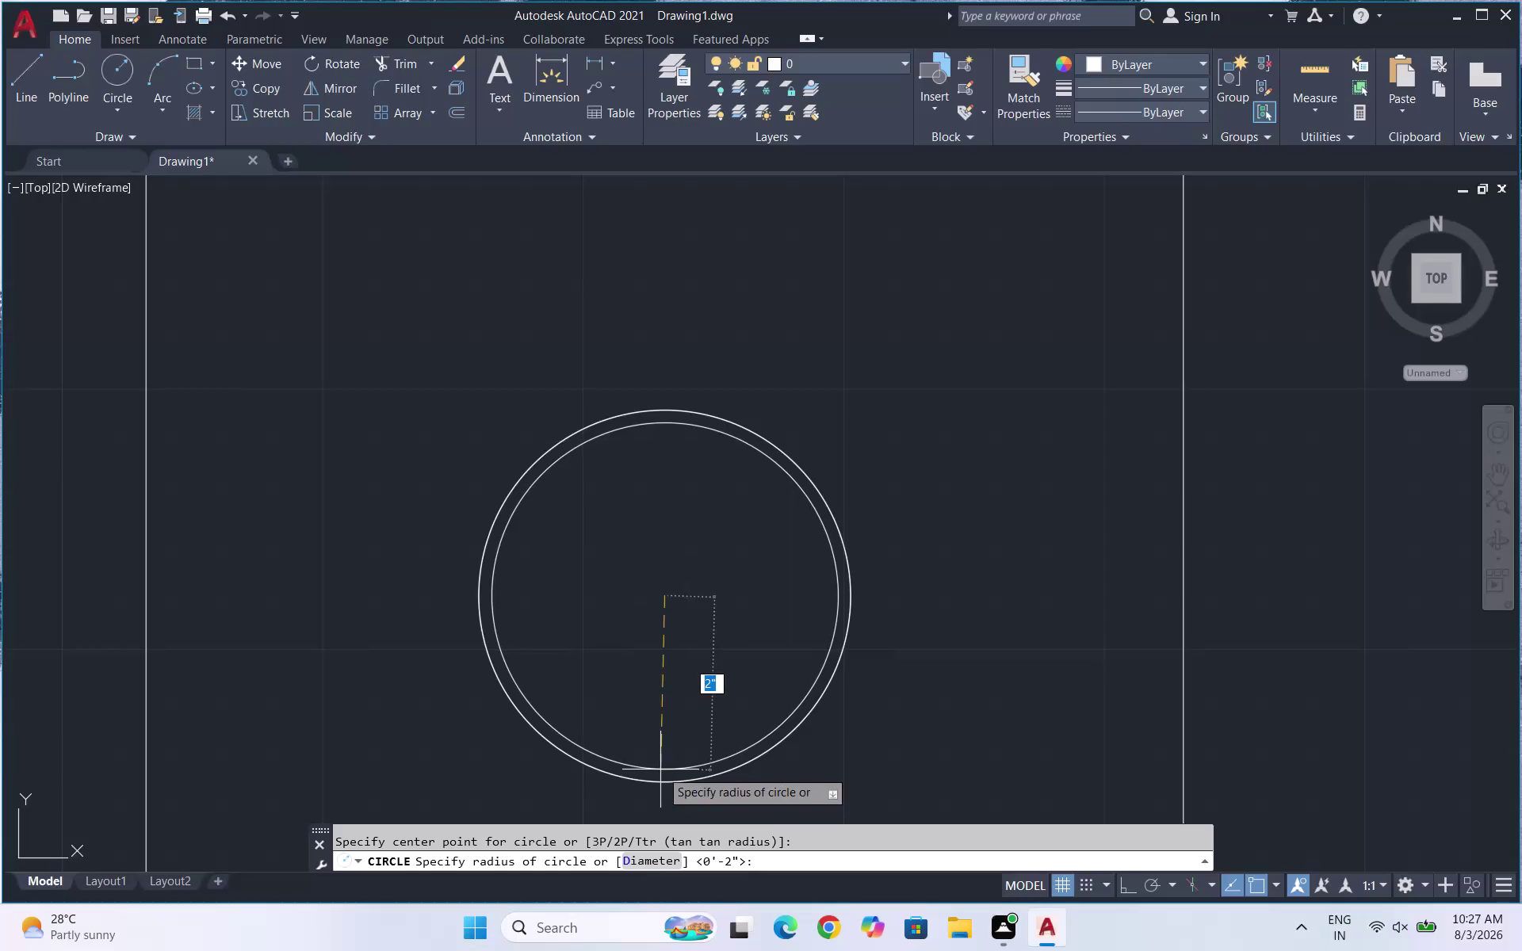
Finish the small fixture circle and select the square-and-circle fixture.
click(661, 769)
scroll(down, 3)
scroll(down, 3)
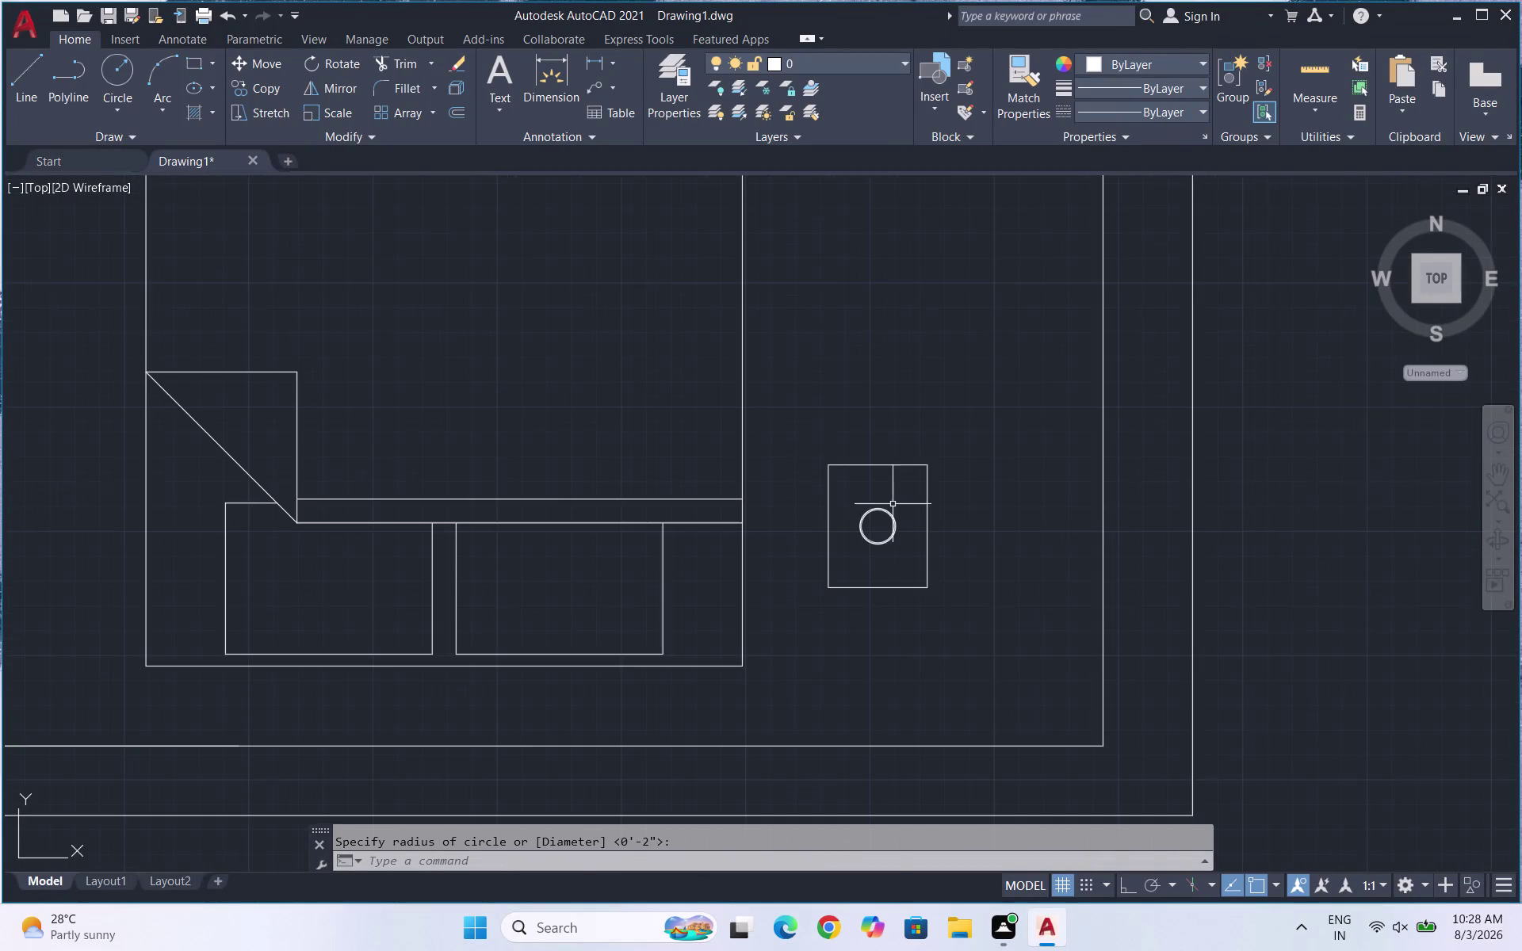
scroll(down, 3)
drag(969, 609, 909, 576)
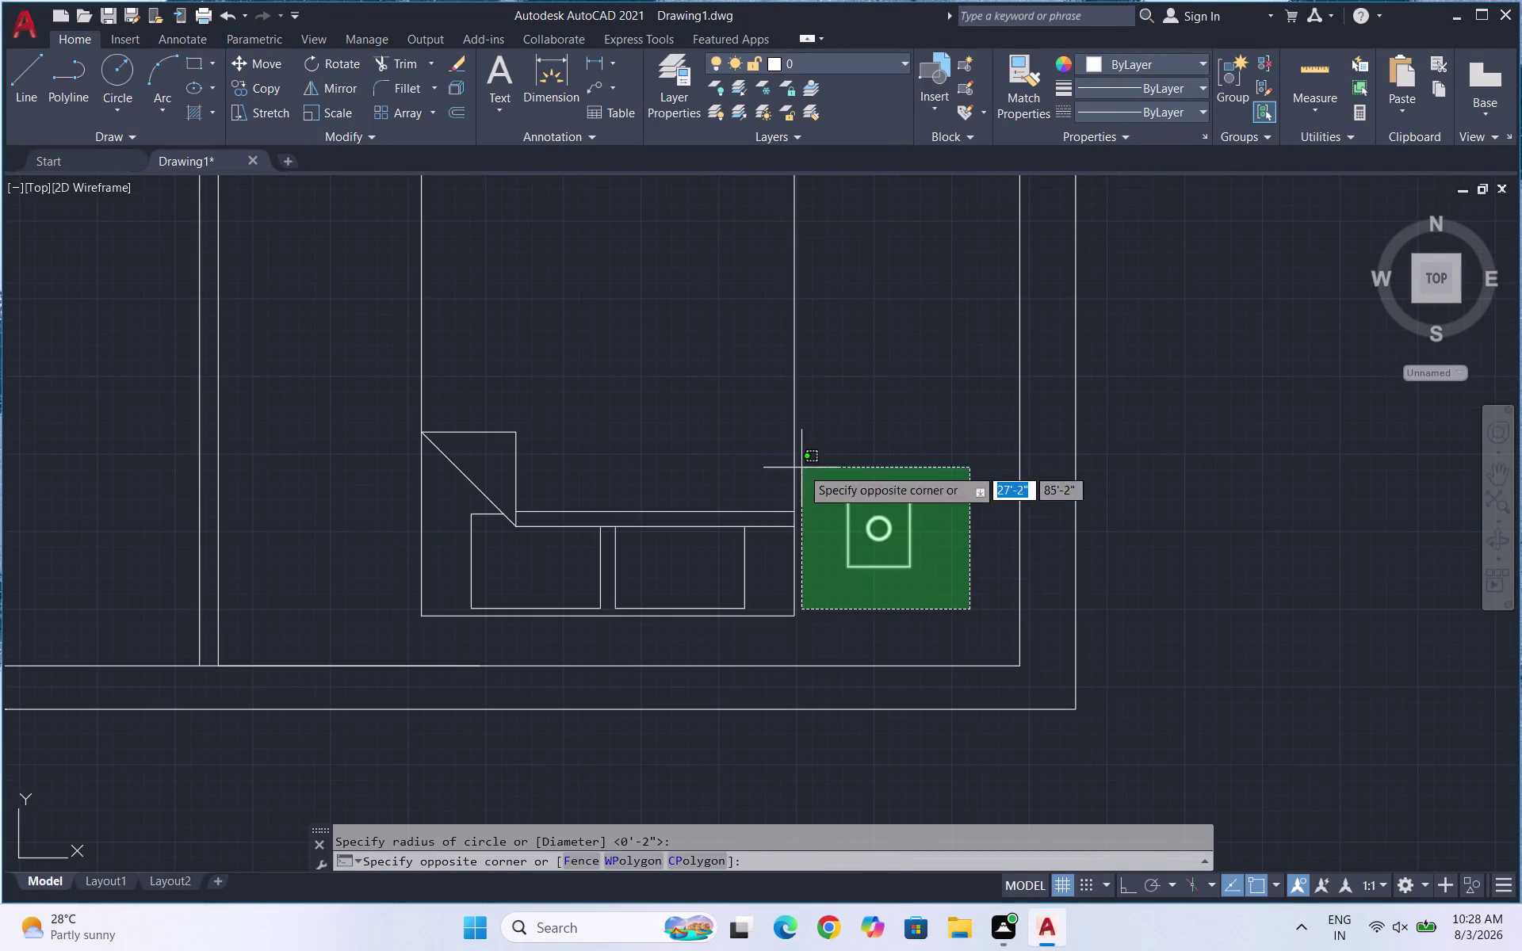
drag(801, 454, 820, 468)
Copy the fixture left of the bed and further right, then select the spare copy.
text(CO)
key(Return)
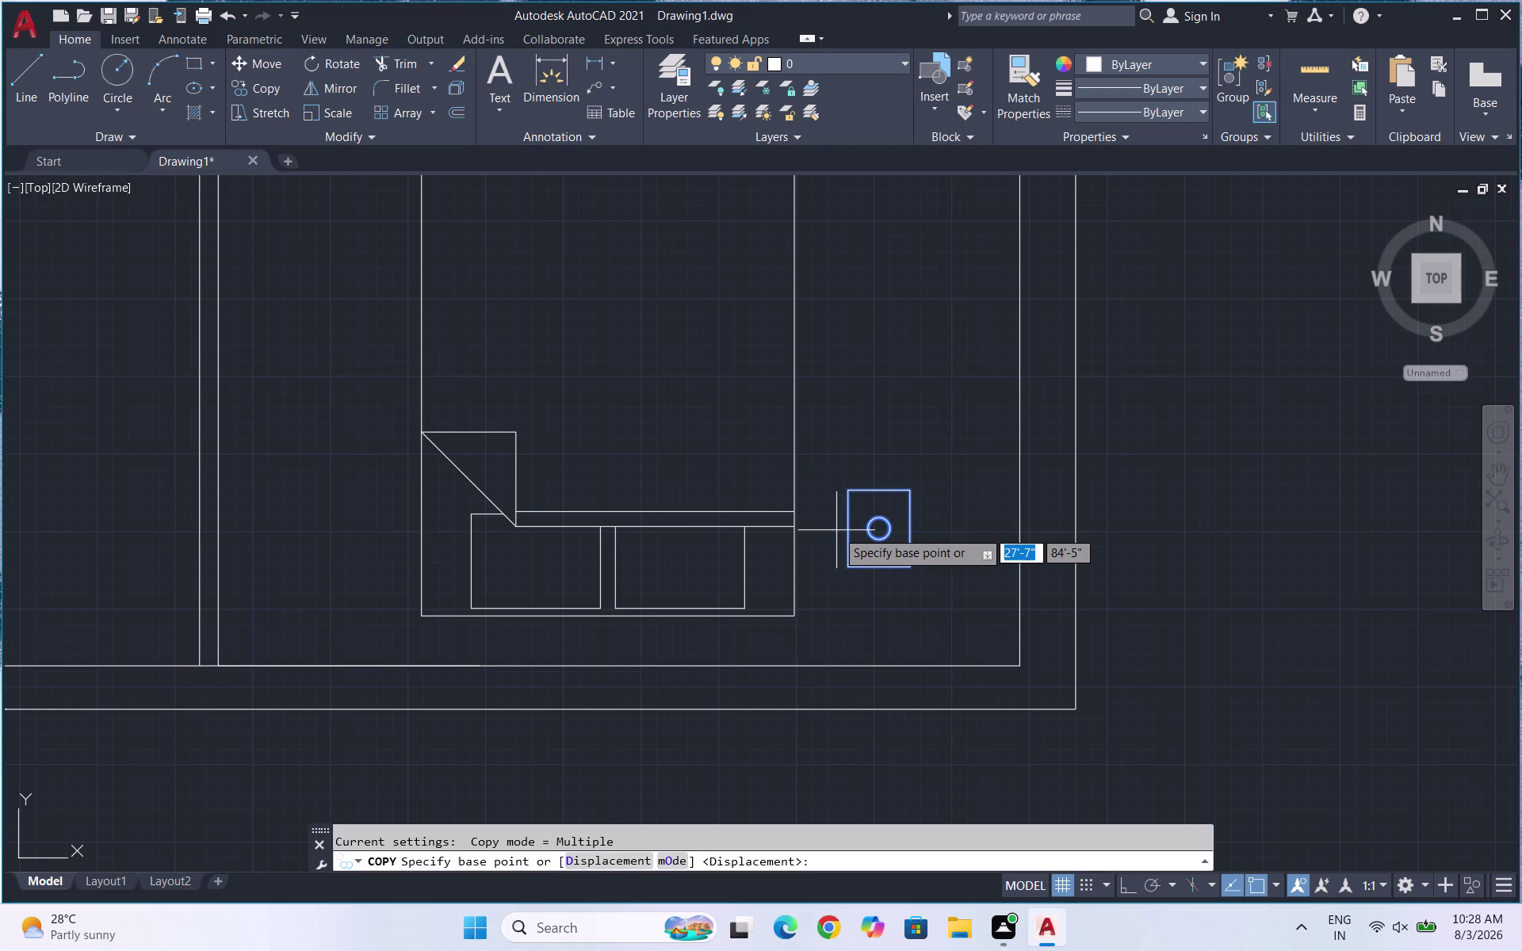
click(881, 524)
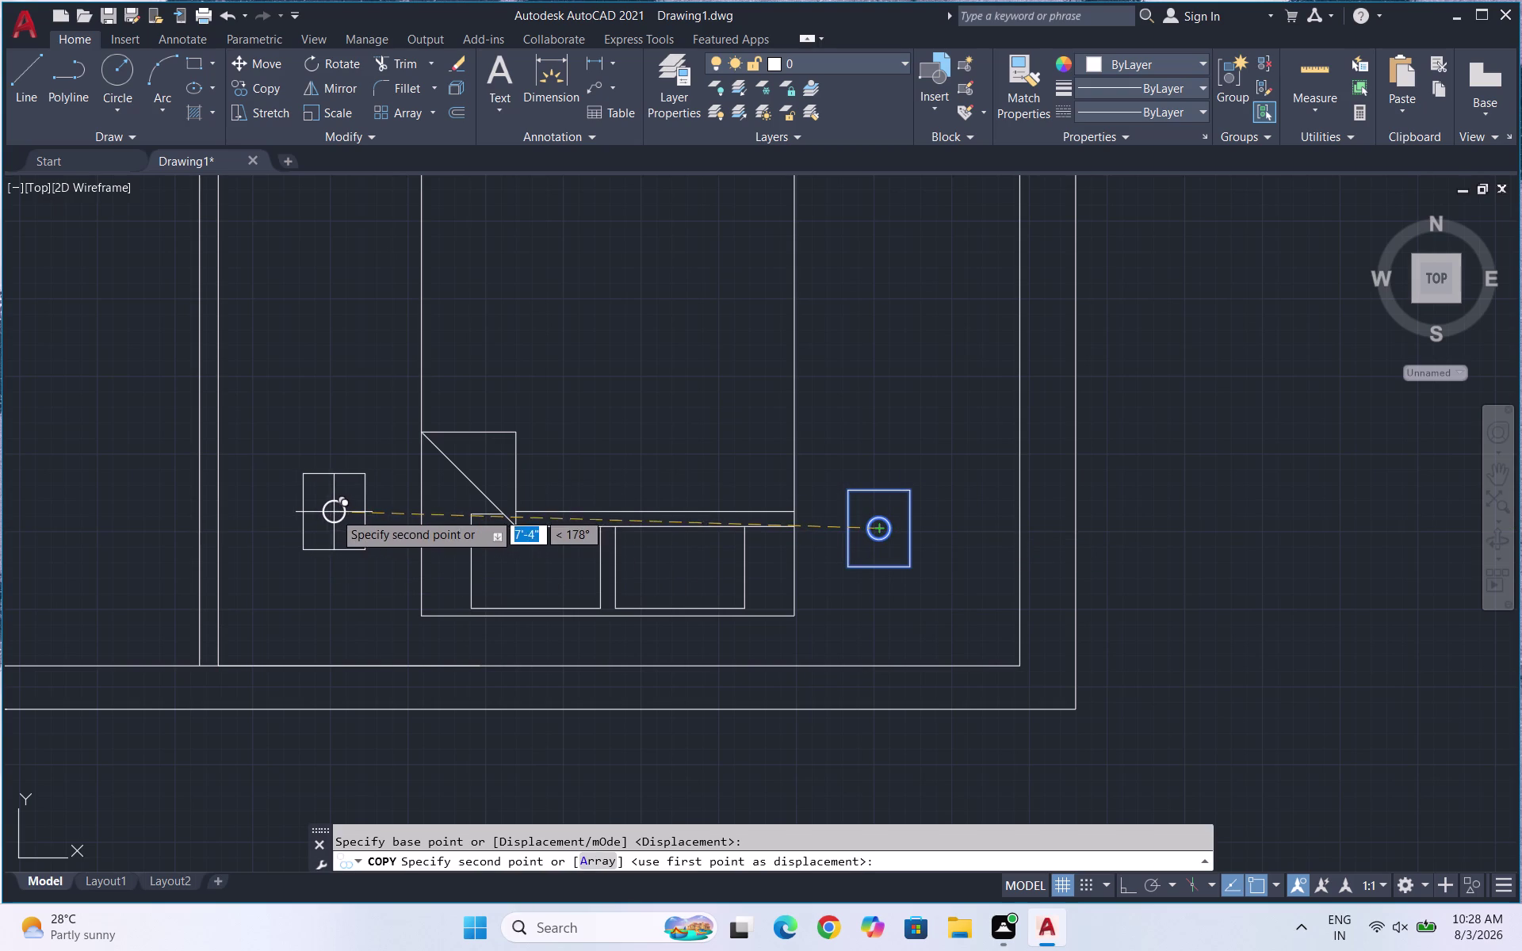
scroll(down, 3)
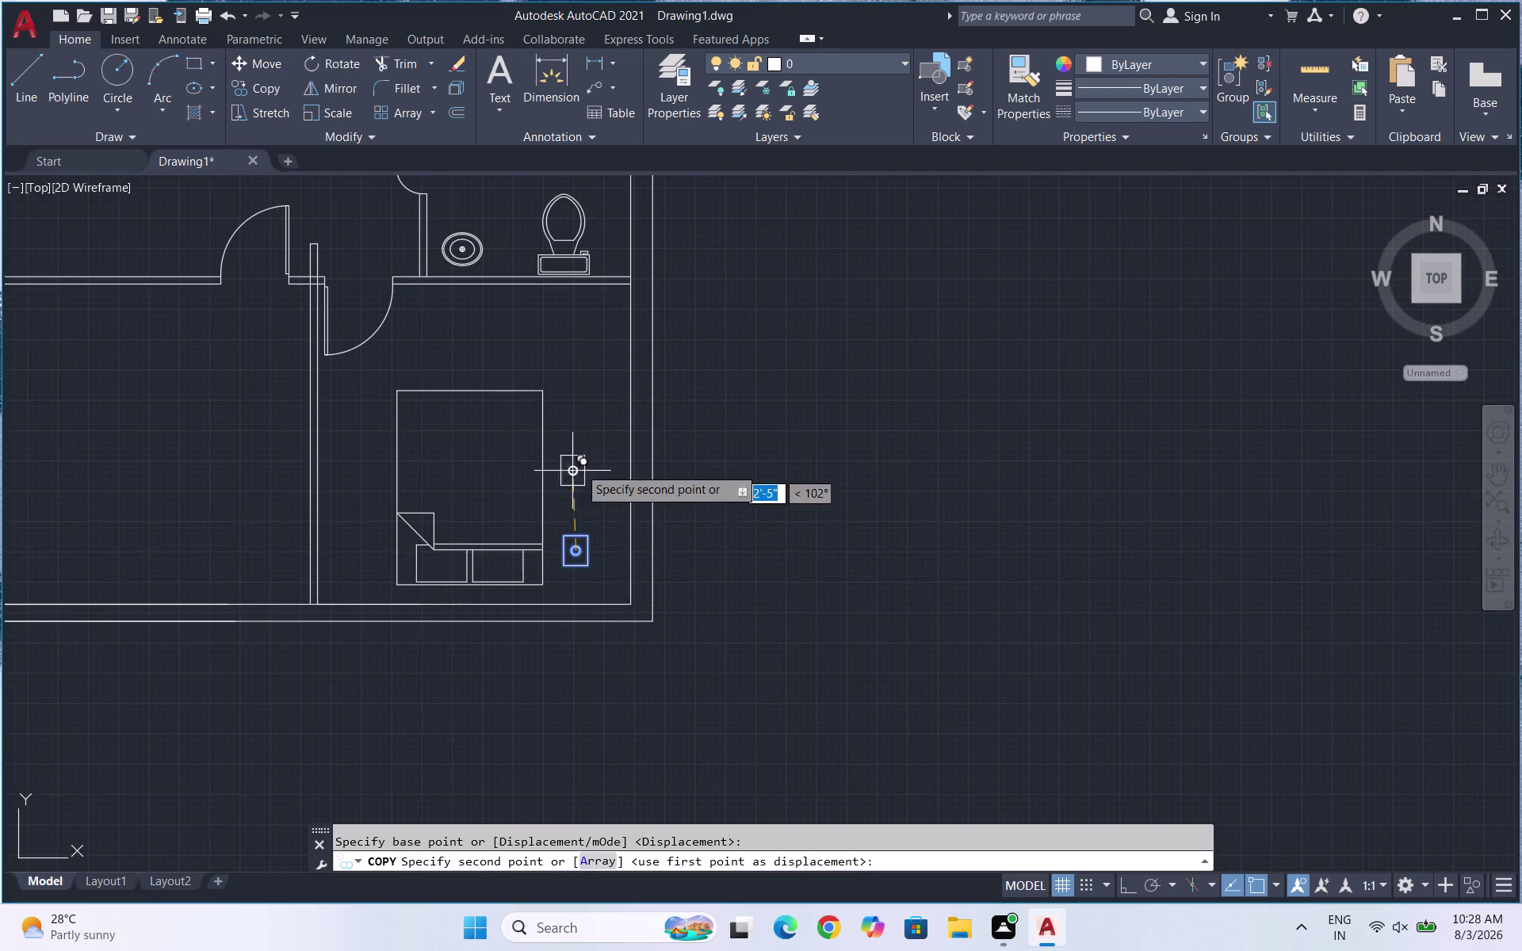
scroll(up, 3)
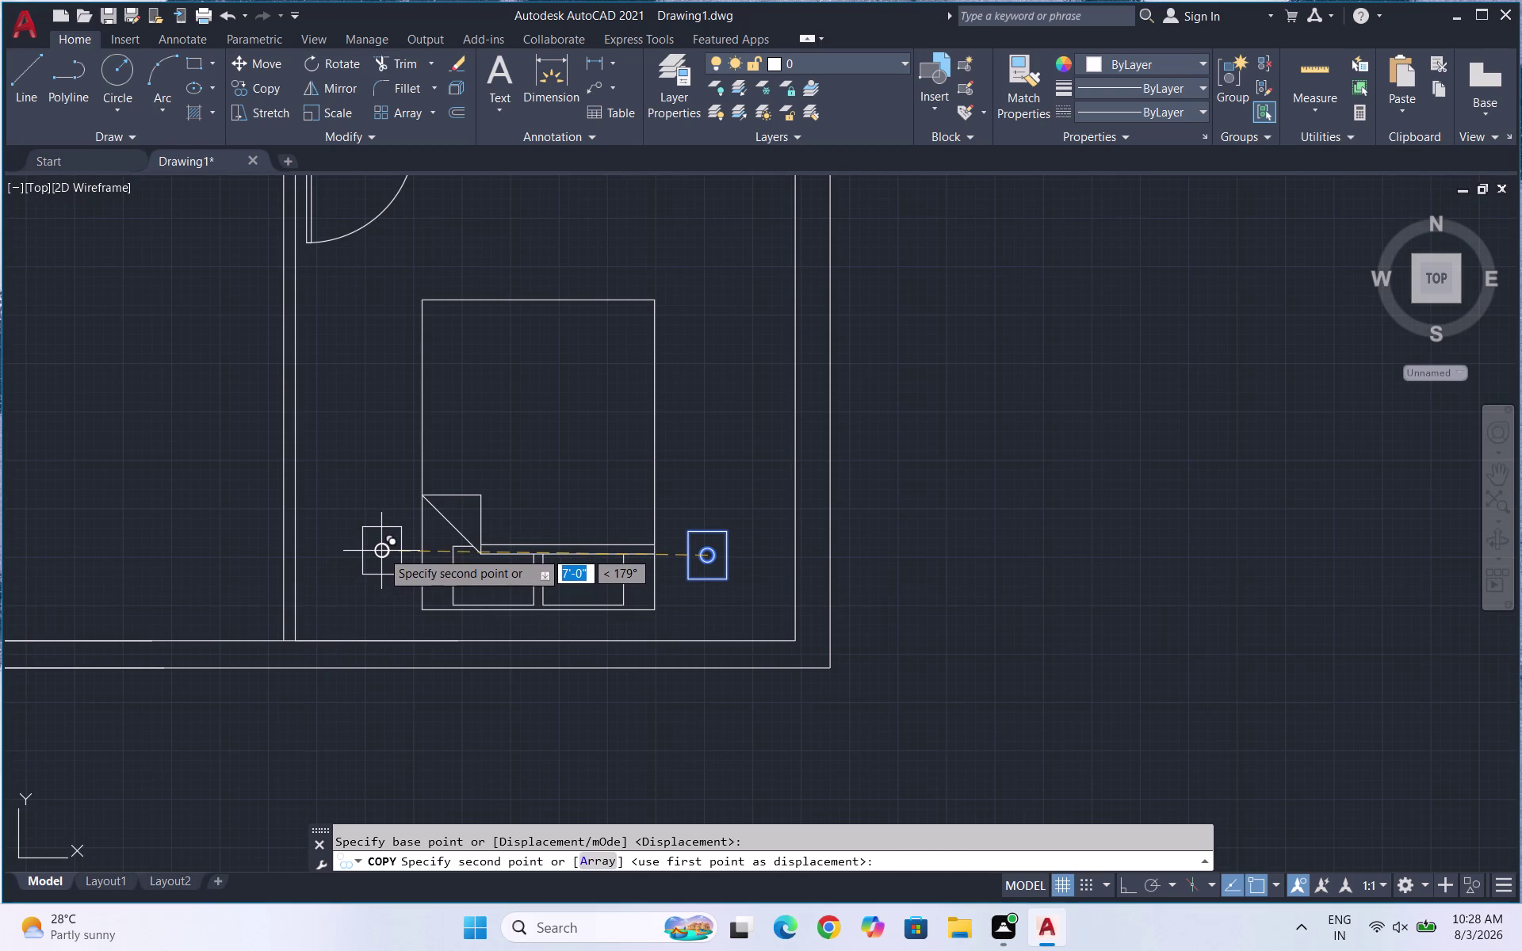
key(F8)
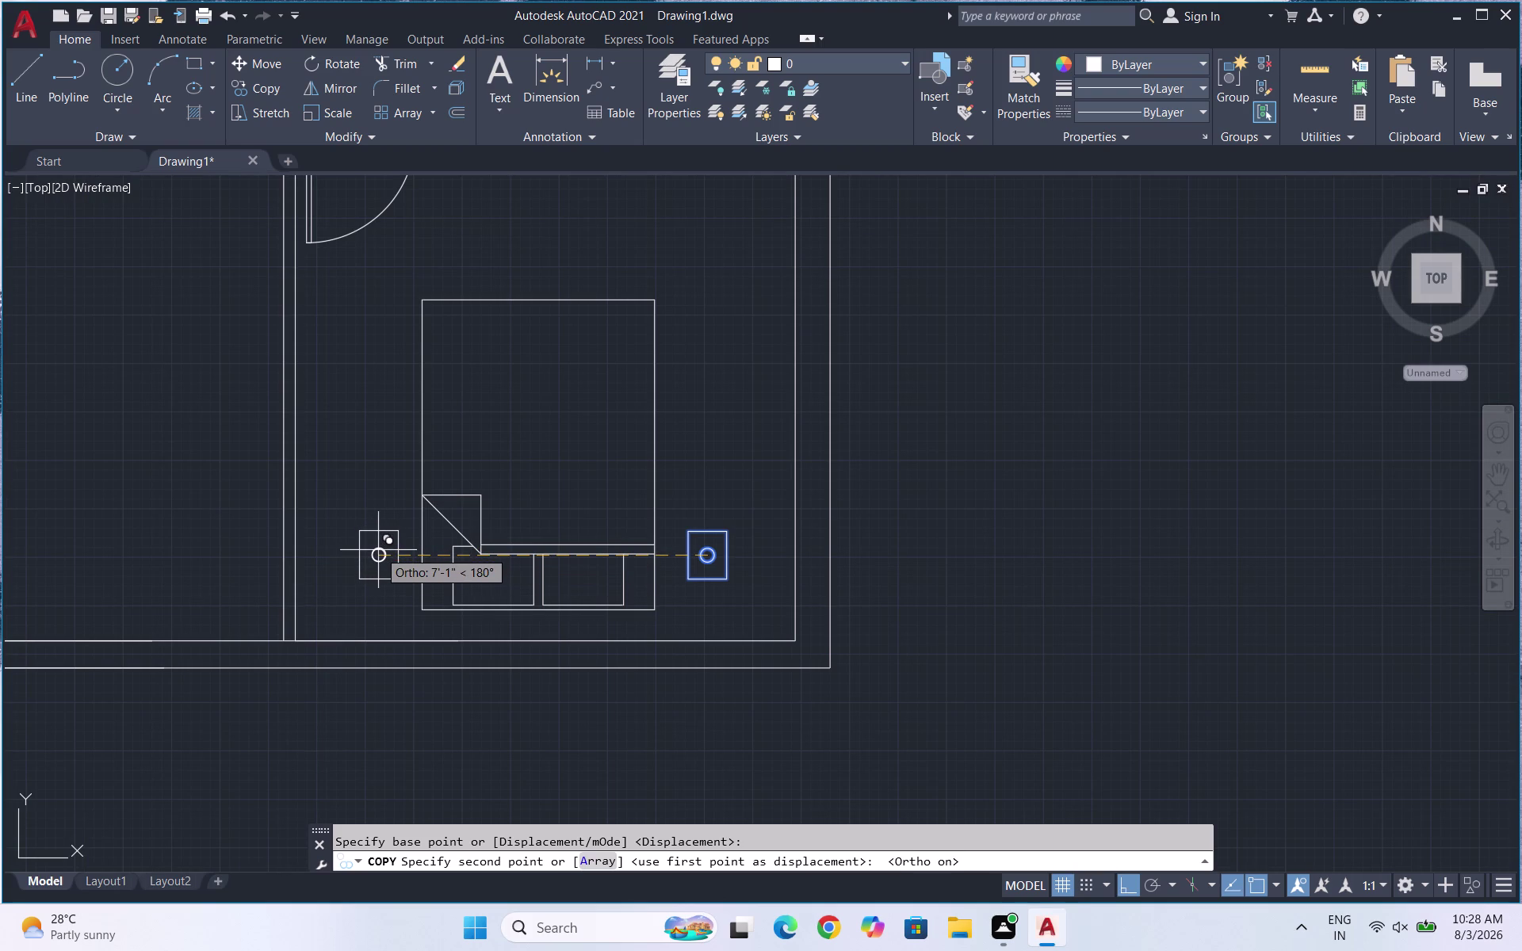
click(369, 550)
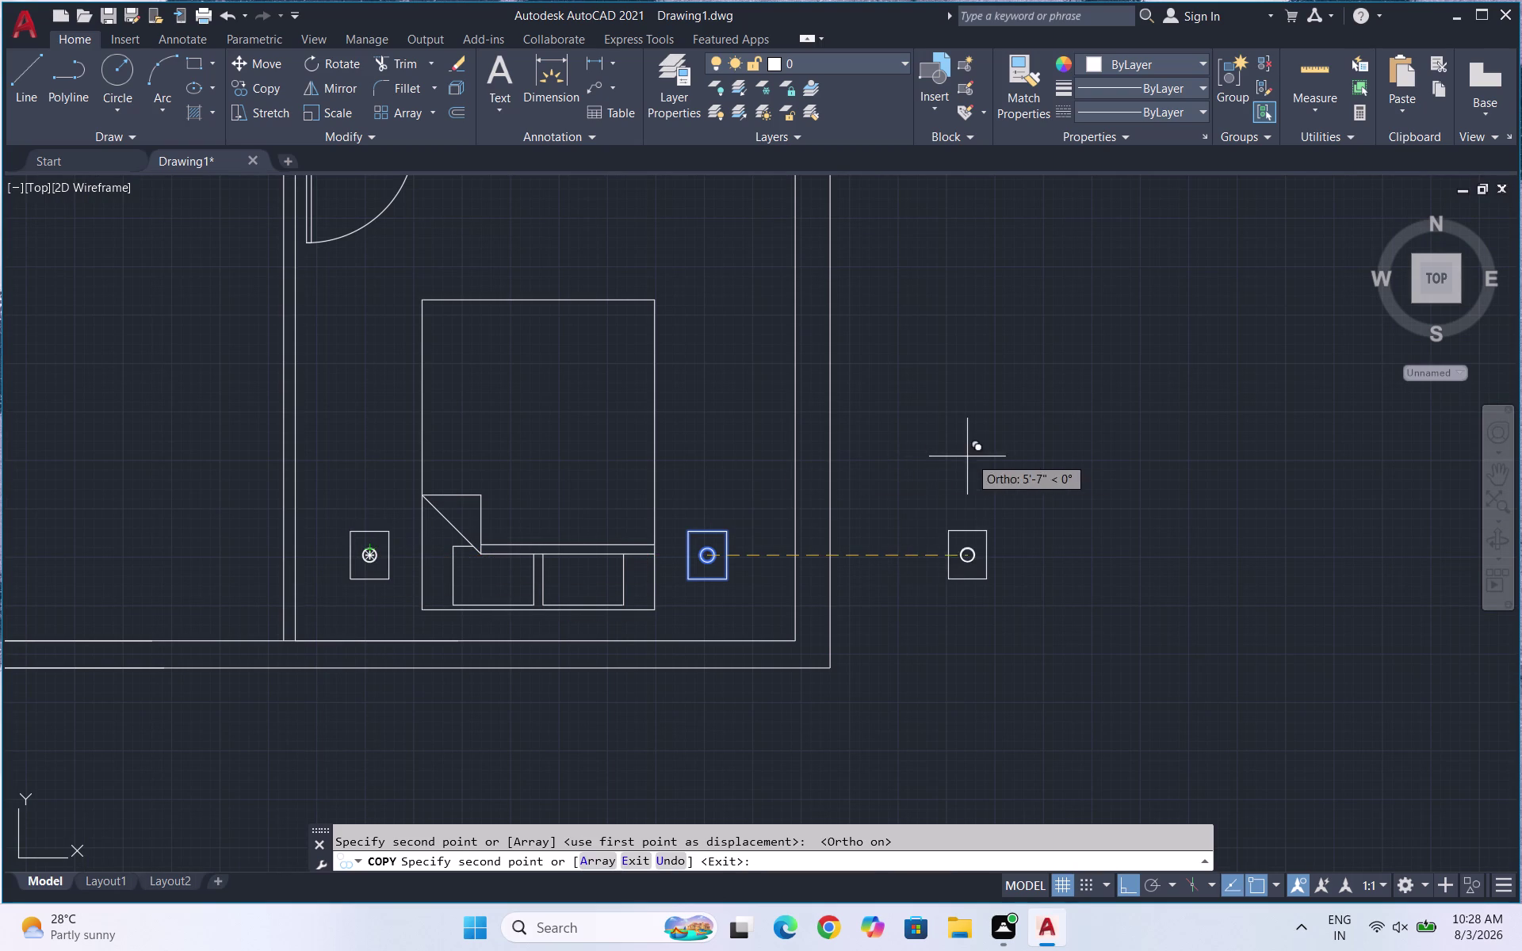
click(1010, 458)
key(Escape)
drag(1078, 594, 1070, 590)
click(997, 523)
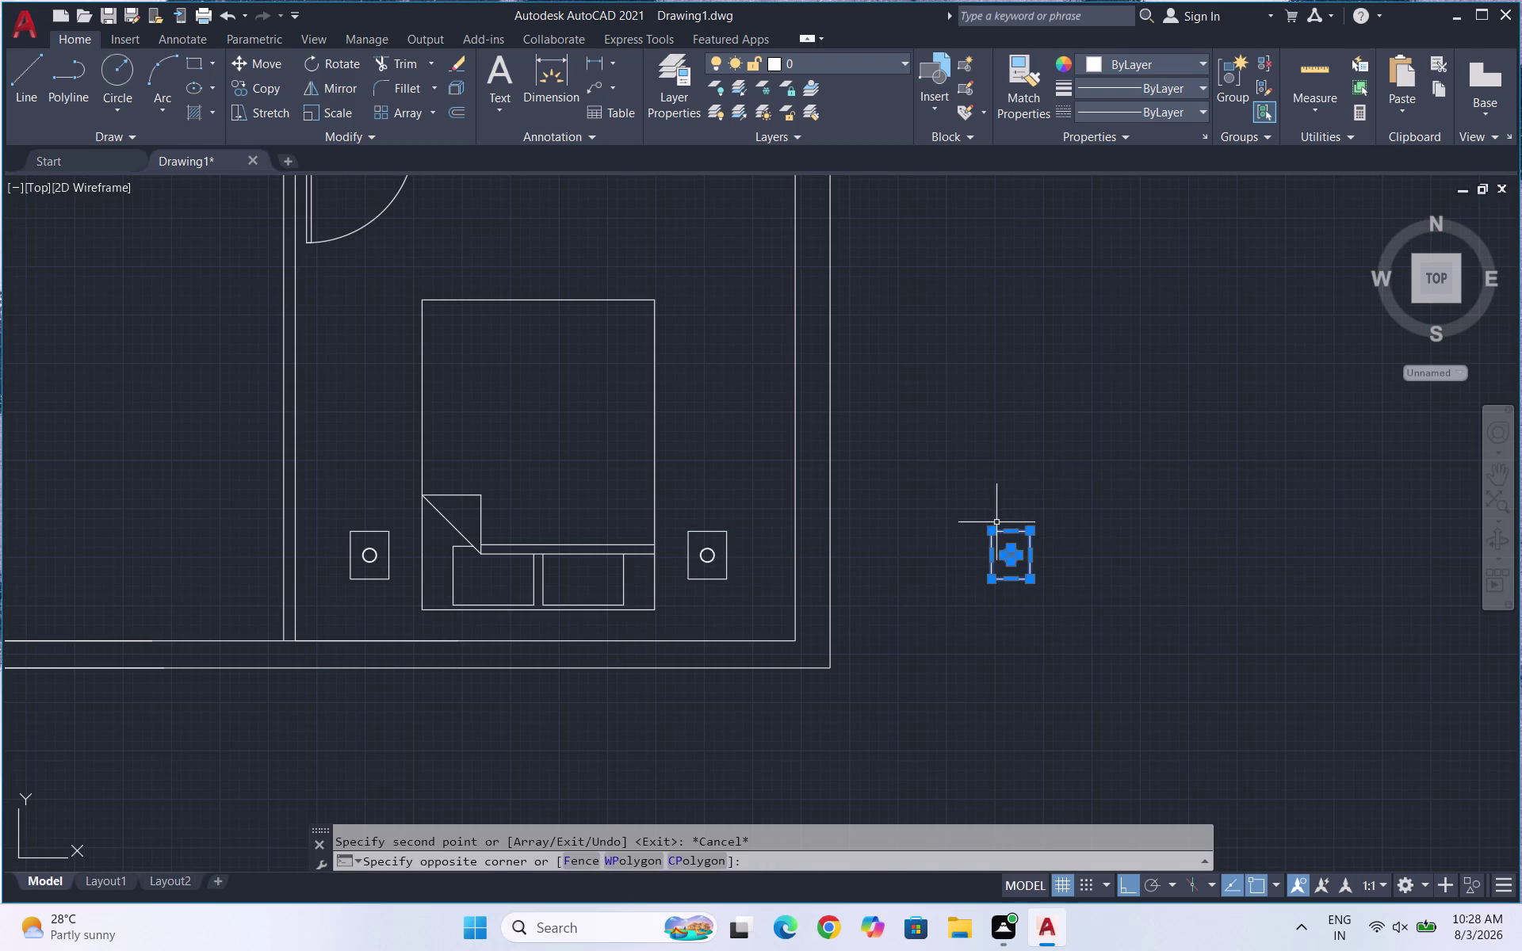
Rotate the spare fixture 270 degrees and reselect it.
text(RO)
key(Return)
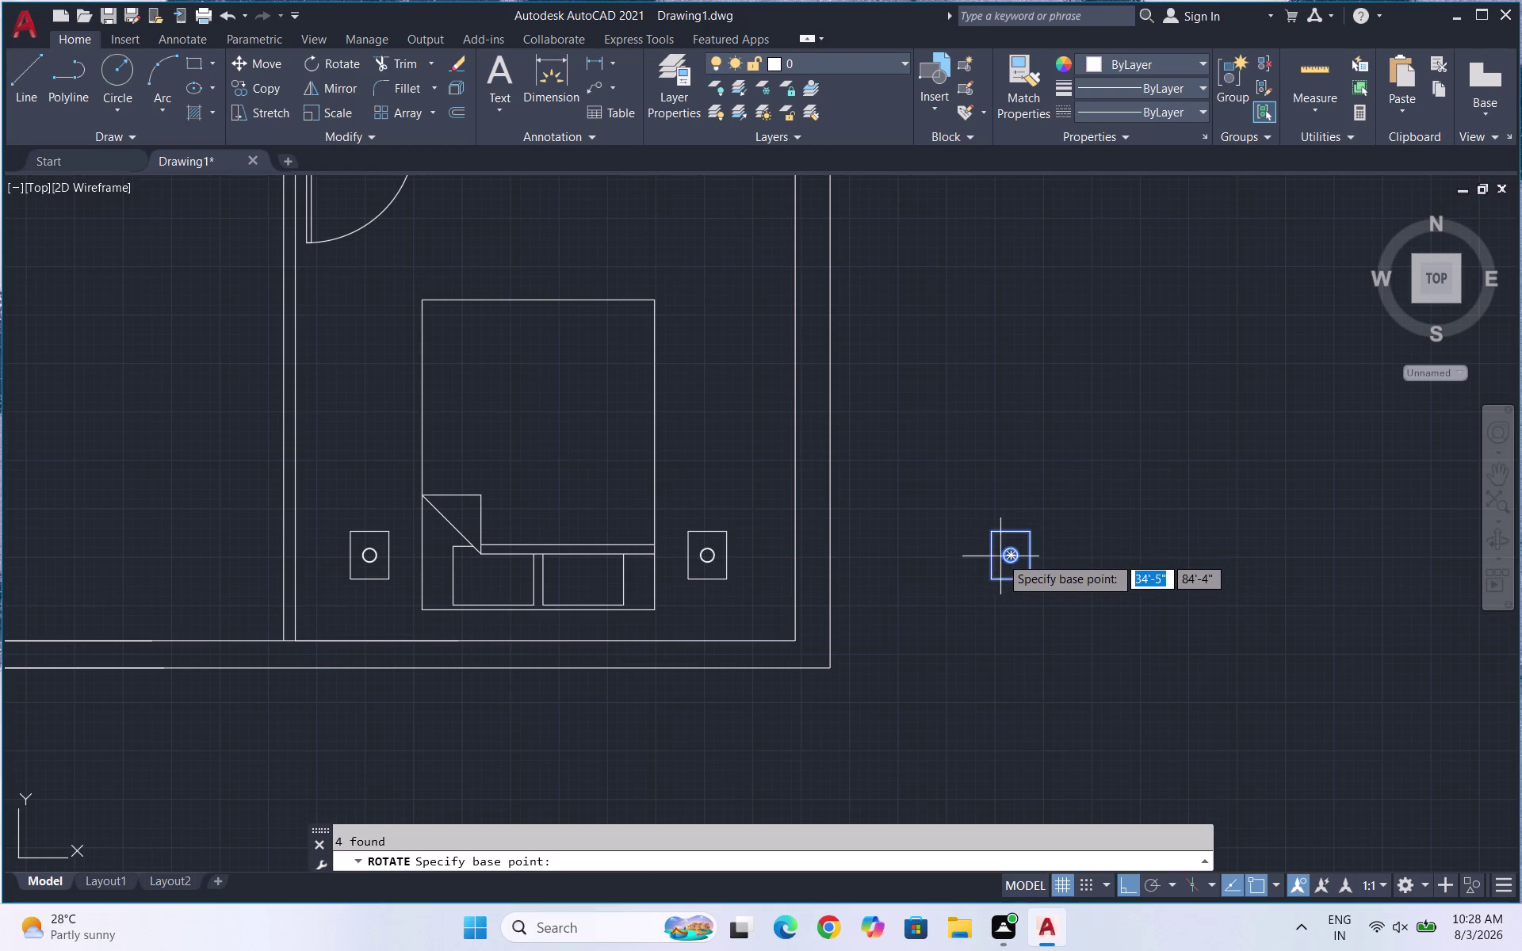
click(994, 538)
click(1007, 487)
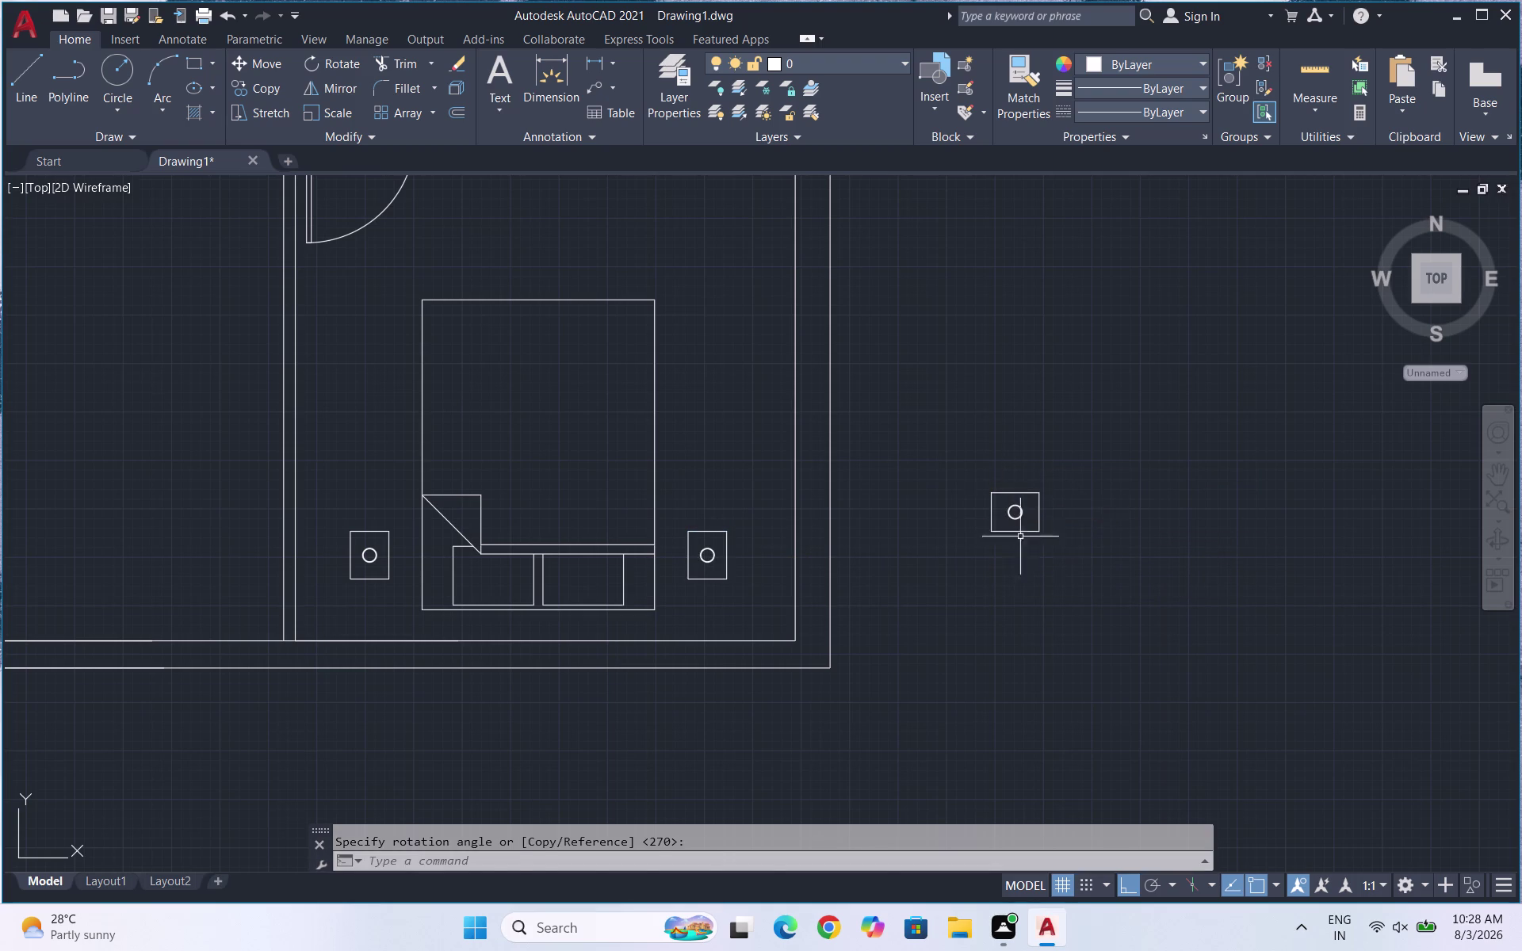
drag(1075, 585, 1040, 550)
click(986, 489)
Copy the rotated fixture to both sides of the upper bedroom's bed.
text(CO)
key(Return)
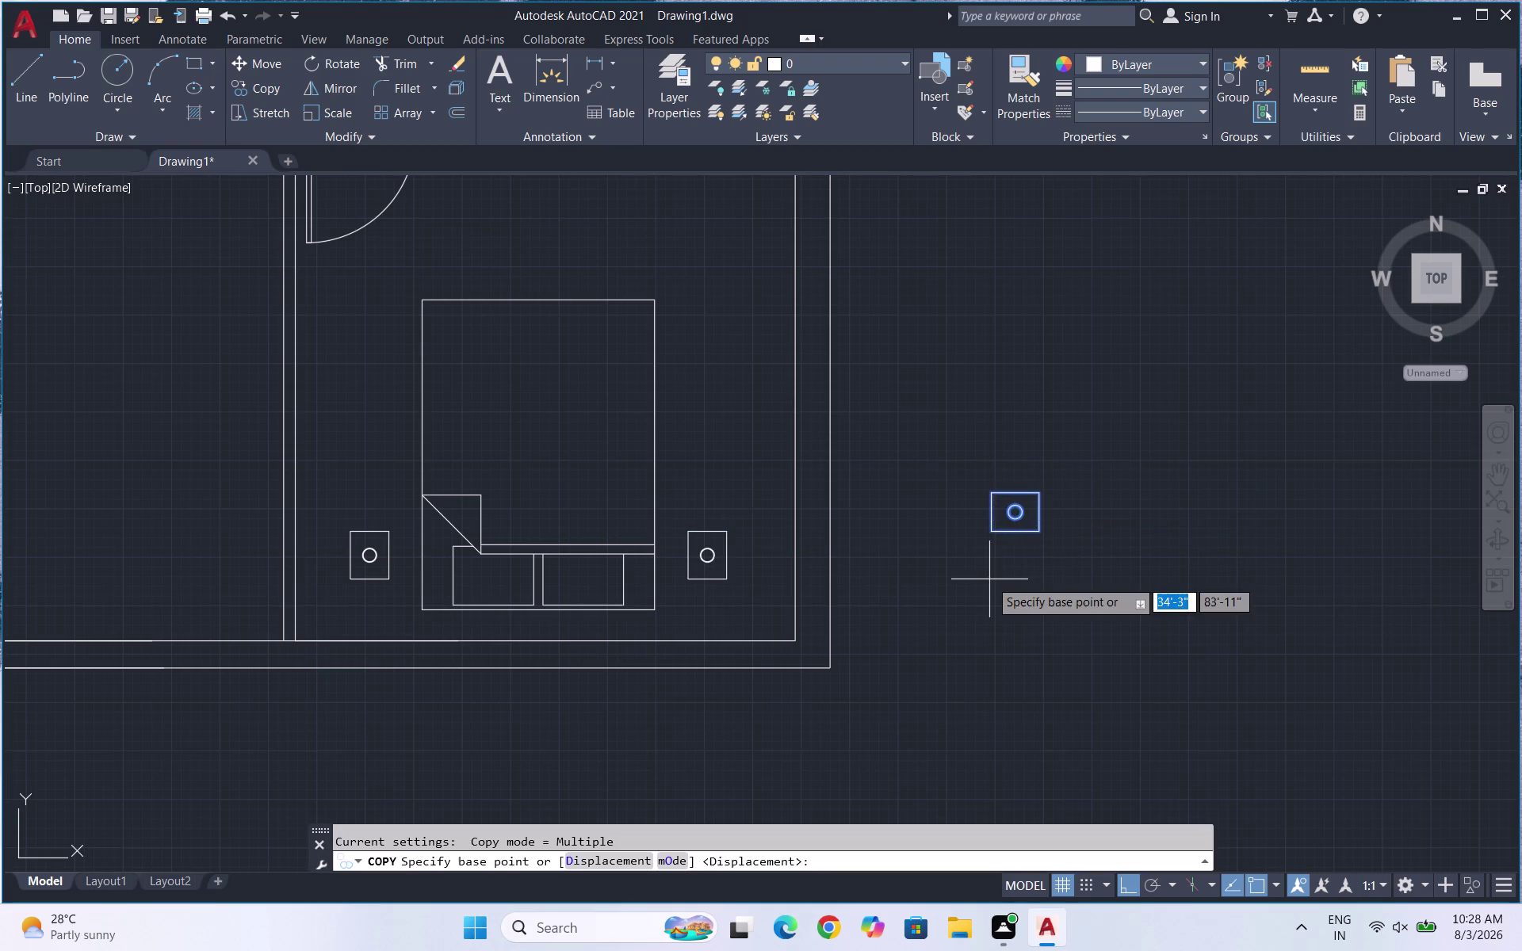
scroll(down, 3)
scroll(up, 3)
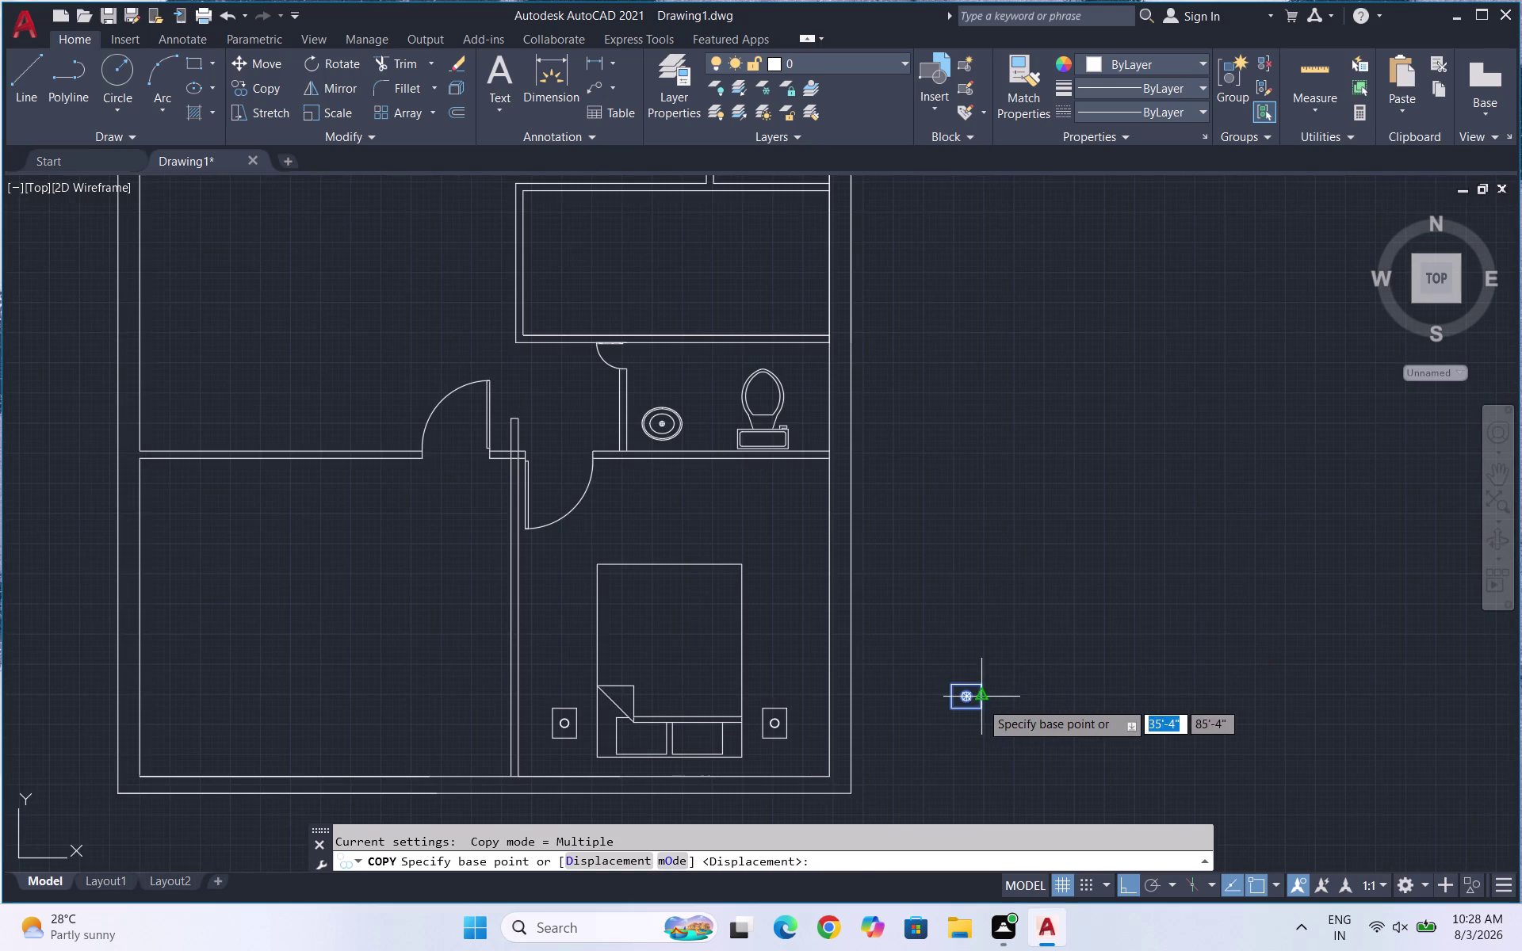
click(968, 701)
scroll(down, 3)
scroll(up, 3)
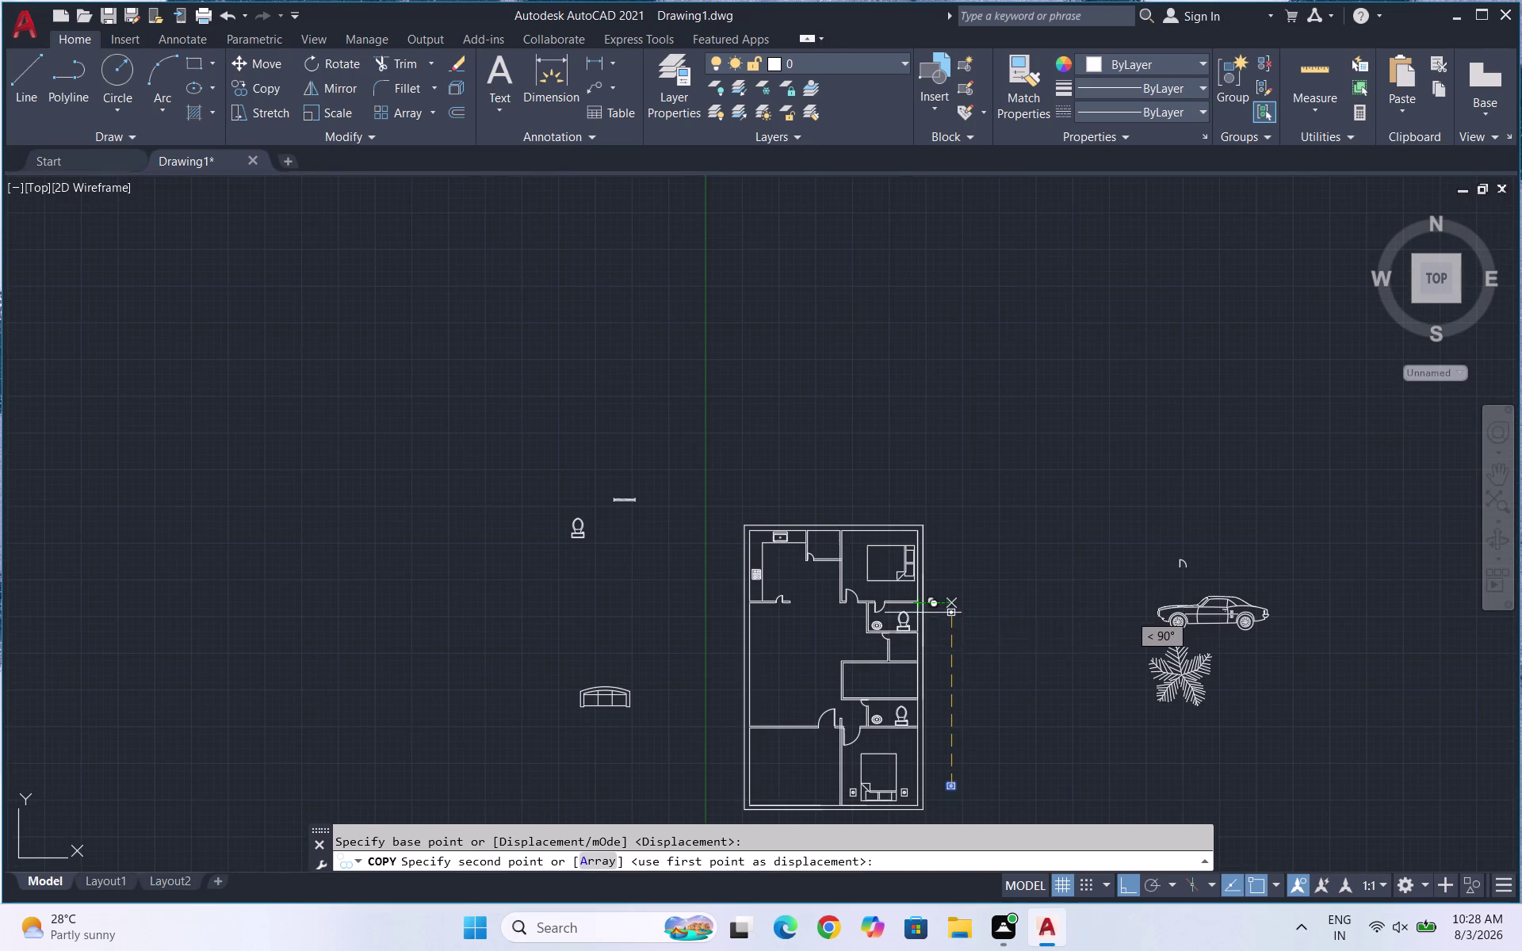
key(F8)
scroll(up, 3)
scroll(up, 3)
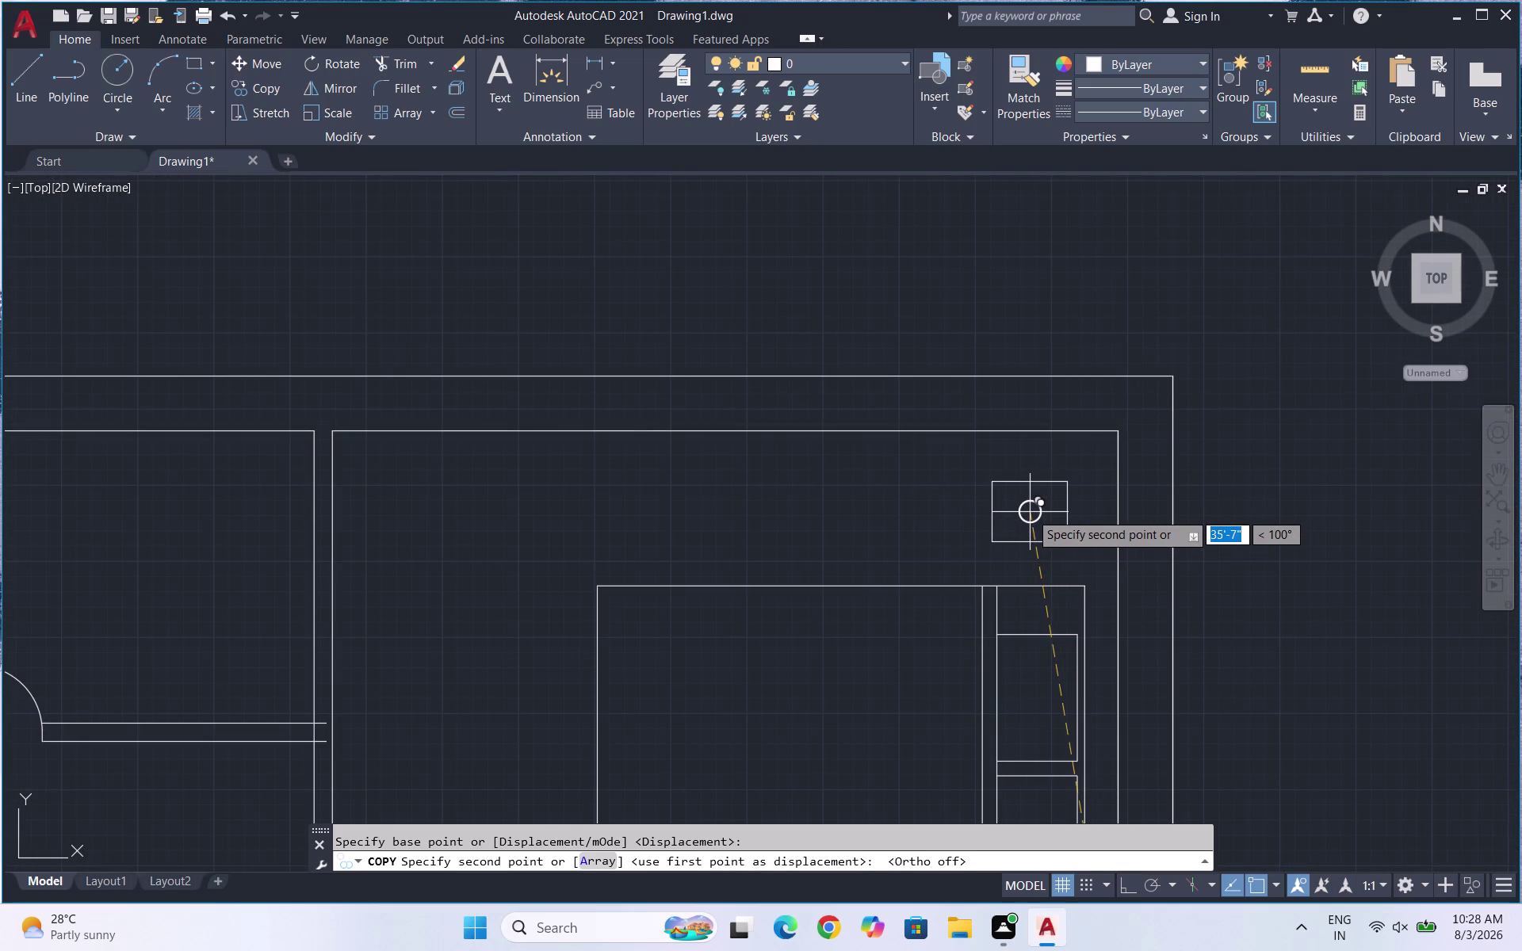
click(1020, 515)
scroll(down, 3)
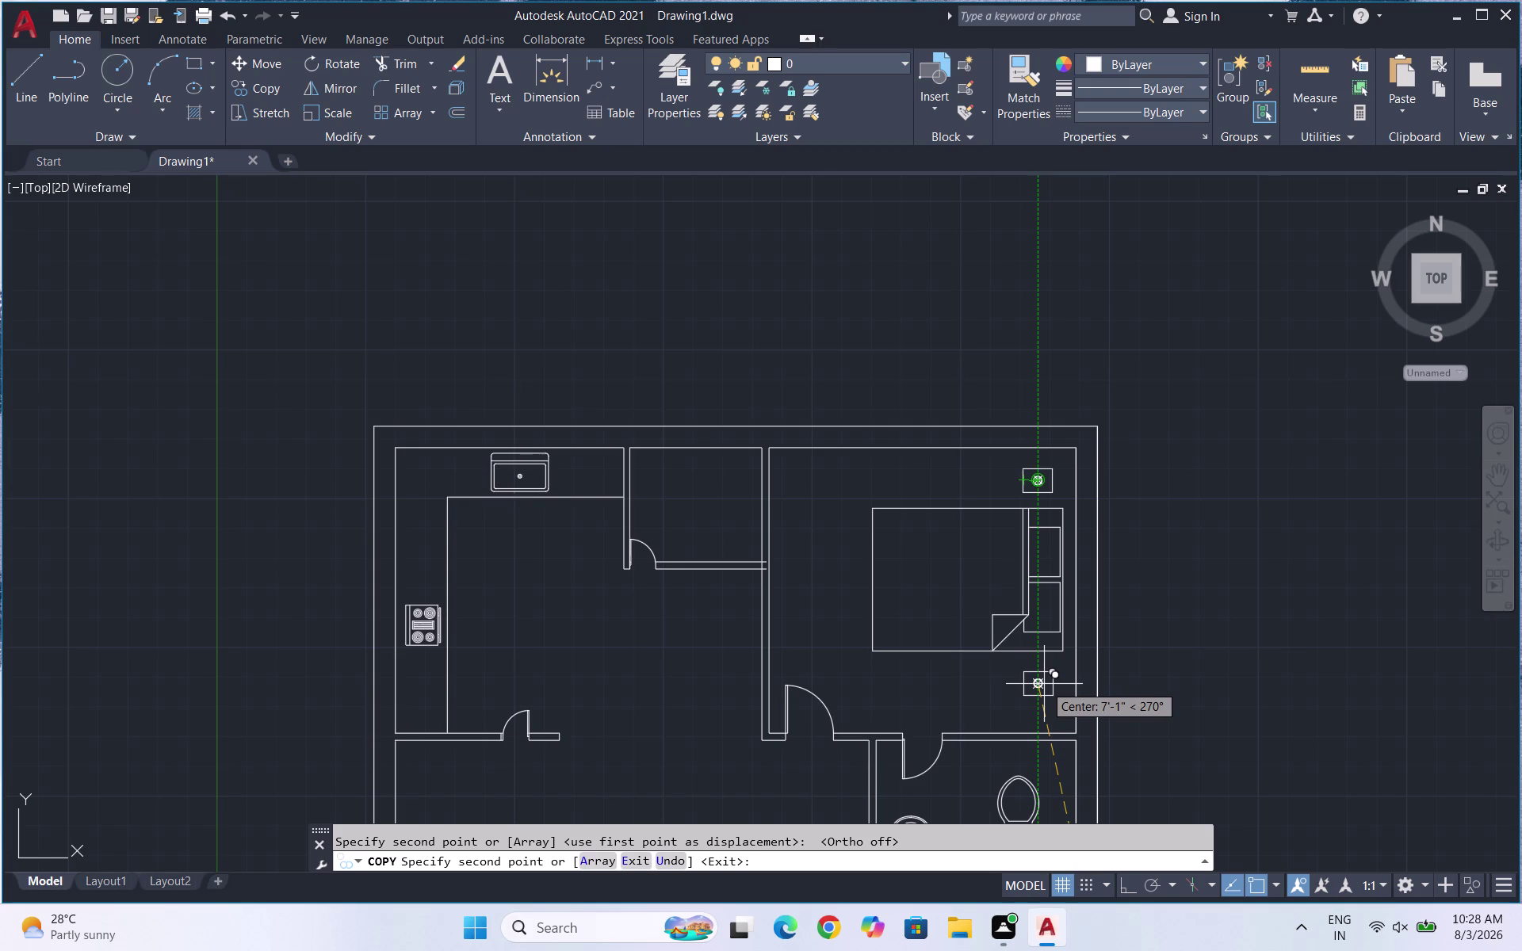
click(1044, 685)
scroll(down, 3)
key(Escape)
scroll(down, 3)
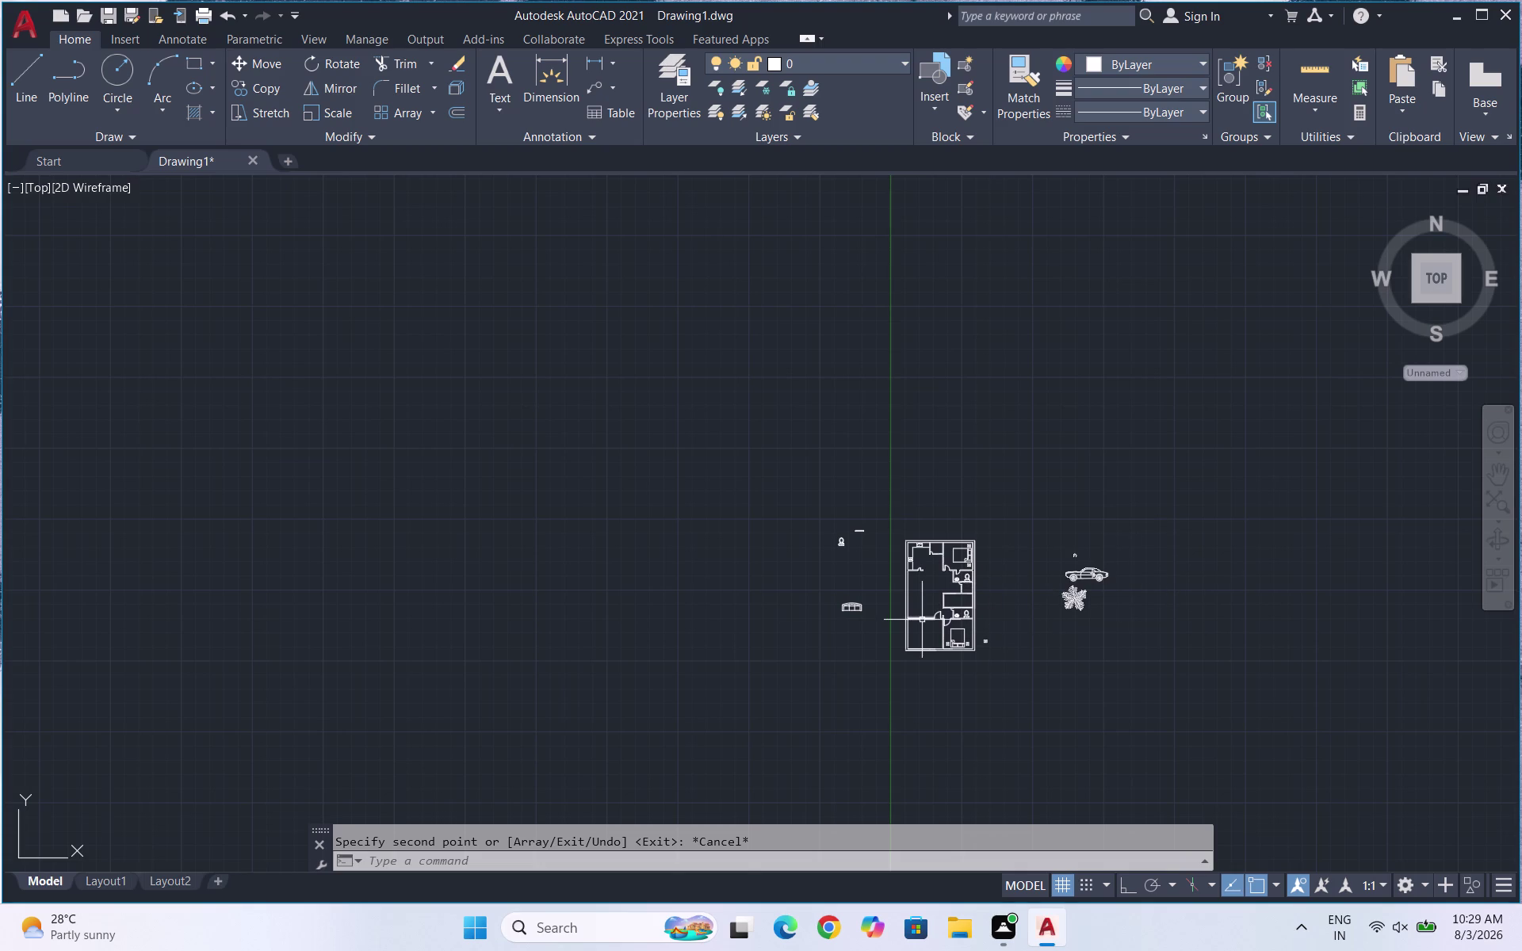
scroll(up, 3)
scroll(up, 3)
Rotate the sofa 90 degrees with Ortho on.
click(841, 628)
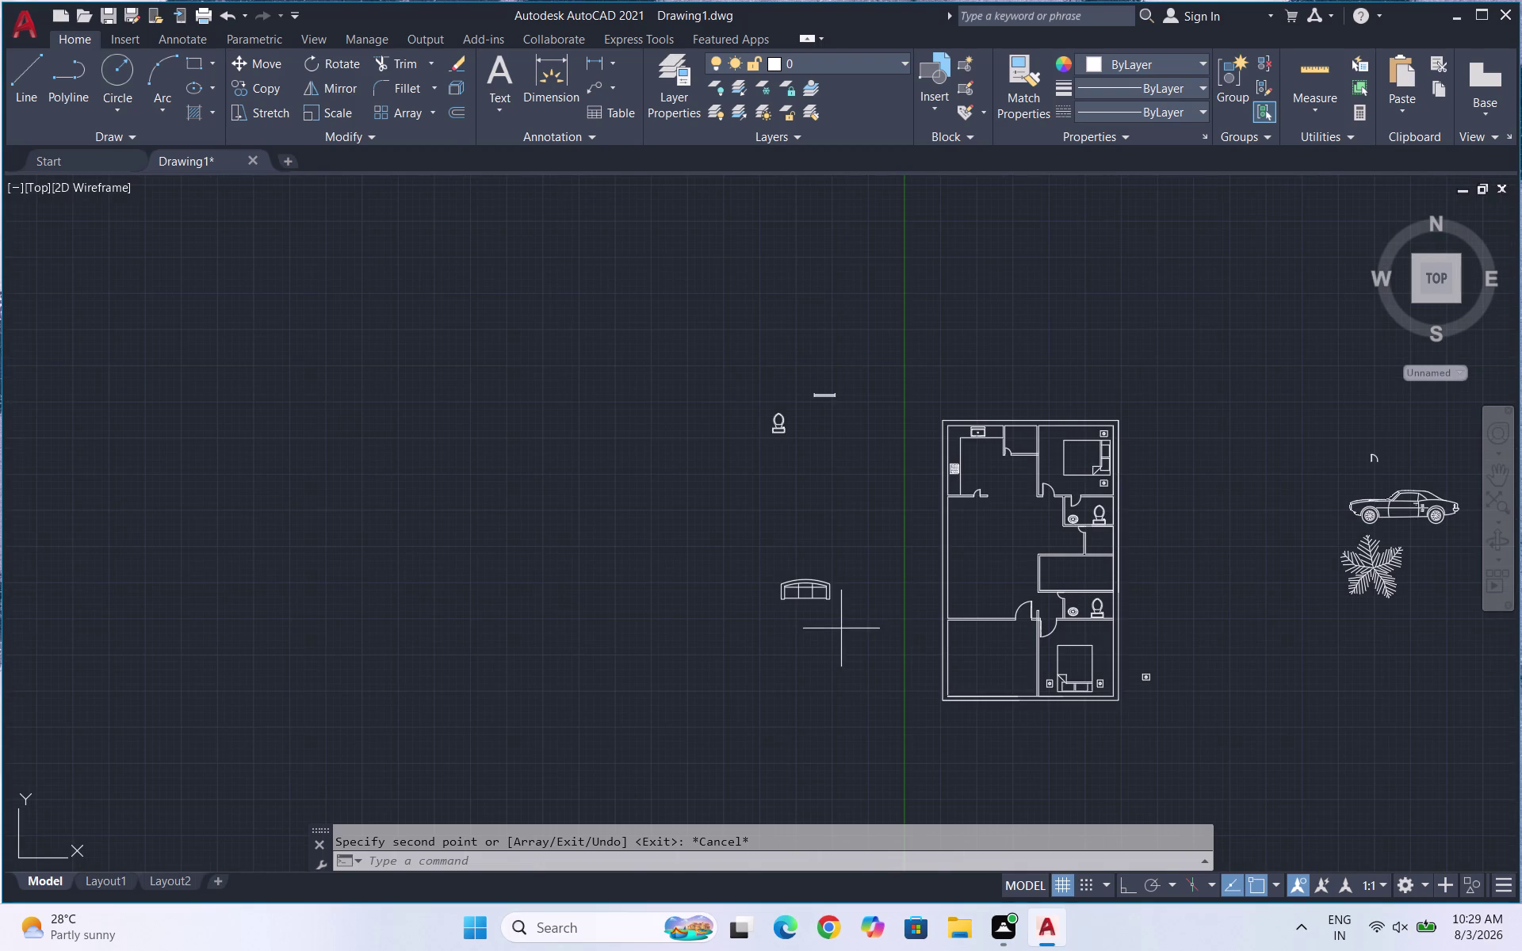
click(773, 556)
text(RO)
key(Return)
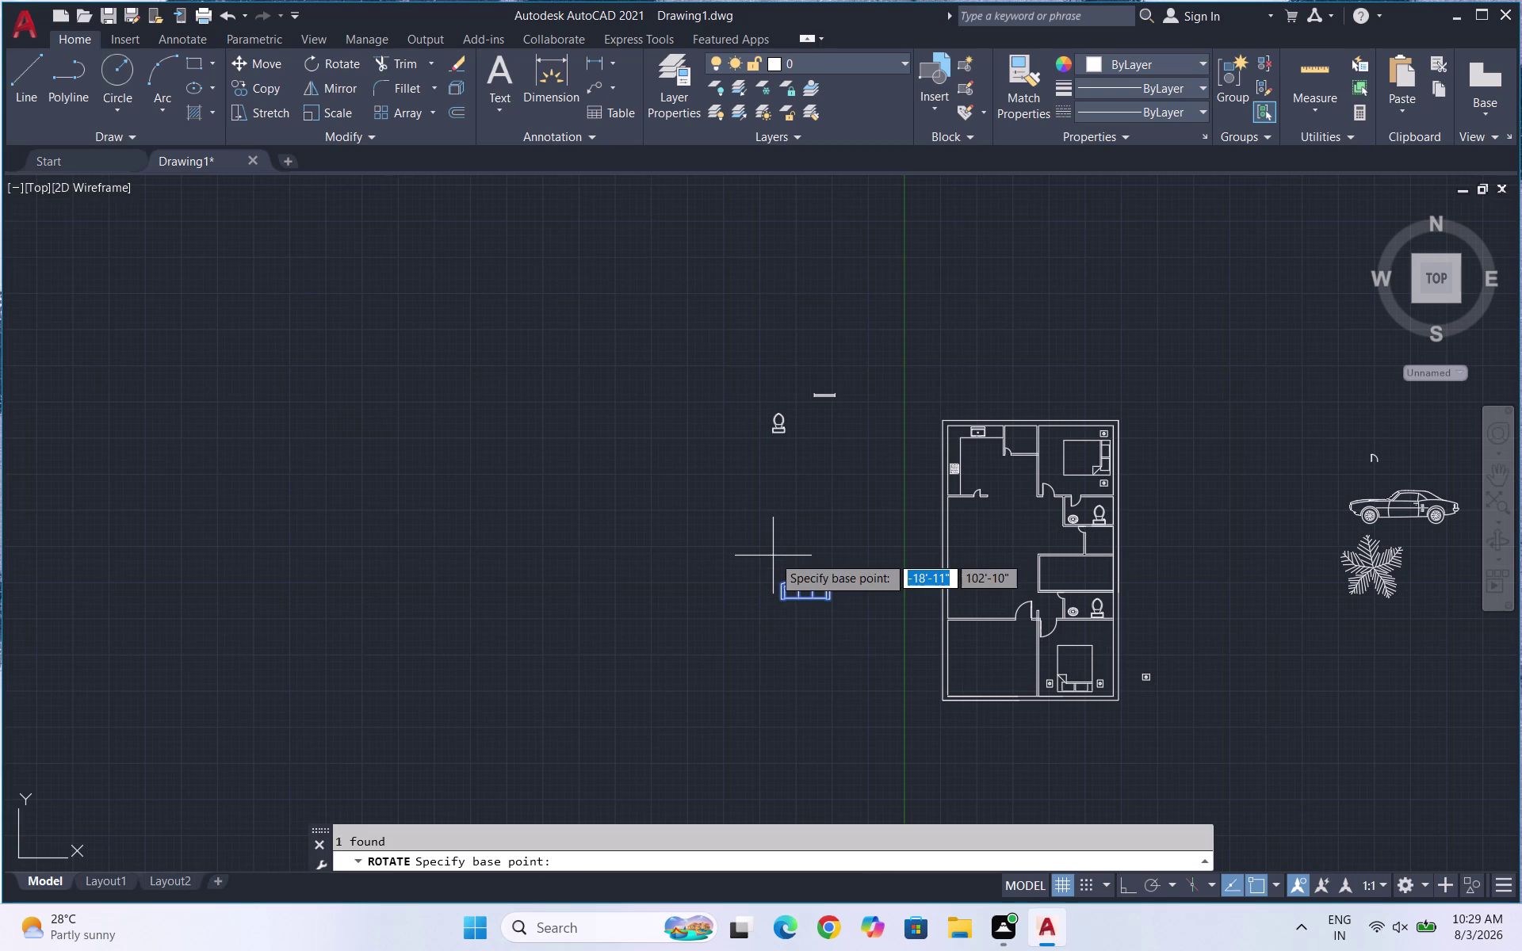
scroll(up, 3)
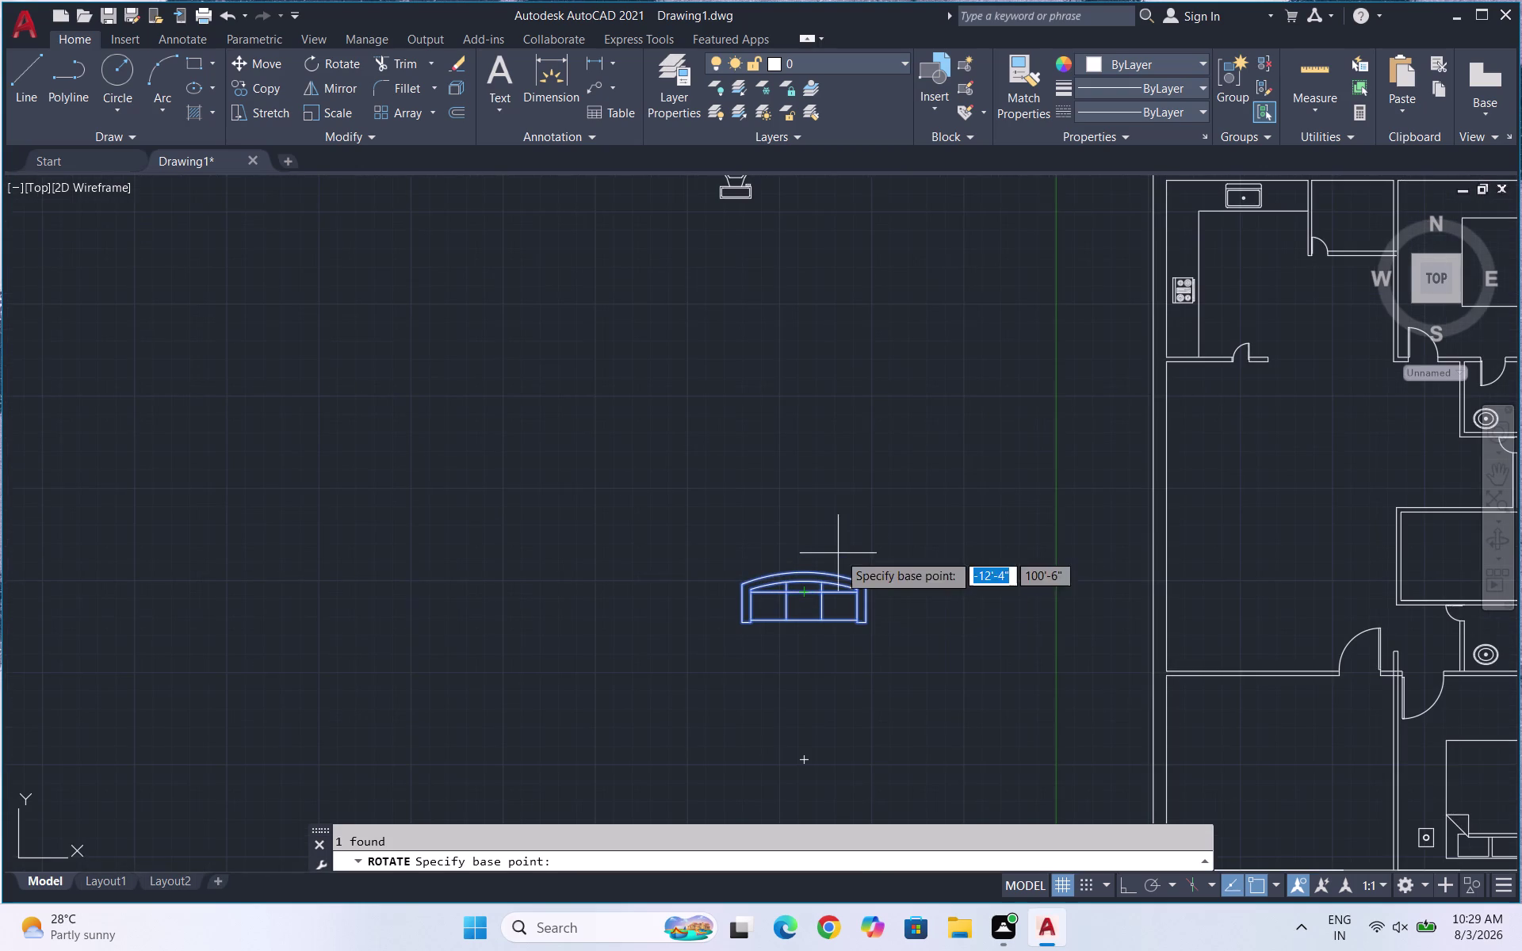
click(862, 594)
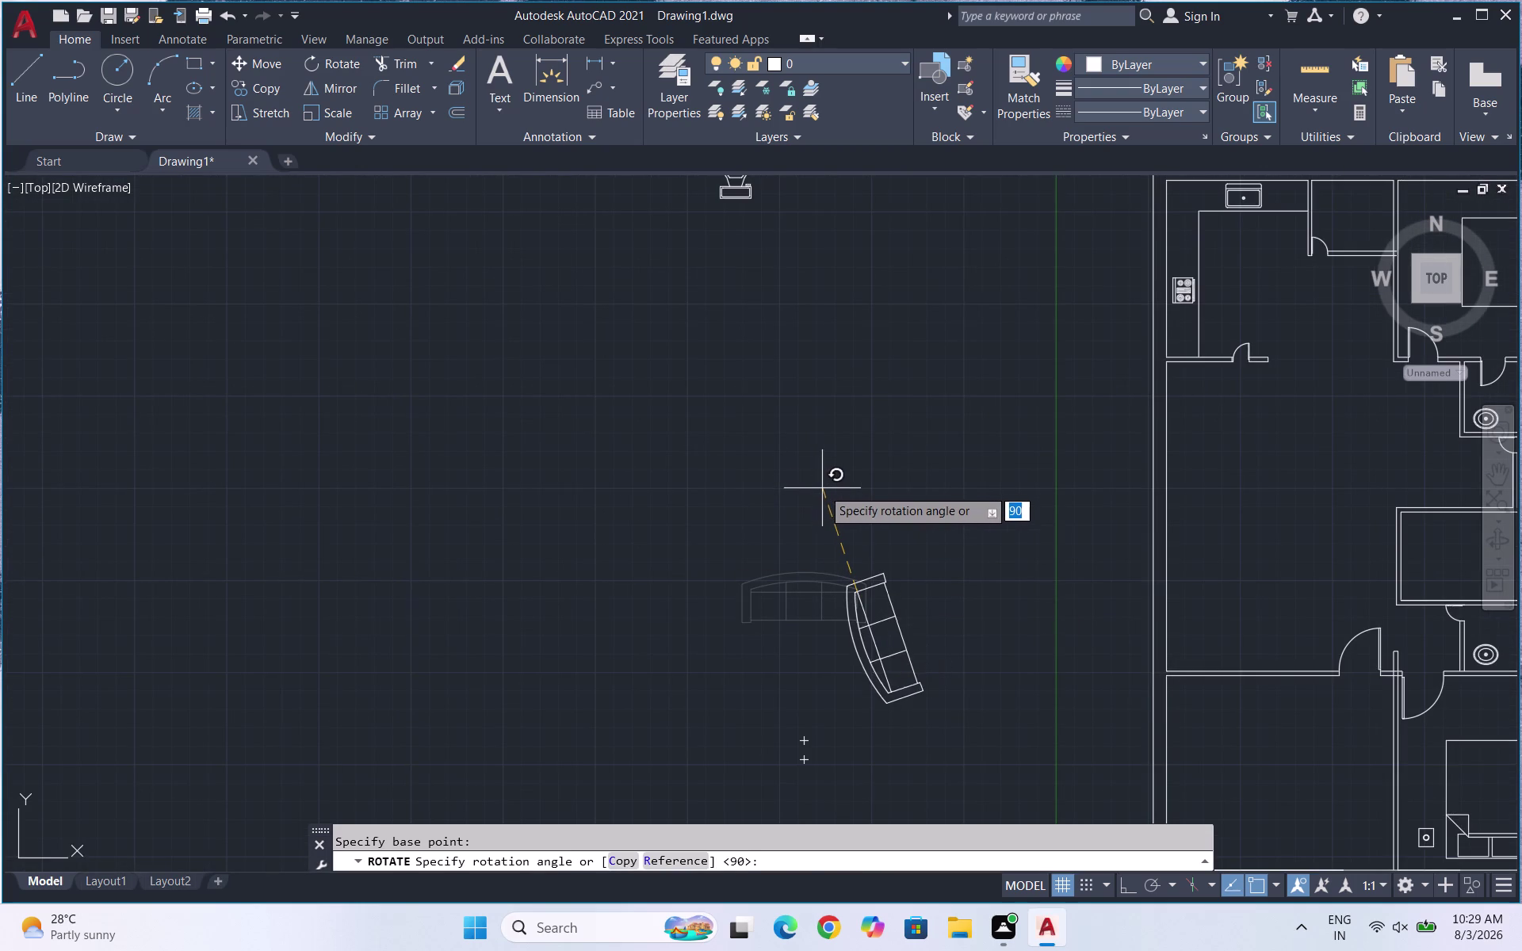
key(F8)
click(822, 491)
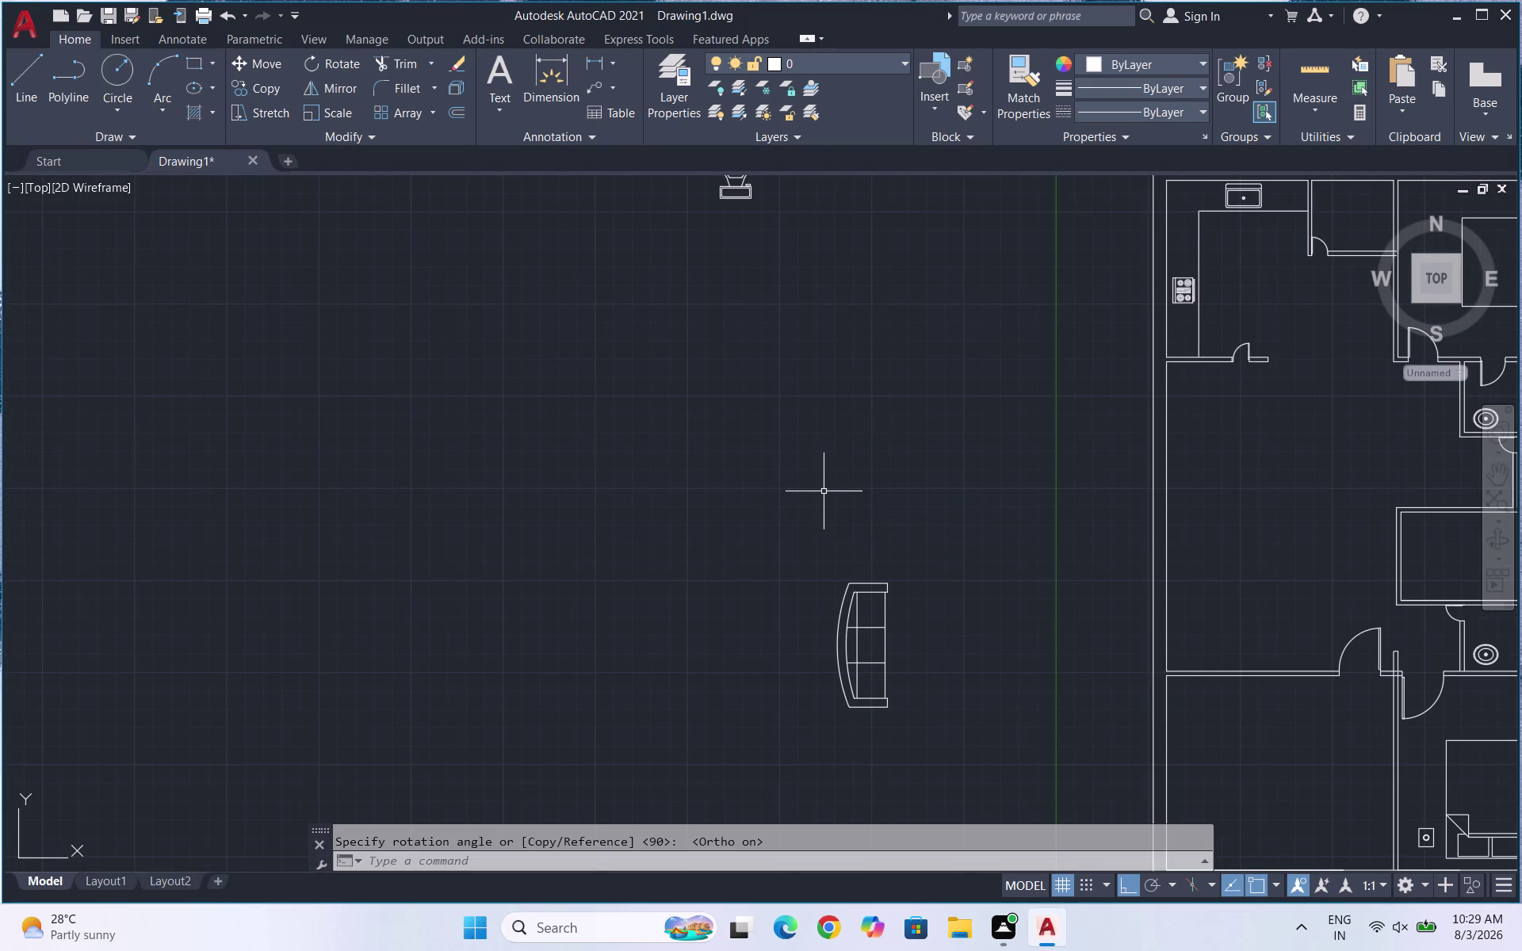
Move the rotated sofa against the living room's left wall.
drag(954, 712, 934, 690)
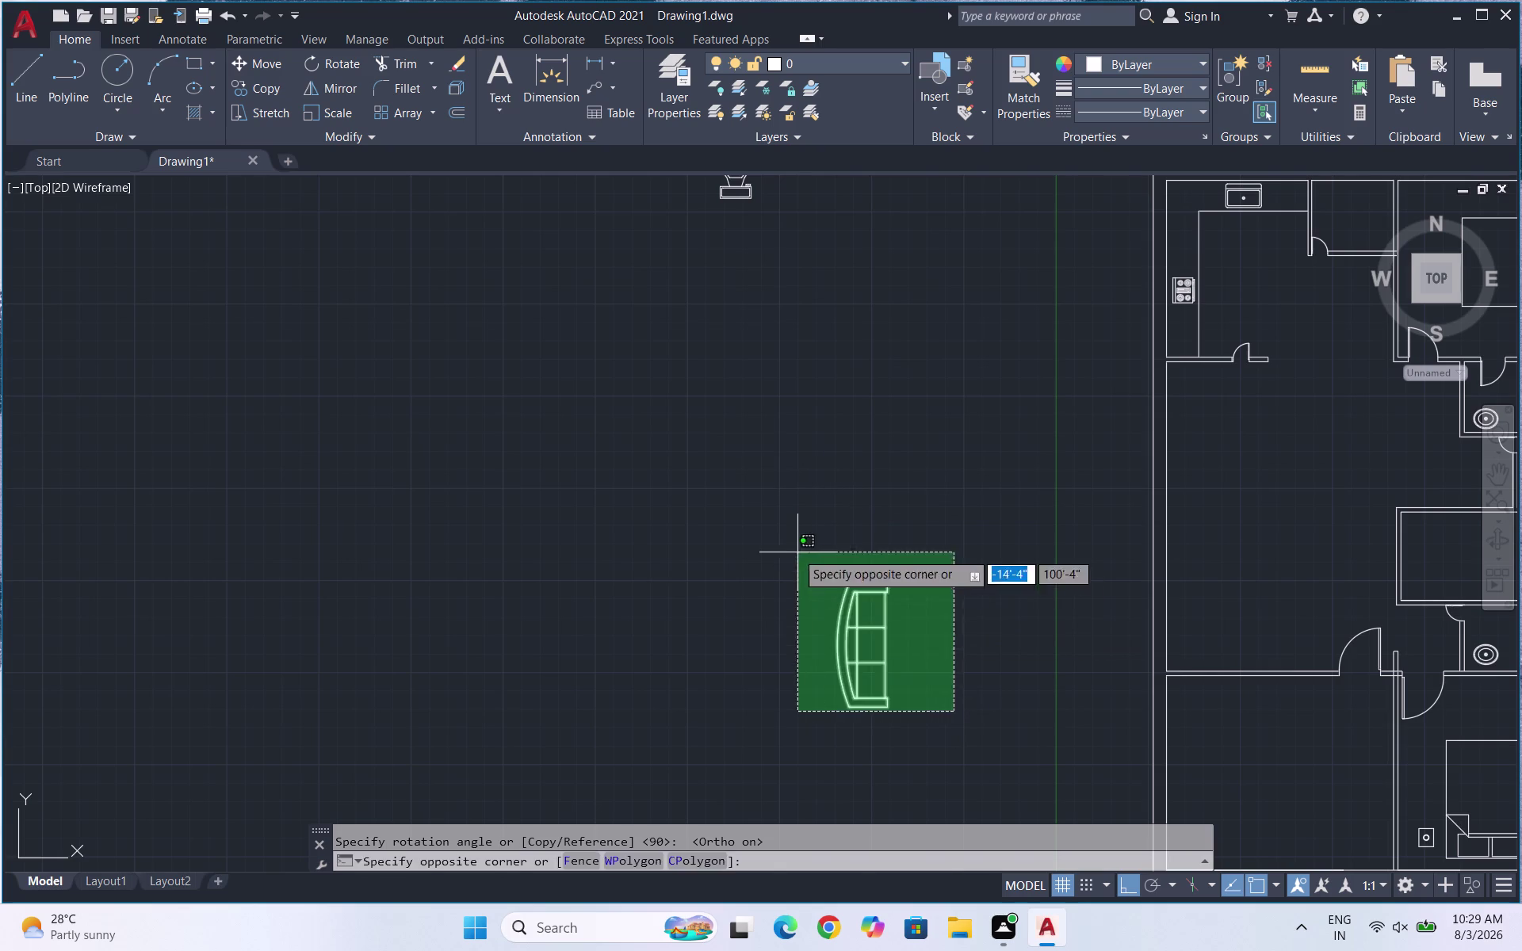
click(792, 550)
key(m)
key(Return)
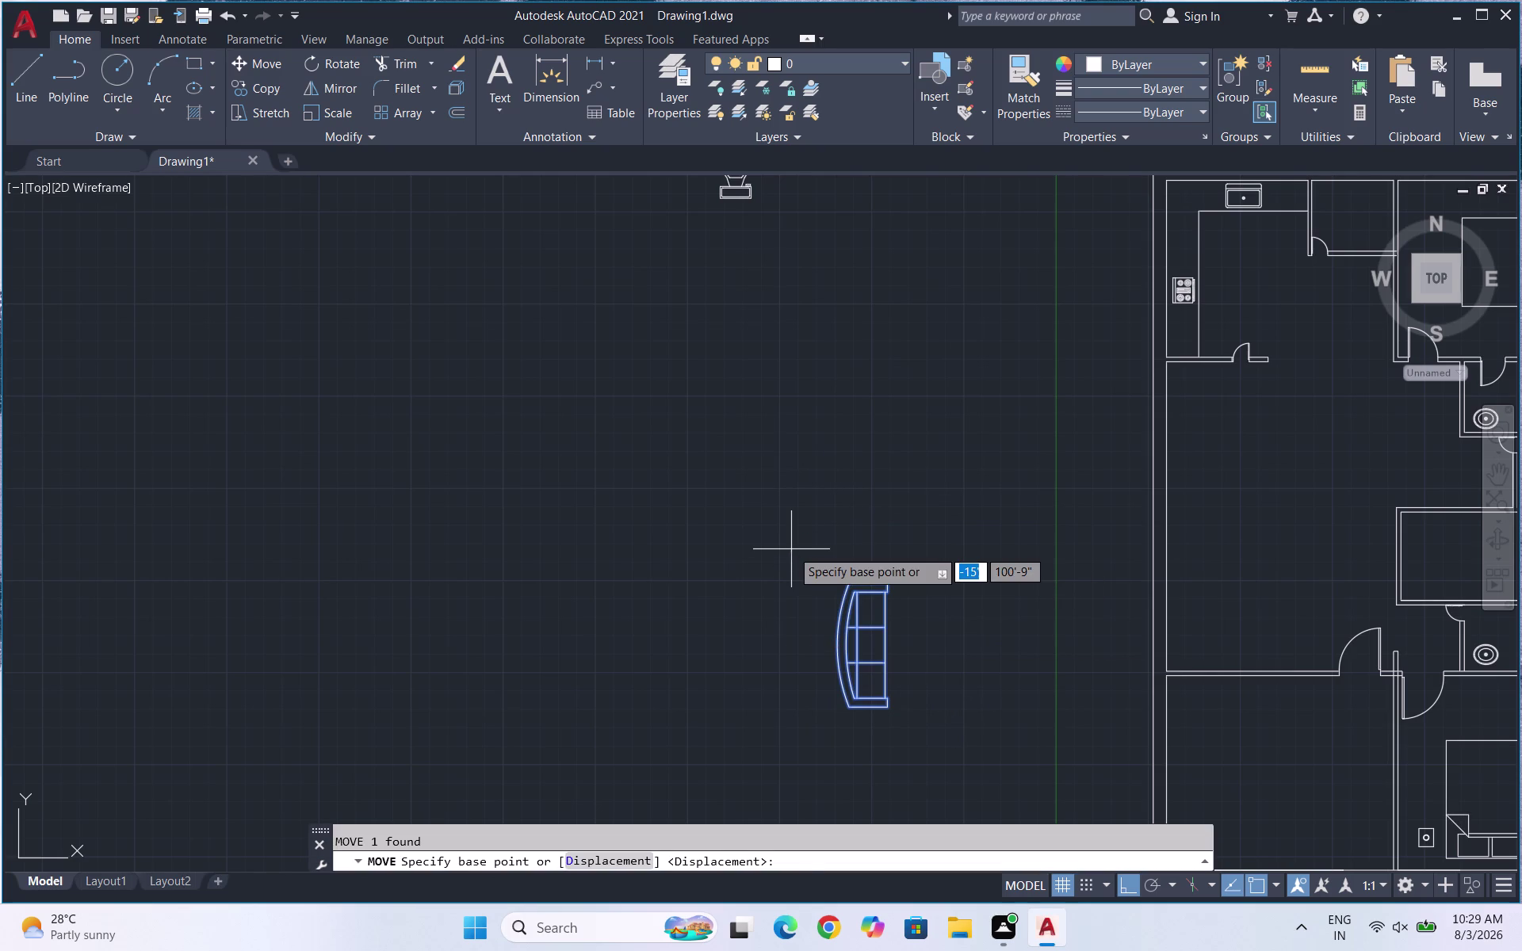
click(848, 652)
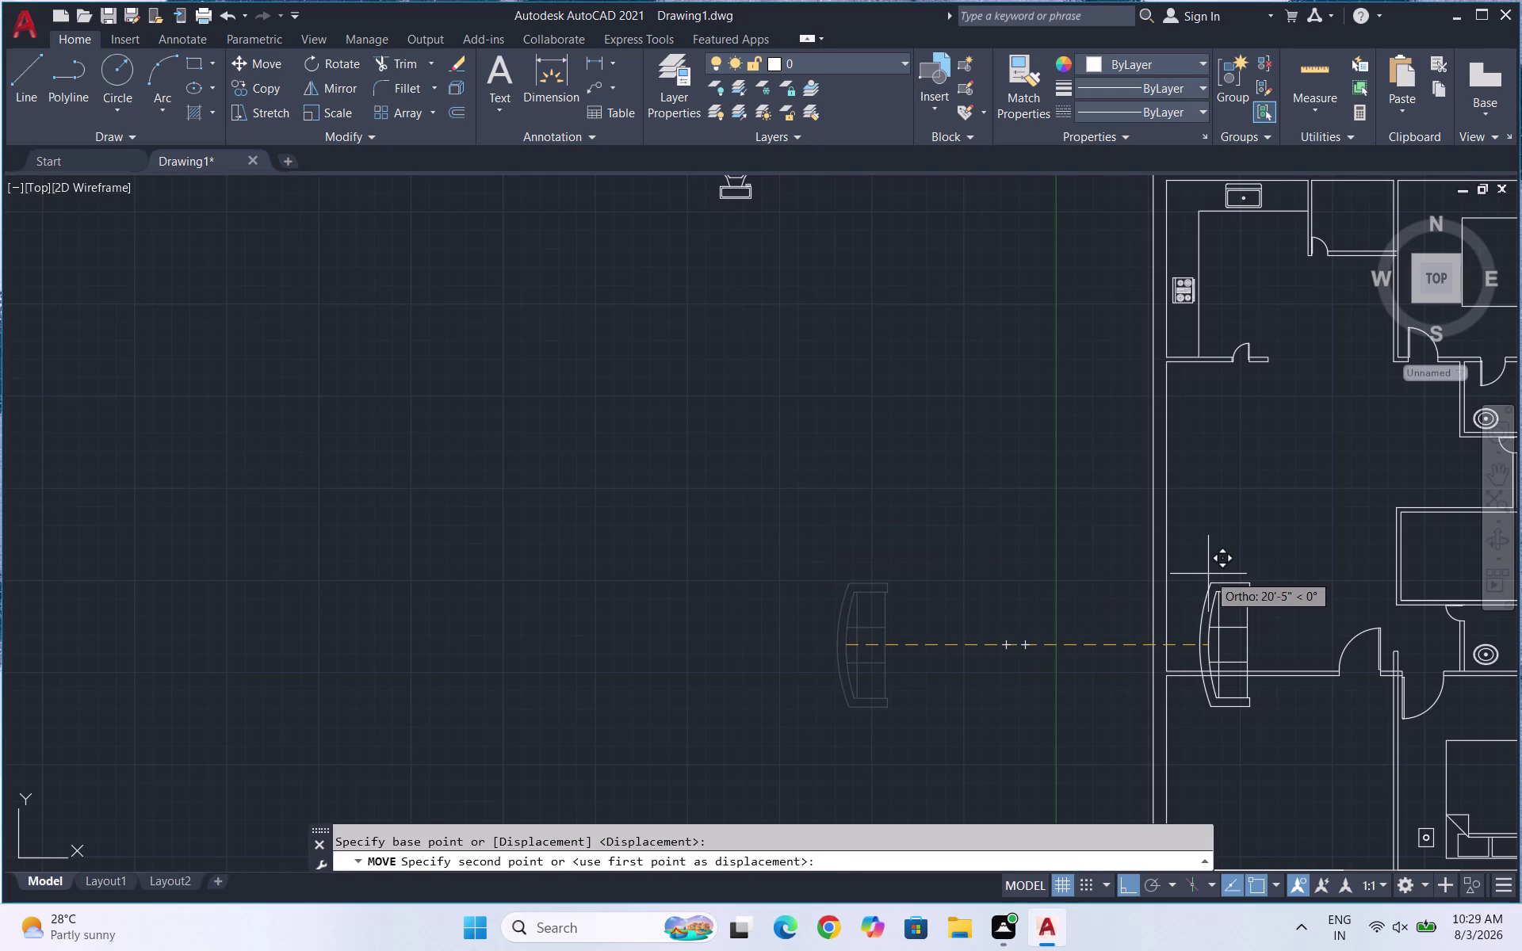
key(F8)
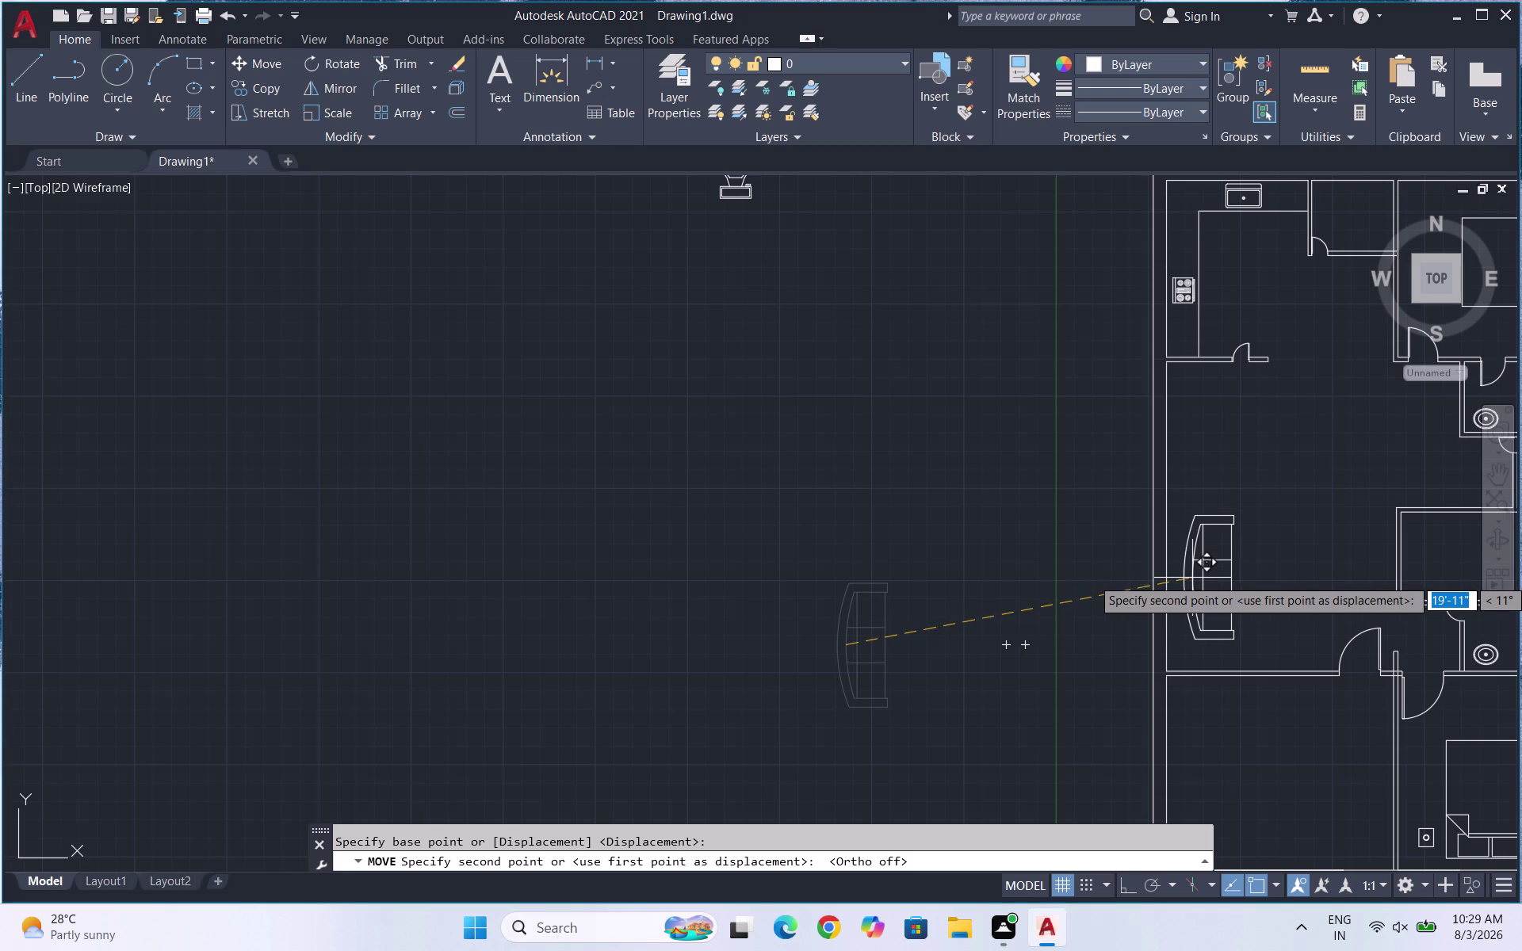
click(1192, 578)
scroll(down, 3)
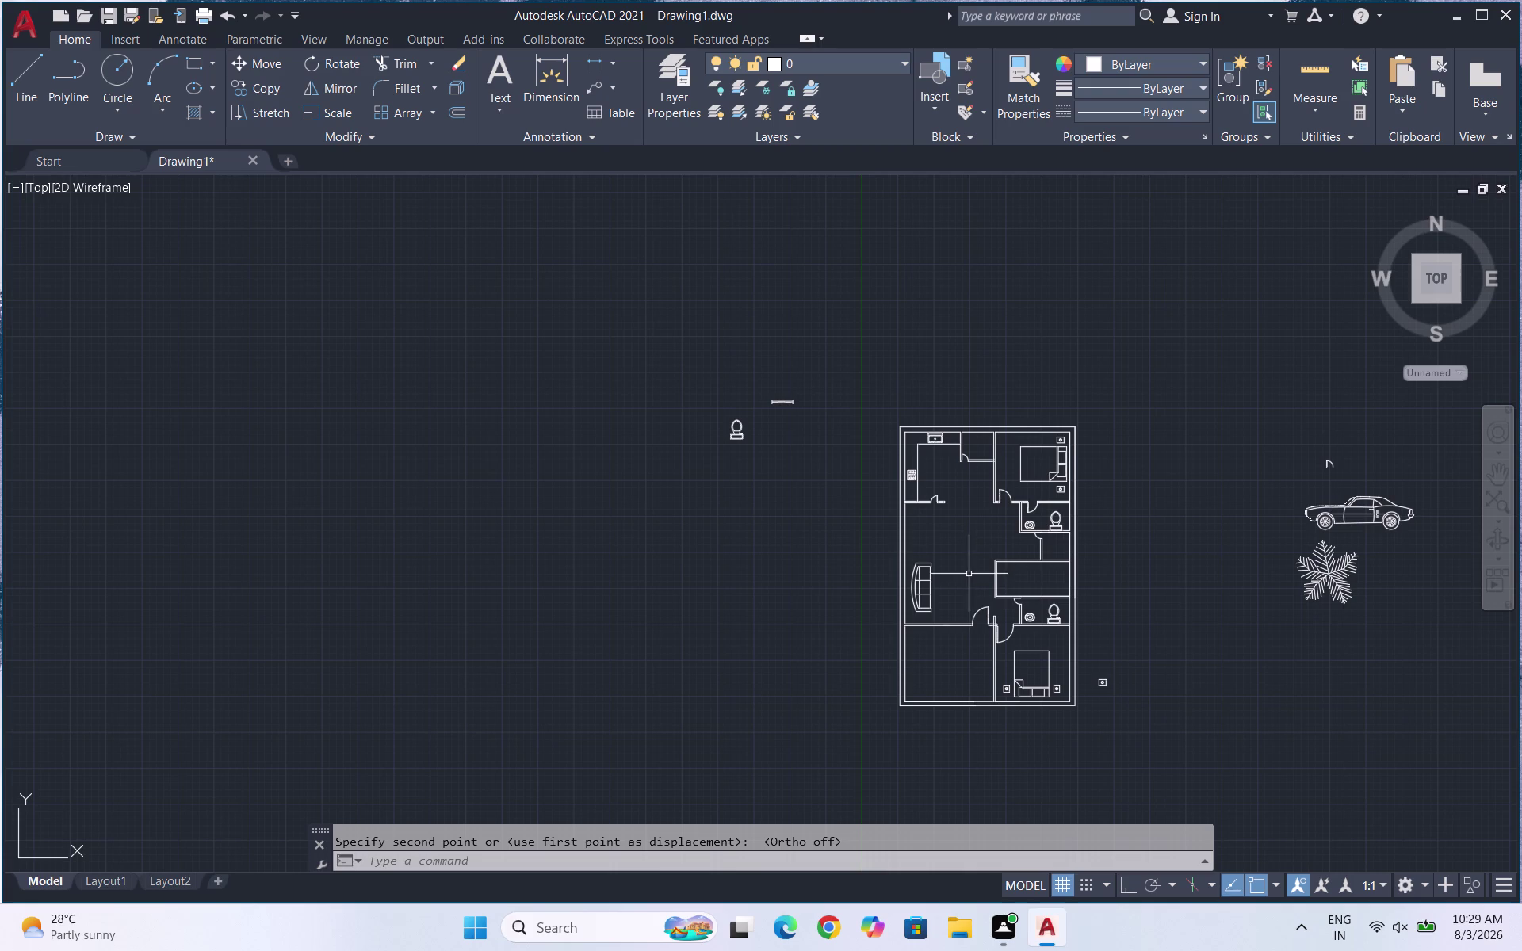
Draw a small rectangular coffee table in front of the sofa.
key(r)
text(EC)
key(Return)
scroll(up, 3)
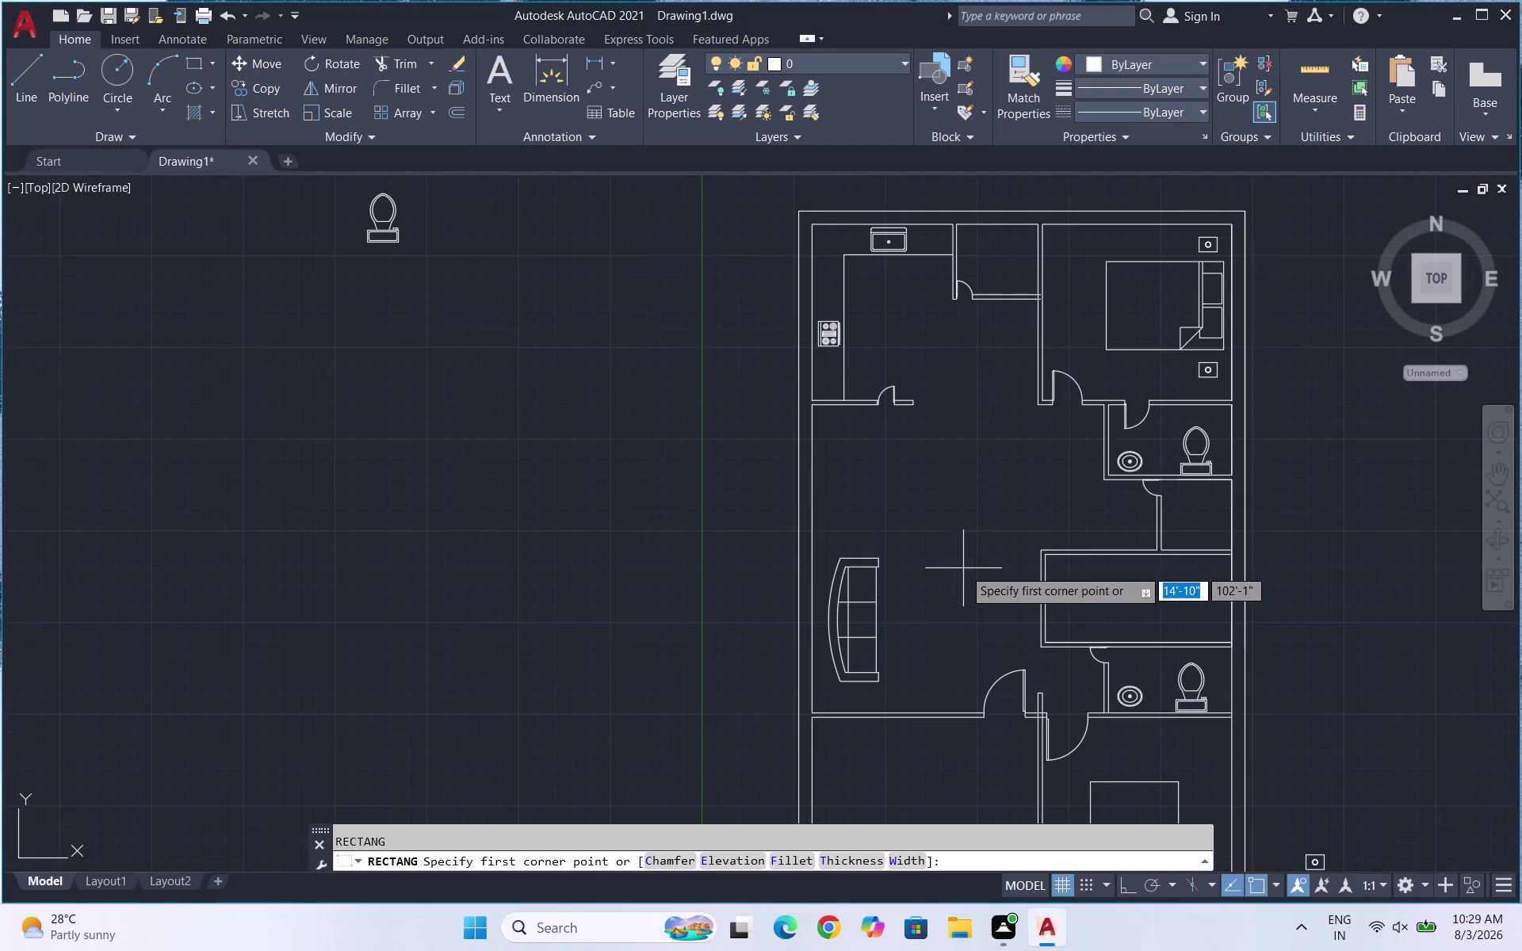
click(904, 589)
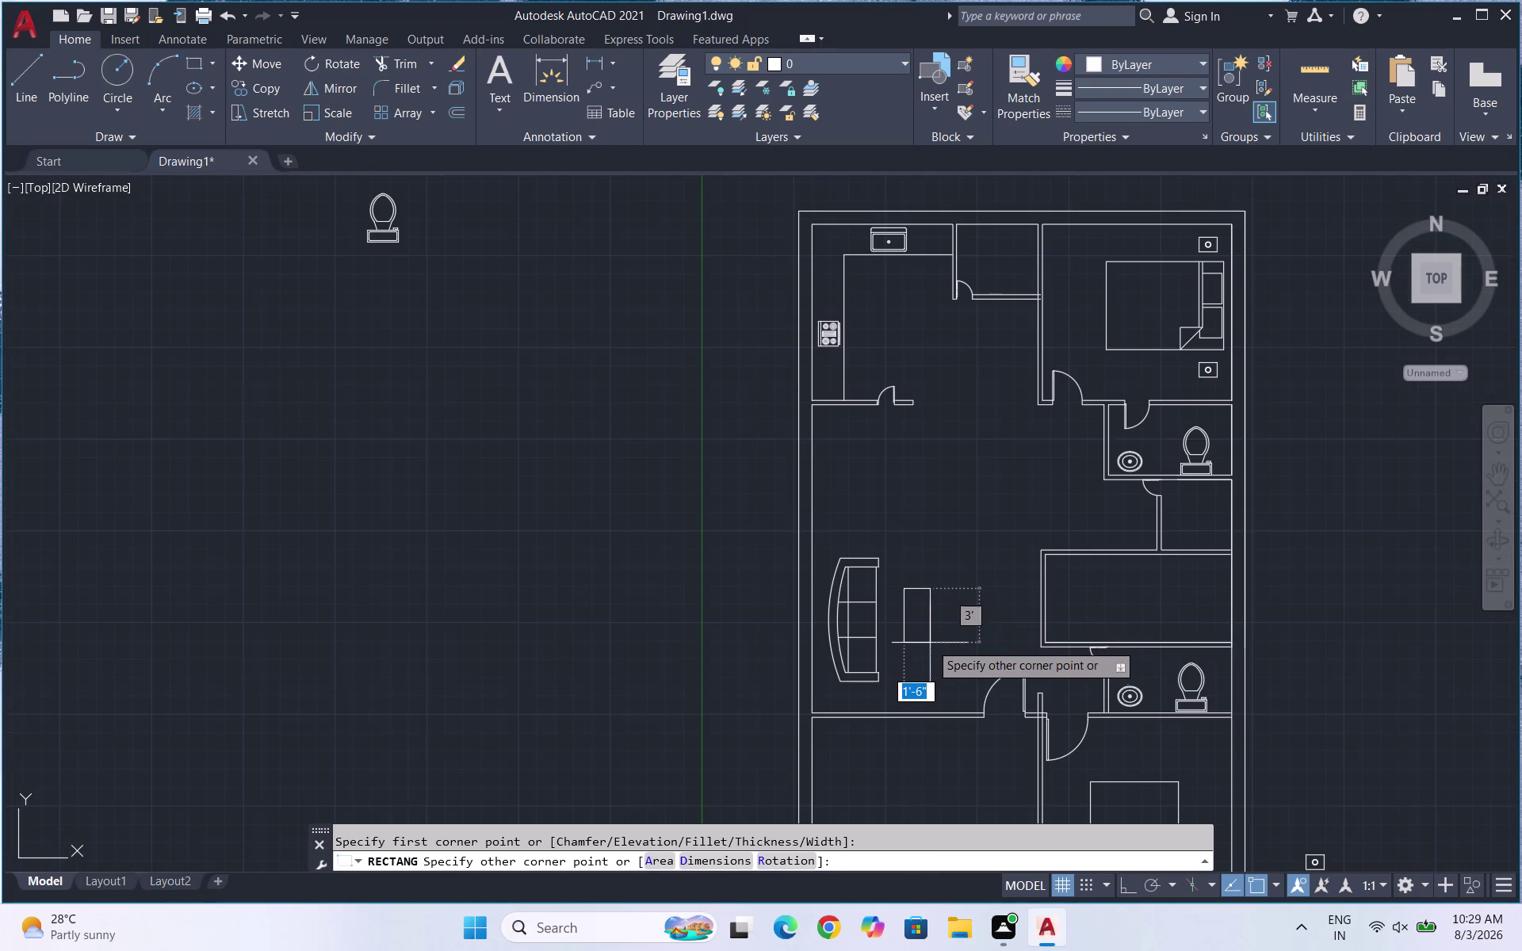
click(929, 649)
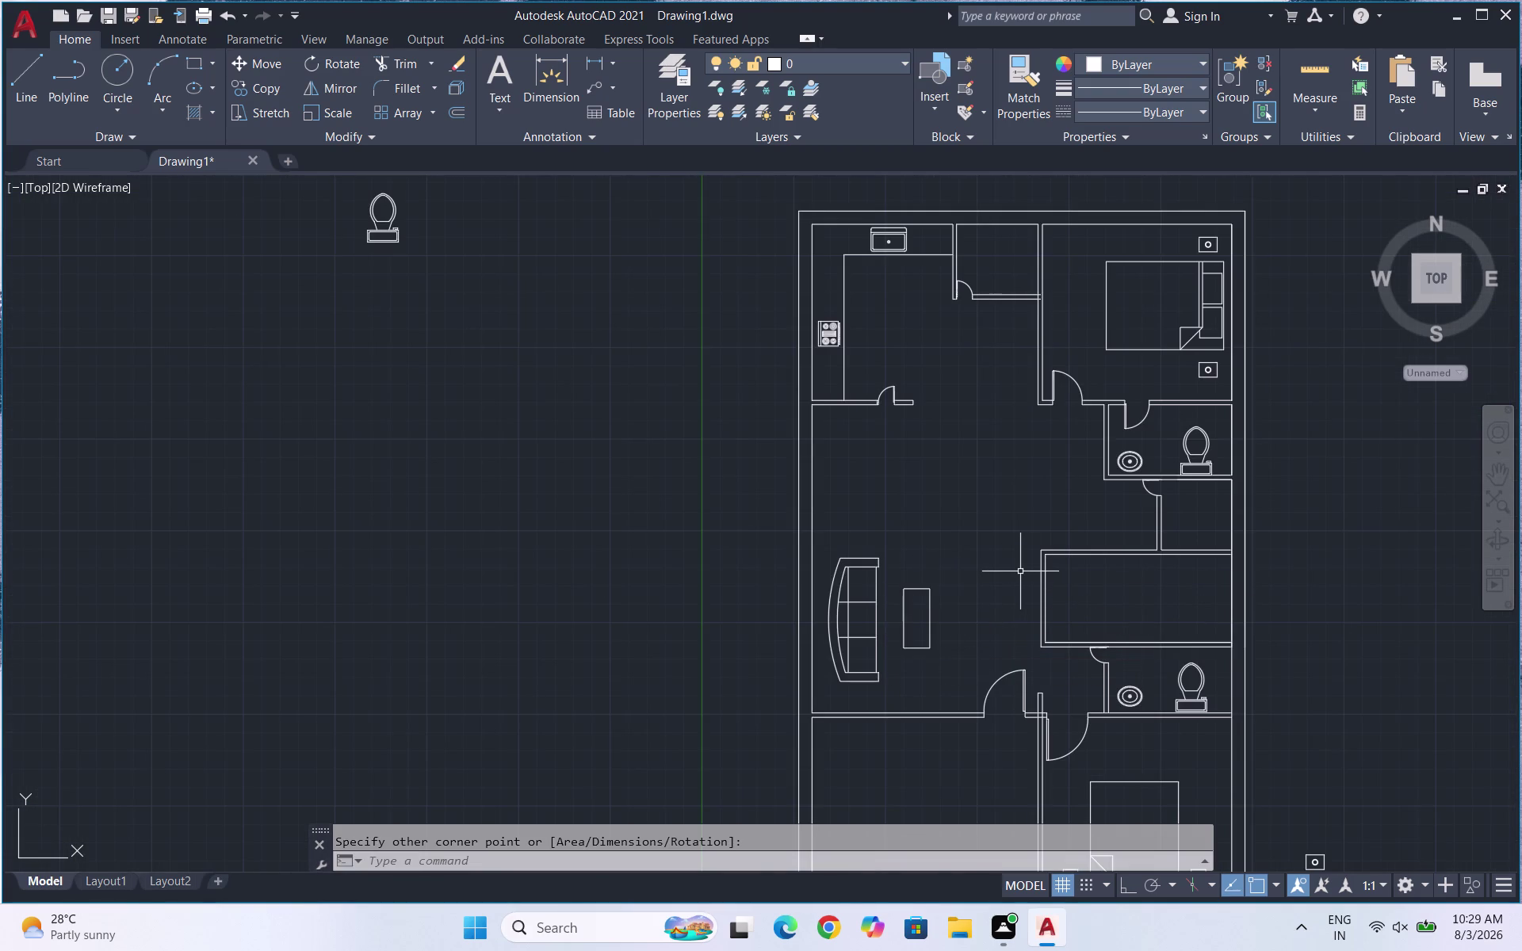
Open DesignCenter with the DC command.
text(D)
text(C)
key(Return)
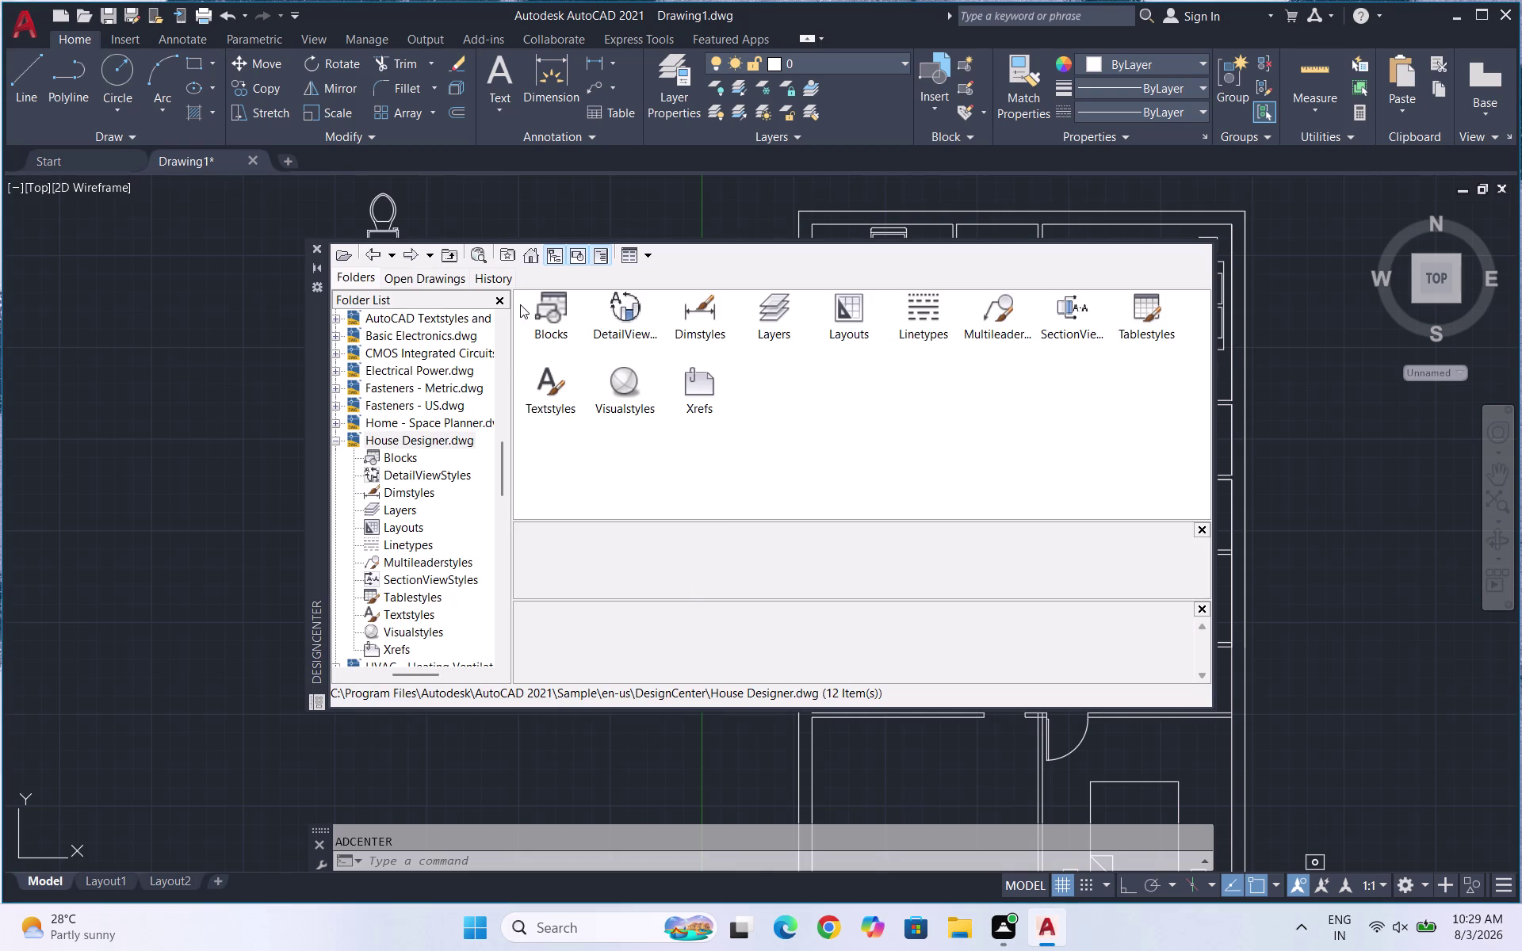
Browse DesignCenter to Sample > en-us > DesignCenter > Home - Space Planner.dwg.
click(527, 254)
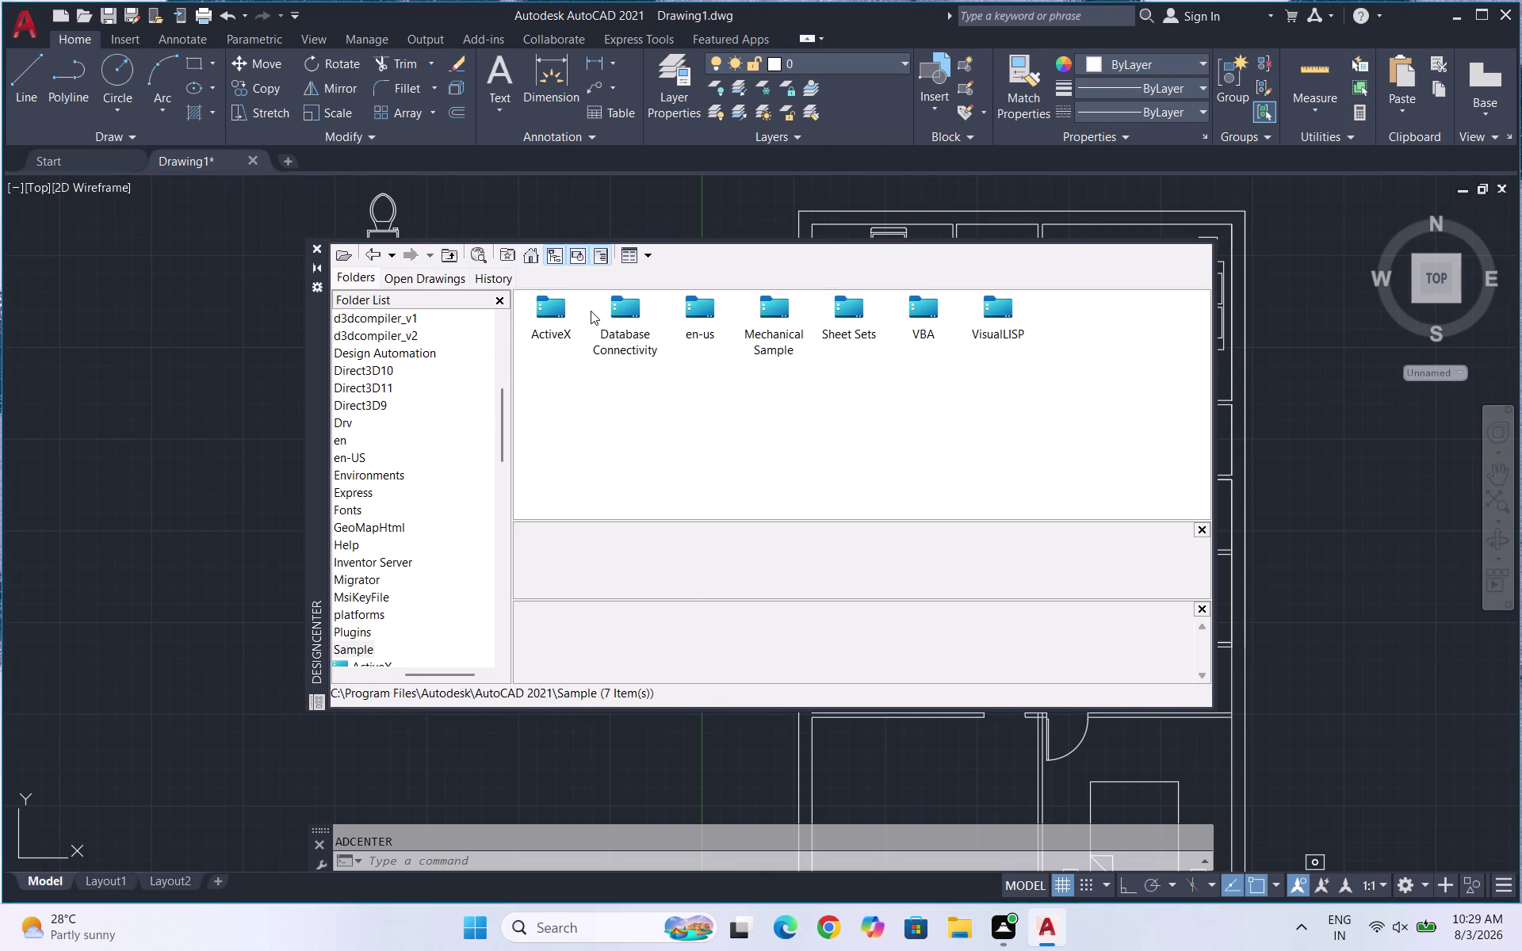
double_click(708, 311)
double_click(711, 307)
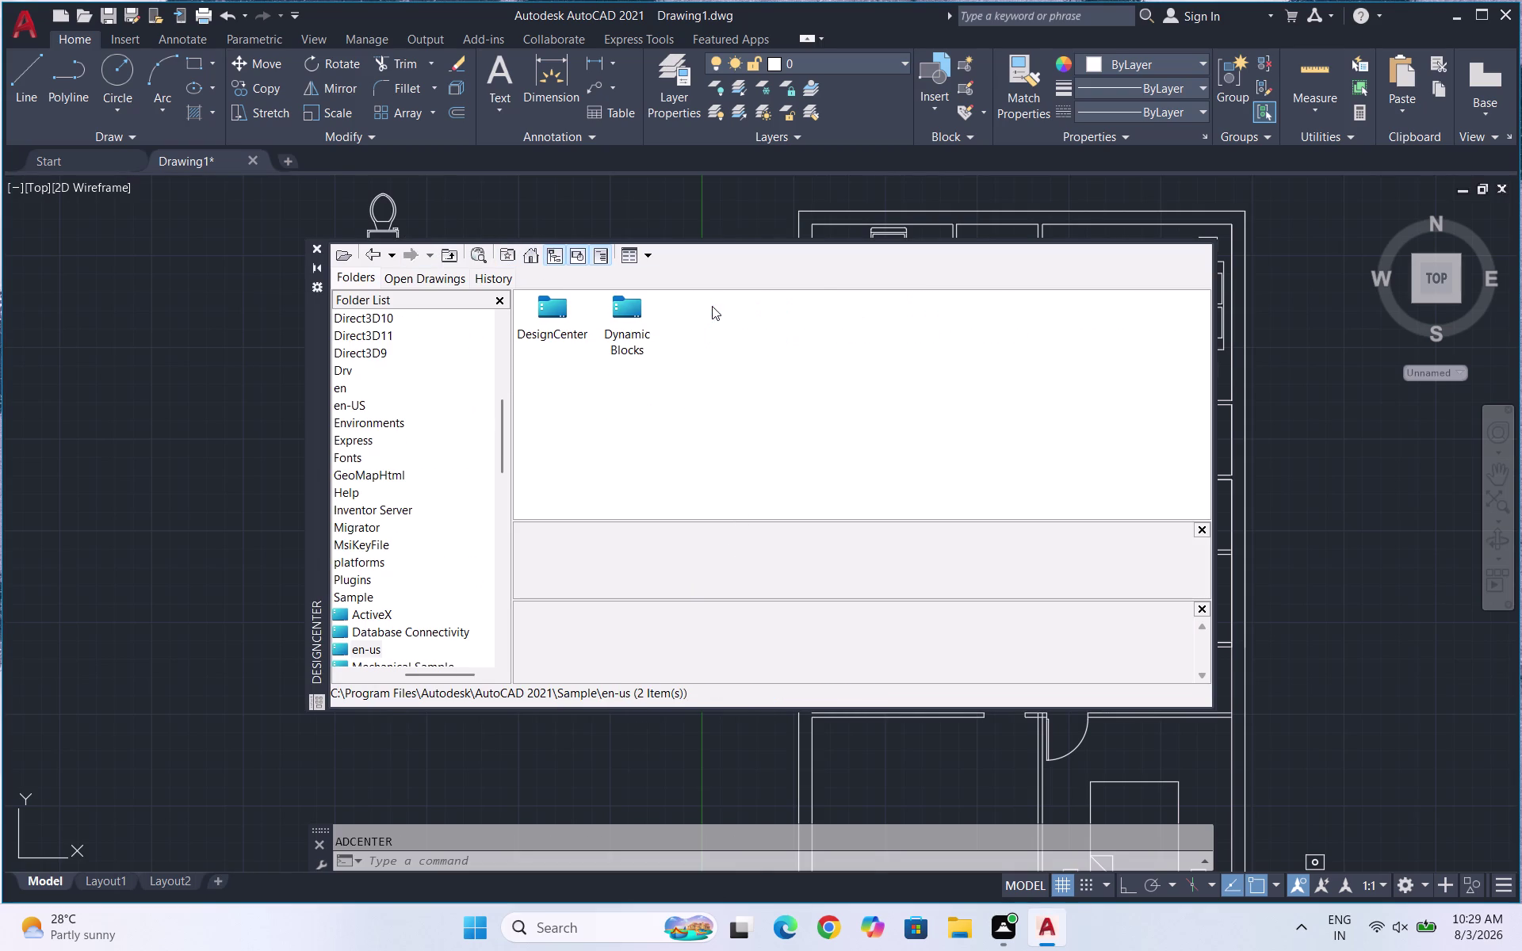
click(590, 309)
double_click(559, 311)
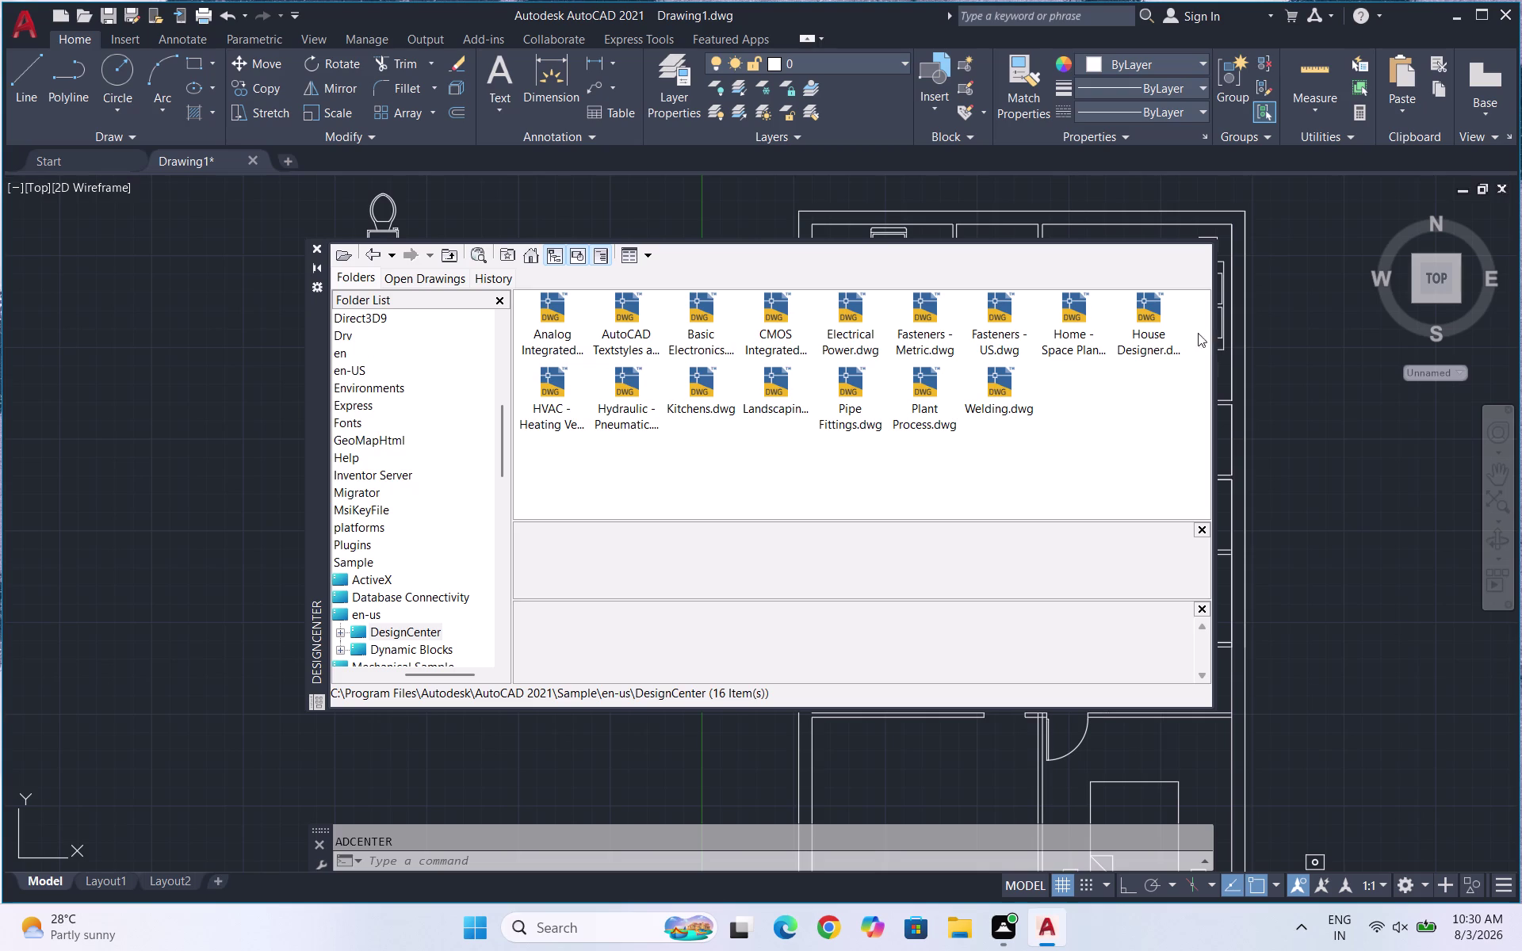
double_click(1077, 316)
click(526, 306)
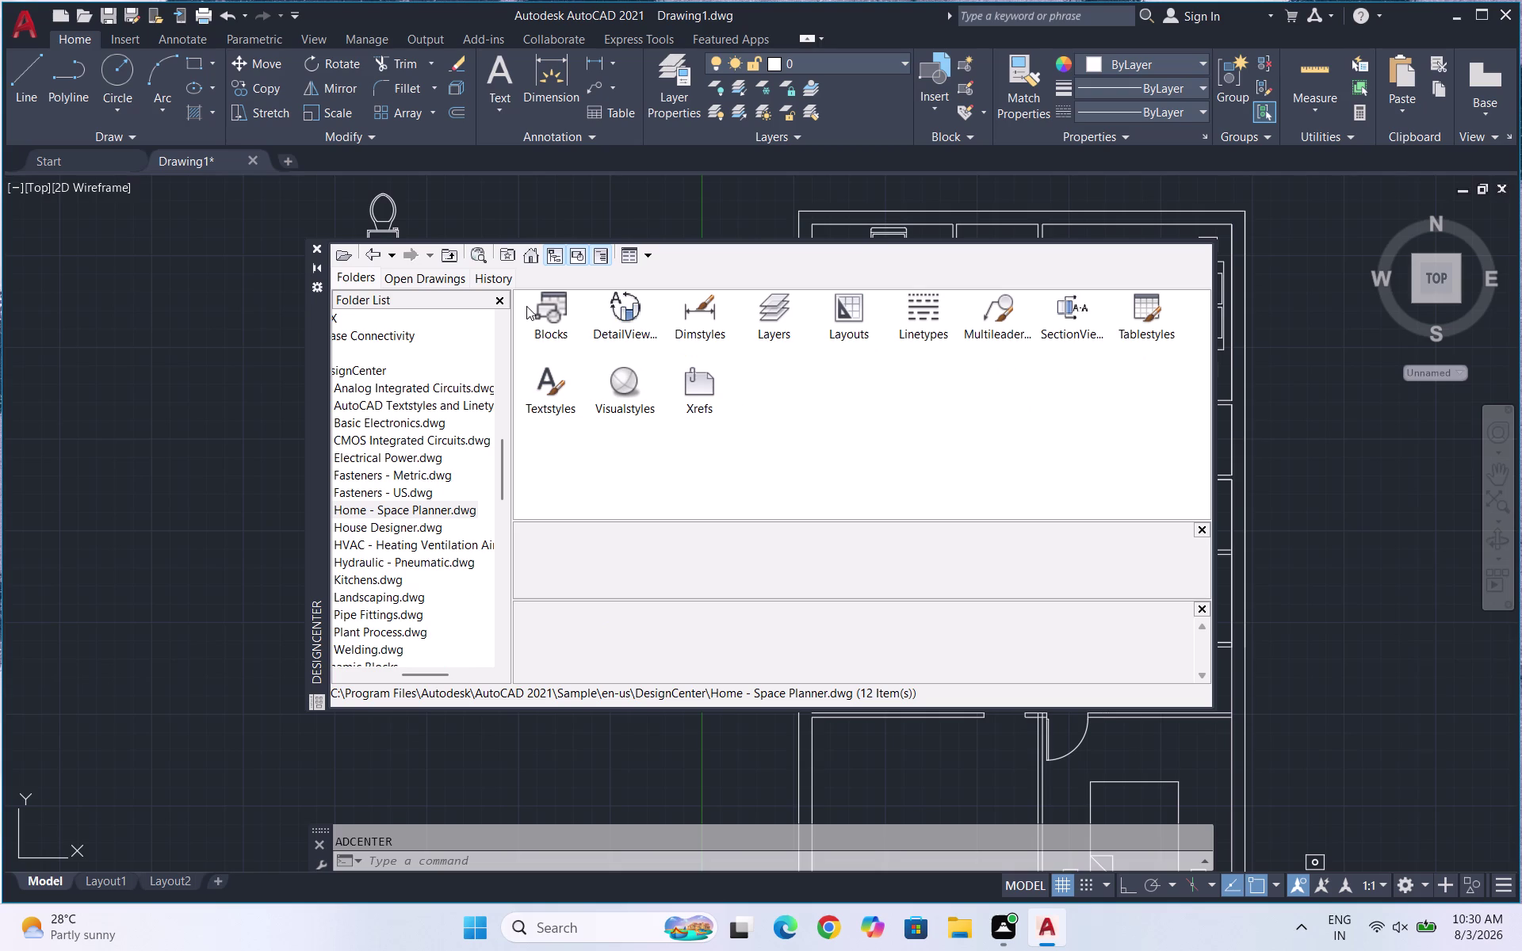
Insert the Dining Set - 36 x 72 in. block left of the plan, then close DesignCenter.
click(552, 304)
triple_click(558, 302)
click(1010, 313)
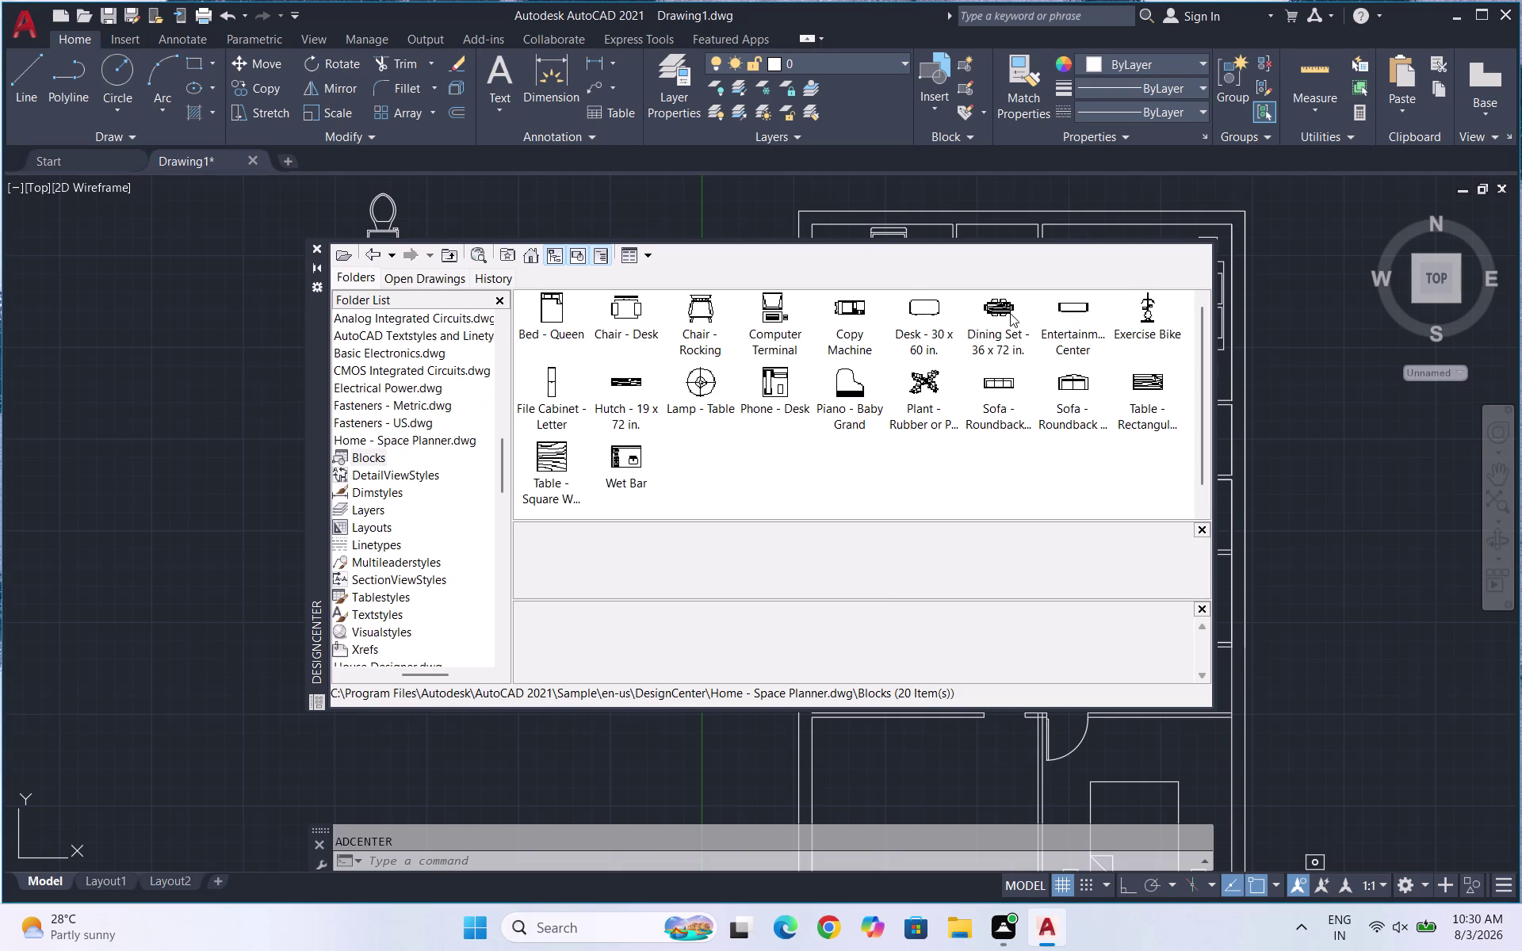
double_click(998, 322)
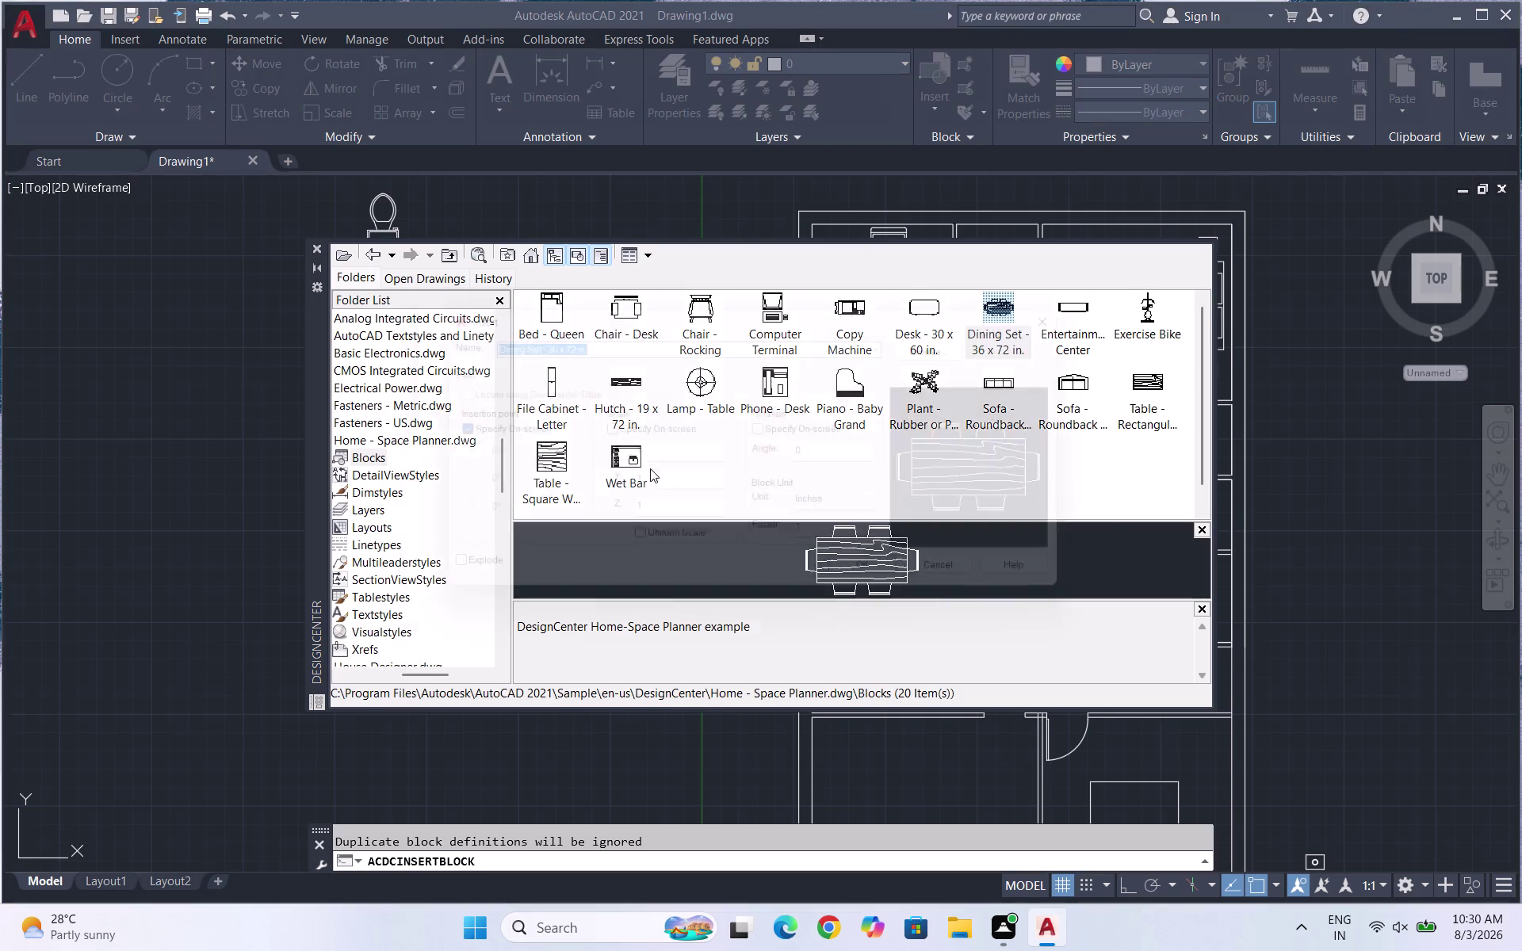
click(876, 581)
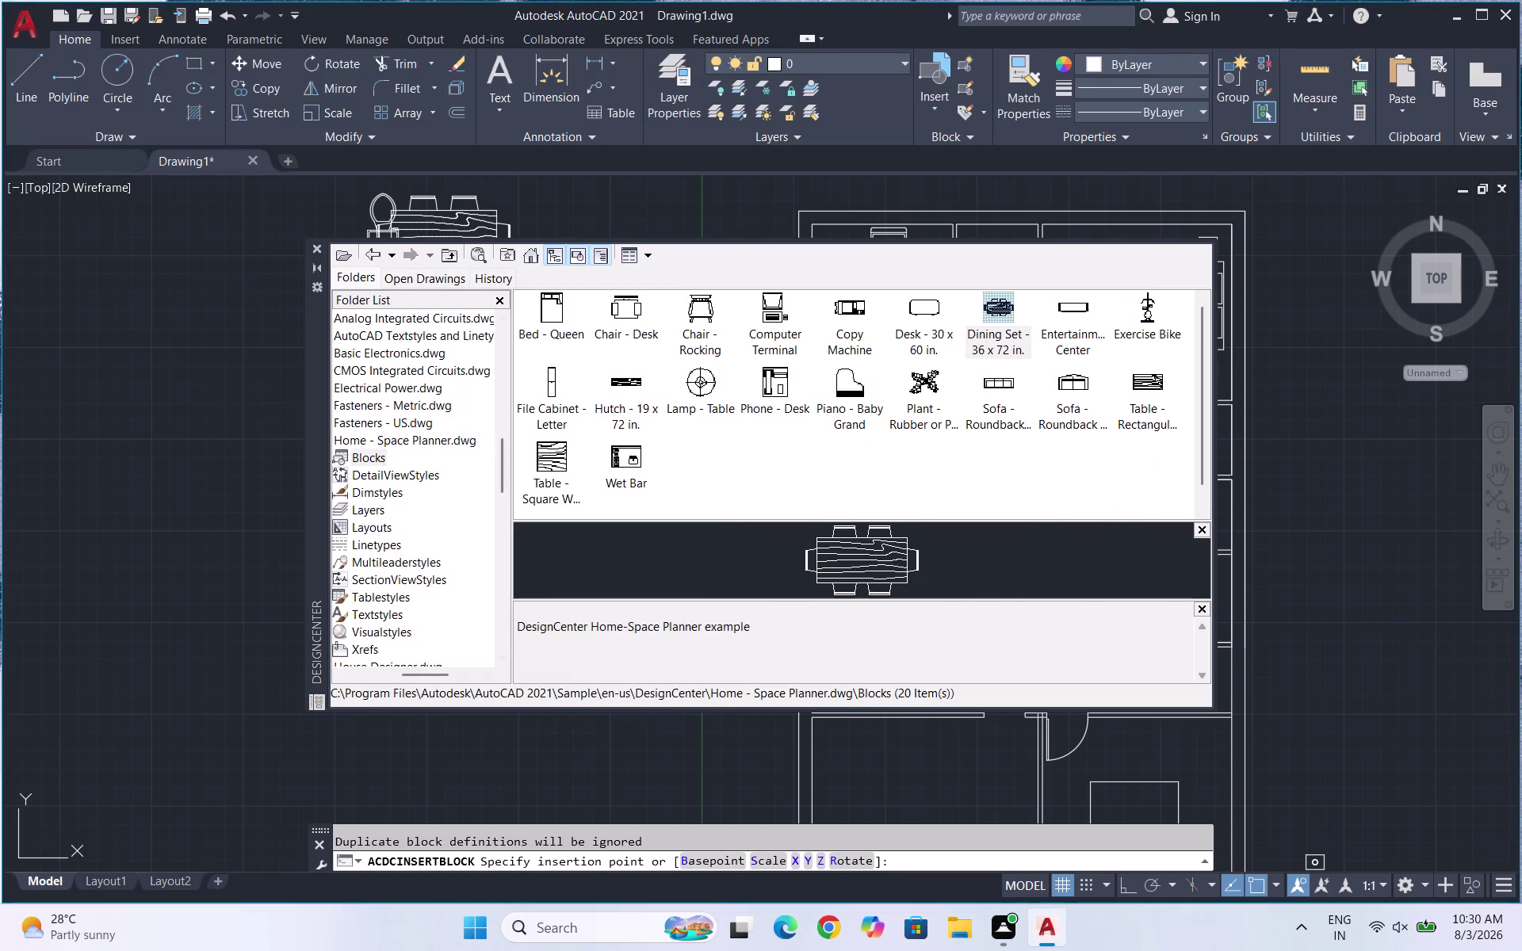
click(206, 515)
key(Escape)
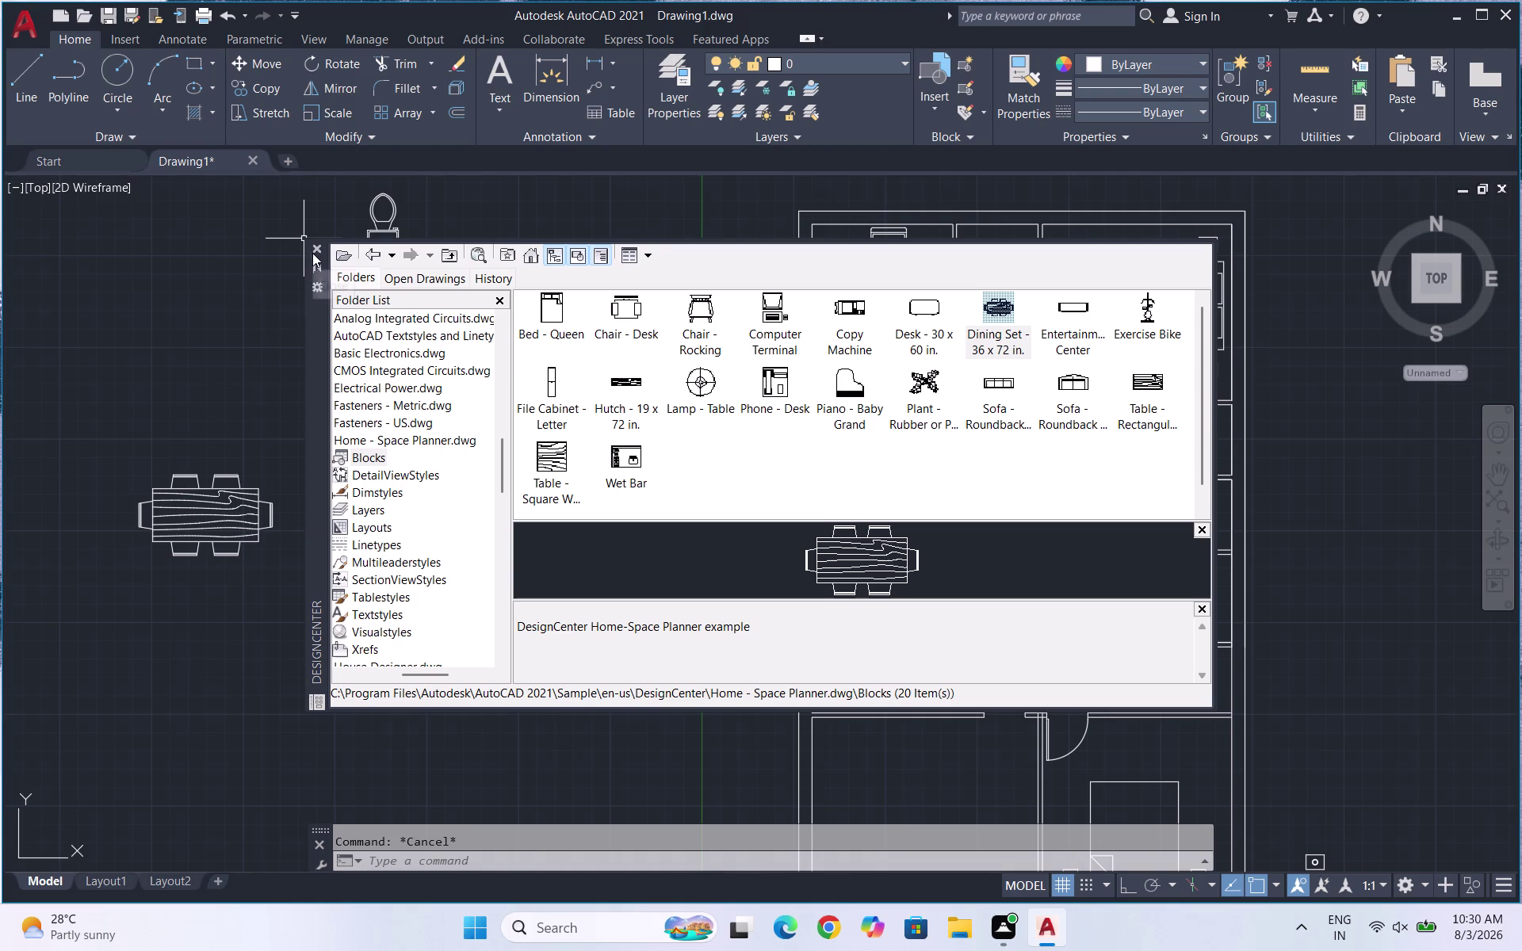
click(317, 243)
Select the dining set and start SCALE, then cancel it.
scroll(down, 3)
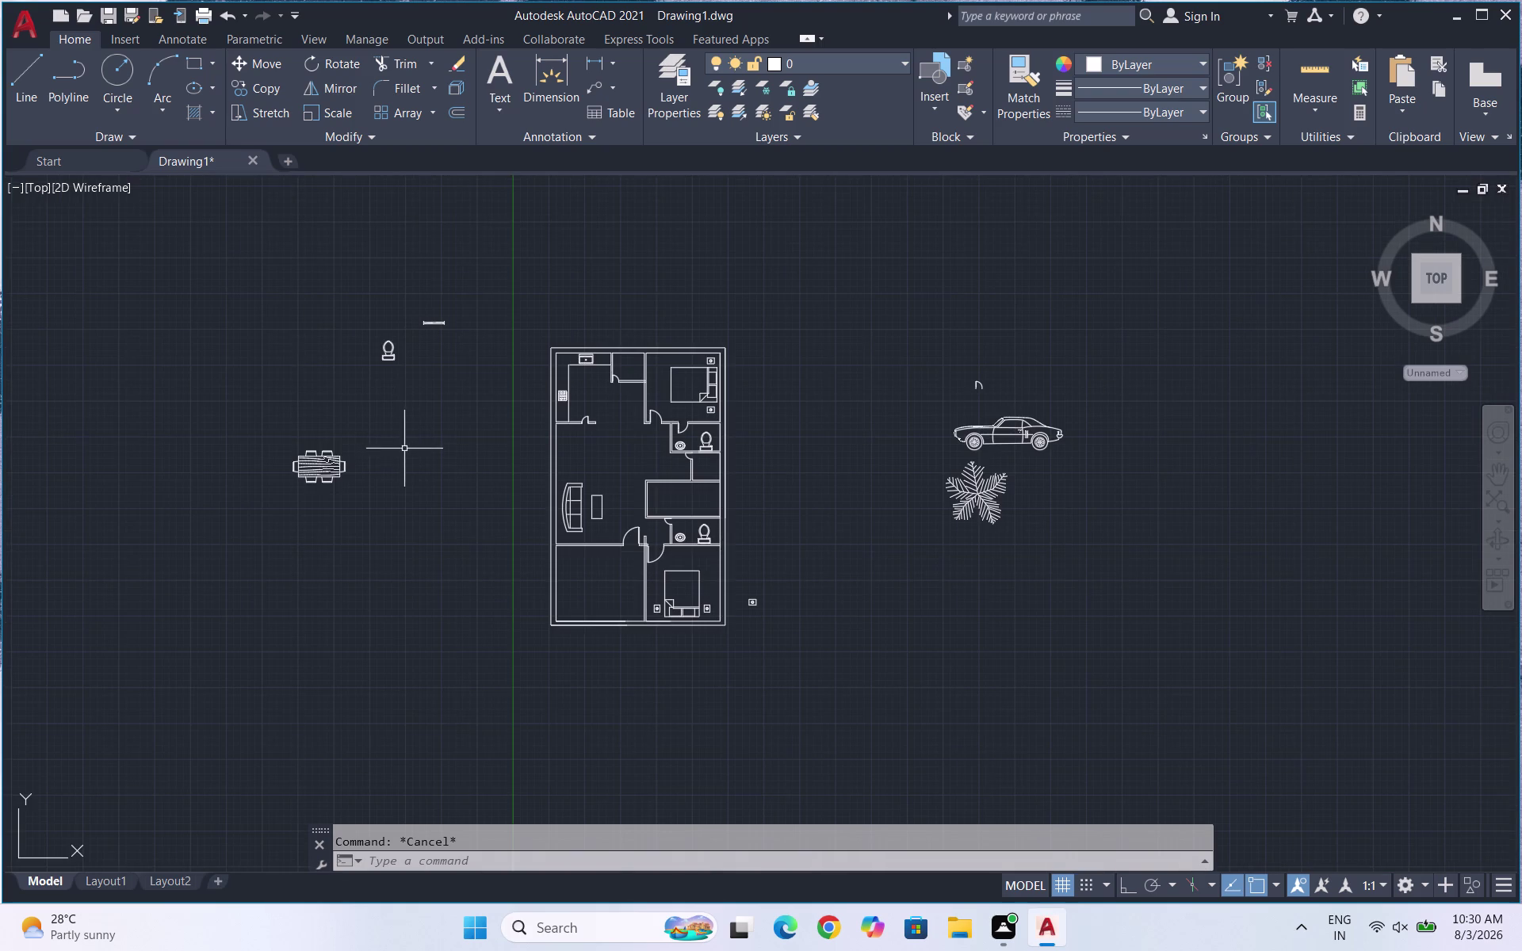
scroll(up, 3)
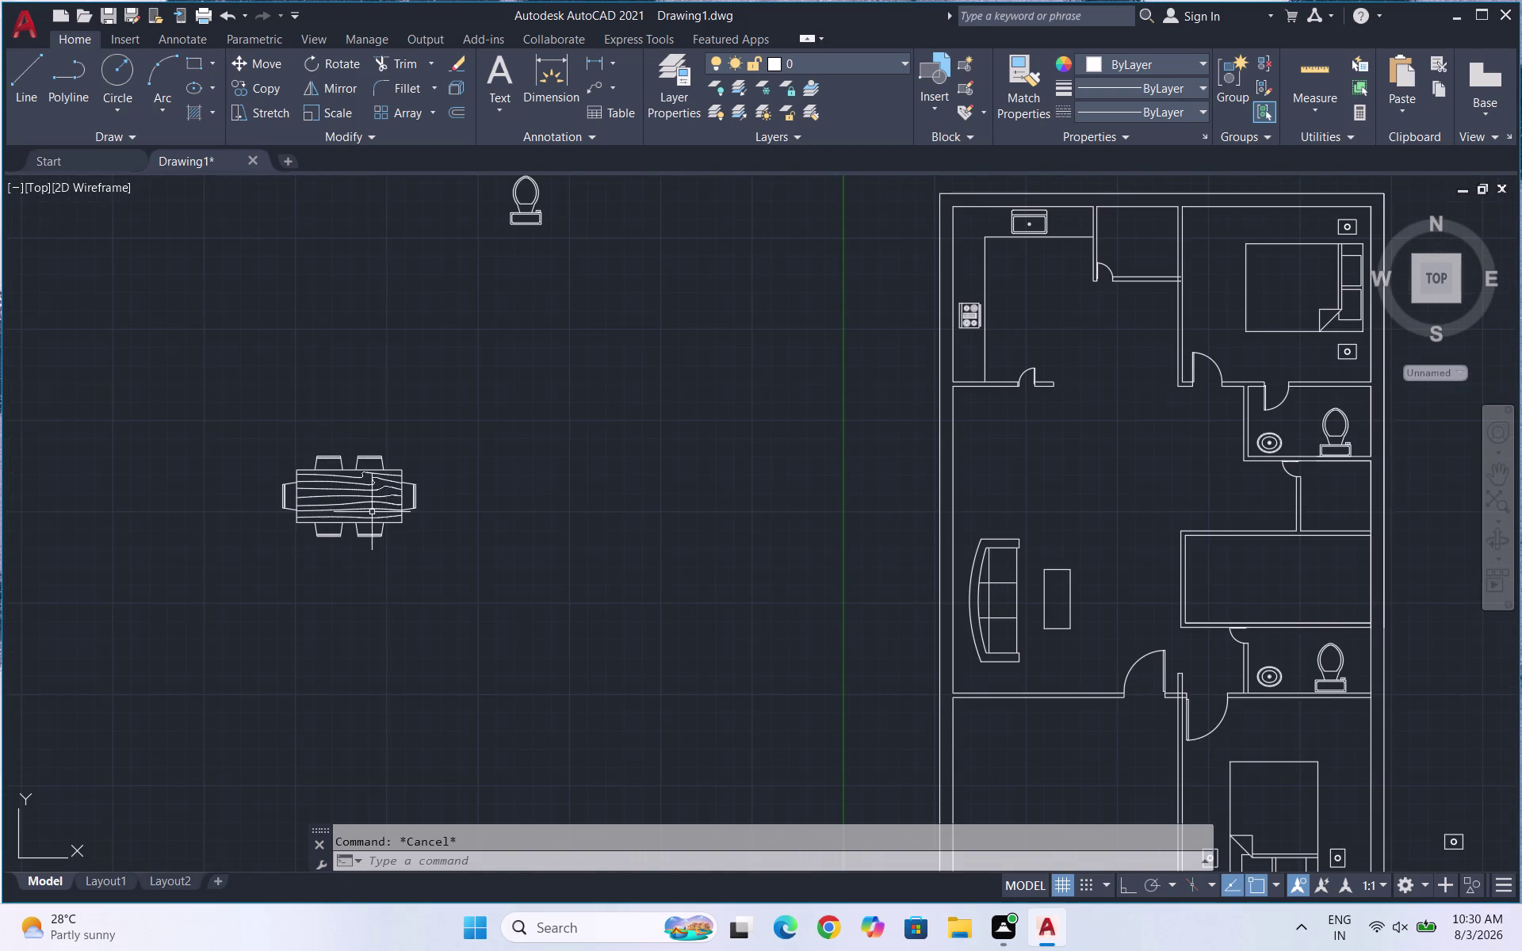
drag(393, 562, 239, 477)
click(224, 453)
text(SC)
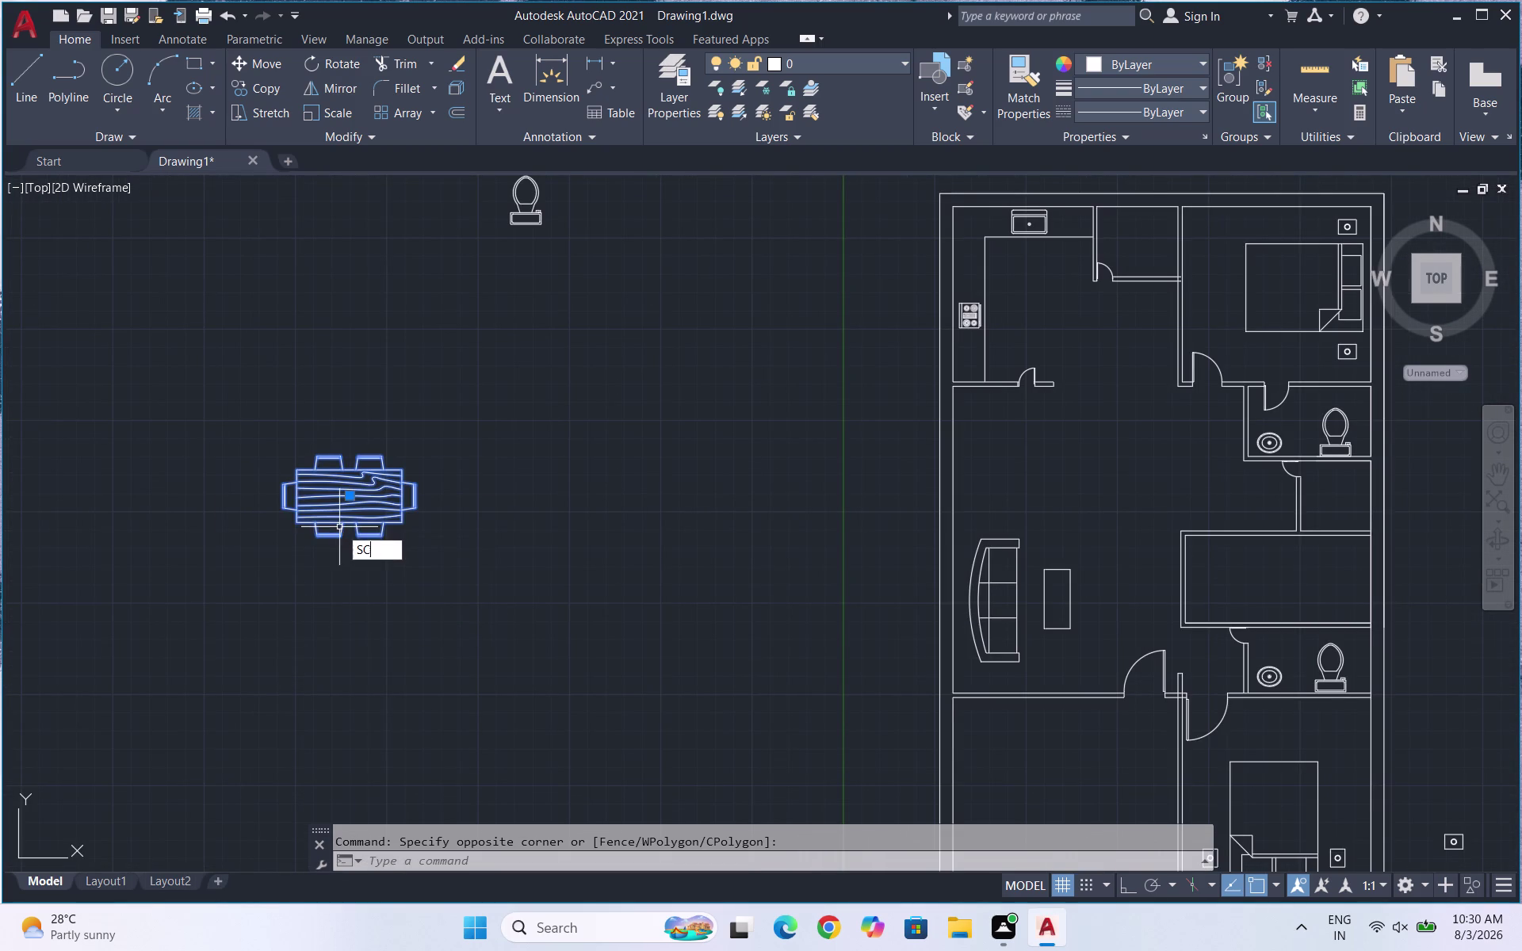
key(Return)
key(Escape)
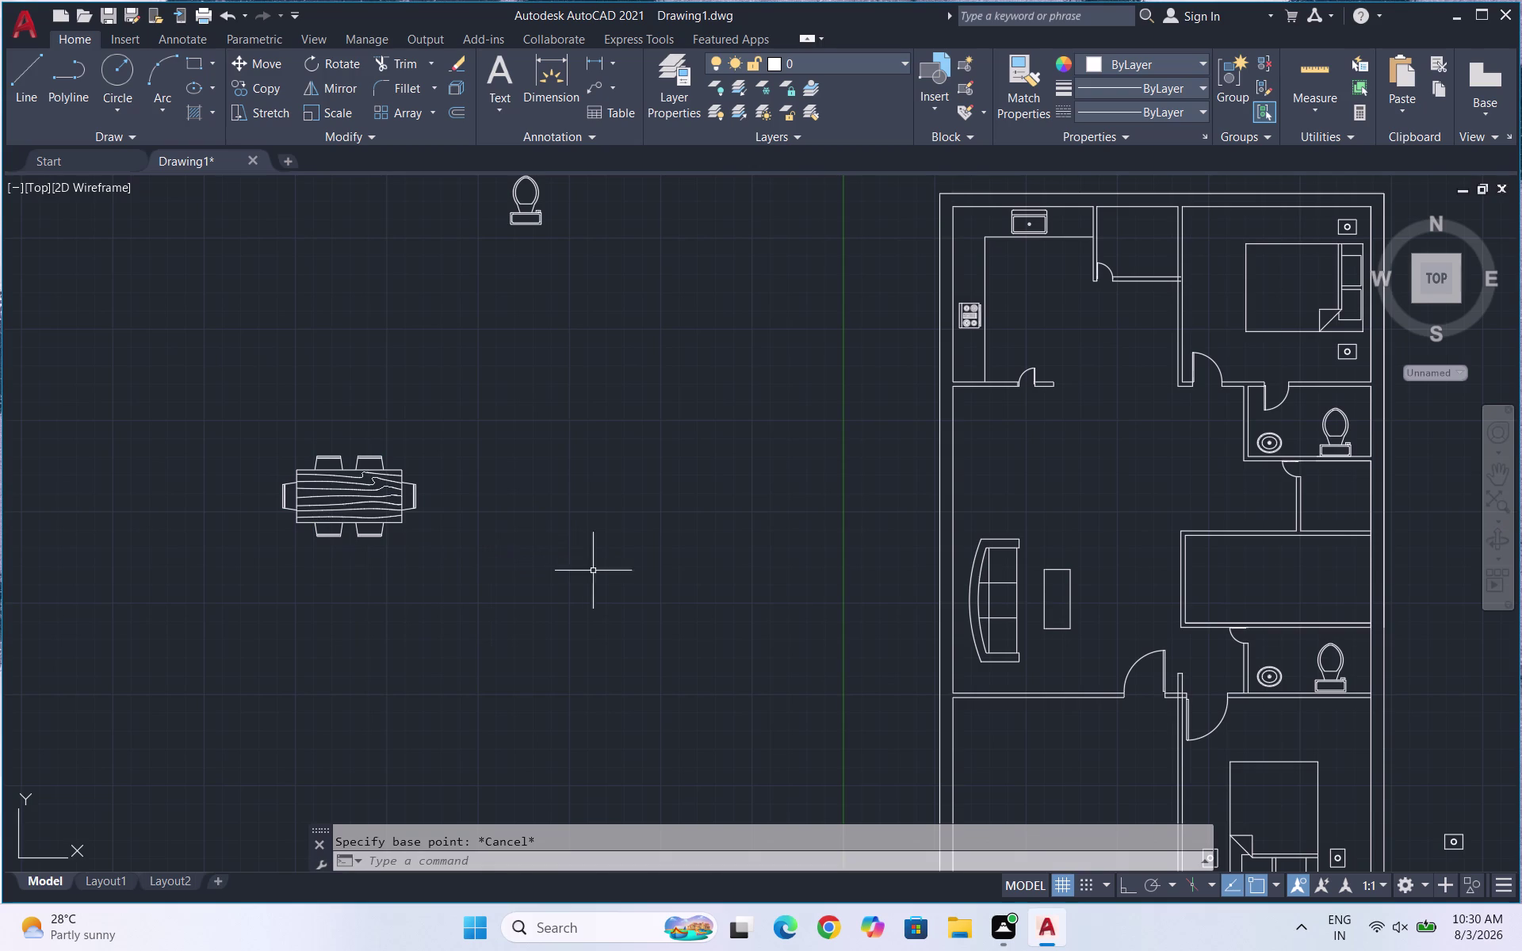
Move the dining set into the living room area of the plan.
drag(454, 558, 436, 549)
click(297, 423)
key(m)
key(Return)
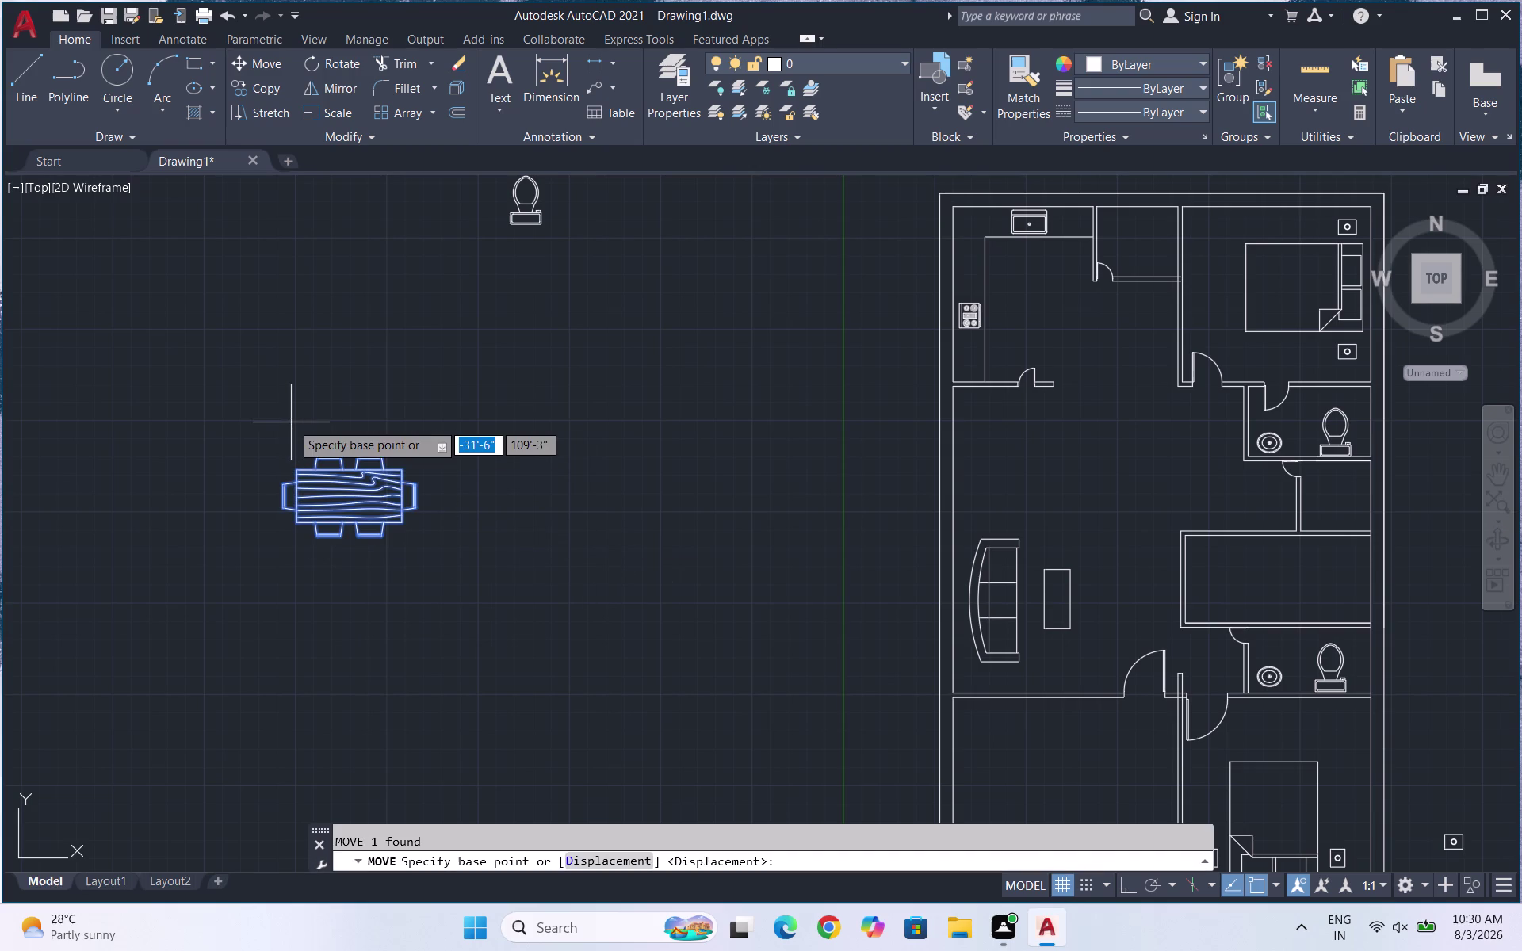
click(339, 488)
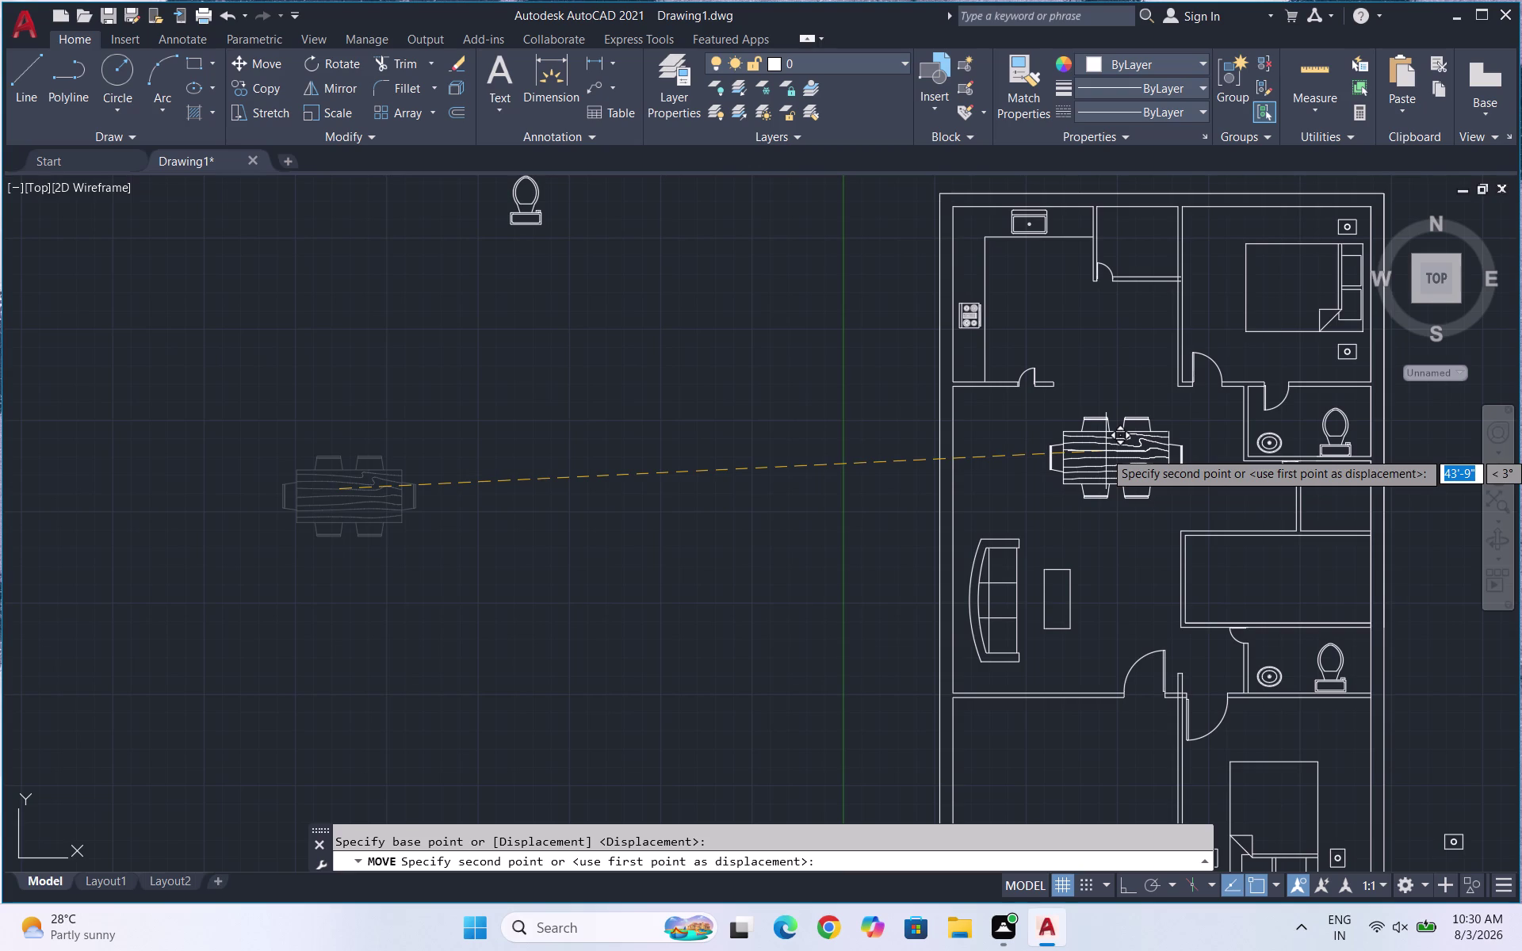
click(1105, 450)
scroll(down, 3)
key(Escape)
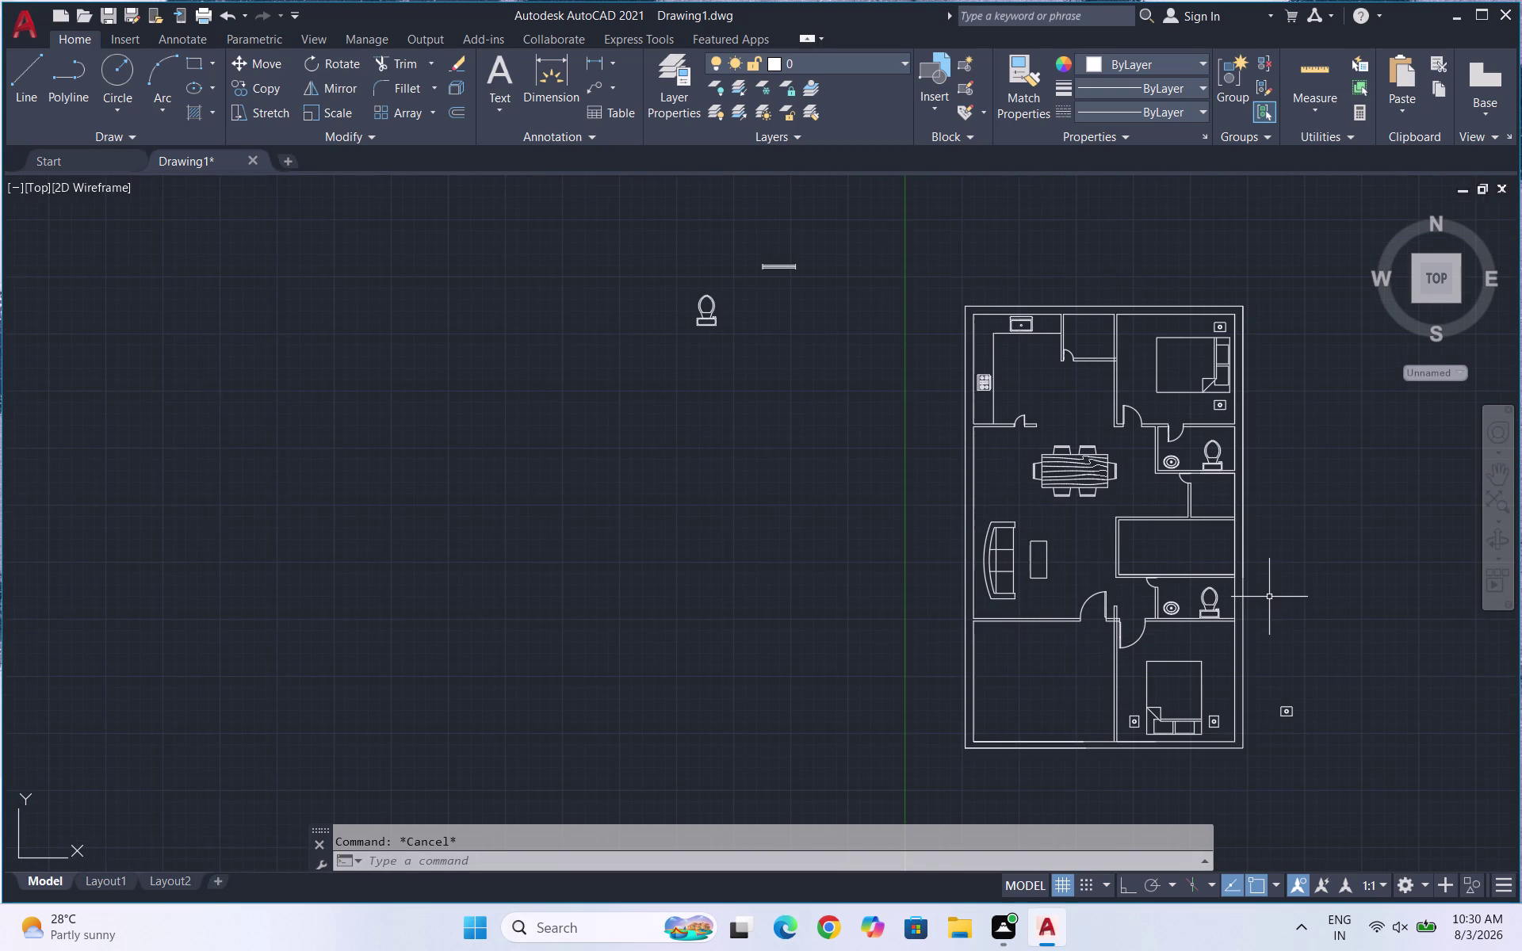
scroll(up, 3)
Draw a vertical partition line across the rectangle between the bathrooms.
key(Escape)
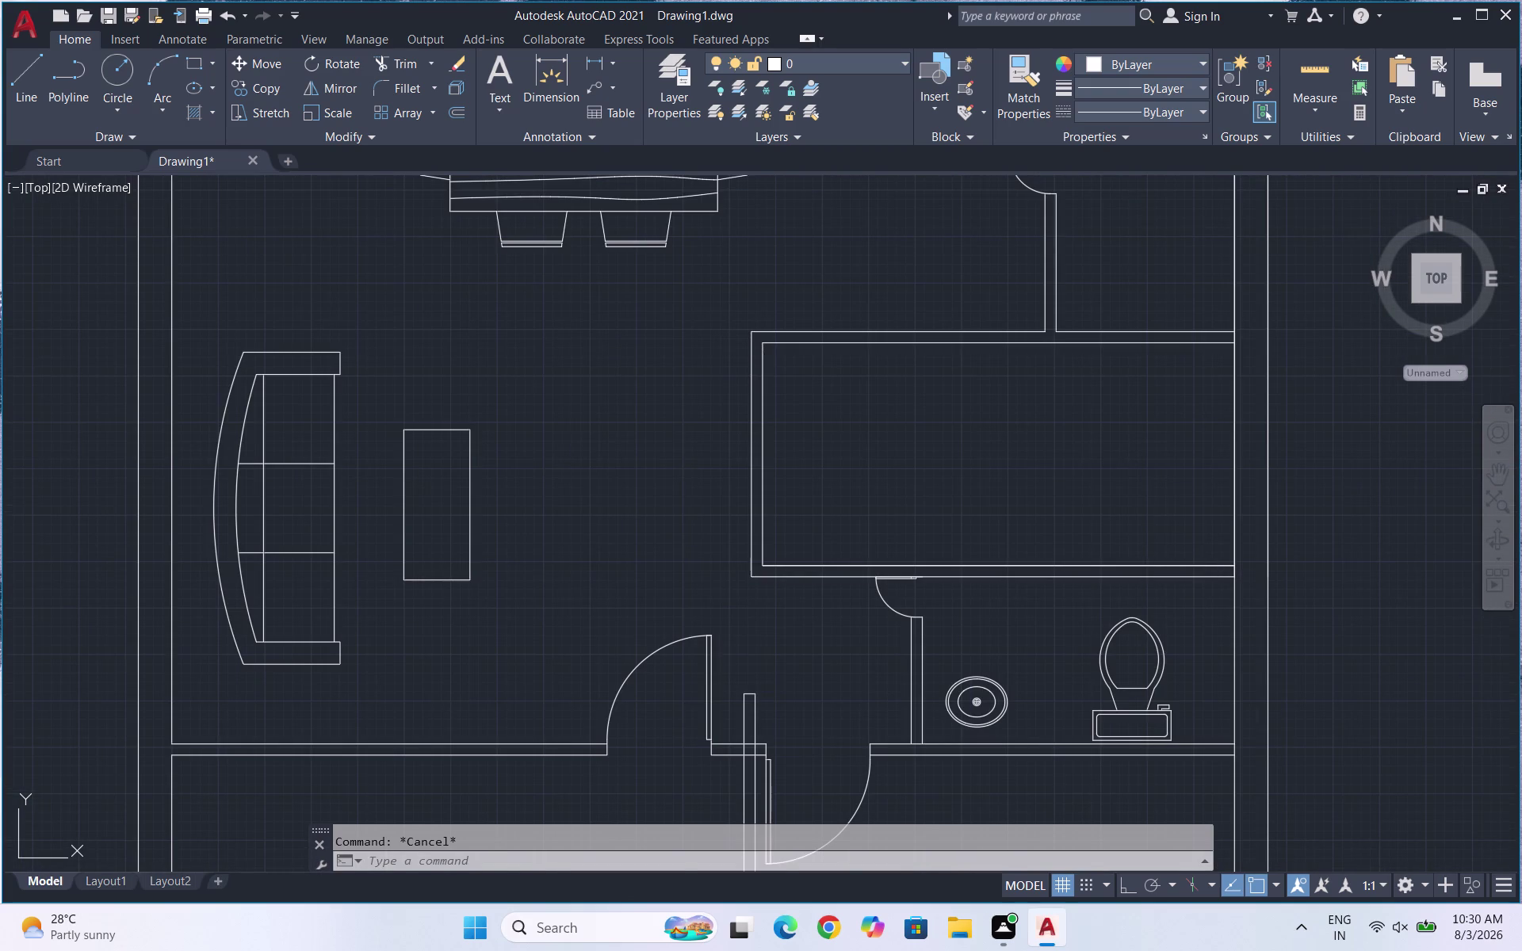
key(l)
key(Return)
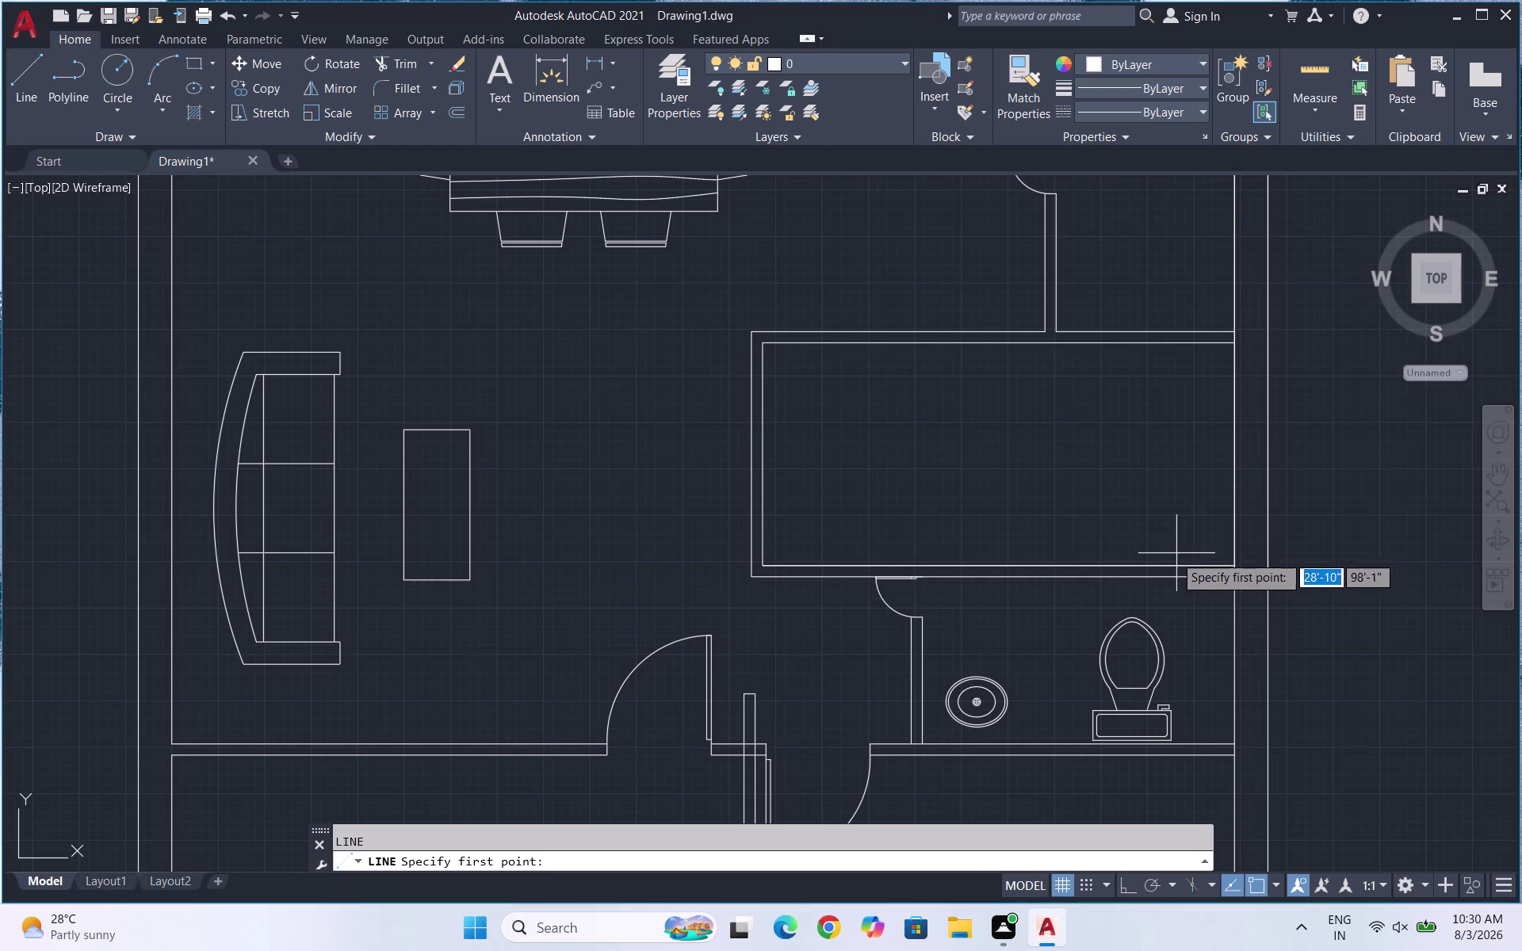
scroll(up, 3)
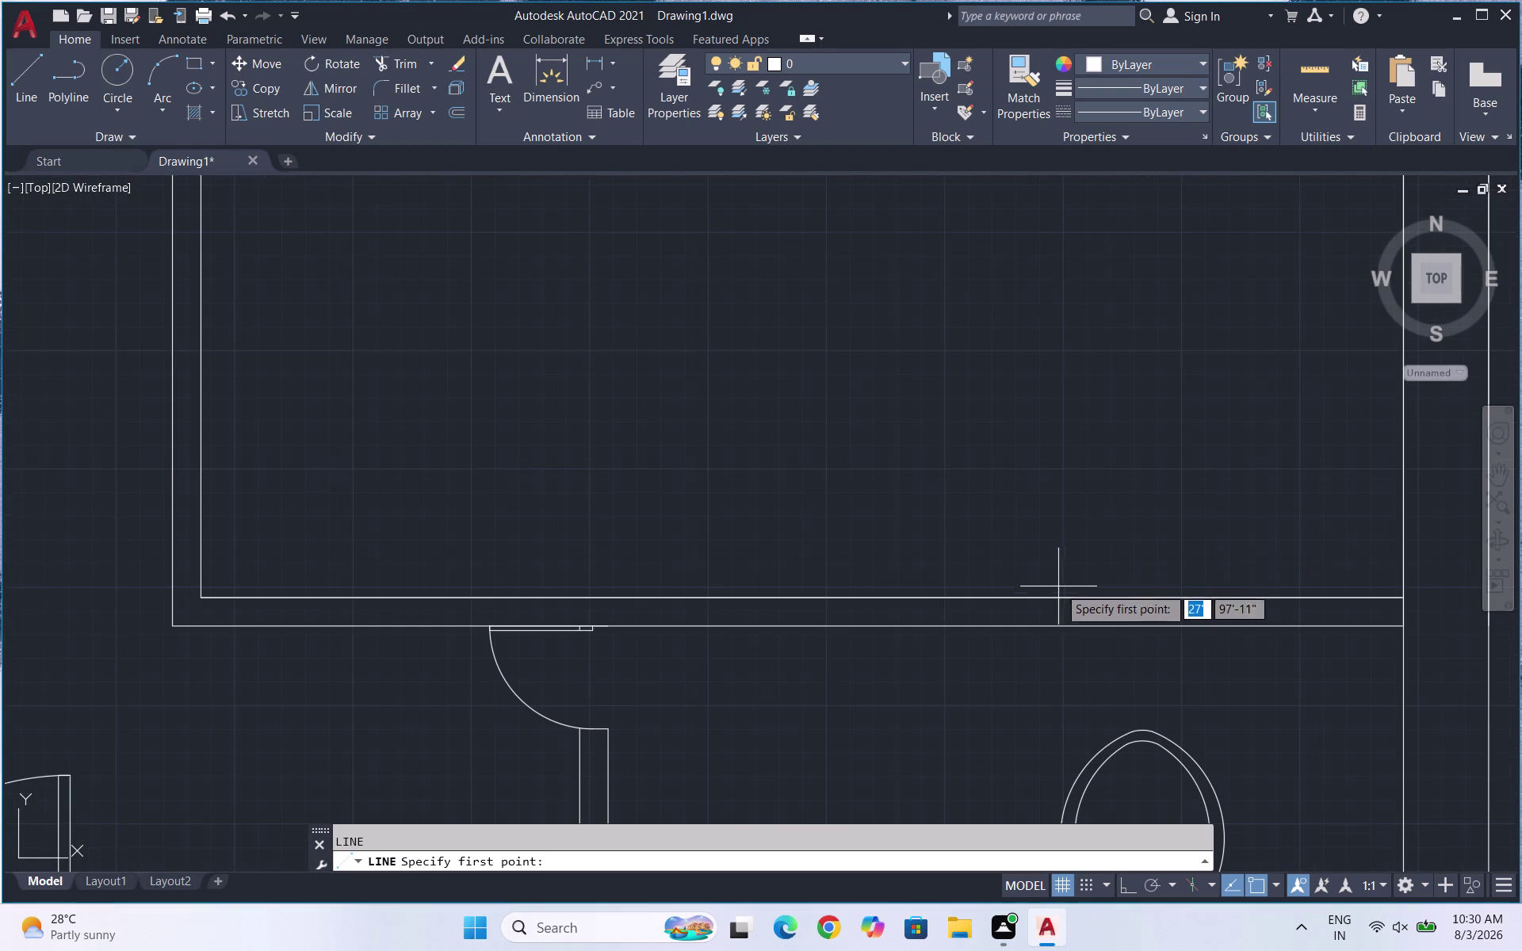
click(1029, 595)
scroll(down, 3)
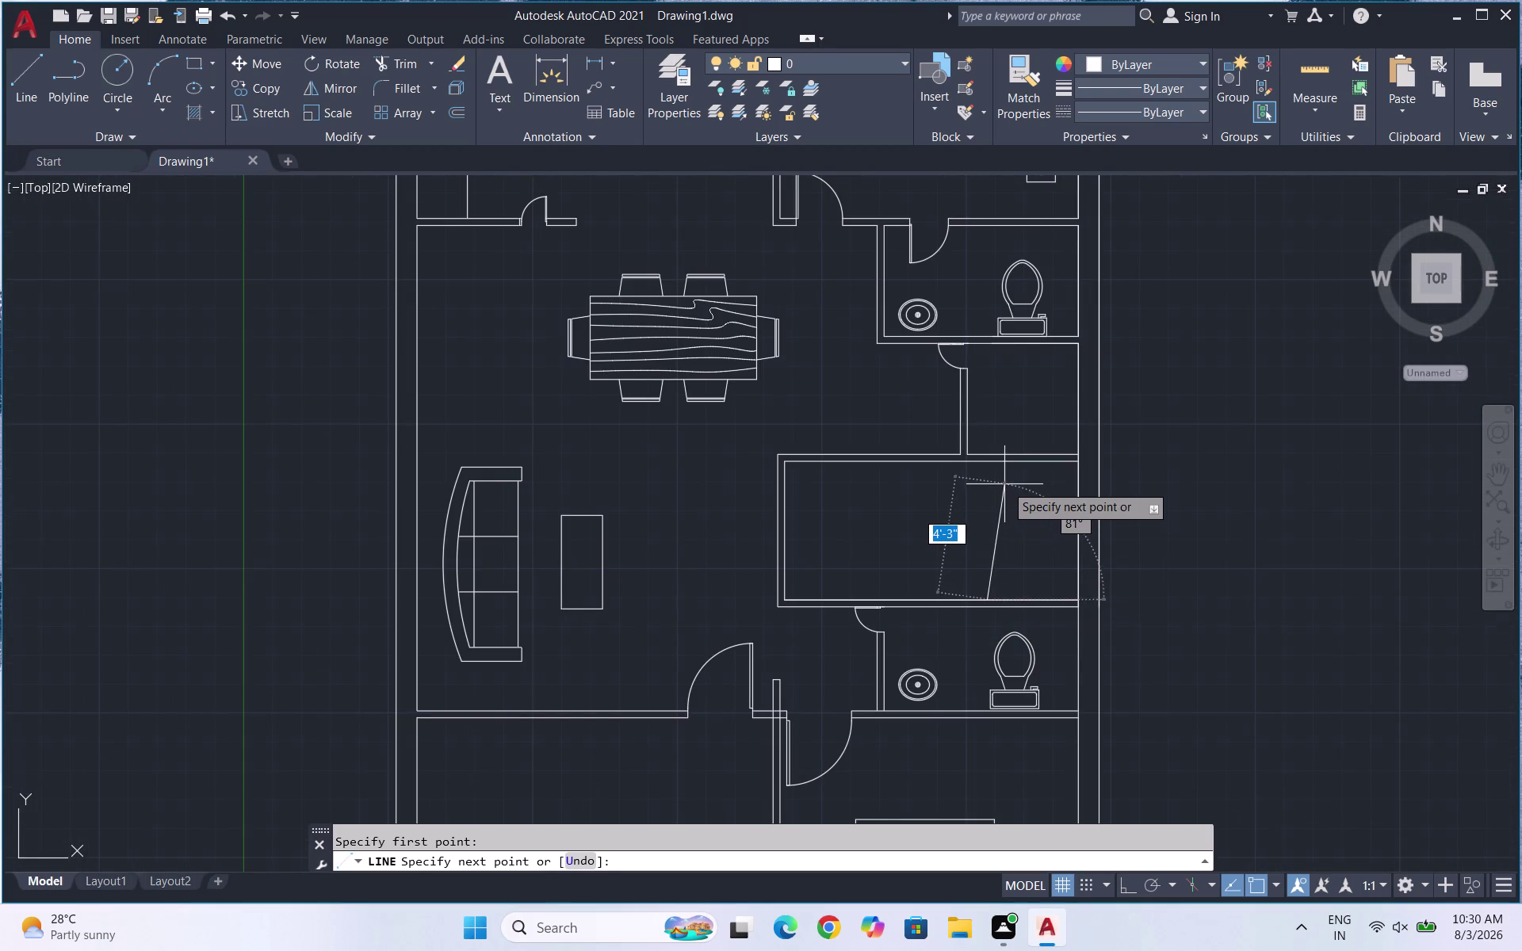
key(F8)
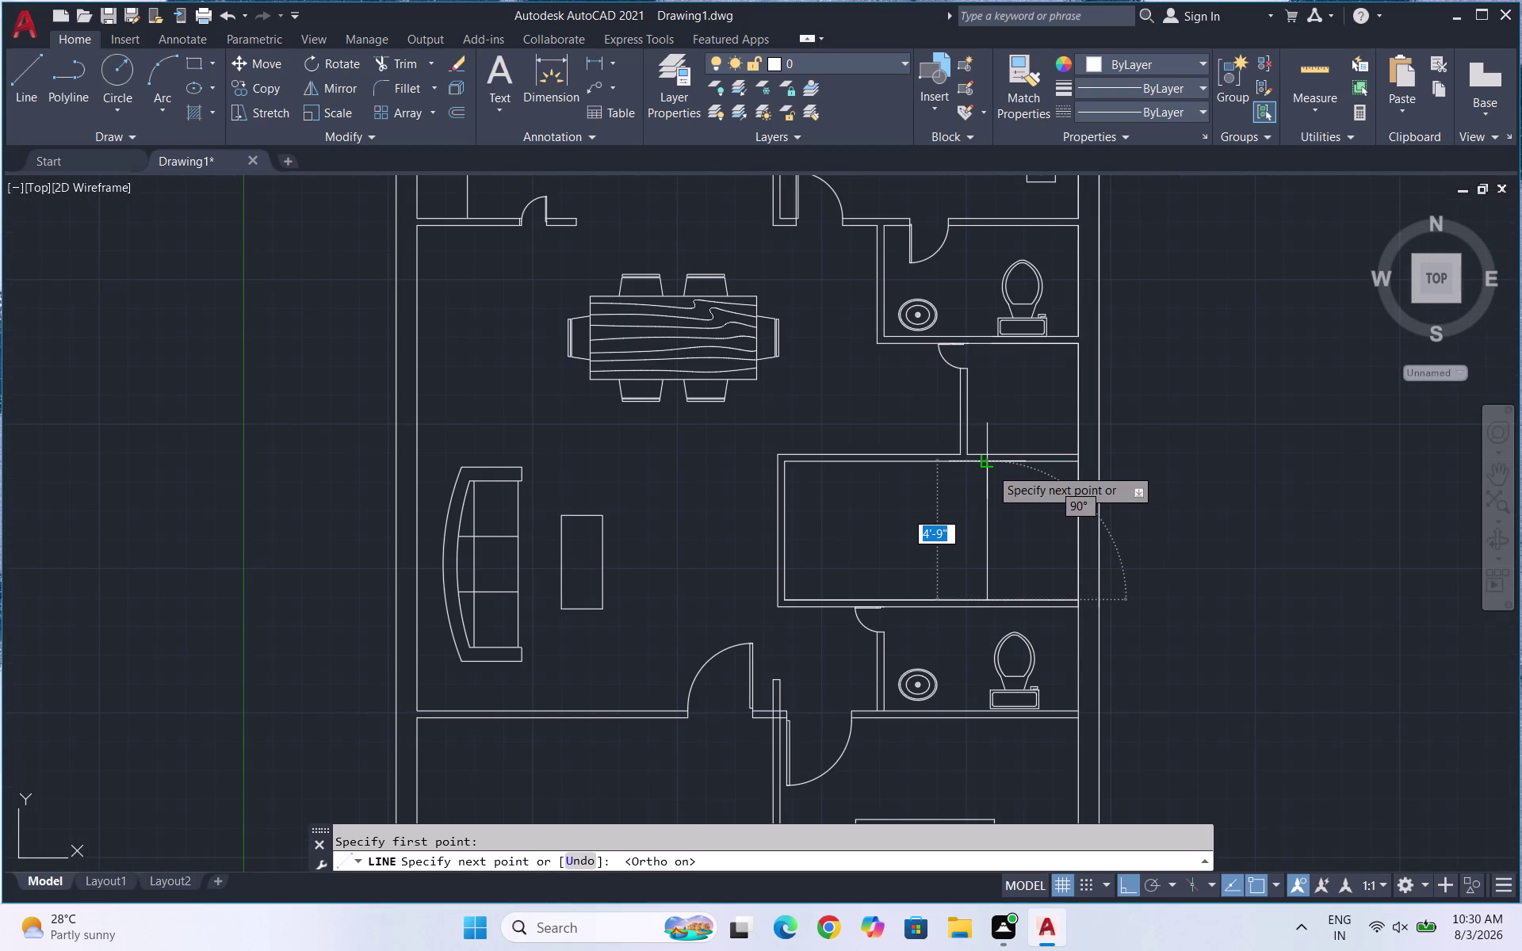
click(989, 466)
key(Escape)
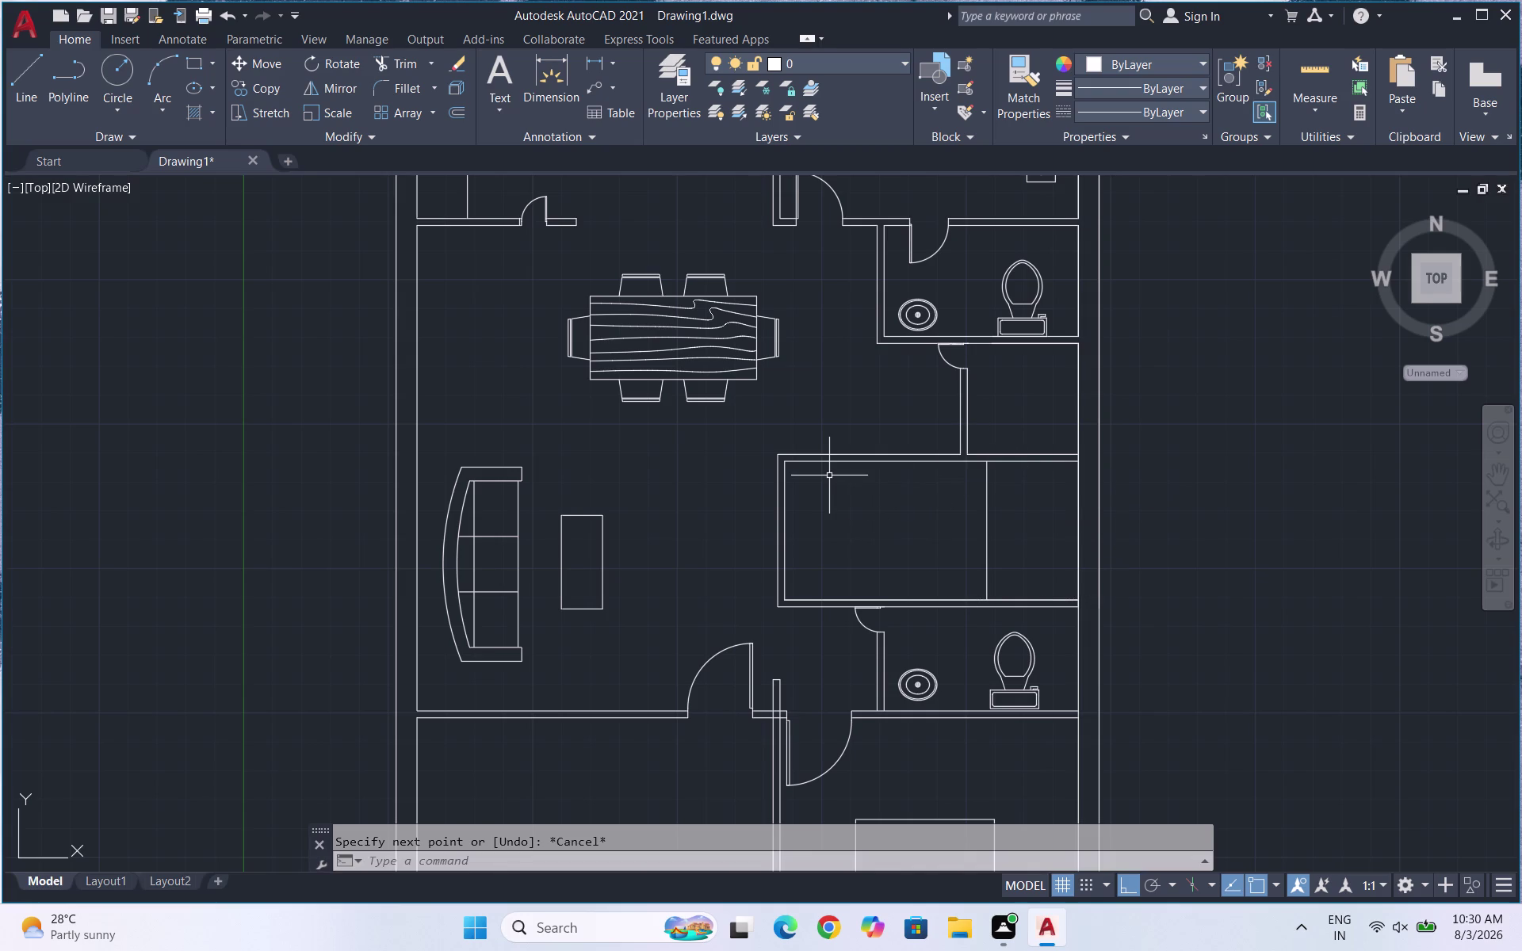
Try extending the bottom wall lines with EXTEND, then cancel.
text(EX)
key(Return)
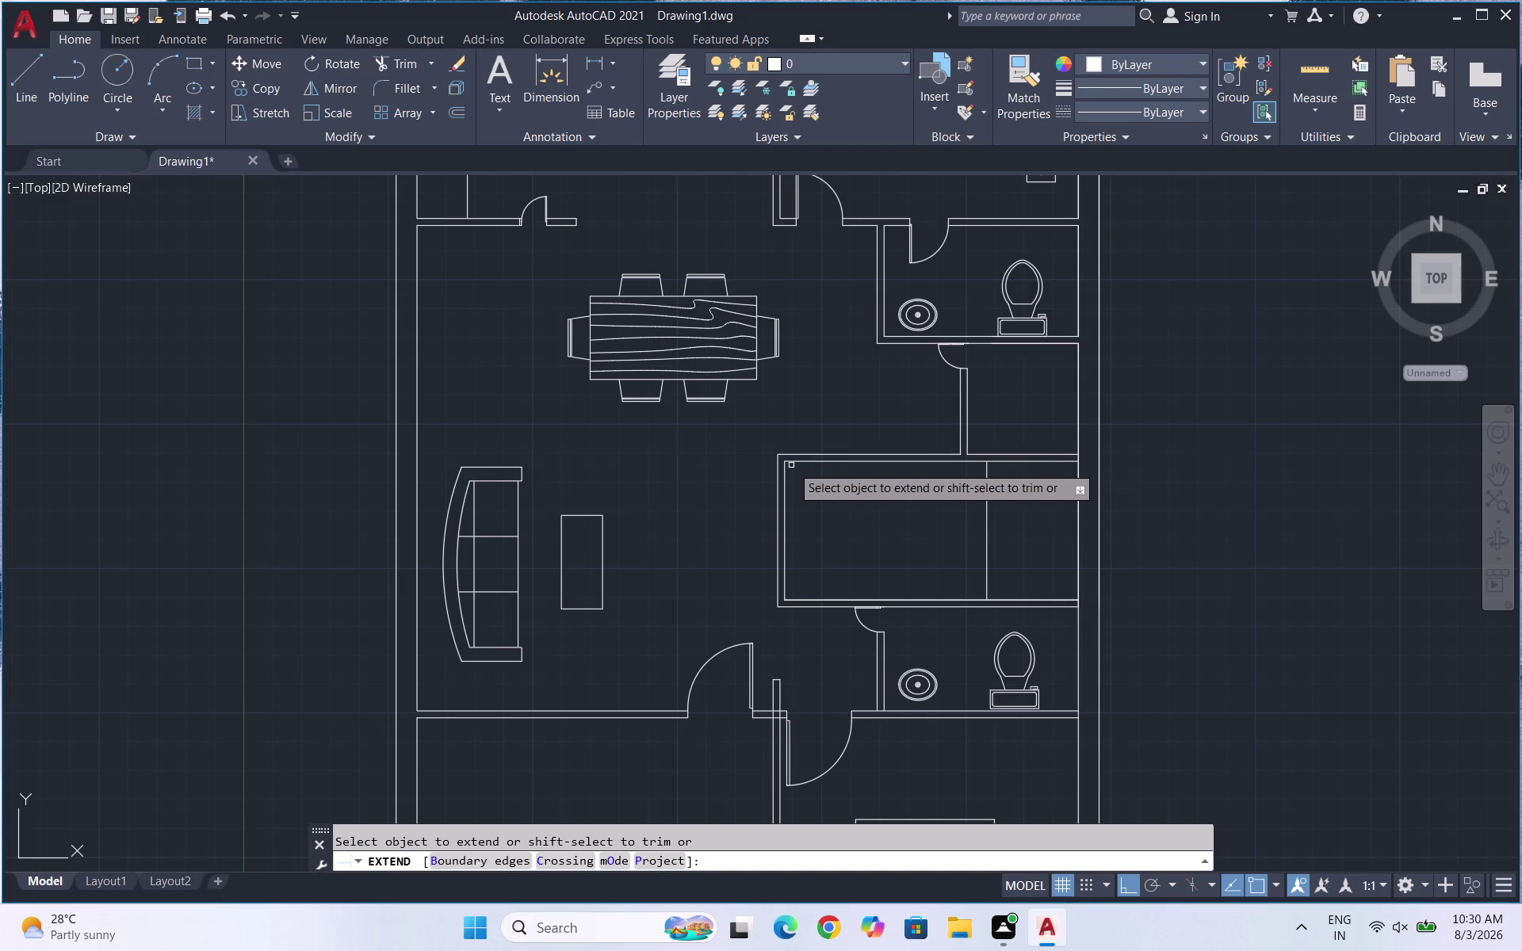
click(796, 463)
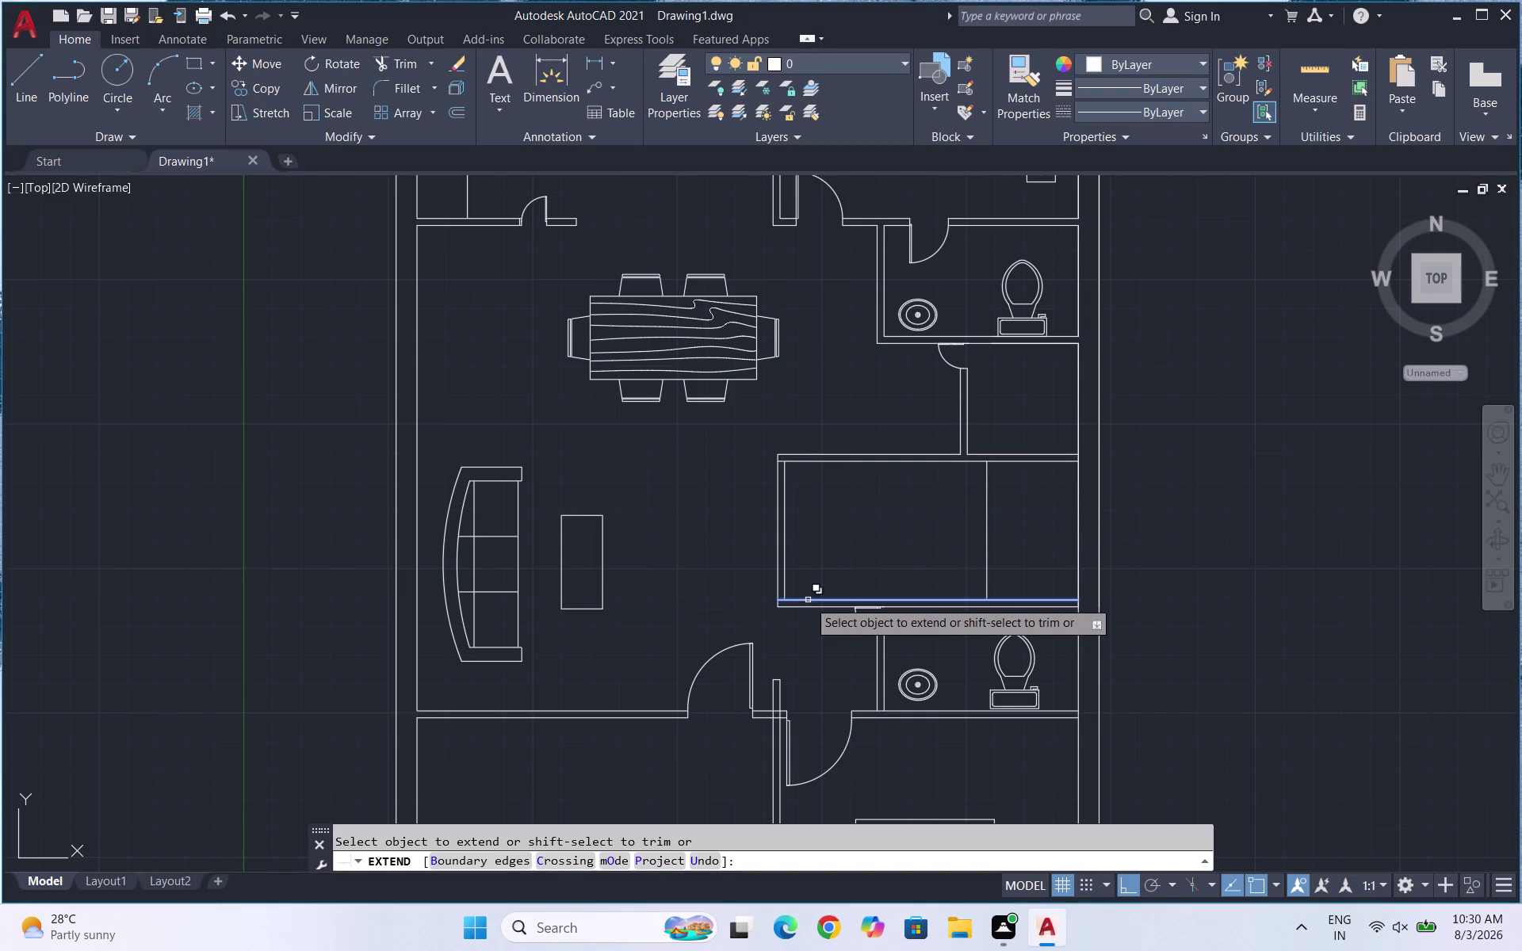
click(808, 600)
key(Escape)
click(824, 601)
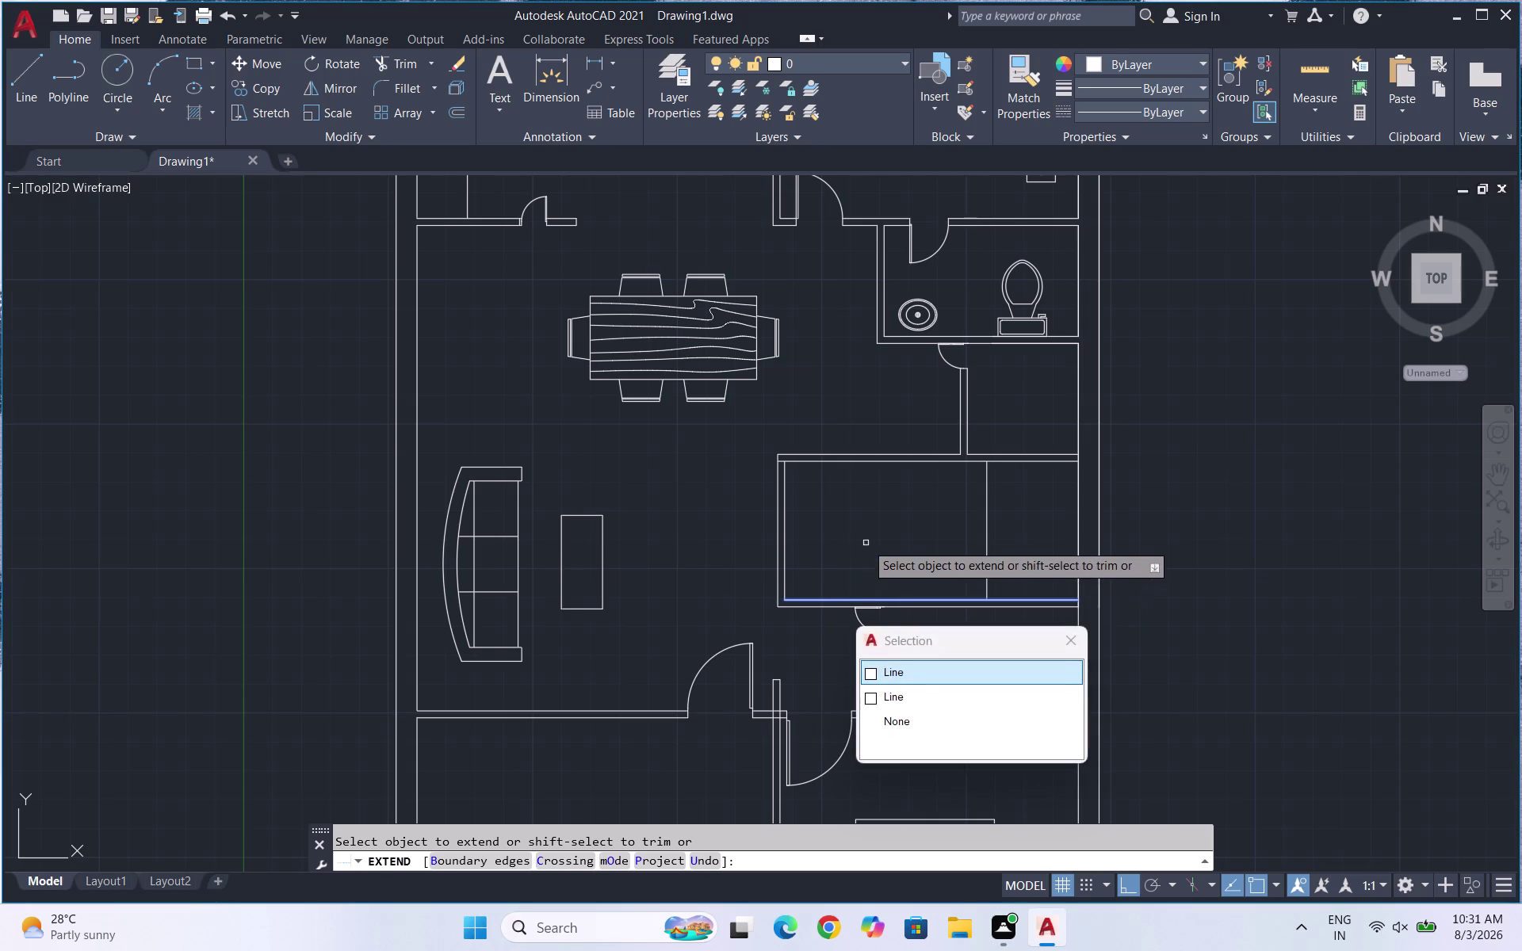
click(875, 670)
click(864, 672)
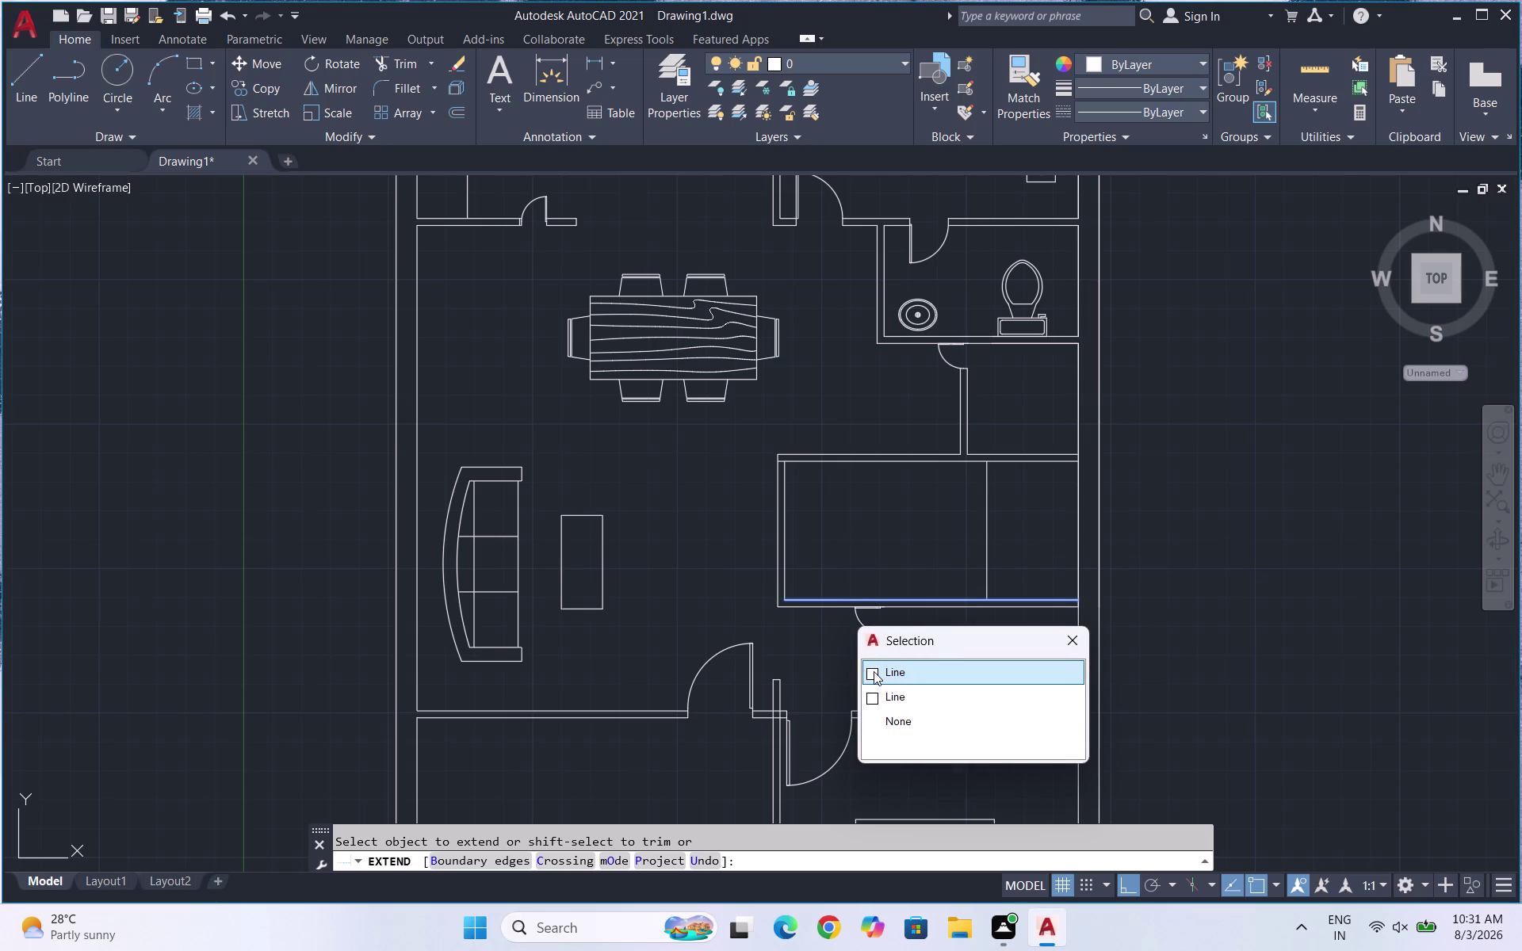
click(873, 672)
key(Escape)
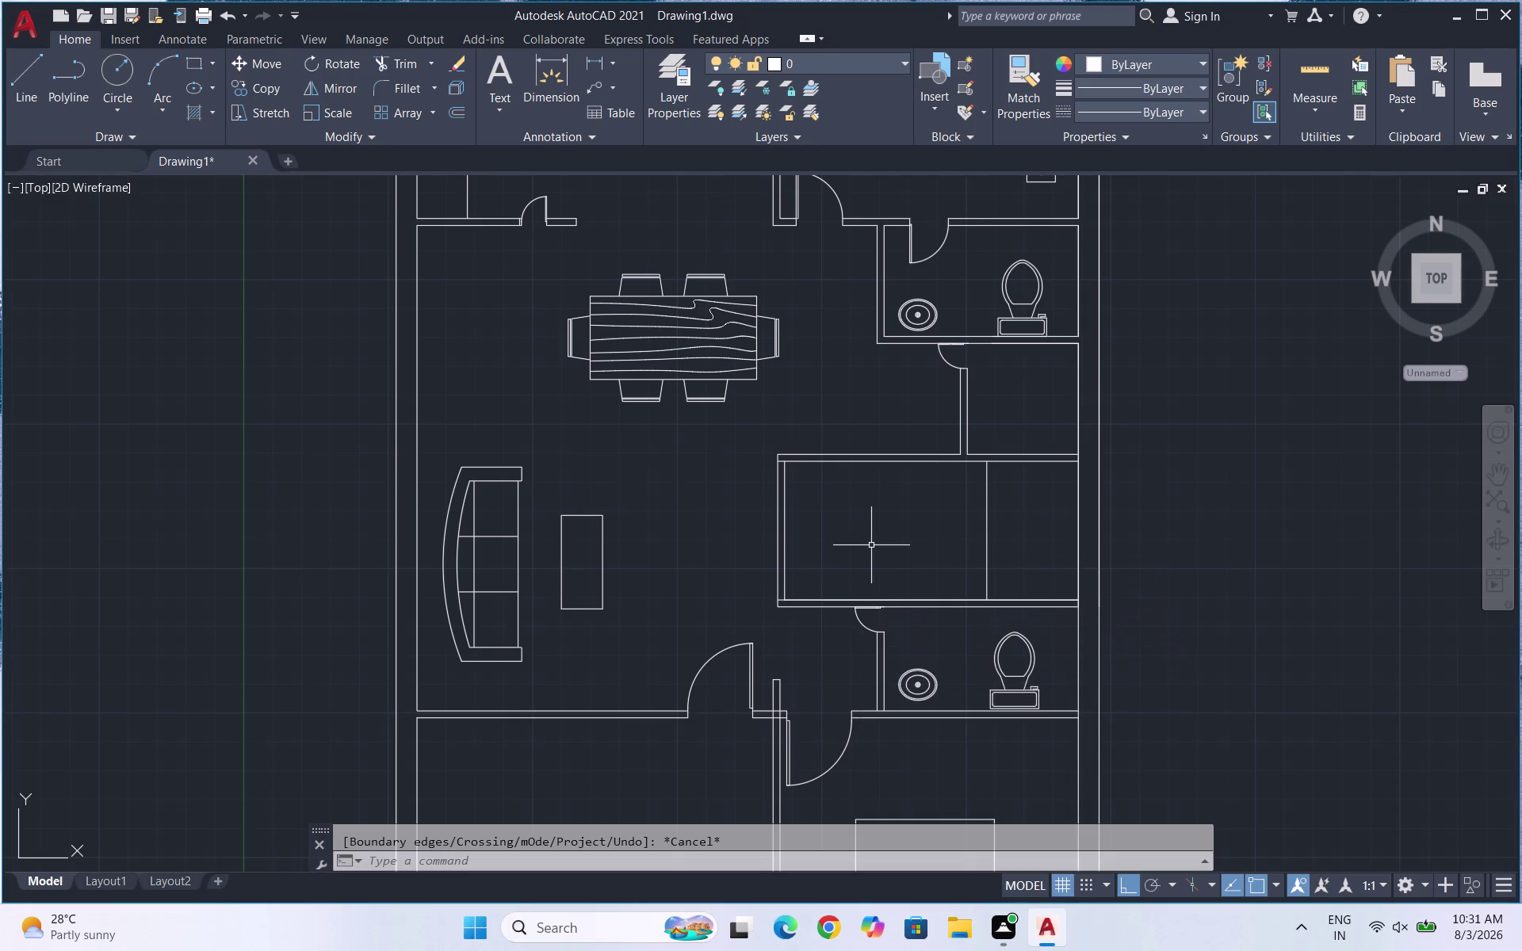
text(CO)
key(Return)
Copy the vertical line as an 8-copy array, then undo the misplaced treads.
drag(1005, 541, 989, 539)
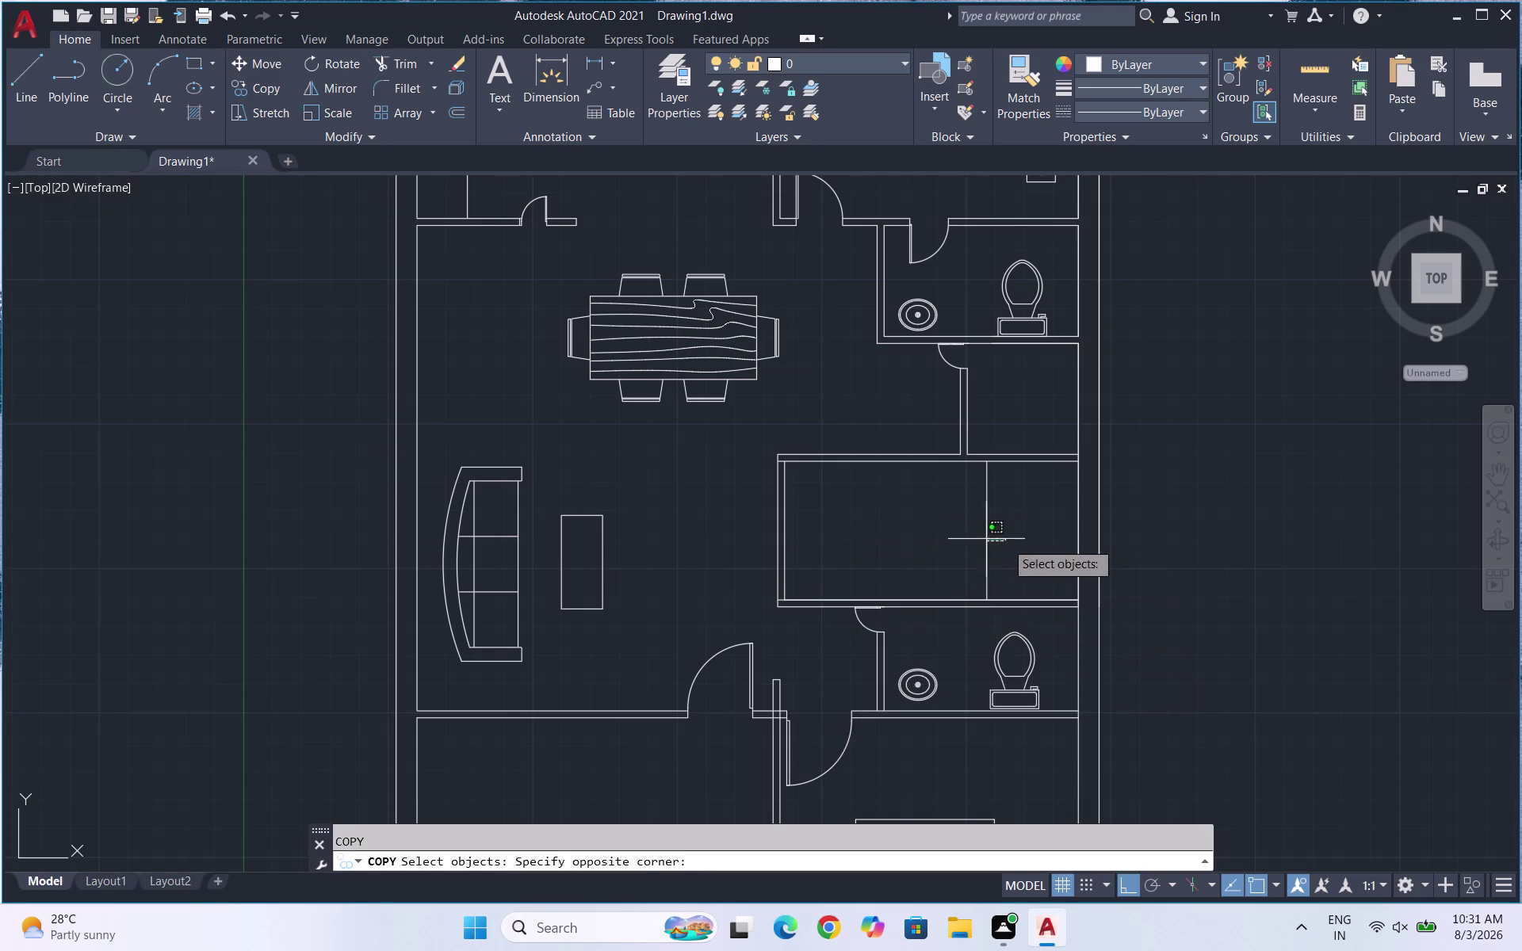
drag(990, 539, 952, 540)
double_click(938, 540)
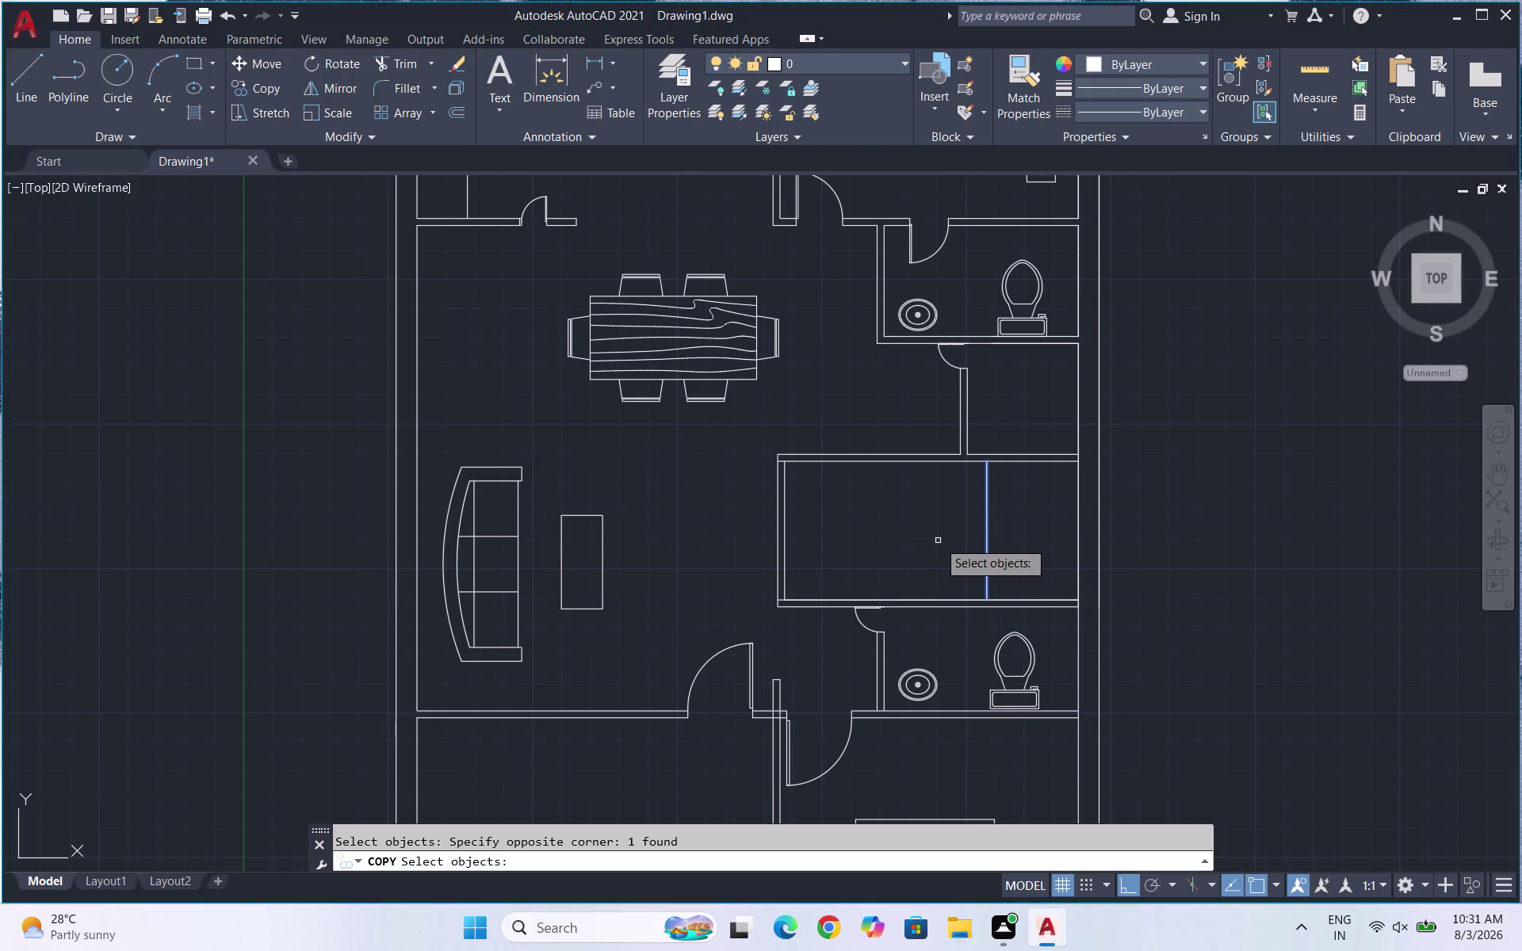
key(Return)
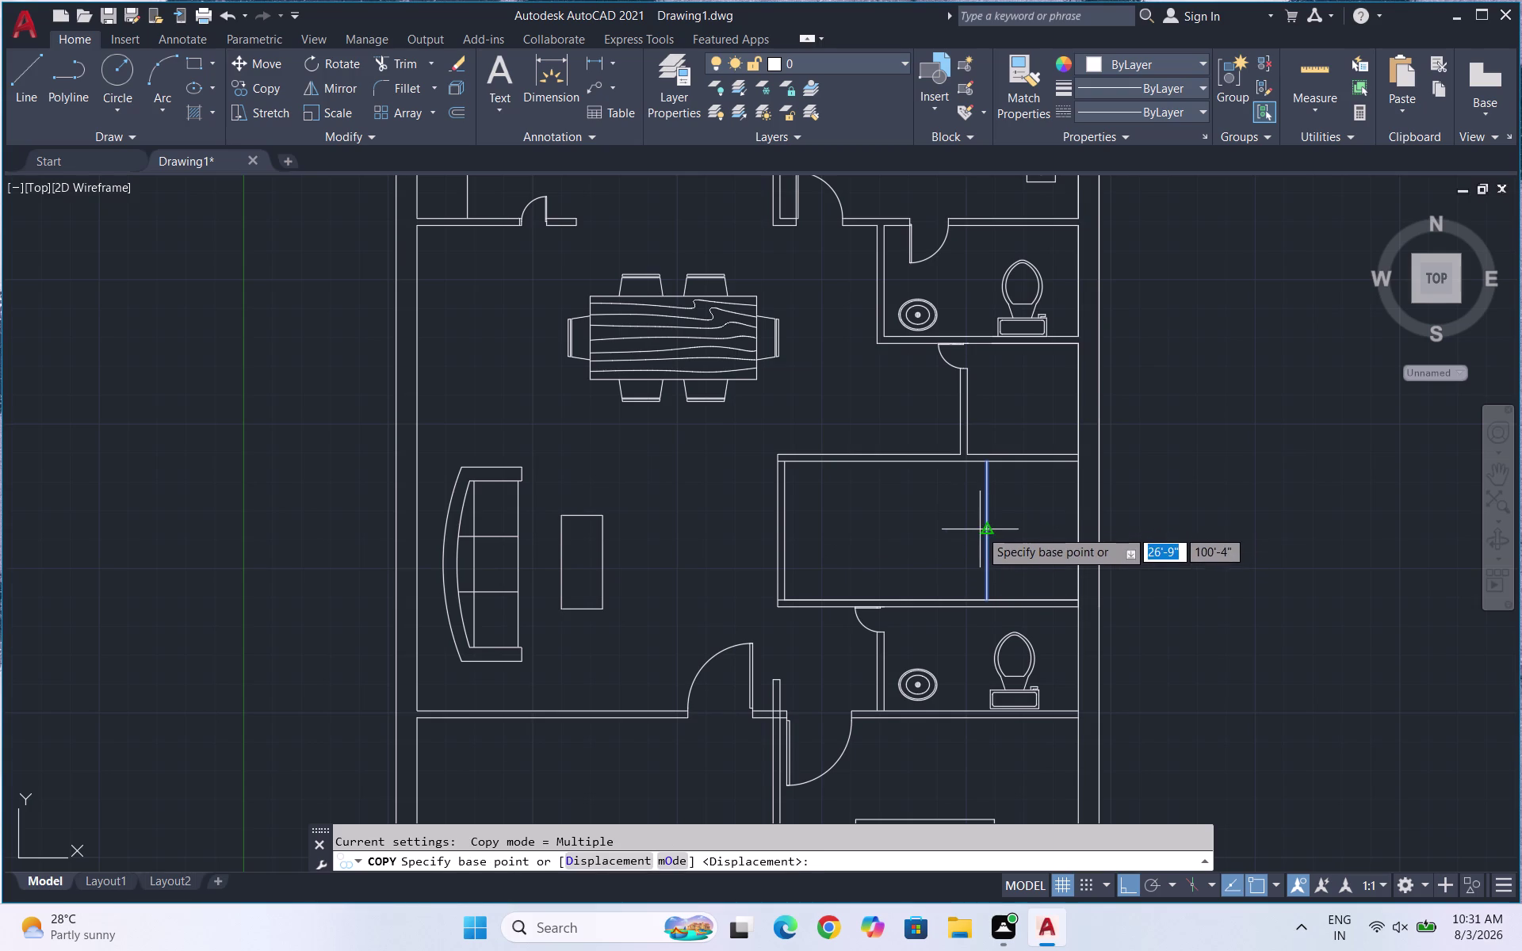
click(983, 532)
key(a)
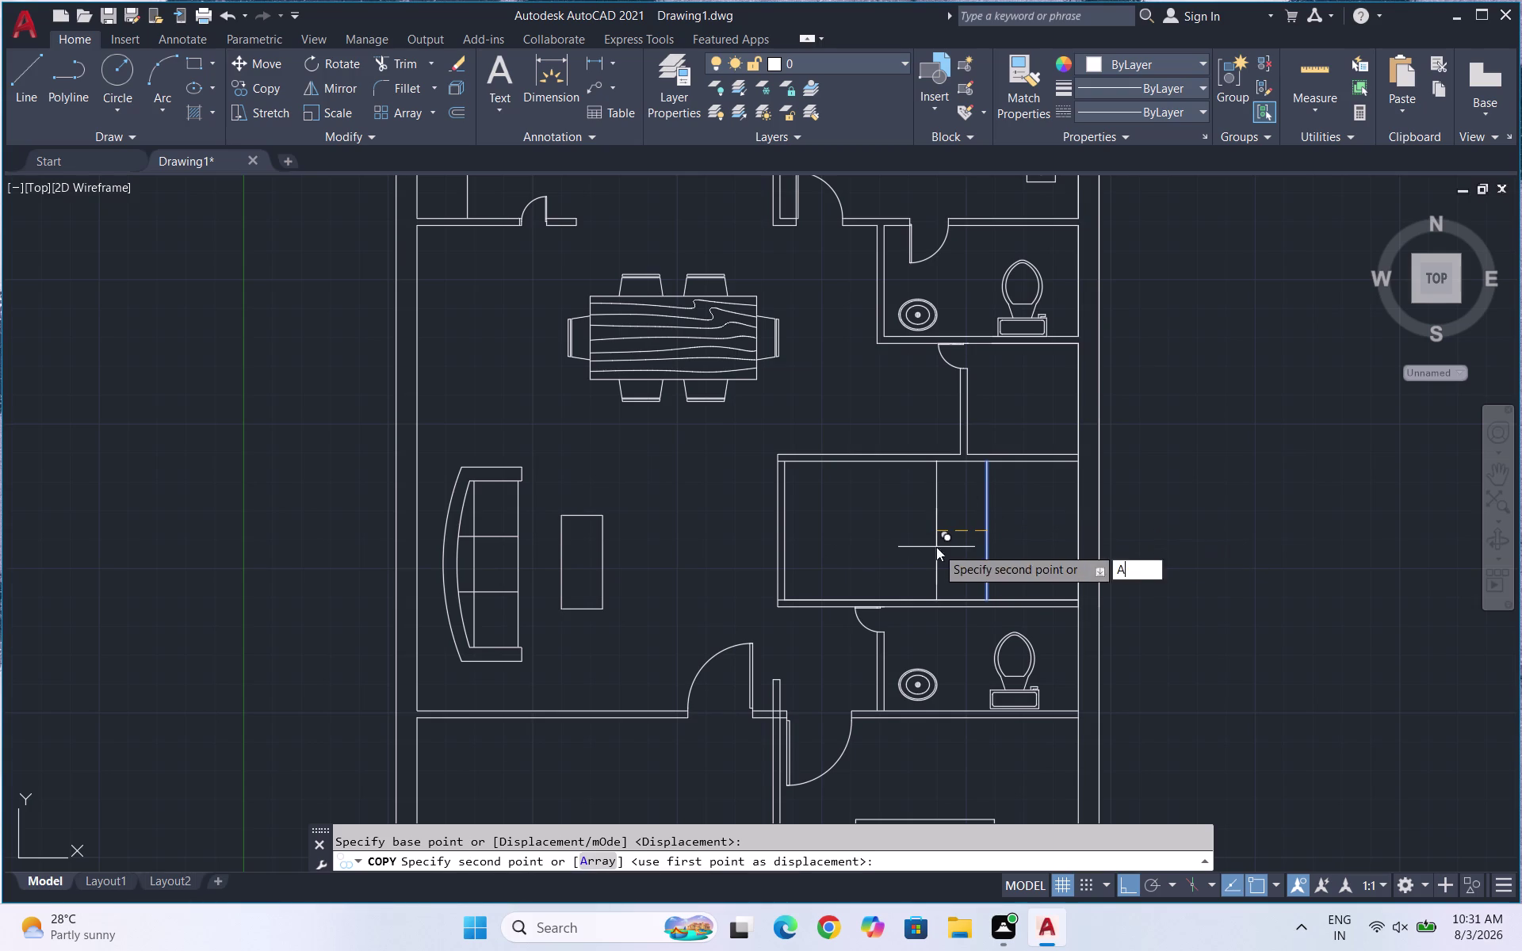
key(Return)
key(7)
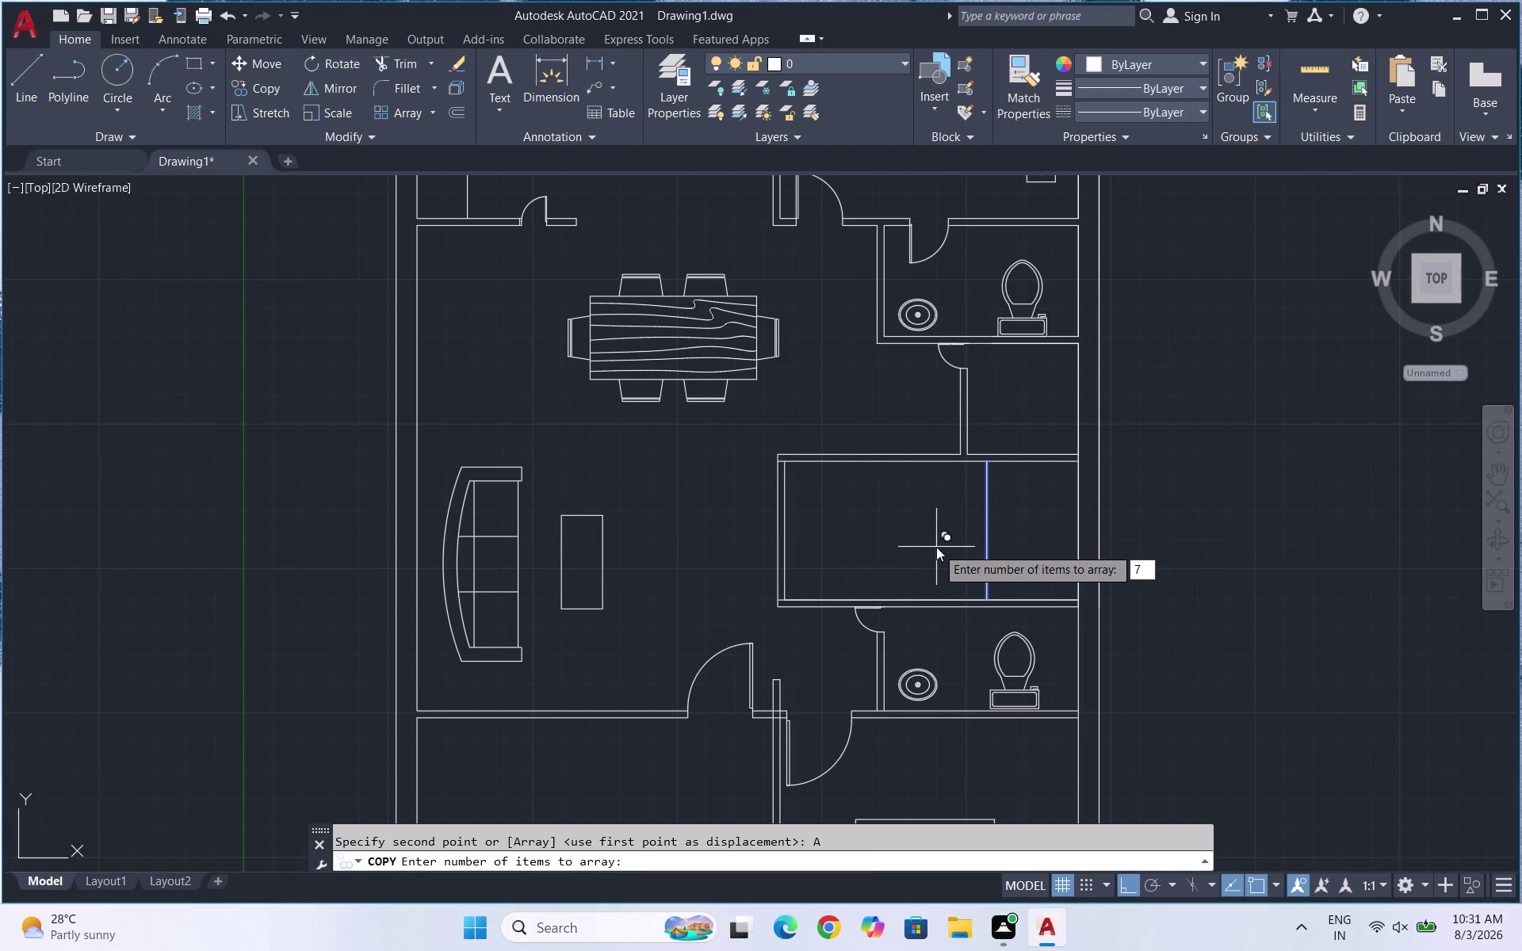
key(BackSpace)
key(8)
key(Return)
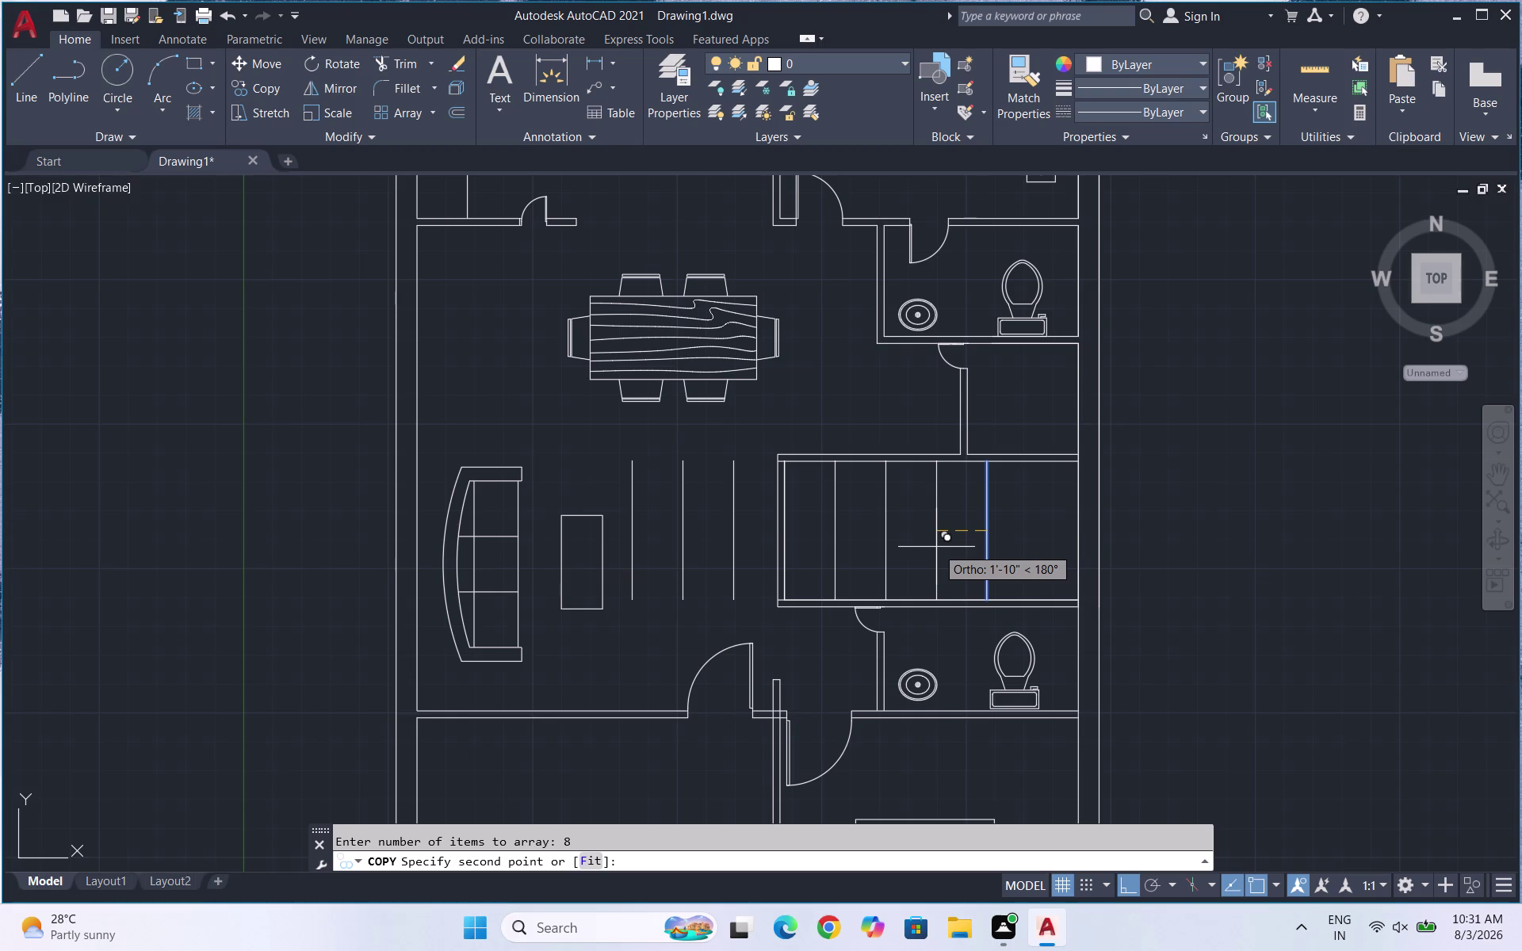
click(586, 862)
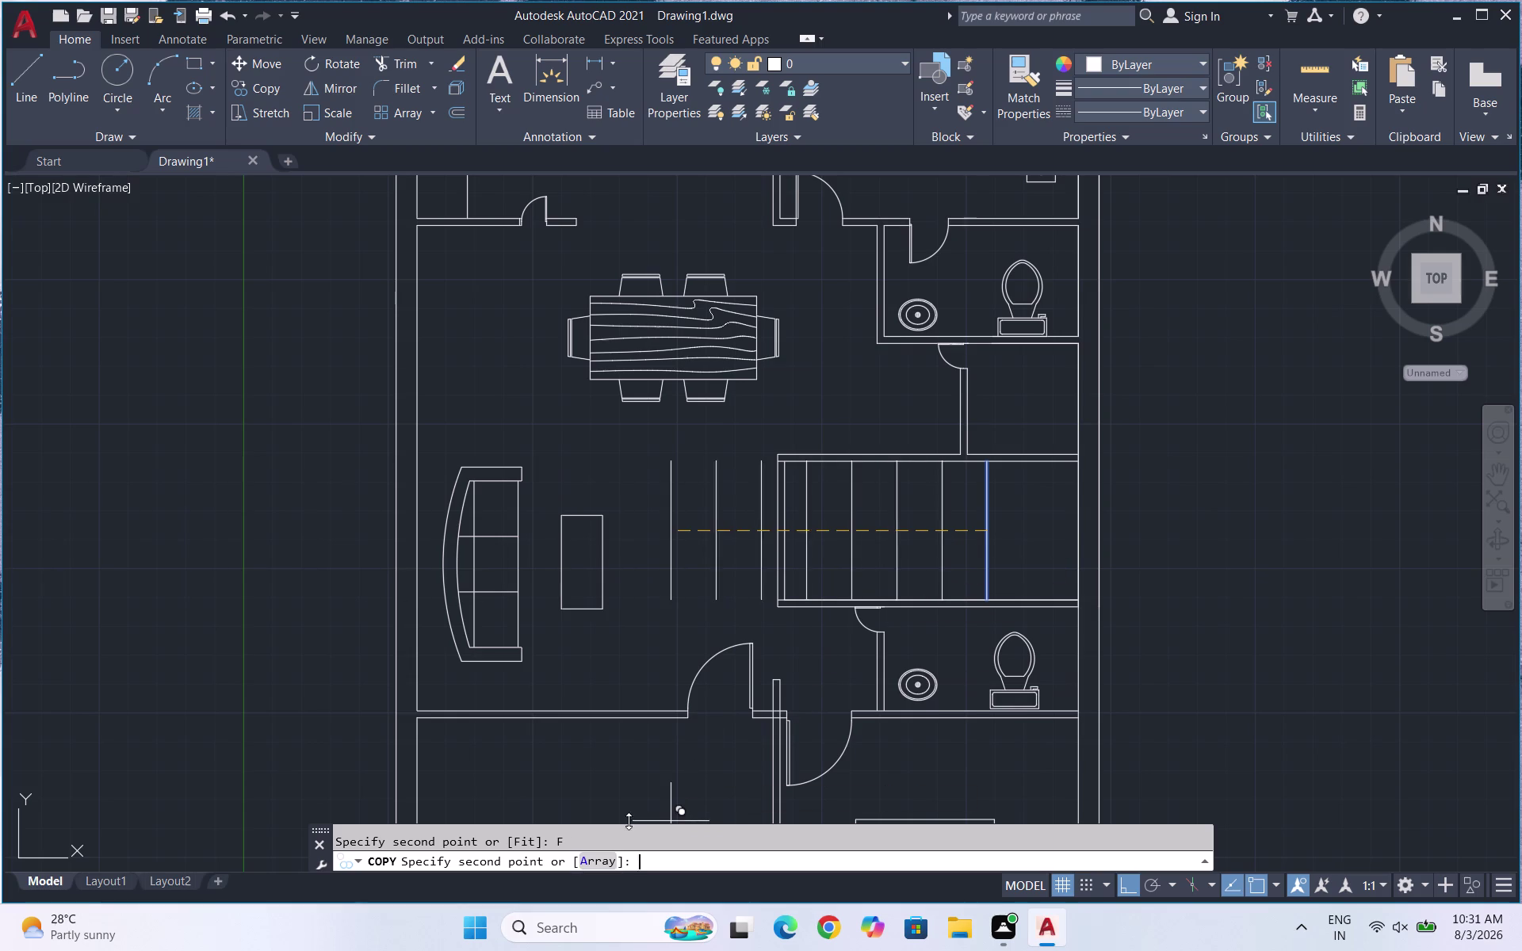
click(780, 605)
key(ctrl+z)
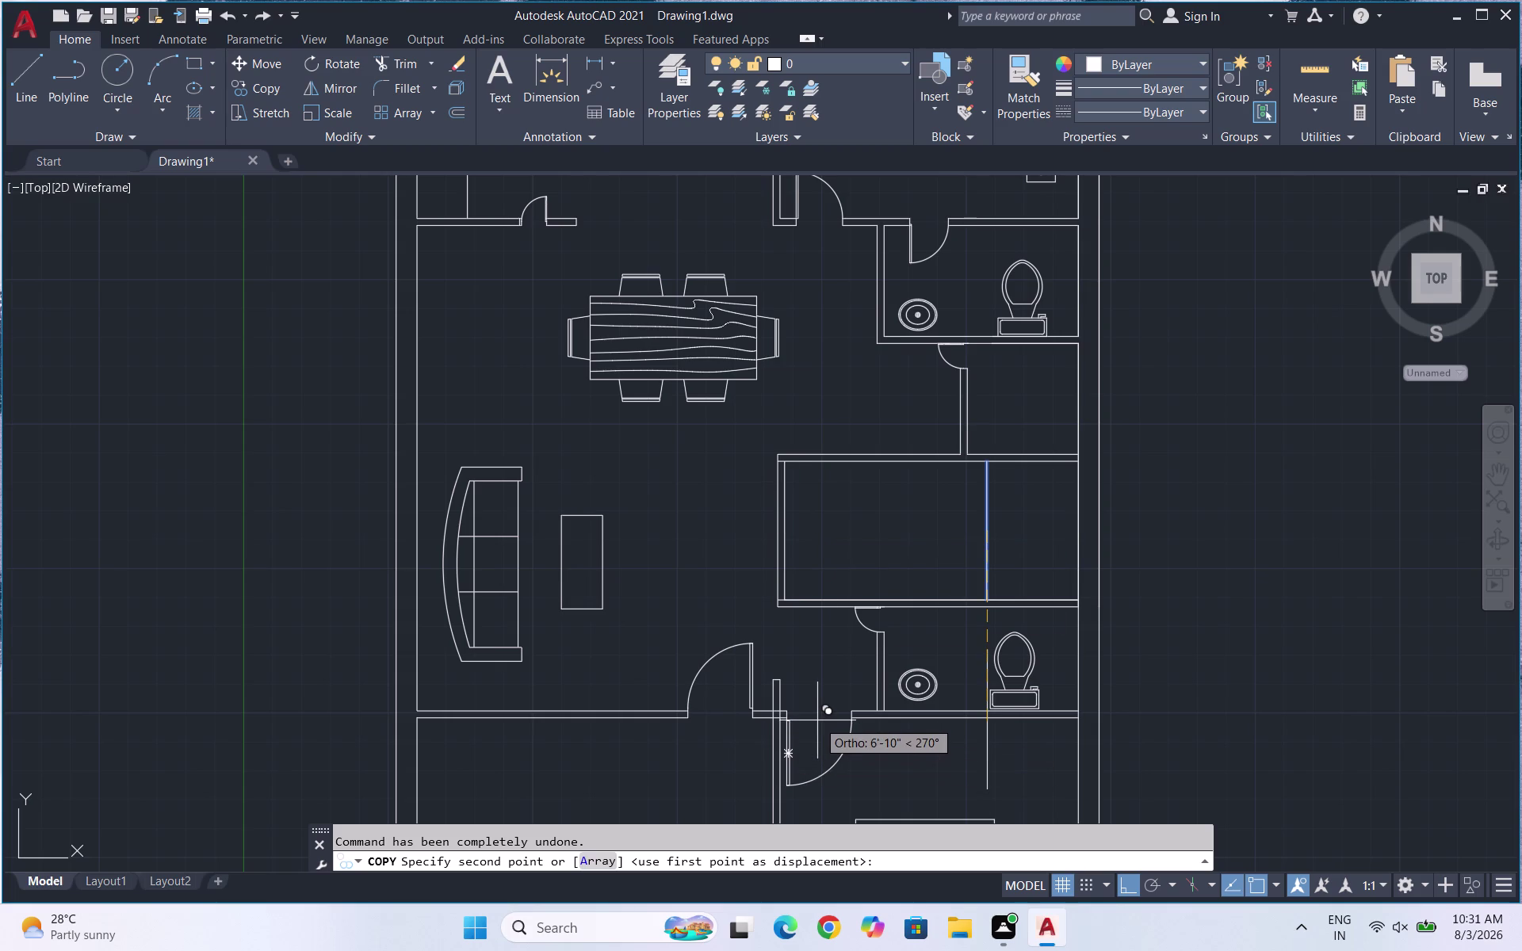
Array eight tread lines fitted between the staircase's two ends.
key(a)
key(Return)
key(8)
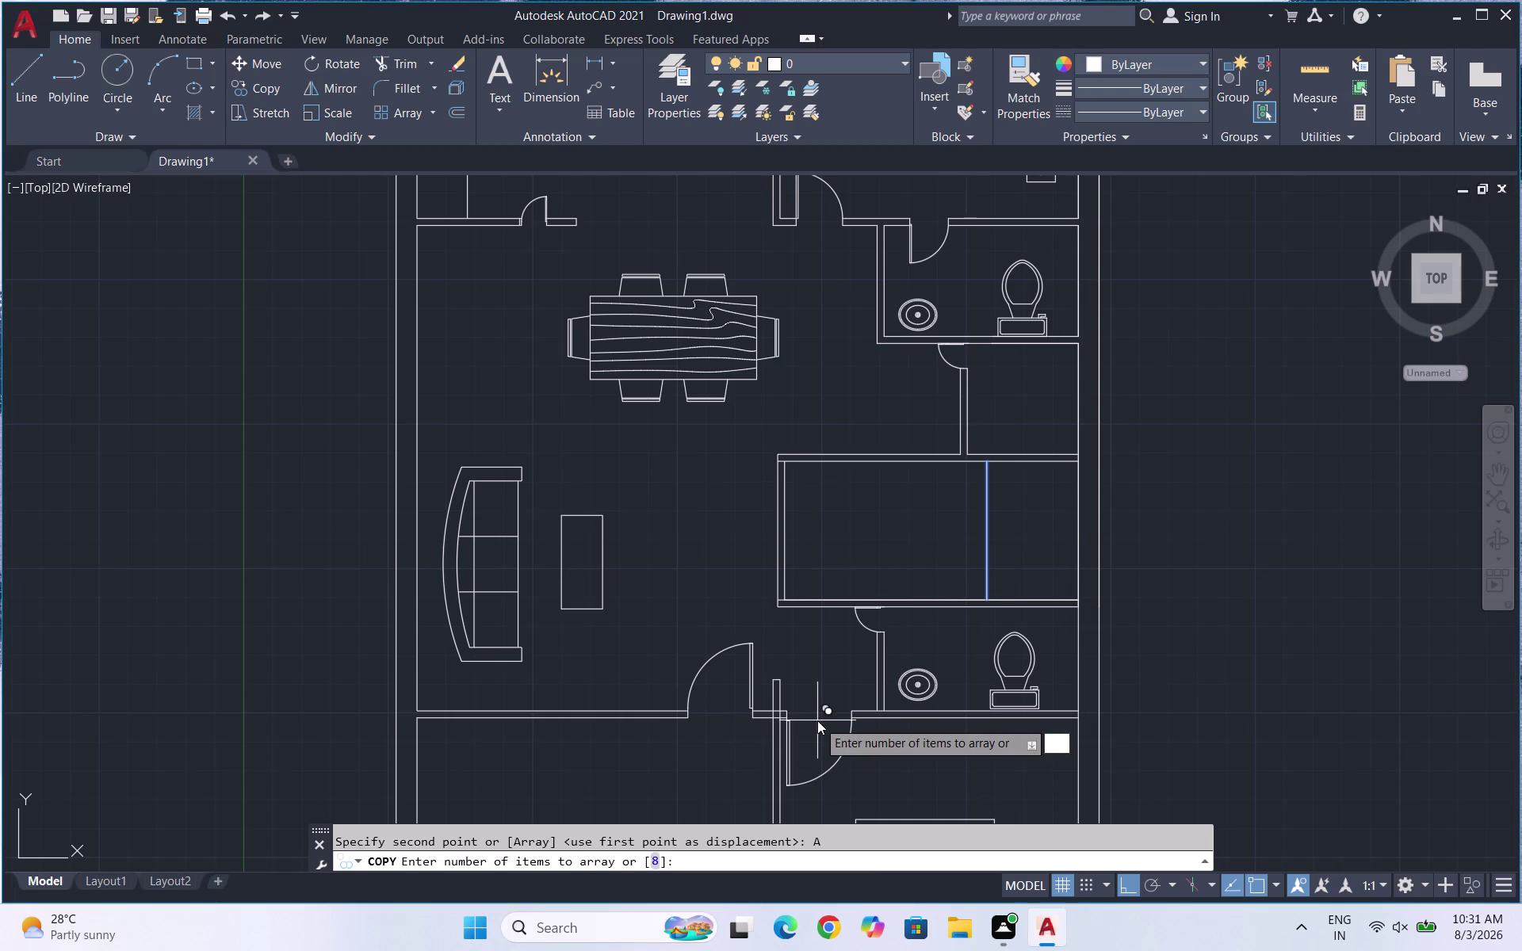
key(Return)
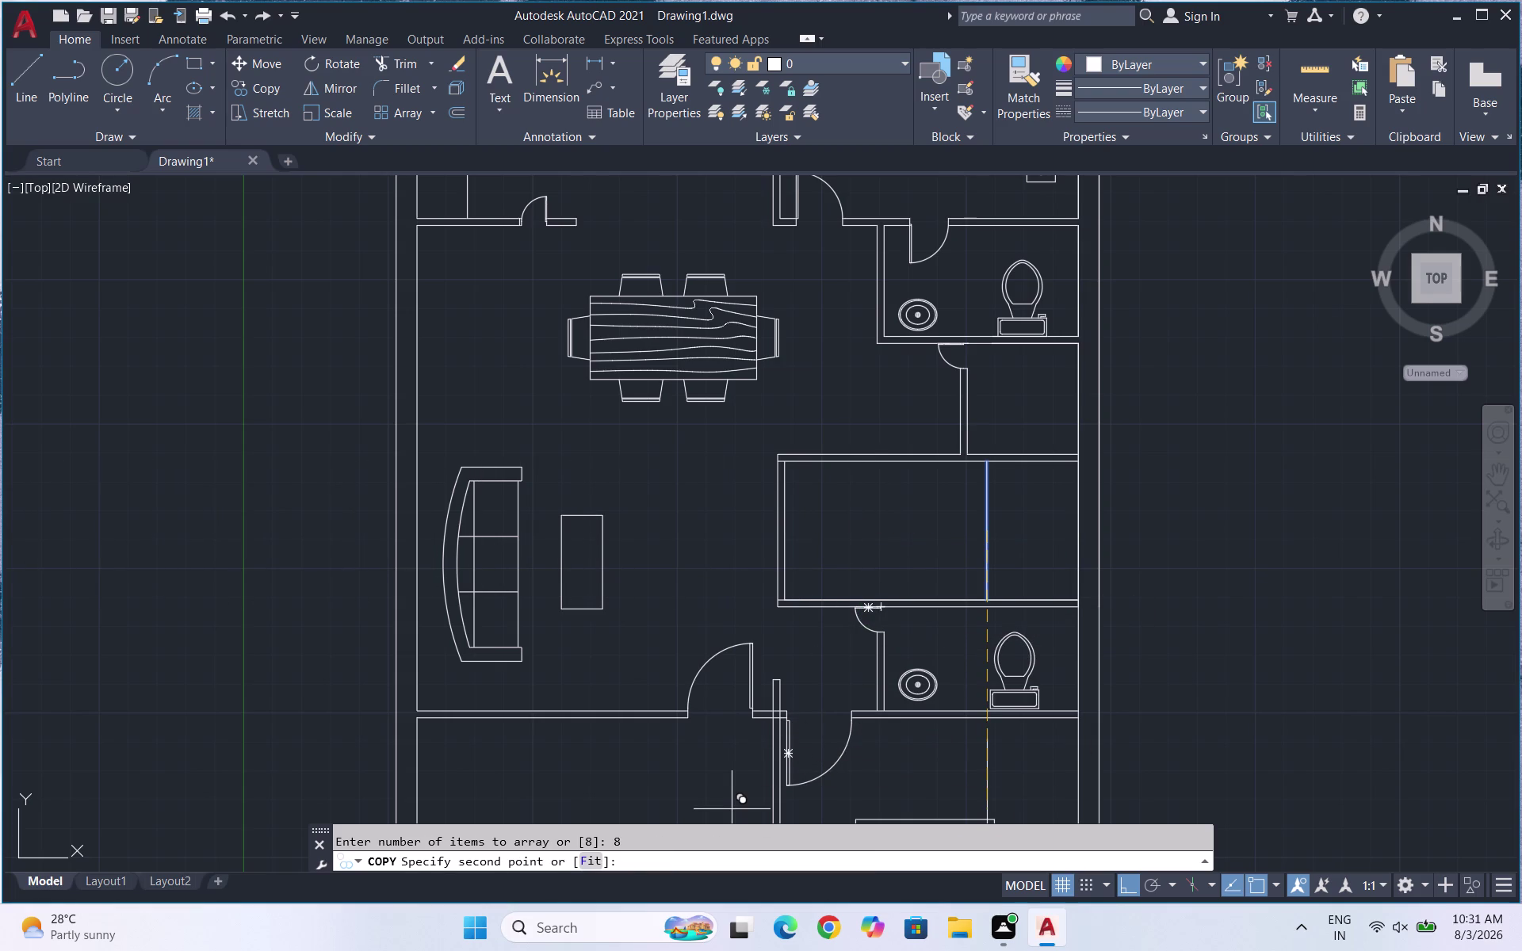
click(593, 858)
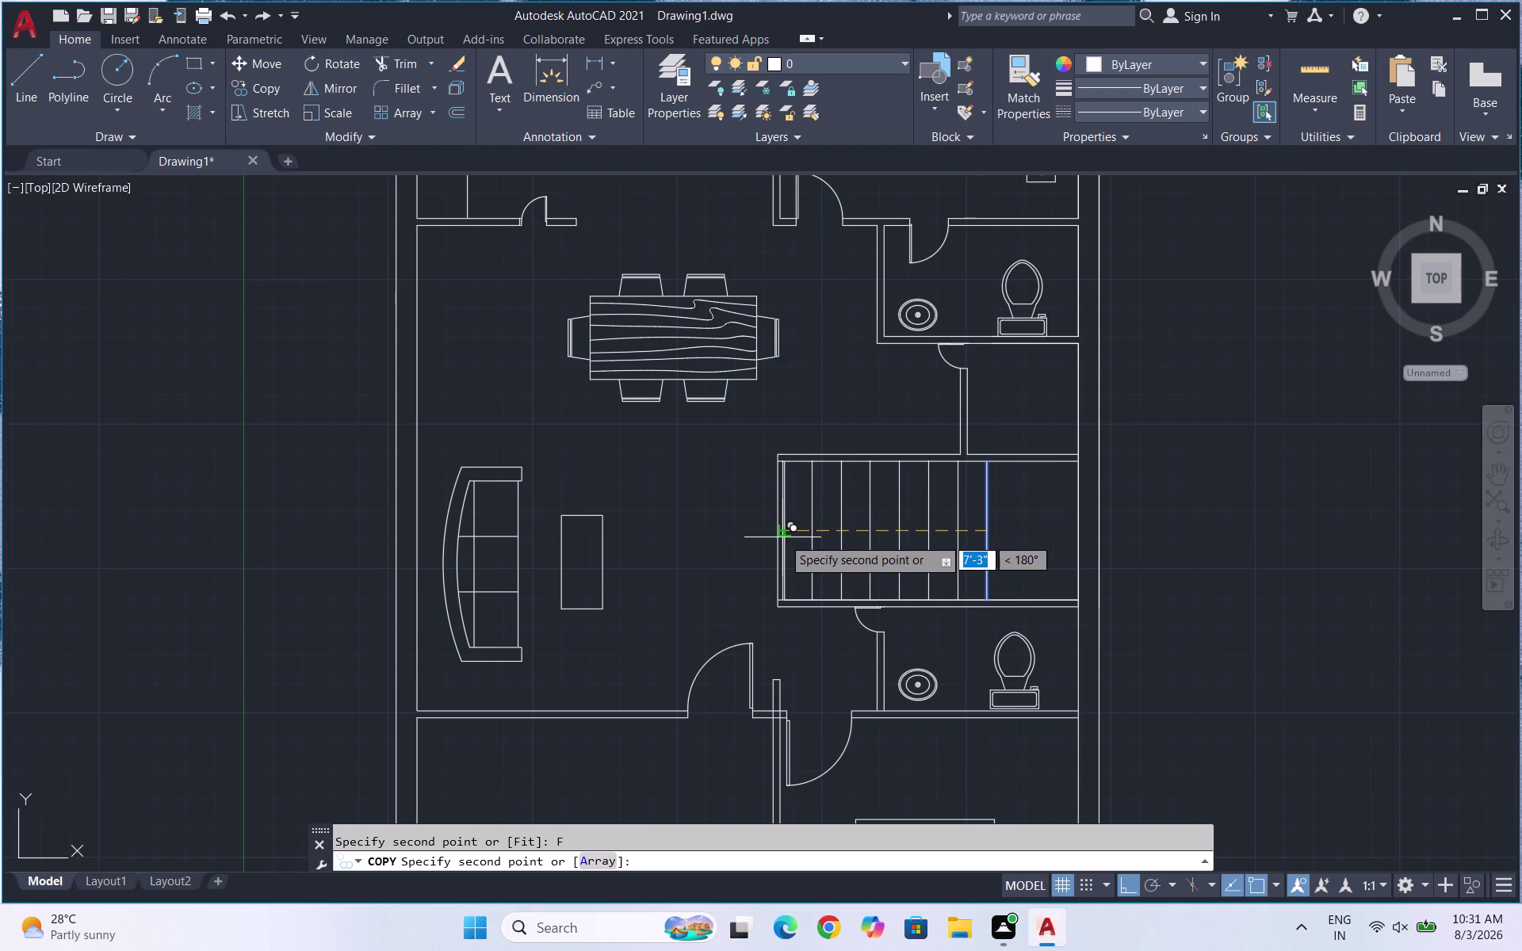
click(777, 540)
key(Escape)
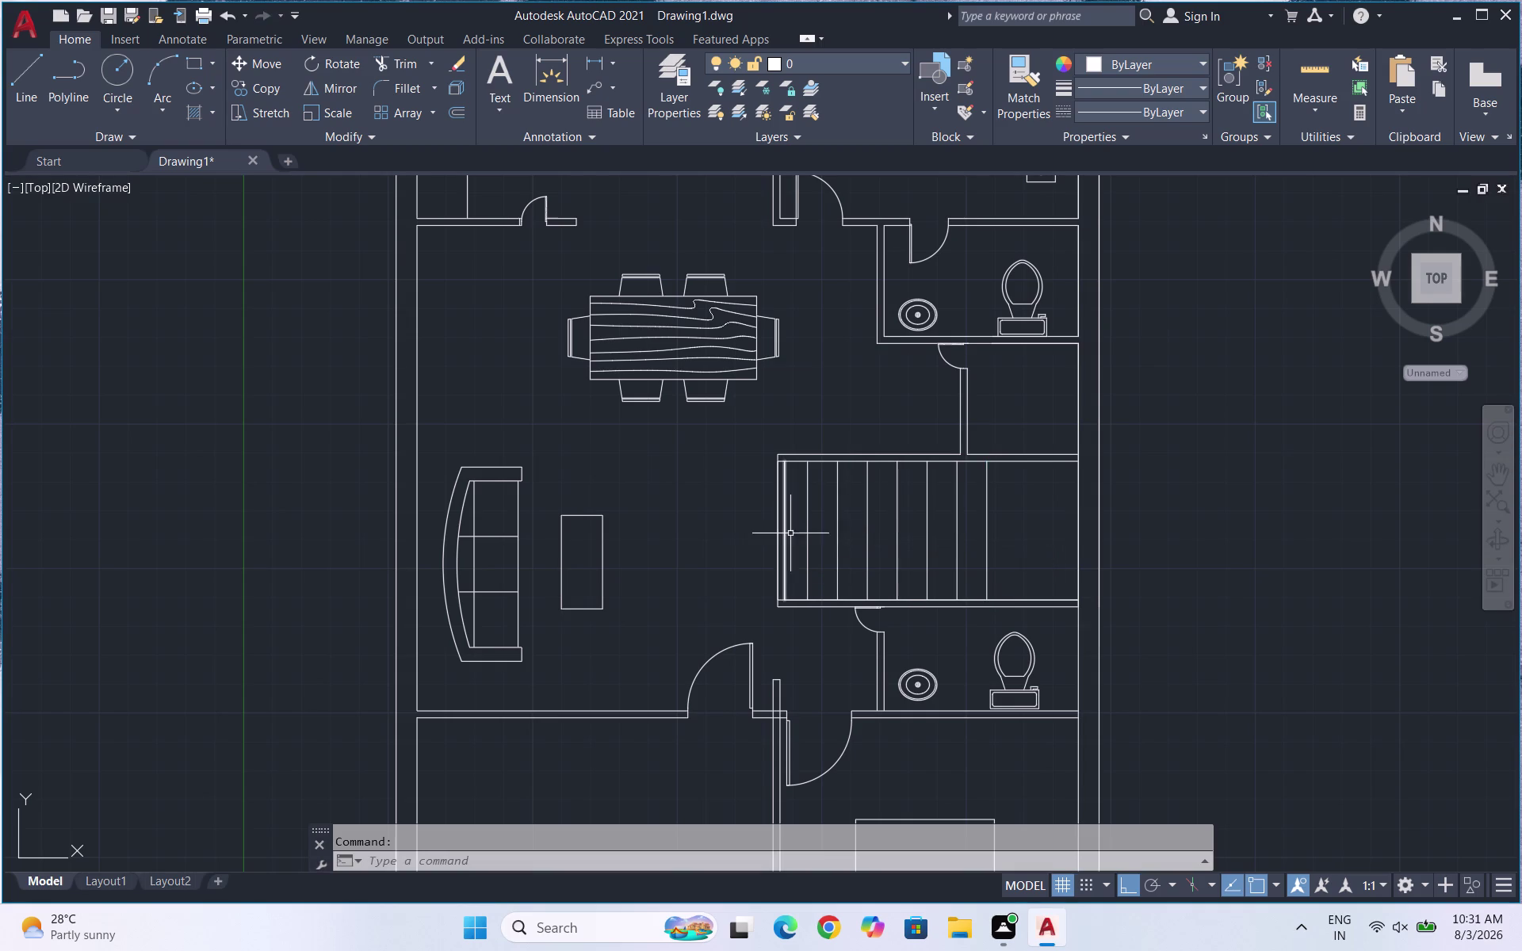
Erase the staircase's left edge line.
click(794, 531)
click(784, 538)
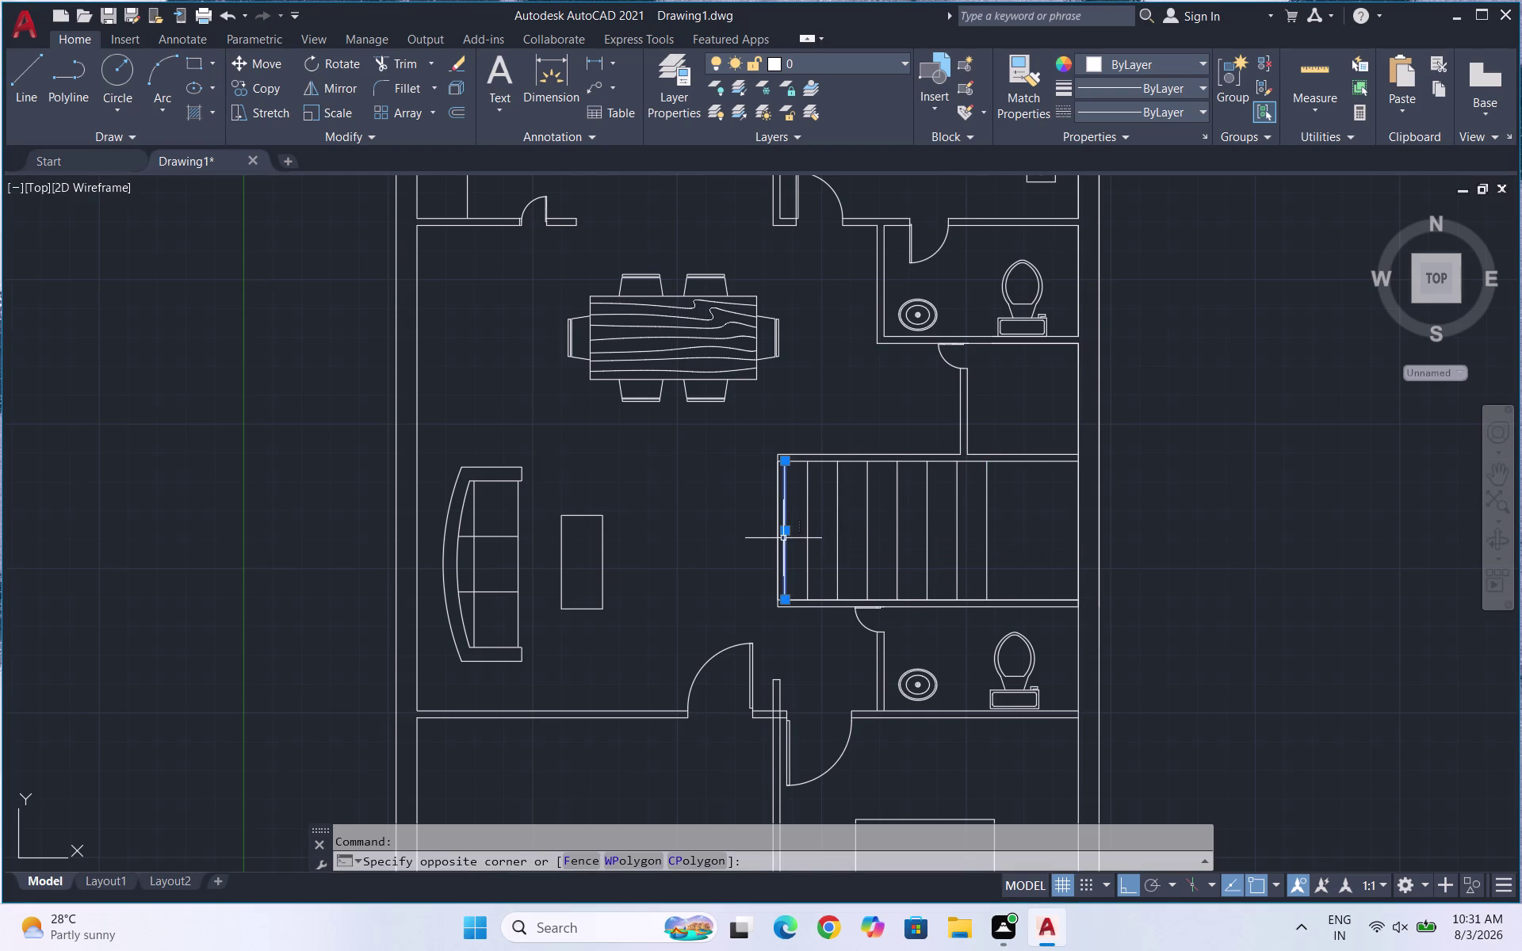
key(Delete)
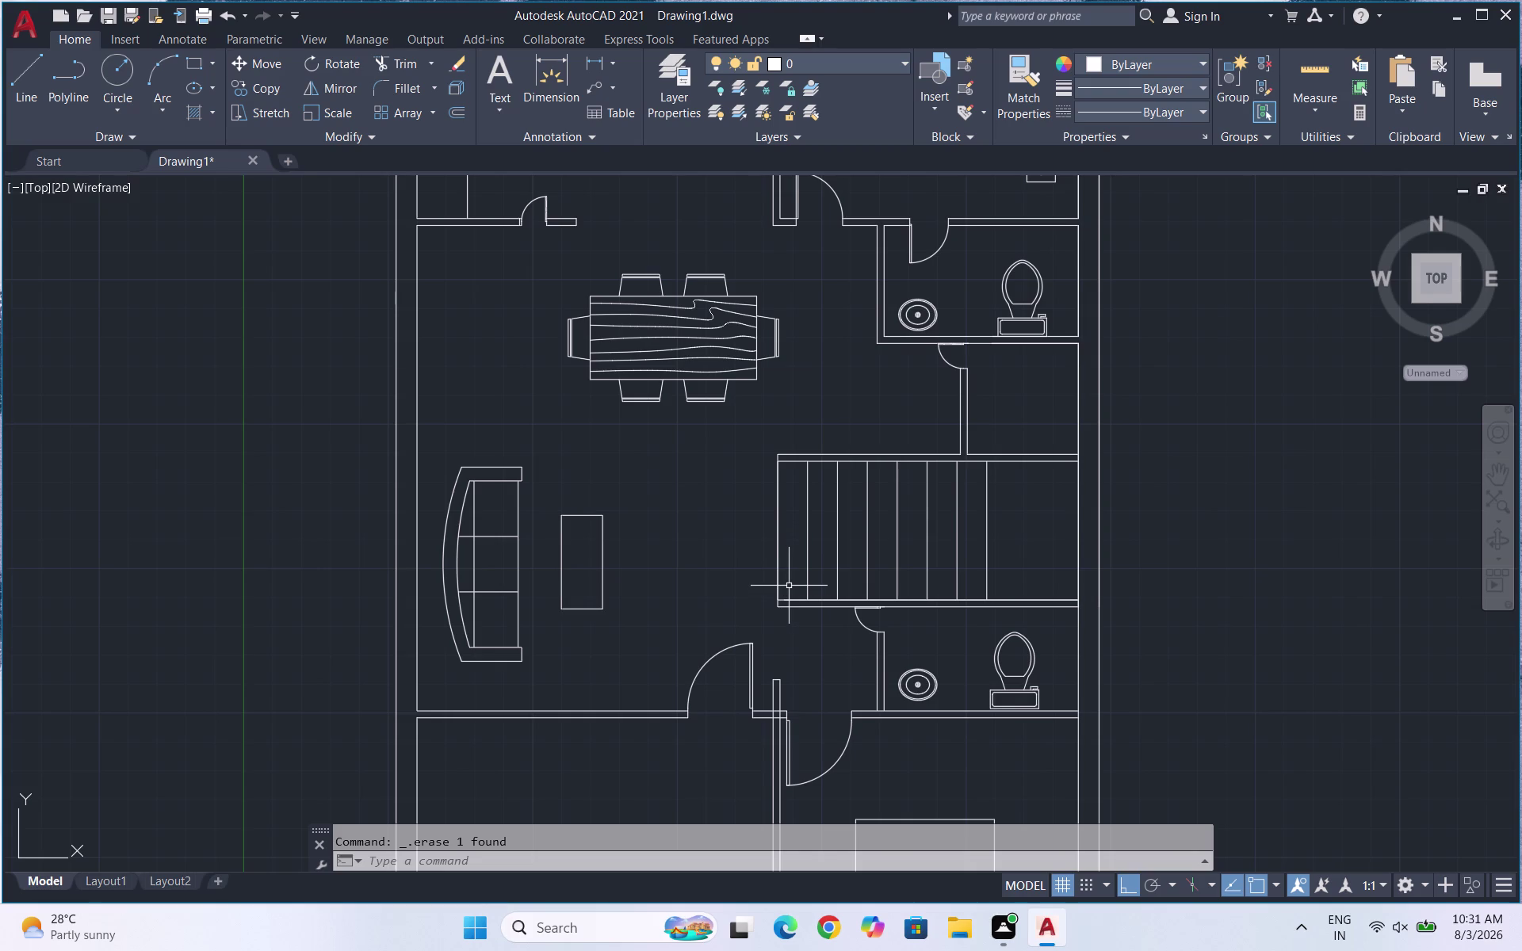
Draw the direction line through the staircase middle, from the right edge past the left edge.
key(l)
key(Return)
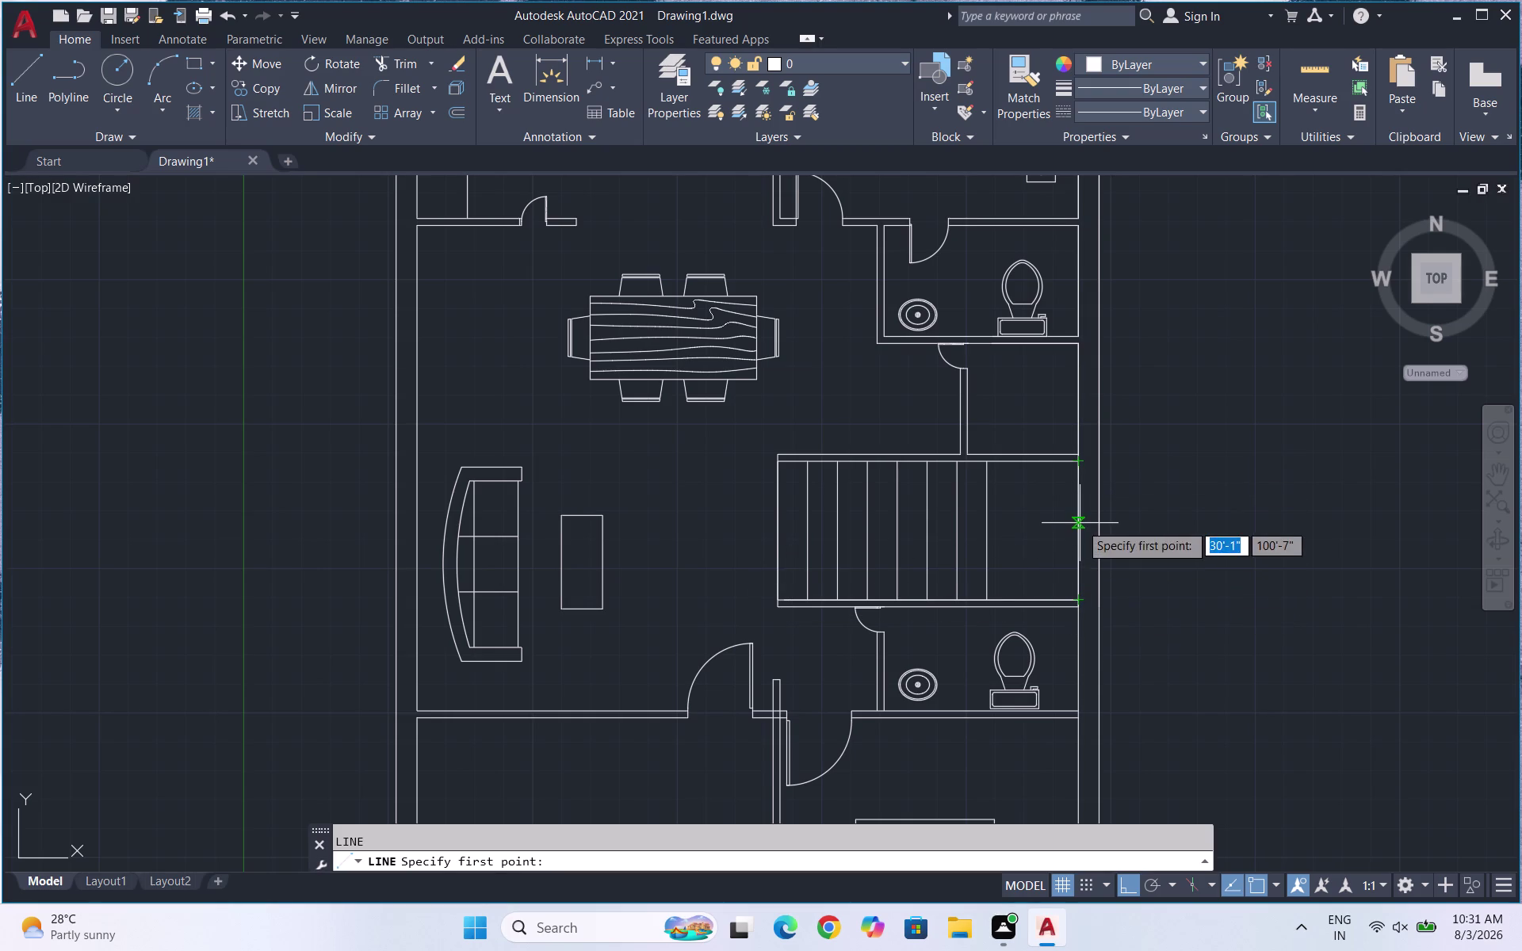
click(1079, 533)
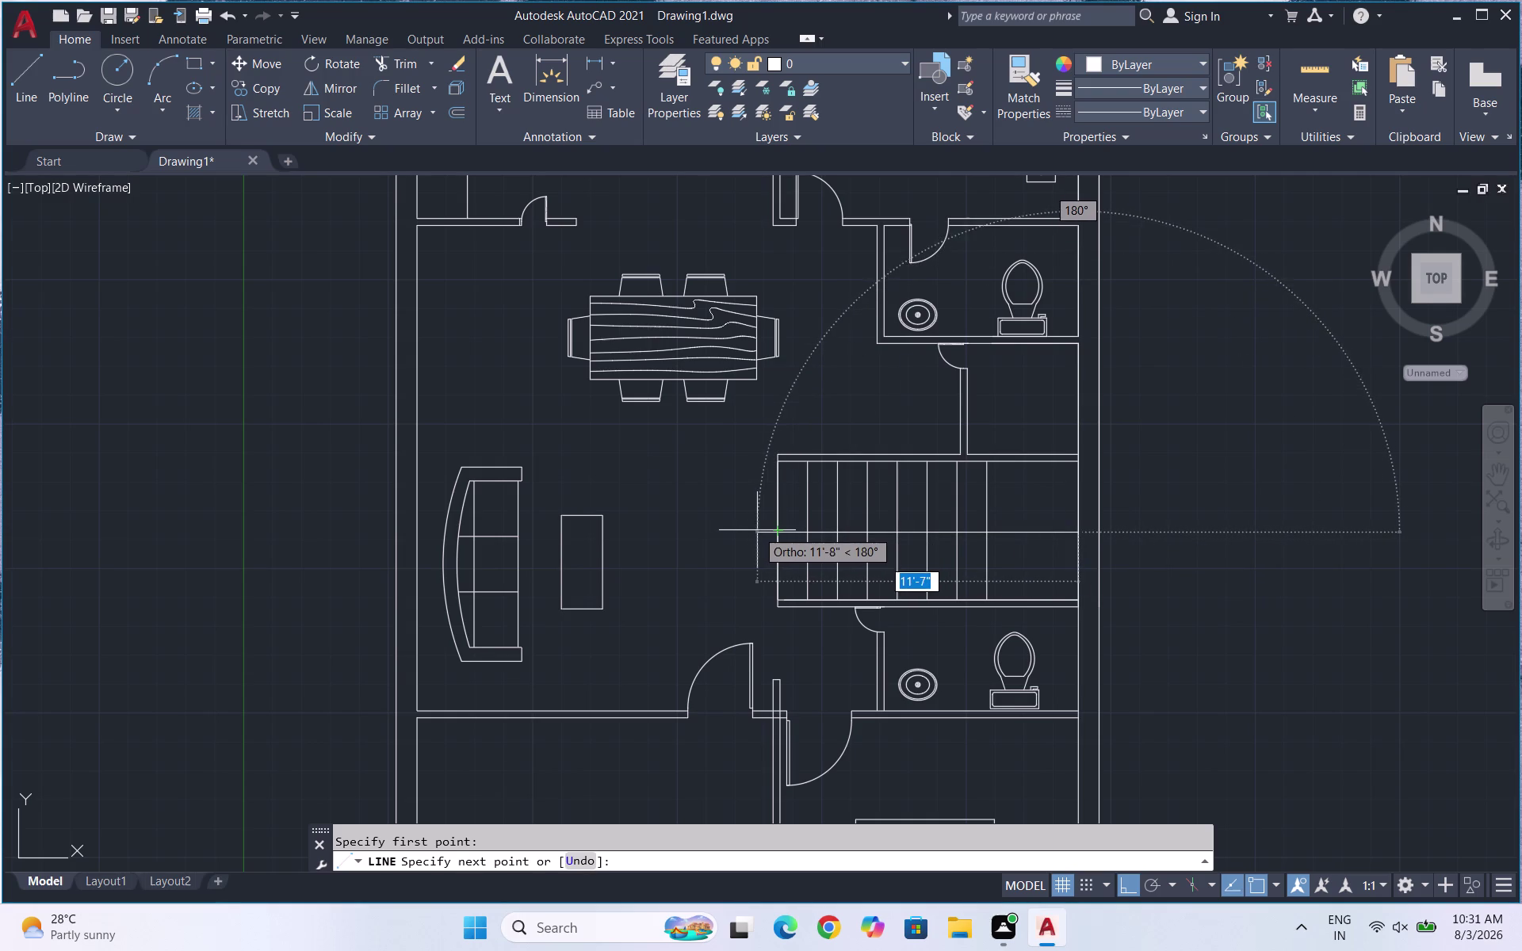
click(765, 532)
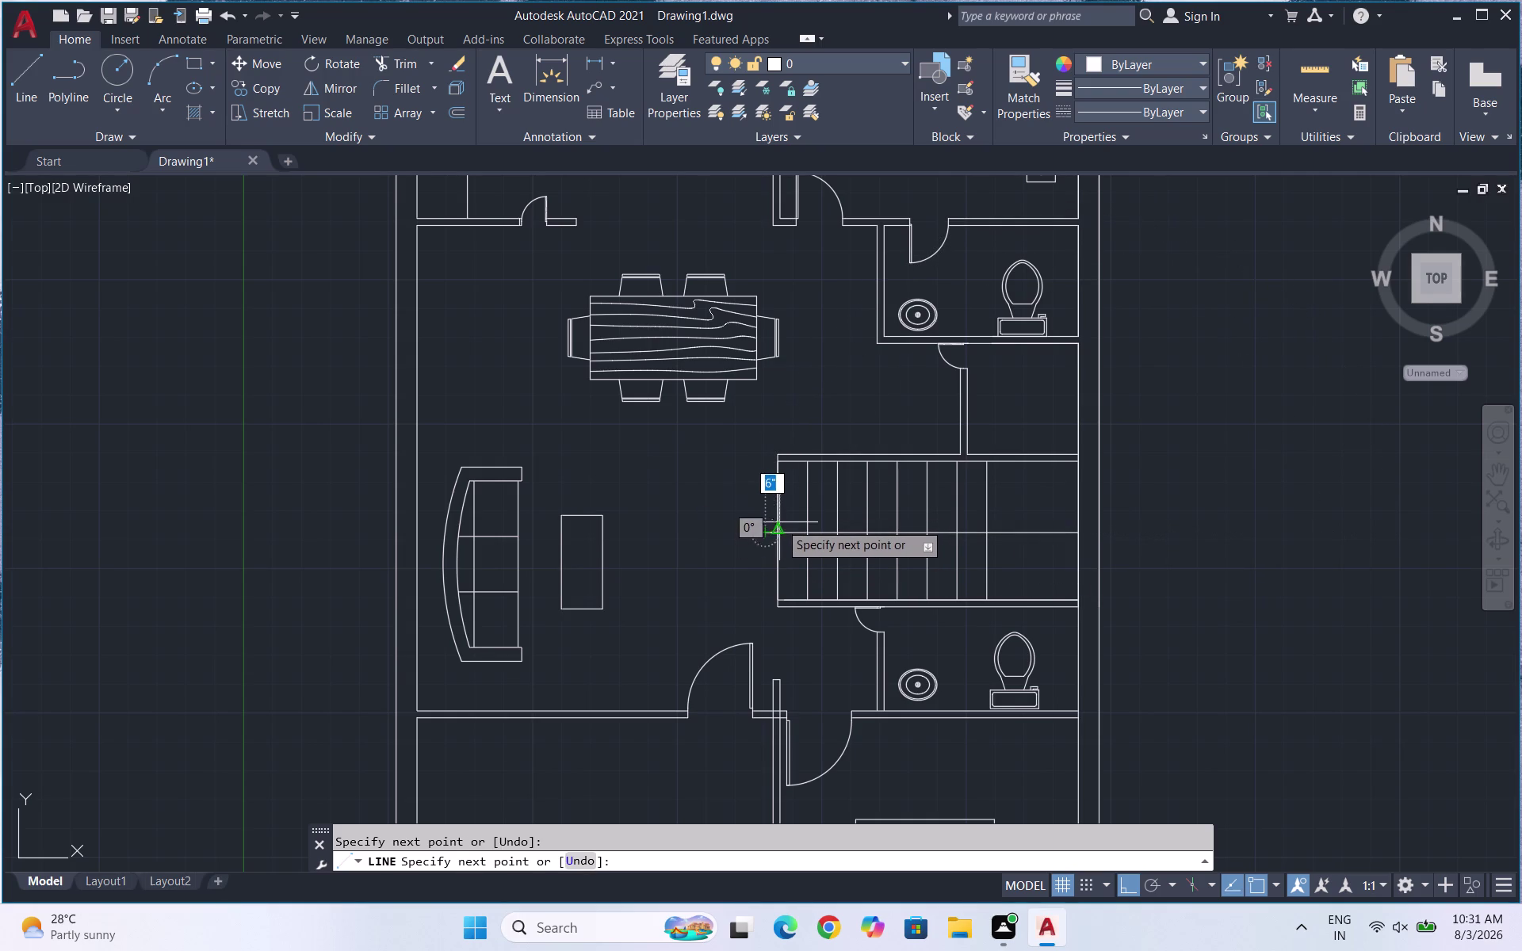
scroll(up, 3)
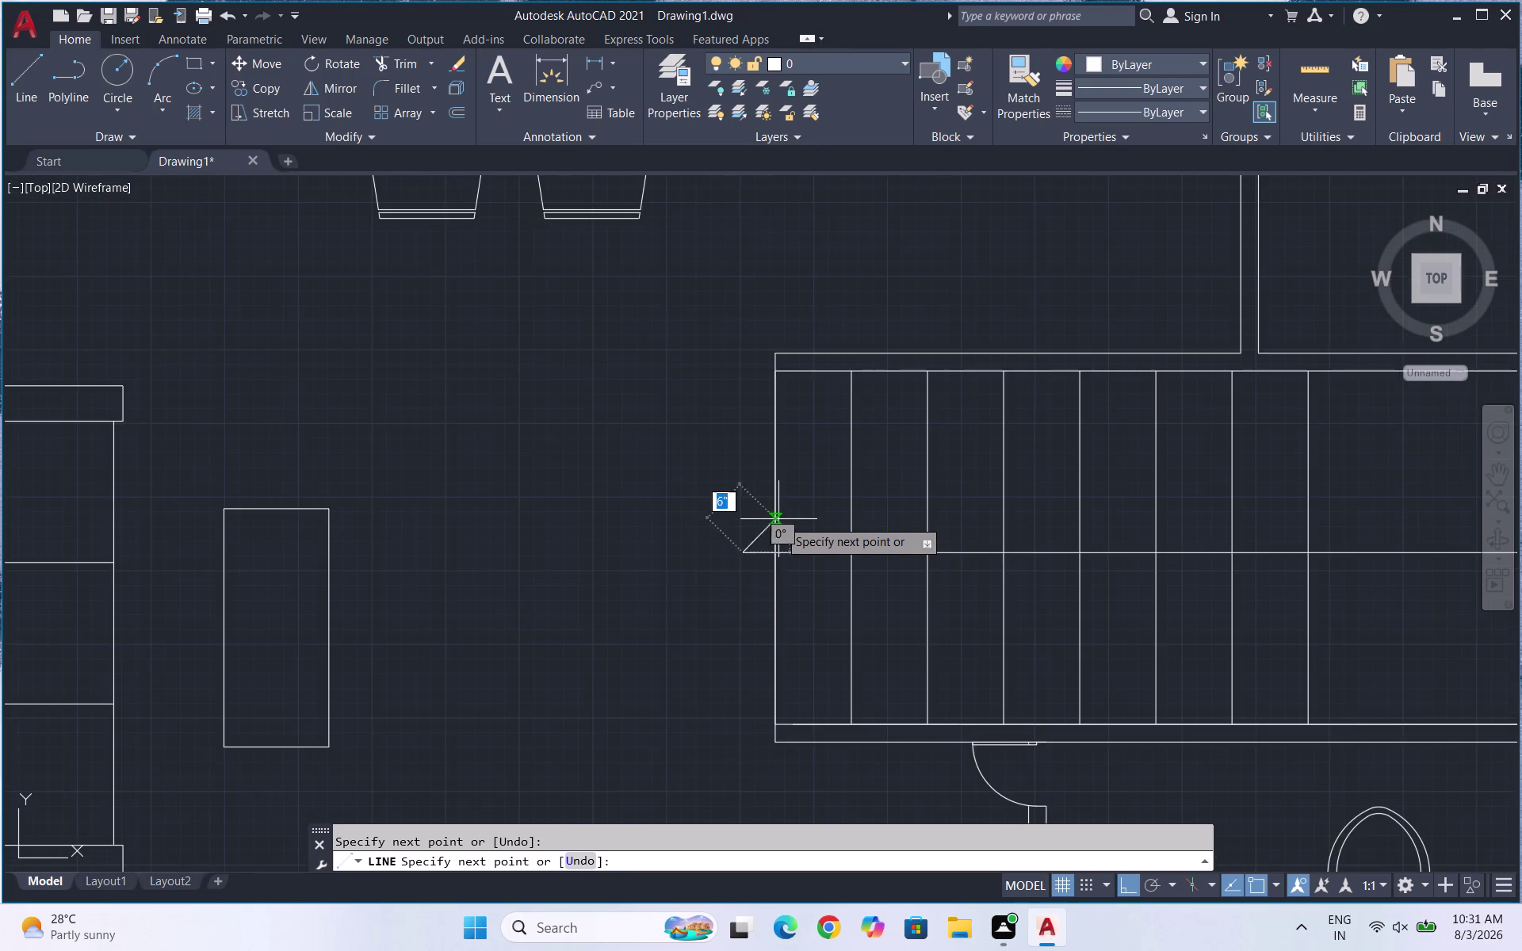
scroll(up, 3)
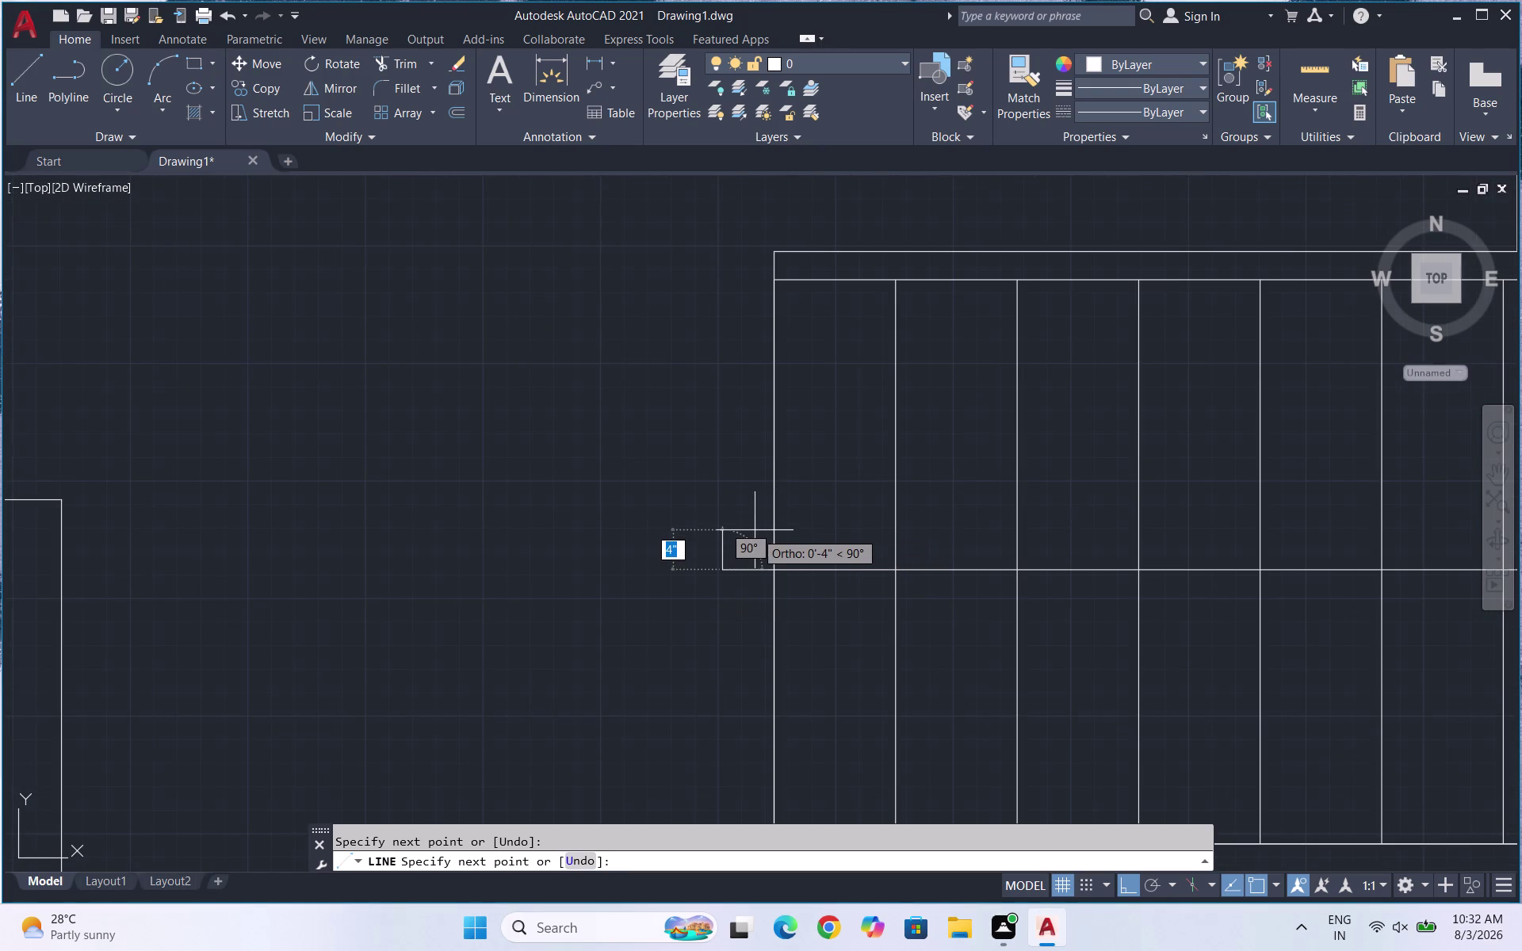
scroll(up, 3)
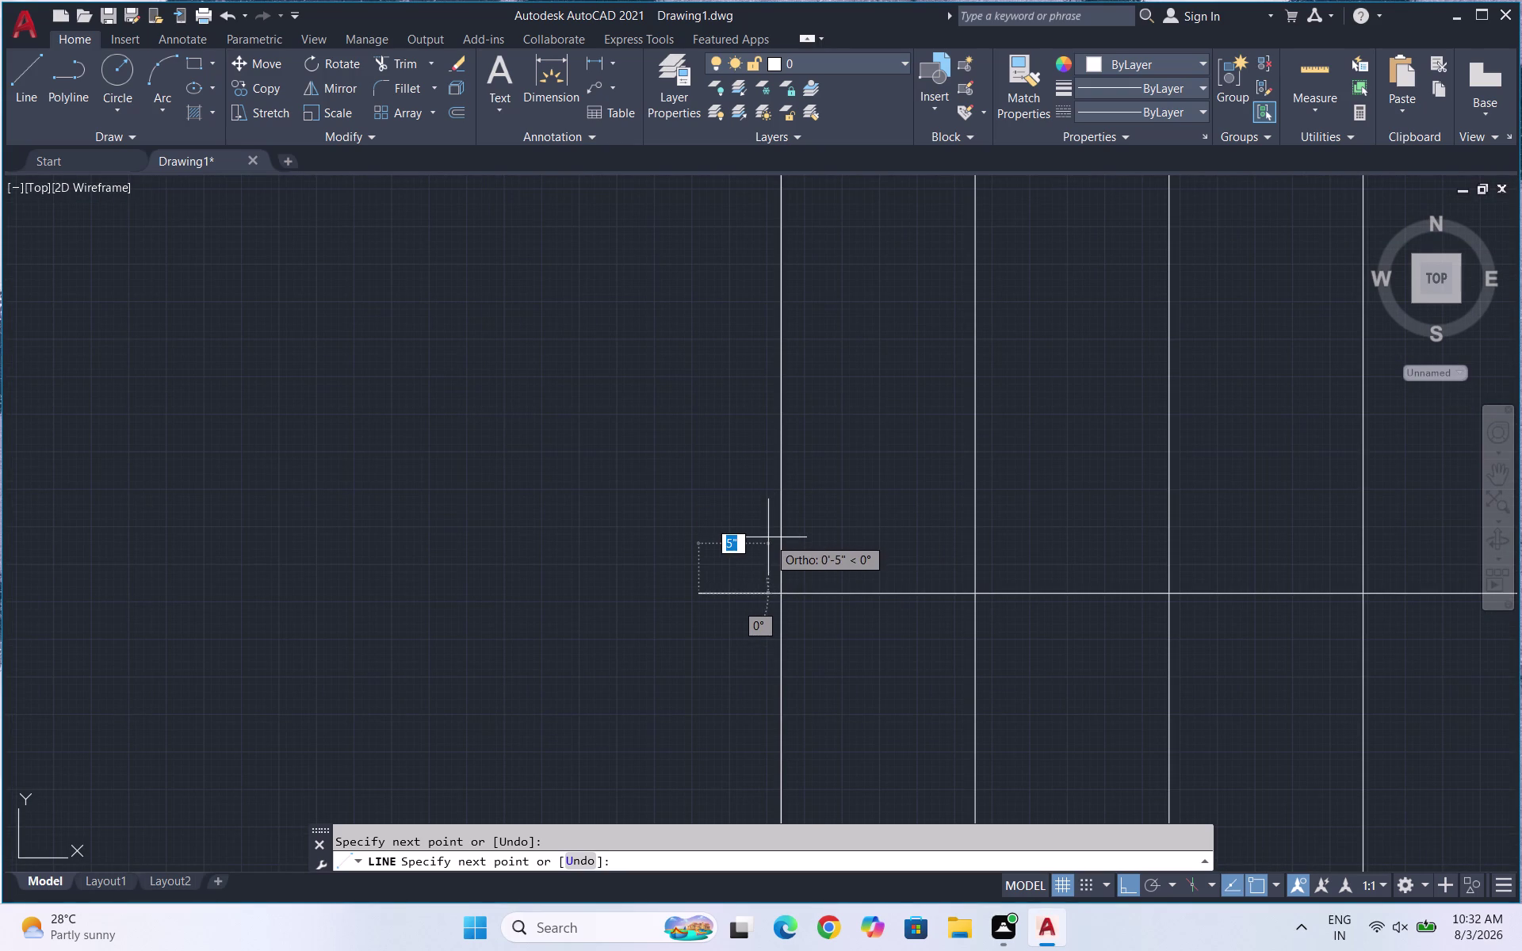
Draw a diagonal arrow stroke at the left end and mirror it, keeping the original.
click(778, 534)
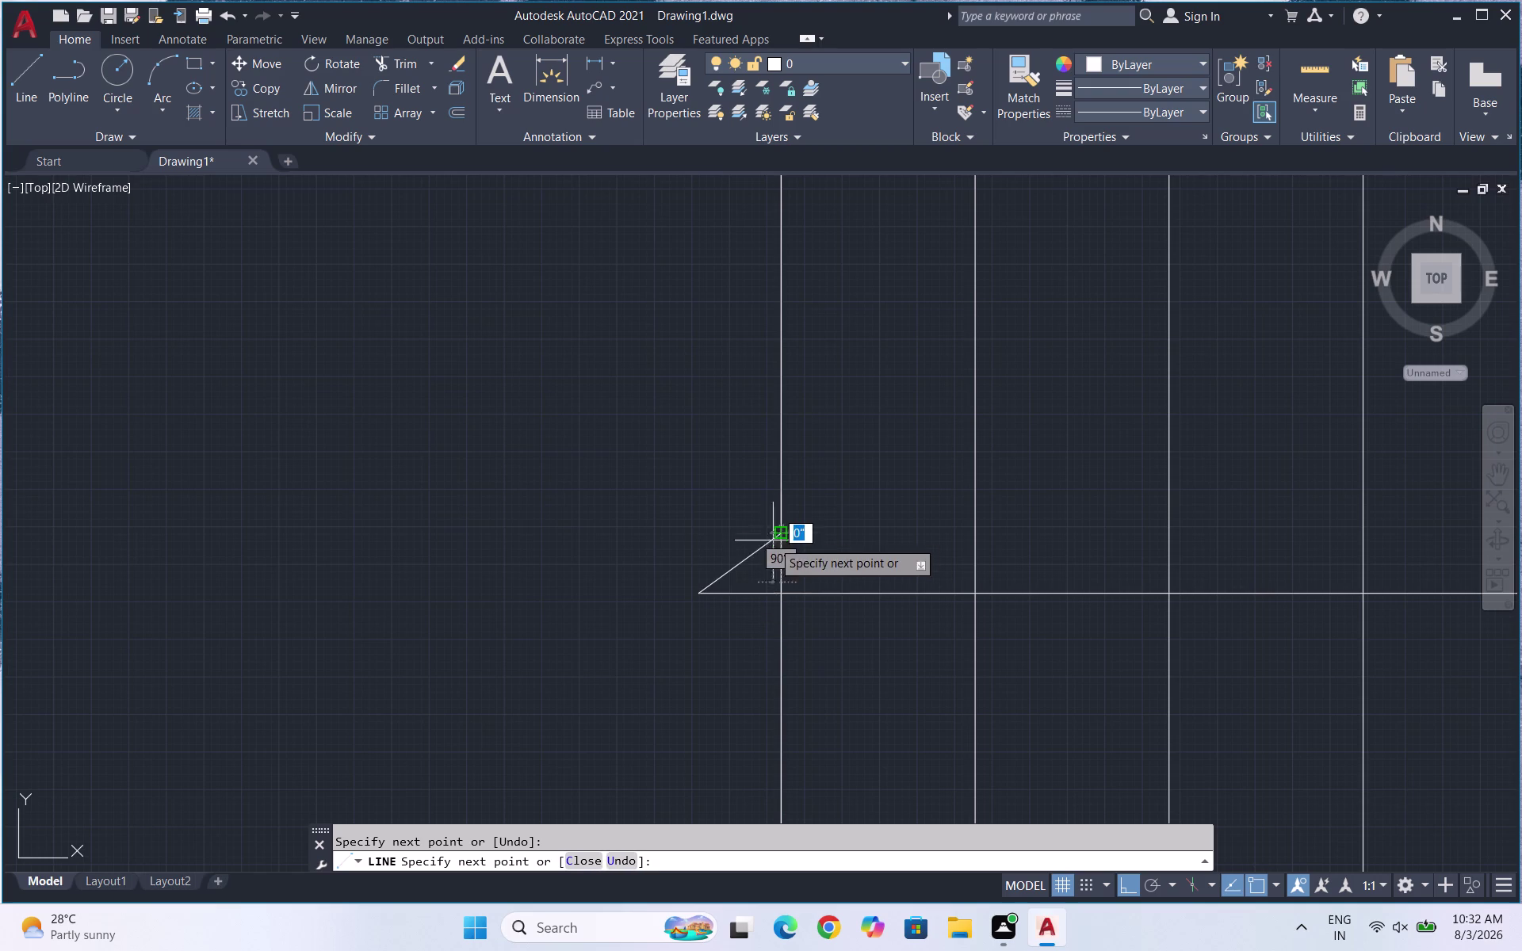
click(727, 595)
key(Escape)
drag(750, 585, 742, 553)
click(732, 542)
text(MI)
key(Return)
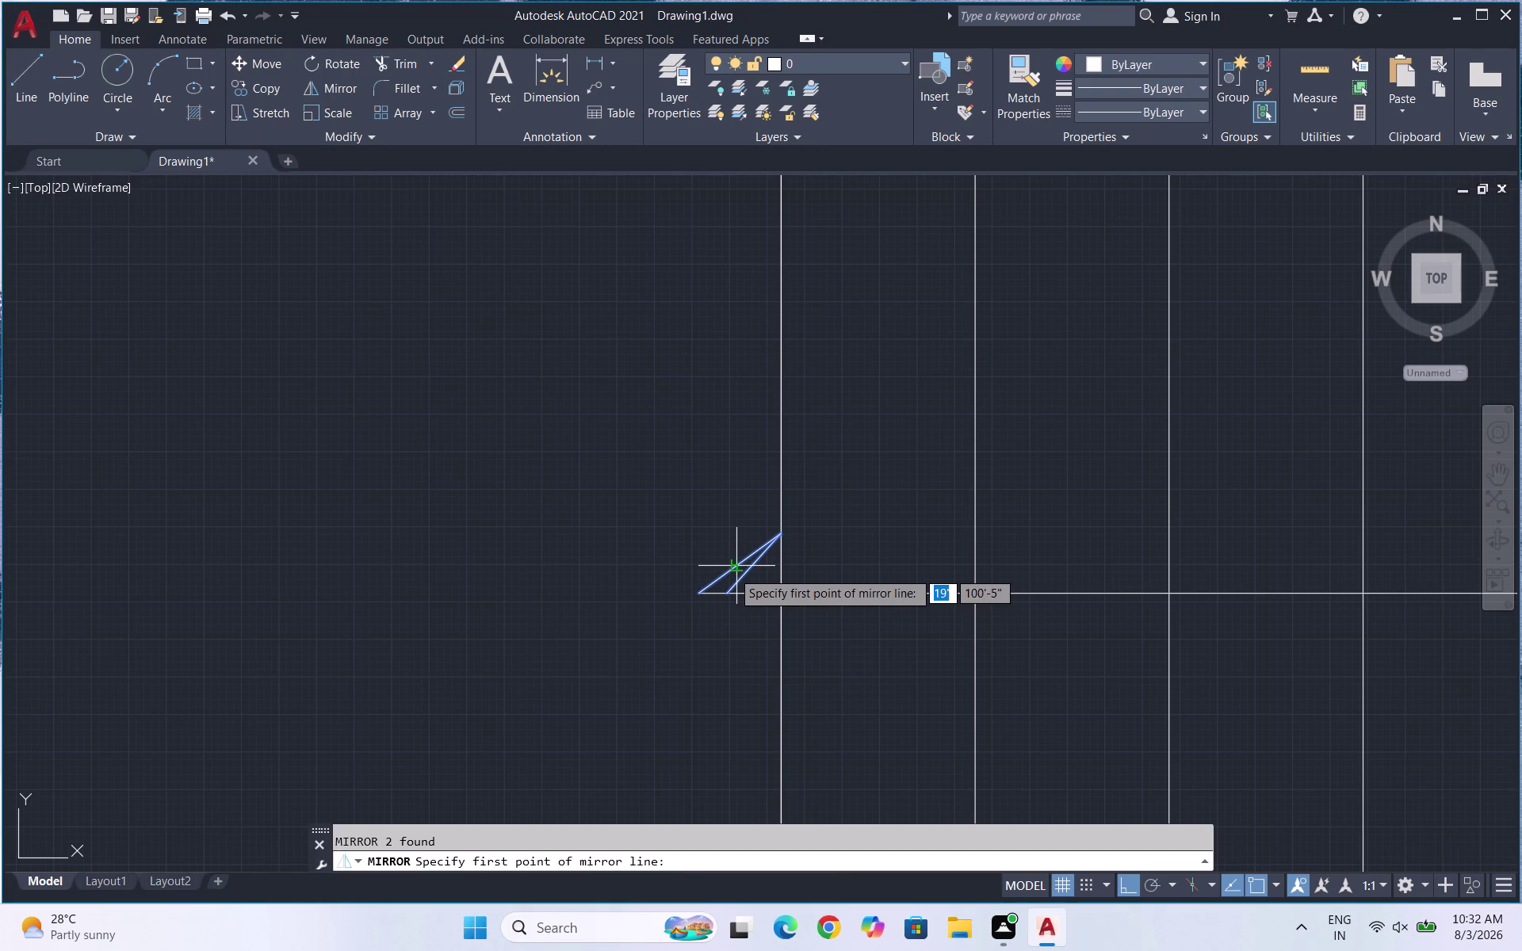
click(703, 593)
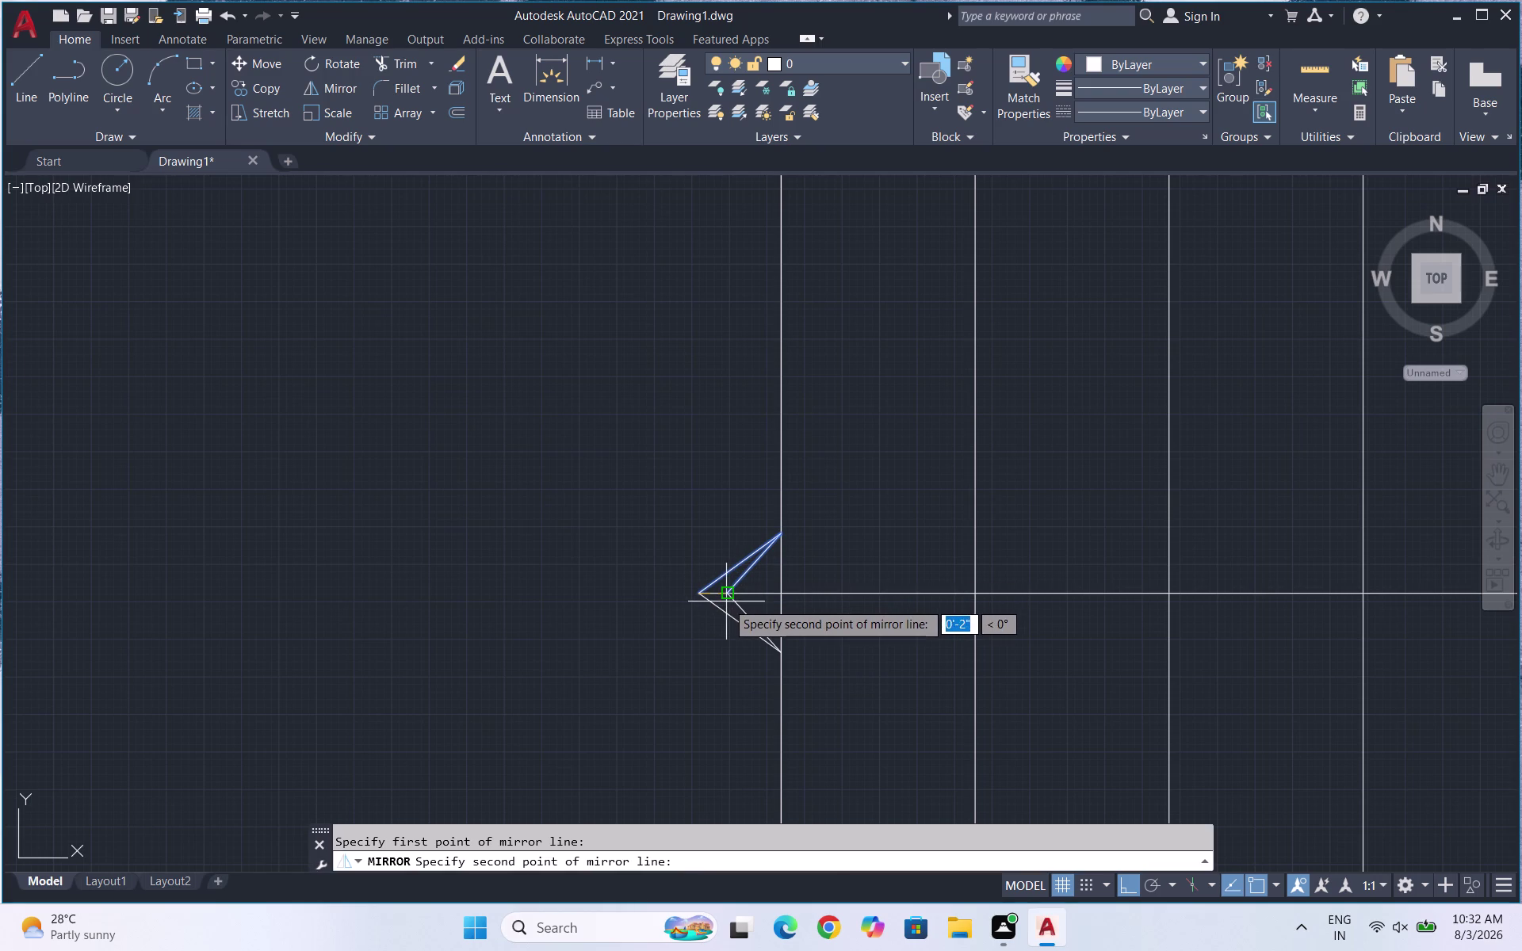
click(727, 601)
scroll(down, 3)
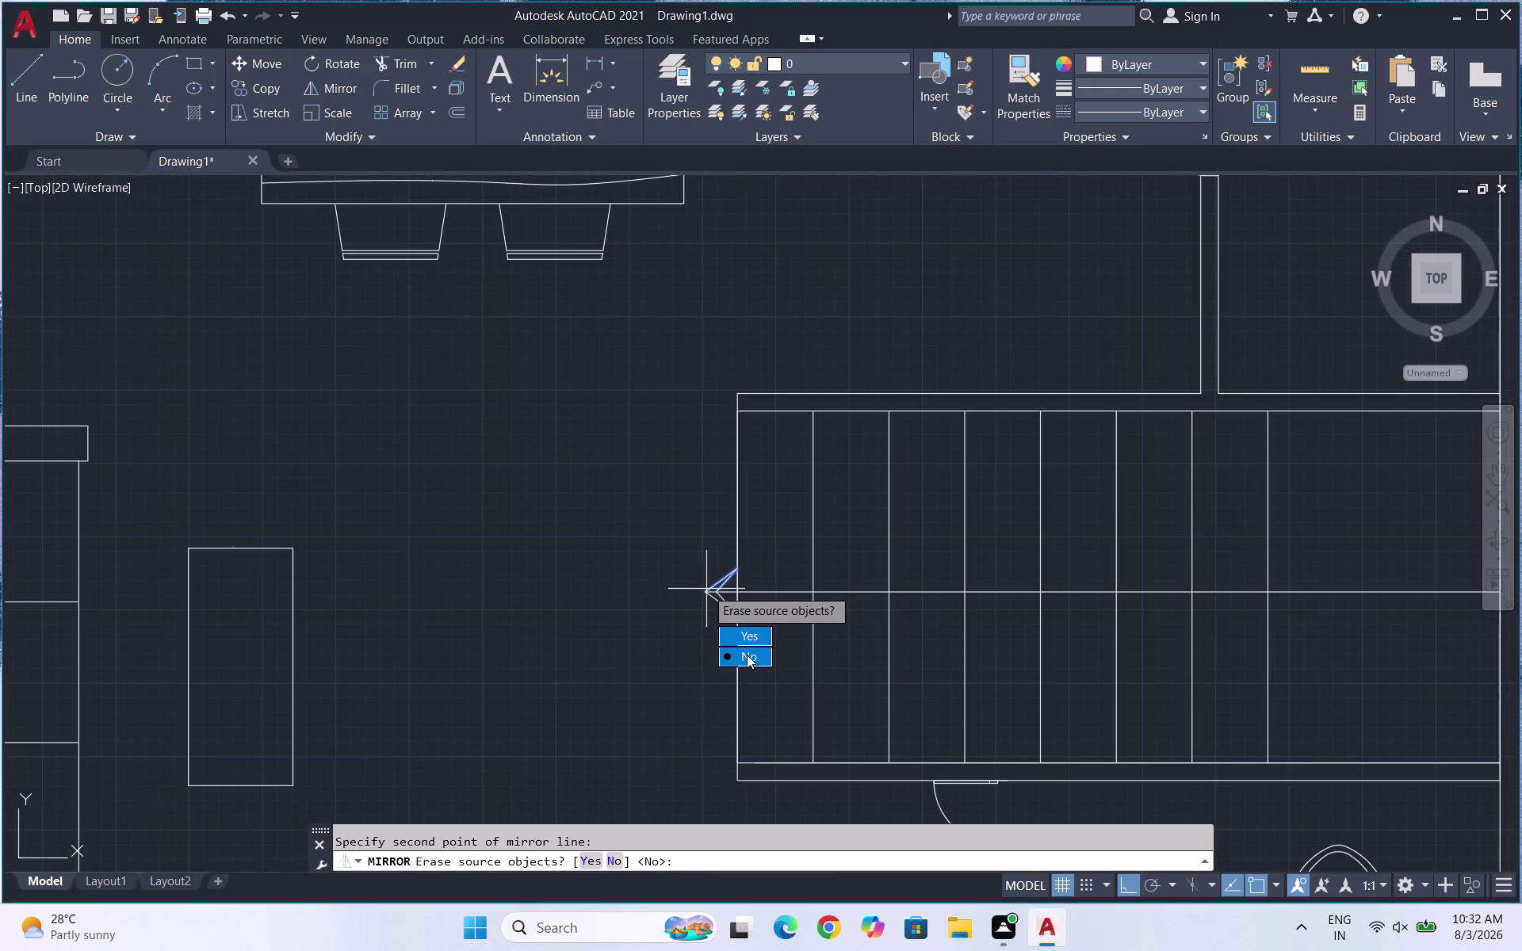
drag(746, 655, 728, 602)
scroll(down, 3)
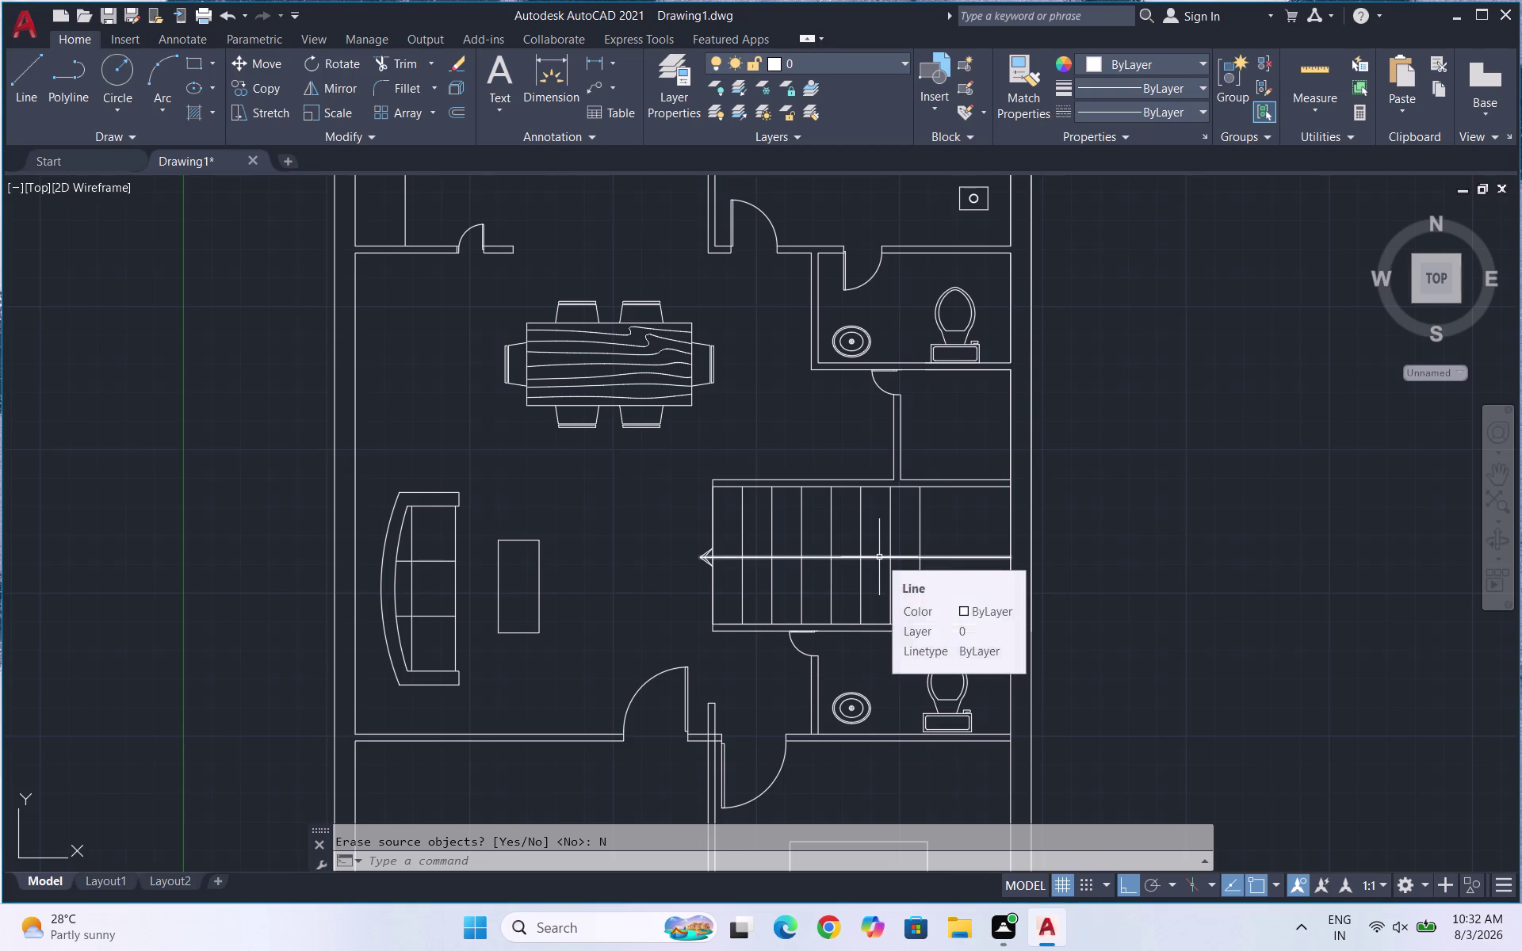
Trim the excess end off the stair direction line.
text(T)
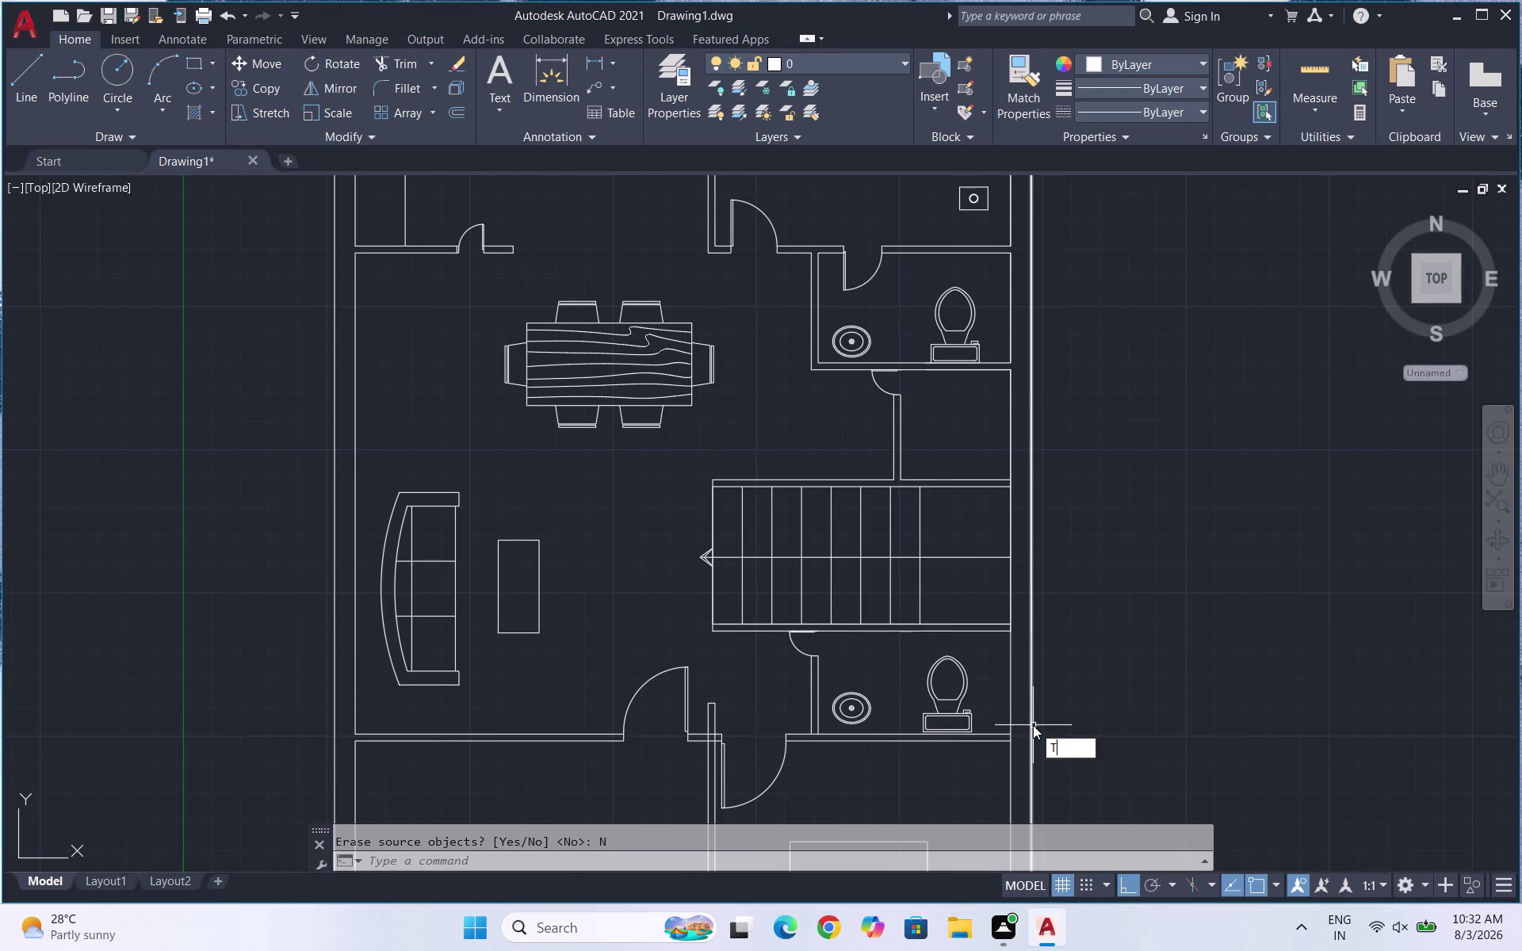
text(R)
key(Return)
key(Return)
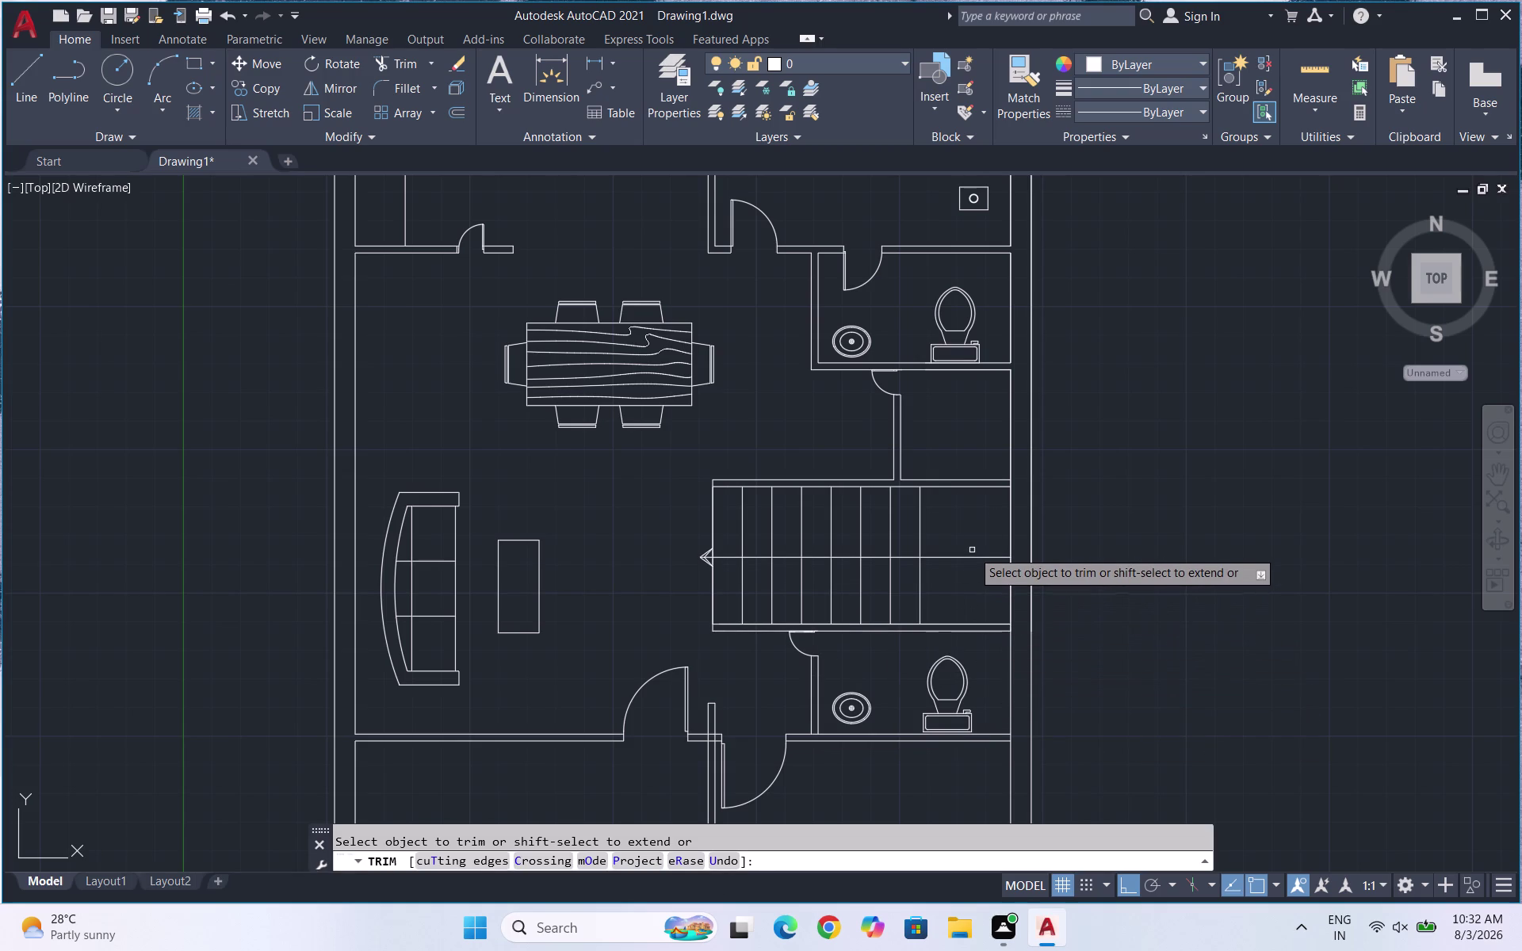
drag(973, 557, 978, 575)
key(Escape)
Draw a diagonal break line from the stair's top edge to its bottom edge.
key(l)
key(Return)
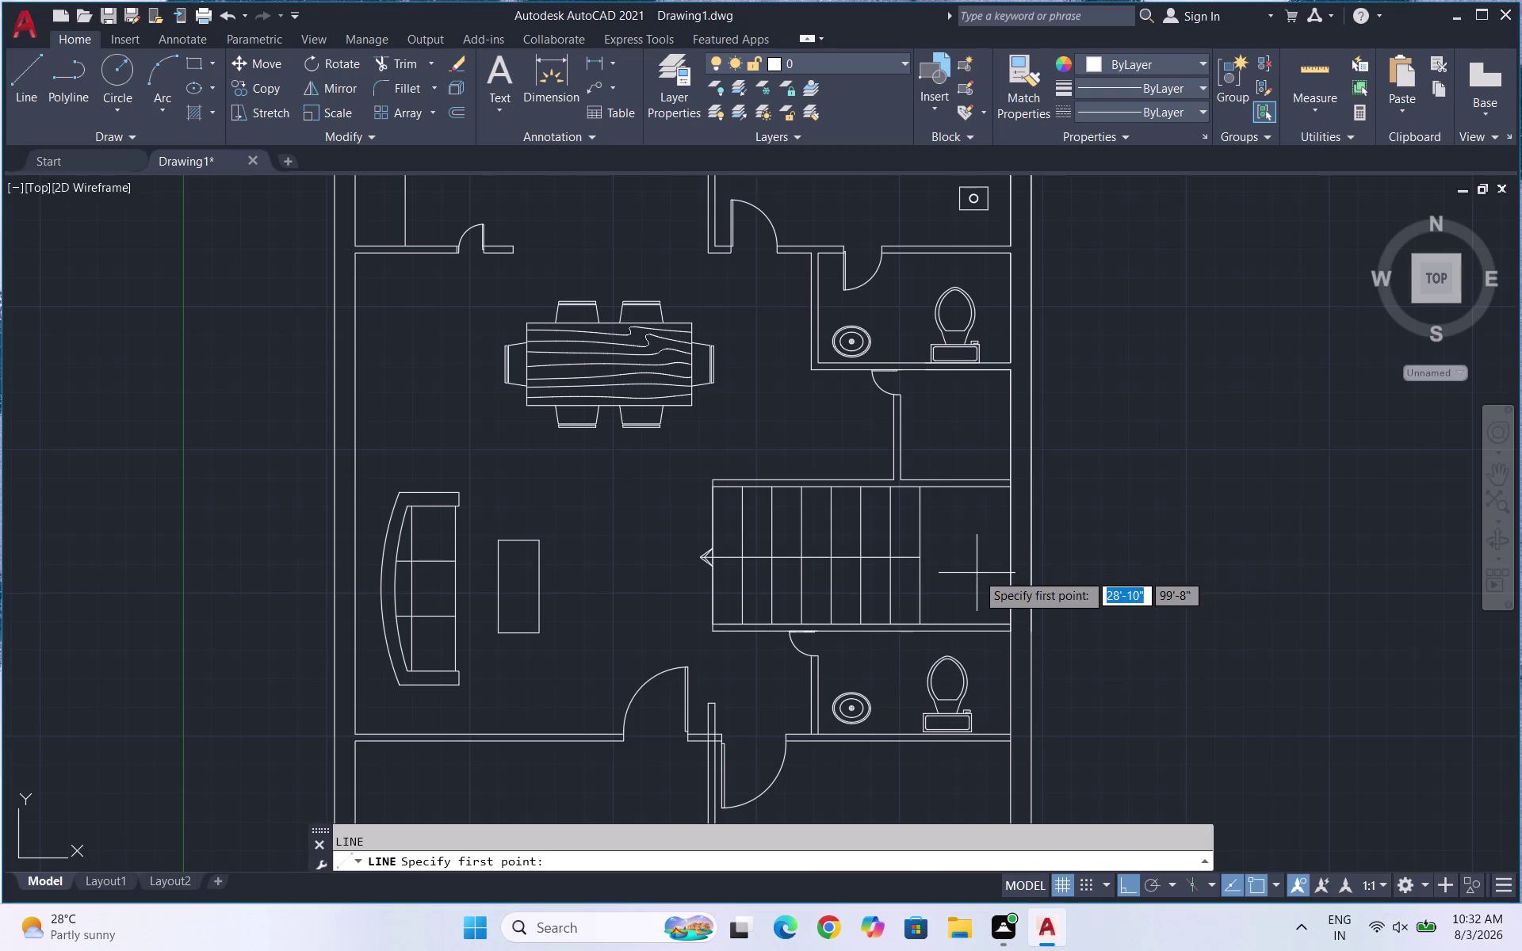
click(918, 491)
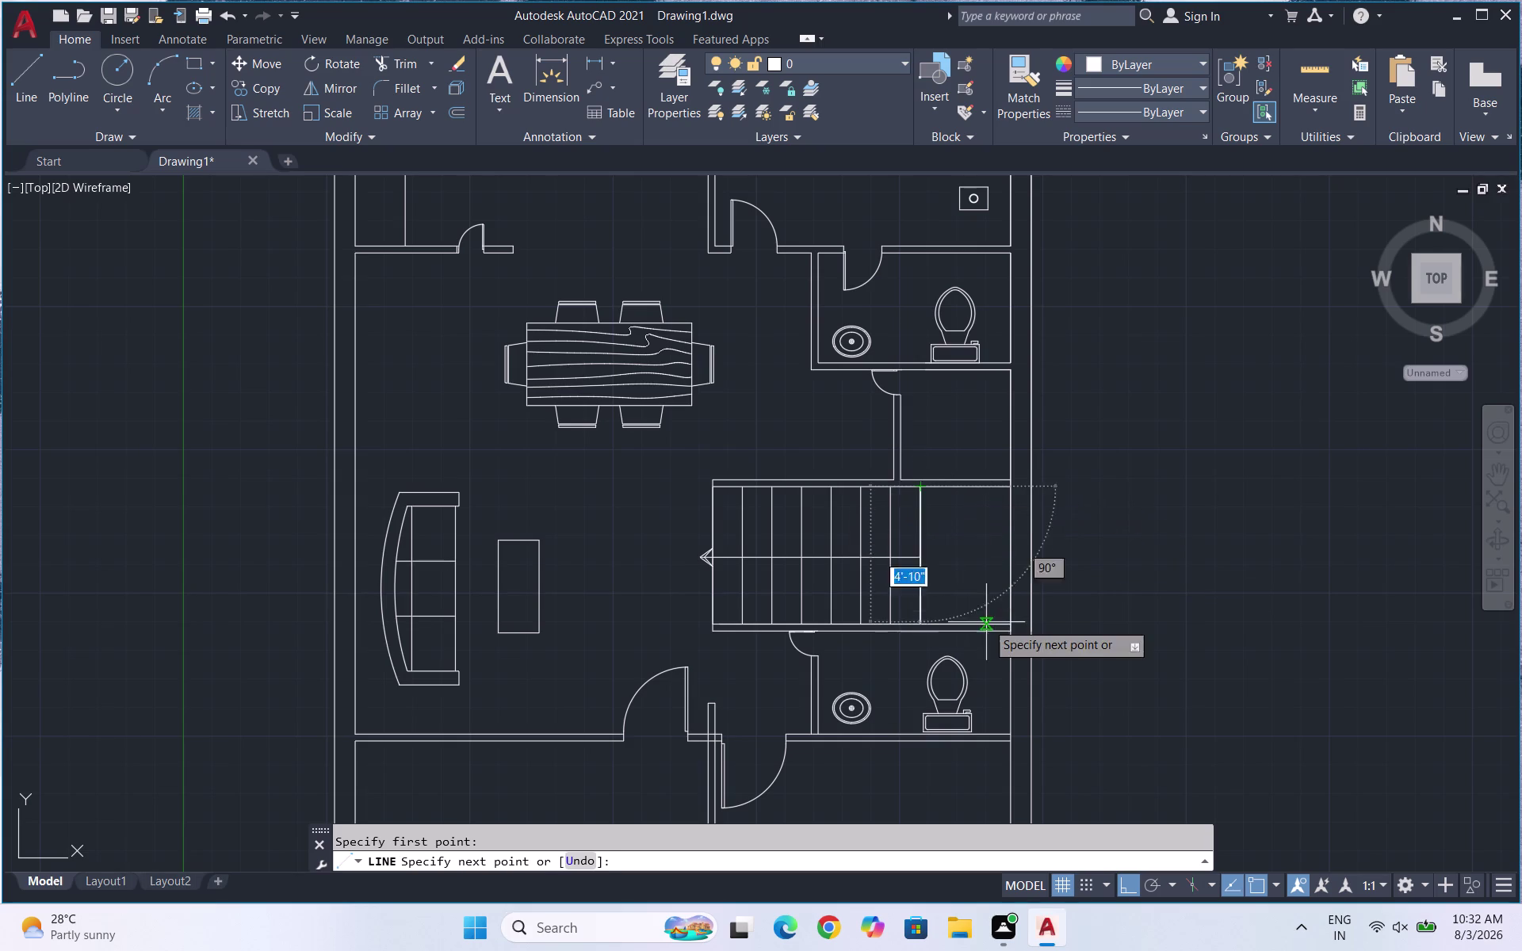
click(1013, 619)
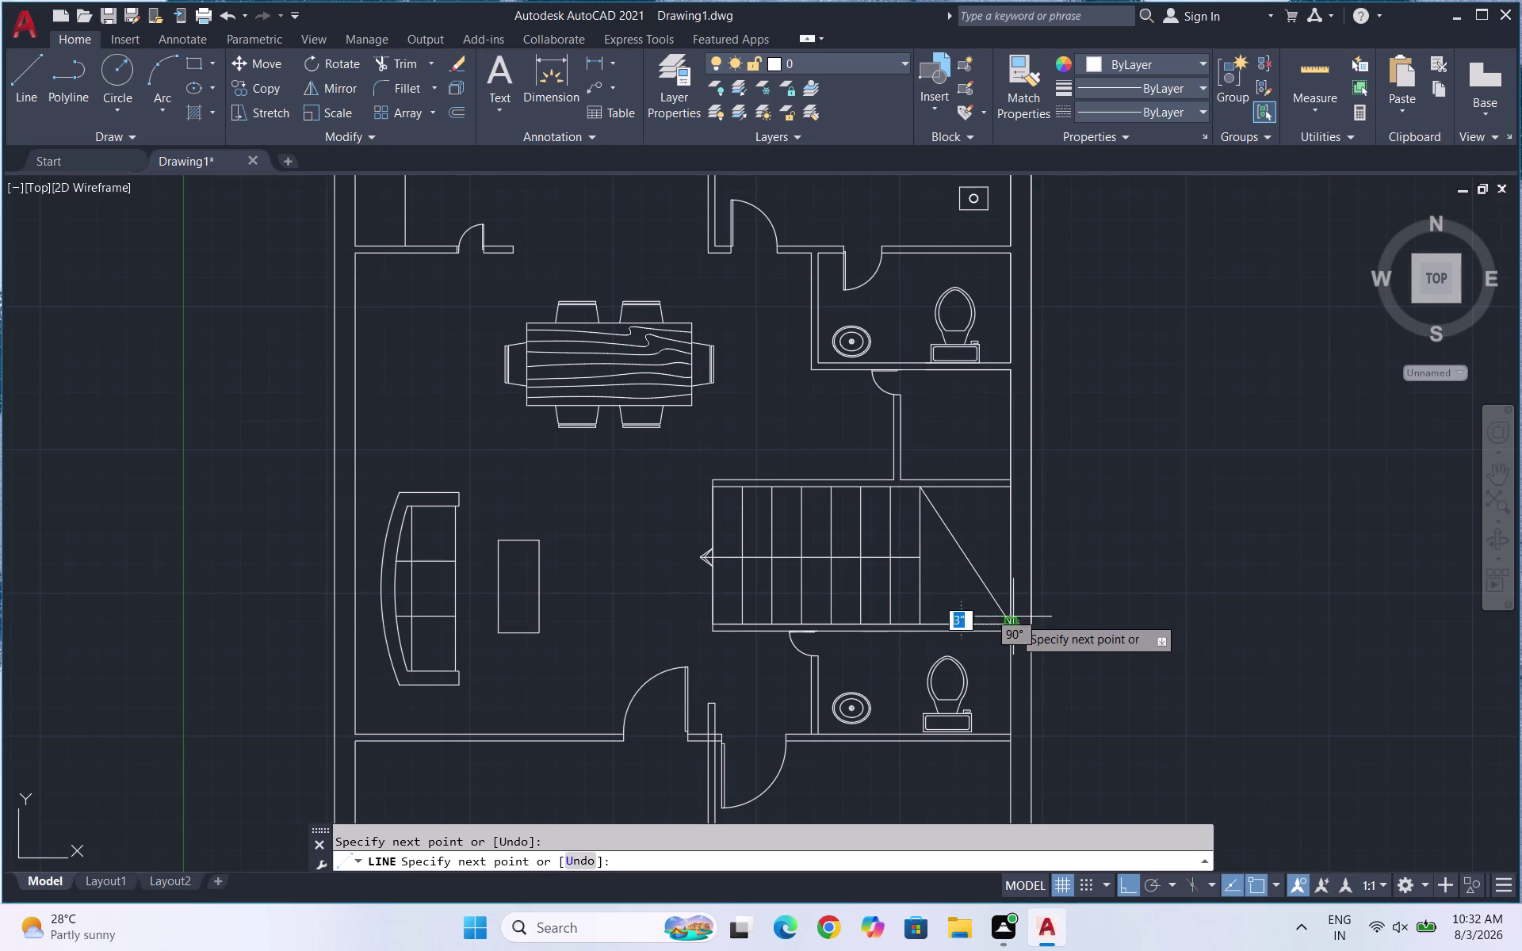
key(Escape)
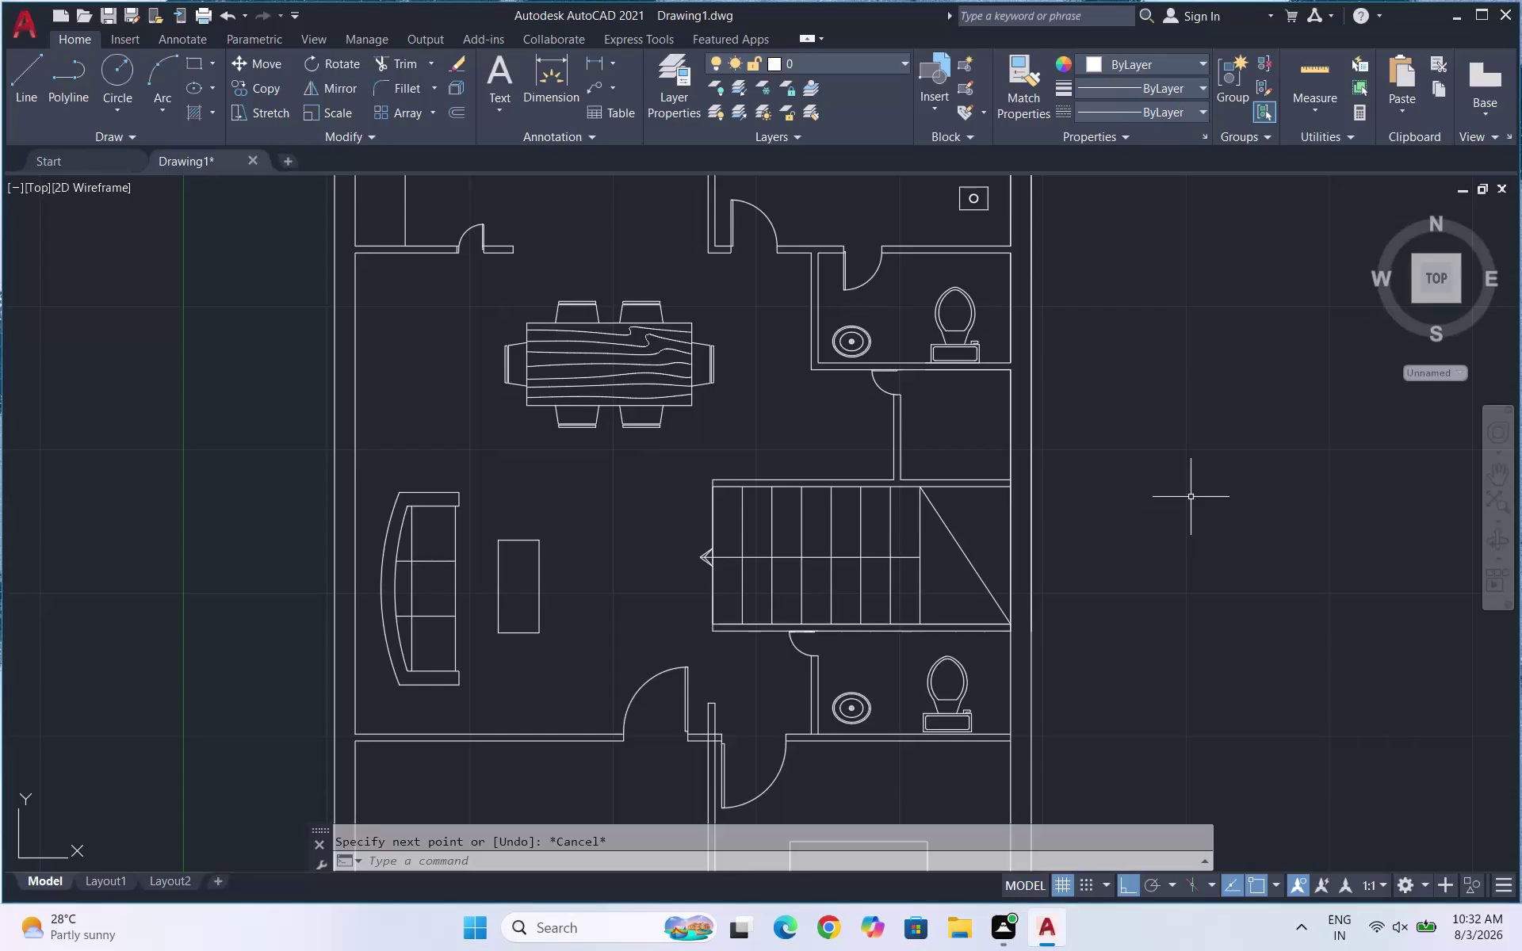
scroll(down, 3)
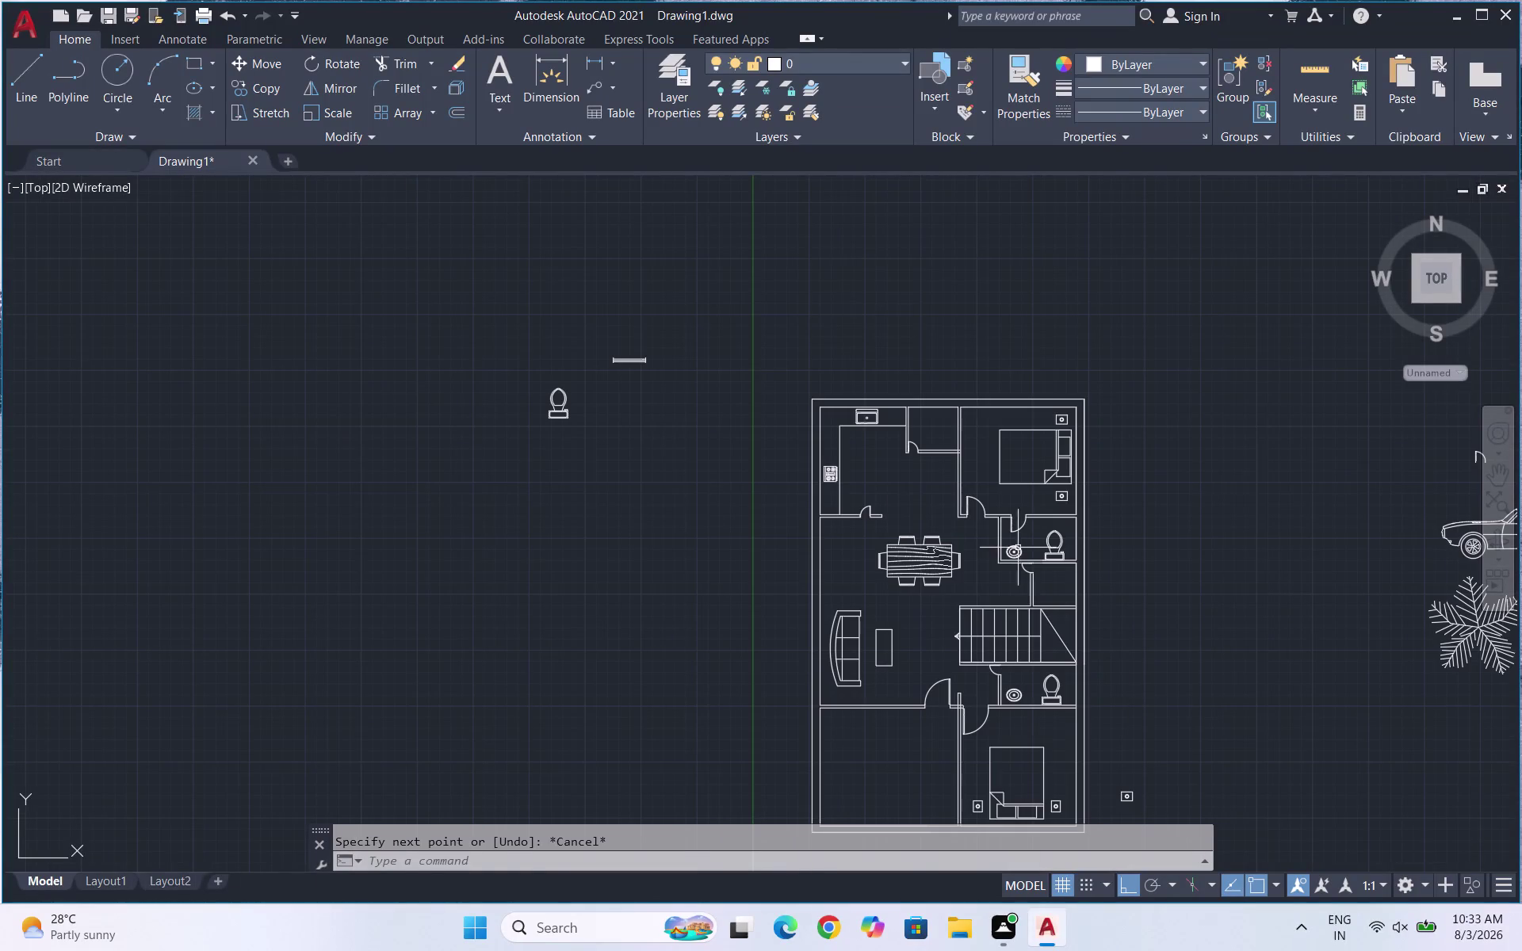
Copy the three-line window symbol from above the plan onto the kitchen top wall over the sink.
scroll(up, 3)
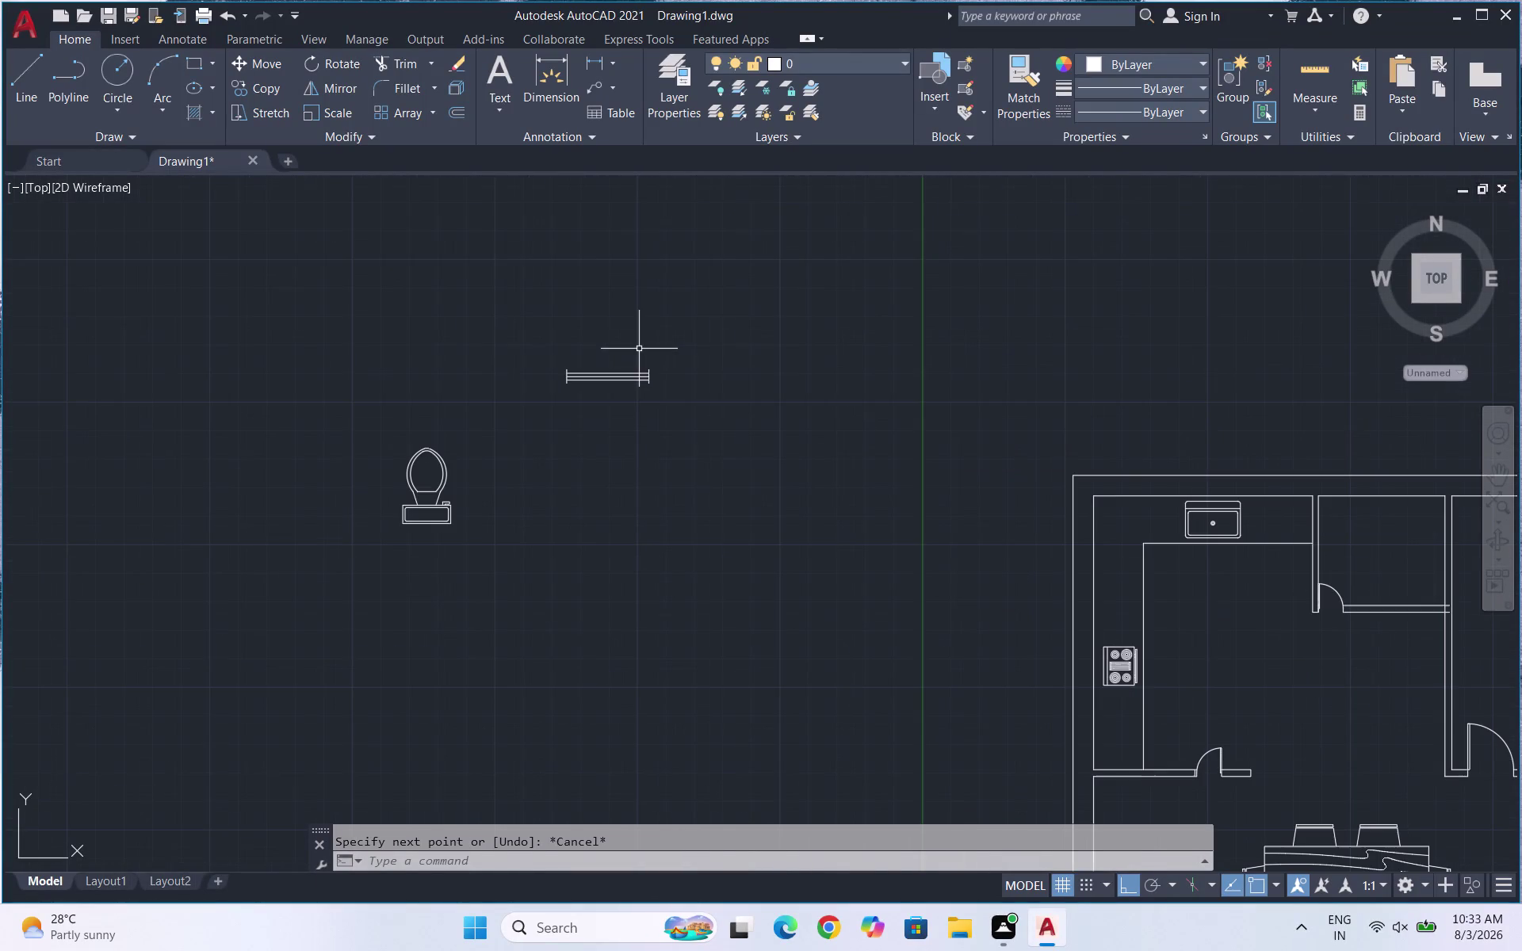
drag(660, 411, 591, 376)
click(573, 349)
text(CO)
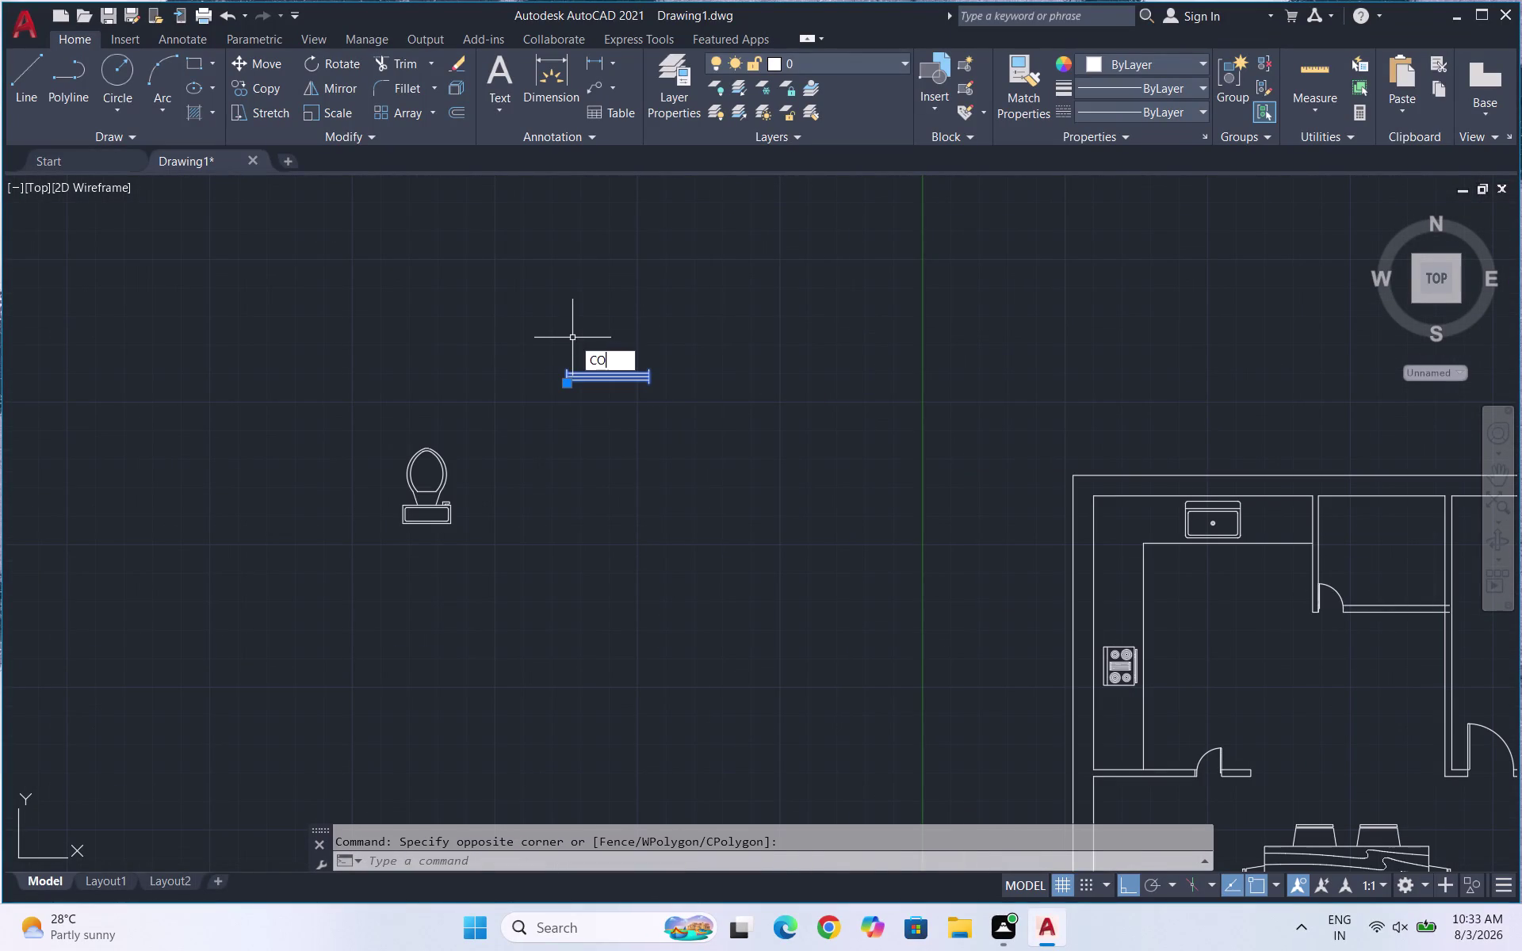
key(Return)
scroll(up, 3)
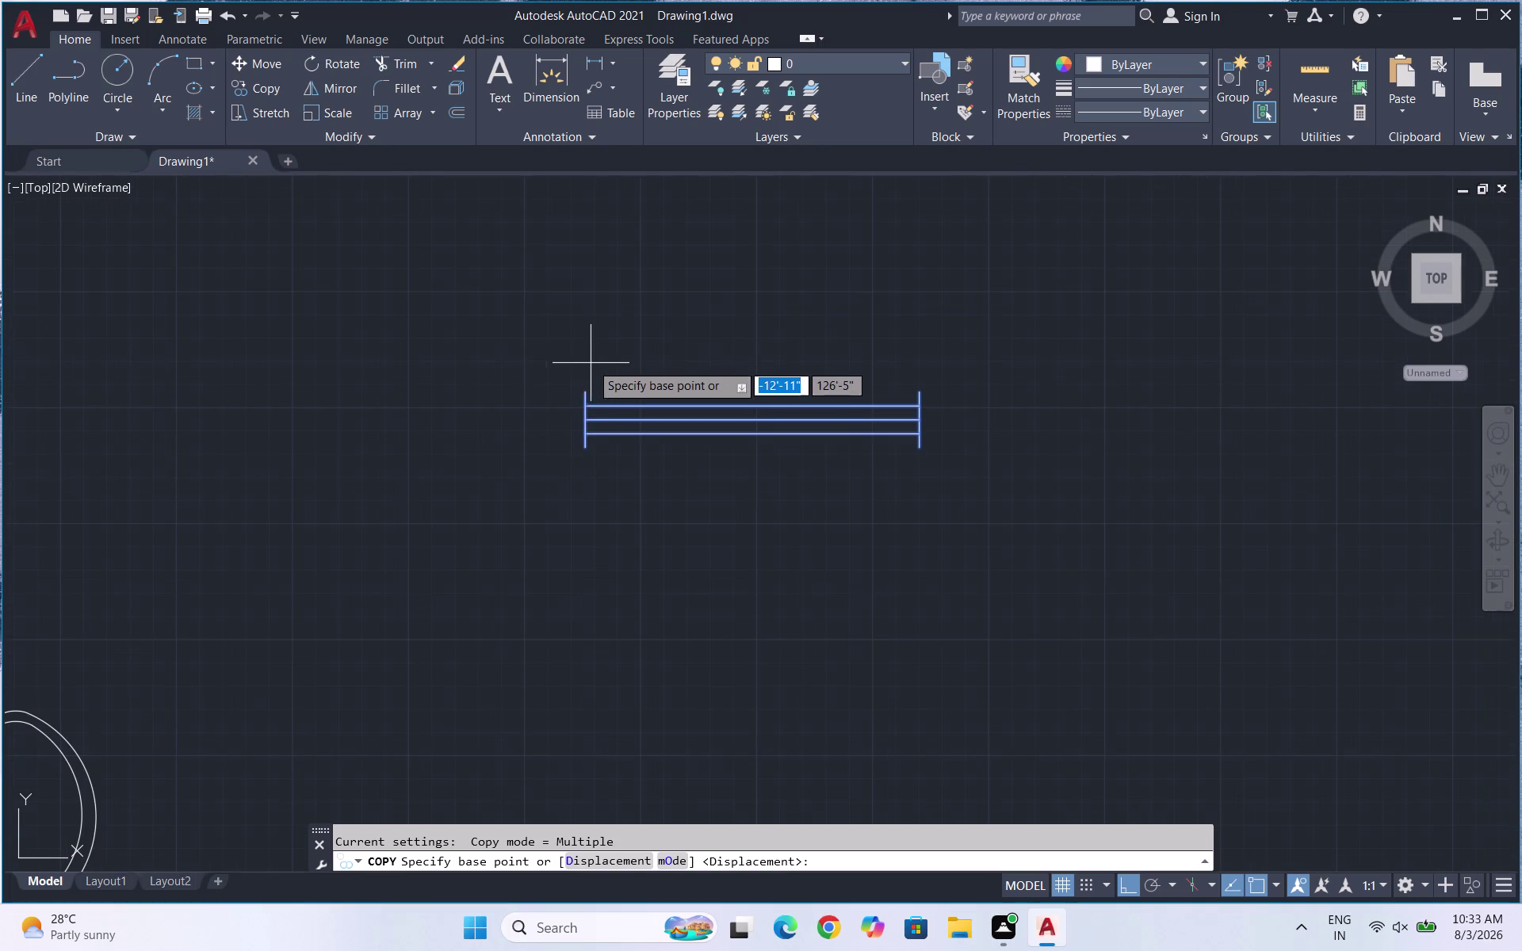
click(589, 388)
scroll(down, 3)
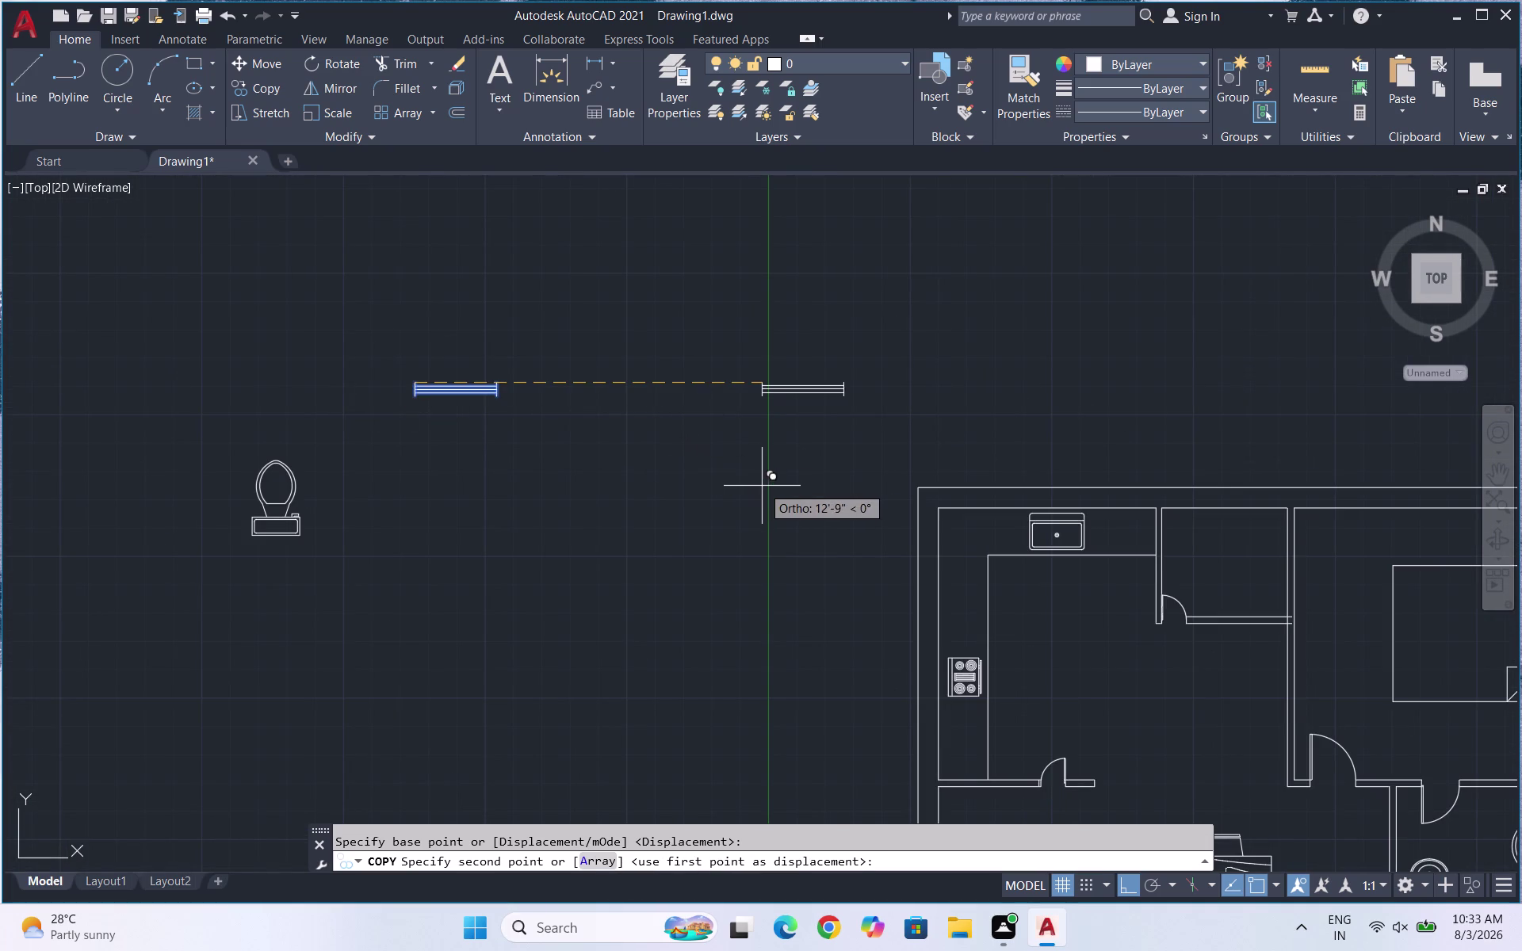
key(F8)
scroll(up, 3)
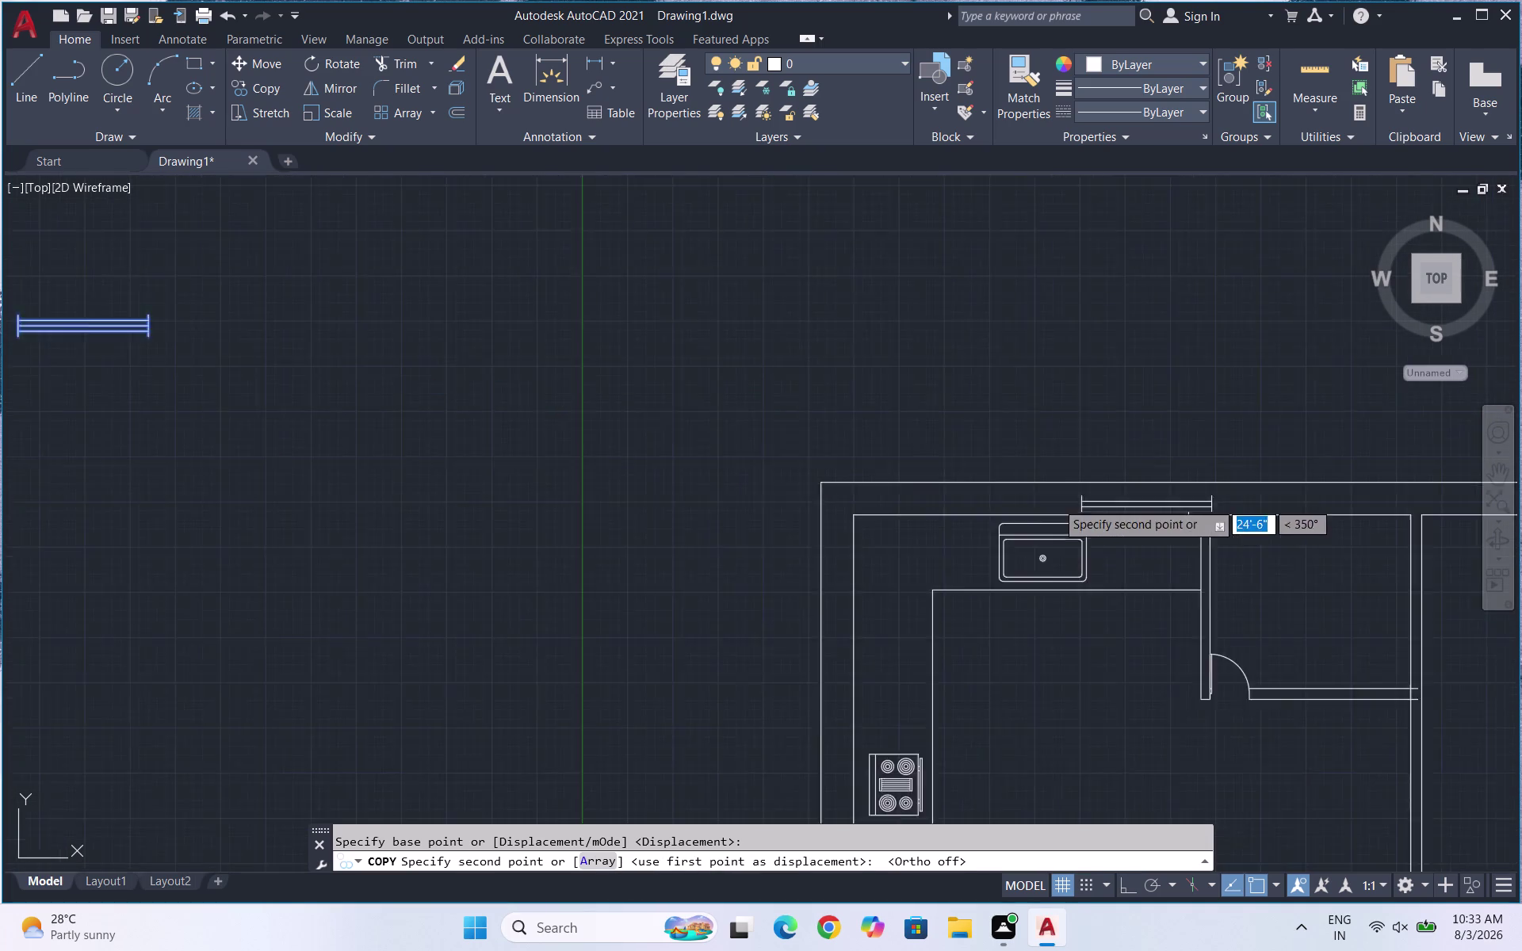
scroll(up, 3)
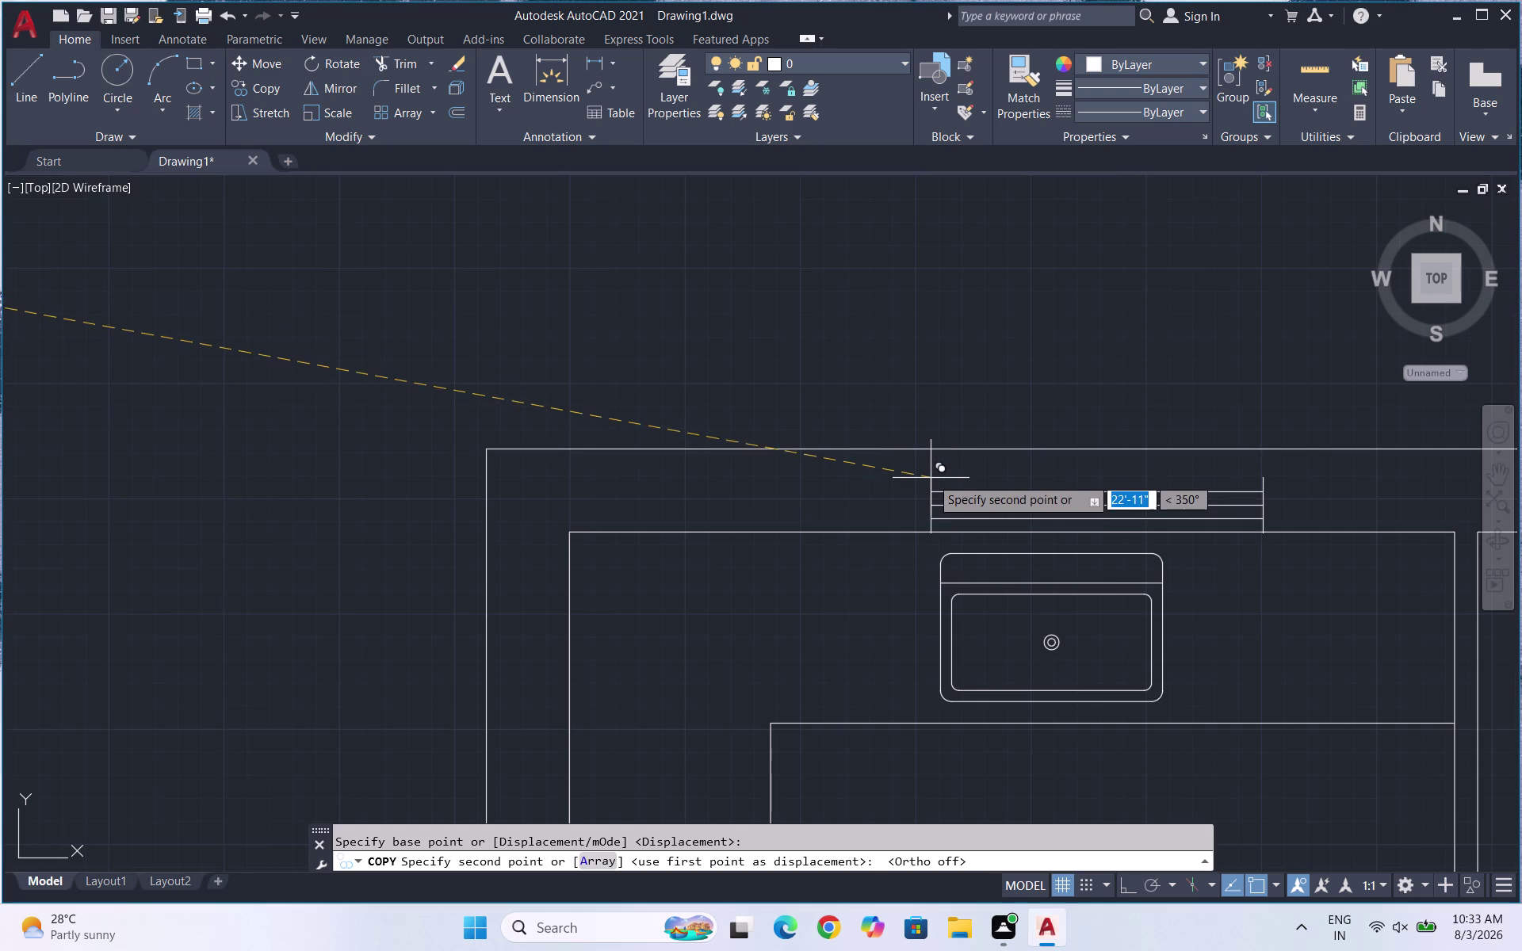
click(931, 467)
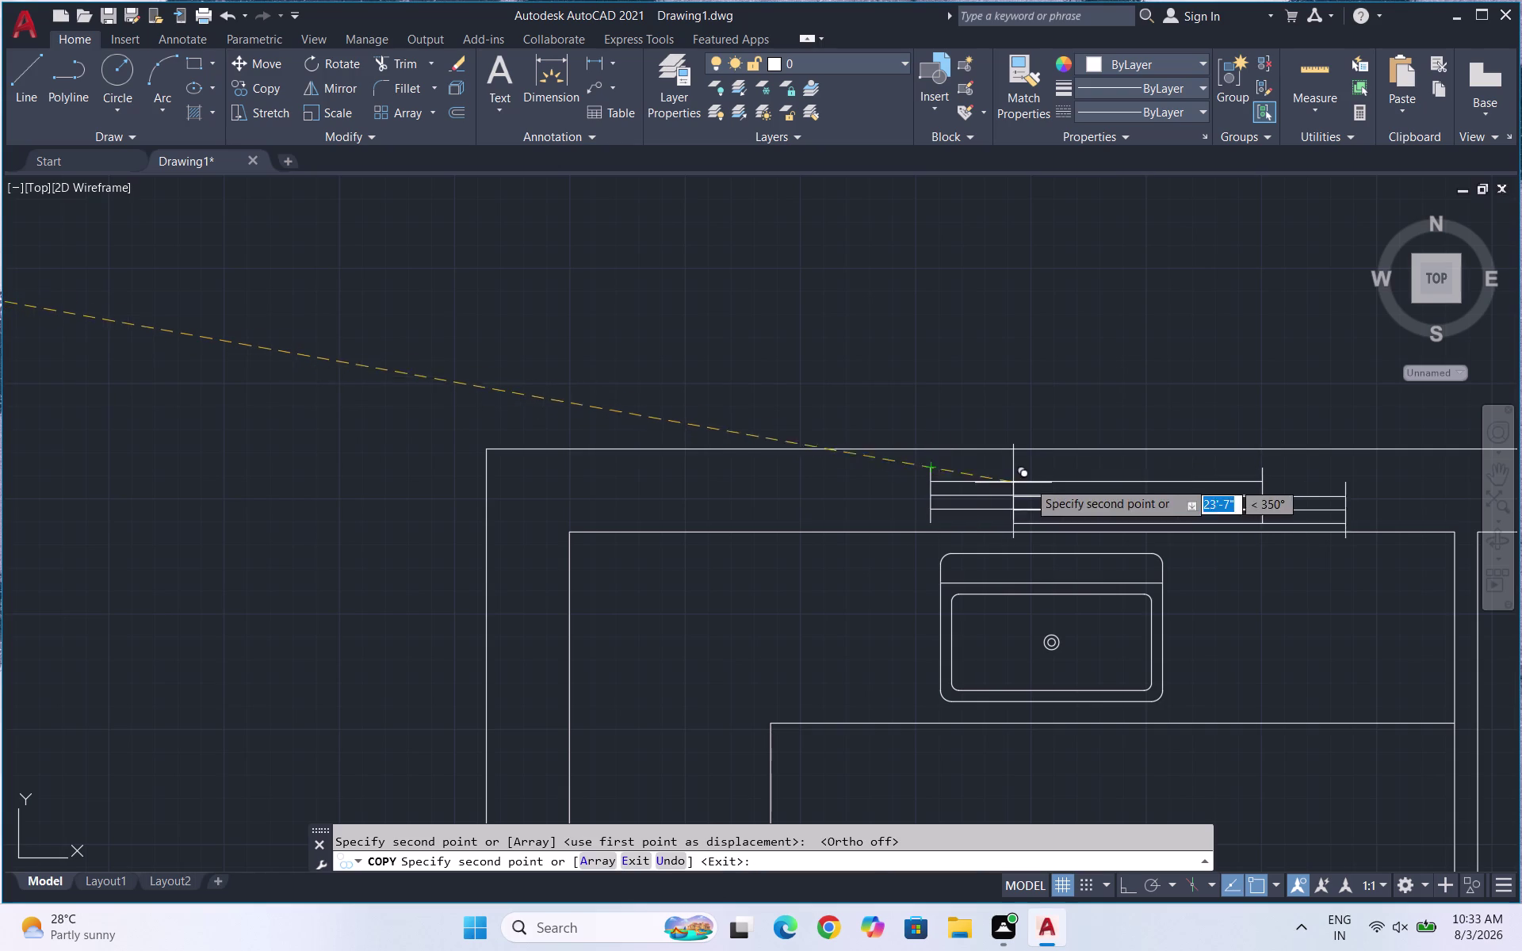
scroll(up, 3)
key(Escape)
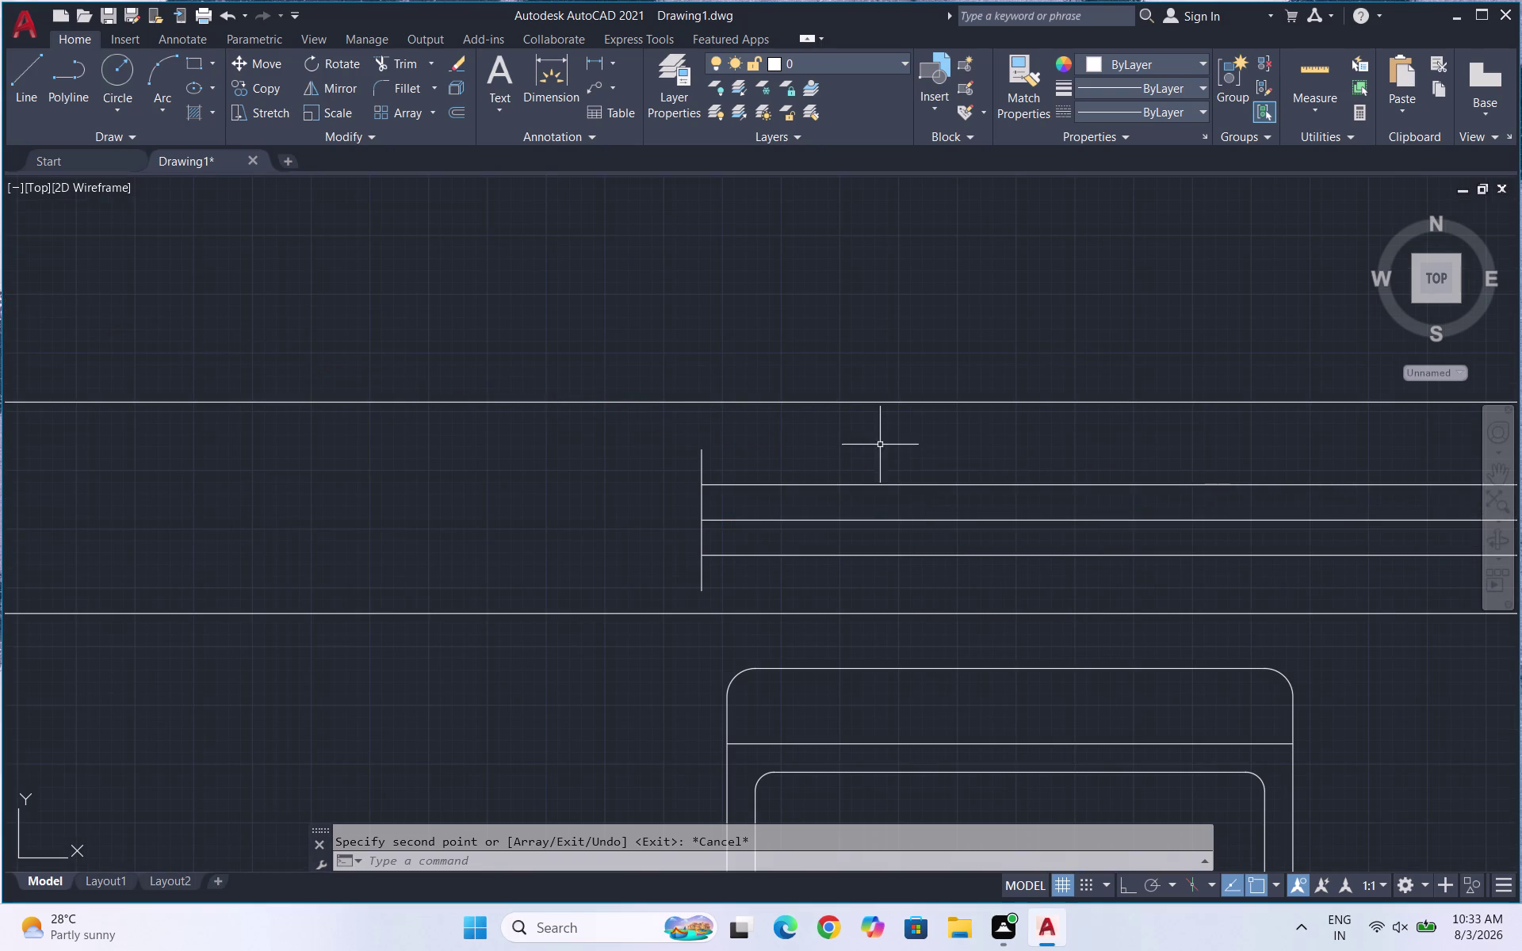
Cancel EXTEND and draw short lines capping the window's left end between wall faces.
text(EX)
key(Return)
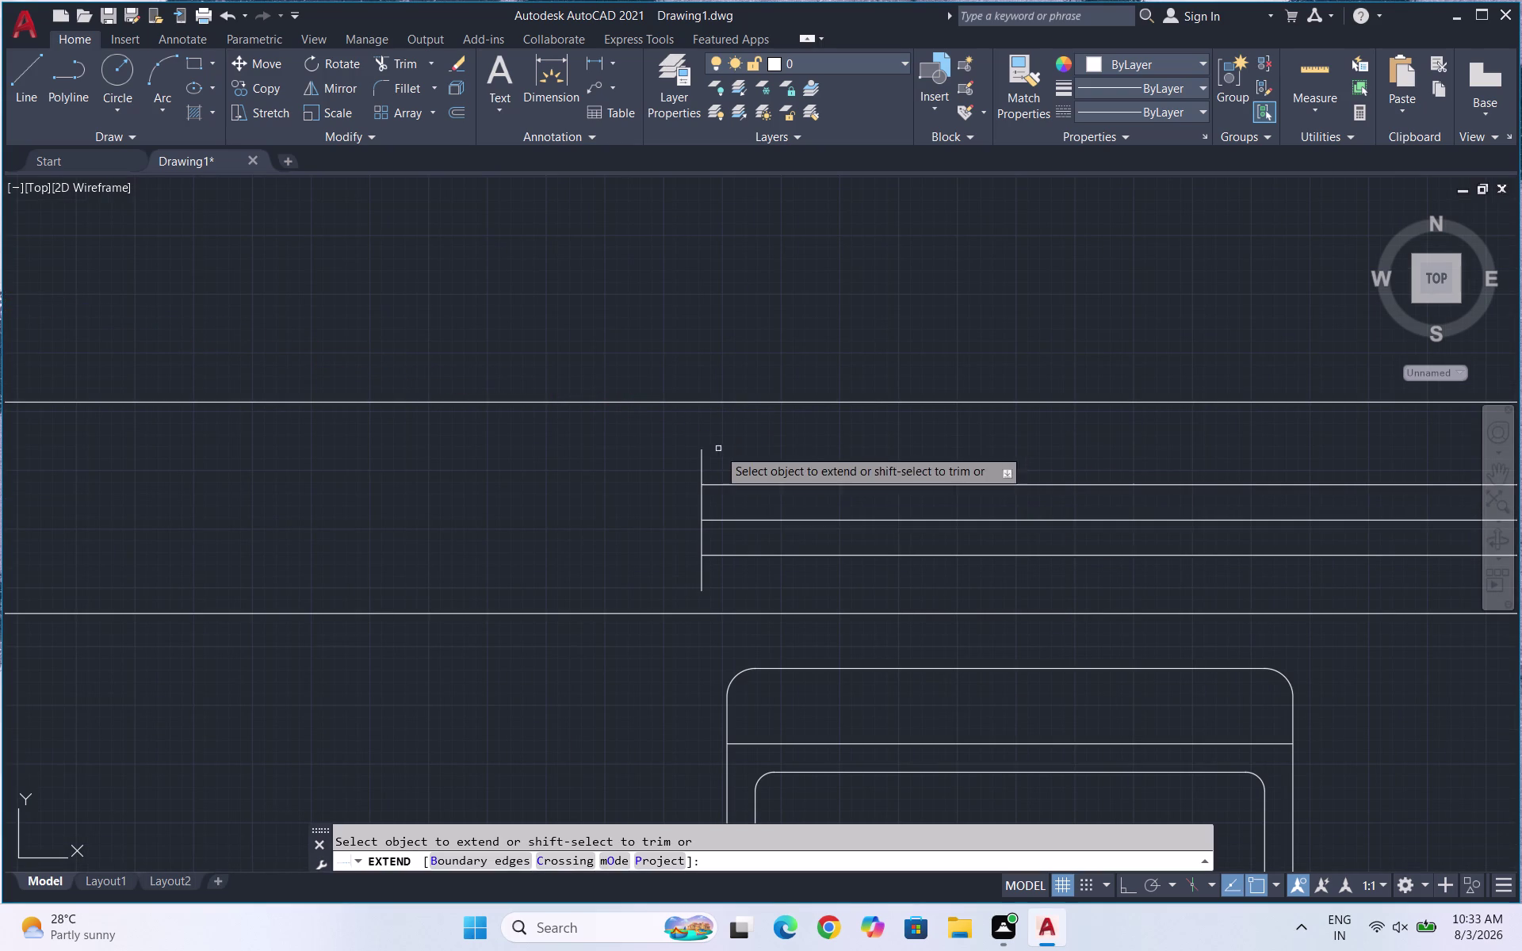
key(Escape)
key(l)
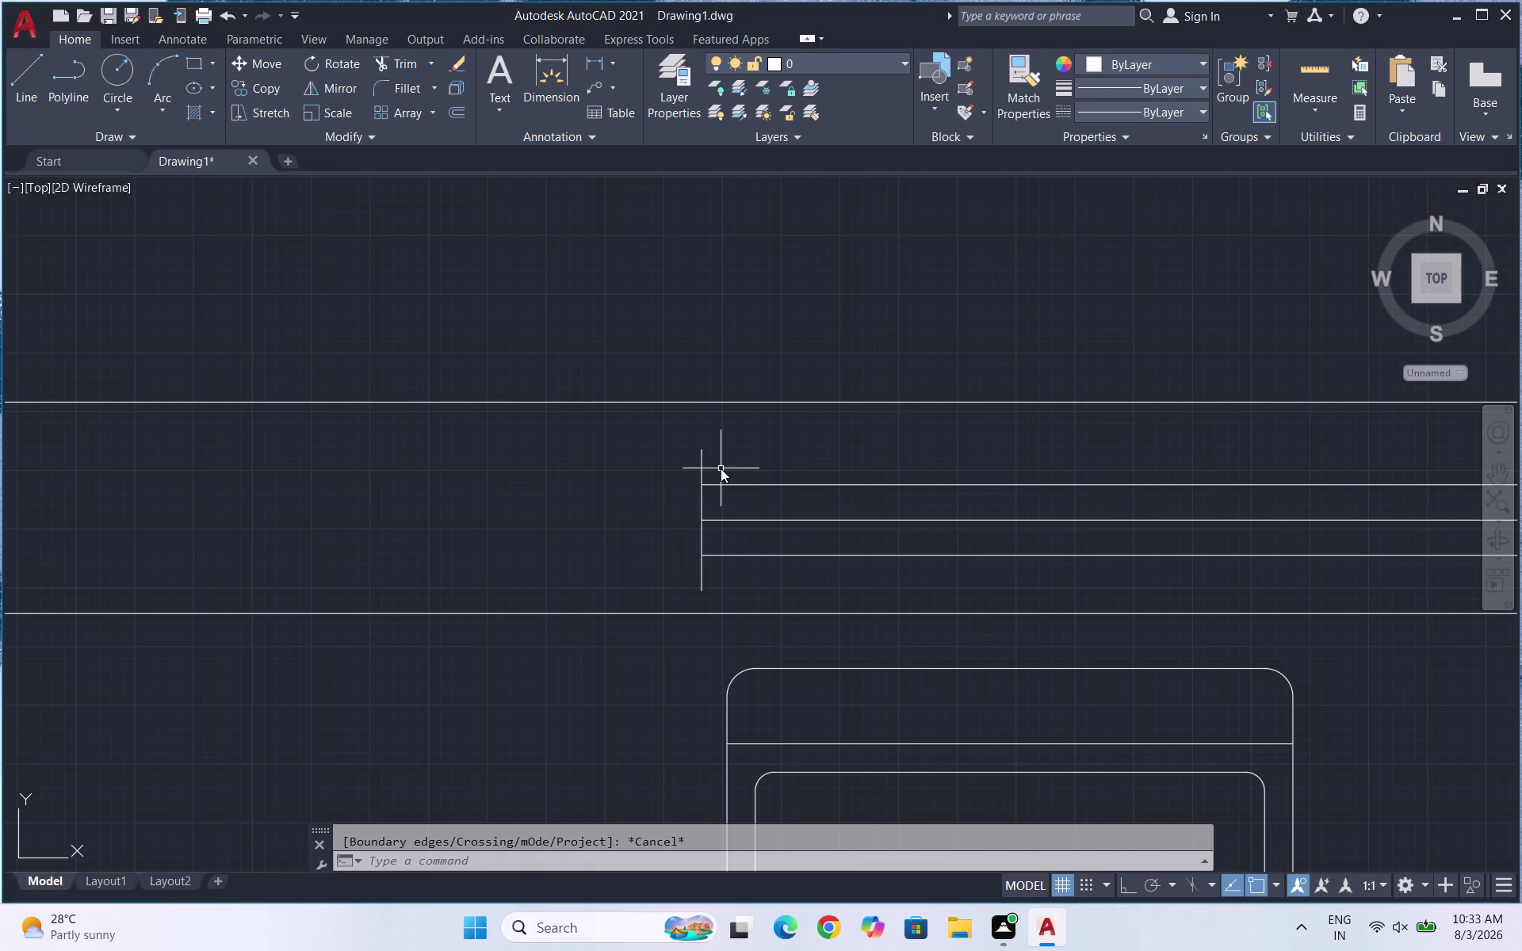
key(Return)
click(708, 450)
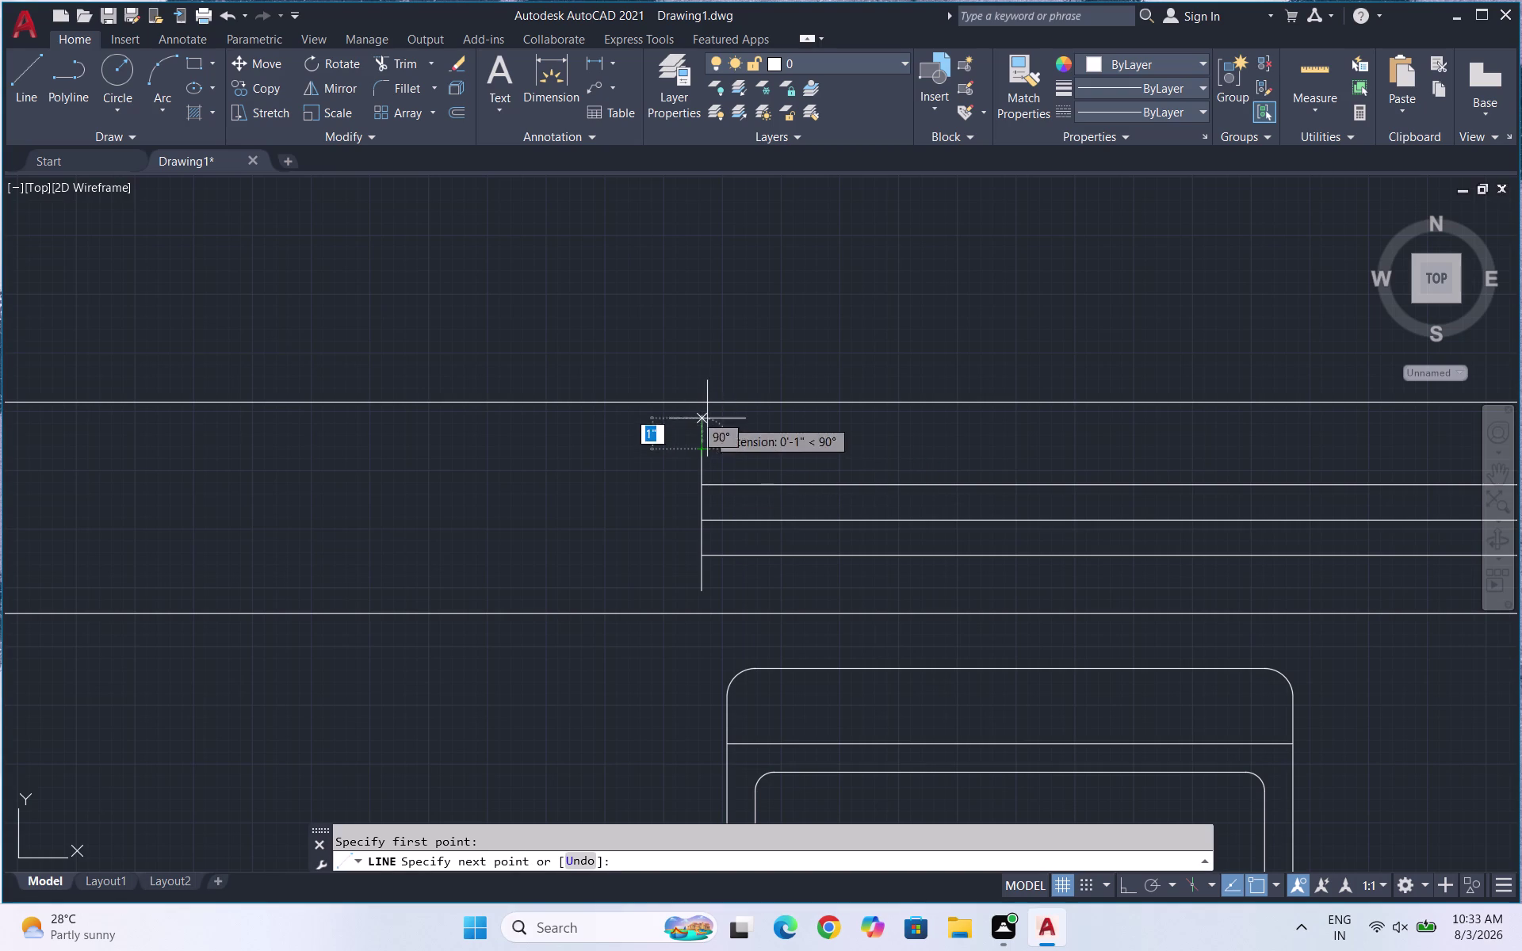
click(706, 405)
key(space)
key(space)
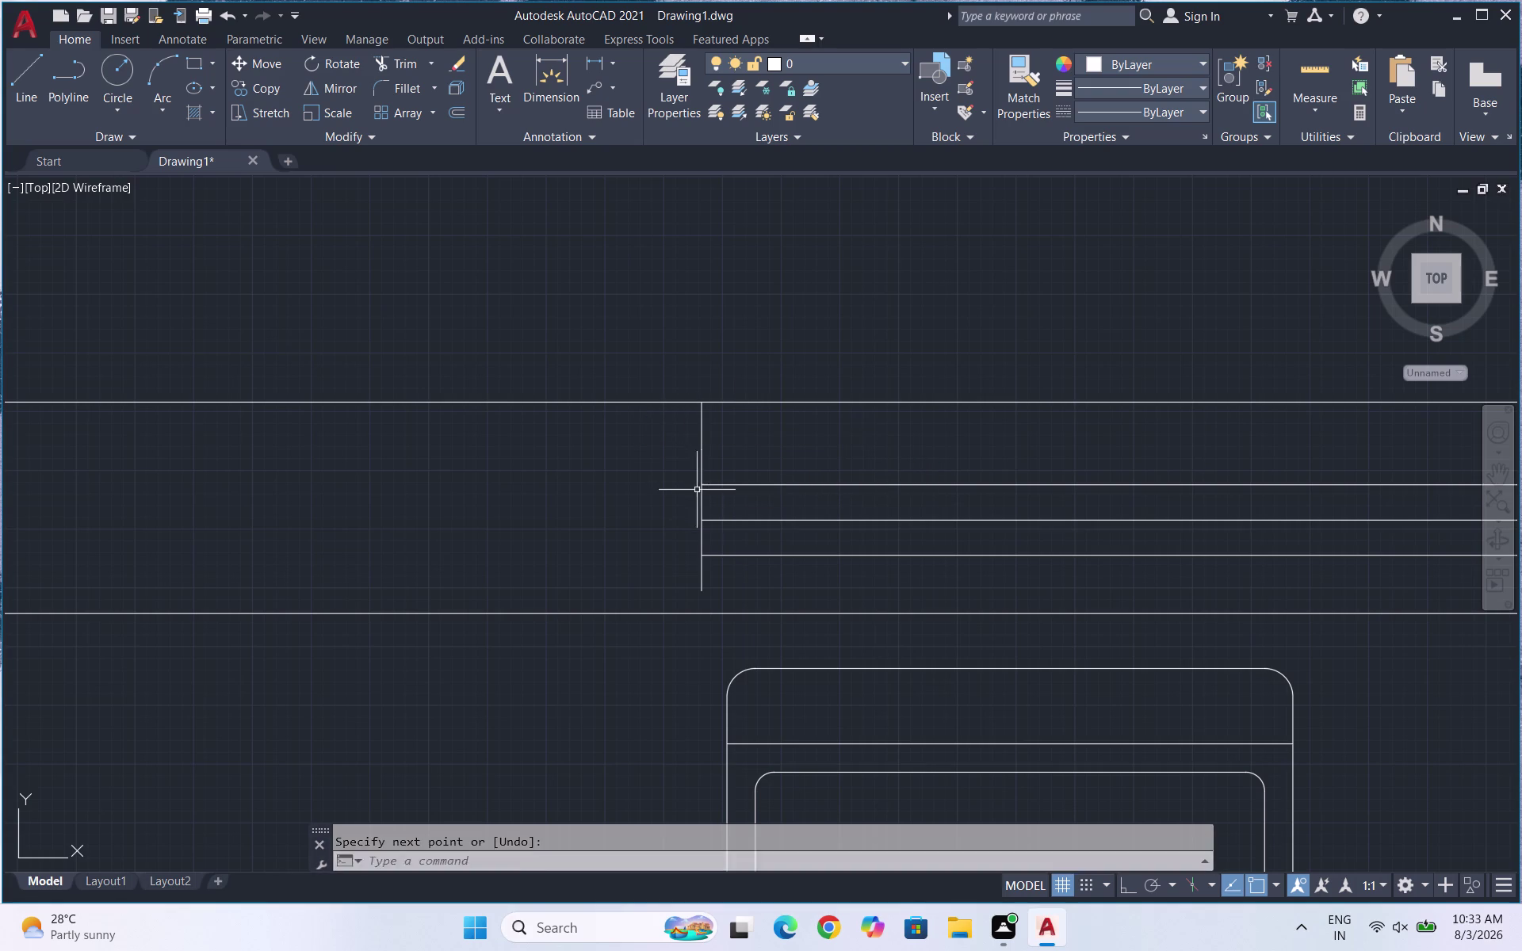
click(706, 585)
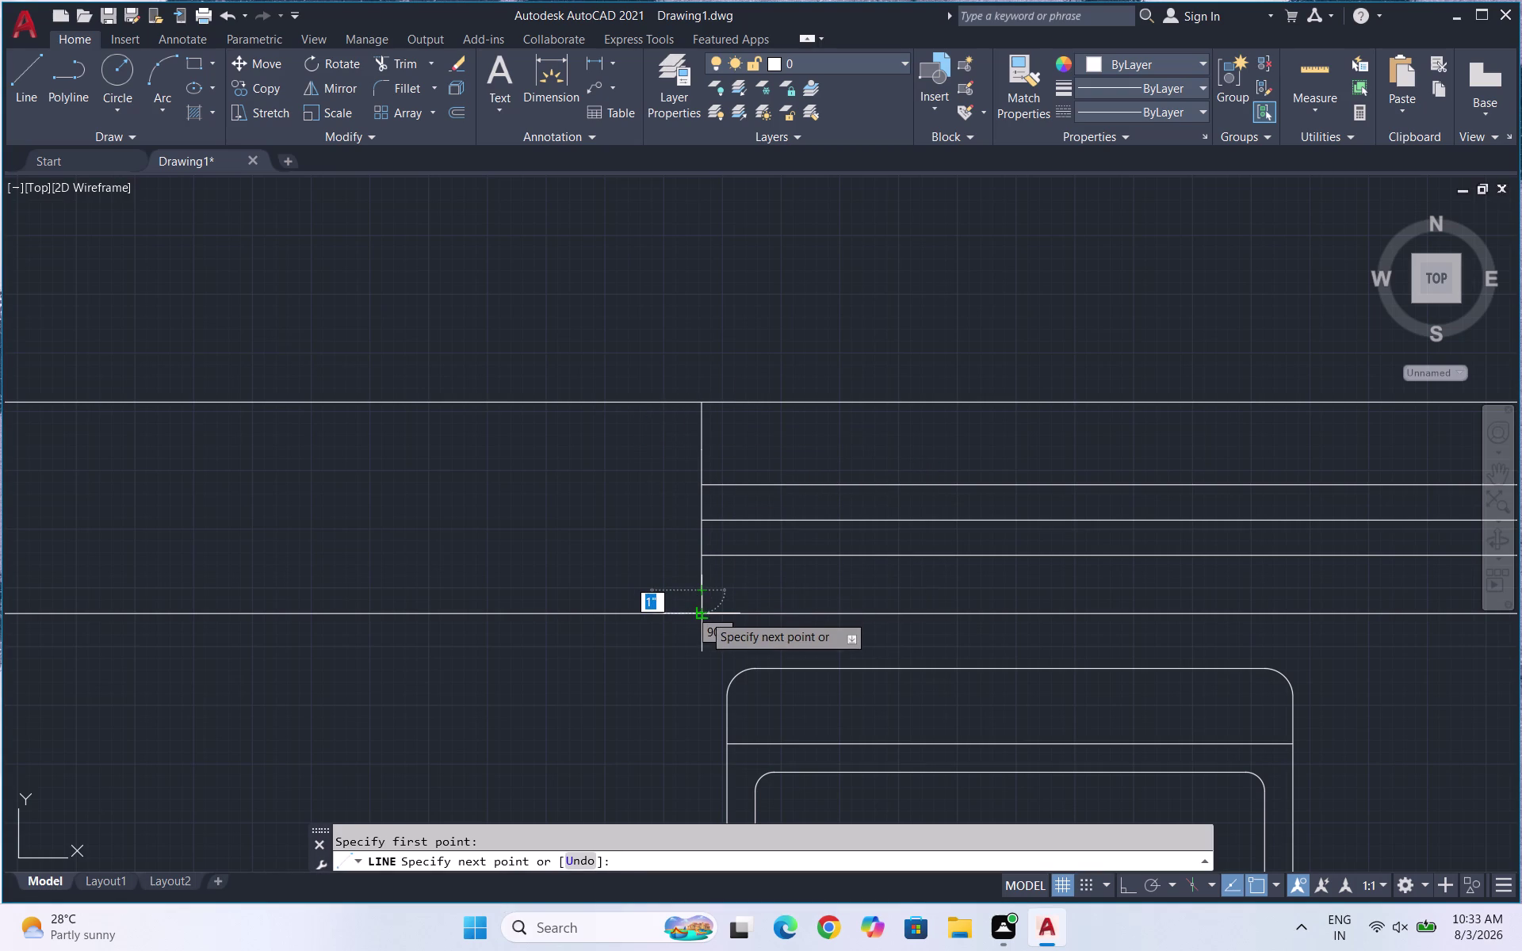
click(703, 615)
key(space)
With Ortho on, draw short vertical lines capping the window's right end.
scroll(down, 3)
key(space)
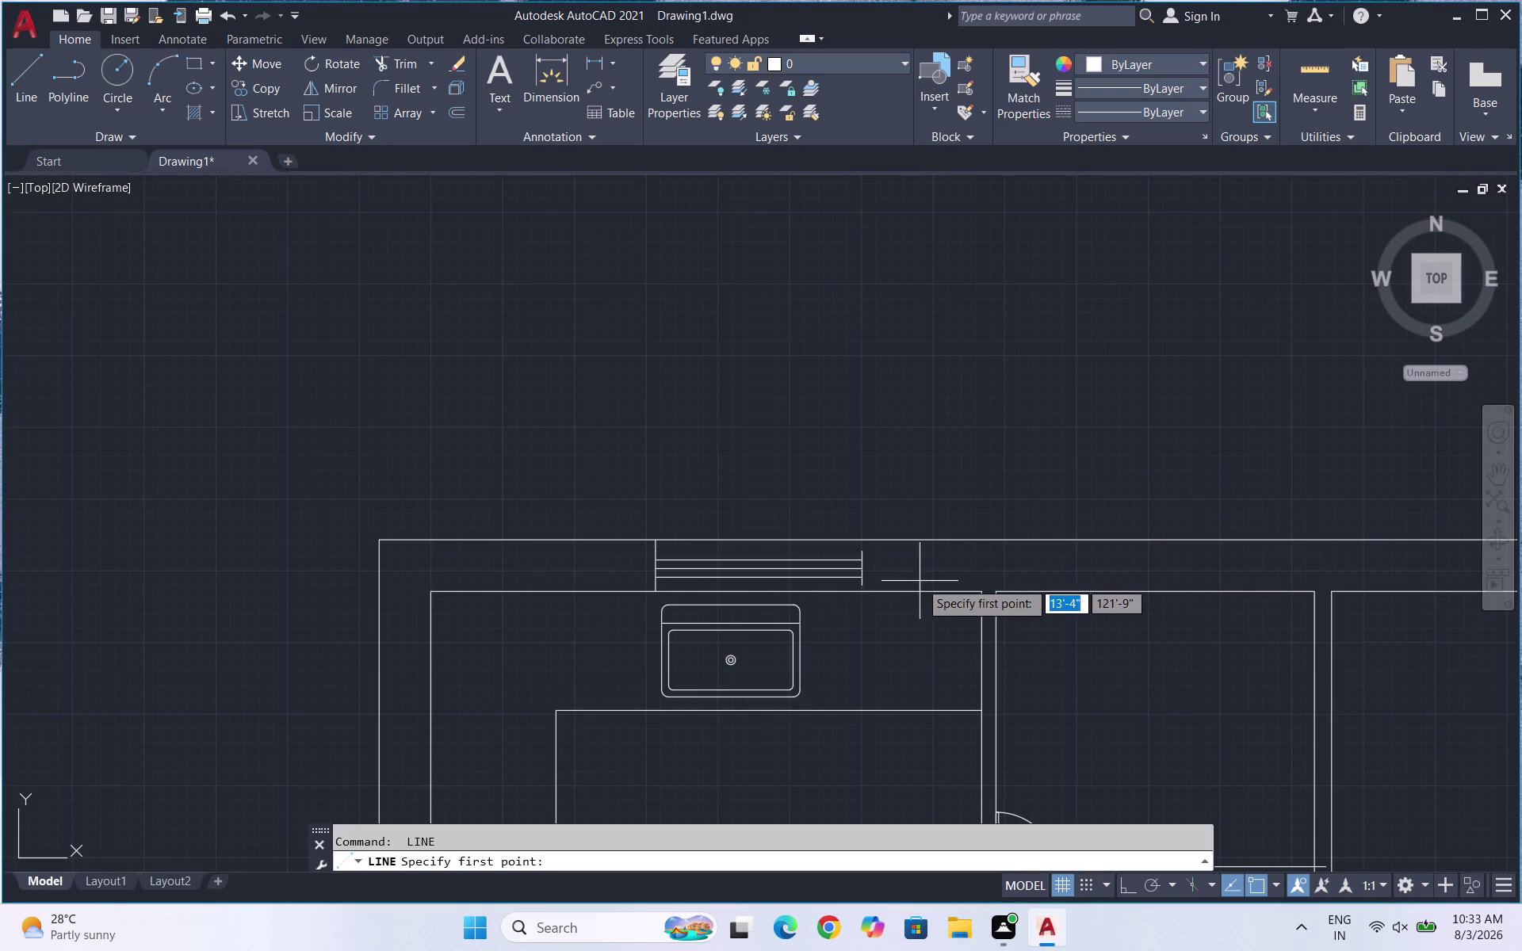
scroll(up, 3)
scroll(up, 3)
scroll(up, 3)
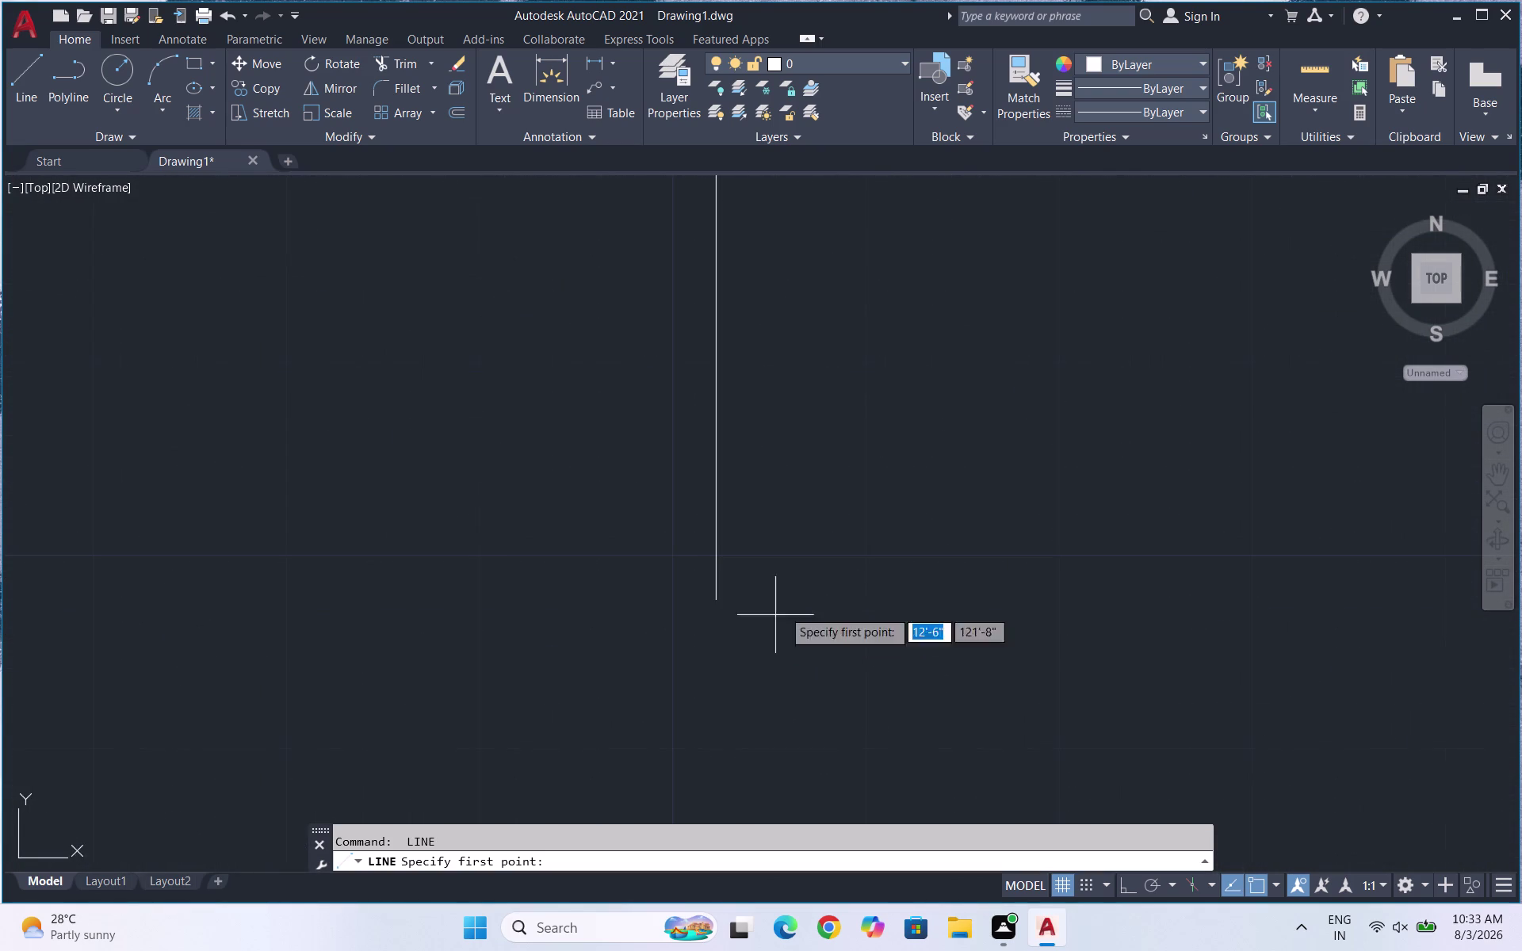
scroll(down, 3)
scroll(up, 3)
click(772, 522)
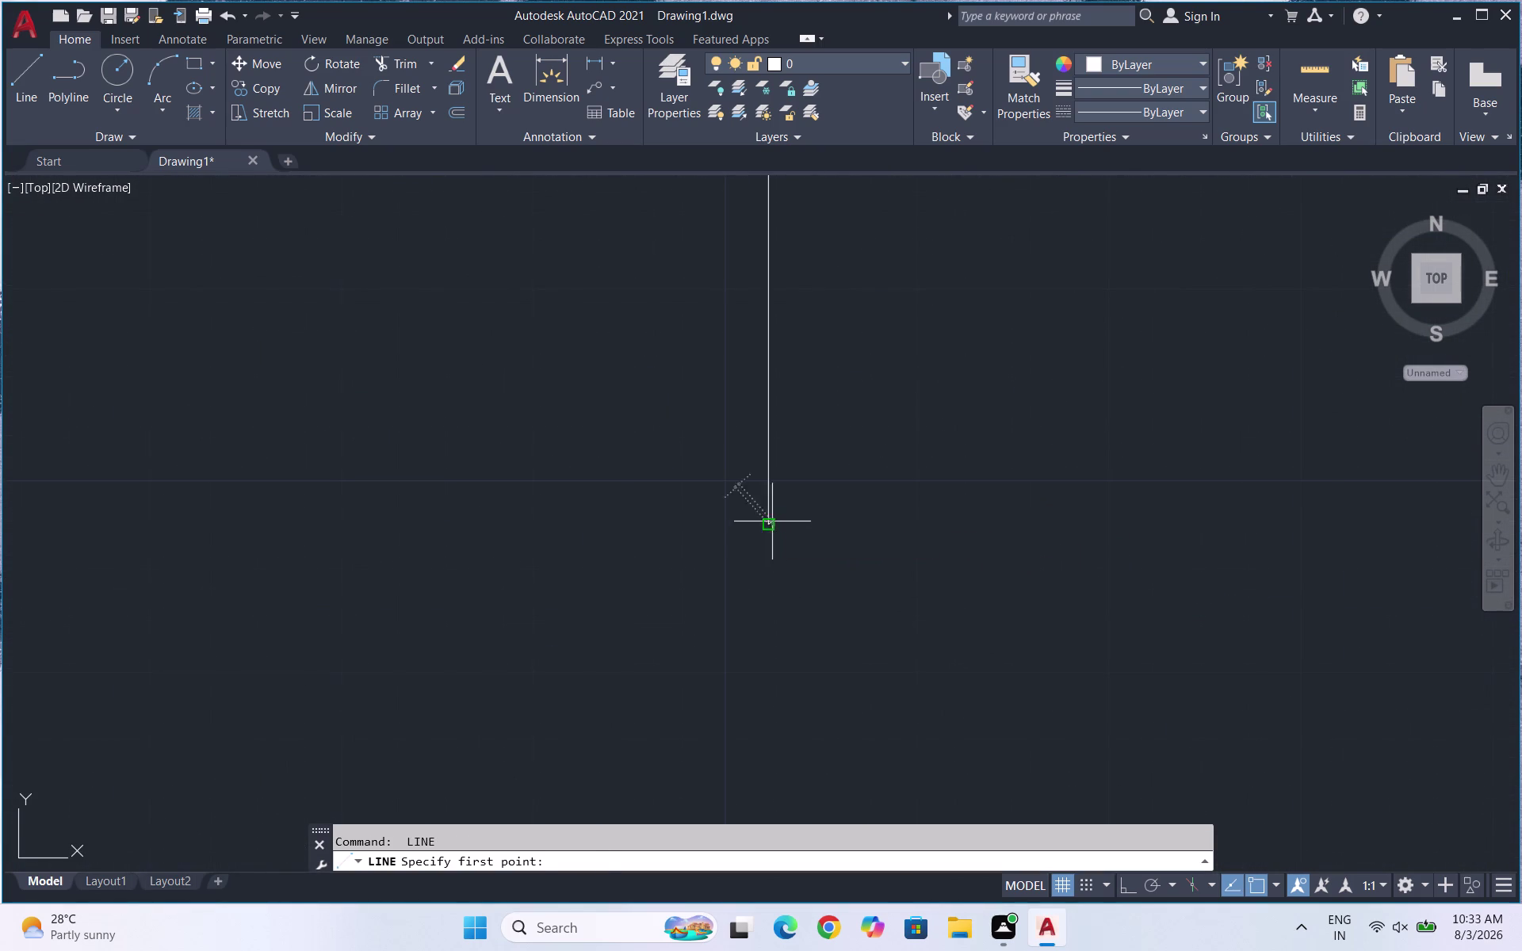
scroll(down, 3)
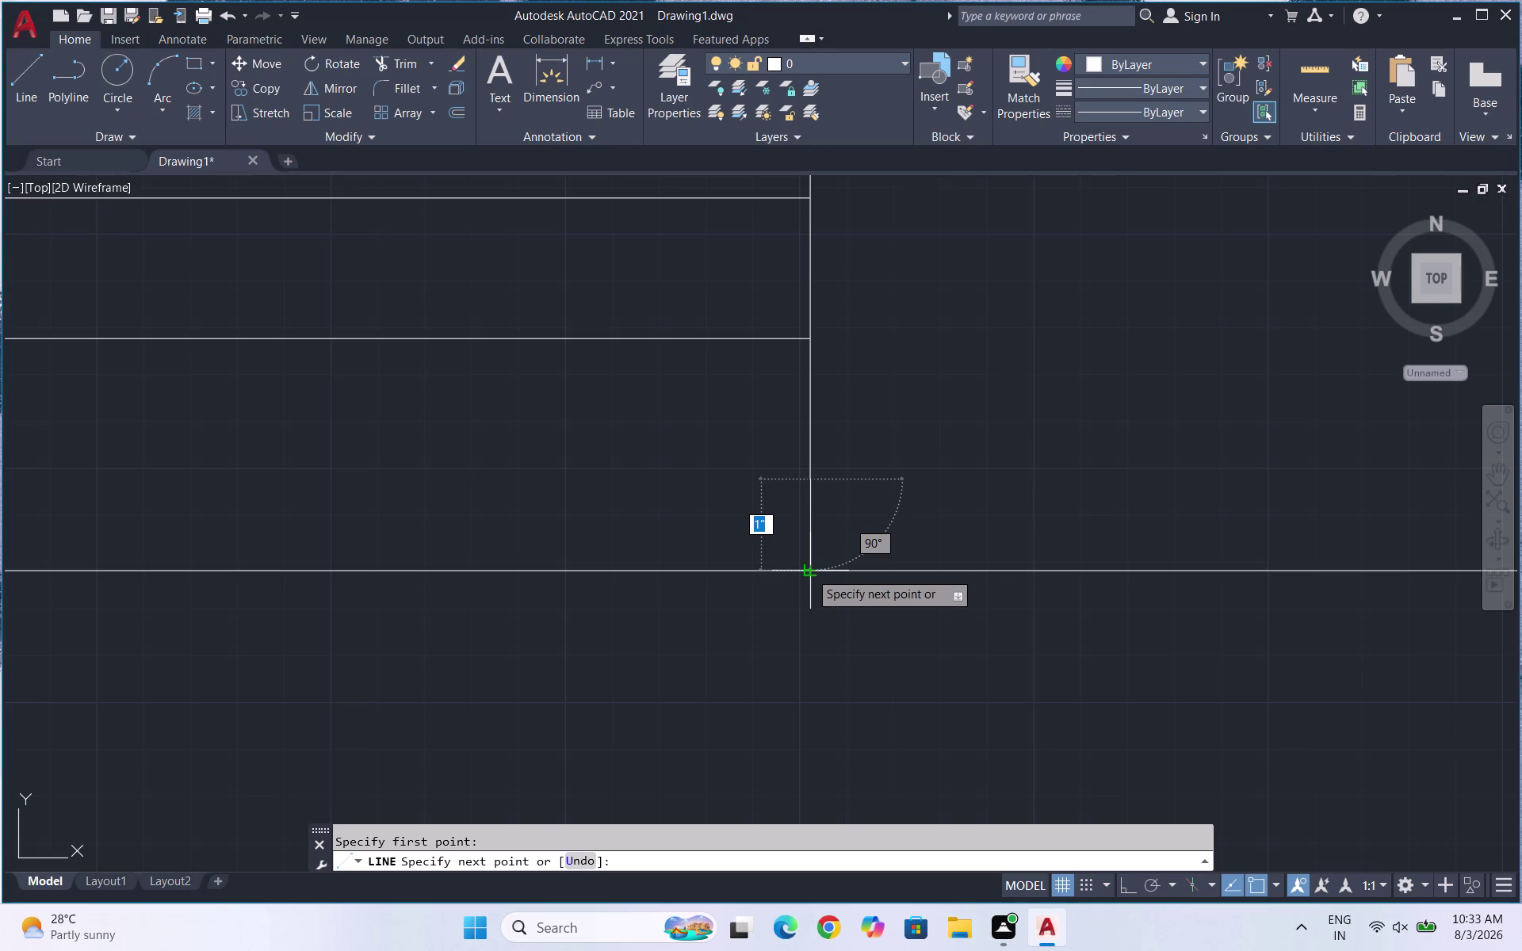
key(F8)
click(810, 571)
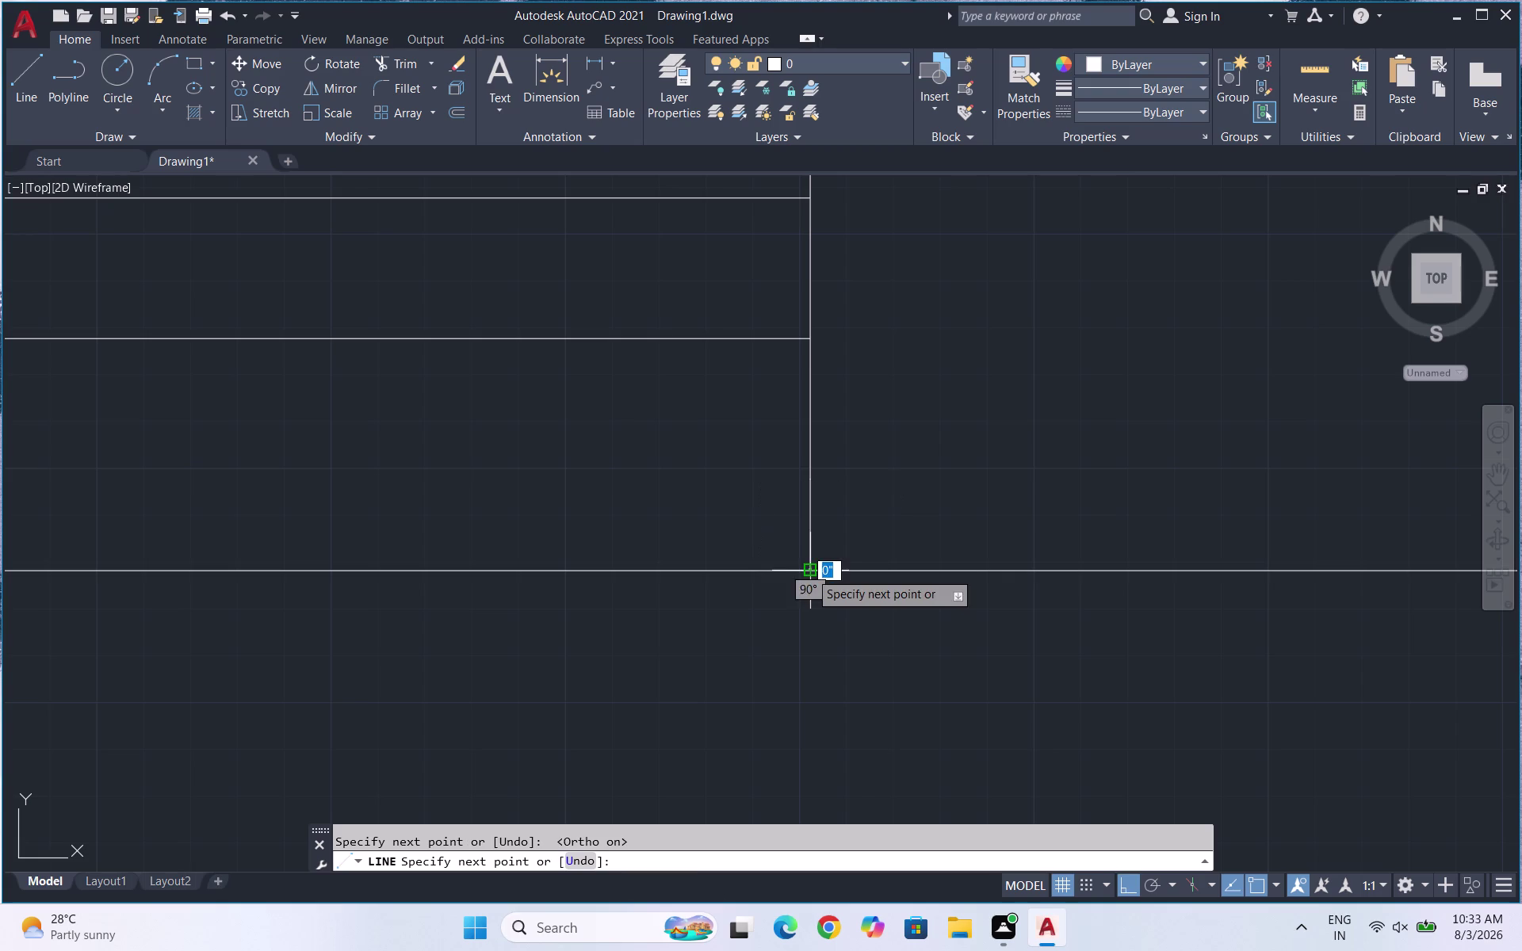
key(space)
scroll(down, 3)
scroll(down, 3)
key(space)
scroll(up, 3)
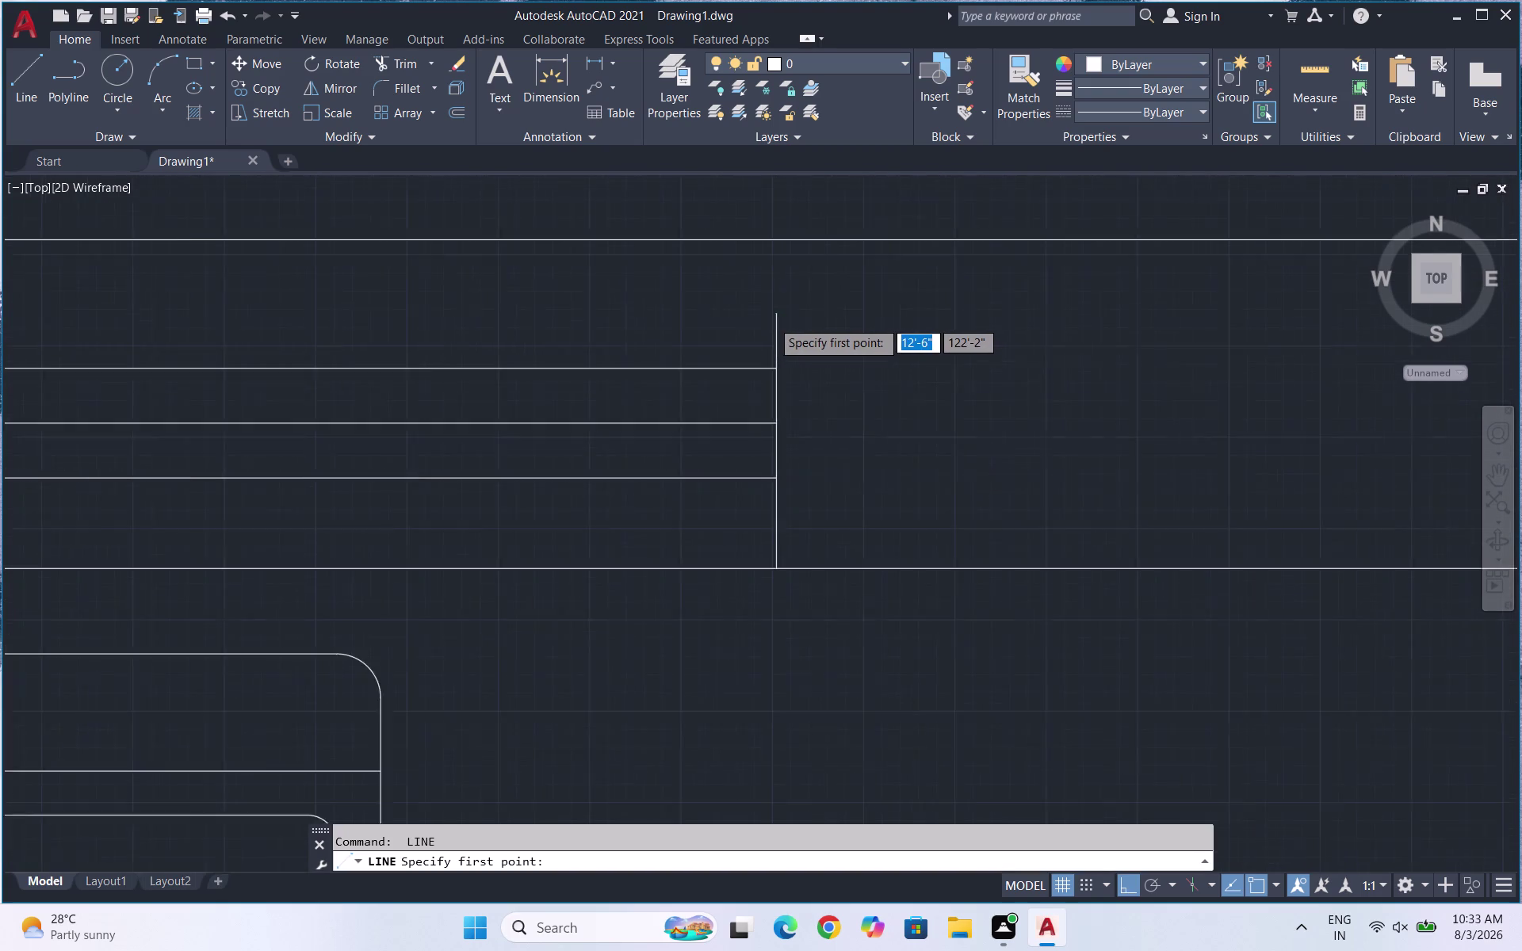
click(780, 313)
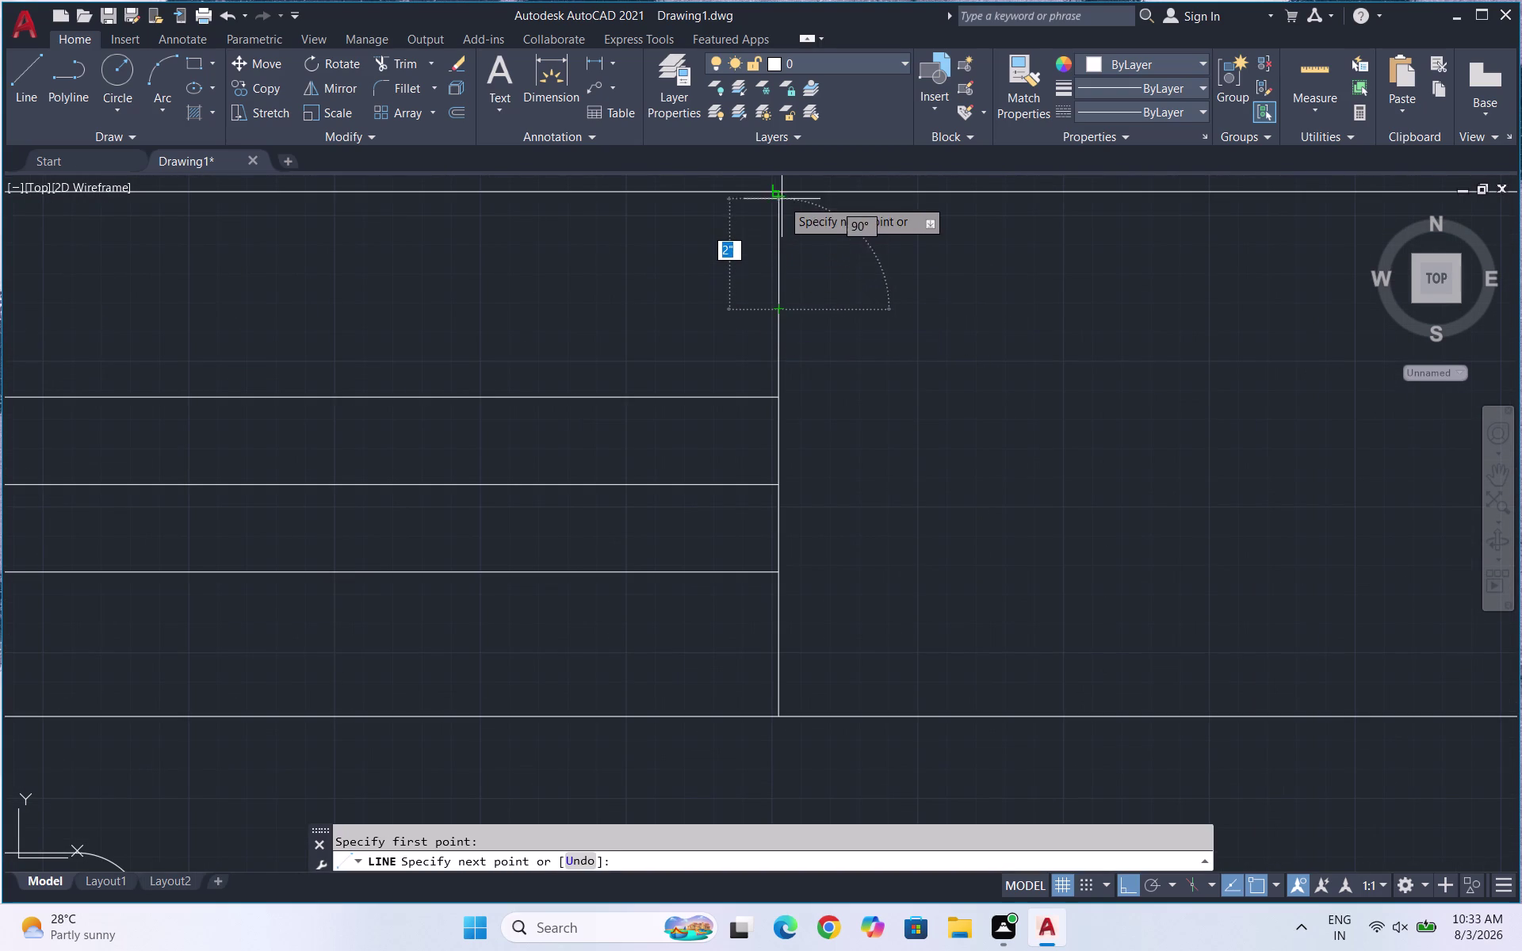
click(786, 192)
key(space)
scroll(down, 3)
scroll(down, 3)
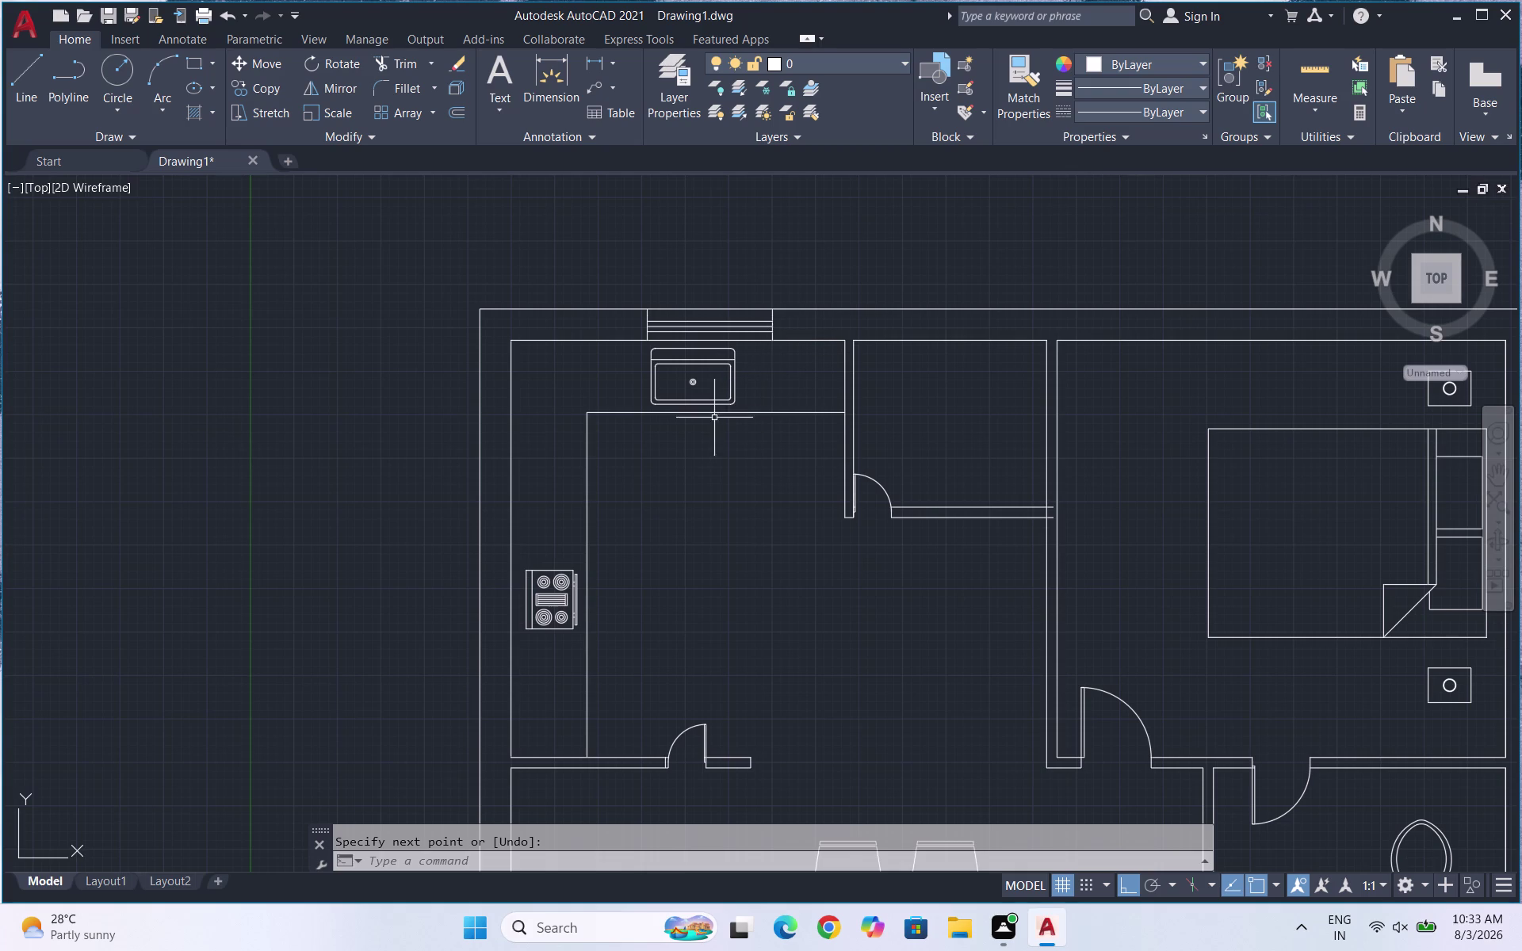
Copy the capped kitchen window lines to a spot just above the top wall.
scroll(up, 3)
scroll(up, 3)
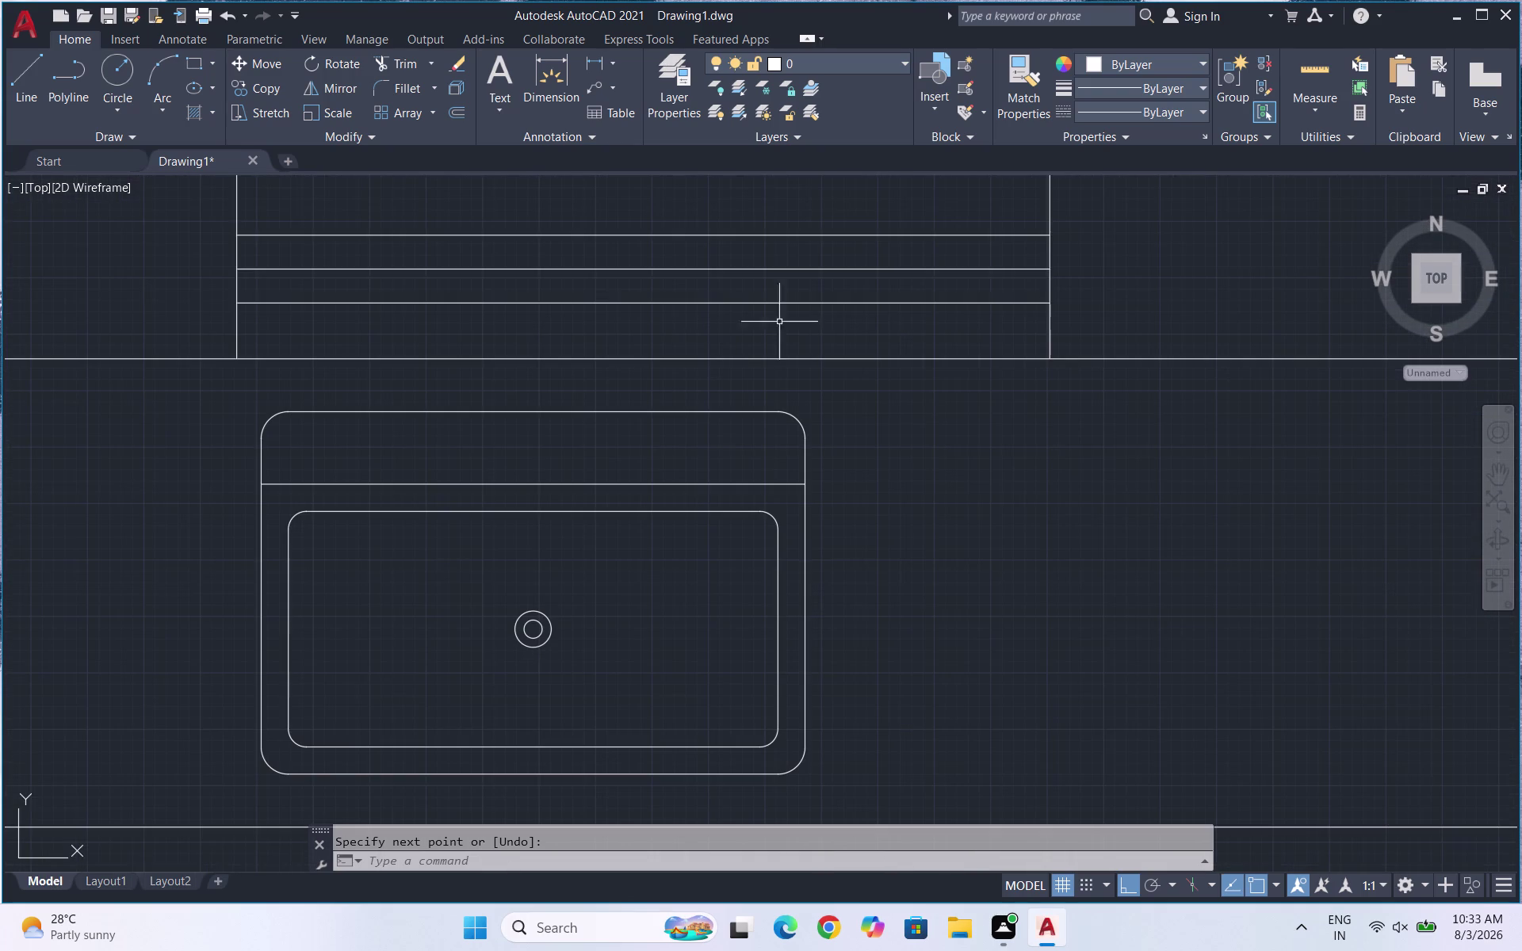
click(1081, 318)
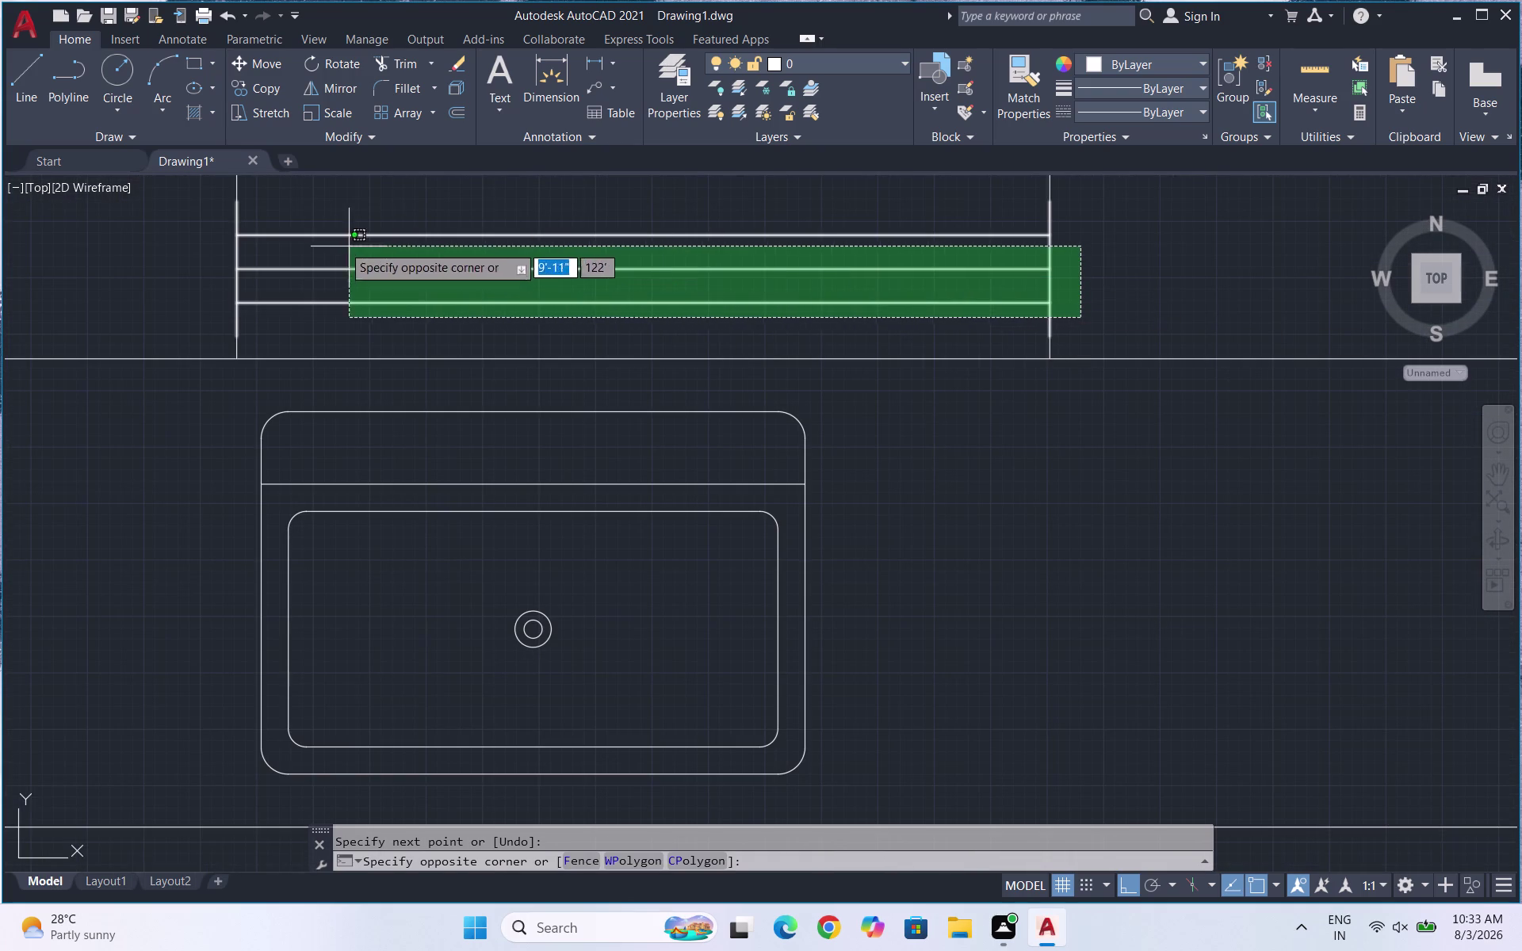
click(209, 194)
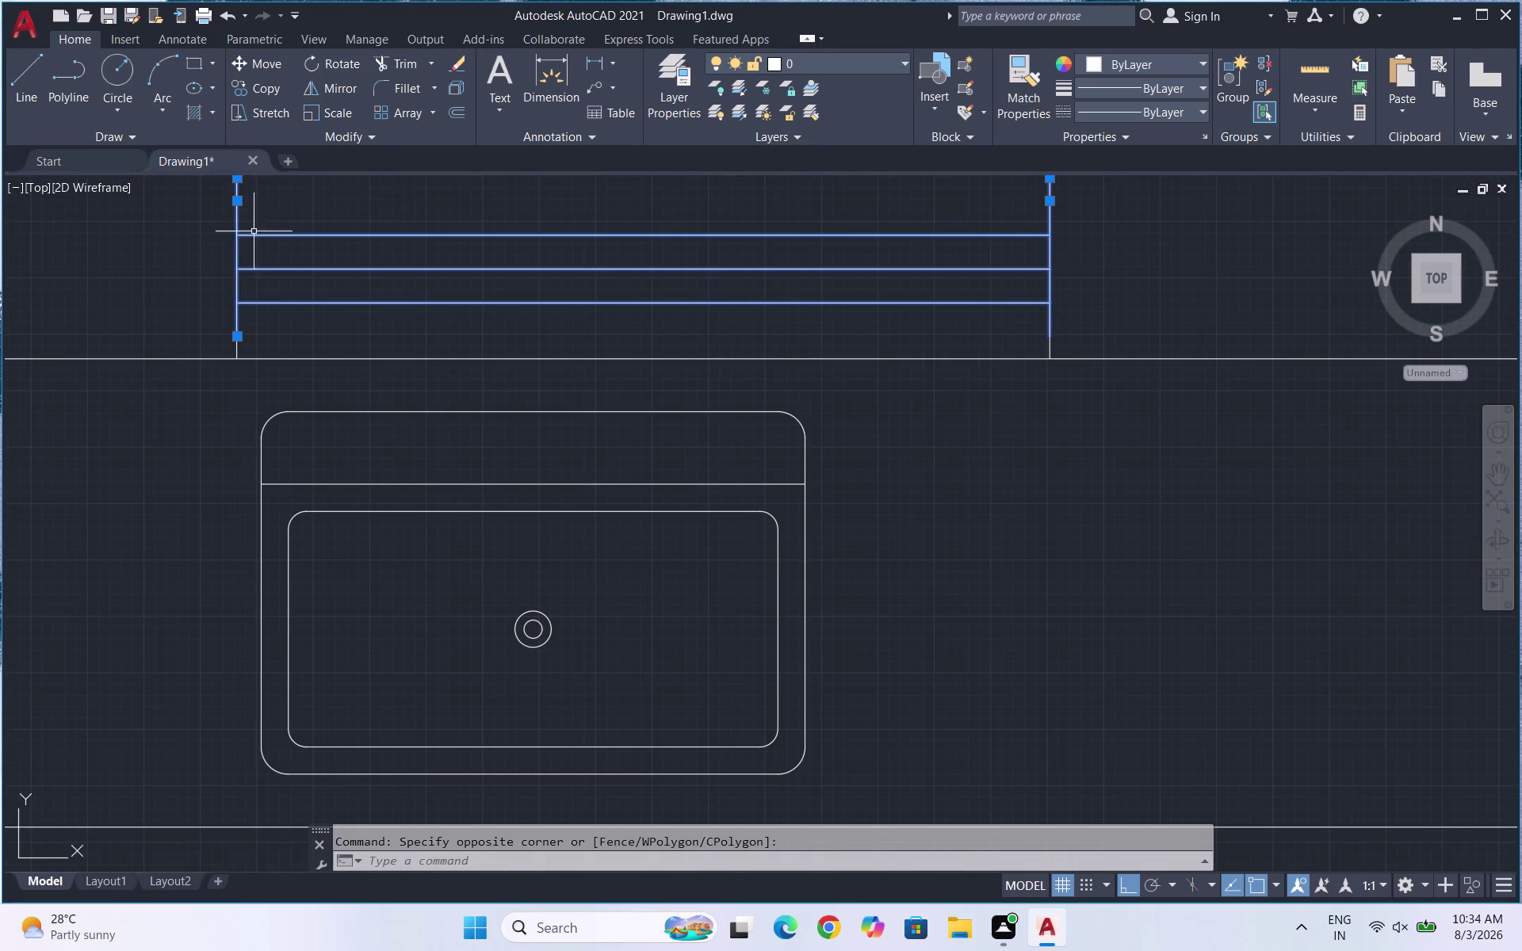
click(238, 347)
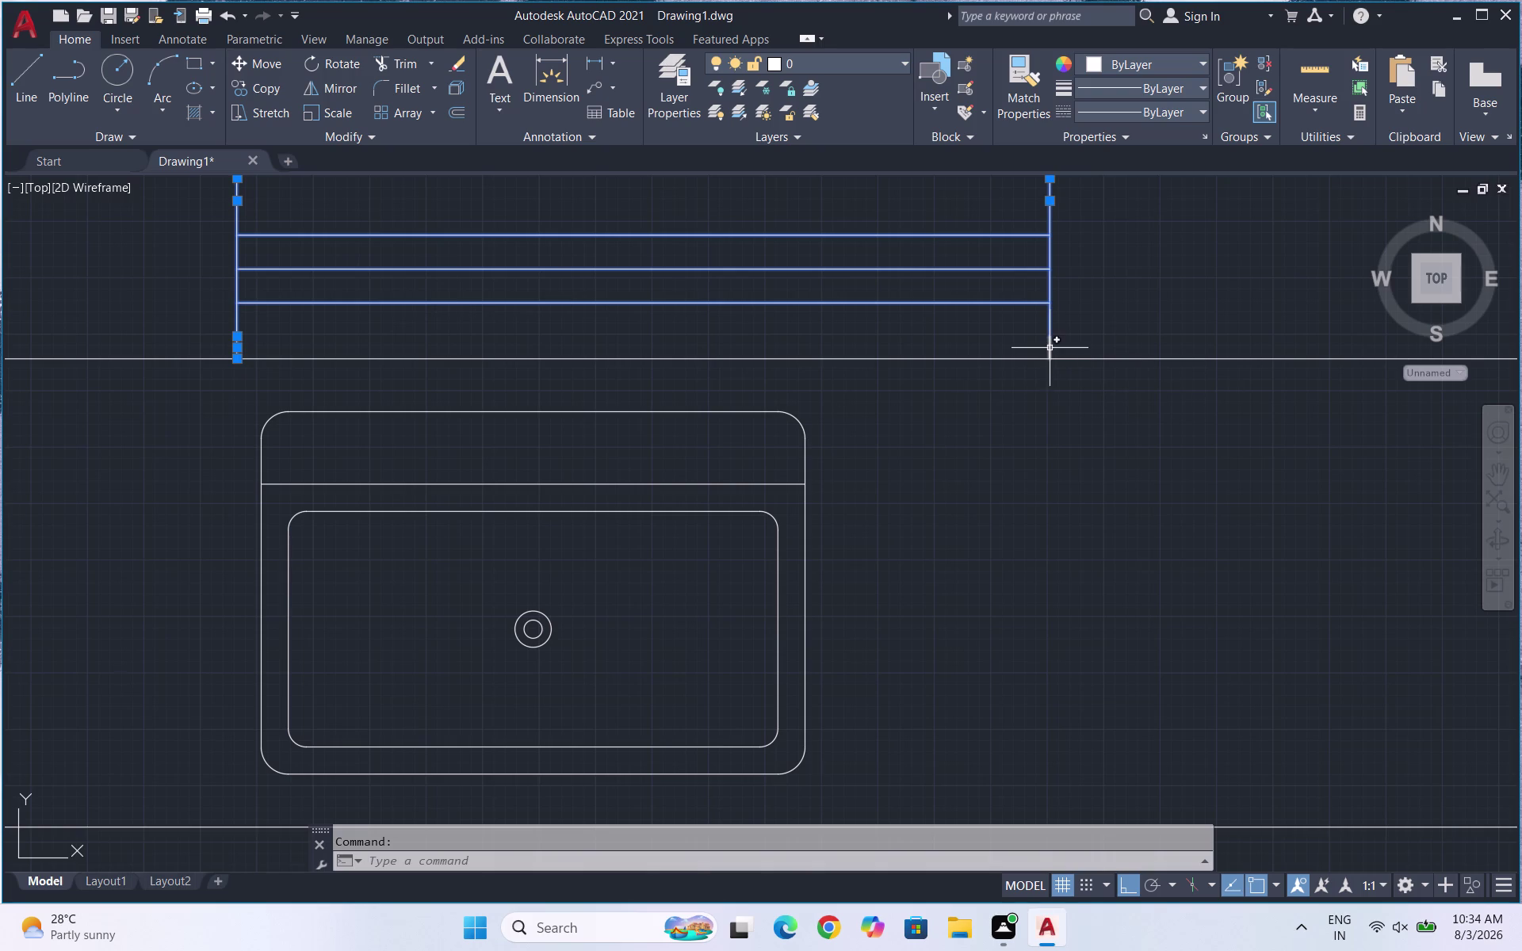
click(1049, 348)
key(c)
key(o)
key(Return)
scroll(down, 3)
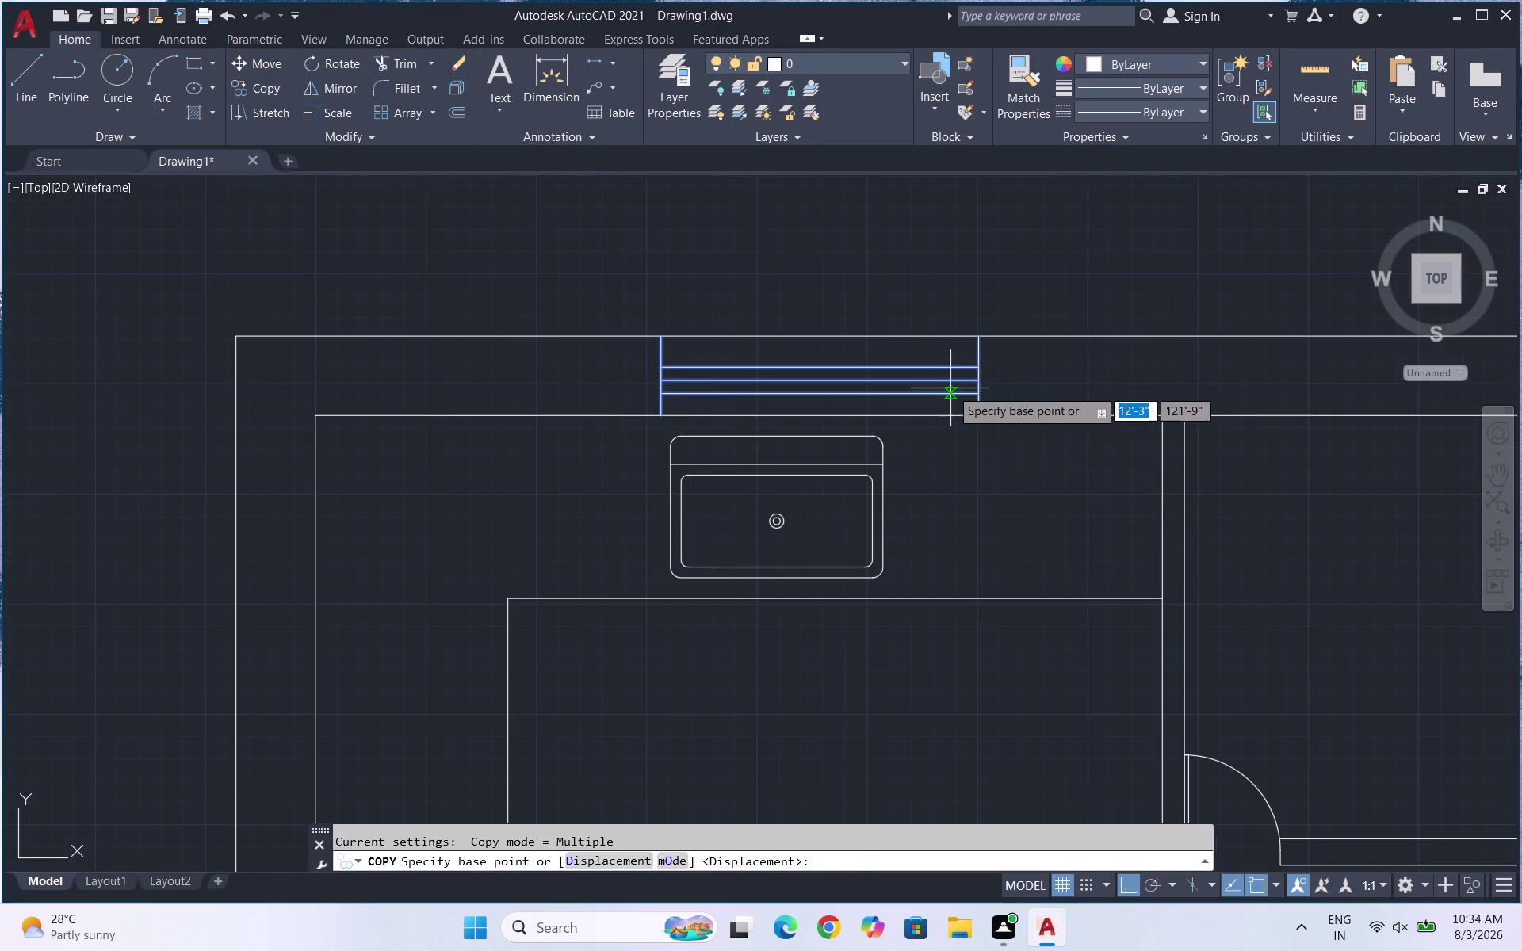
click(950, 388)
click(948, 270)
key(Escape)
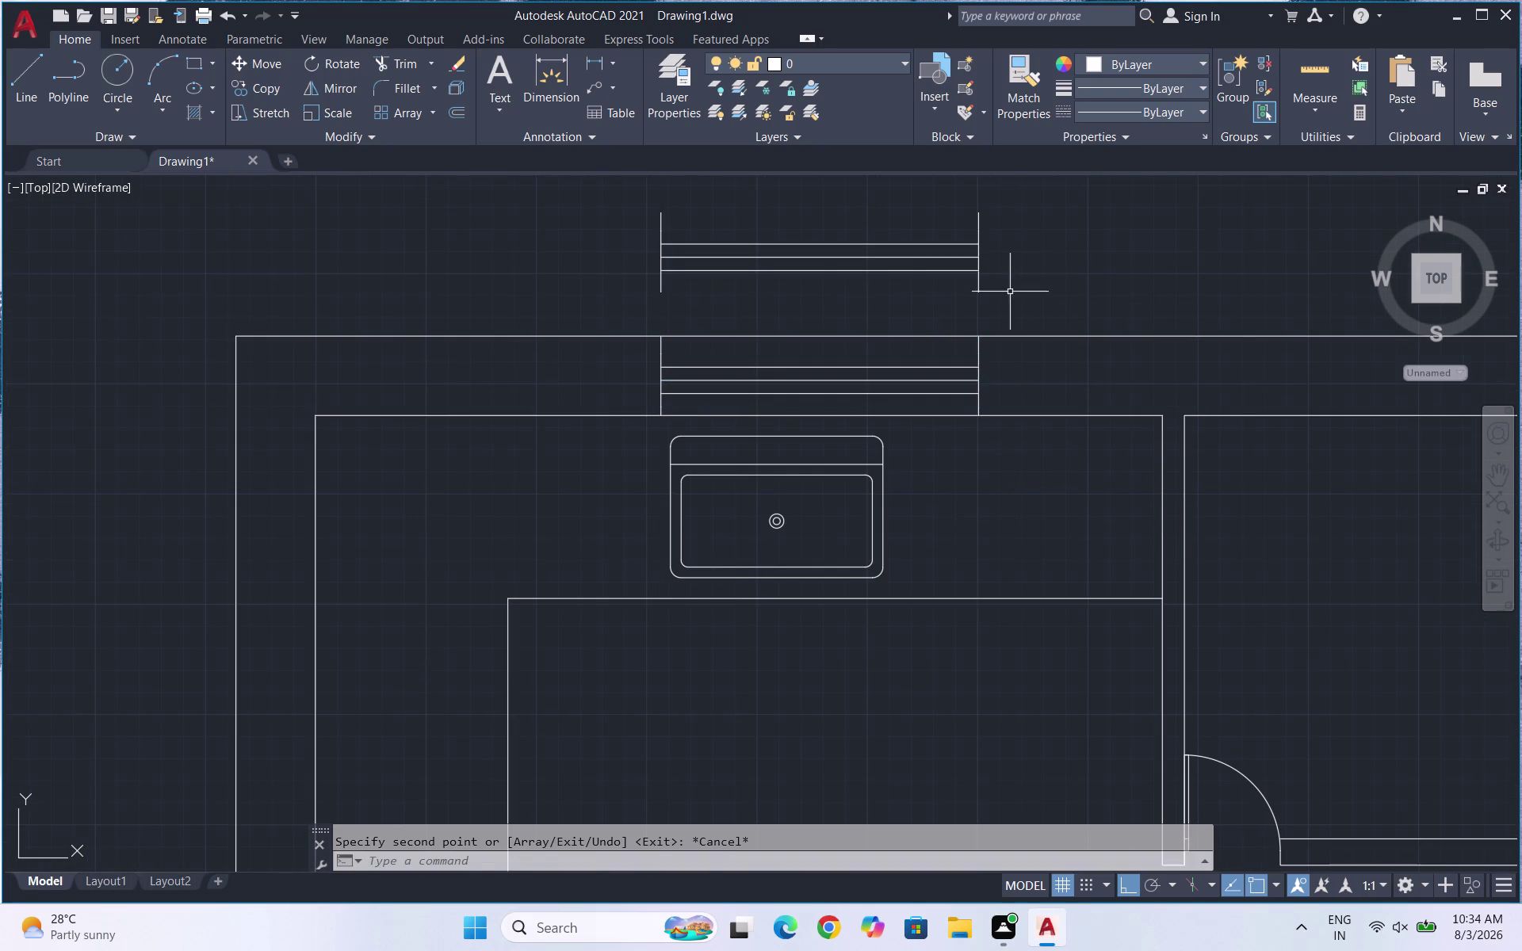
Copy the spare window again with Ortho off and place it along the wall.
drag(1010, 292, 937, 289)
click(641, 187)
text(CO)
key(Return)
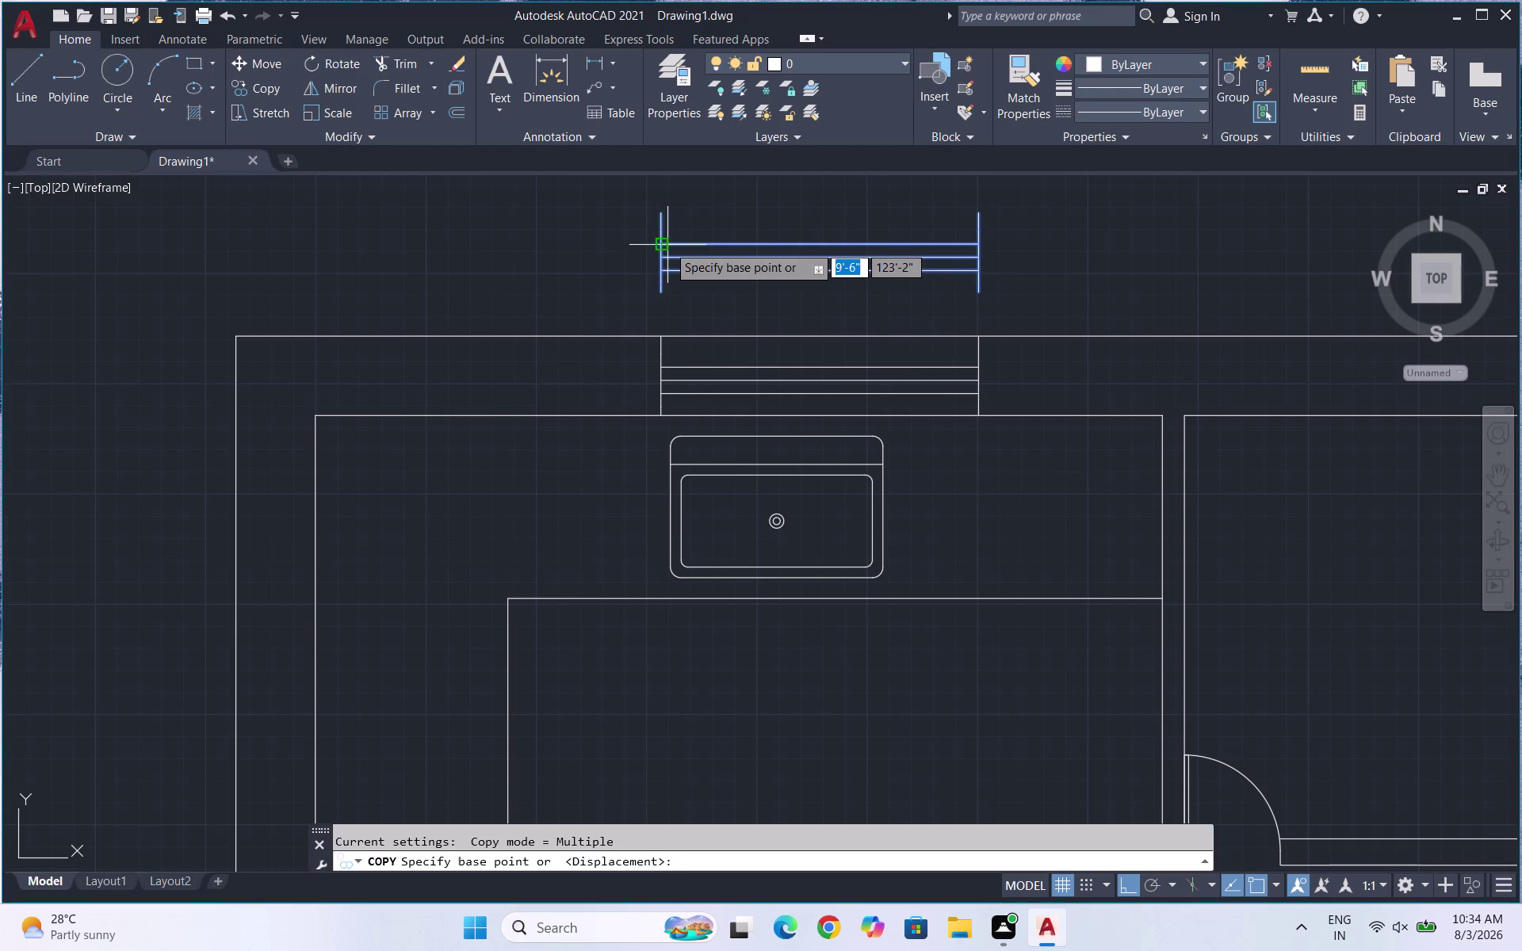
click(660, 211)
scroll(down, 3)
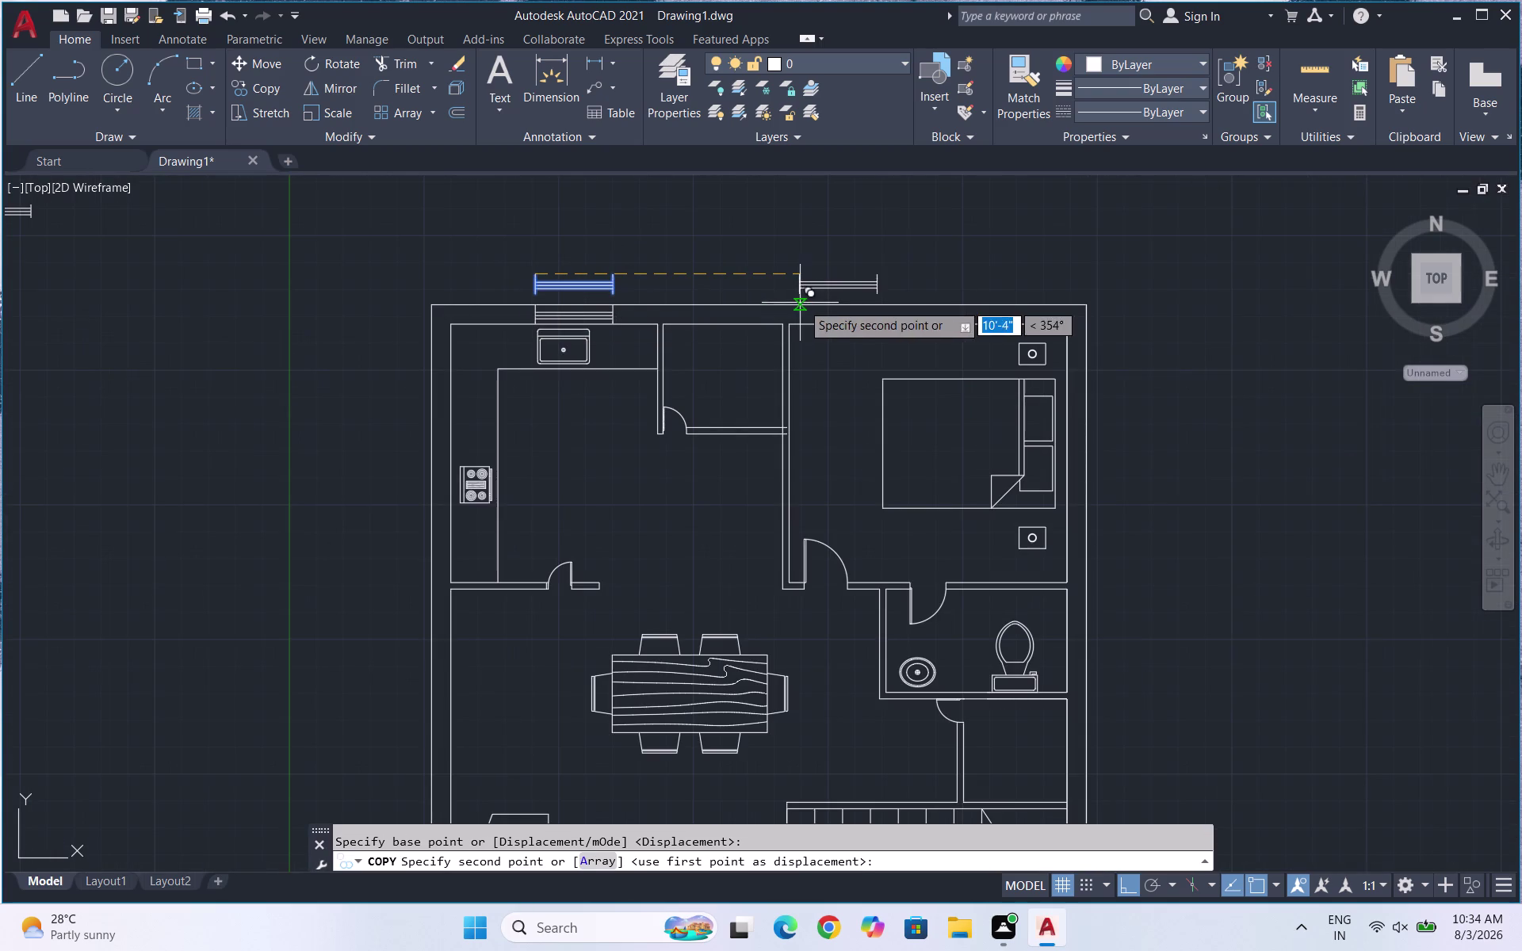
key(F8)
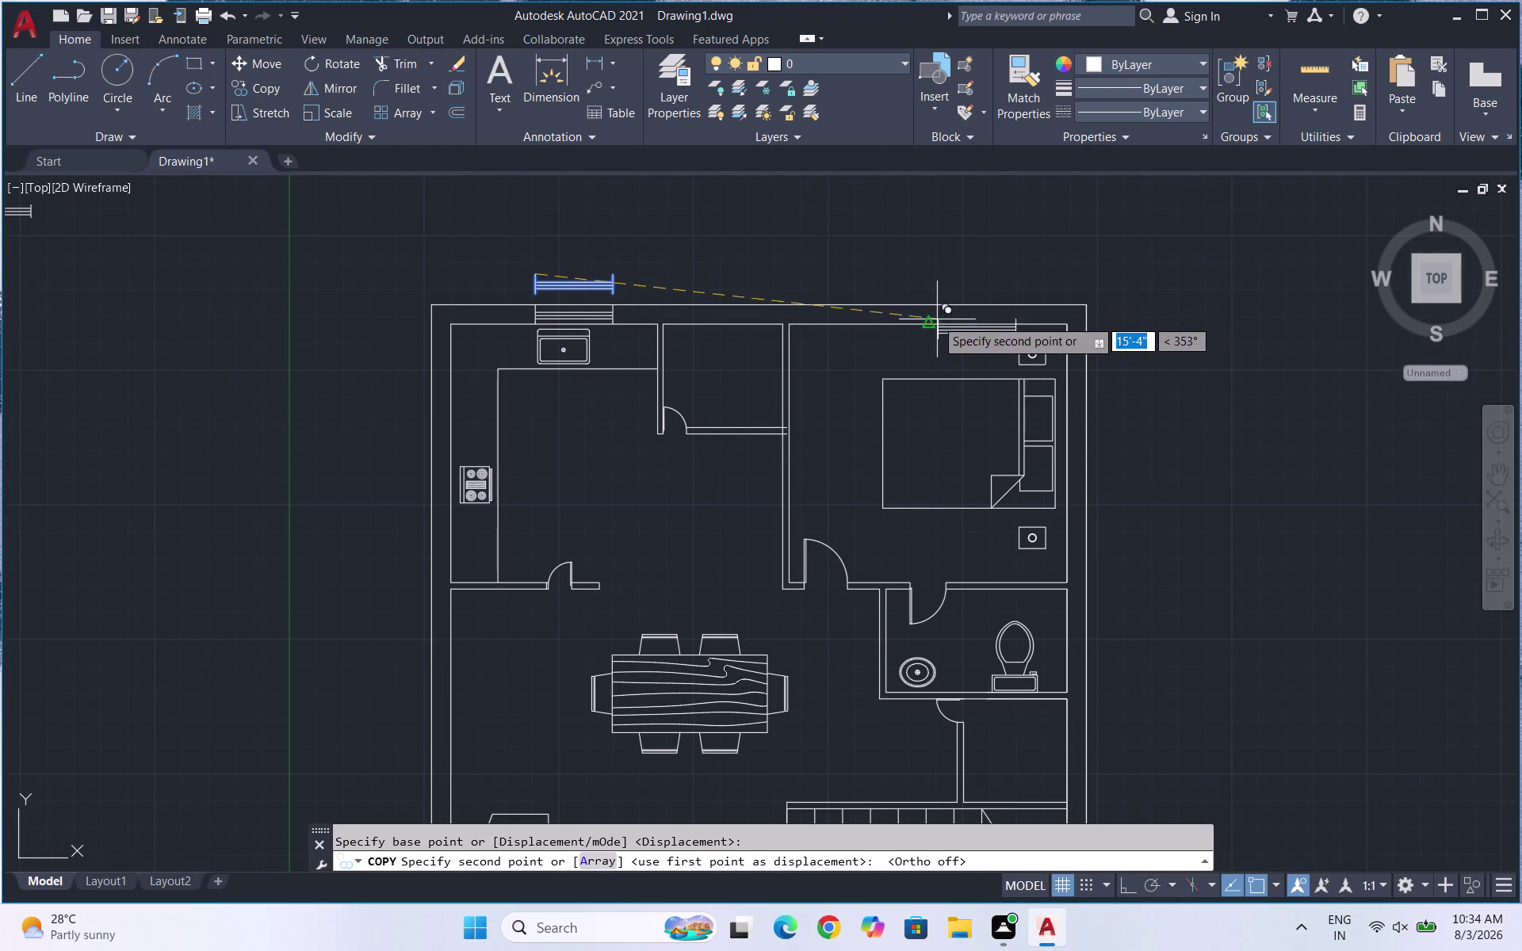
scroll(up, 3)
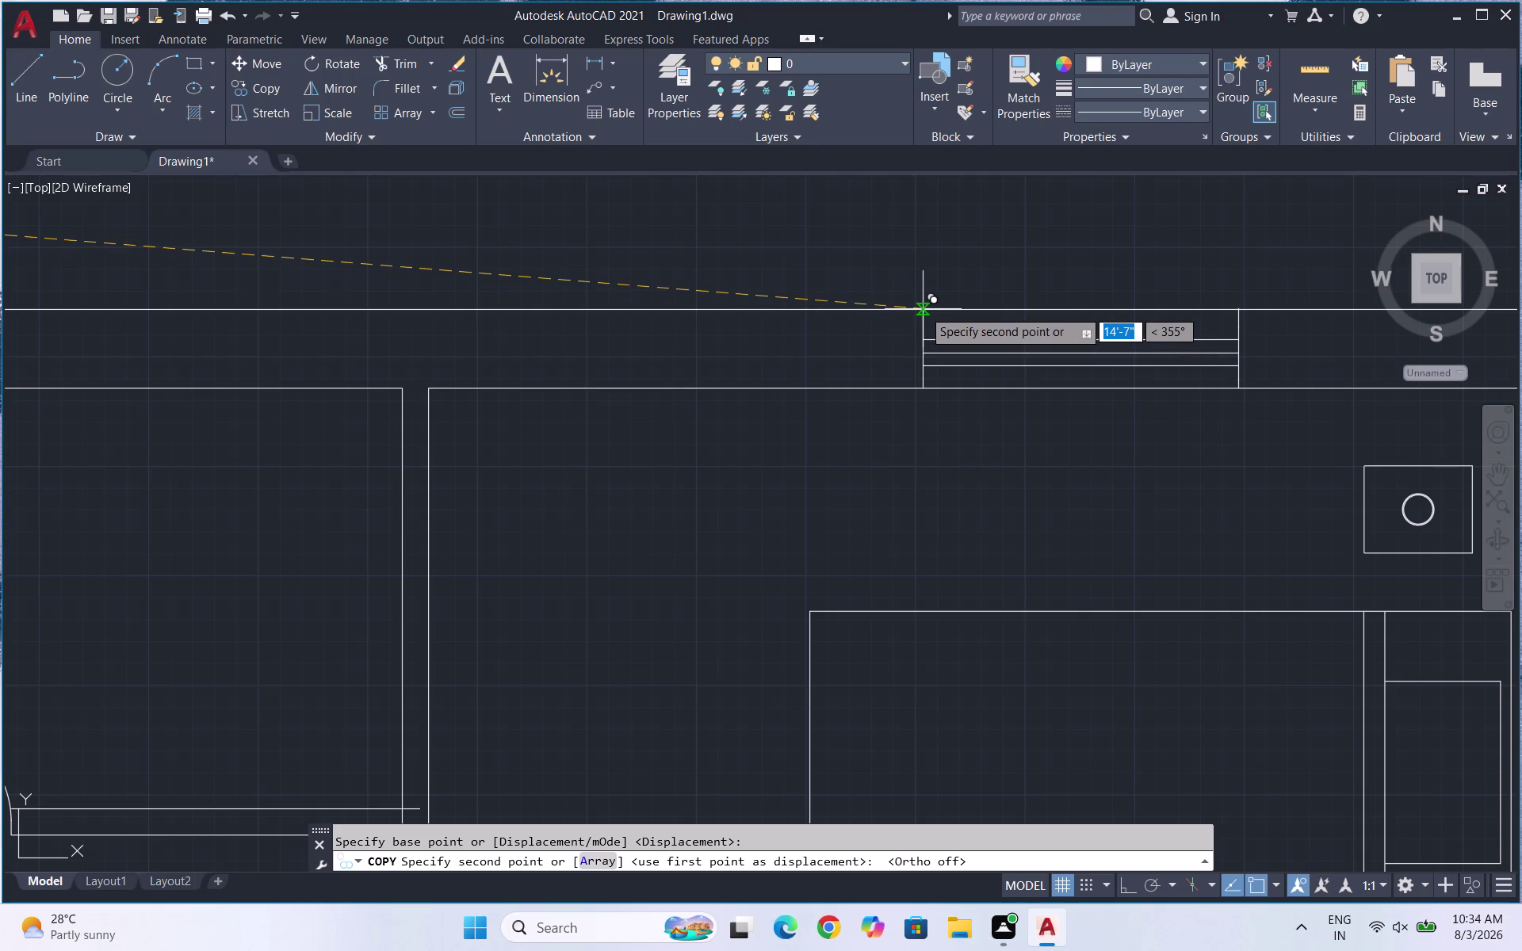
click(925, 312)
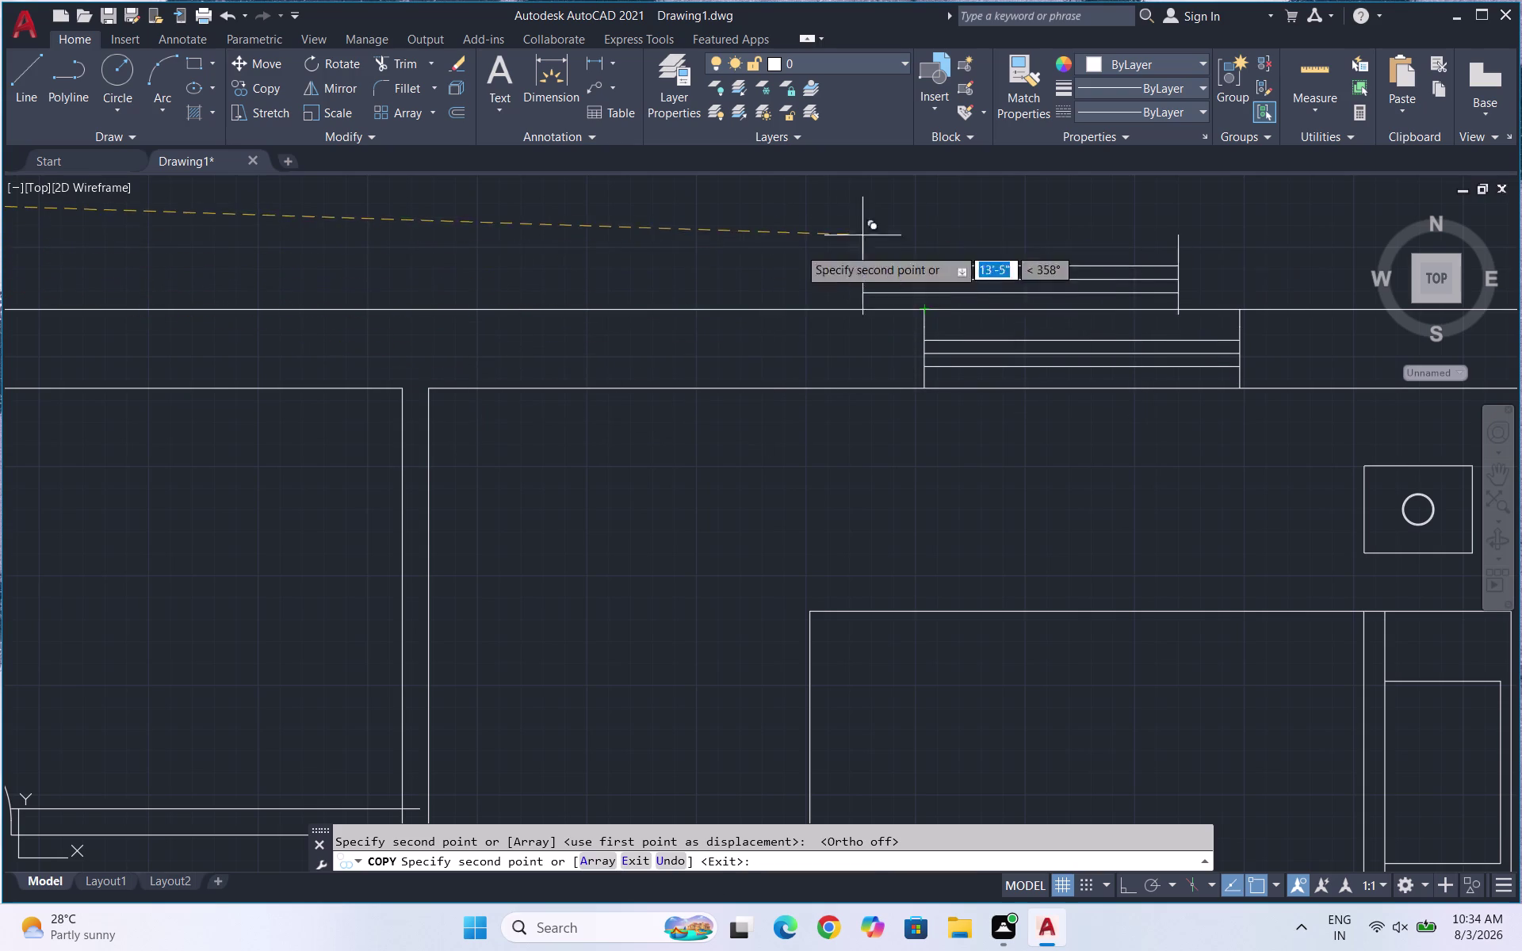
scroll(down, 3)
key(Escape)
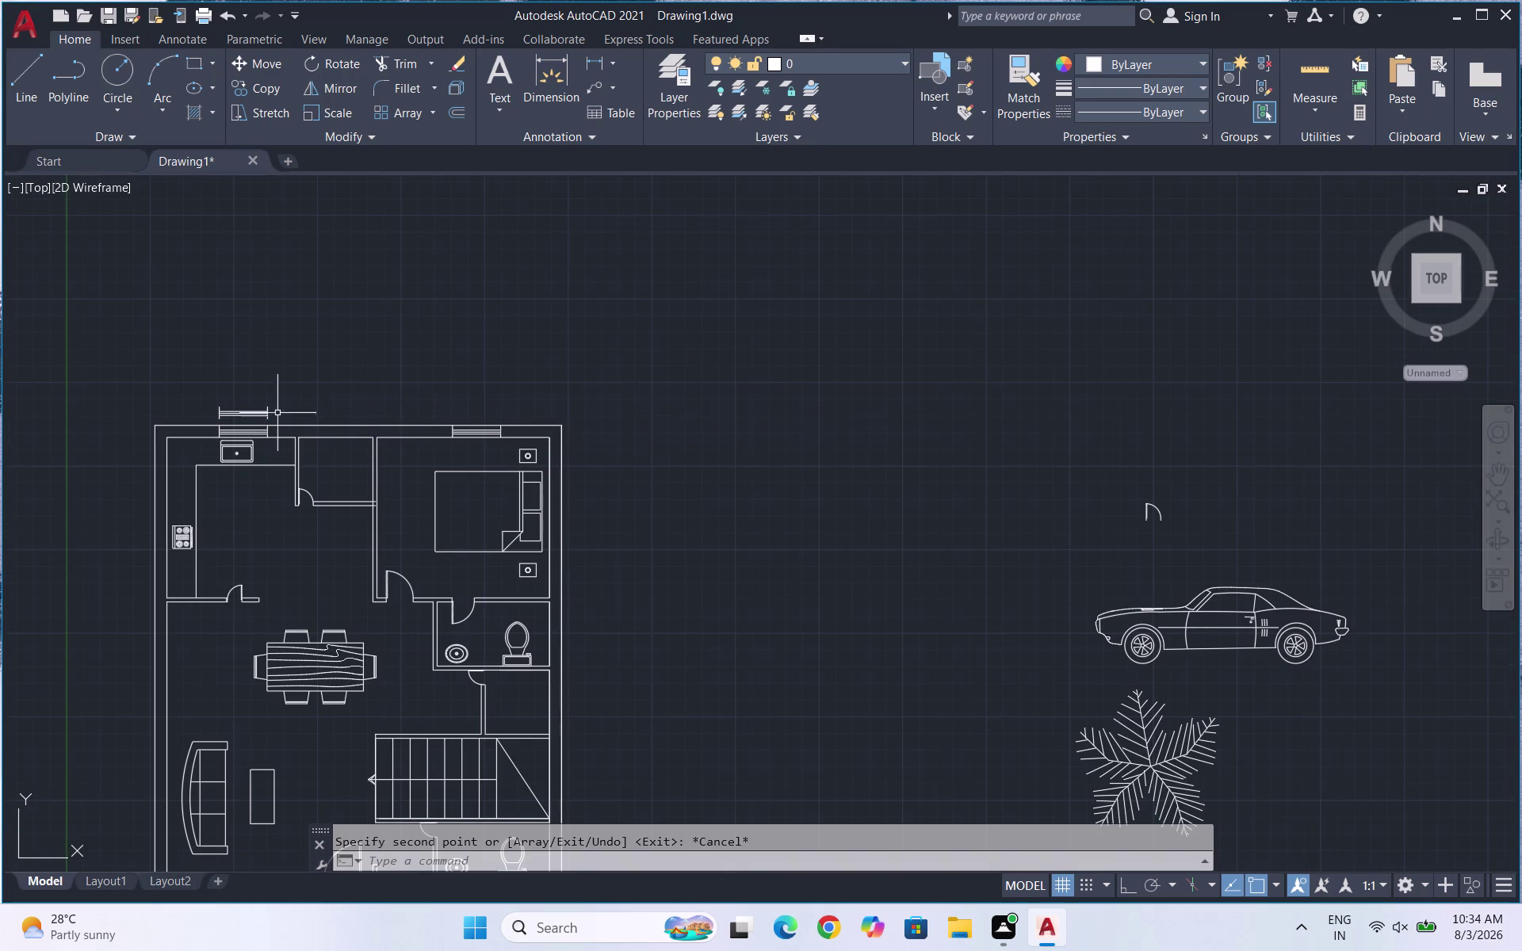
Copy the spare window lines to a point along the wall, then undo that copy.
scroll(up, 3)
drag(605, 383, 512, 357)
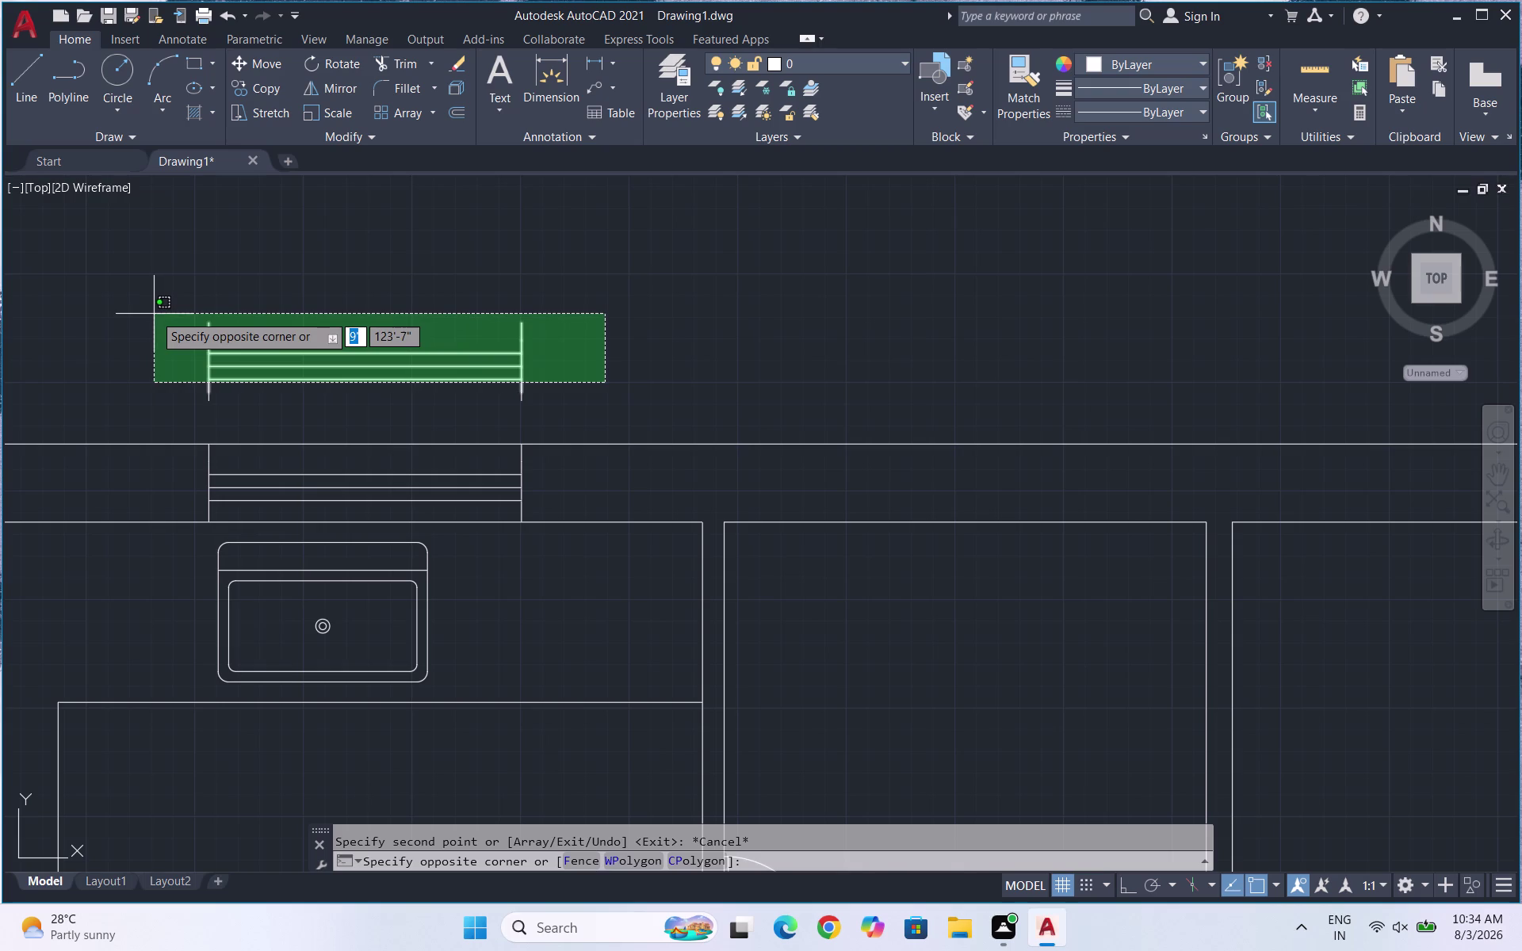
click(154, 314)
text(CO)
key(Return)
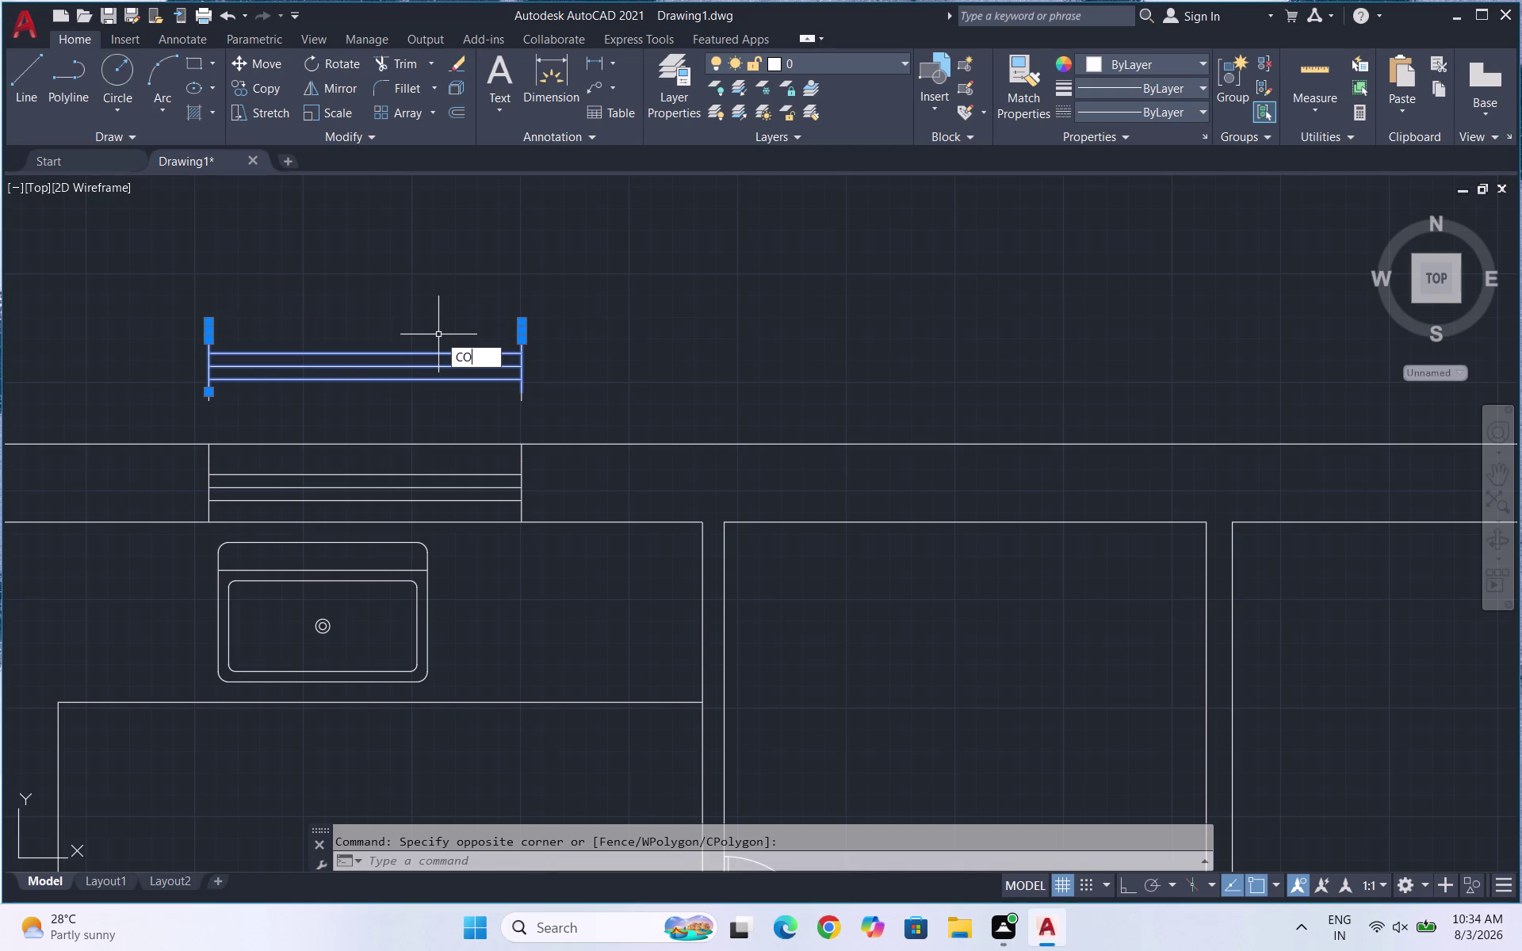
click(199, 323)
scroll(down, 3)
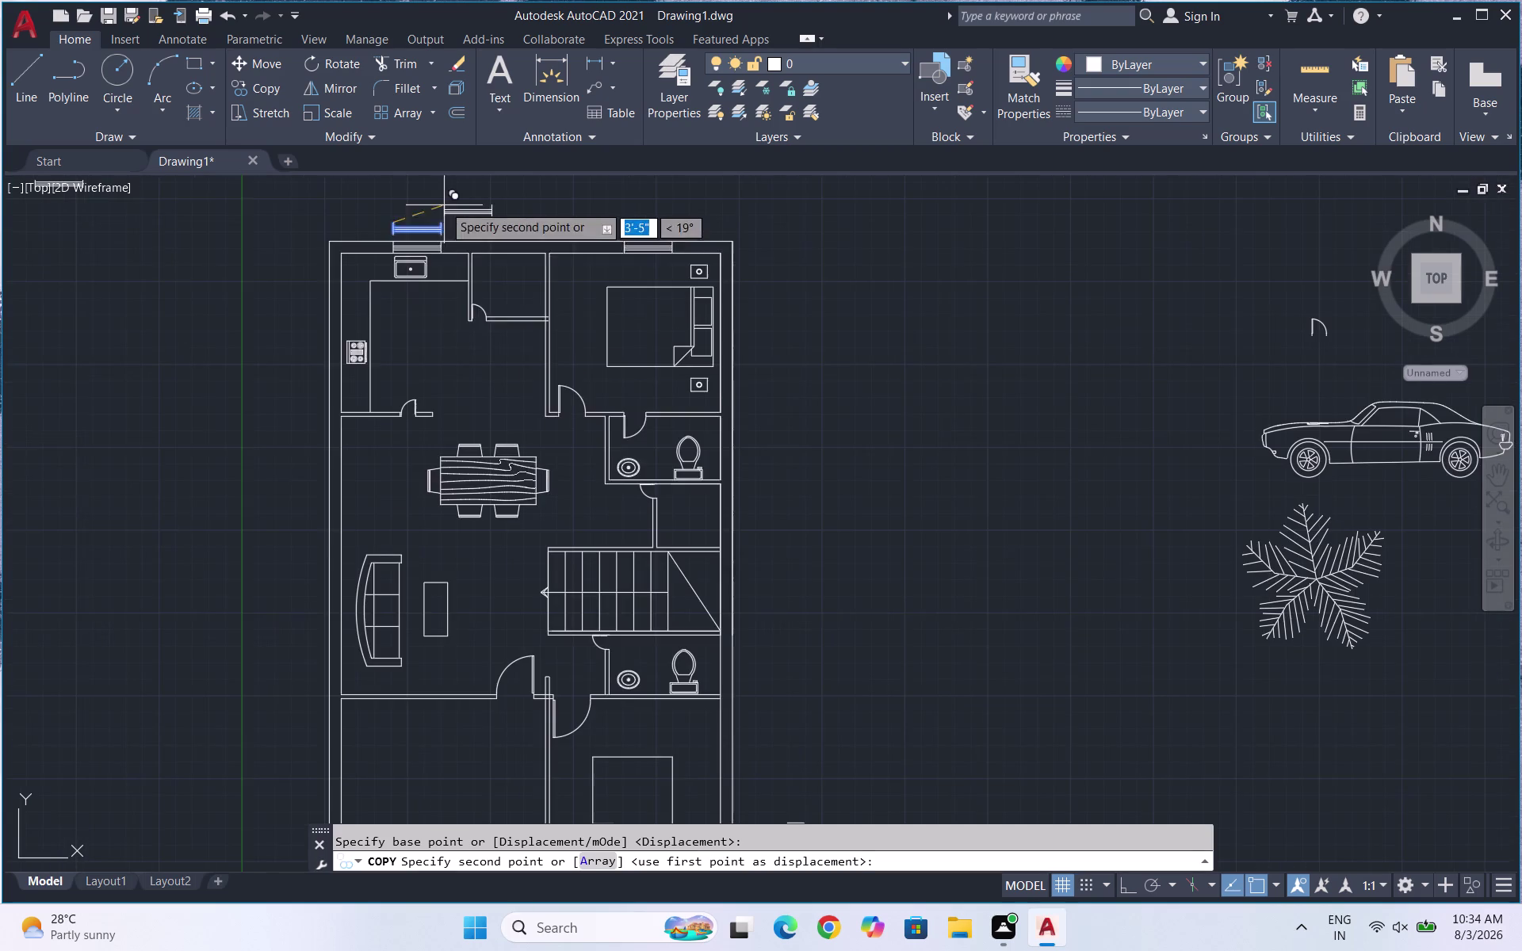
scroll(down, 3)
scroll(up, 3)
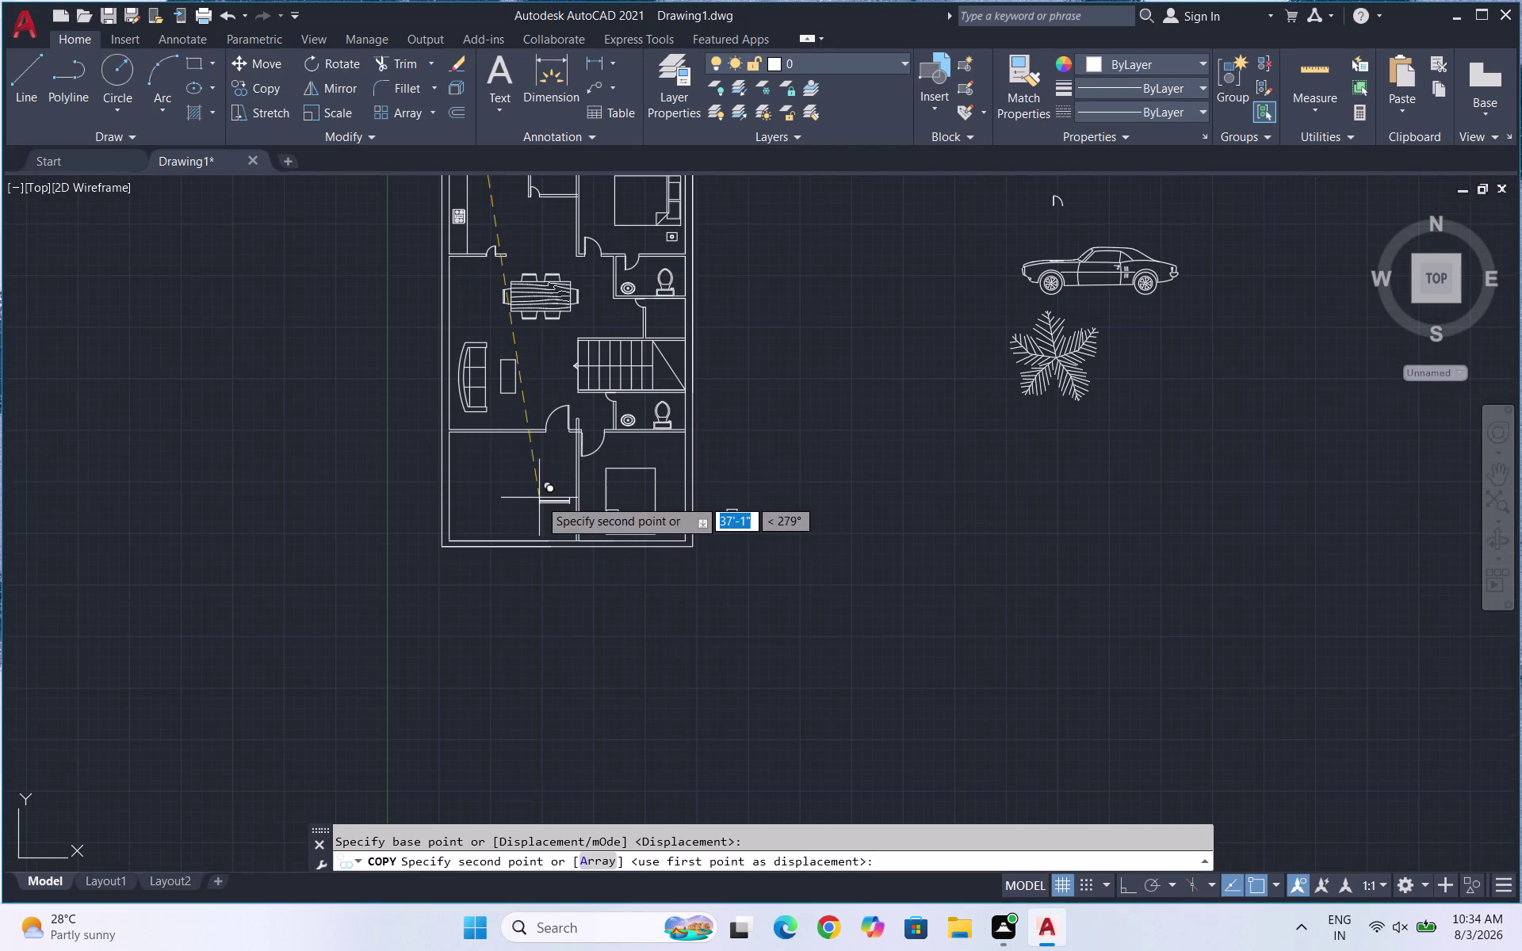
scroll(up, 3)
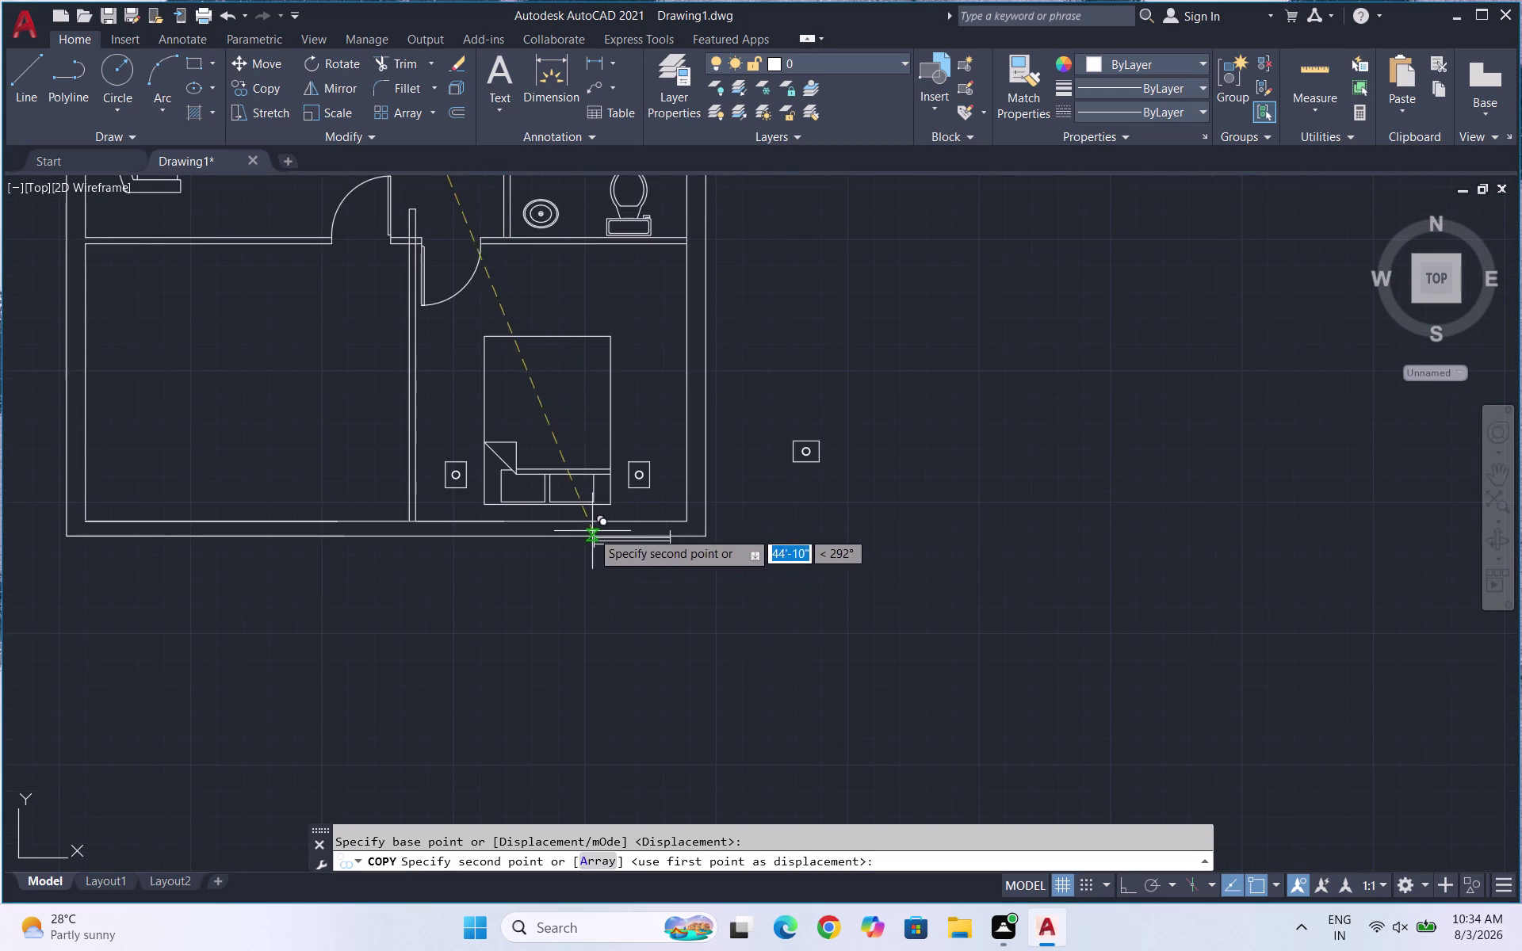
scroll(up, 3)
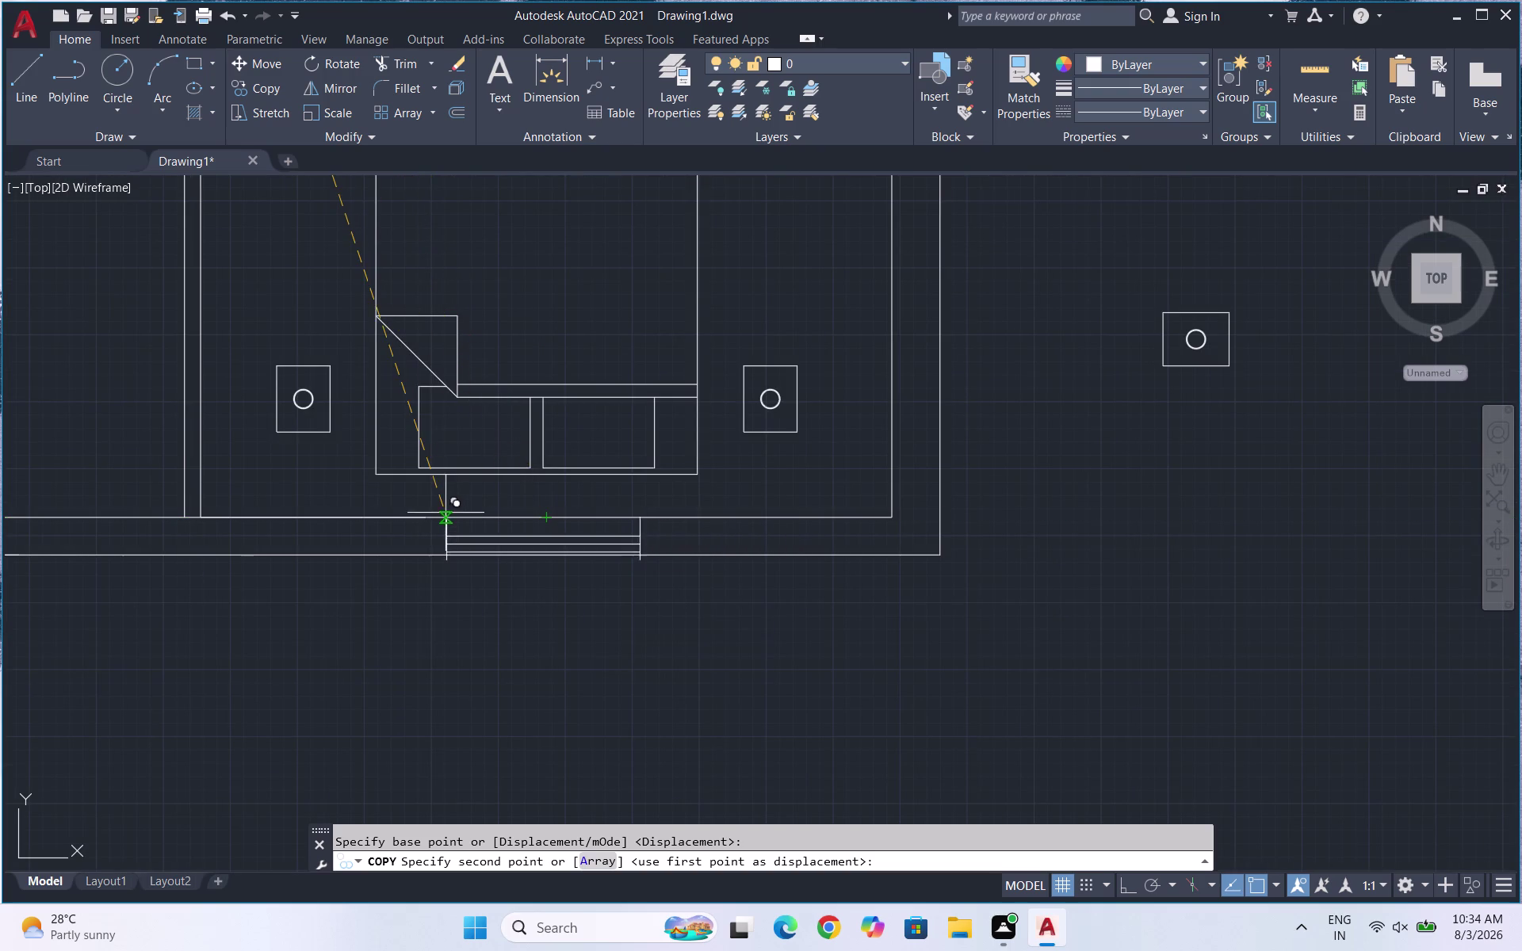
scroll(up, 3)
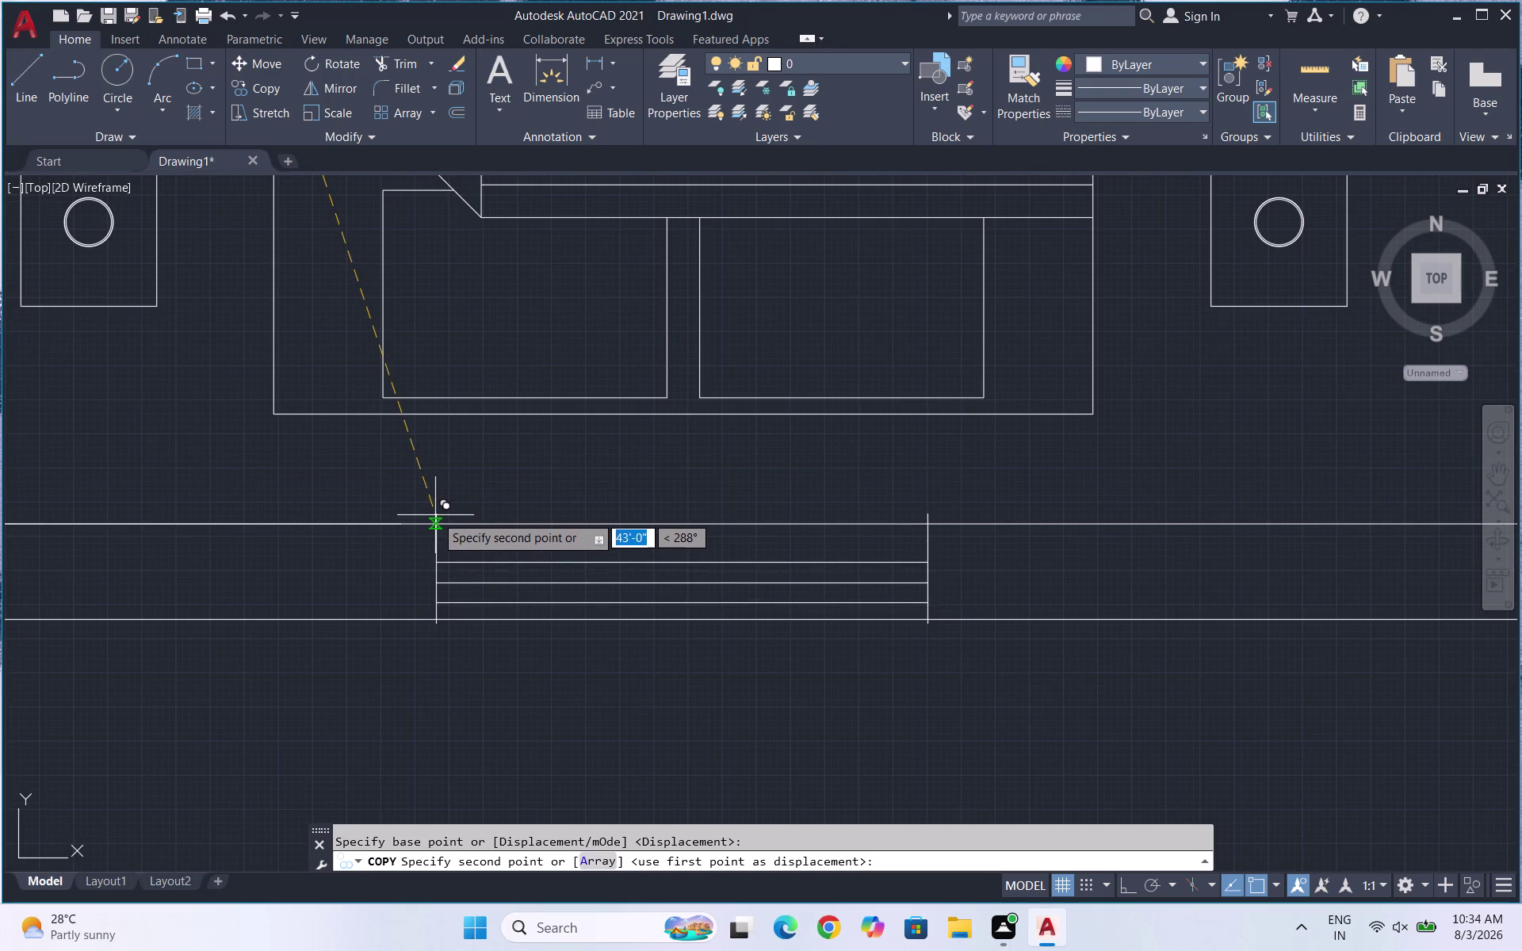
scroll(up, 3)
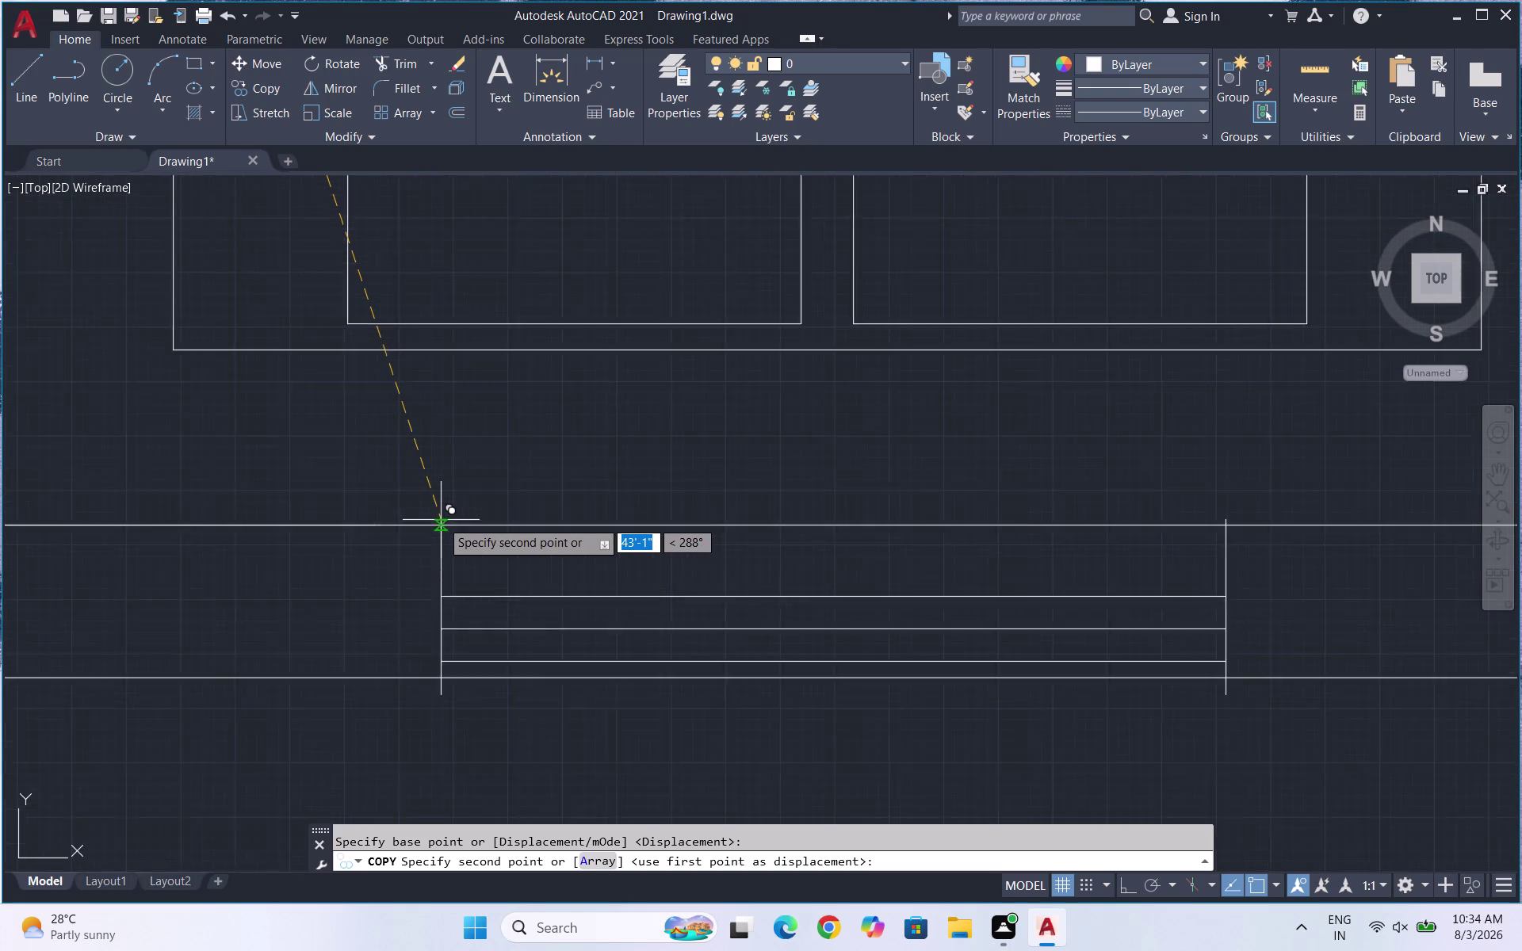
scroll(up, 3)
click(445, 531)
scroll(down, 3)
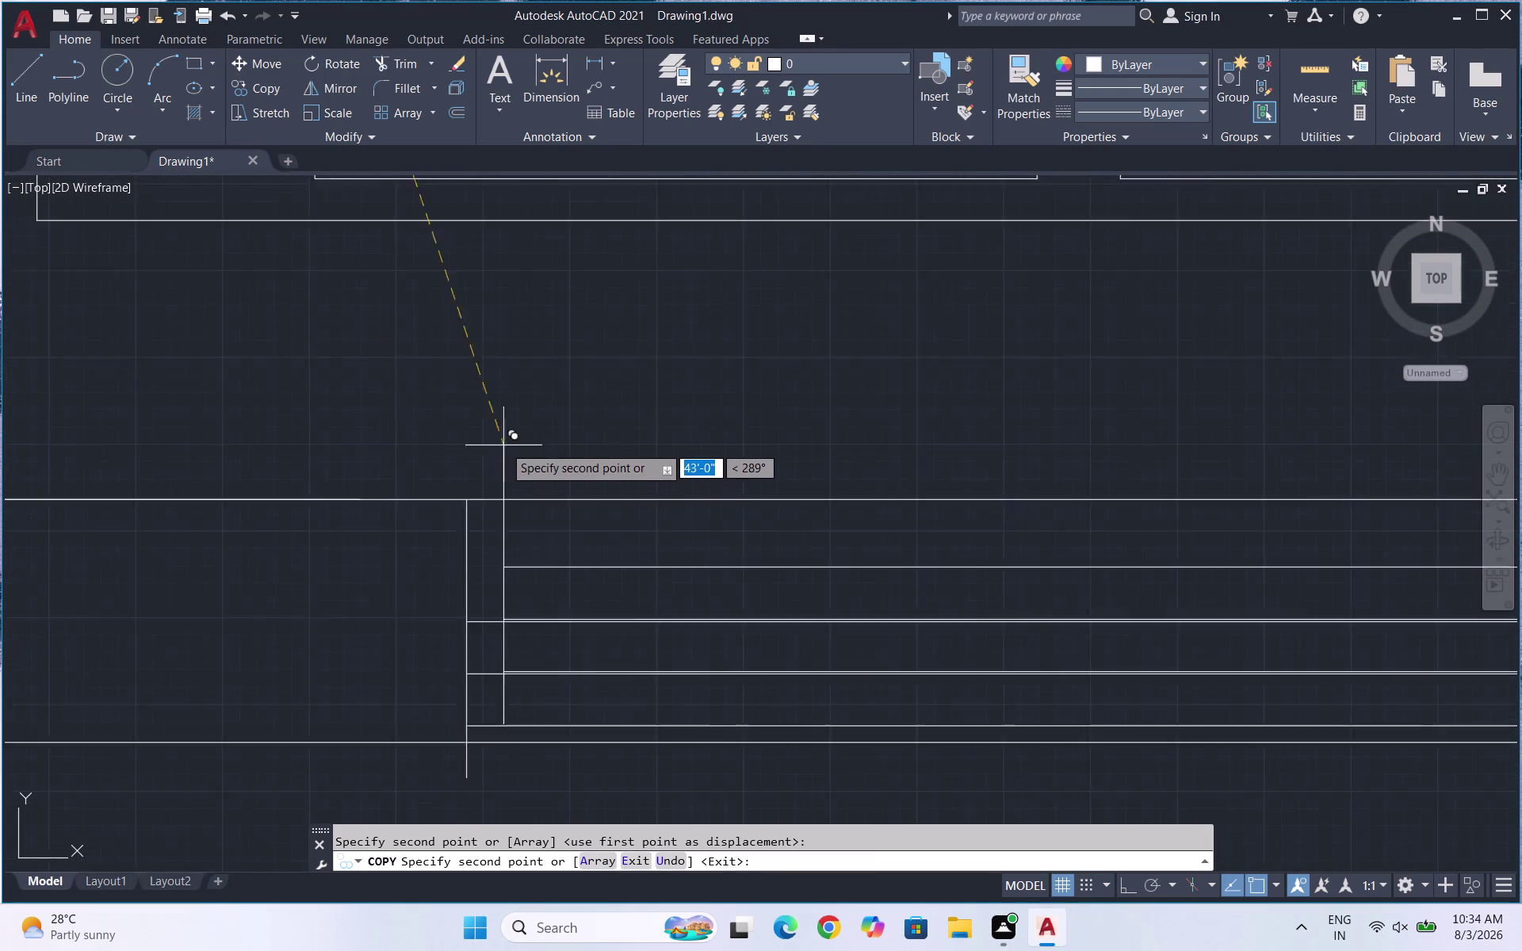
scroll(down, 3)
key(Escape)
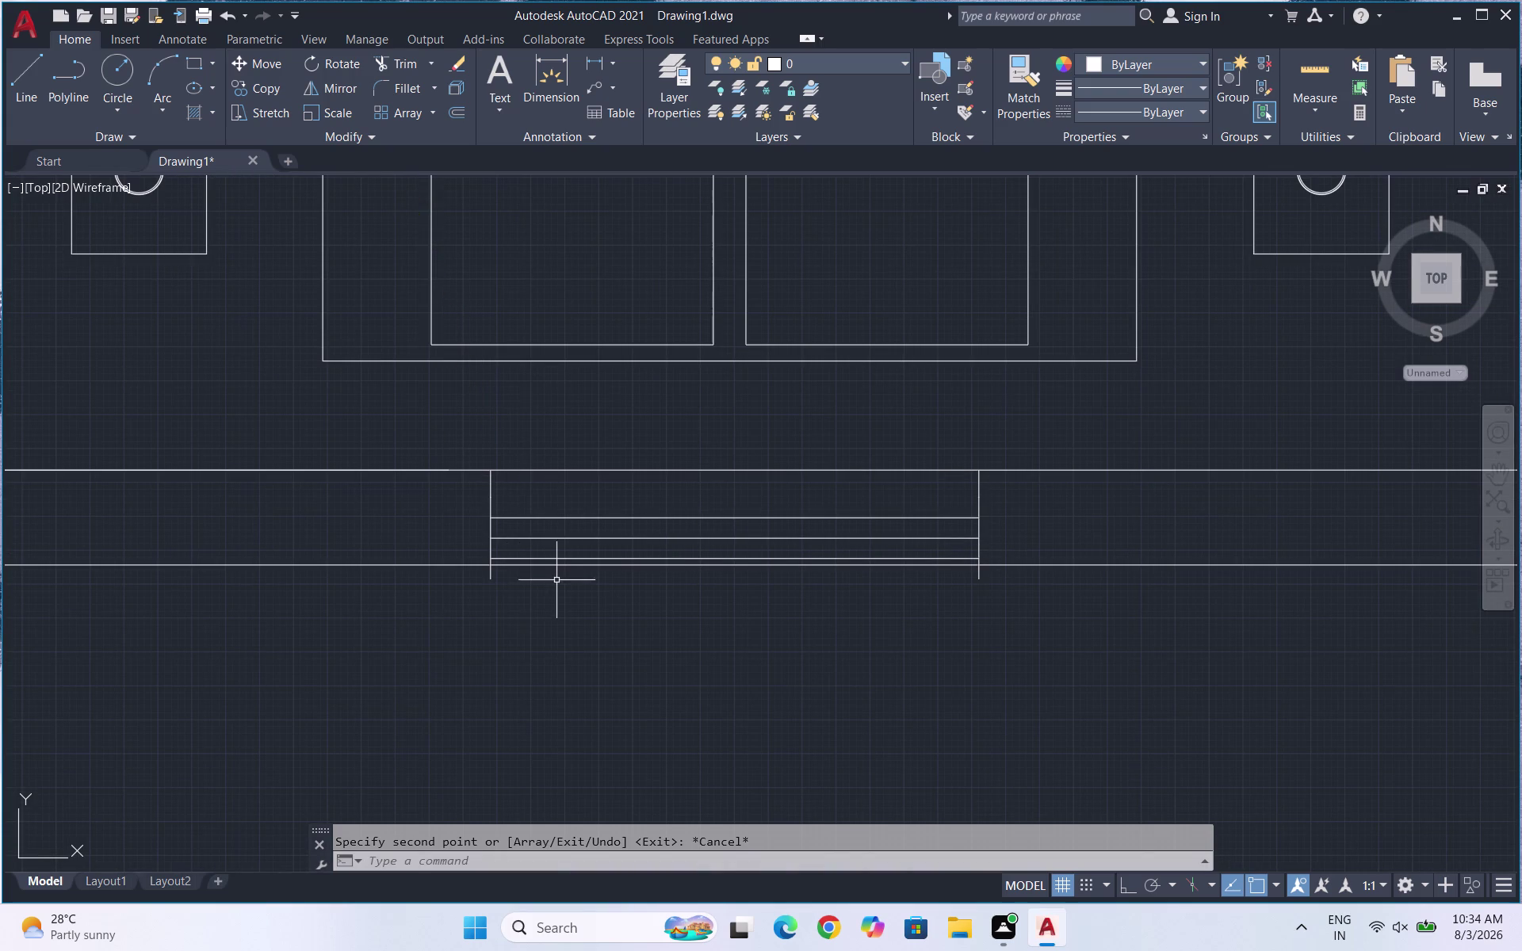
key(ctrl+z)
Copy the window lines above the wall again, undoing the misplaced copy.
drag(527, 417, 505, 385)
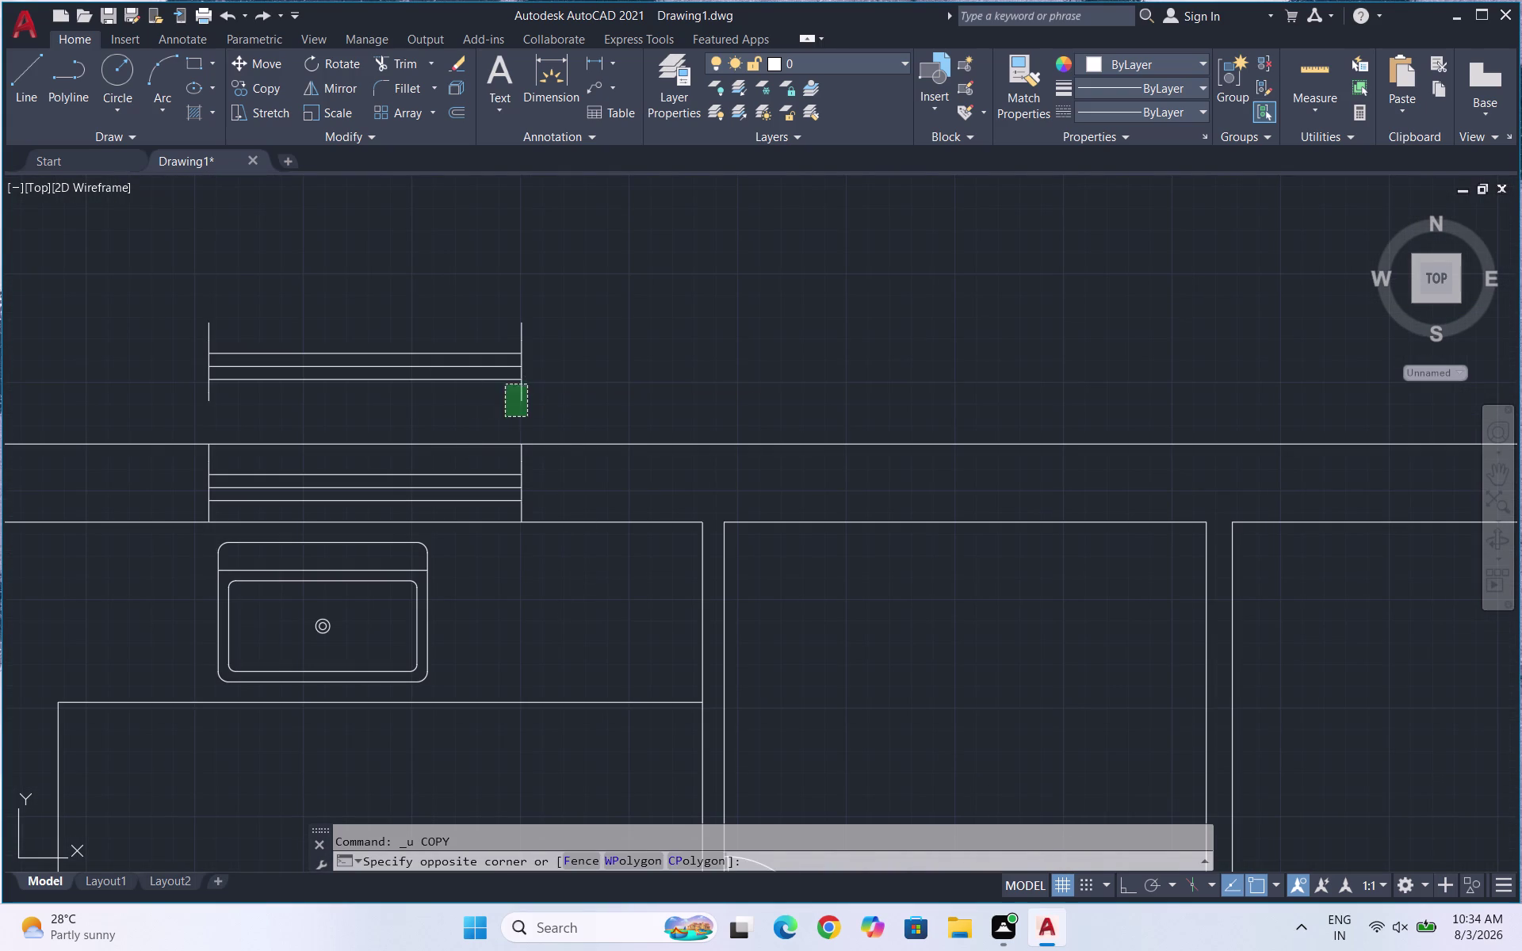
click(180, 299)
key(c)
key(o)
key(Return)
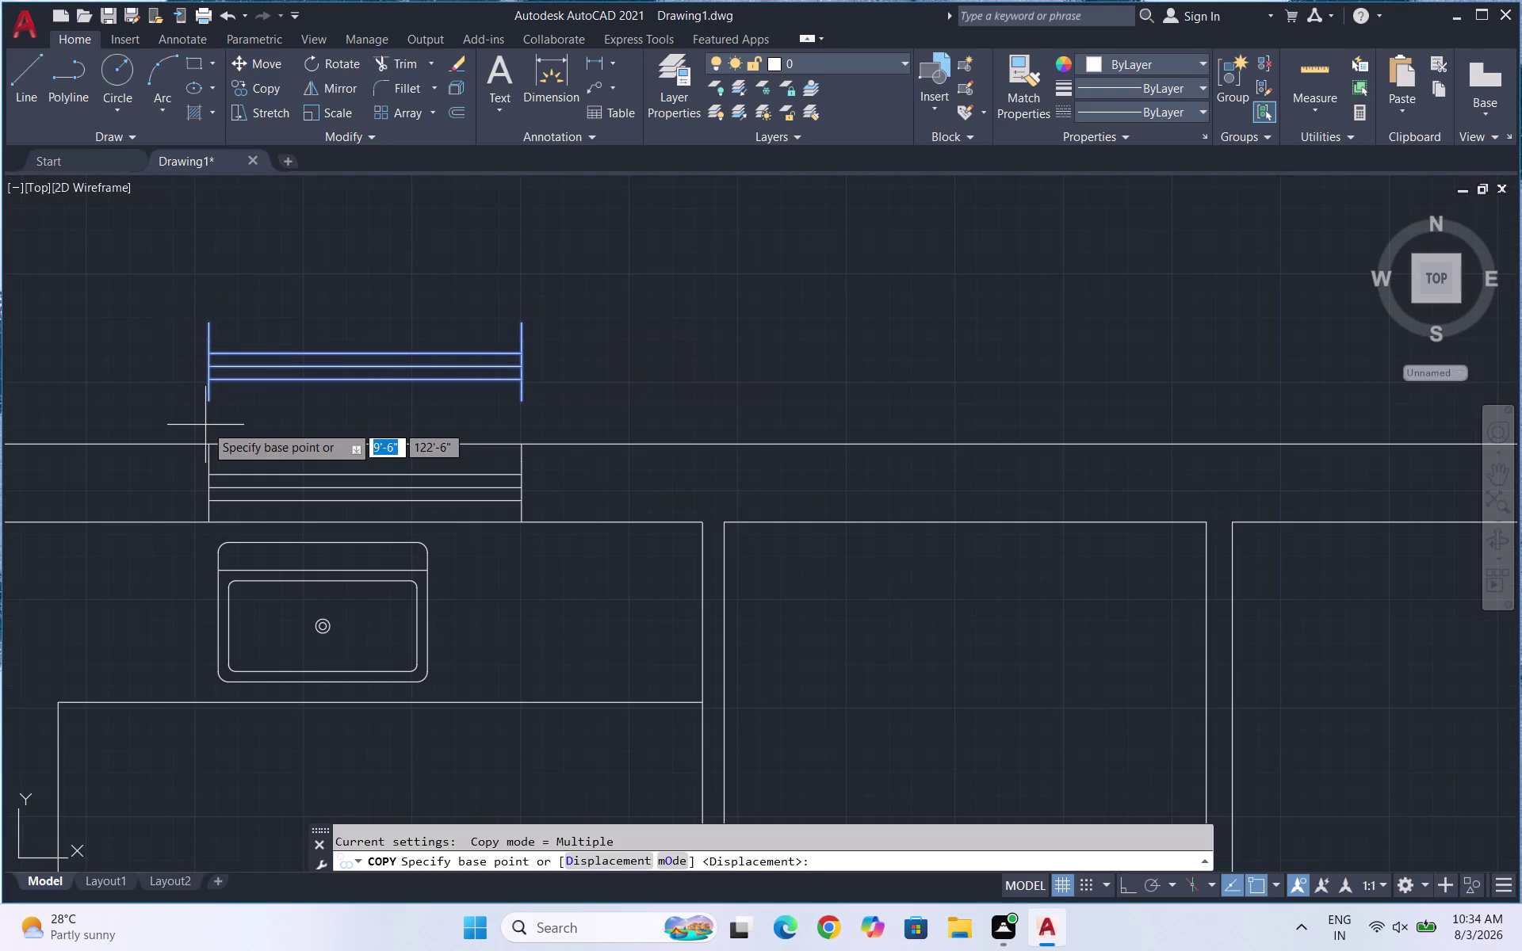
click(205, 324)
scroll(down, 3)
scroll(down, 3)
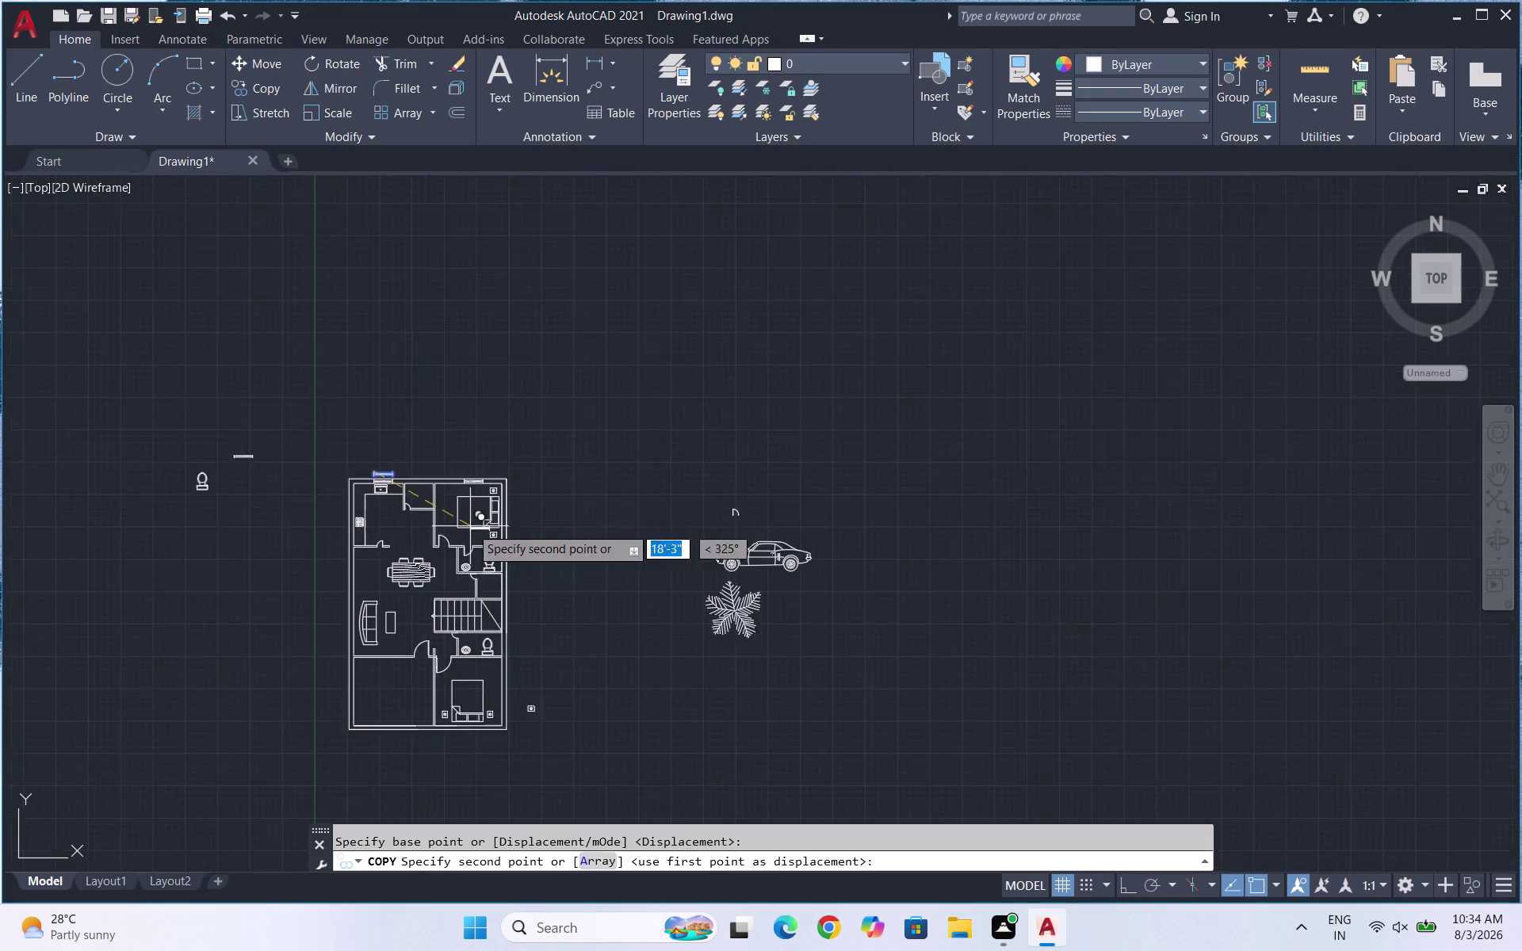
scroll(down, 3)
scroll(up, 3)
scroll(up, 3)
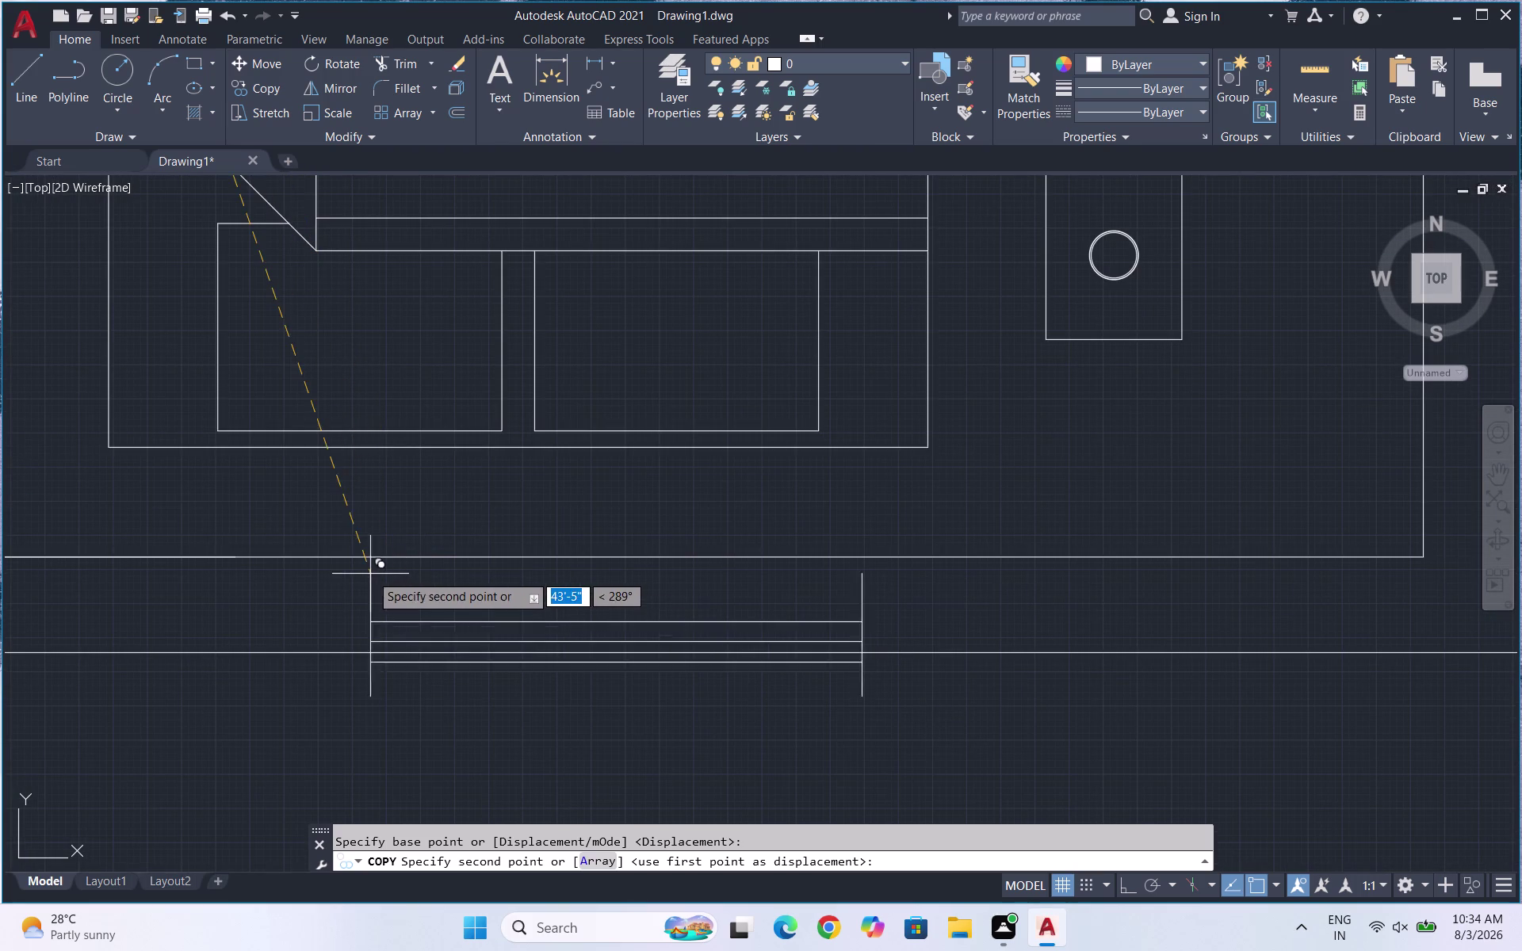
click(359, 557)
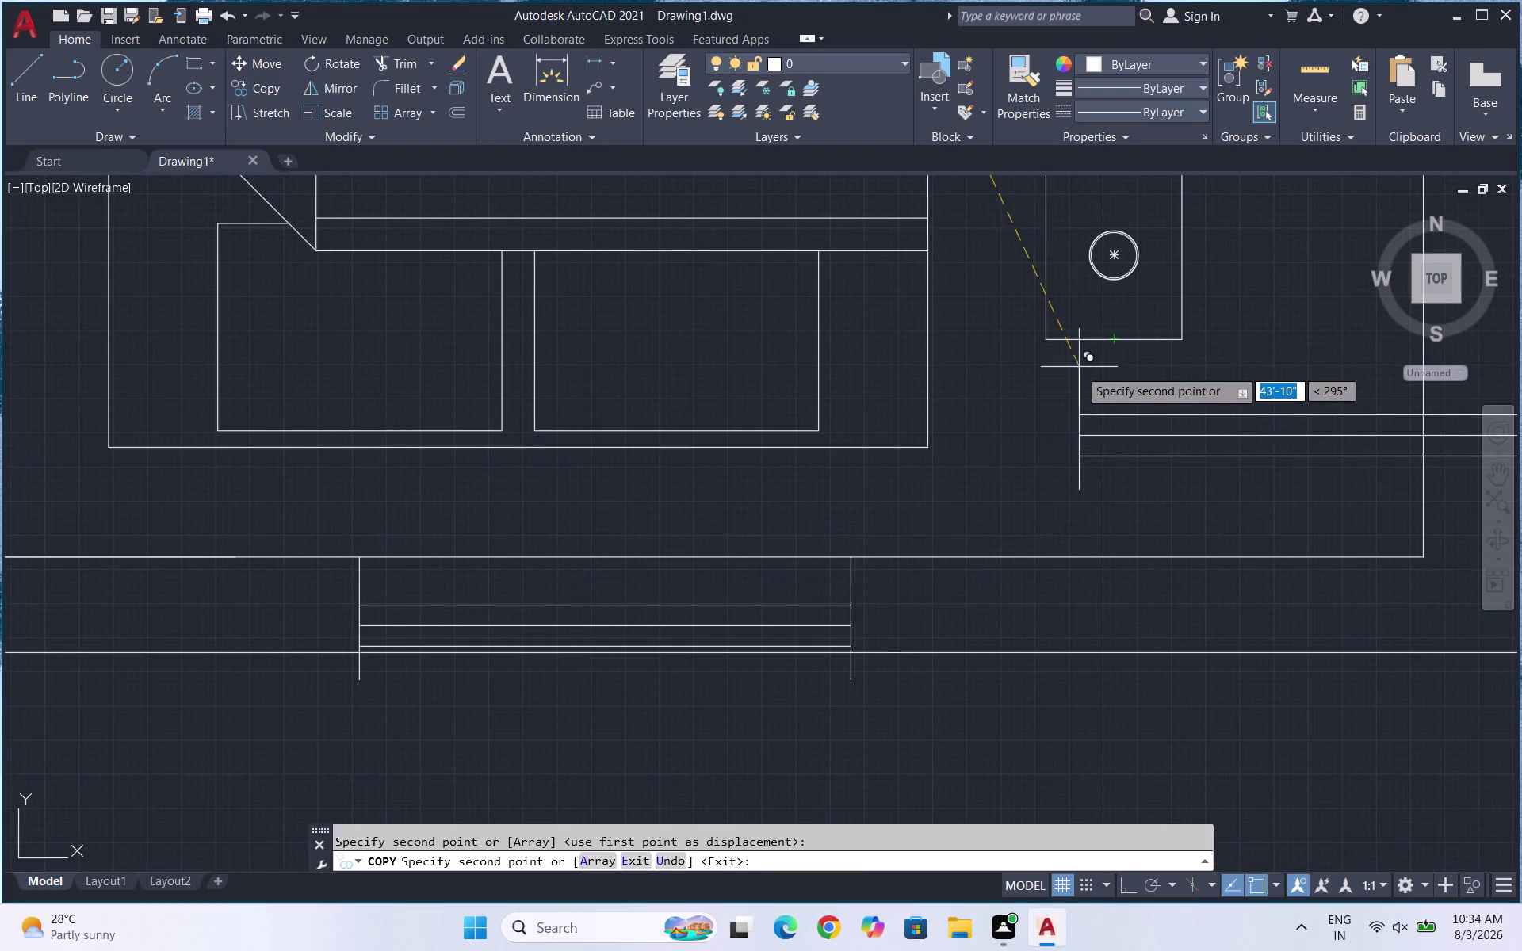
key(ctrl+z)
scroll(down, 3)
scroll(down, 3)
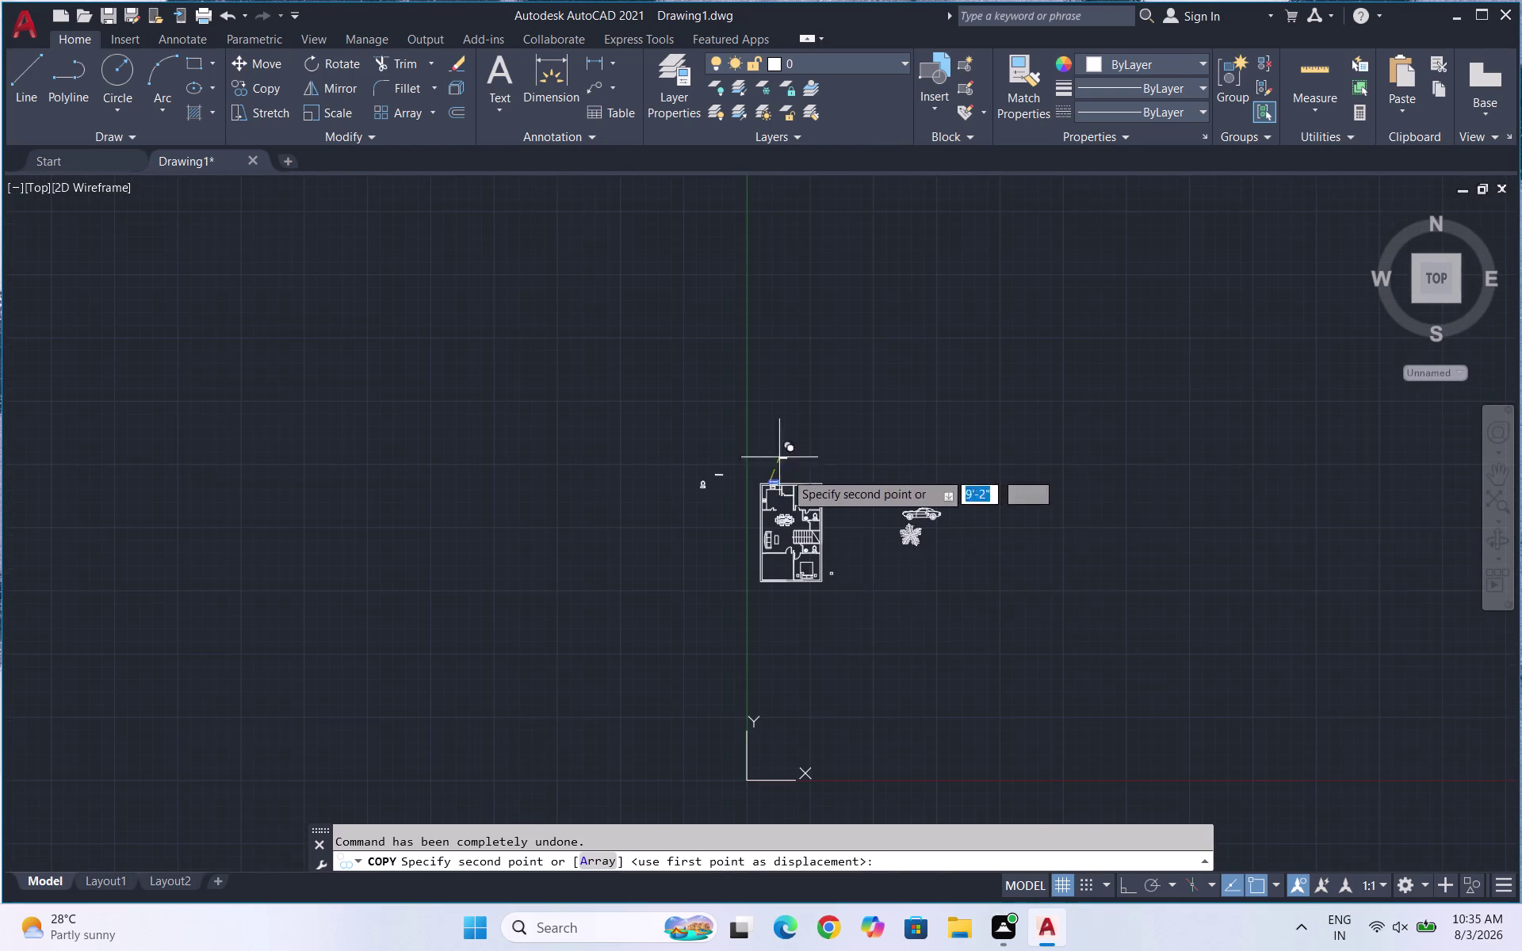
scroll(up, 3)
scroll(up, 3)
scroll(up, 3)
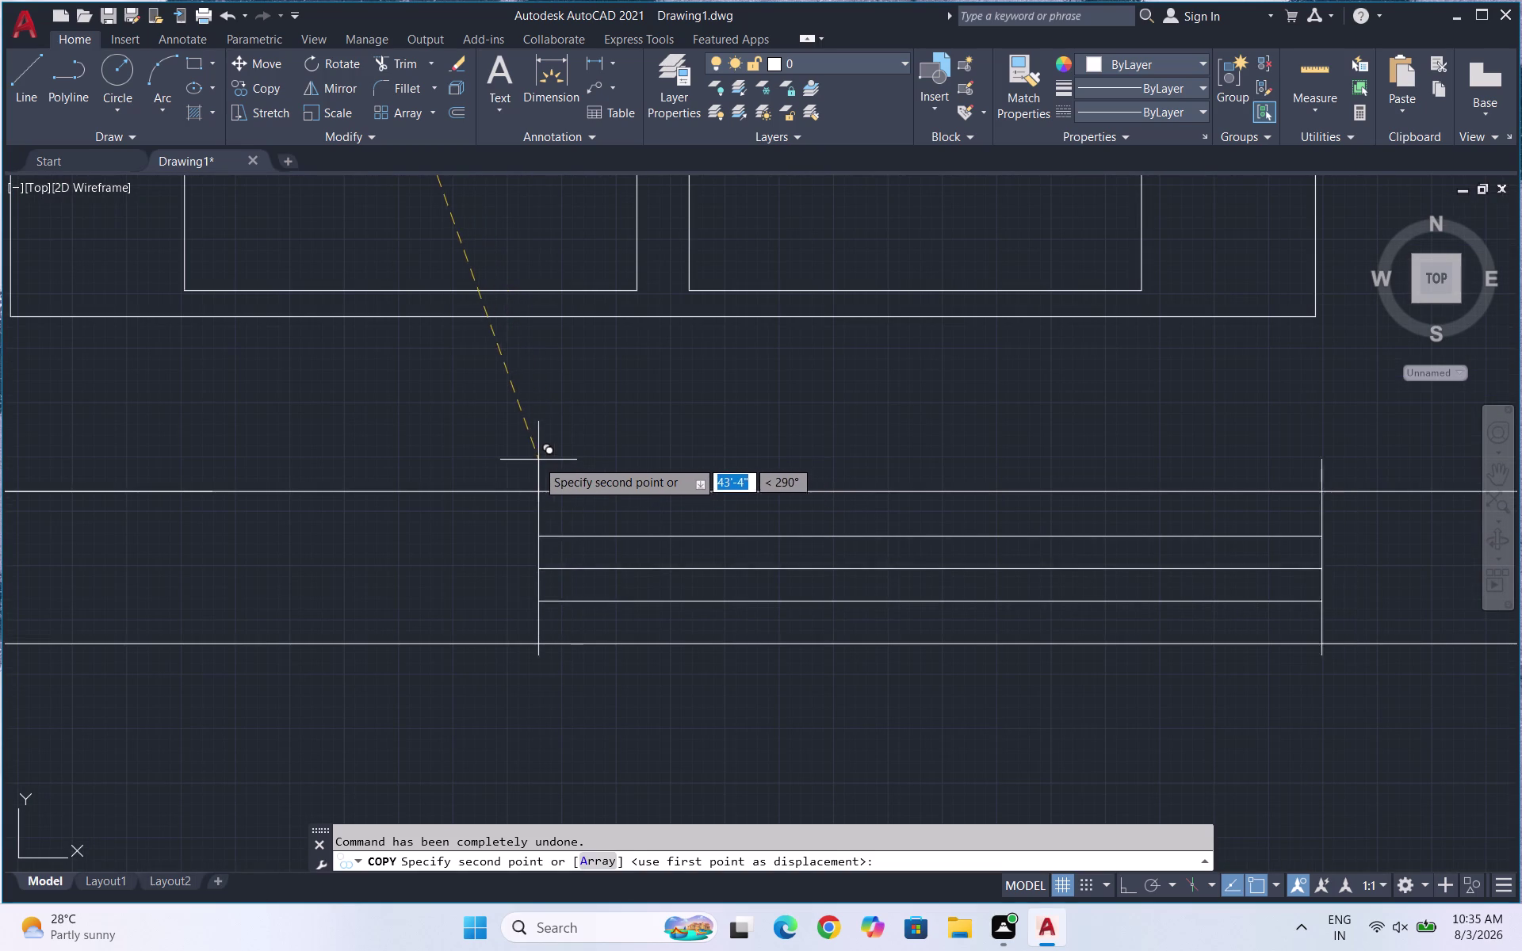
click(490, 464)
key(Escape)
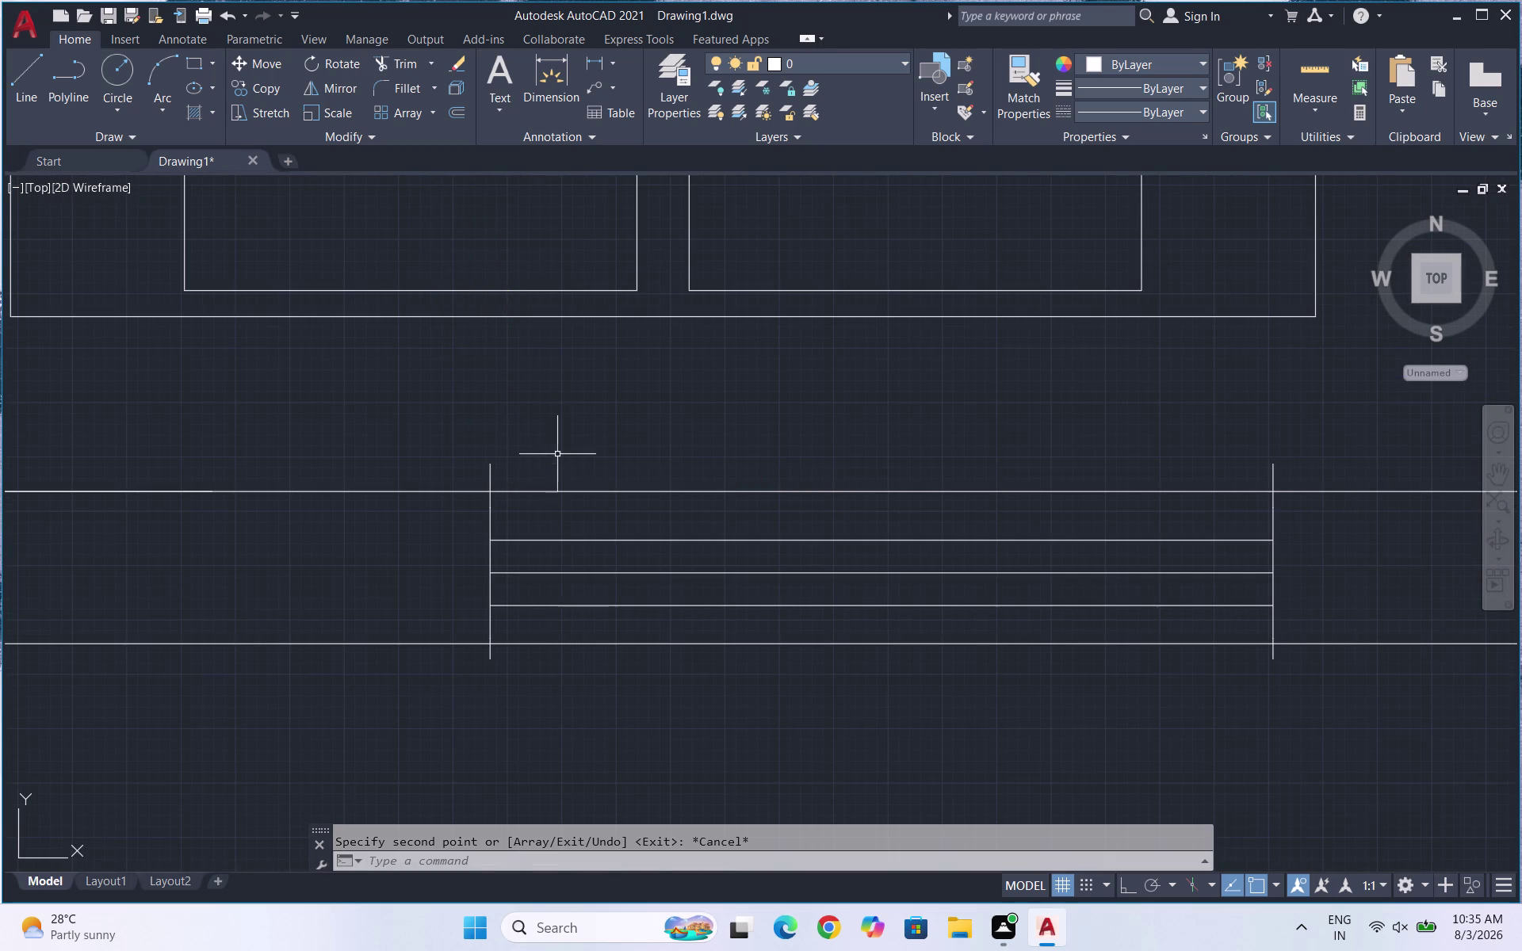
Start a TR trim on the window lines and cancel it.
text(TR)
key(Return)
key(Return)
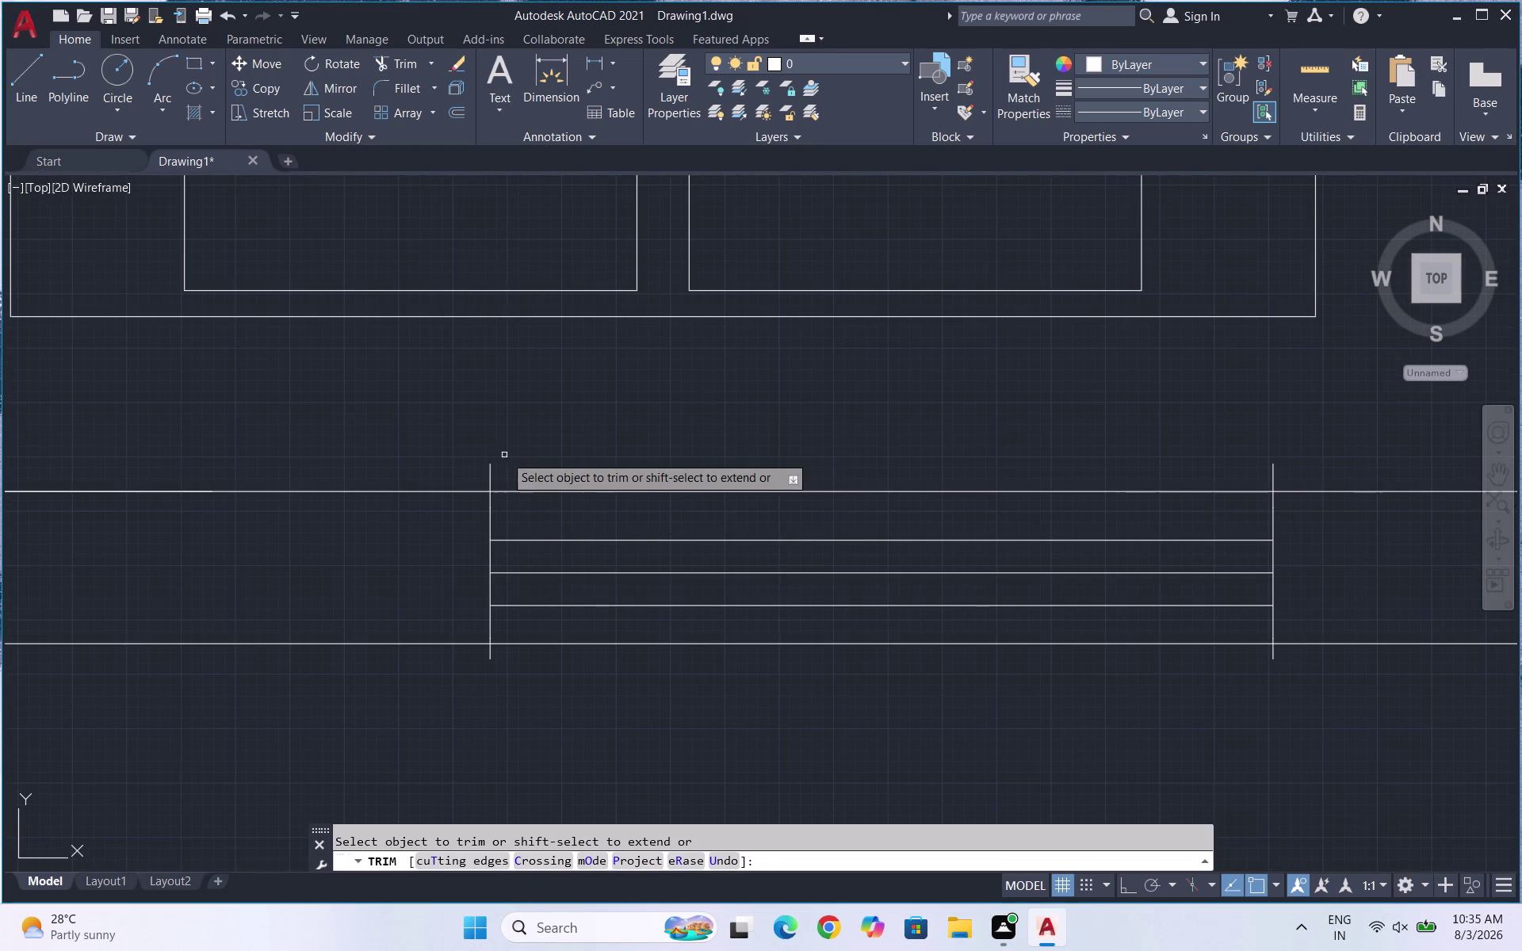
click(486, 465)
drag(509, 462, 530, 457)
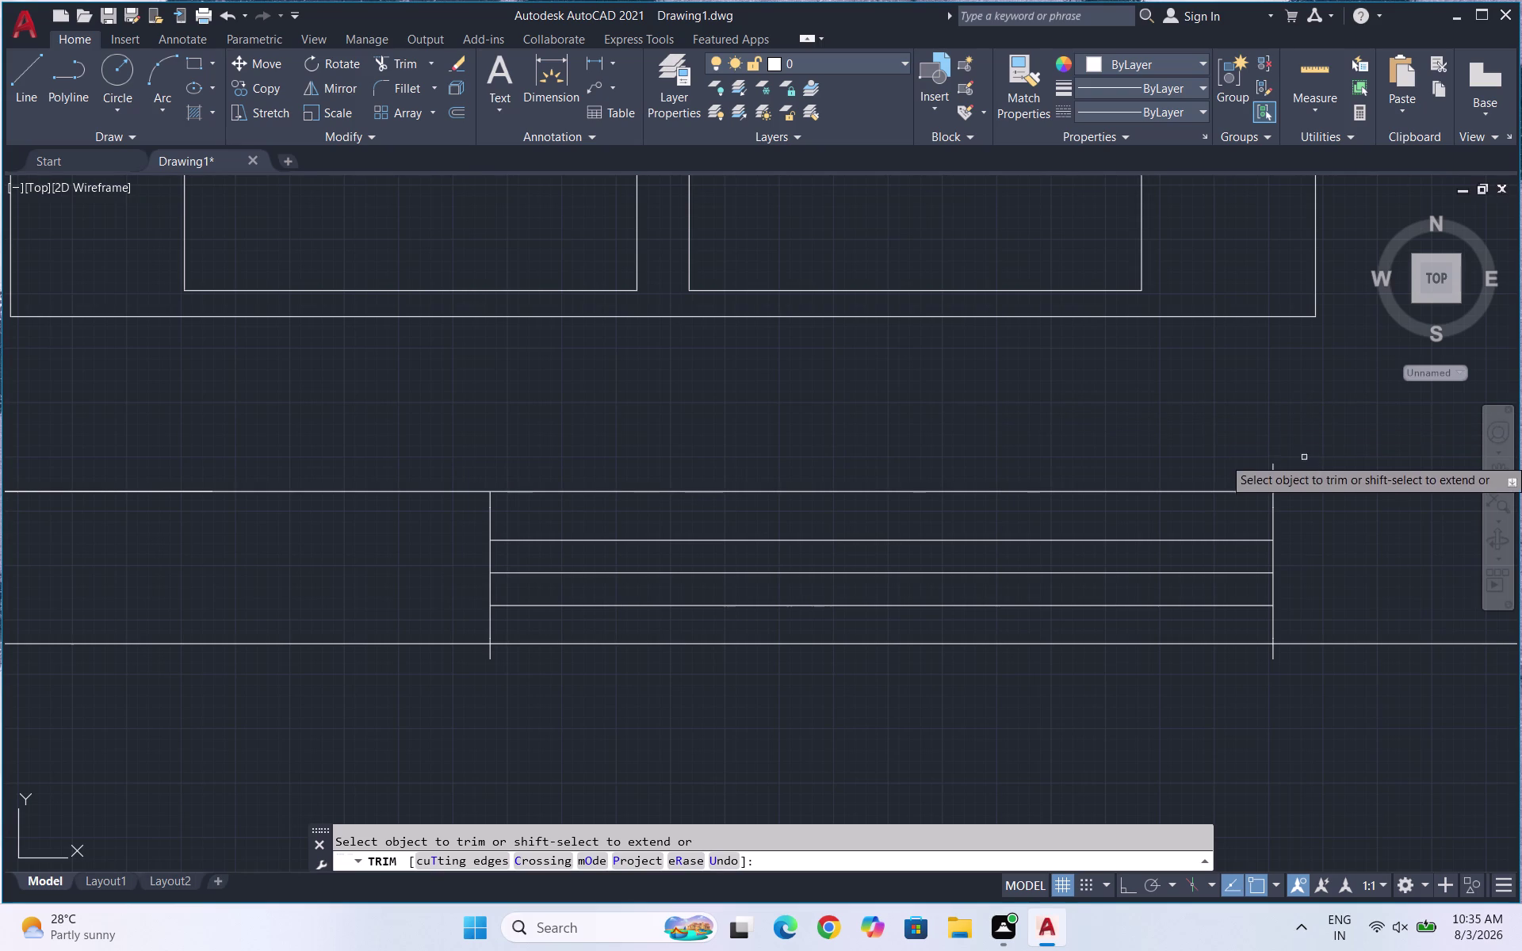
drag(1293, 468, 1158, 484)
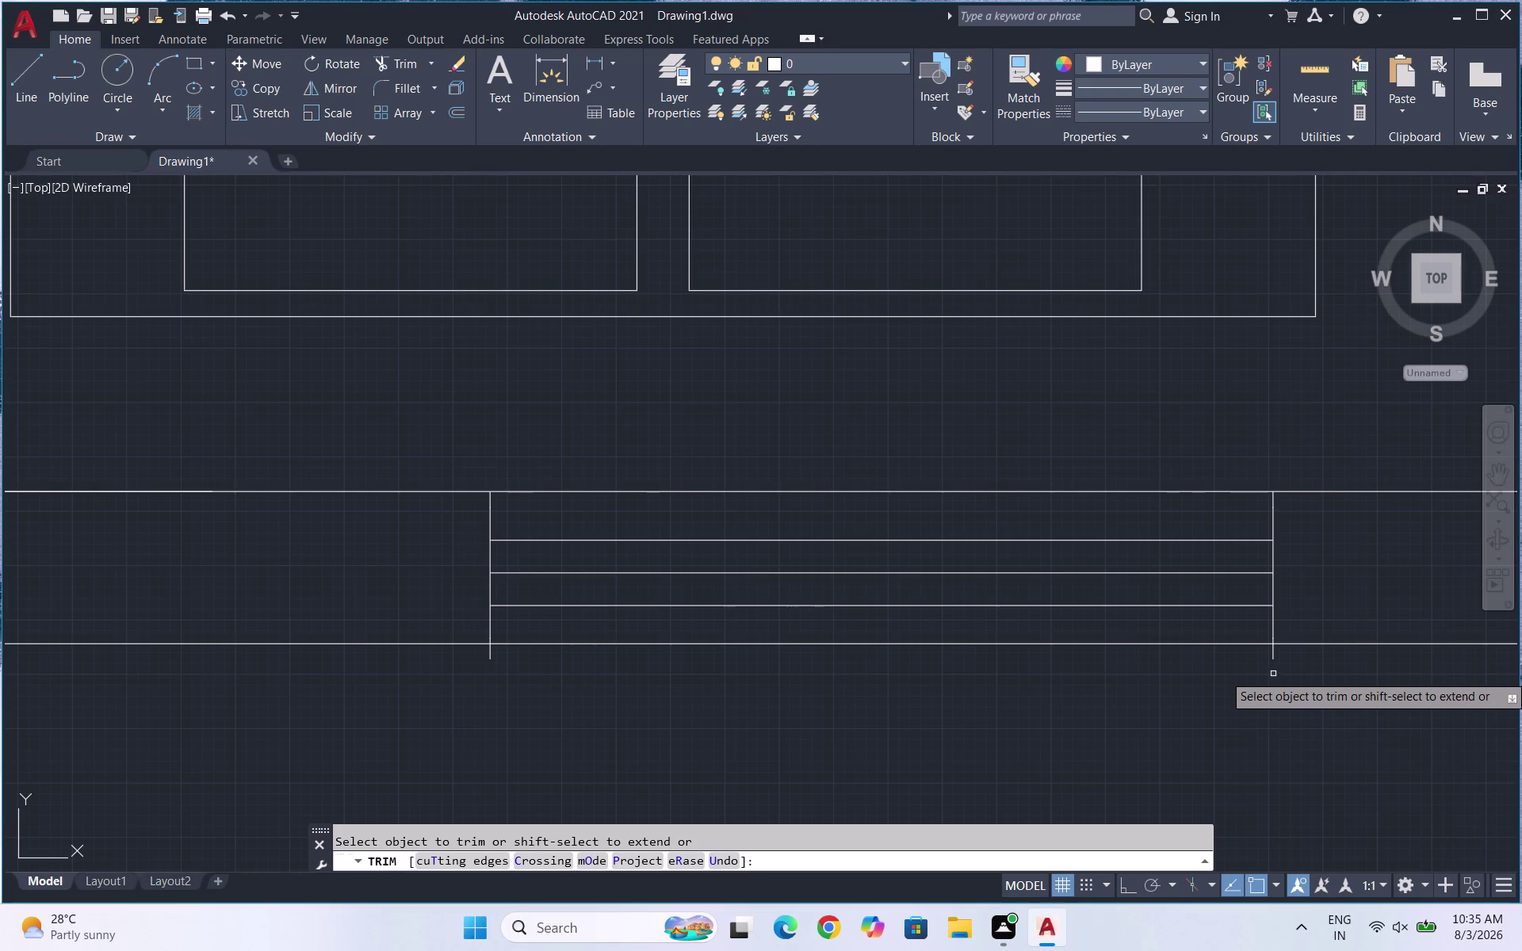
click(1276, 656)
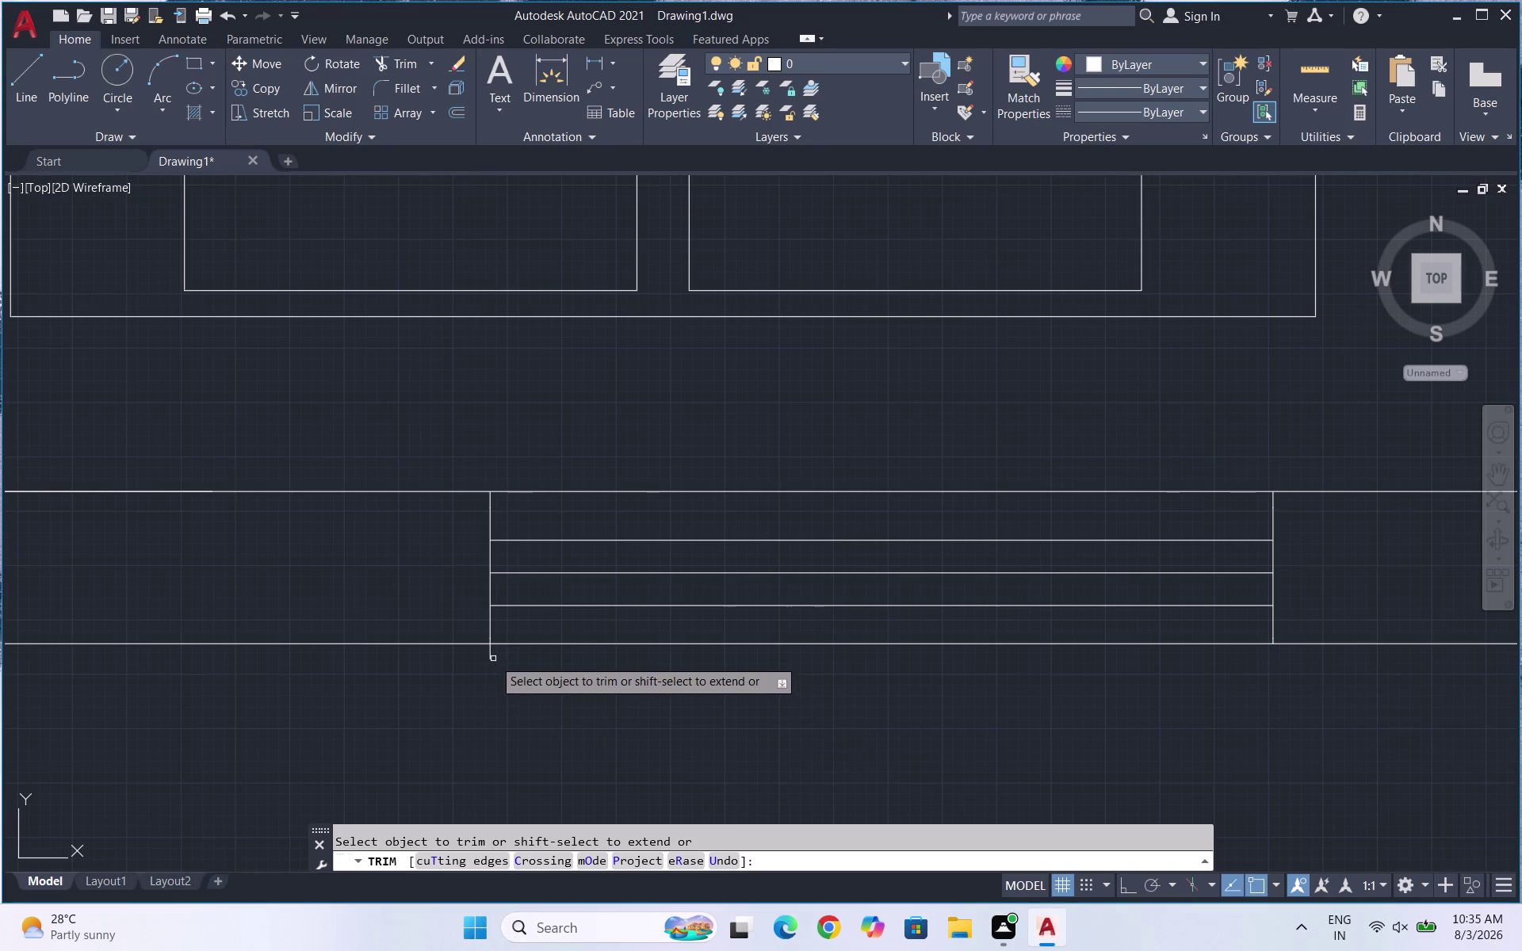
click(491, 657)
key(Escape)
scroll(down, 3)
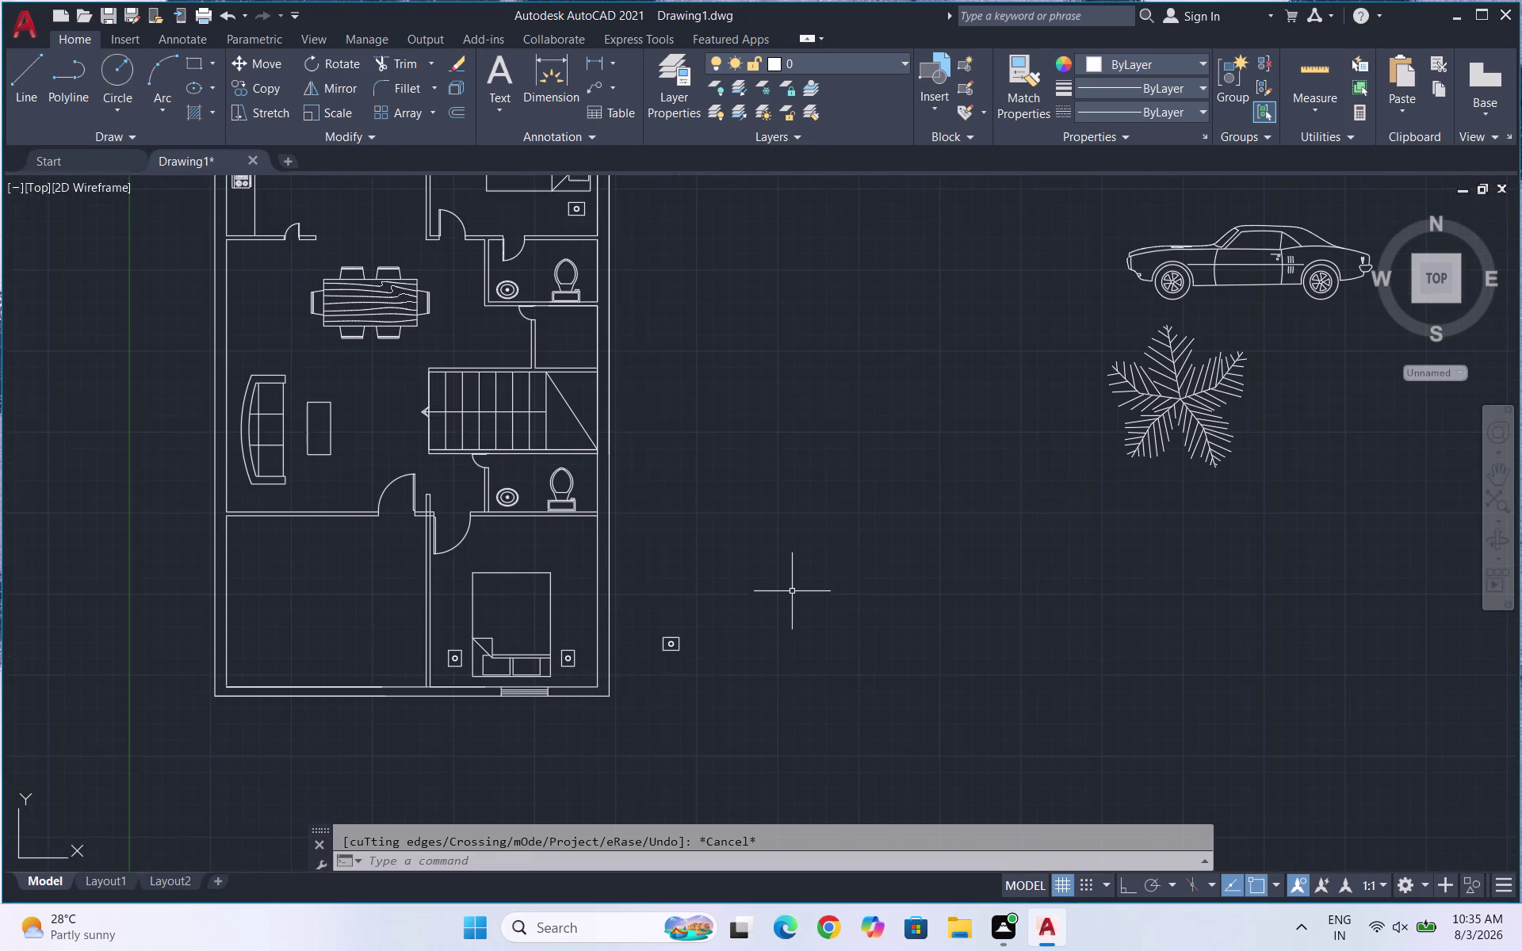
Rotate the window symbol upright about its corner, with Ortho on.
scroll(down, 3)
scroll(up, 3)
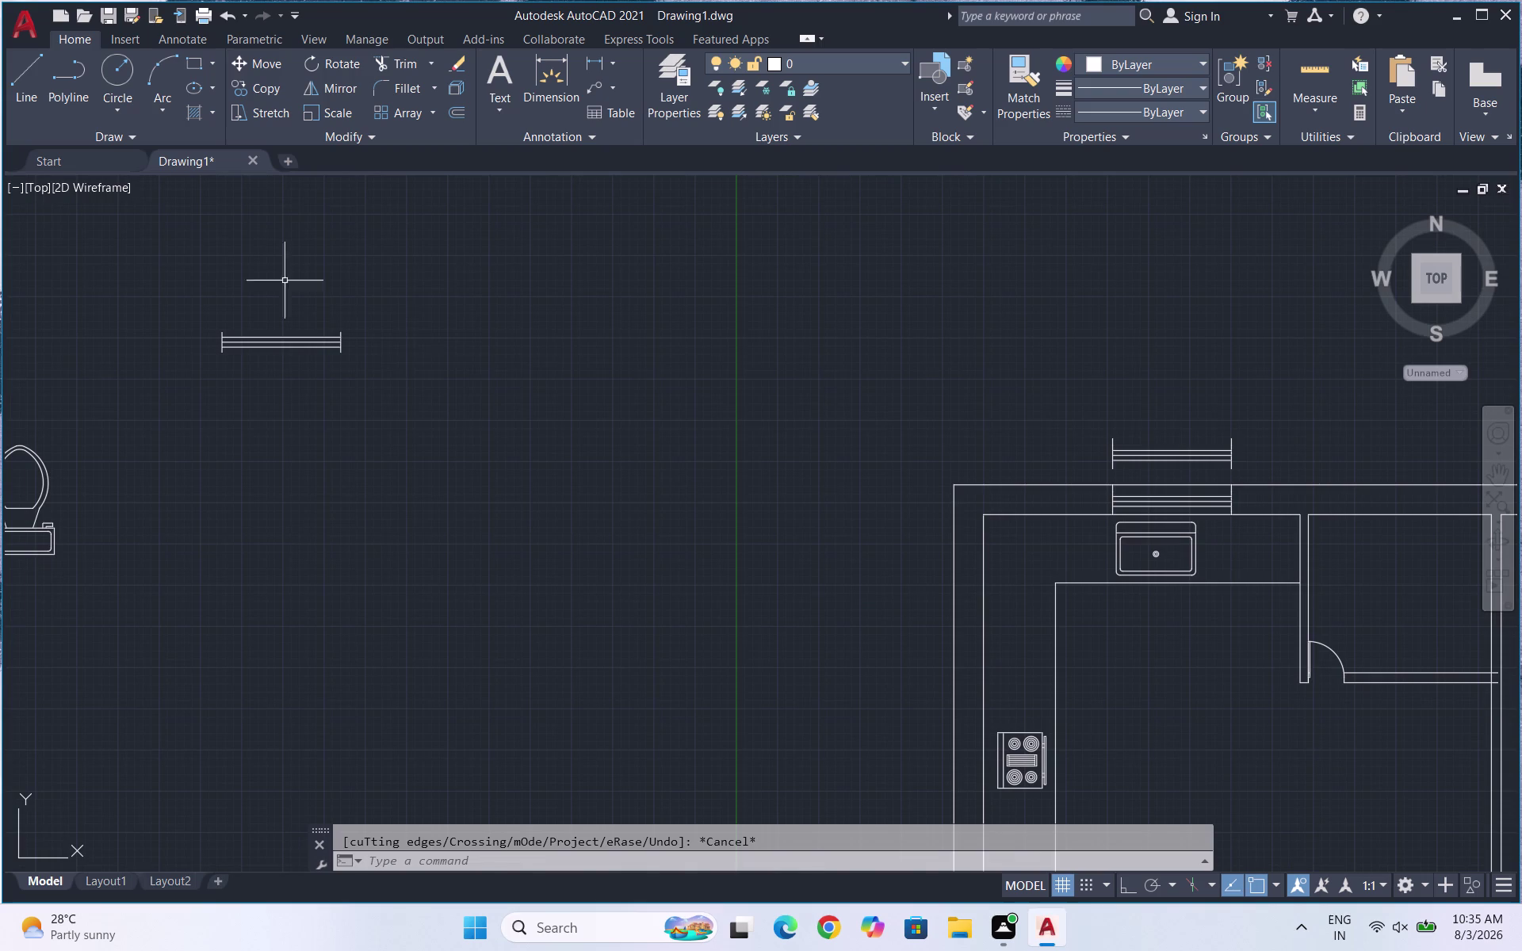
scroll(down, 3)
scroll(up, 3)
drag(1028, 415, 1017, 406)
click(785, 358)
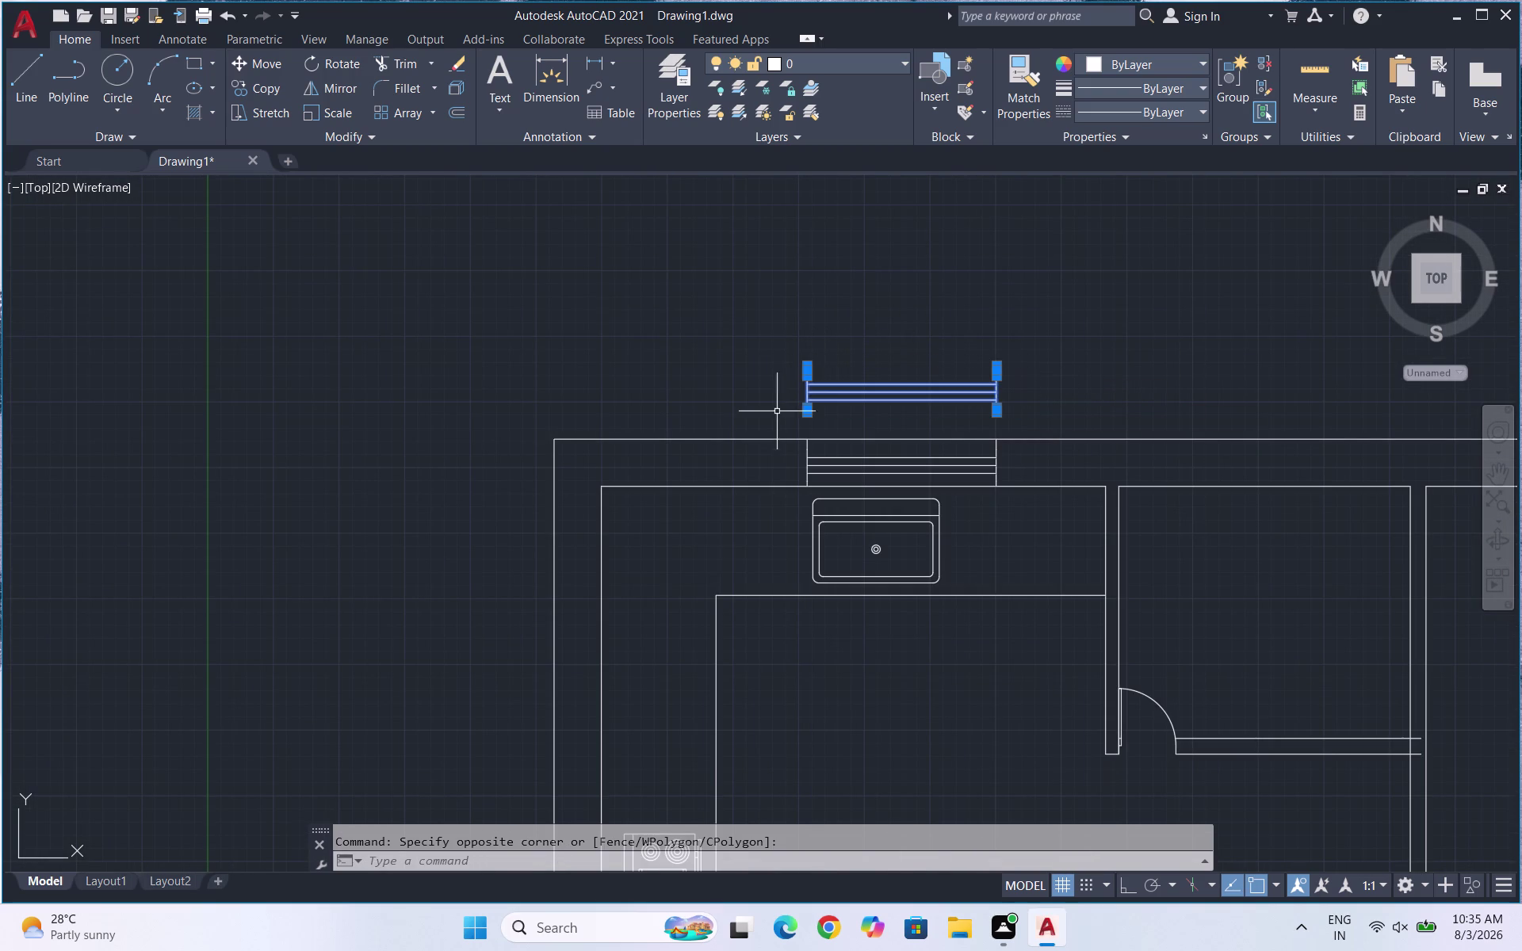
text(RO)
key(Return)
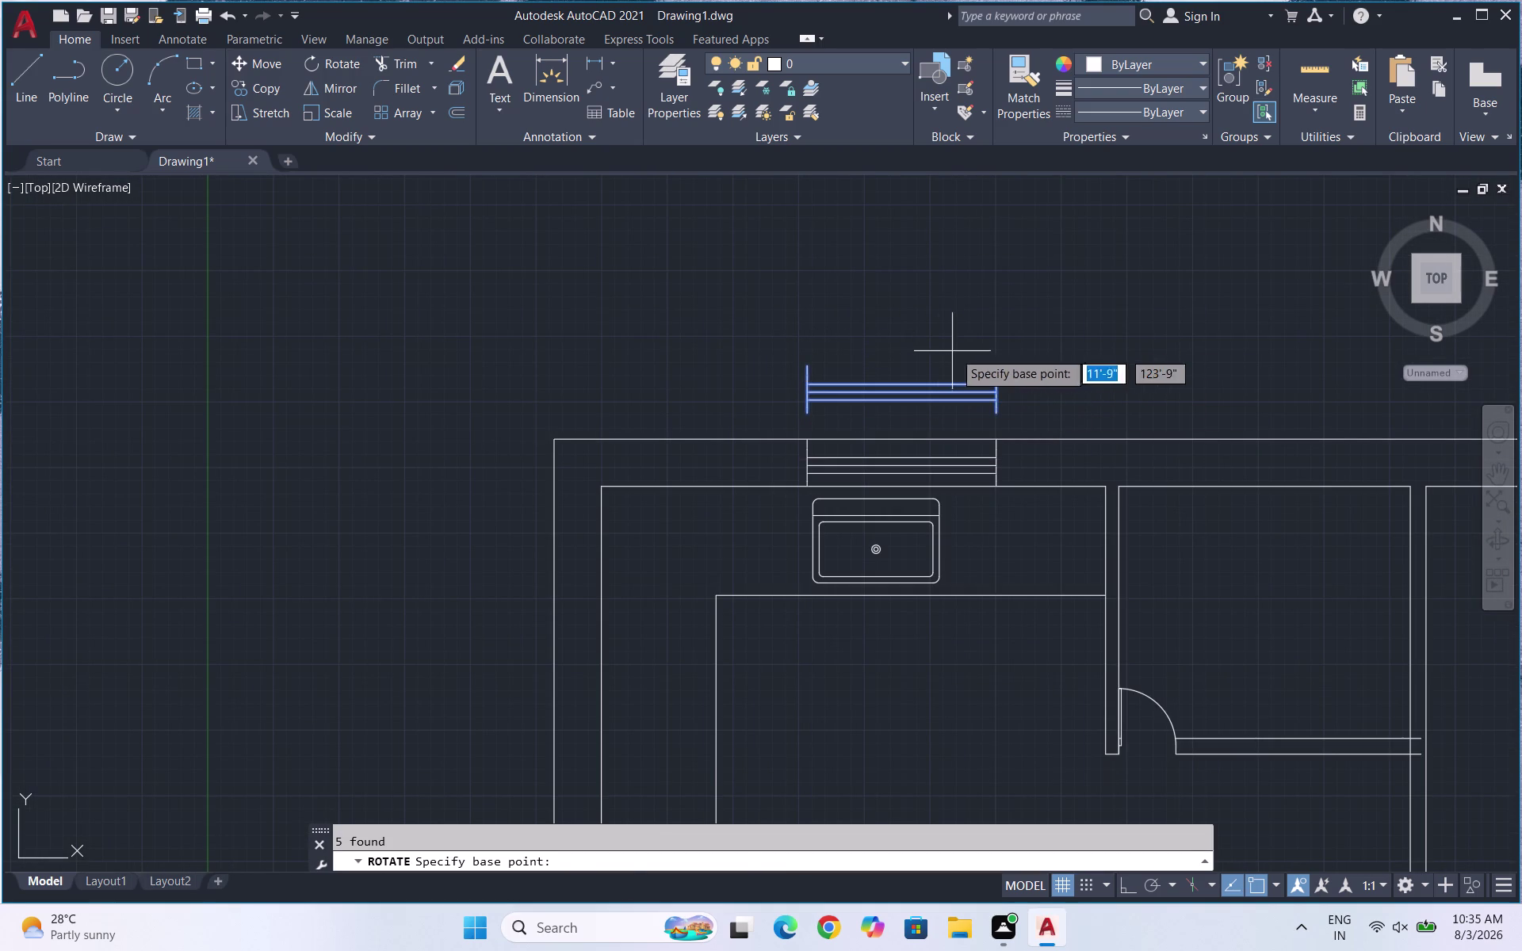
click(995, 365)
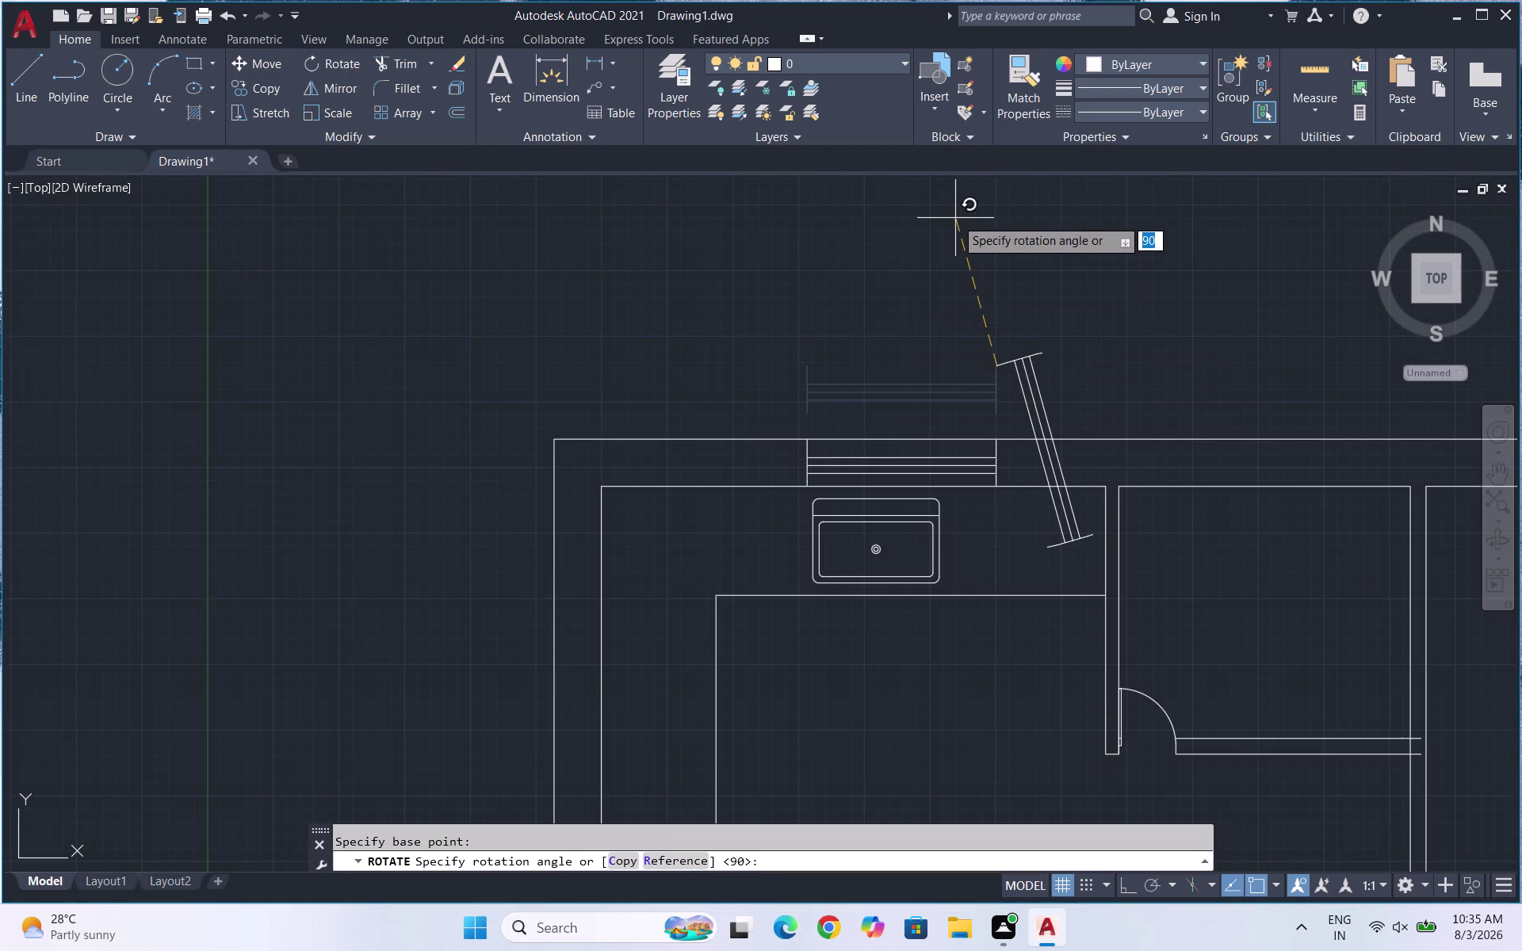
key(F8)
click(956, 233)
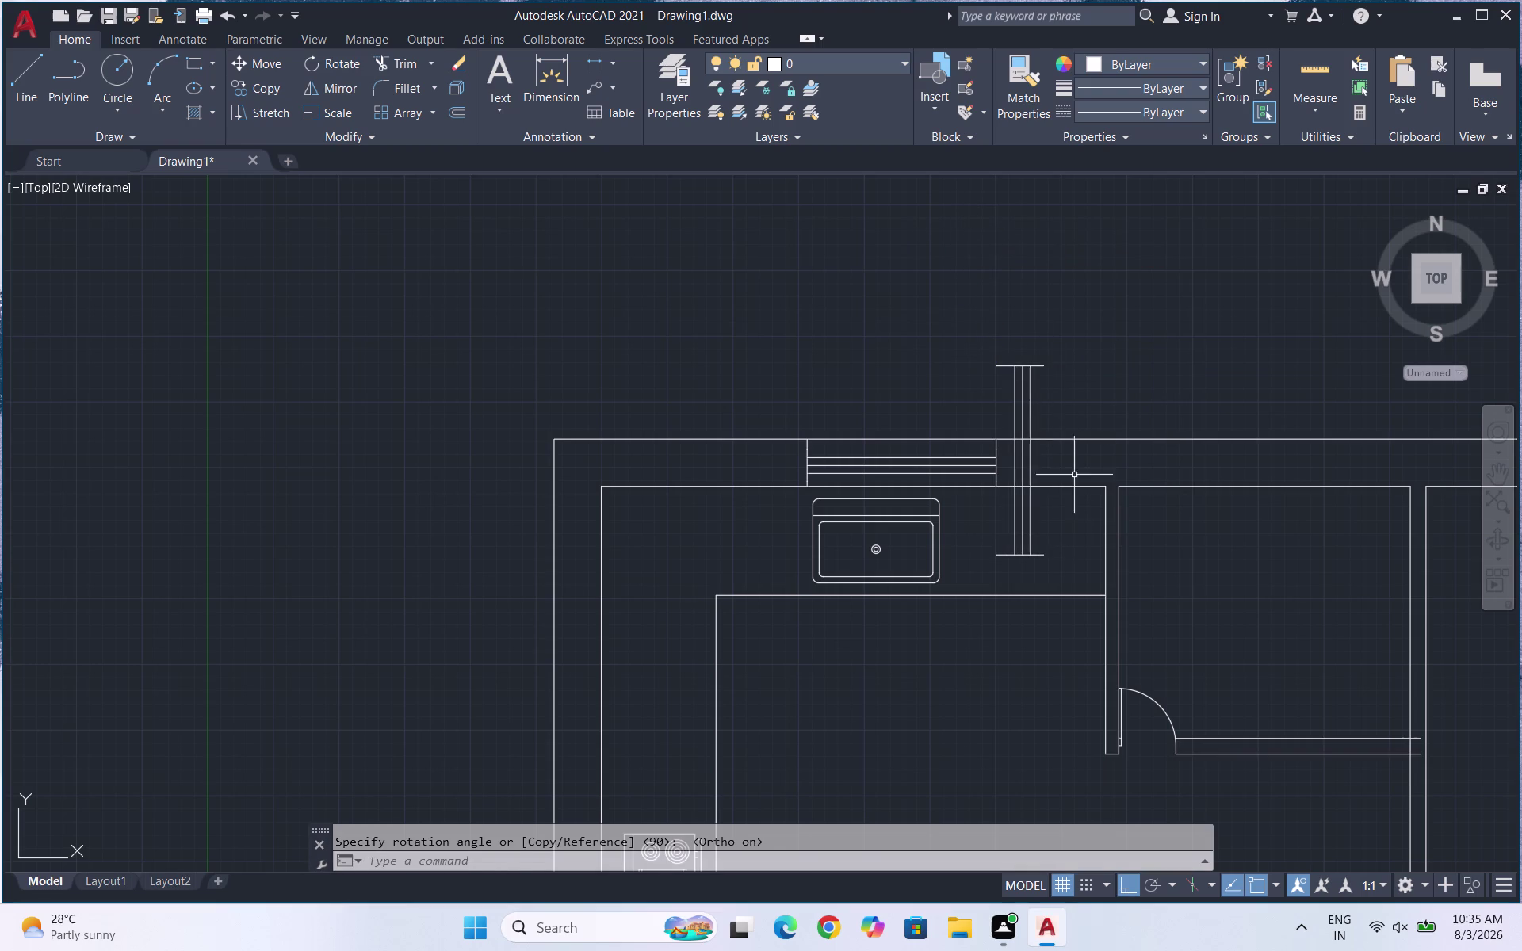
Select the rotated window lines and start a move, then cancel it.
drag(1051, 571, 1039, 559)
click(988, 541)
key(m)
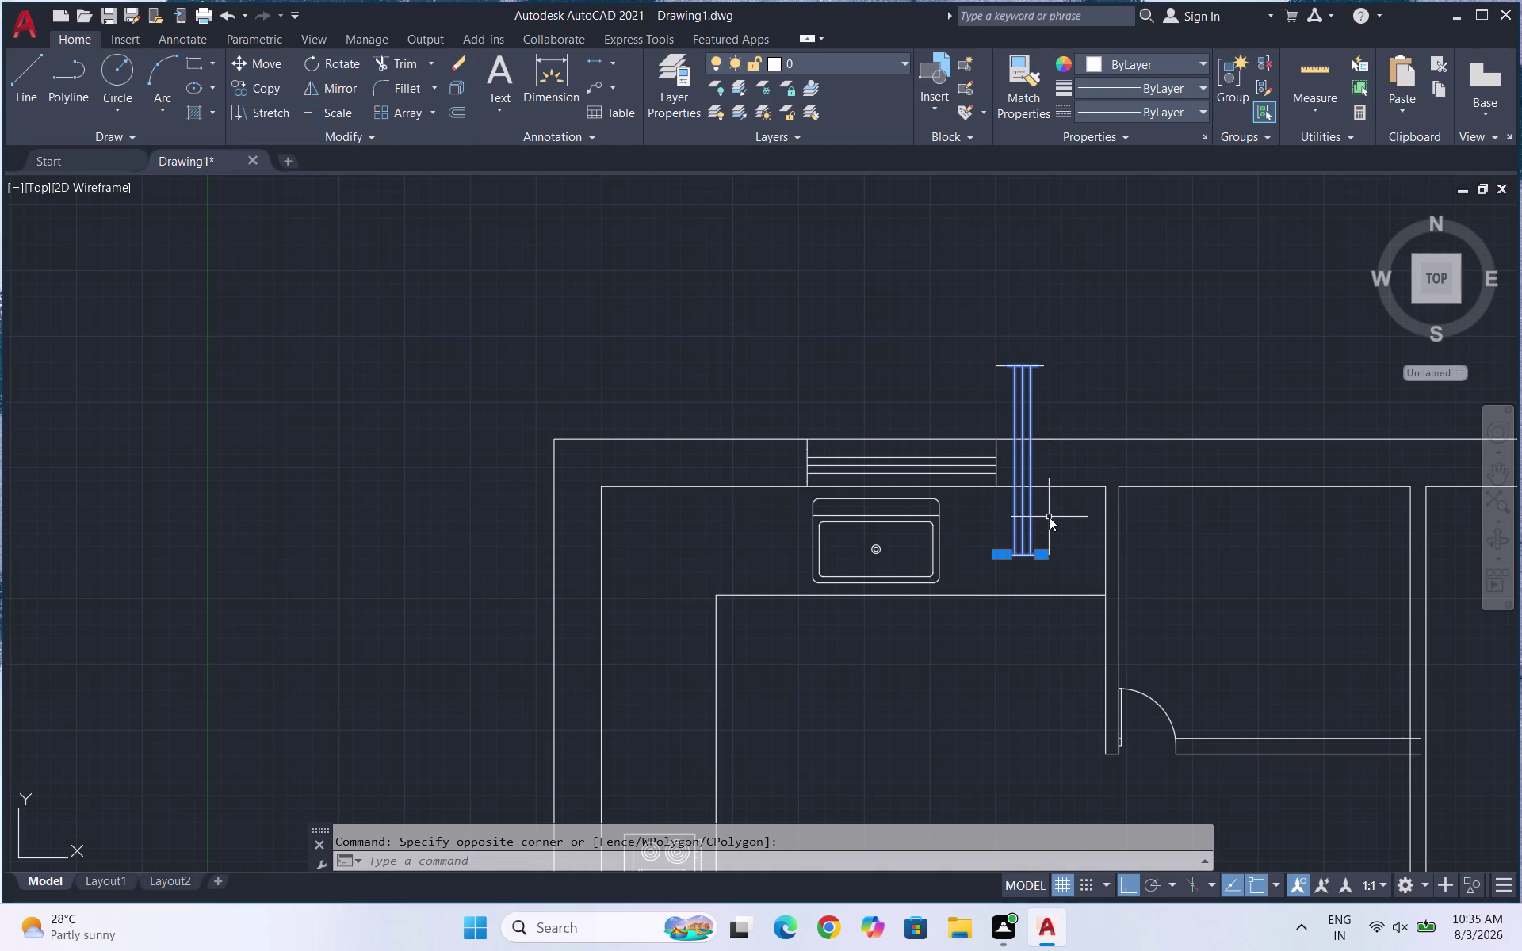
key(Return)
click(1008, 385)
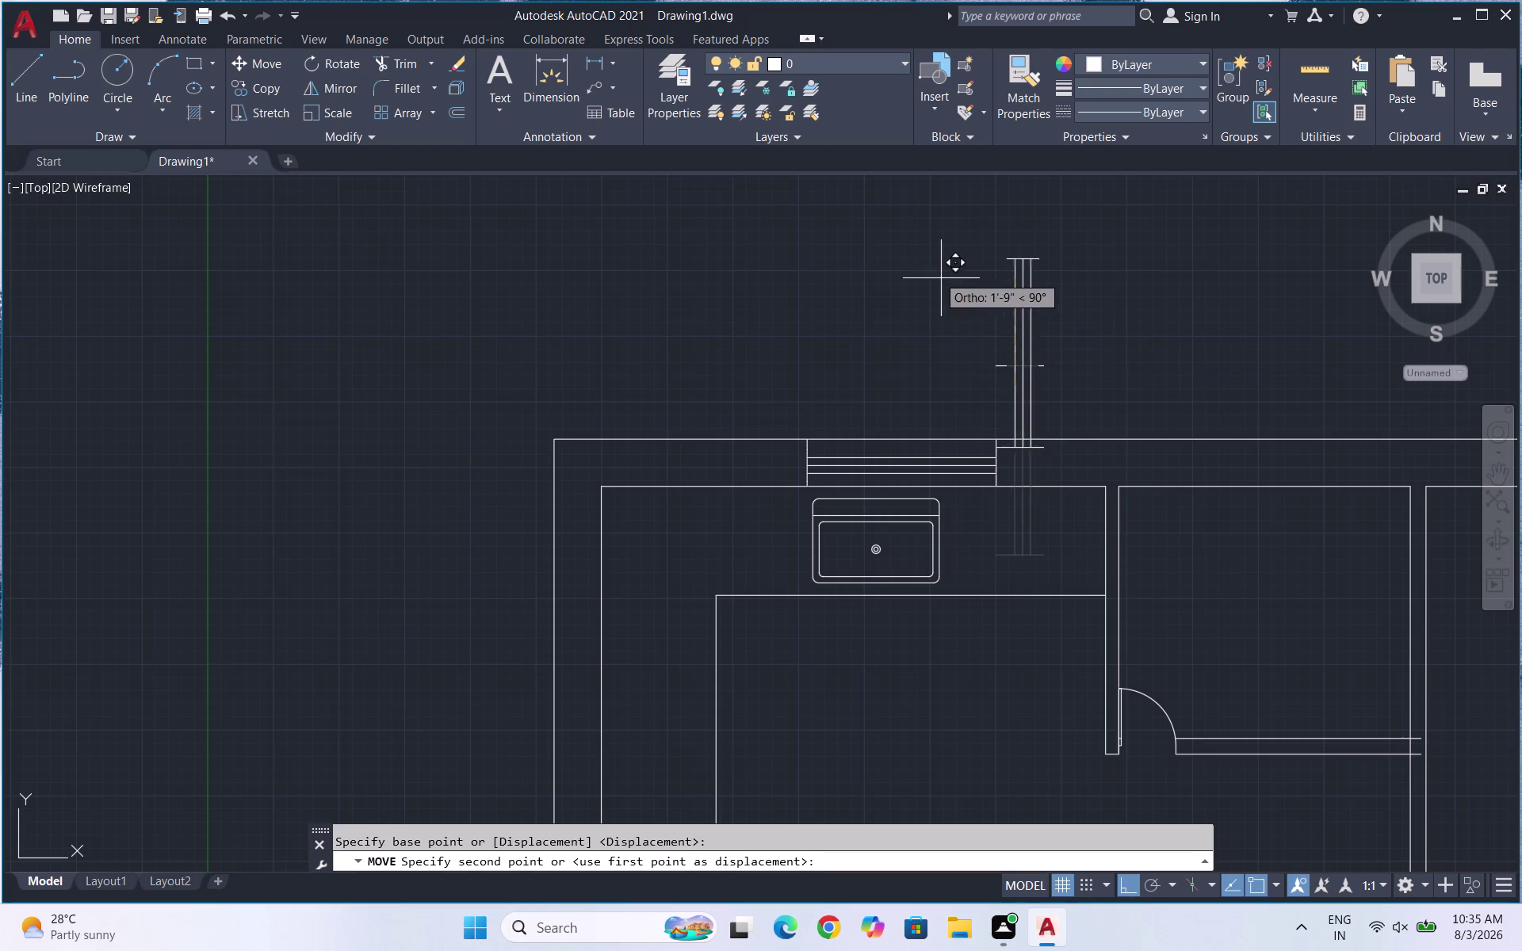
key(Escape)
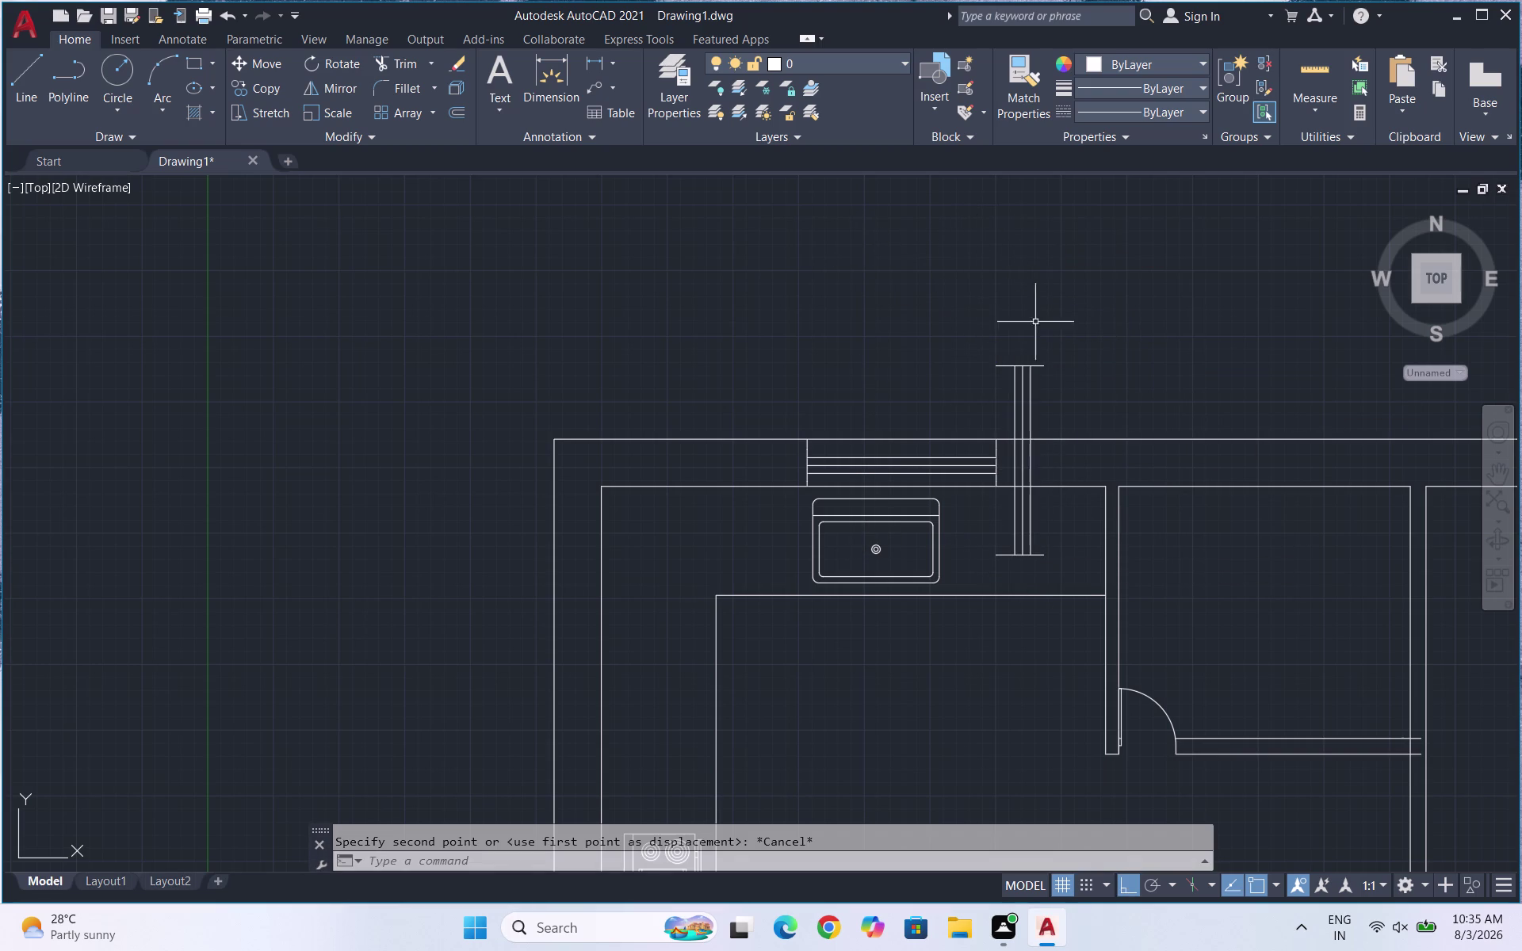
drag(1047, 559, 1033, 554)
click(984, 525)
Select the top crossing line and bottom end line to join with the upright window.
scroll(up, 3)
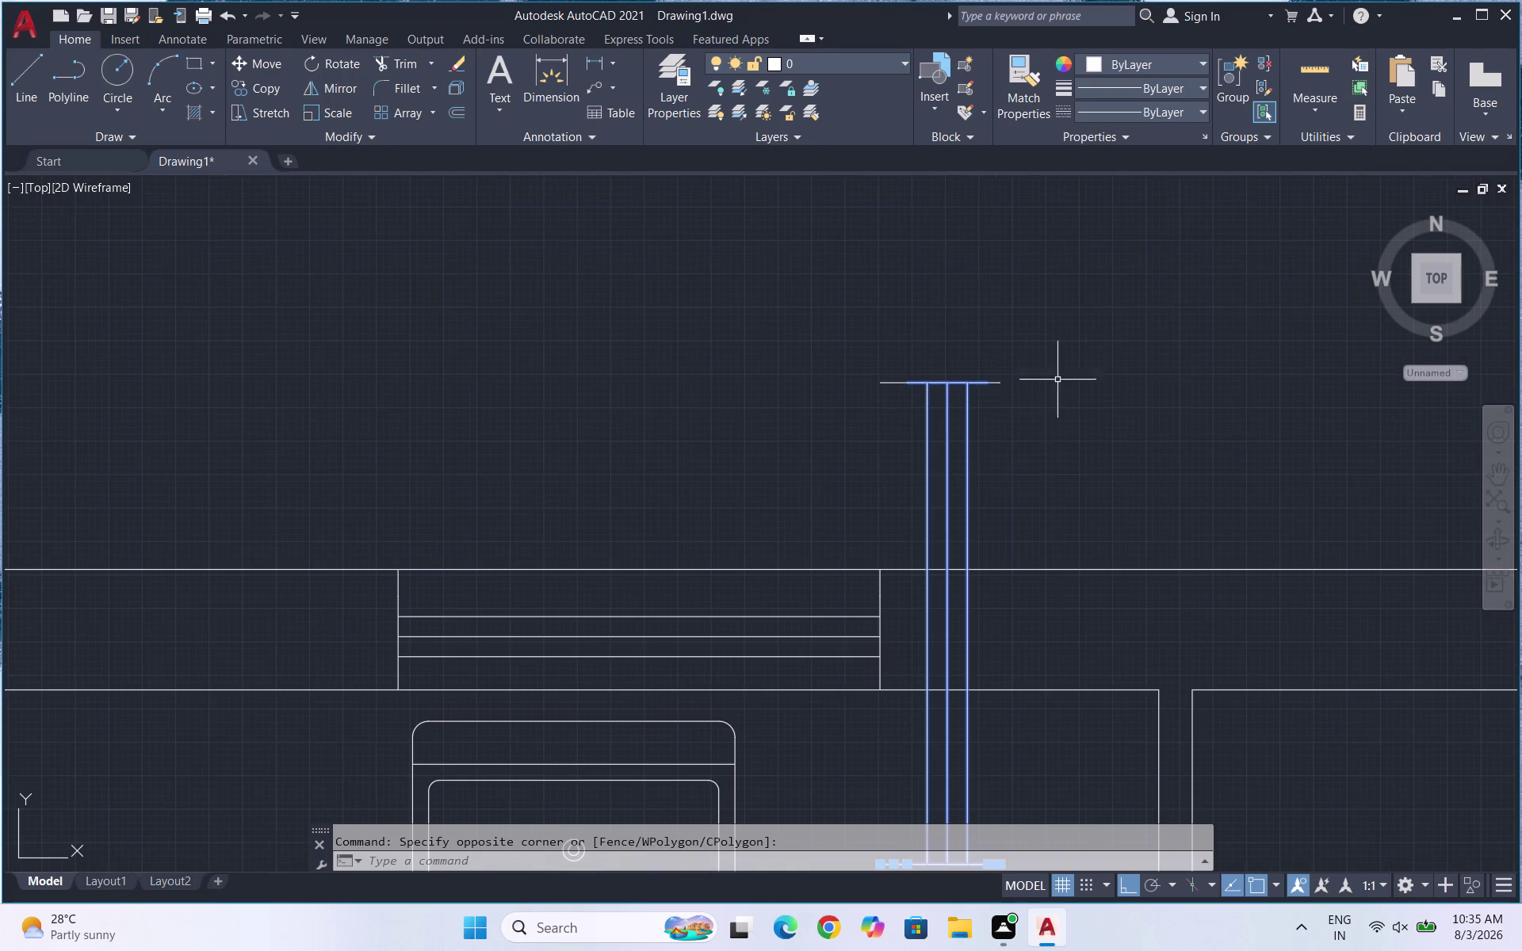
drag(1041, 418, 976, 411)
click(859, 360)
text(J)
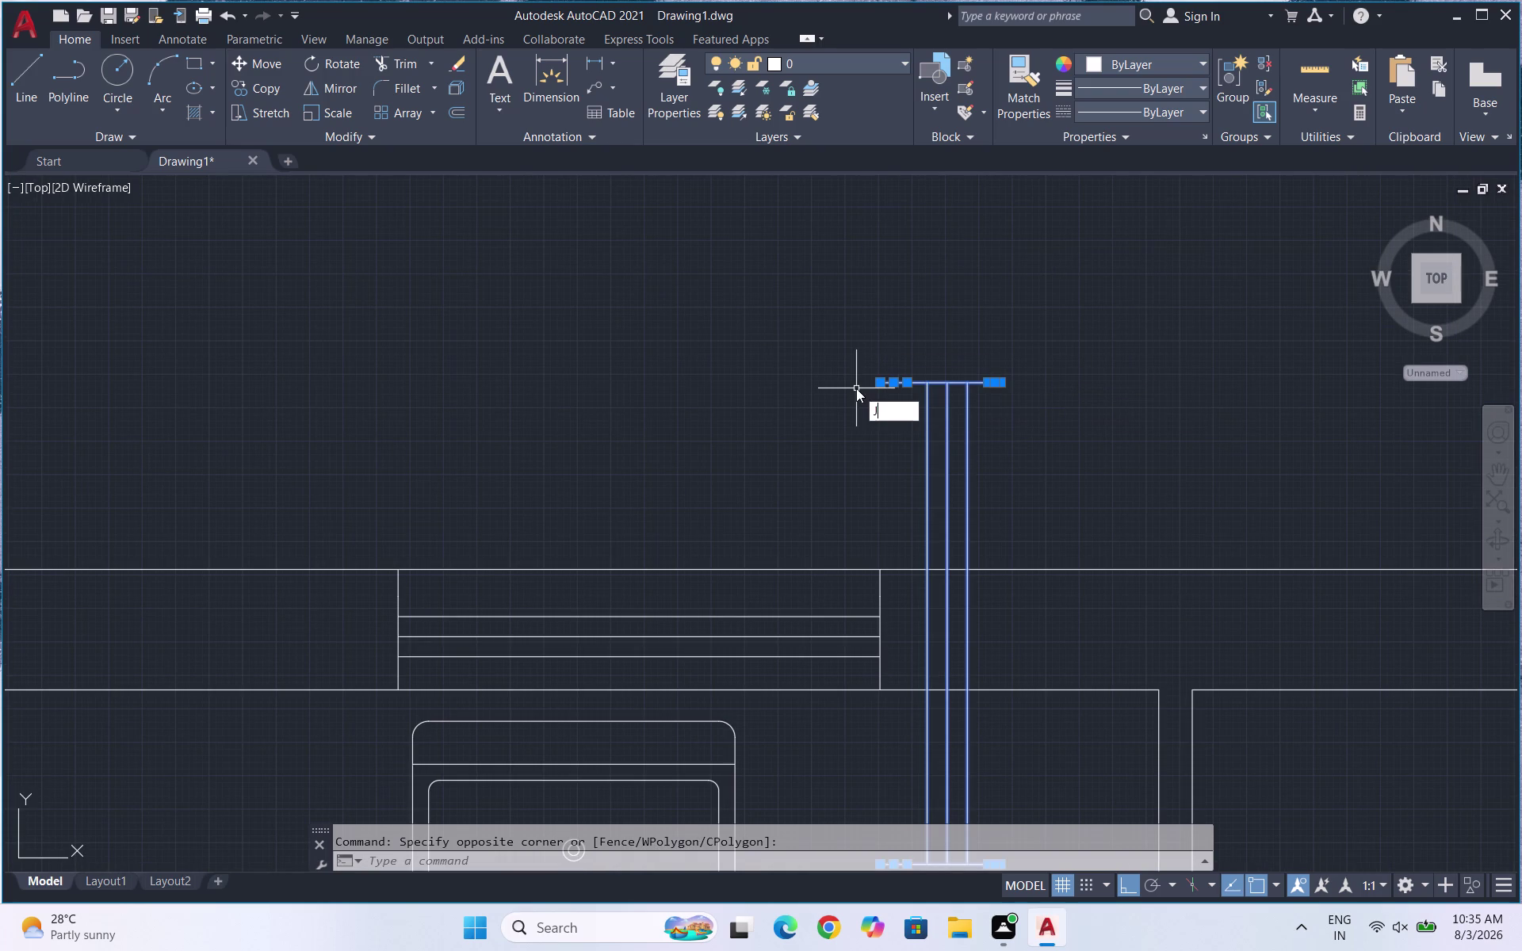
text(OIN)
key(Return)
drag(1050, 470, 1008, 449)
click(876, 342)
scroll(down, 3)
scroll(up, 3)
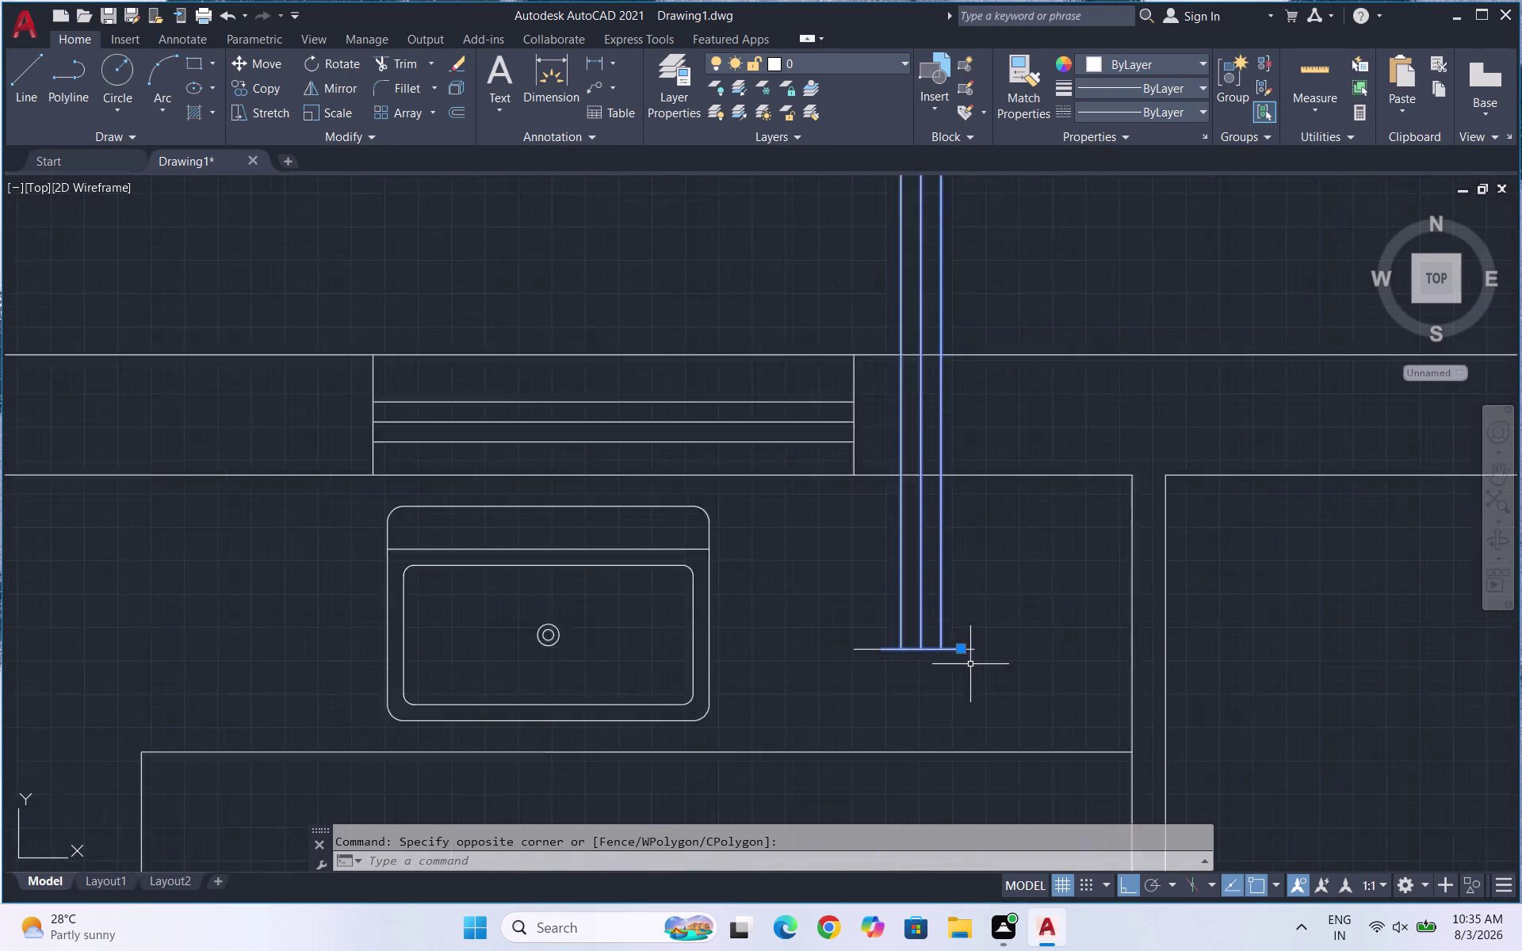
scroll(up, 3)
drag(987, 675, 967, 646)
click(723, 615)
Start moving the capped window lines, cancel, and select the vertical window symbol.
key(m)
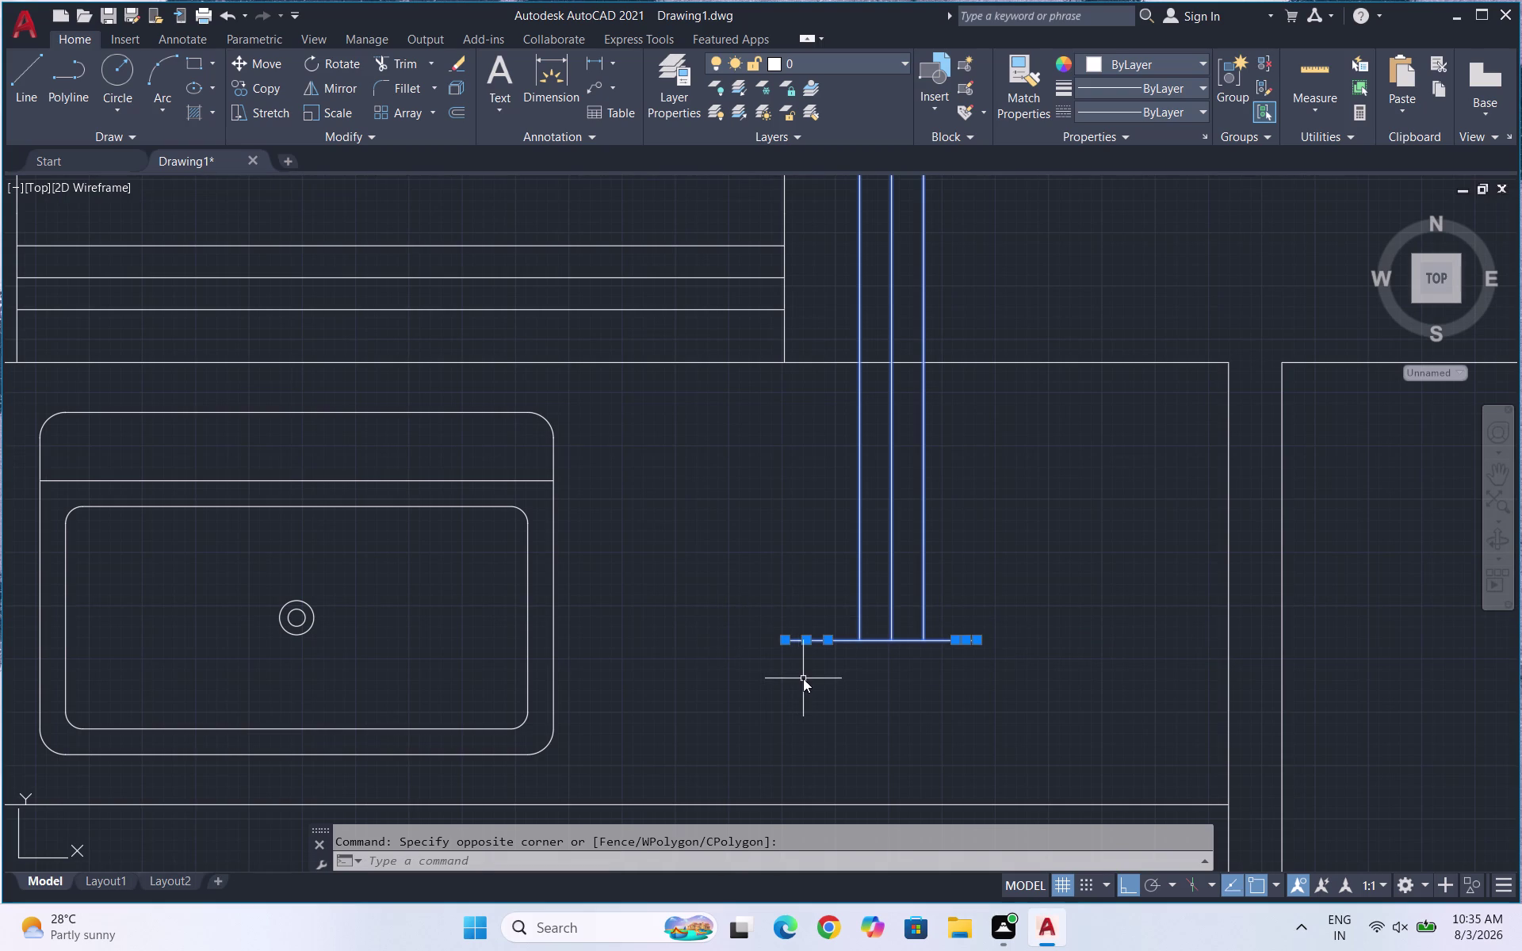
key(Return)
click(803, 648)
scroll(down, 3)
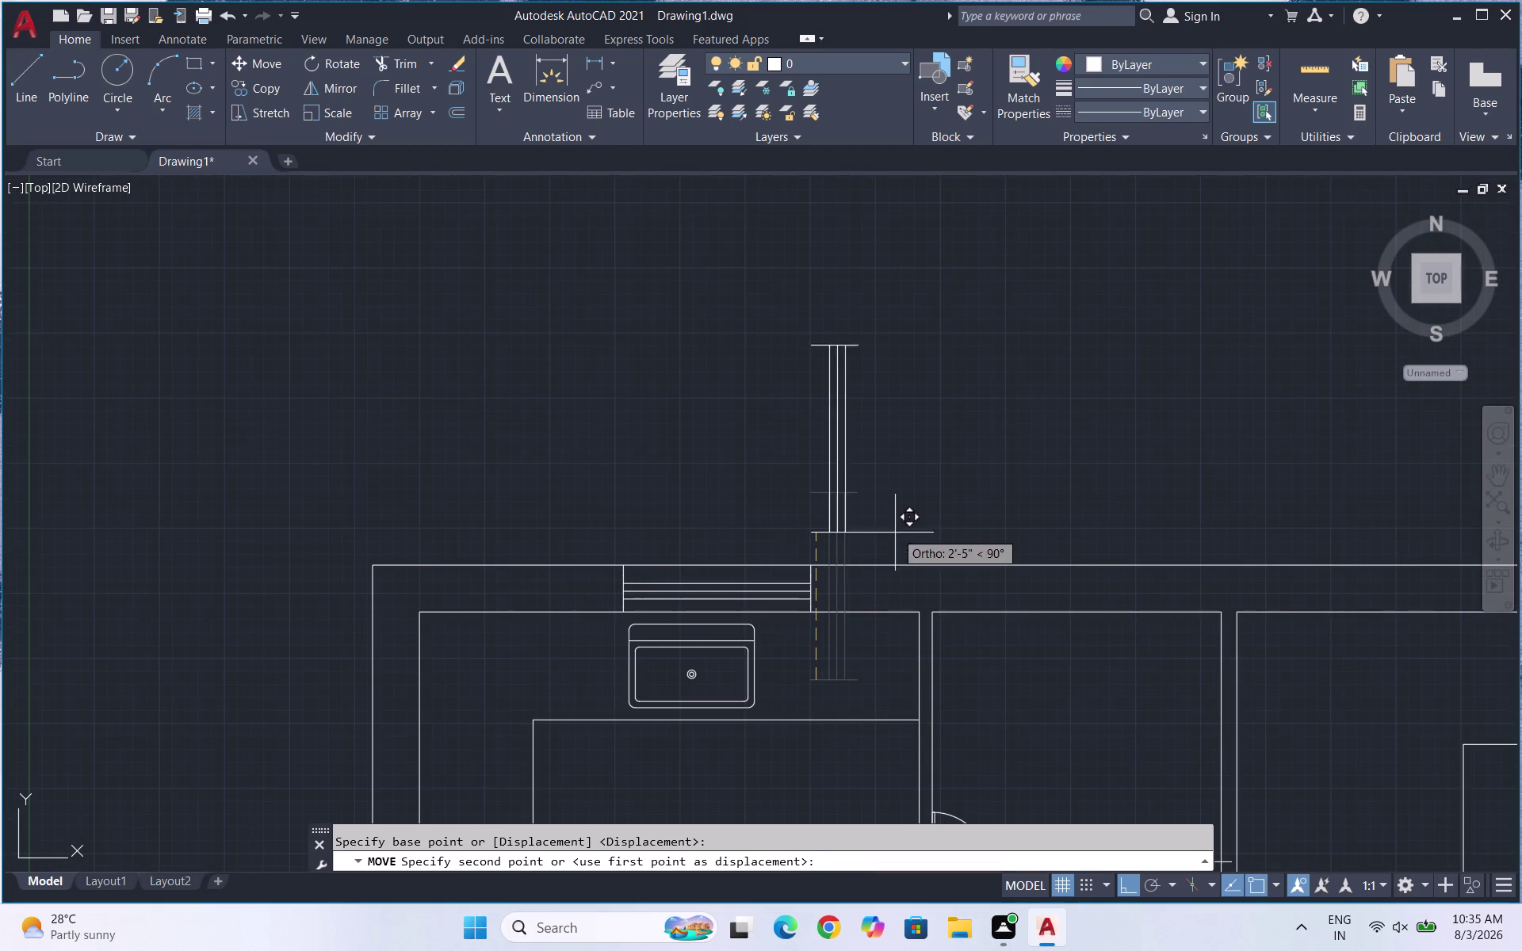
click(903, 459)
click(918, 486)
key(Escape)
drag(913, 486, 891, 469)
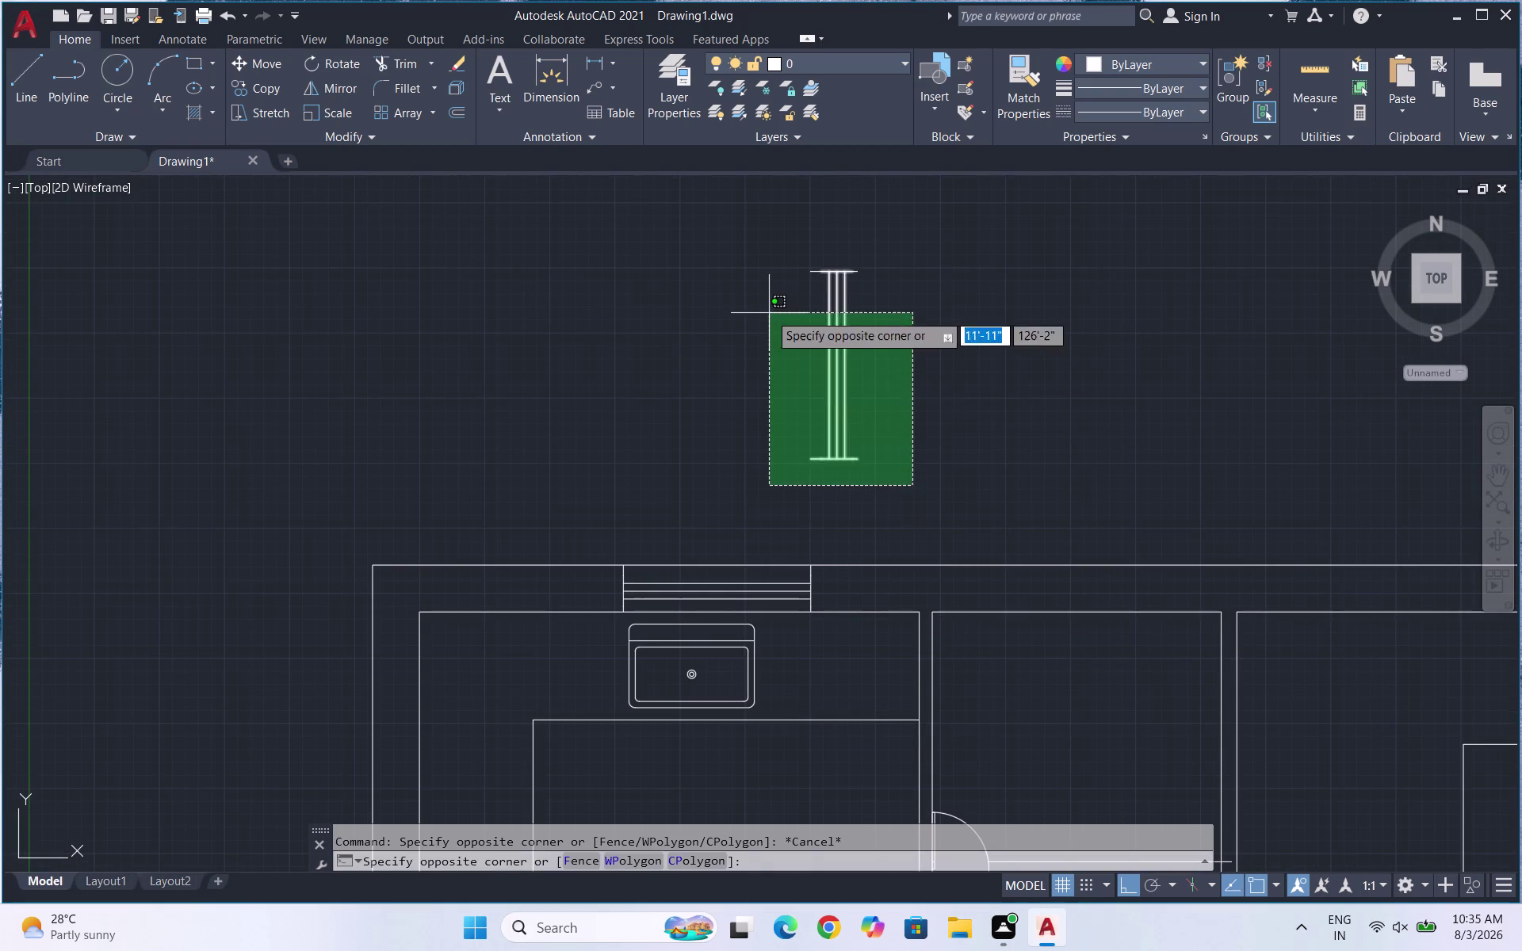
click(755, 242)
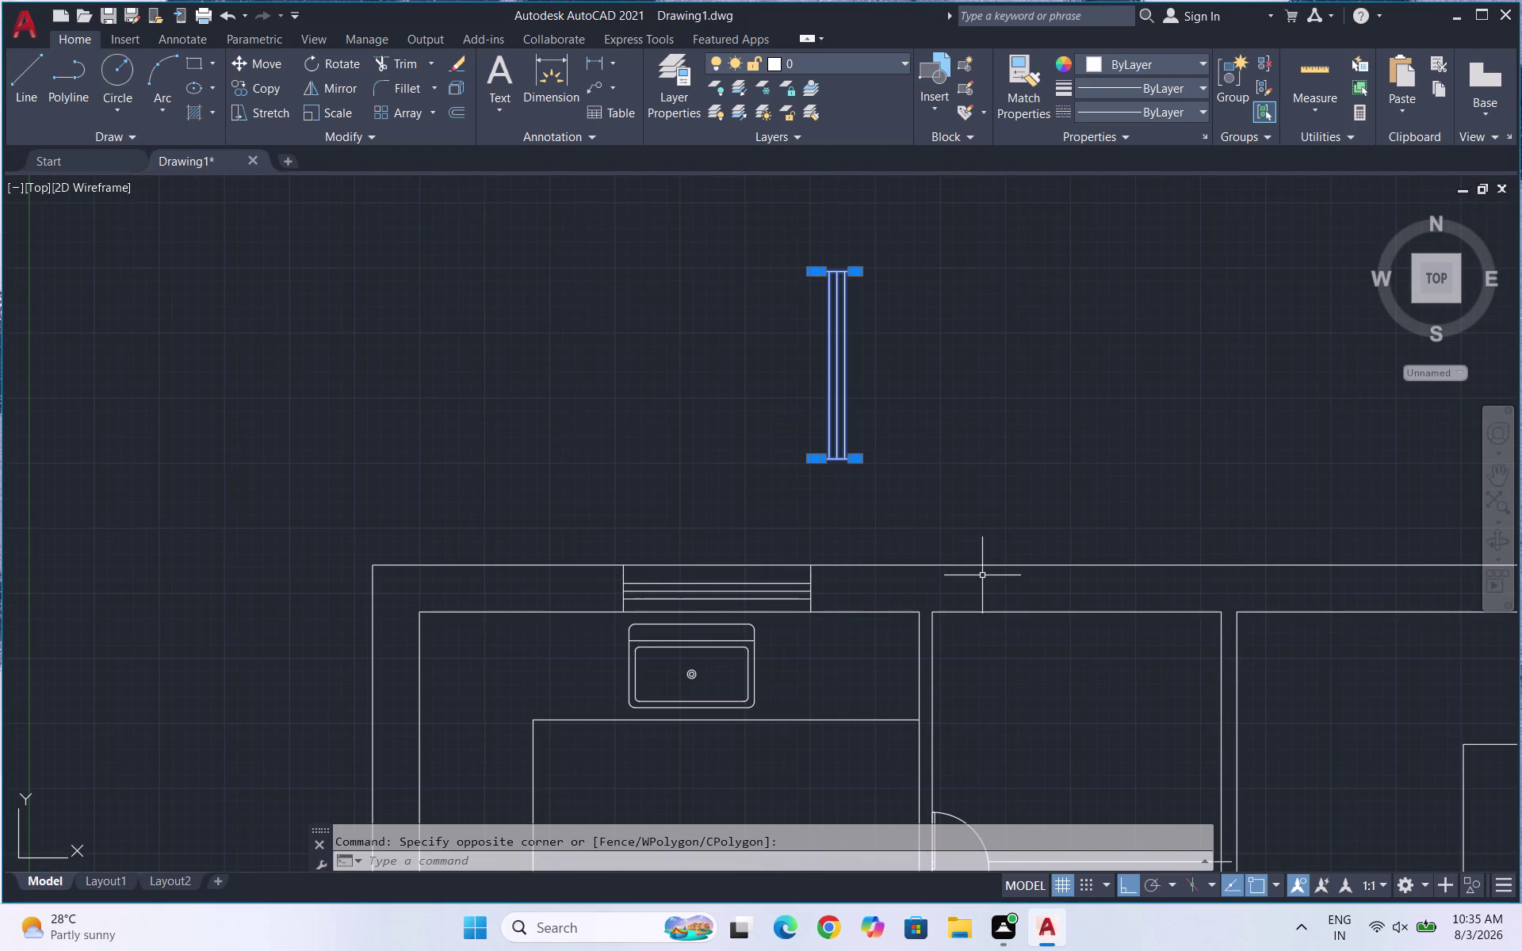
Select the vertical window and start copying from its end, with Ortho off.
text(COO)
key(Return)
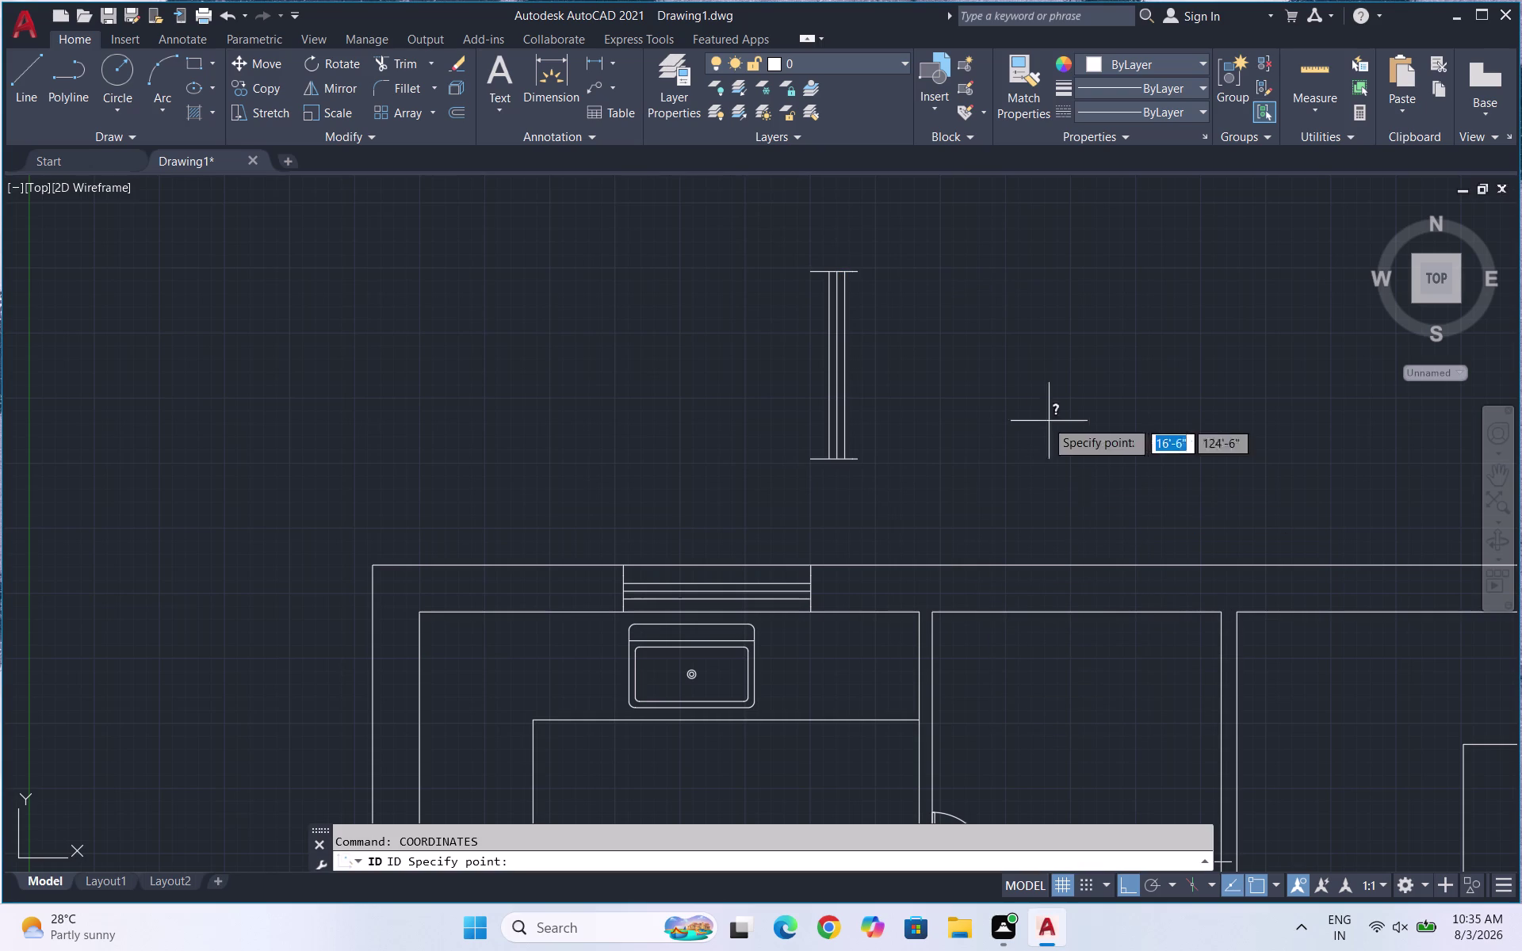
key(Escape)
drag(897, 510, 857, 435)
click(781, 203)
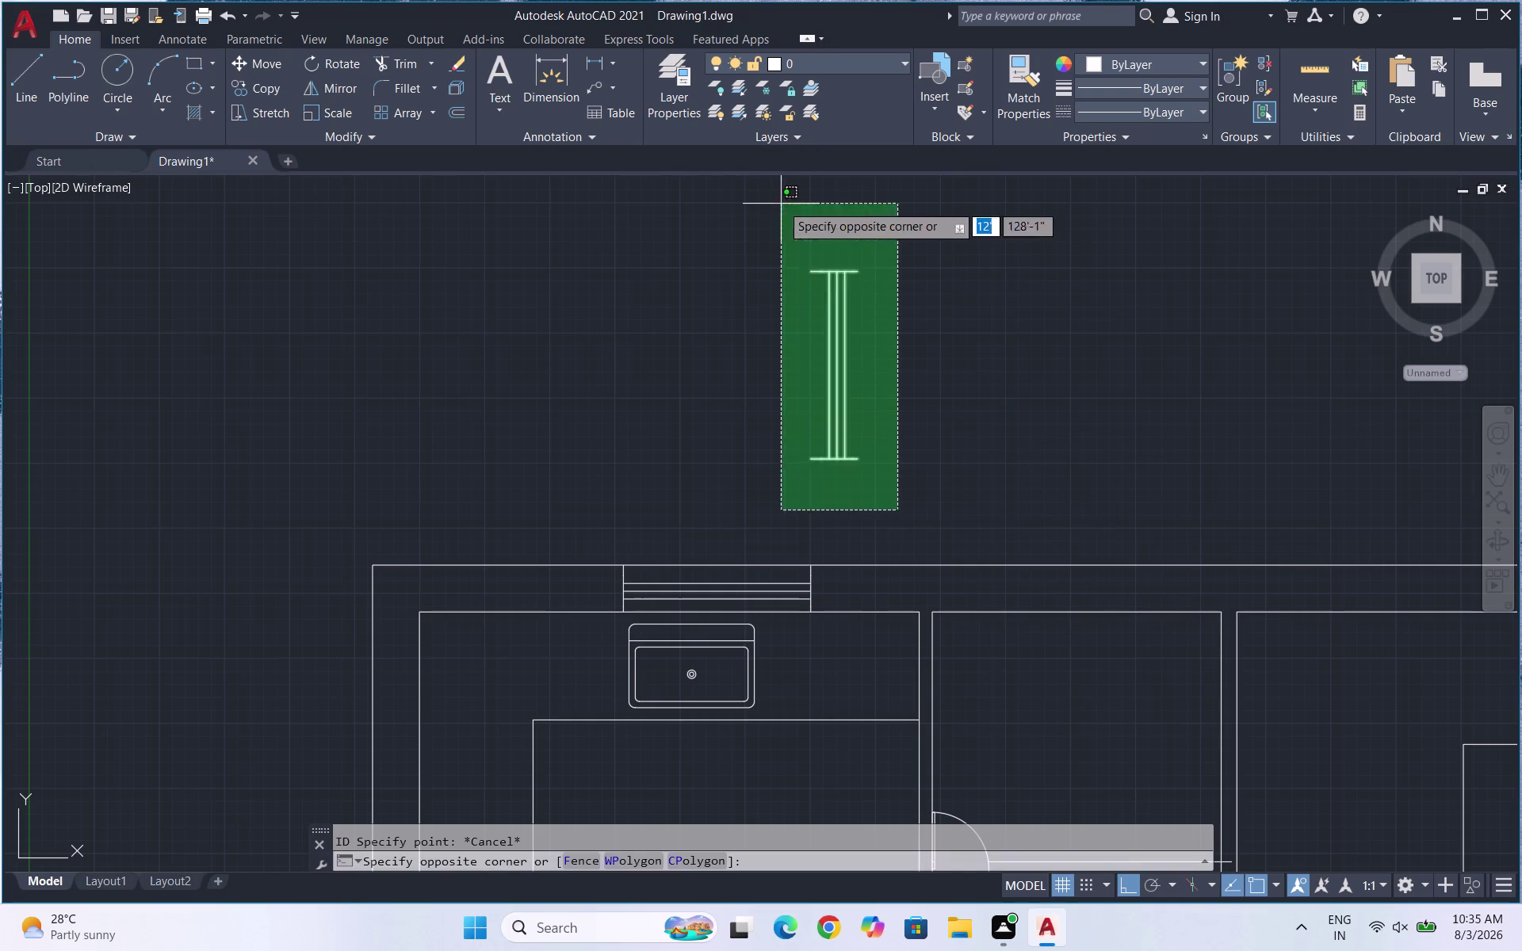
text(CO)
key(Return)
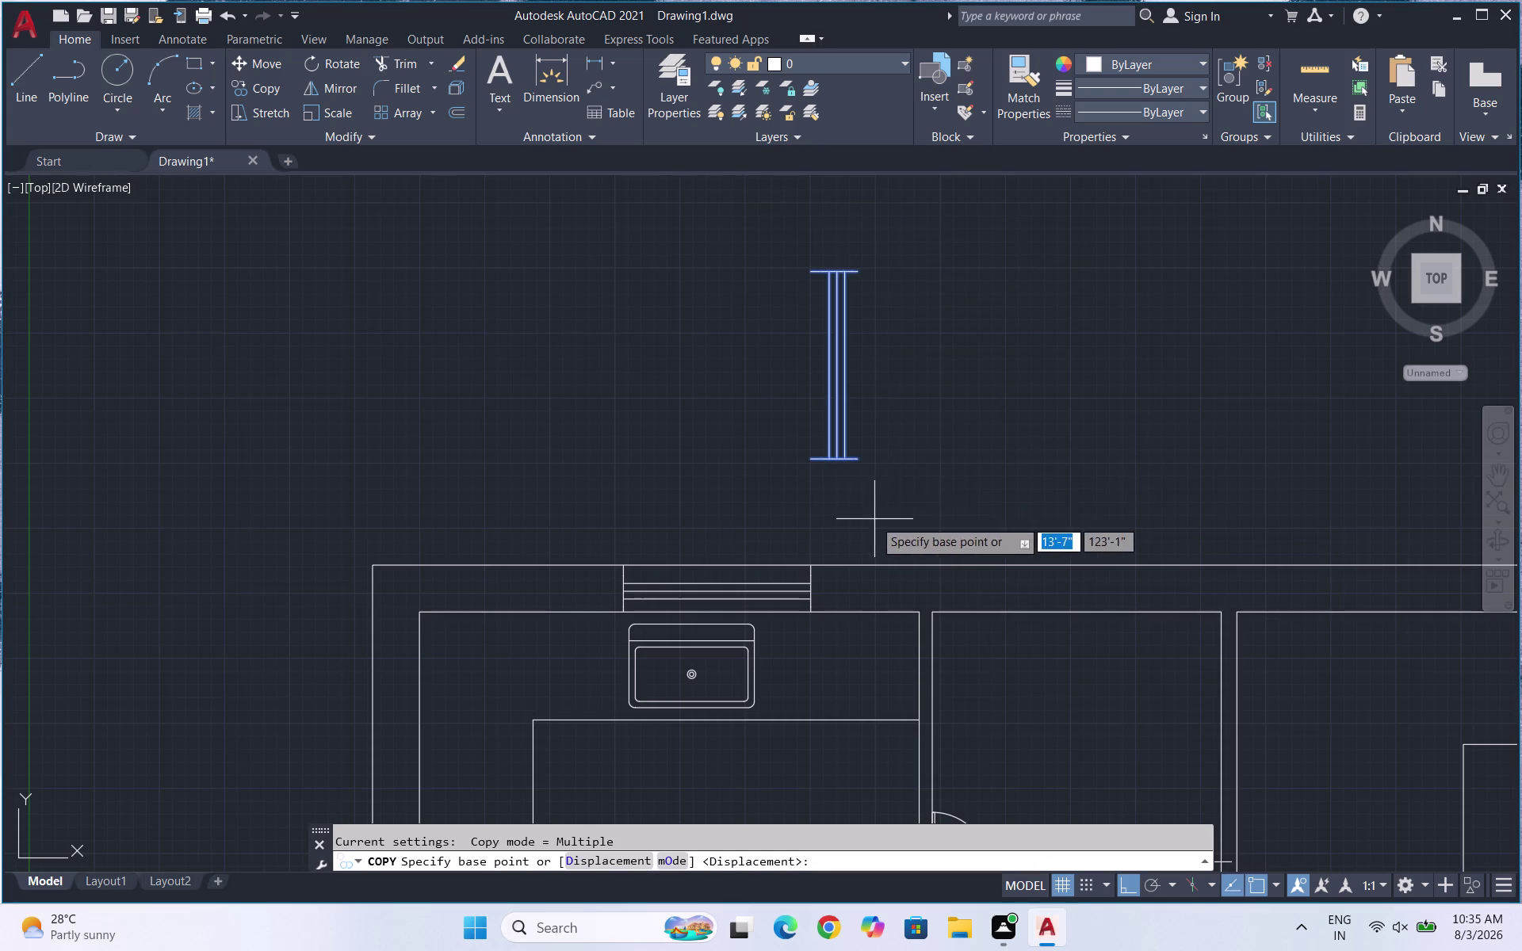
click(811, 457)
scroll(down, 3)
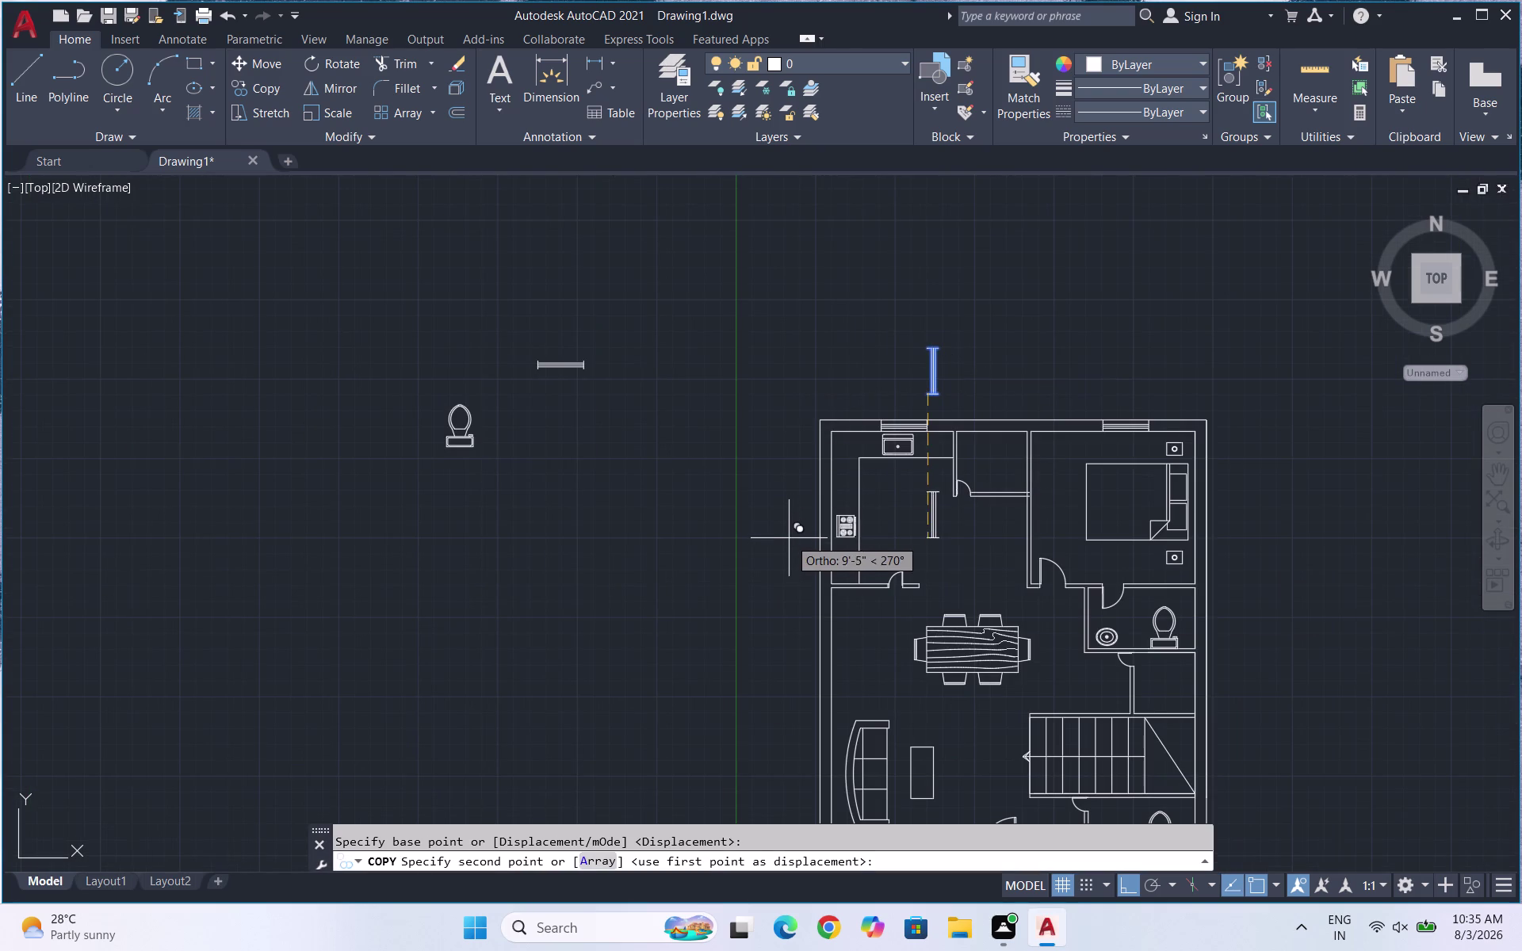
key(F8)
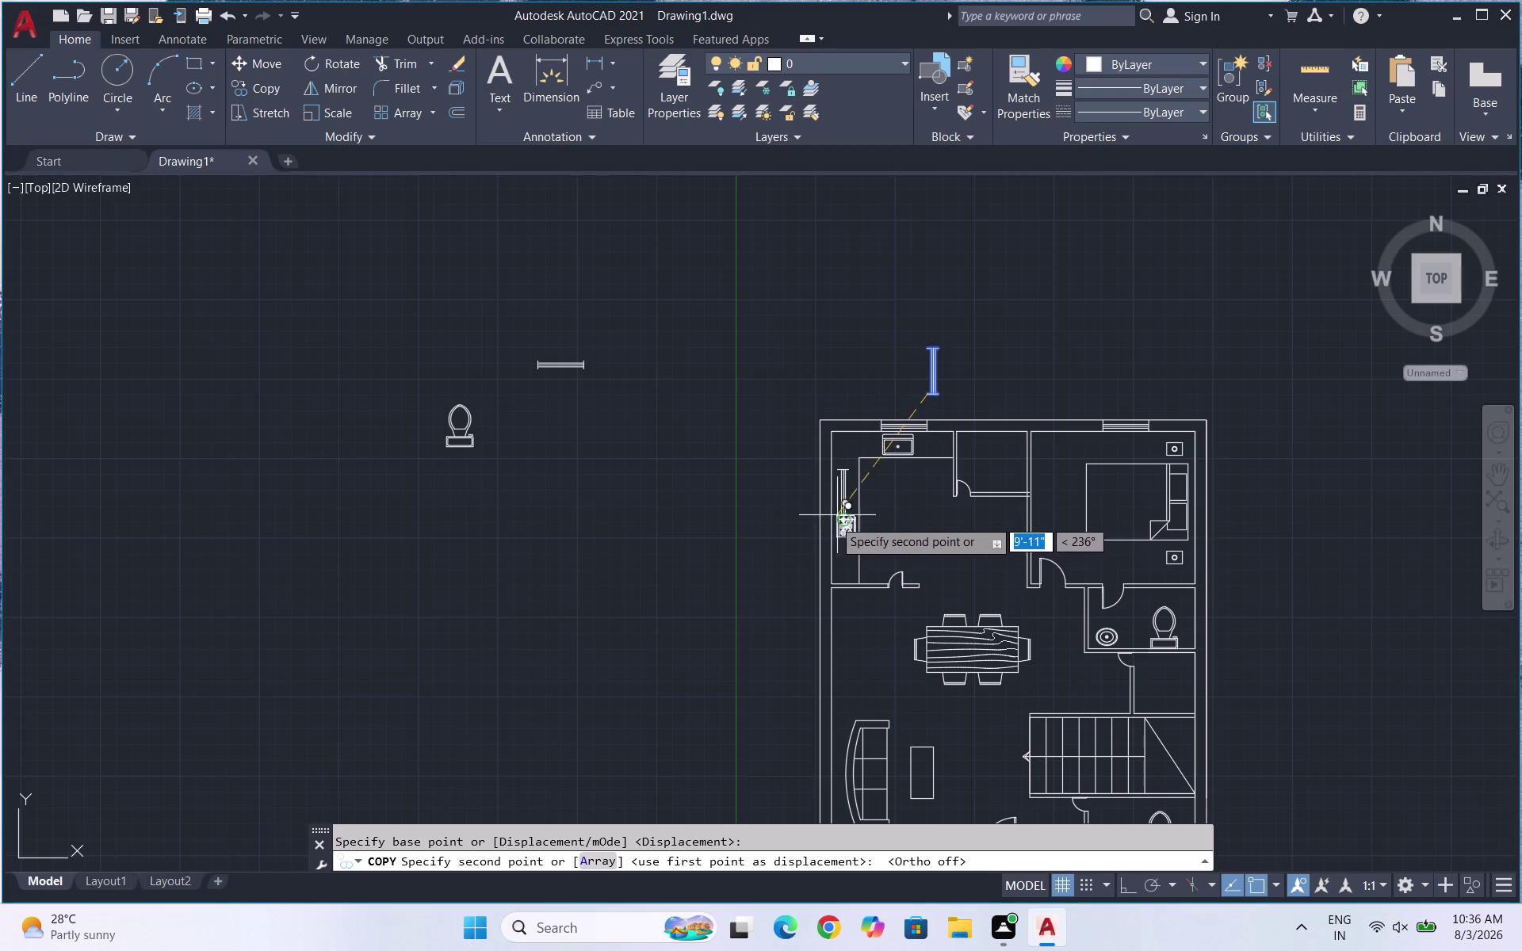
Place window copies on the living room and lower left room walls.
scroll(down, 3)
scroll(up, 3)
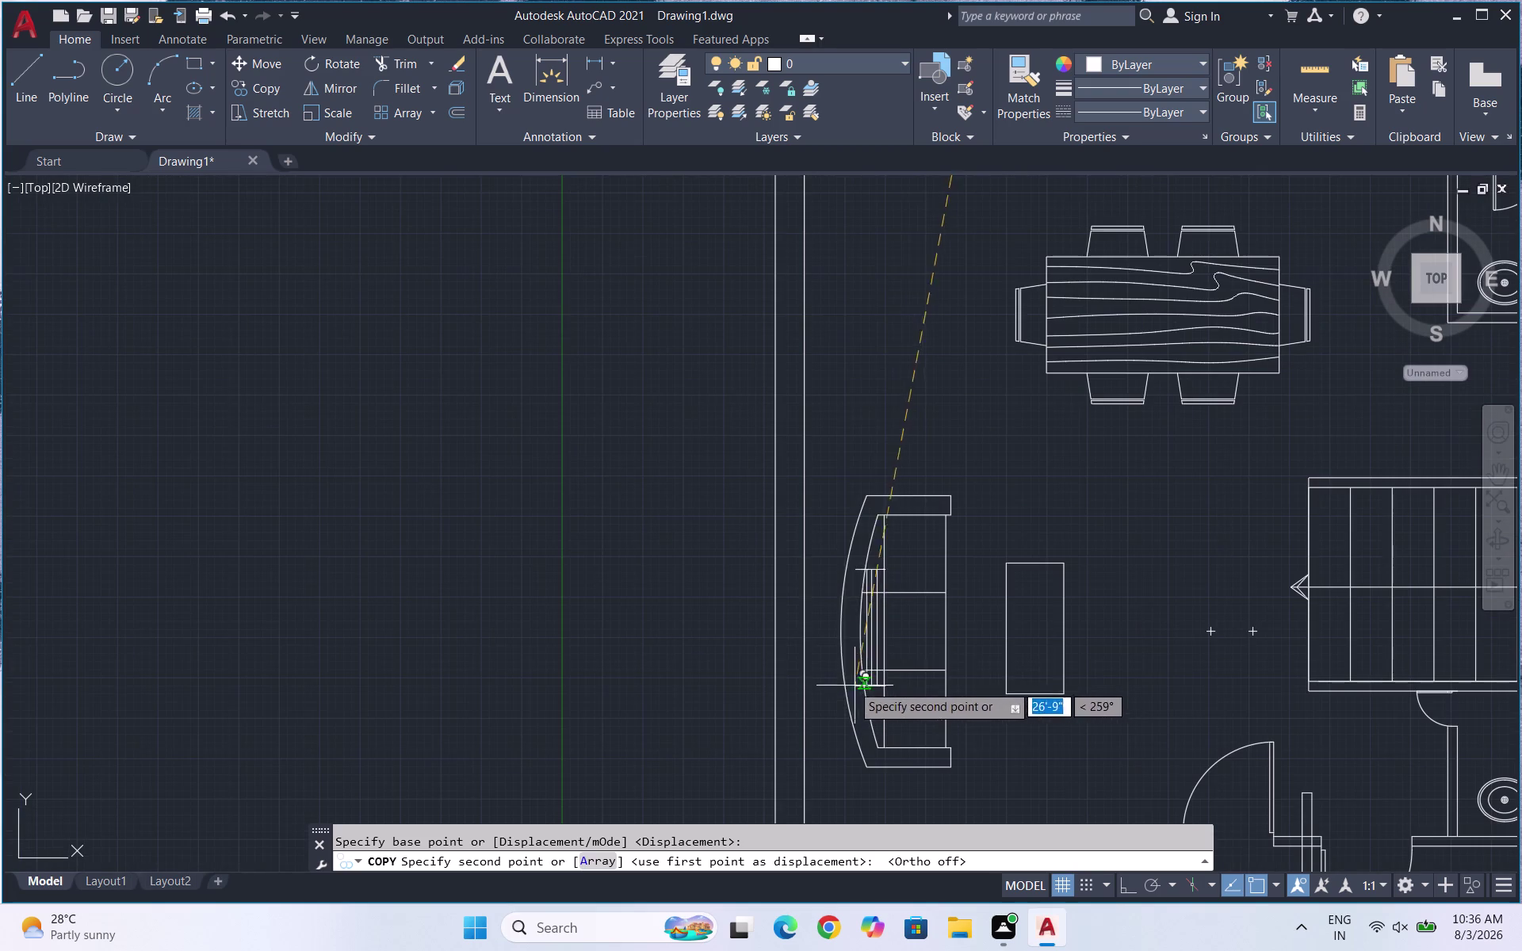
scroll(down, 3)
scroll(up, 3)
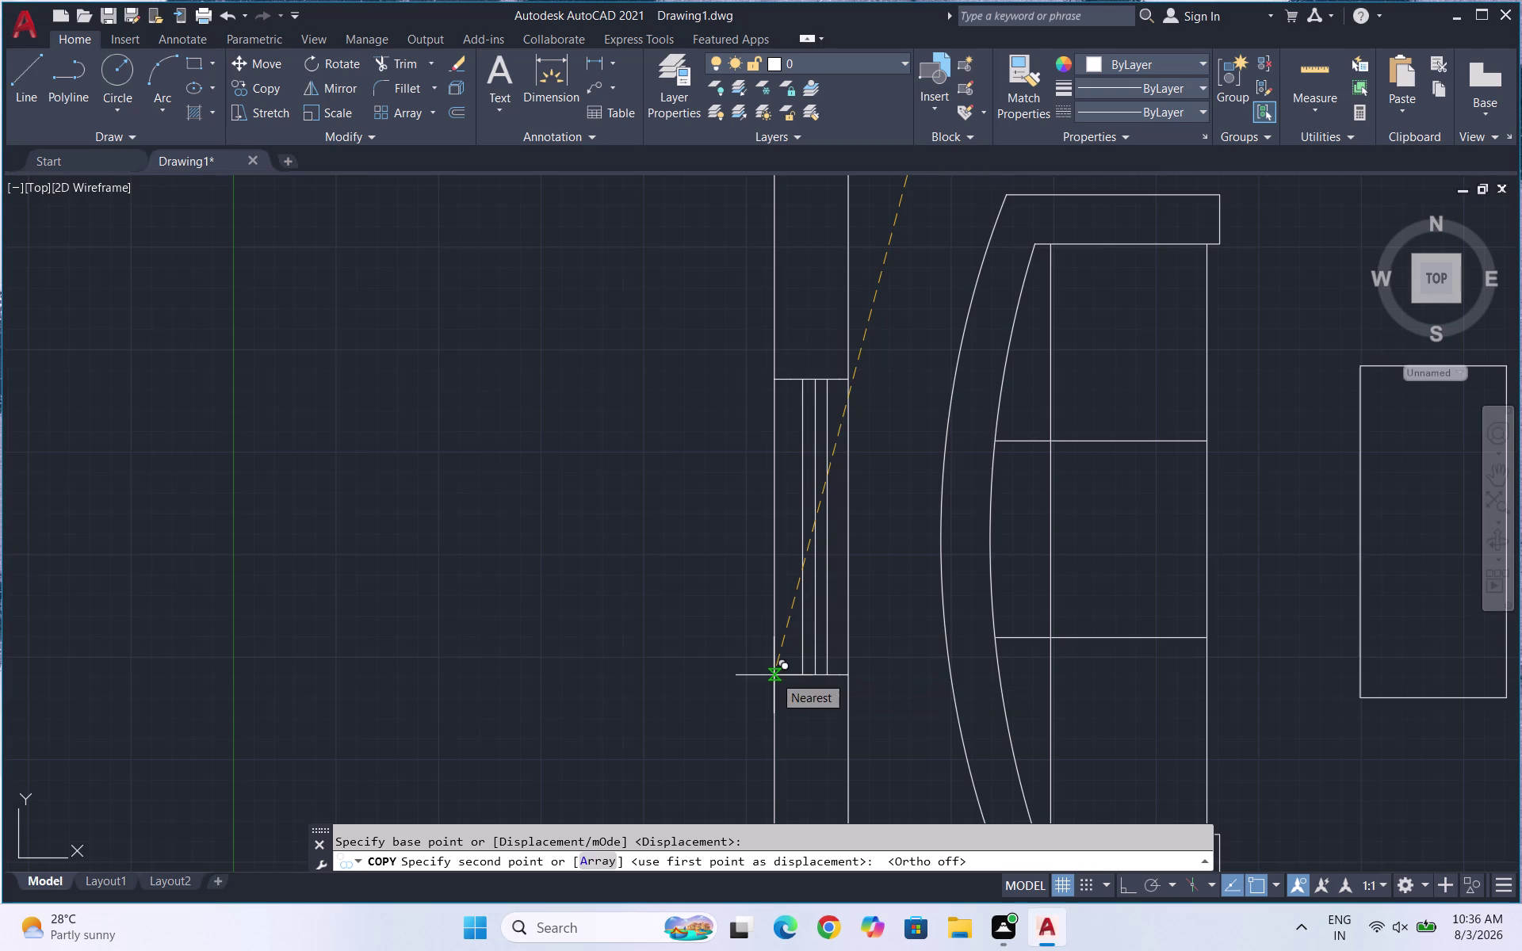
click(774, 675)
scroll(down, 3)
scroll(down, 3)
scroll(down, 3)
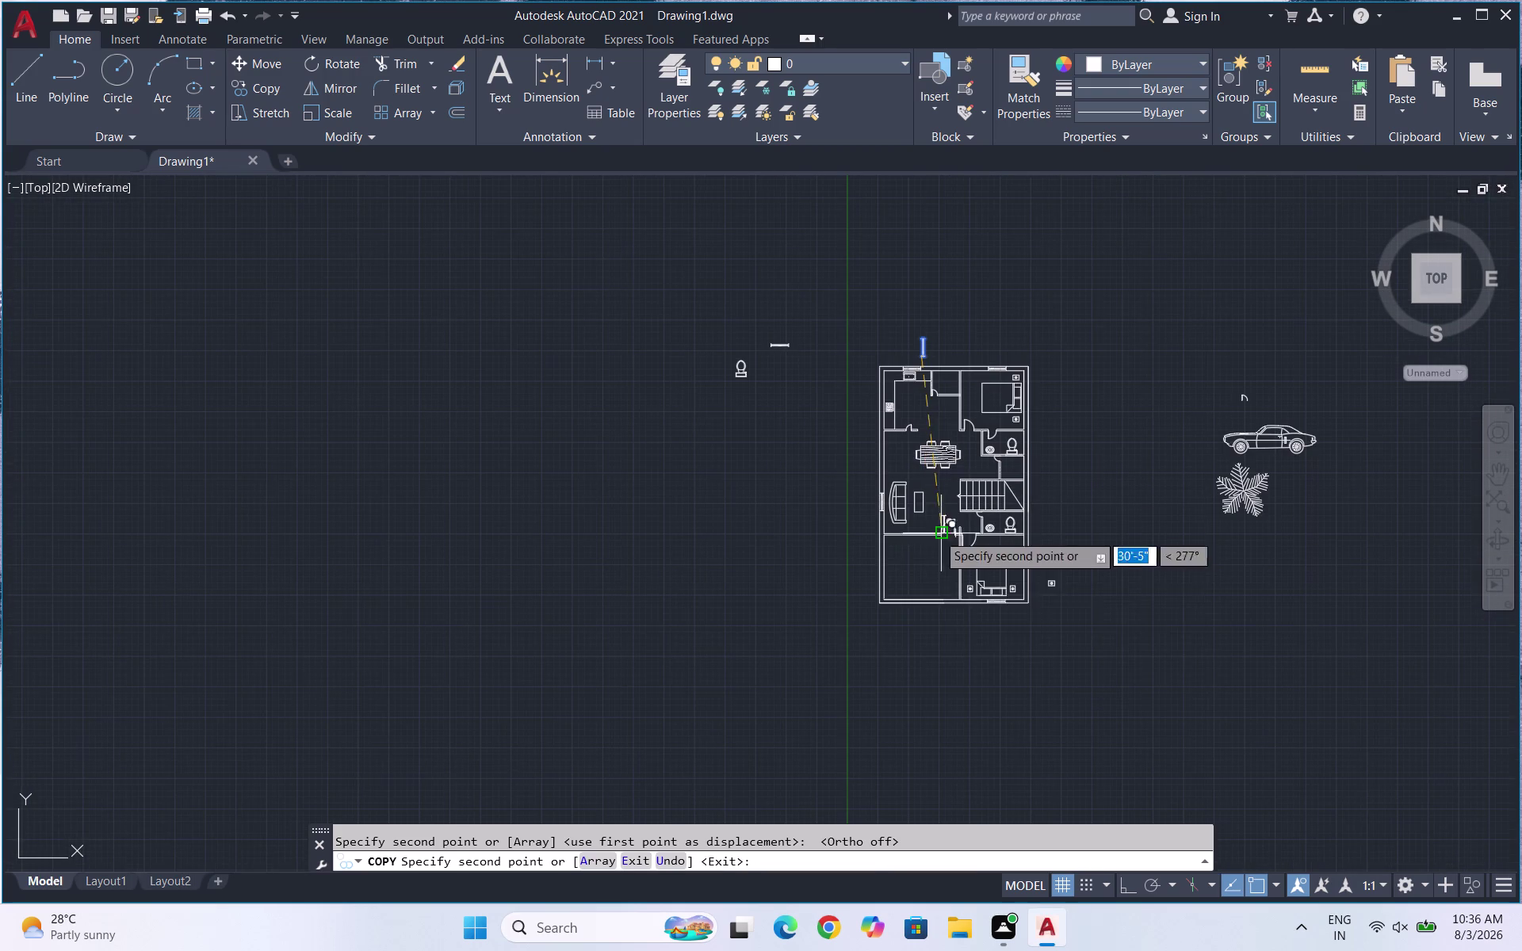
scroll(up, 3)
scroll(up, 3)
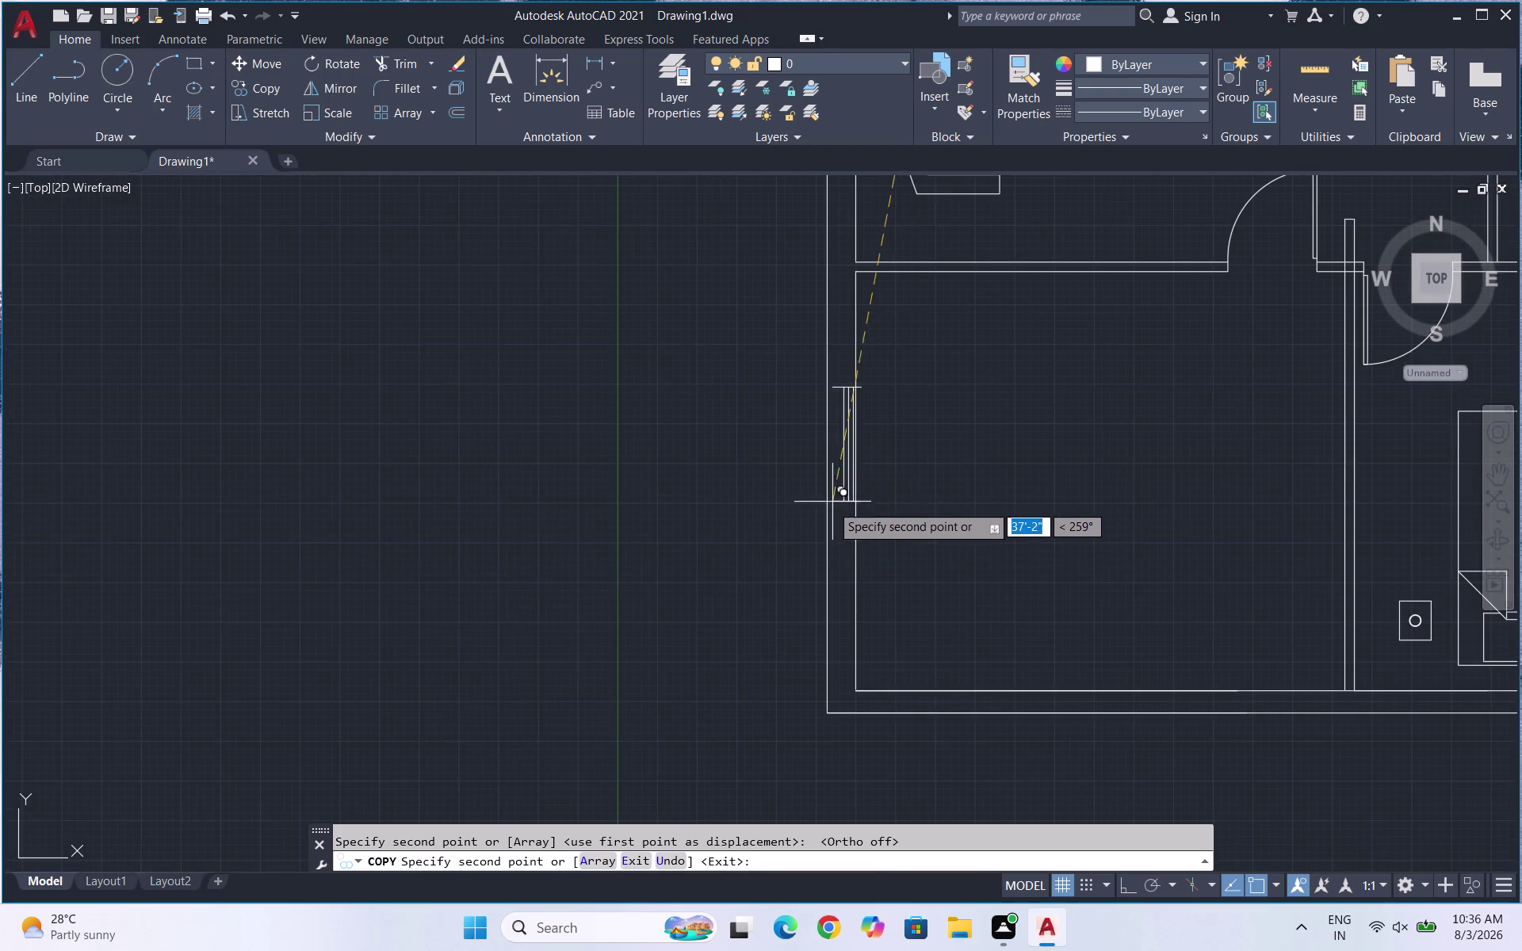
scroll(up, 3)
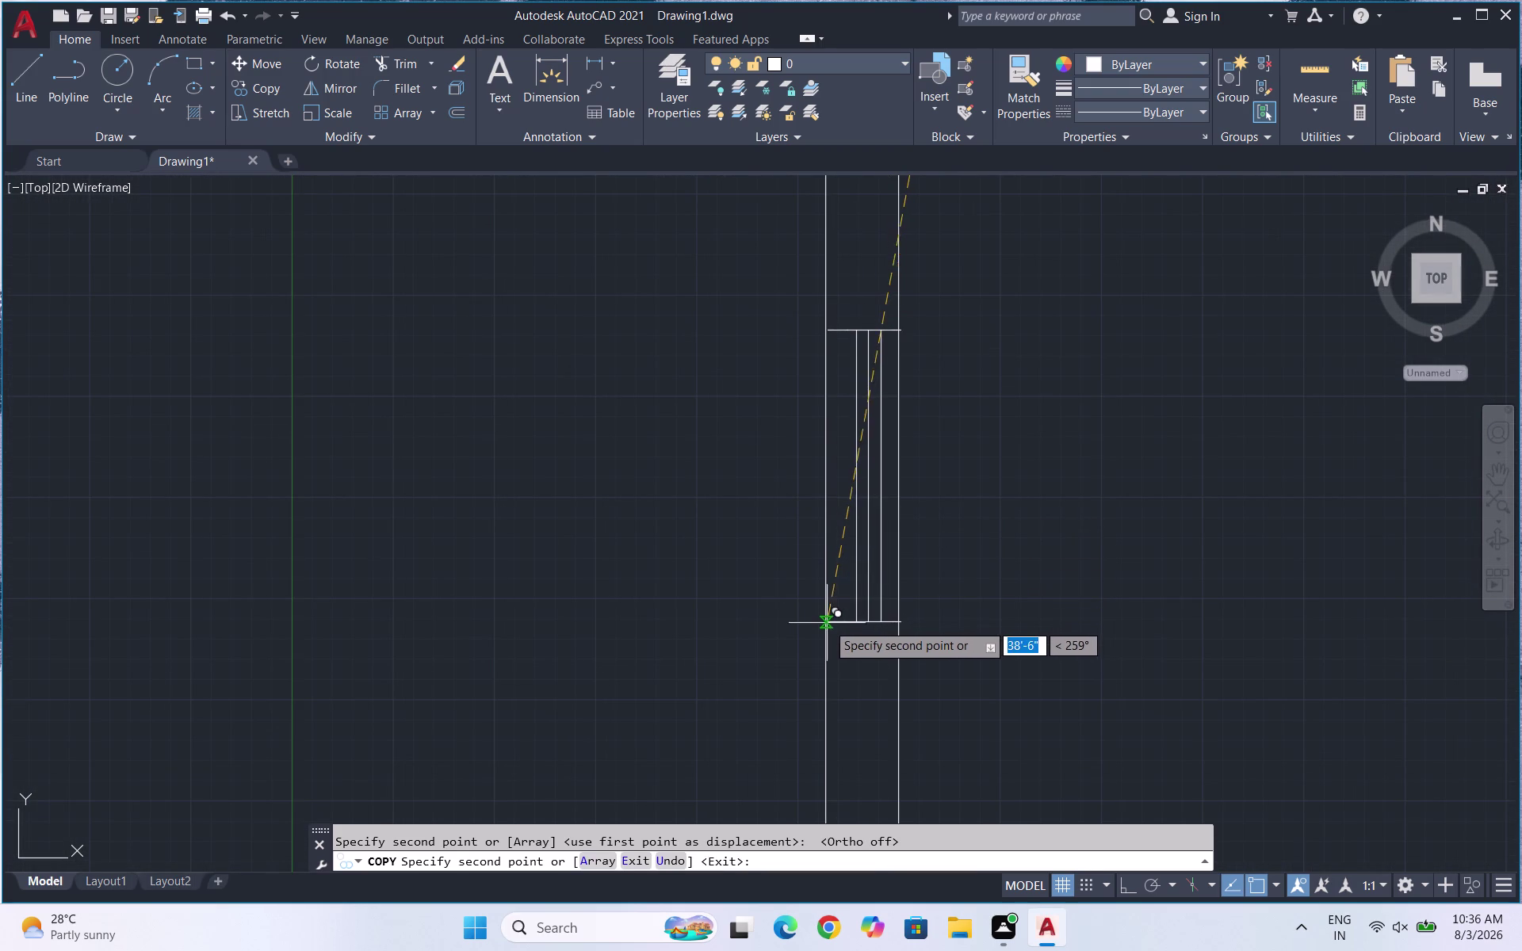
drag(826, 634, 836, 625)
Place copies on the lower and upper bedroom walls, plus a spare beside the plan.
scroll(down, 3)
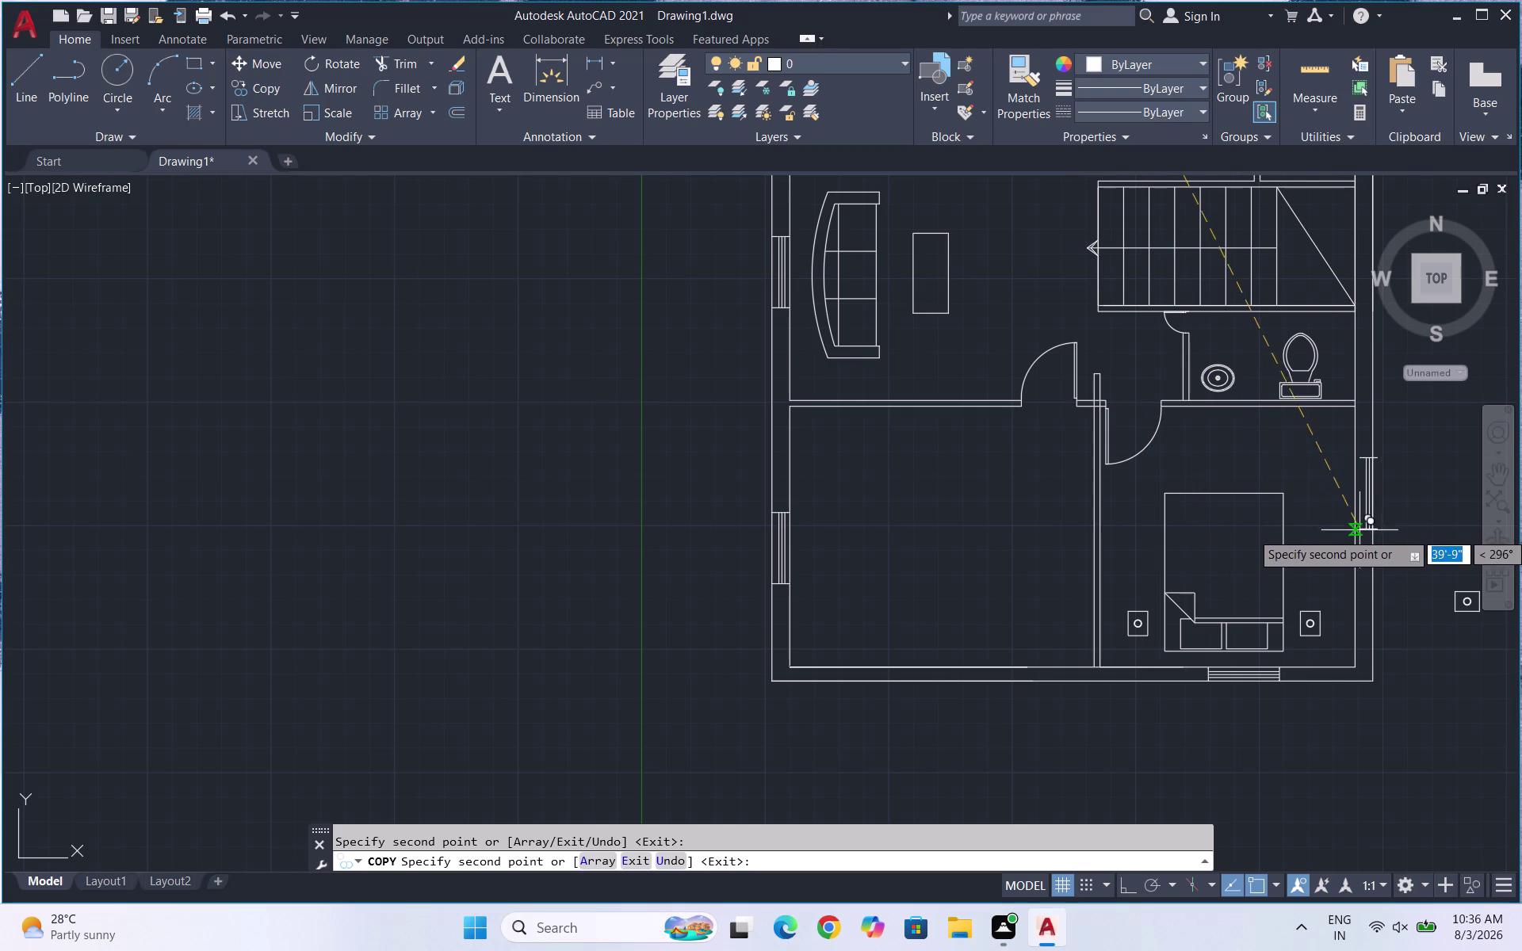
scroll(up, 3)
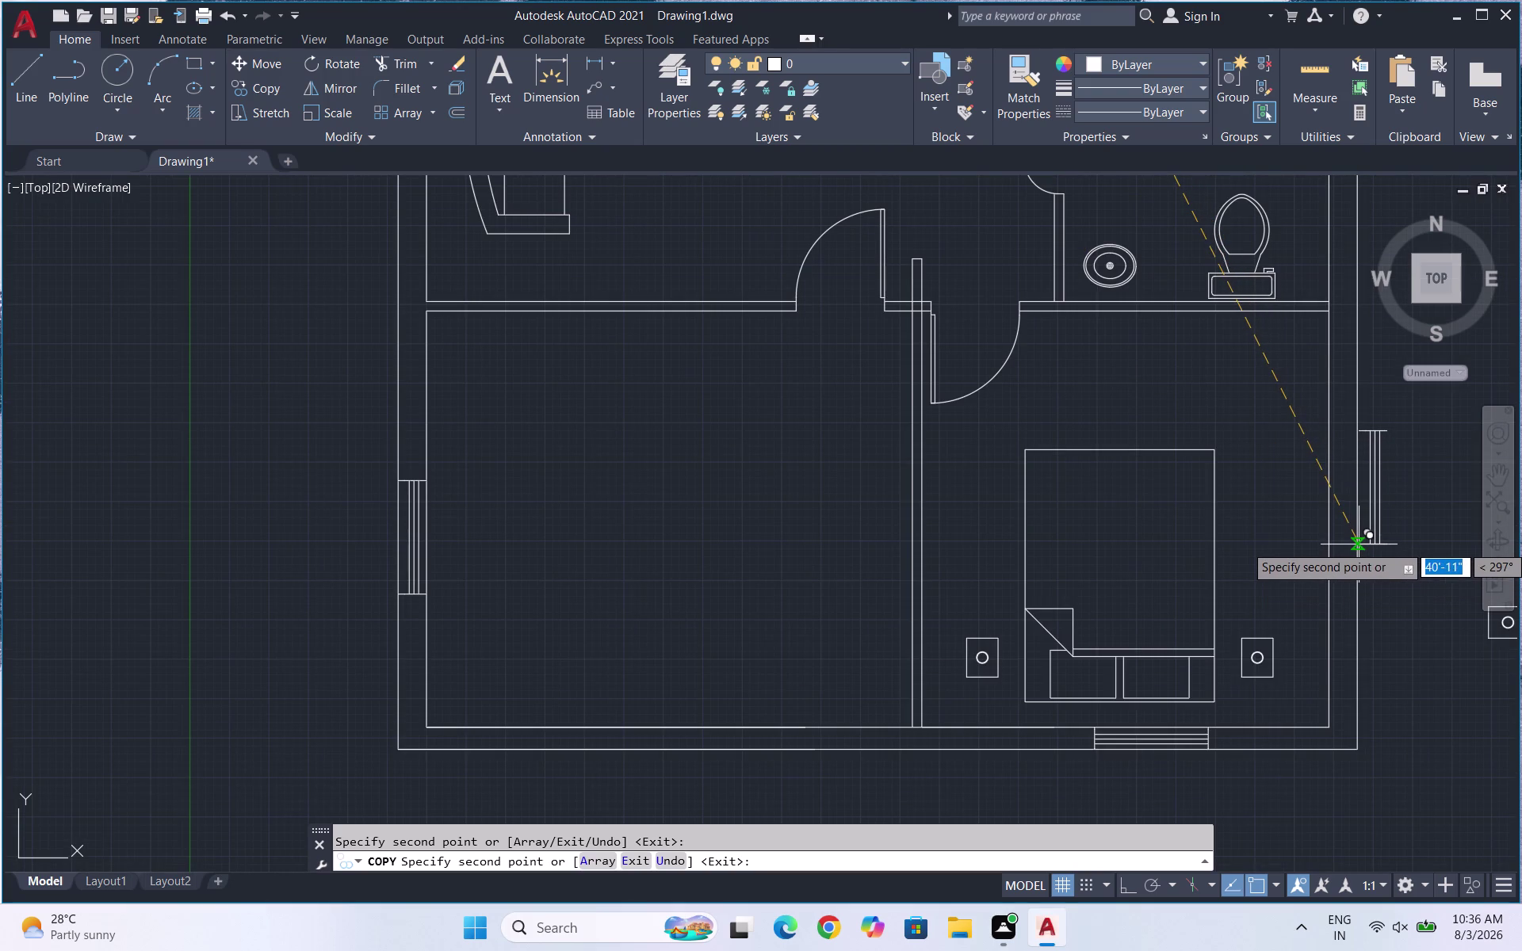
scroll(up, 3)
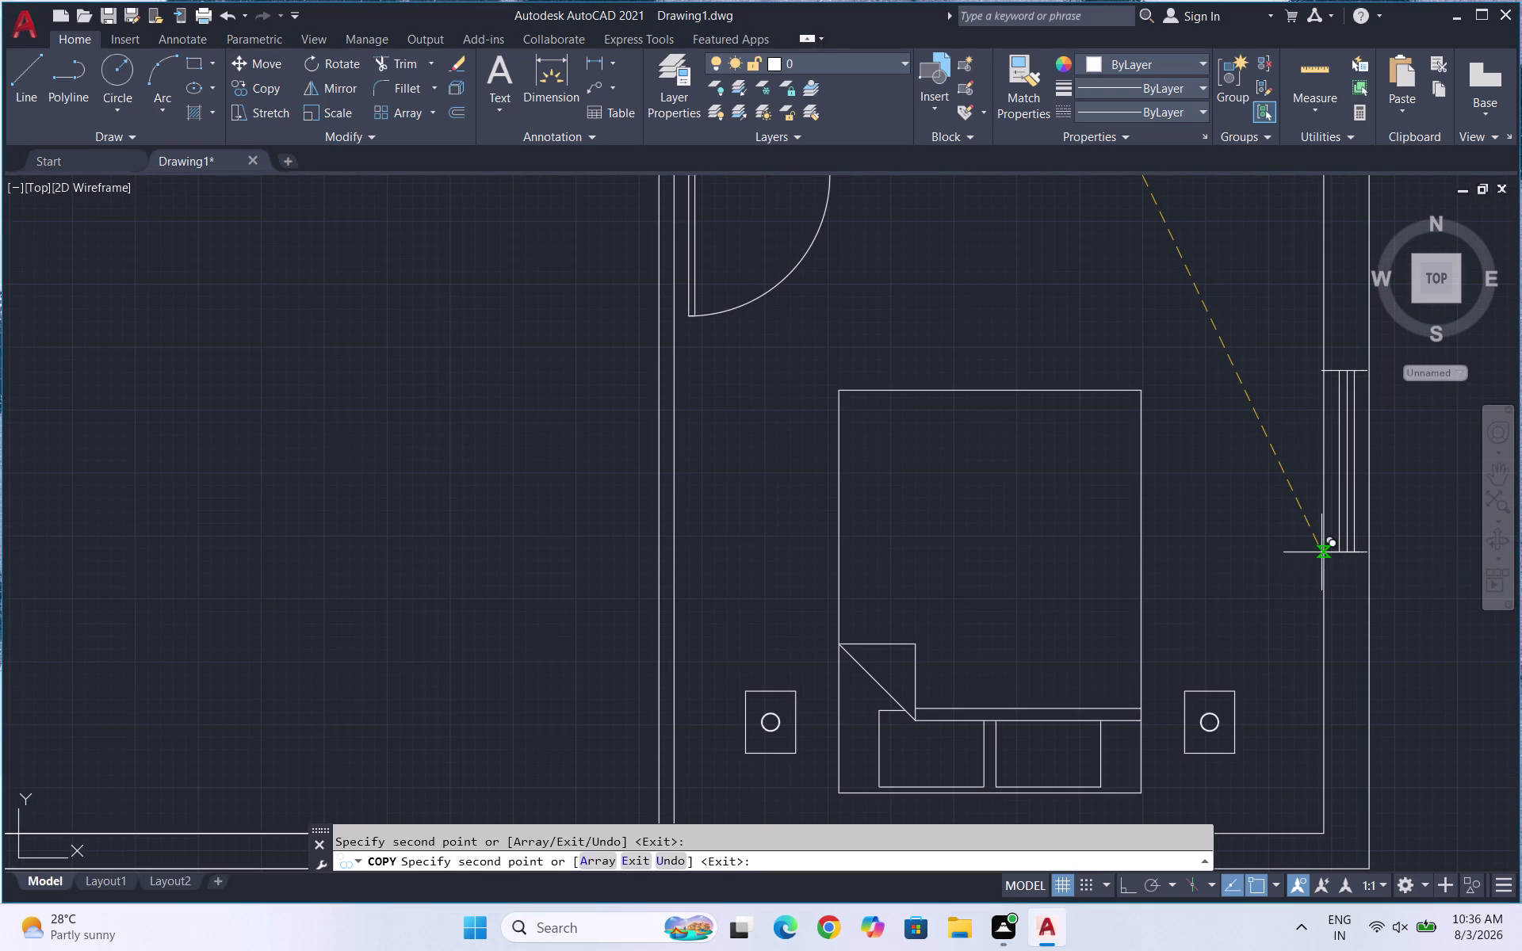
click(1322, 553)
scroll(down, 3)
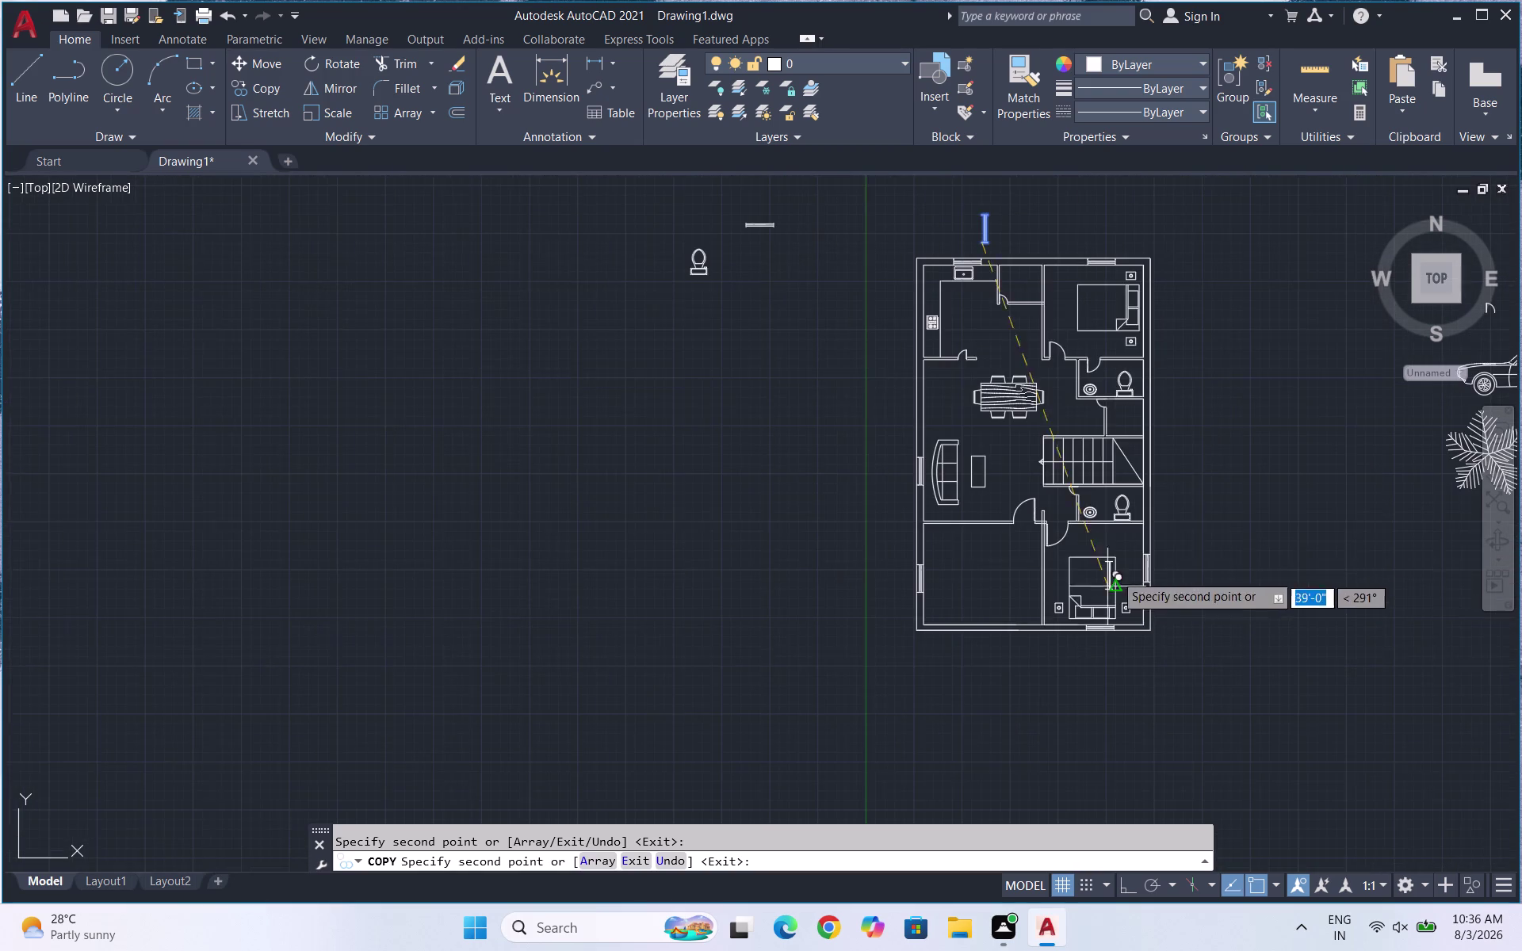
scroll(up, 3)
scroll(up, 3)
scroll(down, 3)
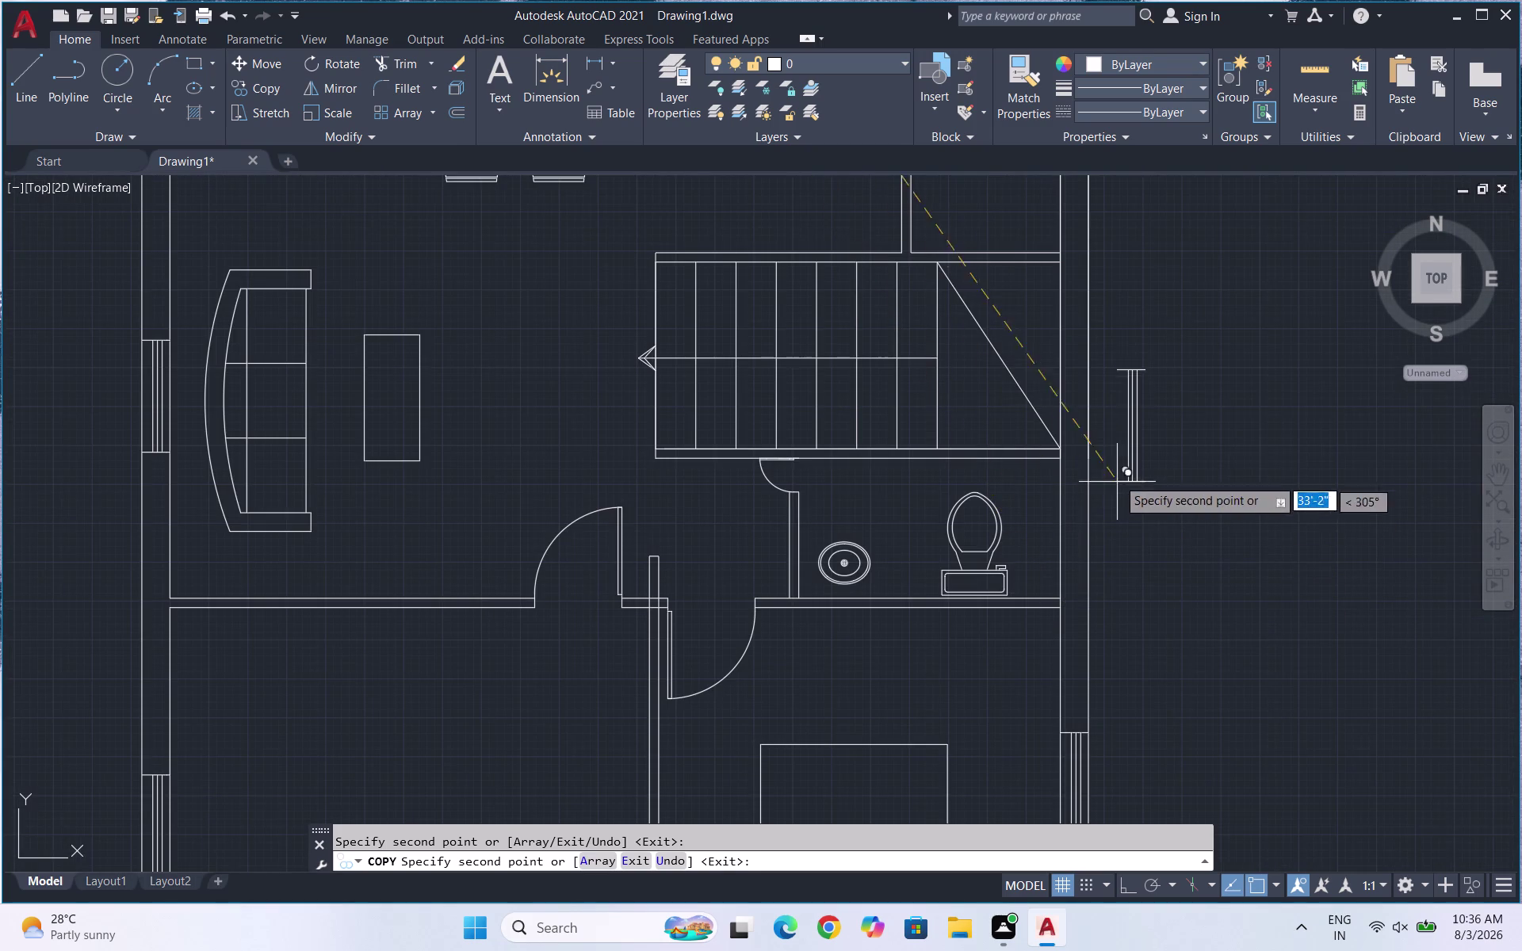
scroll(down, 3)
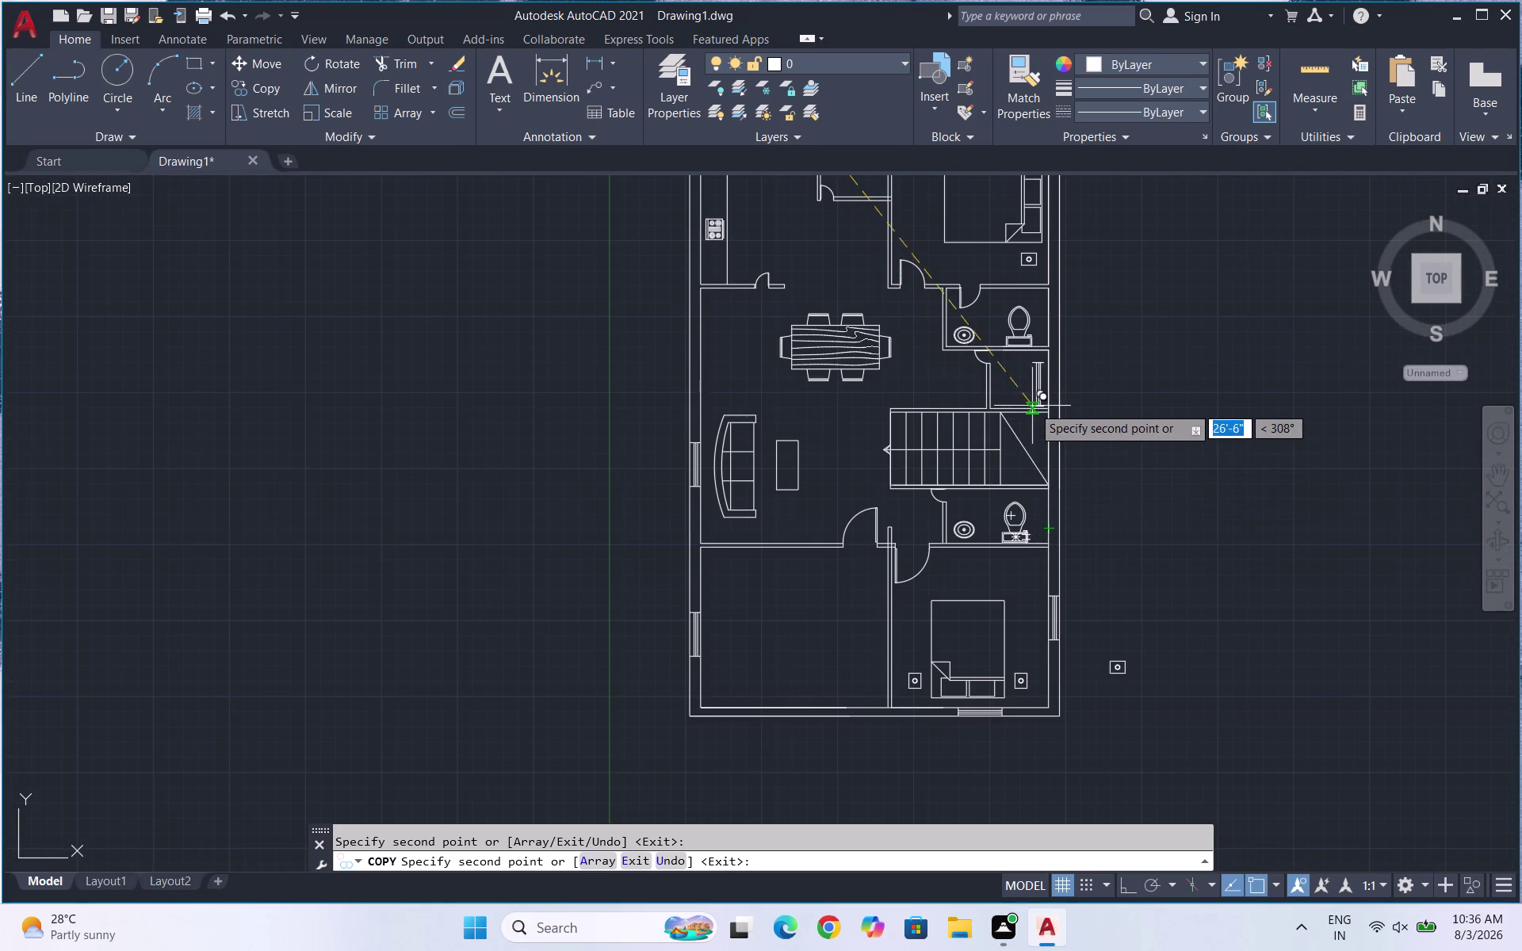
scroll(down, 3)
scroll(up, 3)
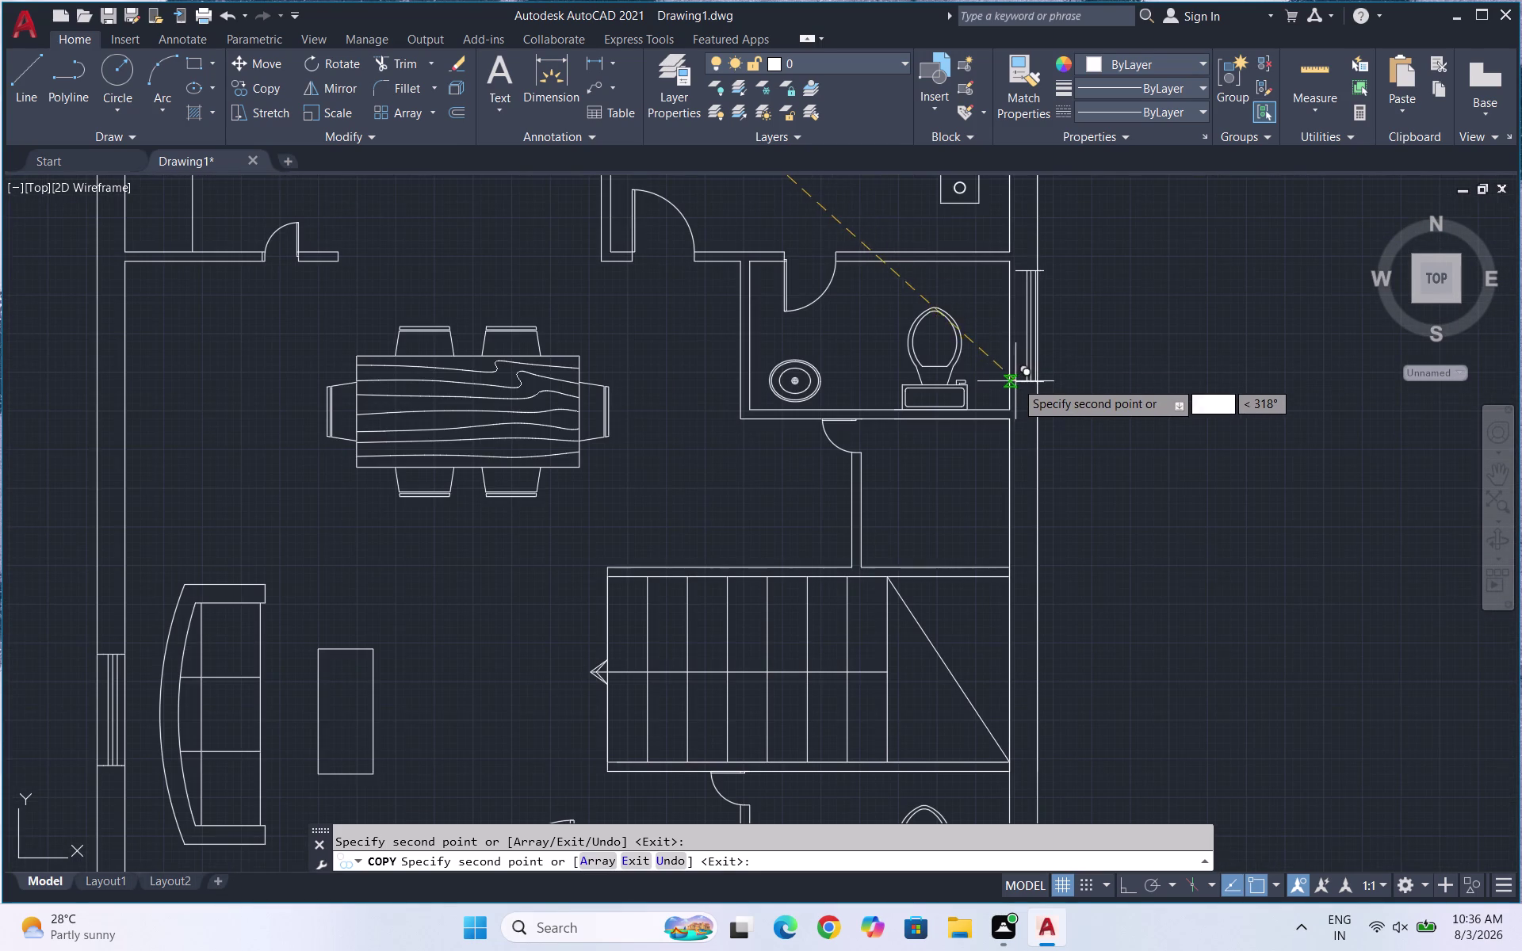
scroll(up, 3)
scroll(down, 3)
scroll(down, 3)
scroll(up, 3)
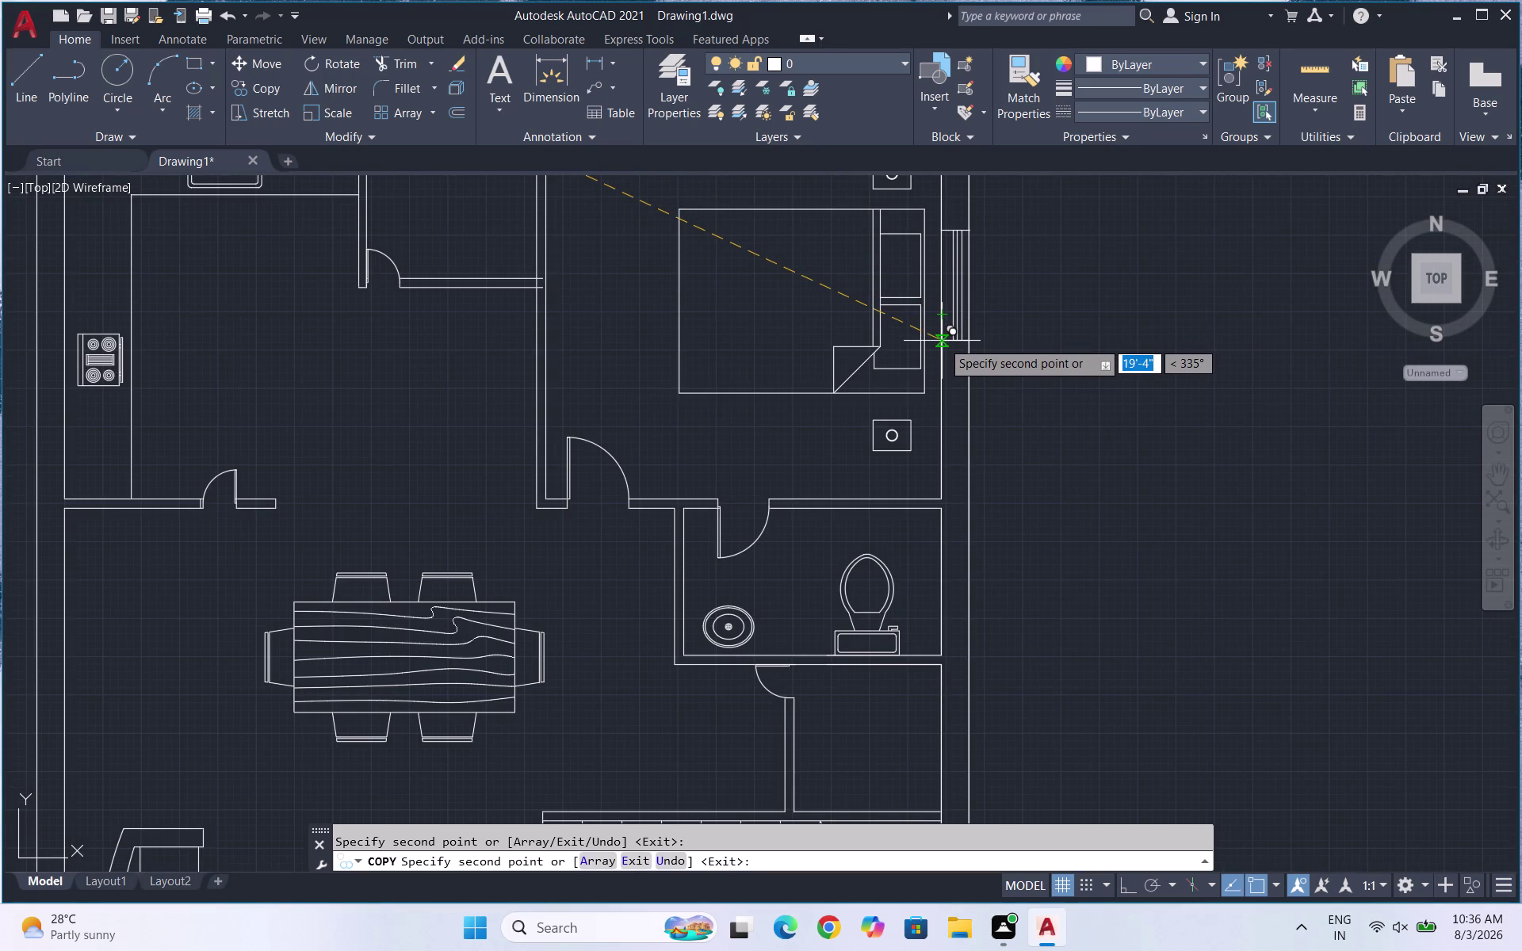
click(941, 341)
scroll(down, 3)
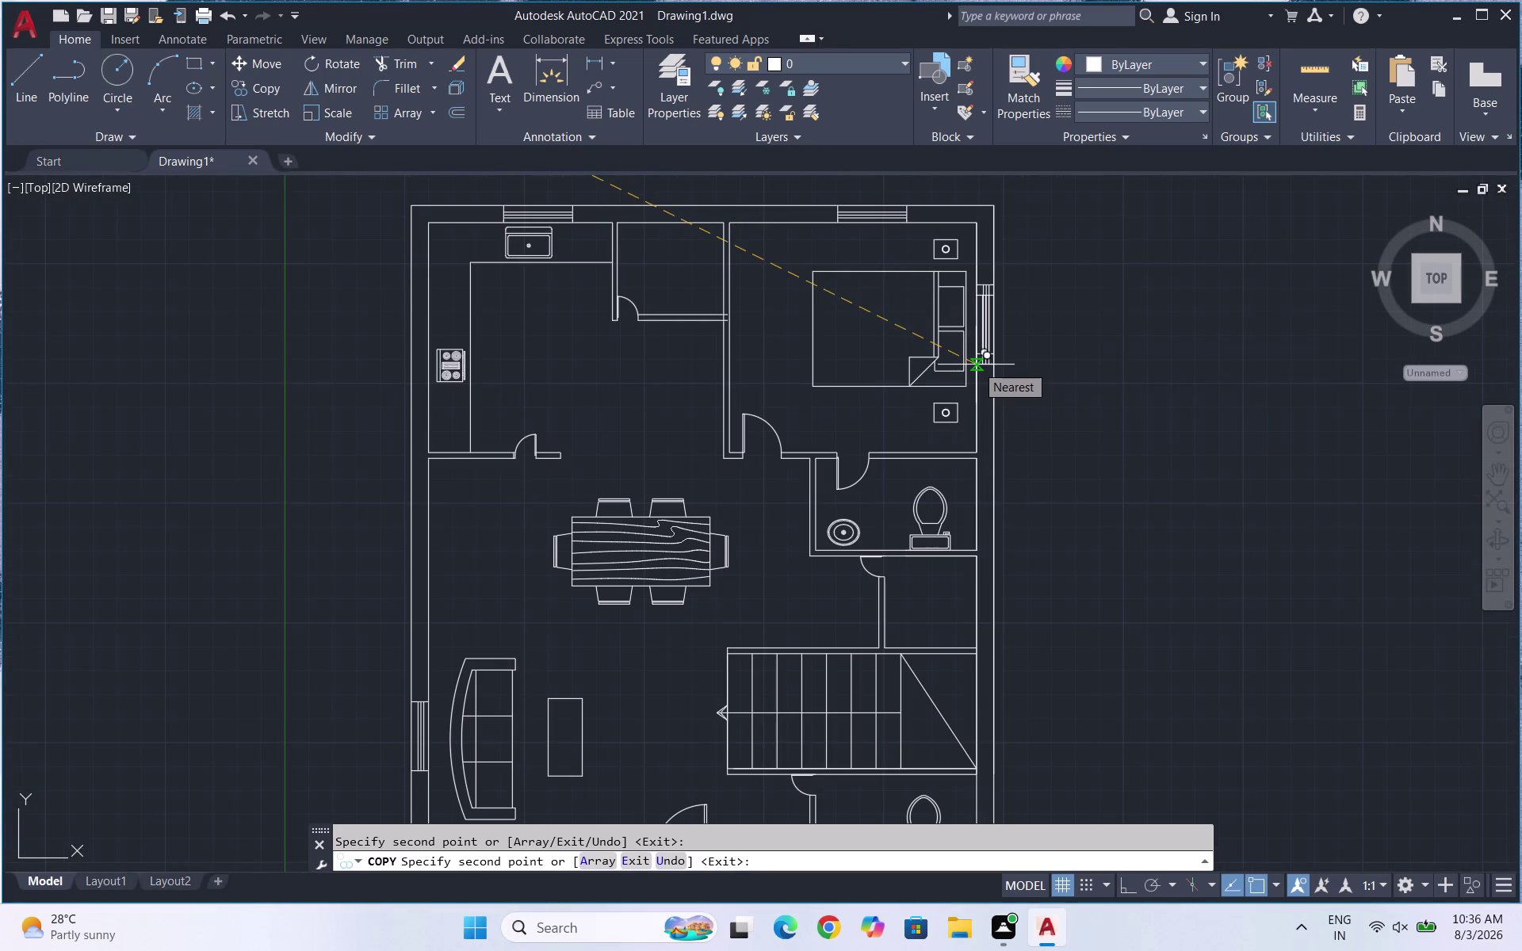
scroll(down, 3)
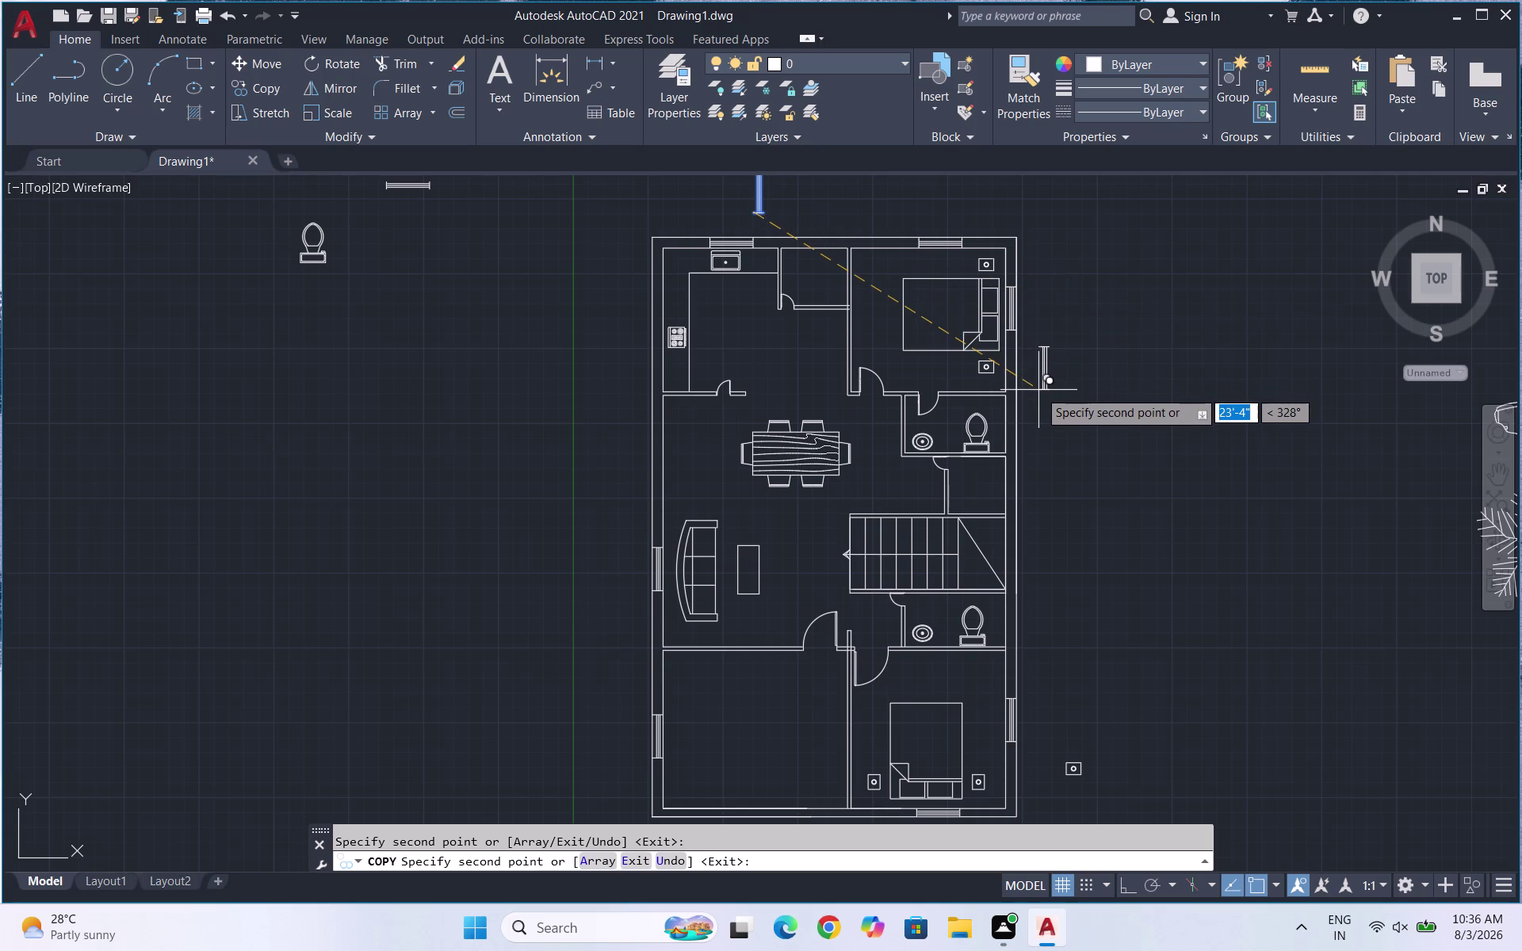
click(1119, 510)
key(Escape)
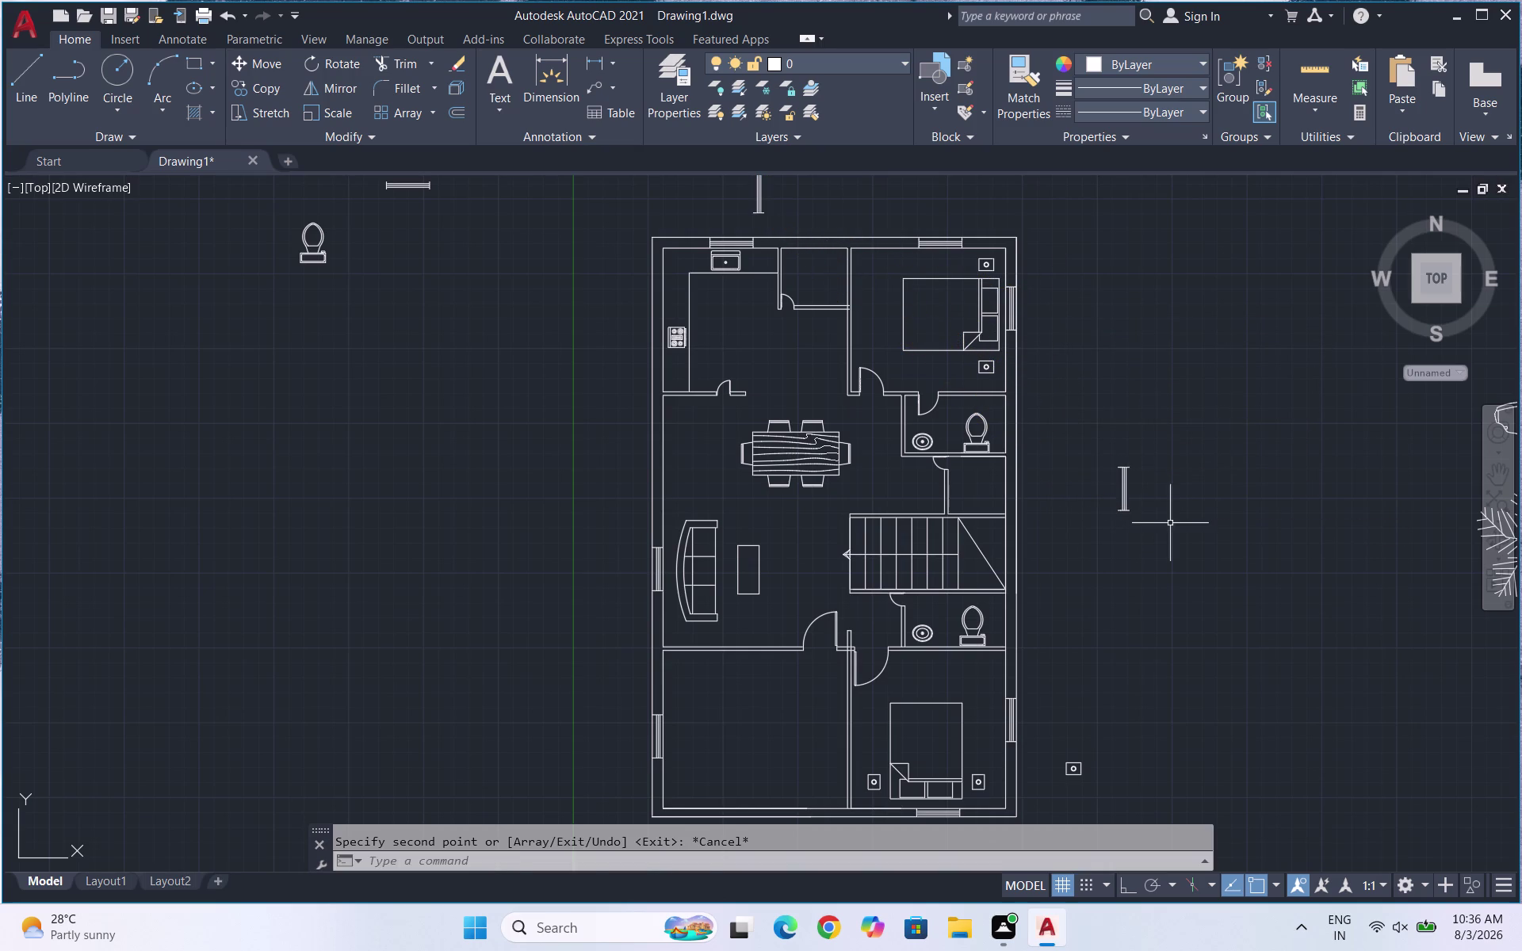
Scale down the spare window beside the plan to a smaller size.
drag(1170, 524, 1115, 488)
click(1090, 431)
text(SC)
key(Return)
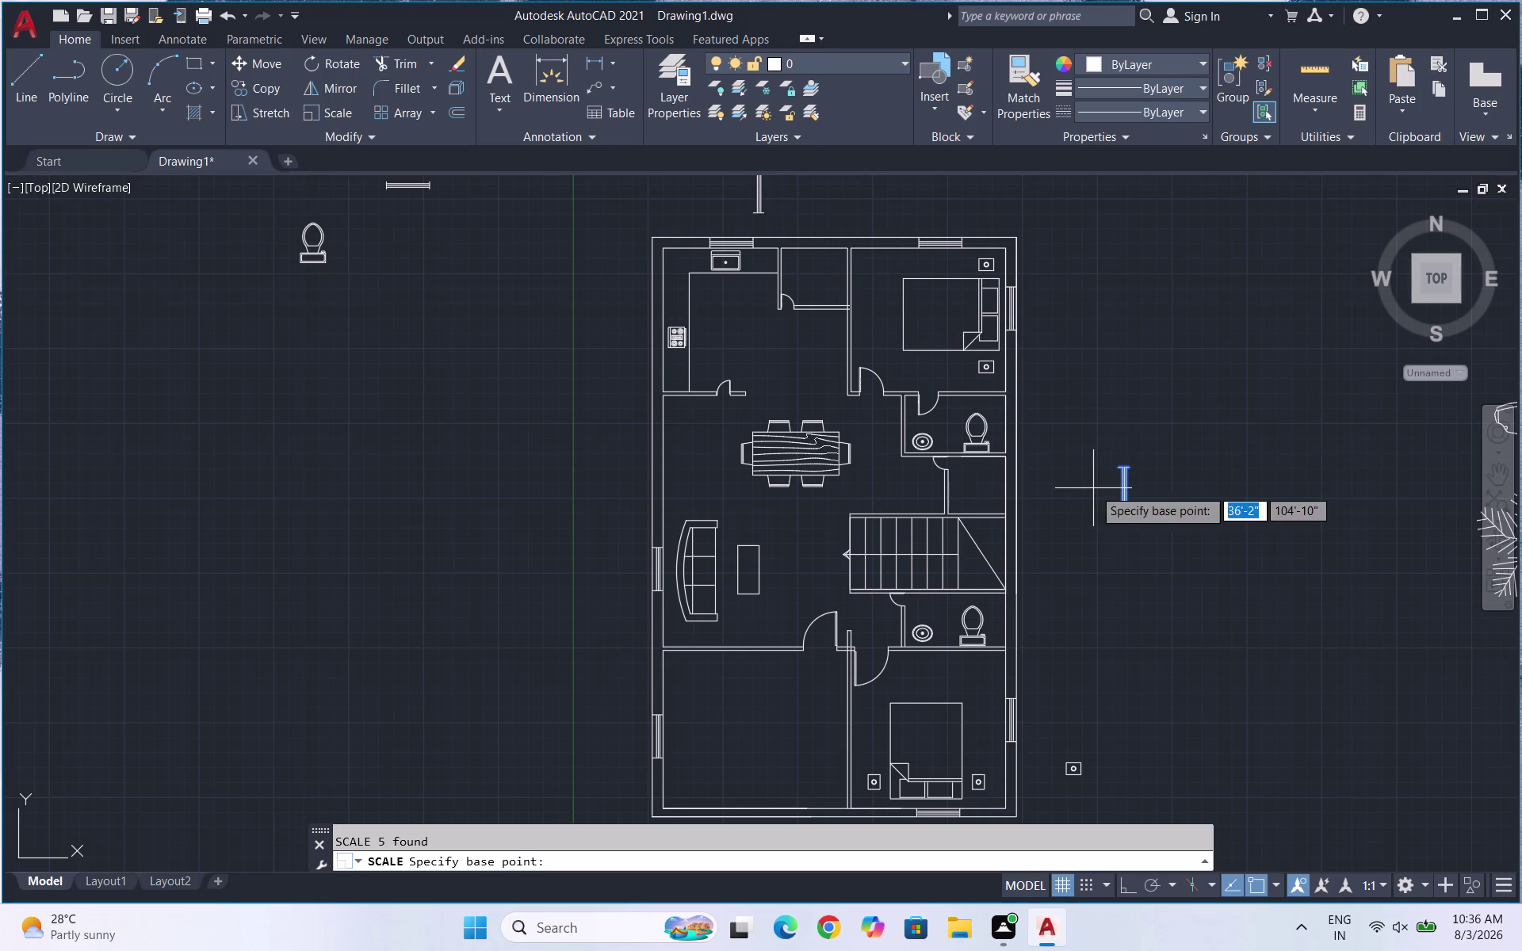
scroll(up, 3)
click(1134, 532)
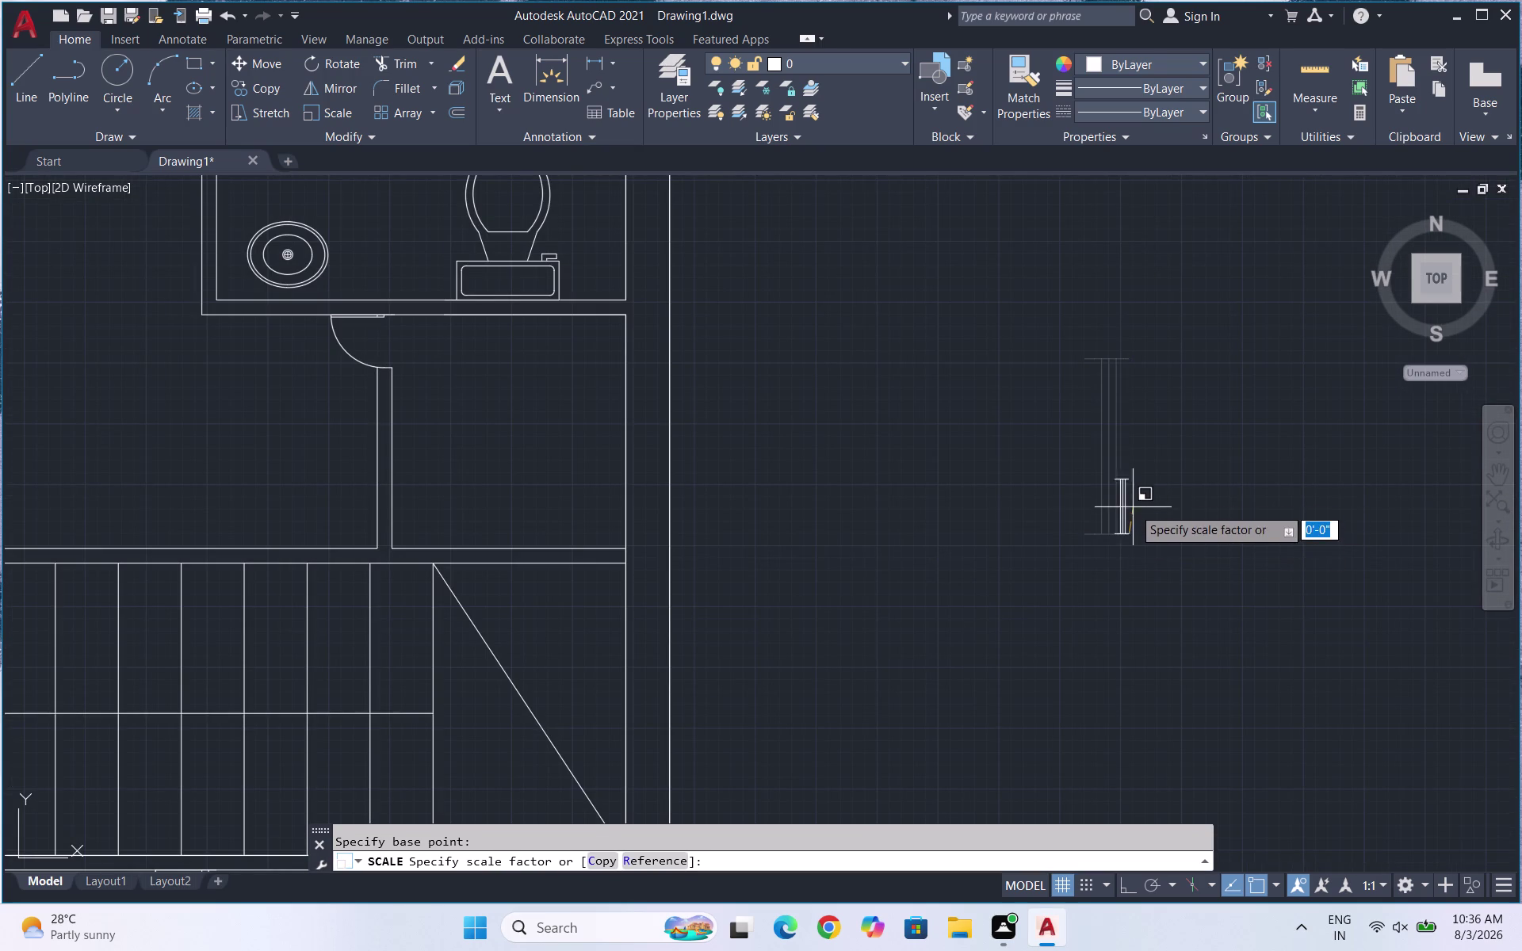
click(1130, 501)
Reselect the shrunken window and start a move, then cancel it.
drag(1159, 551, 1128, 501)
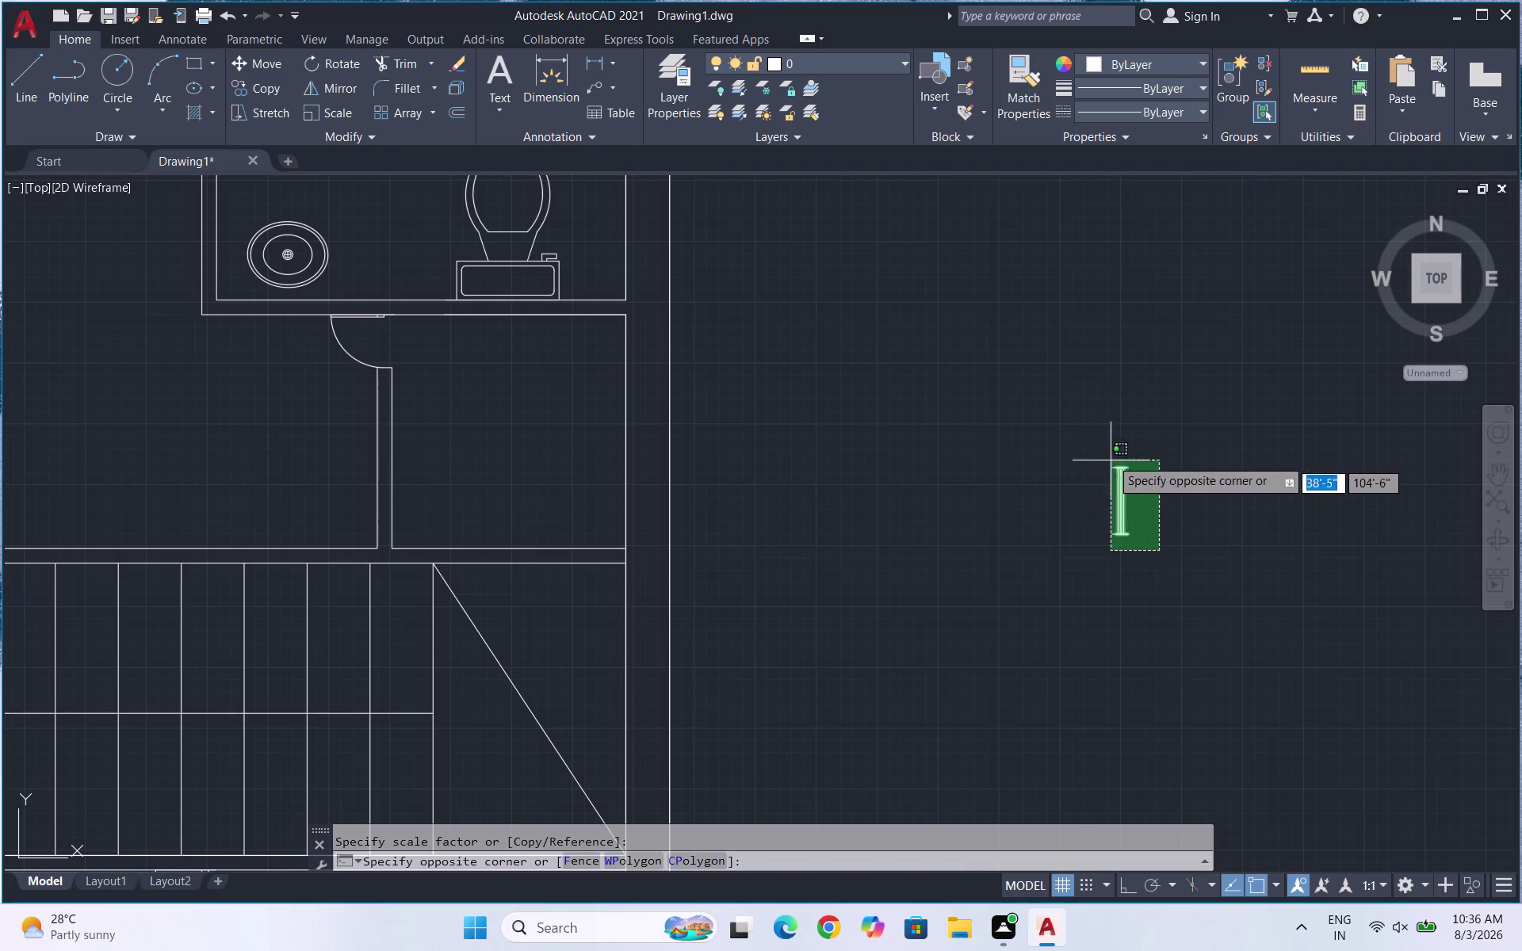
click(1094, 431)
key(m)
key(Return)
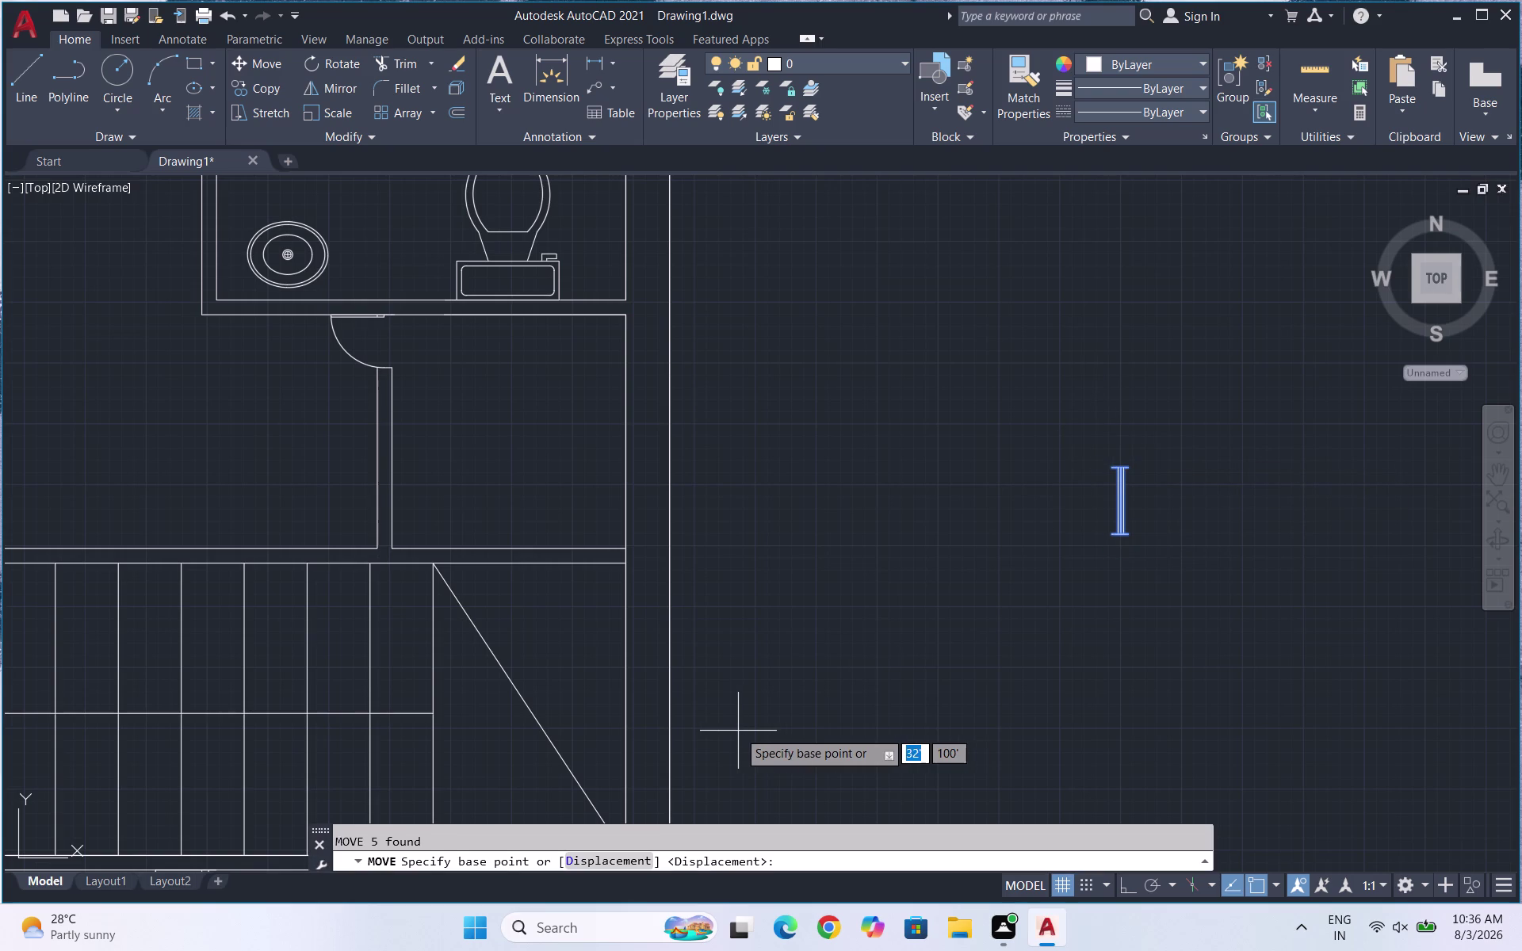
key(Escape)
Copy the small window onto the upper bathroom's outer wall beside the toilet.
drag(1198, 585, 1143, 534)
click(1055, 434)
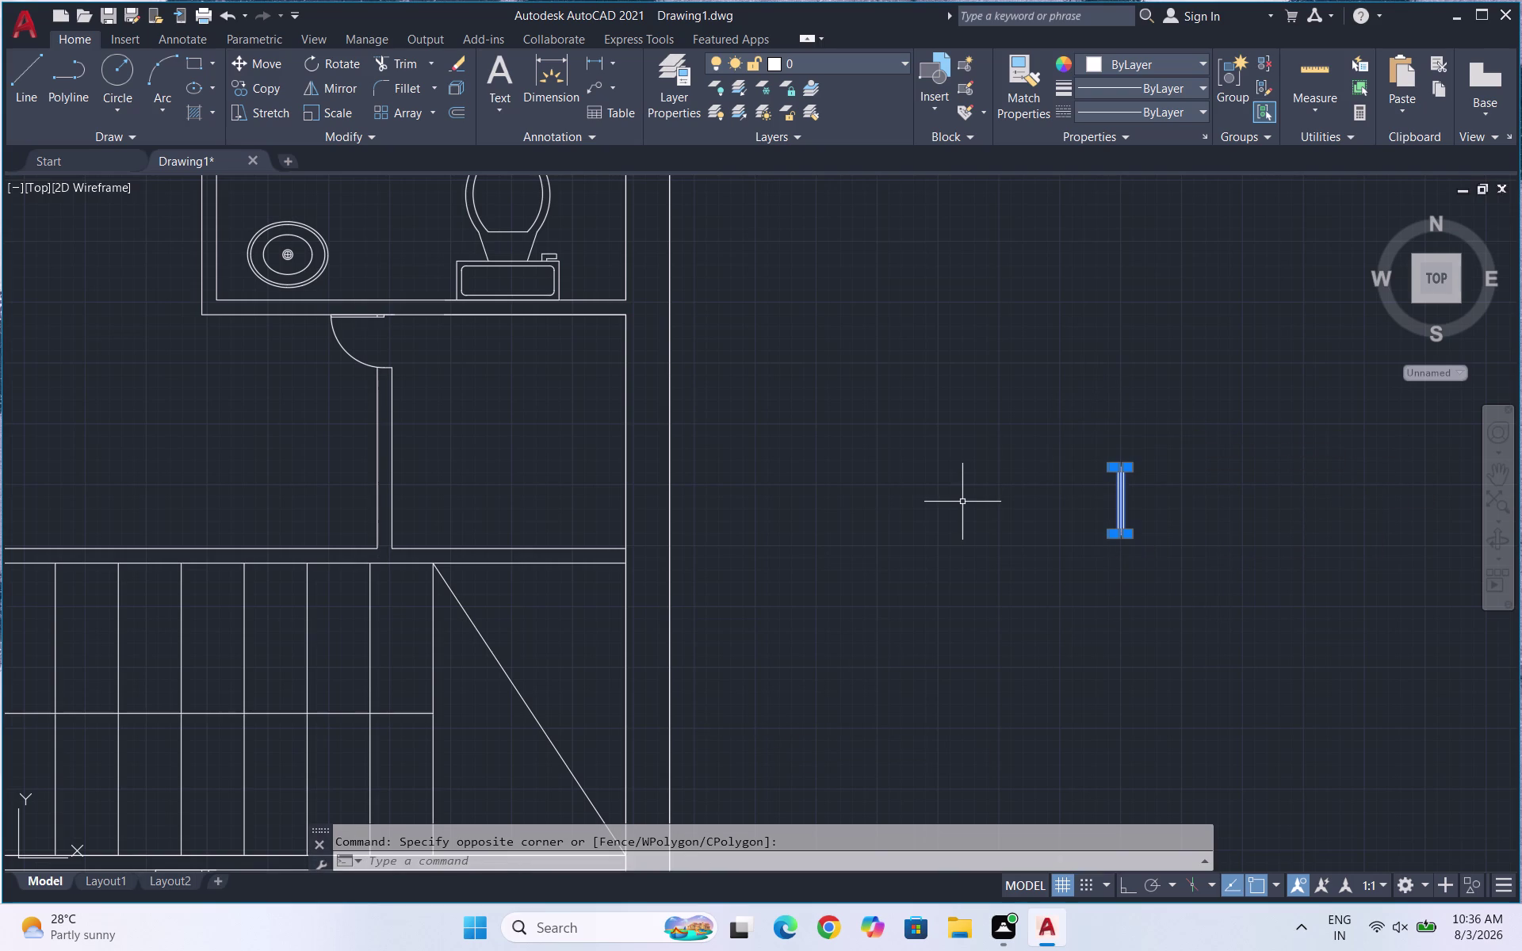
text(CO)
key(Return)
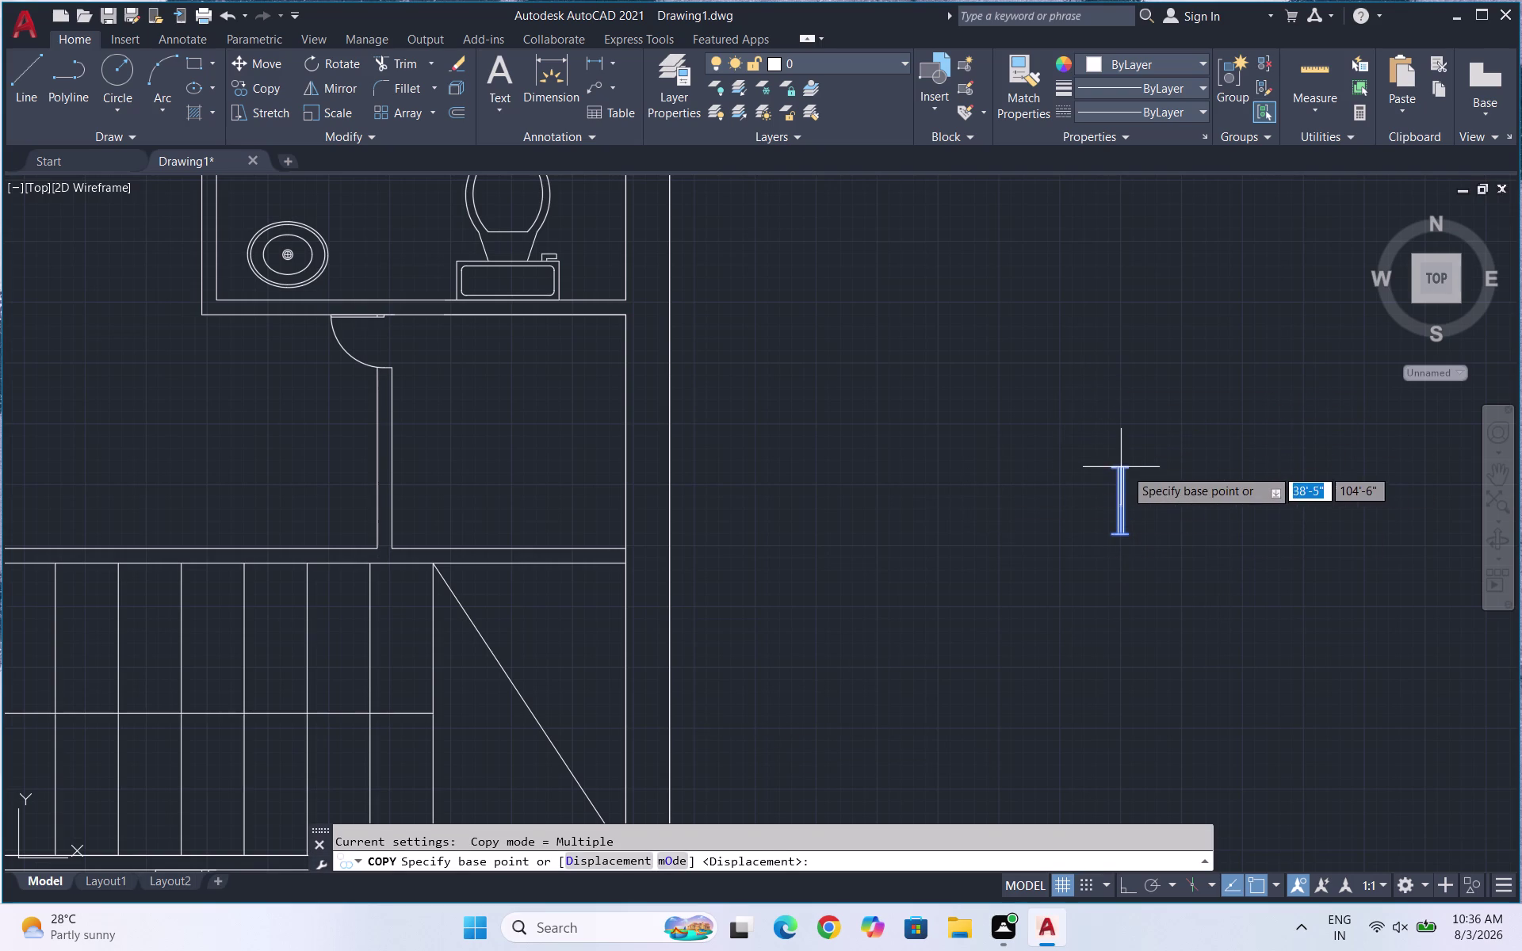
click(1110, 467)
scroll(down, 3)
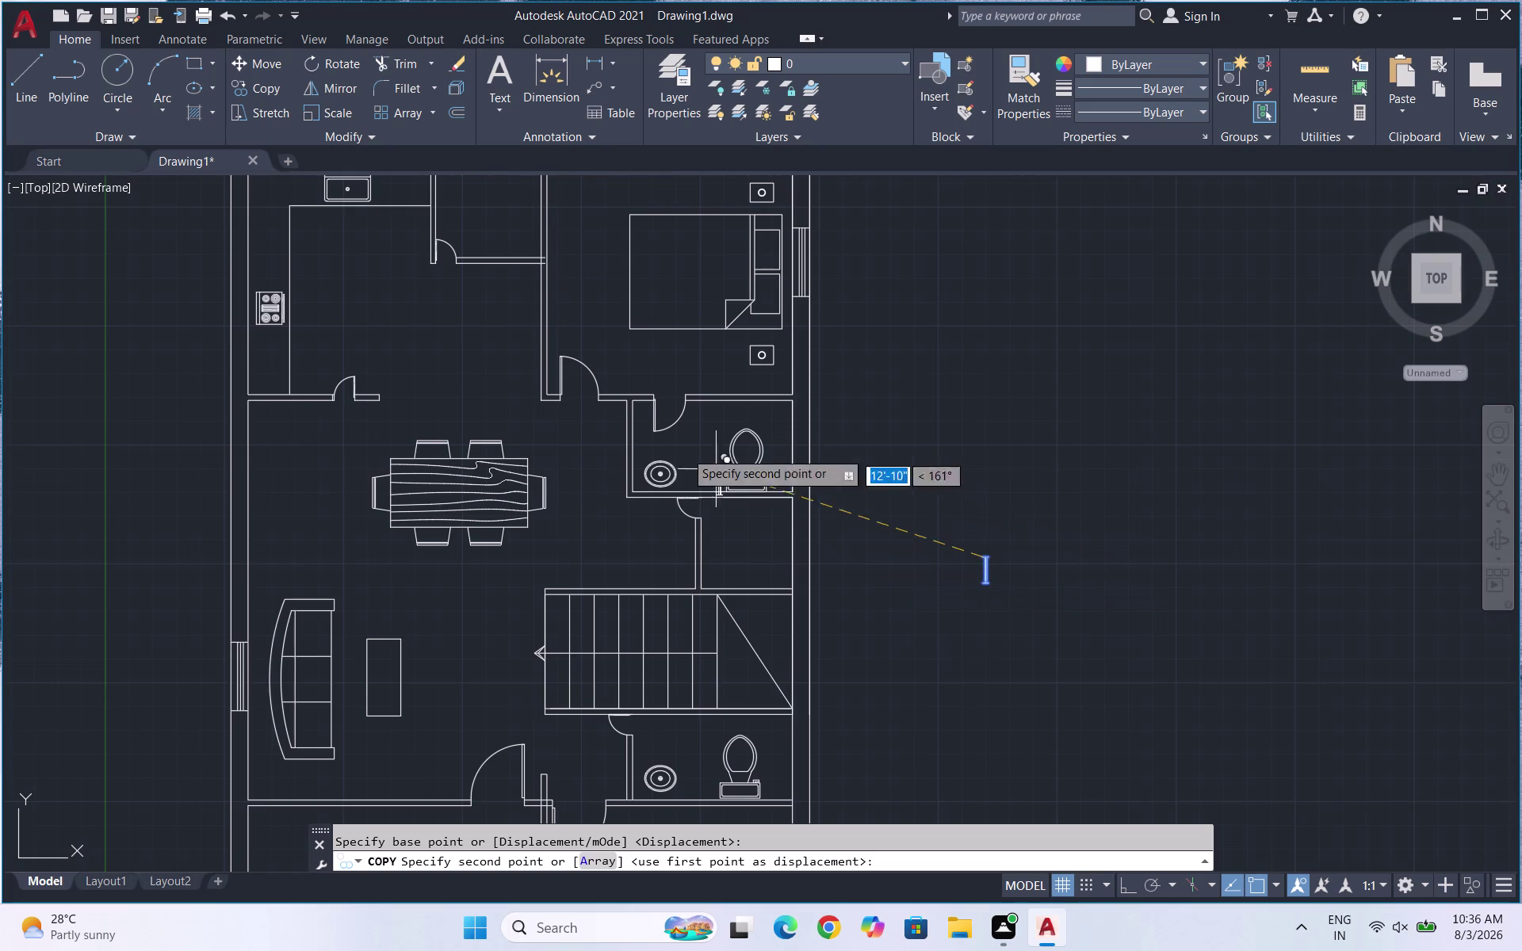
scroll(up, 3)
scroll(up, 3)
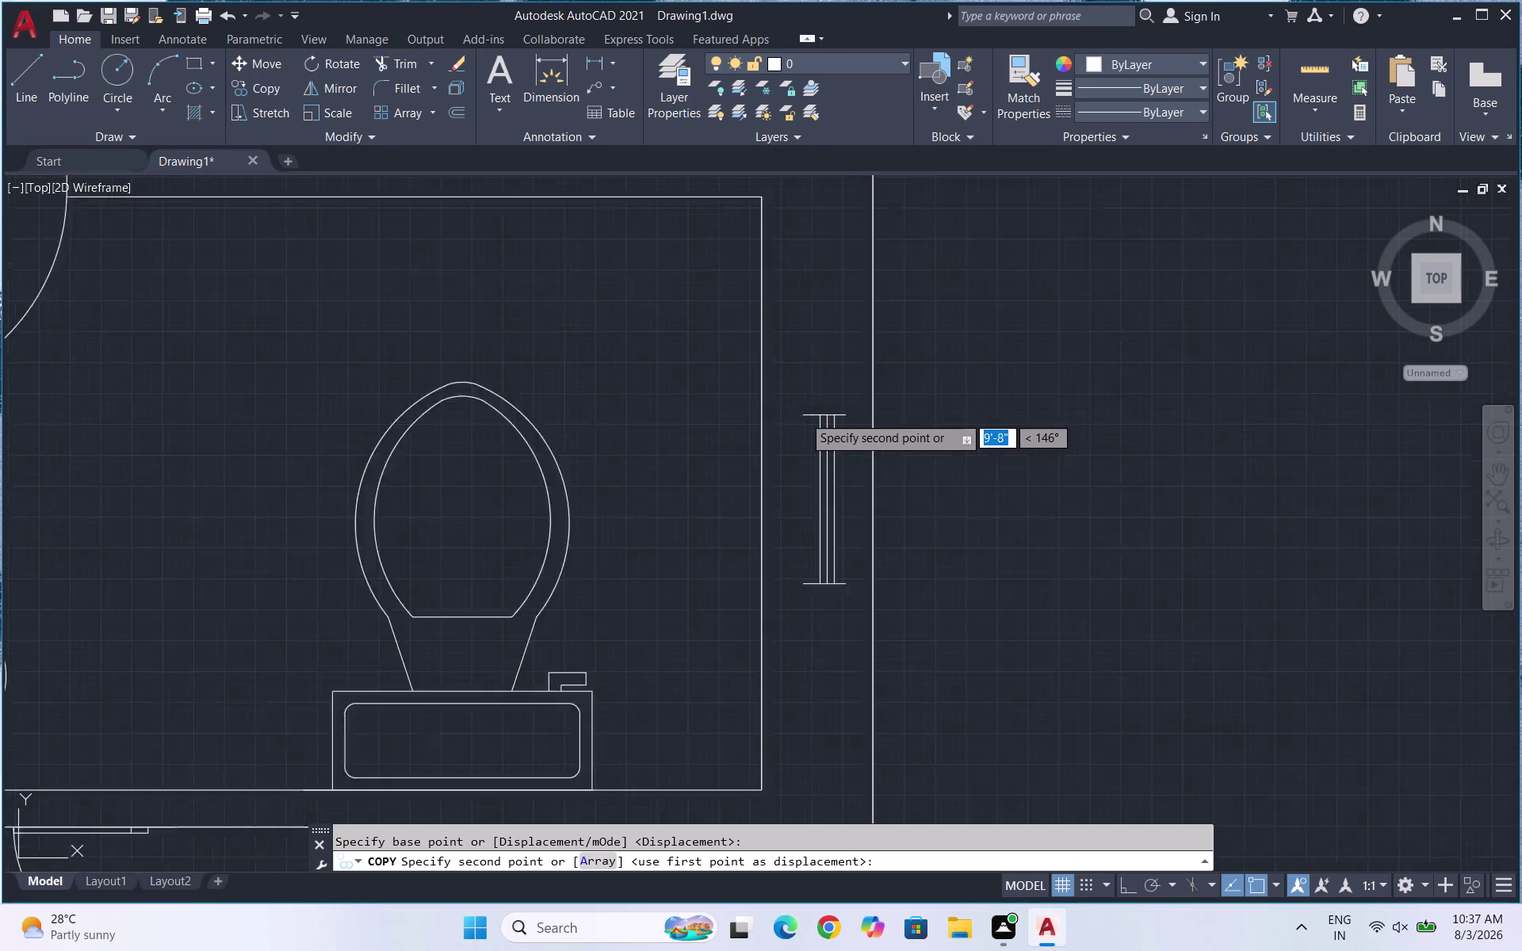
click(799, 413)
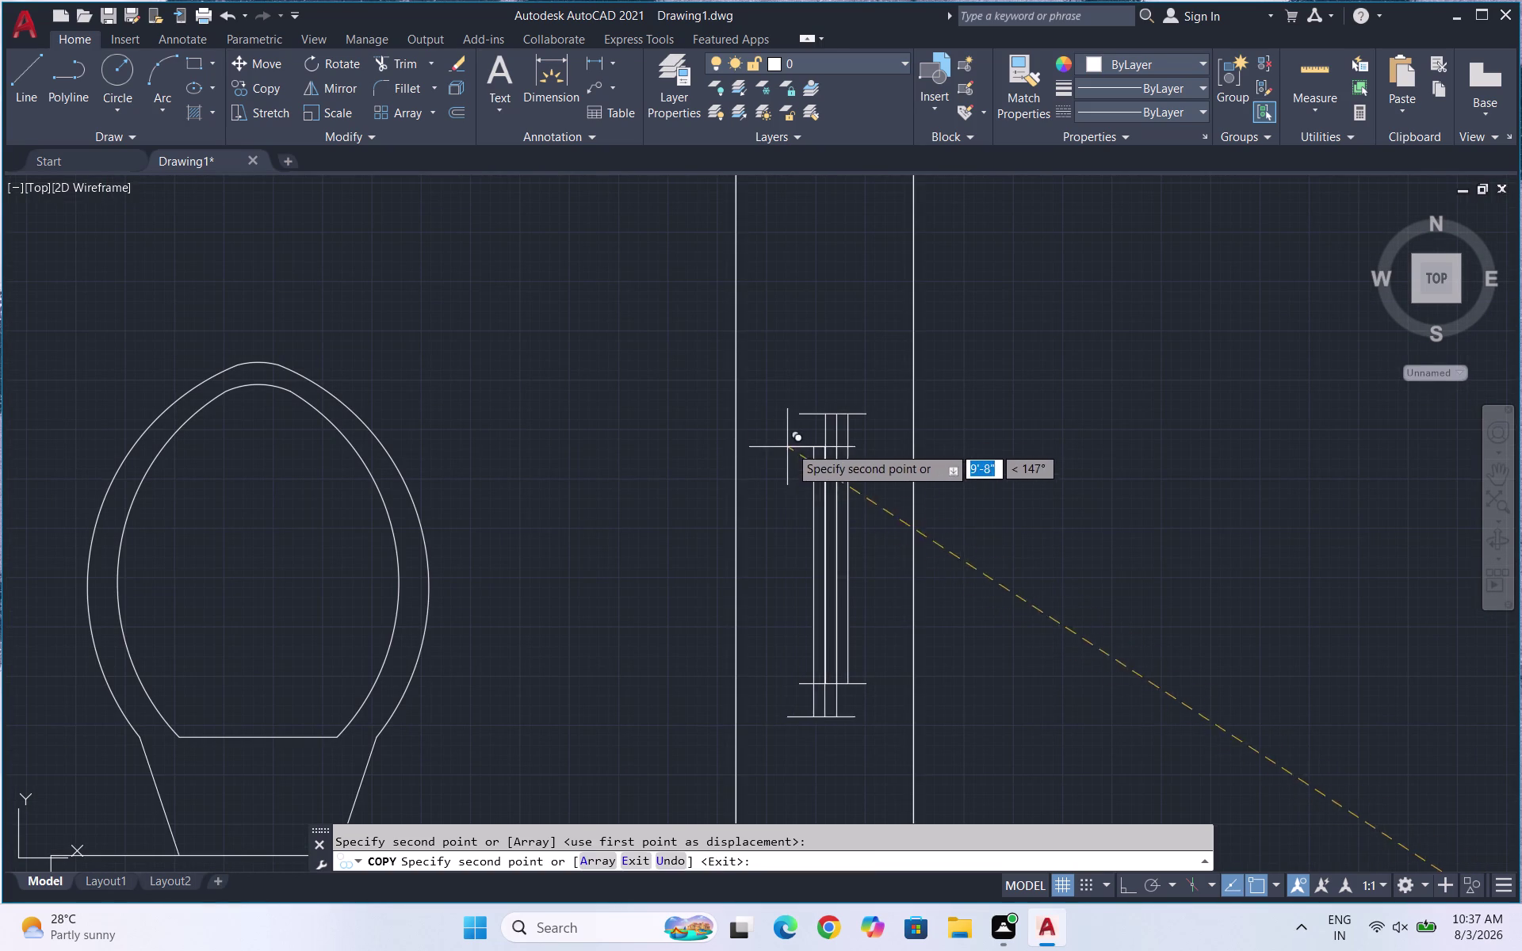
key(Escape)
key(l)
key(Return)
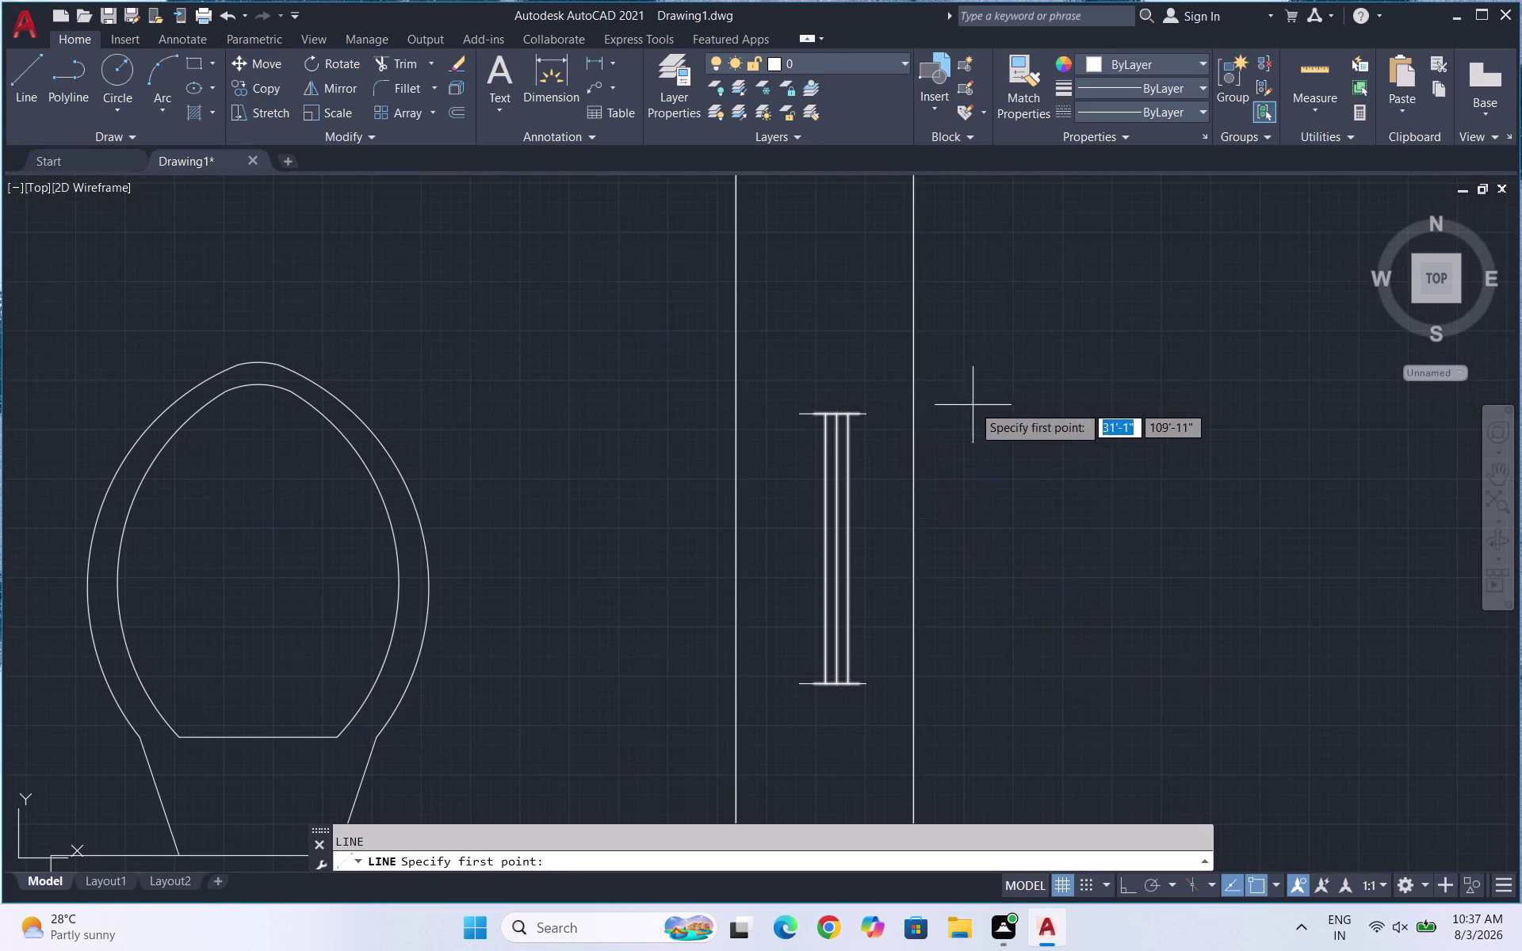
Draw a line across the wall thickness at the window's top edge.
scroll(up, 3)
click(829, 418)
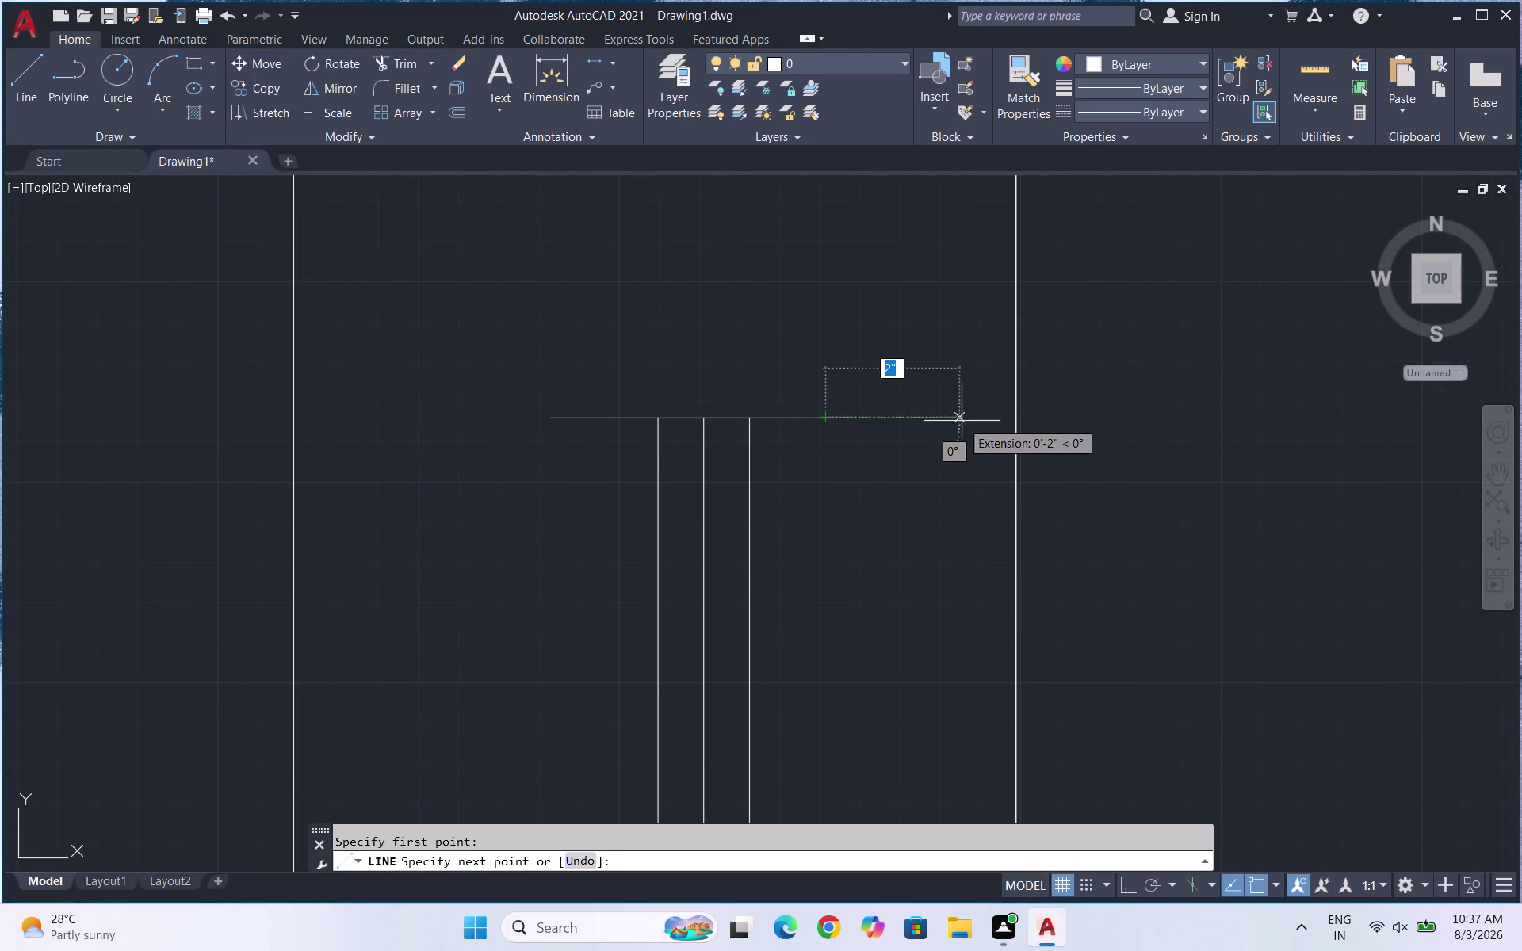
click(1020, 419)
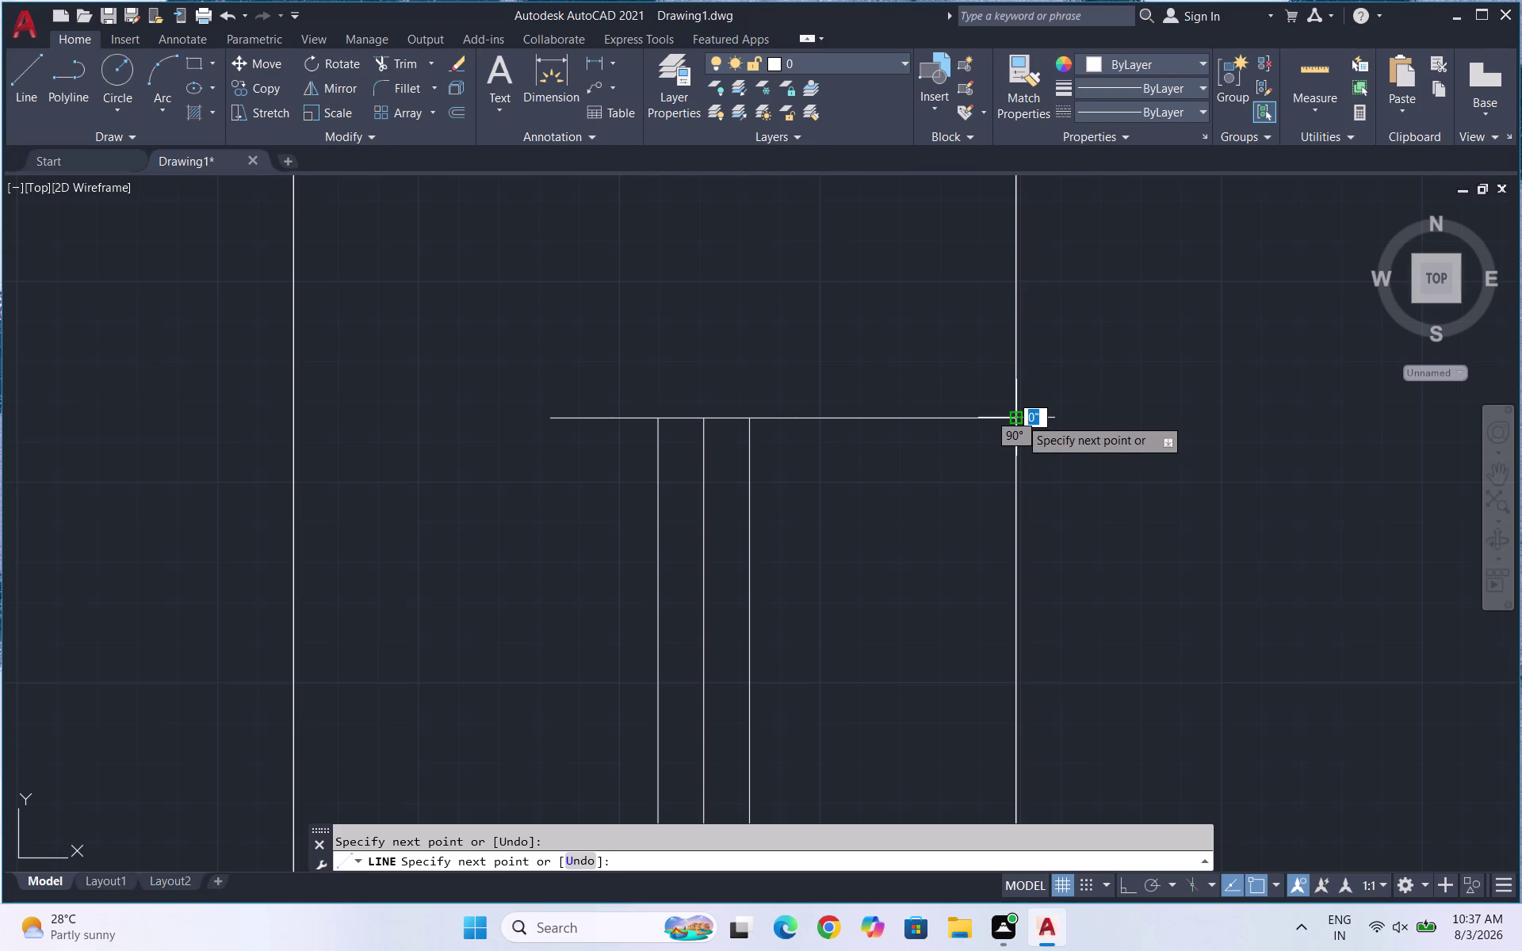
key(space)
key(space)
click(554, 422)
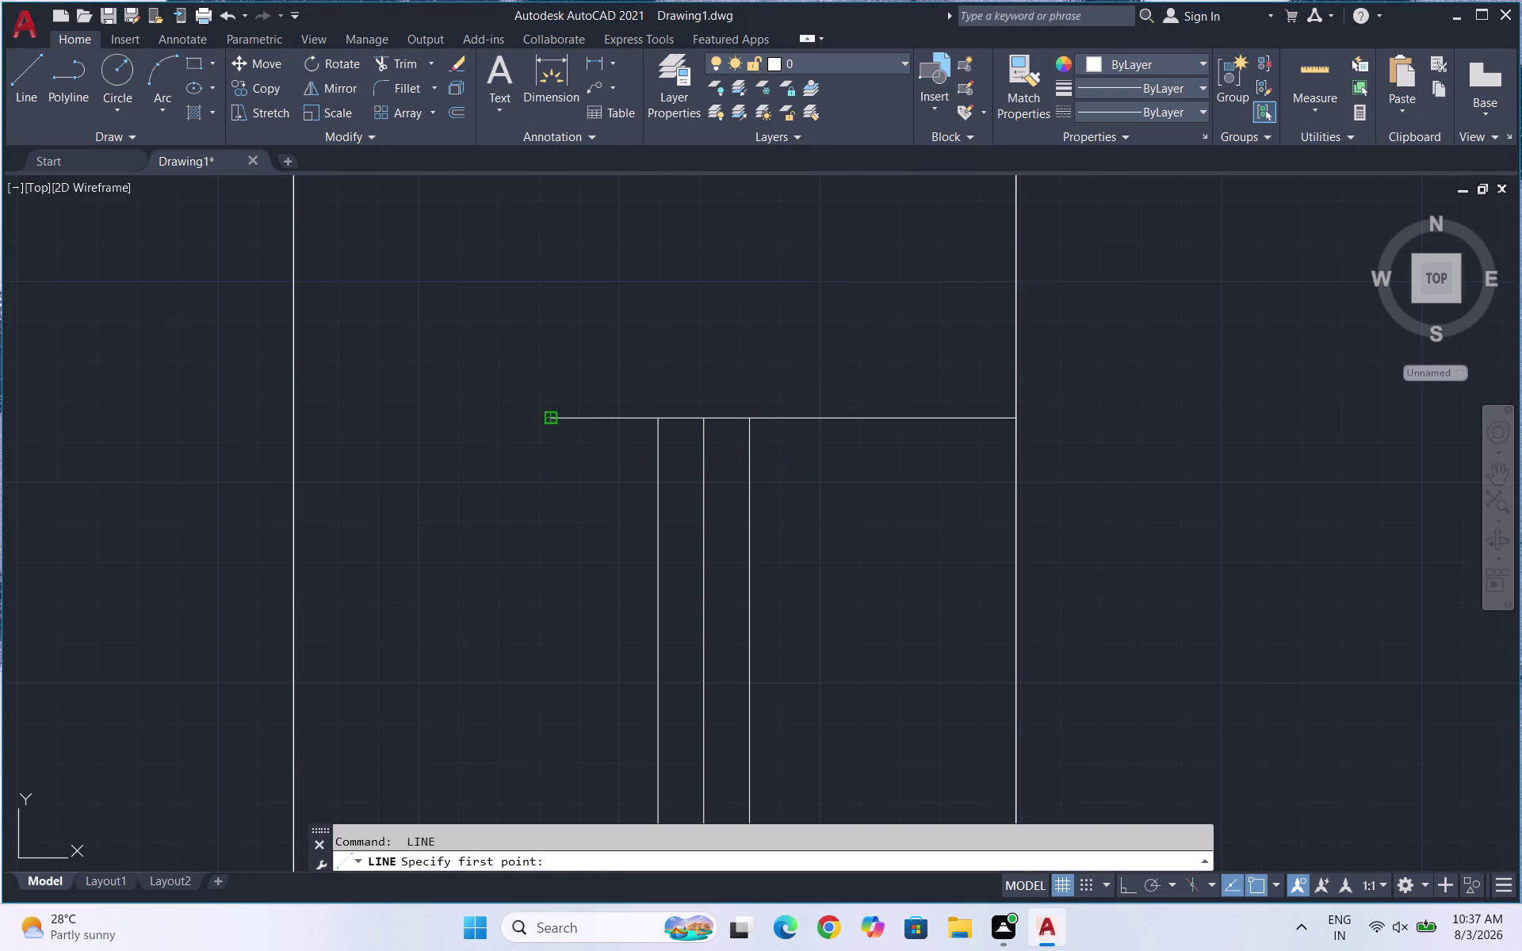
key(space)
key(space)
key(space)
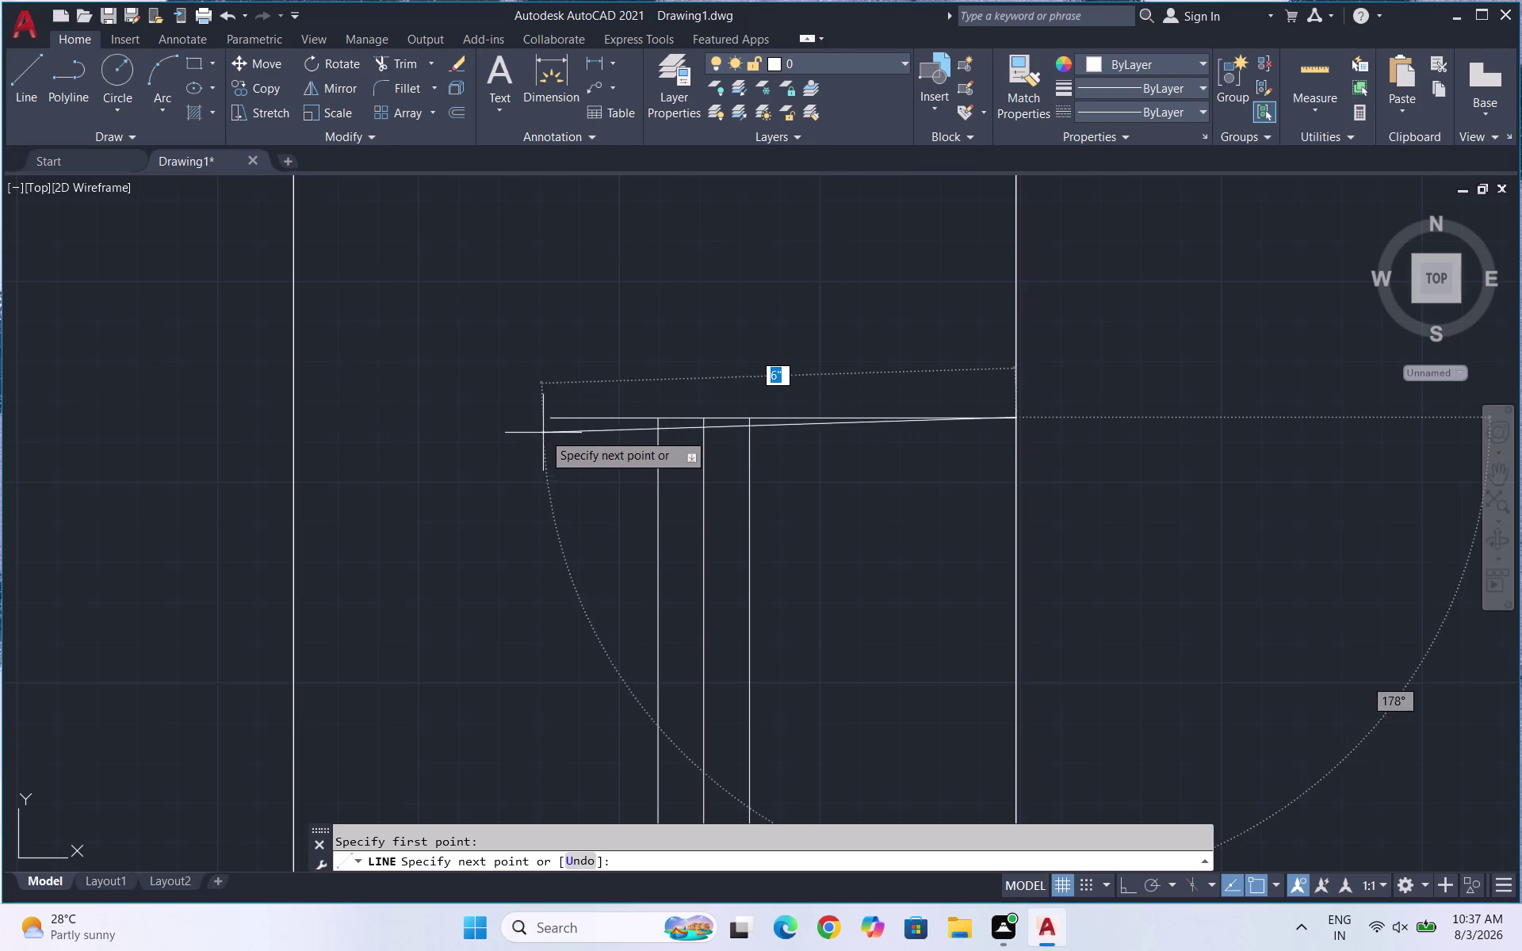
key(space)
key(space)
click(555, 418)
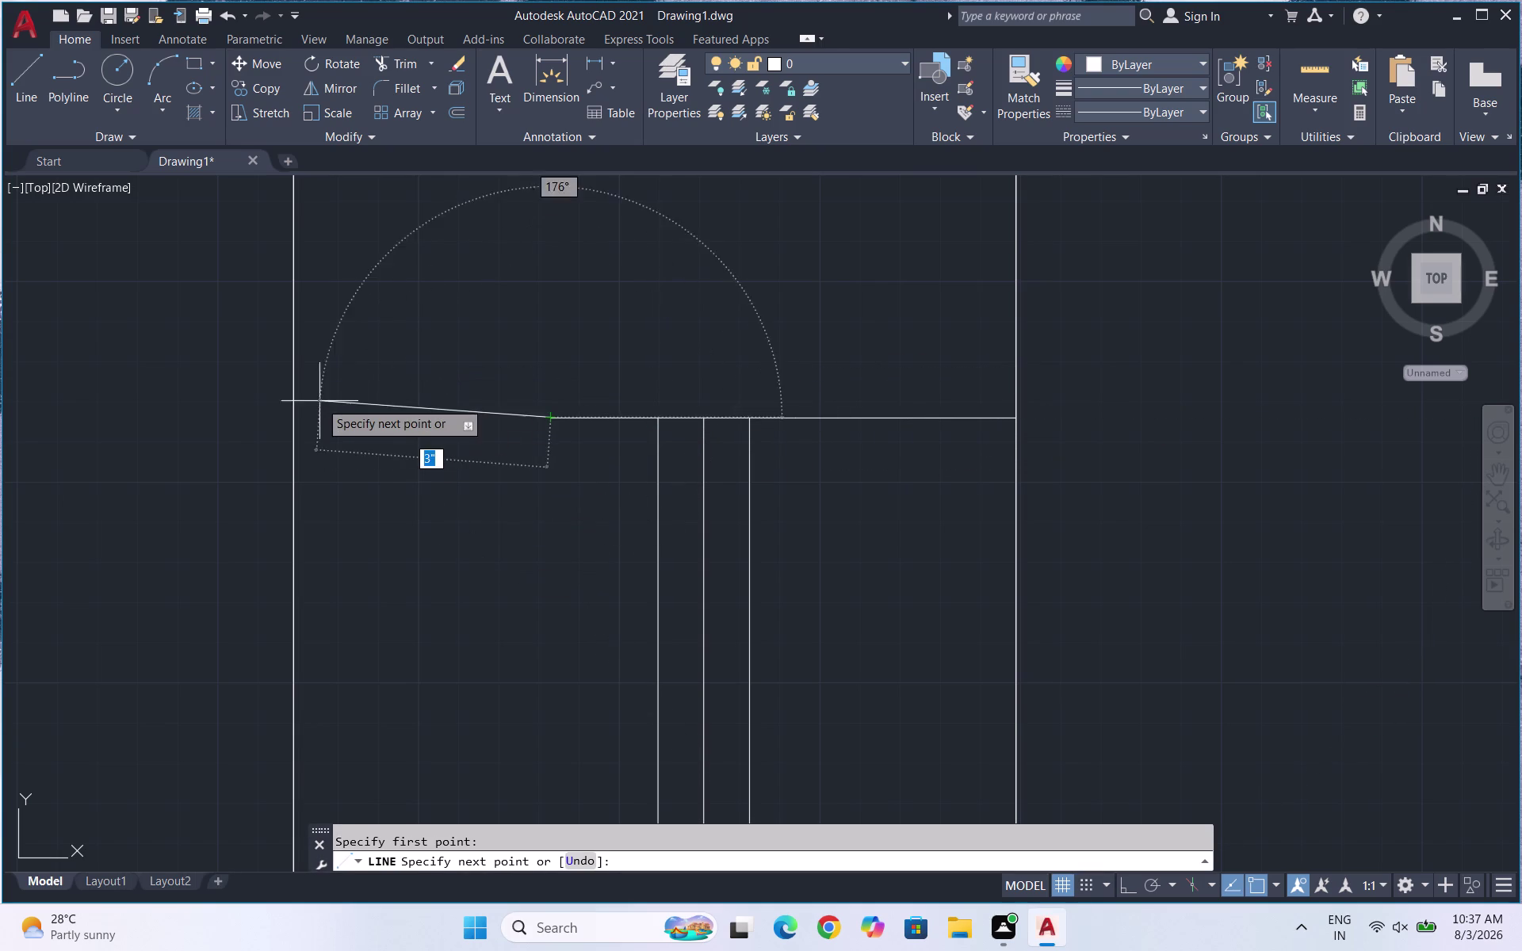
click(291, 418)
key(space)
Select and inspect the short top lines, then clear the selection.
scroll(down, 3)
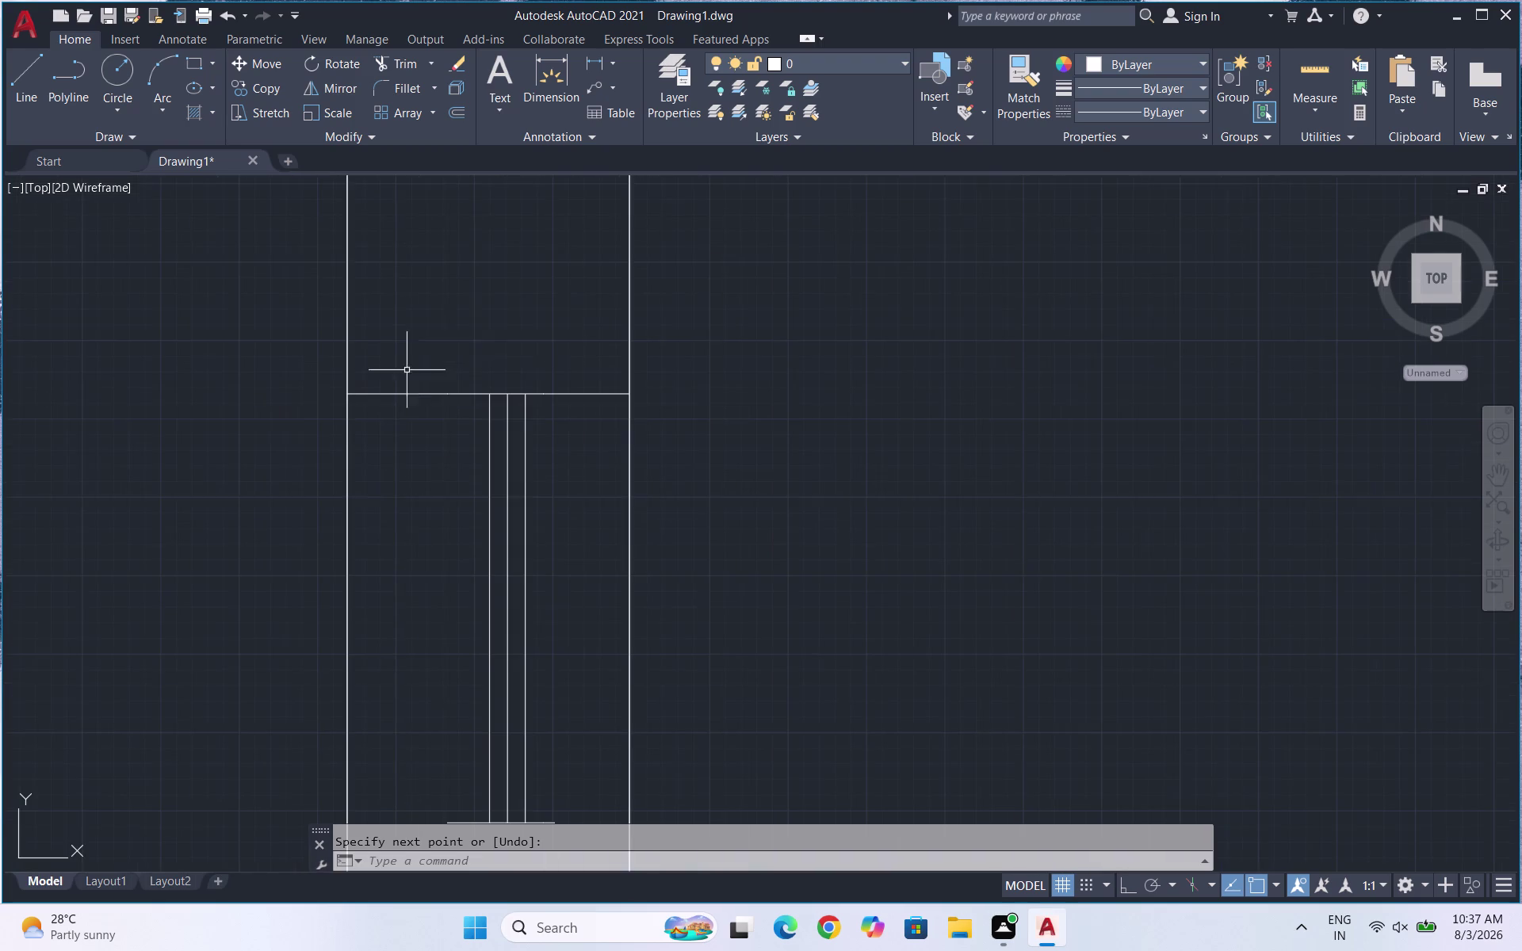
scroll(down, 3)
drag(478, 406, 481, 379)
click(465, 340)
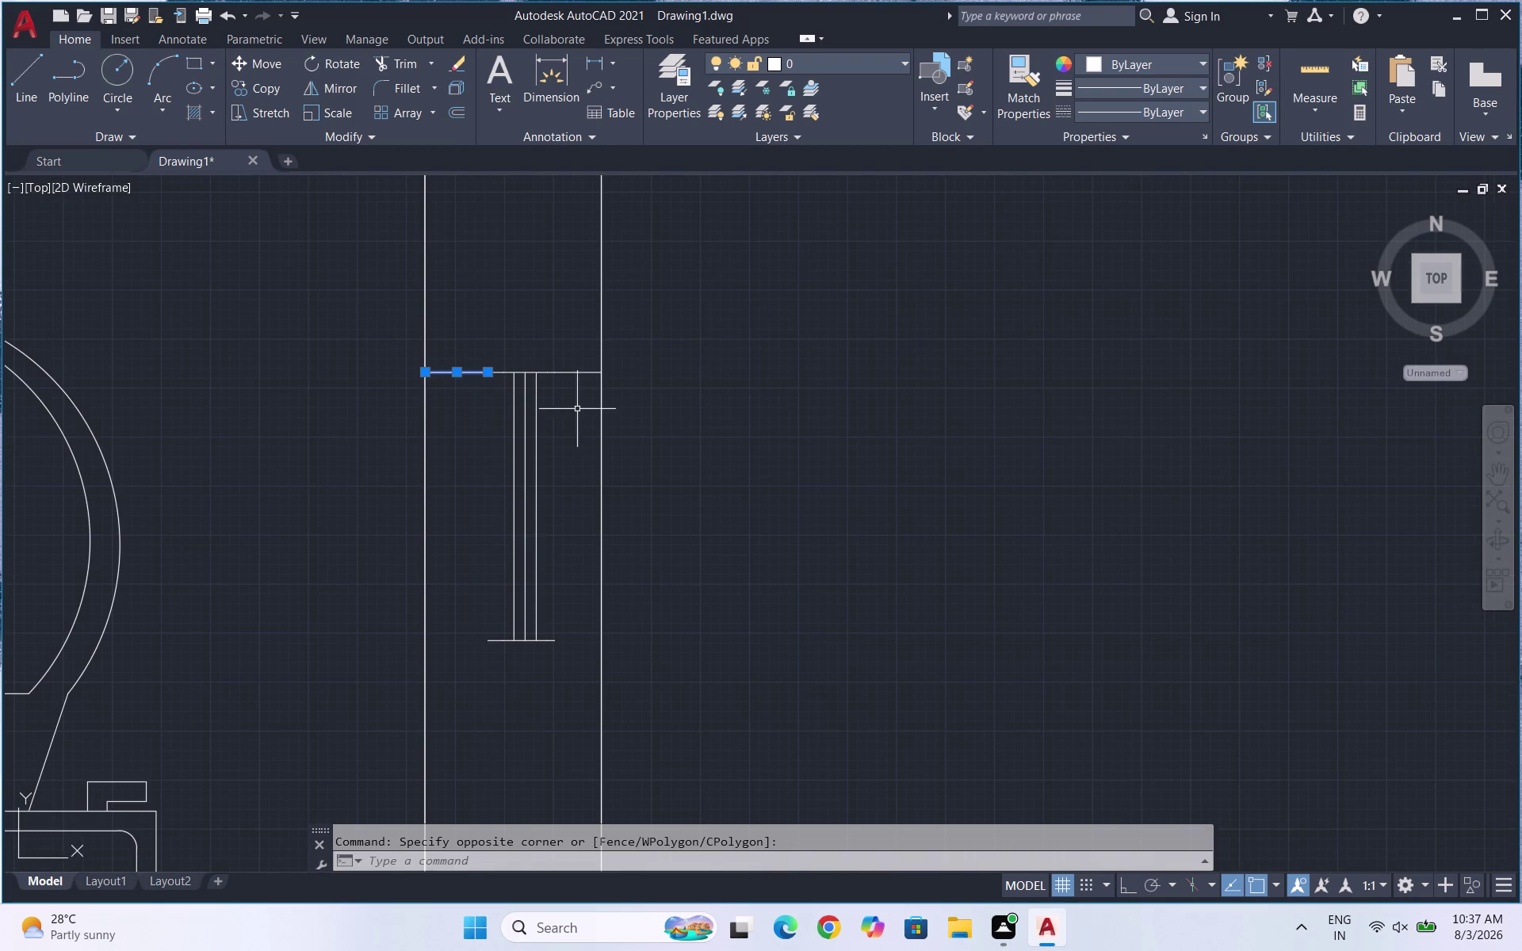
drag(591, 409, 595, 395)
click(535, 348)
key(Escape)
scroll(up, 3)
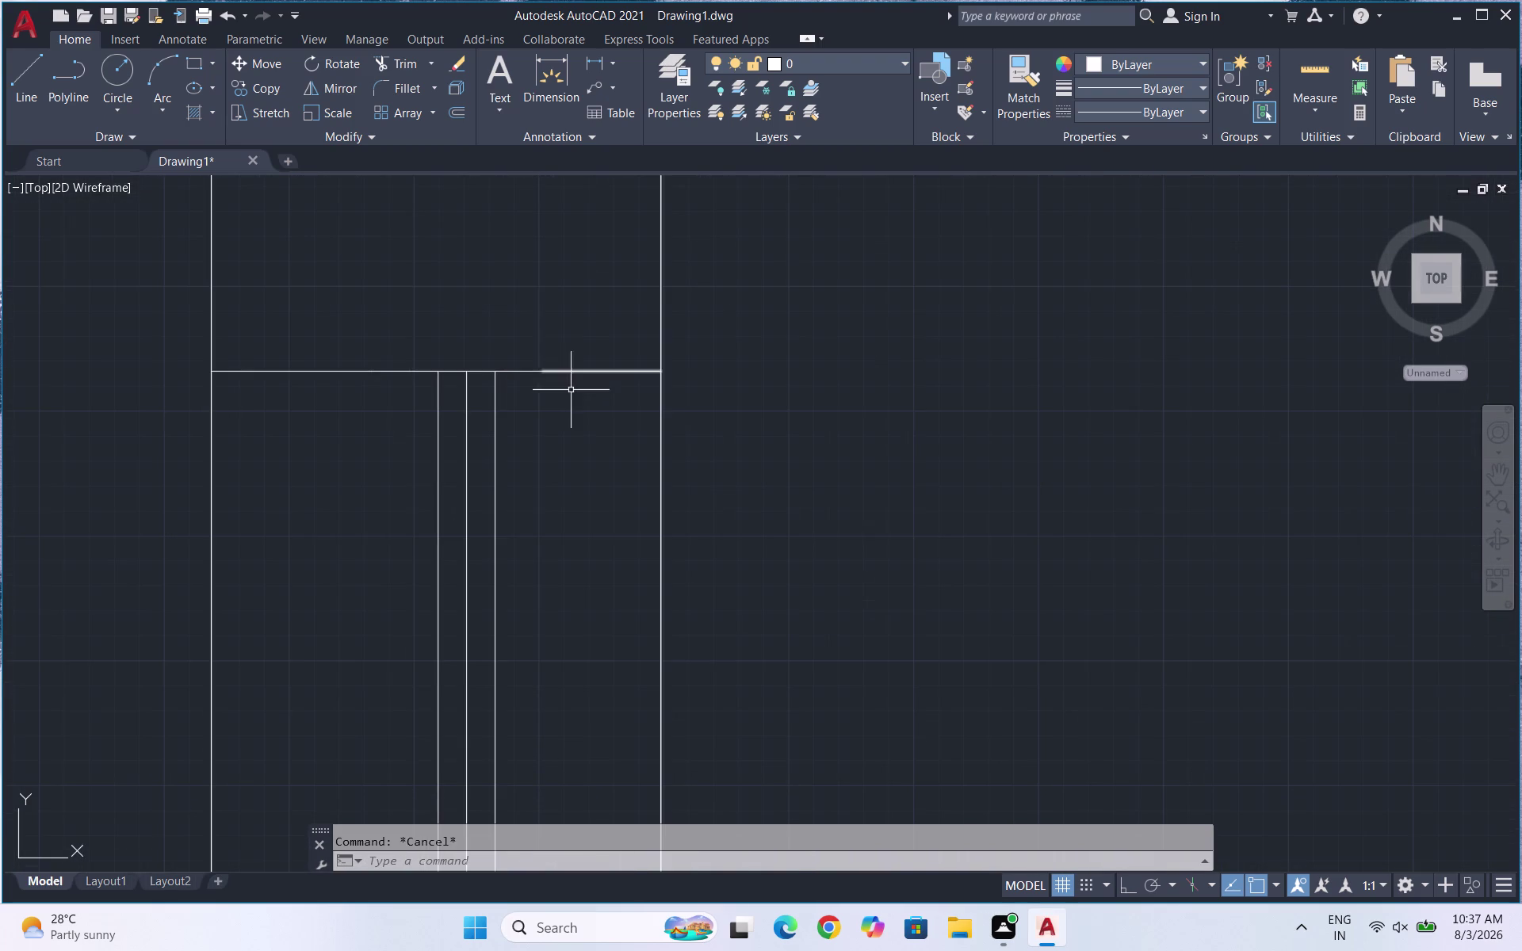
drag(576, 395, 566, 351)
click(531, 311)
drag(486, 381, 485, 363)
click(476, 341)
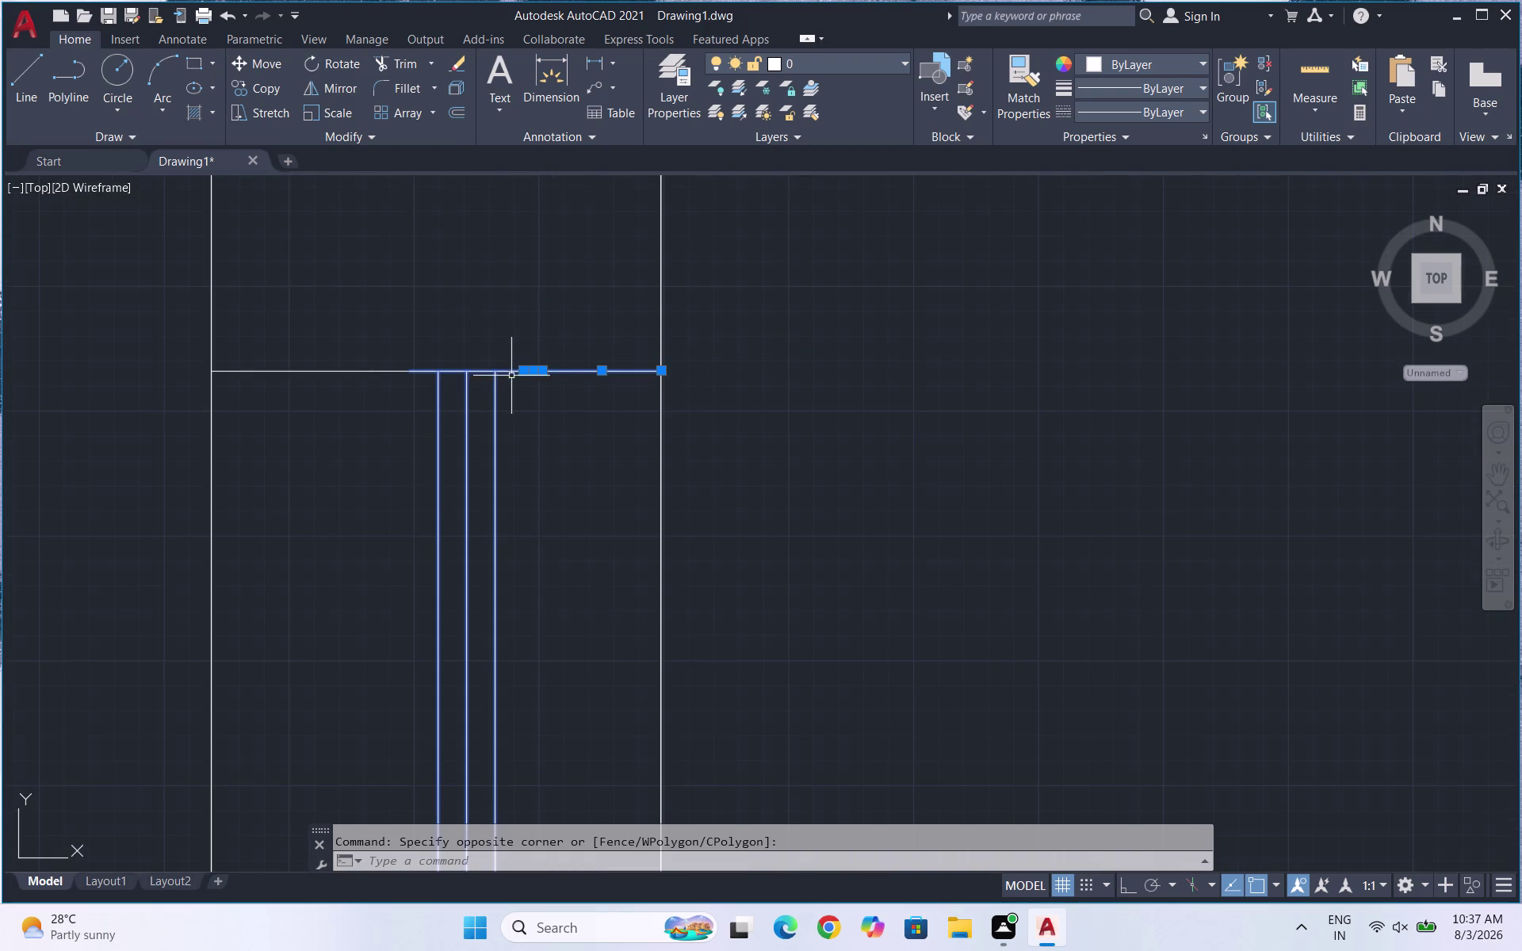
key(Escape)
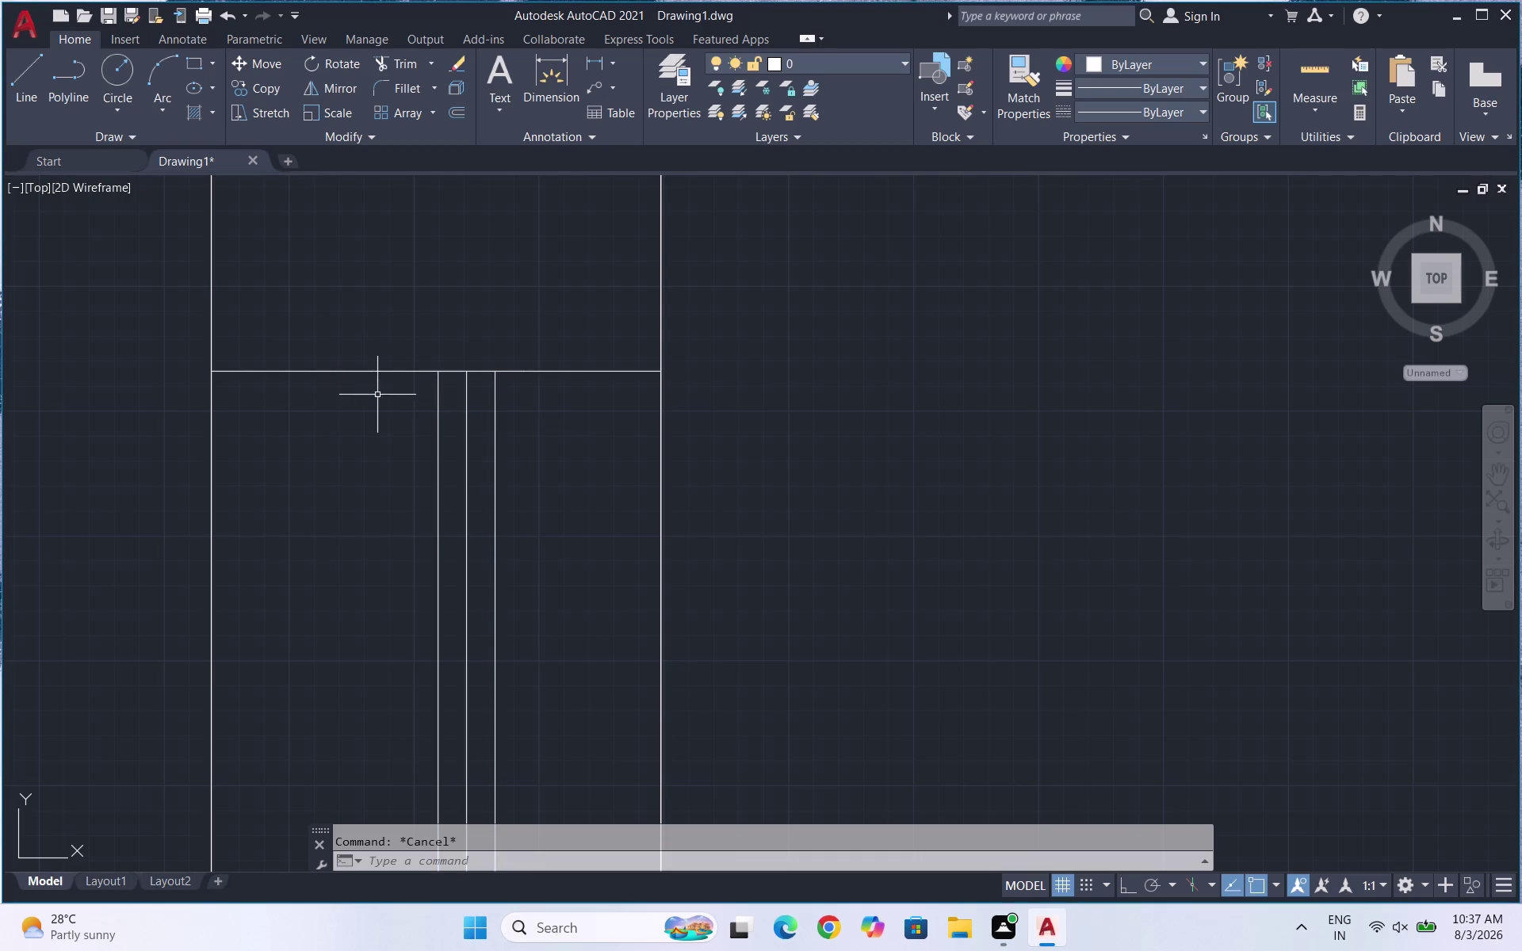
scroll(down, 3)
Draw the bottom capping line across the wall and select the window symbol's lines.
key(space)
key(space)
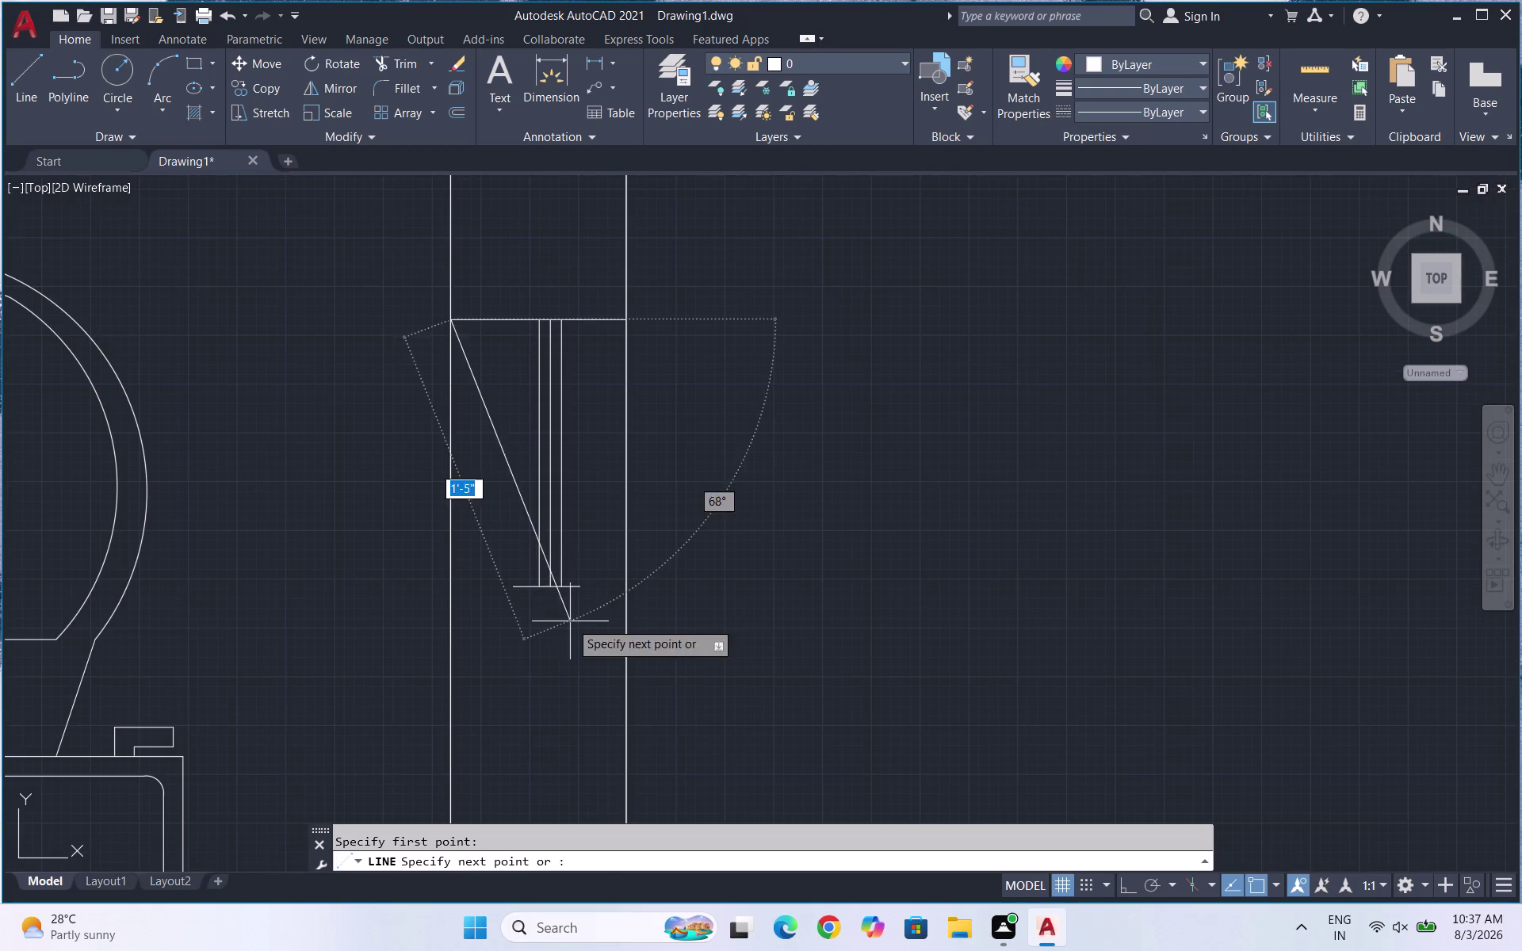
key(space)
key(space)
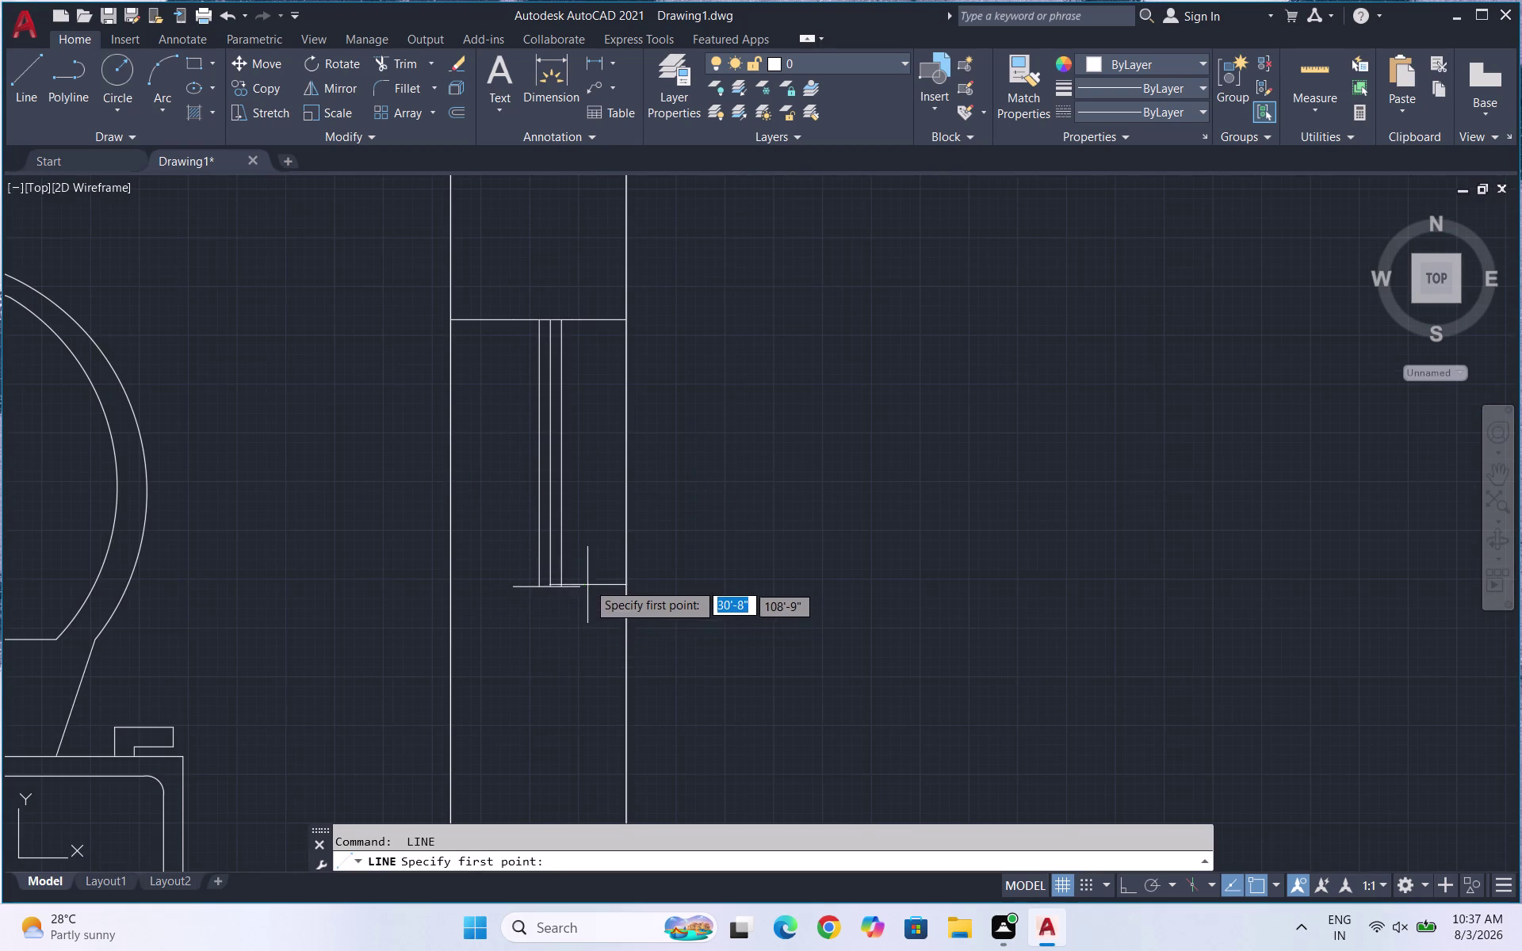
scroll(up, 3)
click(571, 598)
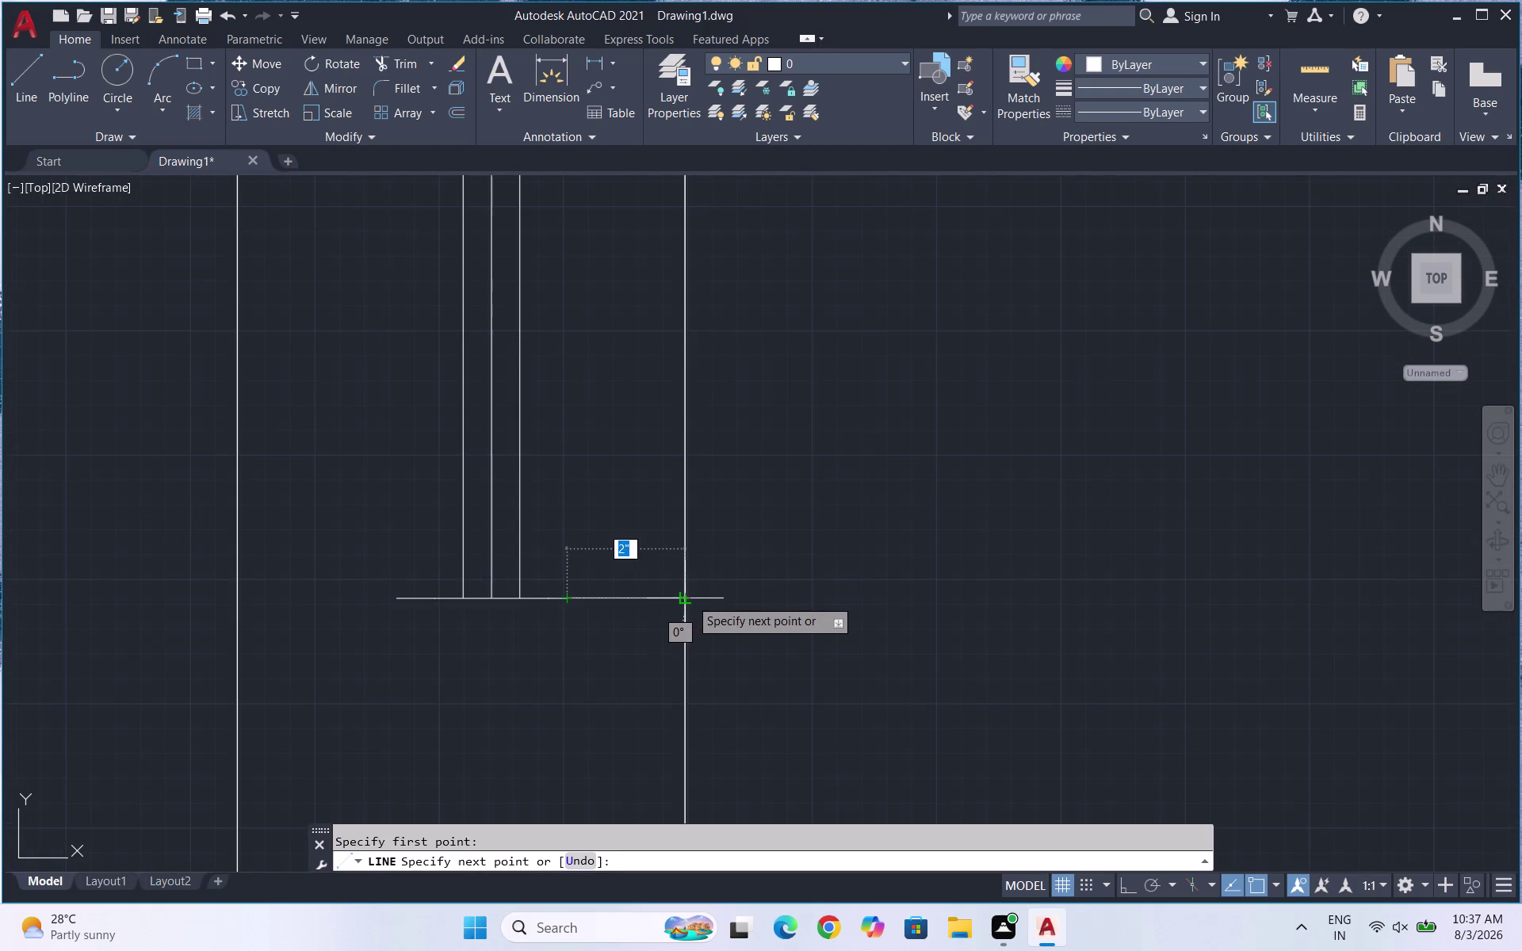
click(690, 598)
key(space)
key(space)
click(402, 602)
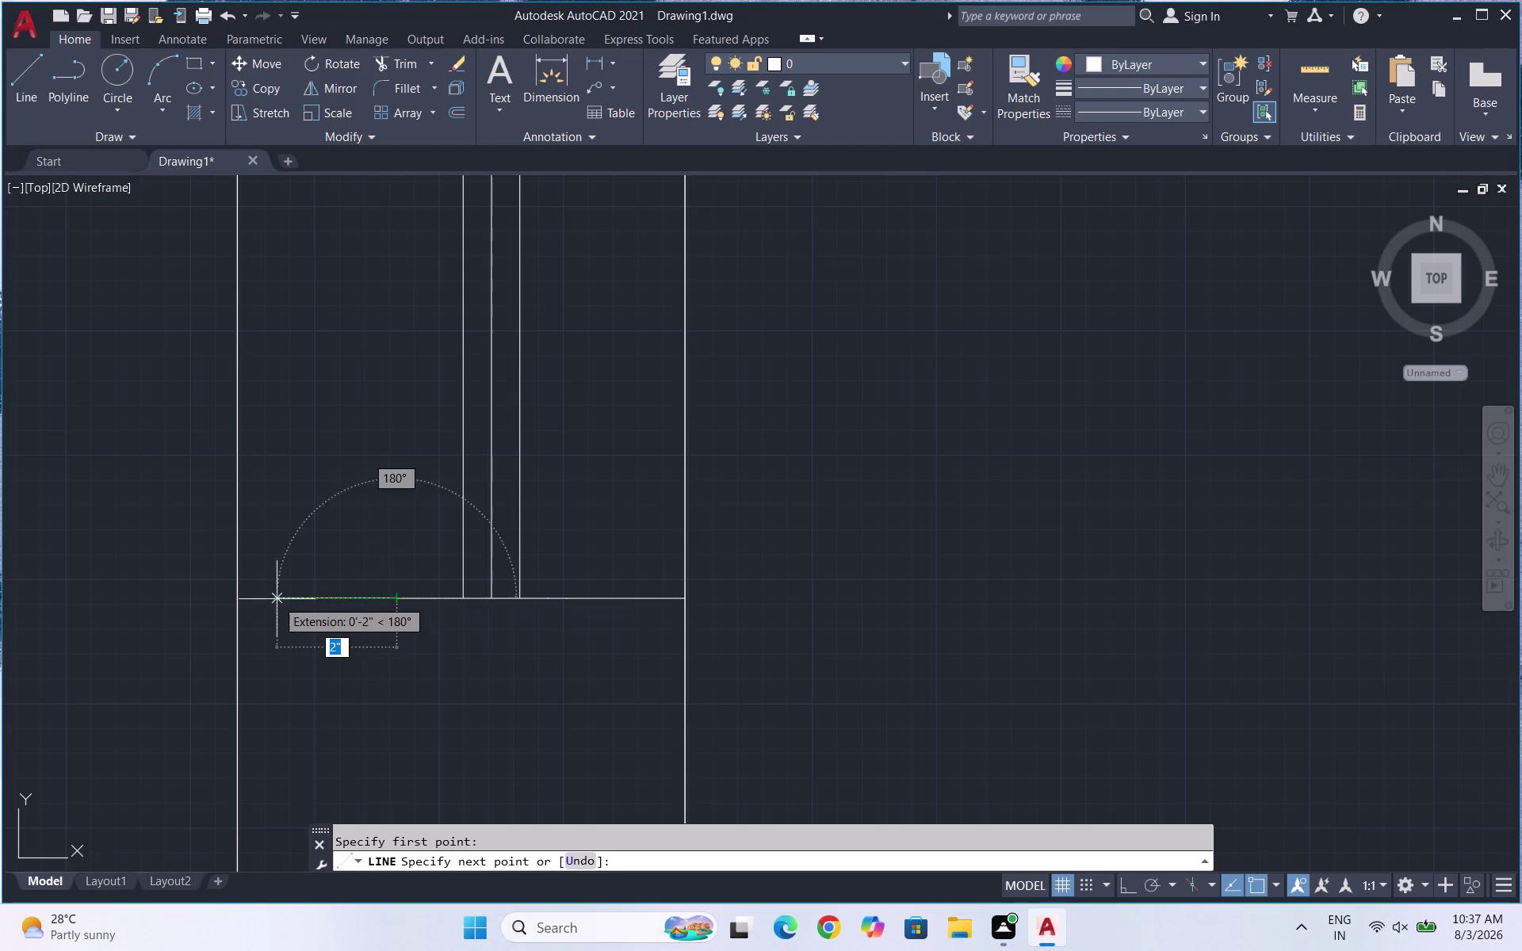
click(240, 604)
key(space)
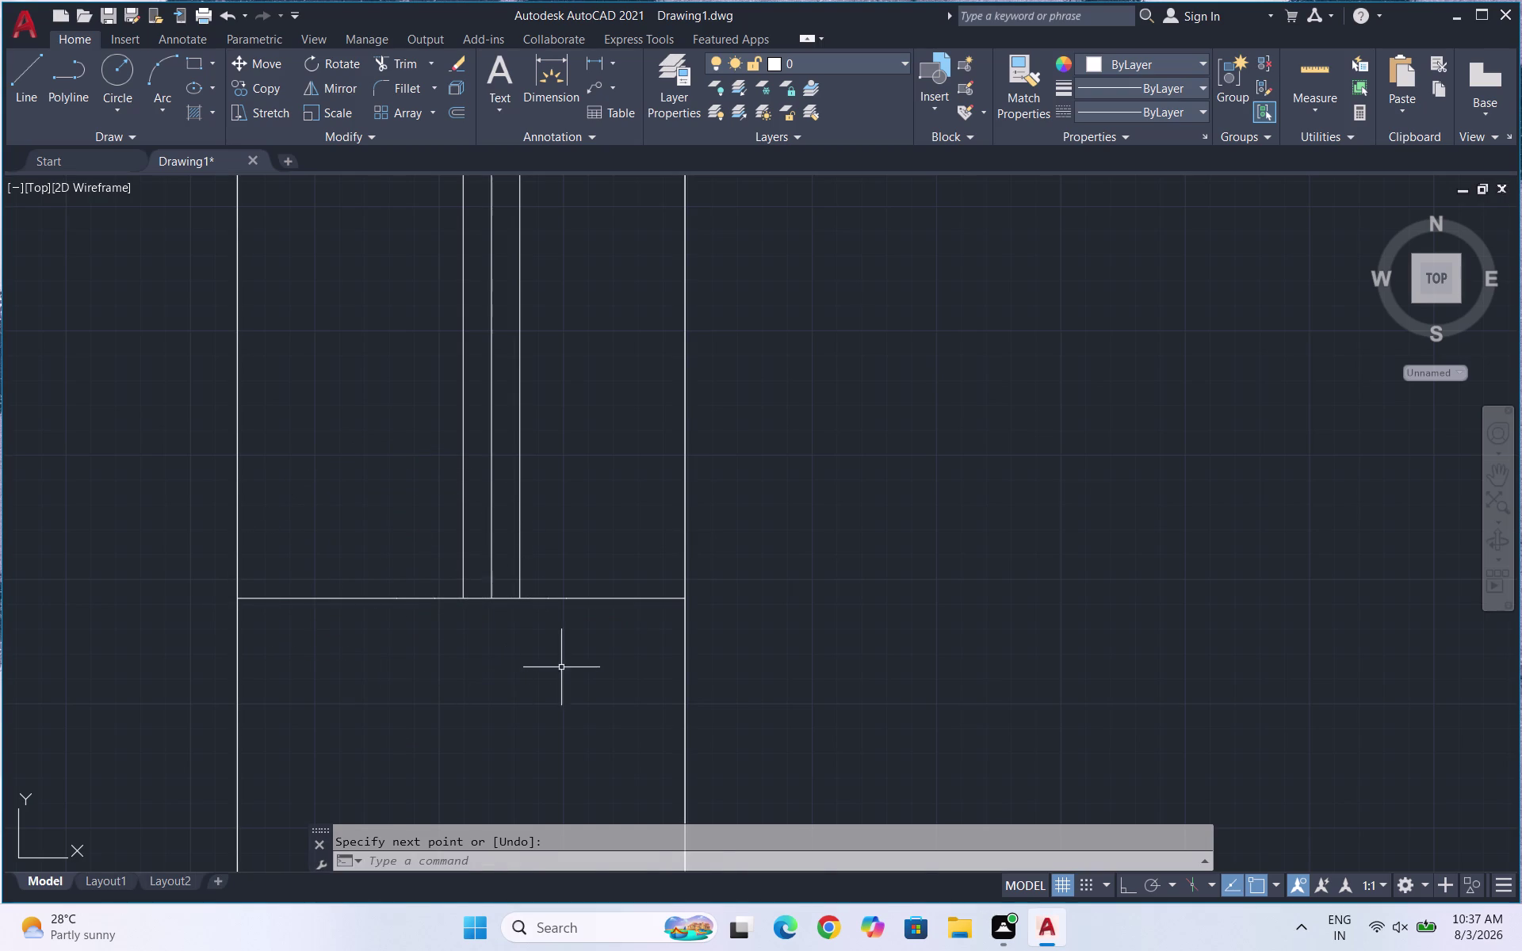
drag(569, 665, 579, 660)
scroll(down, 3)
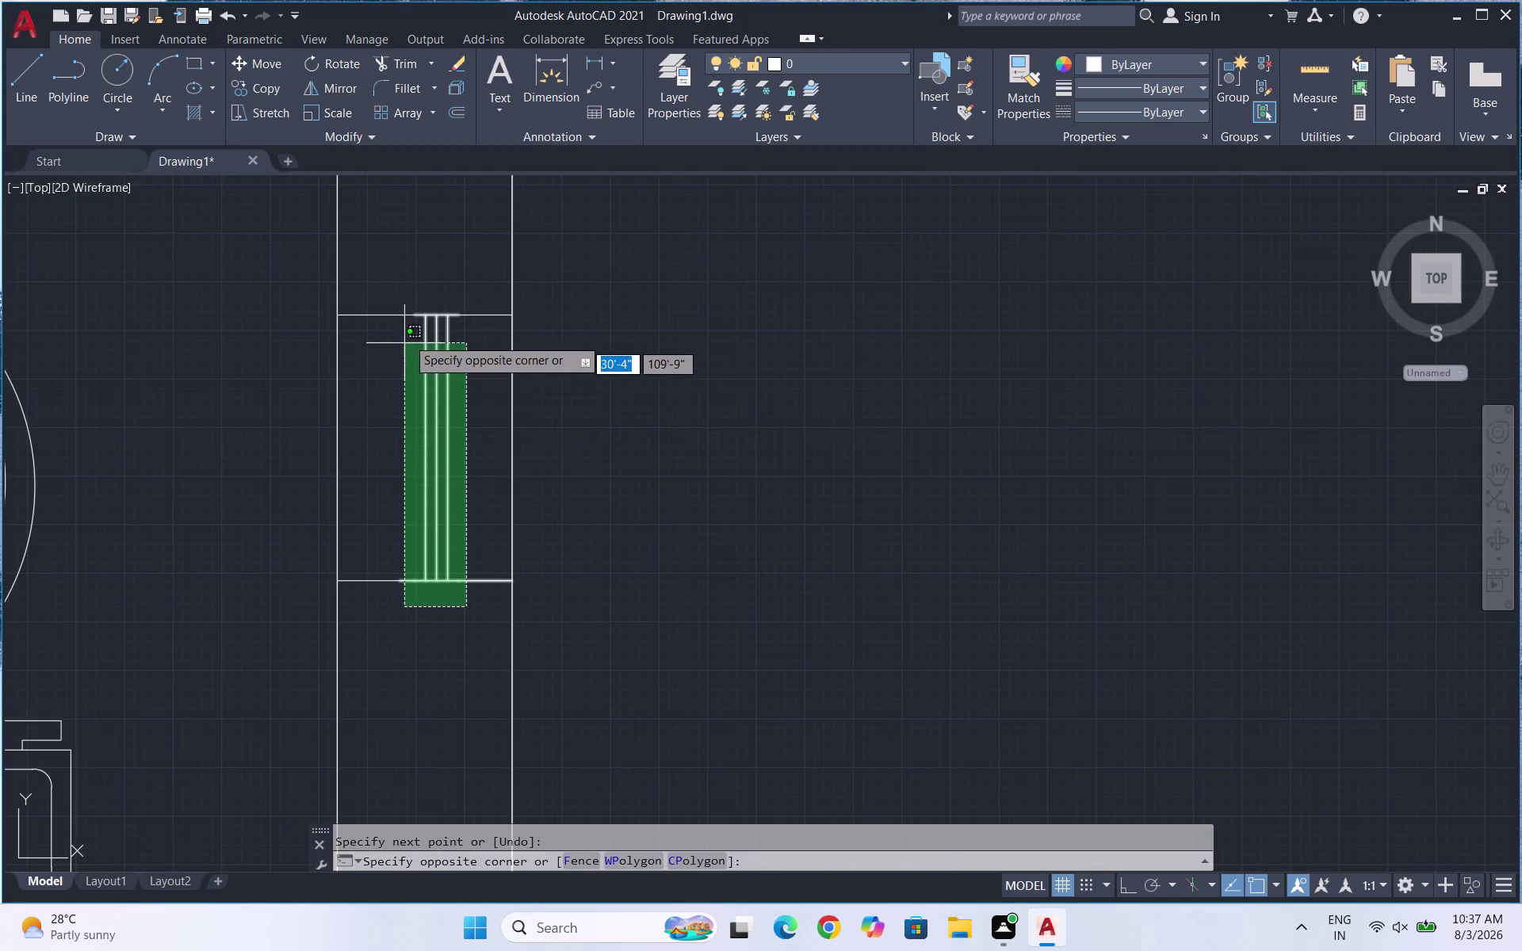
click(361, 293)
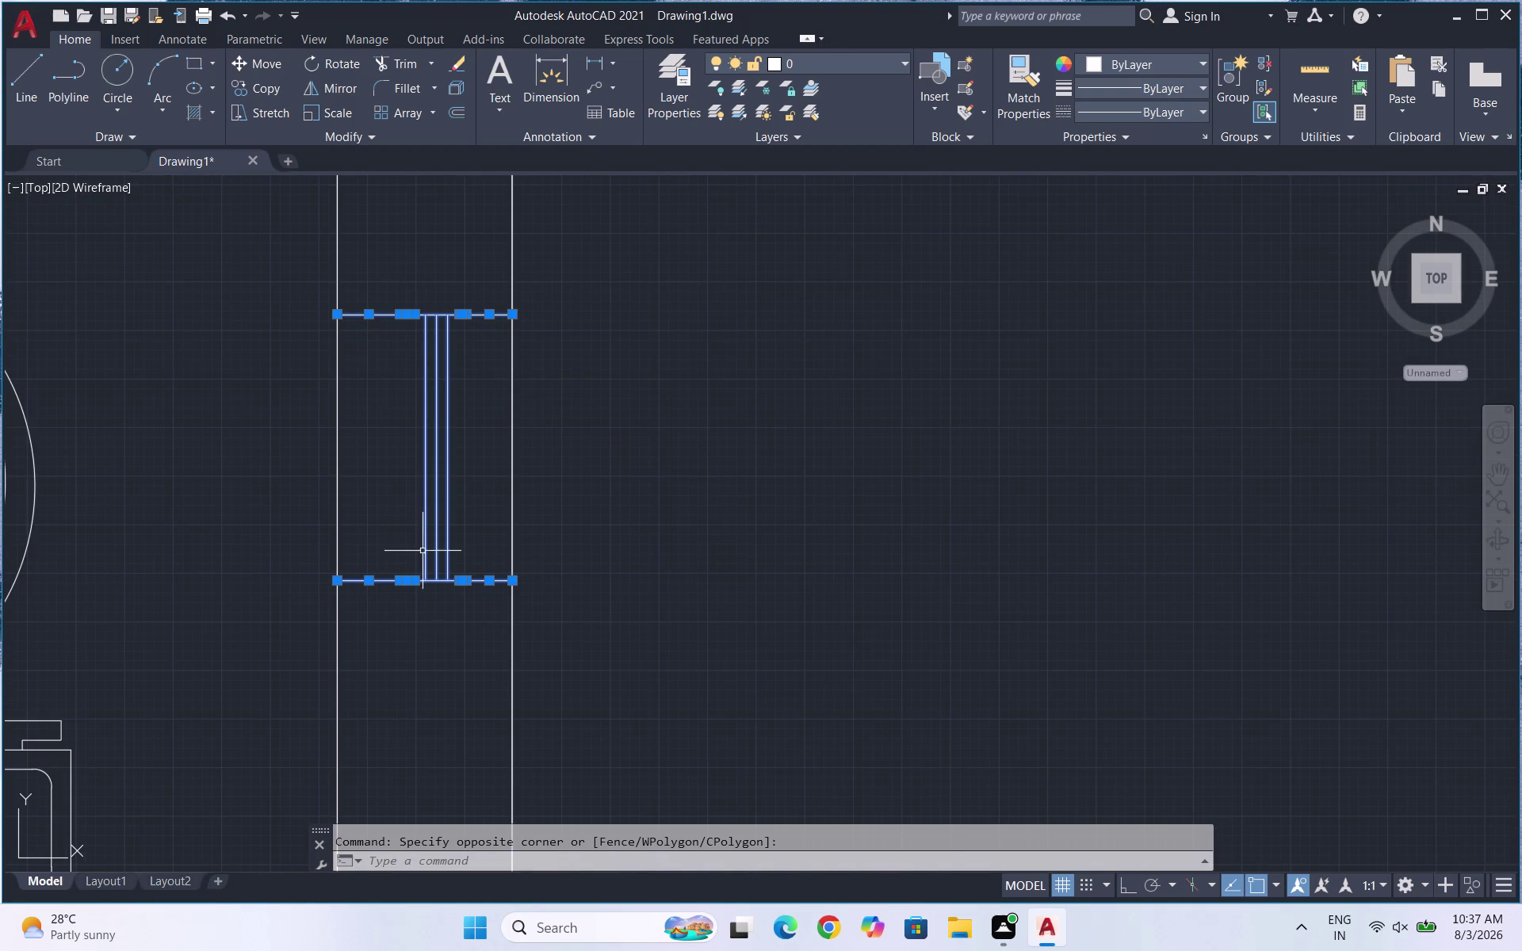
Copy the window onto an outer wall, then undo the misplaced copy.
text(CO)
key(Return)
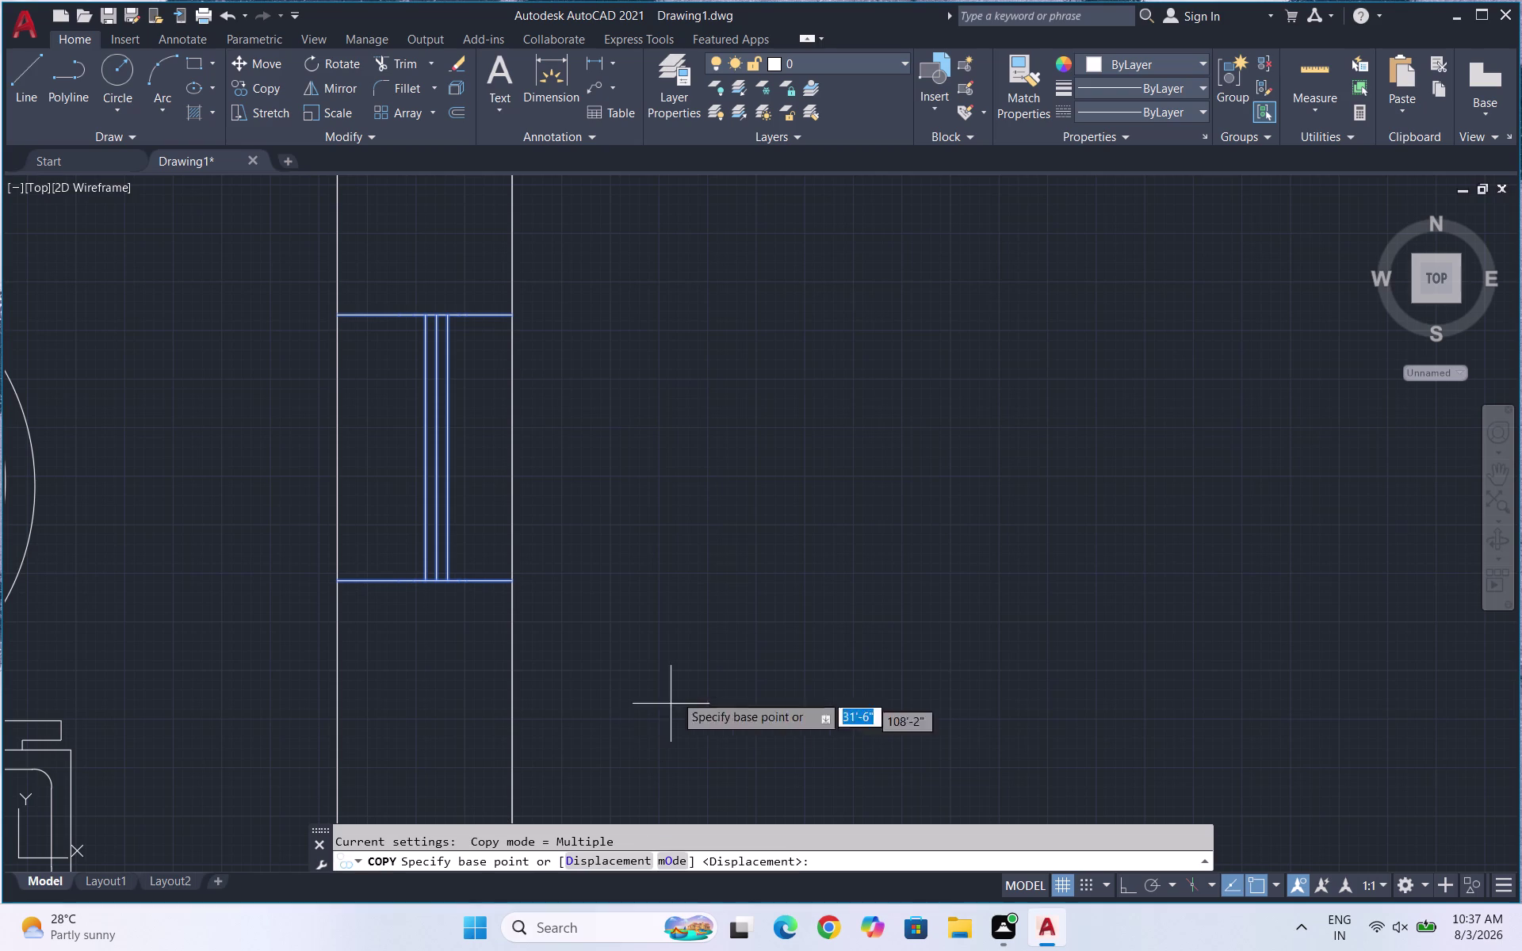
click(502, 320)
scroll(down, 3)
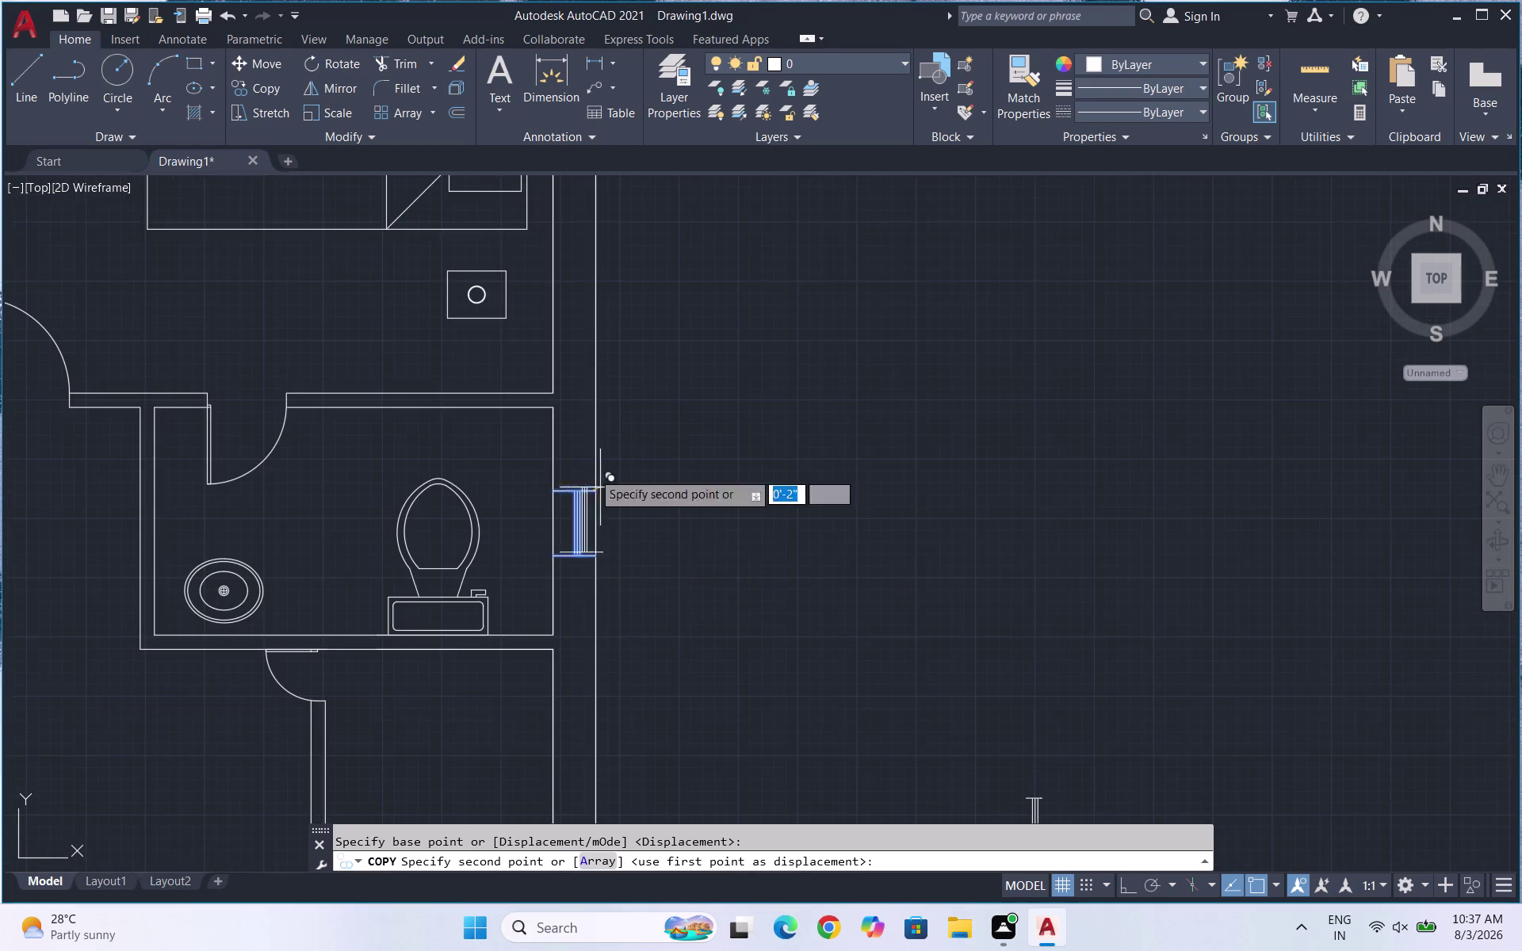
scroll(down, 3)
scroll(down, 3)
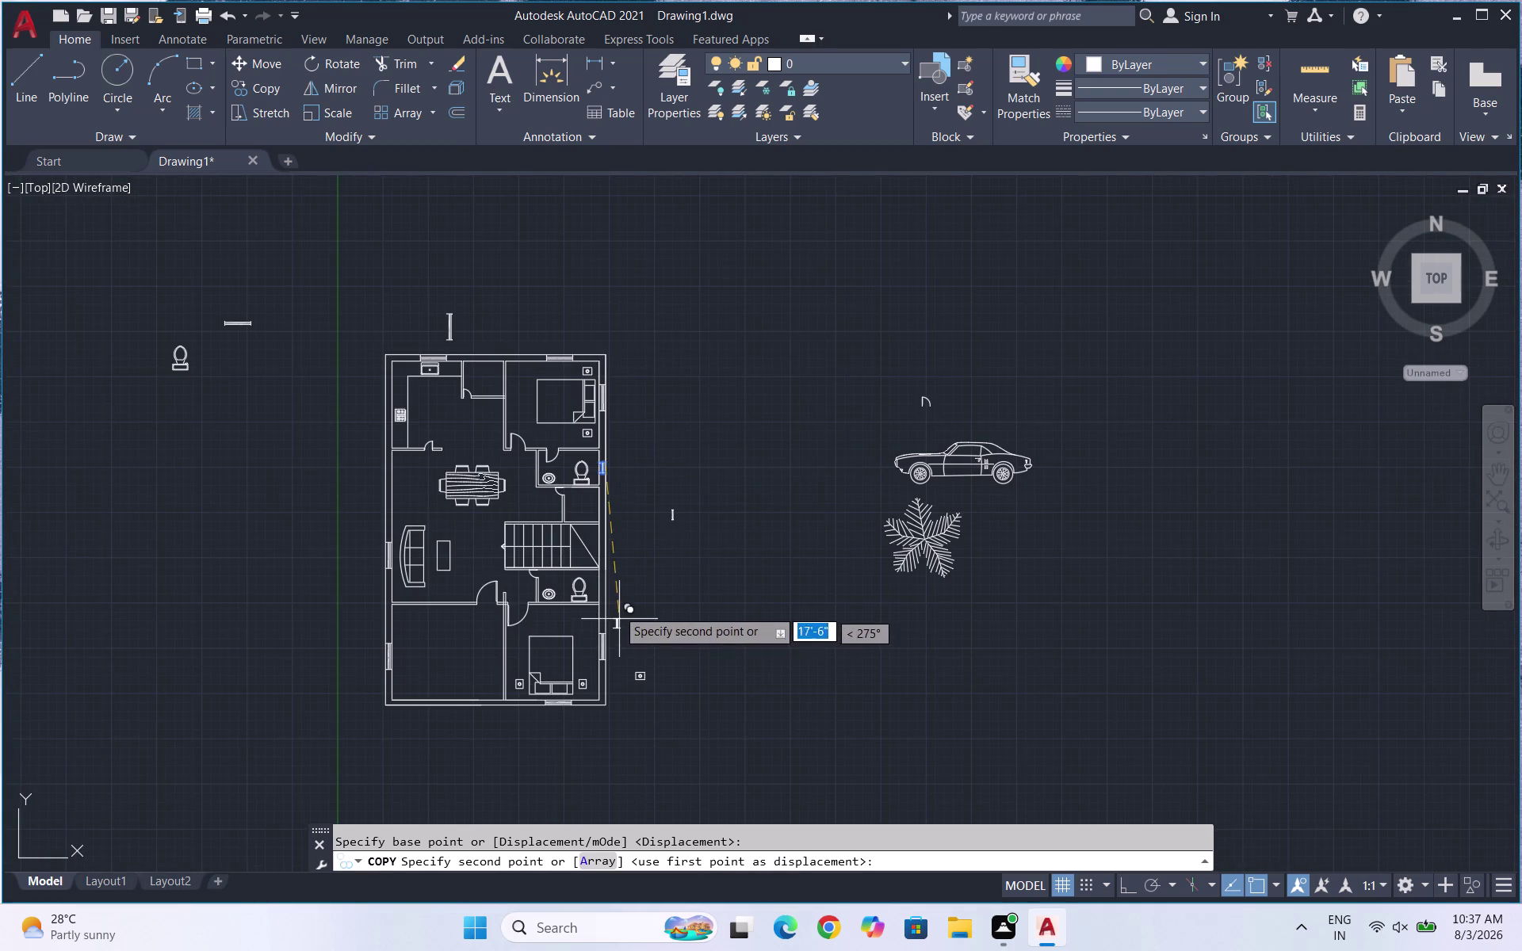
scroll(up, 3)
scroll(up, 3)
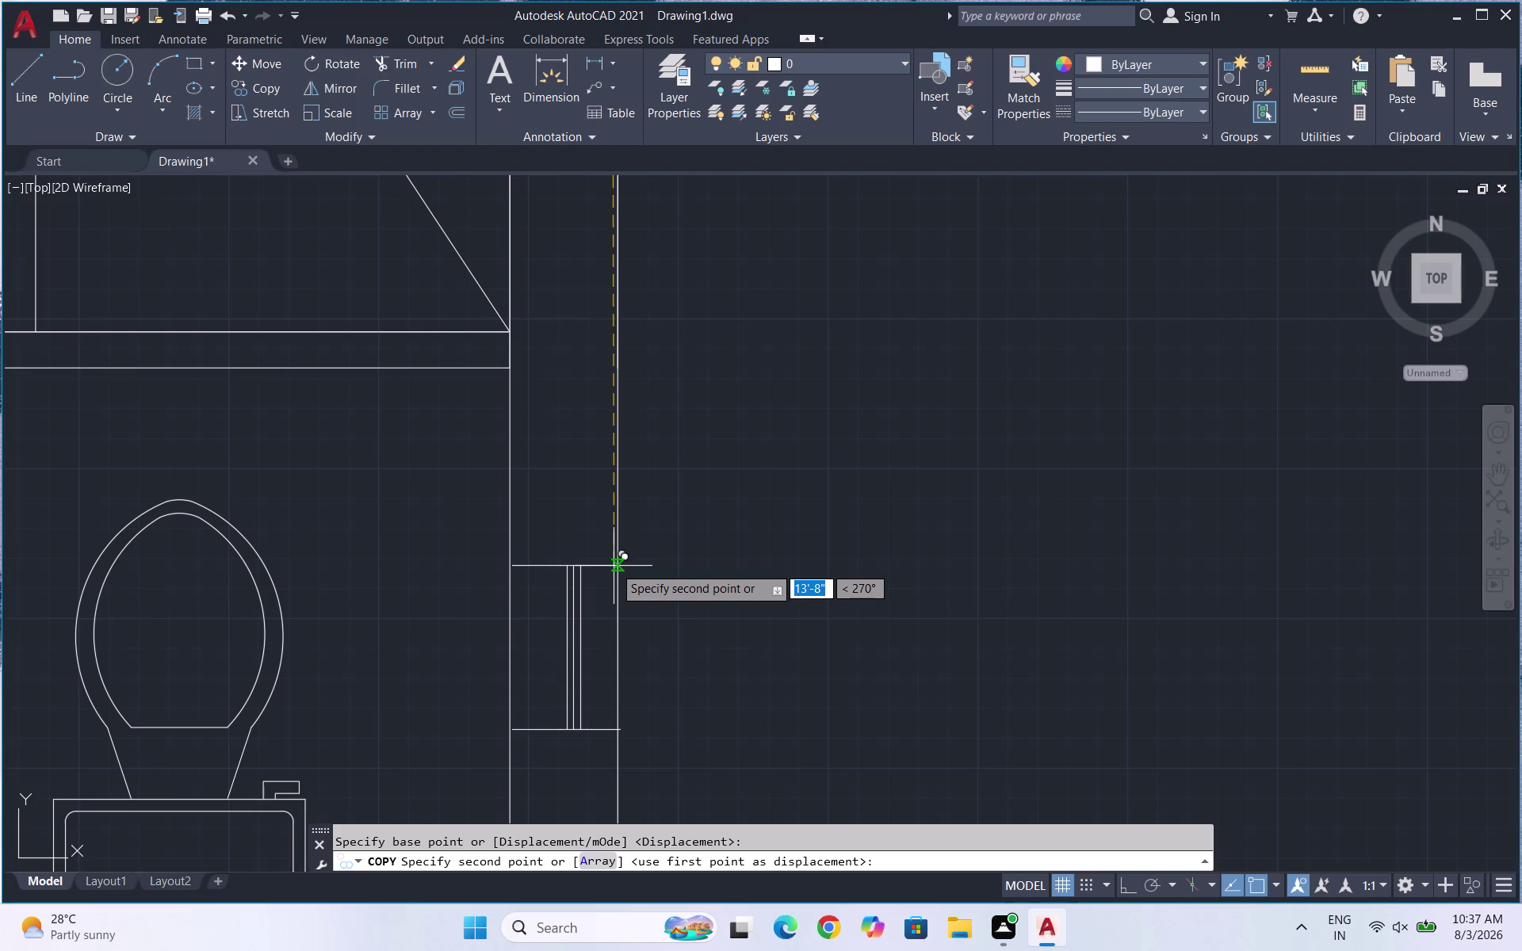
click(612, 566)
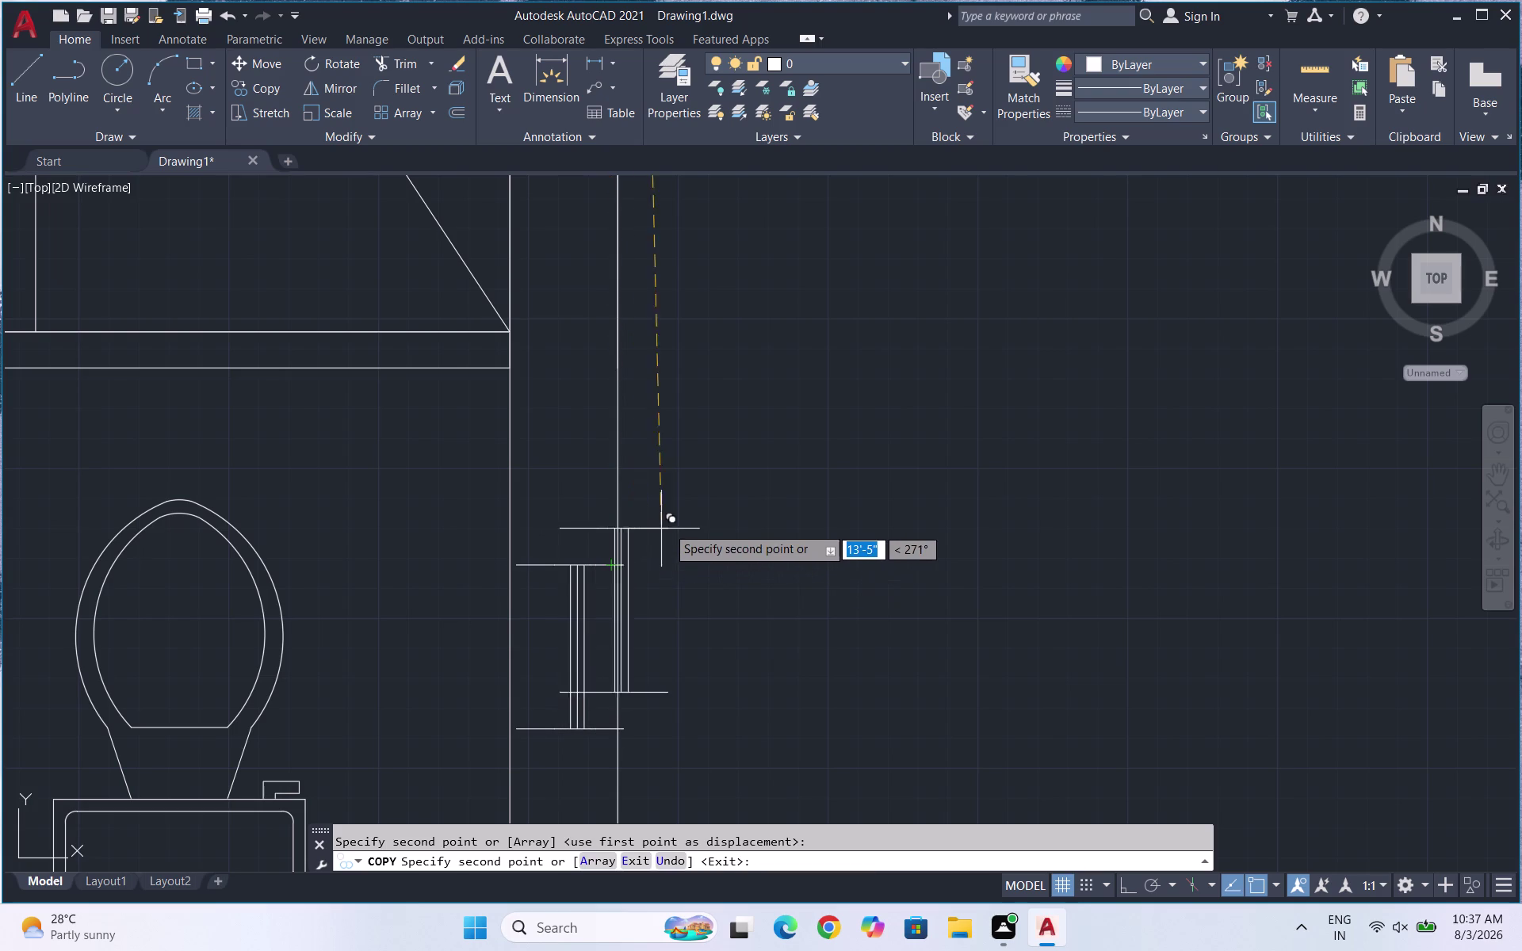
key(ctrl+z)
Place the window copy on the second bathroom's outer wall.
scroll(down, 3)
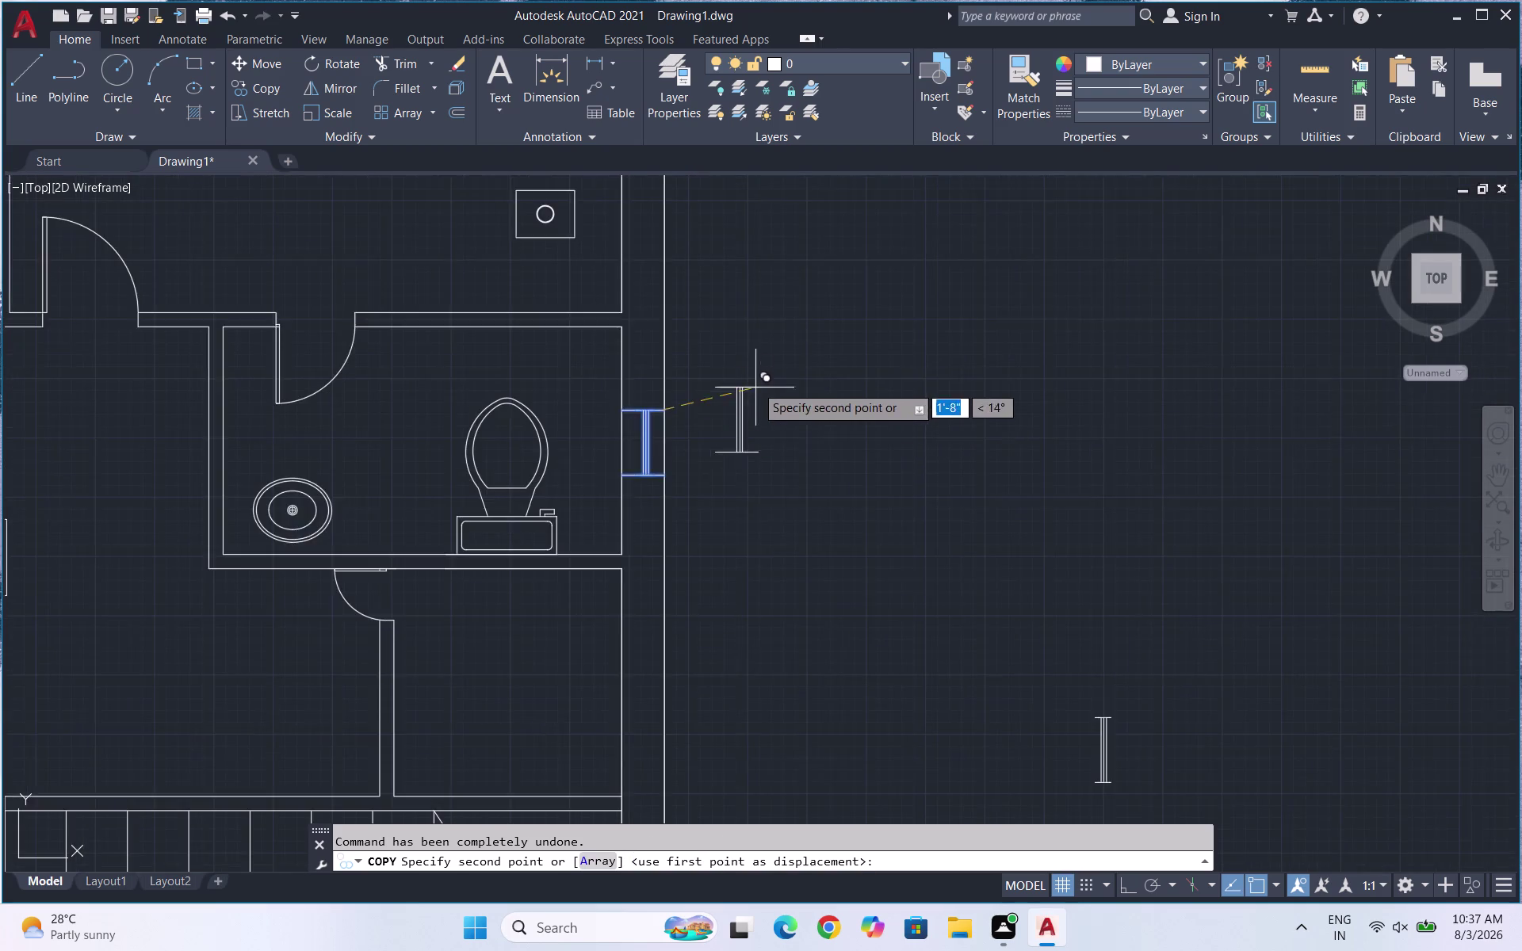
scroll(down, 3)
scroll(up, 3)
scroll(down, 3)
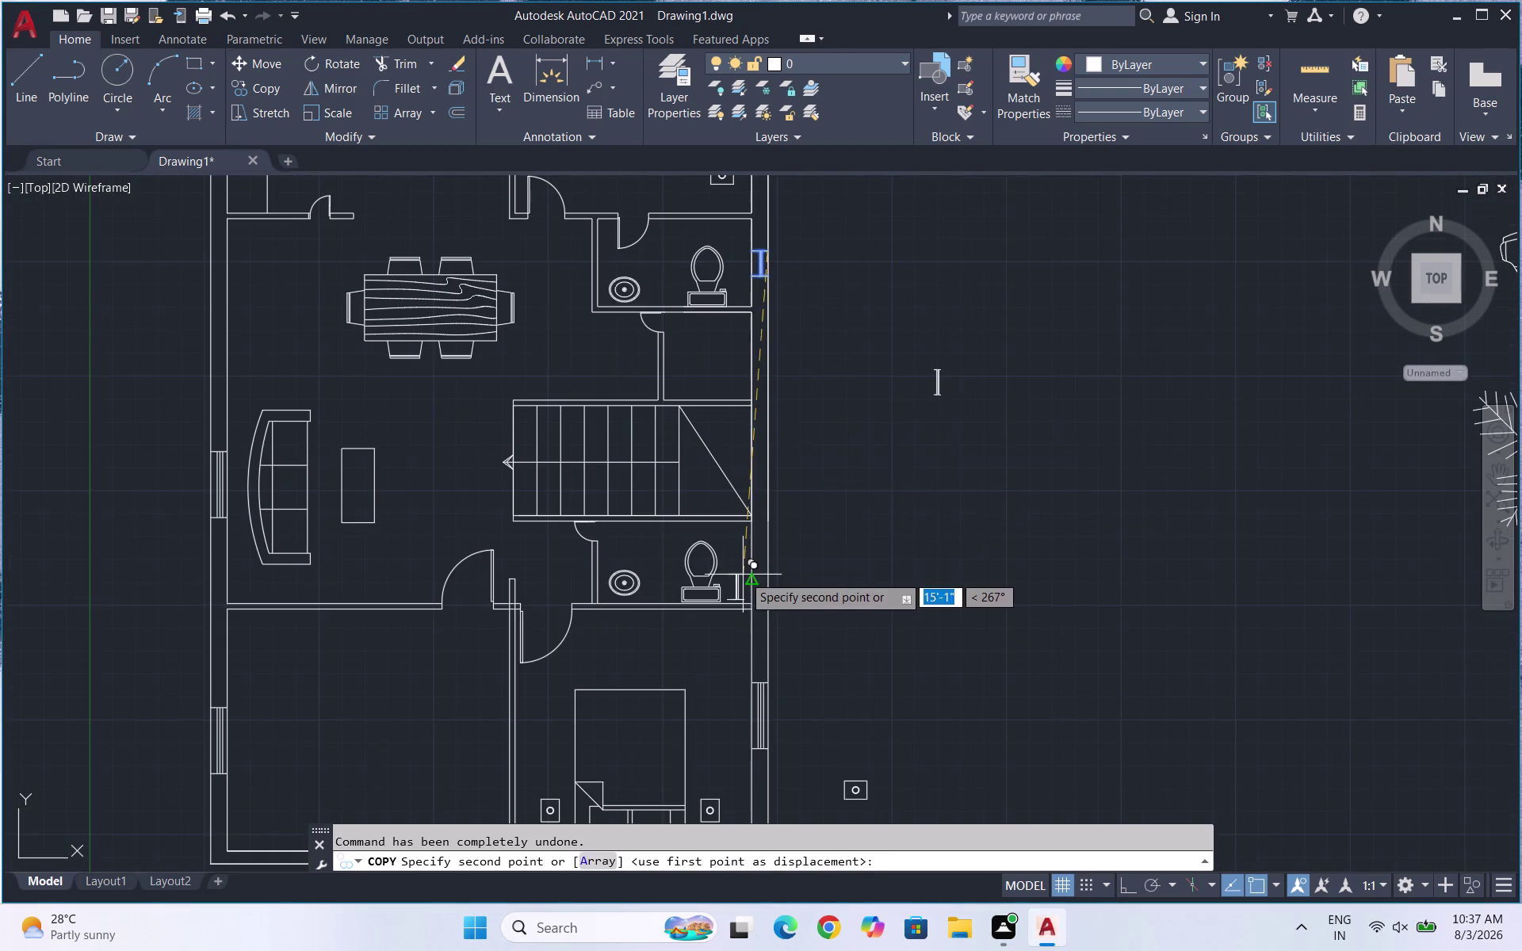
scroll(up, 3)
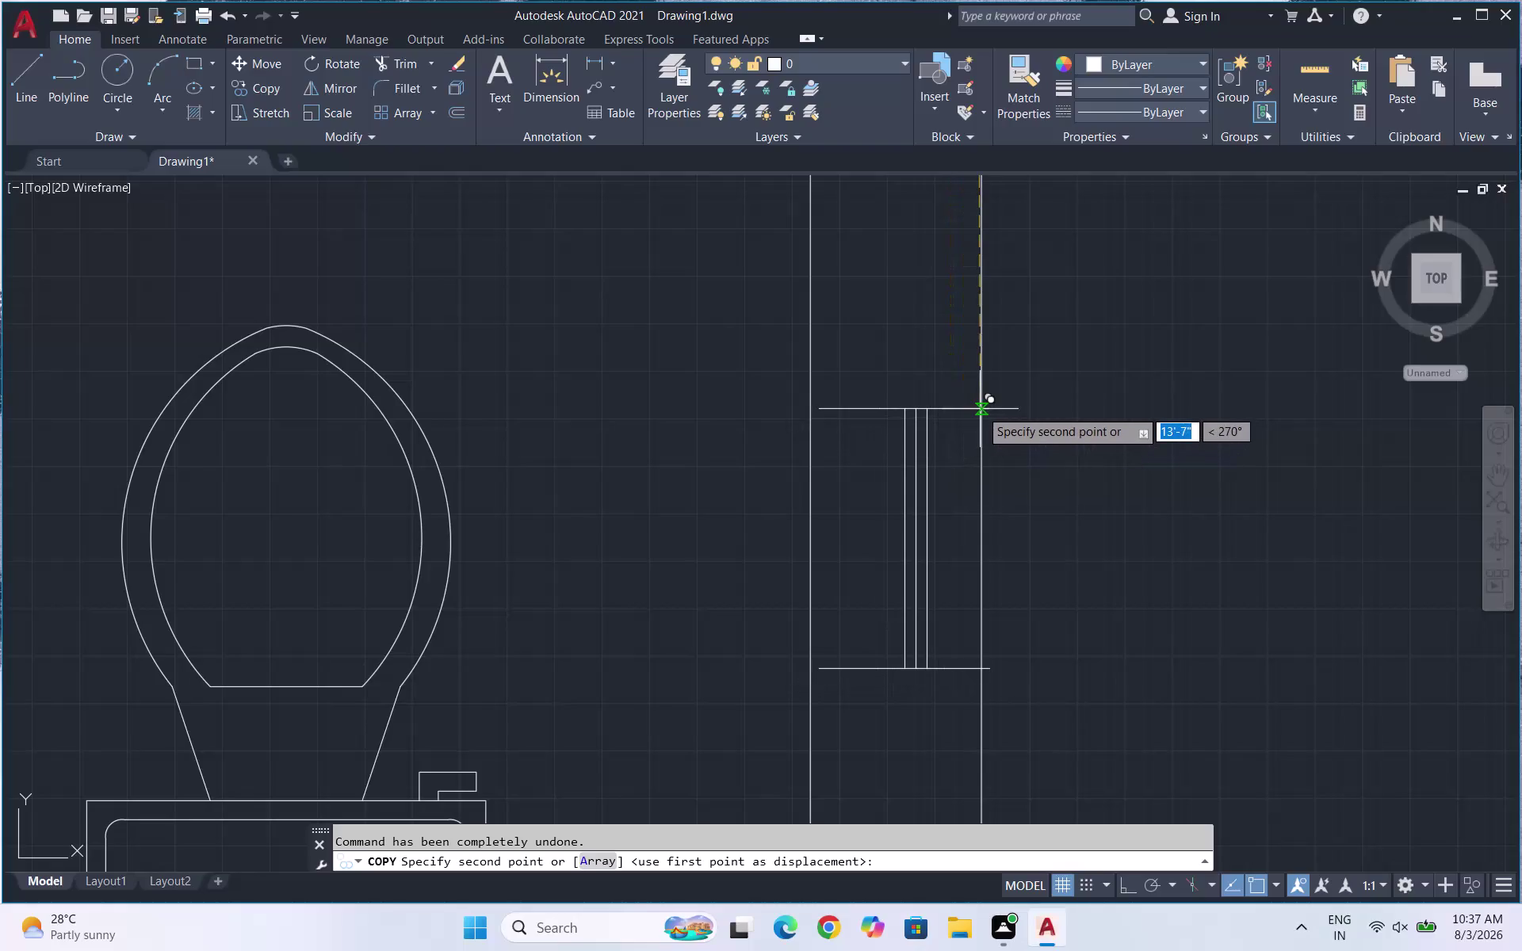
click(980, 410)
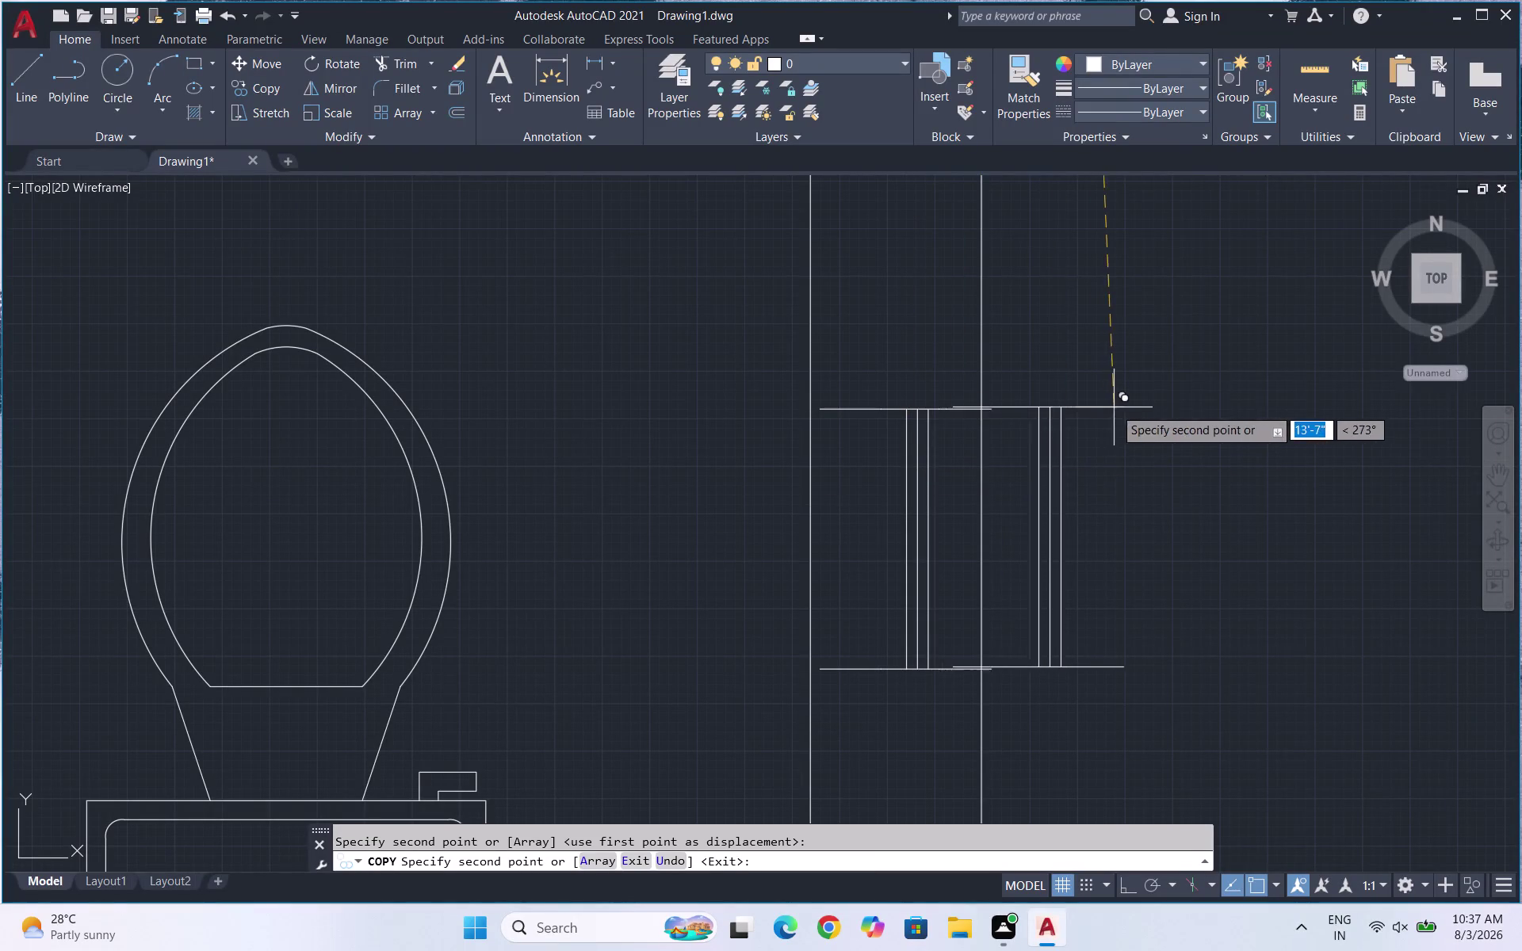
key(Escape)
Move the new window copy from its top corner into alignment with the wall.
drag(963, 705, 956, 687)
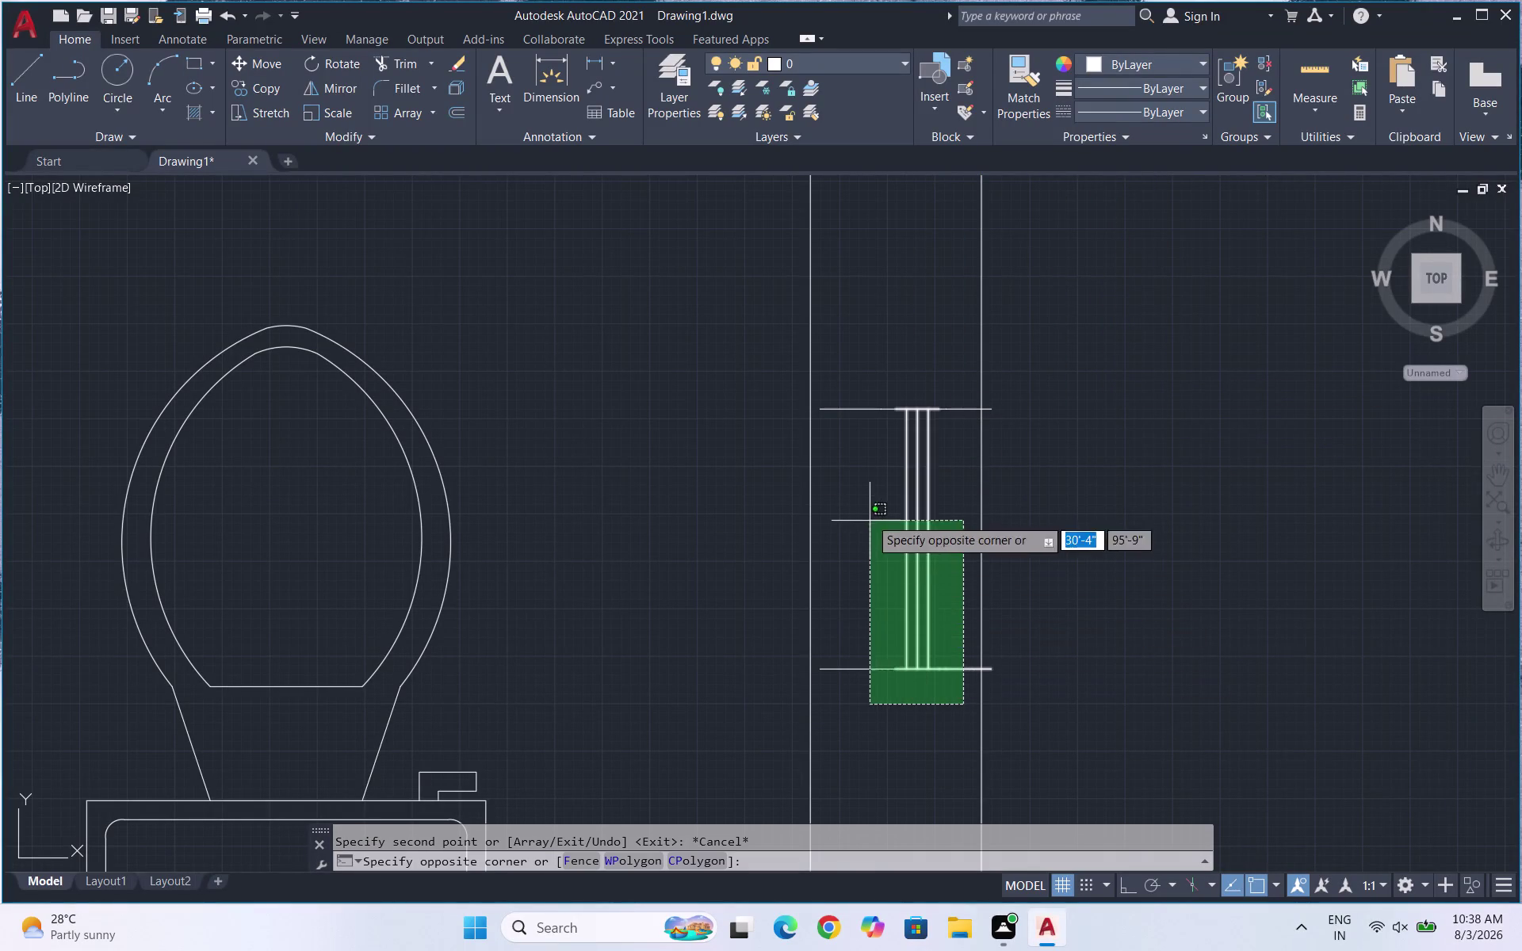
click(843, 394)
key(m)
key(Return)
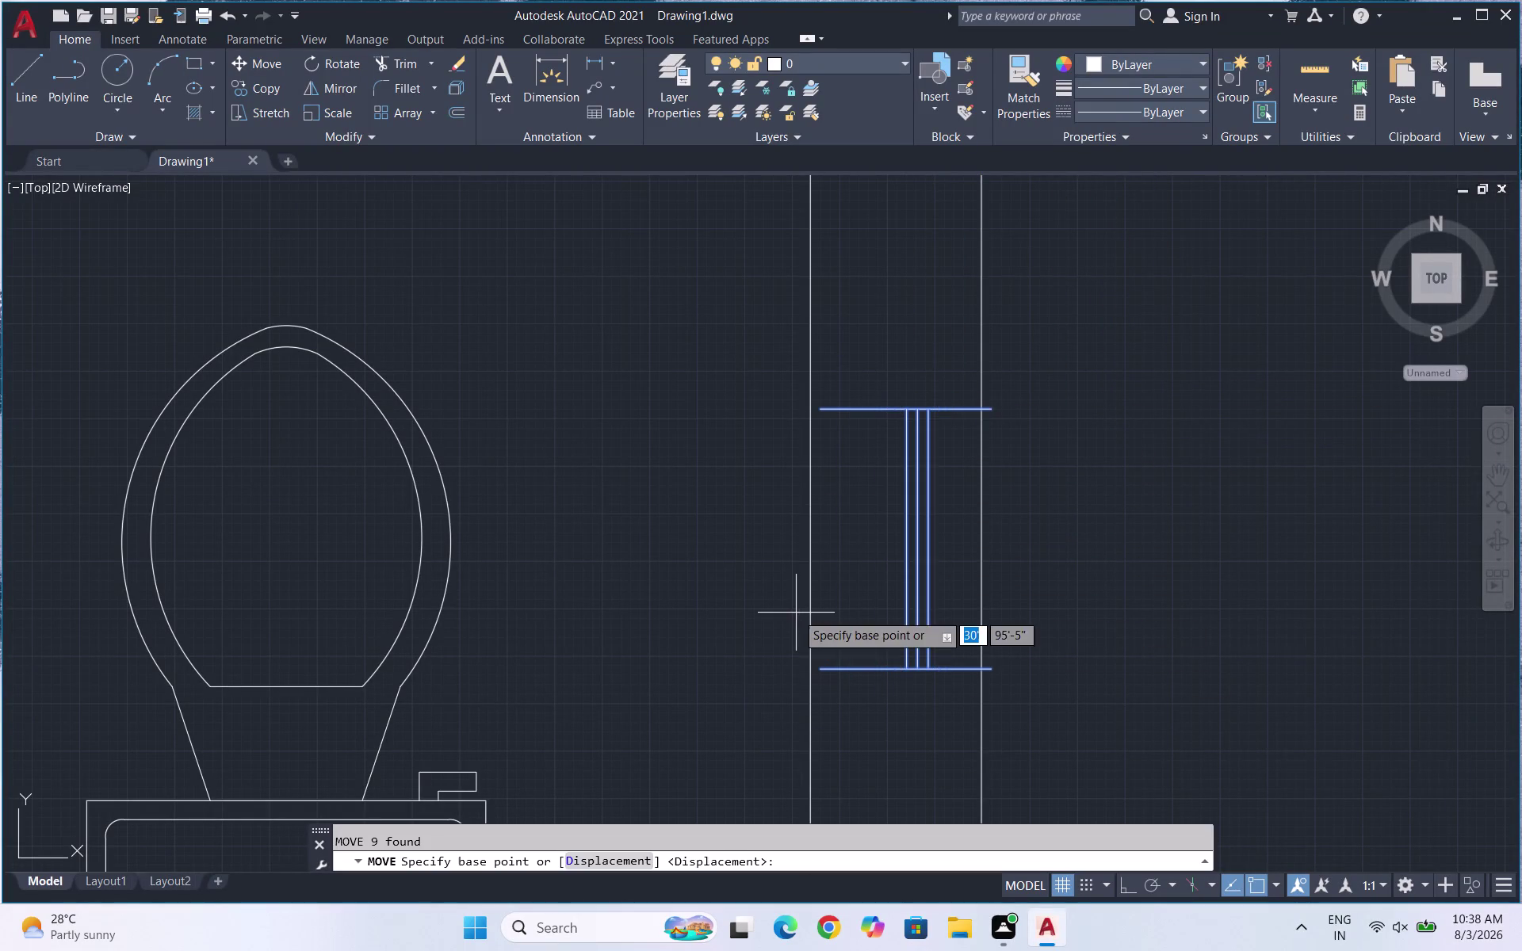
scroll(up, 3)
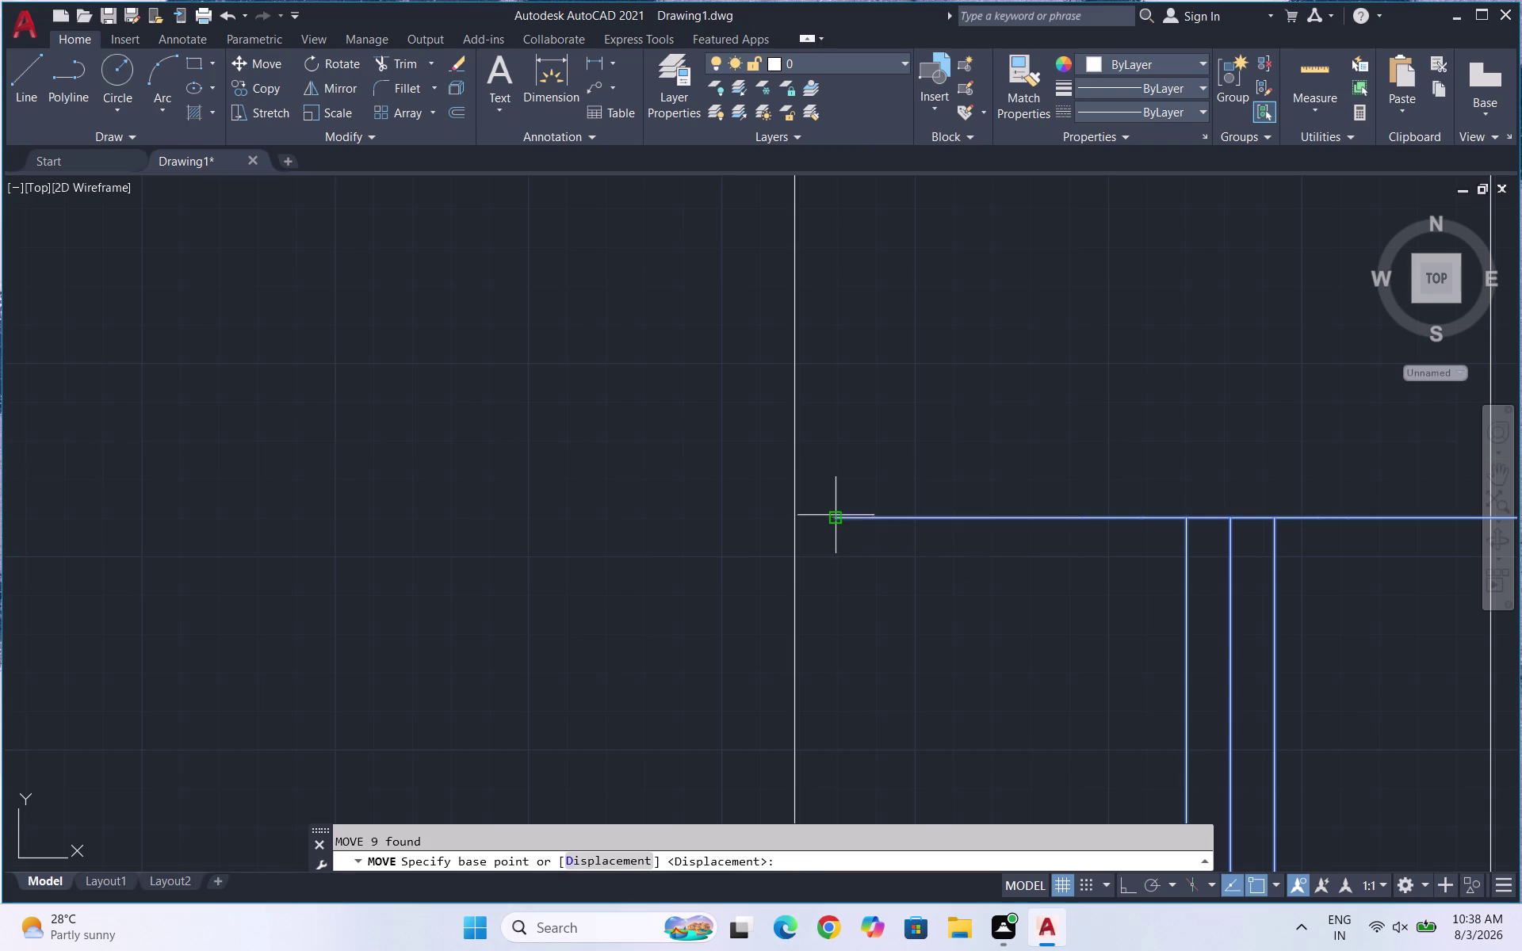
click(838, 515)
click(793, 520)
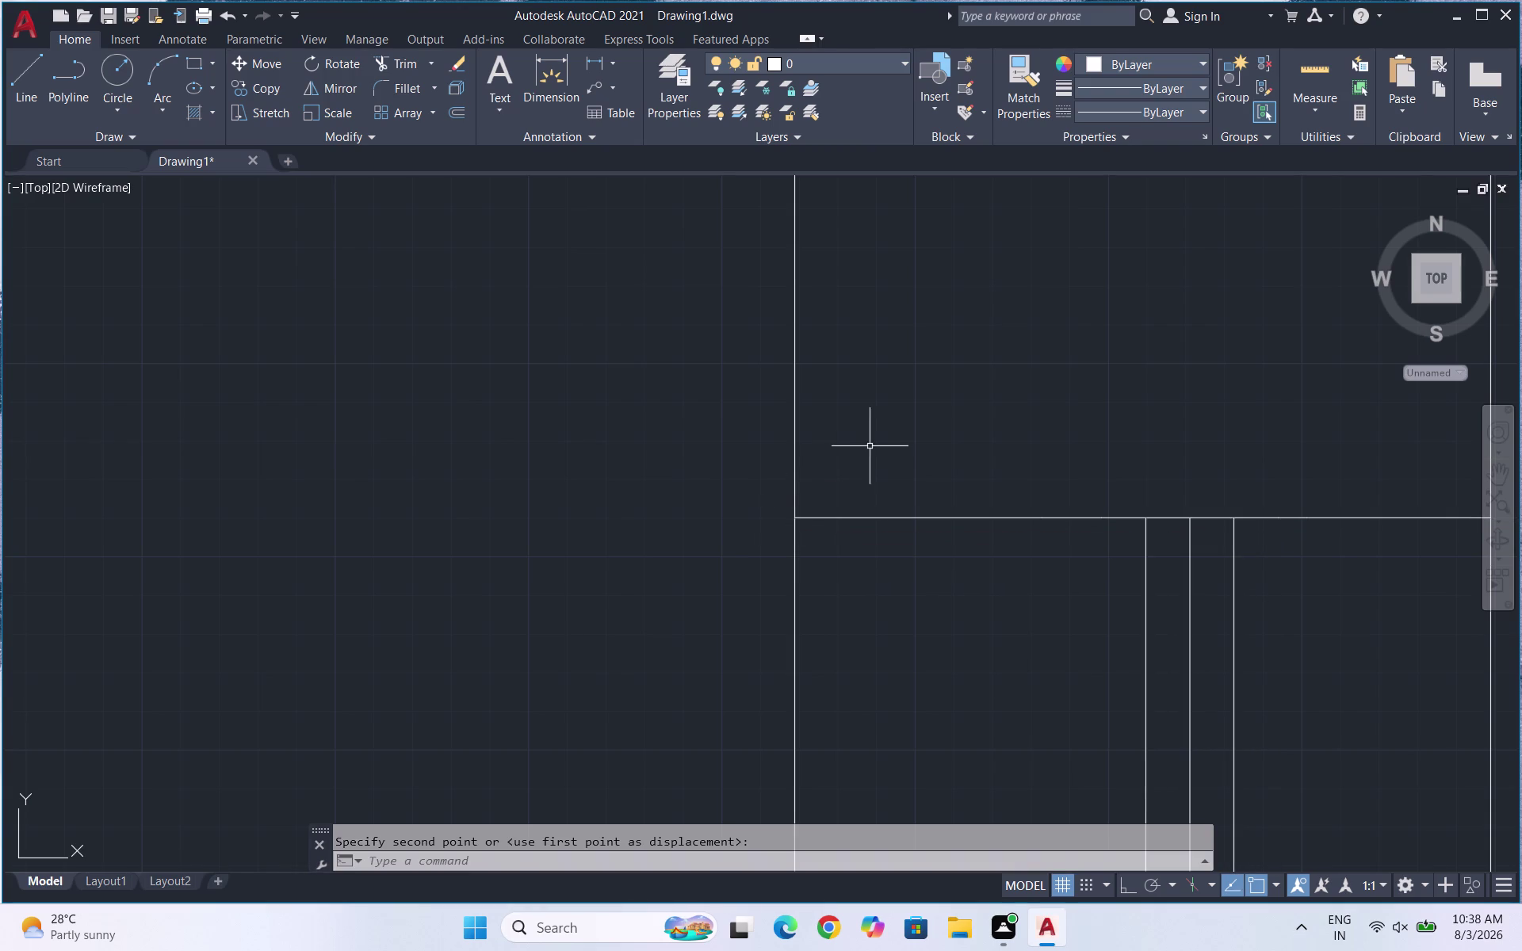
scroll(down, 3)
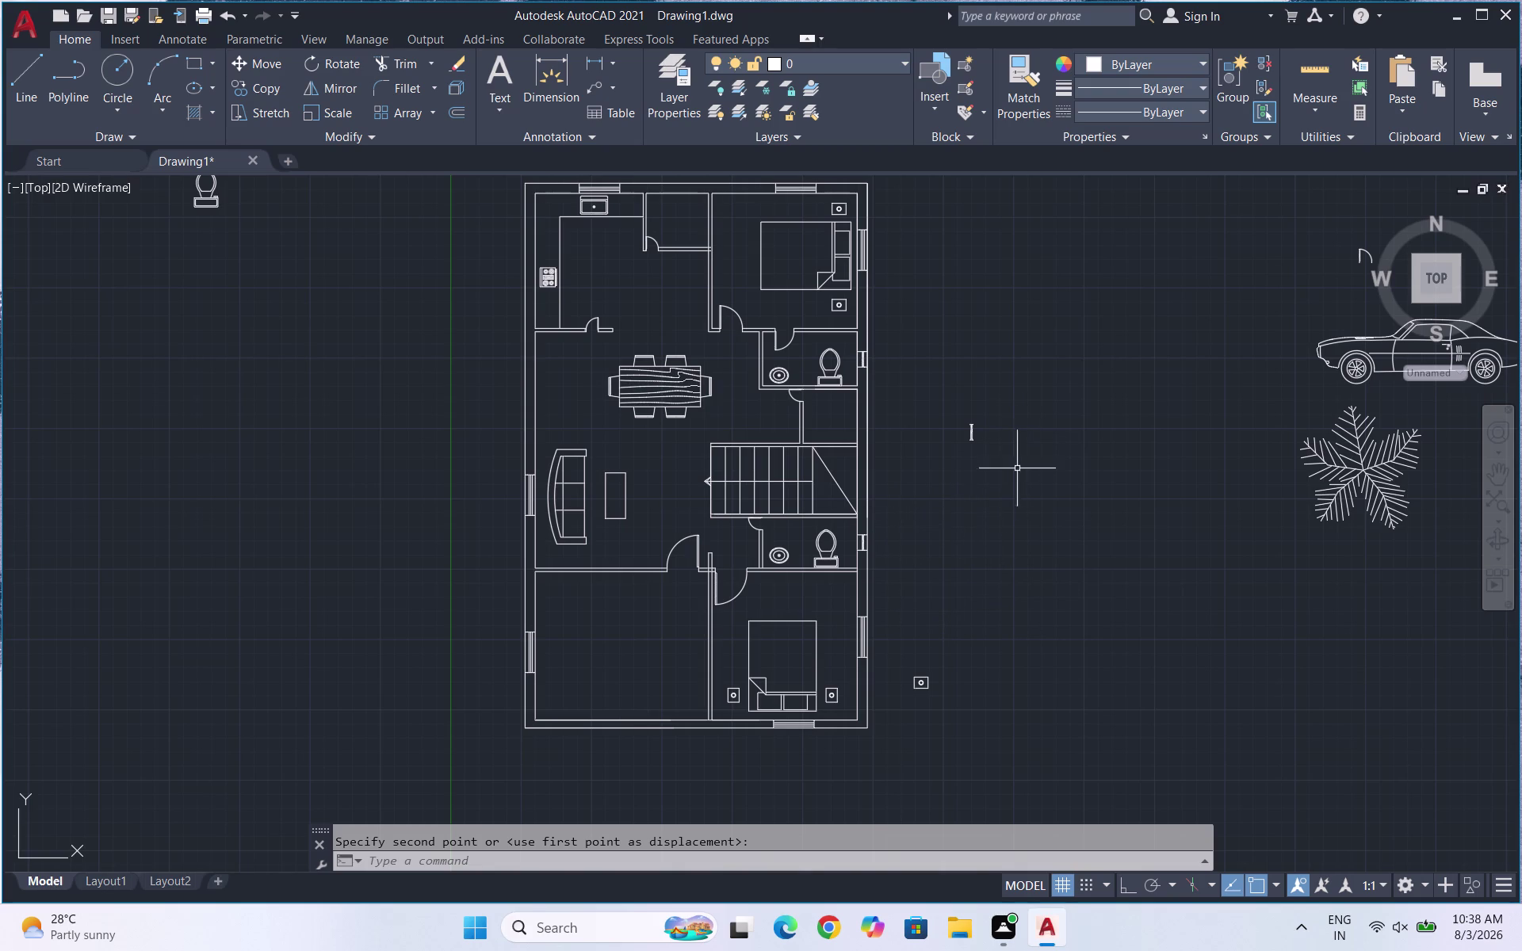
scroll(up, 3)
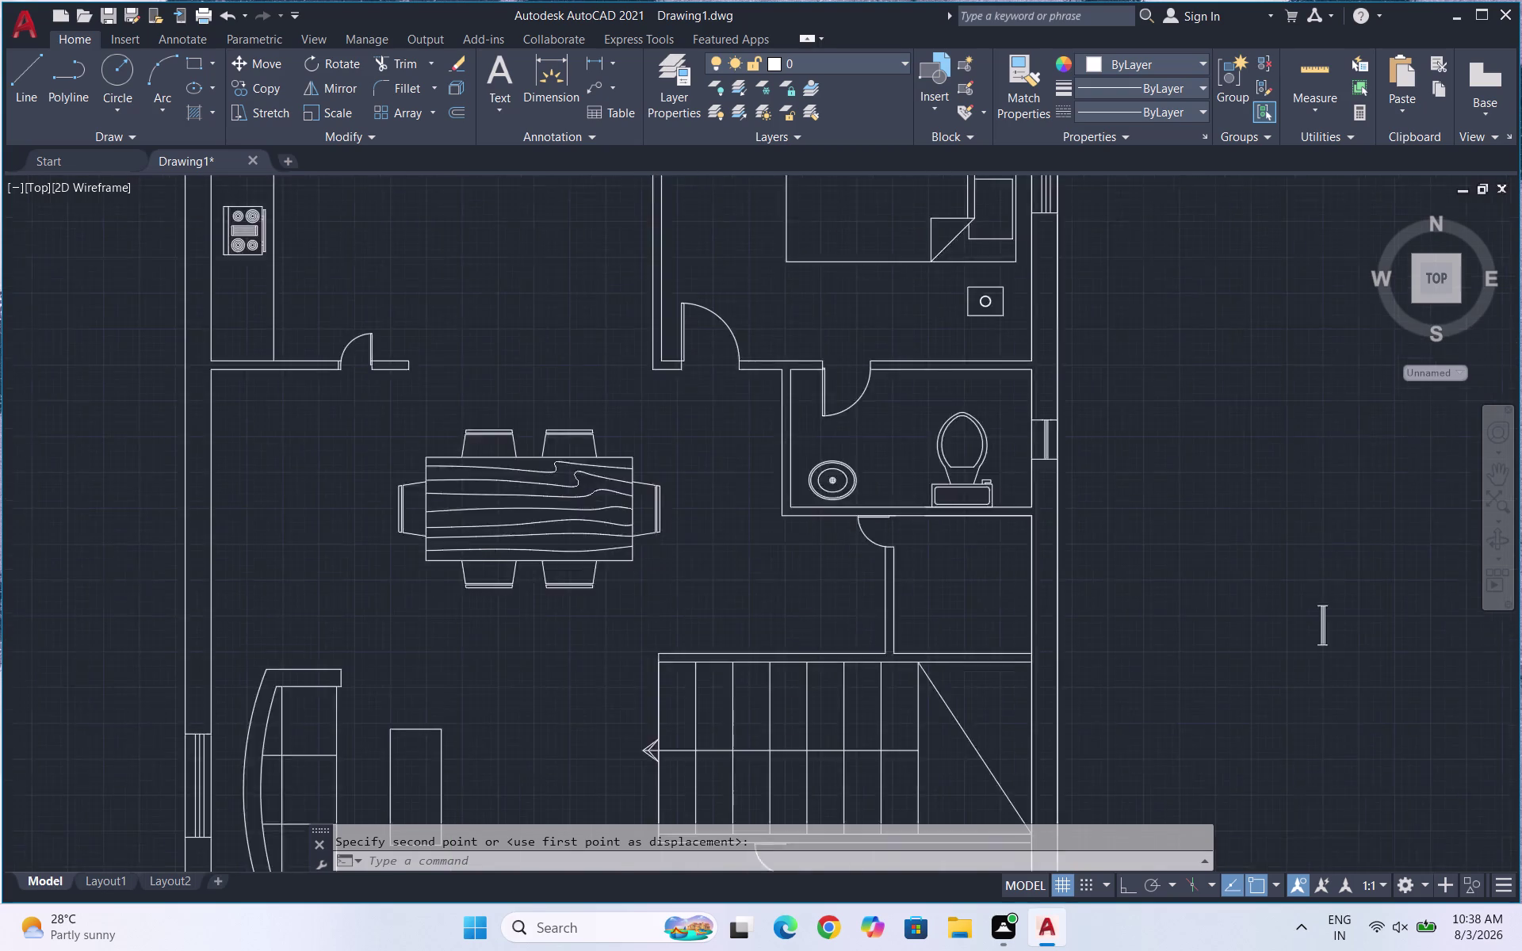
Copy the door swing from inside the plan to a spot below it.
drag(725, 391, 721, 379)
click(653, 306)
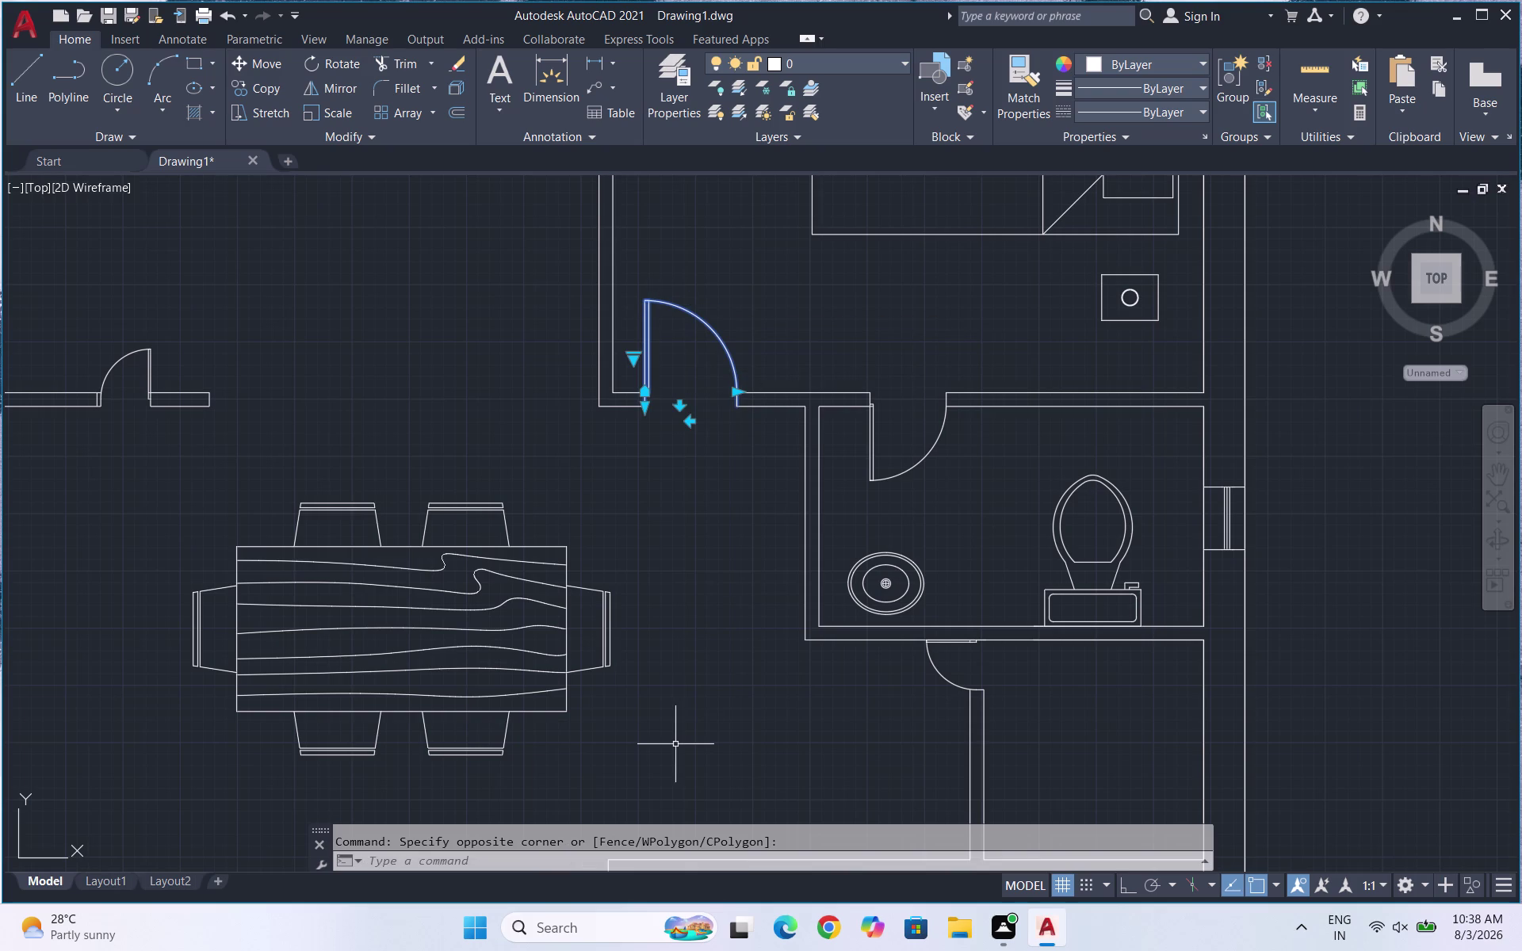
text(CO)
key(Return)
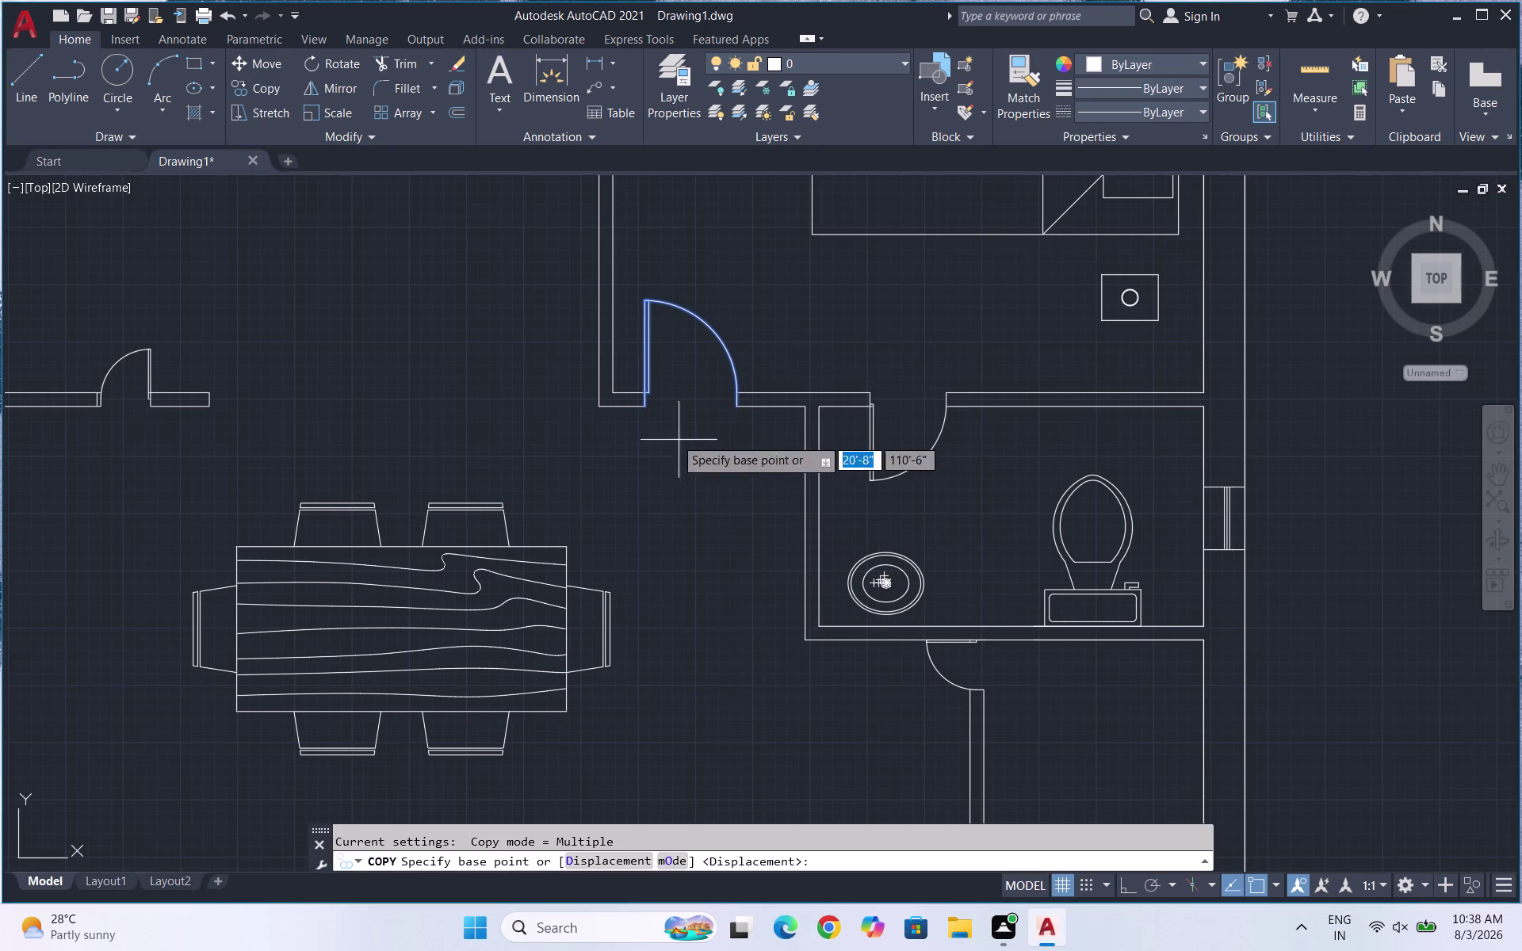
click(645, 406)
scroll(down, 3)
scroll(up, 3)
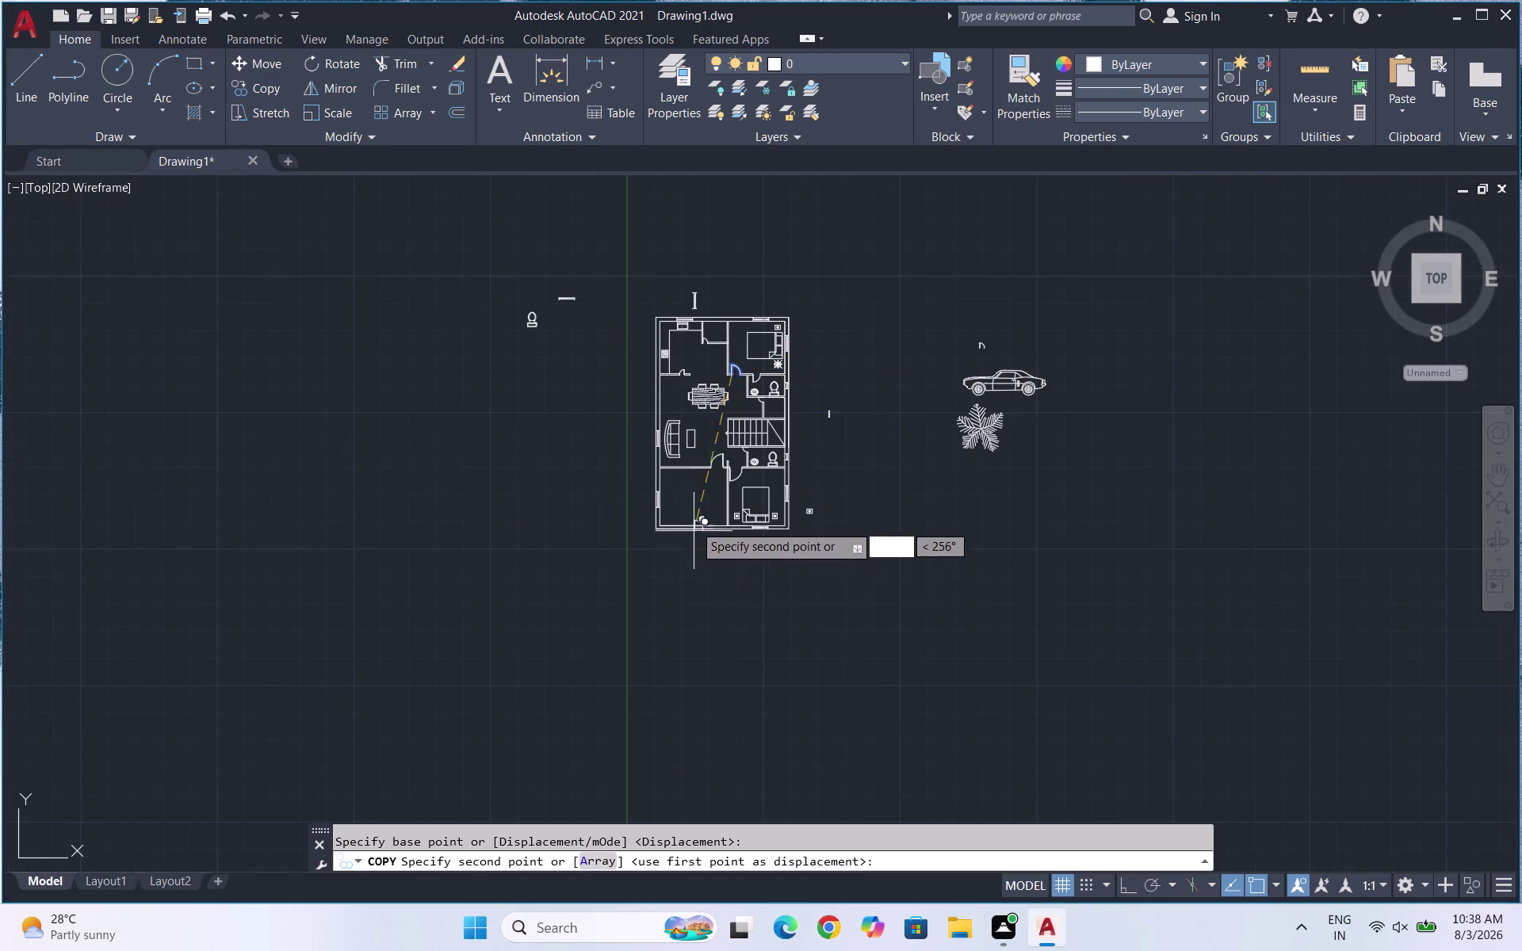
scroll(up, 3)
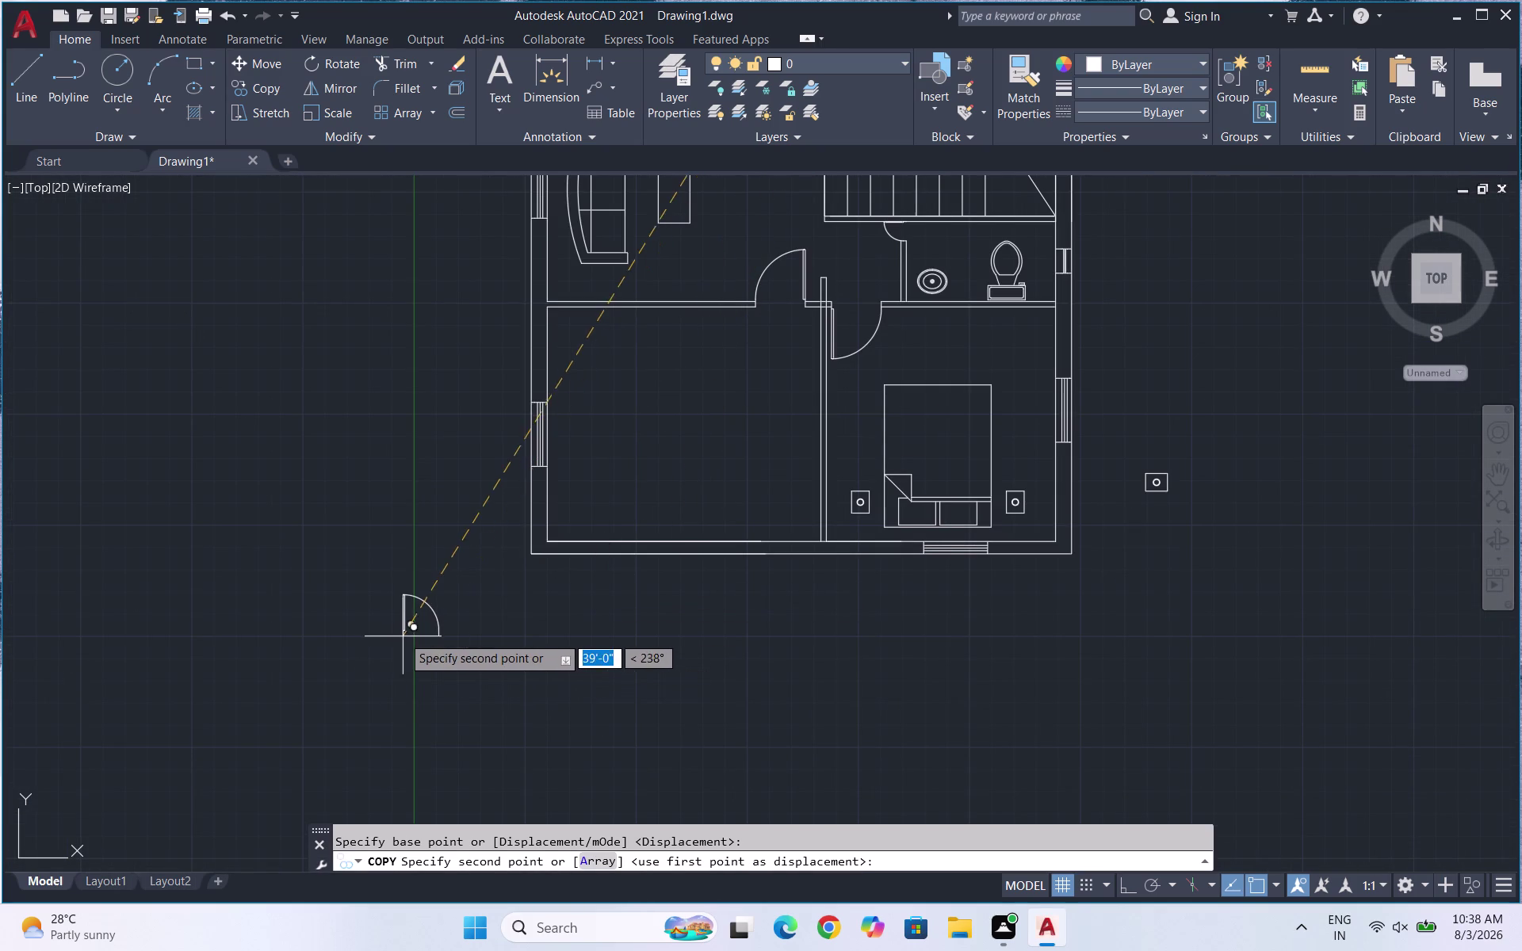
click(396, 674)
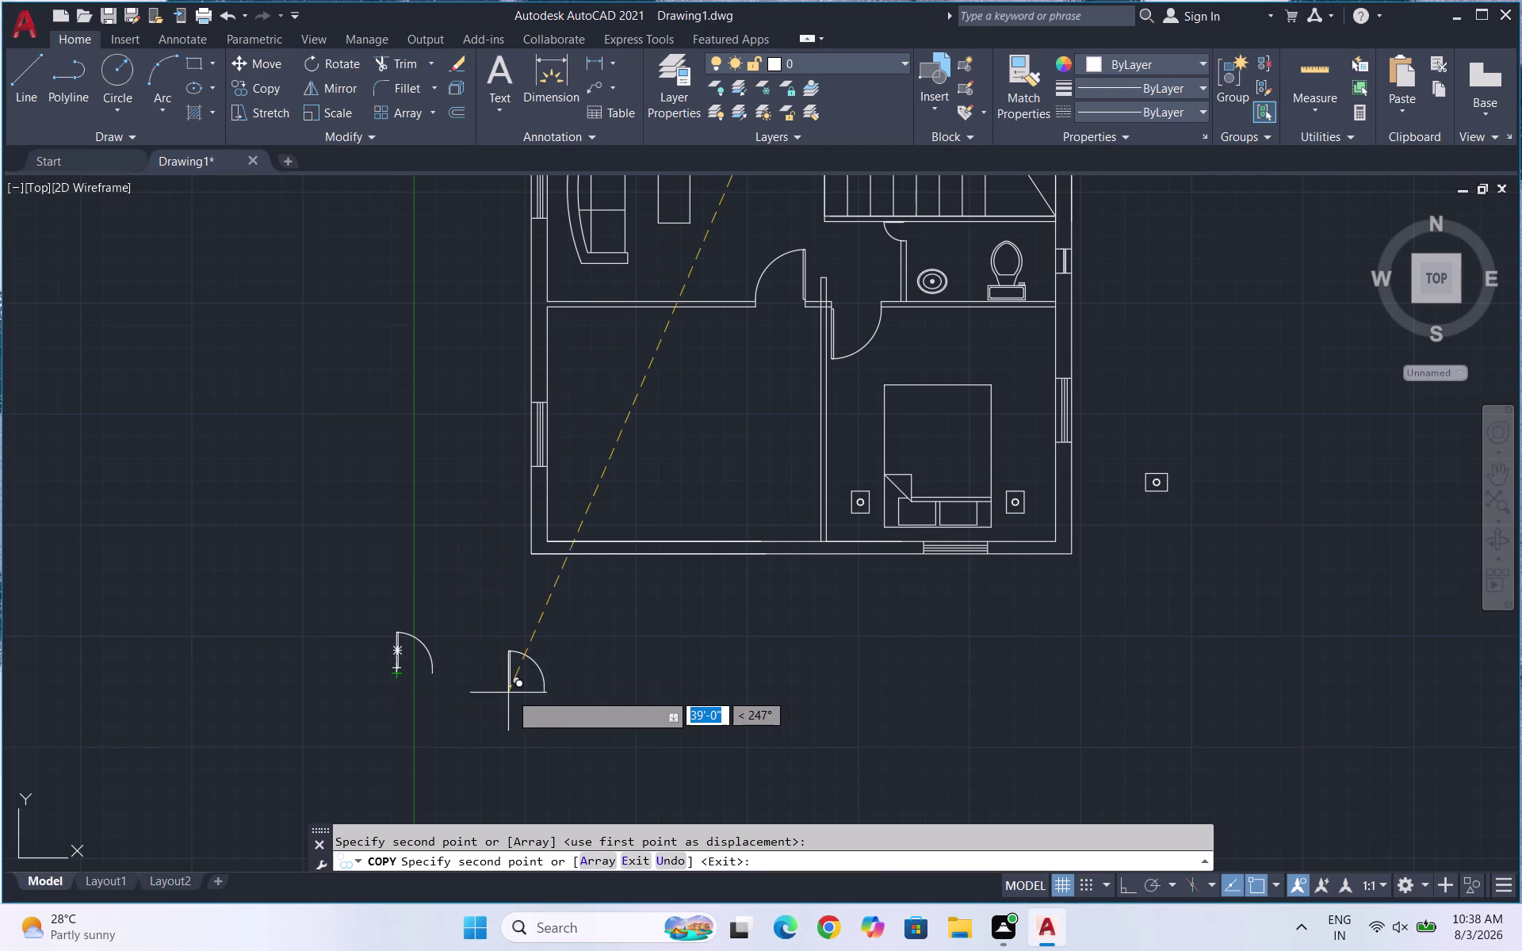
key(Escape)
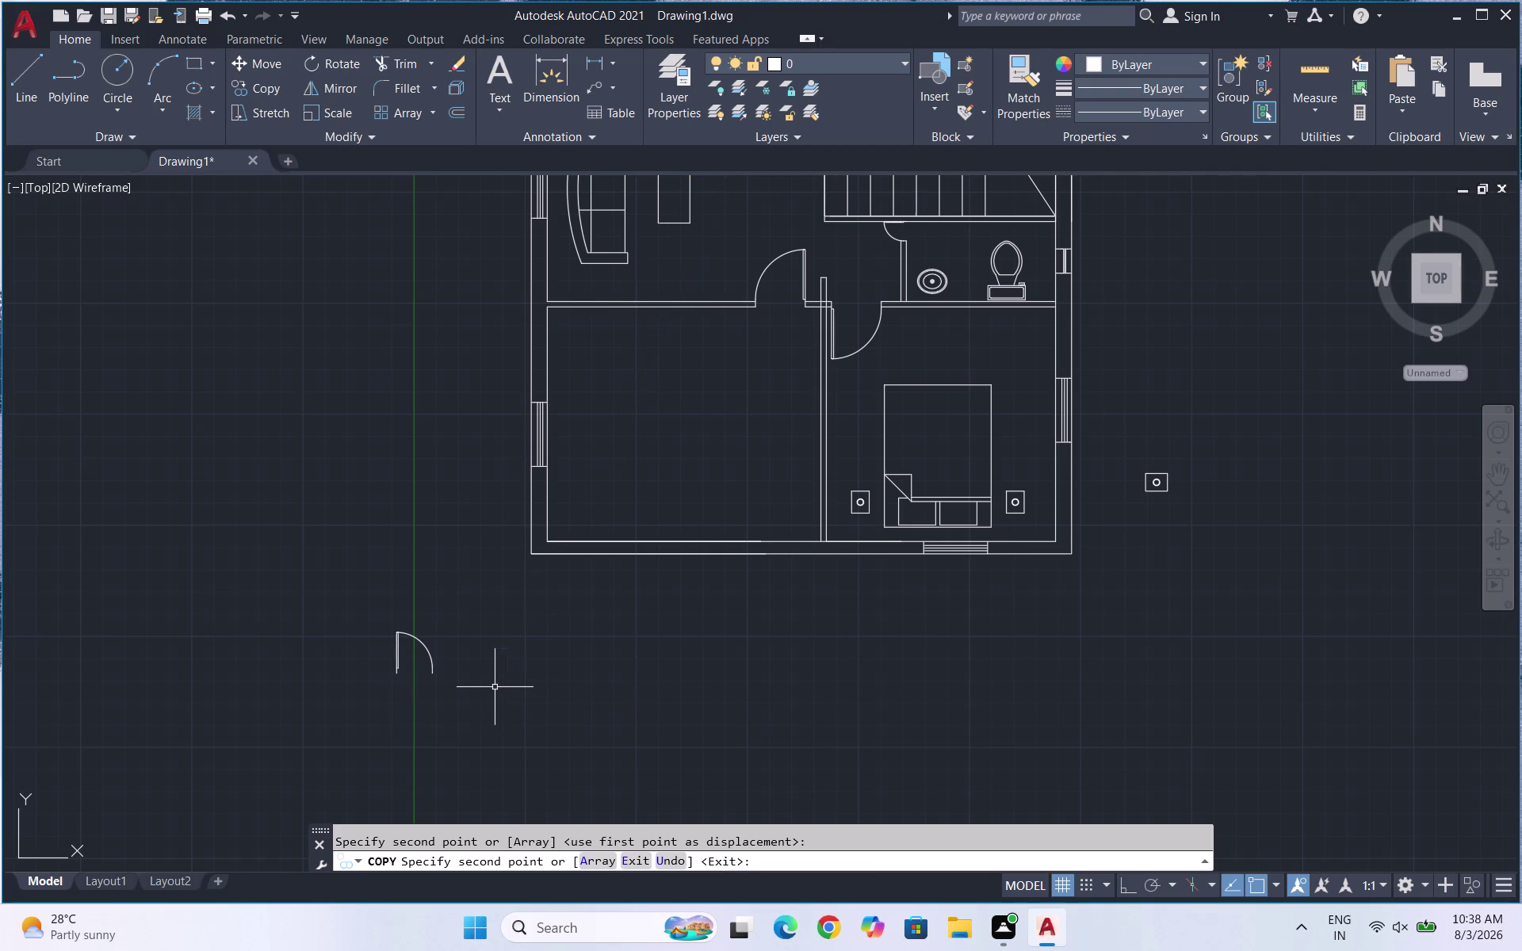
Select the copied door and start another copy, then cancel it.
drag(455, 687, 437, 668)
click(379, 624)
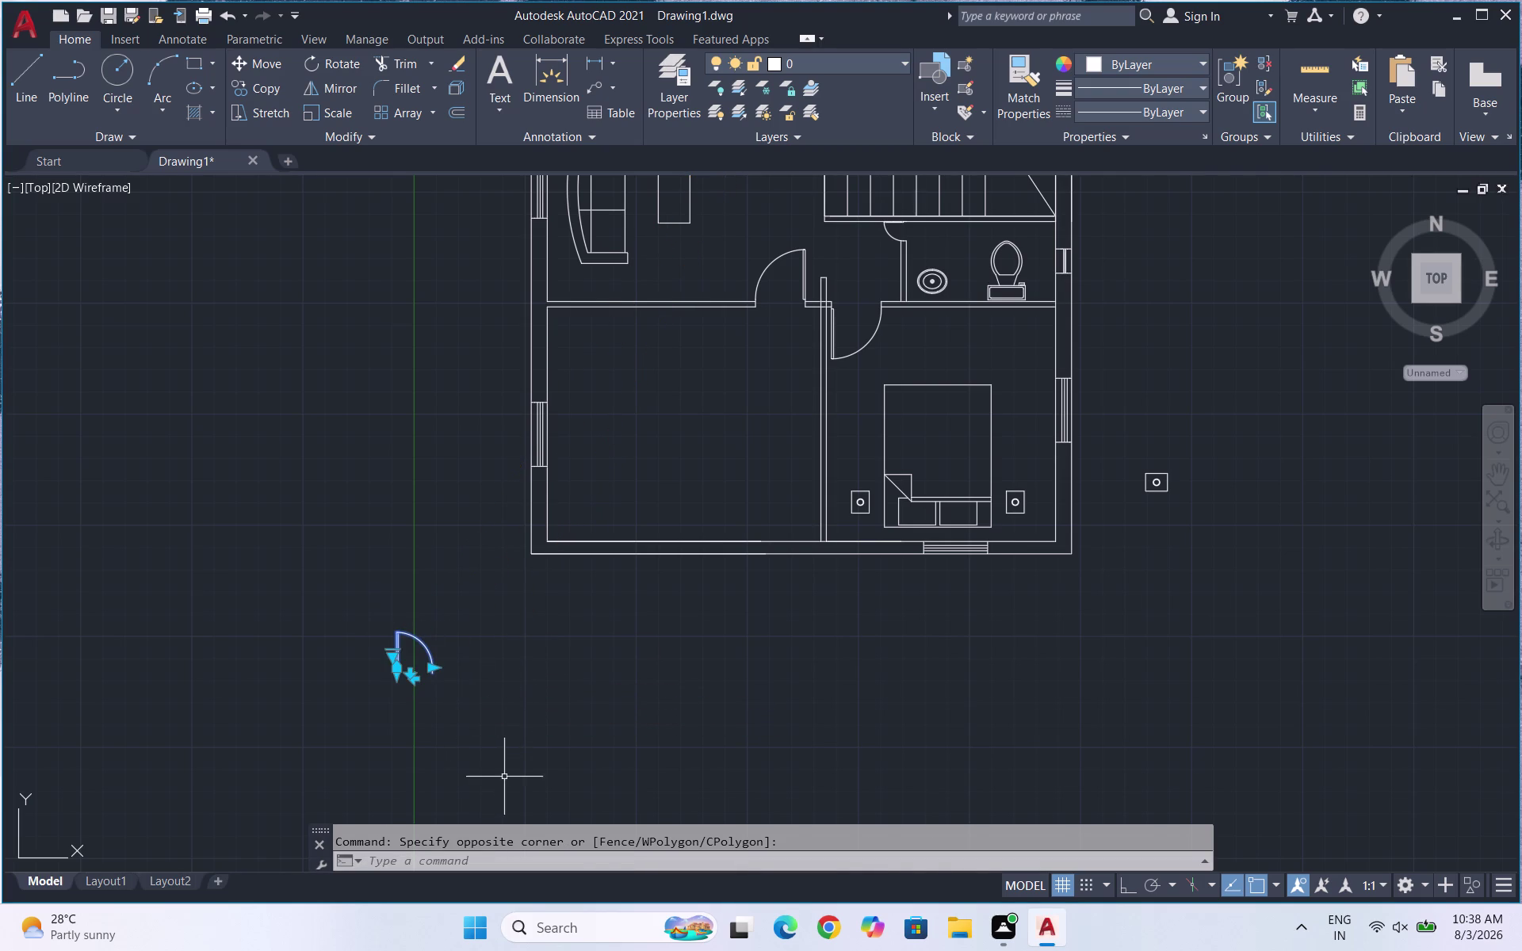
text(CO)
key(Return)
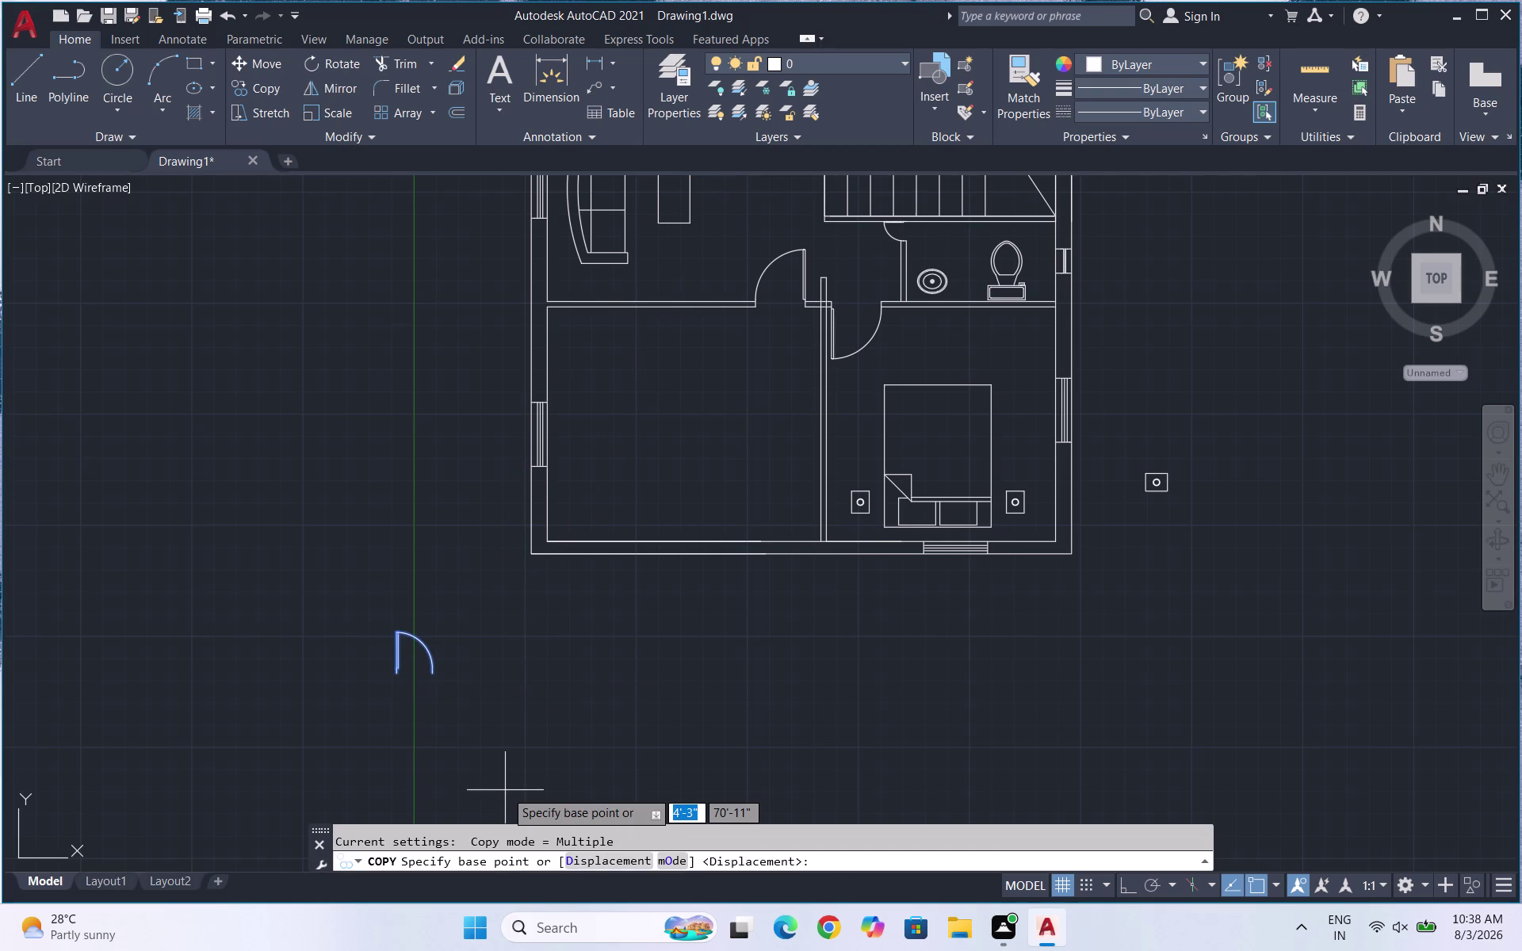
click(437, 666)
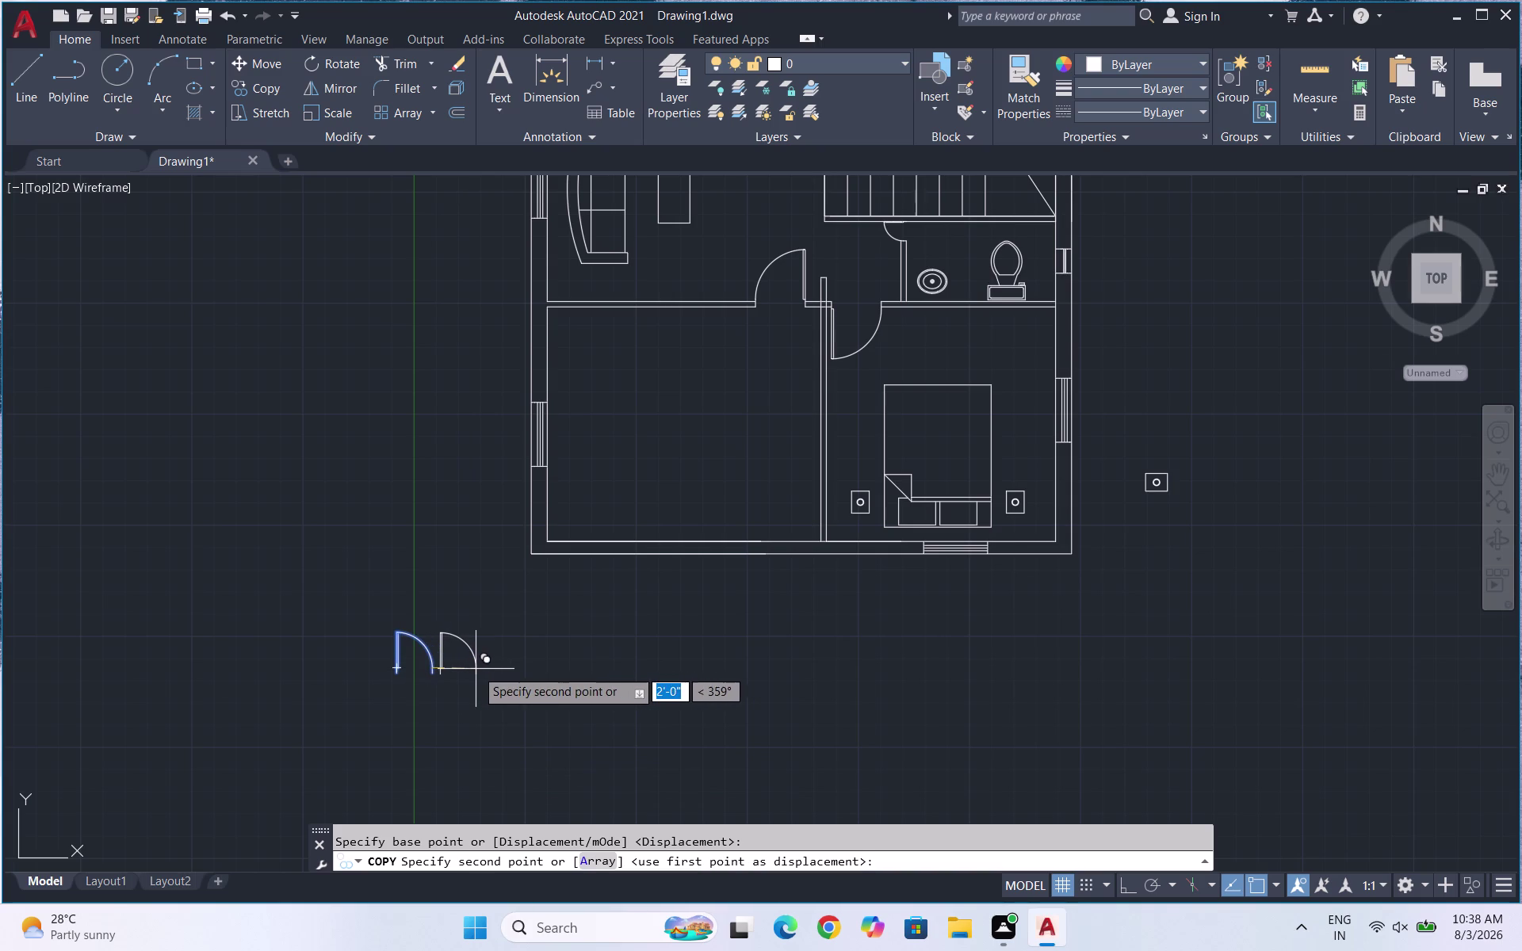
key(Escape)
With Ortho on, copy the door twice in a horizontal row.
drag(454, 694, 435, 652)
click(375, 603)
text(CO)
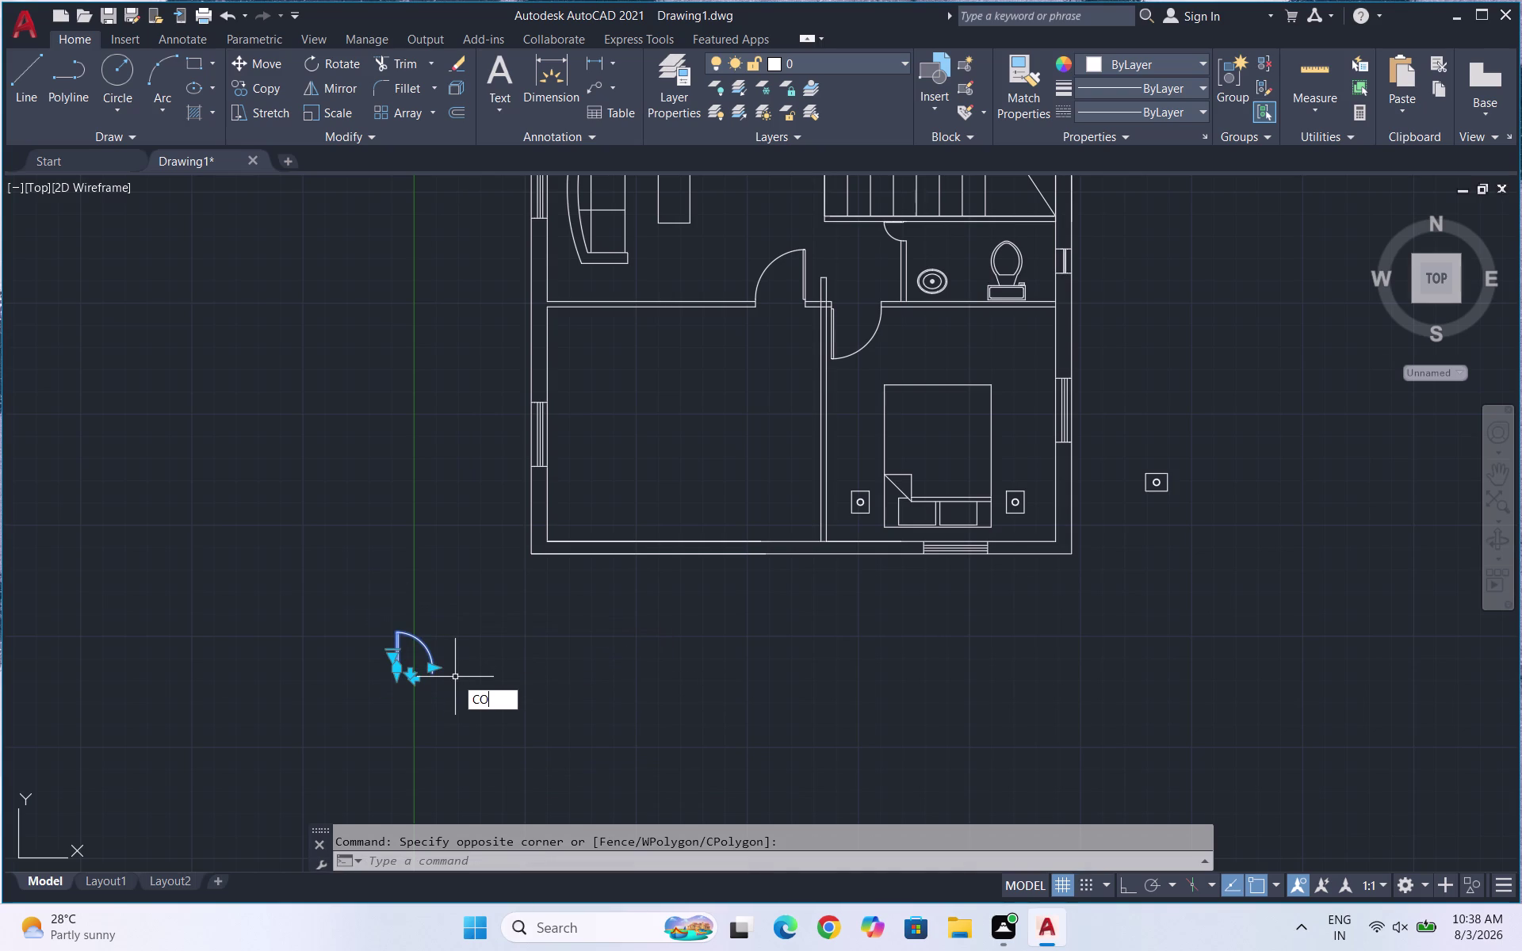
key(Return)
click(397, 670)
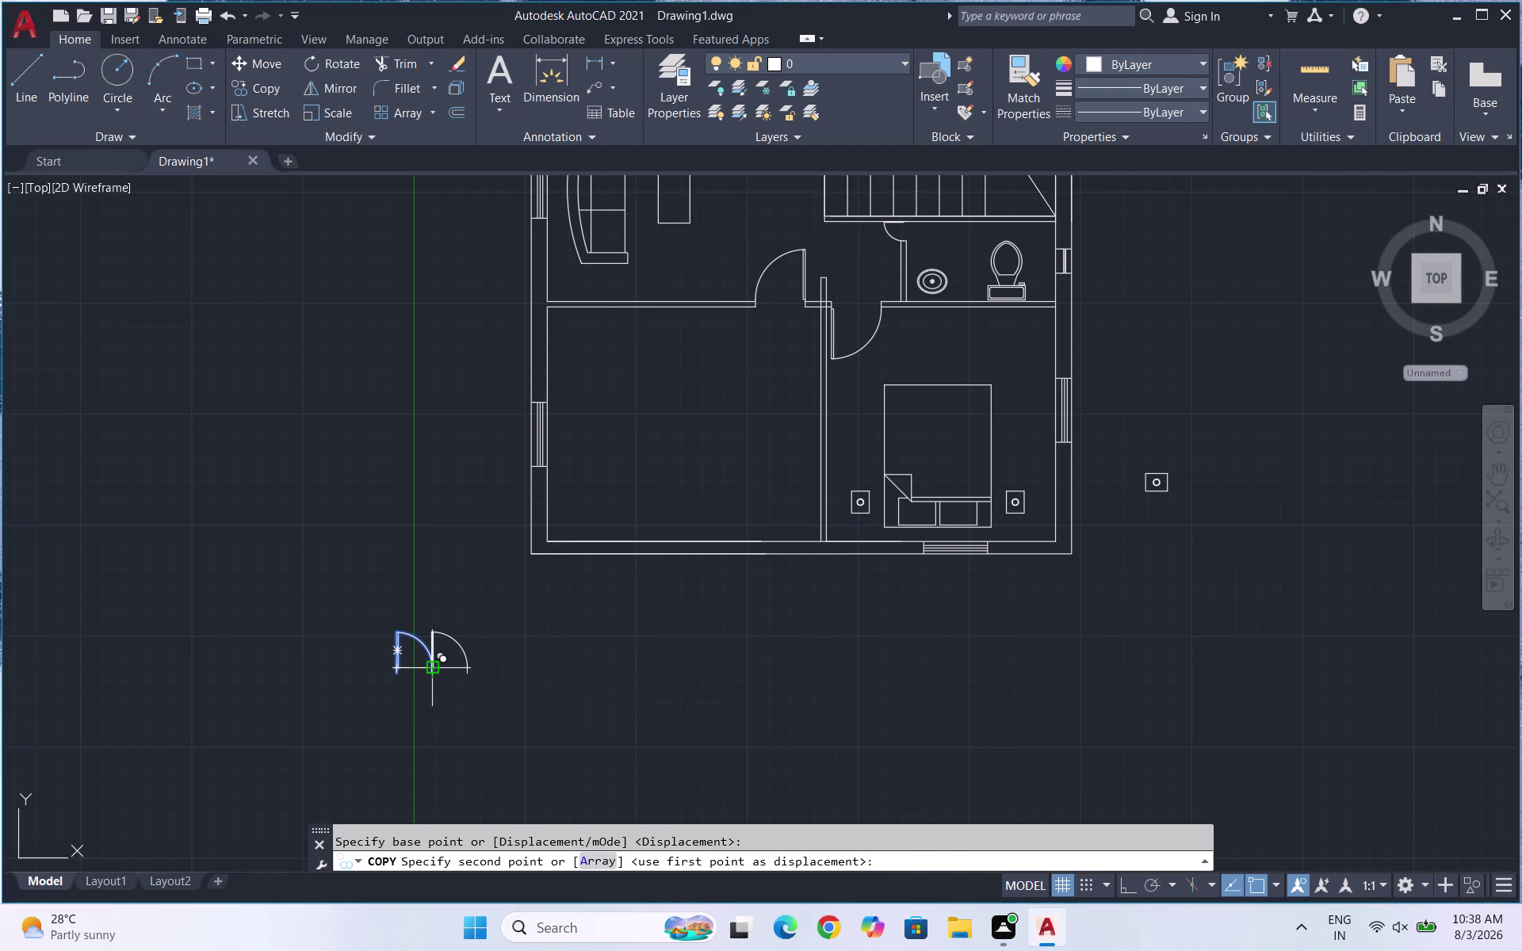
key(F8)
click(434, 663)
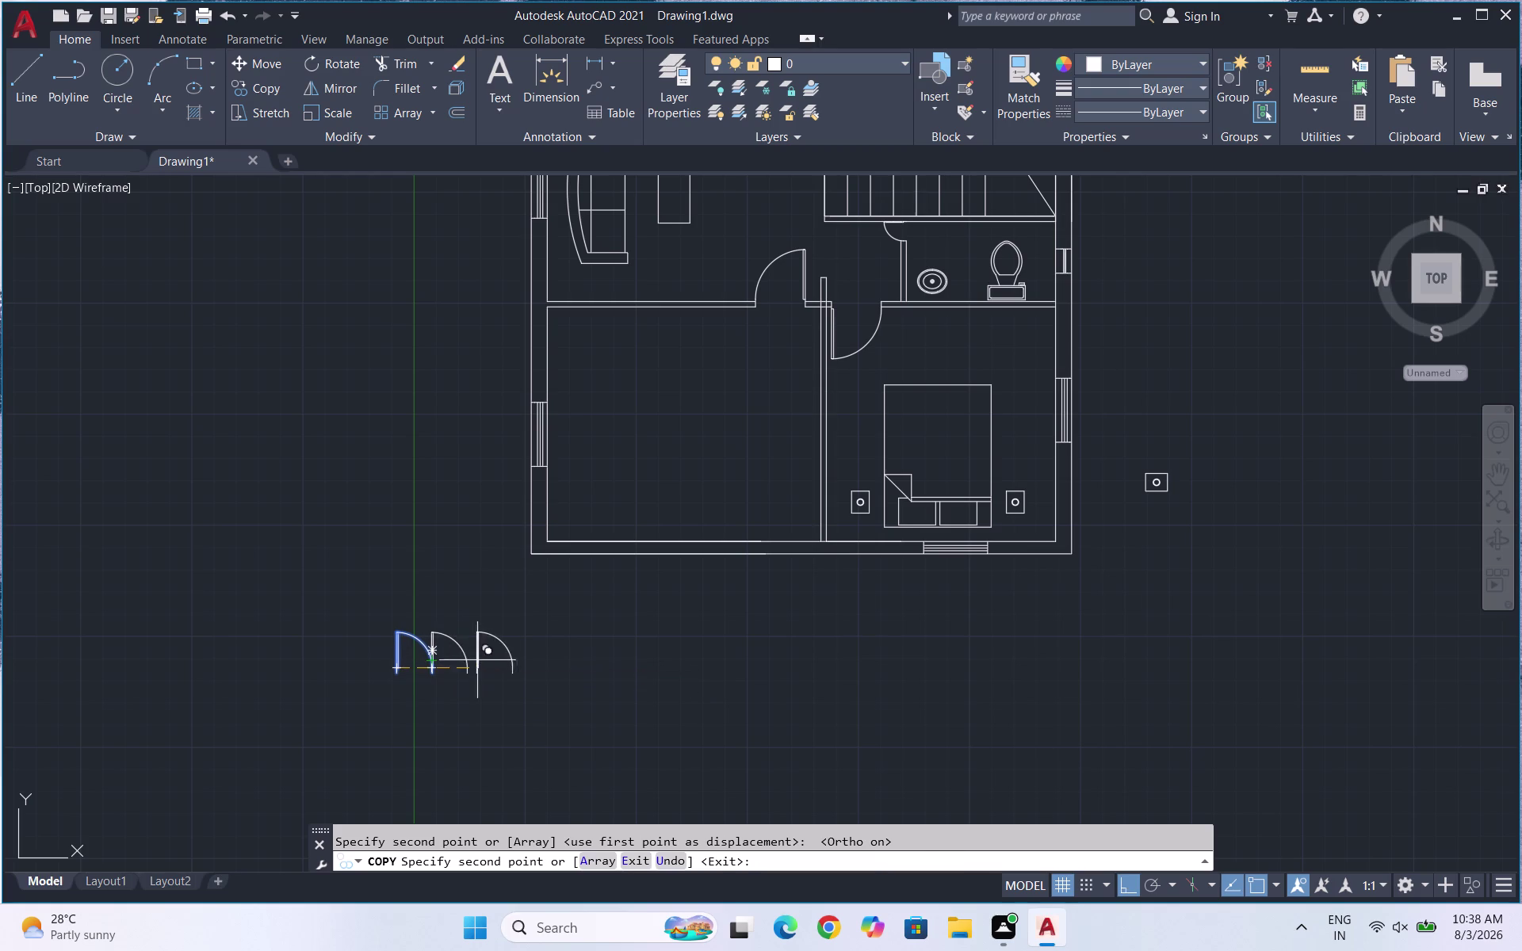
click(469, 663)
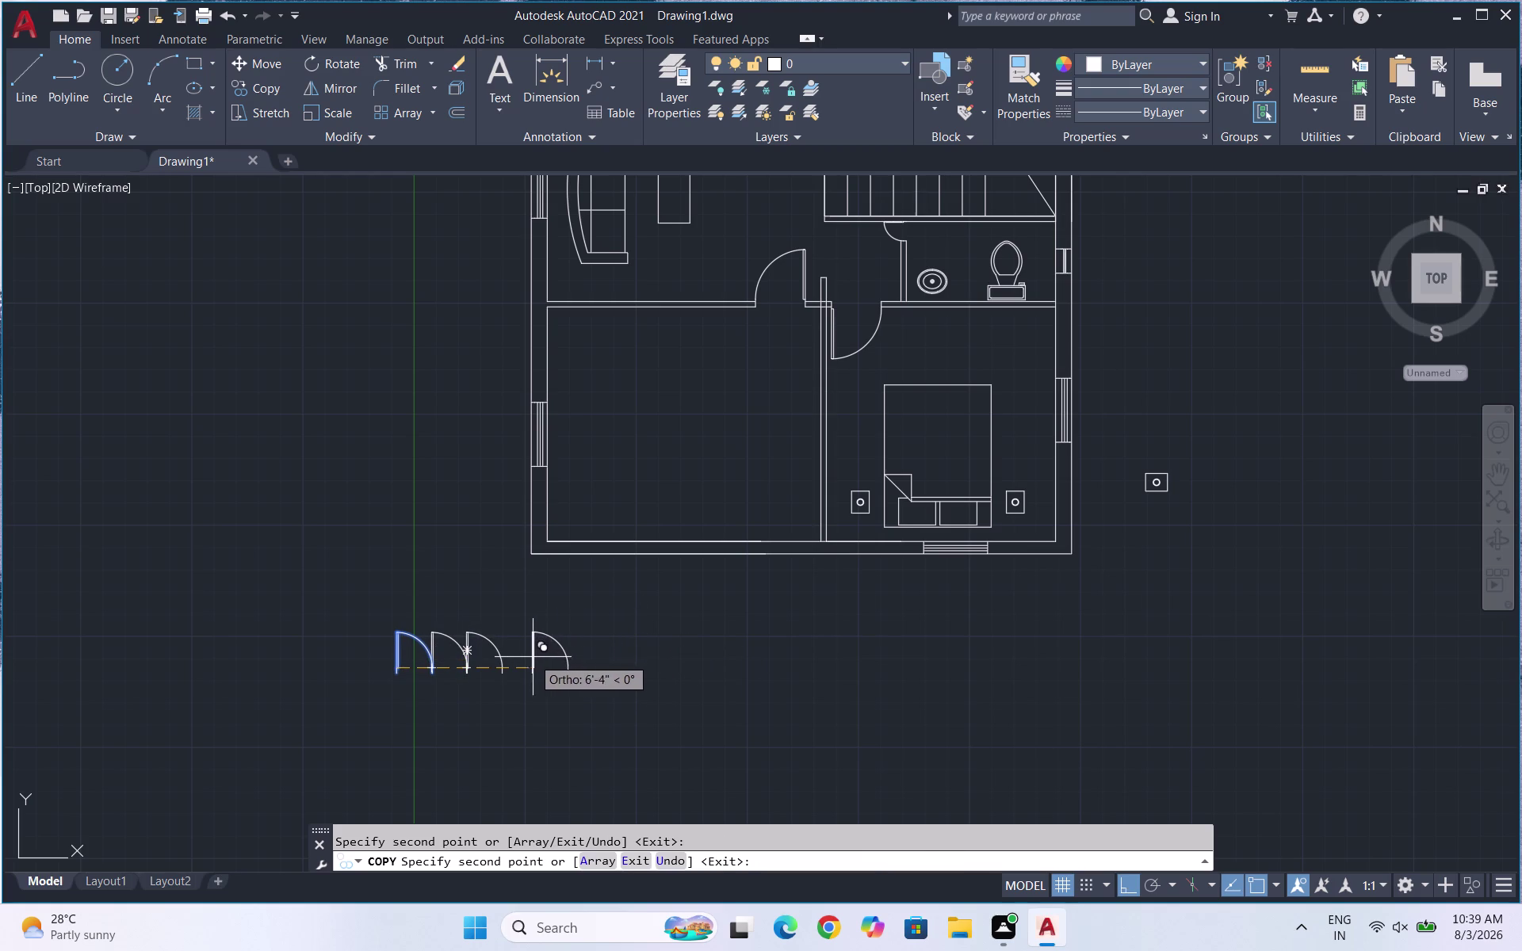
key(Escape)
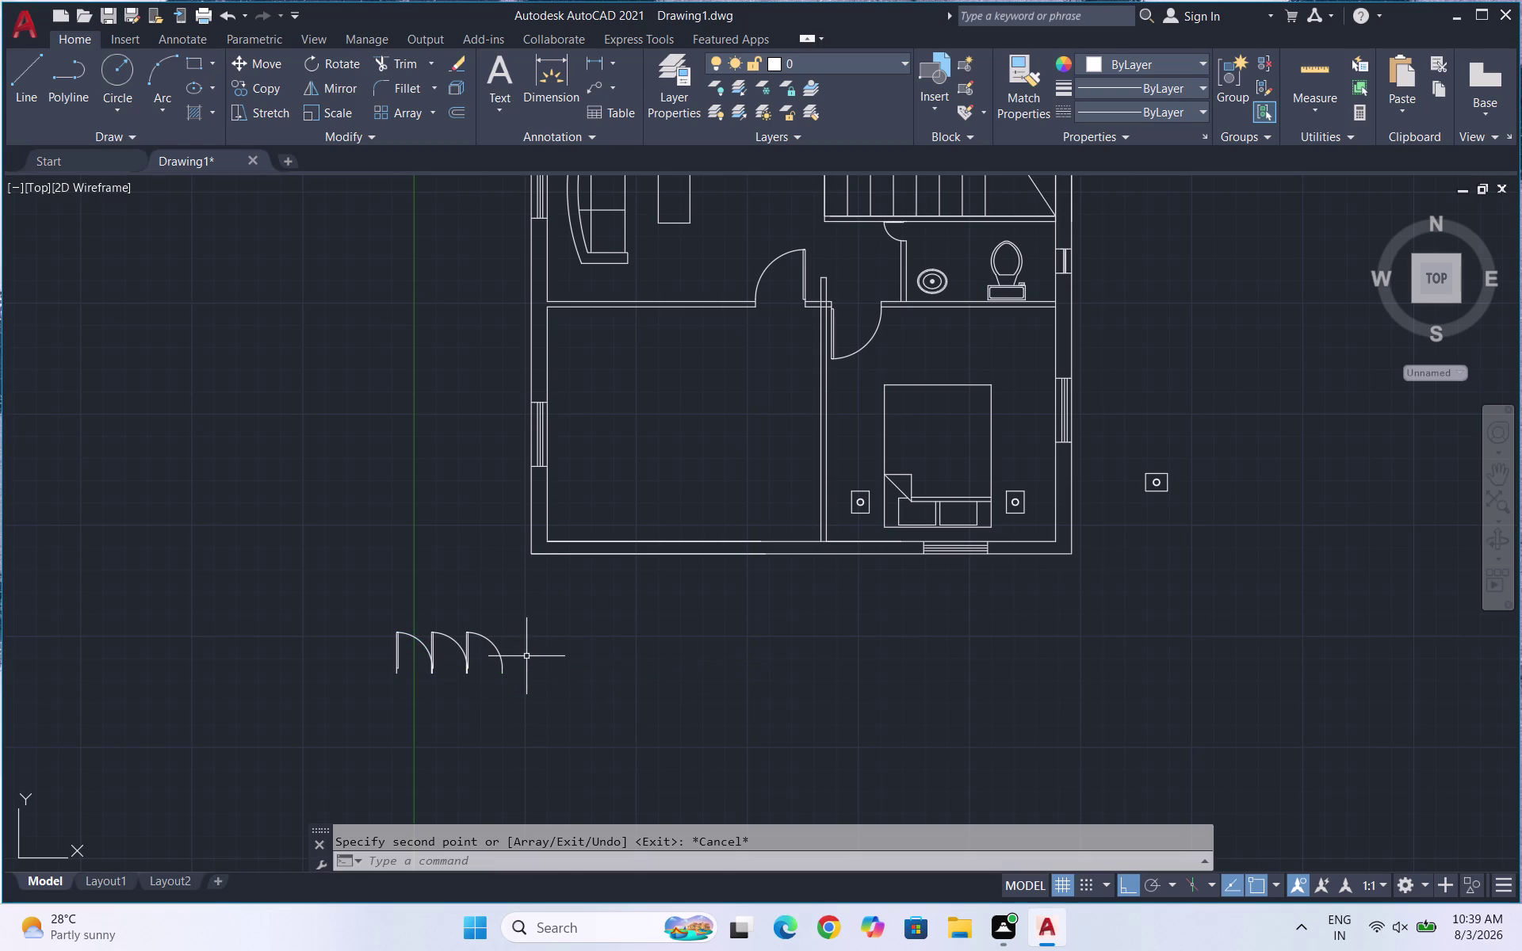
Mirror the rightmost door copy, erasing the source to flip its swing.
drag(510, 669, 504, 662)
click(470, 623)
text(MI)
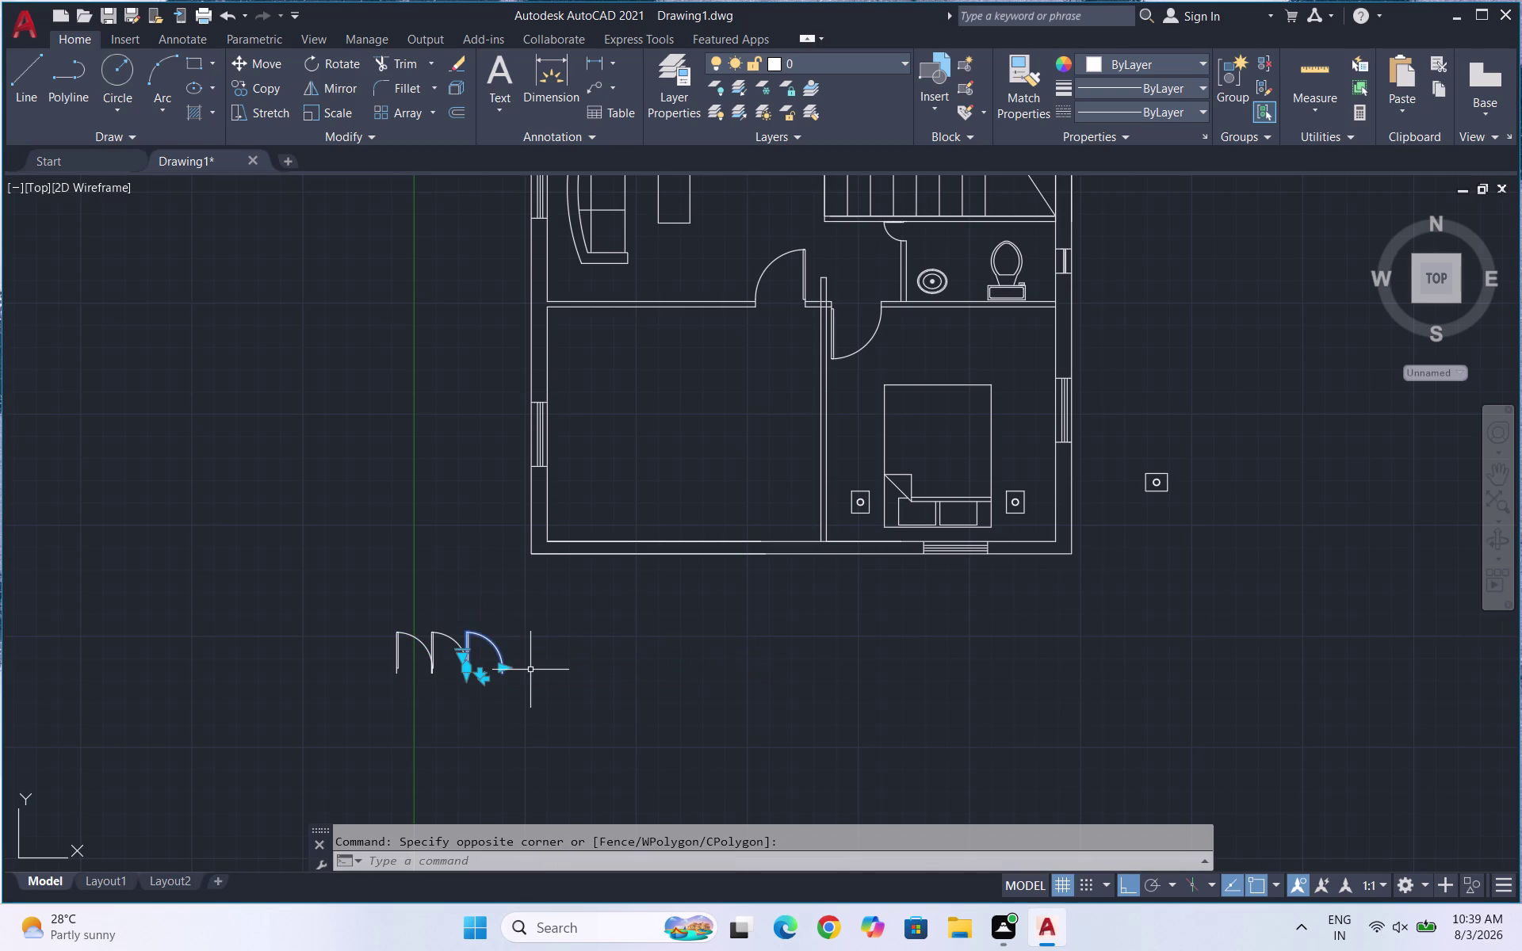
key(Return)
click(507, 669)
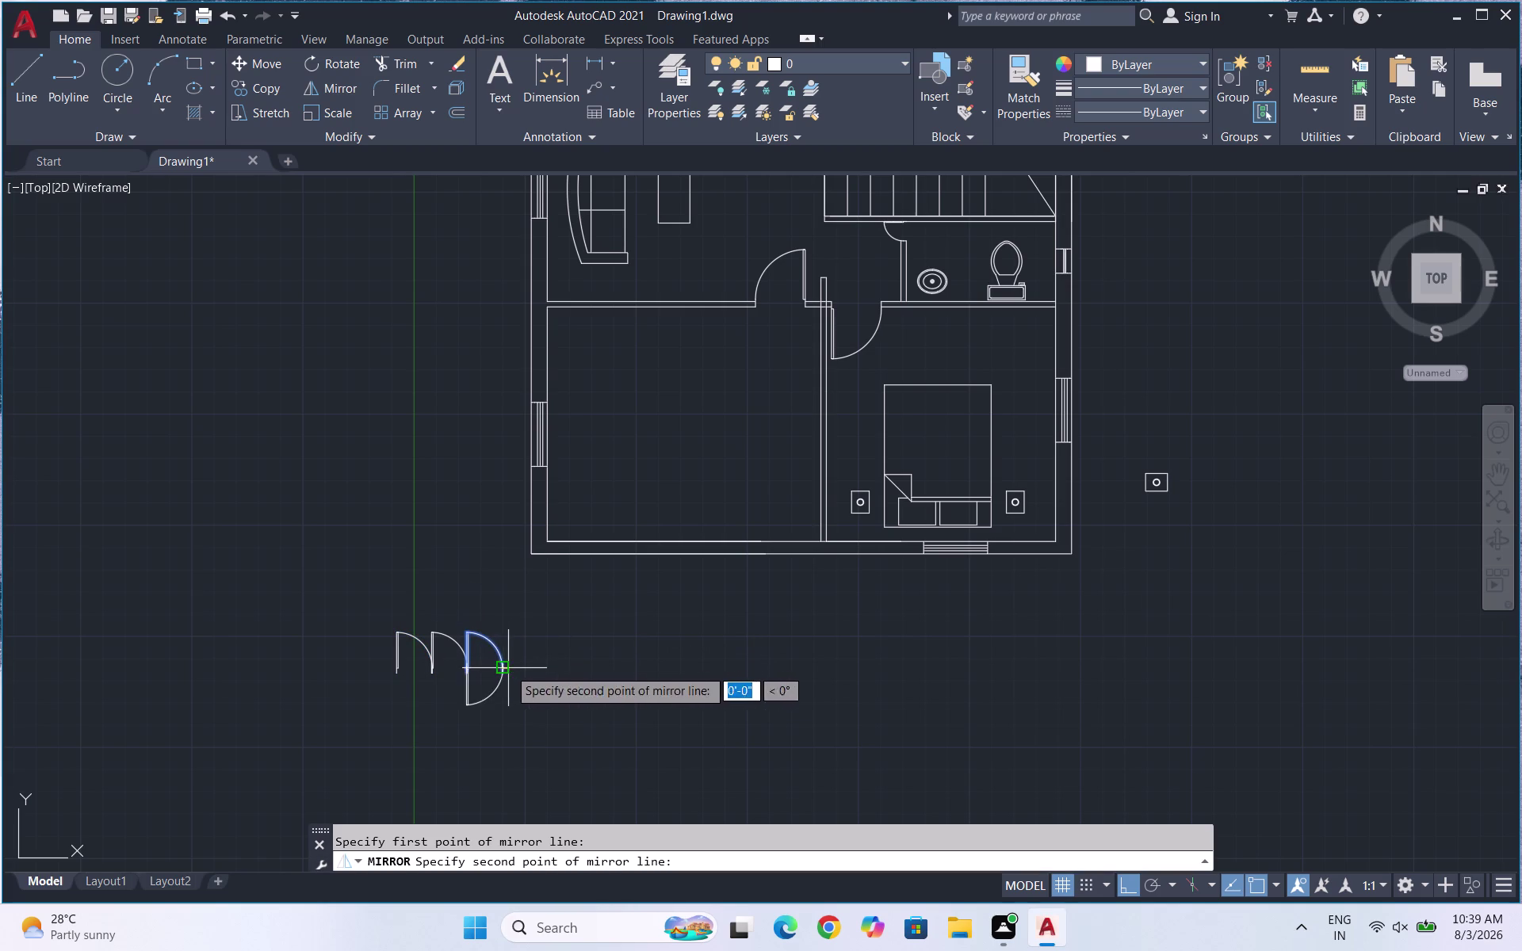
click(468, 597)
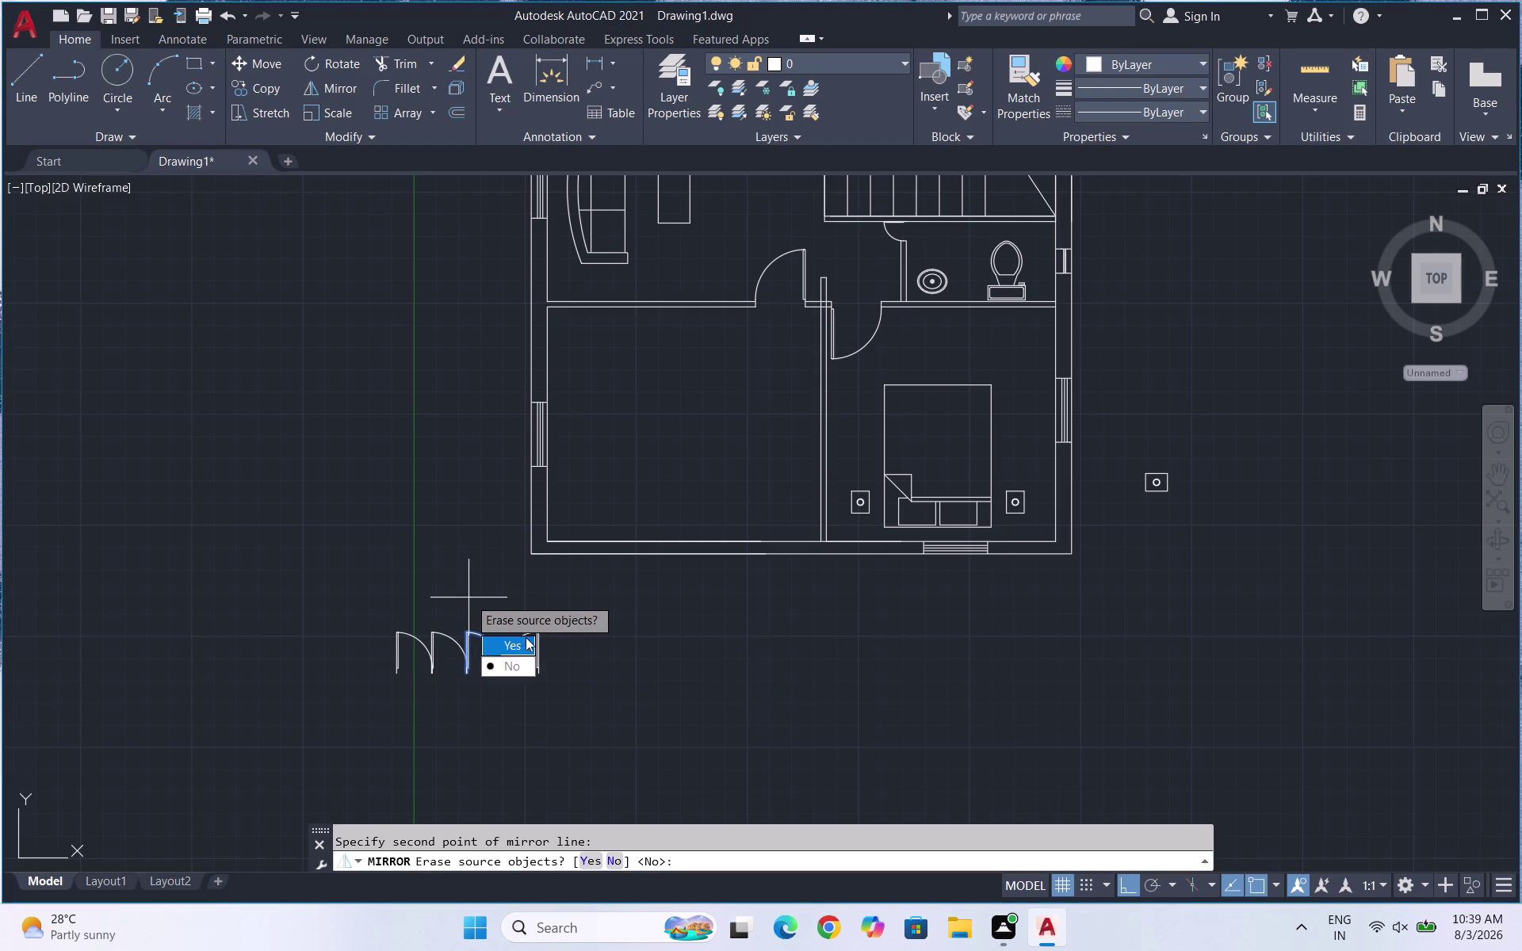
drag(512, 660, 469, 598)
Copy the mirrored door twice further right along the row.
click(566, 657)
drag(516, 629, 523, 627)
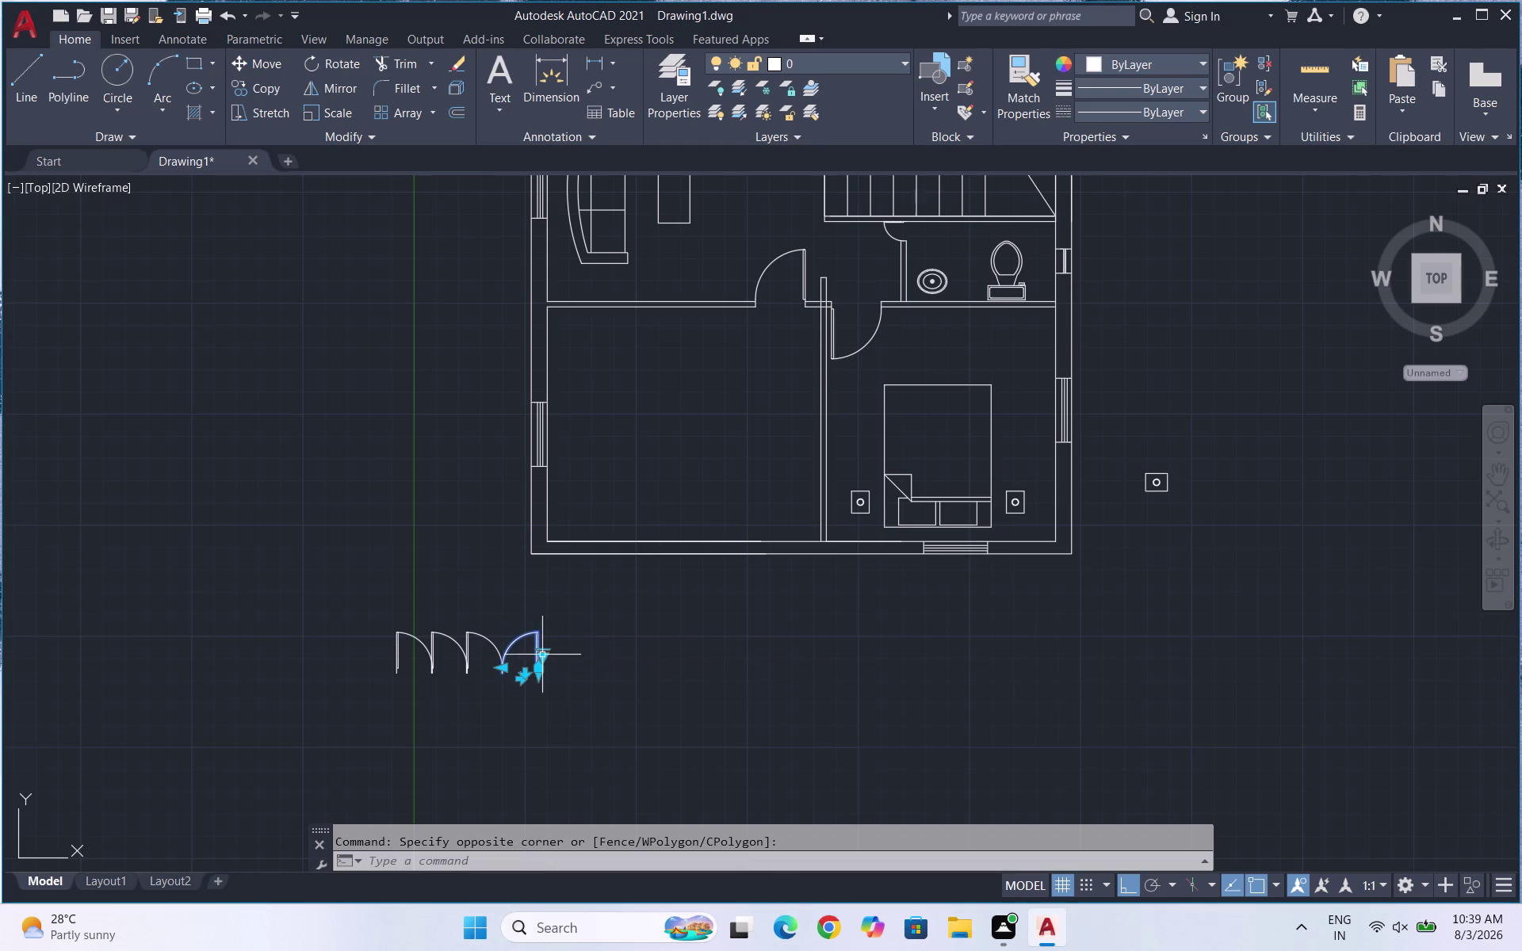
text(CO)
key(Return)
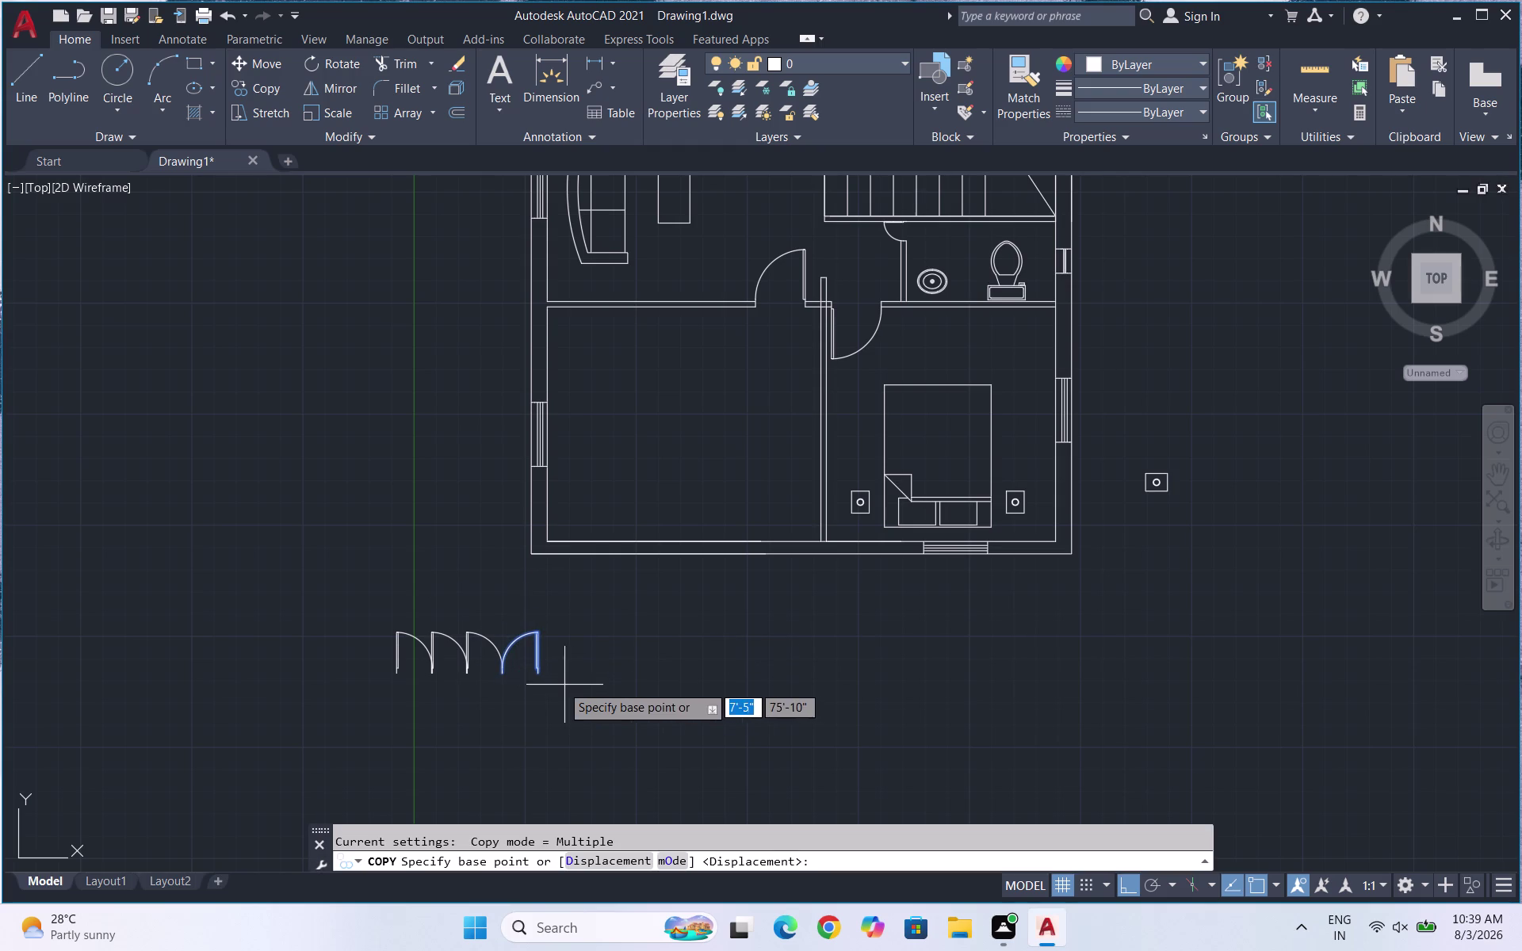
scroll(up, 3)
click(477, 677)
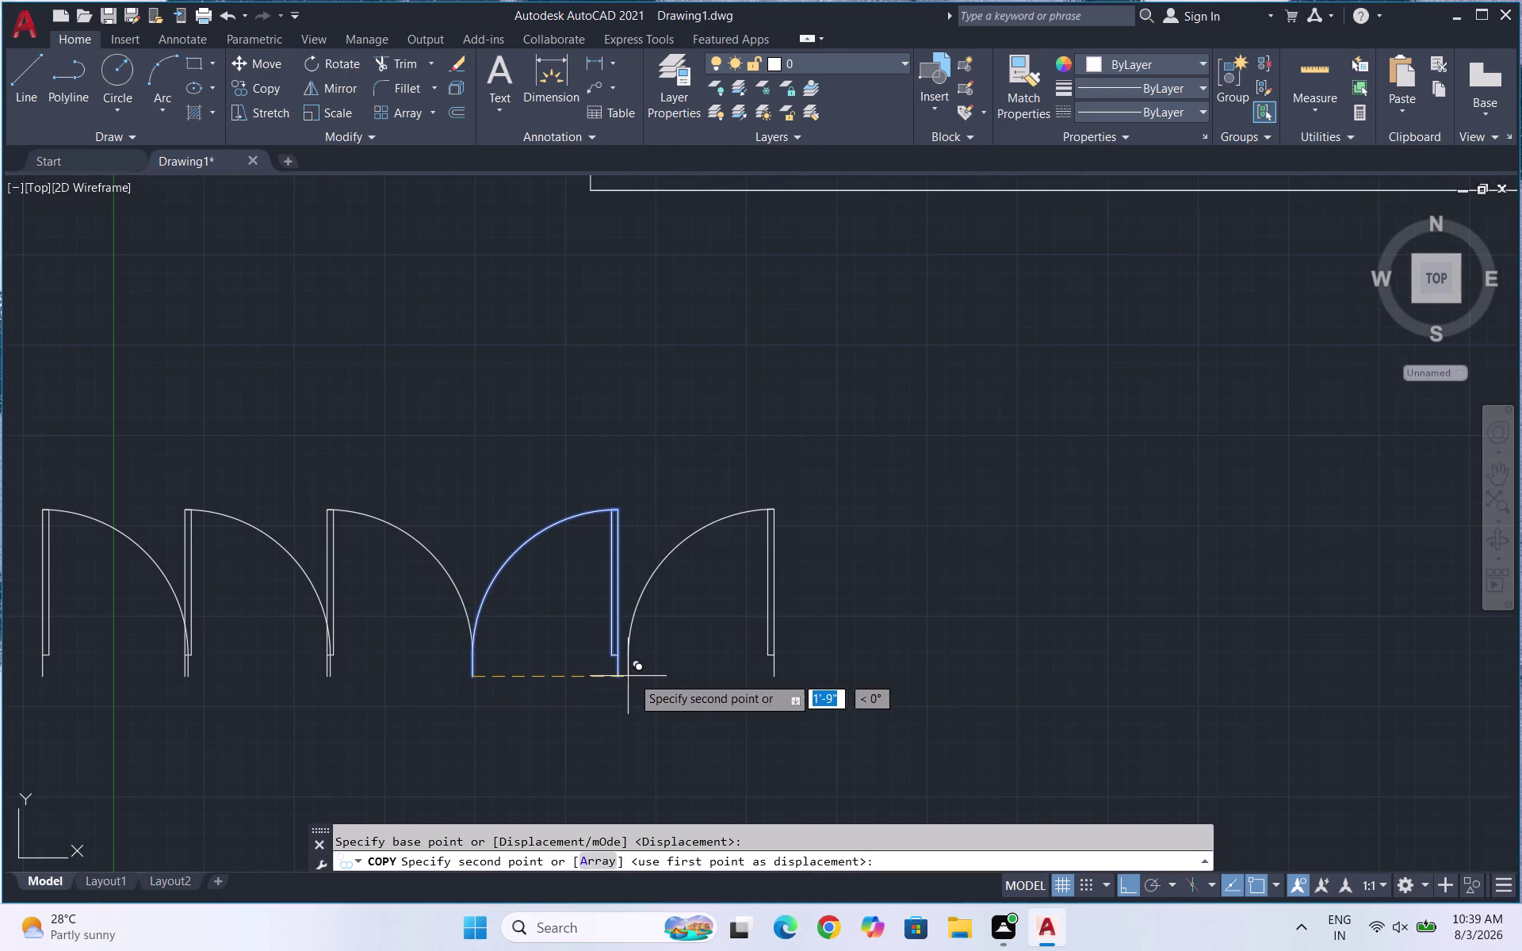
click(617, 675)
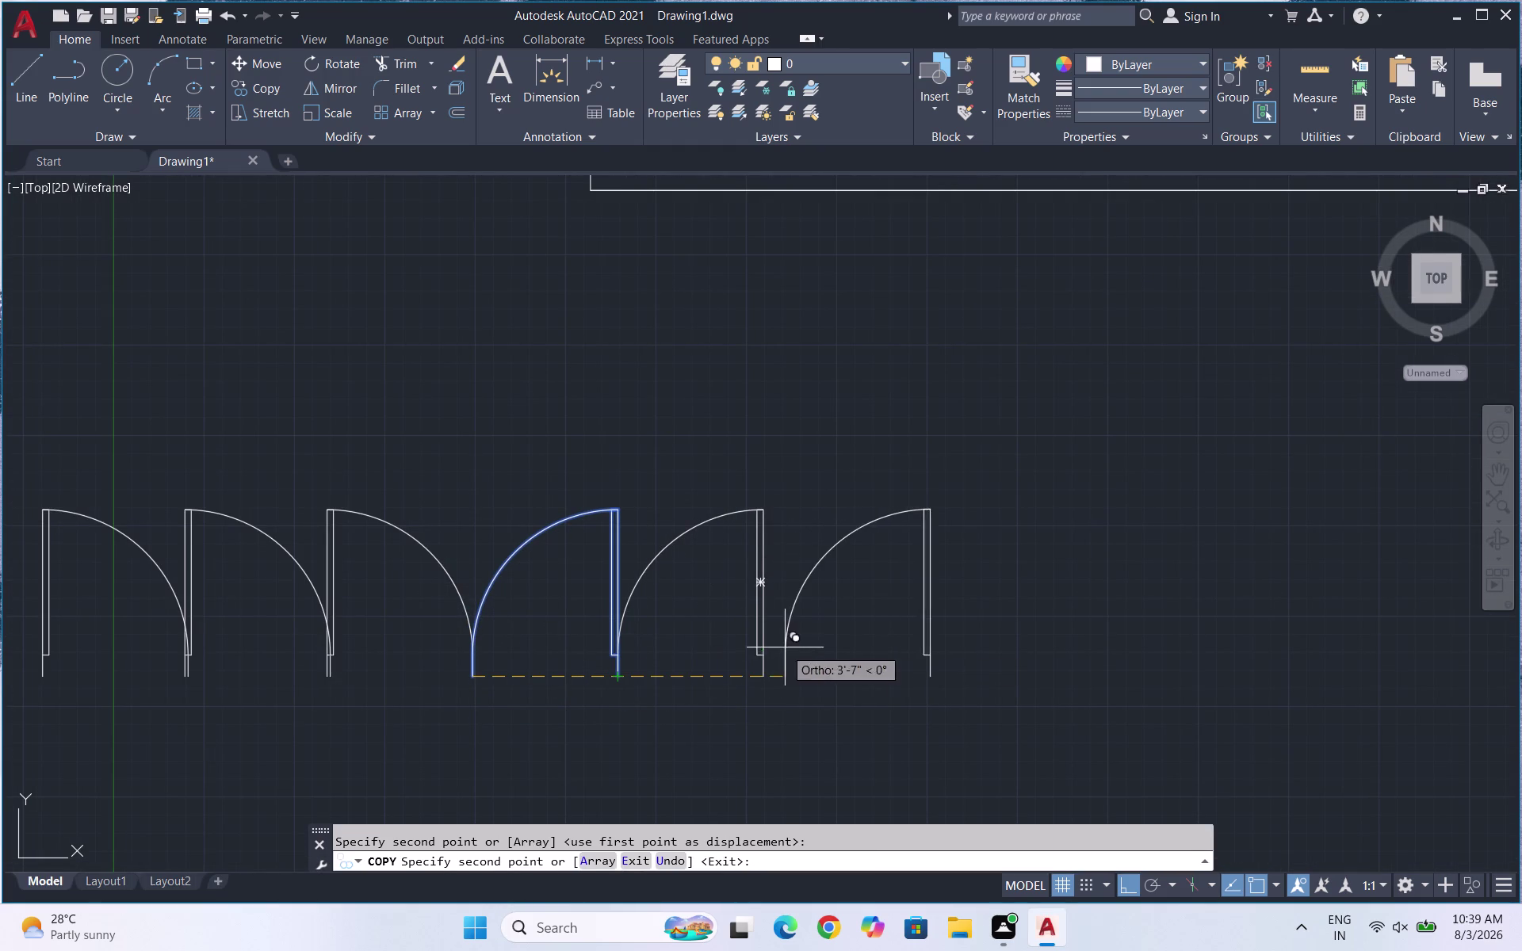
click(763, 674)
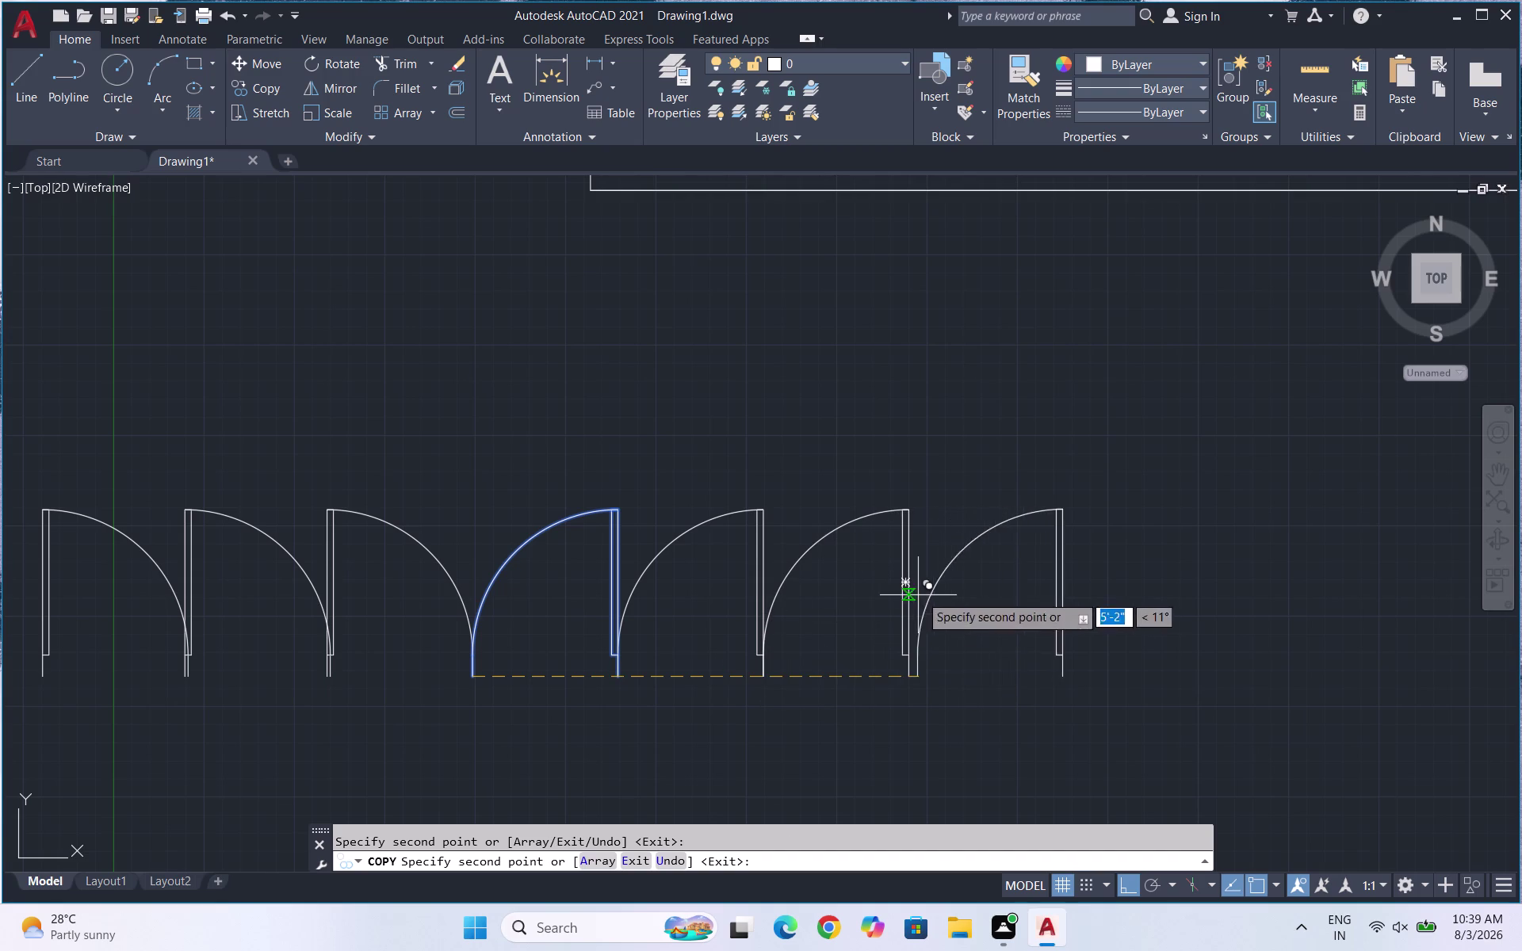
key(Escape)
scroll(down, 3)
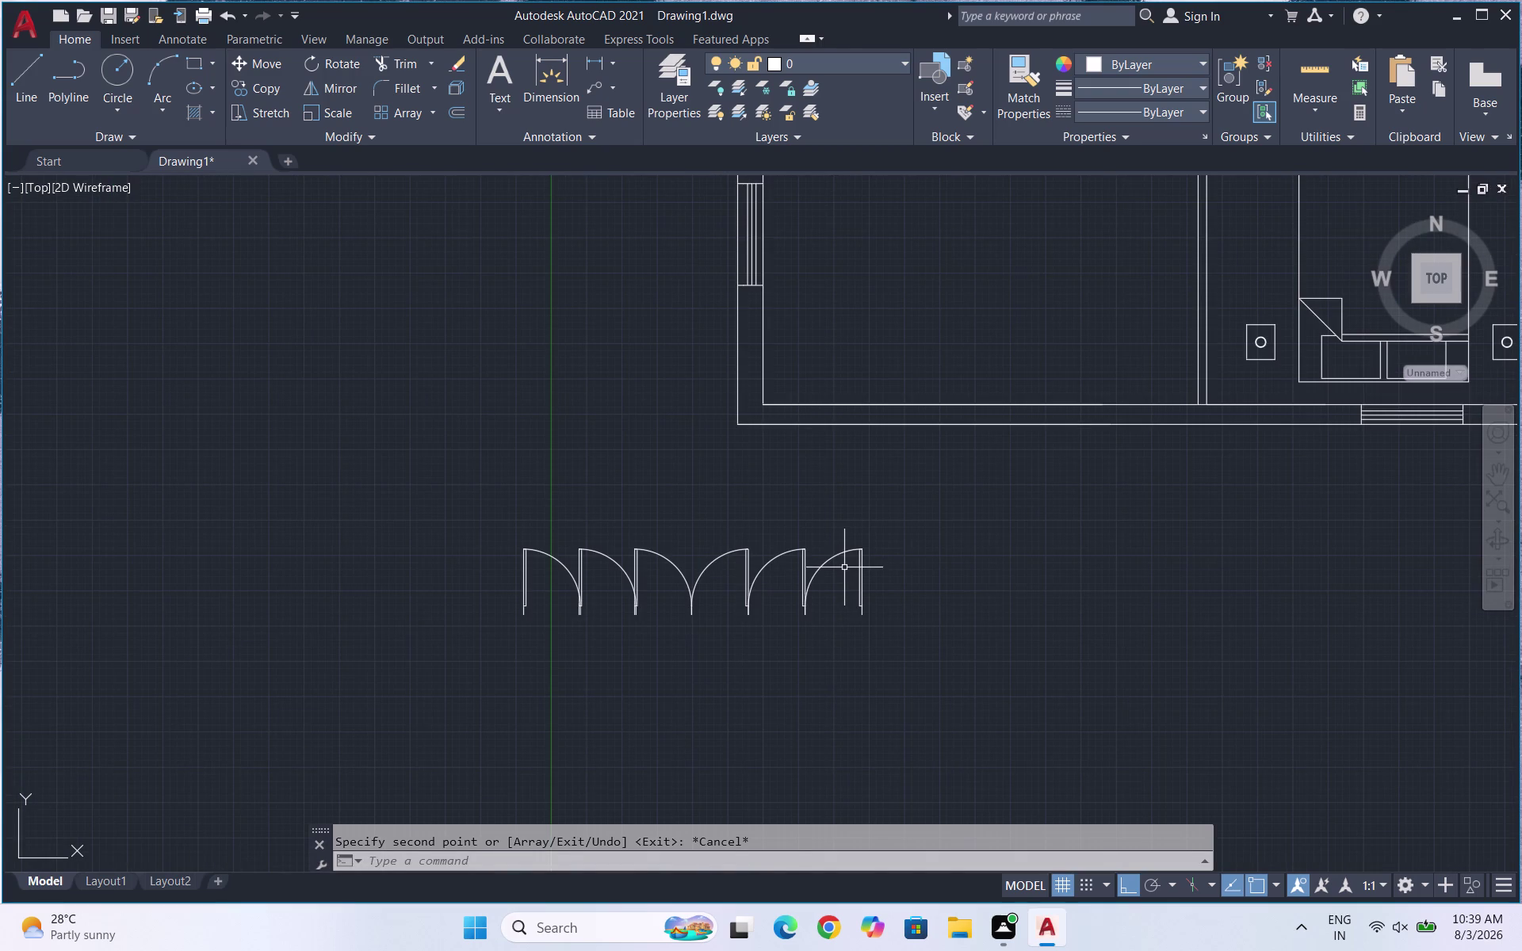
Draw a line joining the top corners of the first three doors in the row.
key(l)
key(Return)
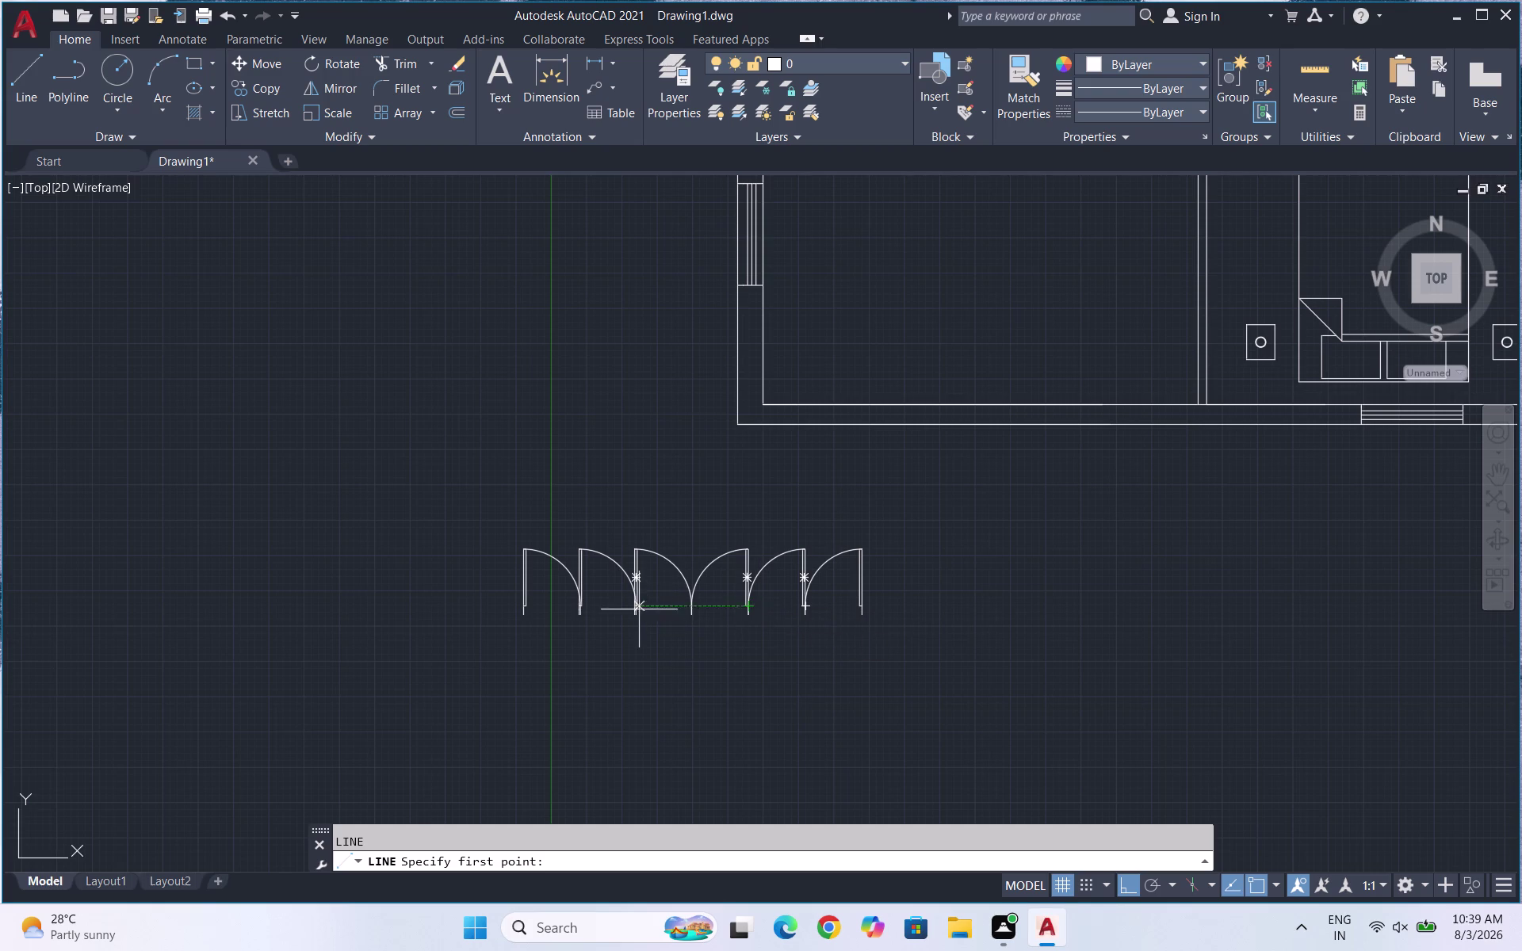
scroll(up, 3)
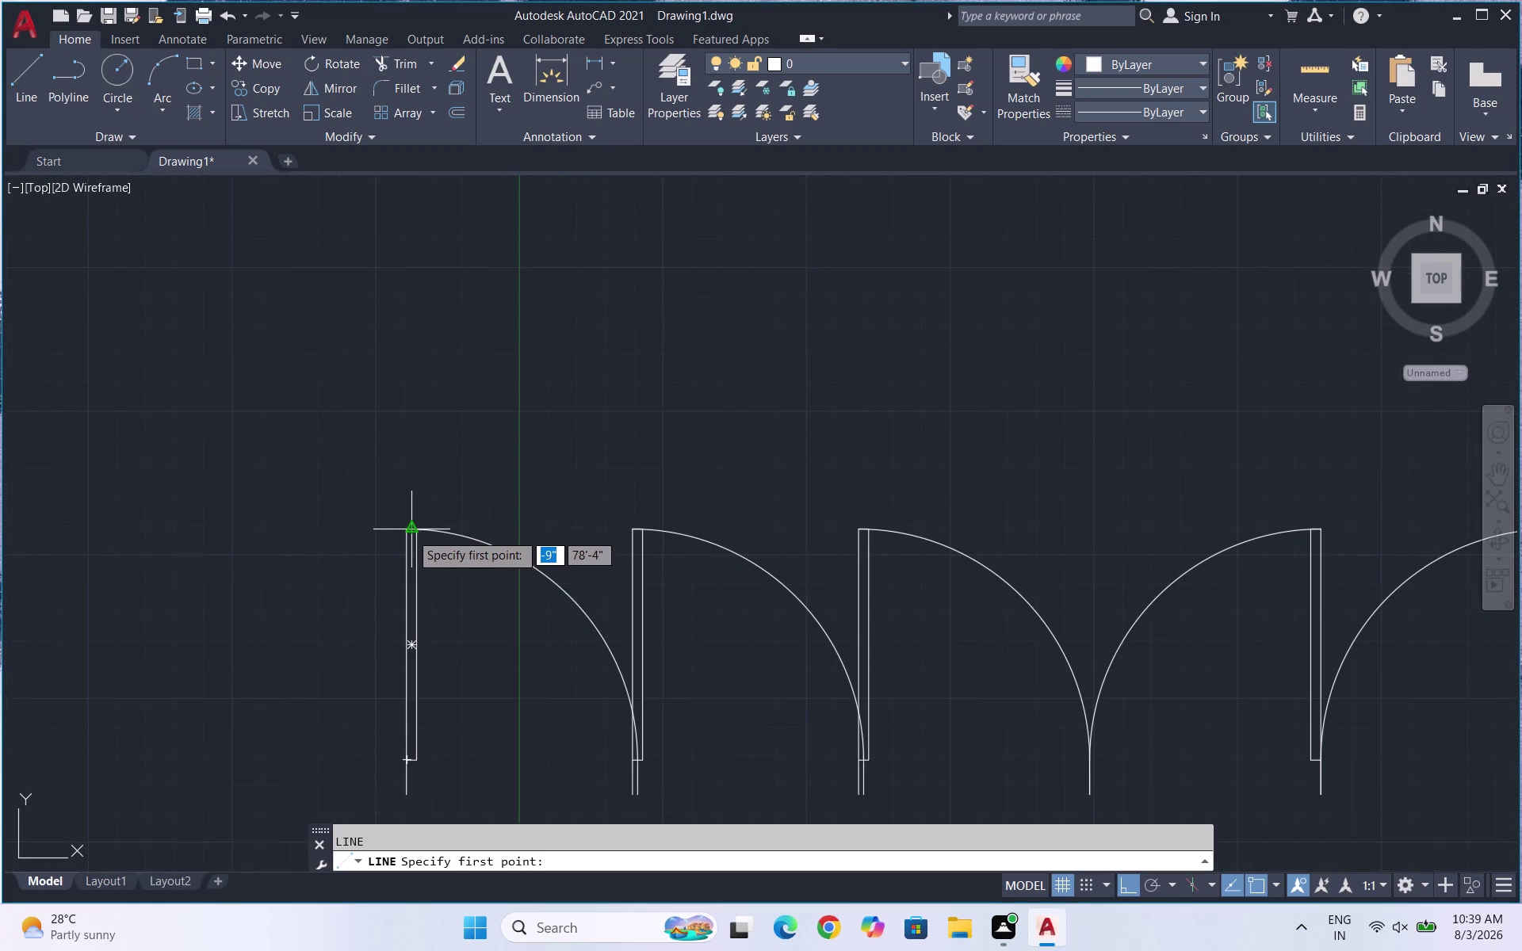
click(402, 533)
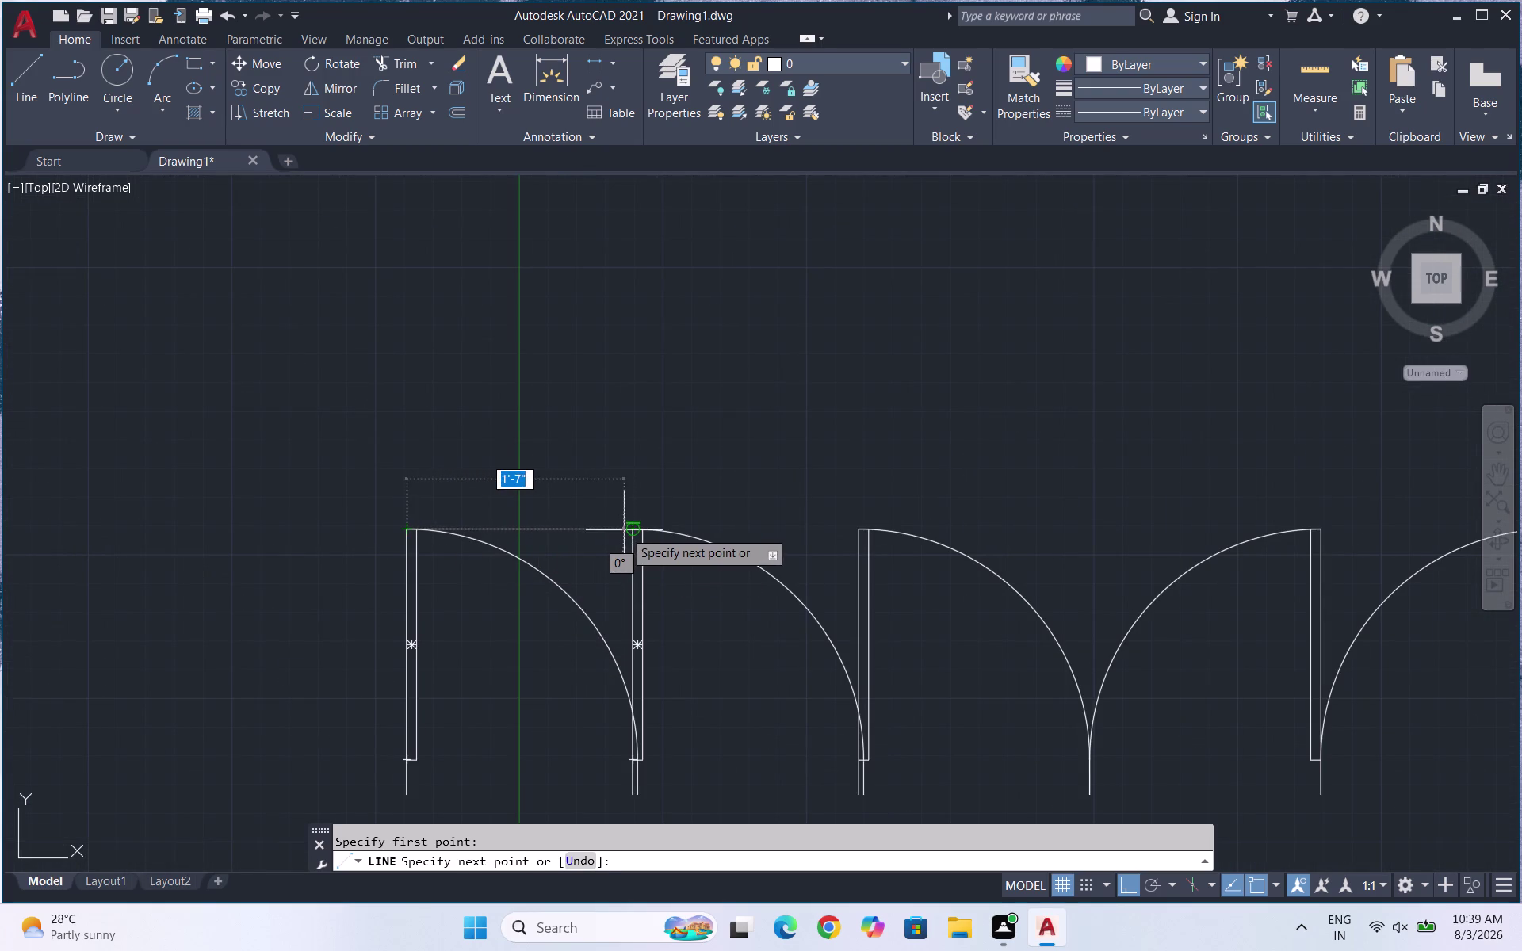
click(632, 528)
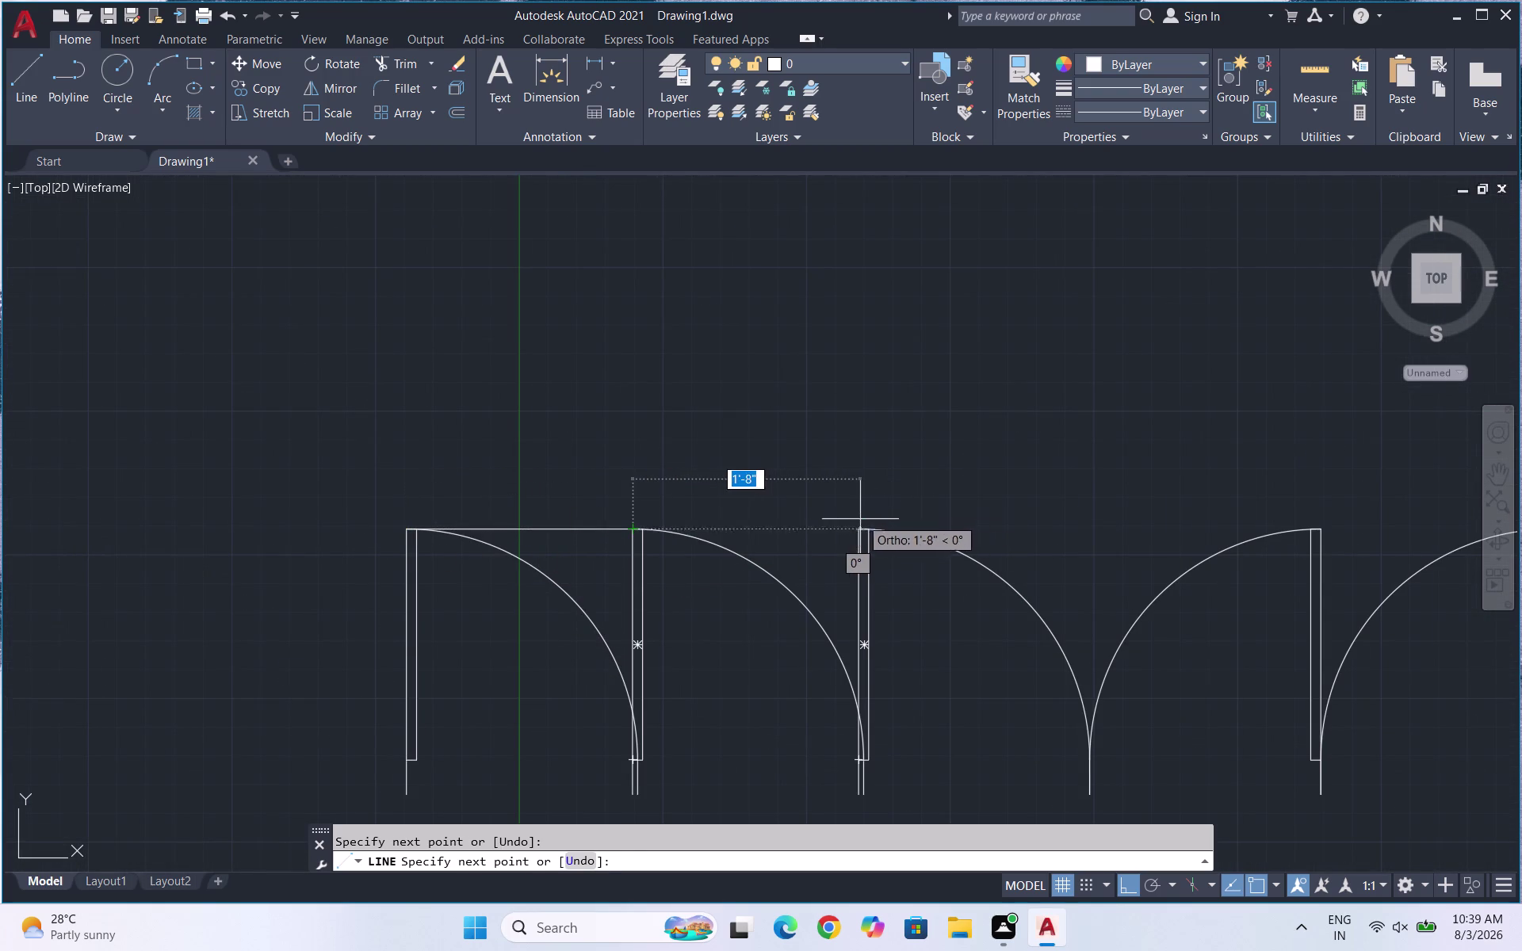
click(859, 528)
scroll(down, 3)
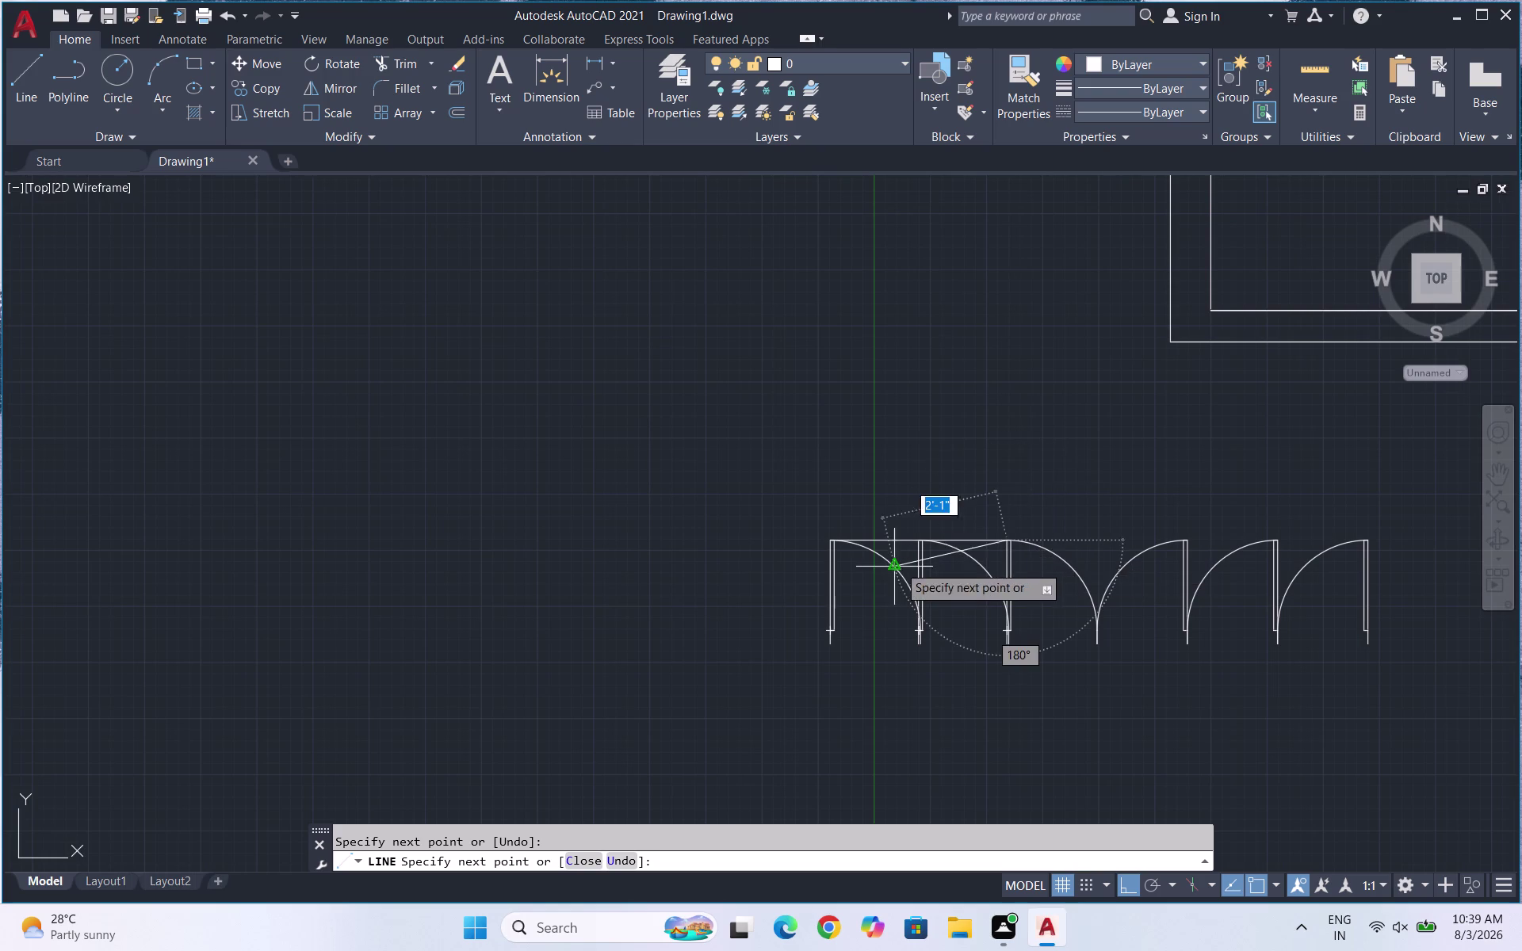
key(space)
Draw a second line joining the tops of the mirrored doors to the last door.
key(space)
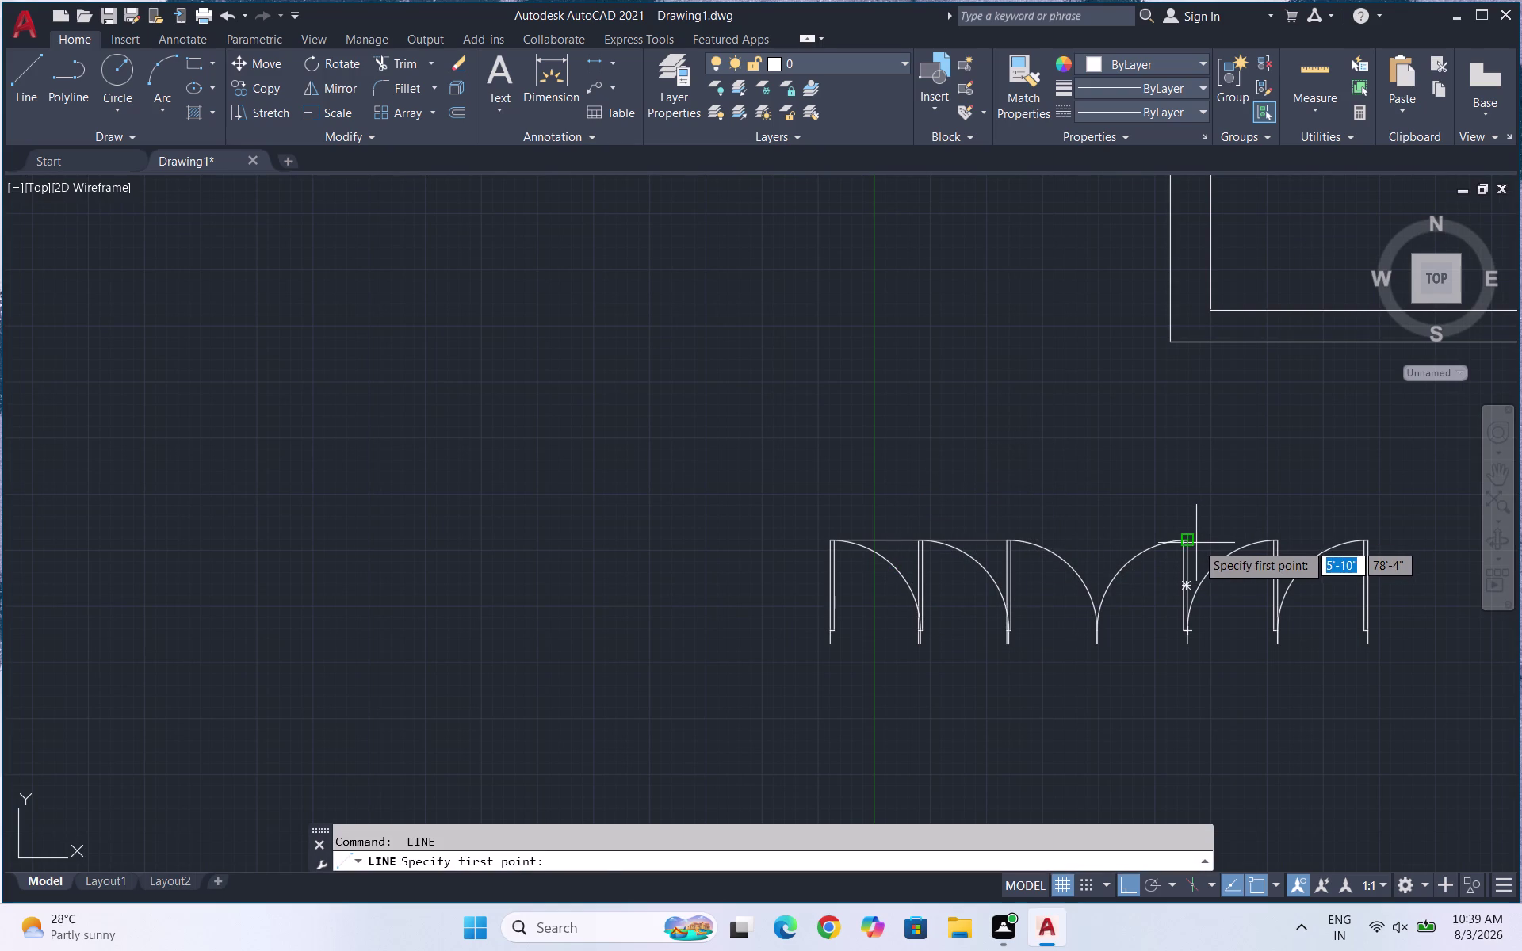
click(1191, 543)
click(1282, 544)
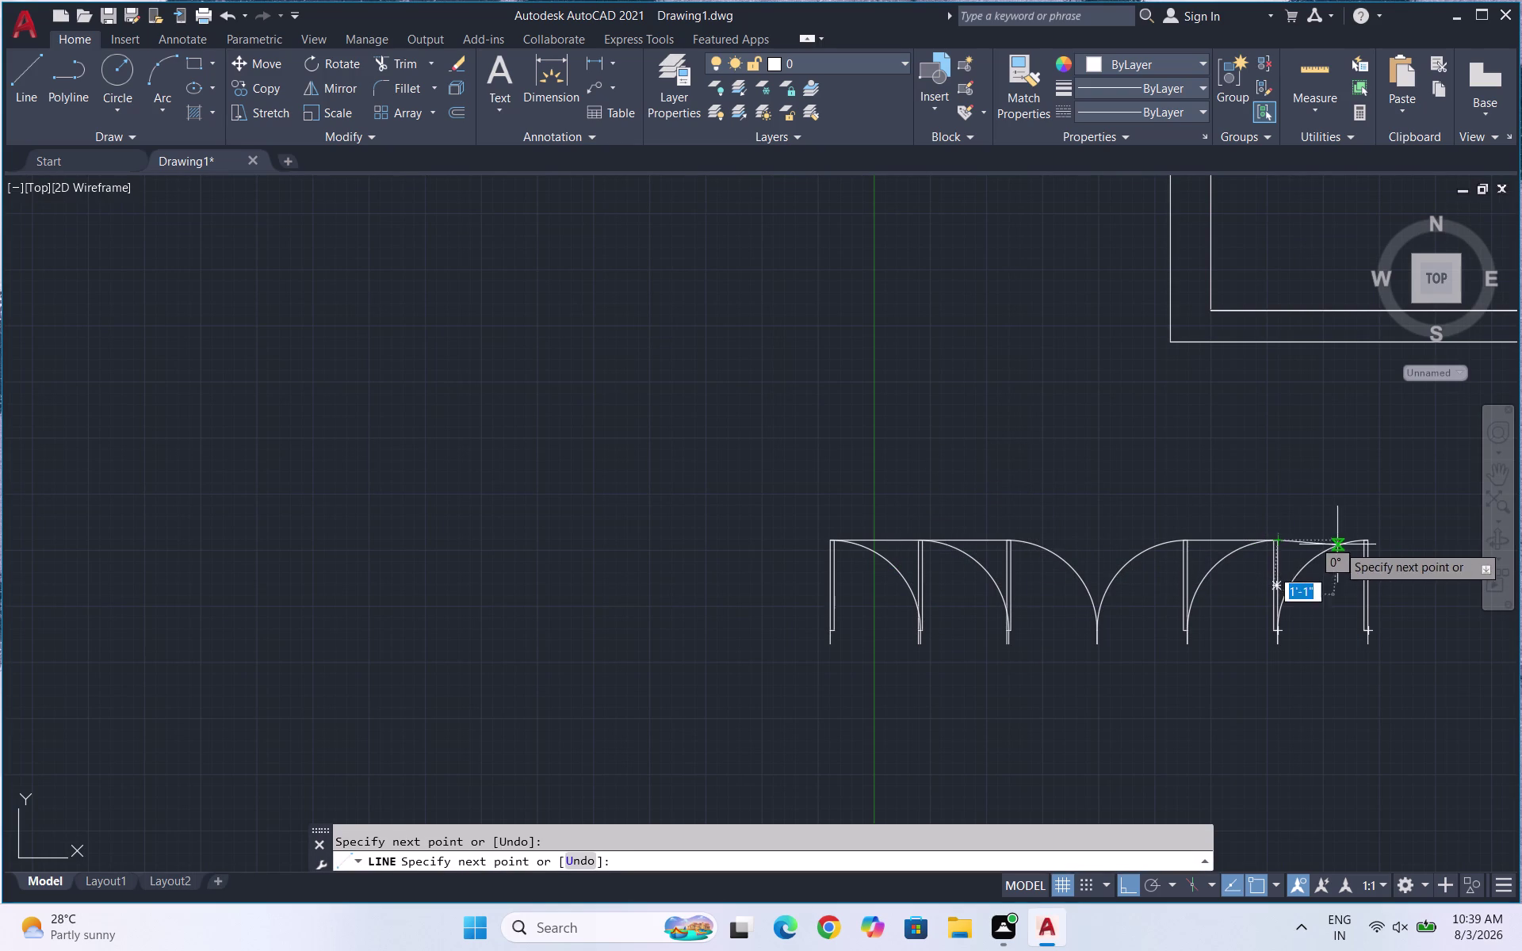
click(1373, 544)
key(Escape)
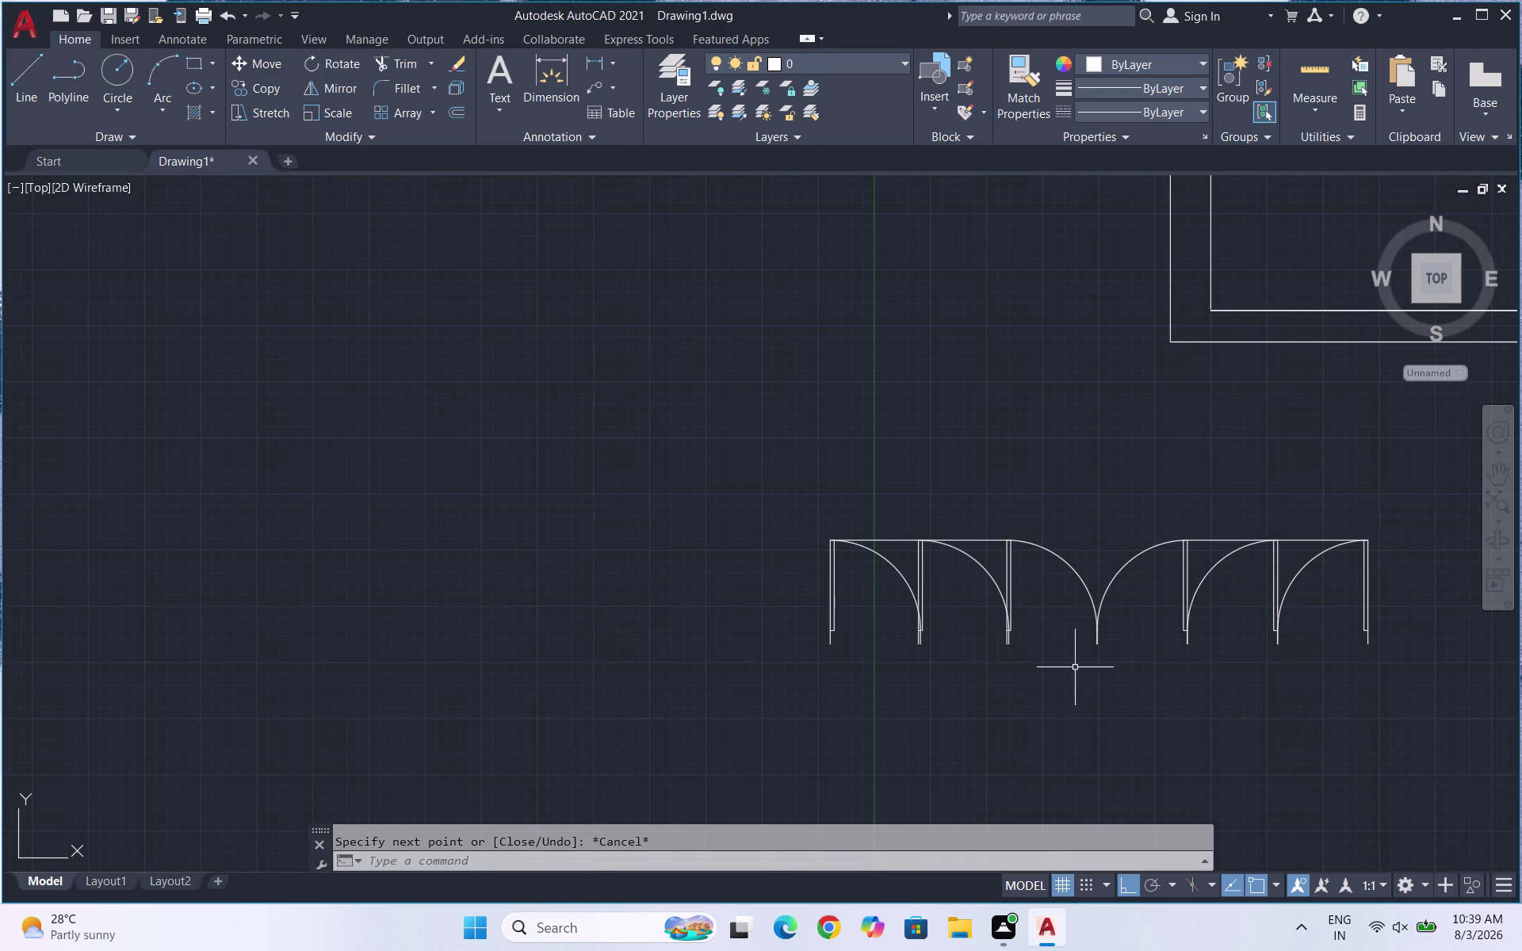
scroll(down, 3)
scroll(up, 3)
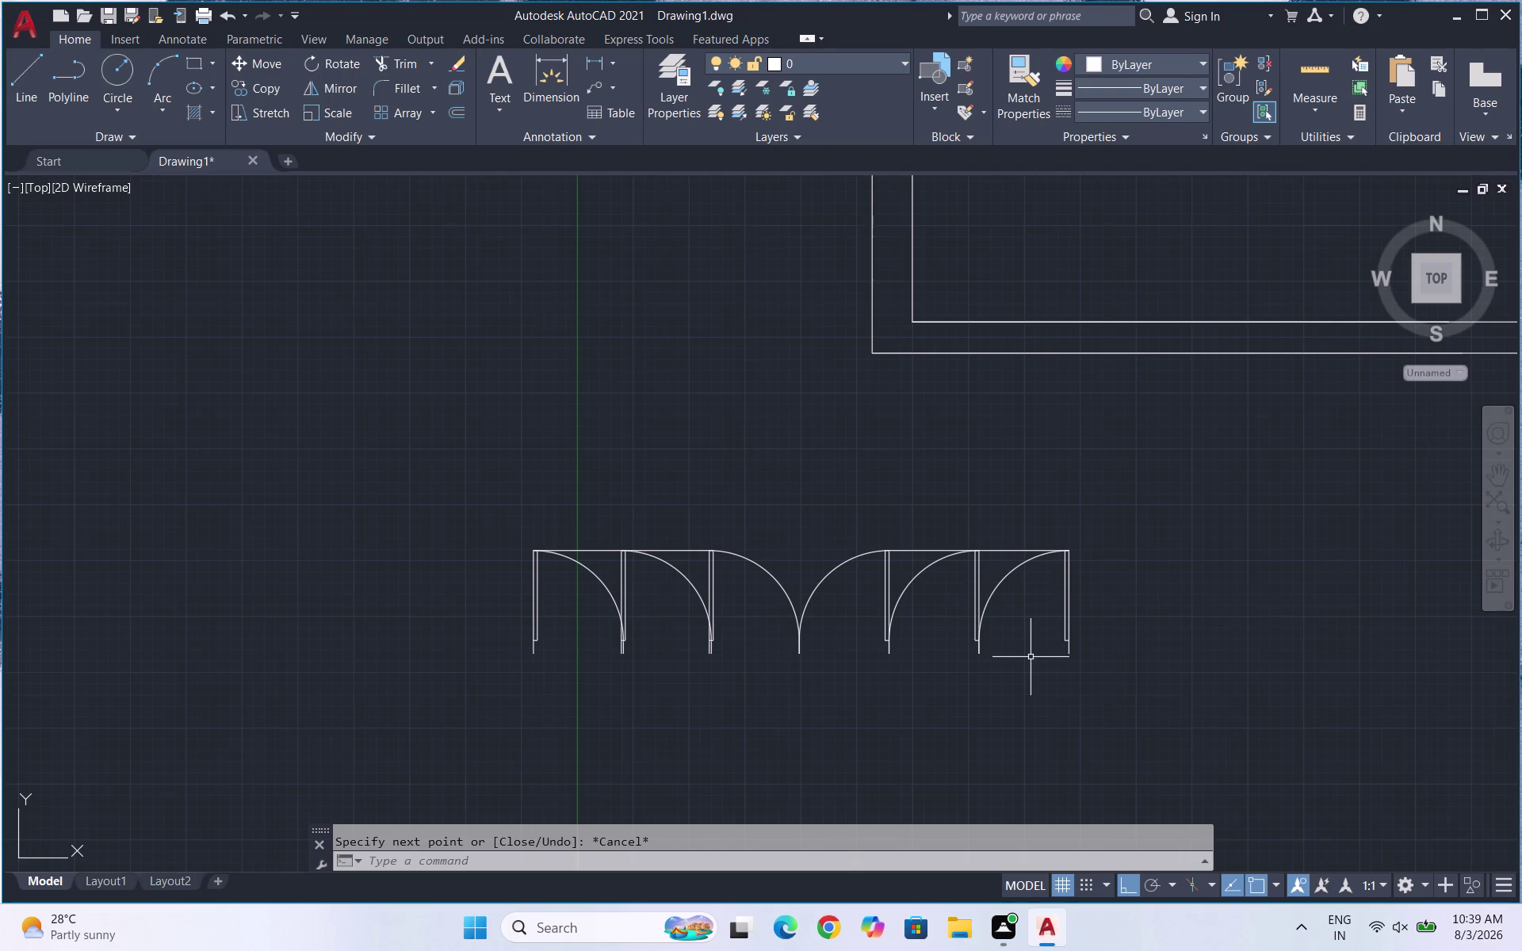
scroll(up, 3)
Copy the row of door swings to a spot on its right.
drag(1155, 658, 1109, 659)
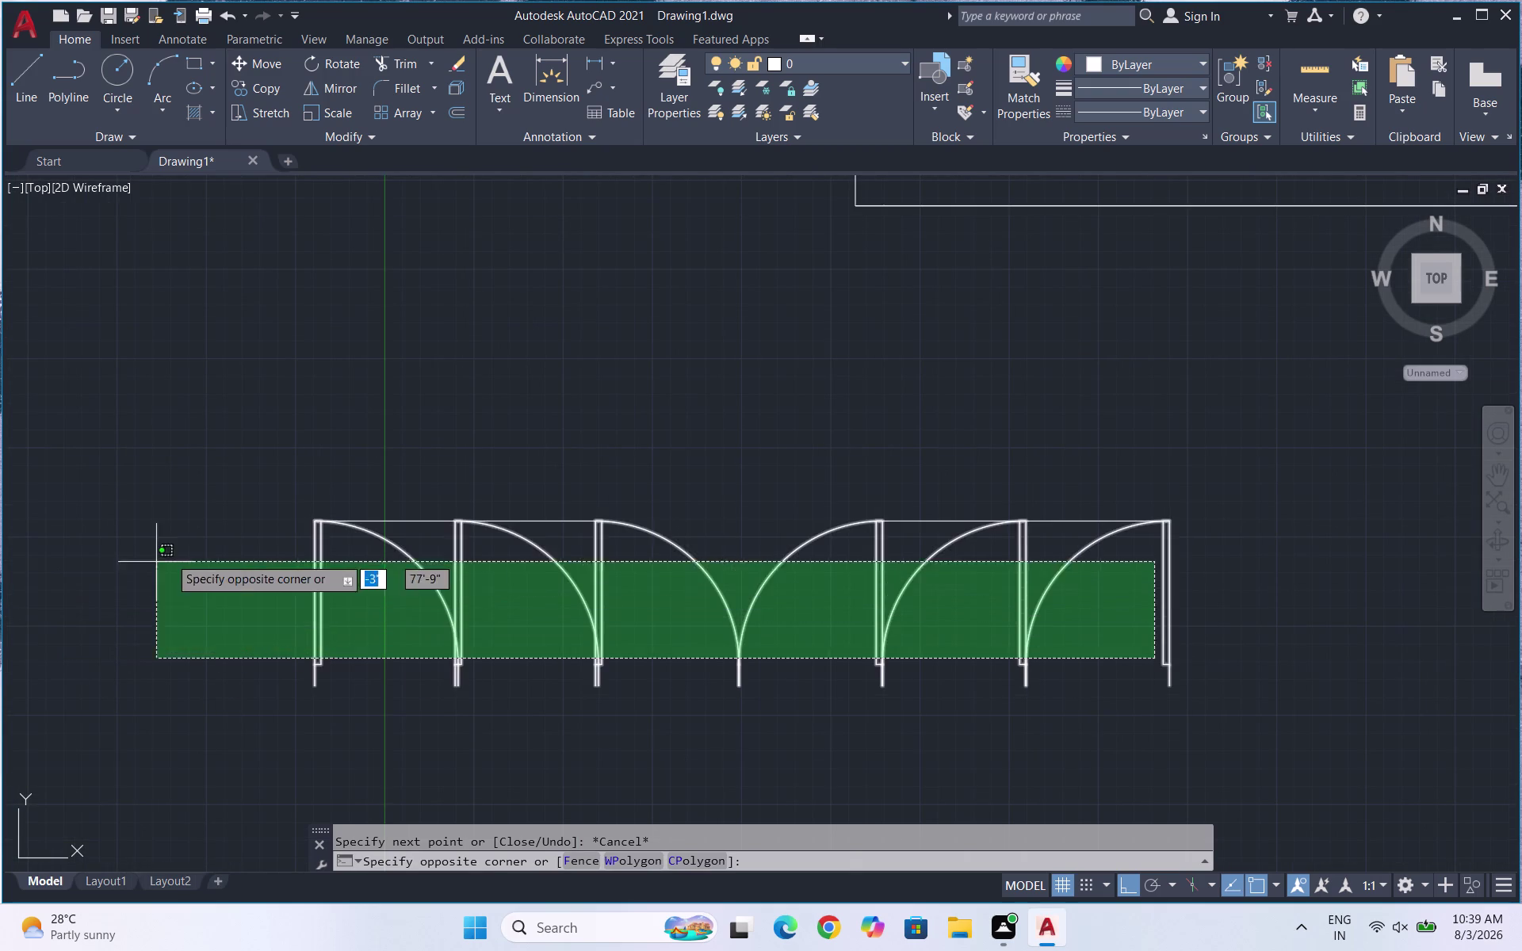
click(165, 502)
text(CO)
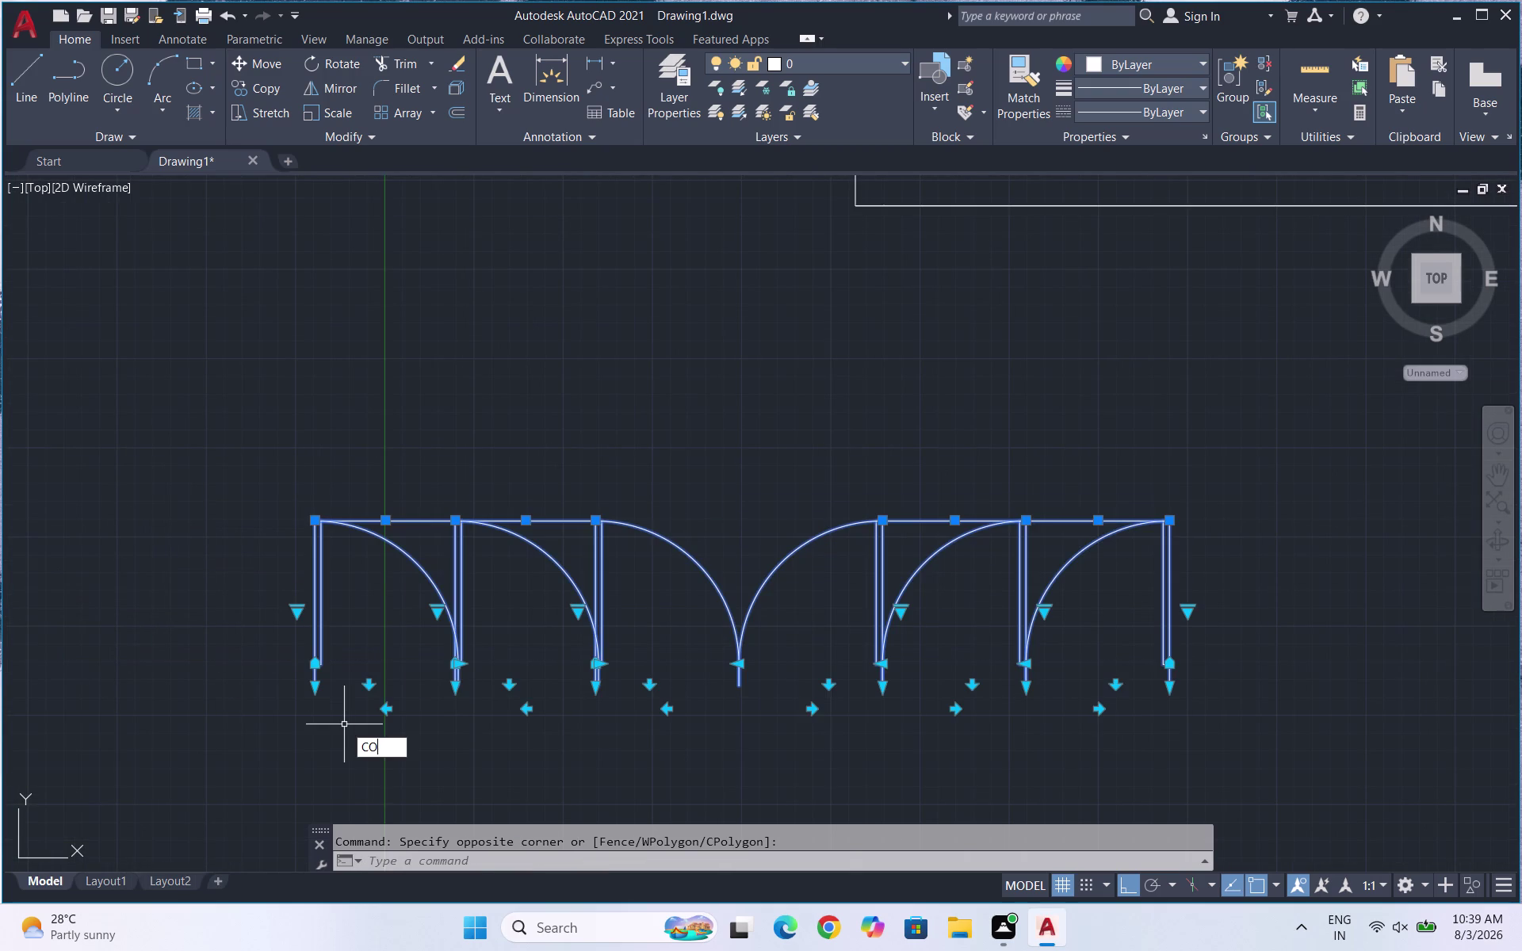
key(Return)
click(737, 686)
scroll(down, 3)
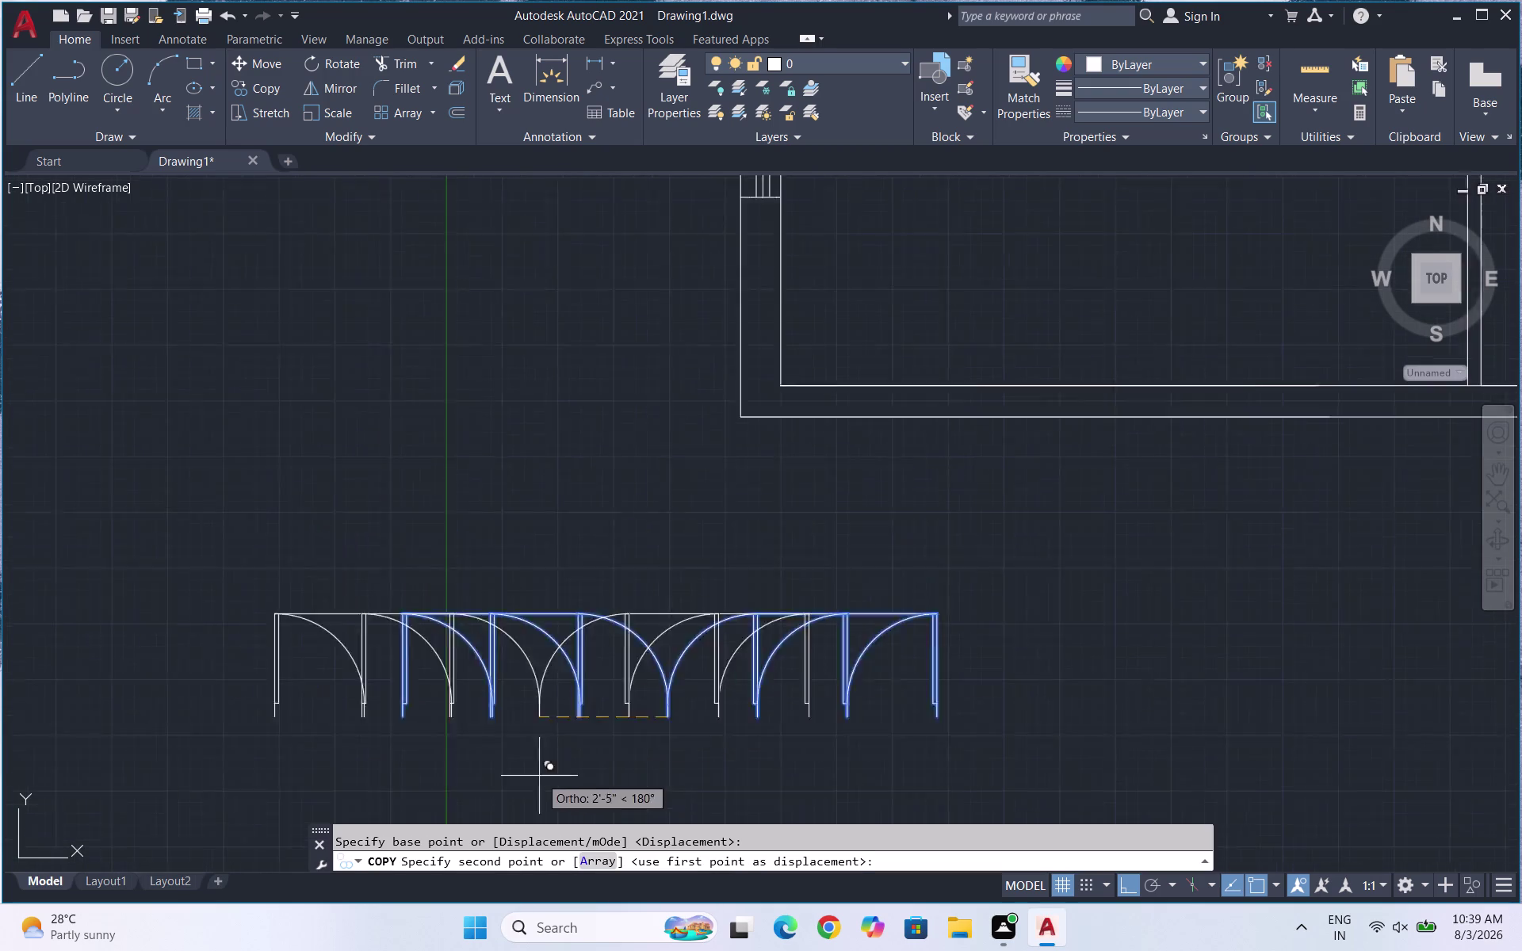
scroll(down, 3)
key(F8)
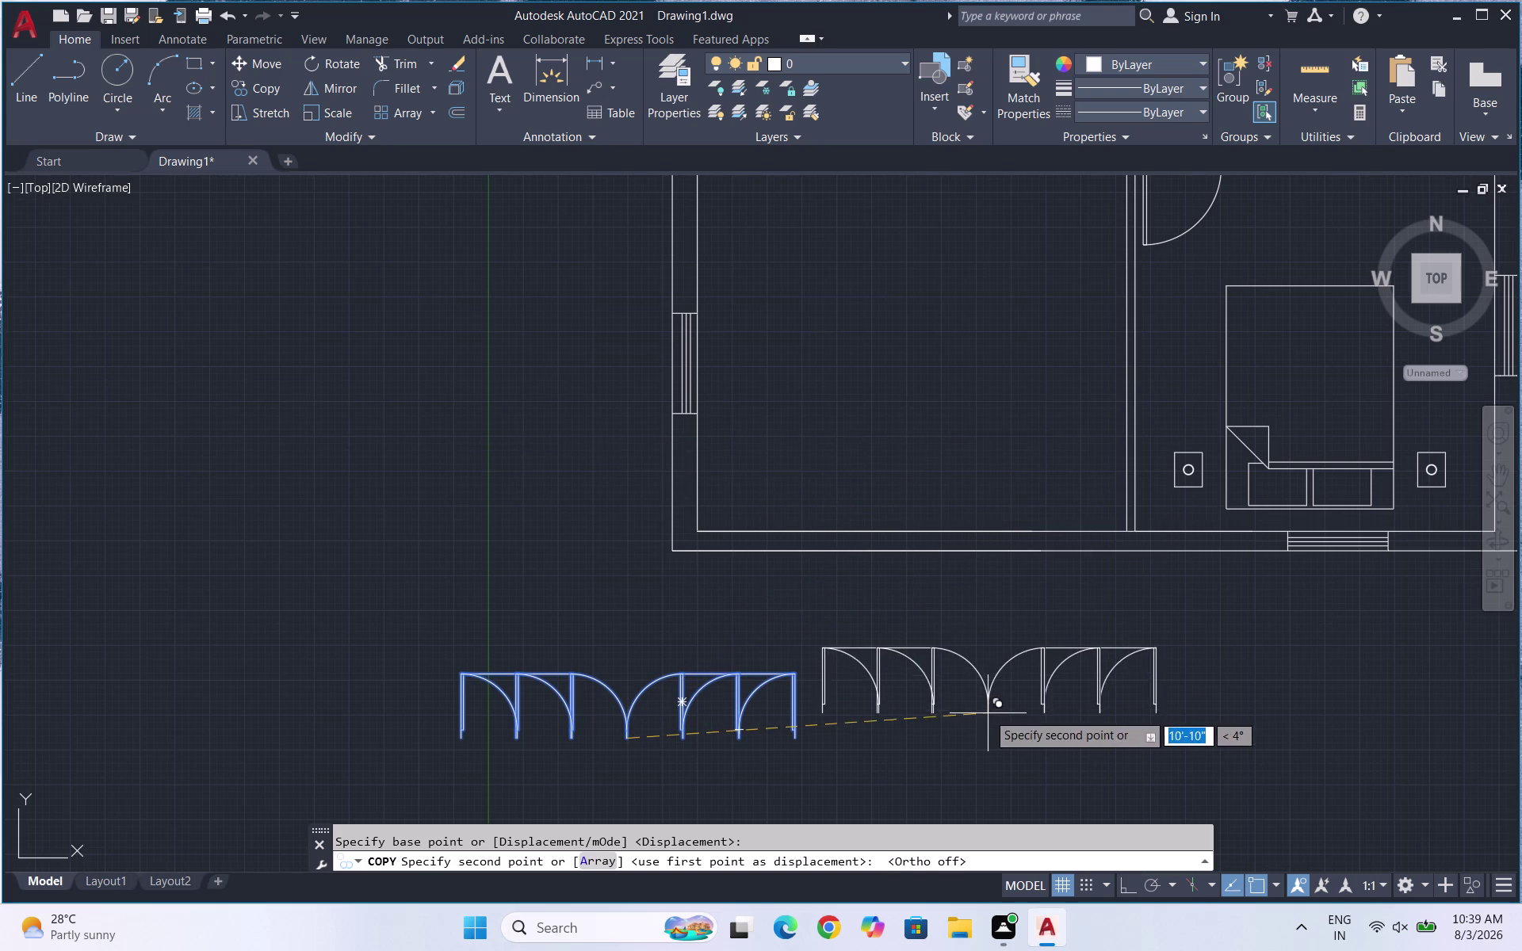
click(1036, 678)
key(Escape)
Scale the duplicated door row down to a smaller size.
drag(1207, 706, 1145, 688)
click(856, 617)
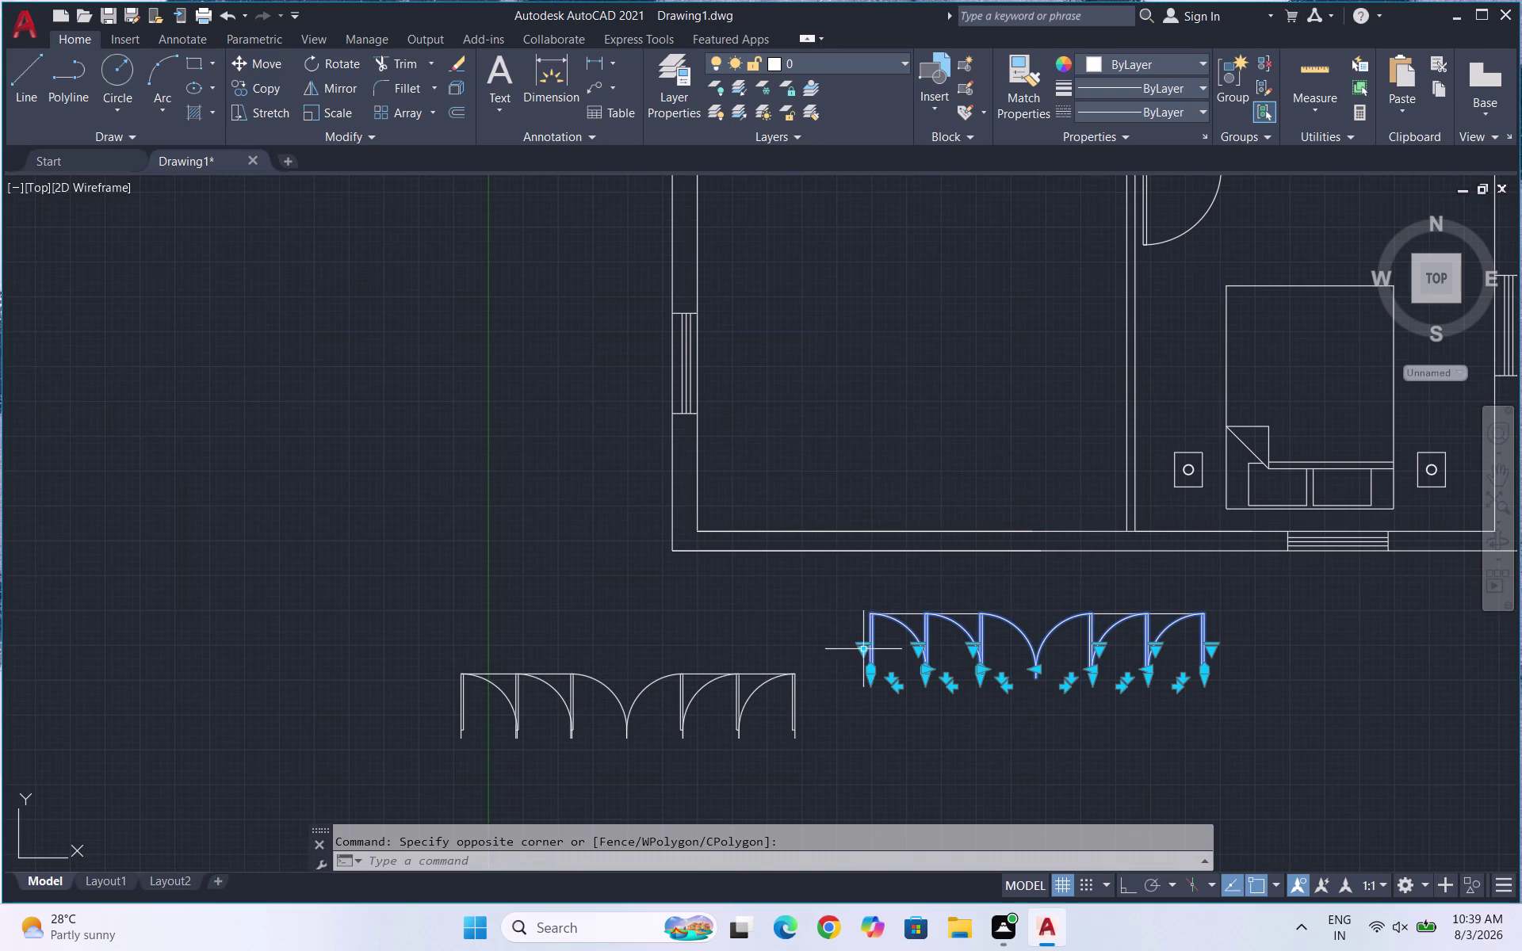
text(SC)
key(Return)
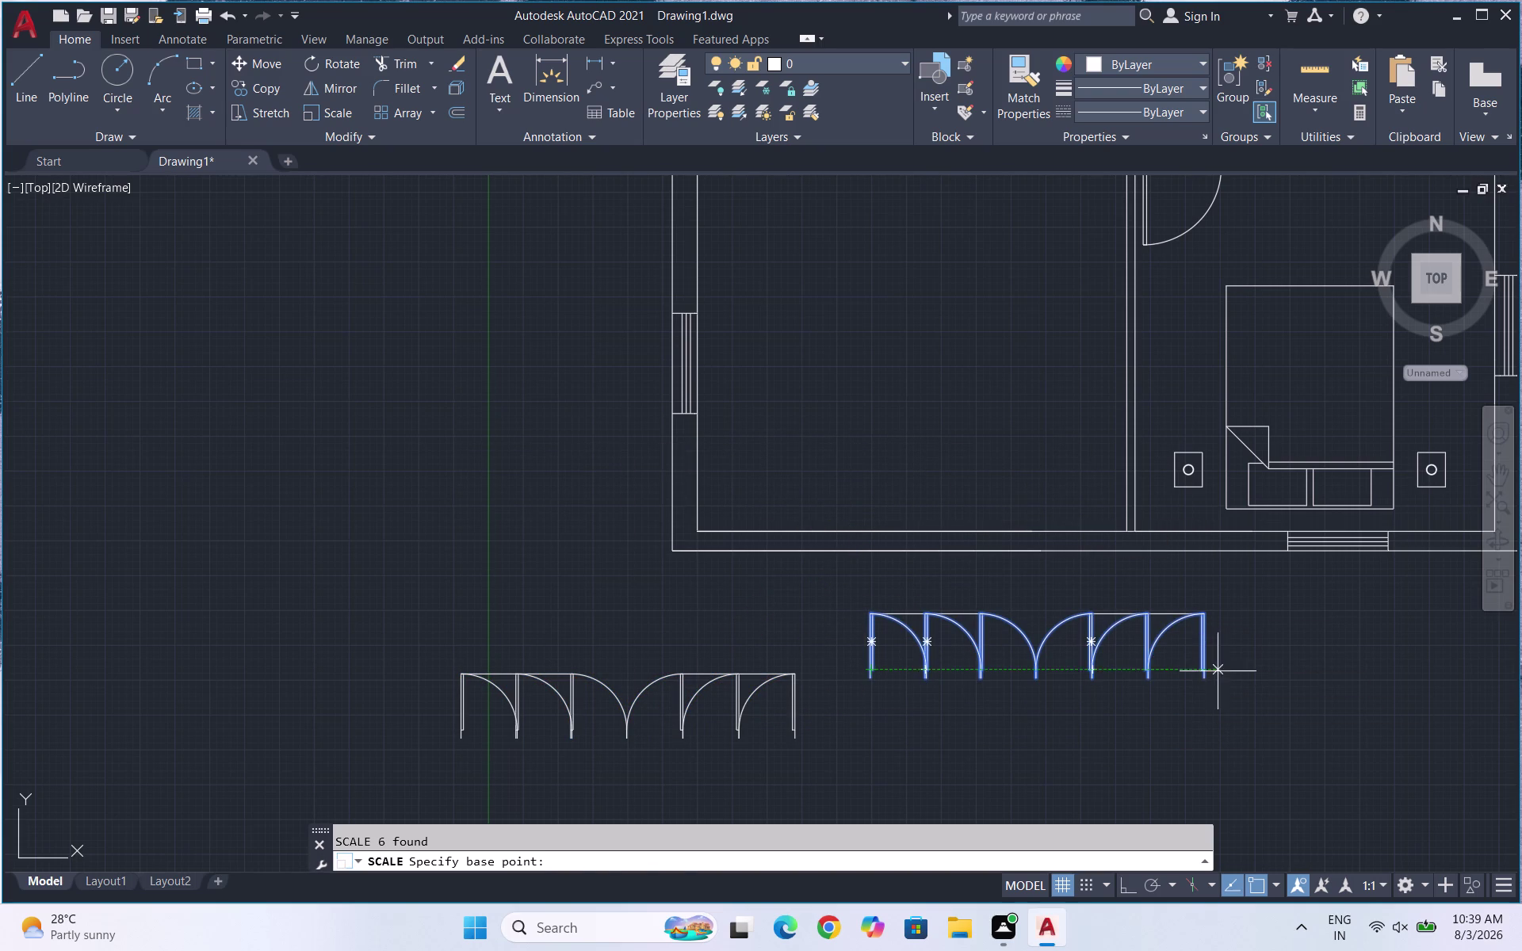
drag(1204, 673, 1195, 670)
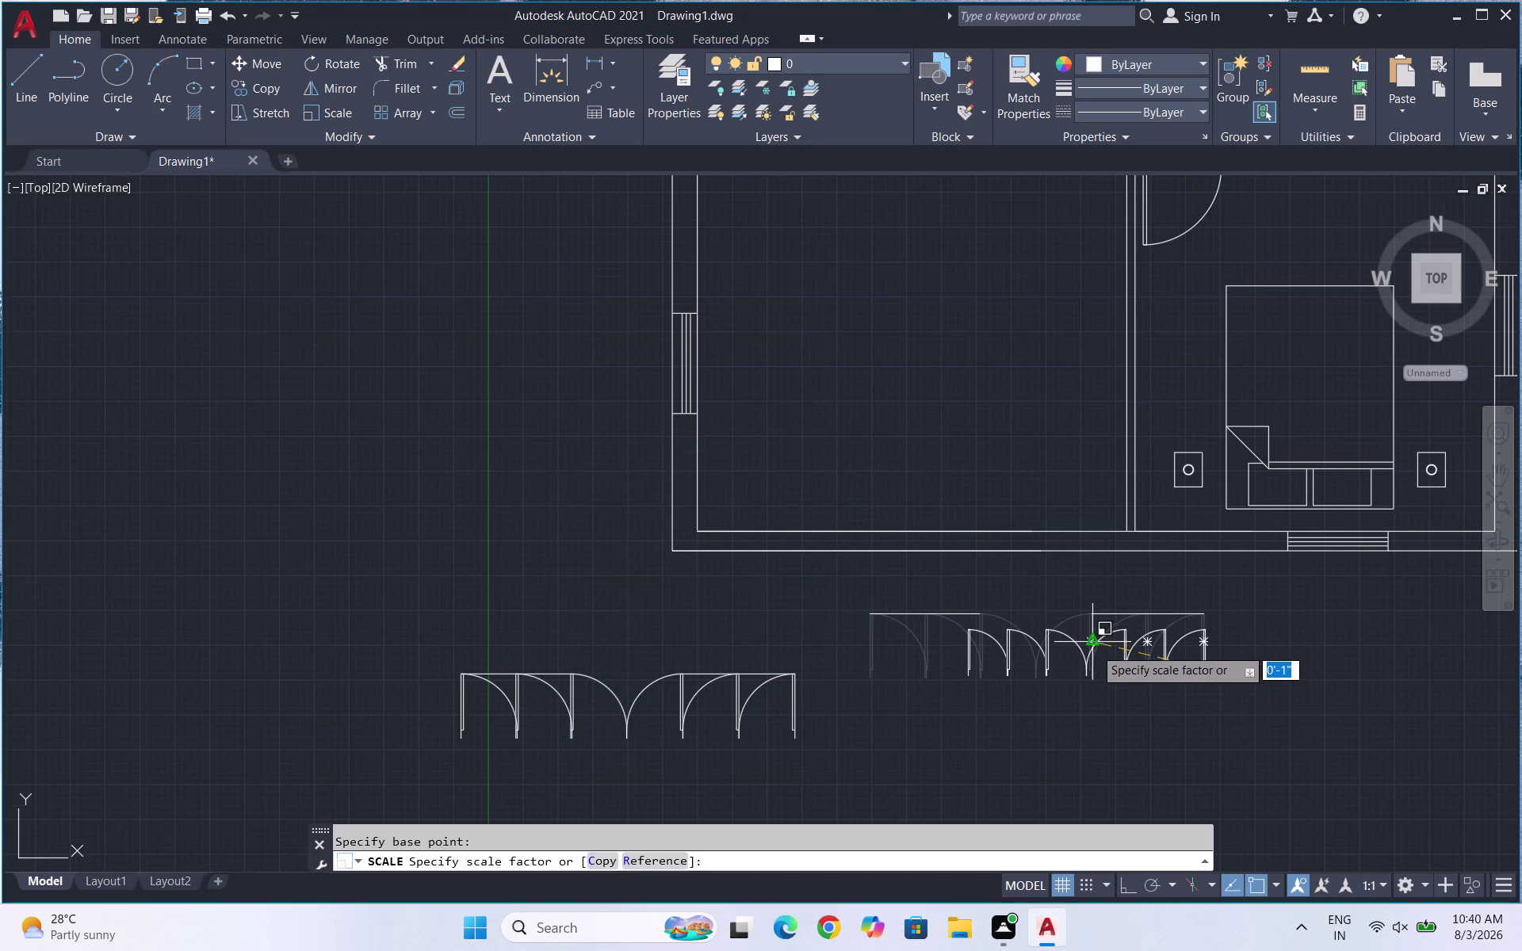
key(Escape)
drag(1219, 712, 1198, 691)
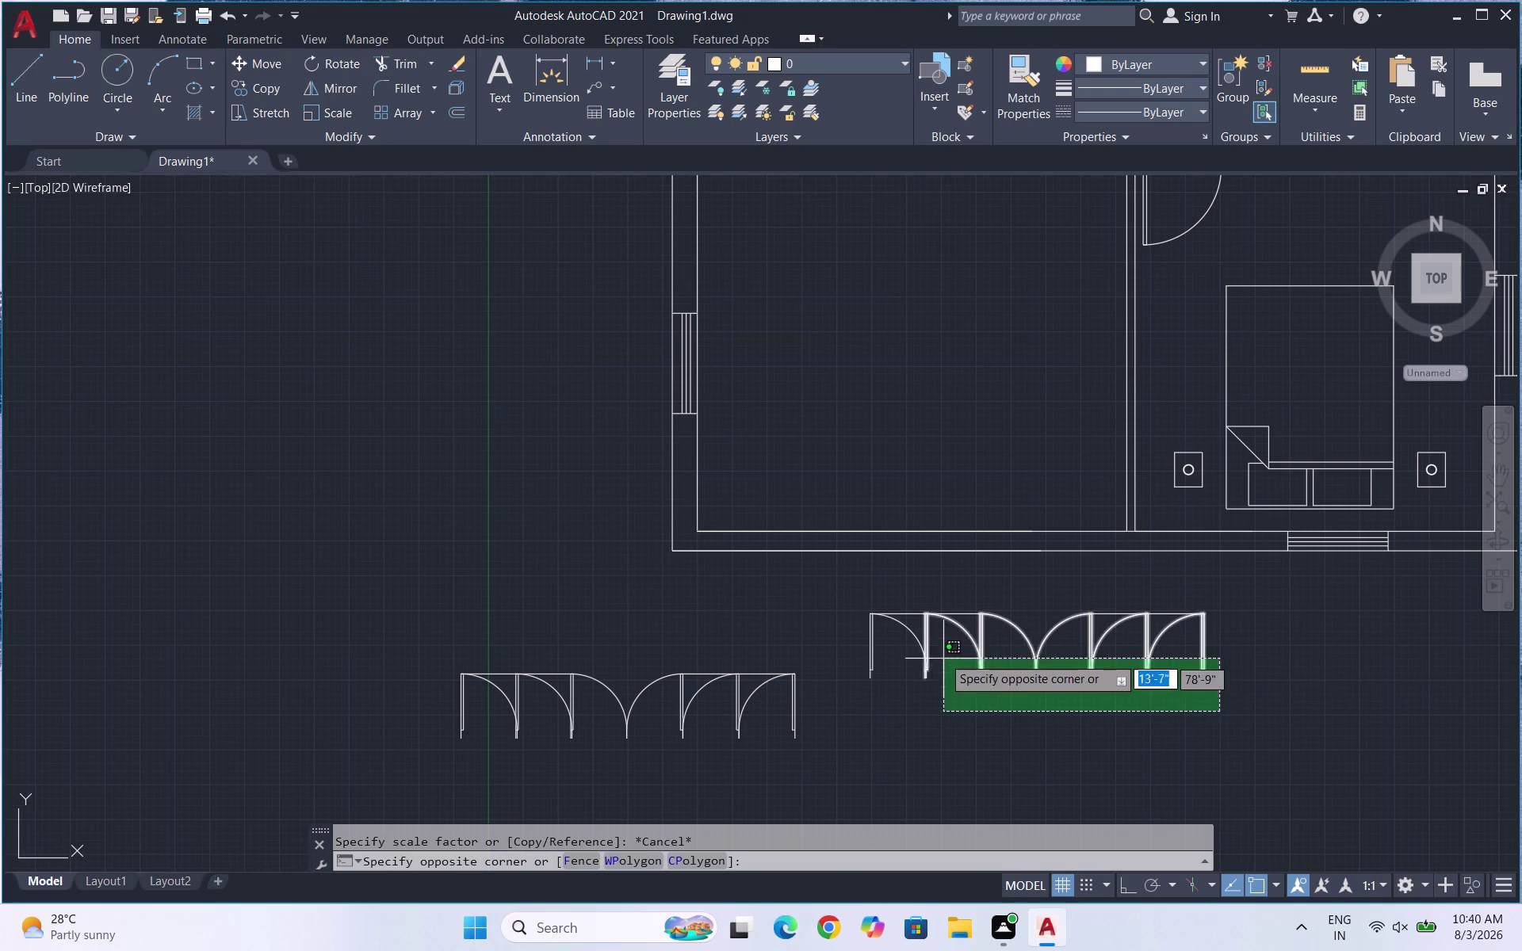
click(860, 597)
text(SC)
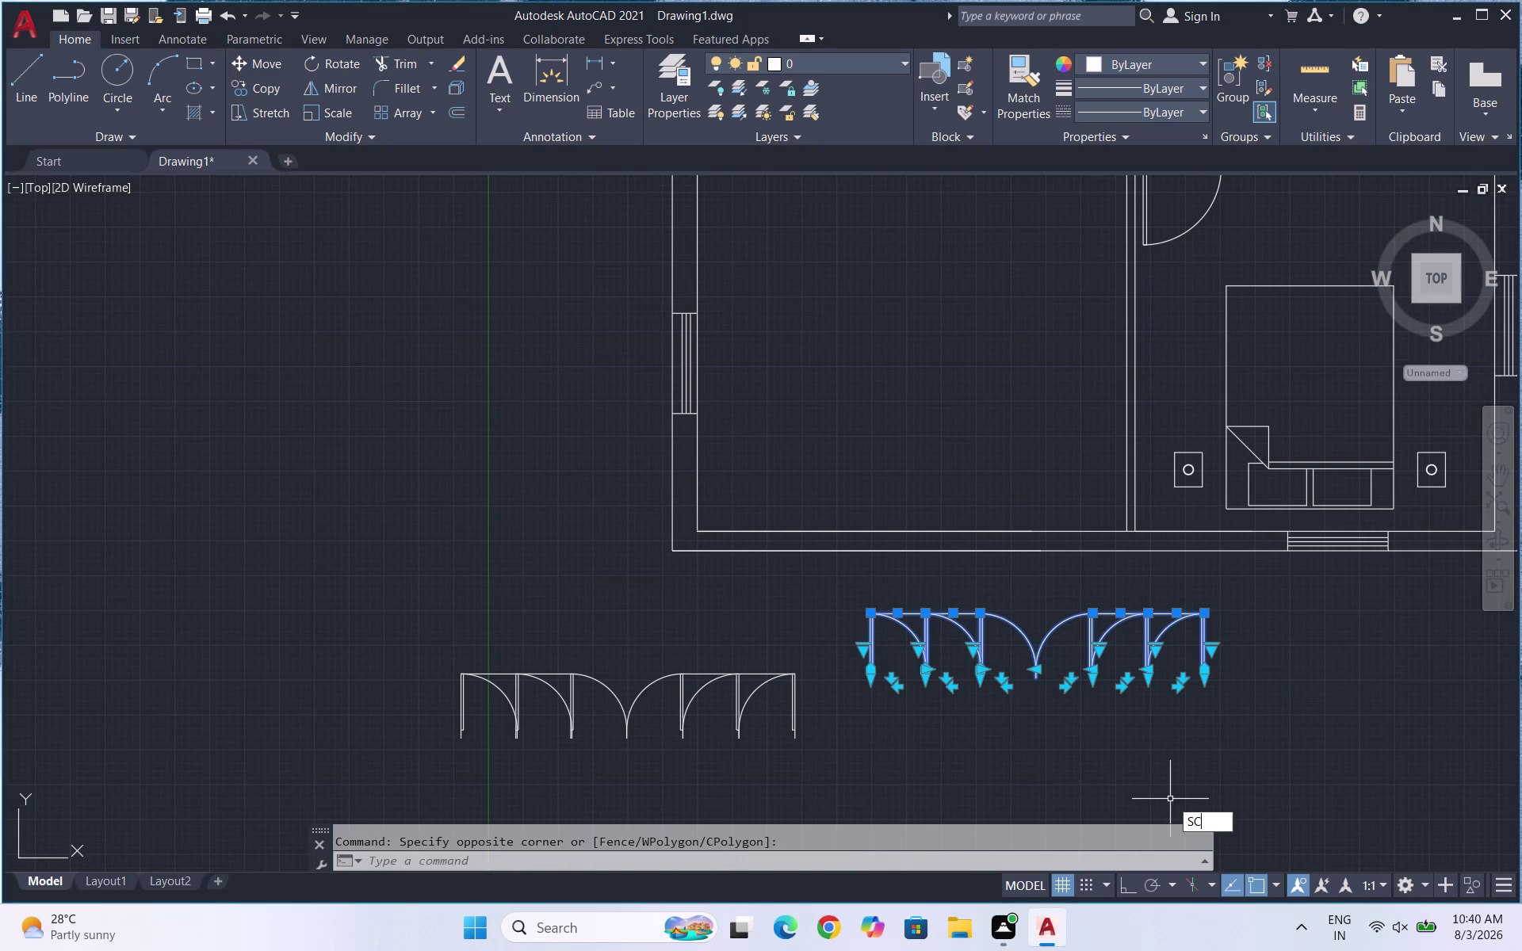
key(Return)
click(1214, 670)
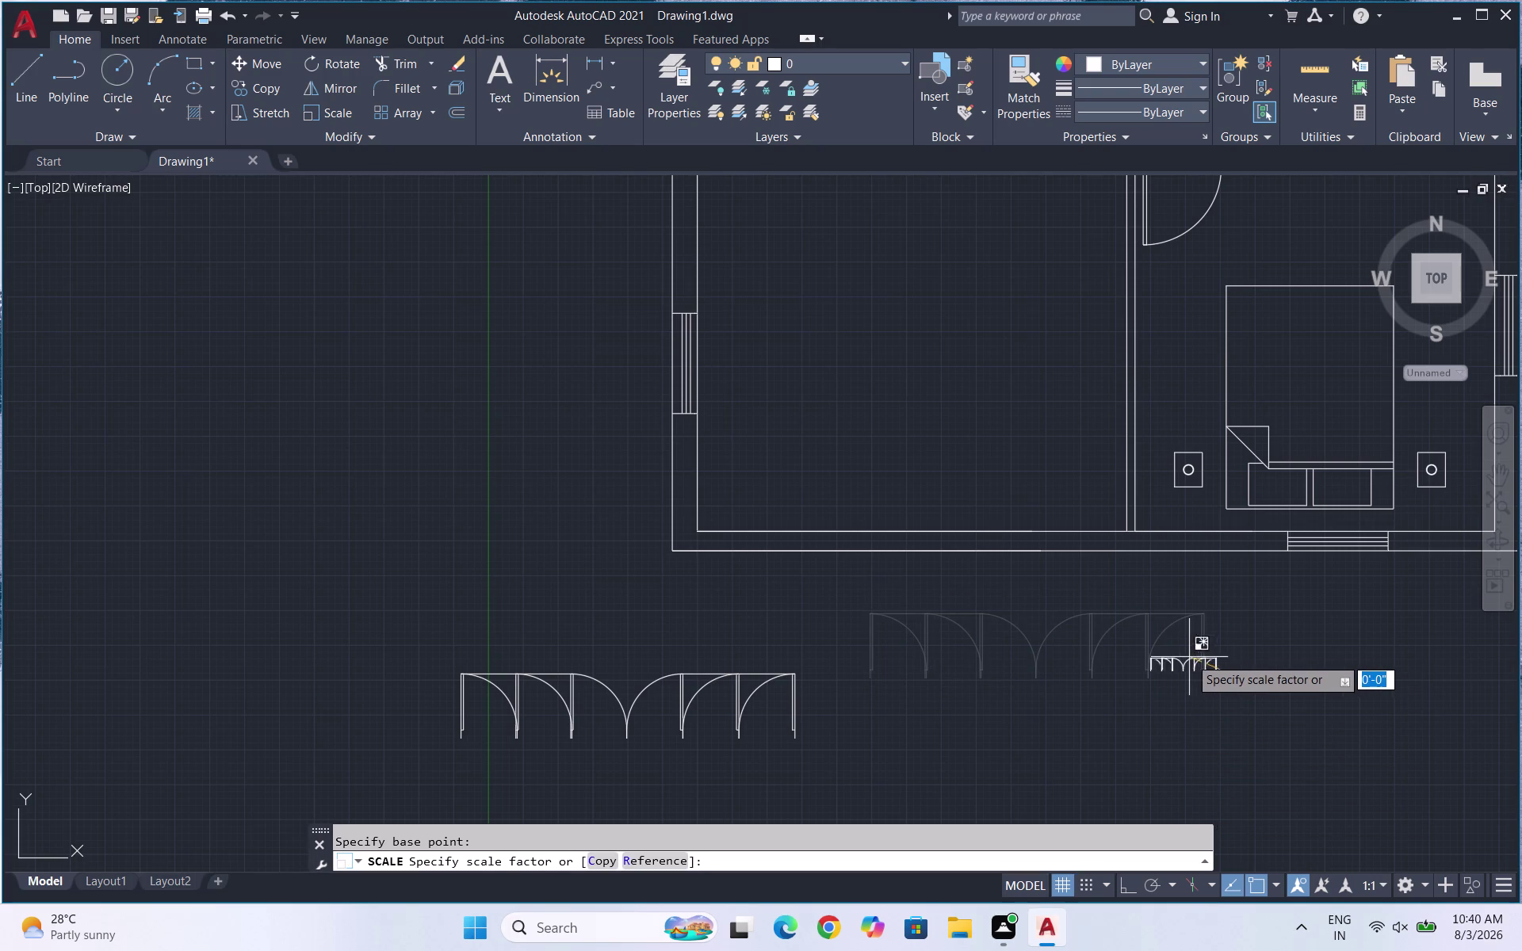
click(1141, 653)
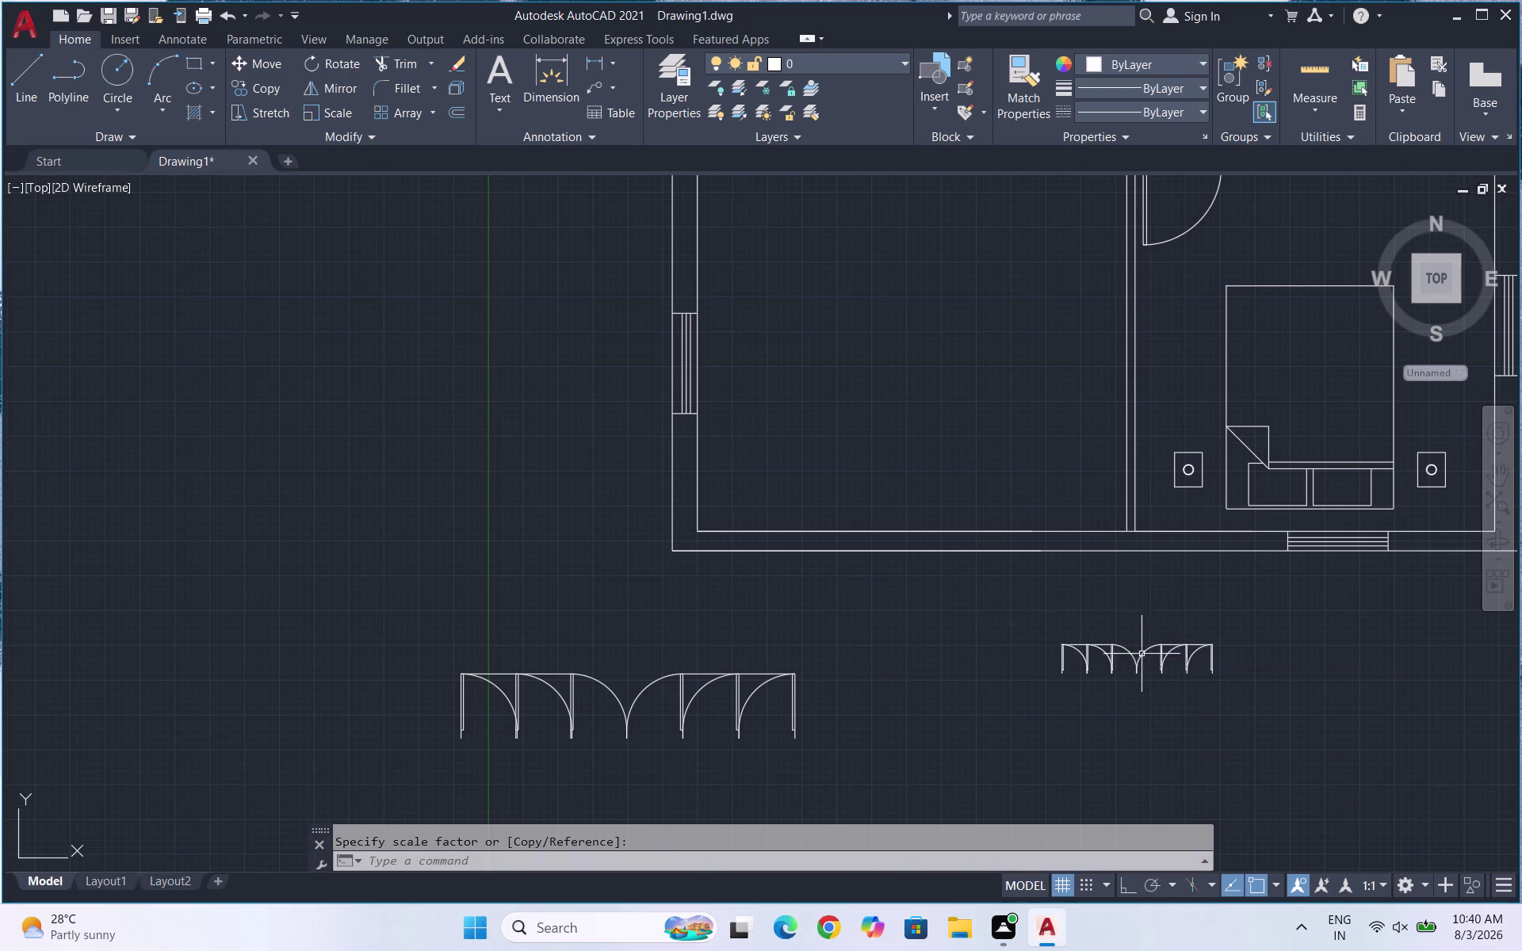
Try copying the small door row onto the room's bottom wall, then undo it.
drag(1211, 678, 1105, 663)
click(1044, 640)
text(CO)
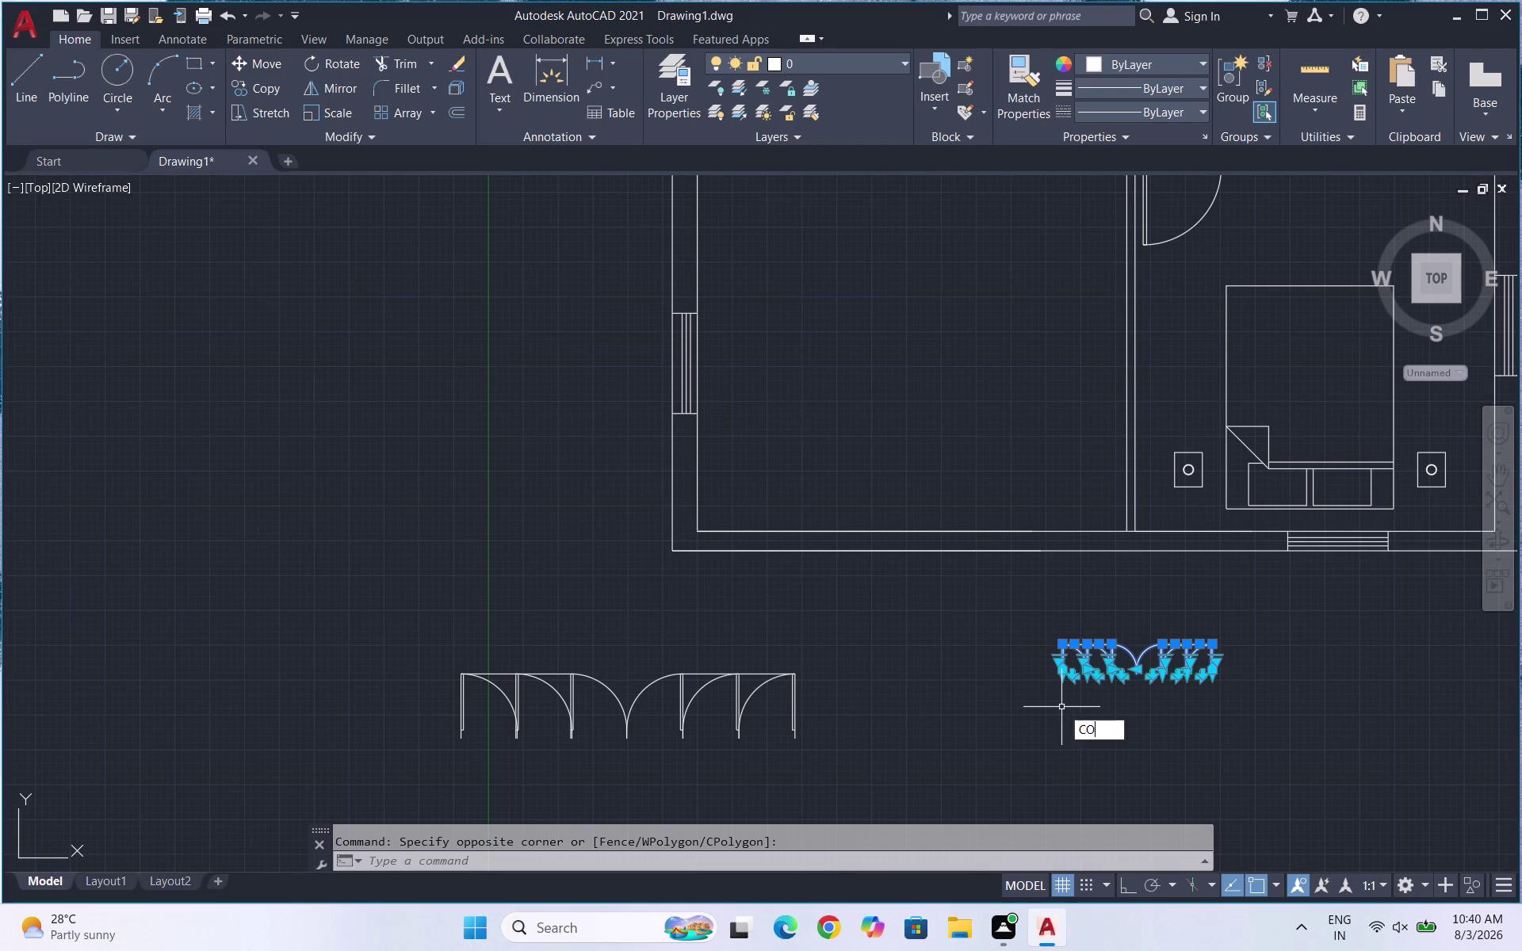
key(Return)
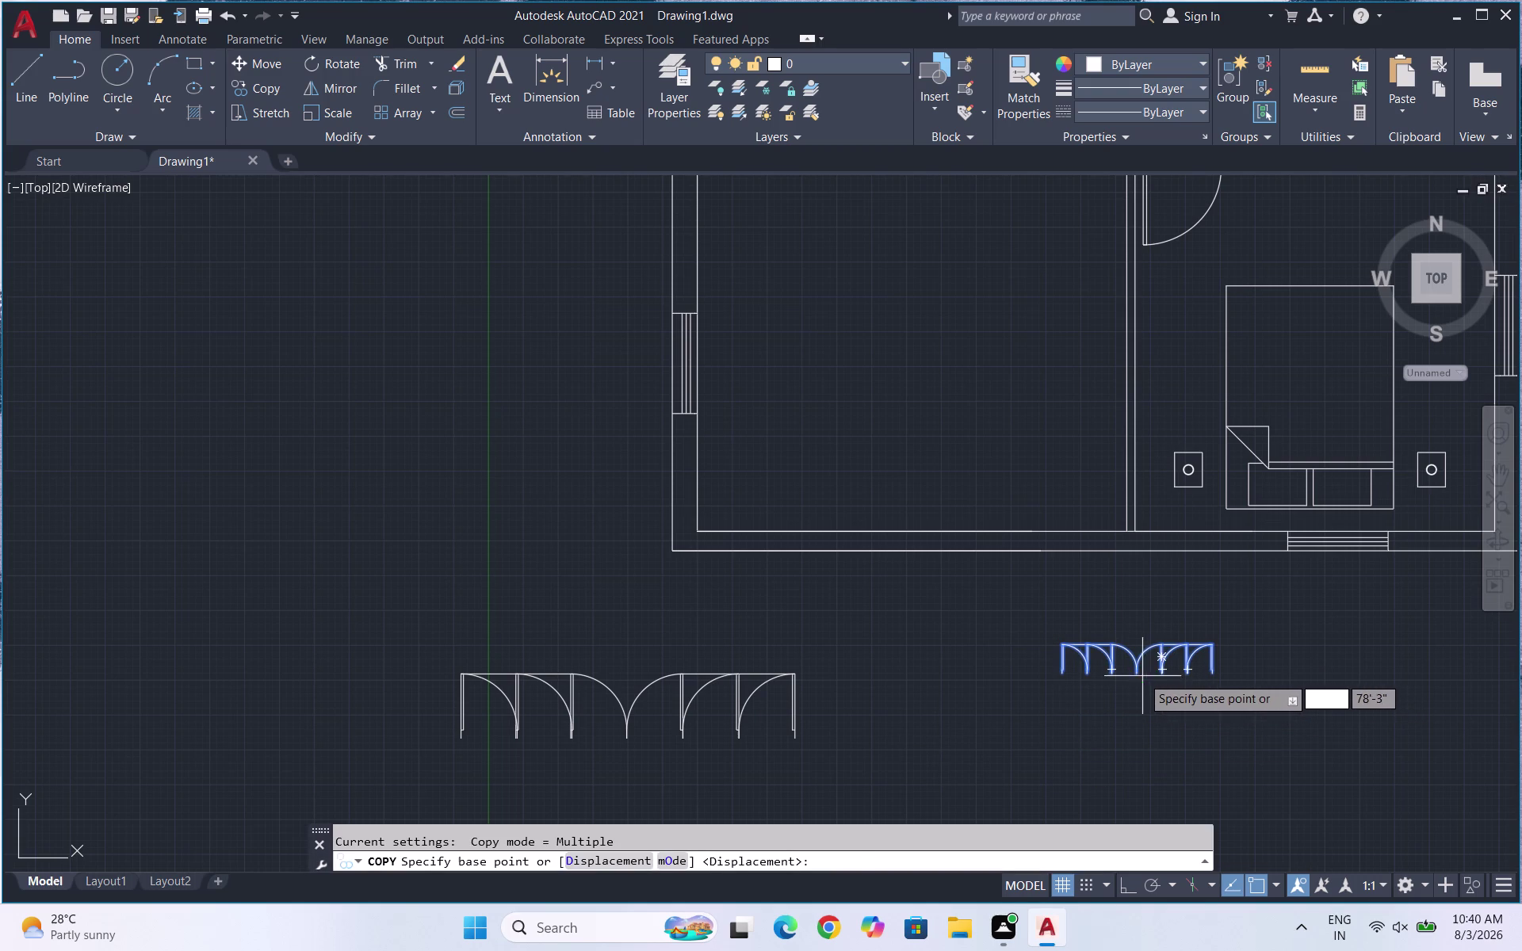
click(1141, 676)
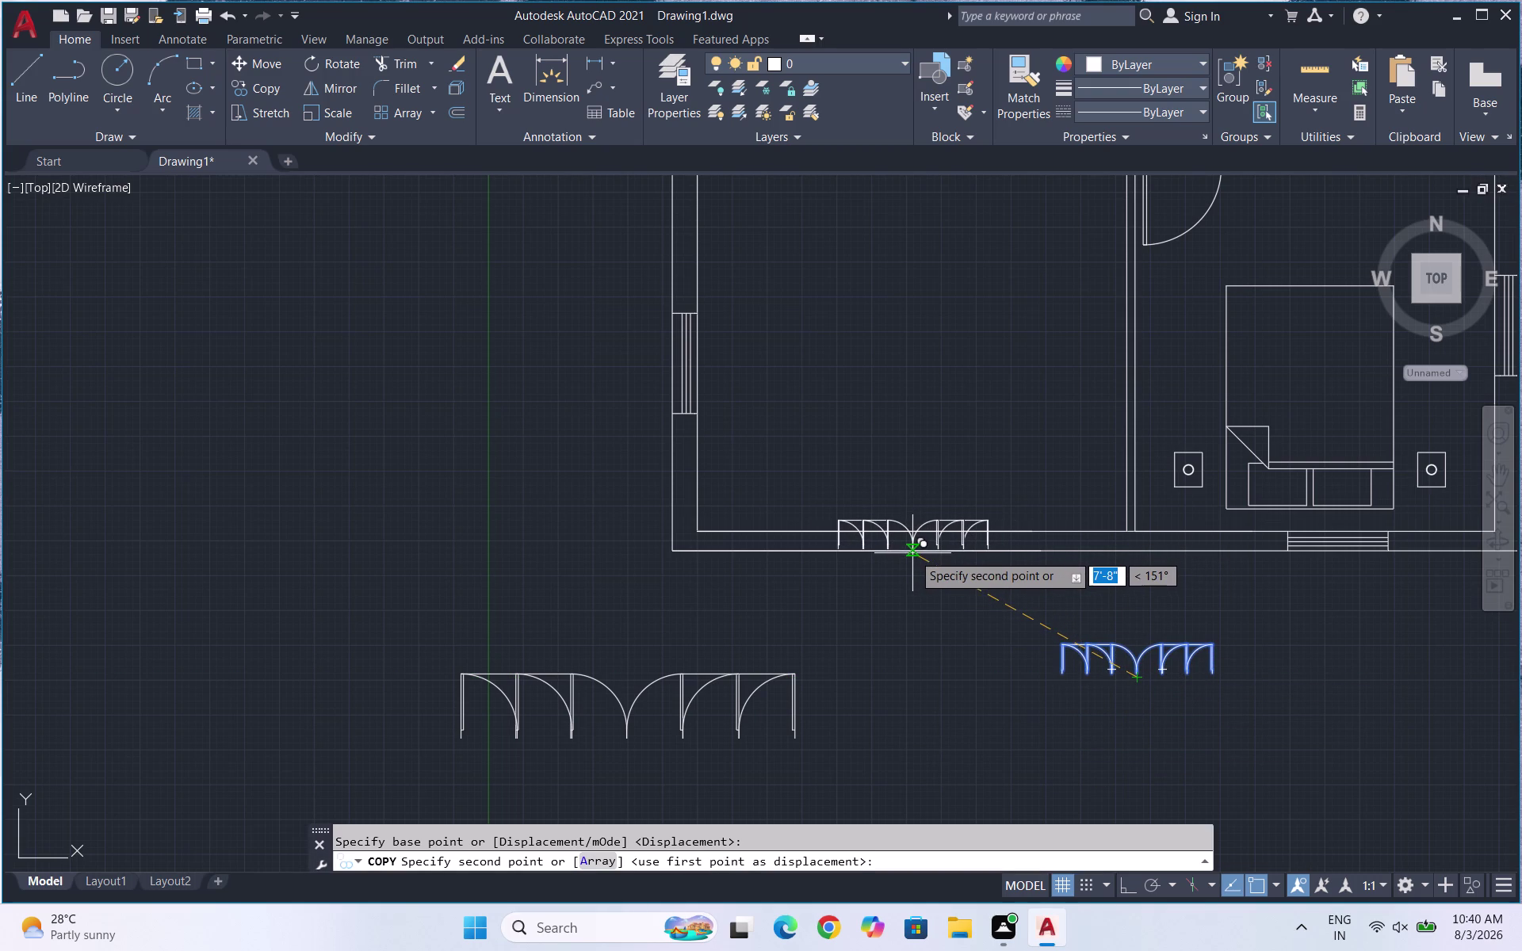
scroll(up, 3)
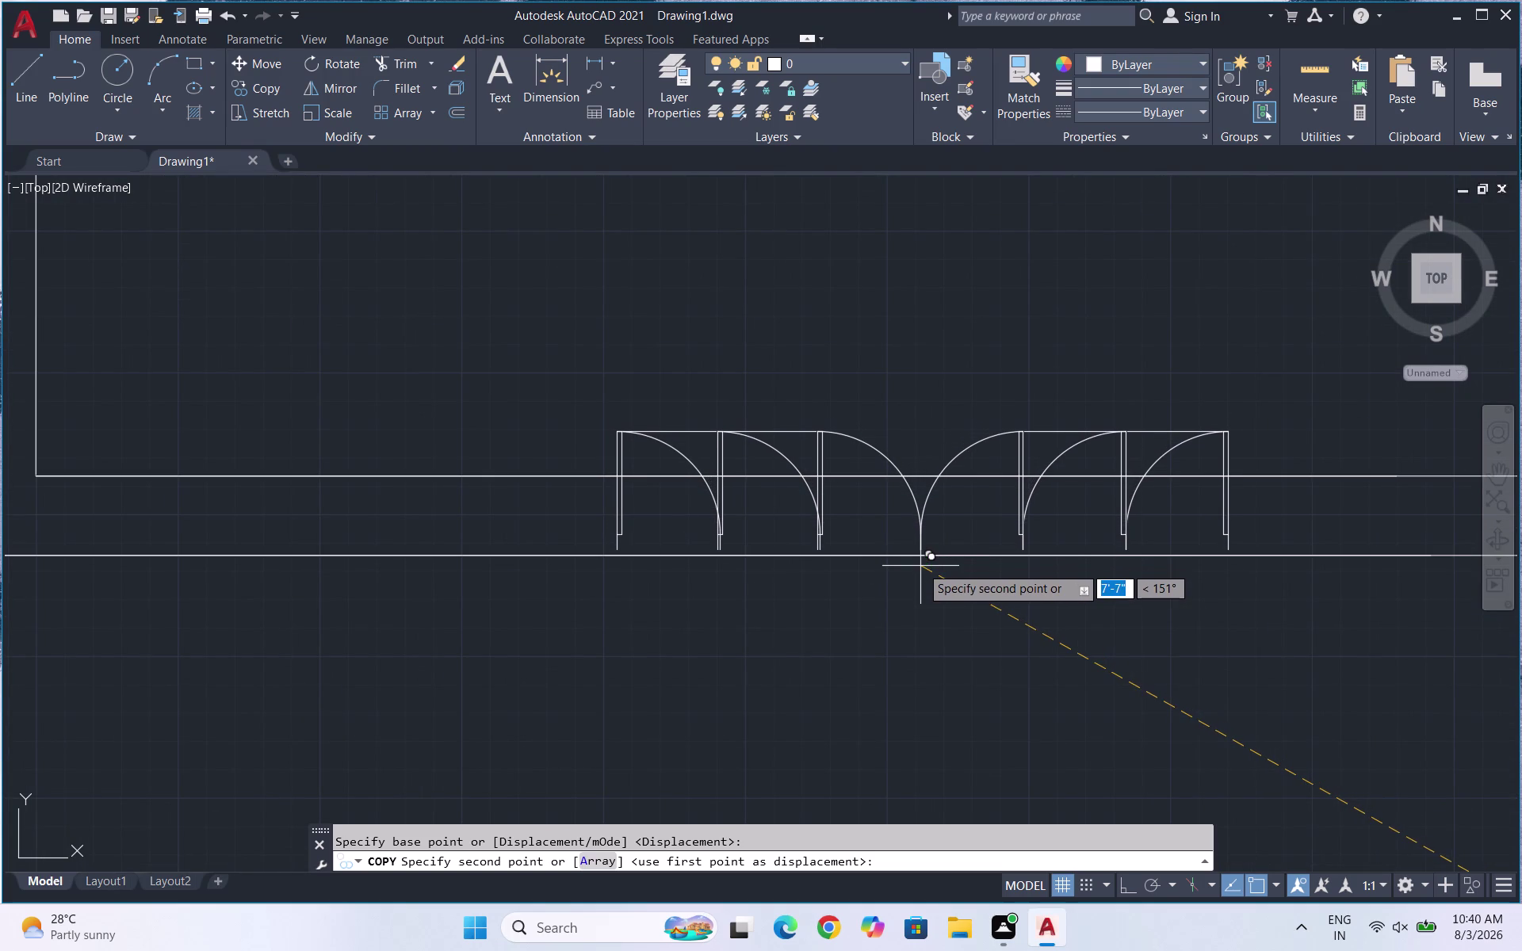
click(919, 566)
key(Escape)
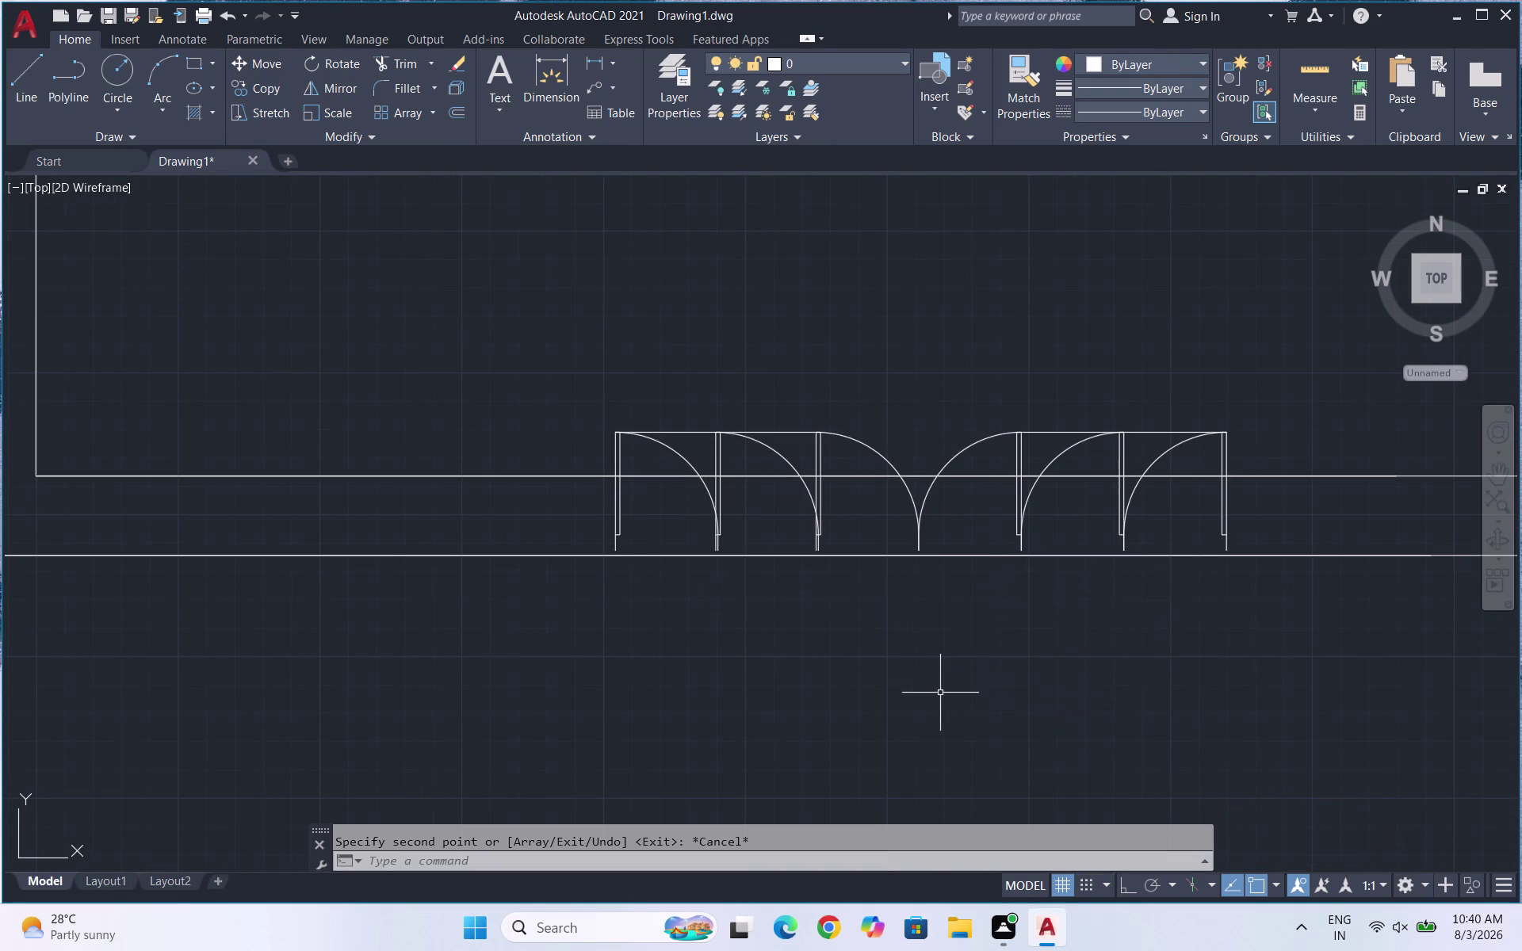
key(ctrl+z)
drag(1205, 688, 1174, 673)
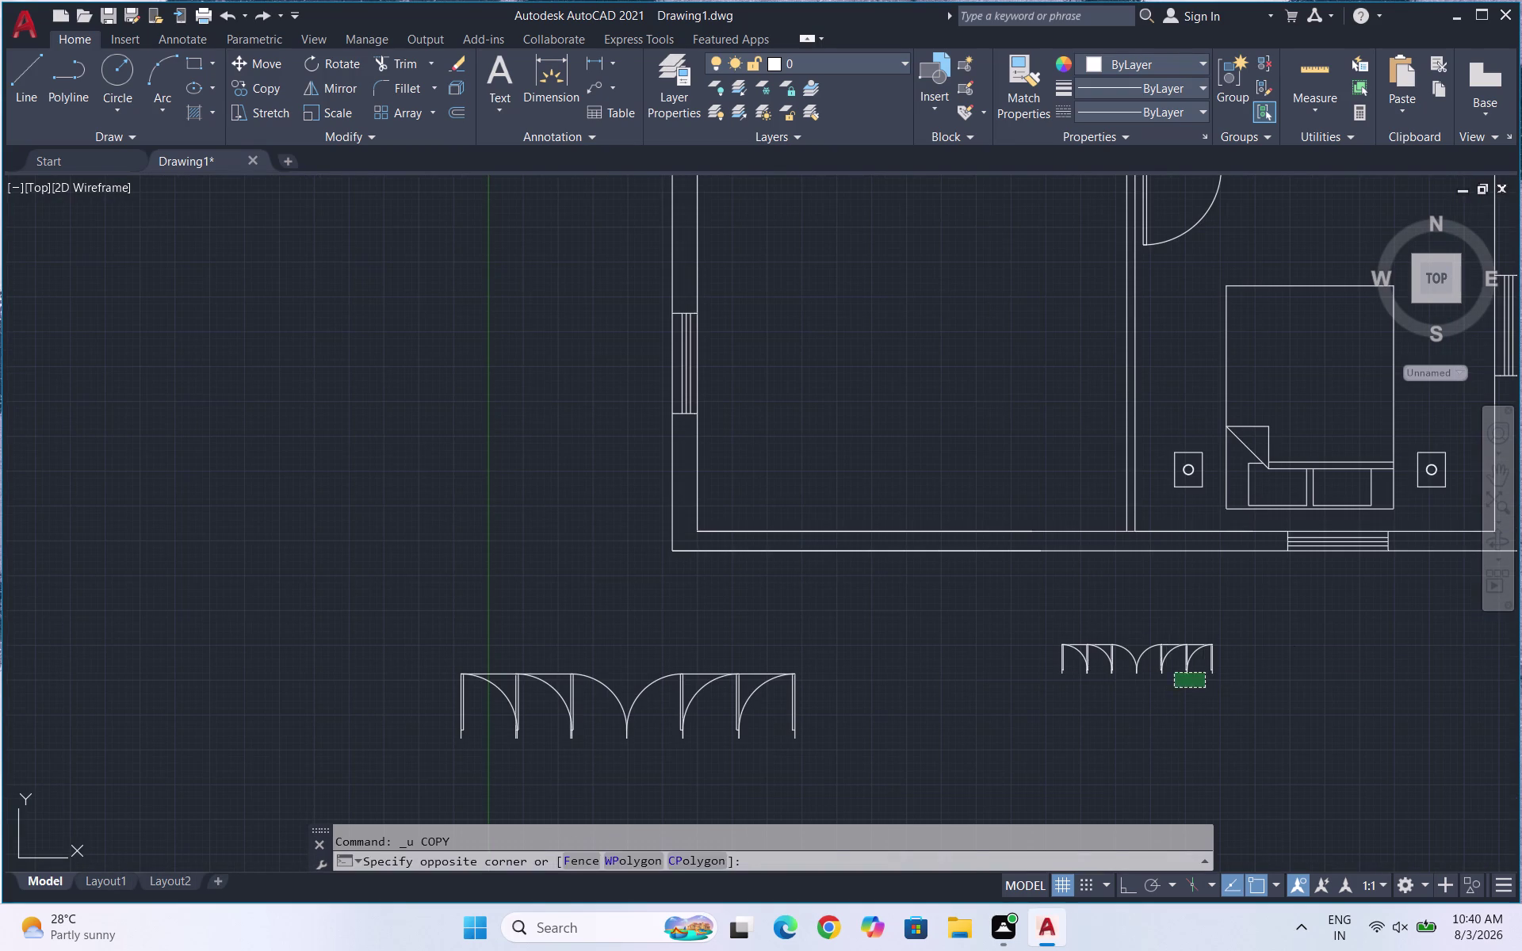
Copy the small door-swing row into the bottom wall below the lower-left room.
click(1033, 623)
text(CLO)
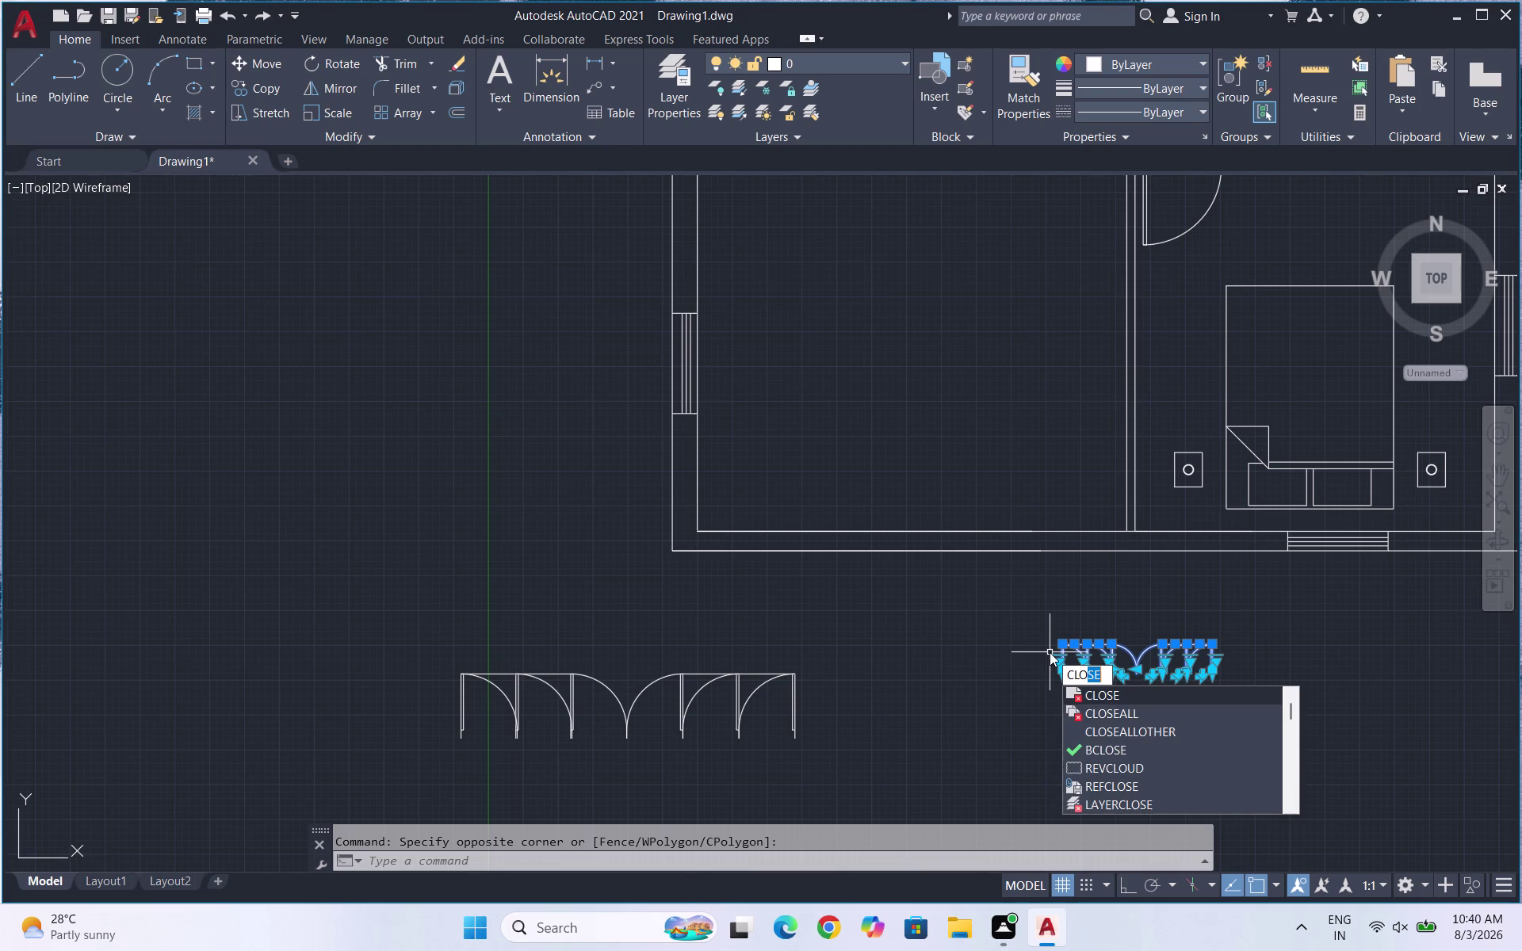
key(BackSpace)
key(Delete)
key(BackSpace)
key(BackSpace)
key(o)
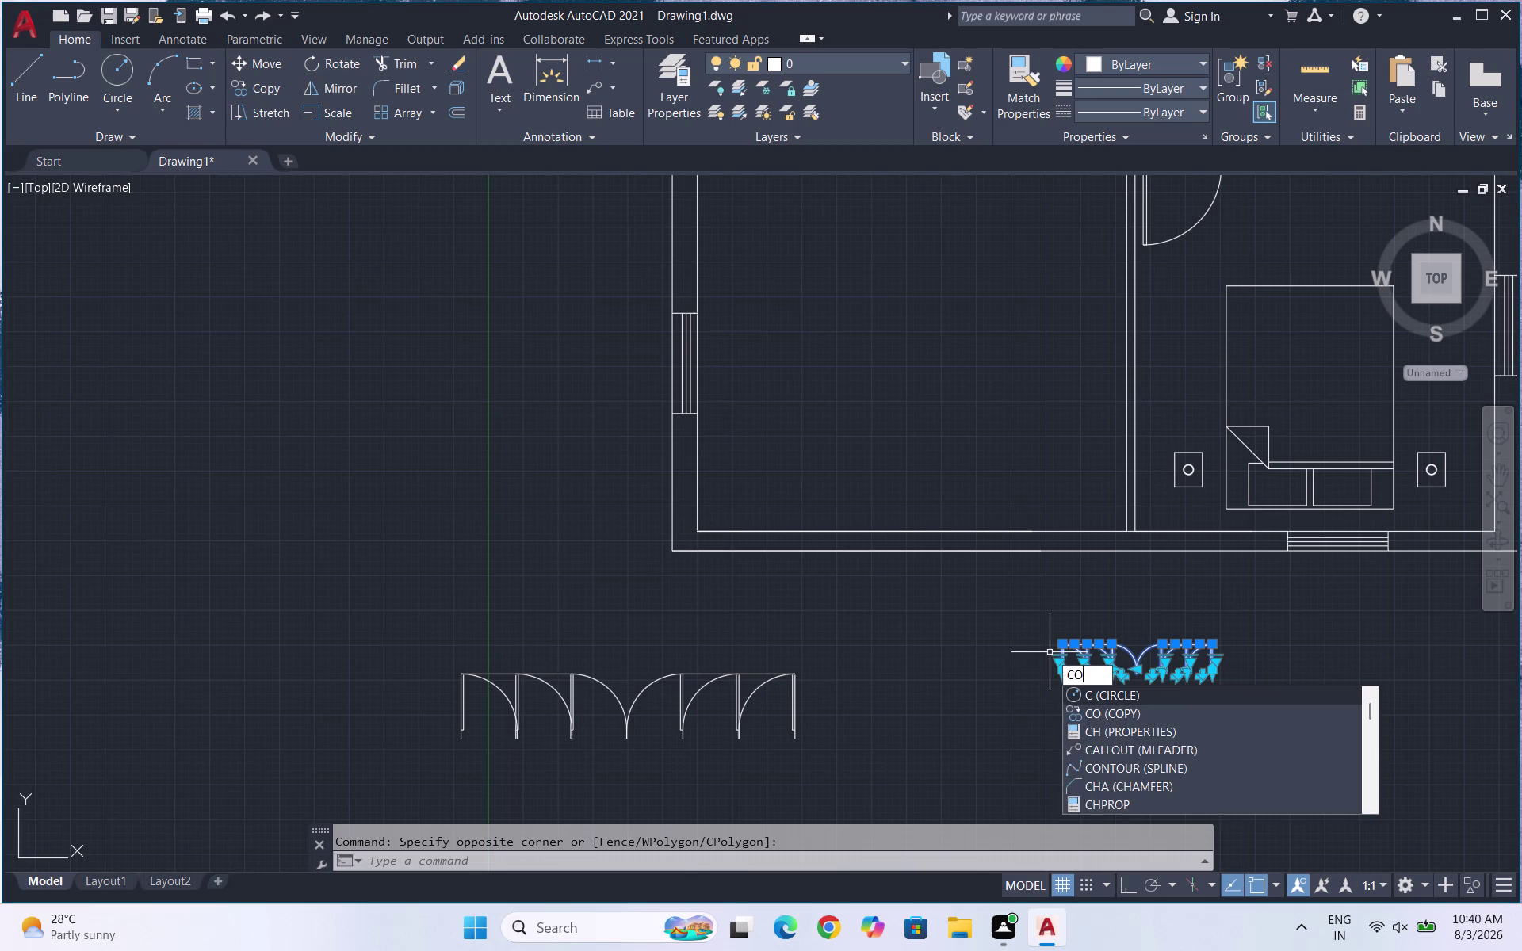
key(Return)
click(1140, 676)
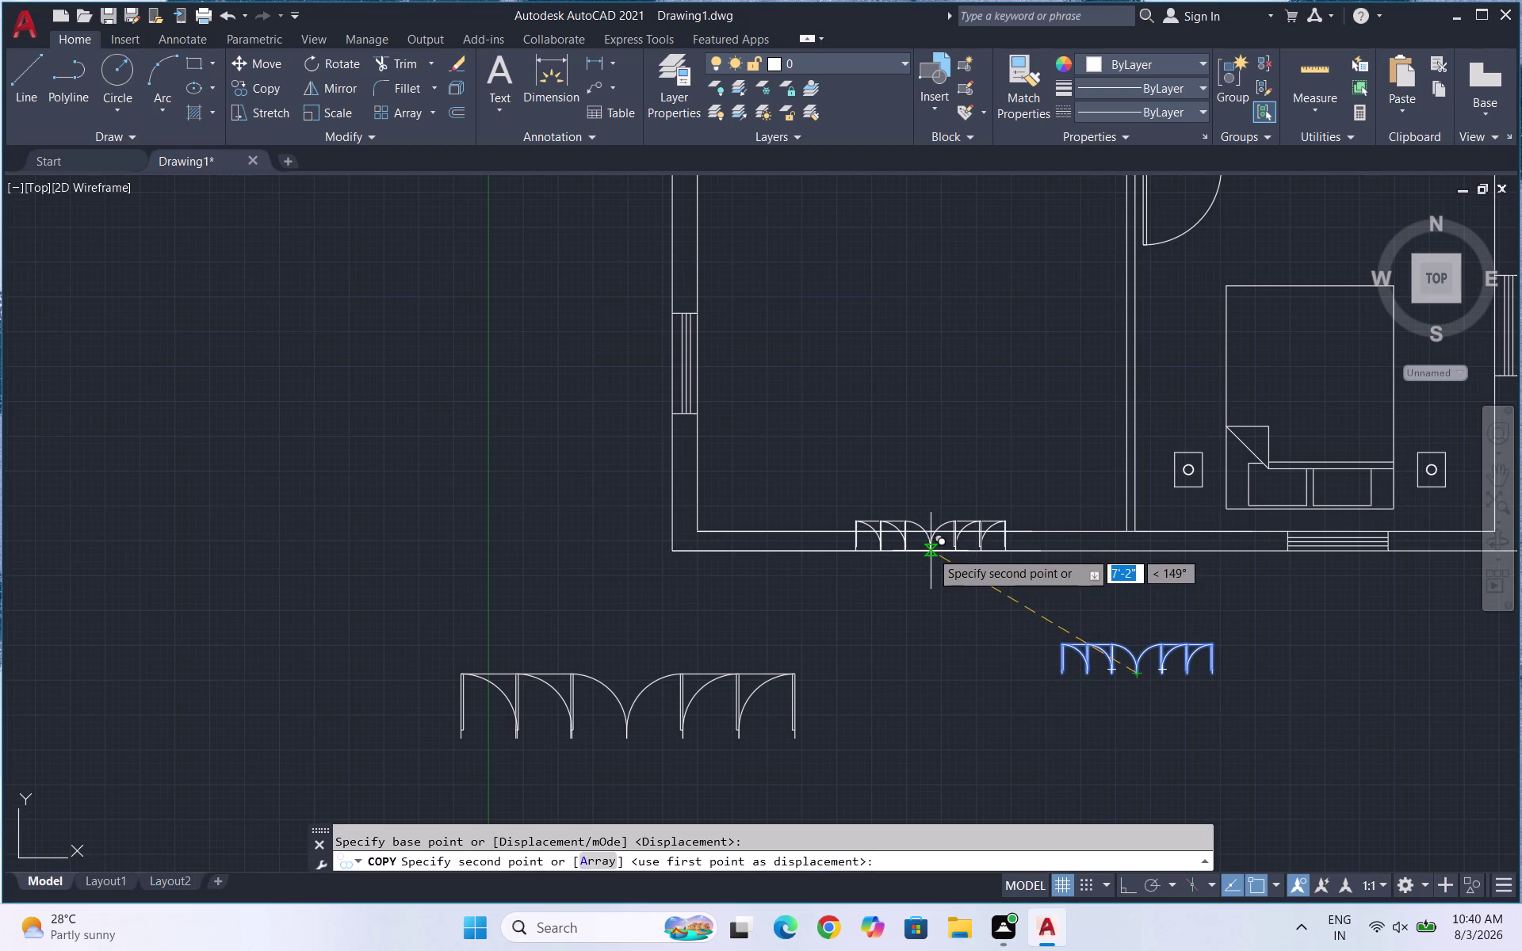
click(930, 551)
key(Escape)
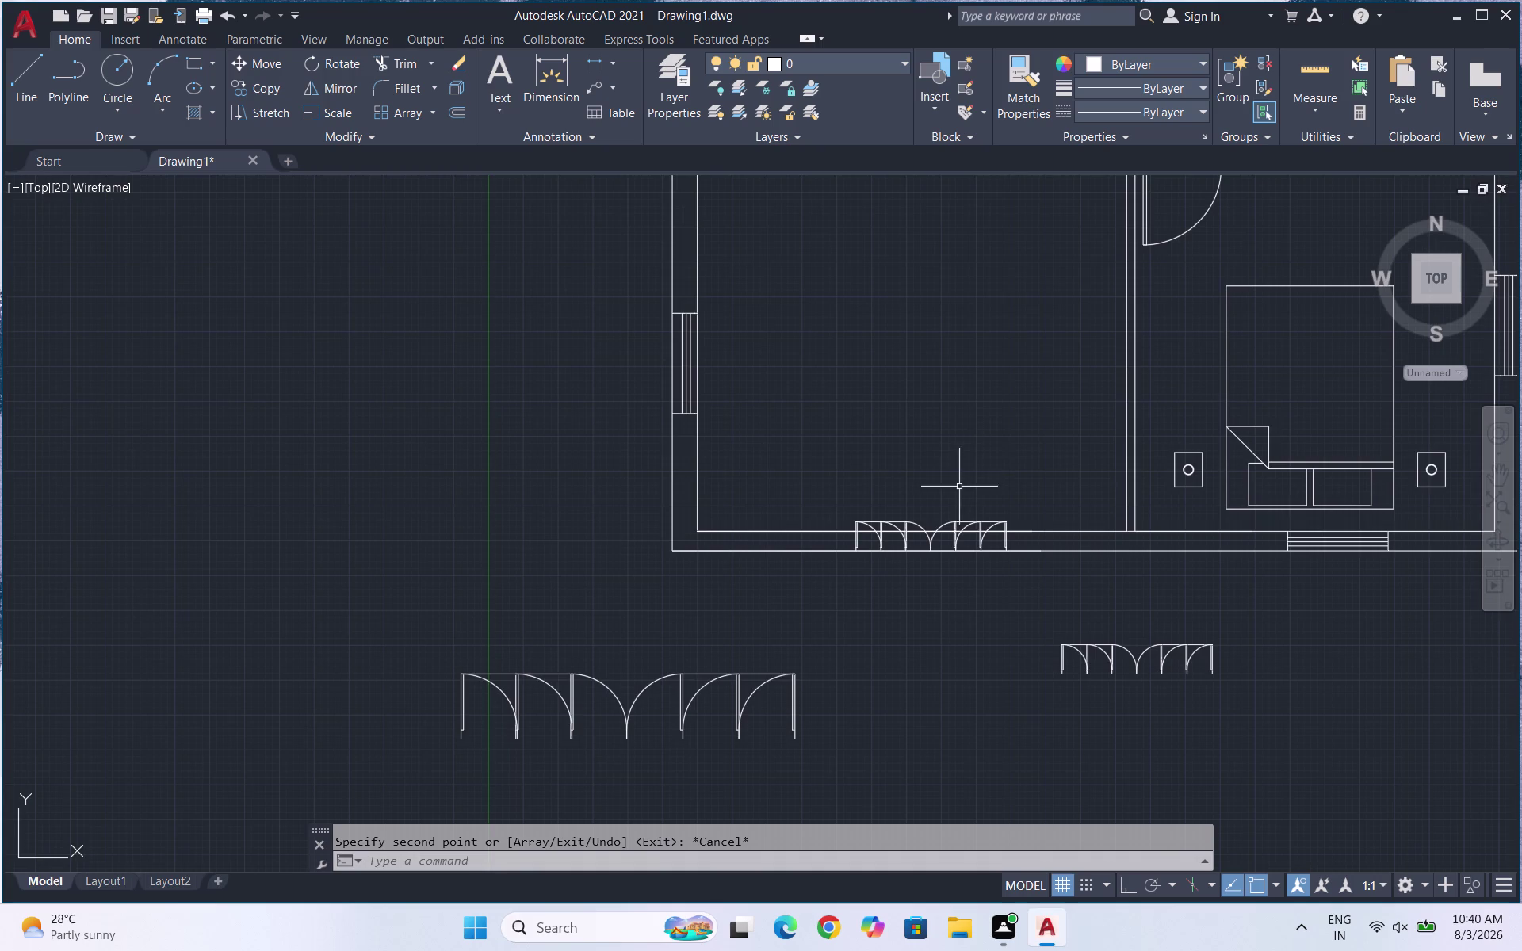
scroll(up, 3)
scroll(down, 3)
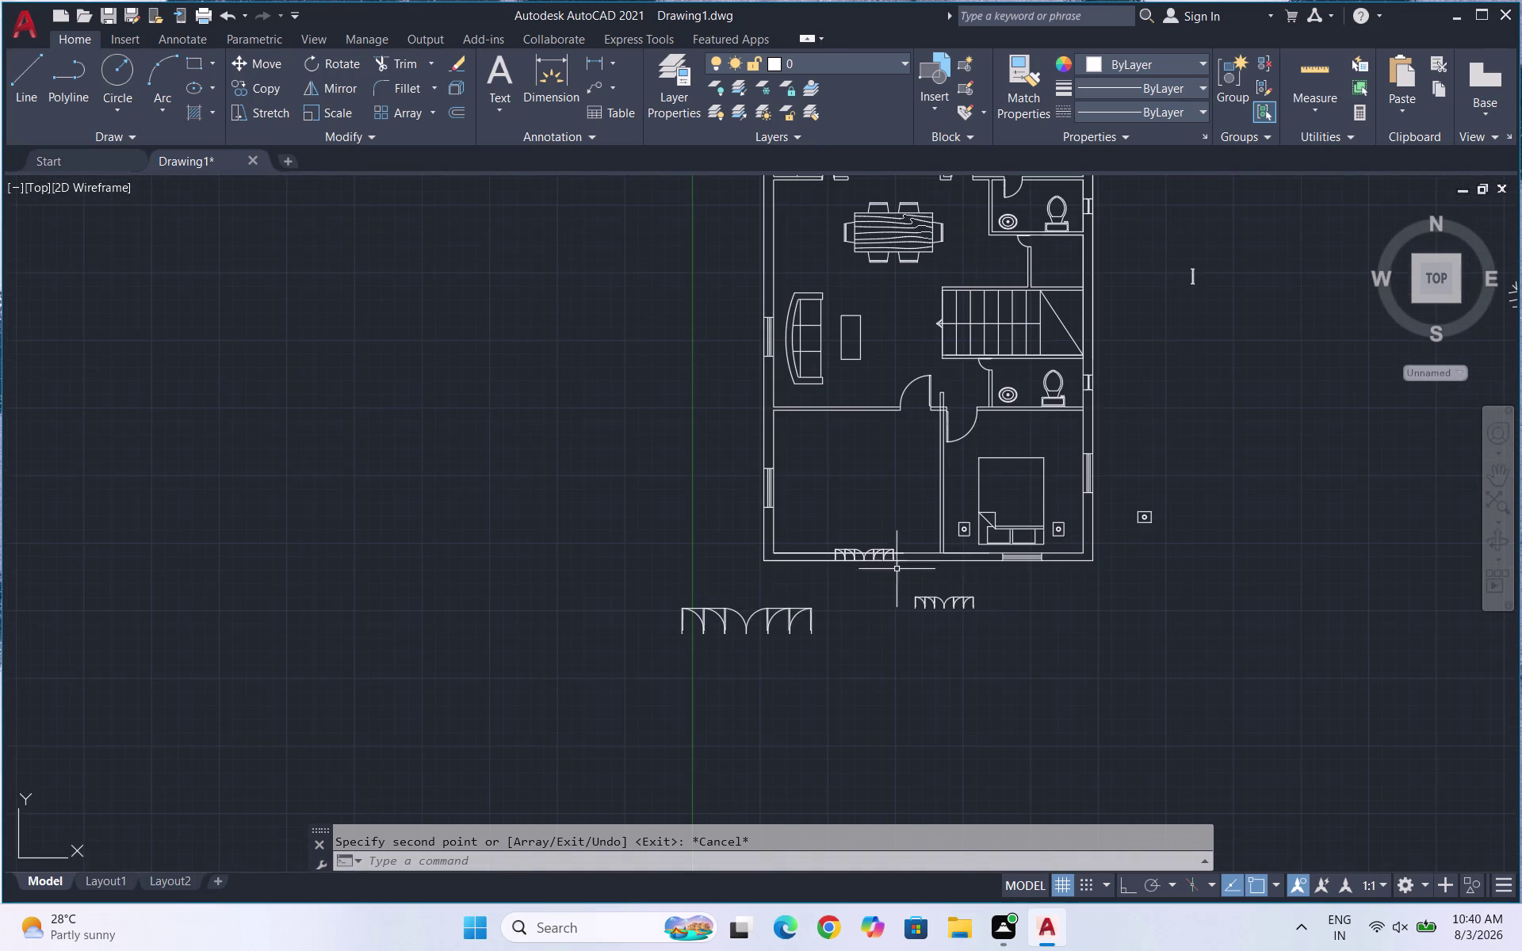
scroll(up, 3)
scroll(up, 3)
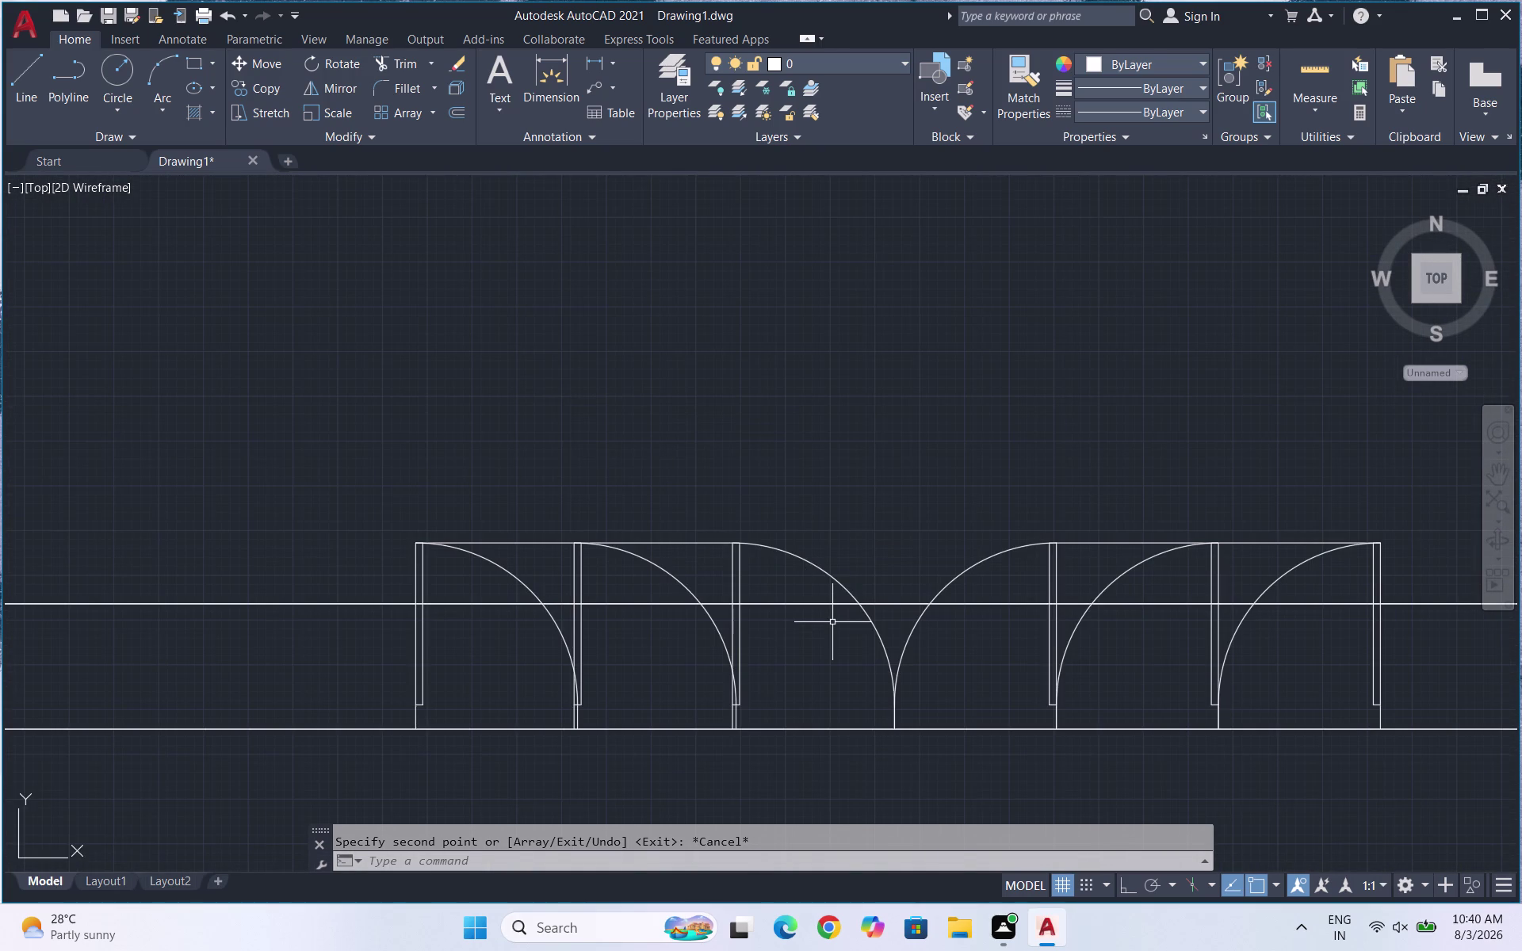
Start TRIM and cut the wall lines across the left door openings.
text(TR)
key(Return)
key(Return)
drag(651, 596, 652, 629)
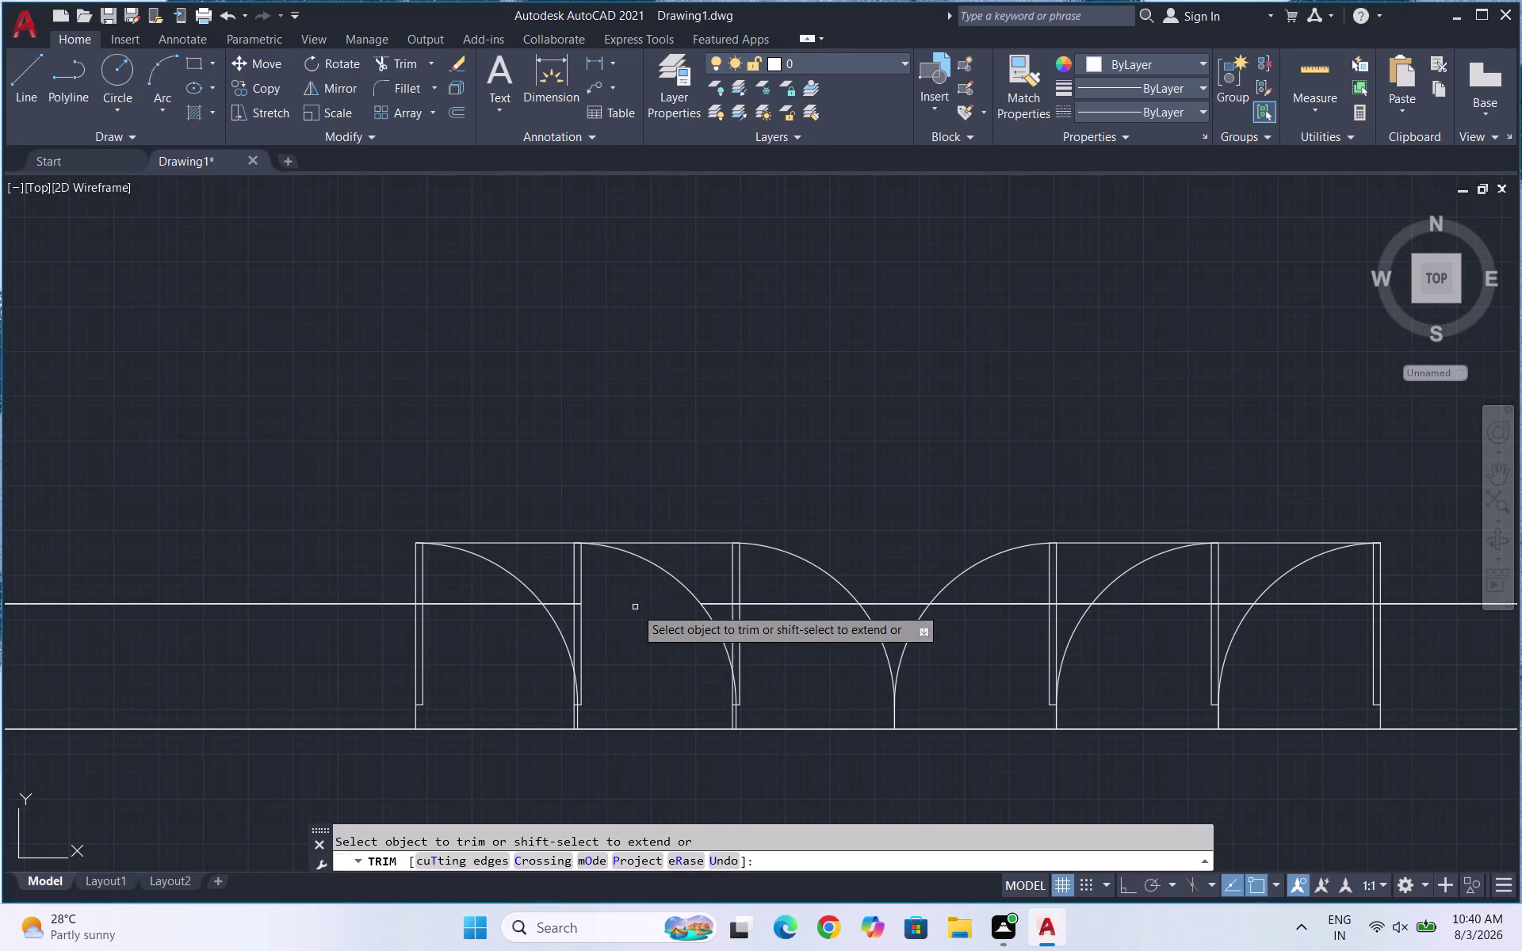
drag(488, 594, 495, 613)
drag(563, 597, 568, 609)
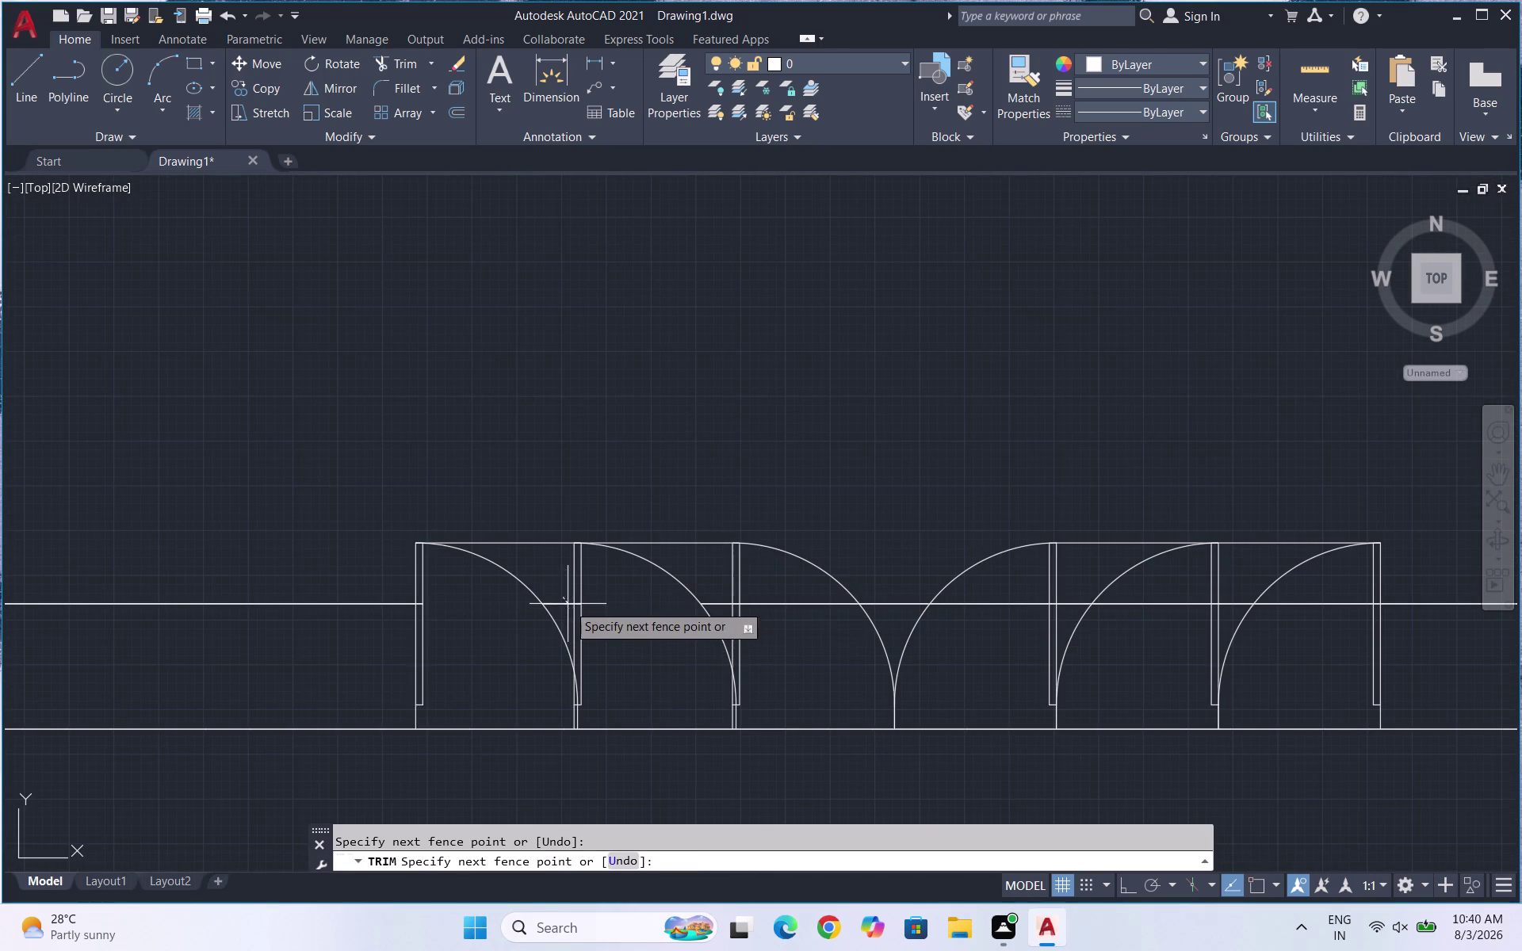
click(558, 602)
click(561, 602)
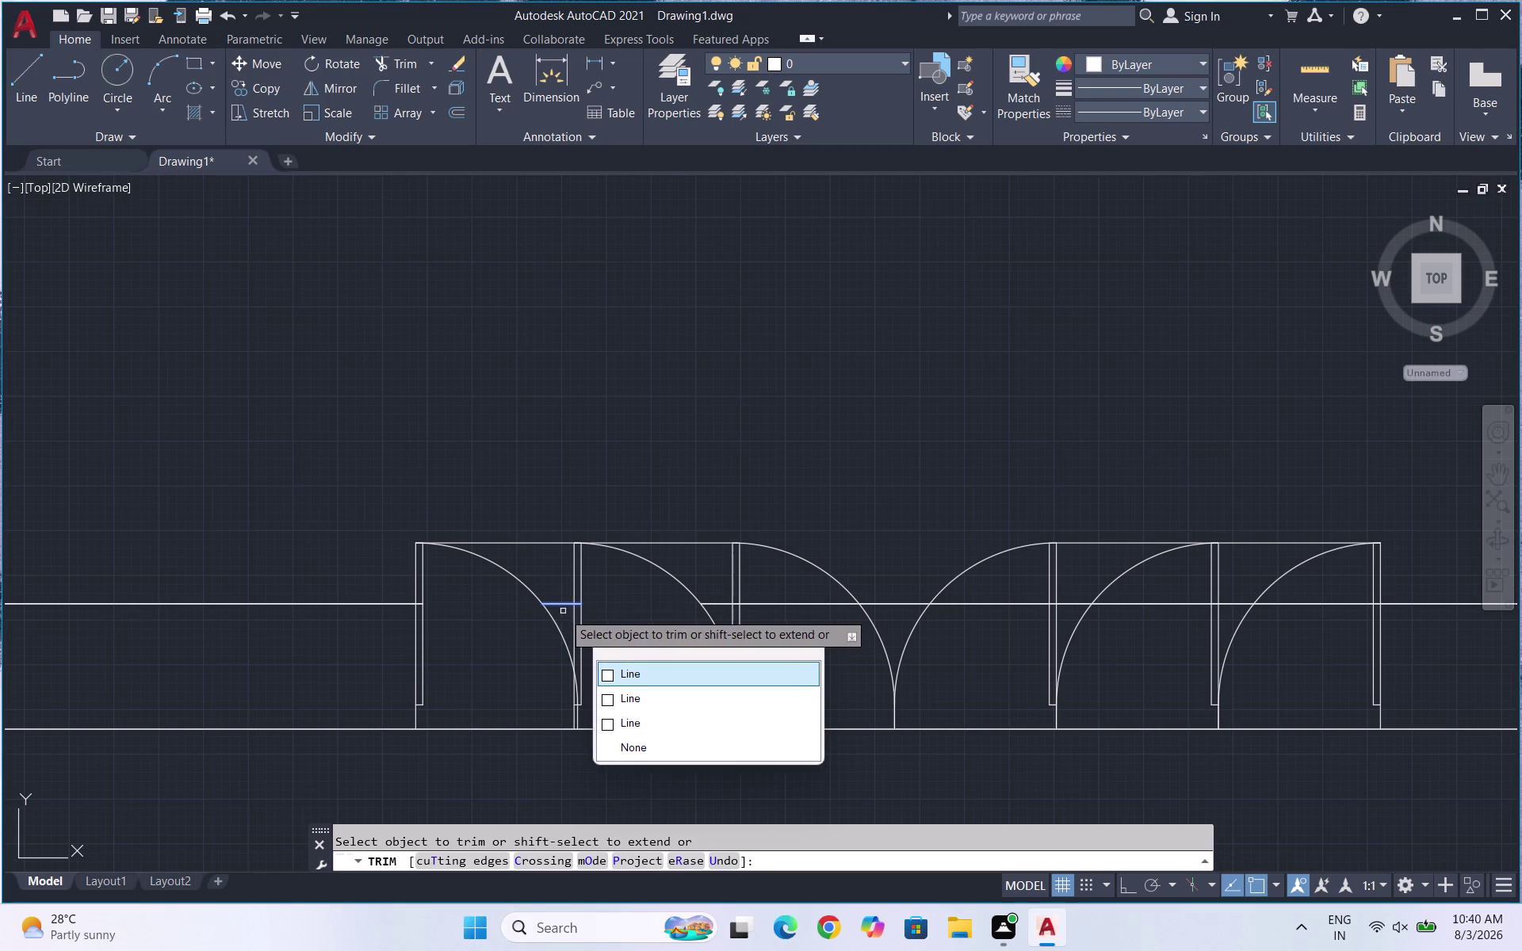
click(606, 674)
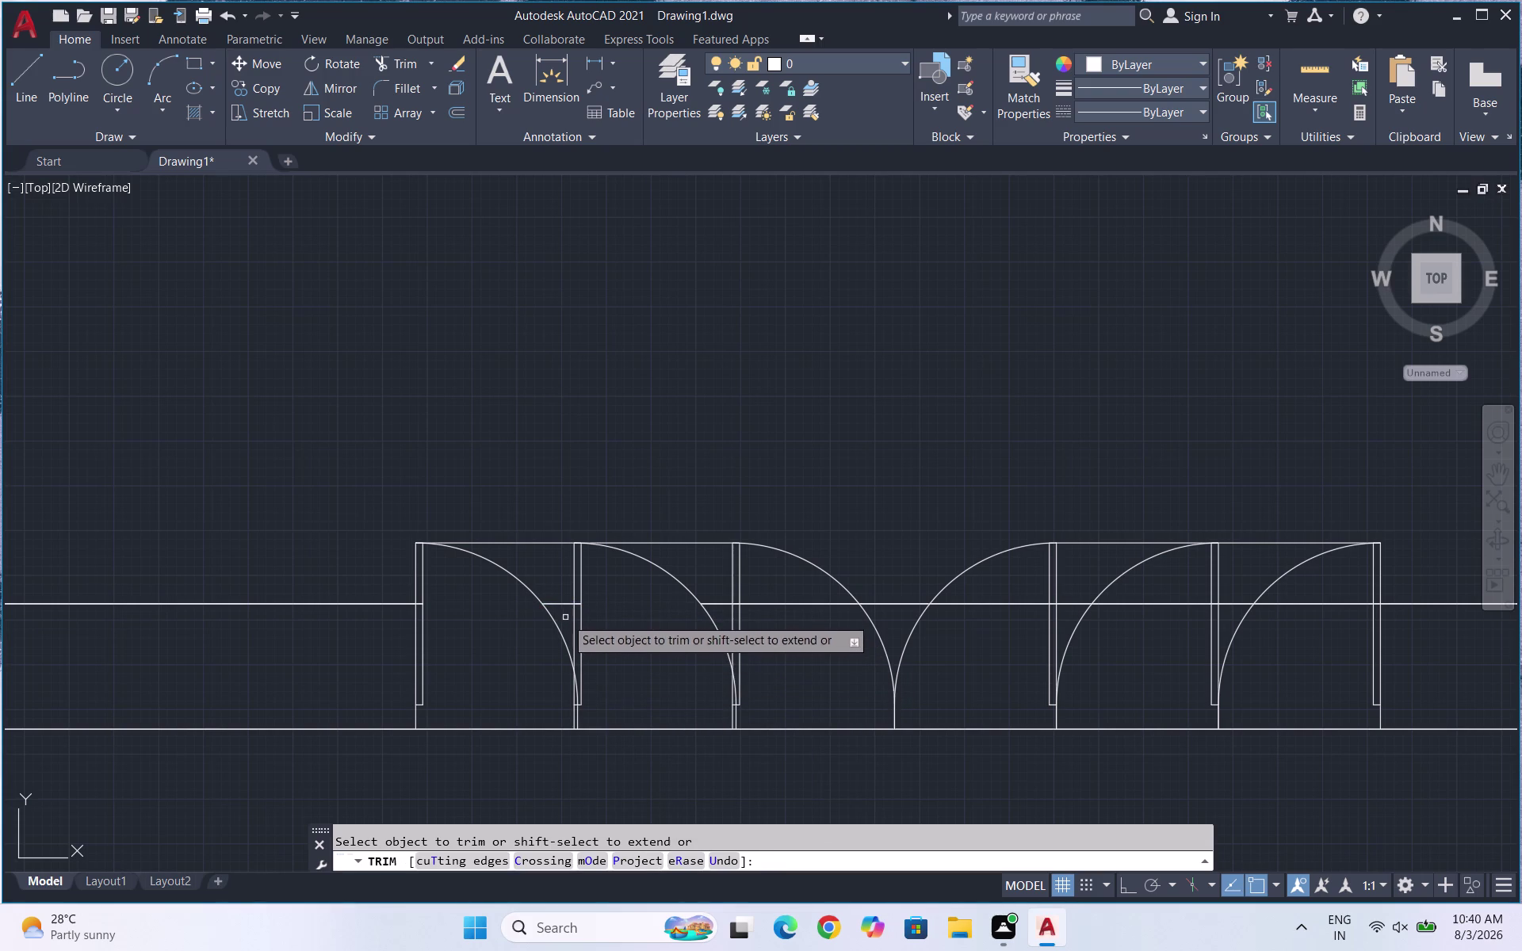
click(561, 607)
Trim the wall segments inside the middle doorways.
scroll(up, 3)
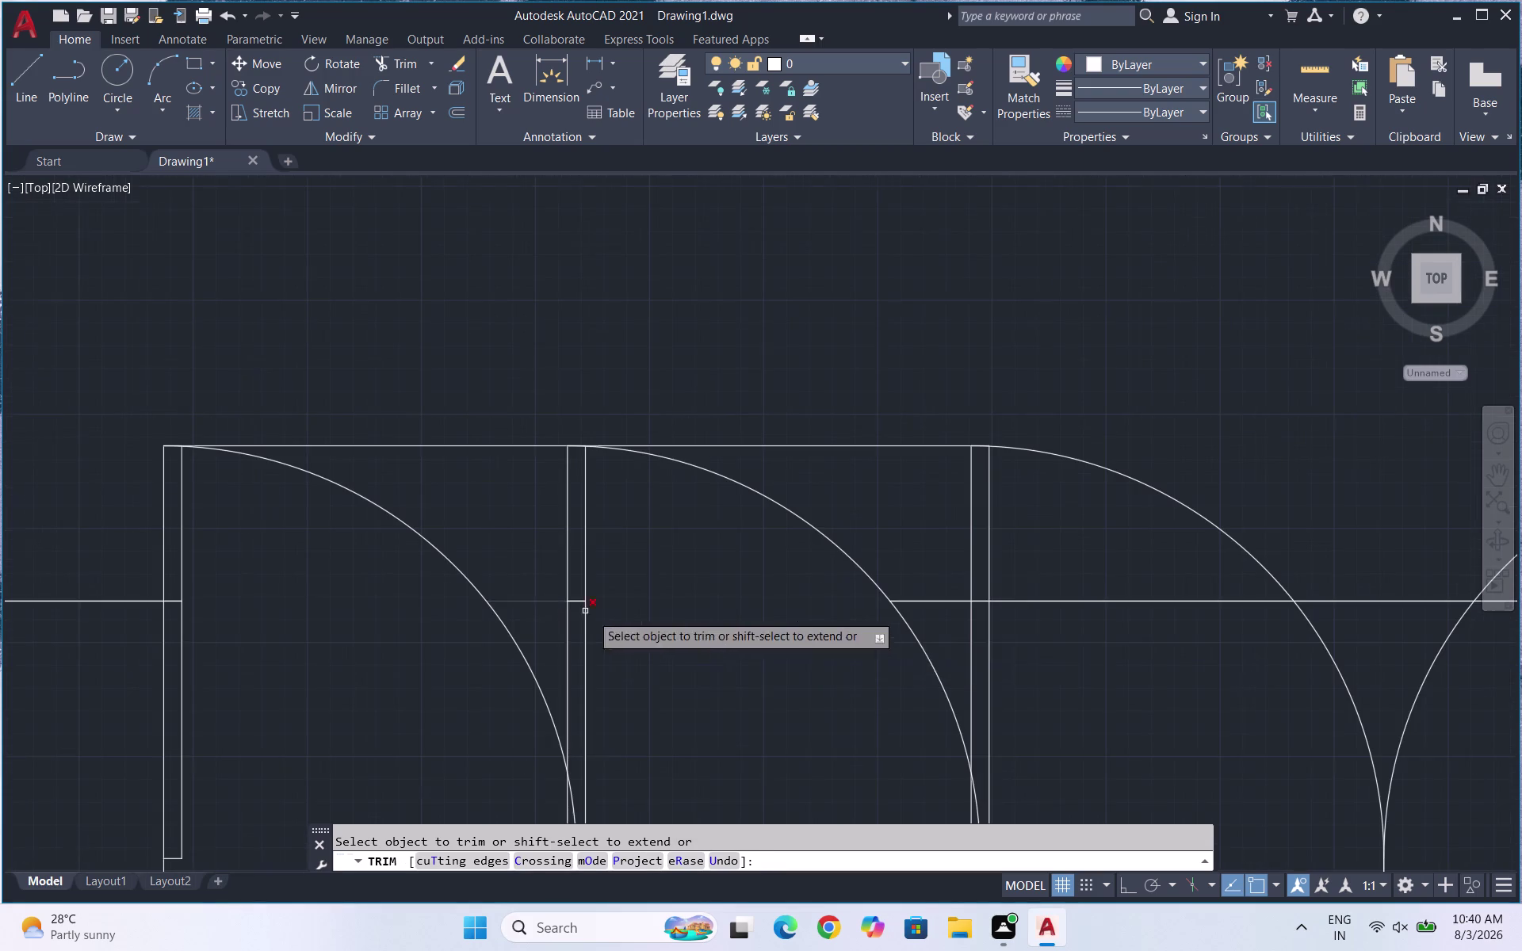
drag(954, 576, 956, 604)
drag(1072, 578, 1077, 610)
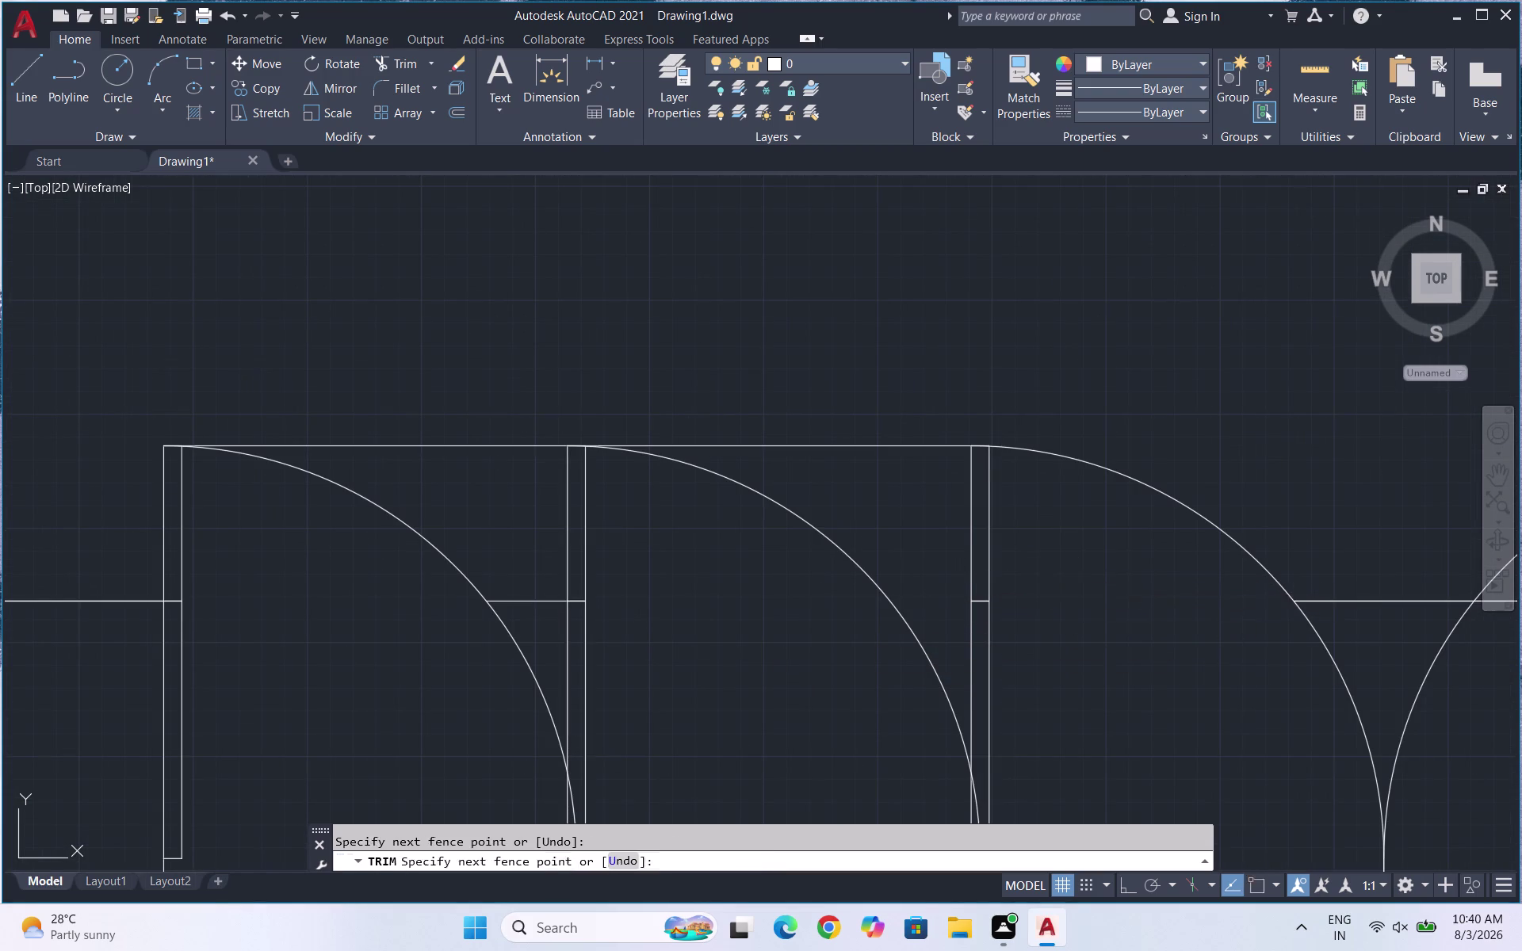
scroll(down, 3)
scroll(down, 3)
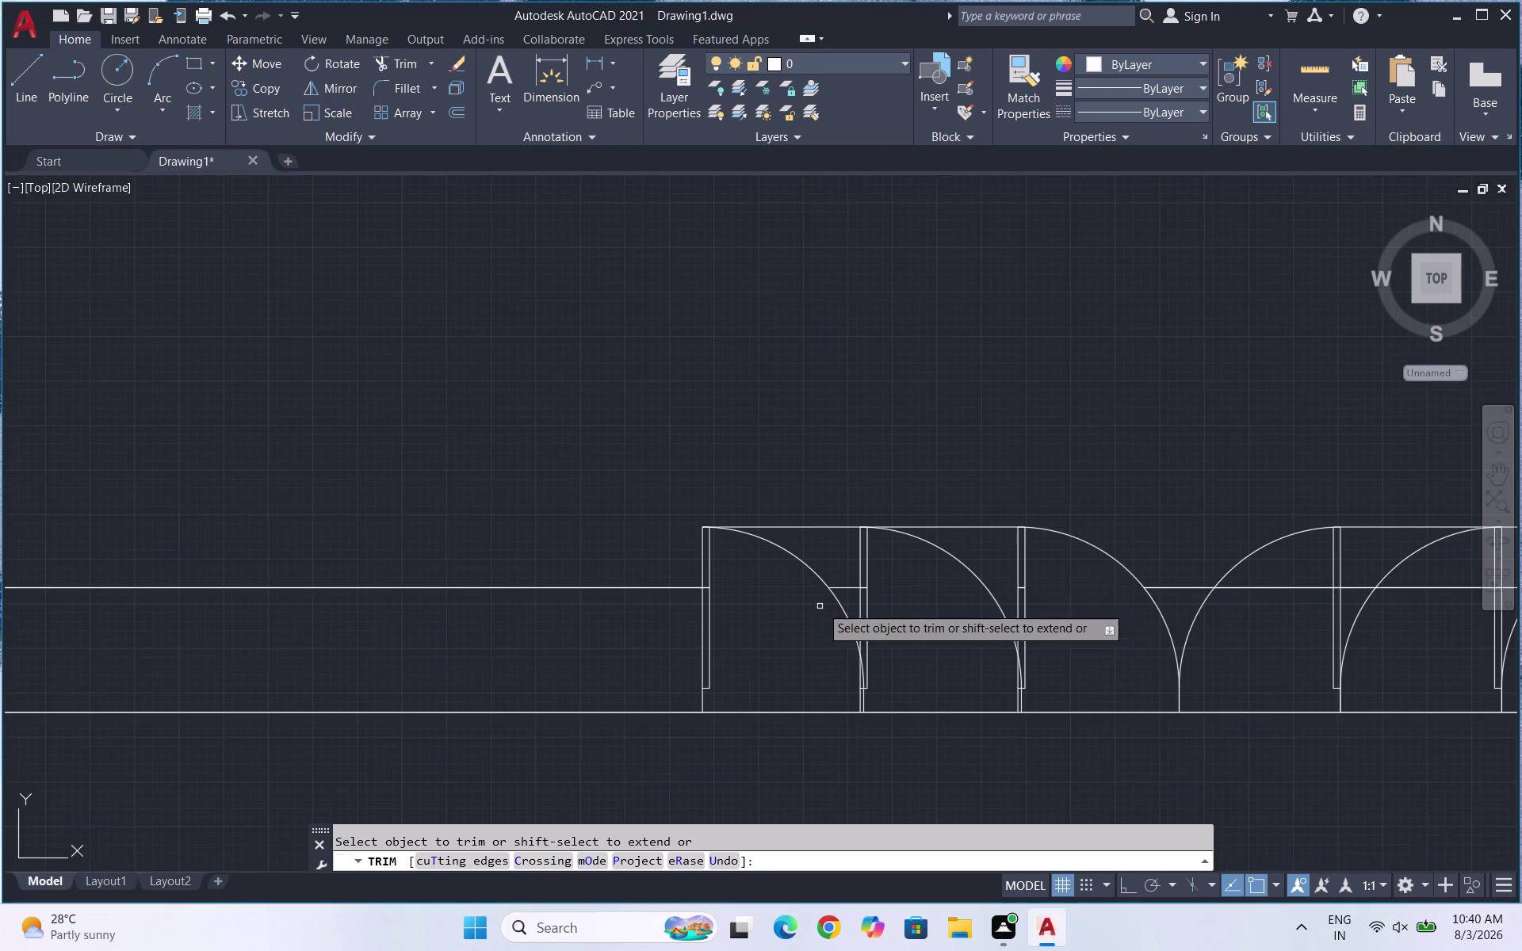
scroll(up, 3)
drag(850, 549, 862, 584)
drag(883, 574, 886, 581)
click(927, 646)
scroll(down, 3)
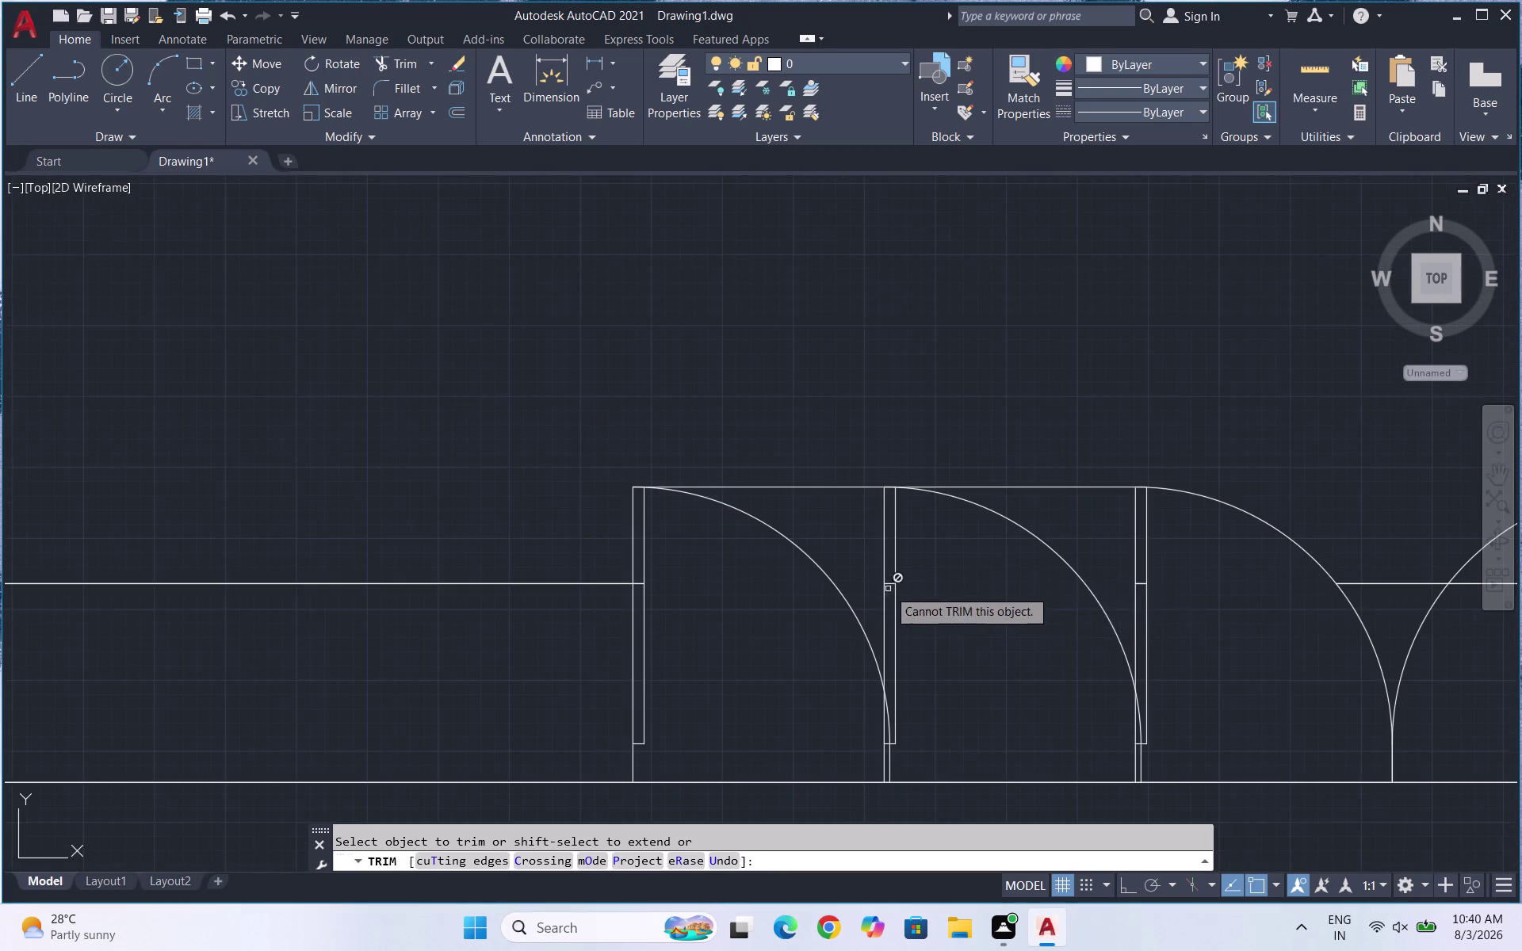
scroll(up, 3)
click(875, 584)
scroll(down, 3)
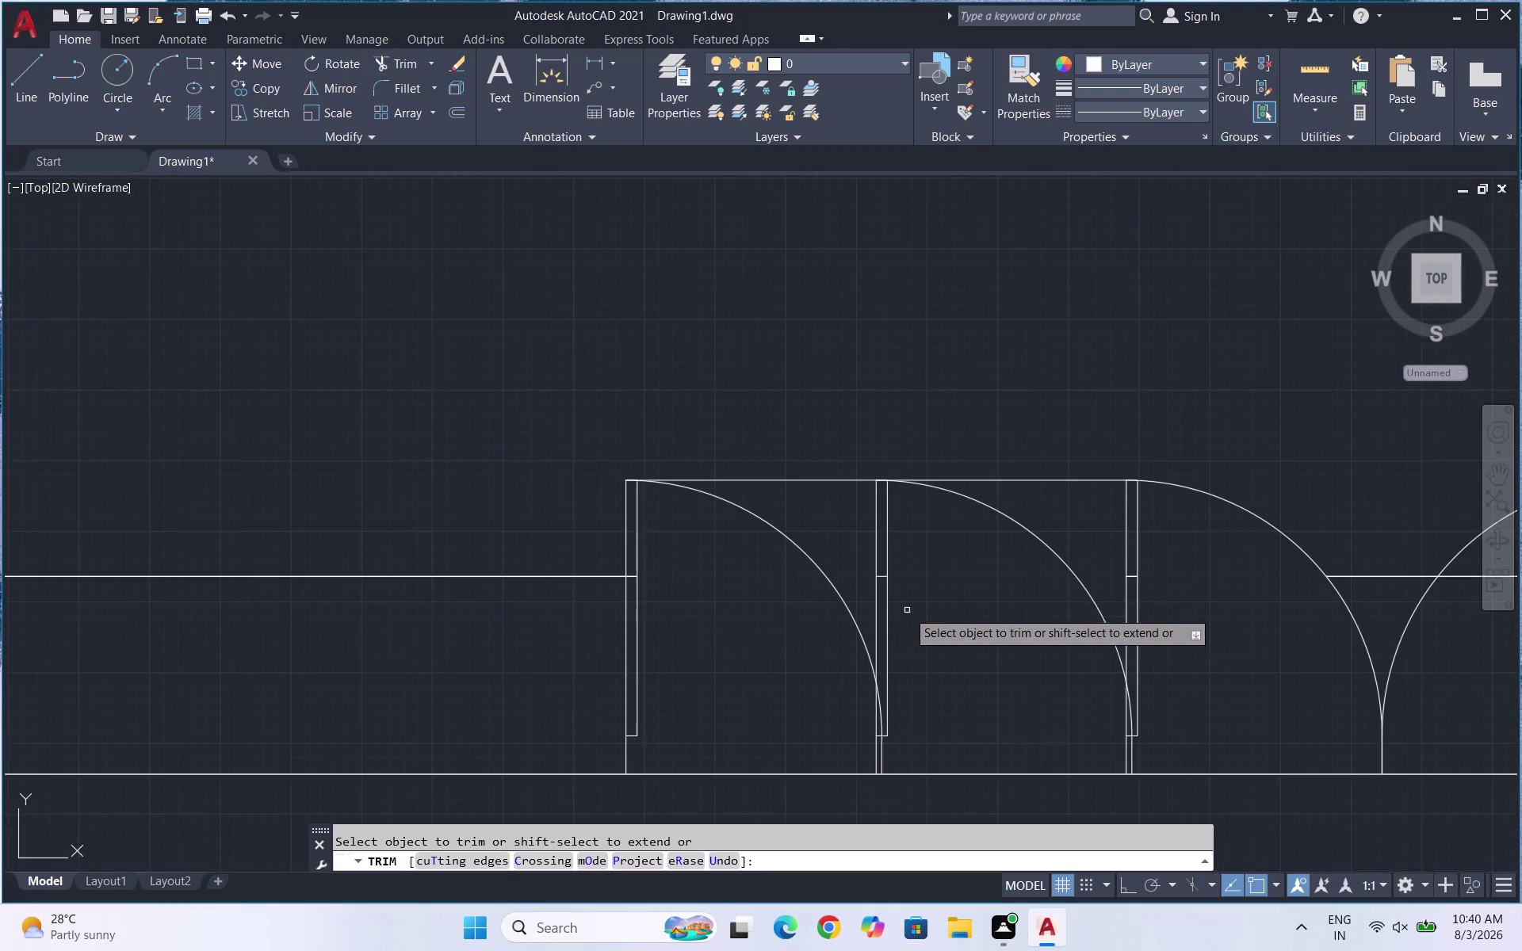
scroll(up, 3)
drag(861, 621, 862, 713)
scroll(down, 3)
scroll(up, 3)
scroll(up, 3)
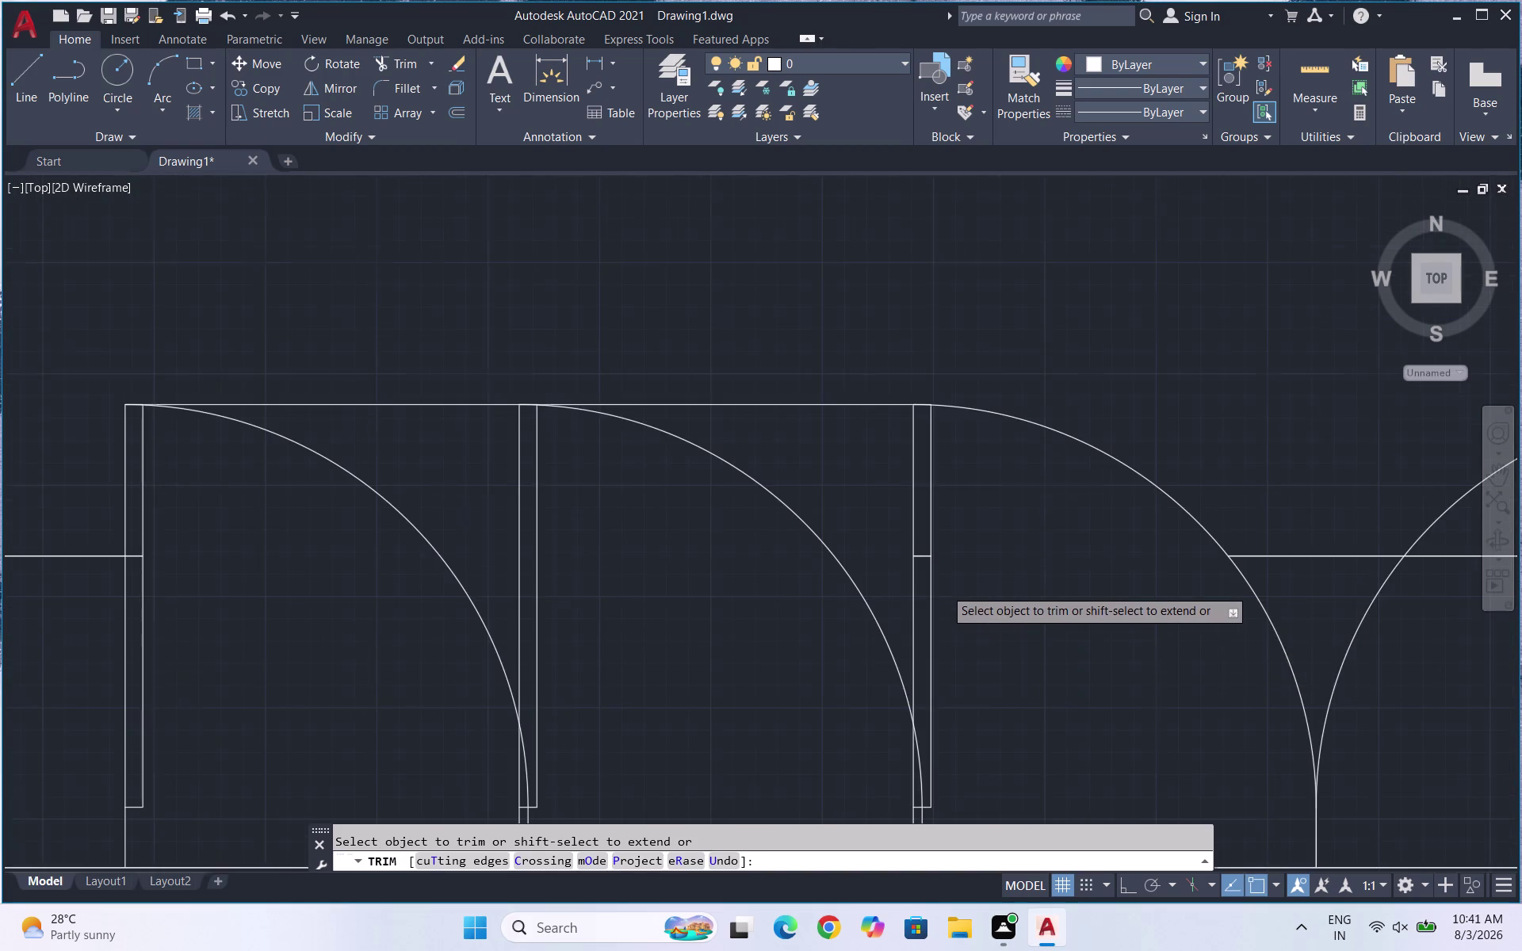
scroll(up, 3)
Trim the stray wall line inside the right-hand door openings.
drag(854, 459, 865, 516)
scroll(down, 3)
scroll(down, 3)
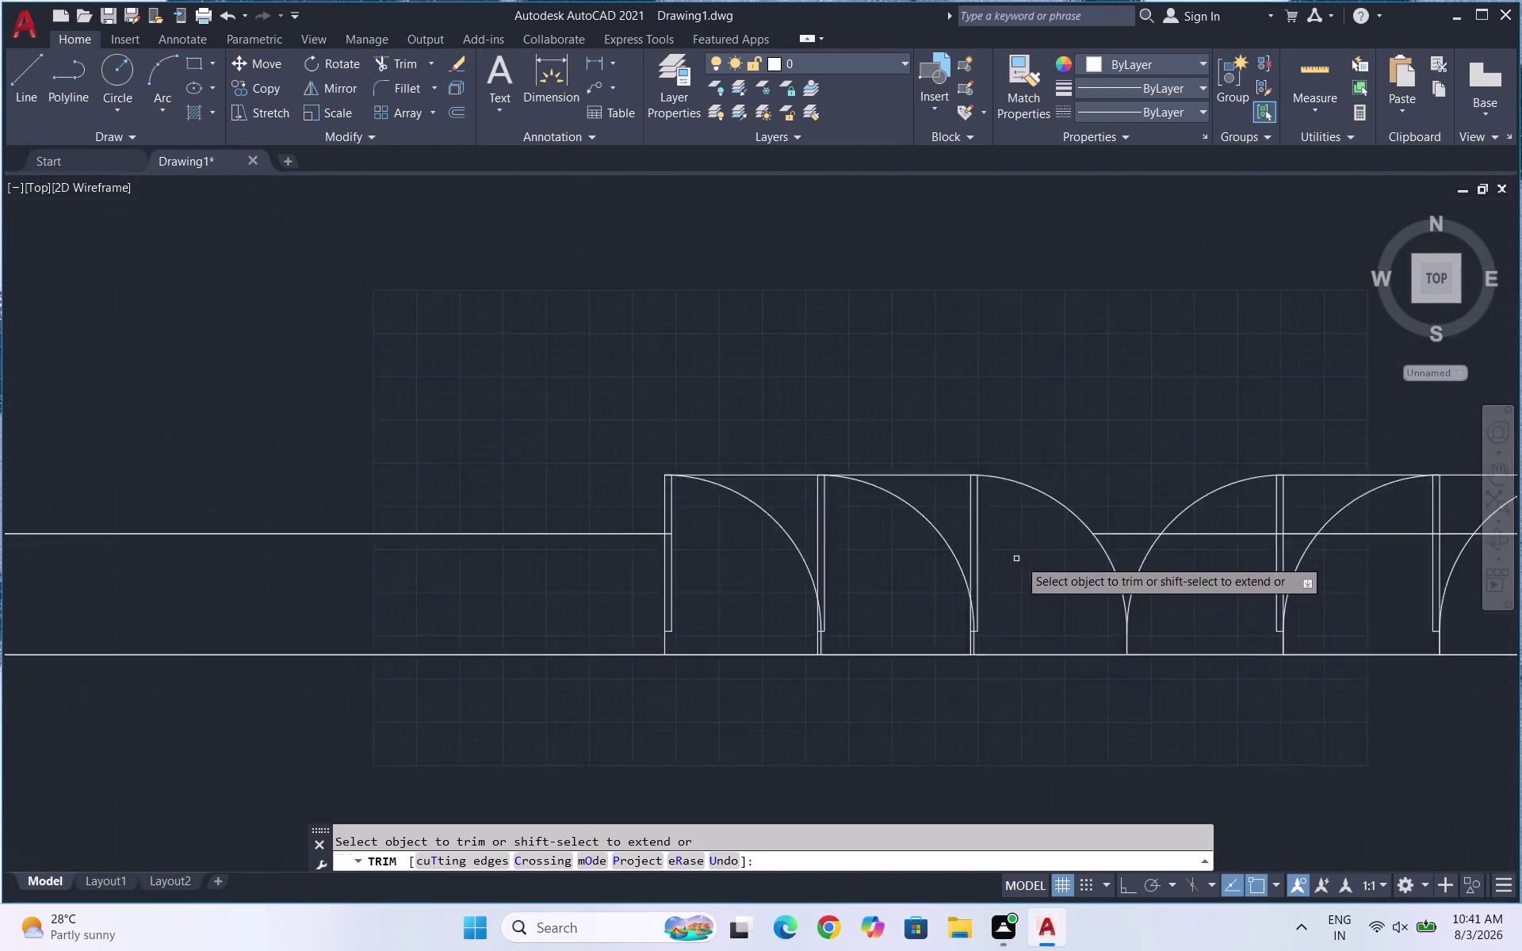
scroll(down, 3)
scroll(up, 3)
drag(1085, 540, 1094, 606)
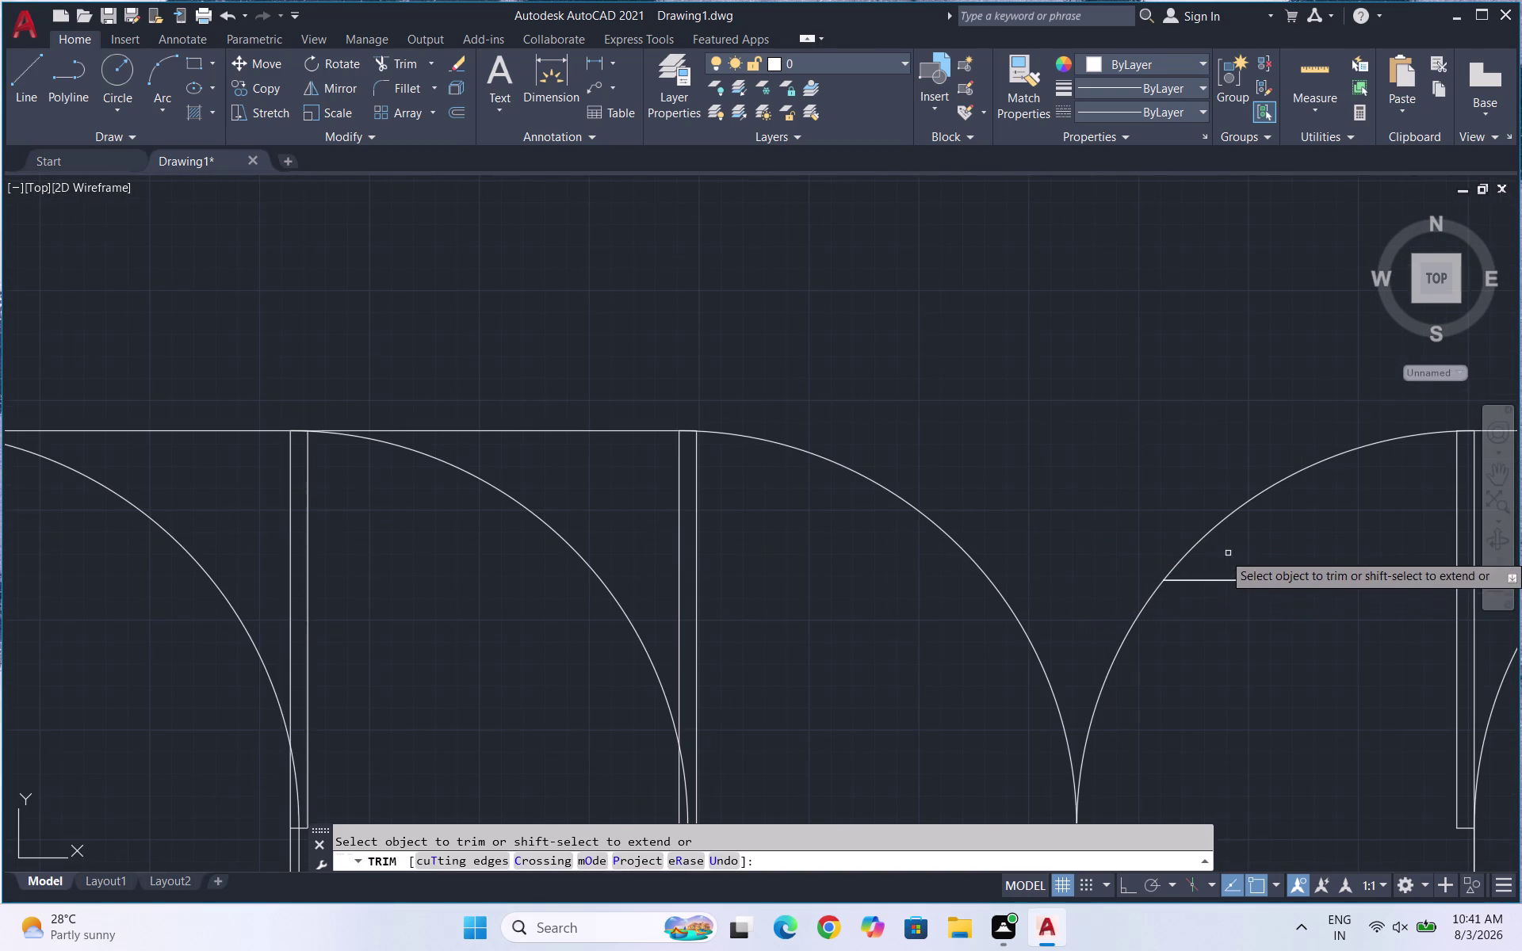
drag(1238, 570, 1238, 605)
scroll(down, 3)
scroll(down, 3)
click(1188, 637)
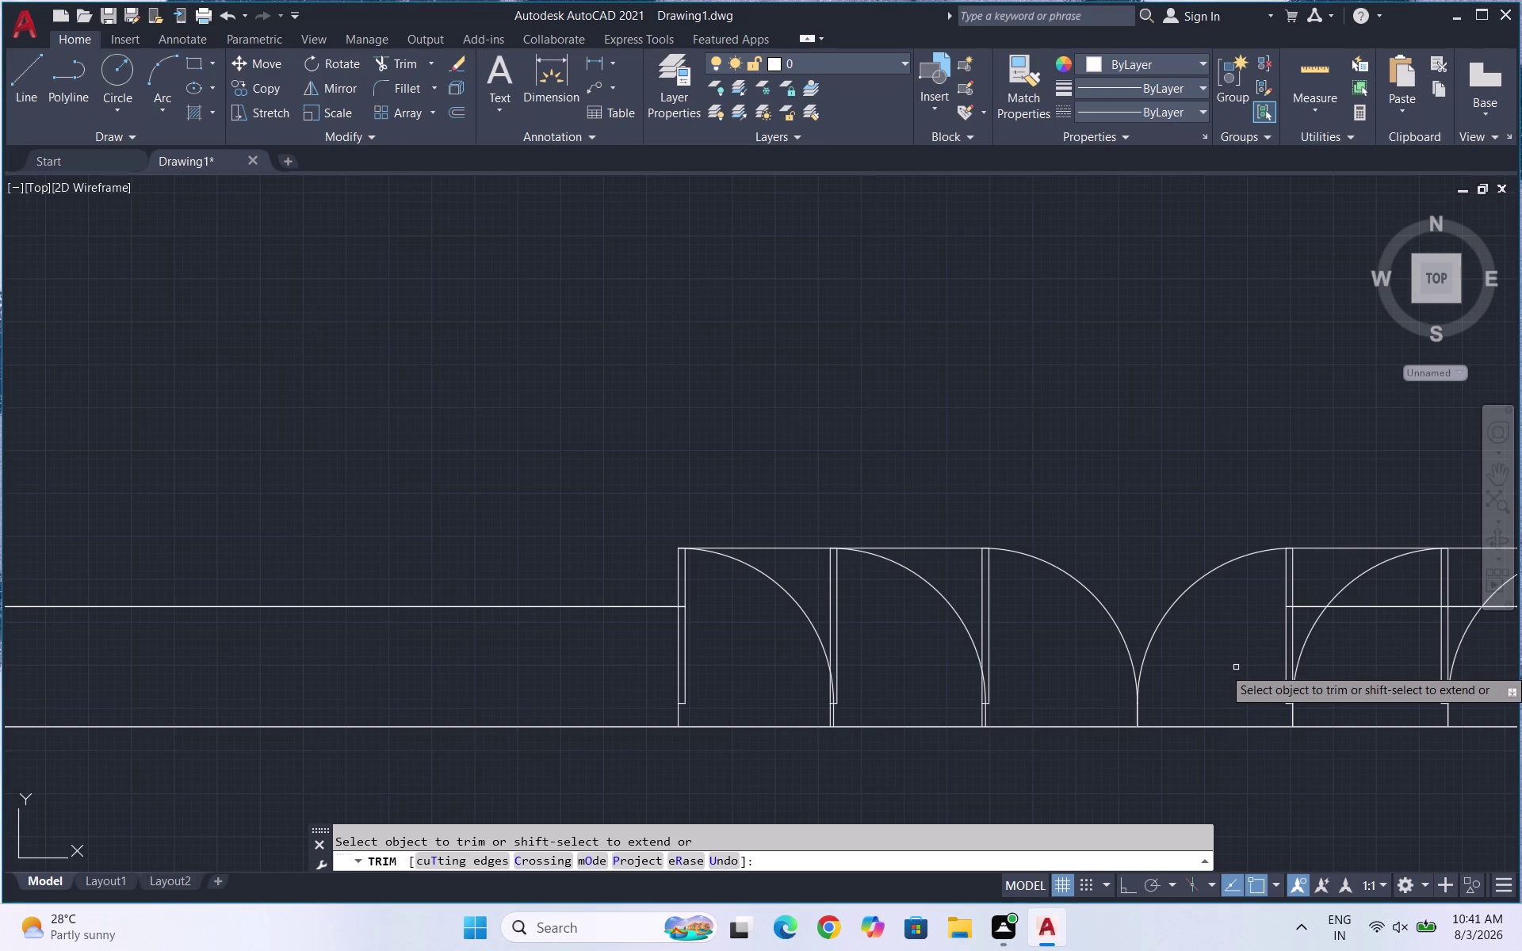
Cut away the short wall stub across the middle opening.
scroll(down, 3)
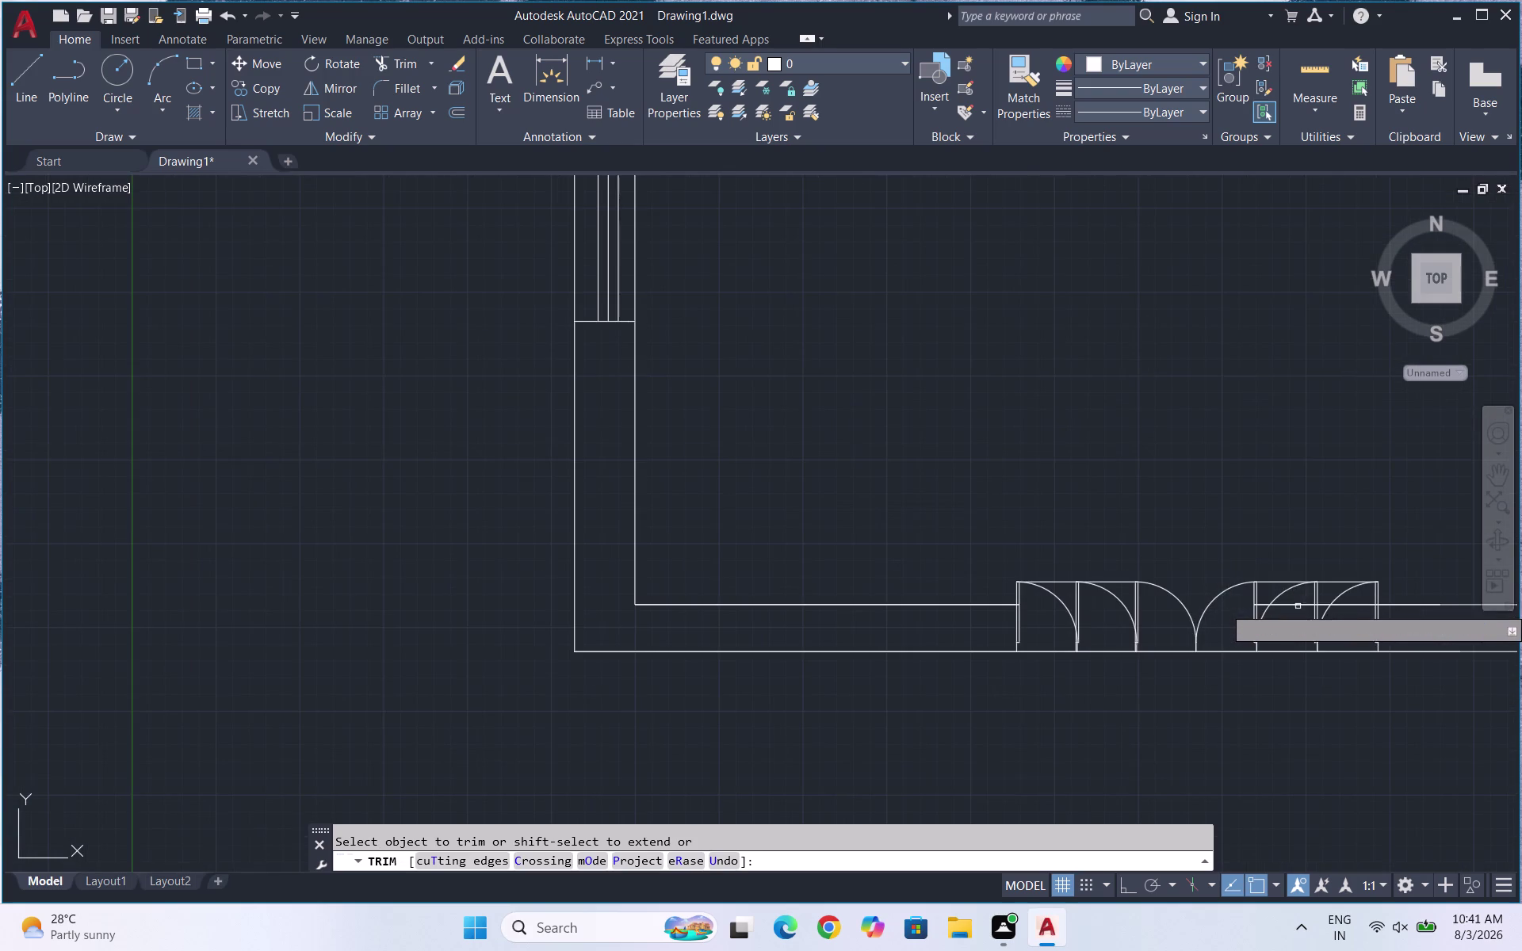
scroll(up, 3)
drag(1180, 541, 1199, 616)
drag(927, 560, 925, 597)
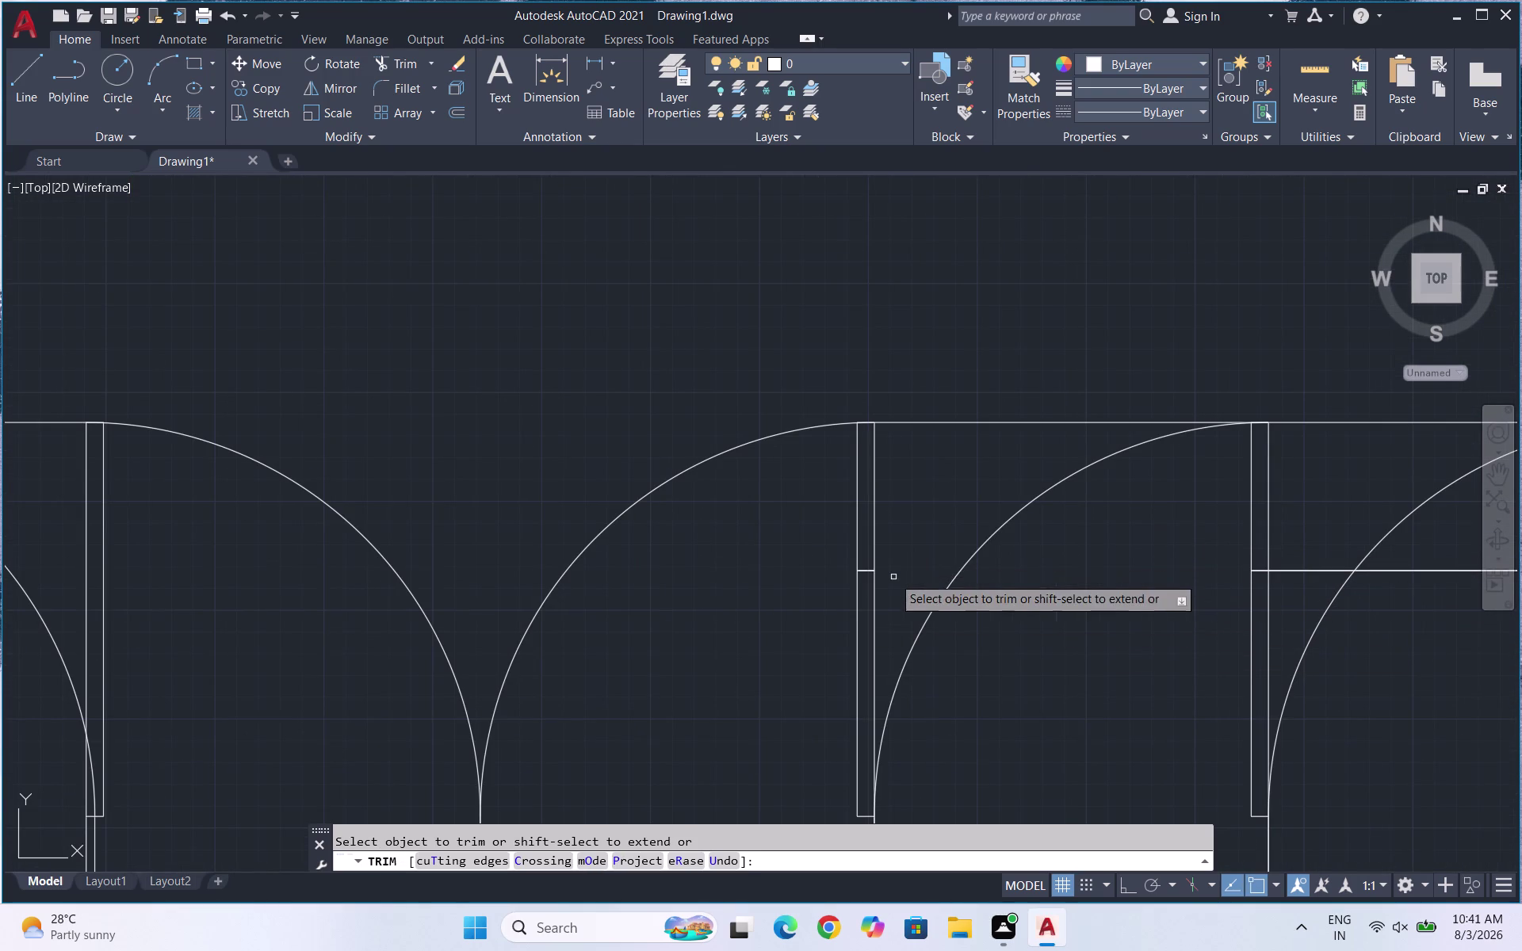
click(866, 571)
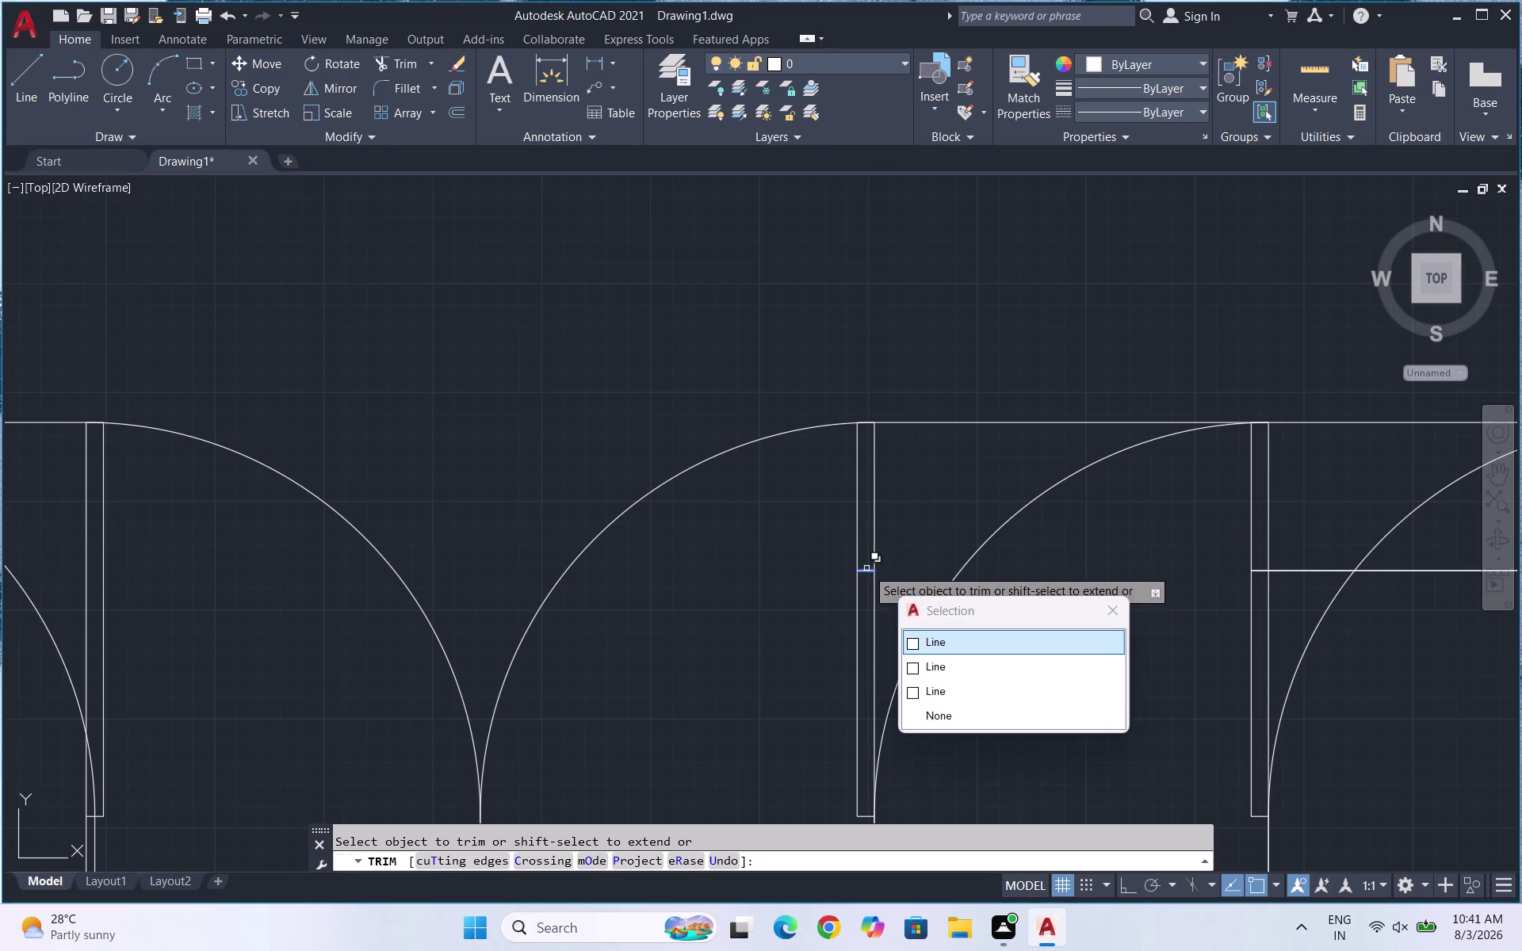
click(909, 644)
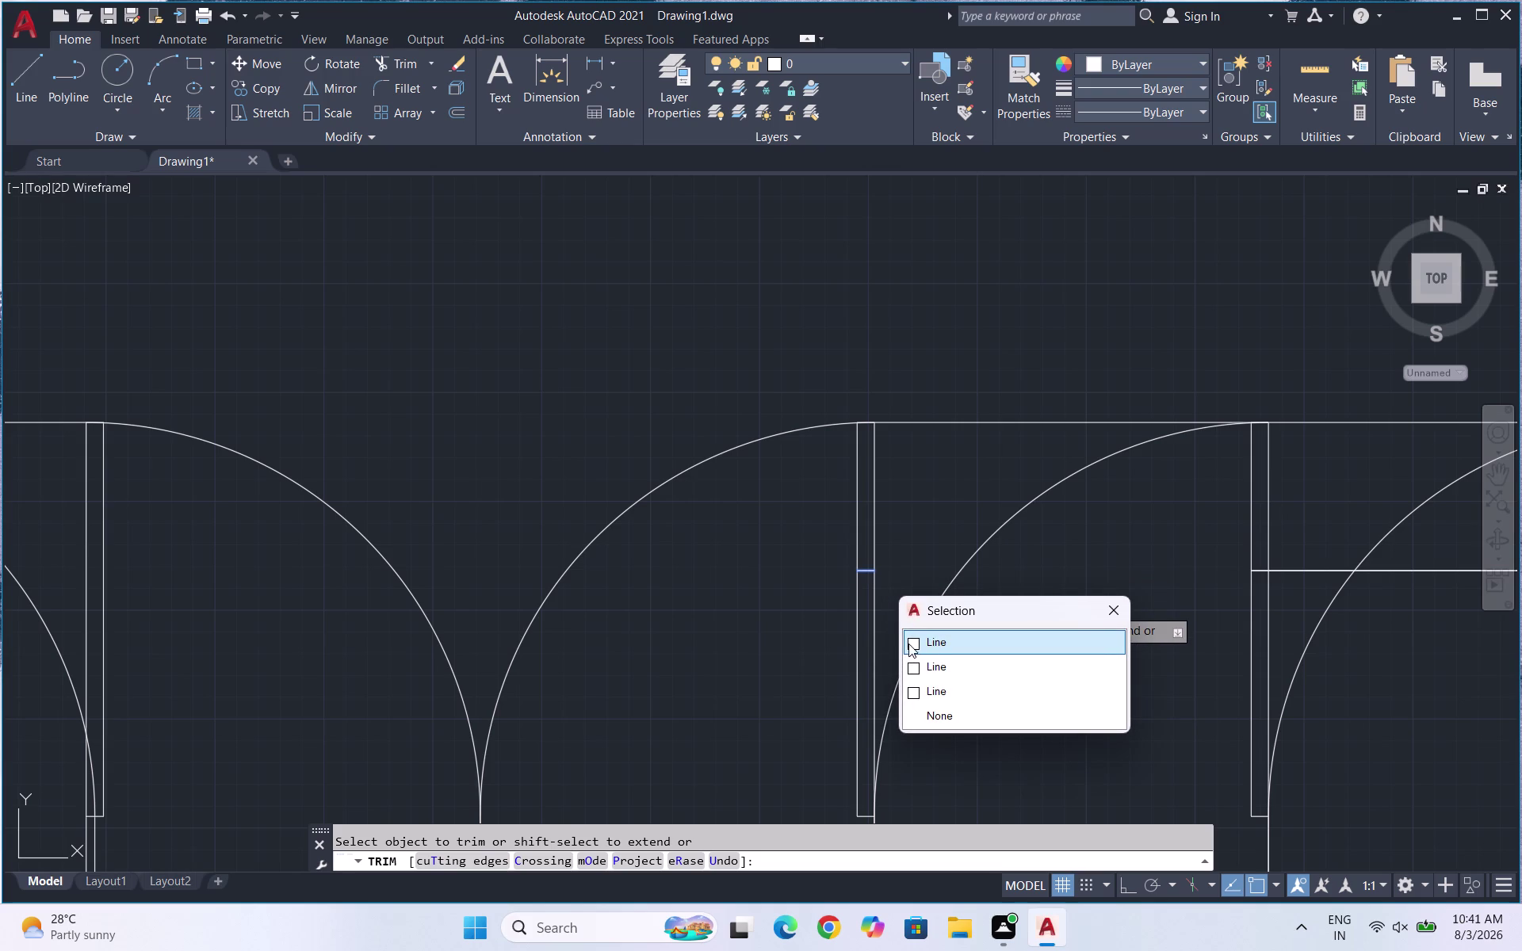
click(911, 647)
drag(943, 577, 949, 577)
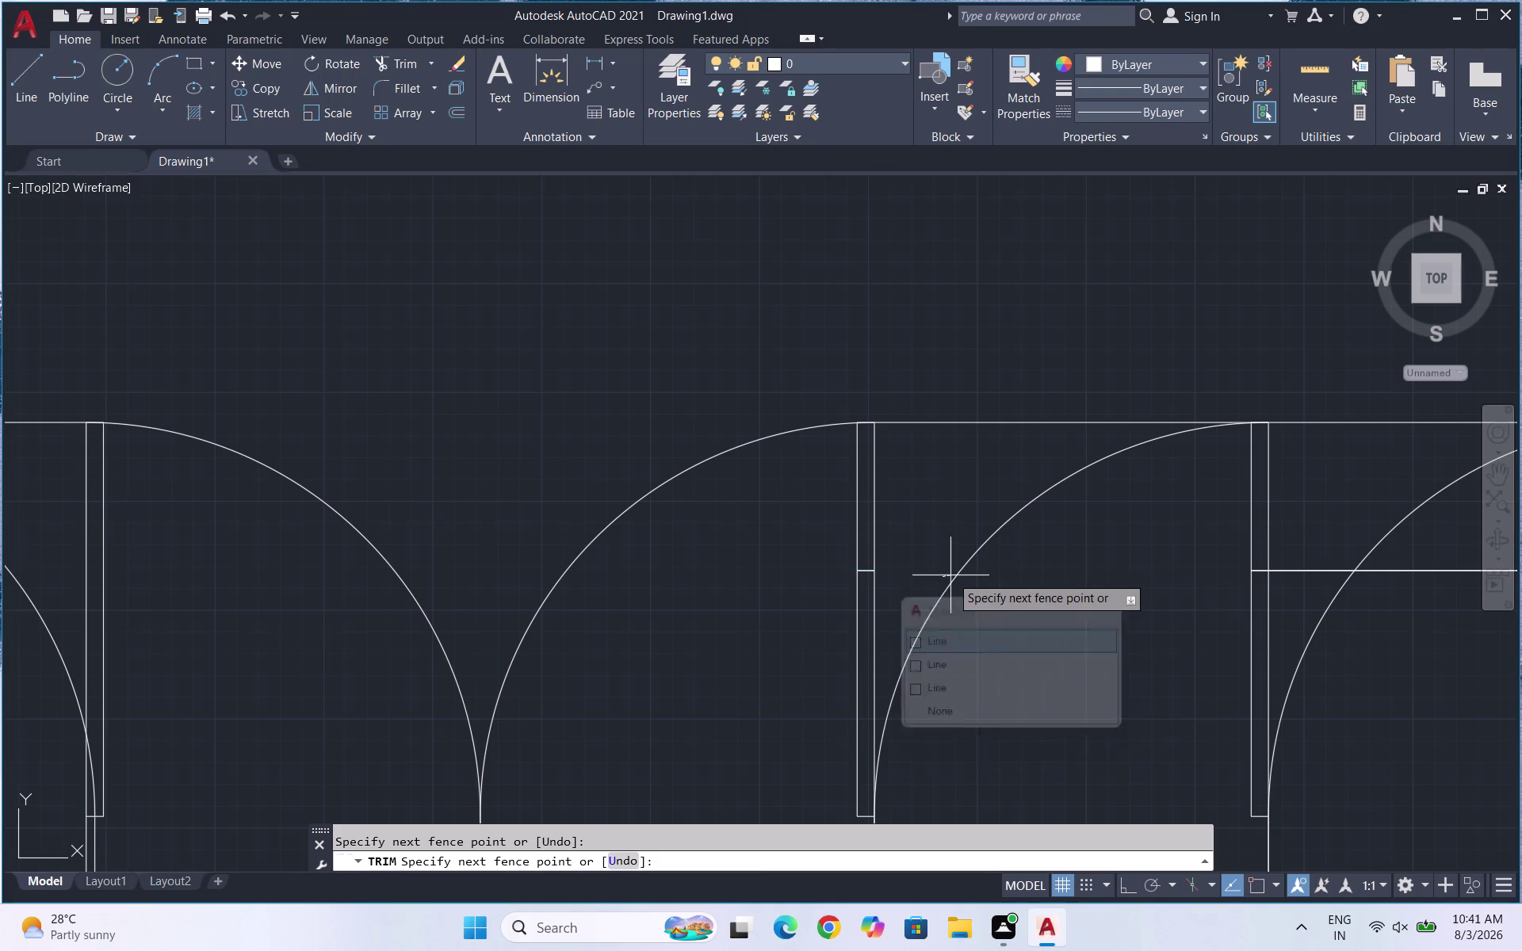
Trim away the lines crossing the door arcs to clear the openings.
scroll(up, 3)
drag(904, 557, 914, 567)
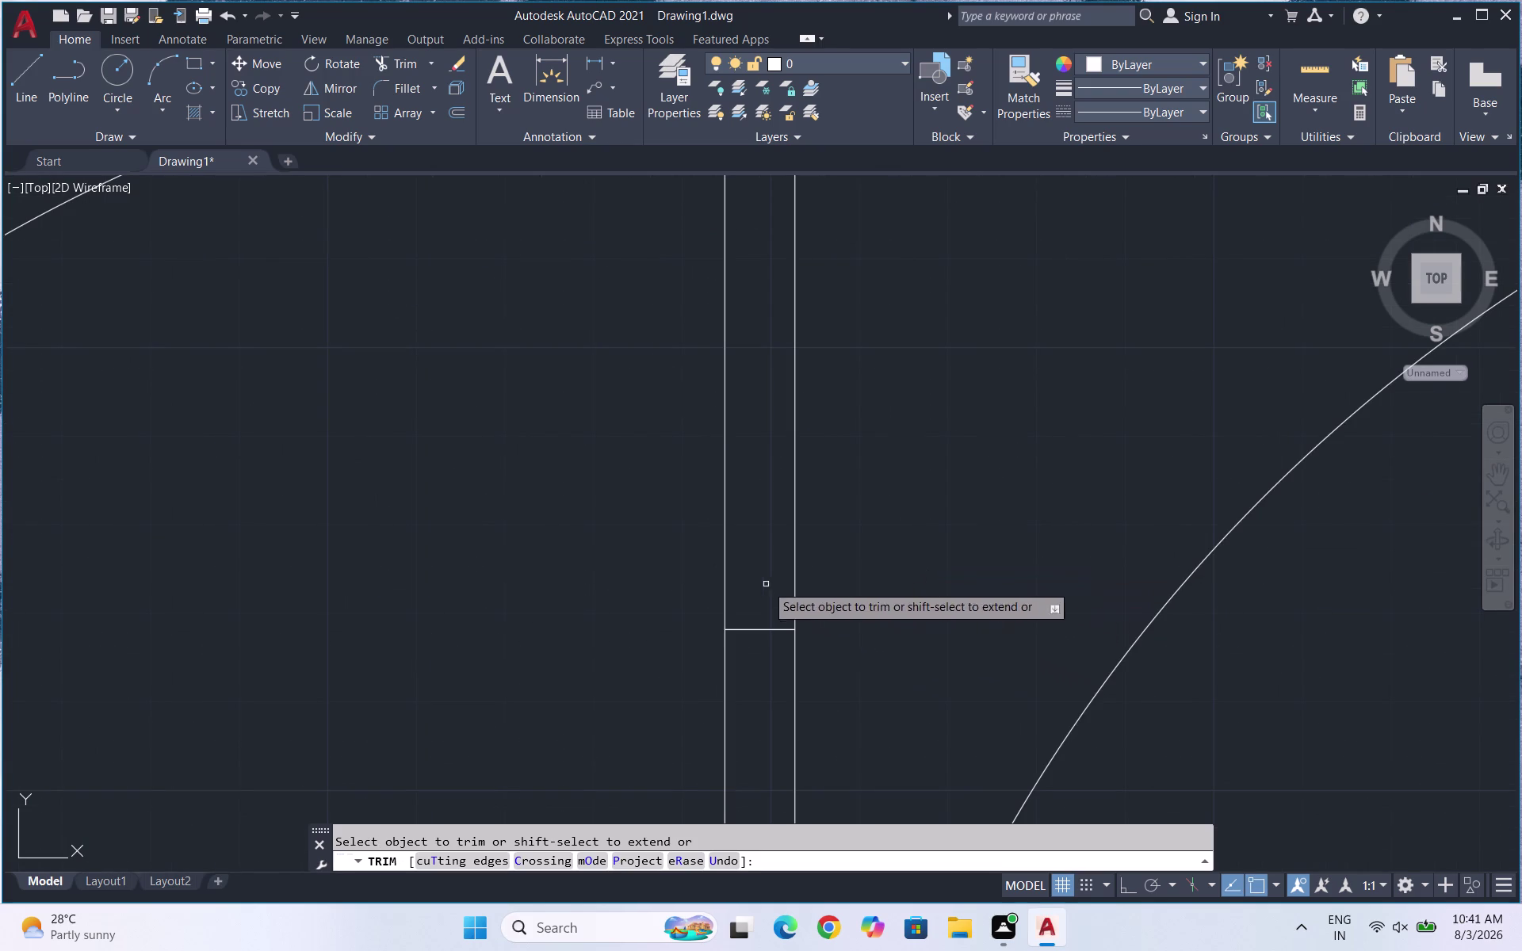
drag(768, 594, 770, 639)
scroll(down, 3)
scroll(down, 3)
scroll(up, 3)
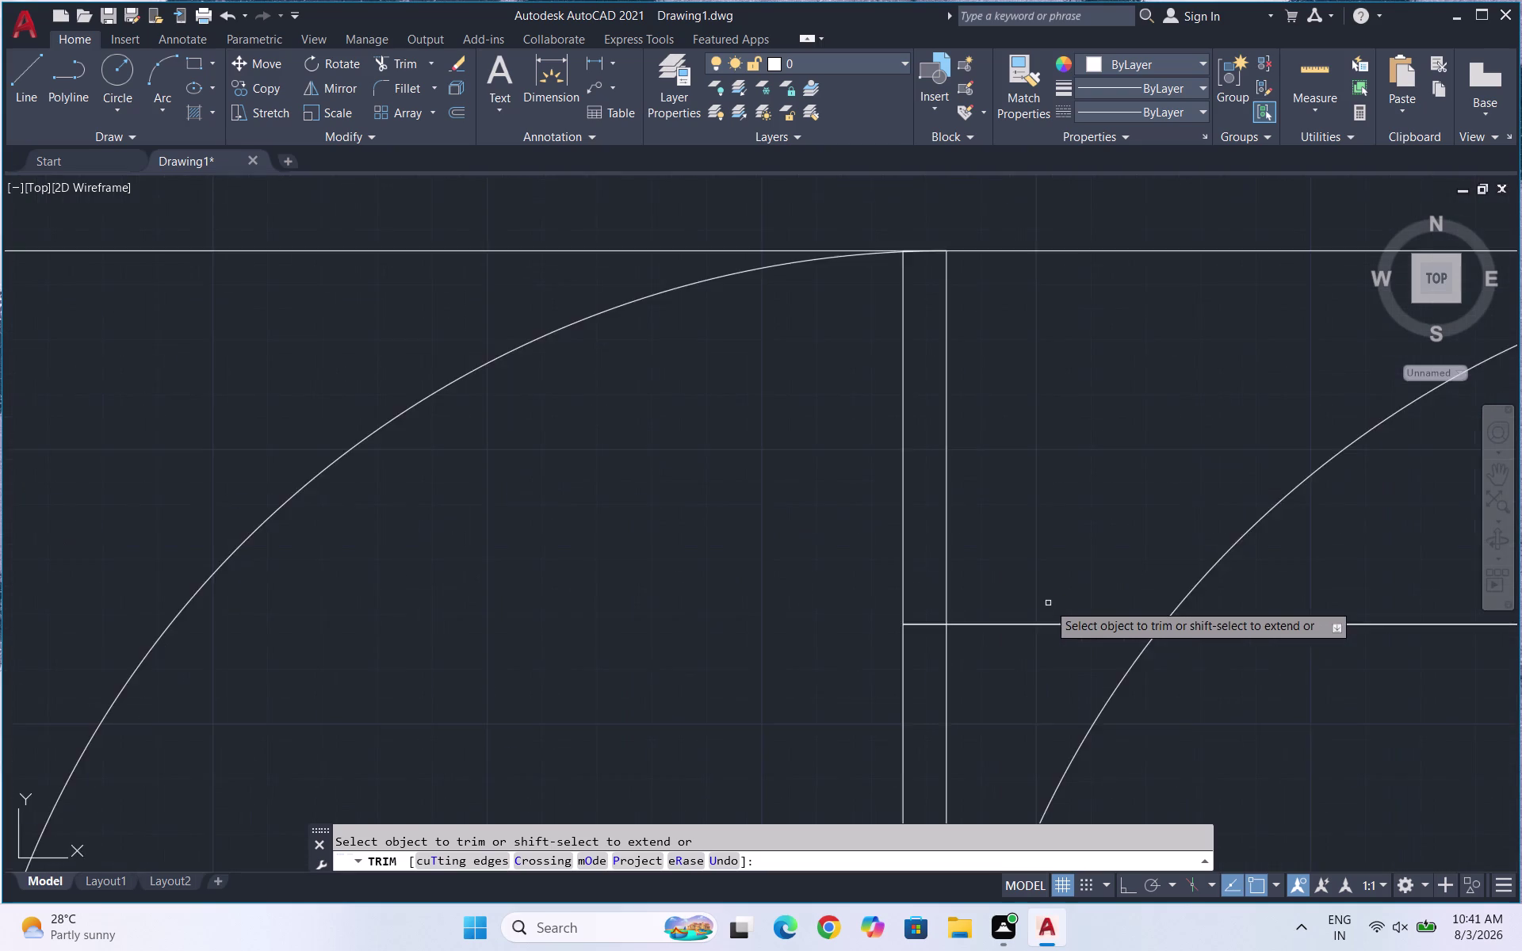
scroll(up, 3)
drag(576, 656, 582, 718)
drag(967, 564, 944, 687)
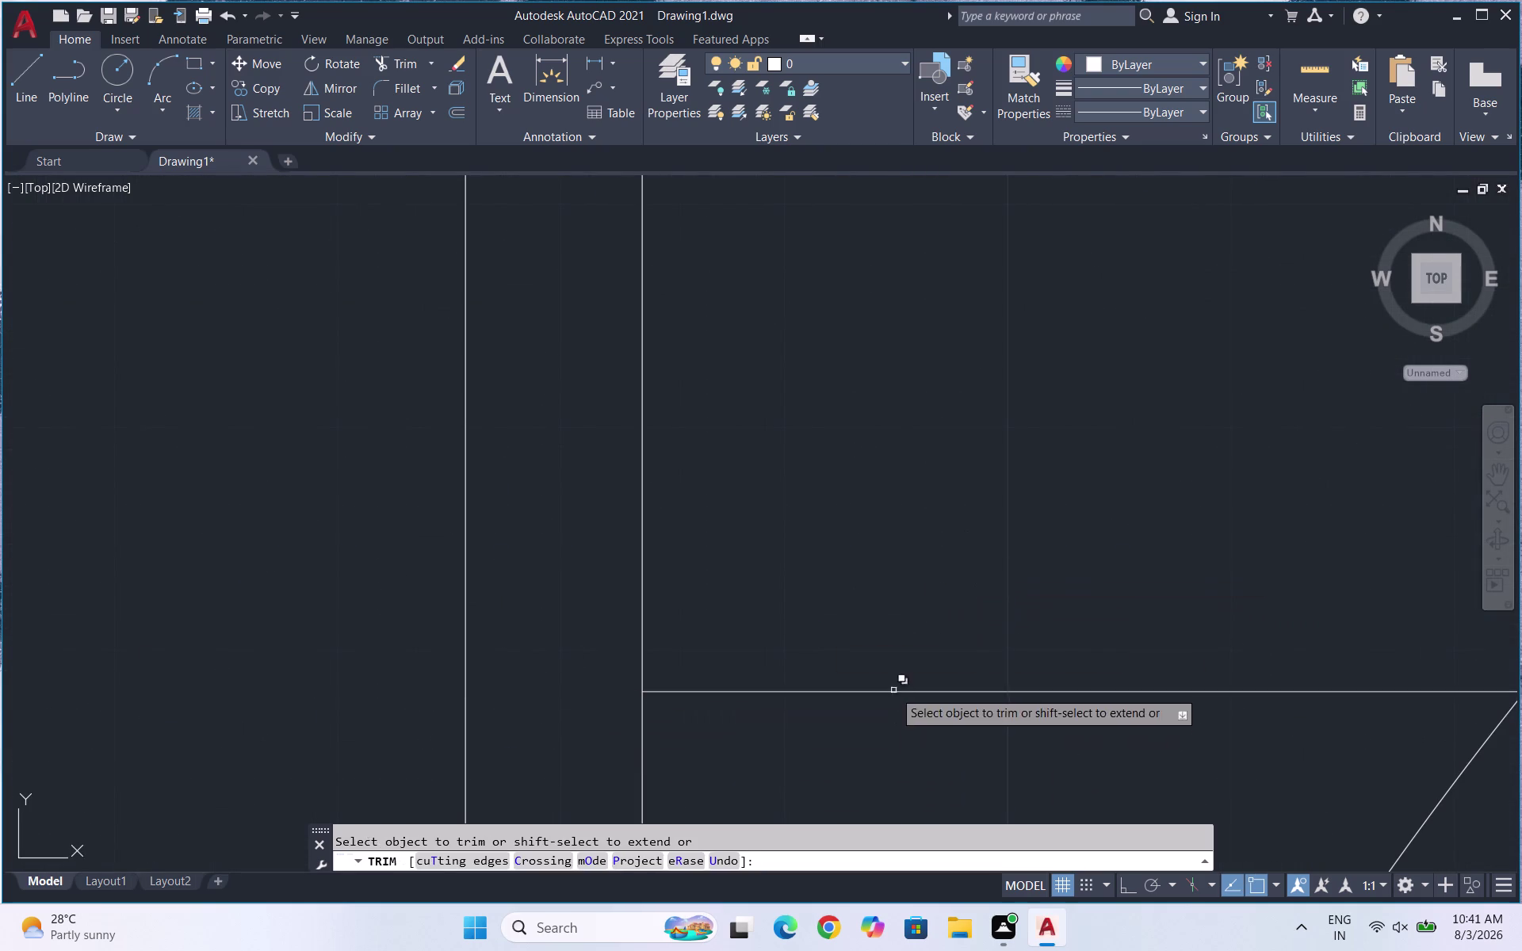
drag(904, 720, 923, 755)
drag(931, 636, 932, 629)
drag(942, 674, 958, 770)
scroll(down, 3)
drag(966, 714, 945, 628)
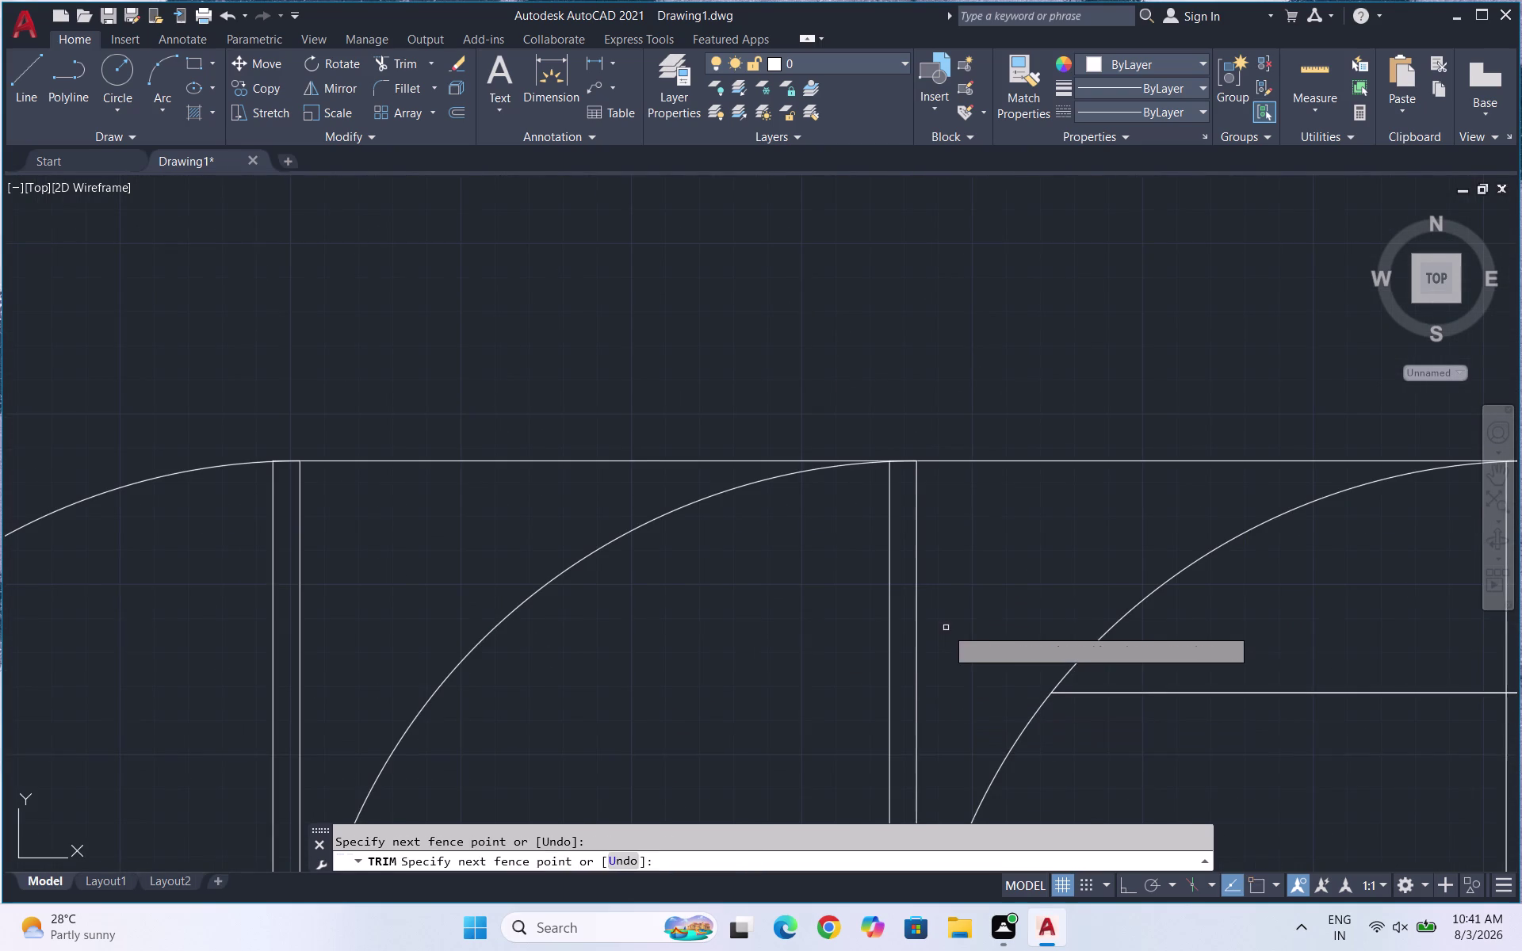
scroll(down, 3)
drag(1148, 705, 1128, 664)
drag(1109, 628, 1107, 691)
scroll(down, 3)
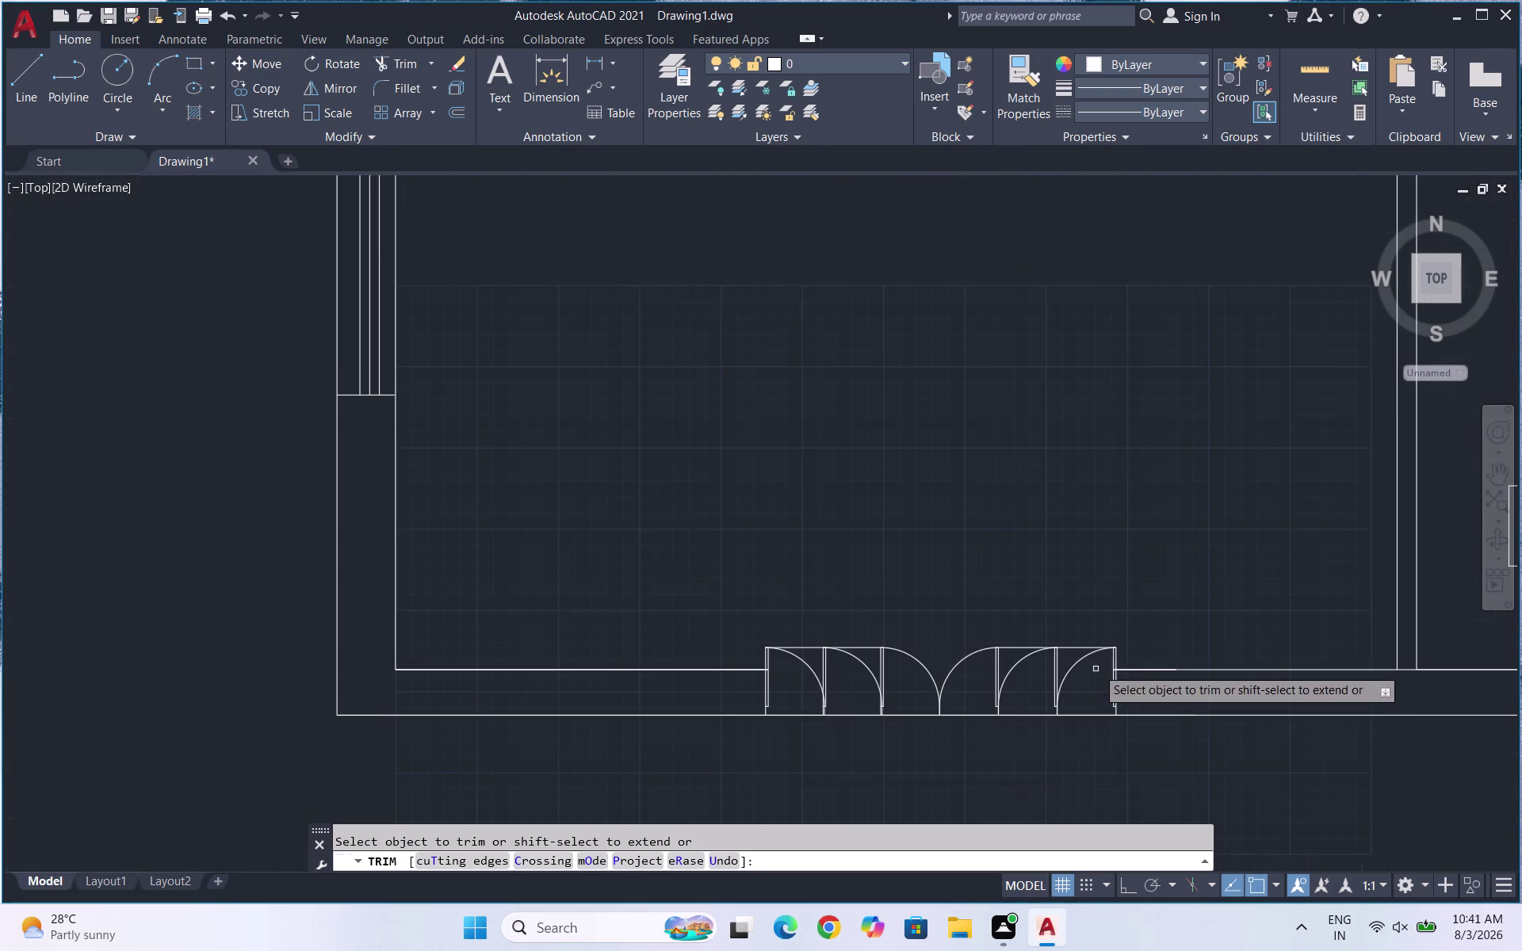
scroll(down, 3)
scroll(down, 3)
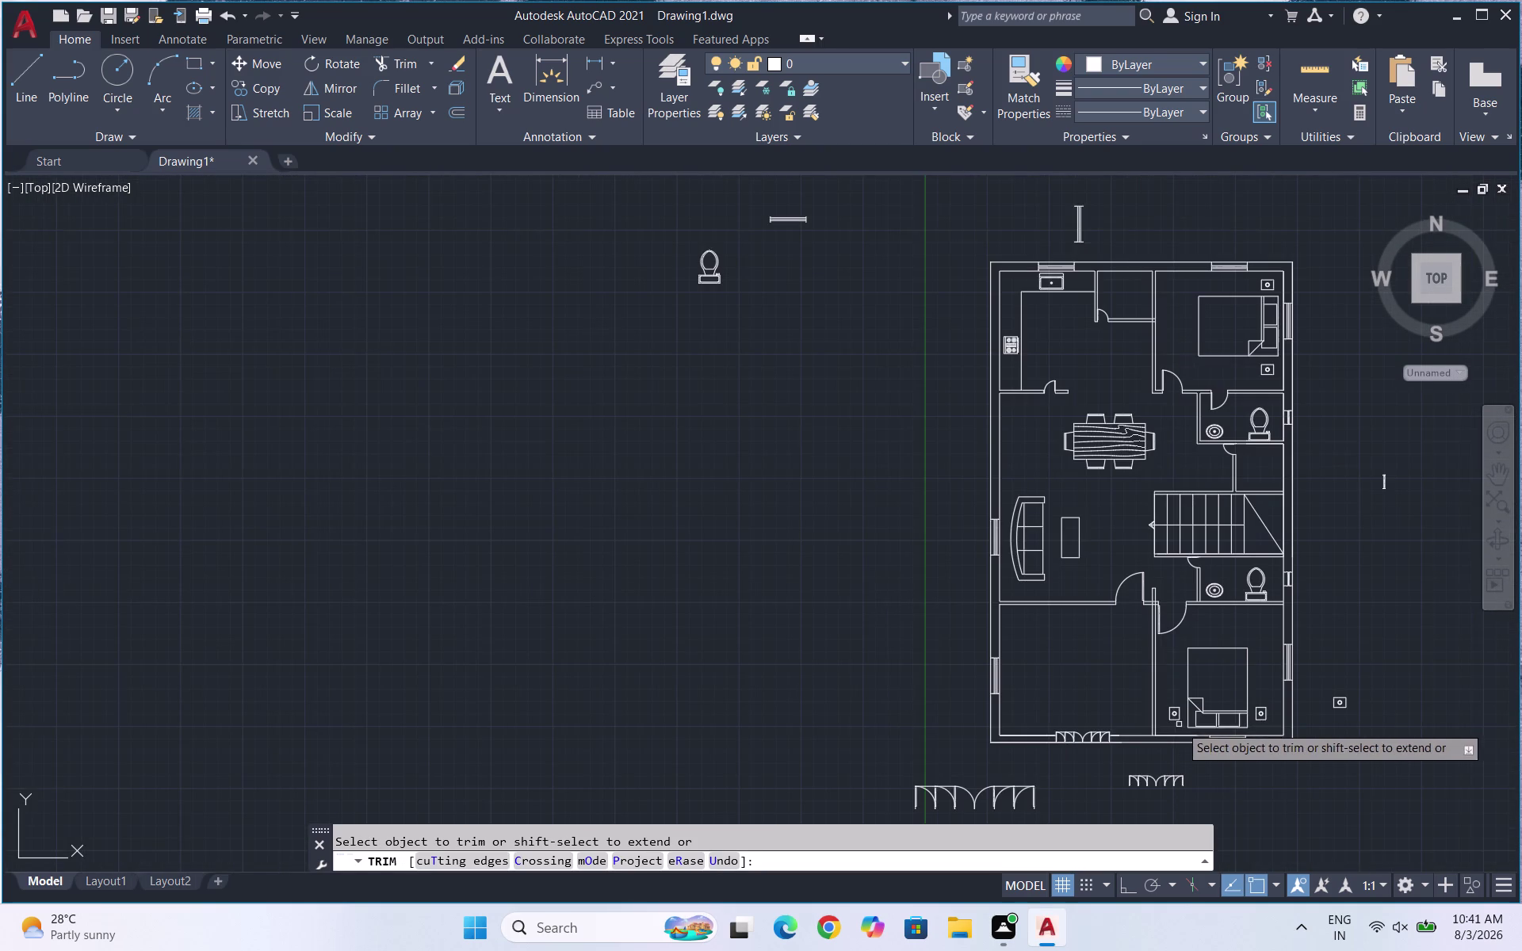
scroll(up, 3)
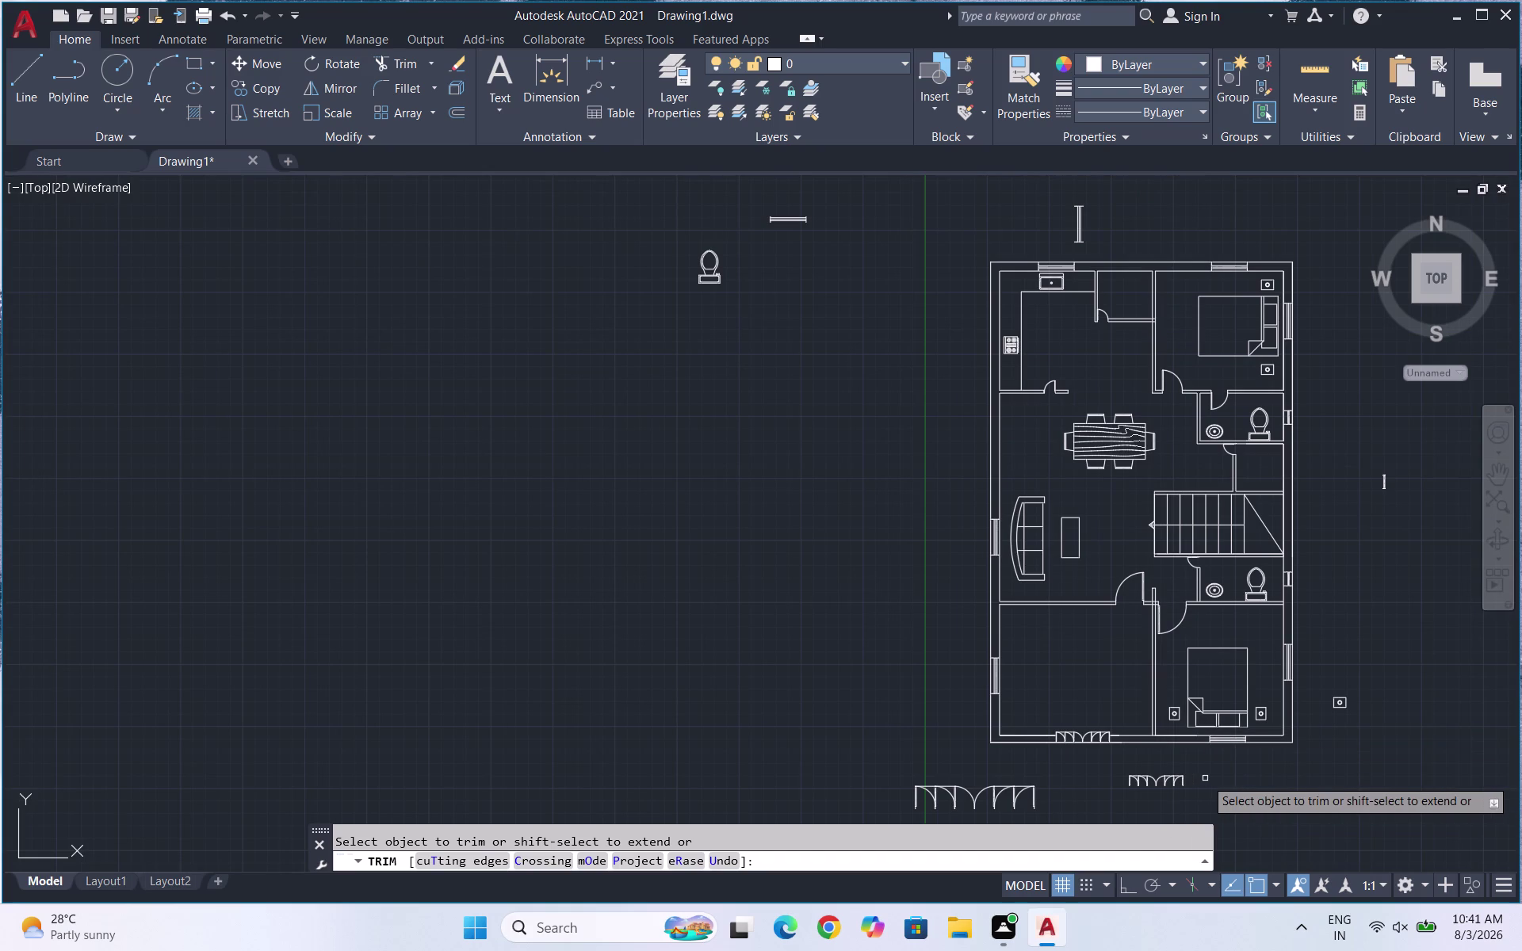
scroll(up, 3)
scroll(down, 3)
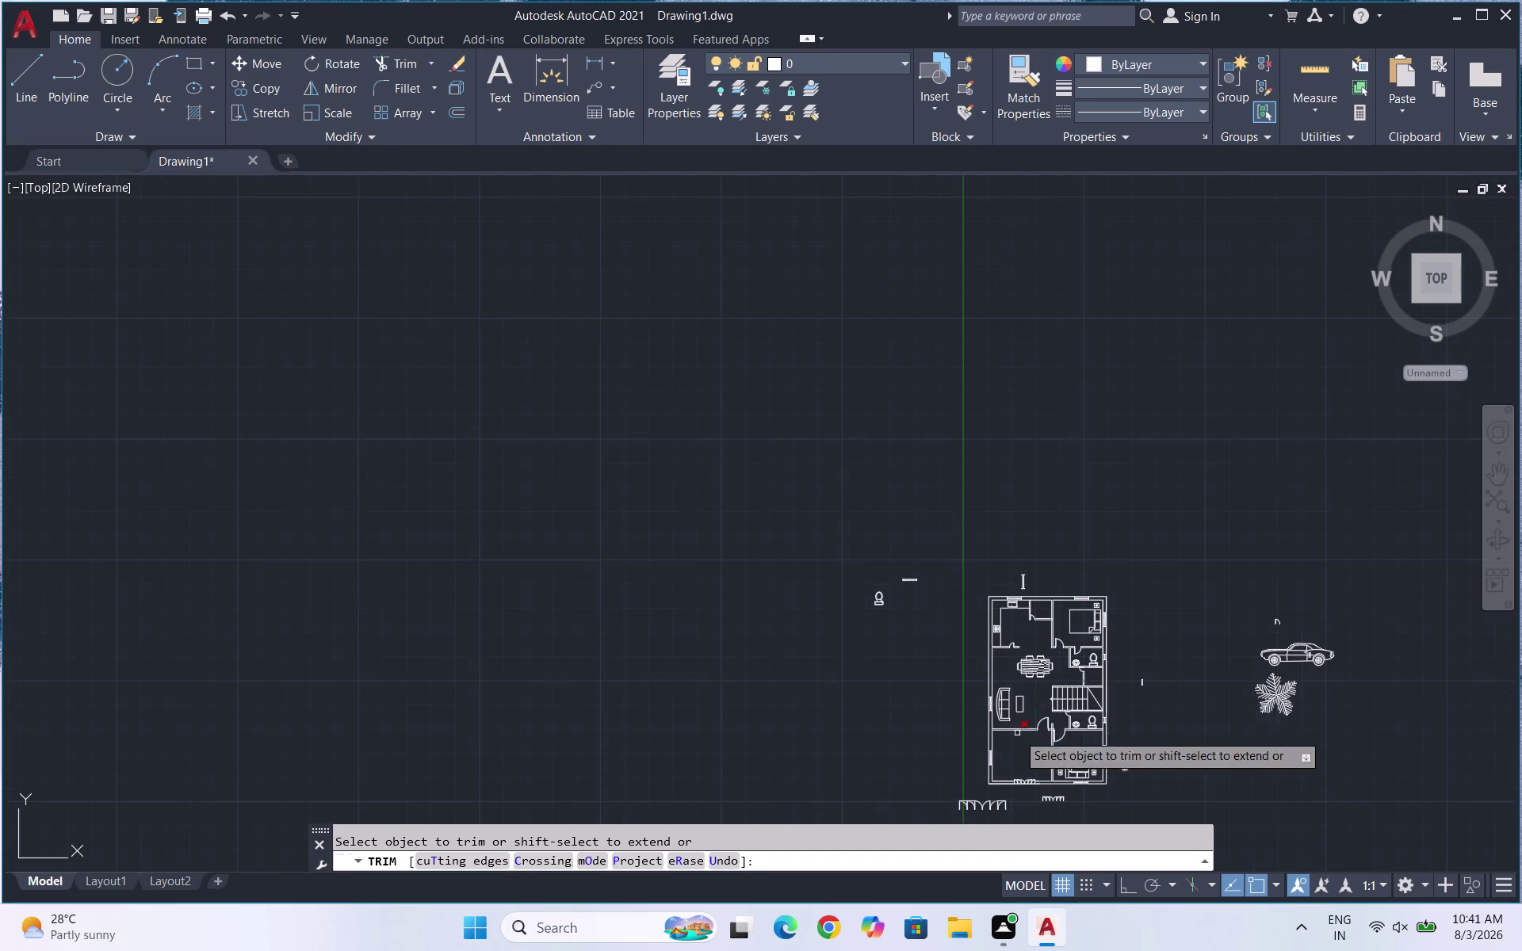
scroll(up, 3)
scroll(up, 3)
scroll(down, 3)
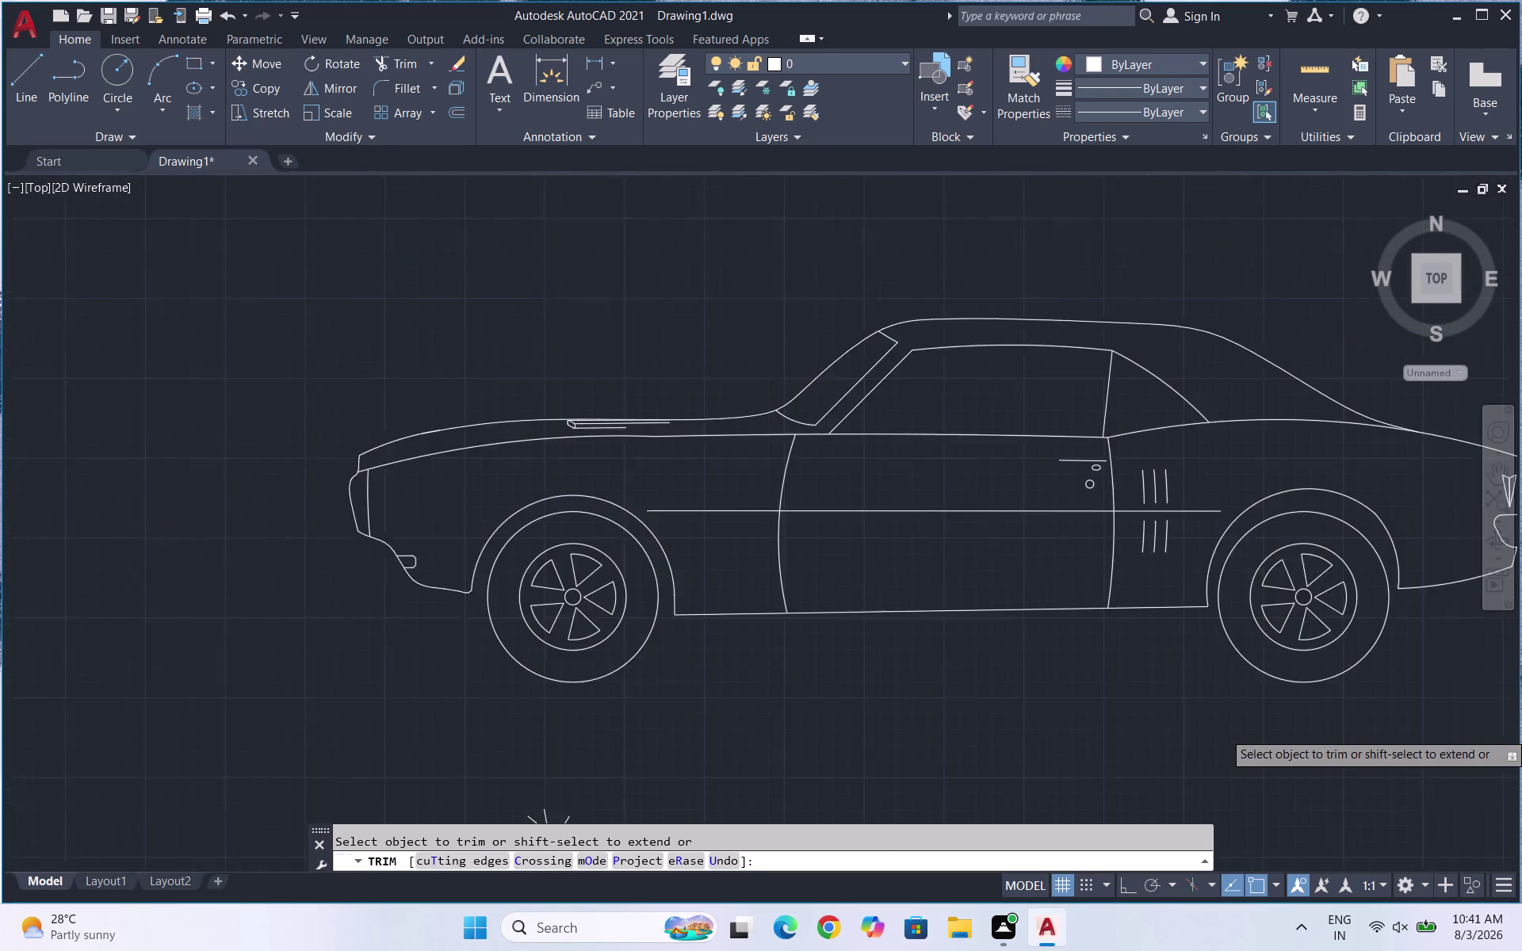
key(Escape)
drag(1247, 729, 1174, 666)
Select the car block and try its Sedan (Top), Sedan (Front) and Sports Car (Top) views.
click(976, 554)
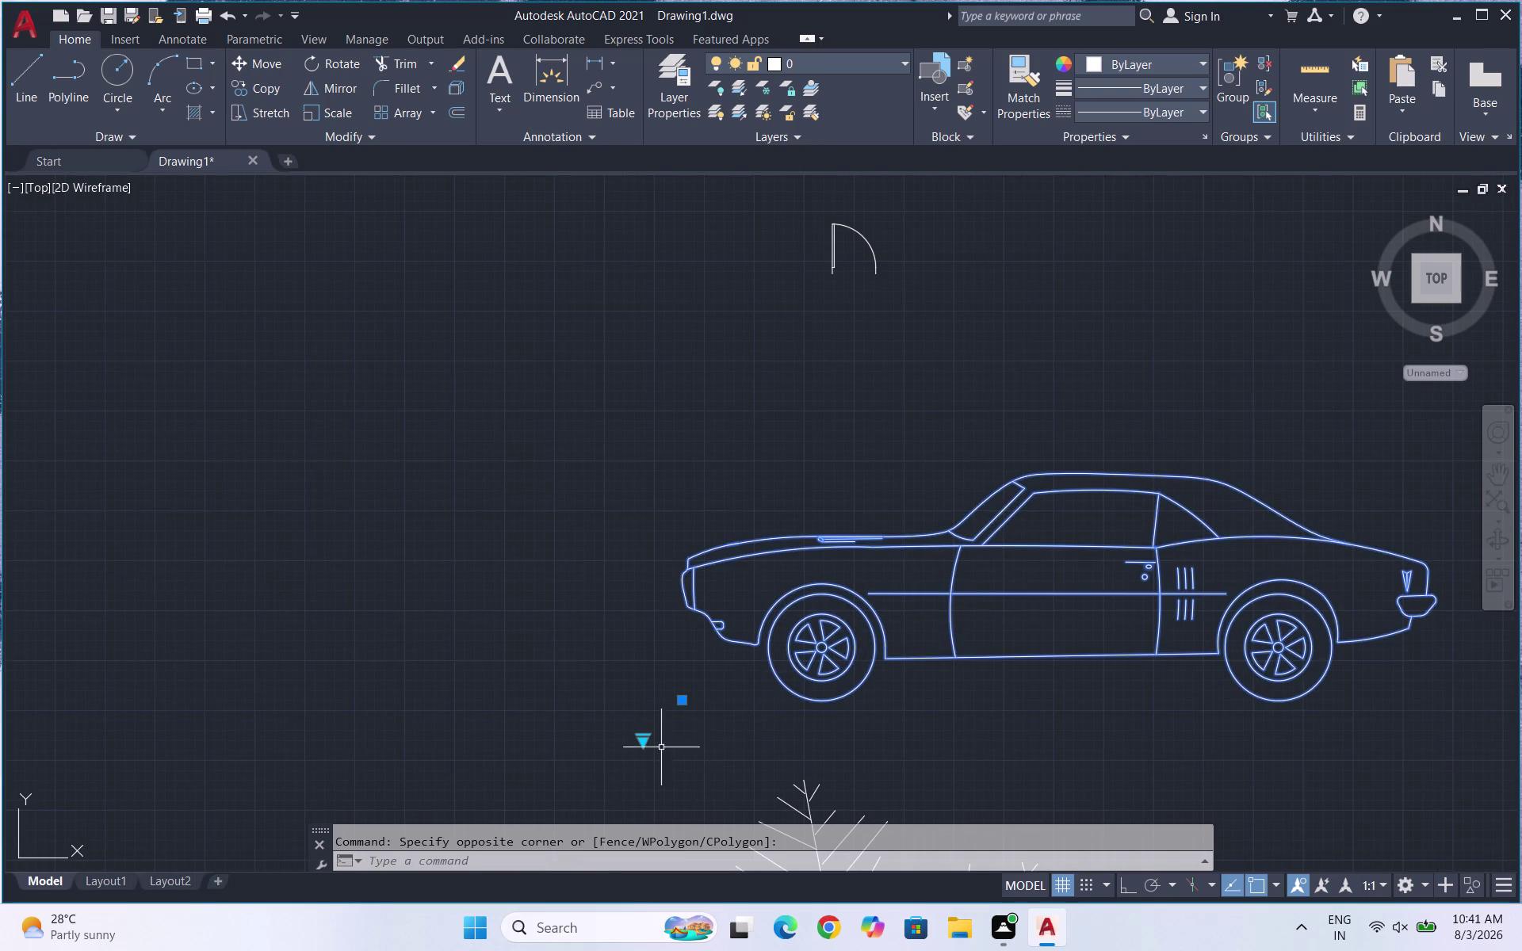
click(647, 737)
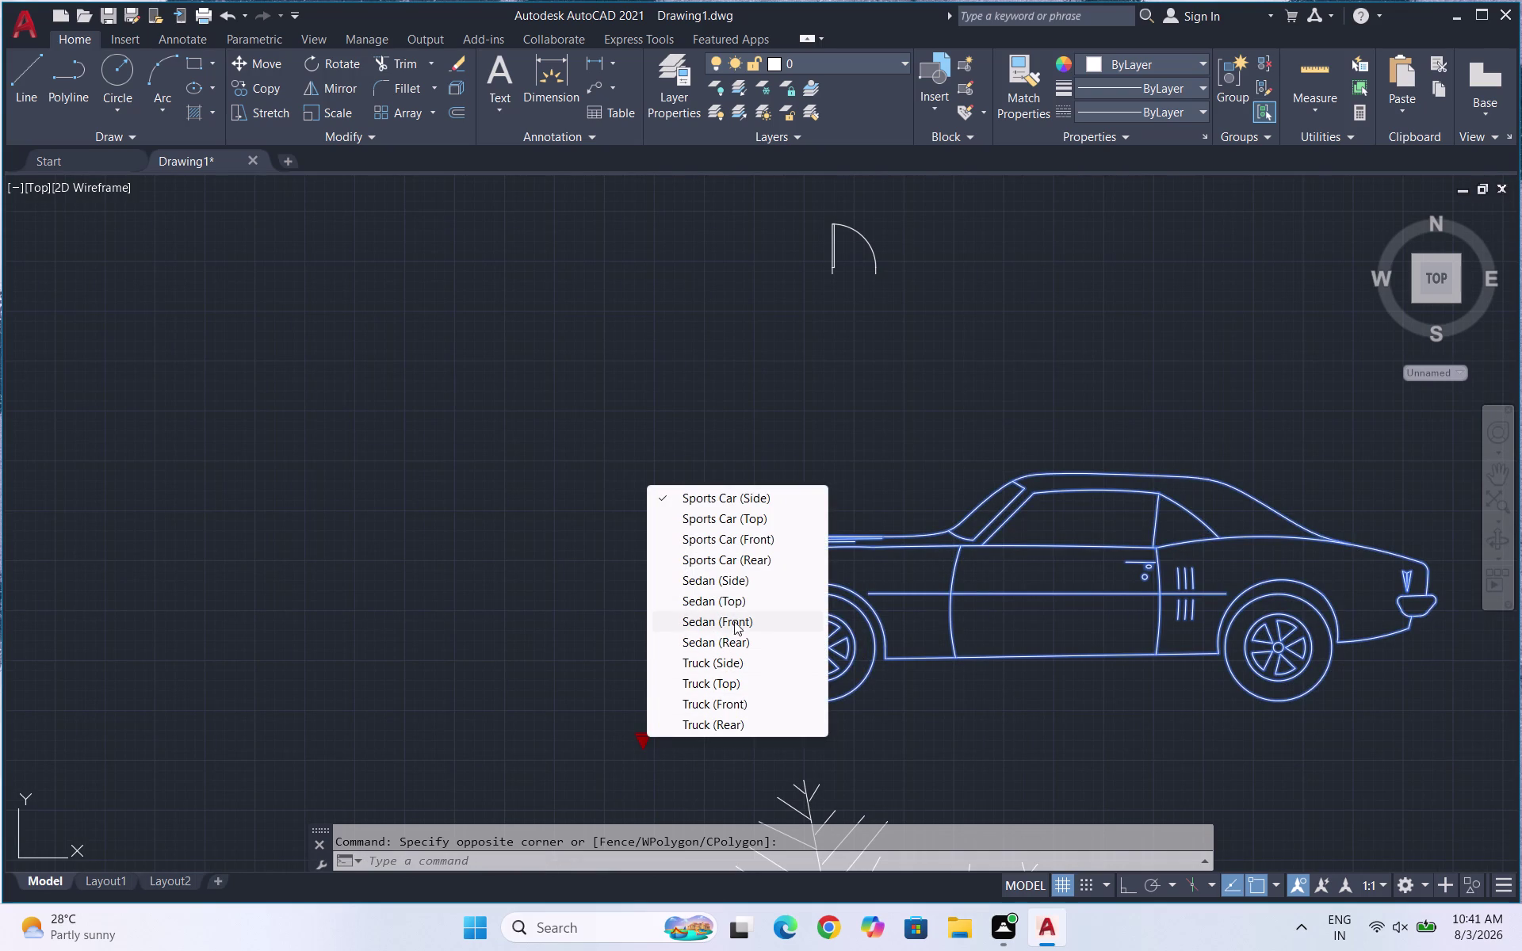
click(728, 606)
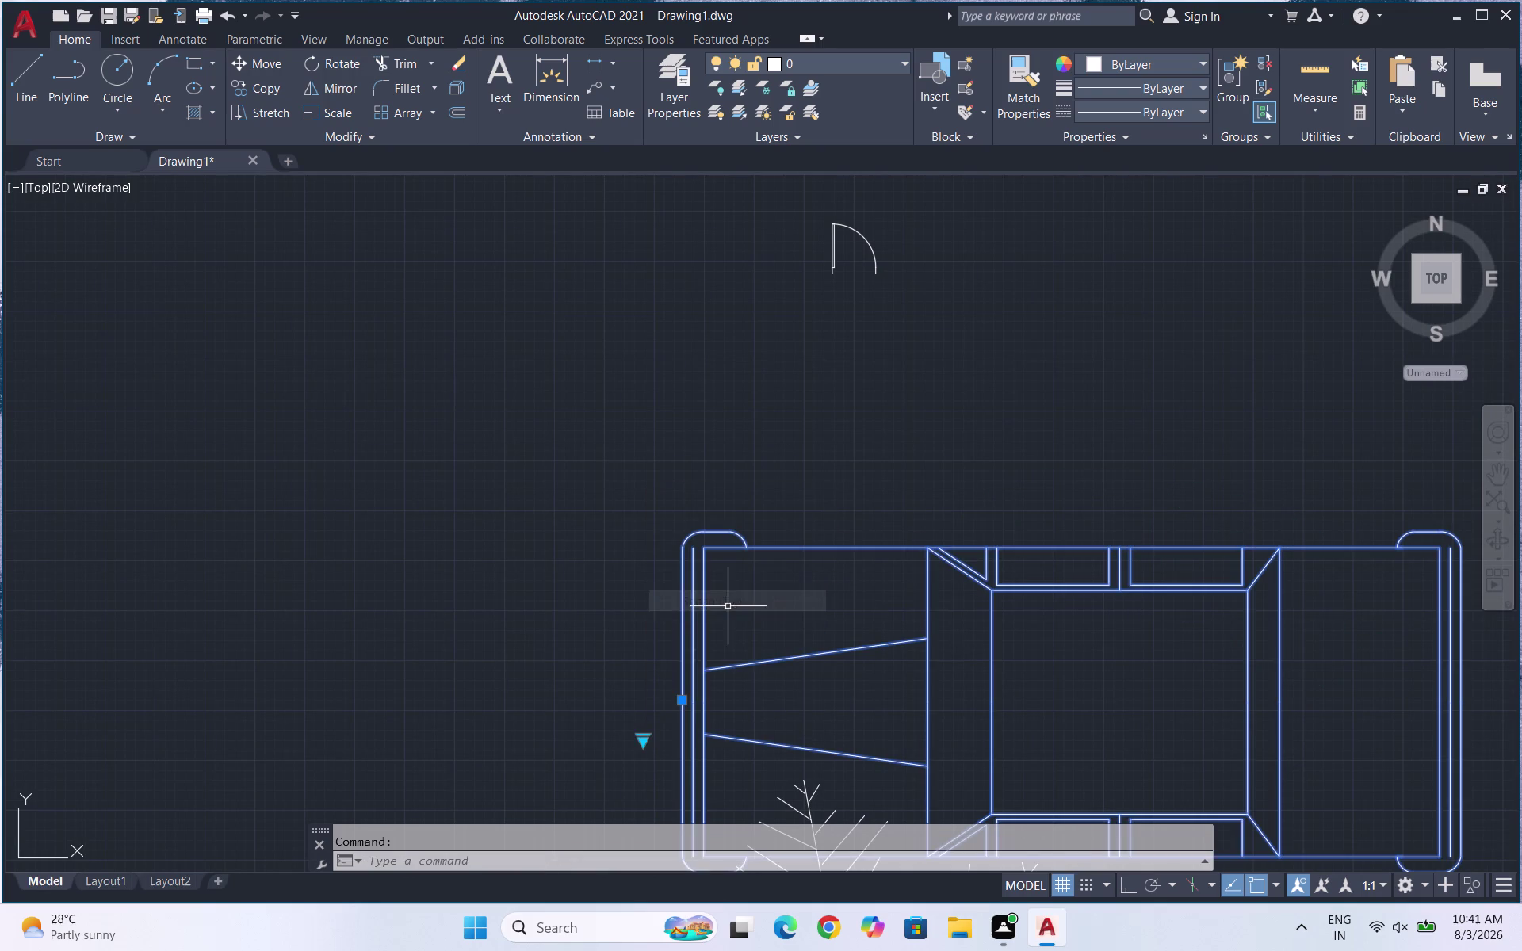
scroll(down, 3)
click(718, 656)
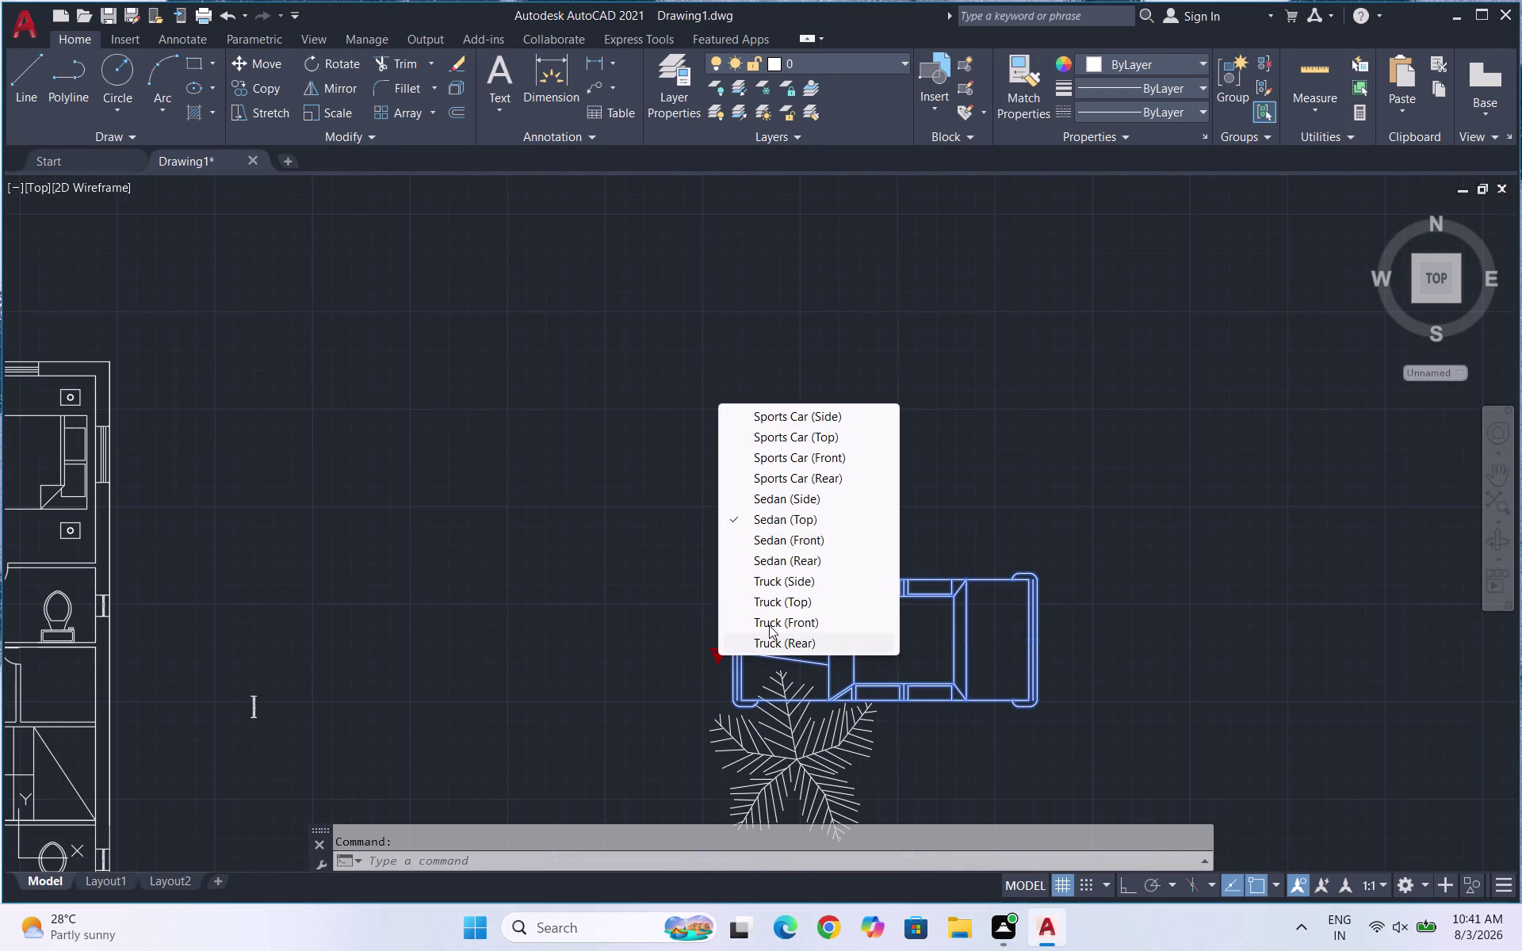
click(793, 542)
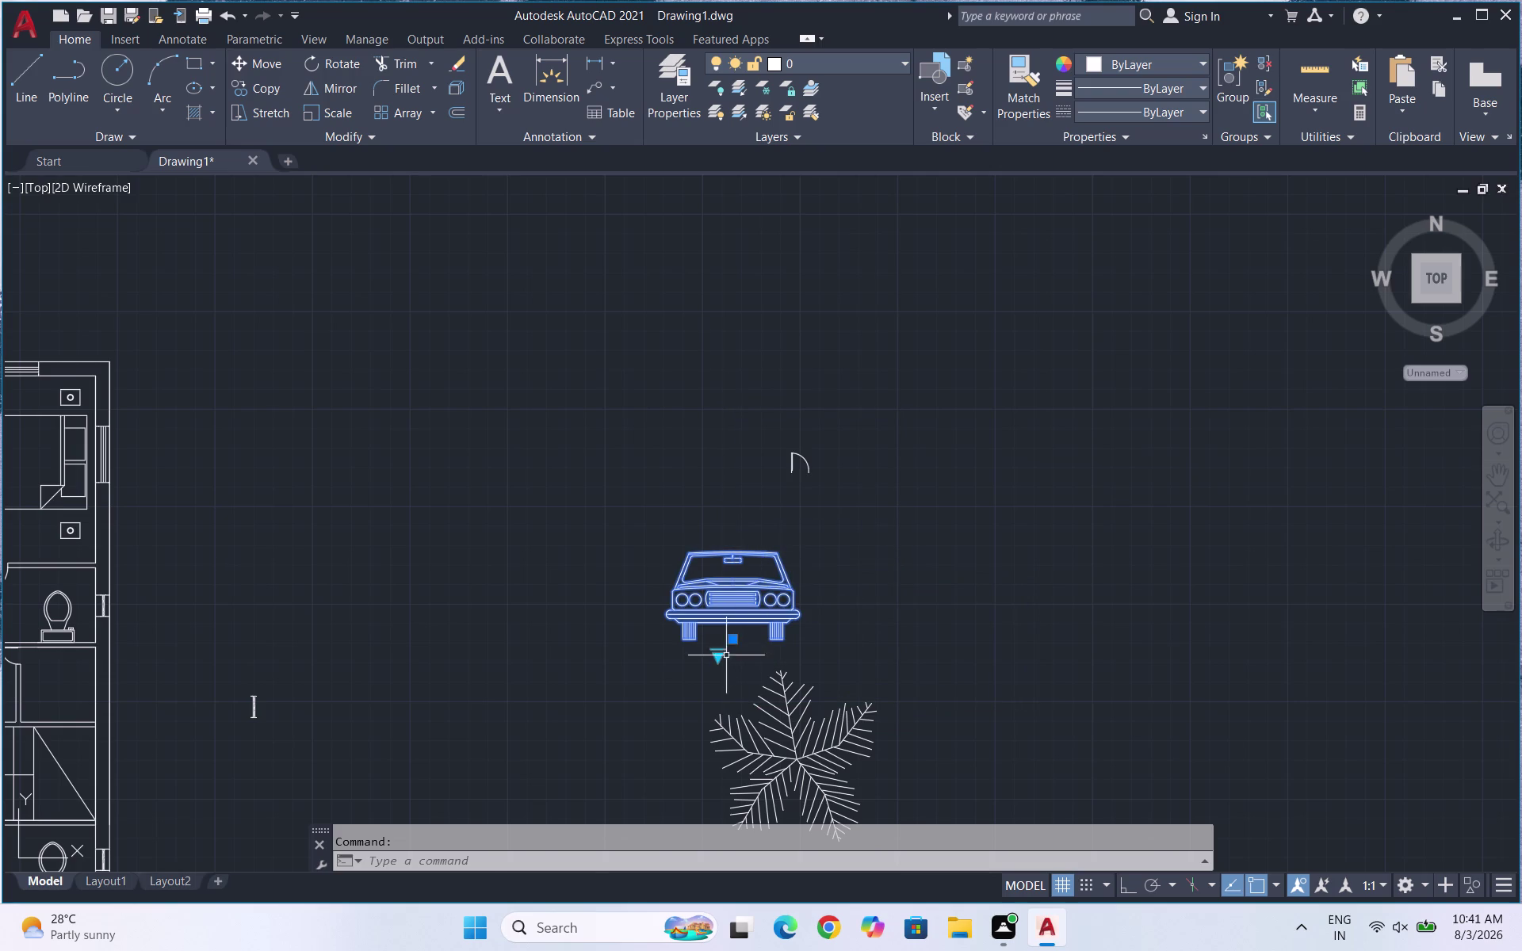
click(717, 661)
click(715, 661)
click(719, 652)
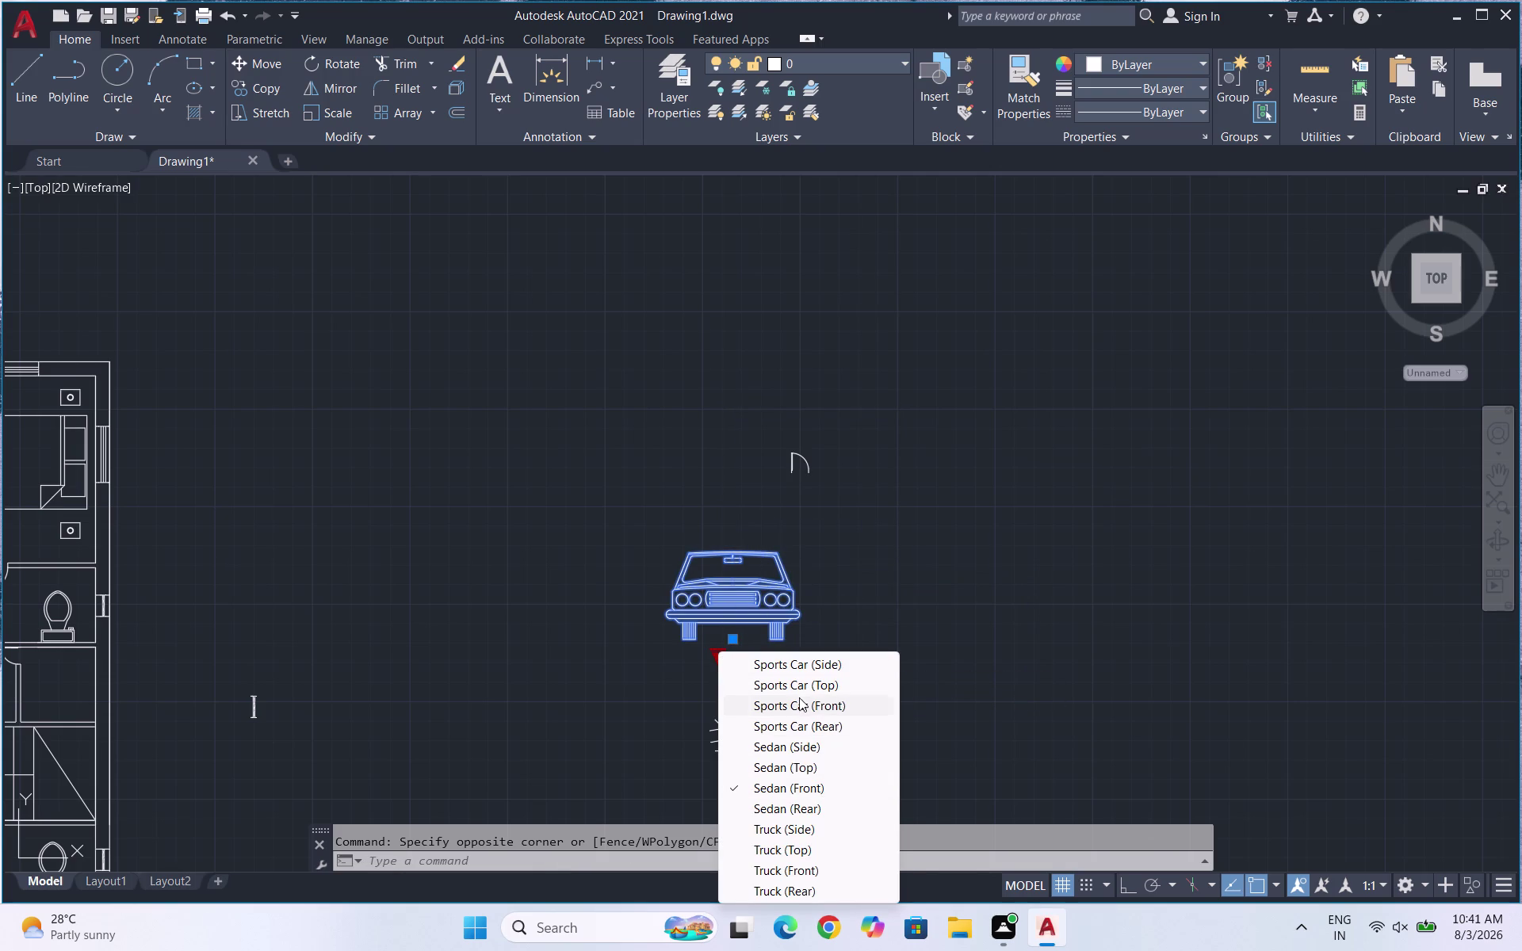
click(812, 680)
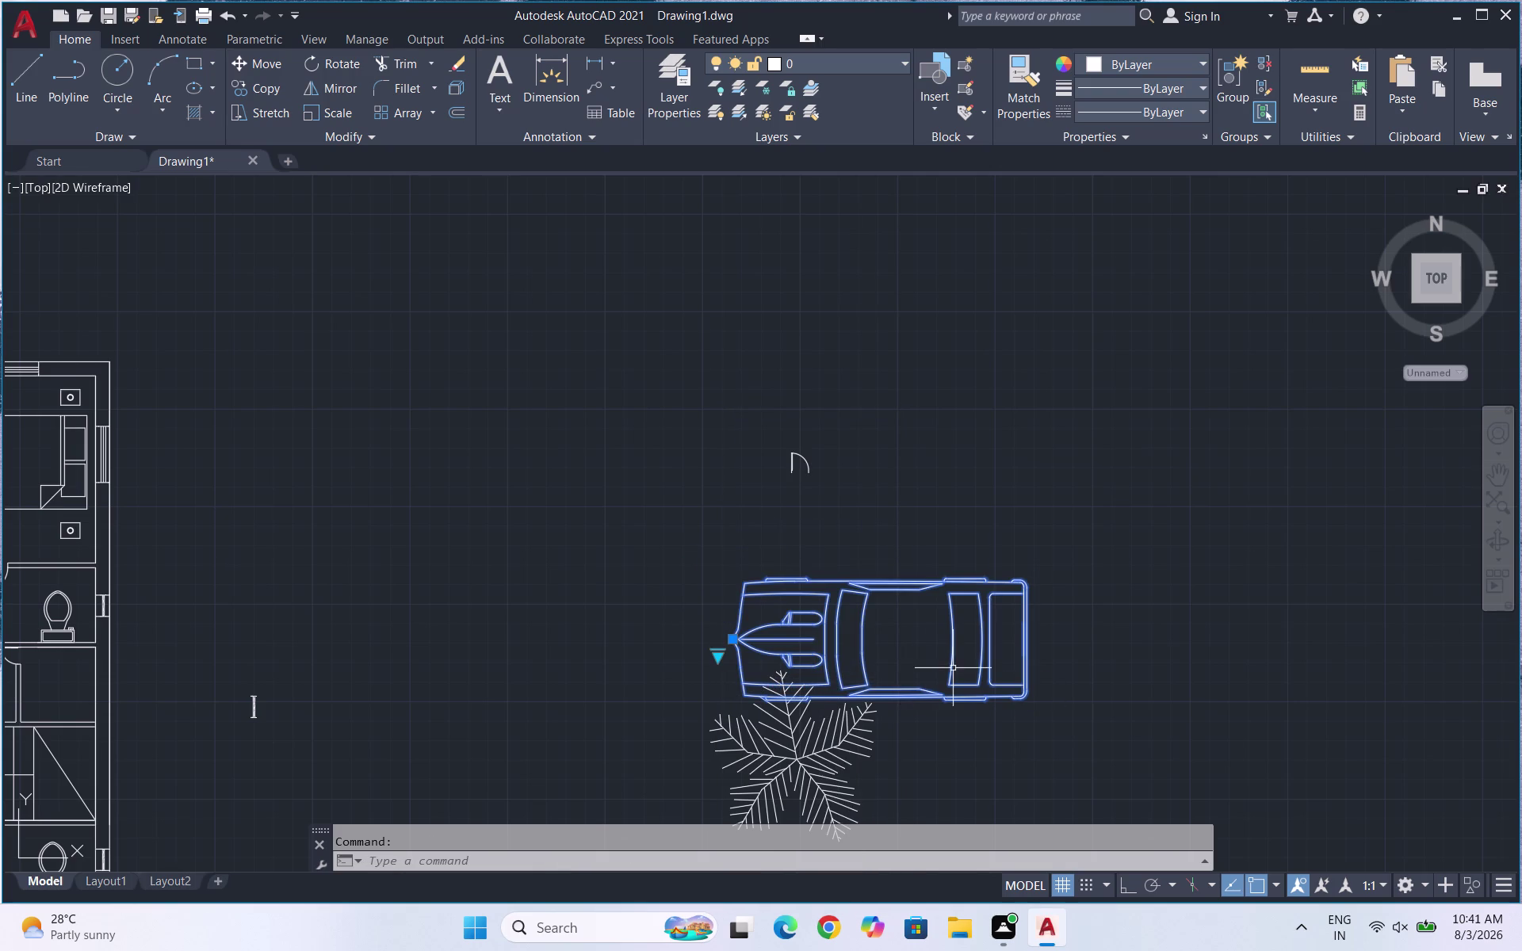
Cycle through the Truck, Sedan and Sports Car views, ending on the top view.
click(714, 656)
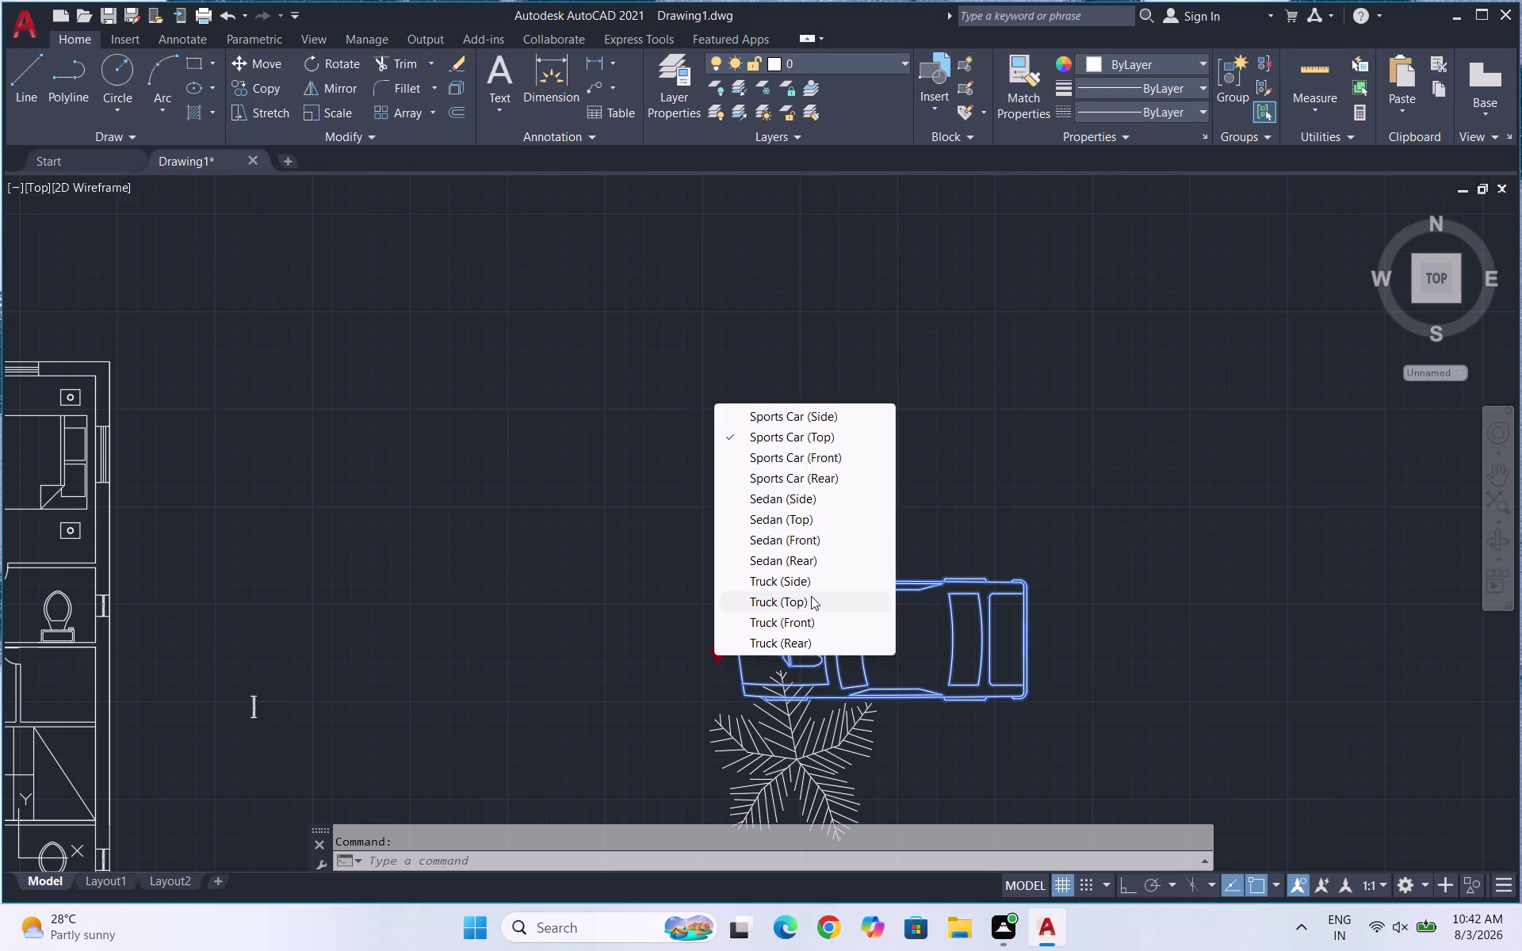
click(812, 617)
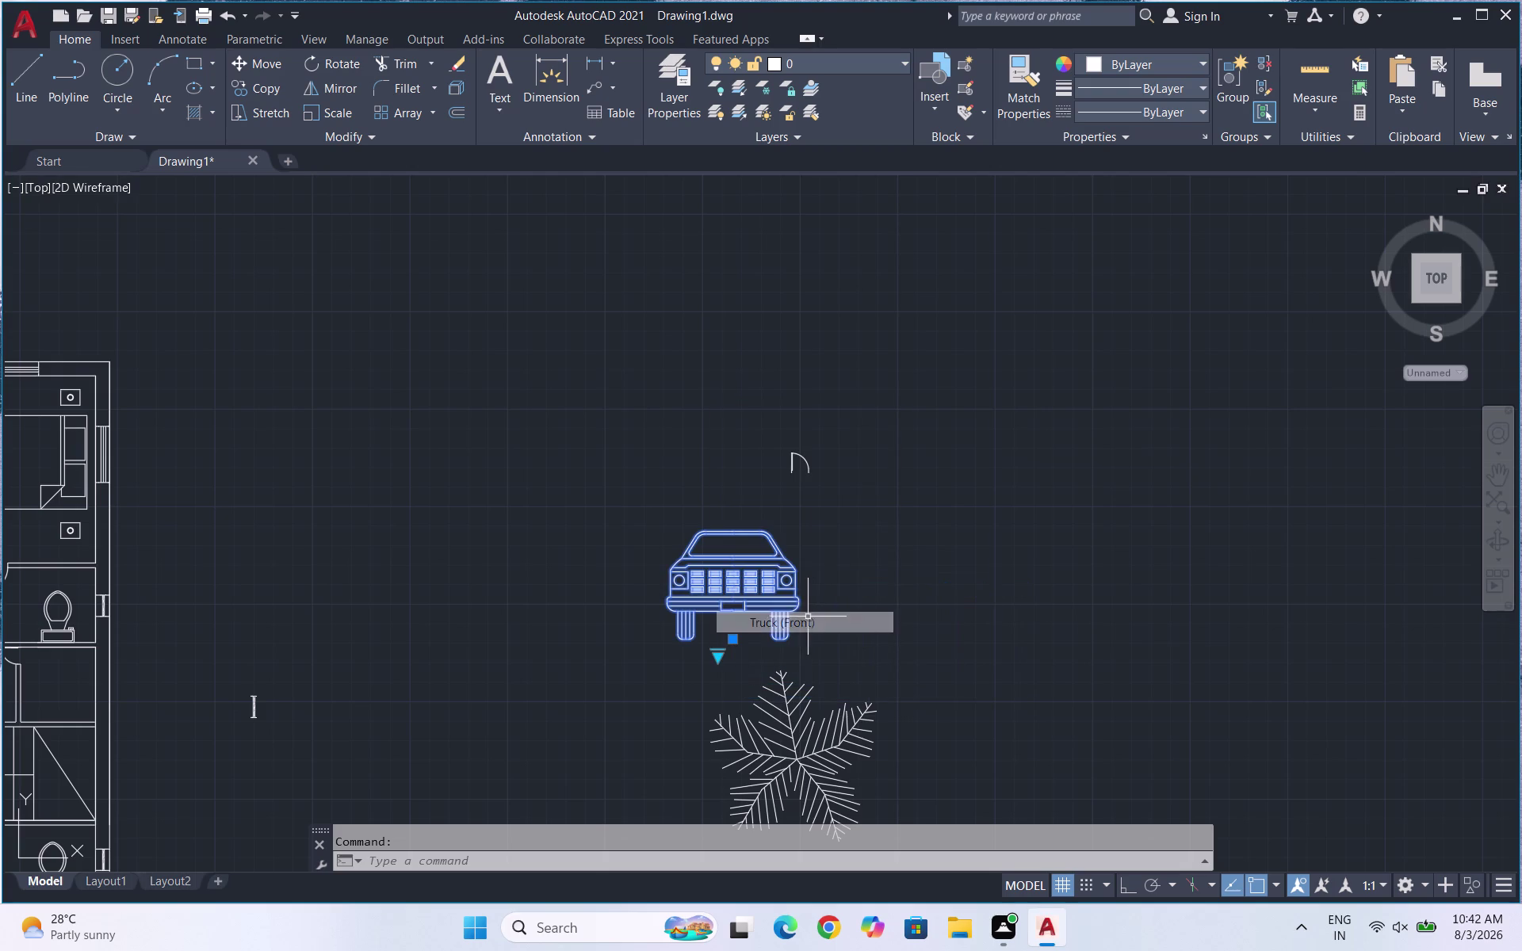
click(719, 647)
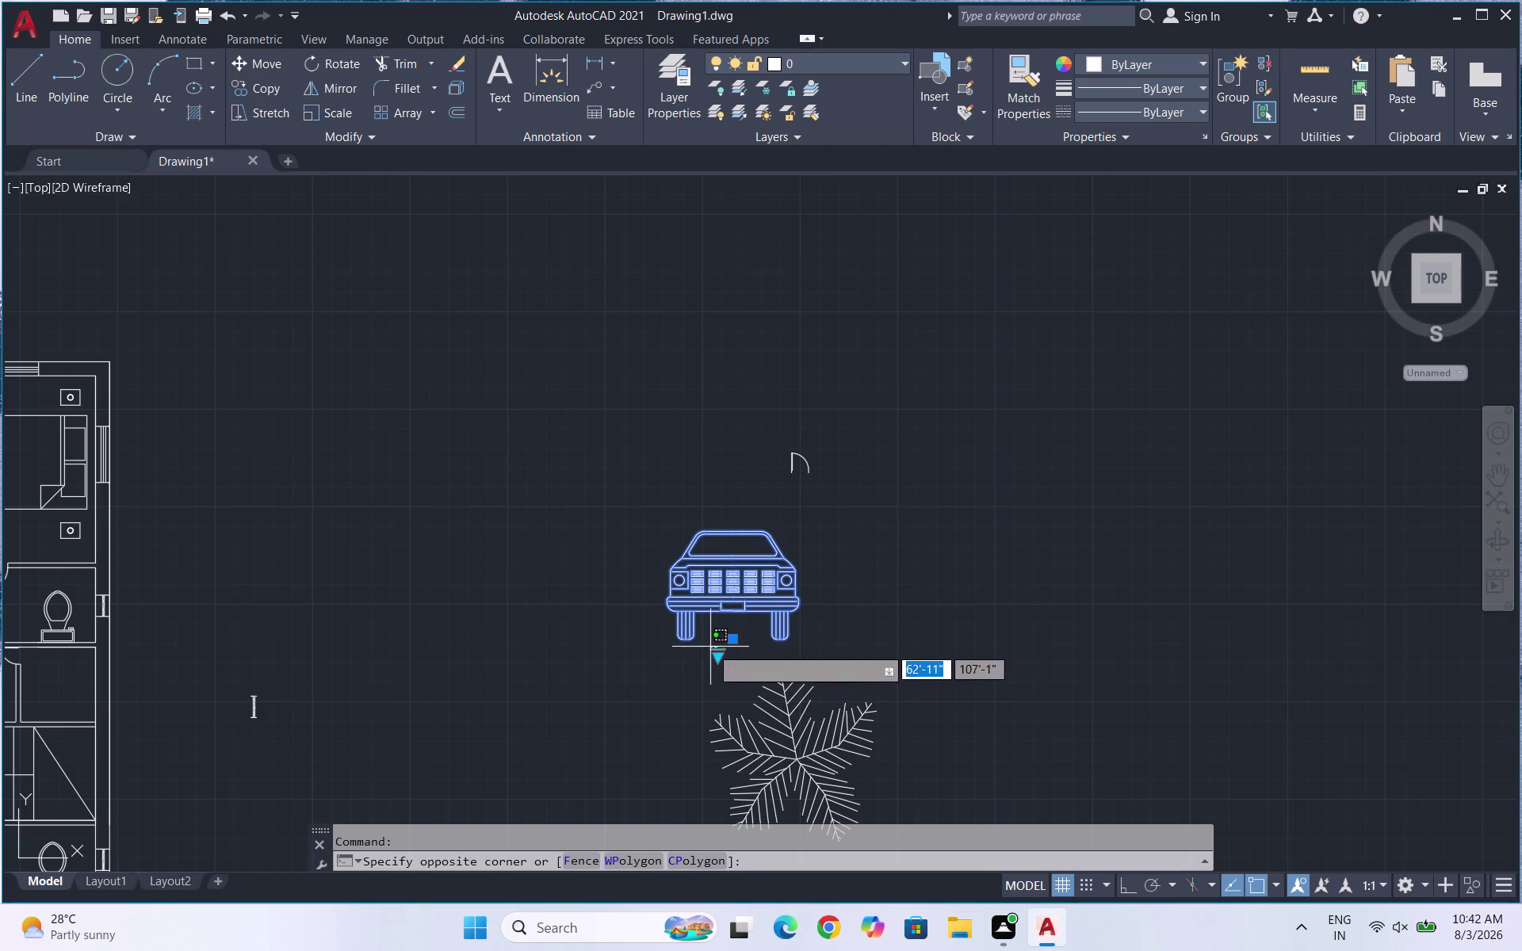
double_click(719, 658)
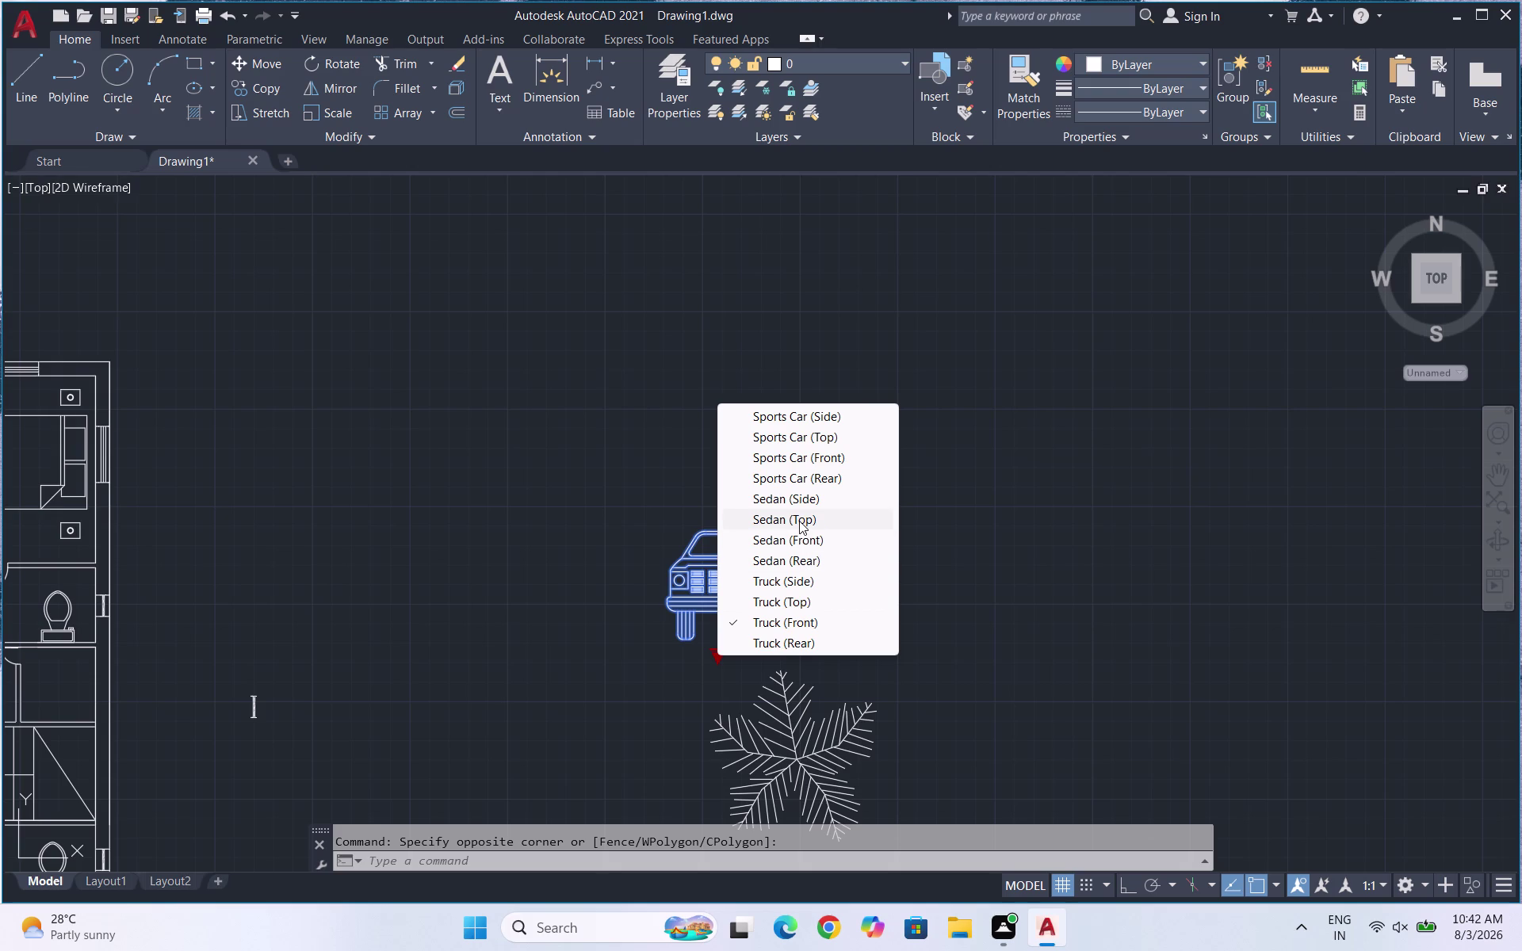
click(799, 522)
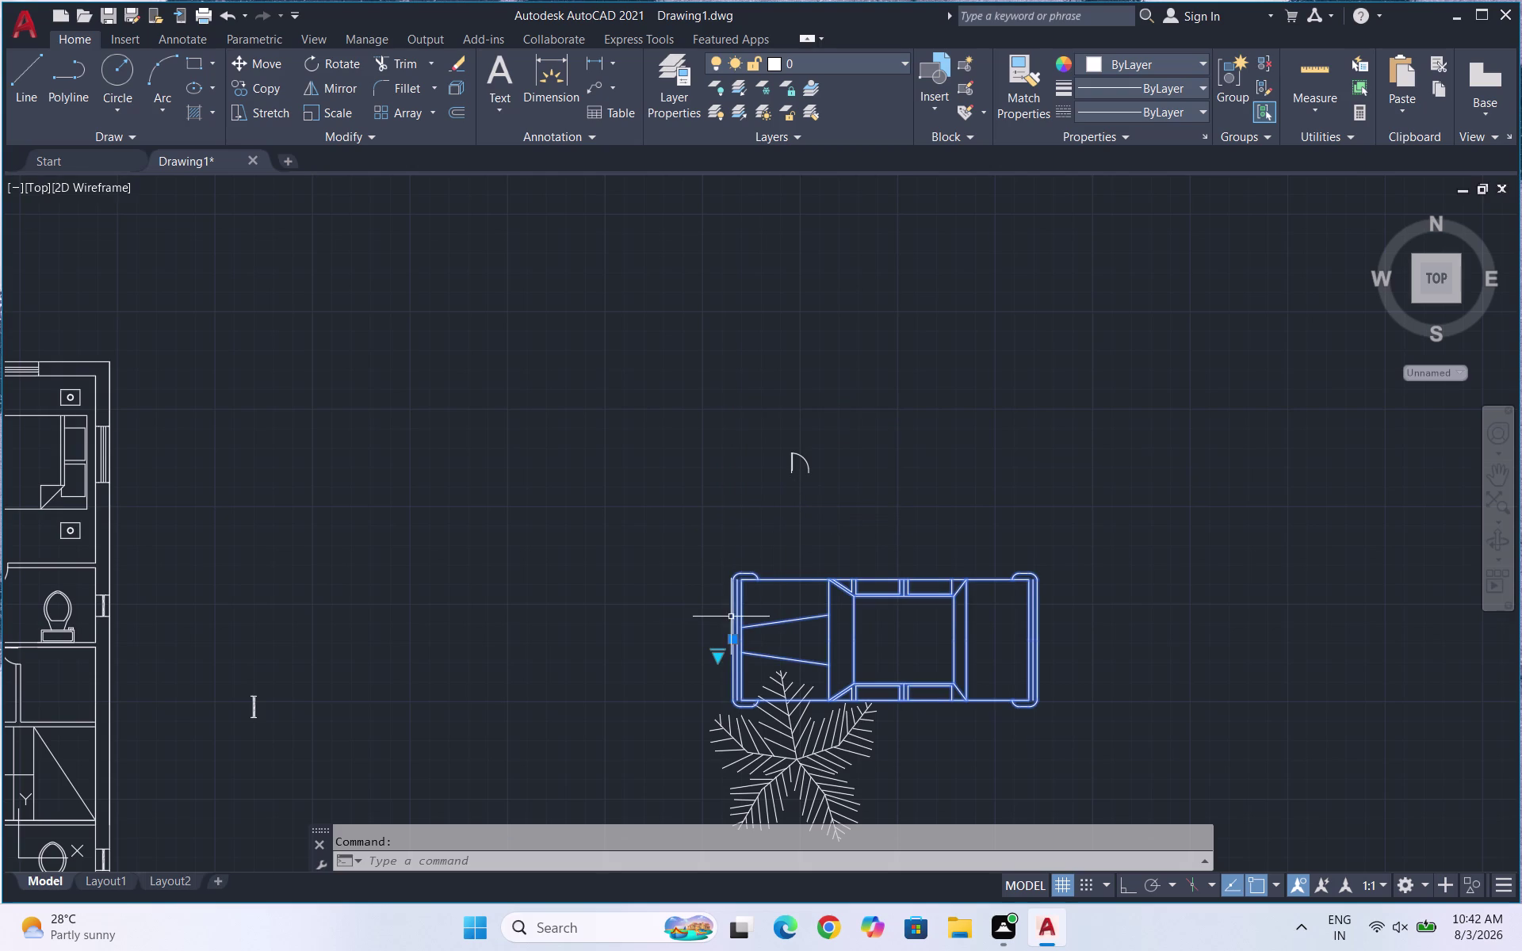
click(719, 656)
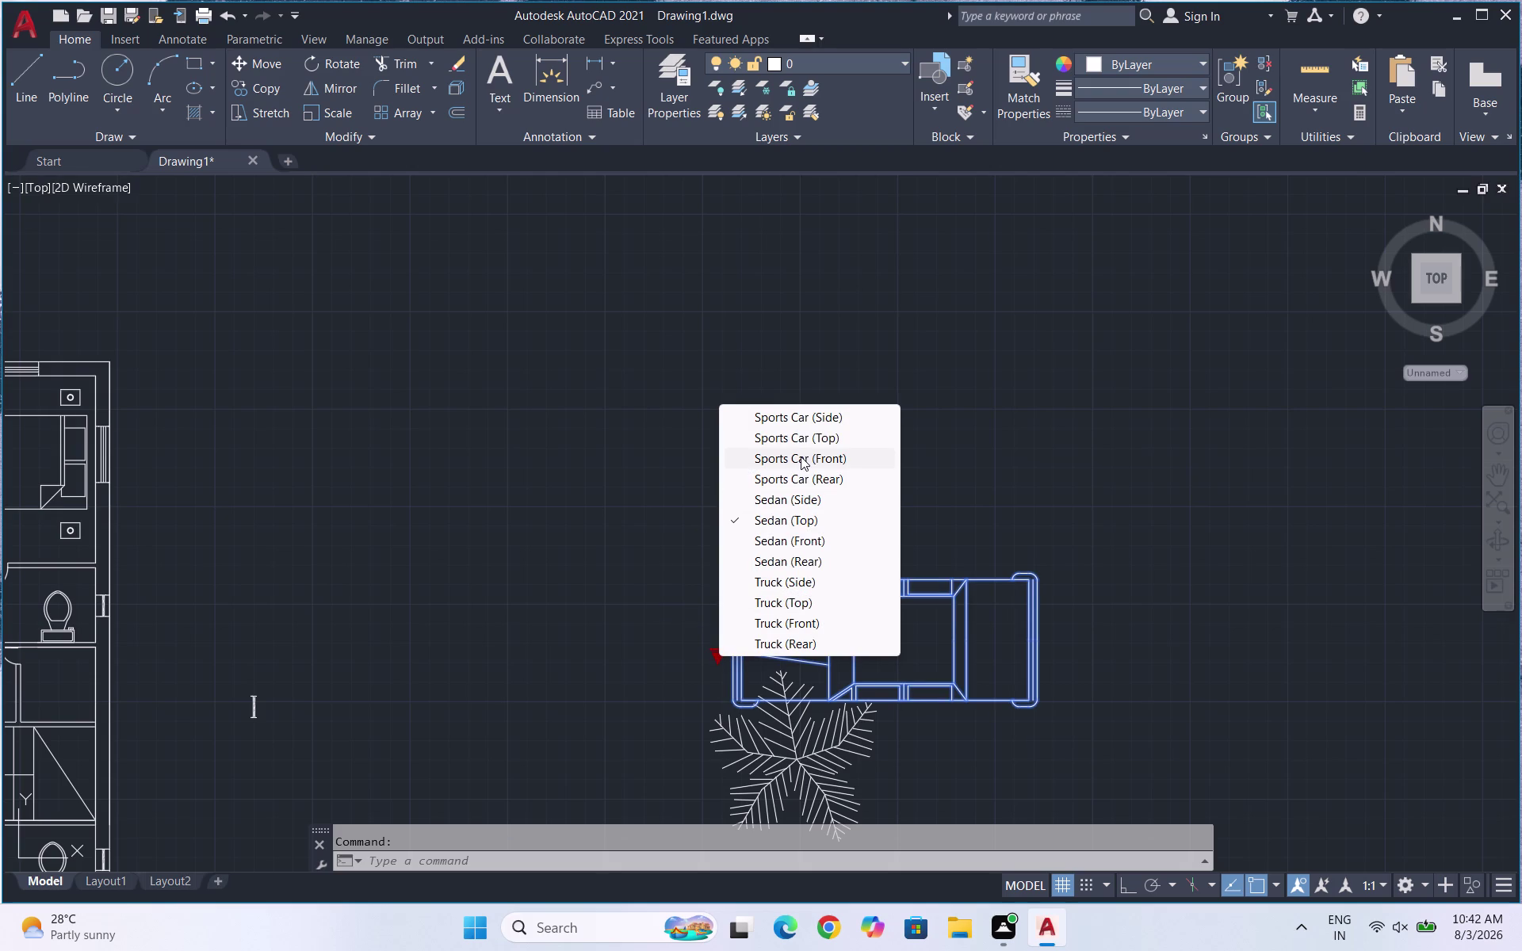
click(807, 460)
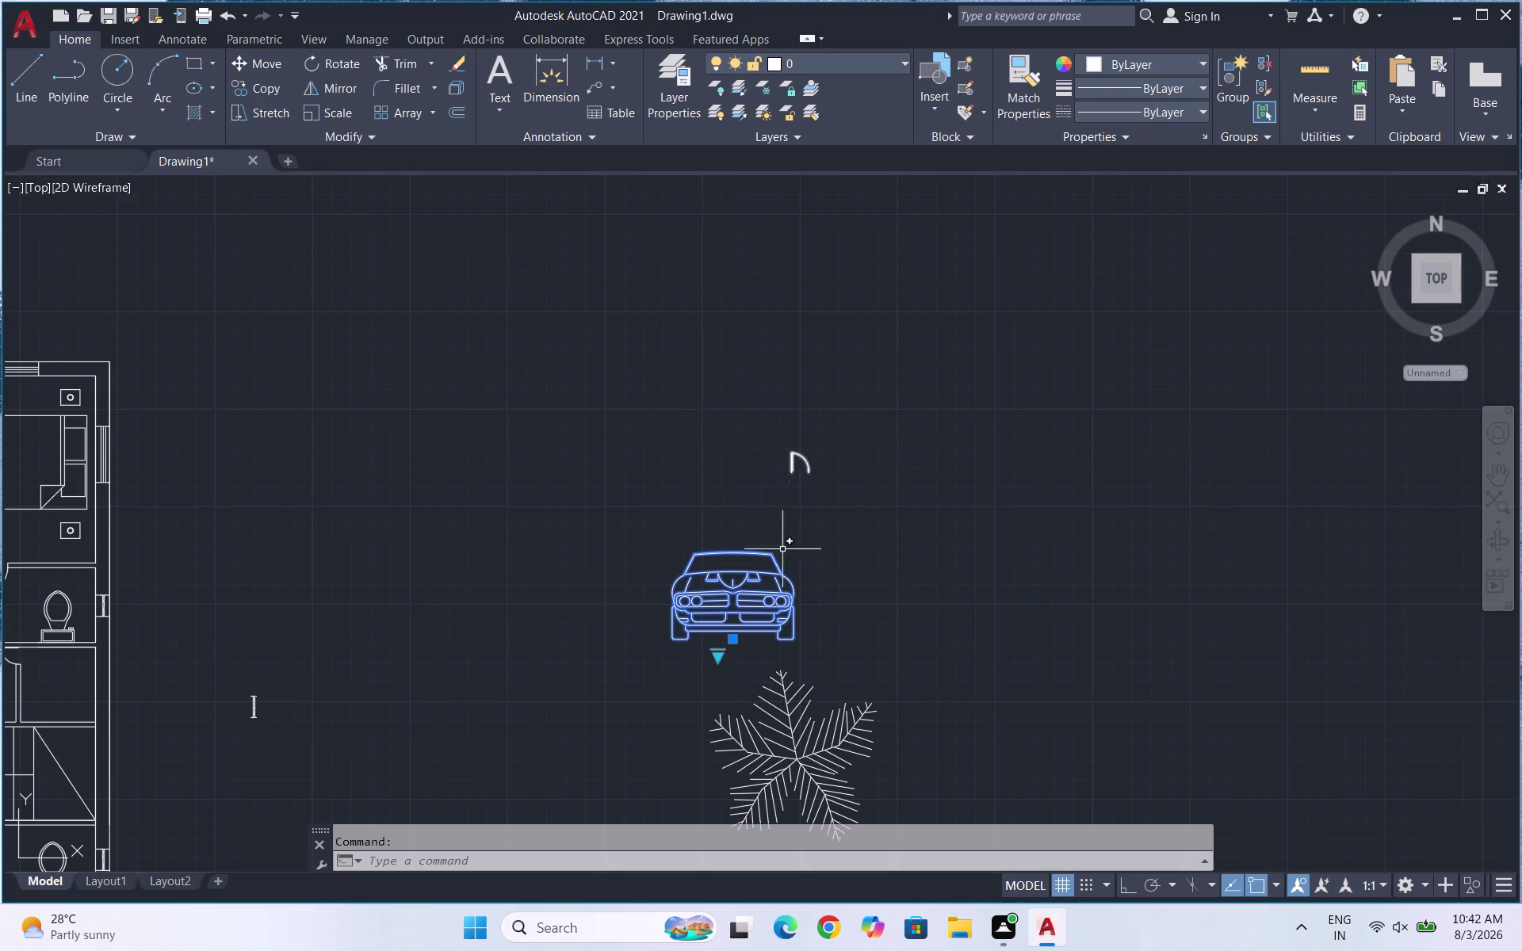
click(718, 656)
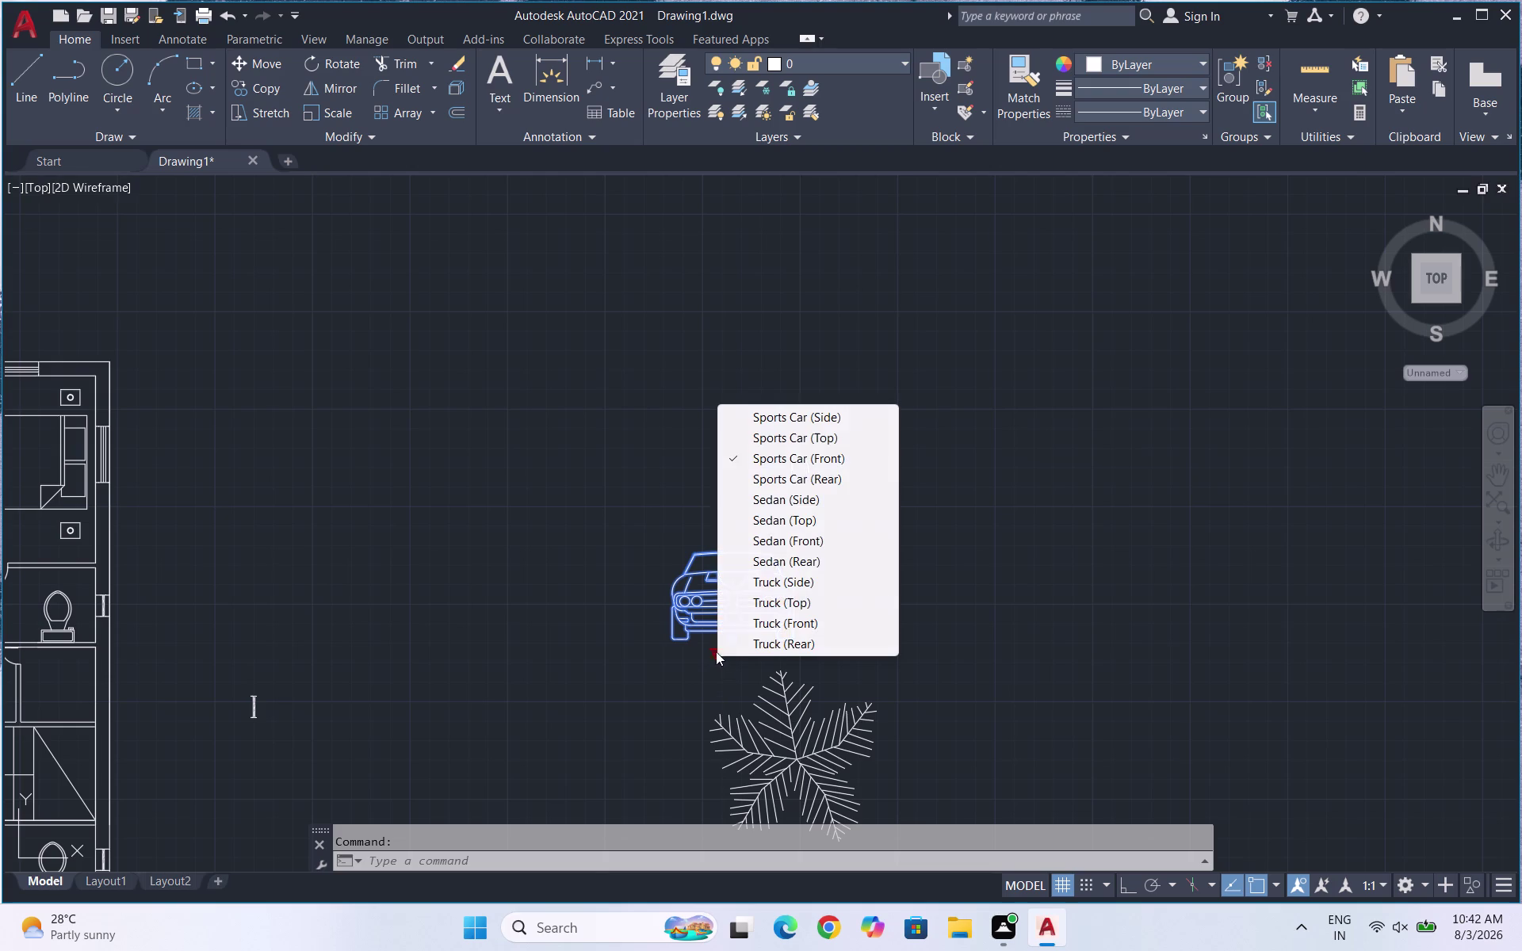
click(805, 455)
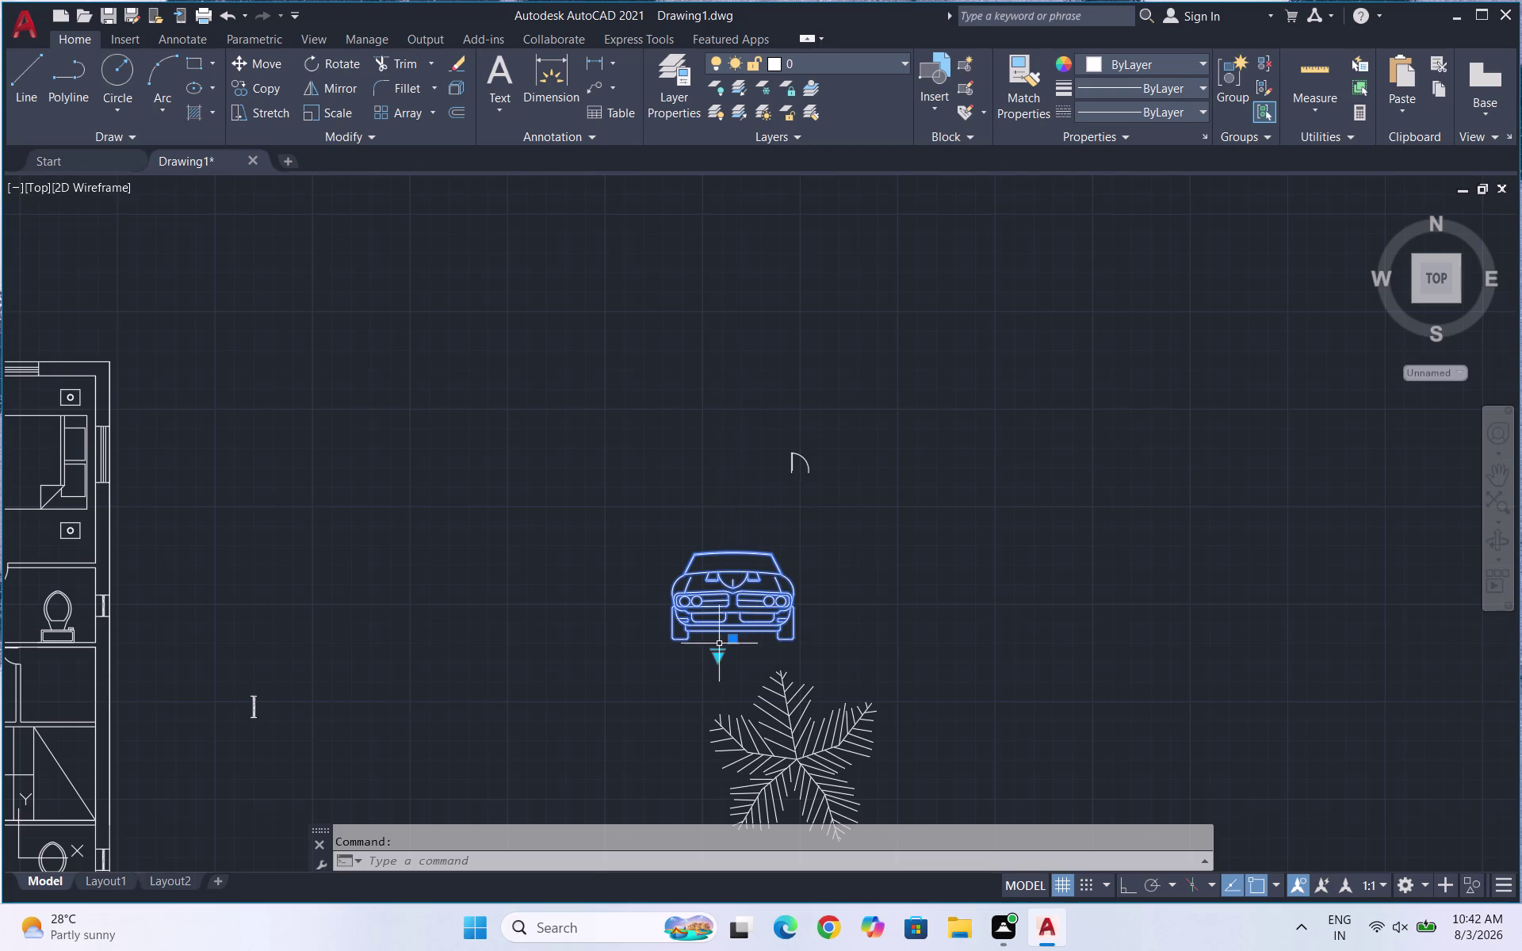
click(713, 654)
click(819, 429)
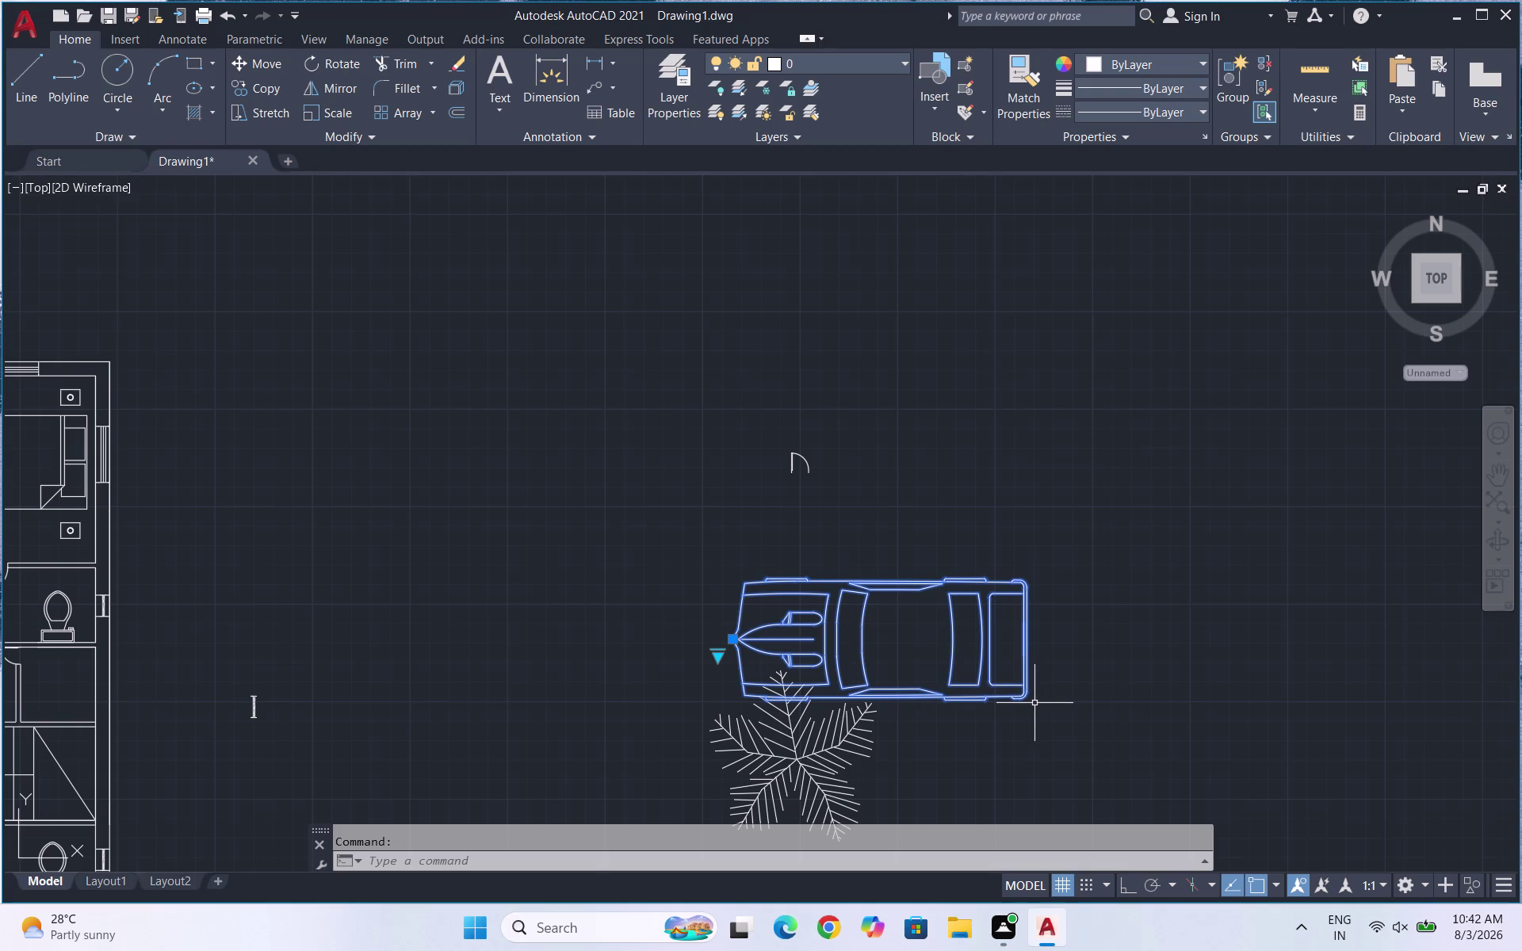
Rotate the car 90° about its nose with Ortho on.
text(RO)
key(Return)
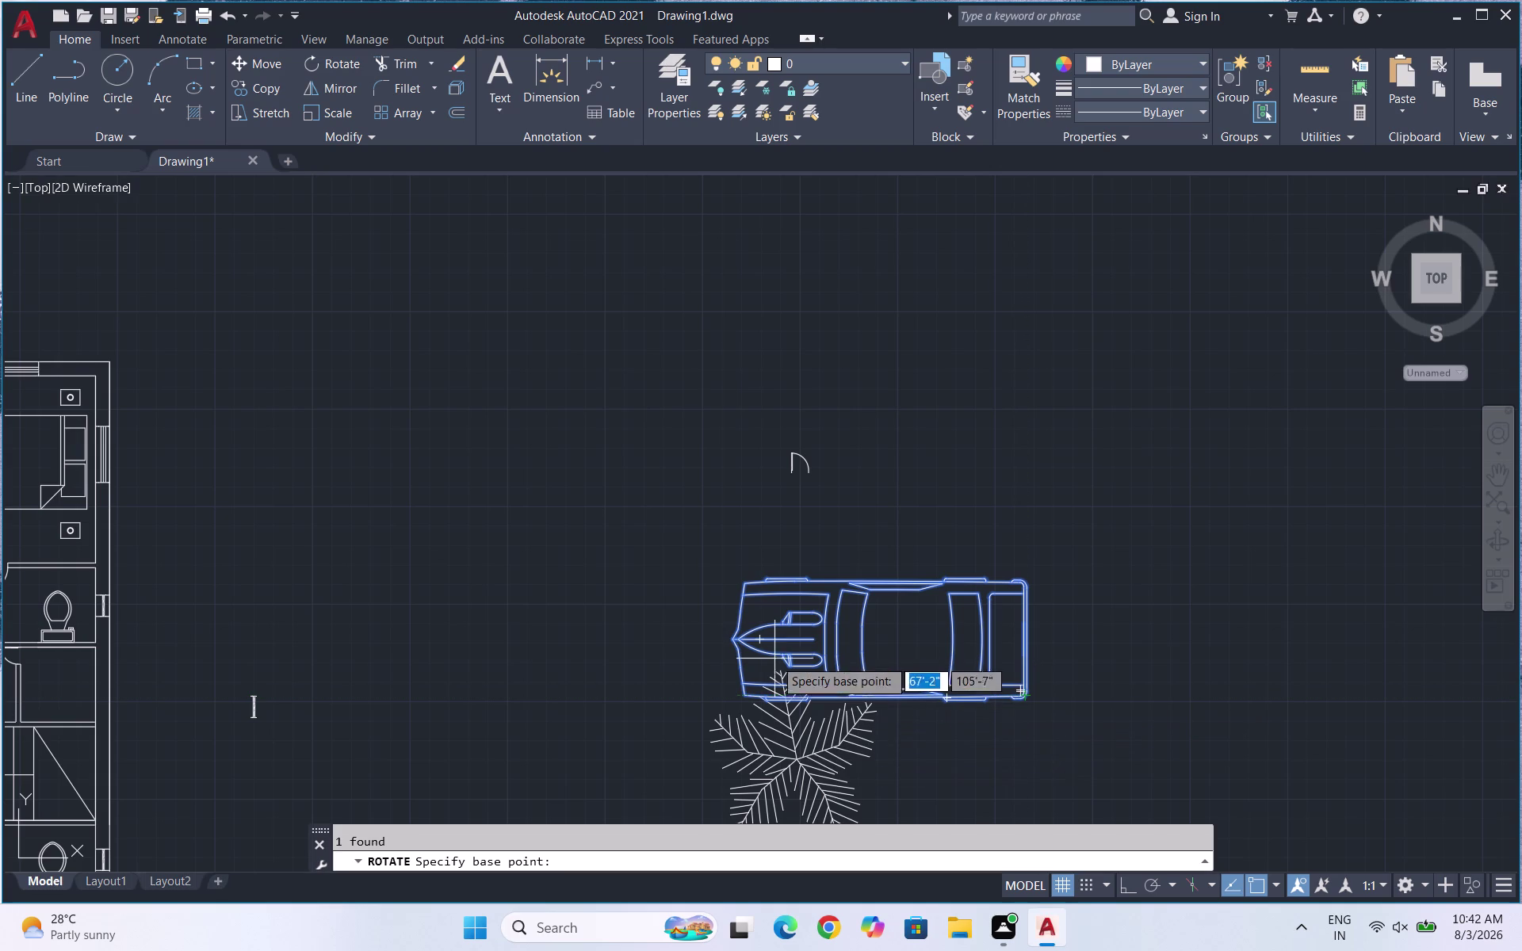
click(726, 638)
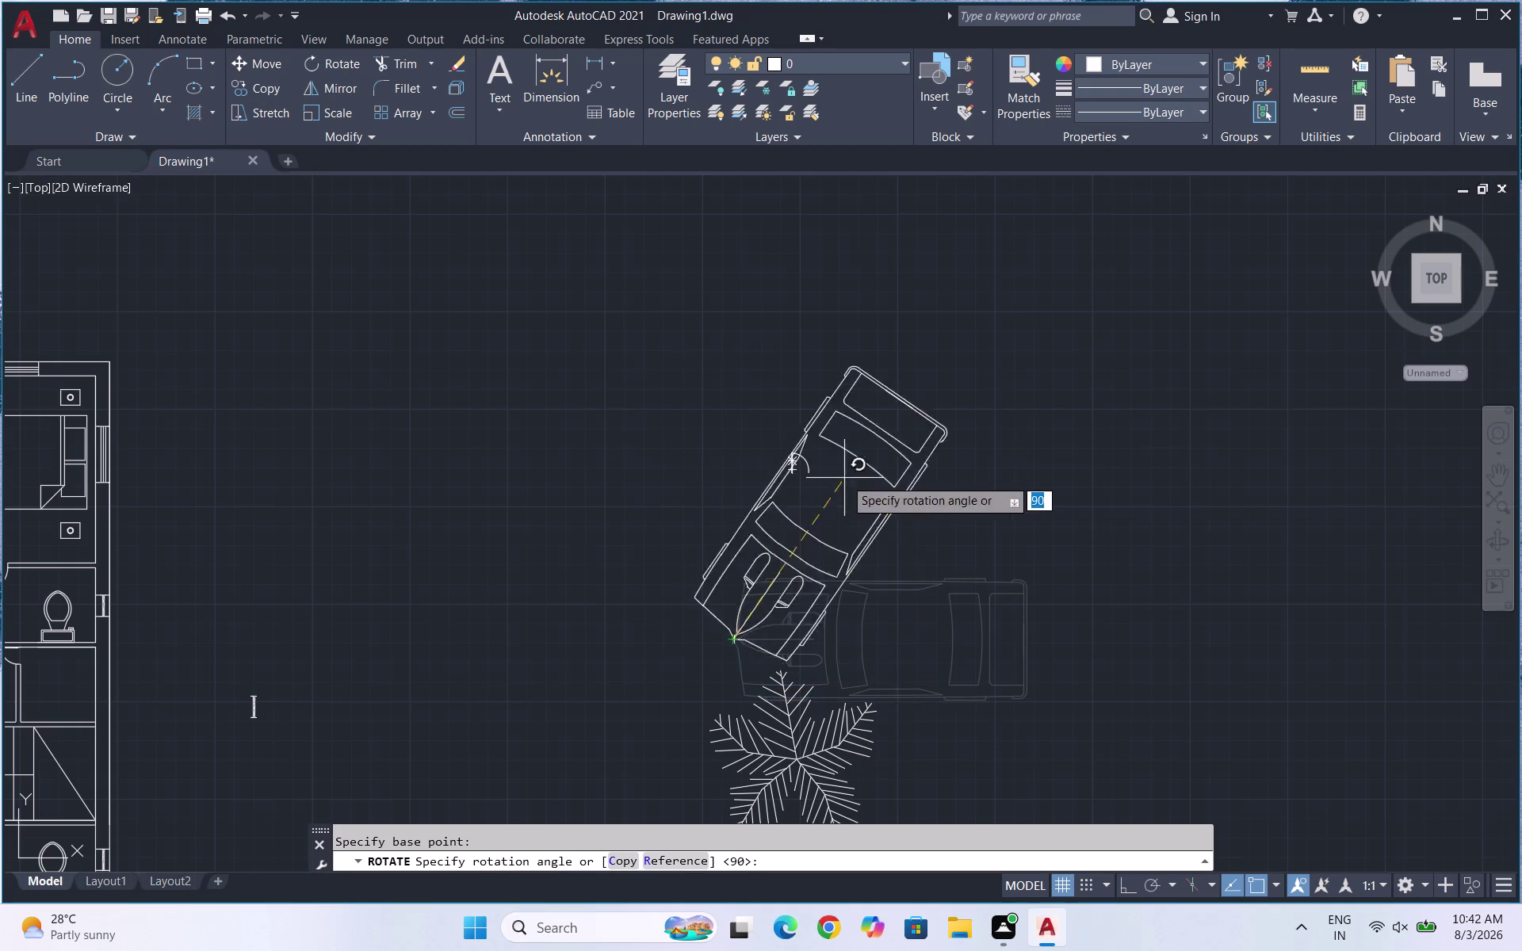
key(F8)
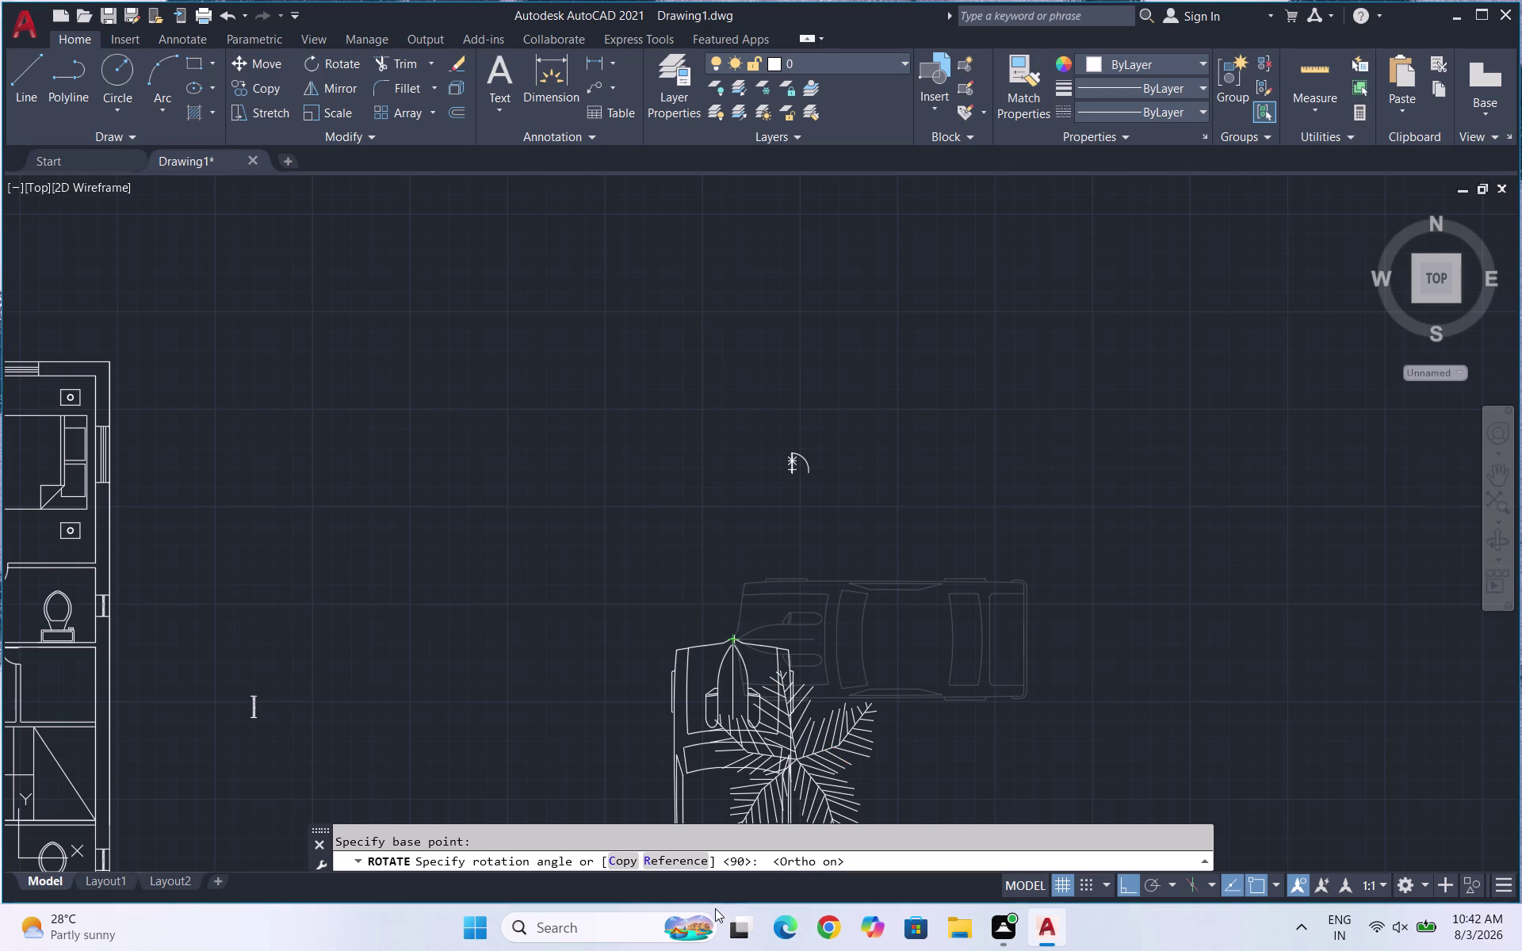
click(709, 905)
click(660, 657)
key(Escape)
drag(1006, 699, 988, 677)
click(892, 589)
Move the car higher up the drawing.
key(m)
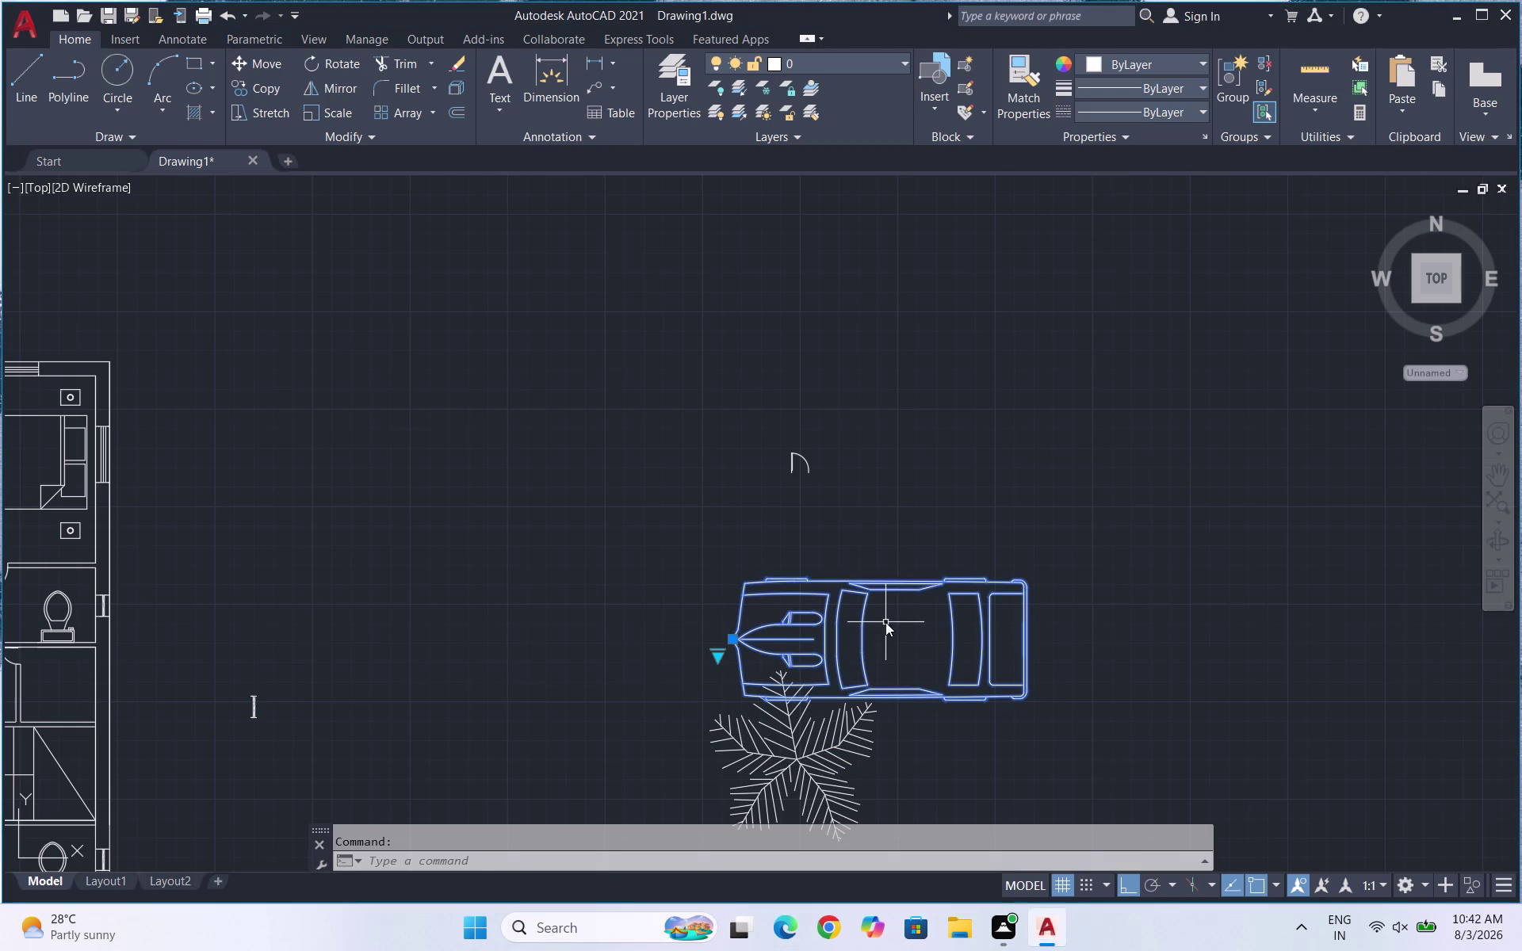
key(Return)
drag(905, 612, 926, 583)
click(1032, 319)
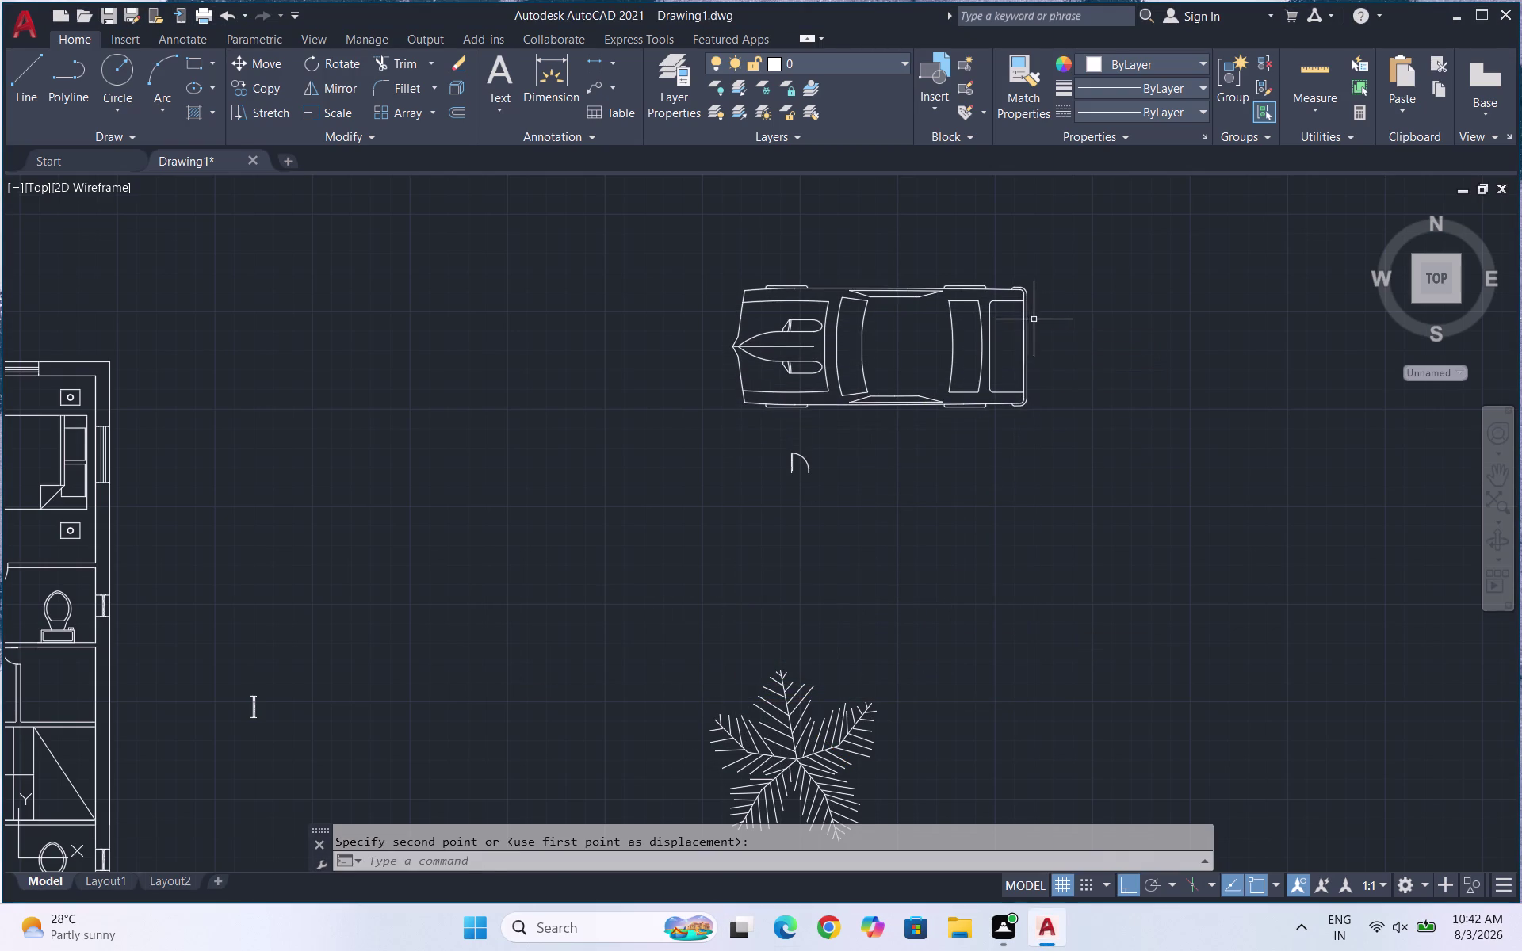
key(Escape)
Rotate the car upright again about its nose, nose pointing up.
drag(1056, 421, 1014, 396)
click(787, 283)
text(RO)
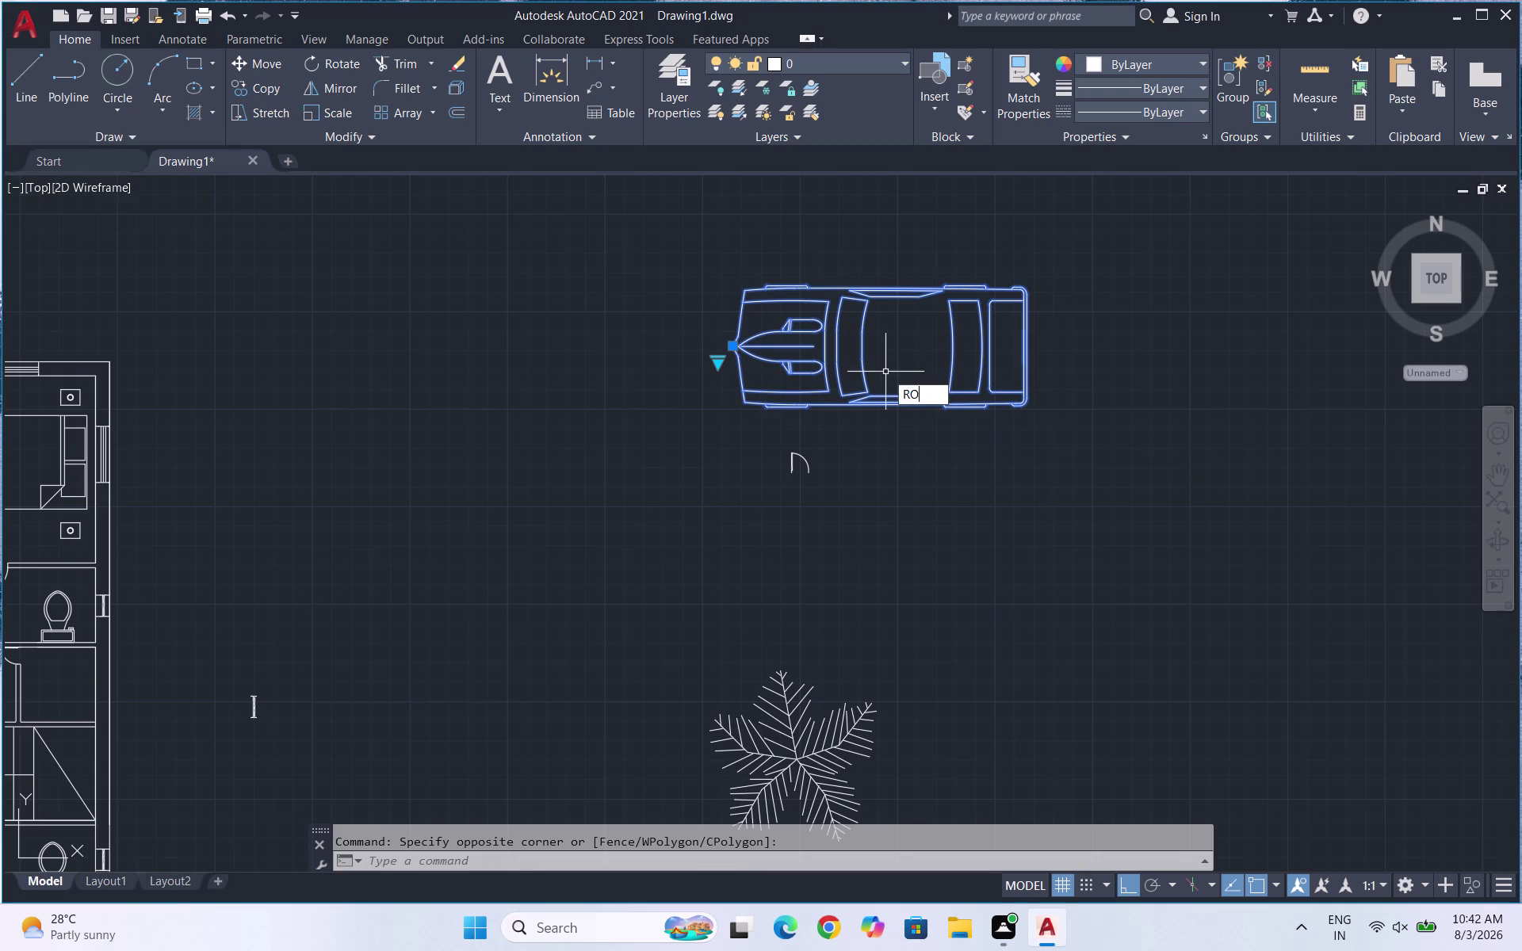
key(Return)
click(729, 350)
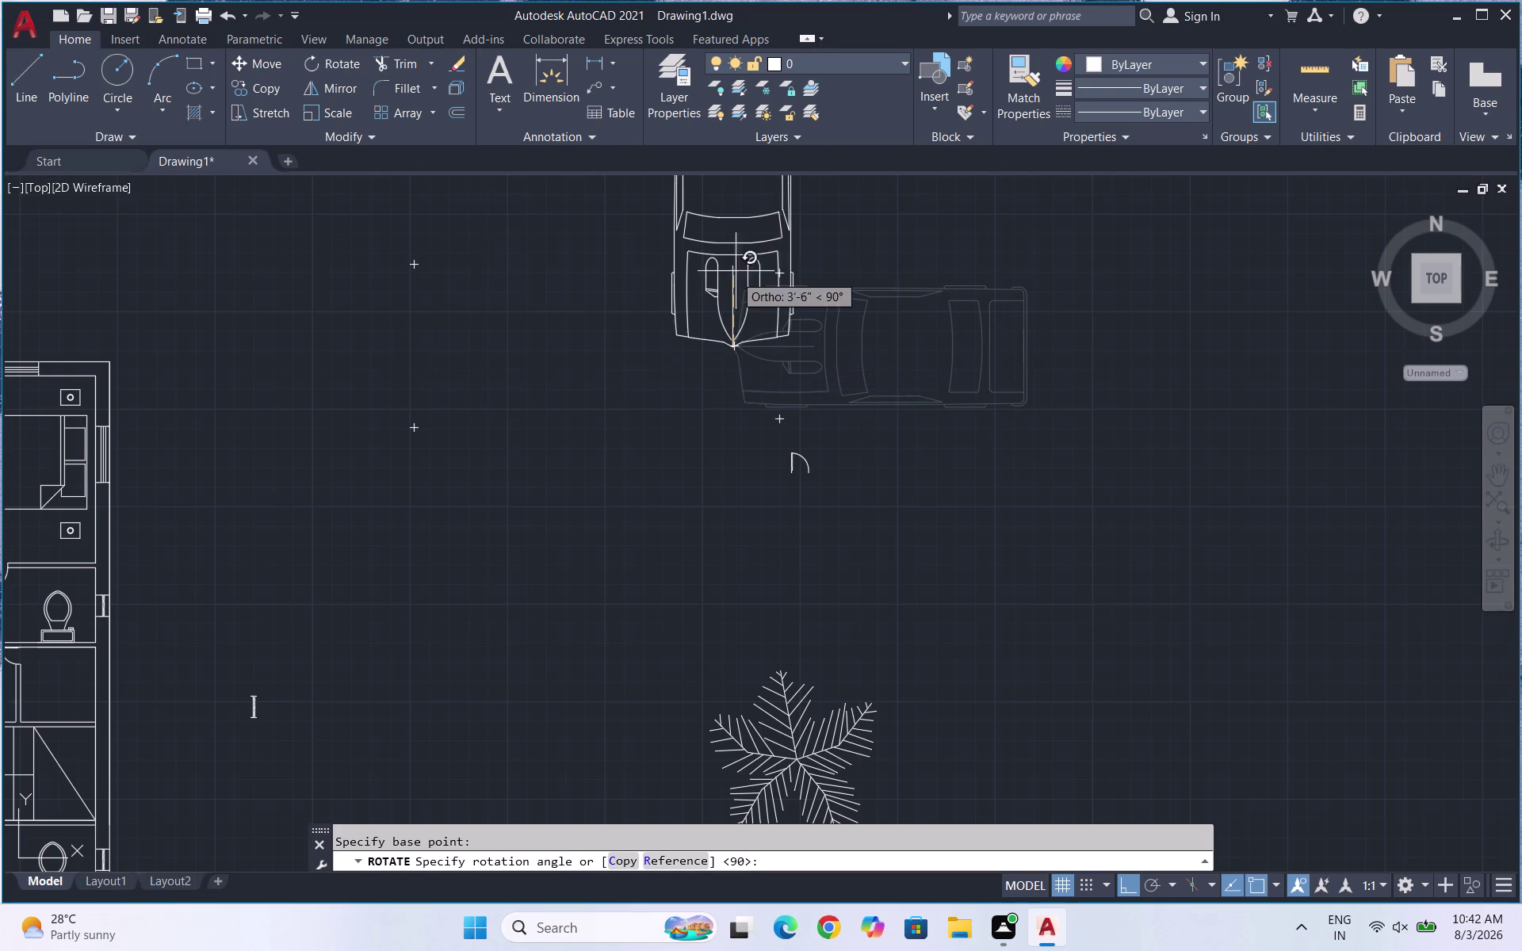
click(548, 587)
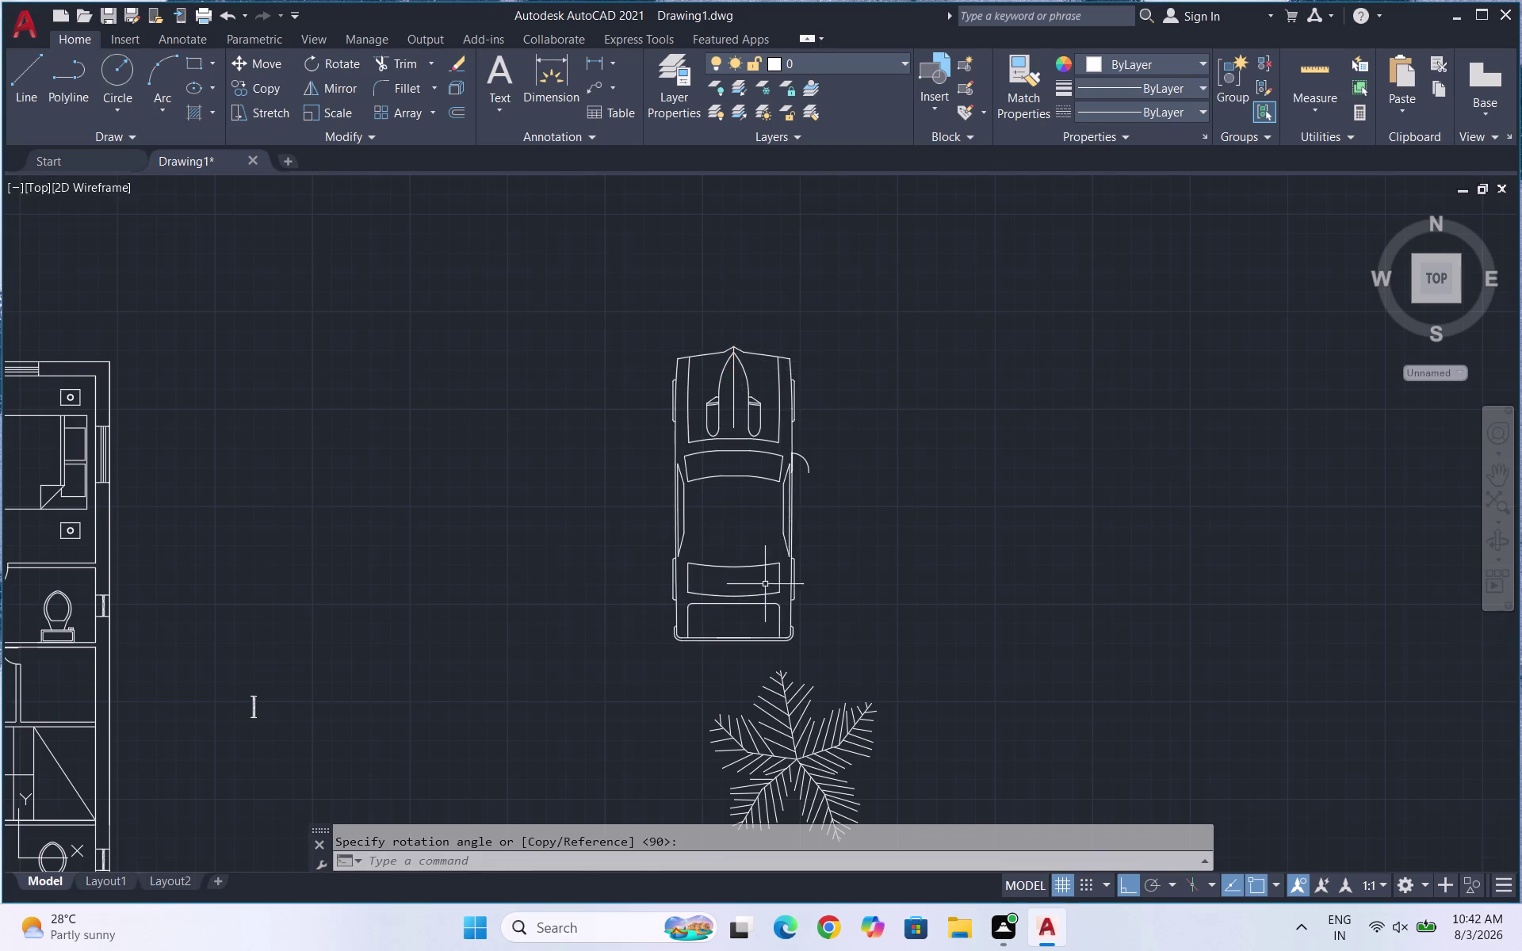
Move the upright car to the left of the house.
drag(814, 594, 690, 542)
click(604, 520)
key(m)
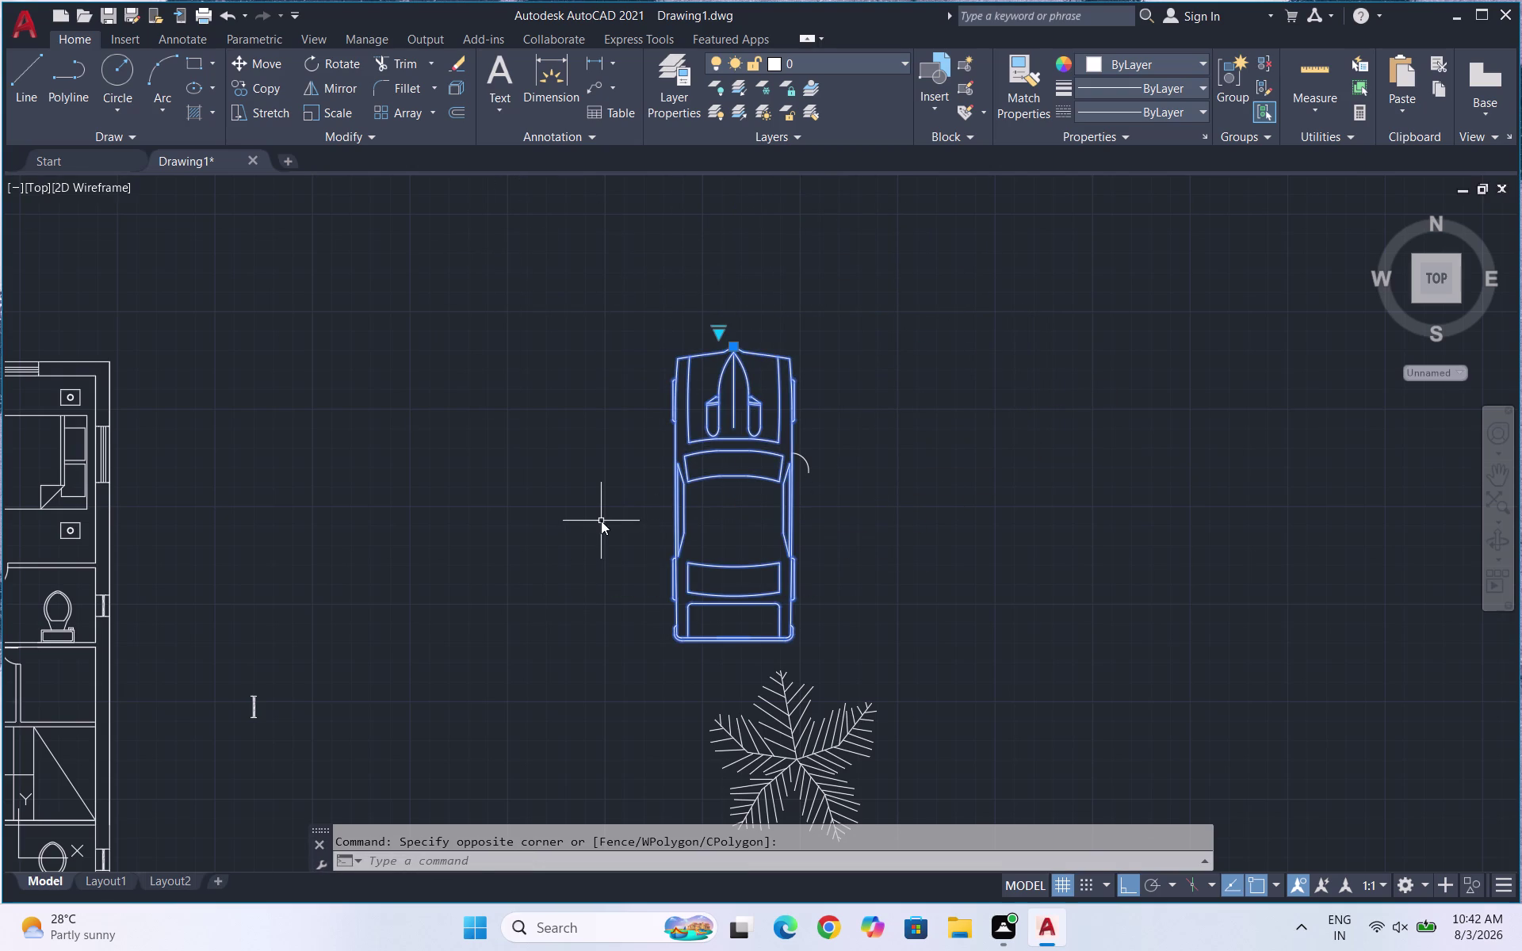
key(Return)
click(775, 549)
scroll(down, 3)
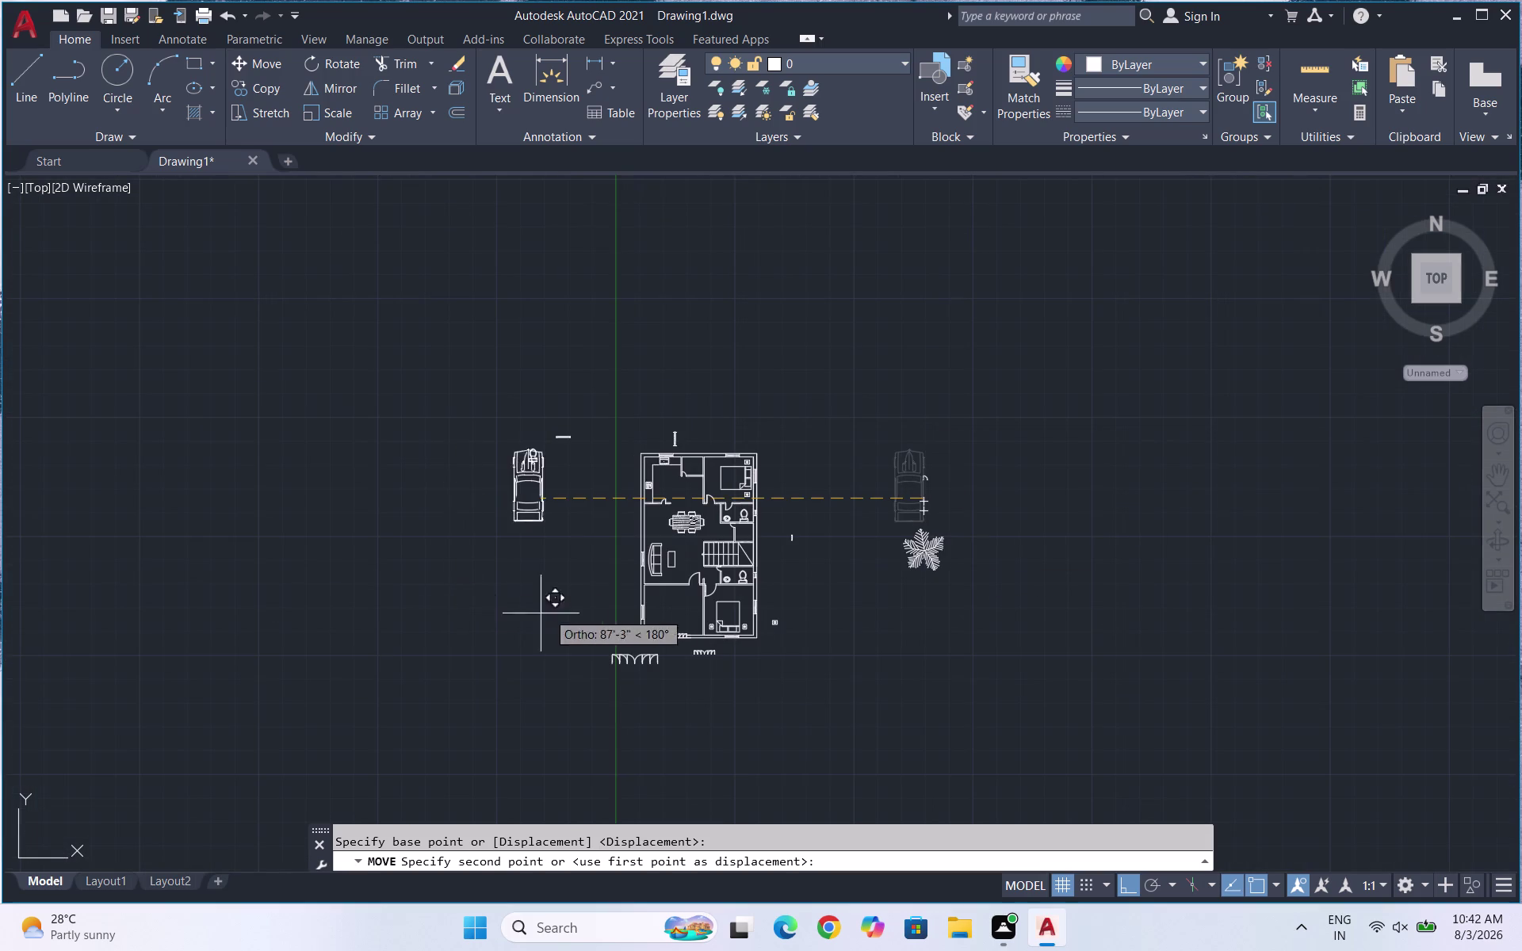
click(548, 674)
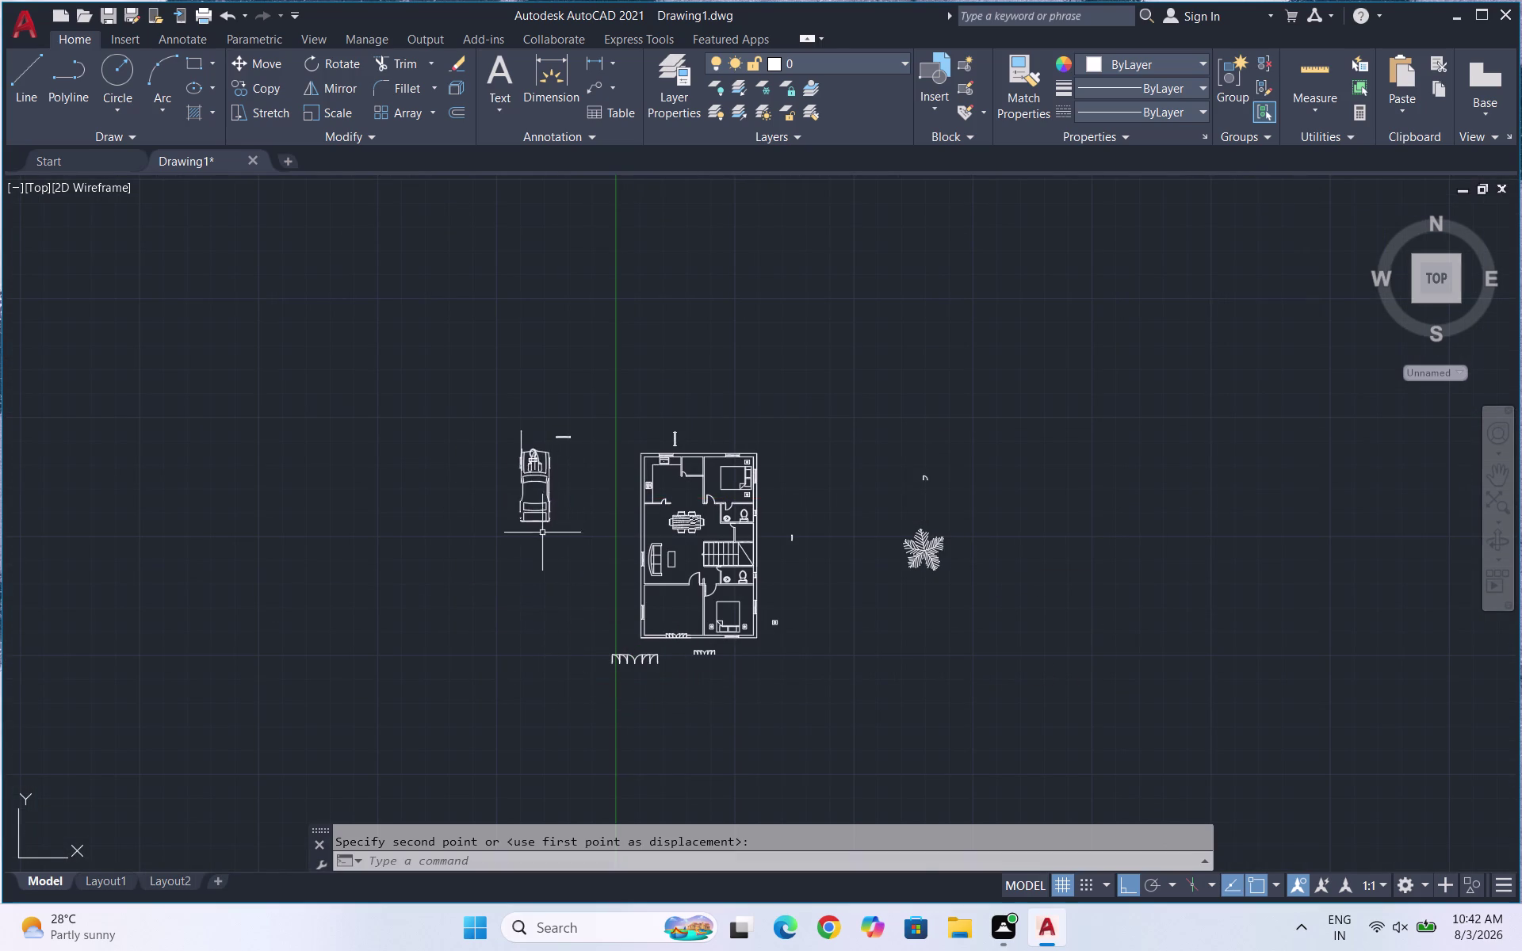
Move the car lower down beside the house.
scroll(up, 3)
drag(606, 551, 501, 486)
click(422, 419)
key(m)
key(Return)
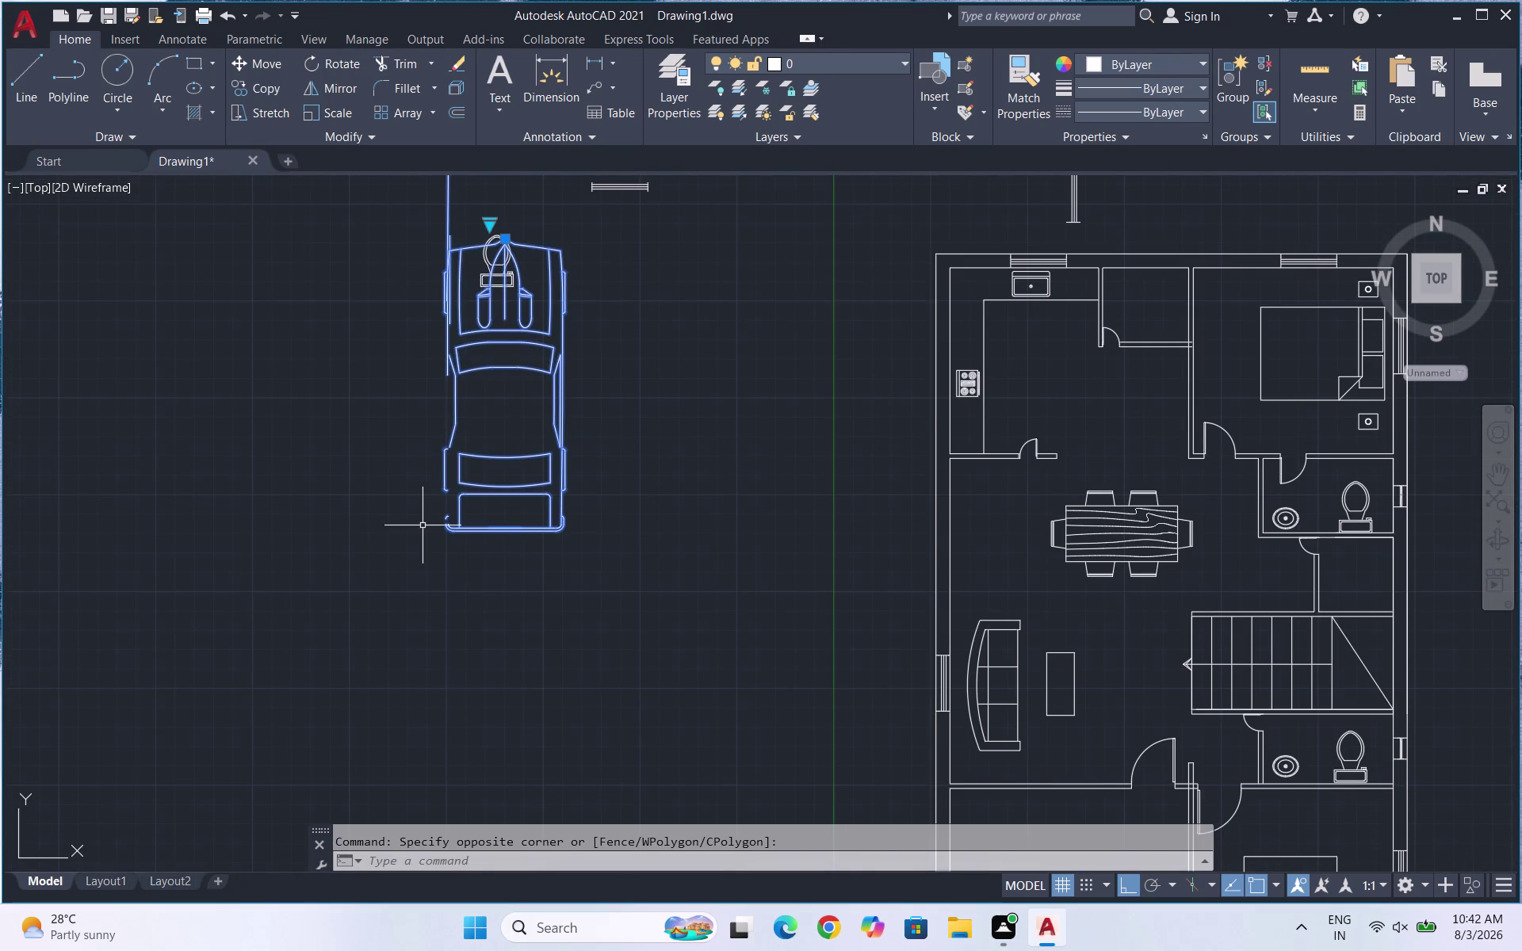
drag(477, 520, 479, 708)
scroll(down, 3)
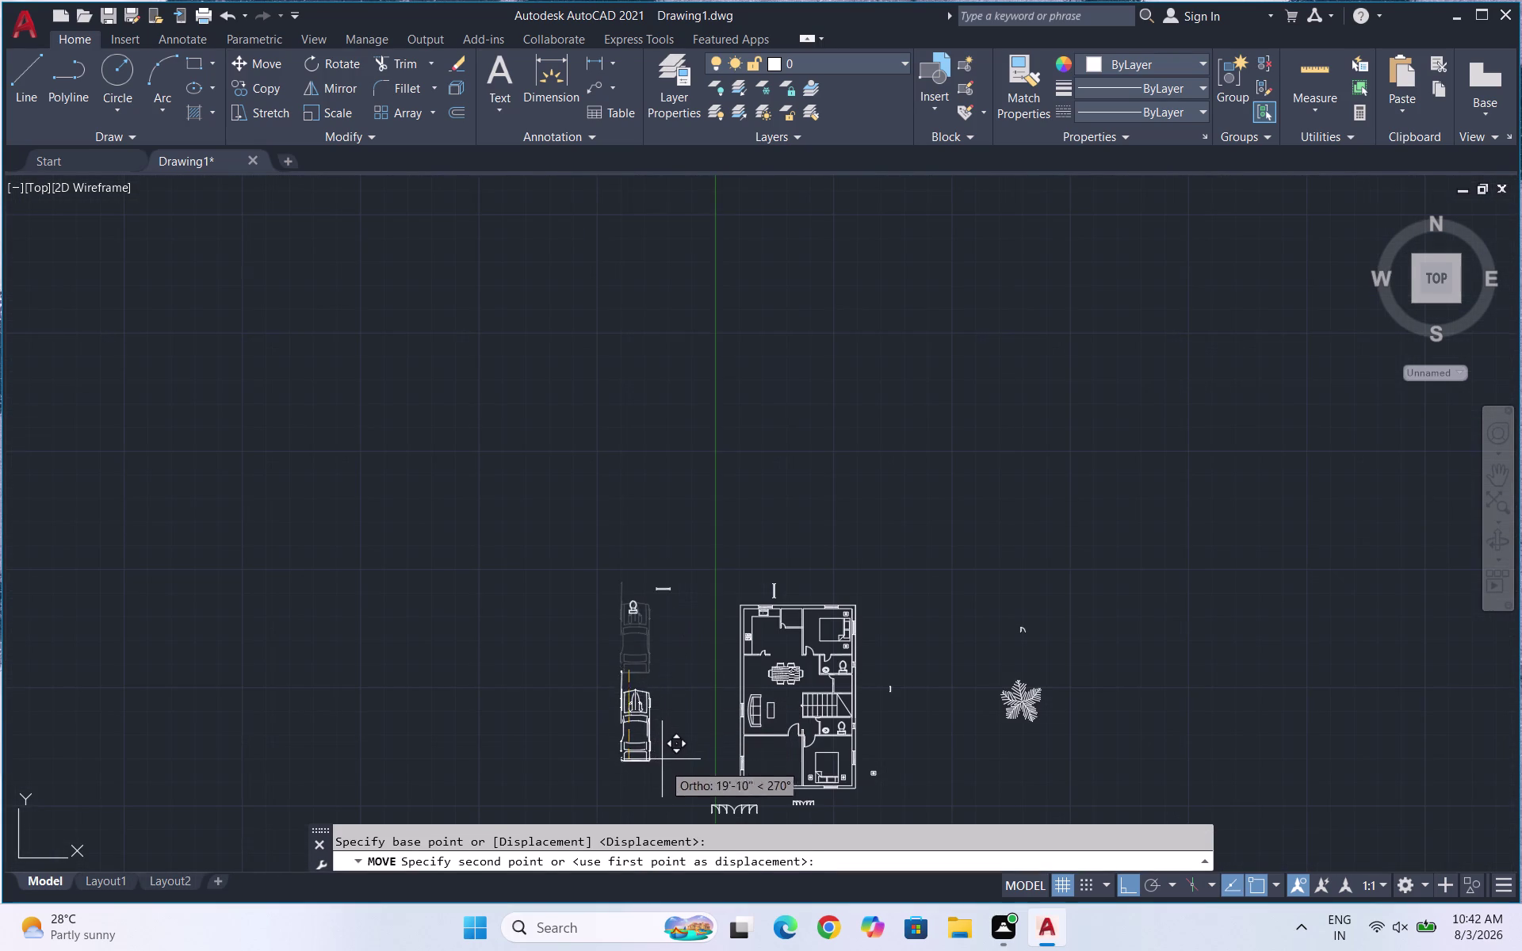
click(665, 776)
Window-select objects around the car several times.
scroll(up, 3)
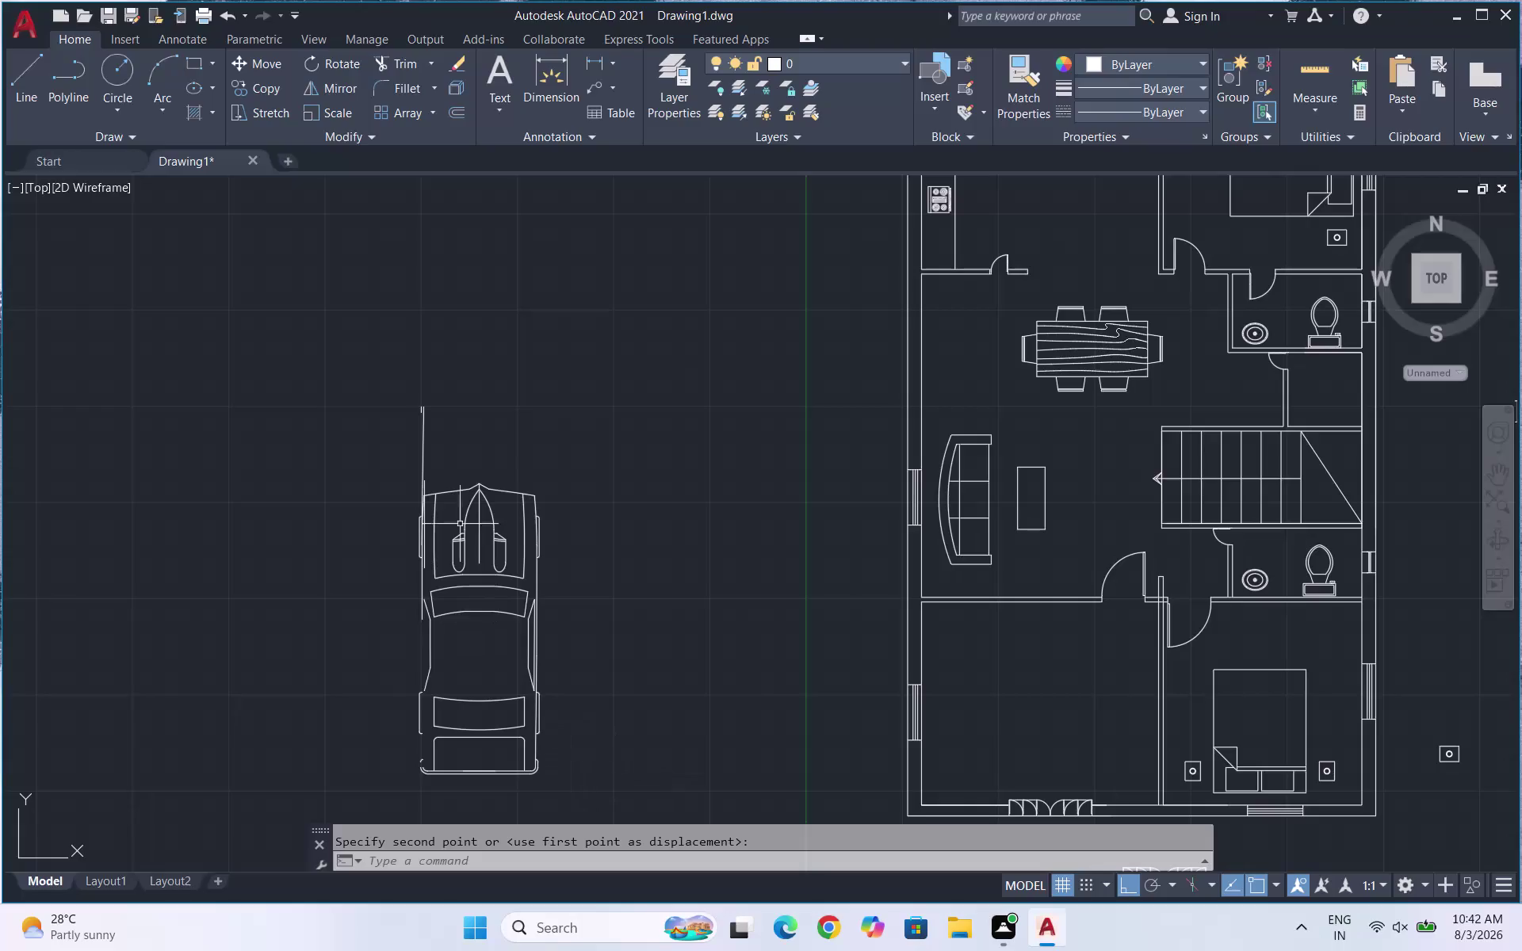
scroll(up, 3)
drag(451, 459, 268, 507)
click(189, 522)
drag(252, 520, 265, 524)
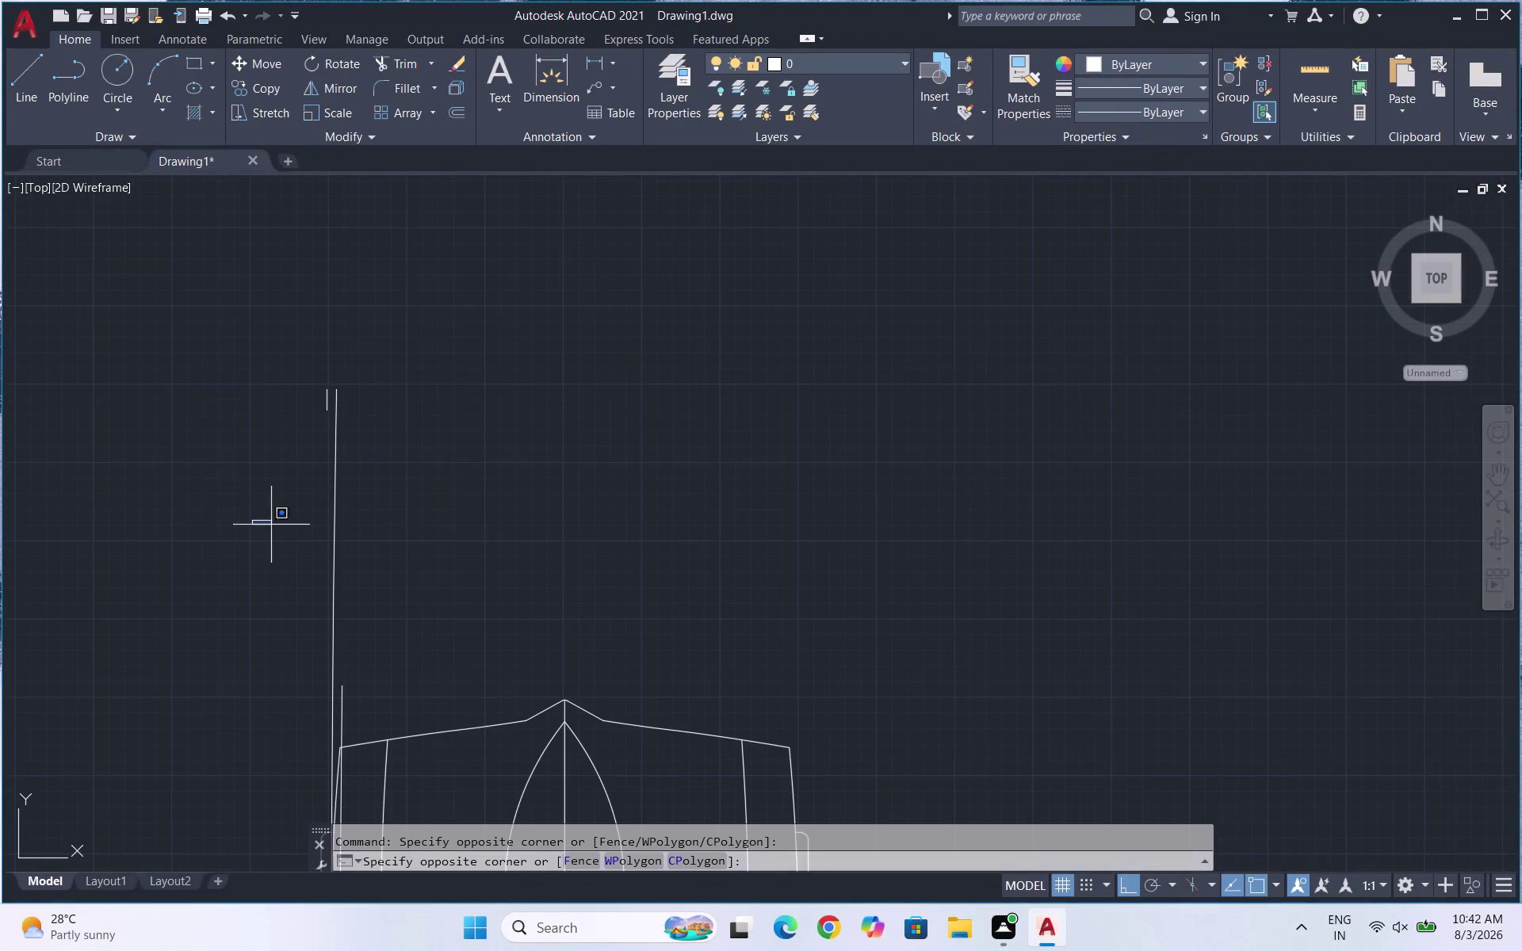
drag(265, 524, 368, 508)
click(504, 504)
drag(334, 602, 126, 504)
drag(402, 565, 403, 564)
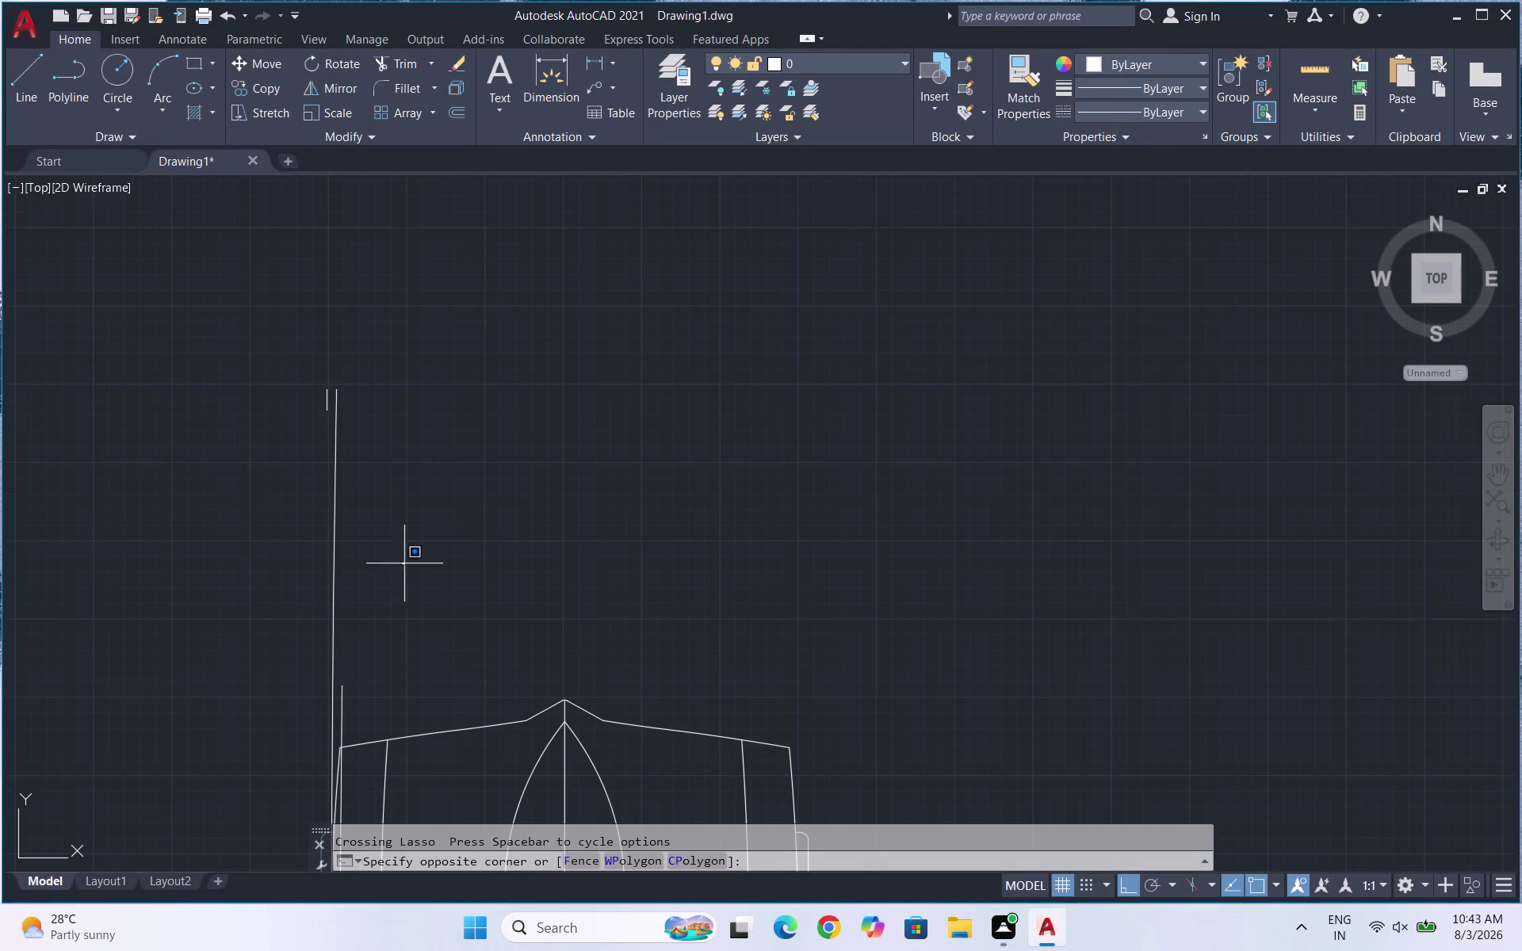
drag(403, 564, 217, 450)
click(199, 431)
scroll(down, 3)
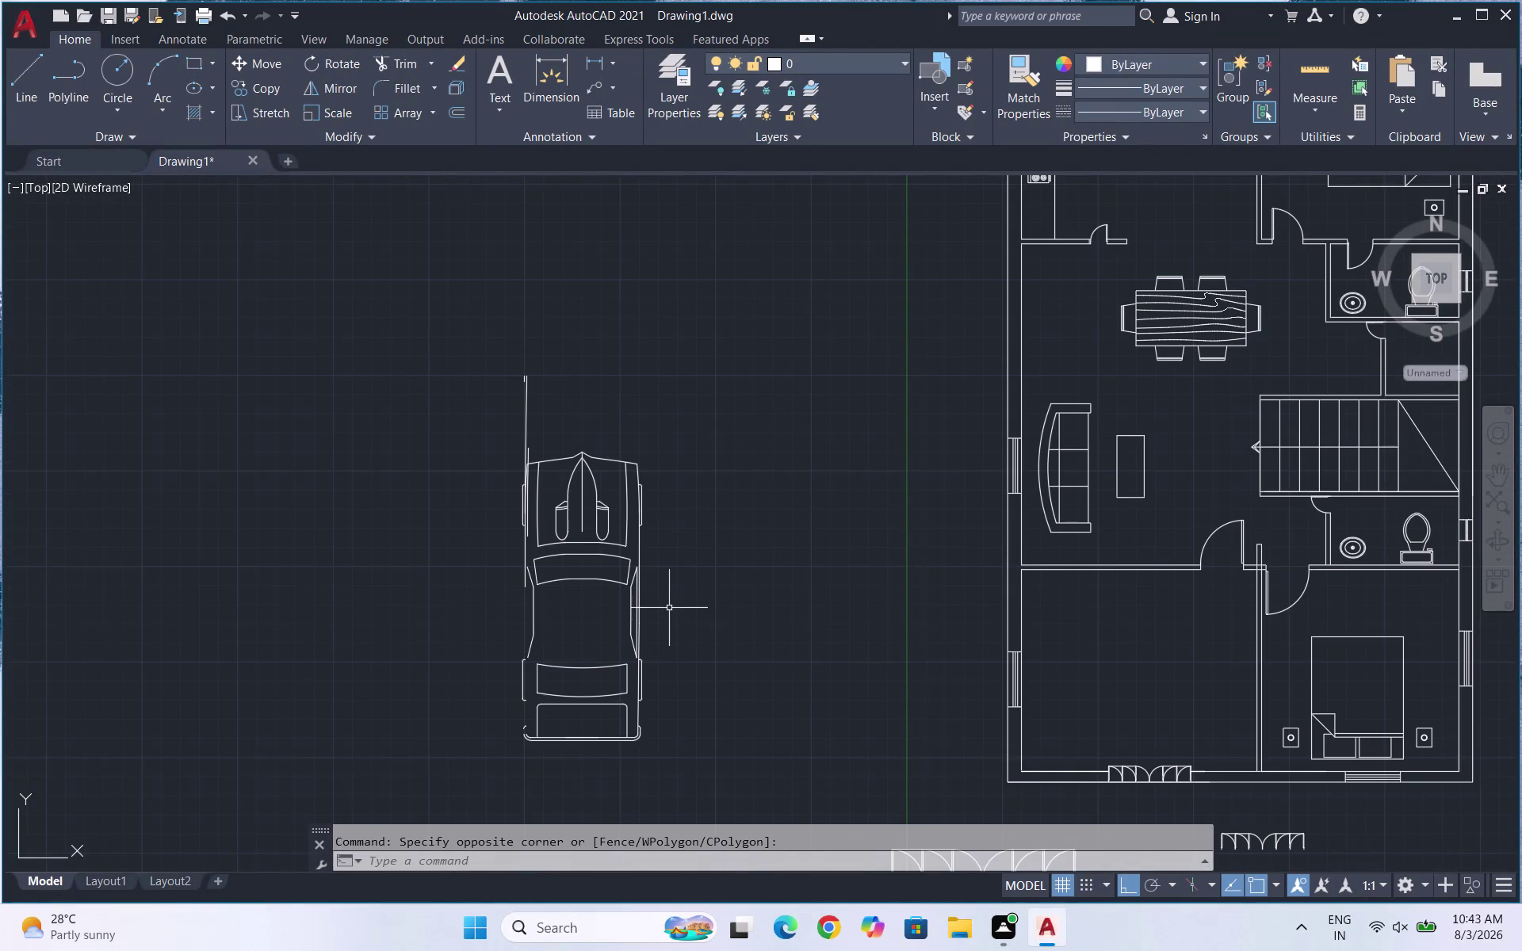
Undo the car's recent moves and rotation with five Ctrl+Z presses.
key(ctrl+z)
key(ctrl+z)
key(ctrl+z)
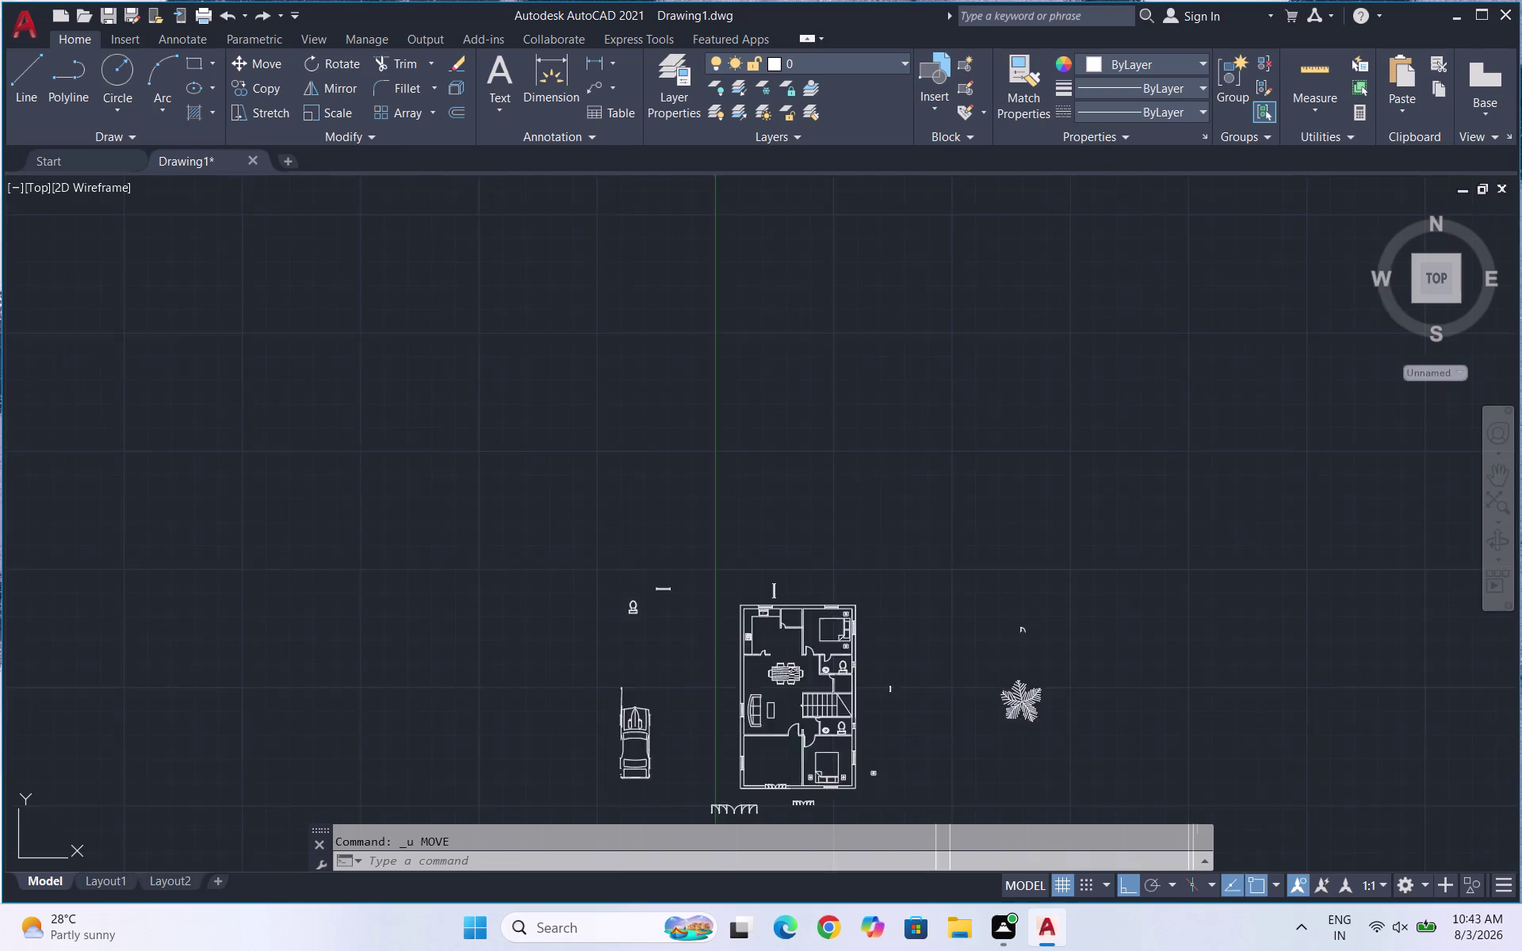
key(ctrl+z)
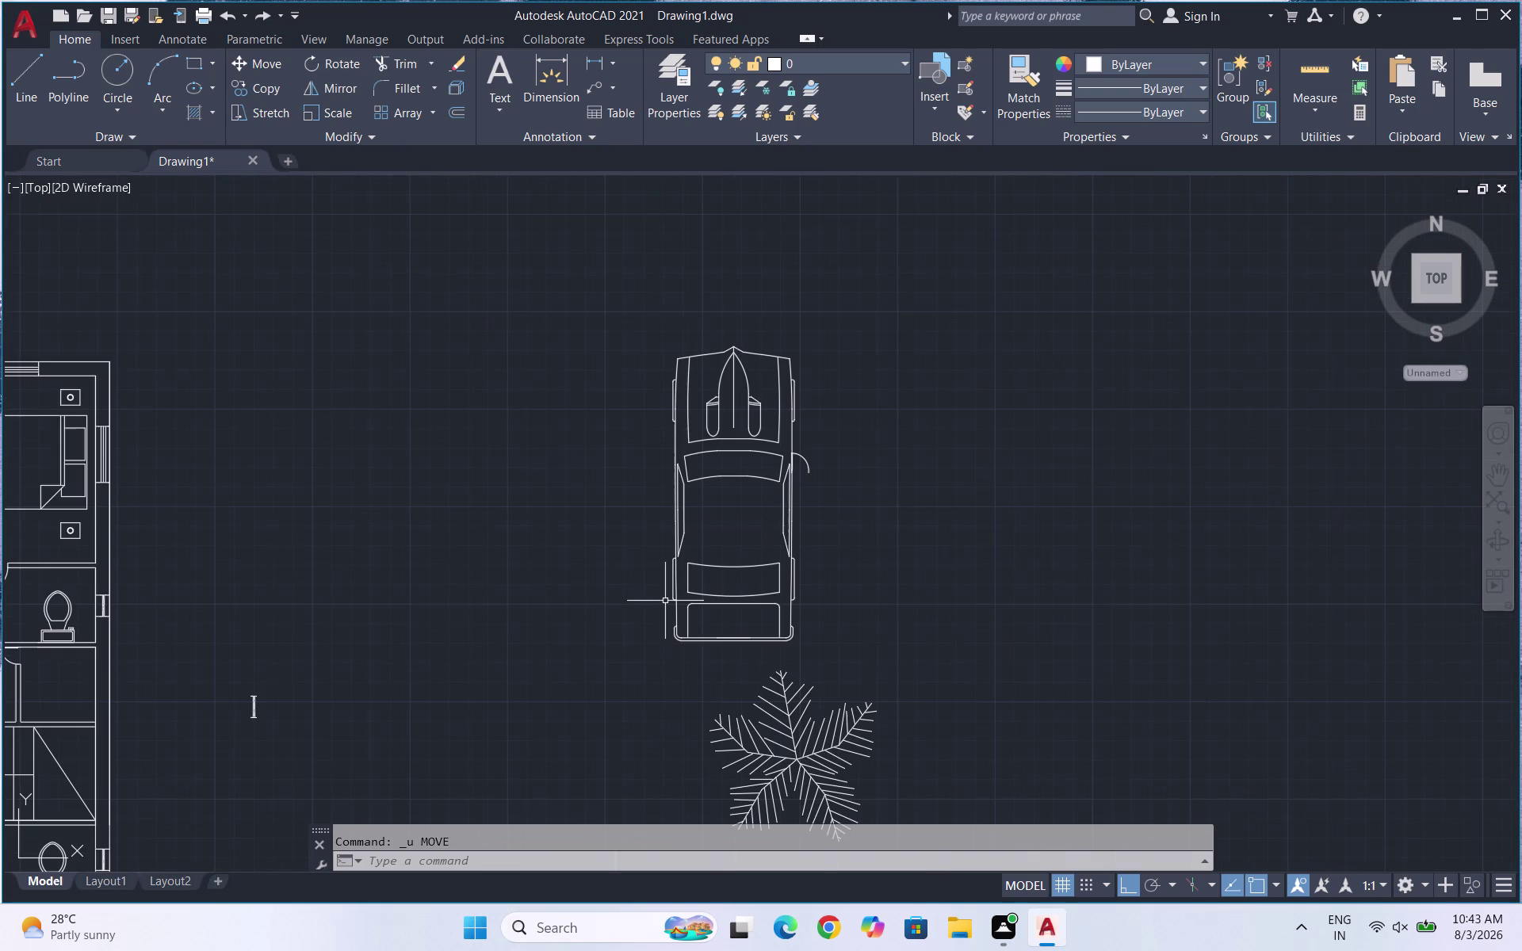
key(ctrl+z)
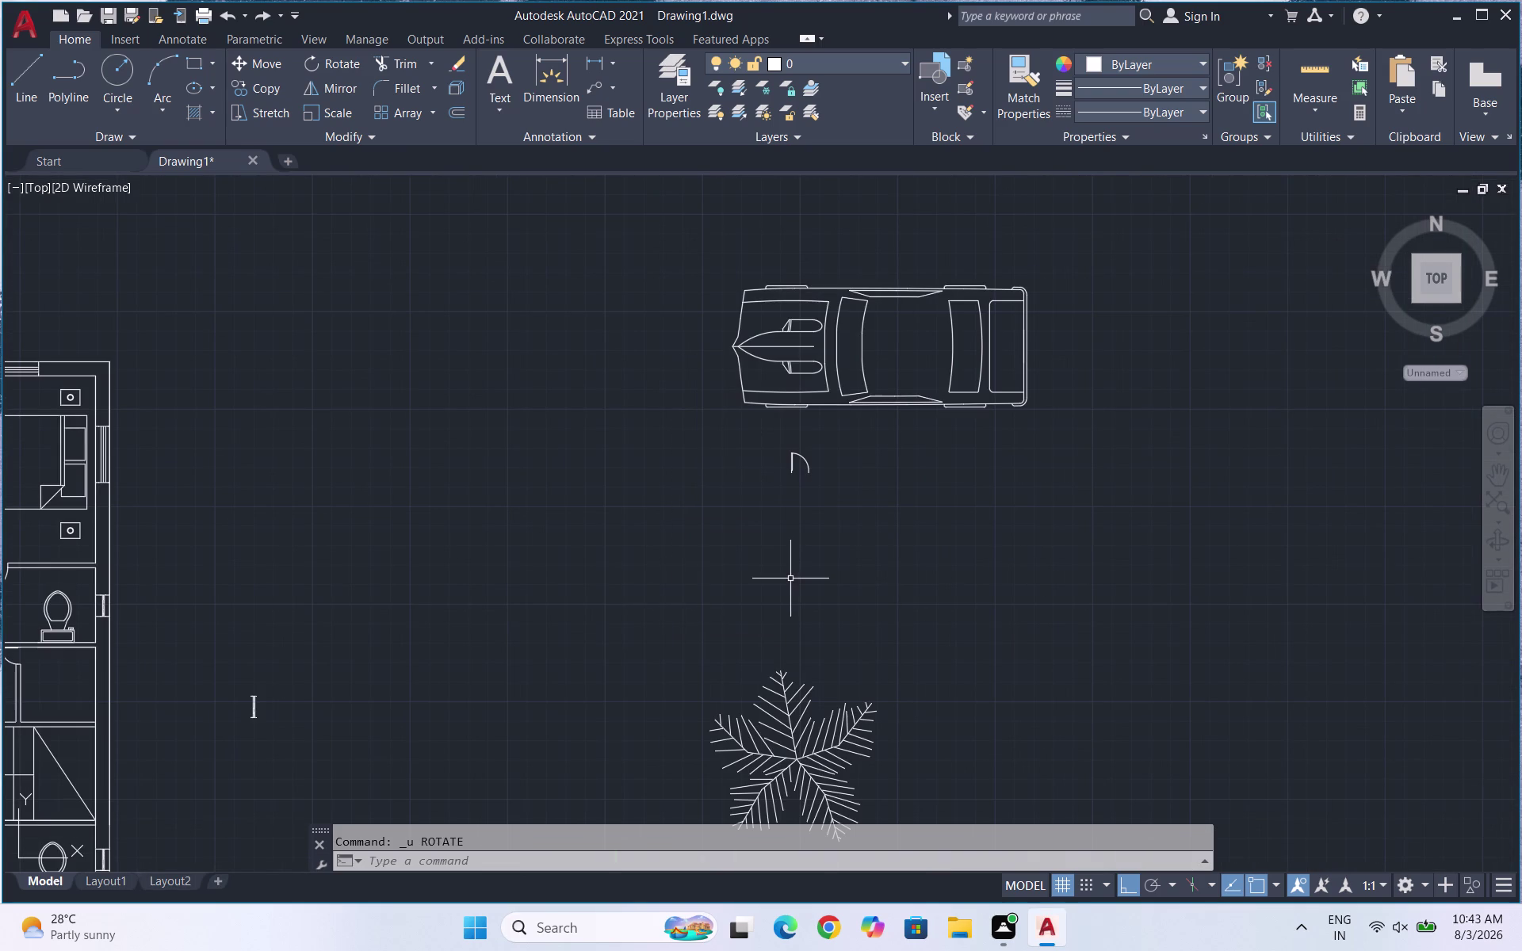
Erase a selected car object, then rotate the car 90° upright above the tree.
drag(874, 468, 753, 454)
click(737, 453)
key(Delete)
drag(1033, 475, 943, 418)
click(574, 189)
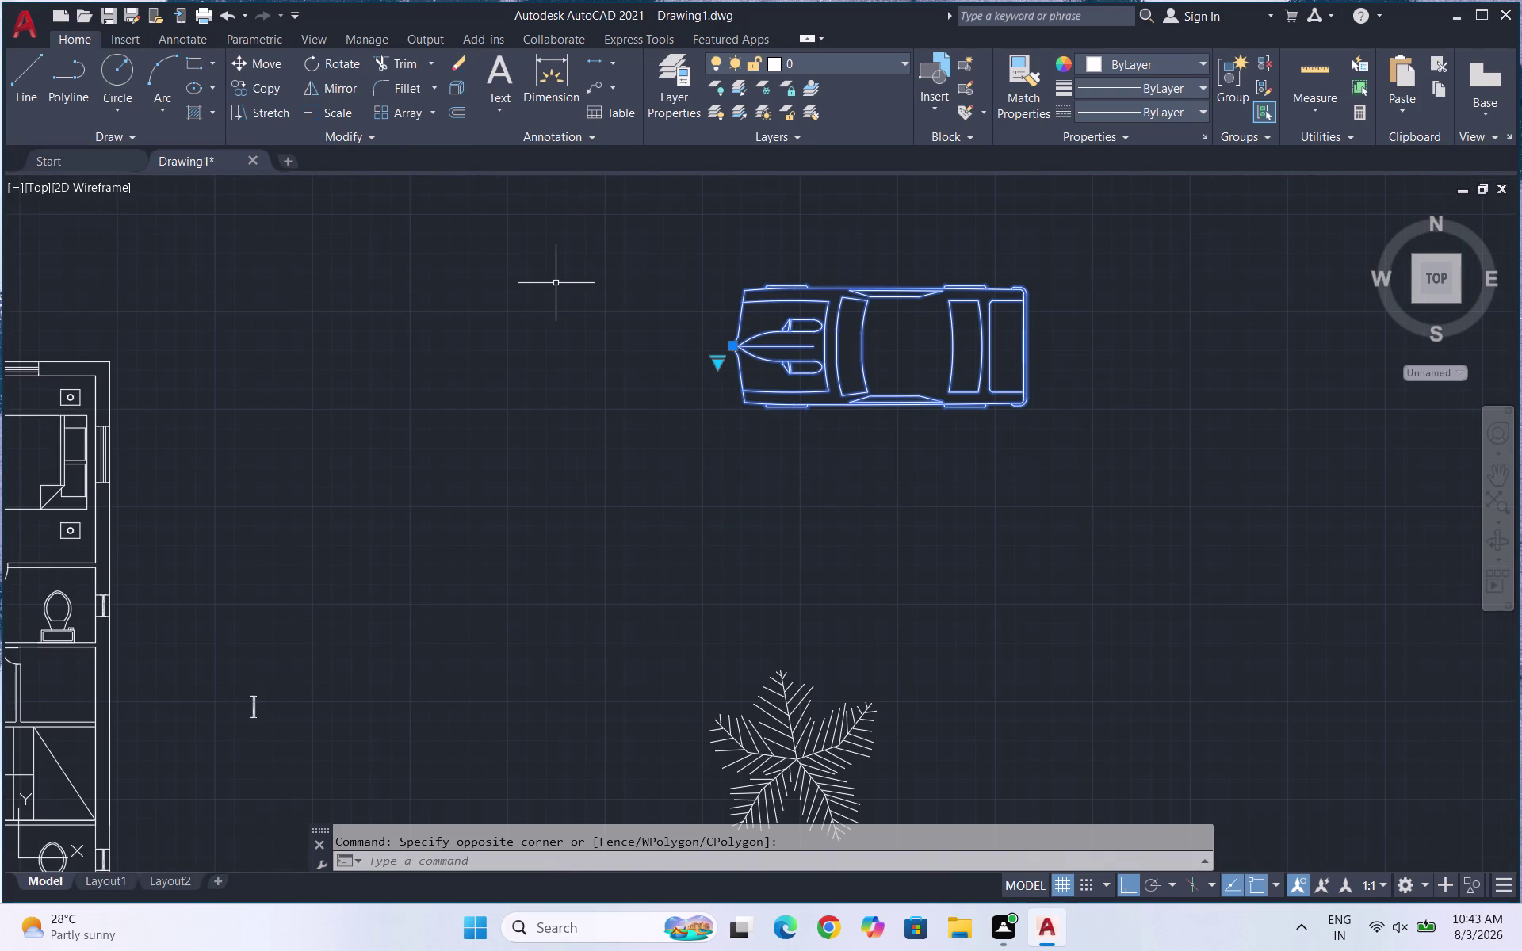
key(r)
key(o)
key(Return)
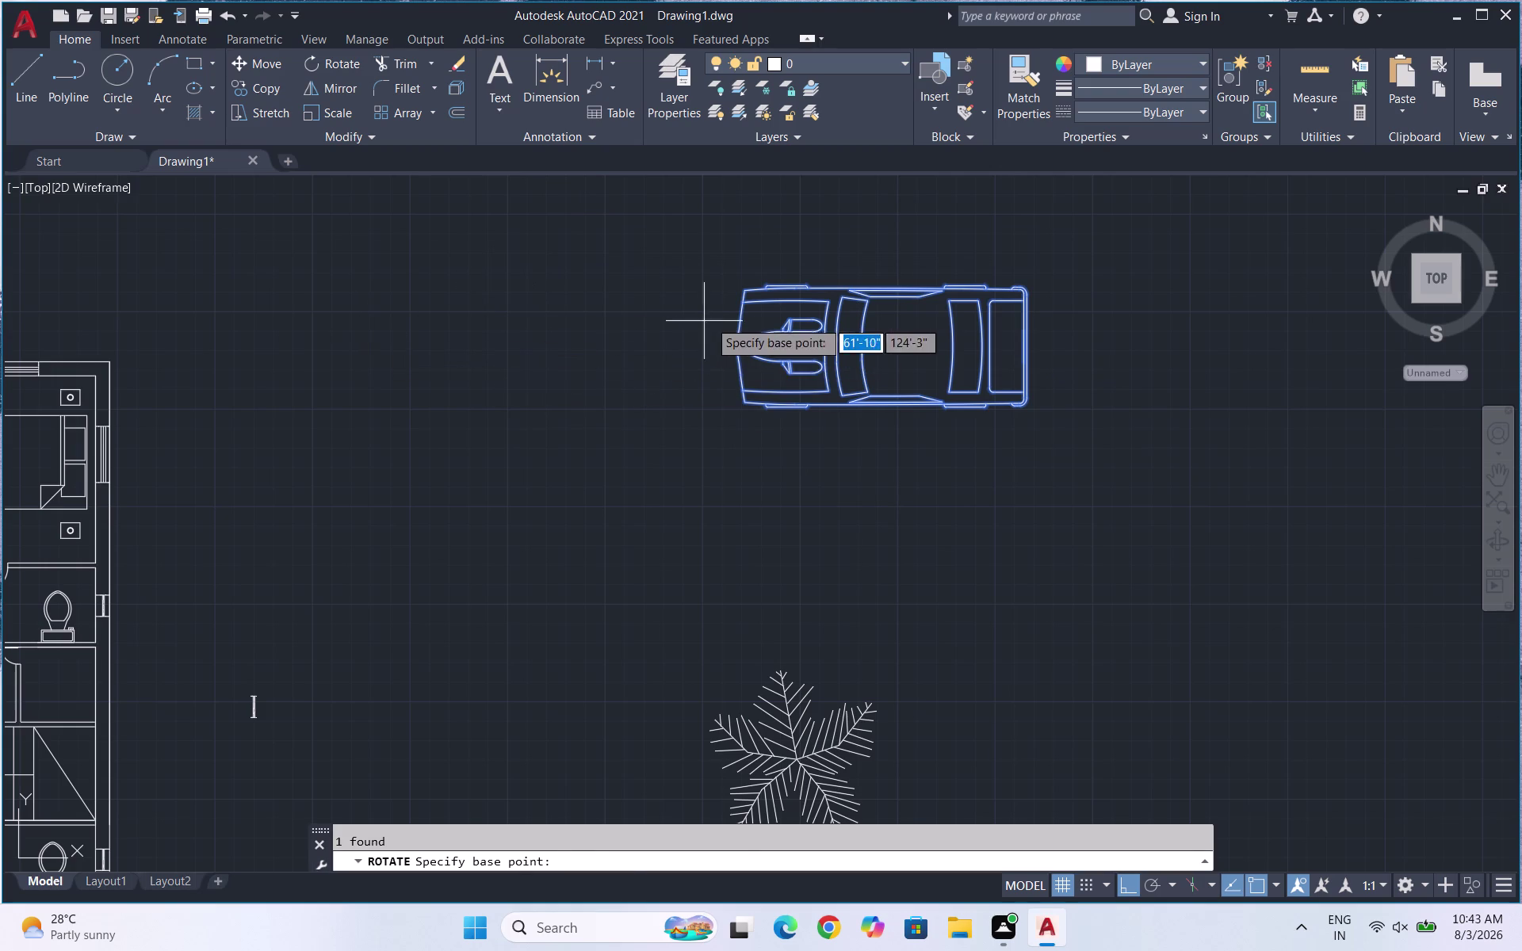
click(726, 346)
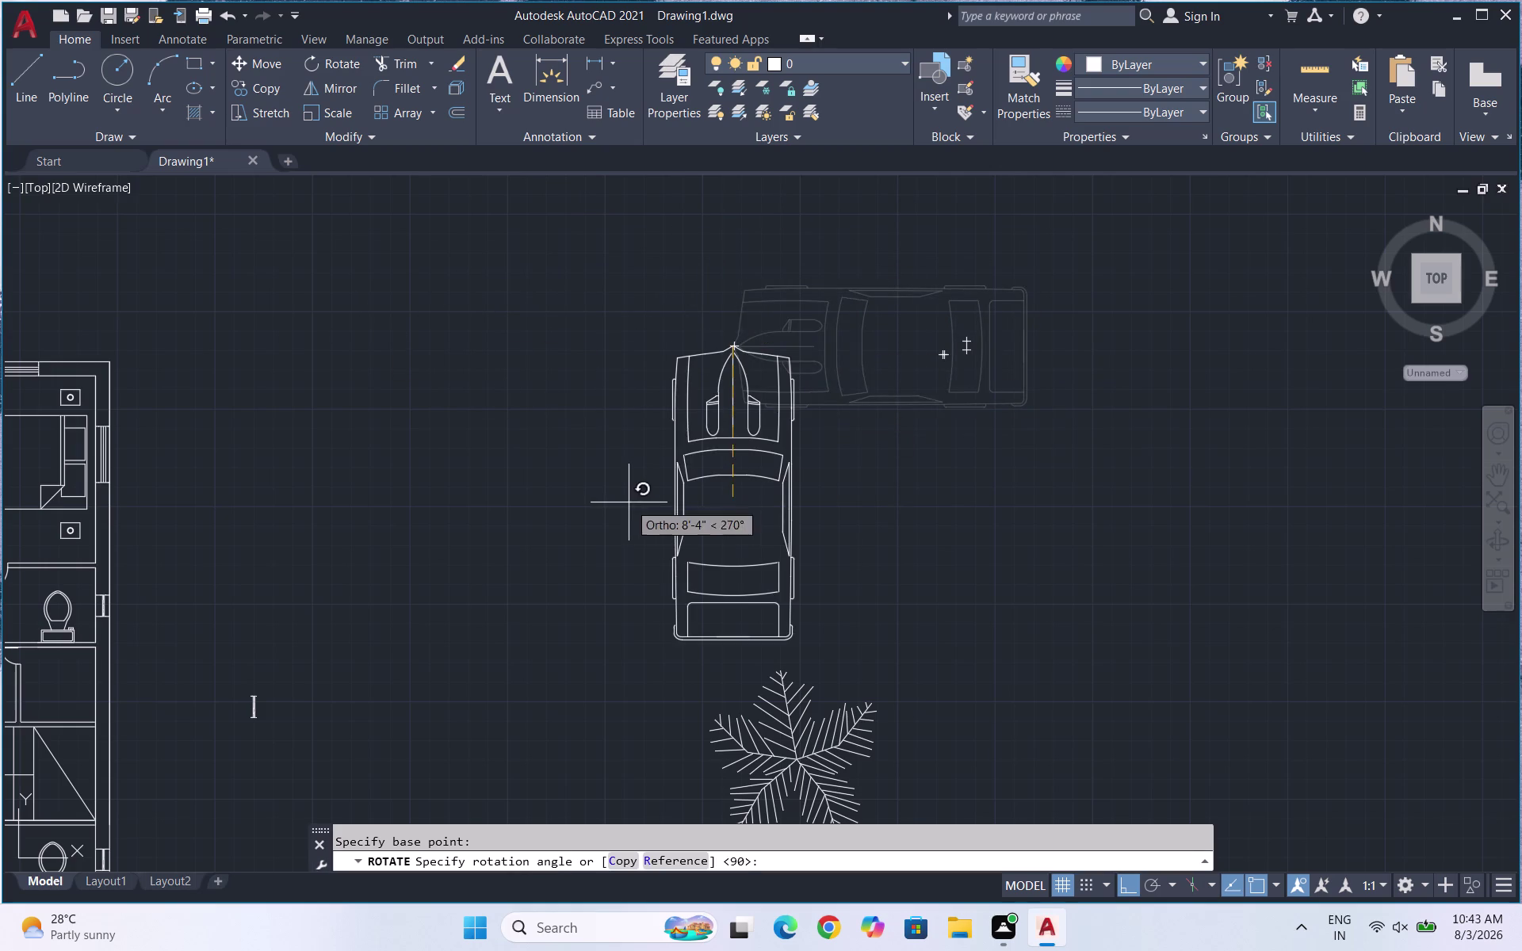
click(630, 505)
drag(868, 553, 707, 508)
click(606, 375)
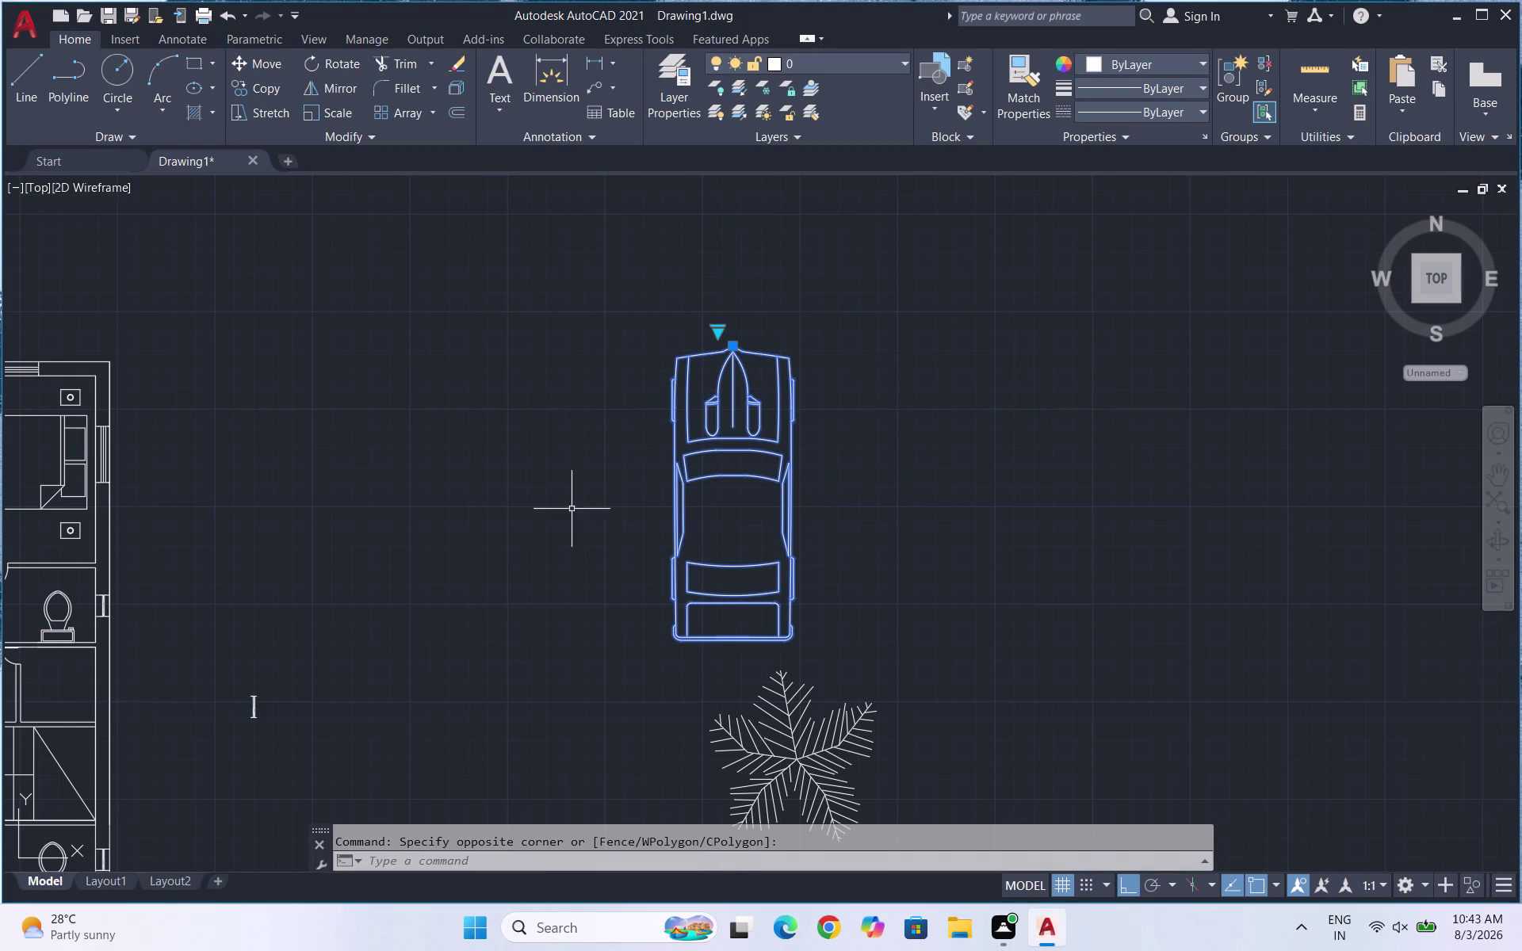
Scale the top-view car down from its rear corner.
text(SC)
key(Return)
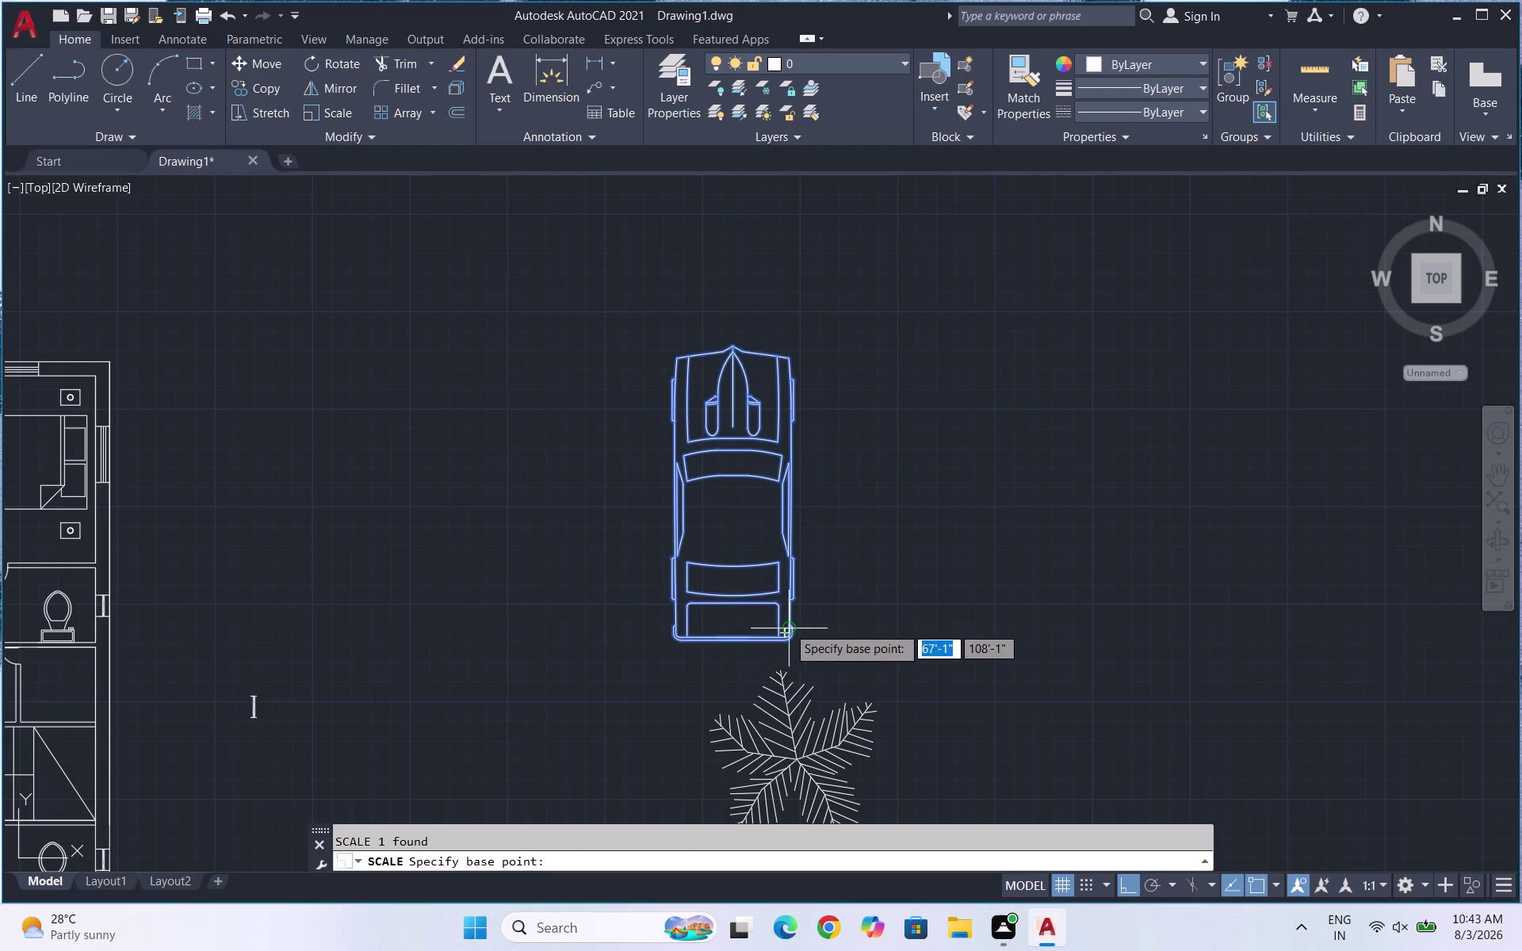
click(787, 626)
click(766, 535)
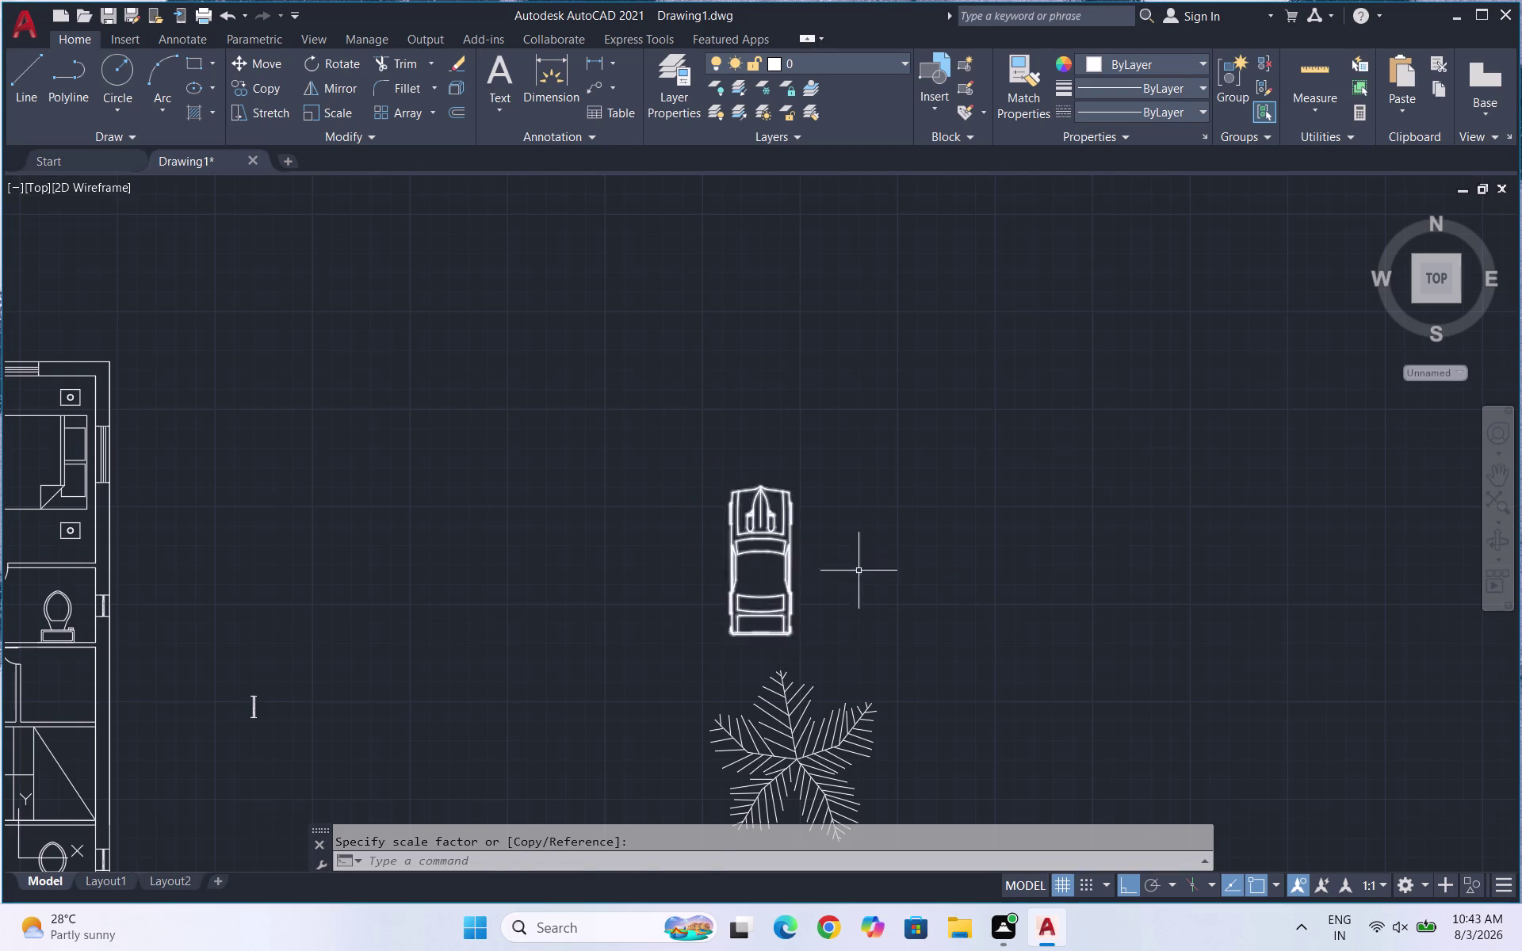
drag(886, 589, 761, 557)
click(637, 478)
Move the shrunken car into the lower-left room and window-select the tree symbol.
key(m)
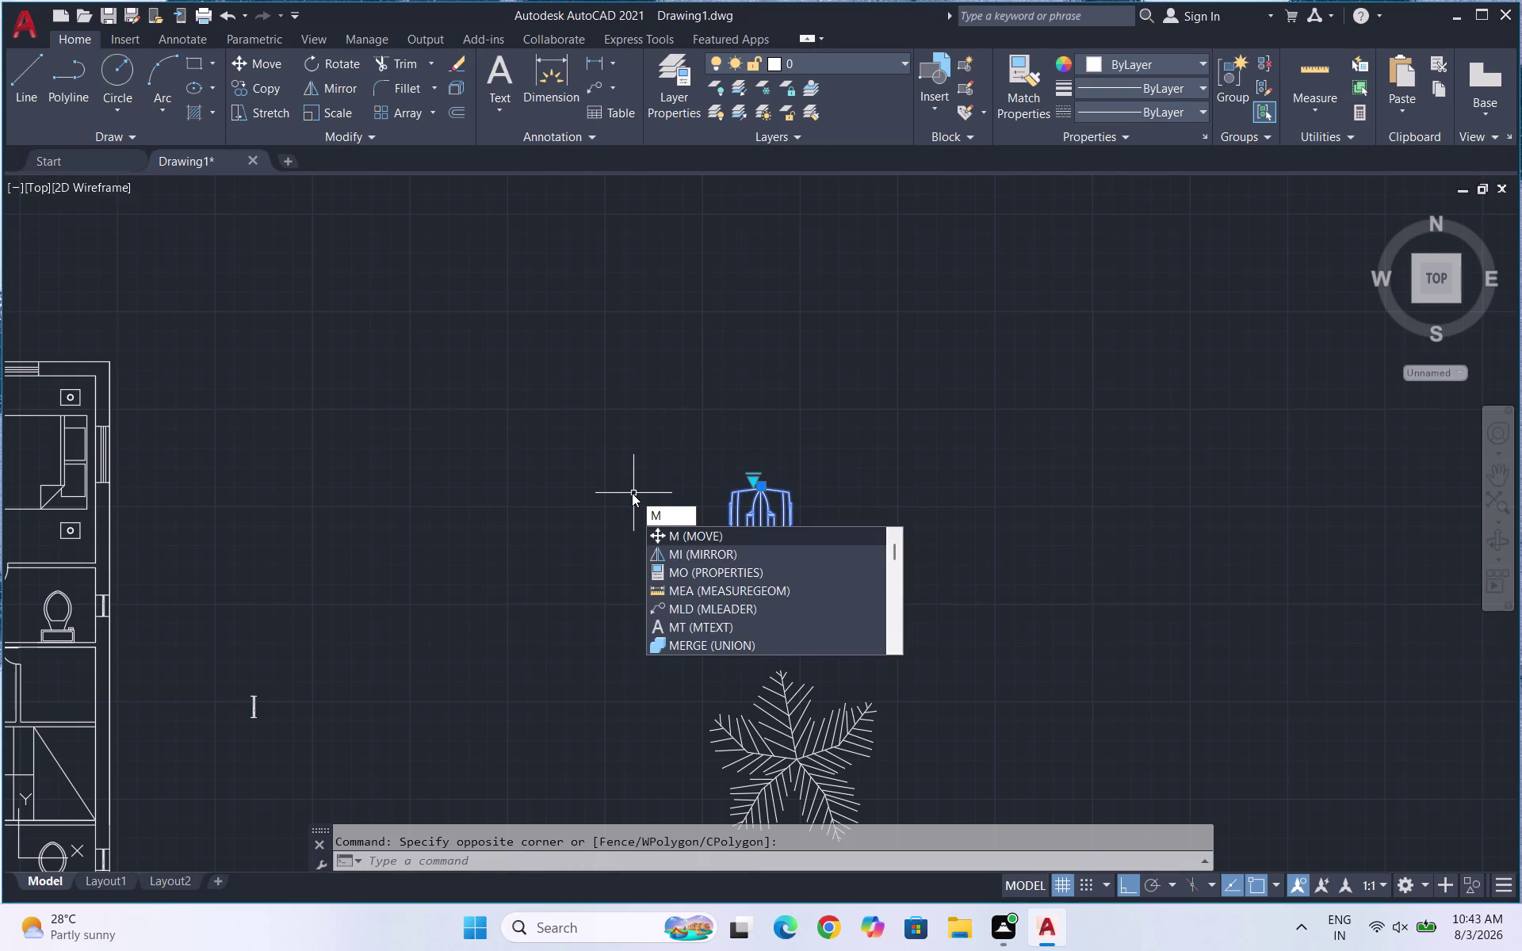
key(Return)
drag(773, 581, 800, 570)
scroll(down, 3)
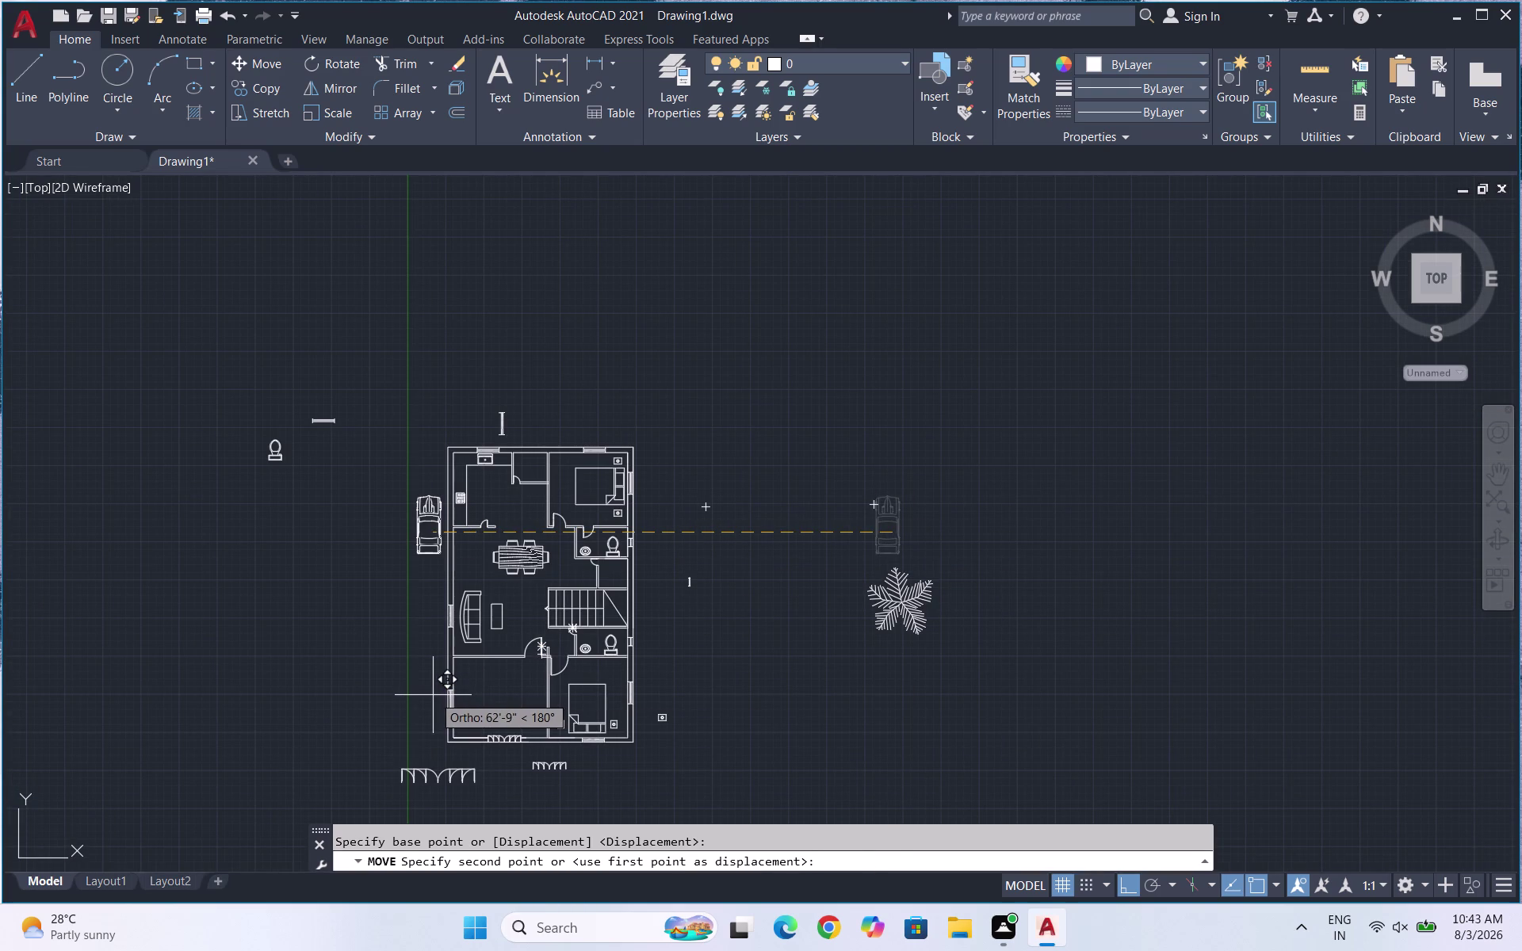
key(F8)
scroll(up, 3)
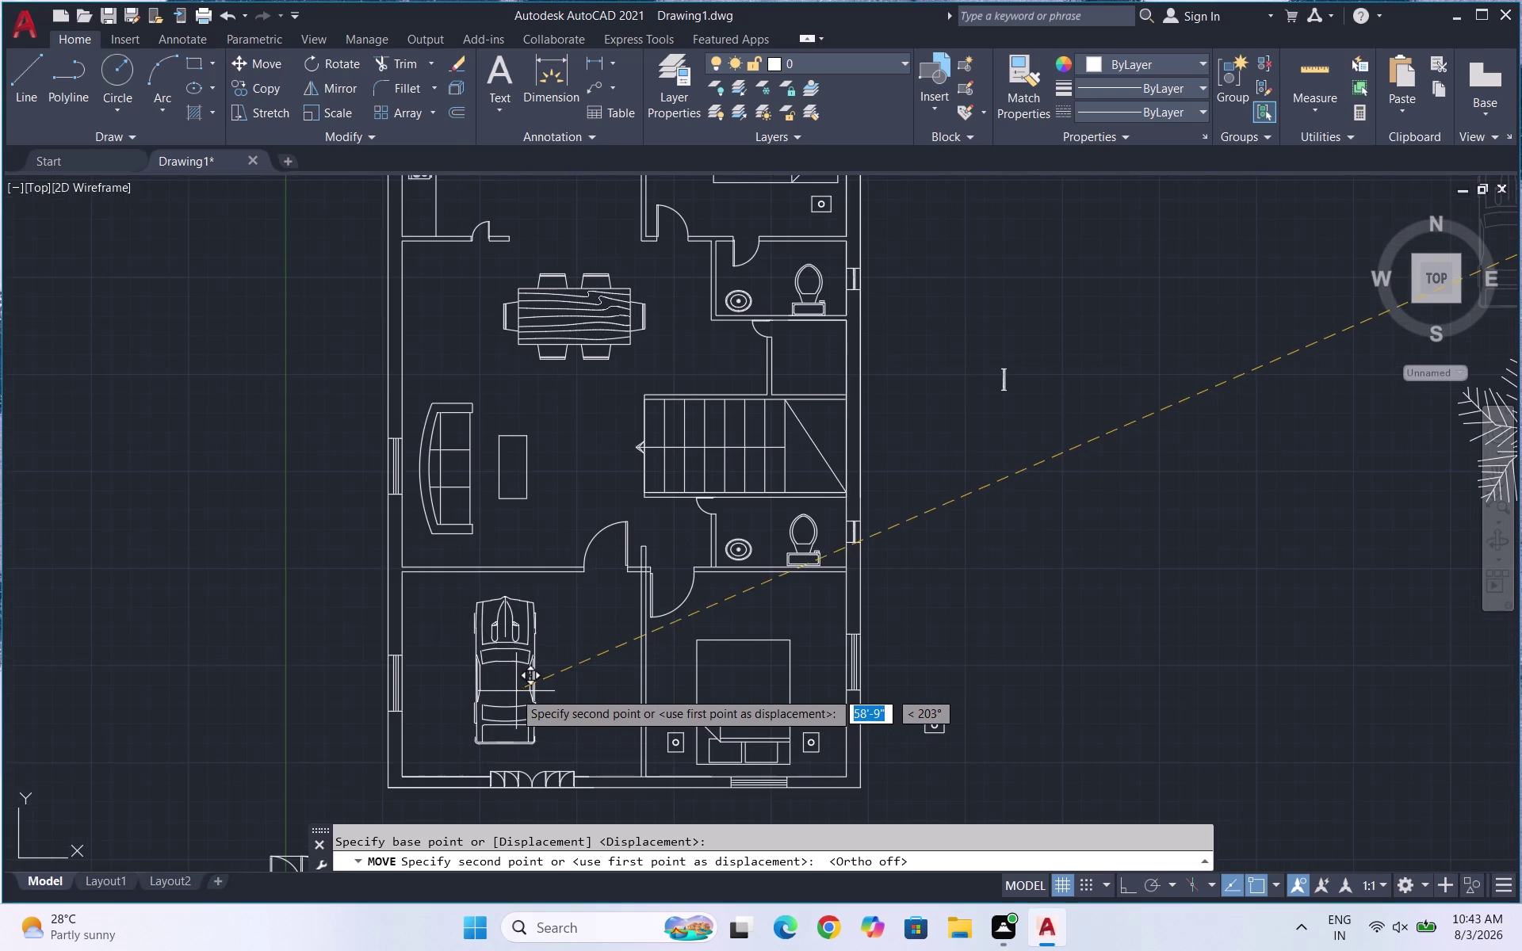
click(491, 688)
scroll(down, 3)
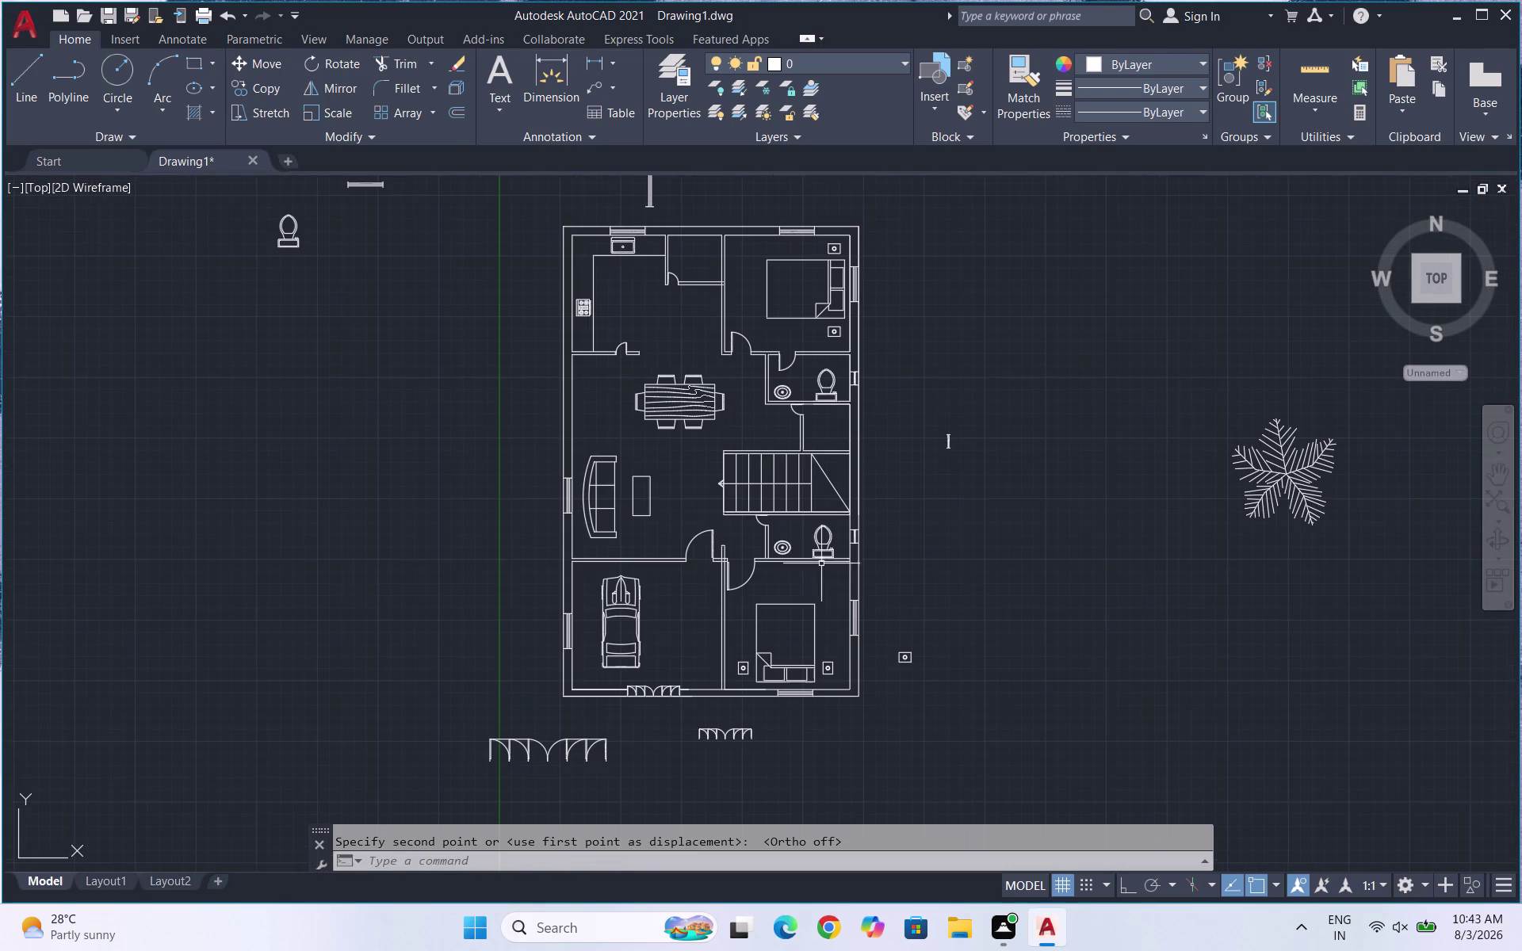
drag(1394, 568, 1368, 543)
click(1294, 439)
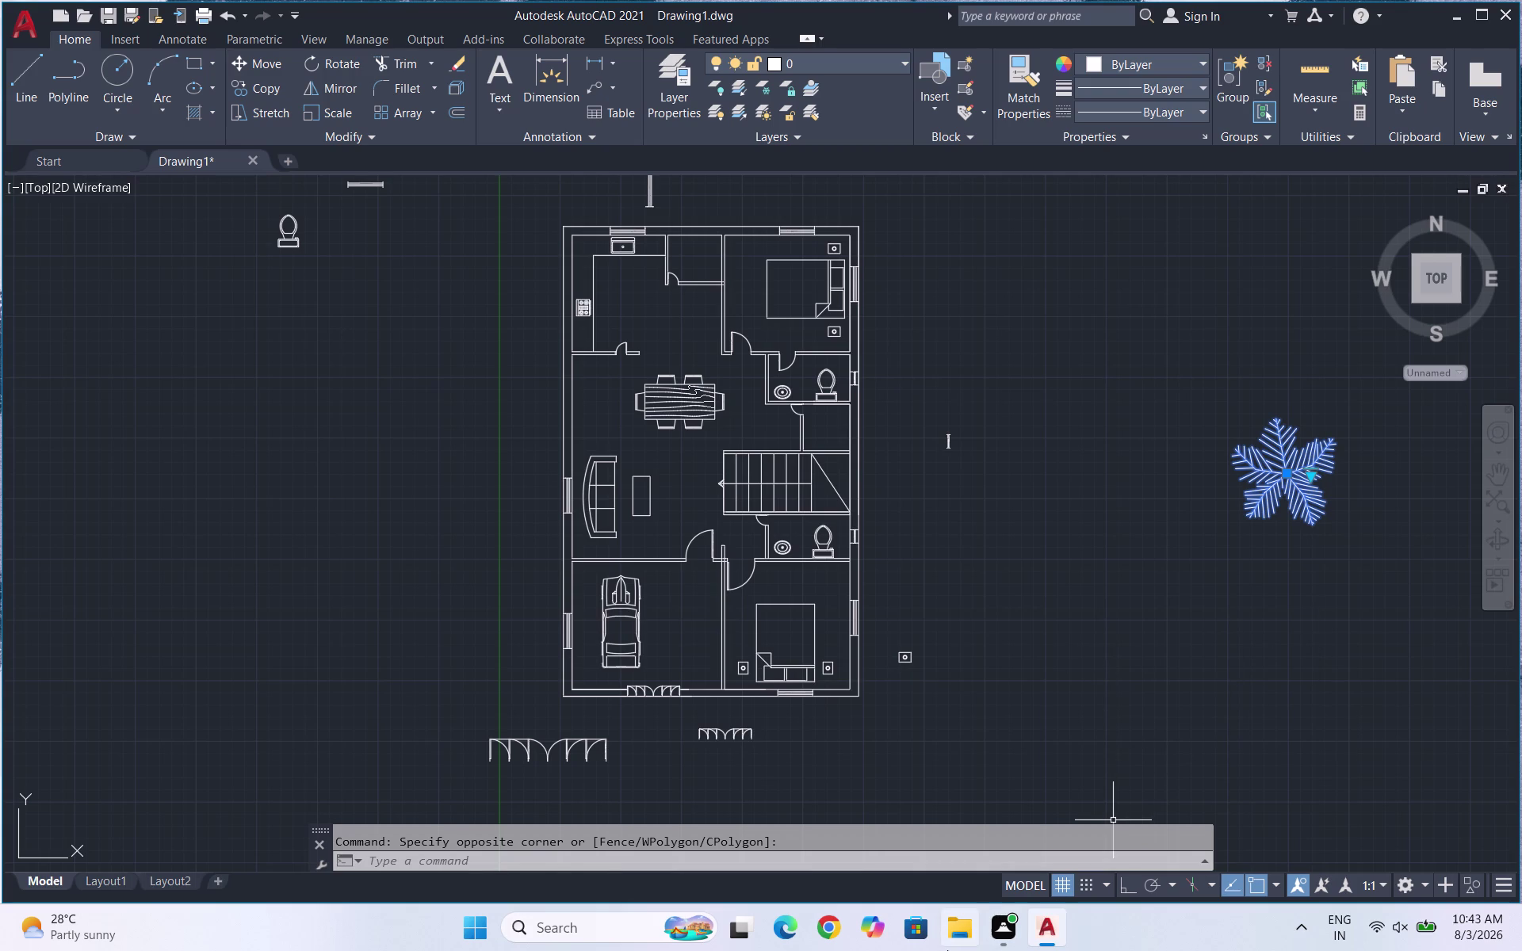
Scale the tree symbol down about its centre.
text(SC)
key(Return)
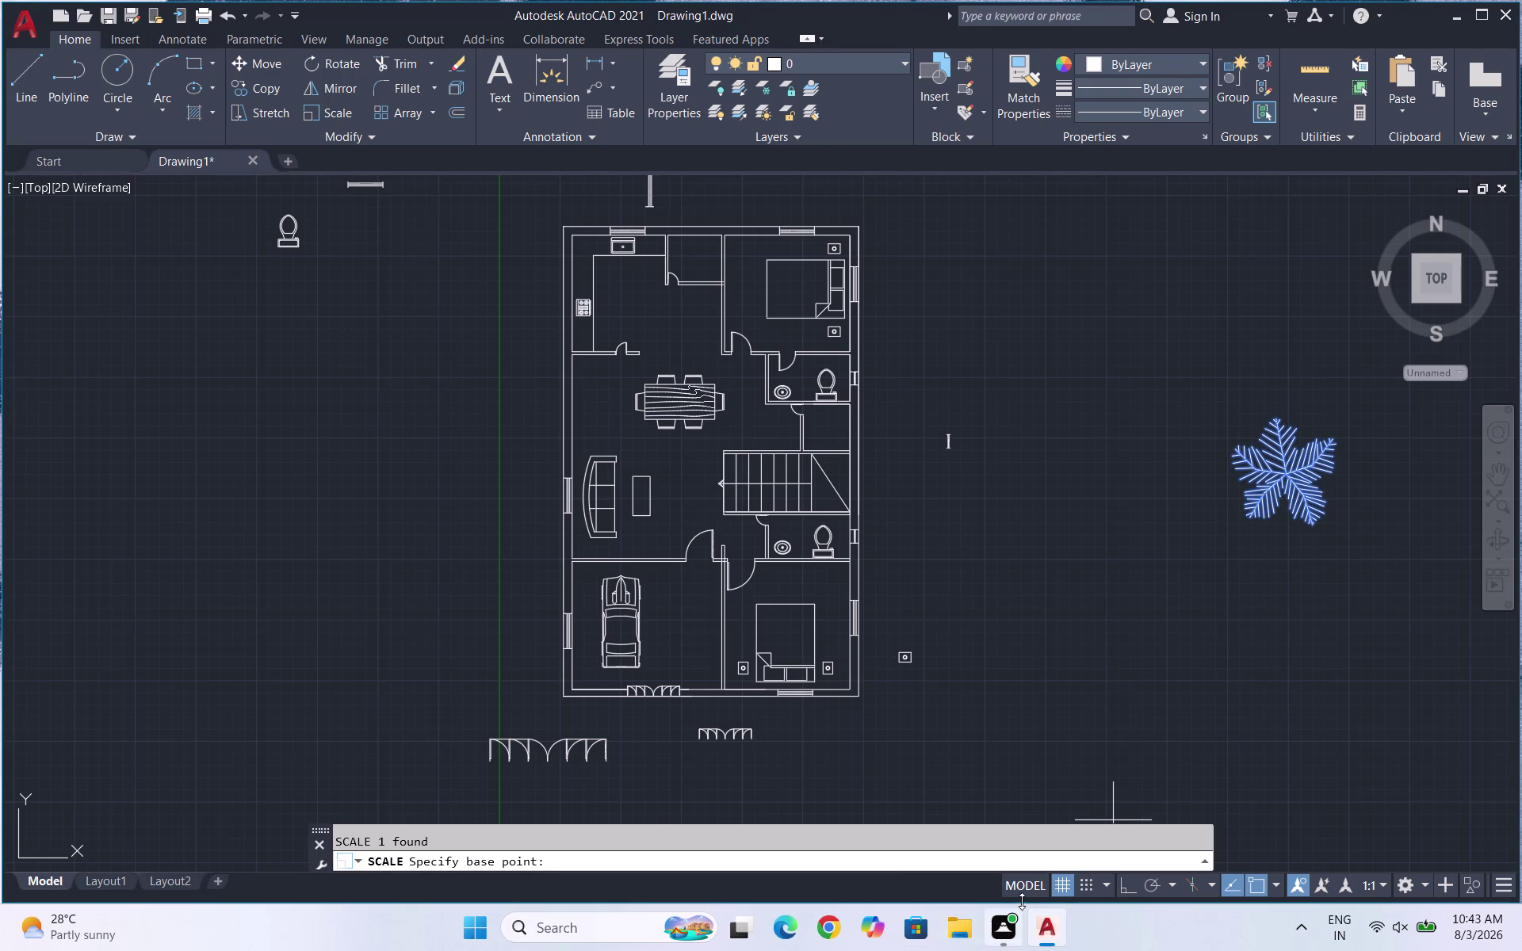
drag(1328, 485, 1318, 481)
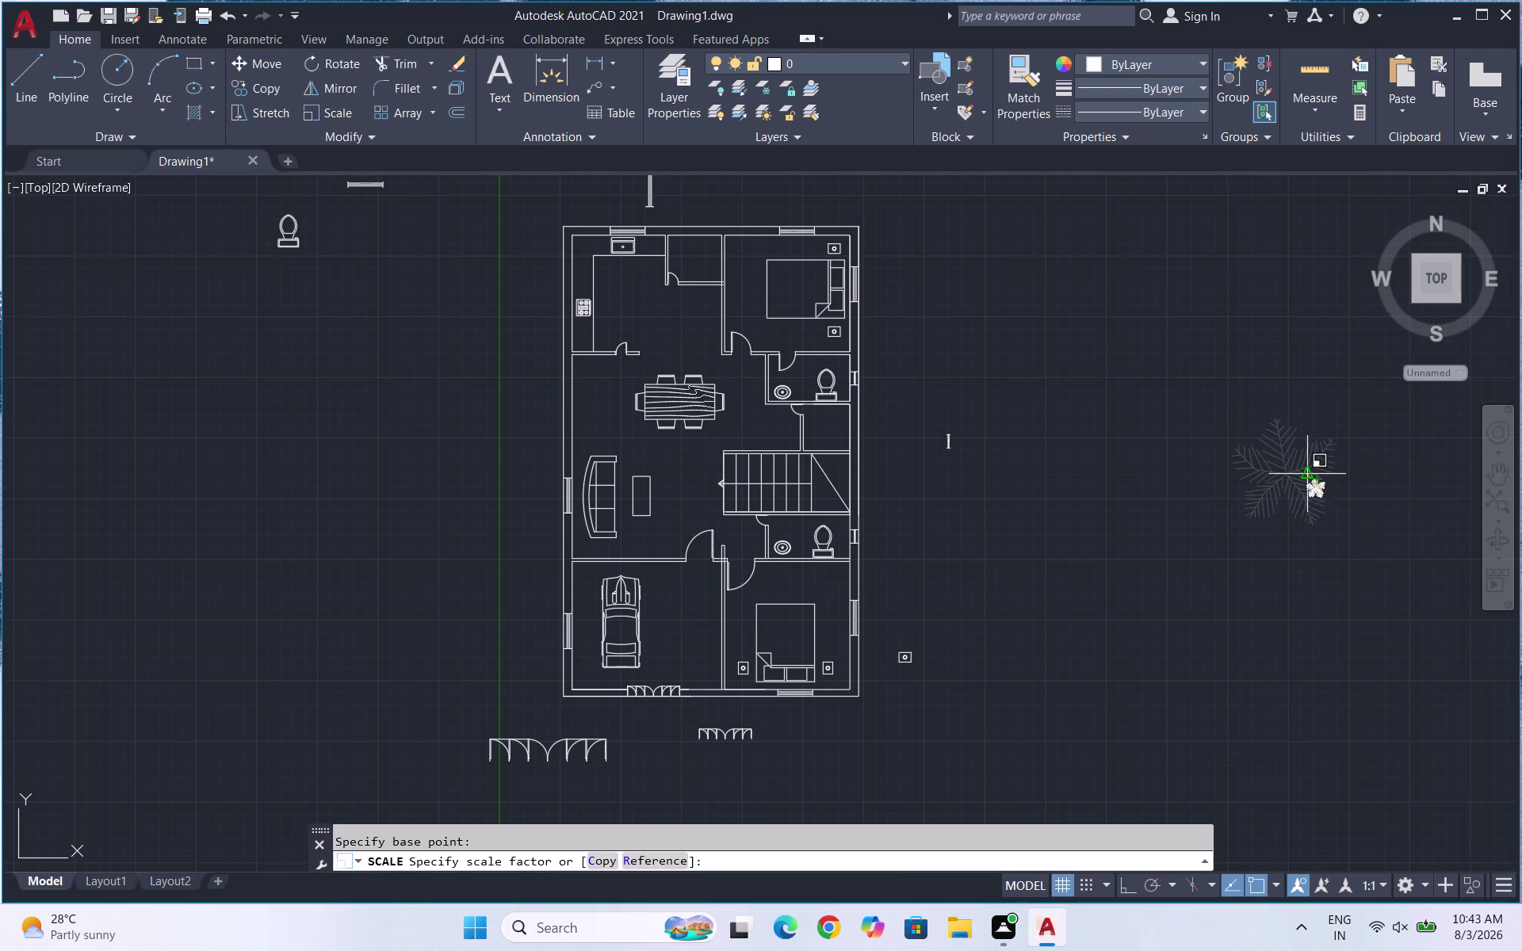
click(1302, 467)
drag(1325, 522, 1306, 487)
click(1295, 467)
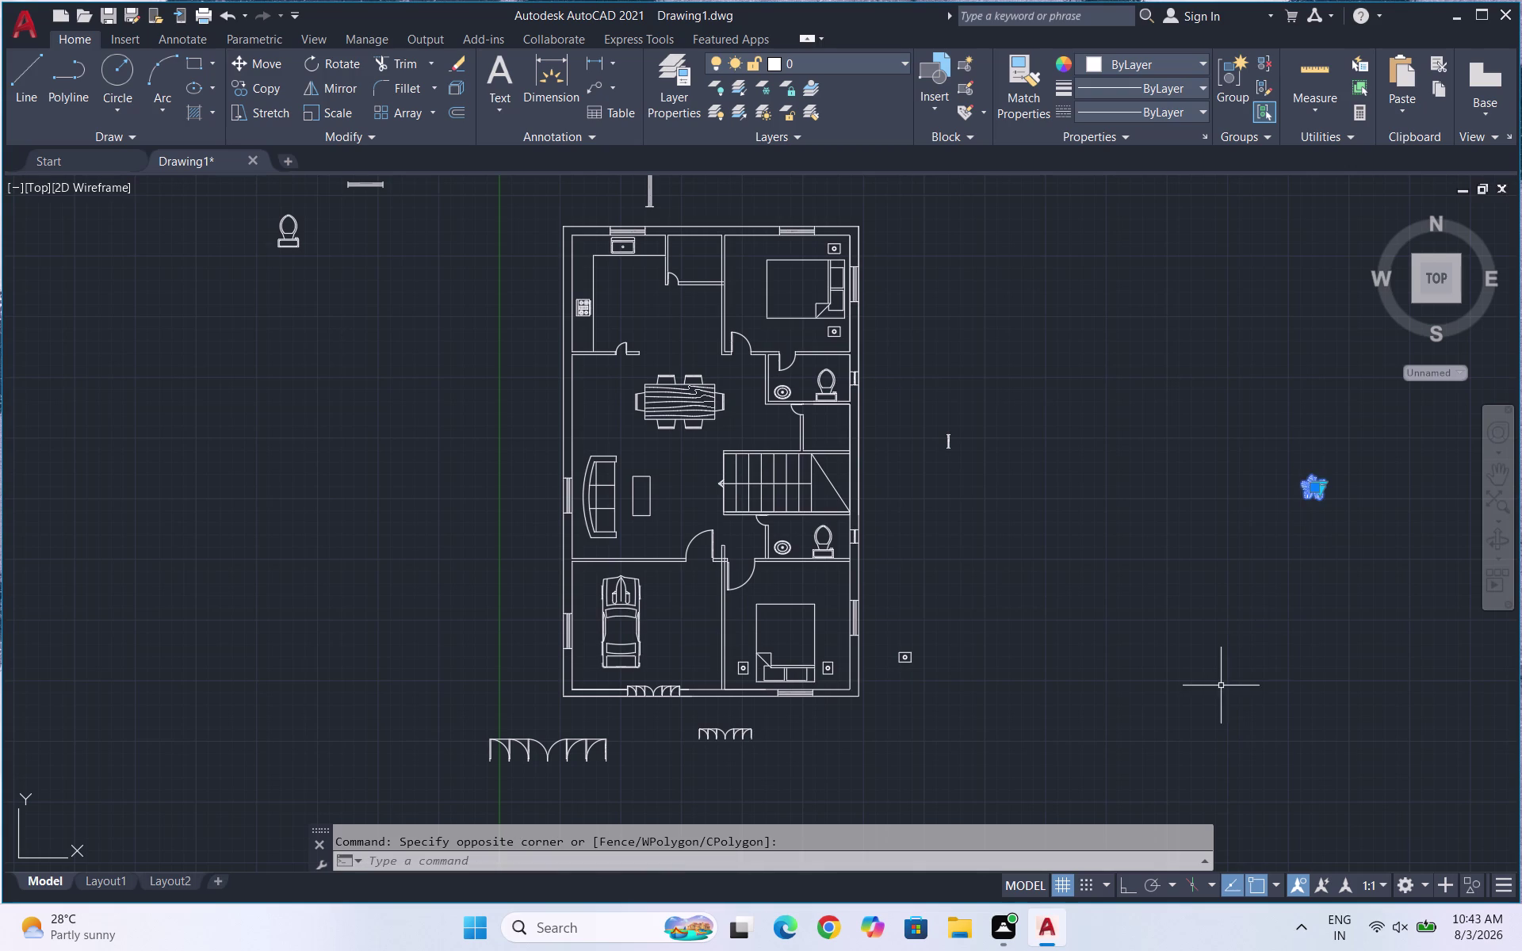
Move the shrunken tree inside the plan beside the stairs.
key(m)
key(Return)
click(1321, 490)
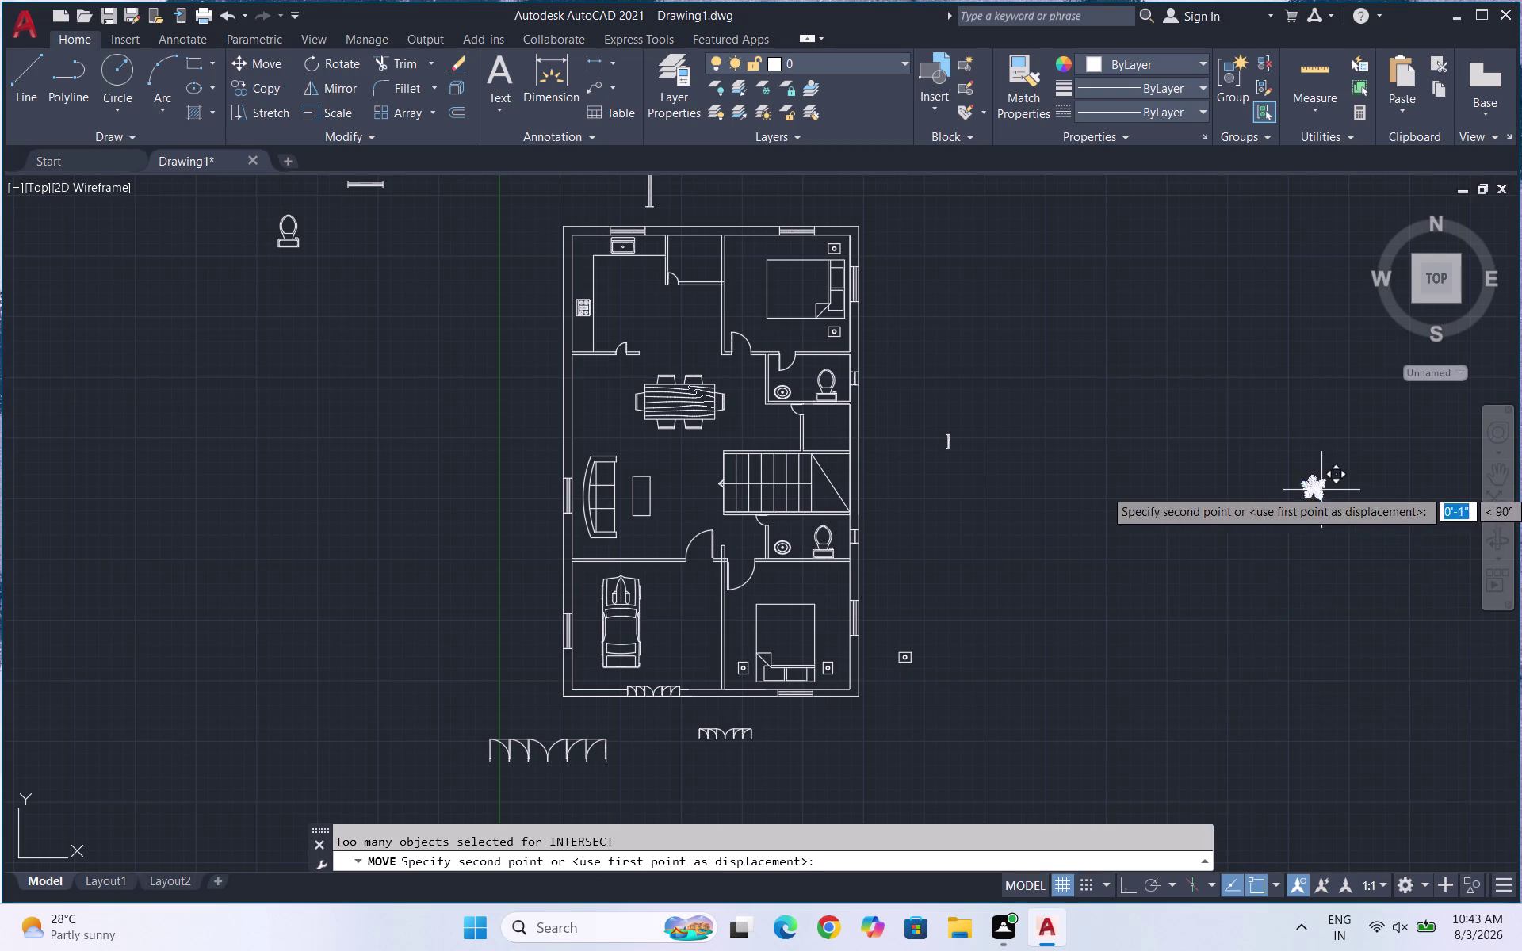
scroll(up, 3)
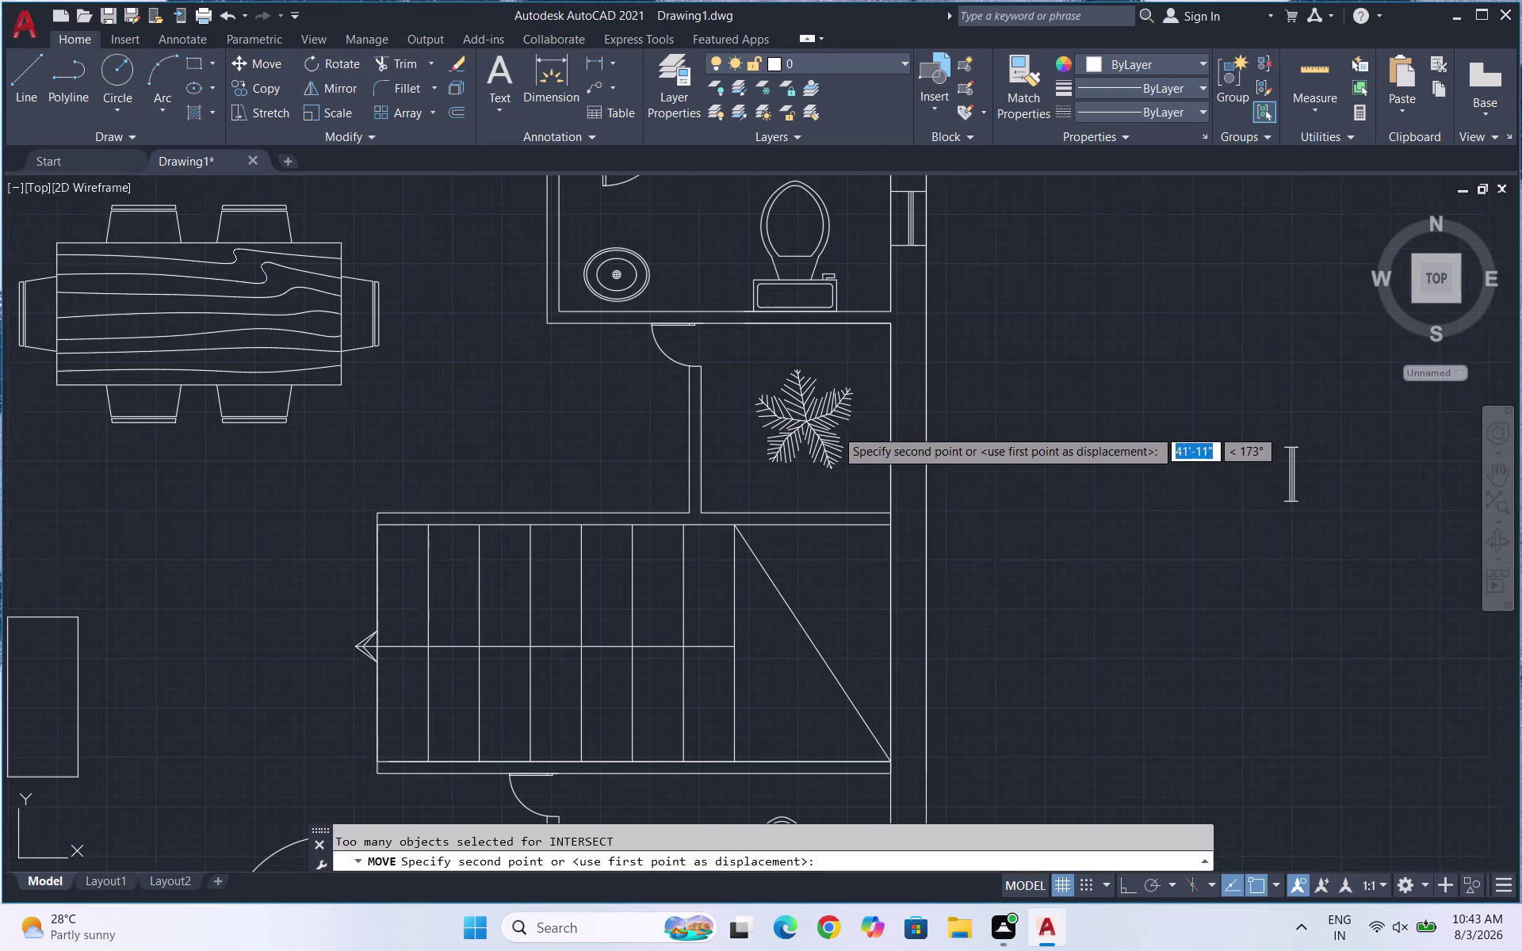
click(856, 457)
drag(865, 477, 841, 464)
click(805, 438)
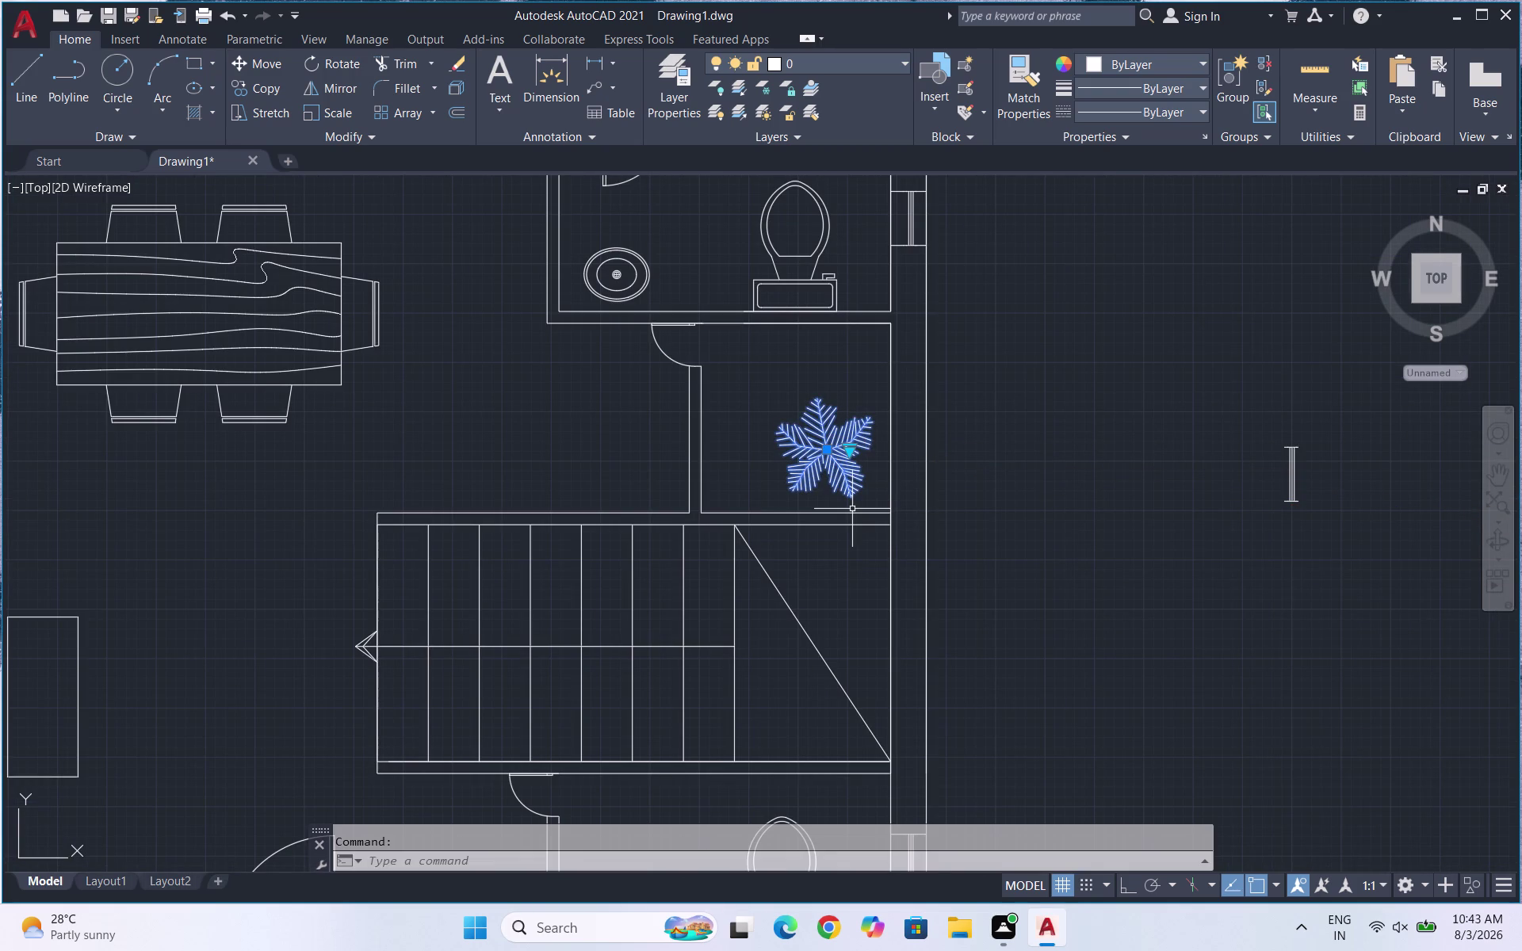
Scale the tree down again into a small plant.
text(SC)
key(Return)
click(868, 473)
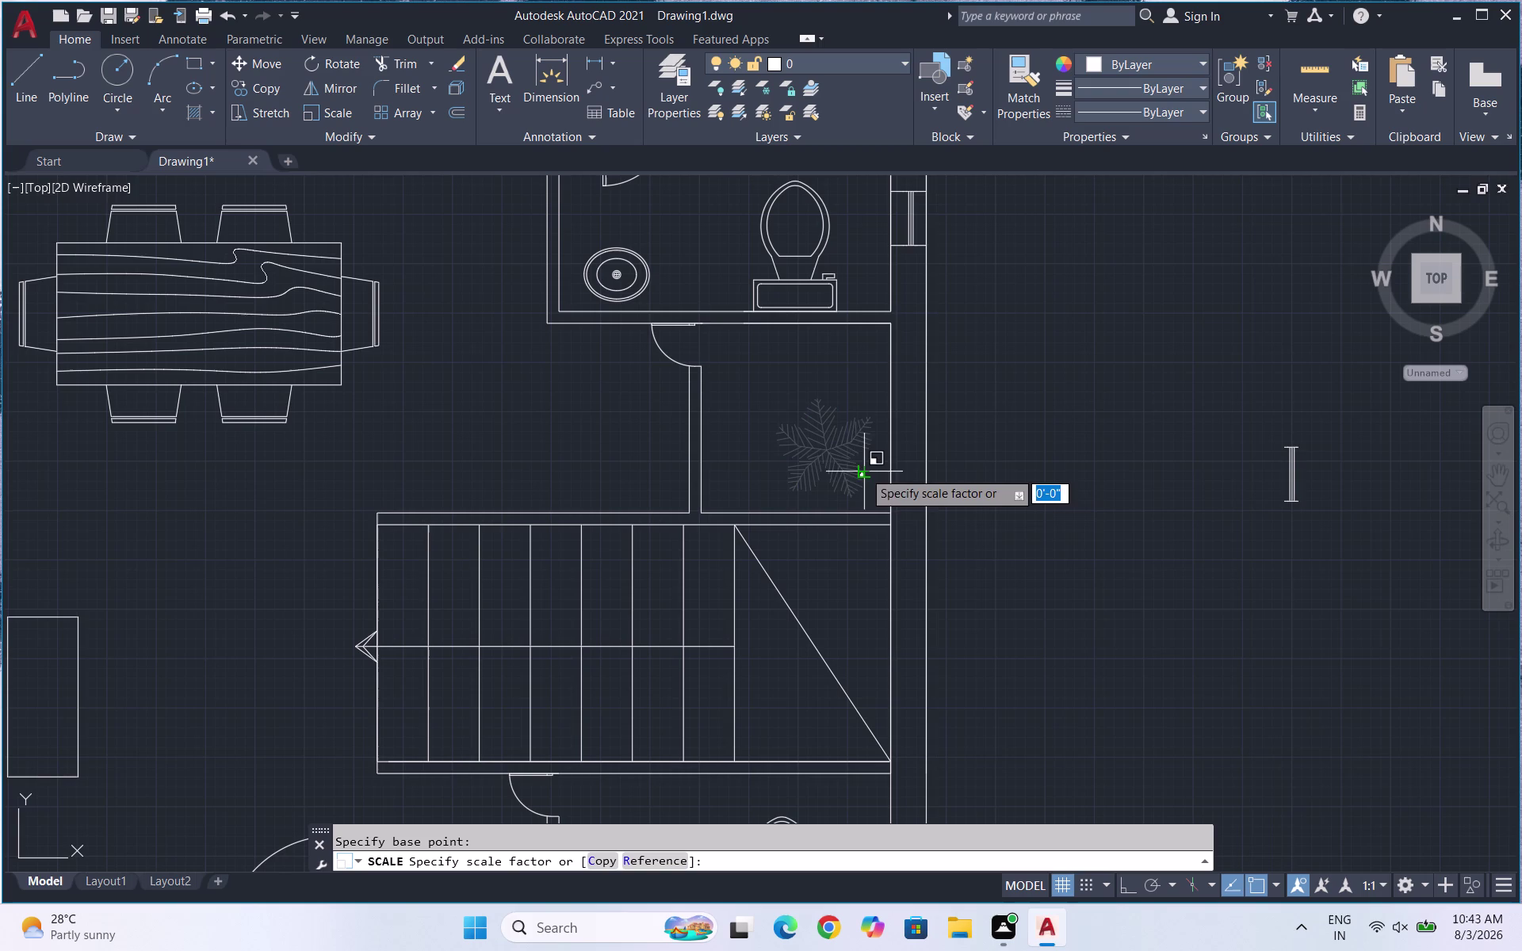
click(849, 429)
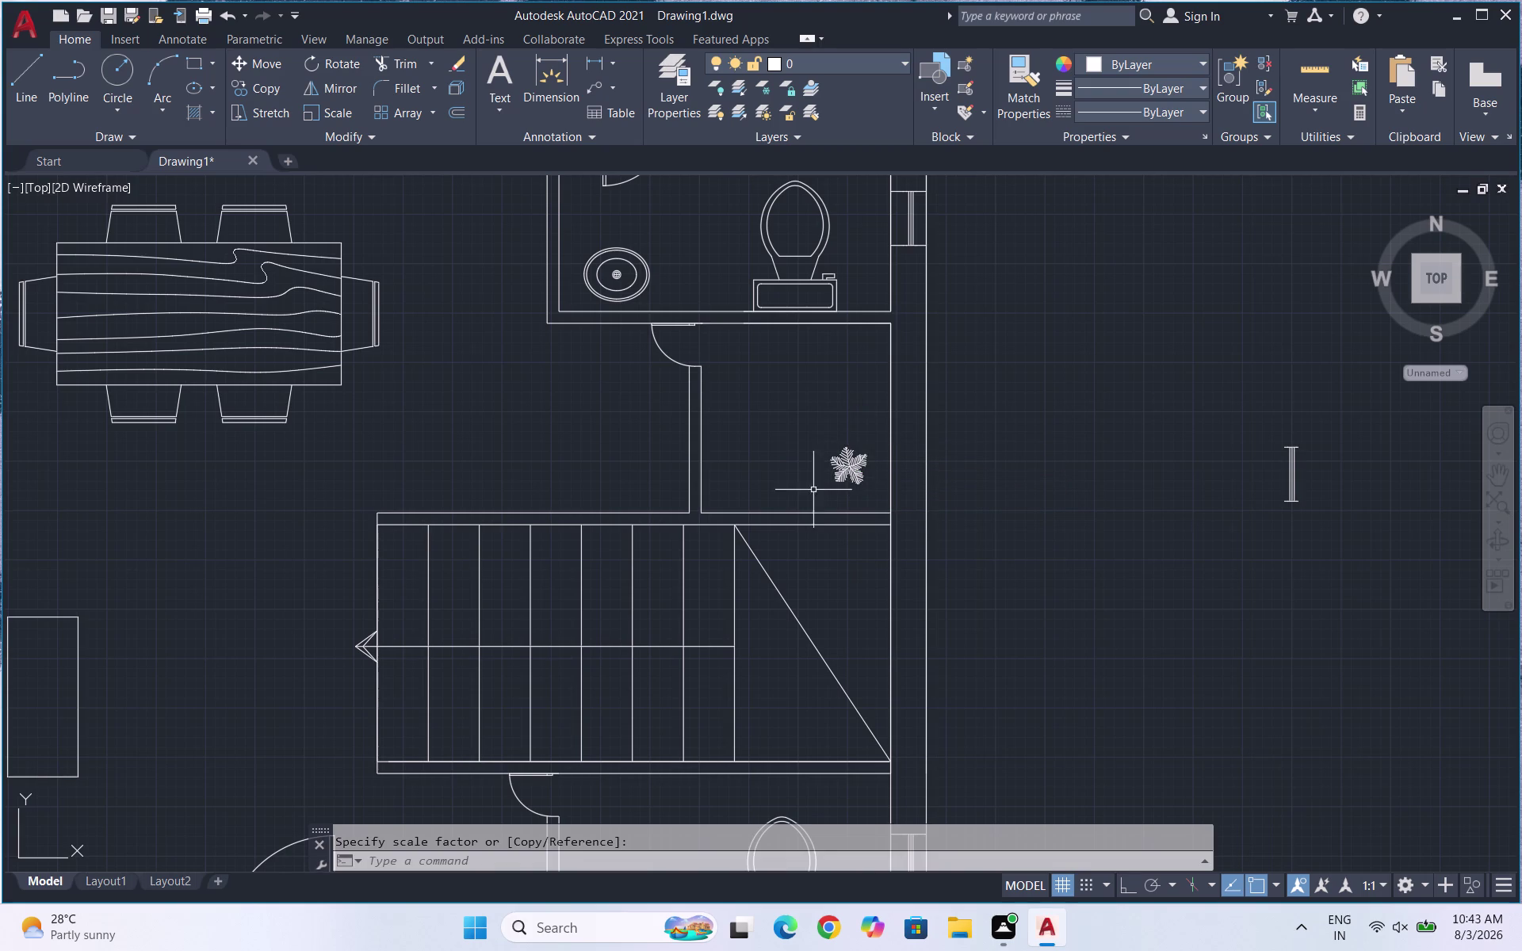
scroll(down, 3)
scroll(down, 3)
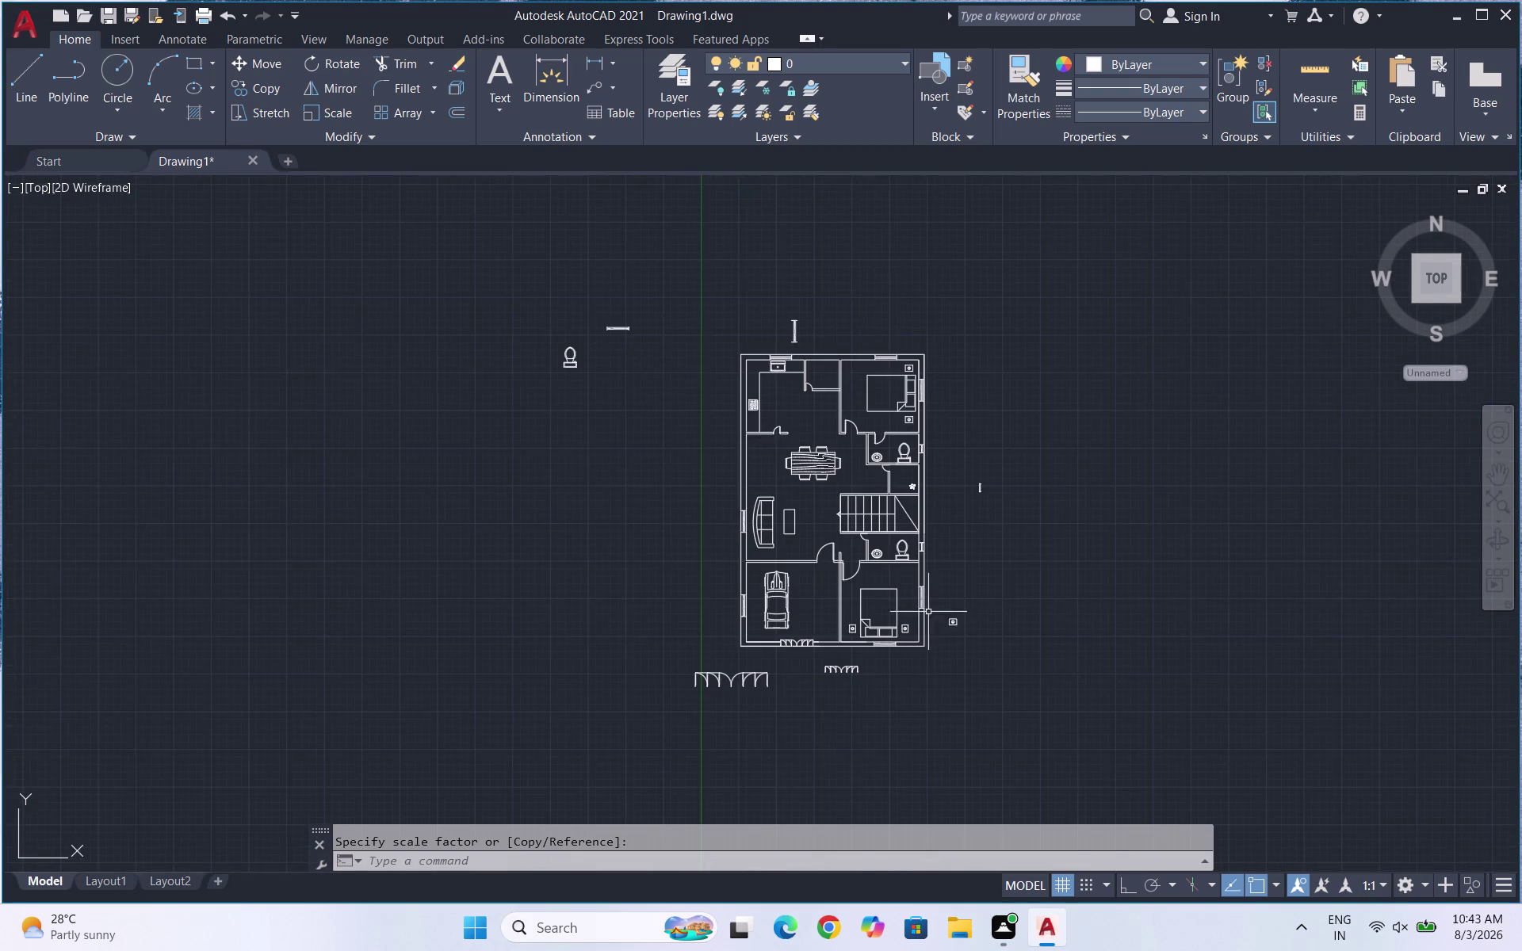
Window-select the gate symbols below the plan.
scroll(up, 3)
drag(754, 714, 614, 659)
click(424, 502)
drag(905, 614, 878, 589)
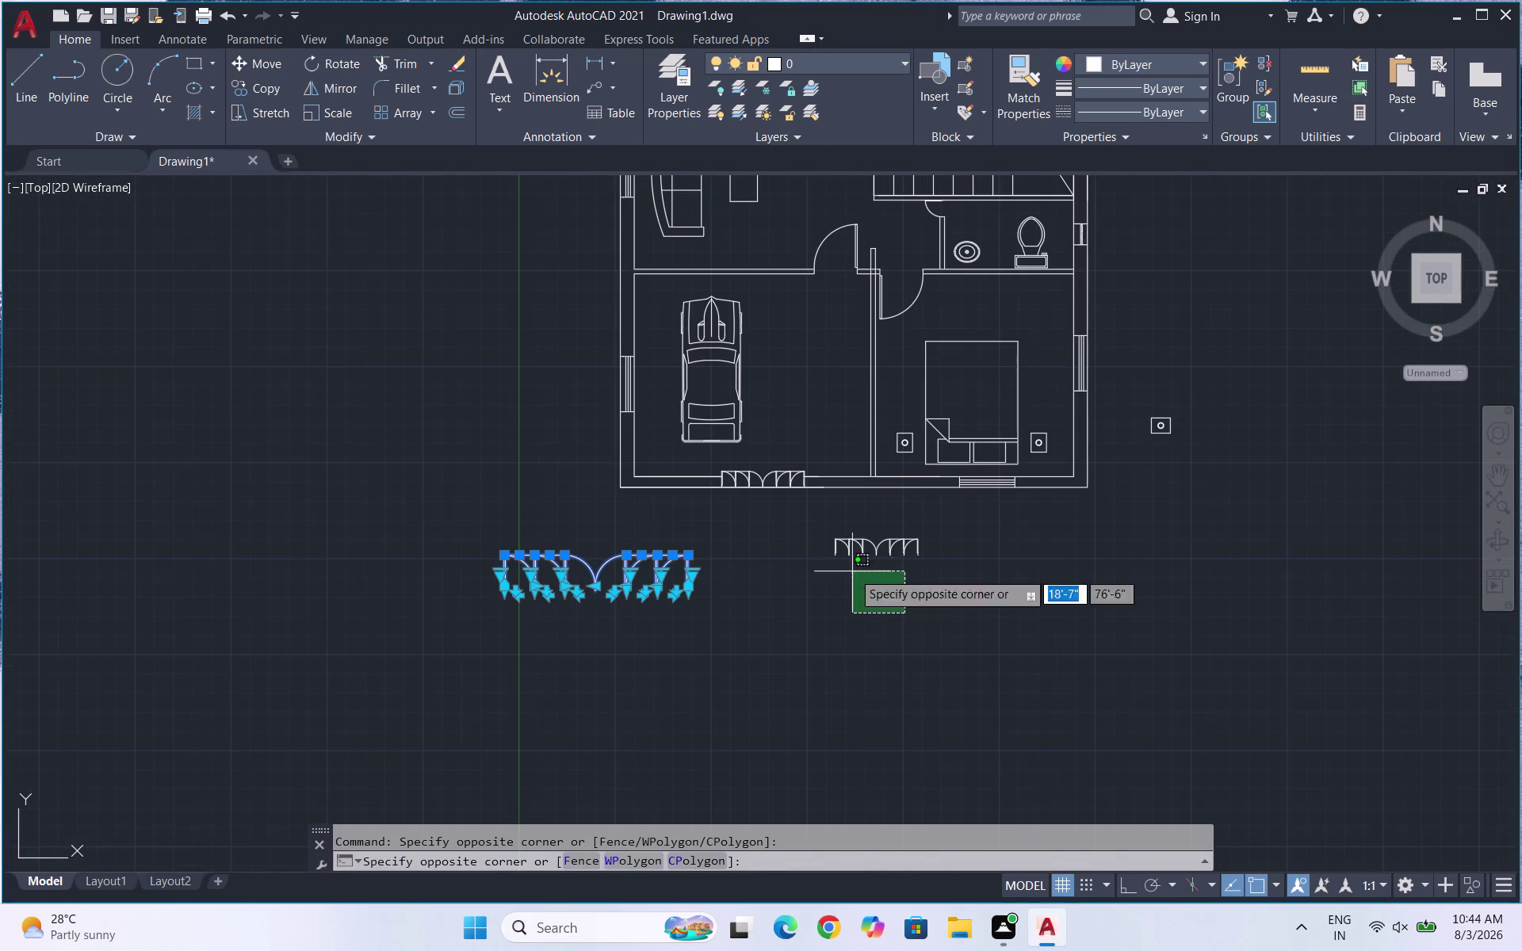
click(814, 514)
drag(1181, 476, 1177, 464)
click(1140, 379)
scroll(down, 3)
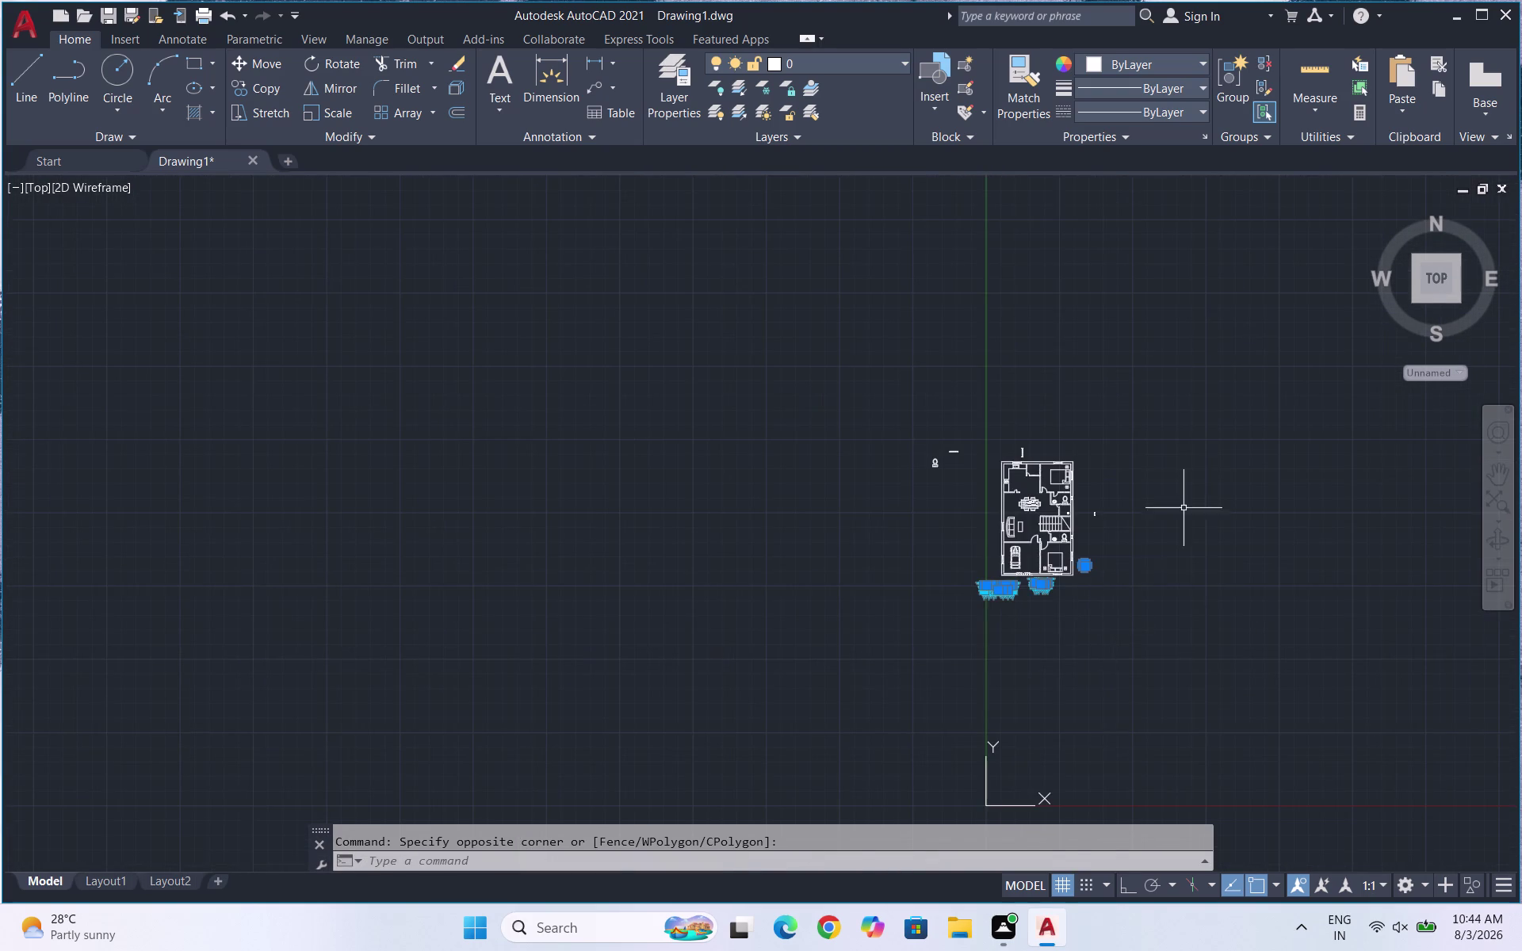
scroll(up, 3)
Add the stray symbols above and left of the plan, then delete everything selected.
drag(1094, 599, 1048, 561)
click(1043, 542)
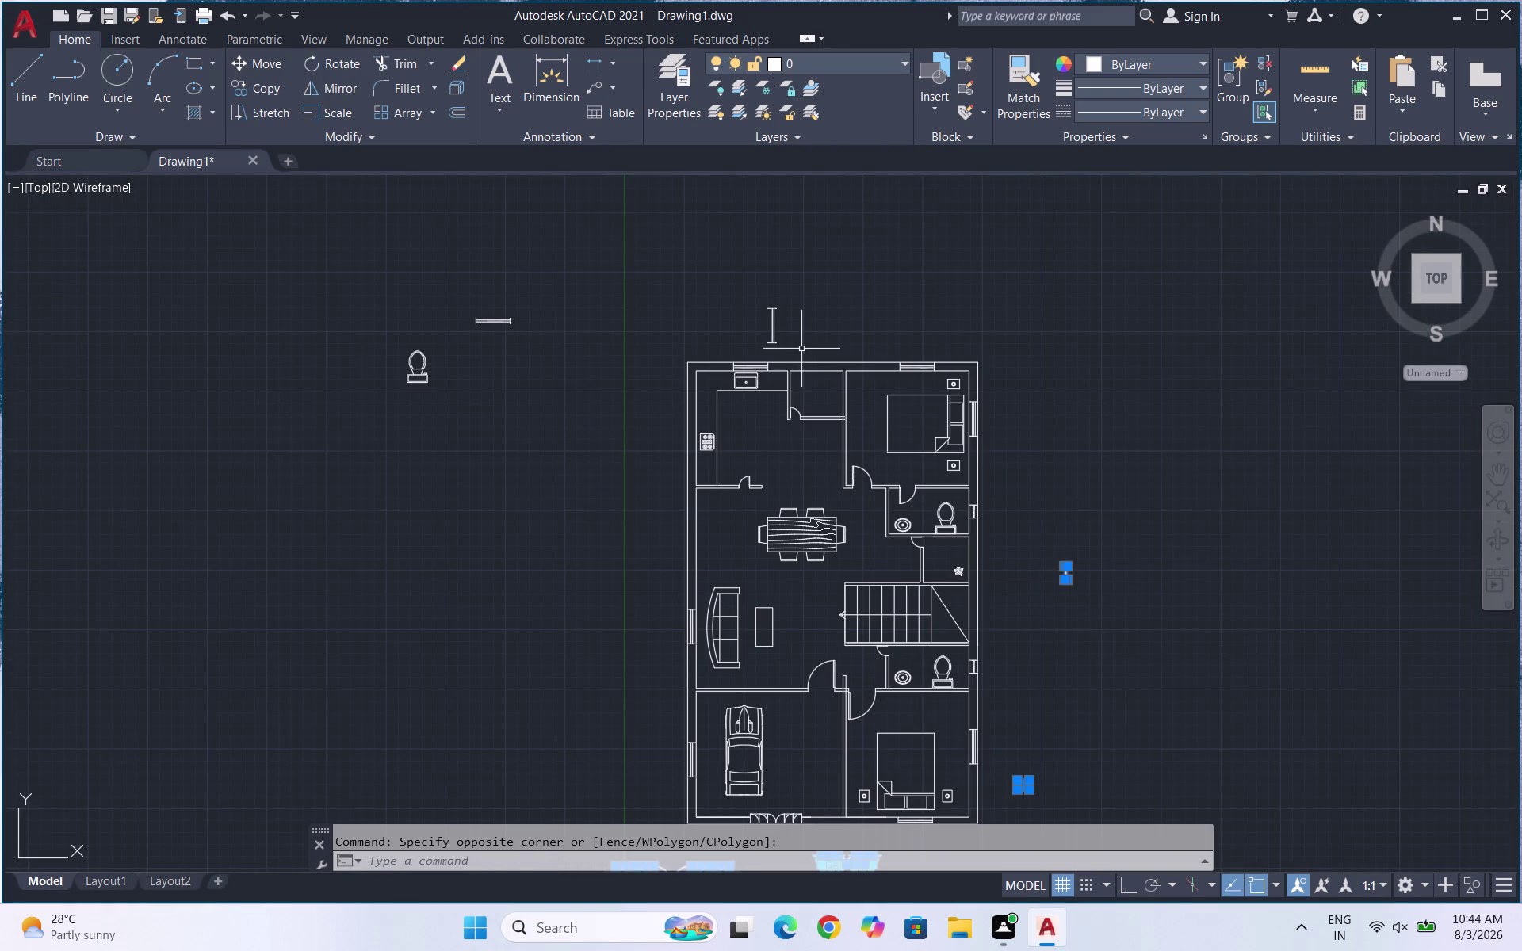
drag(799, 345, 790, 337)
click(729, 275)
drag(549, 346, 509, 330)
click(440, 285)
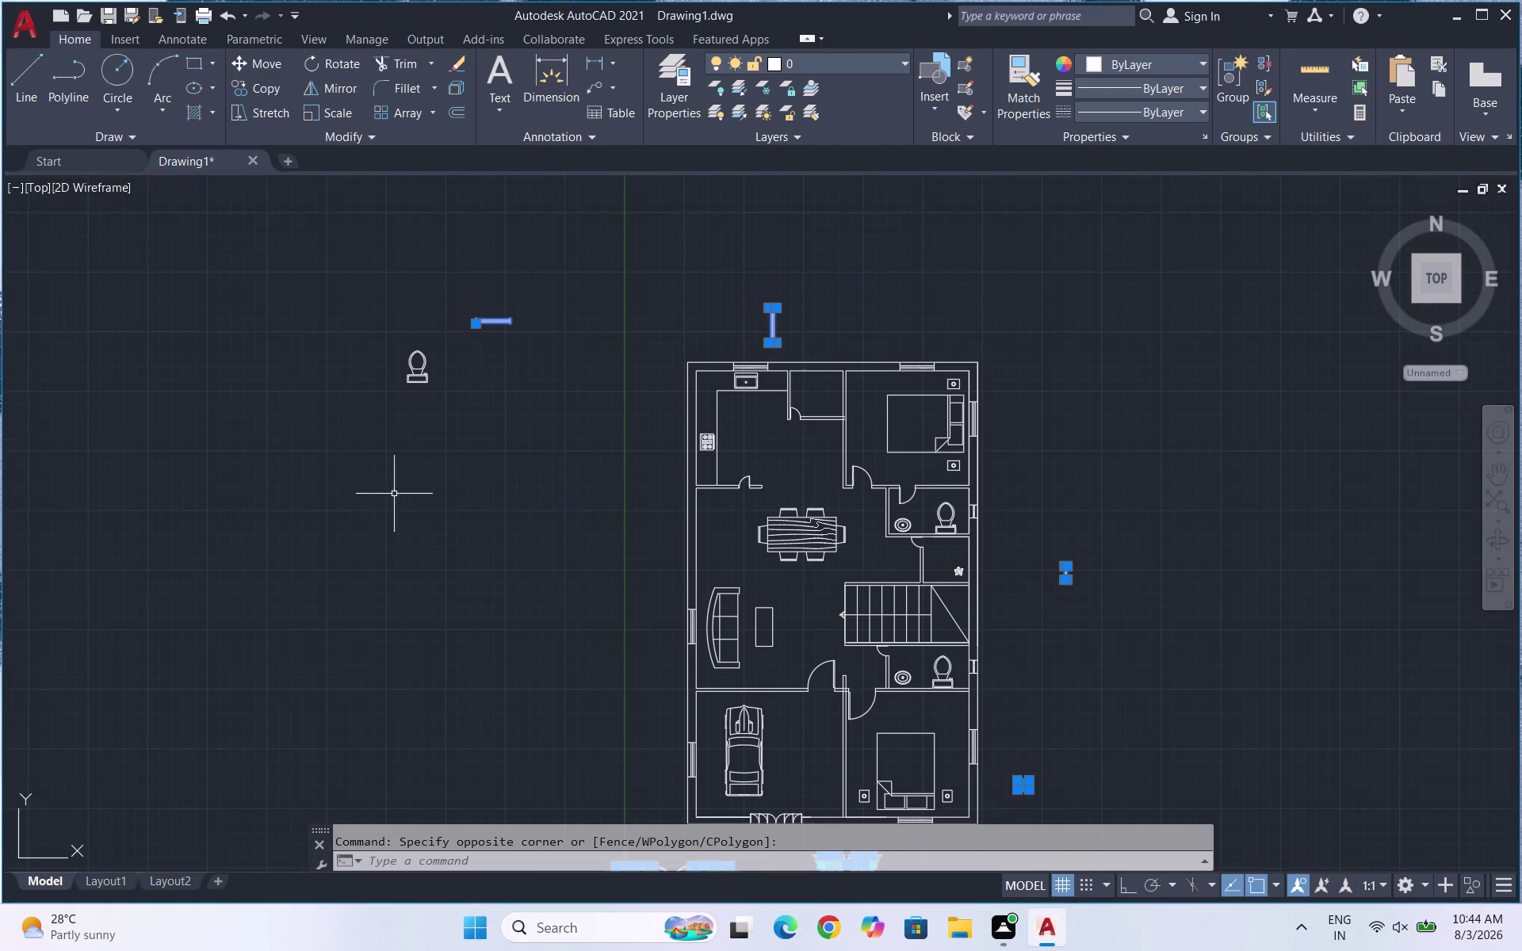
drag(434, 452, 420, 367)
click(386, 293)
key(Delete)
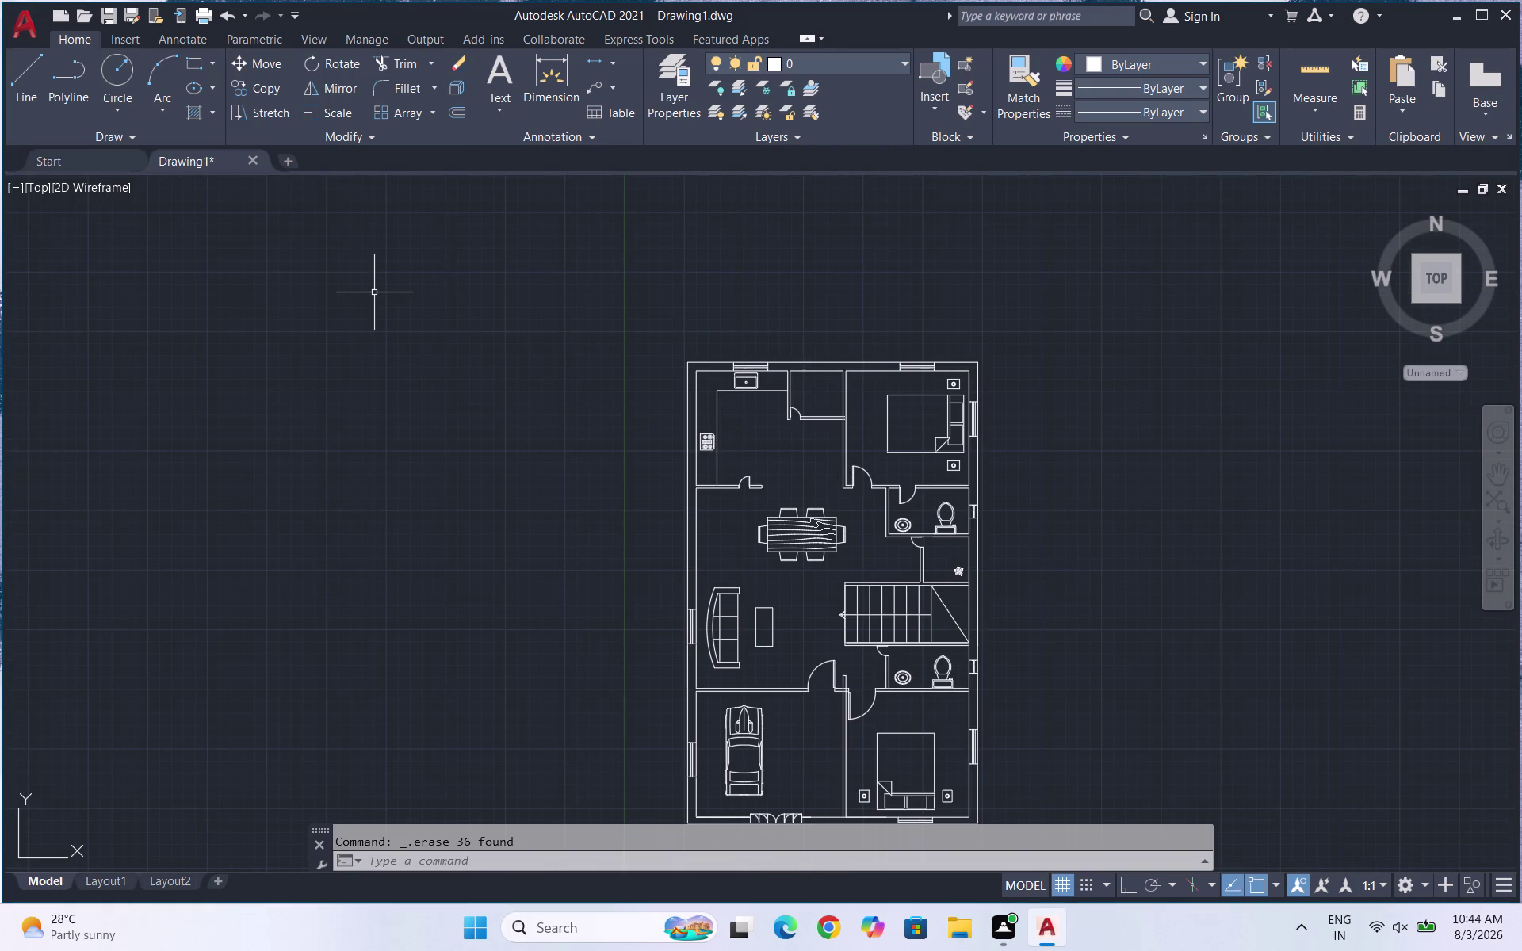
scroll(down, 3)
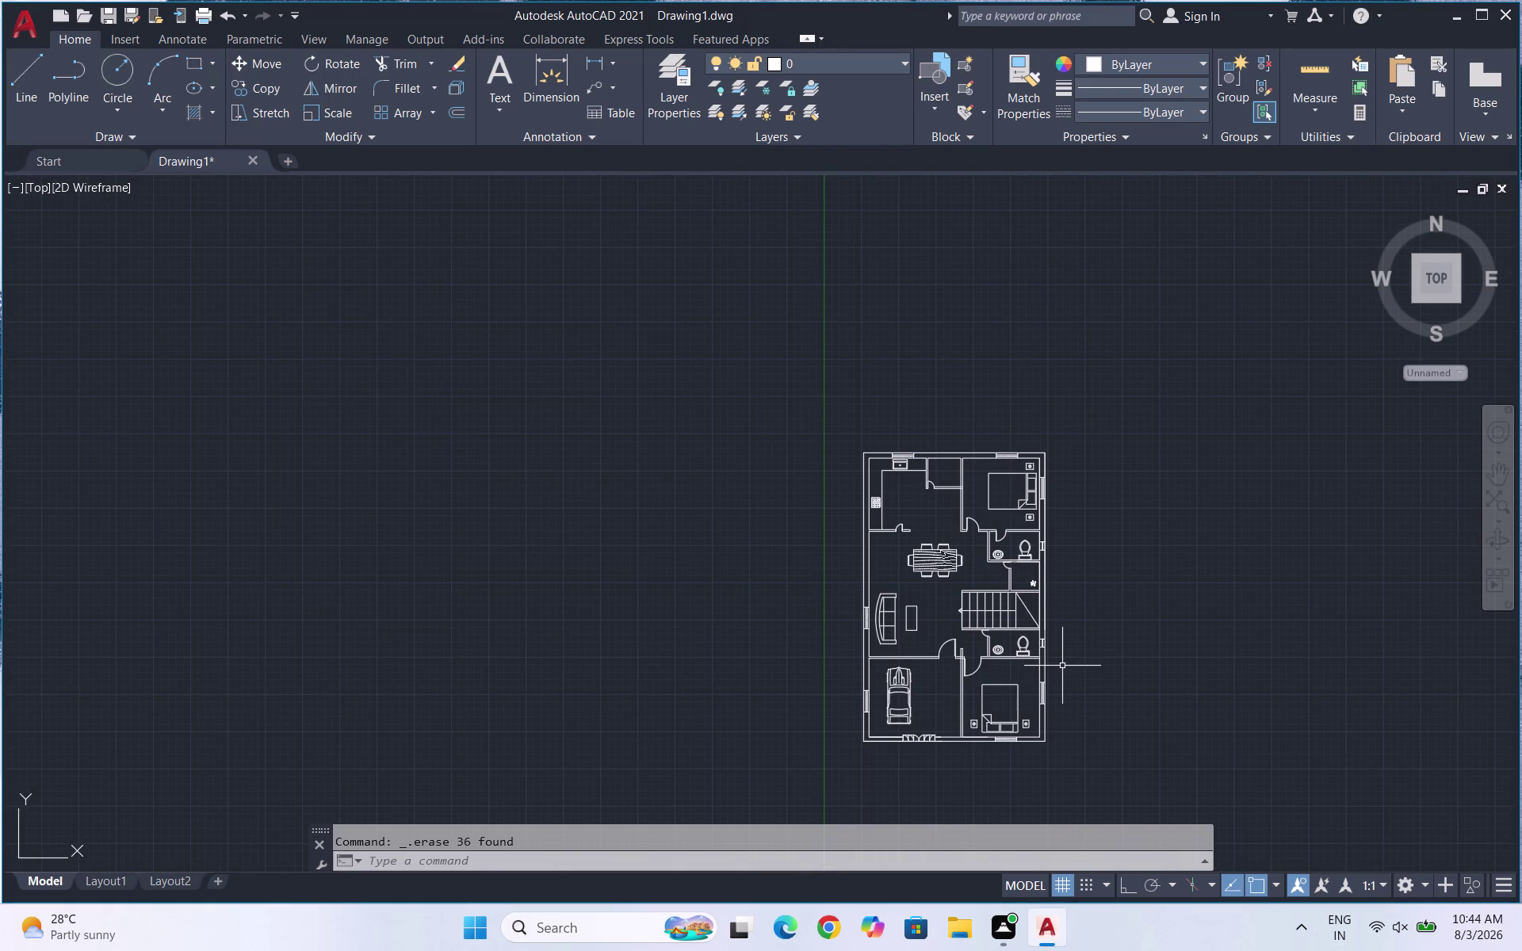
key(ctrl+s)
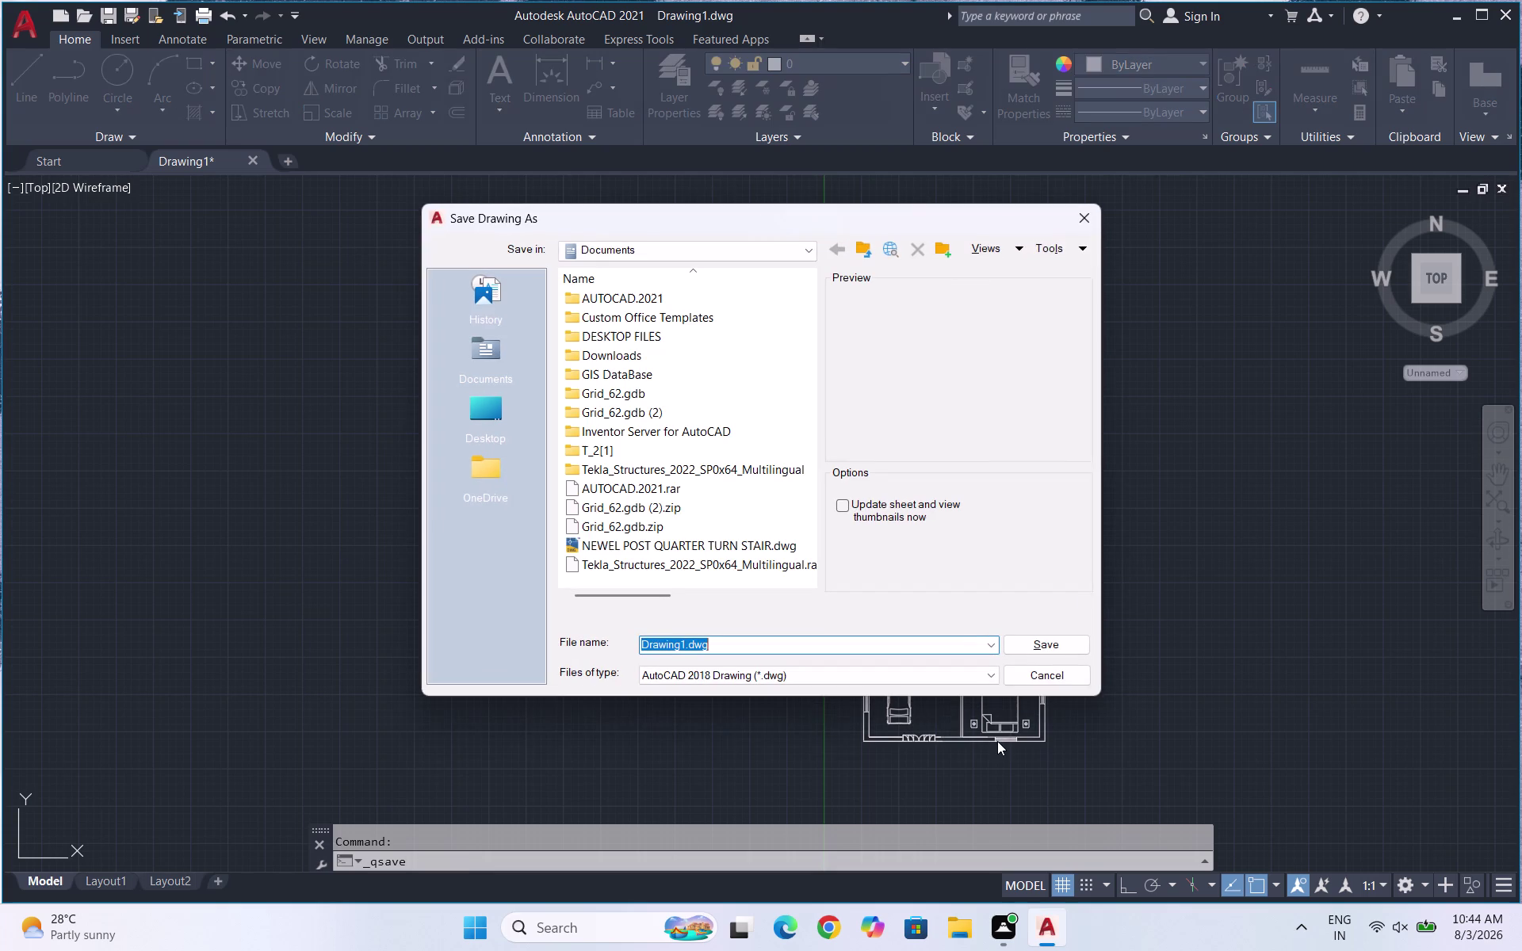
Save the drawing as '2BHK N' in the Desktop INTERNSHIP folder.
double_click(480, 409)
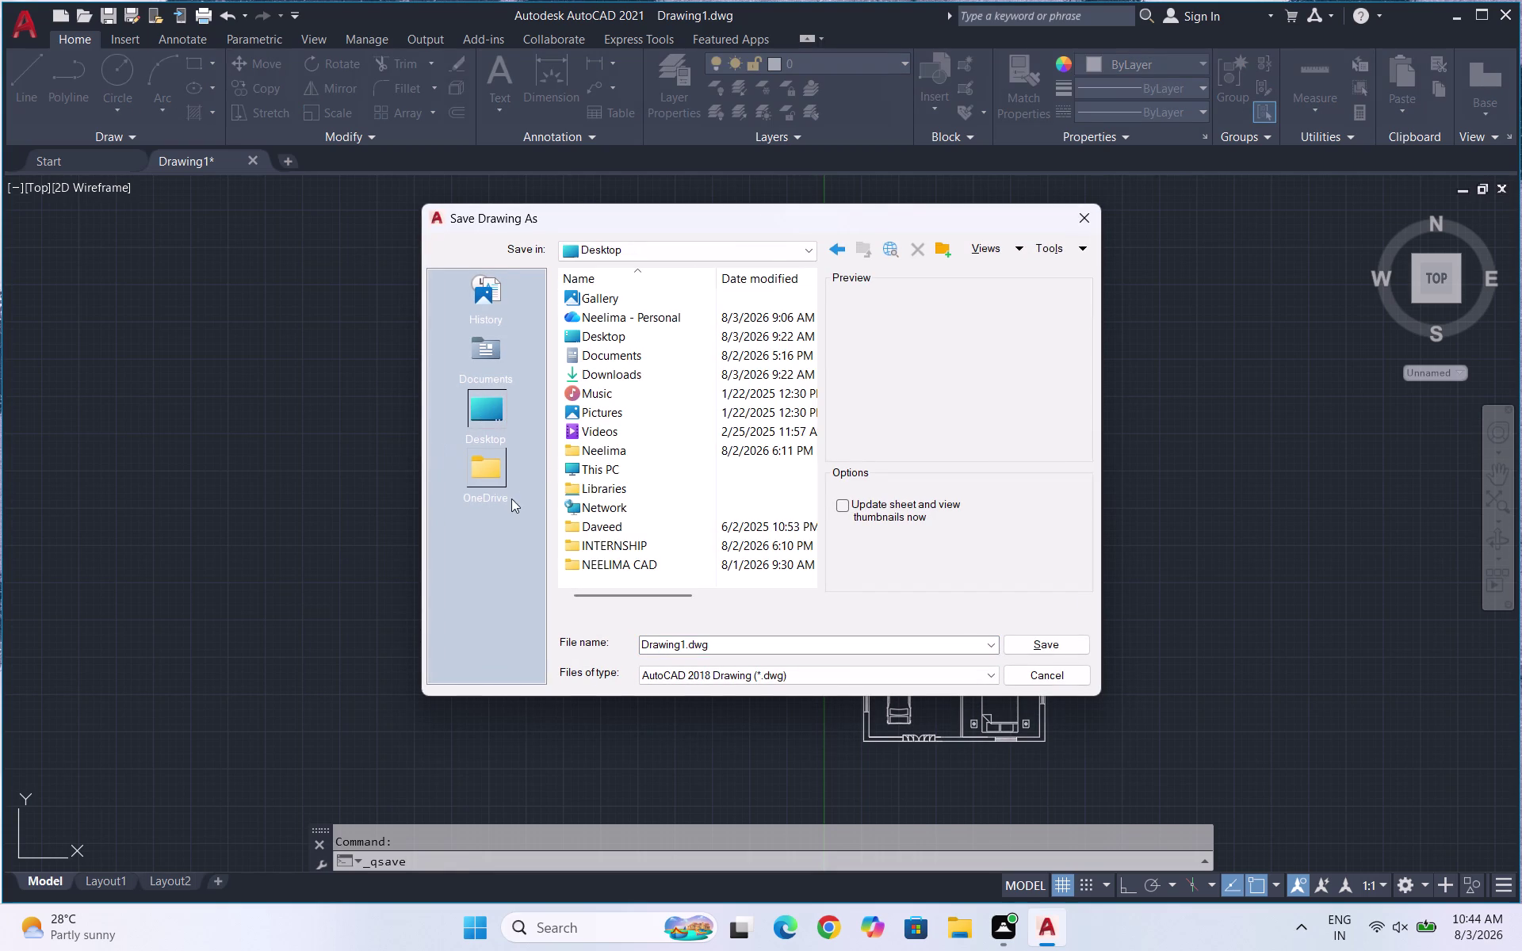
click(684, 543)
click(683, 549)
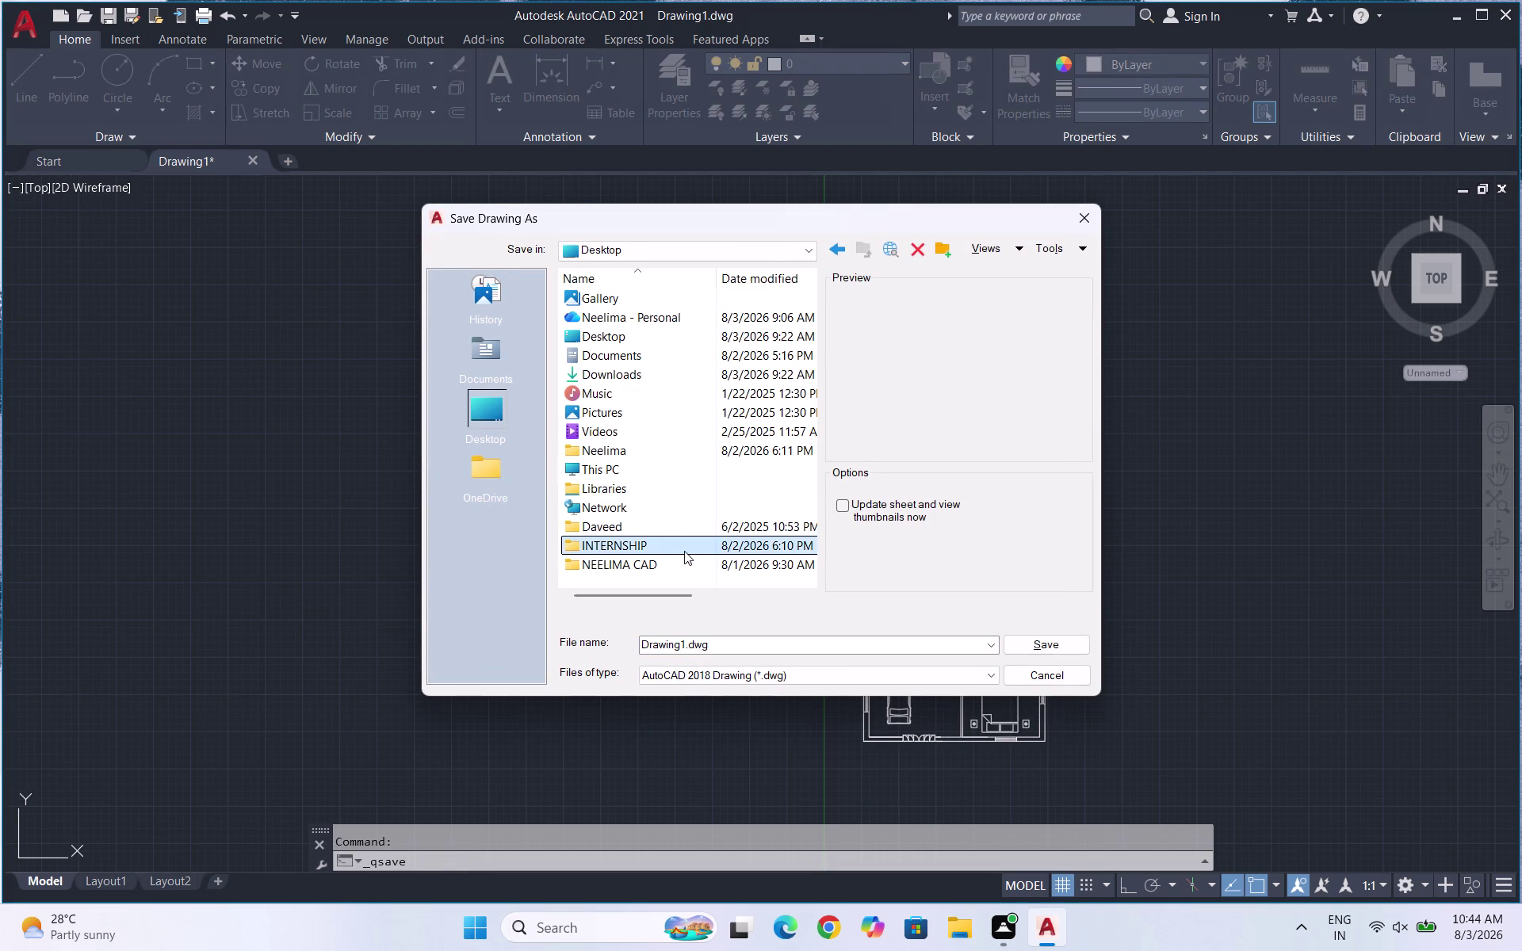
double_click(684, 551)
click(741, 646)
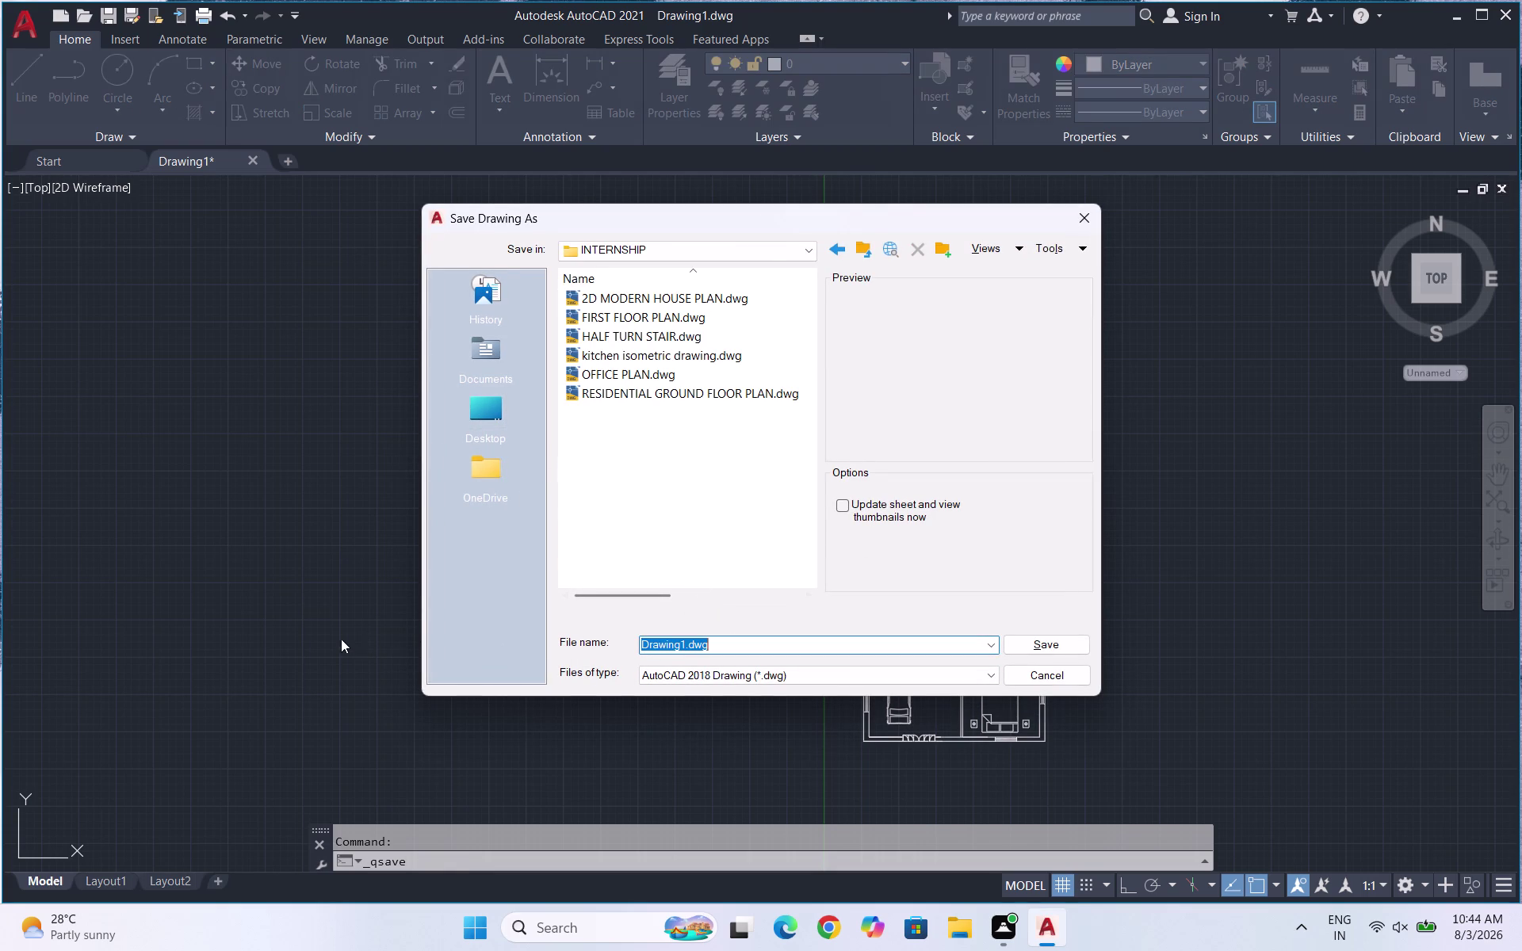
text(2BH)
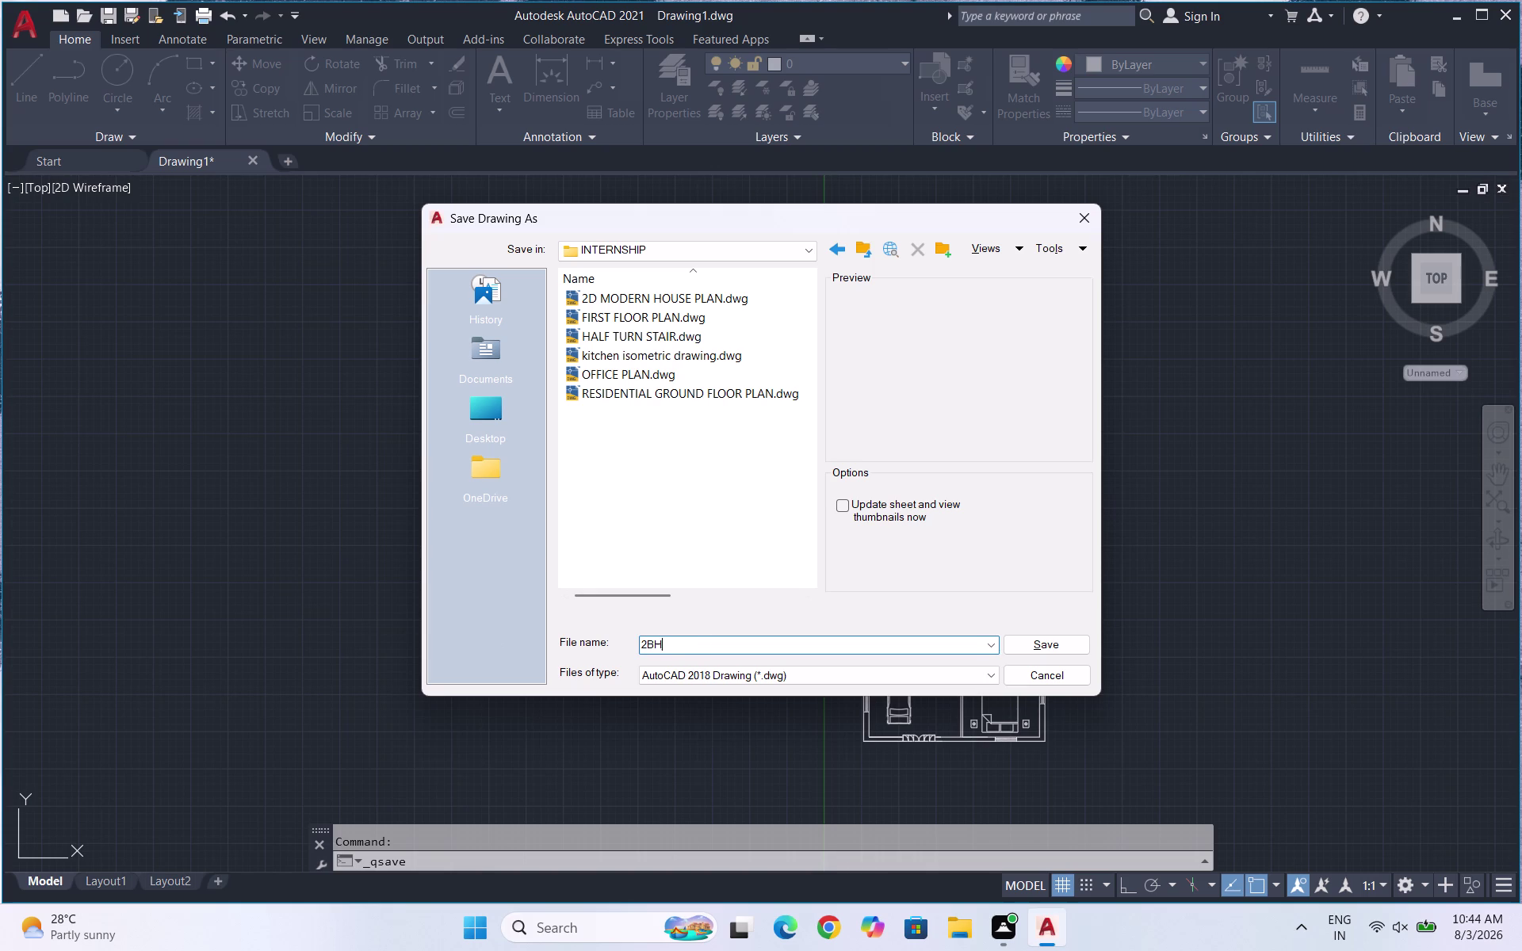
text(K)
key(space)
key(n)
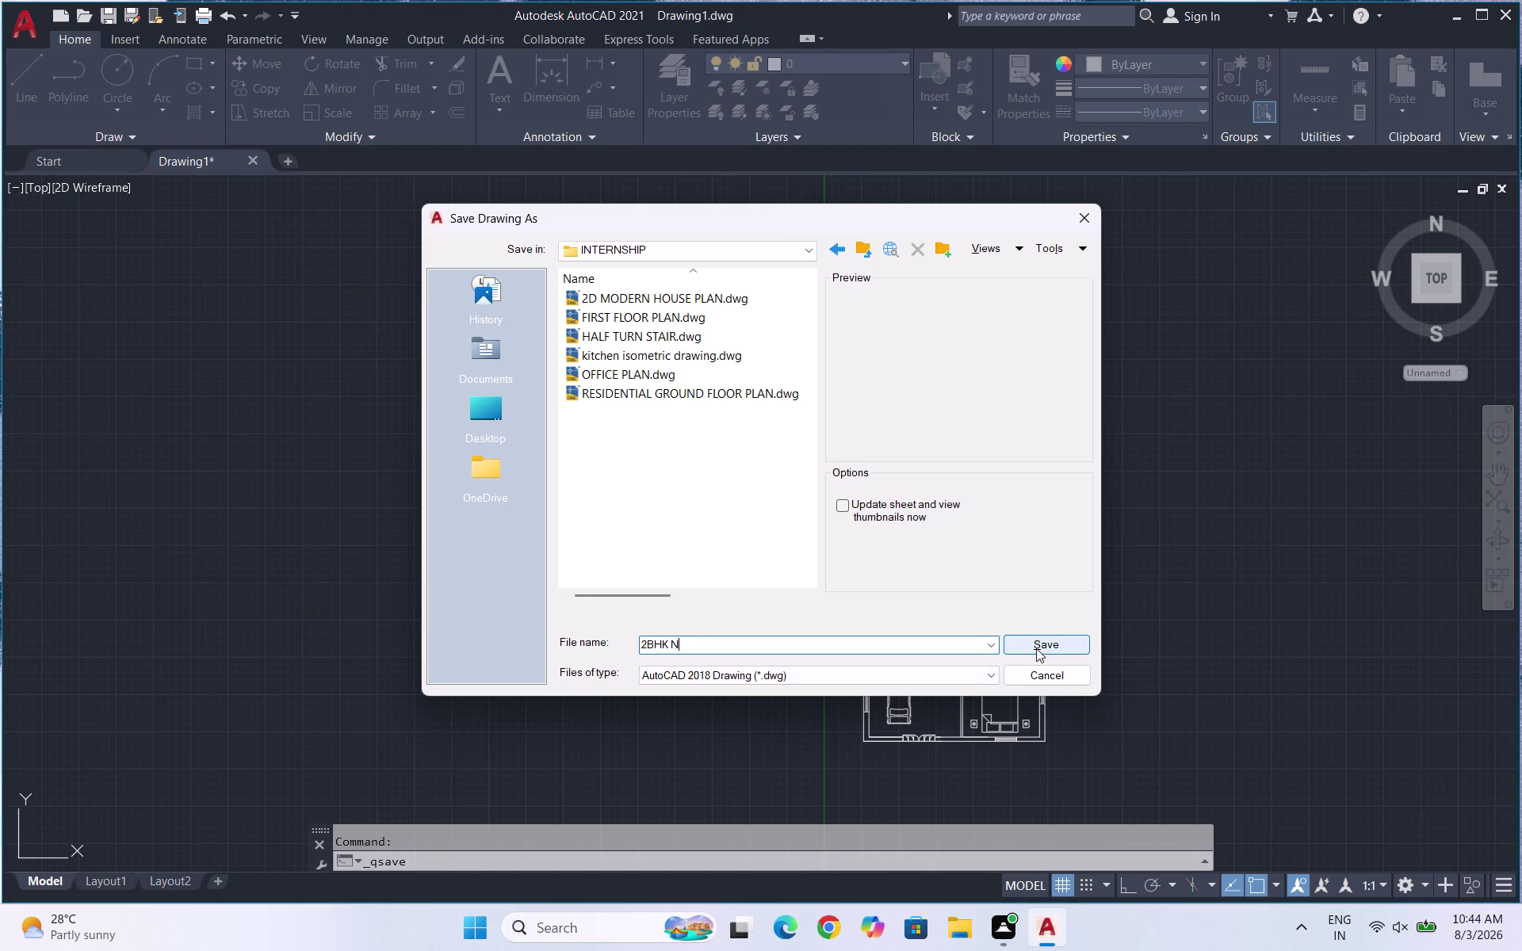
click(1036, 649)
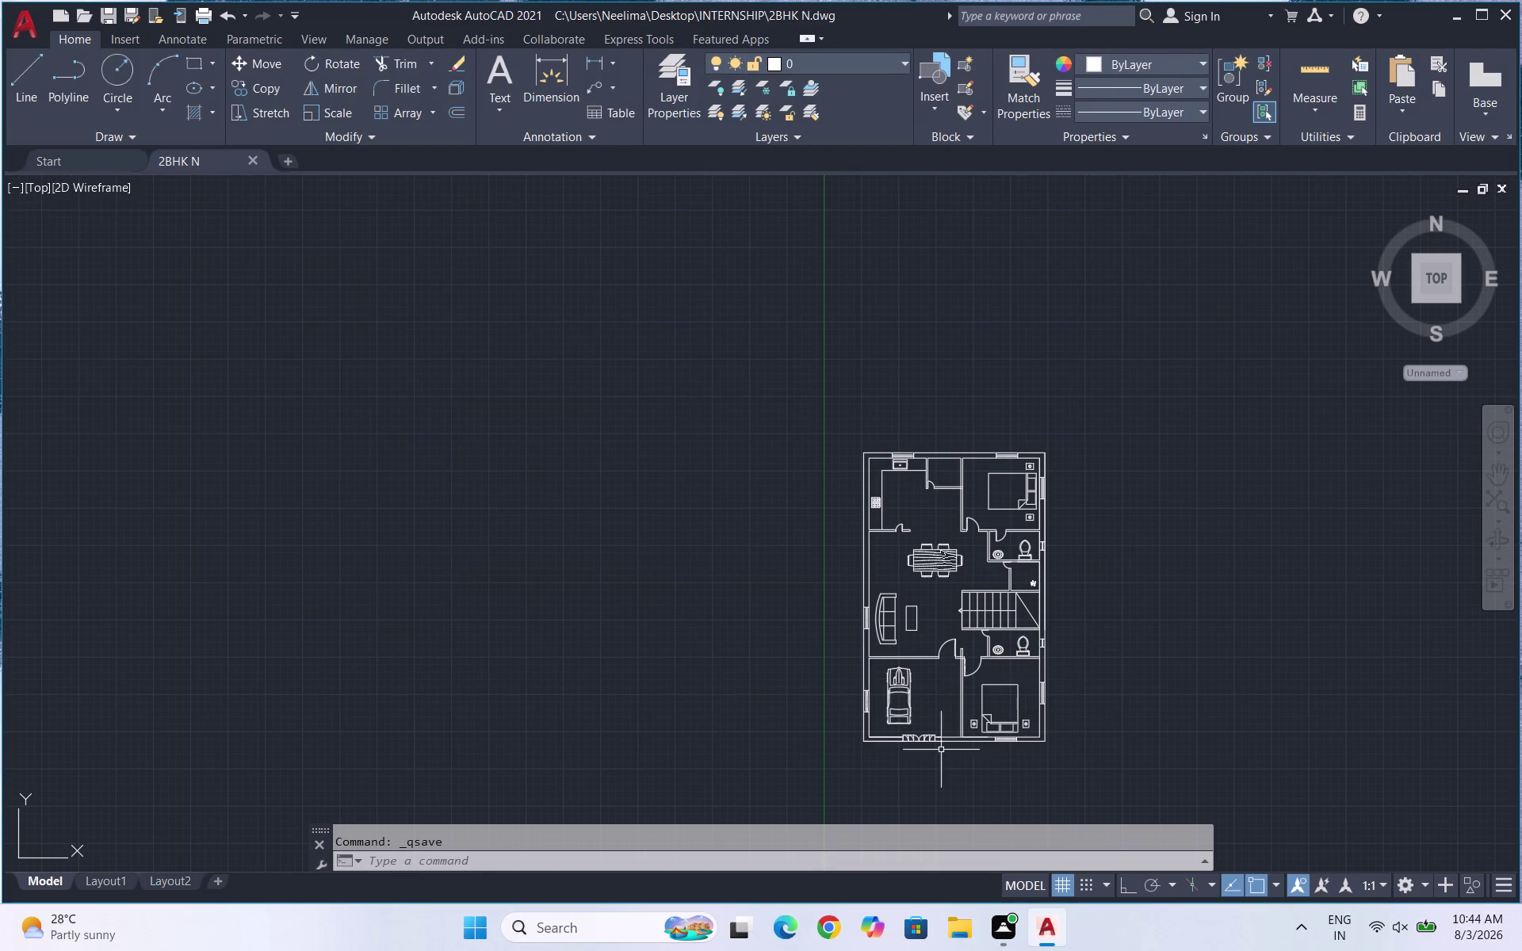
scroll(up, 3)
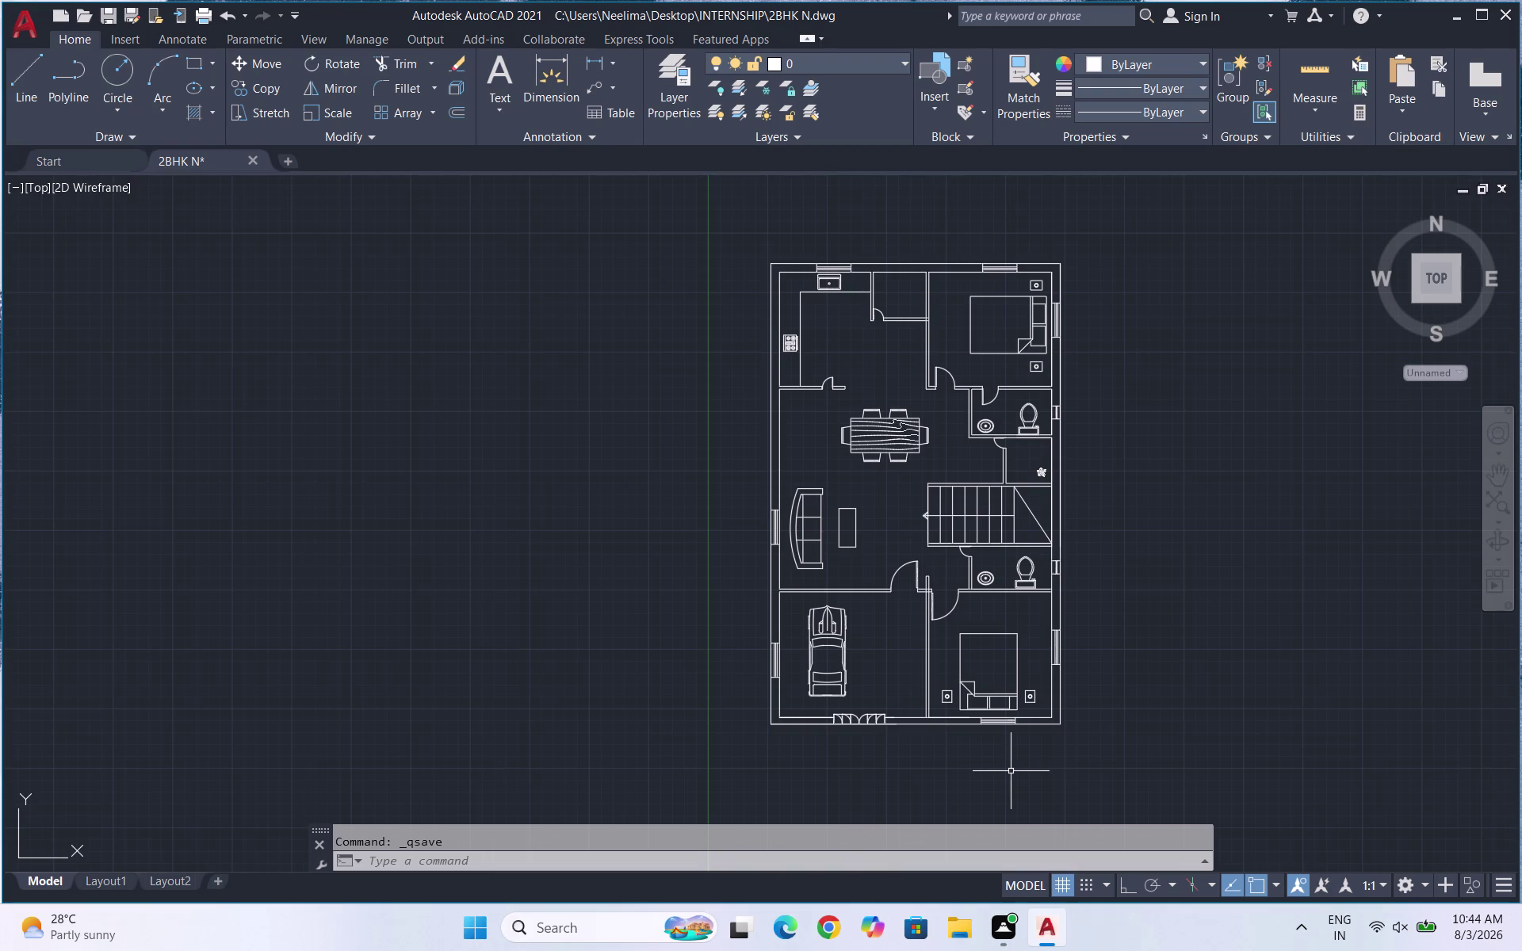
Start DTEXT left of the plan, accepting text height and rotation.
text(DT)
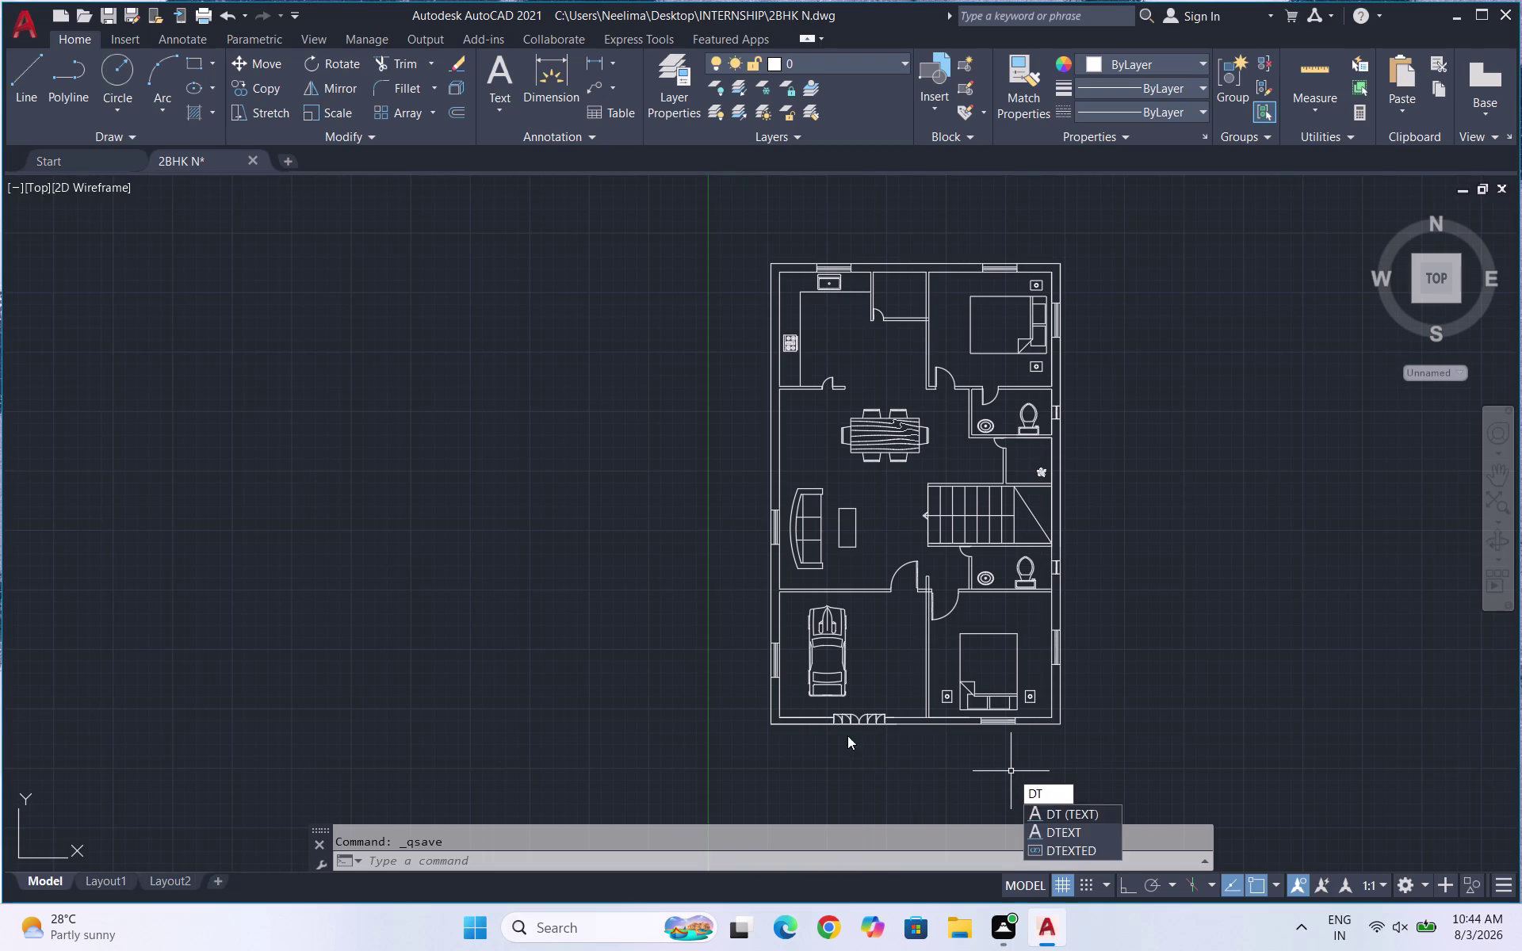
click(1089, 822)
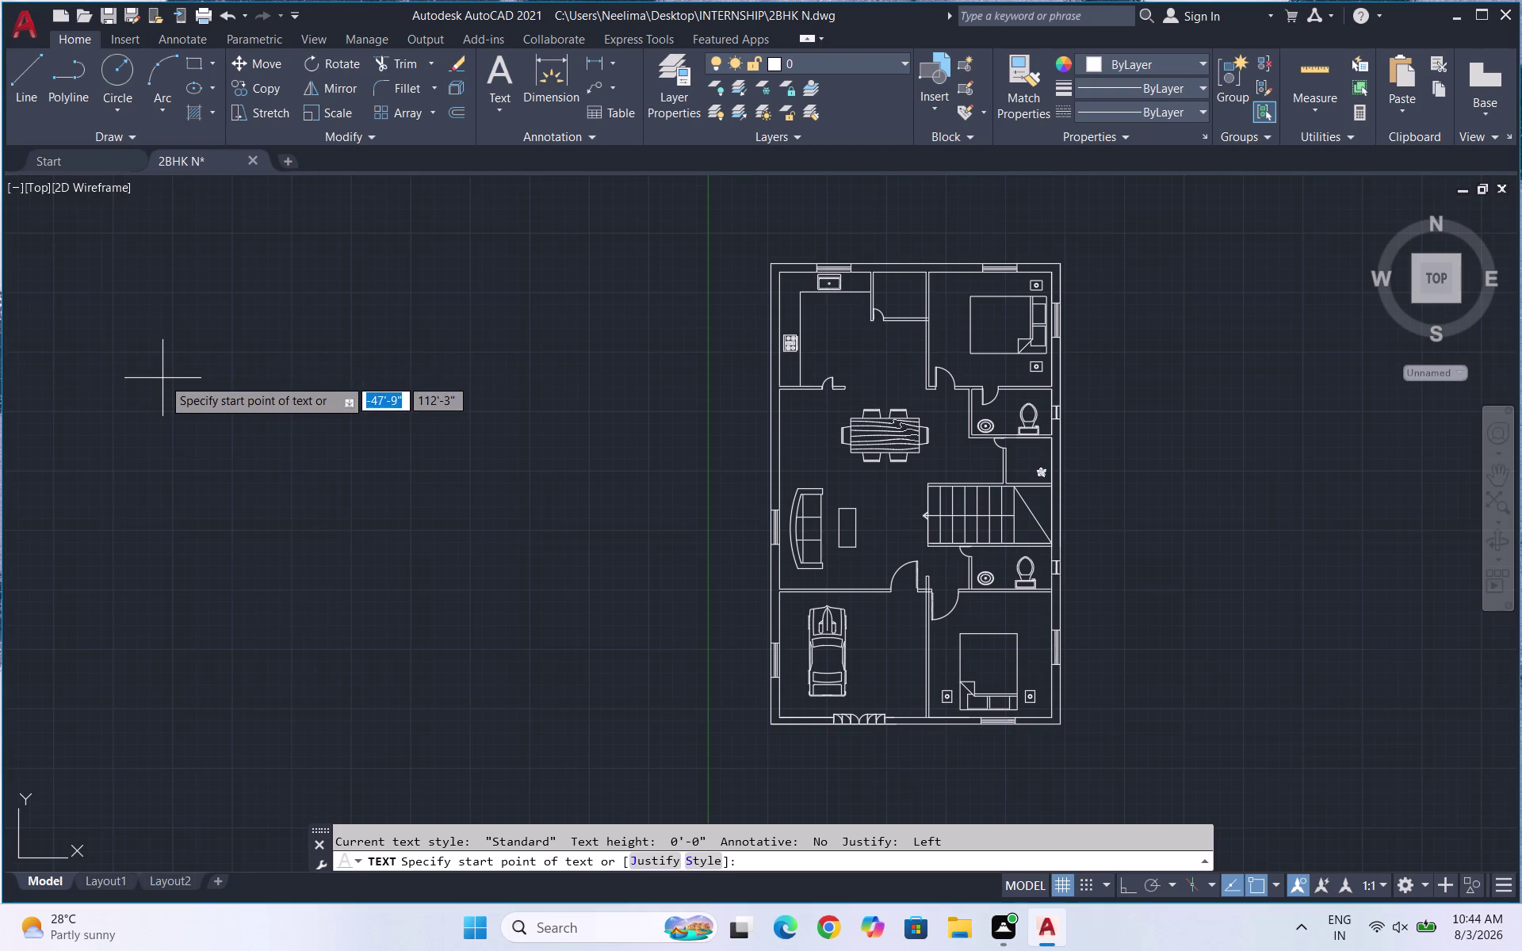
click(163, 375)
key(F8)
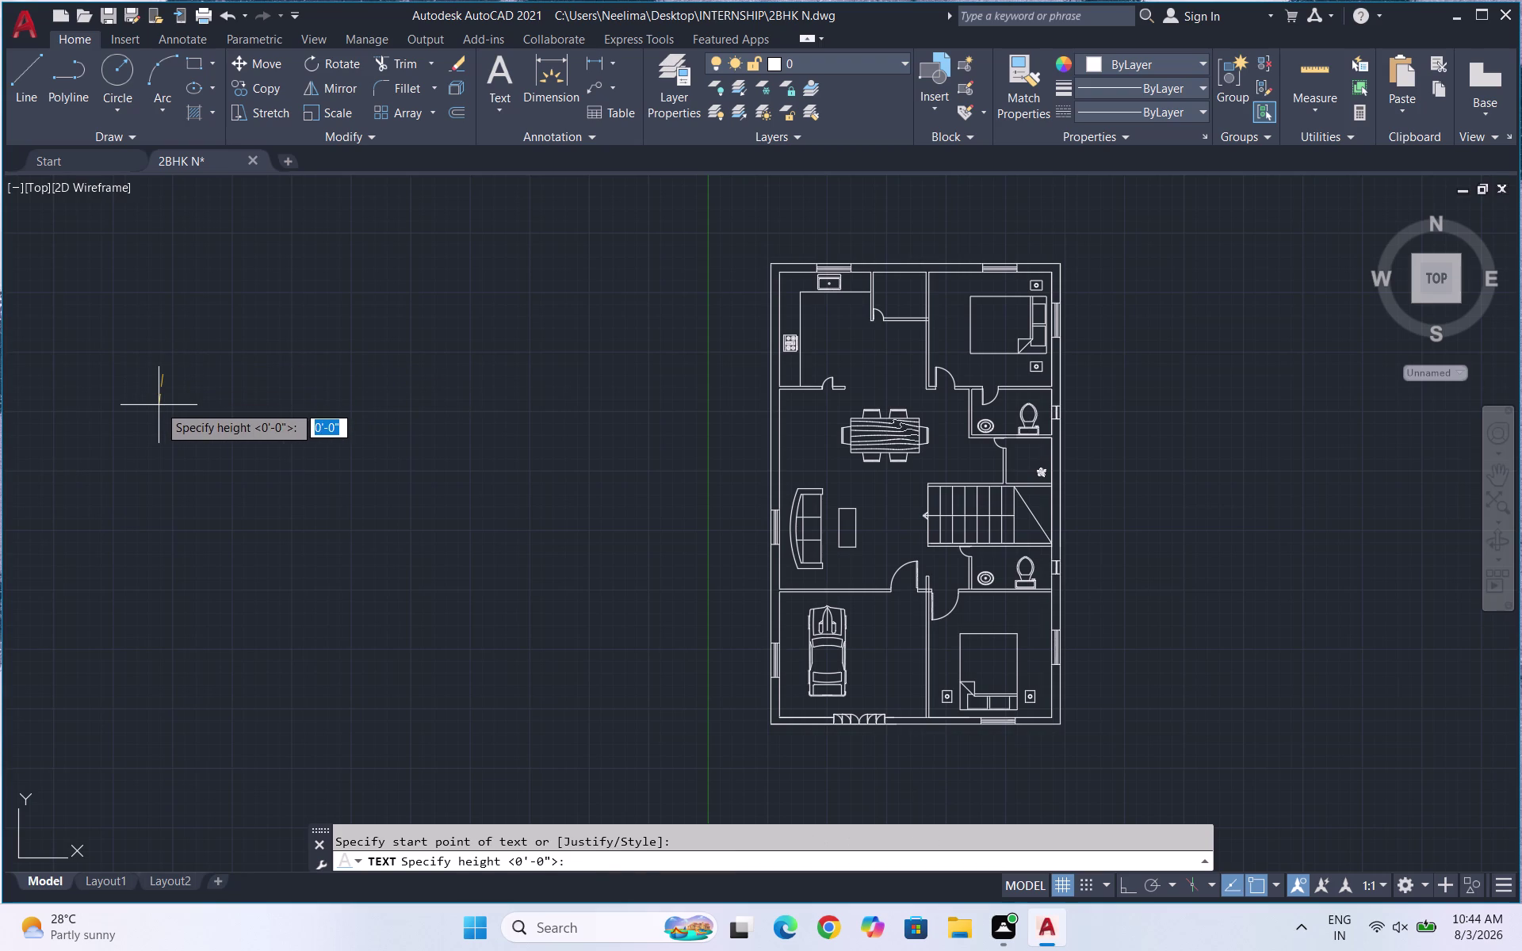
double_click(161, 396)
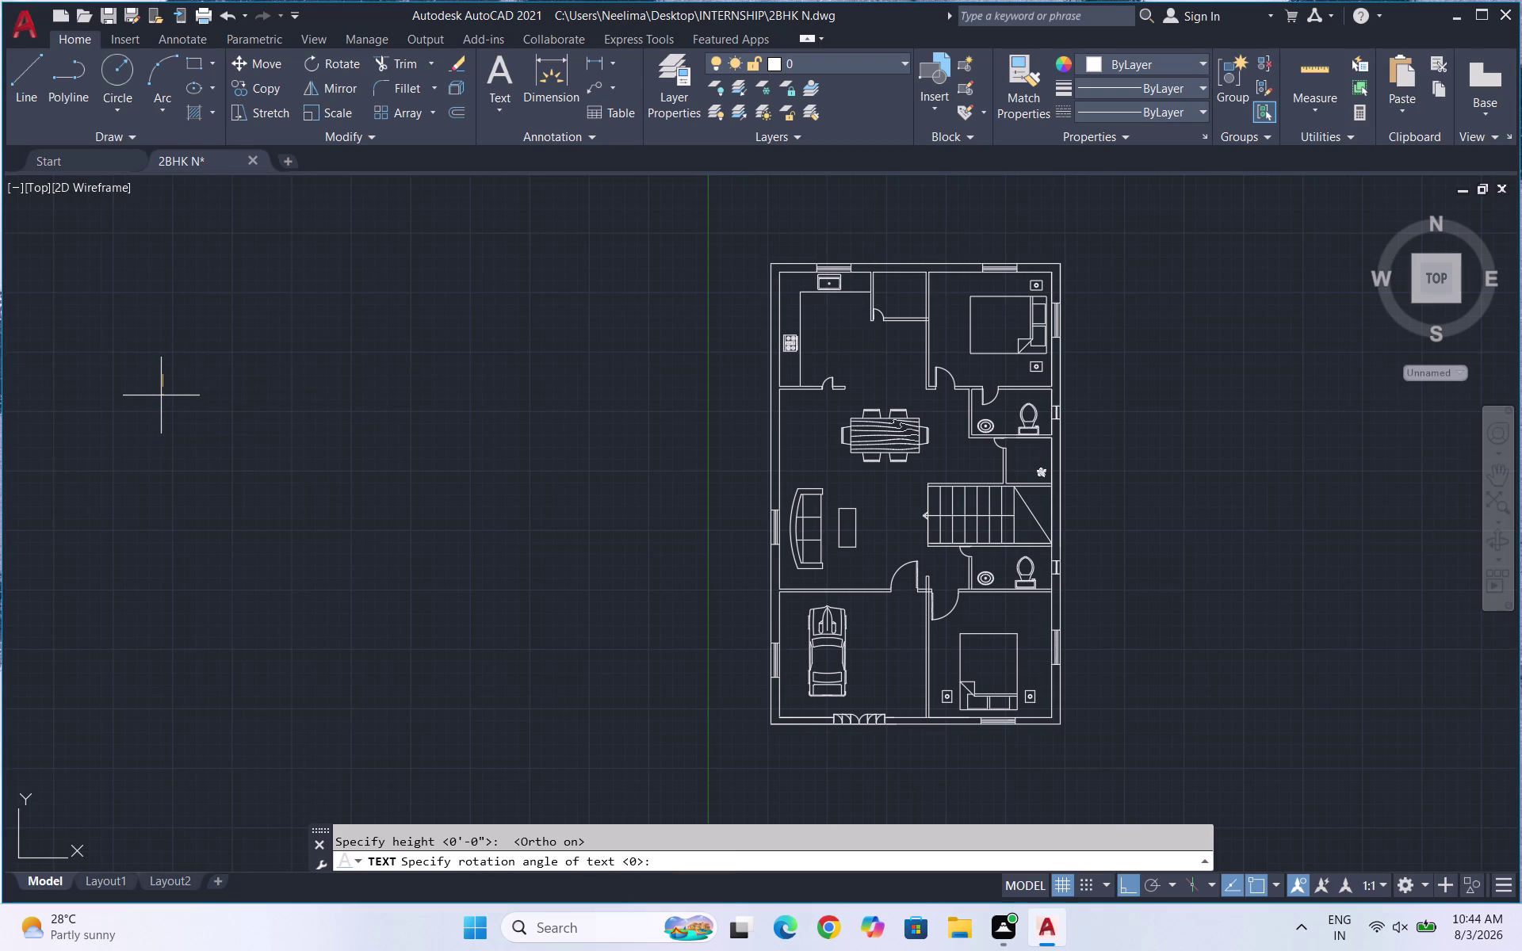
click(161, 395)
Write the KITCHEN 8'0"X10'0" label on two lines.
text(KIT)
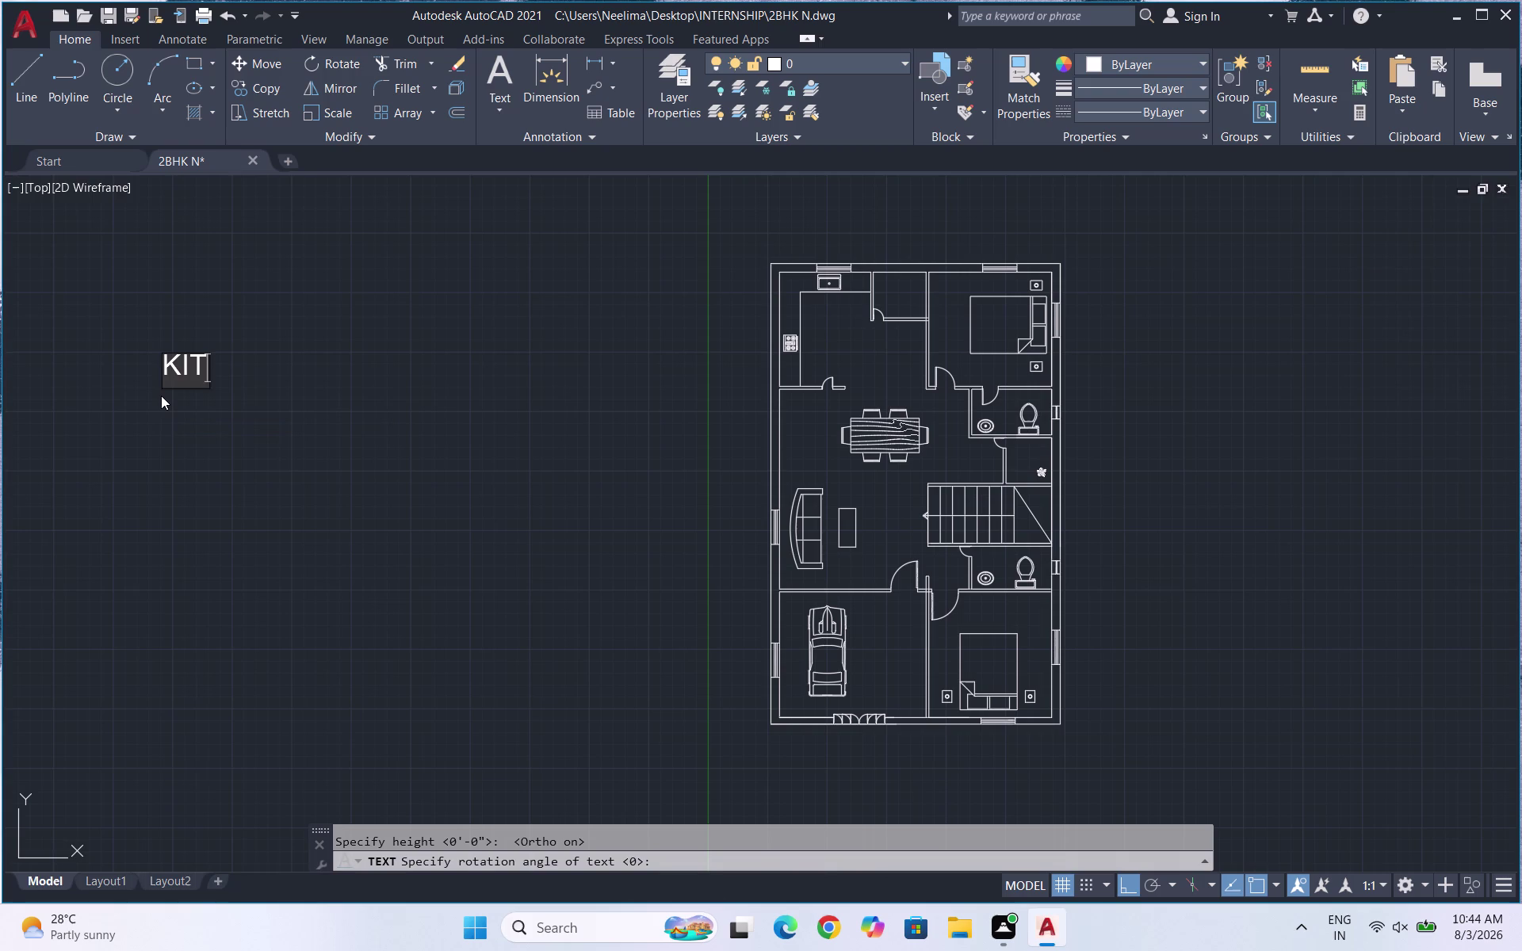
text(CHE)
key(n)
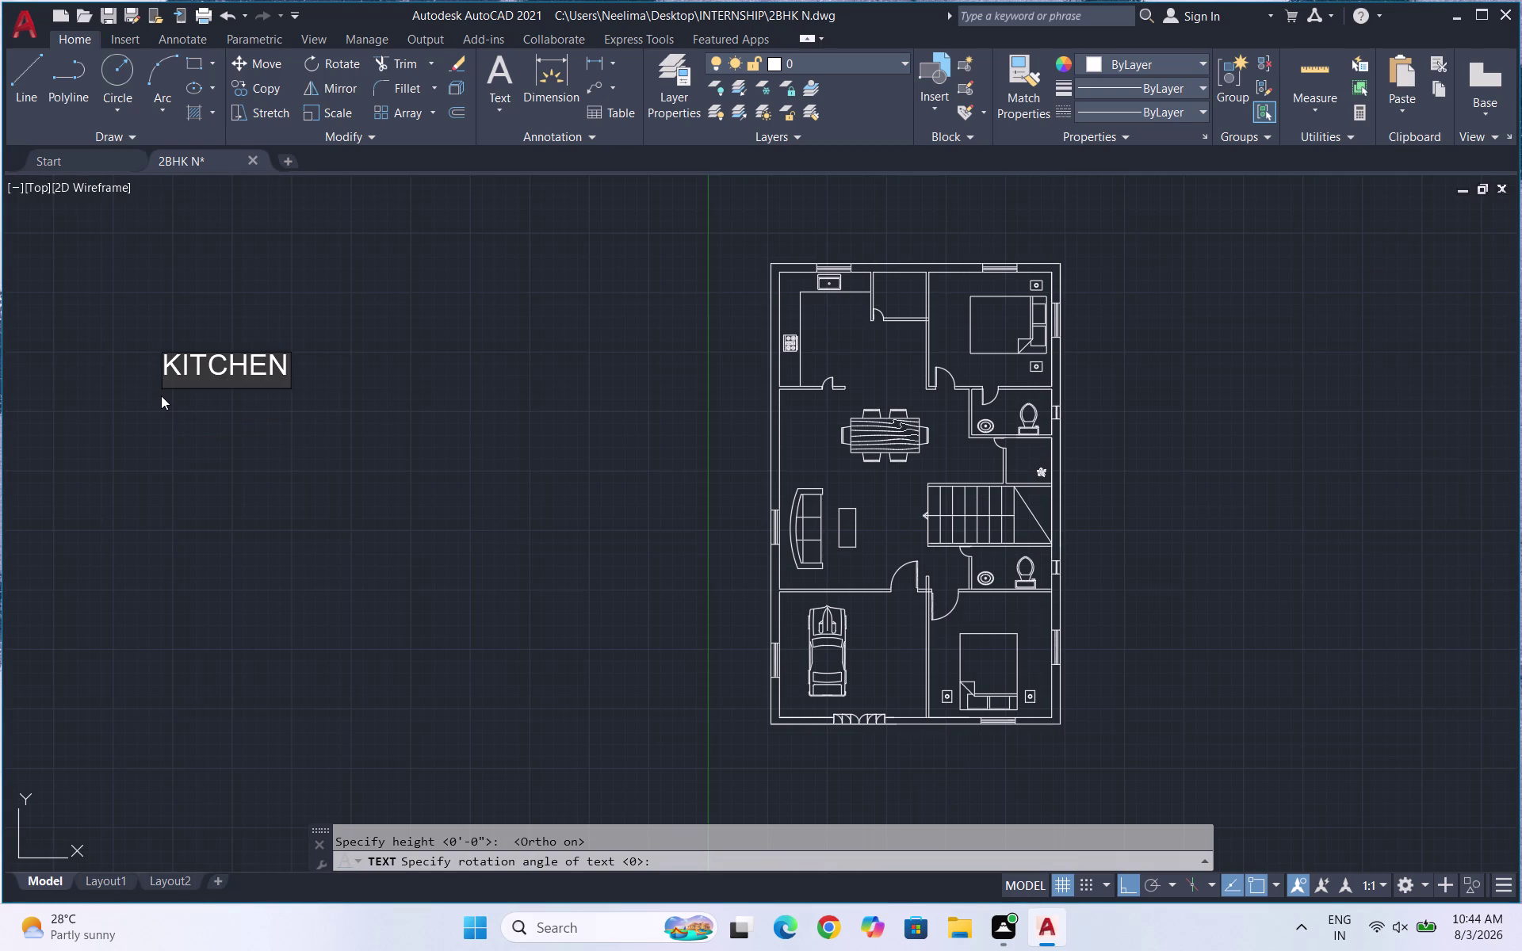
key(Return)
text(8)
text('0"X)
text(10)
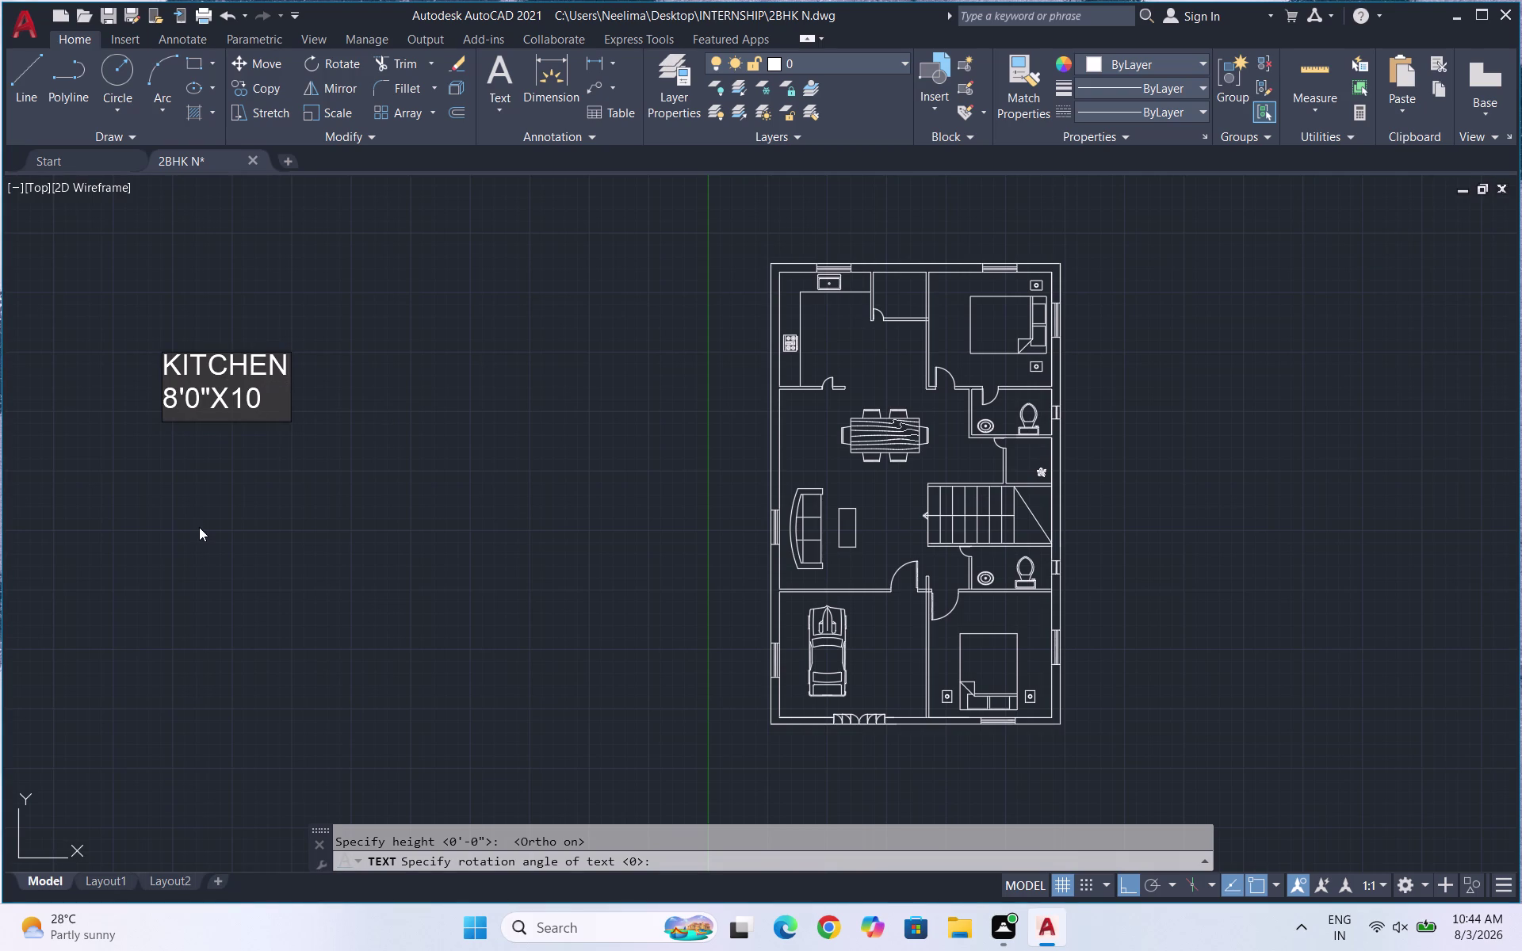
text(')
text(0")
Add the UTILITY / 4'0" / WIDE label below the kitchen label.
click(222, 480)
text(UT)
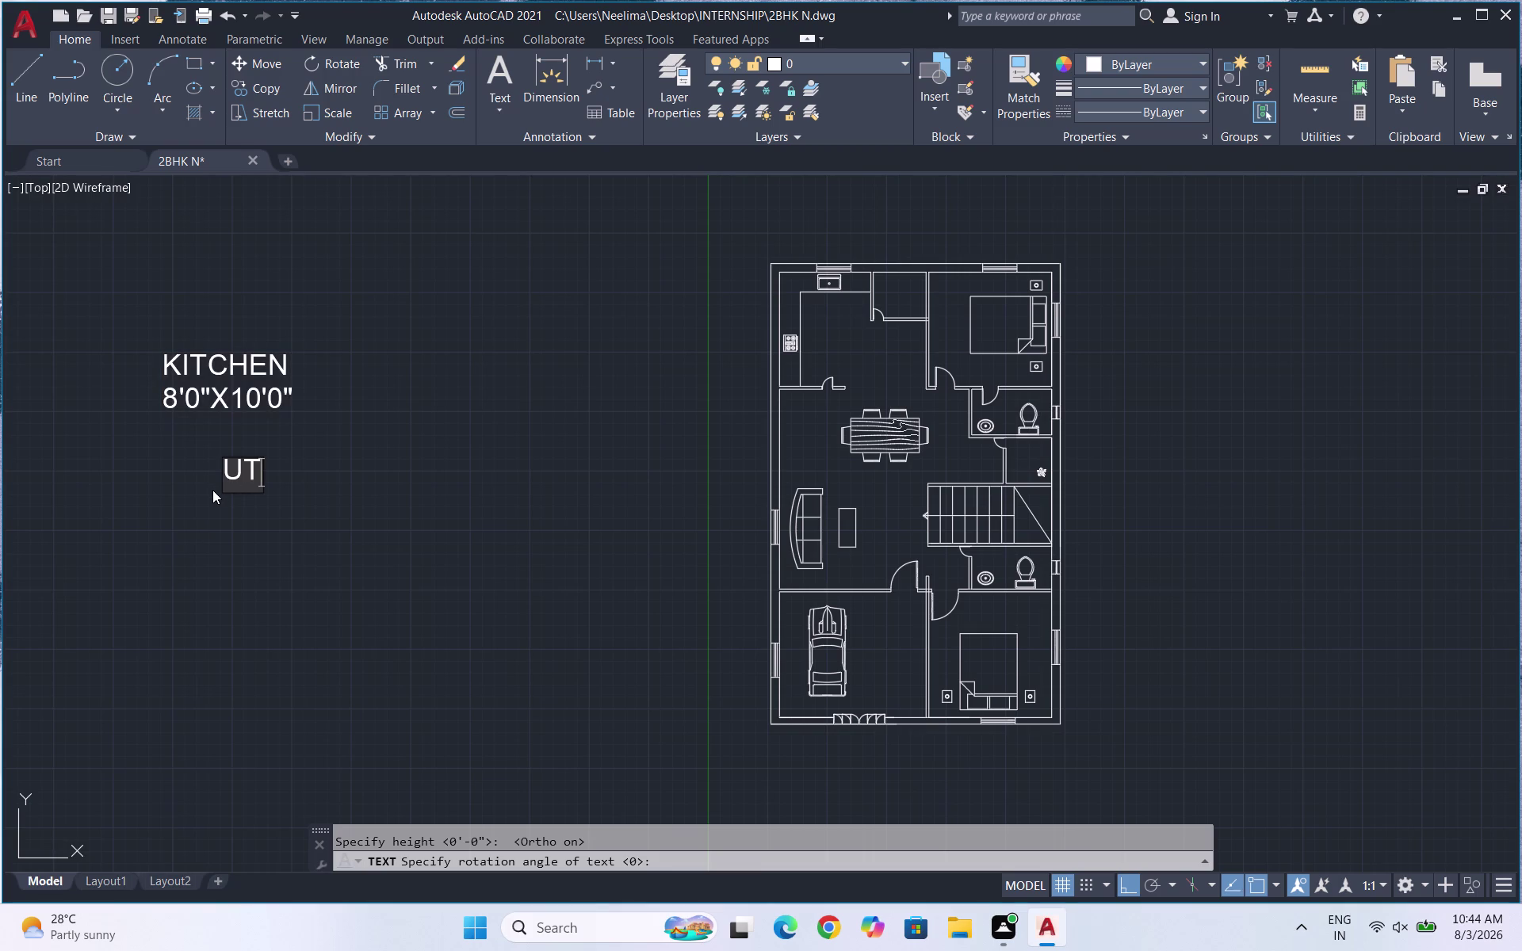
text(ILITY)
key(Return)
text(4'0)
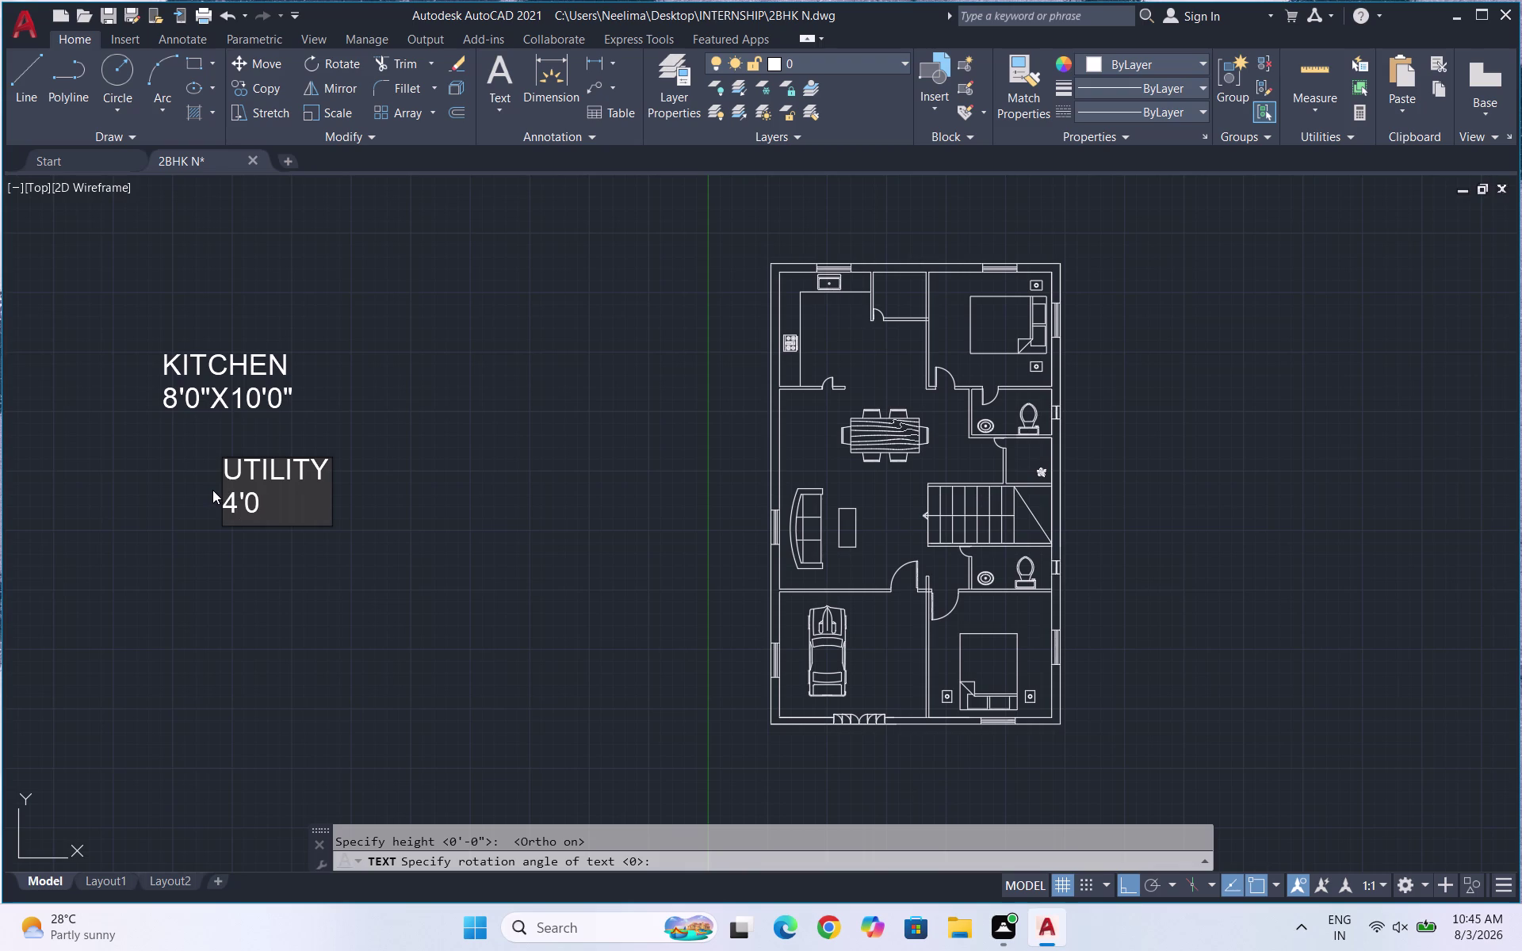
text(")
key(Return)
text(W)
text(IDE)
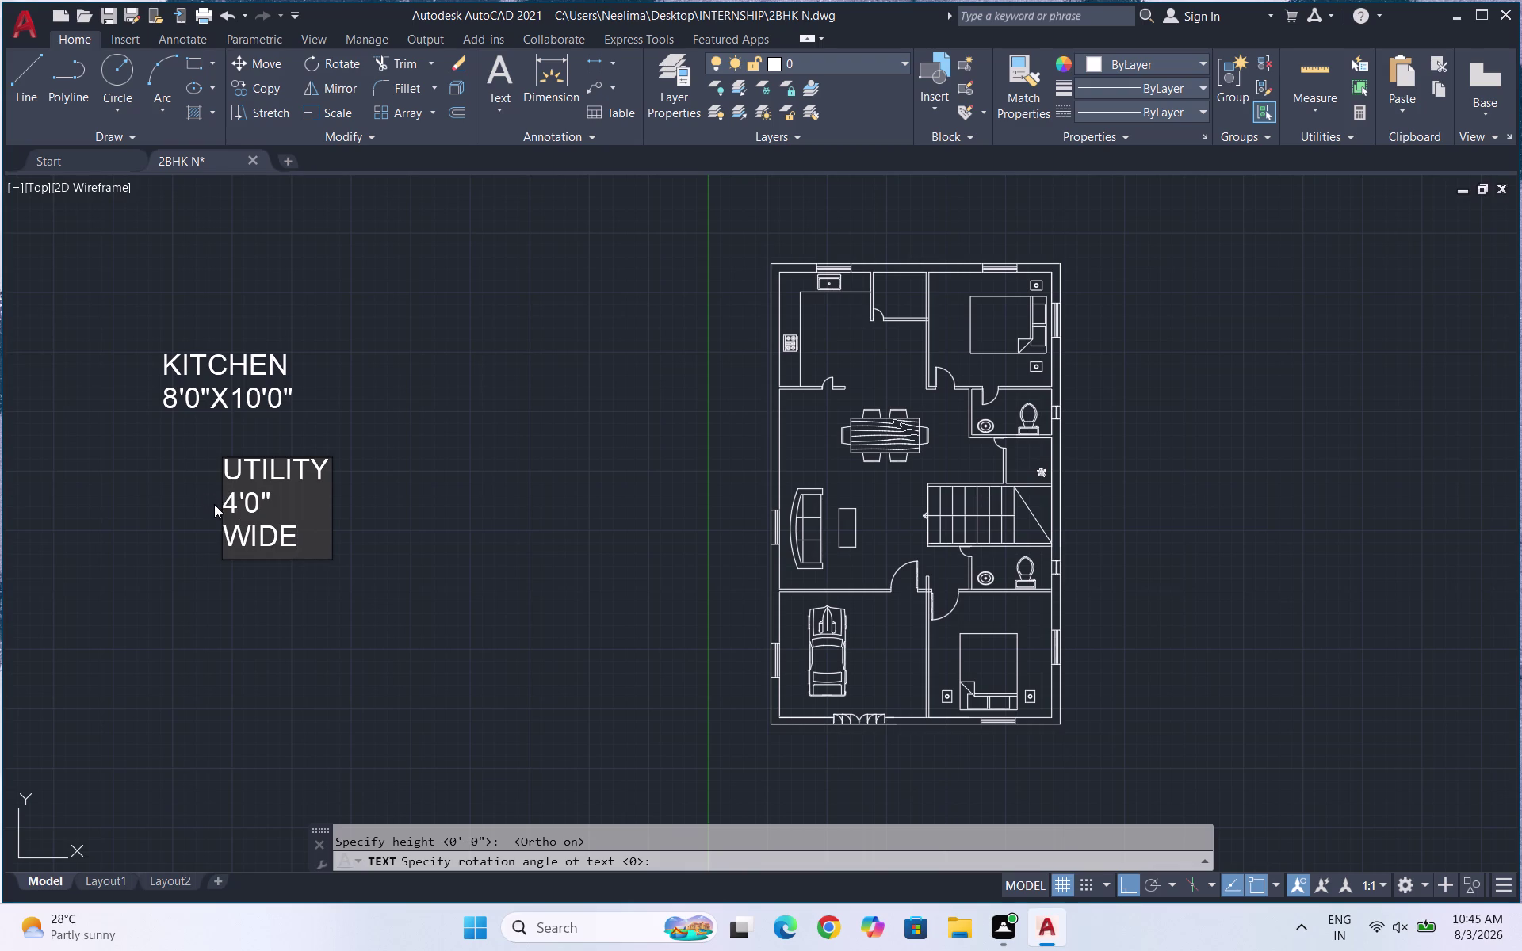
Indent the 4'0" width line with spaces so it centres under UTILITY.
click(227, 502)
key(space)
key(space)
key(space)
key(space)
click(222, 535)
key(space)
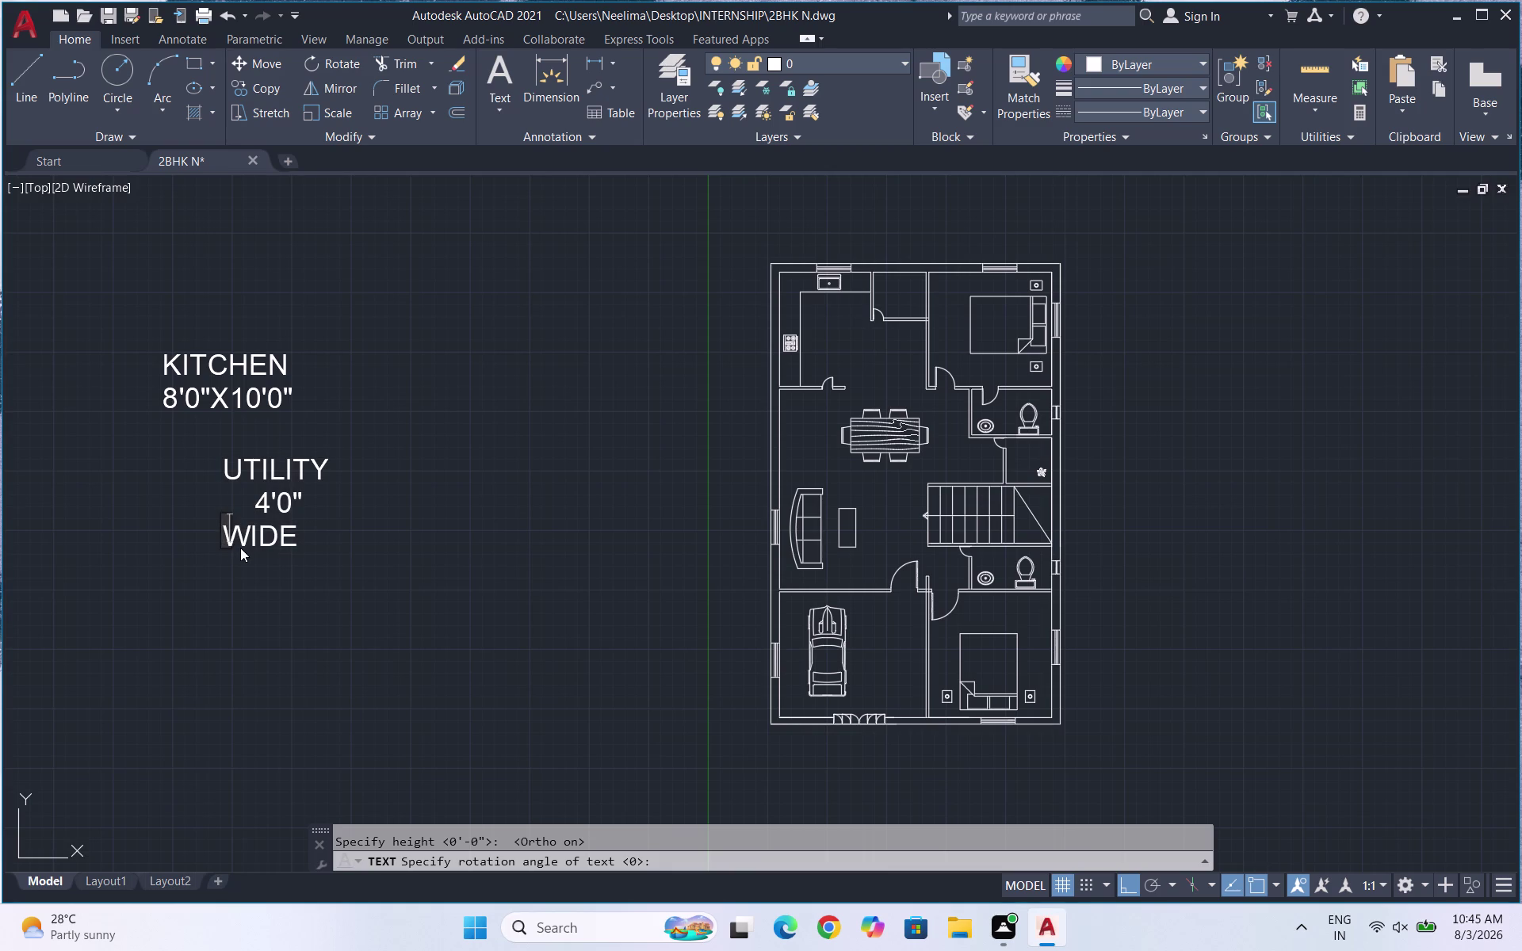
key(space)
click(325, 552)
Begin the M.BEDROOM label to the right of KITCHEN.
click(431, 342)
text(M)
text(.BEDR)
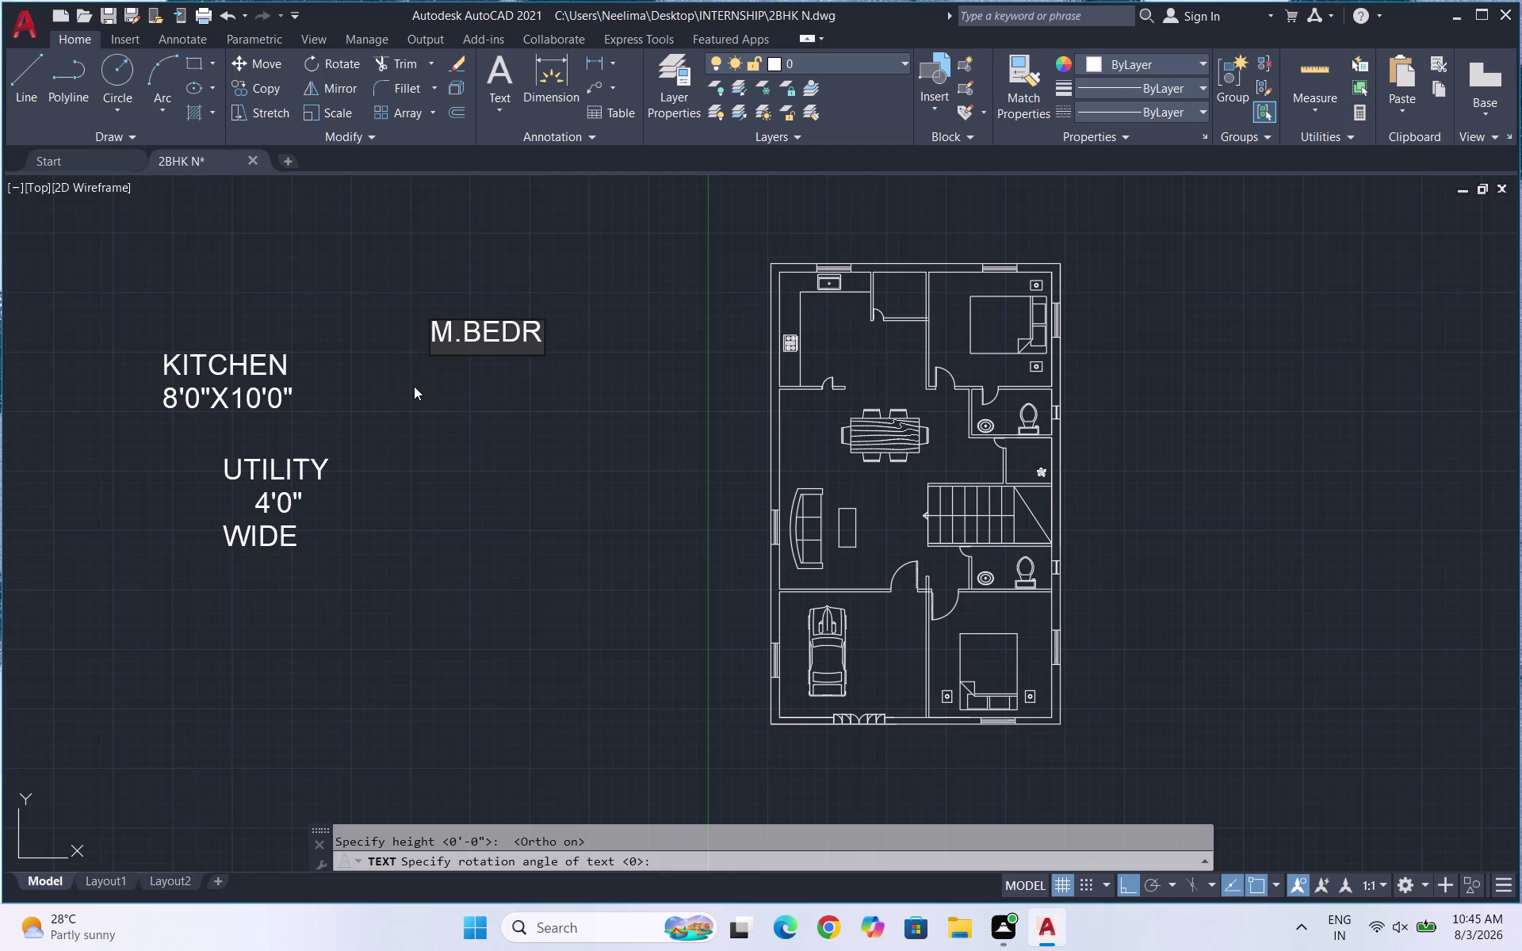
Finish the M.BEDROOM label with size 11'0"X13'0".
text(OOM)
key(Return)
text(11)
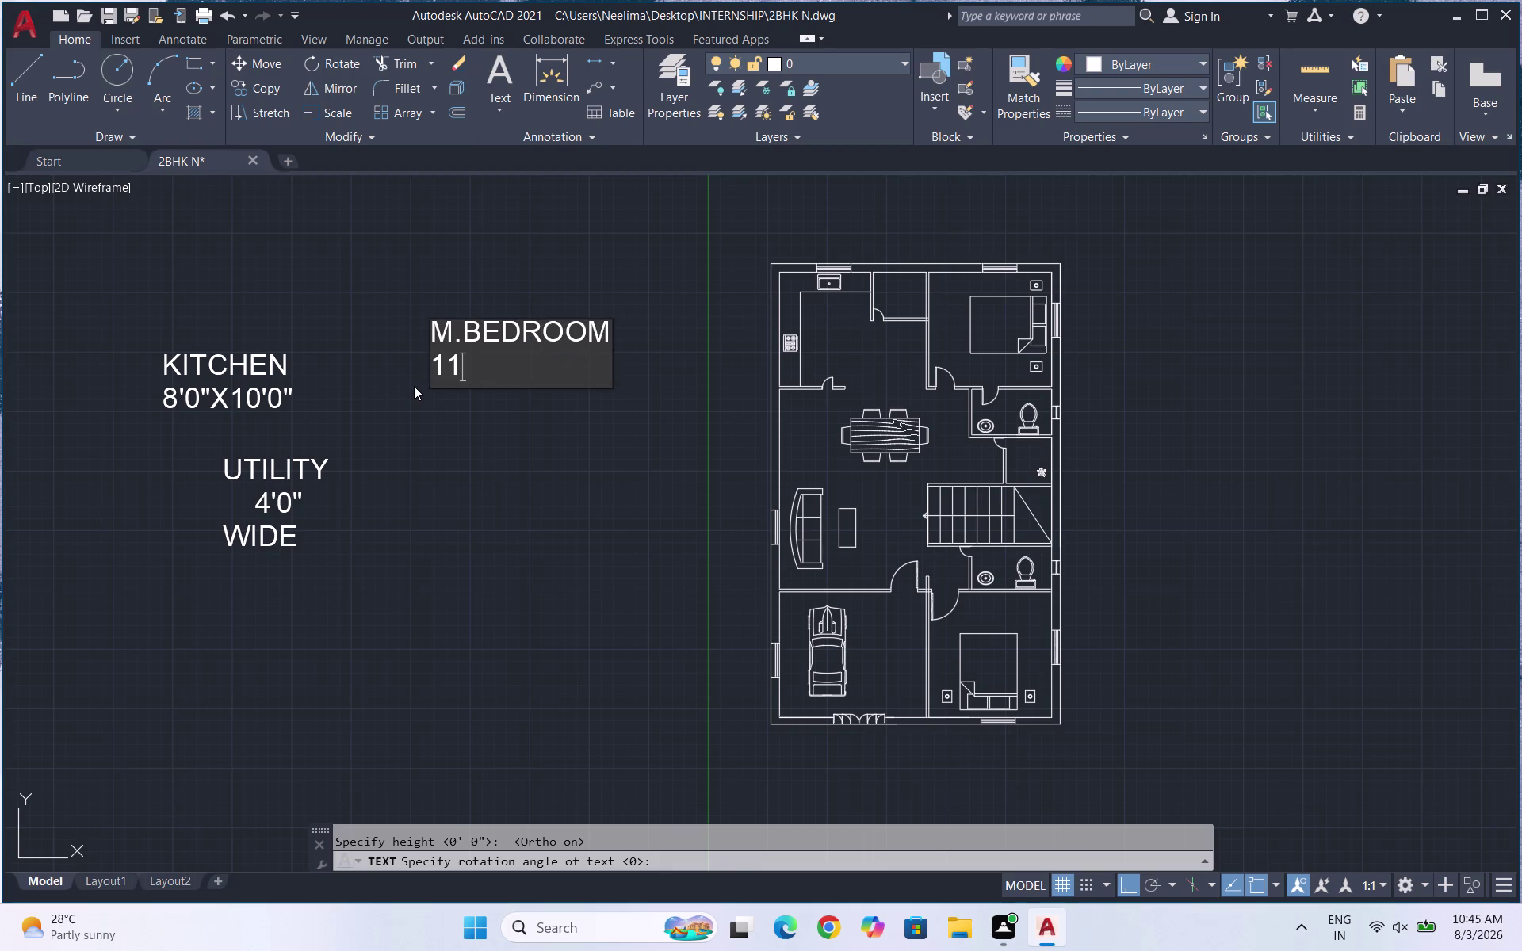
text('0"X)
text(13'0)
text(")
Add the DINING 9'0"X10'0" label below the master bedroom.
click(403, 457)
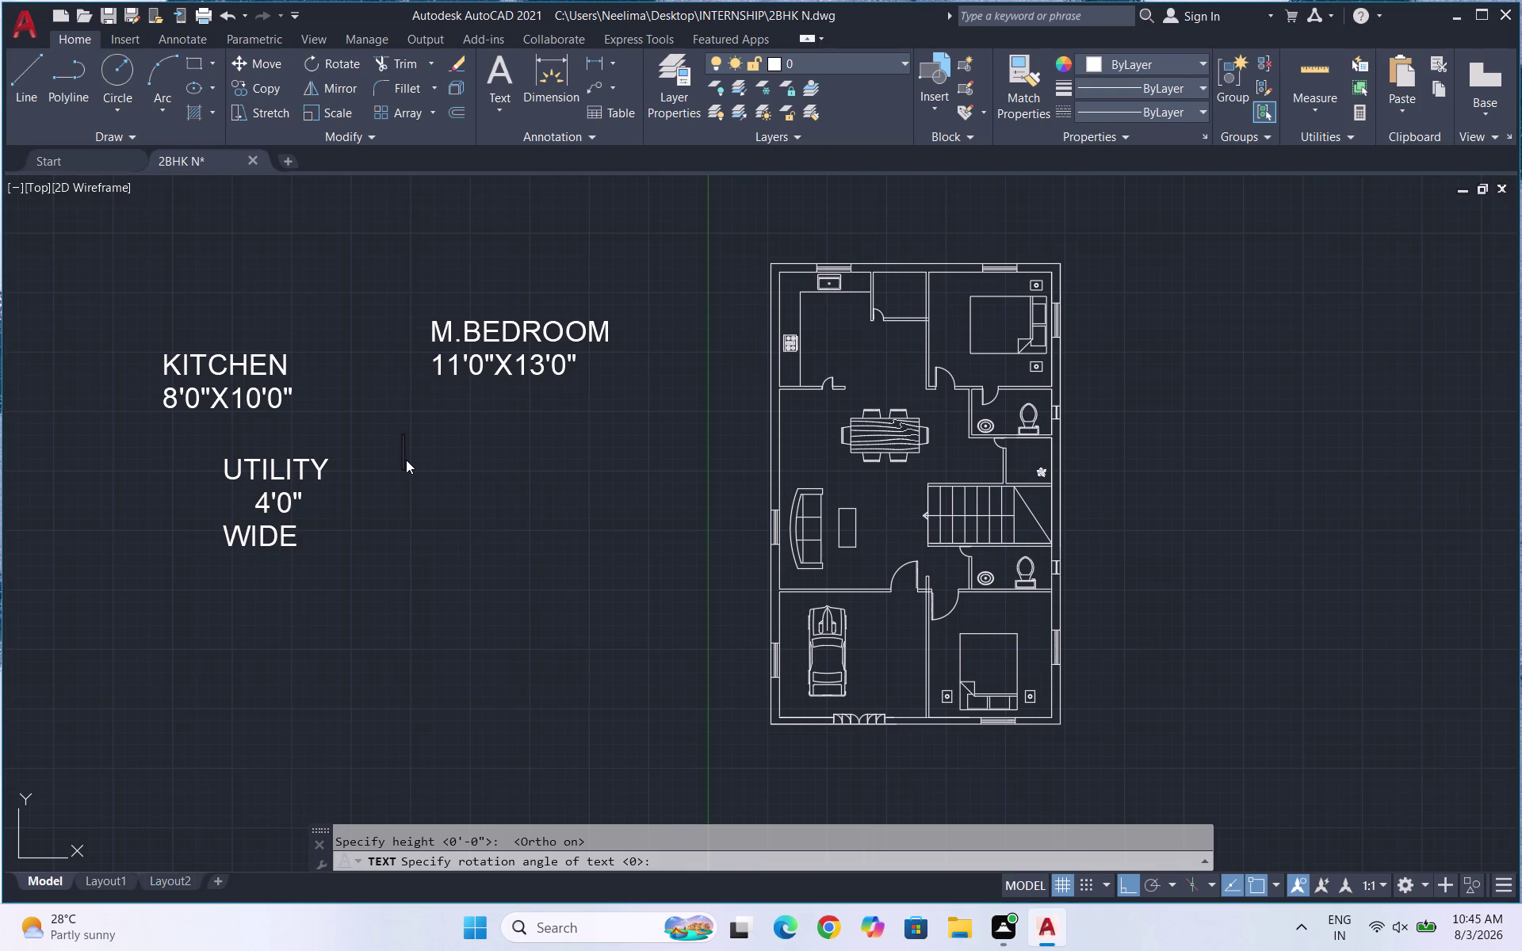
text(DI)
text(NING)
key(space)
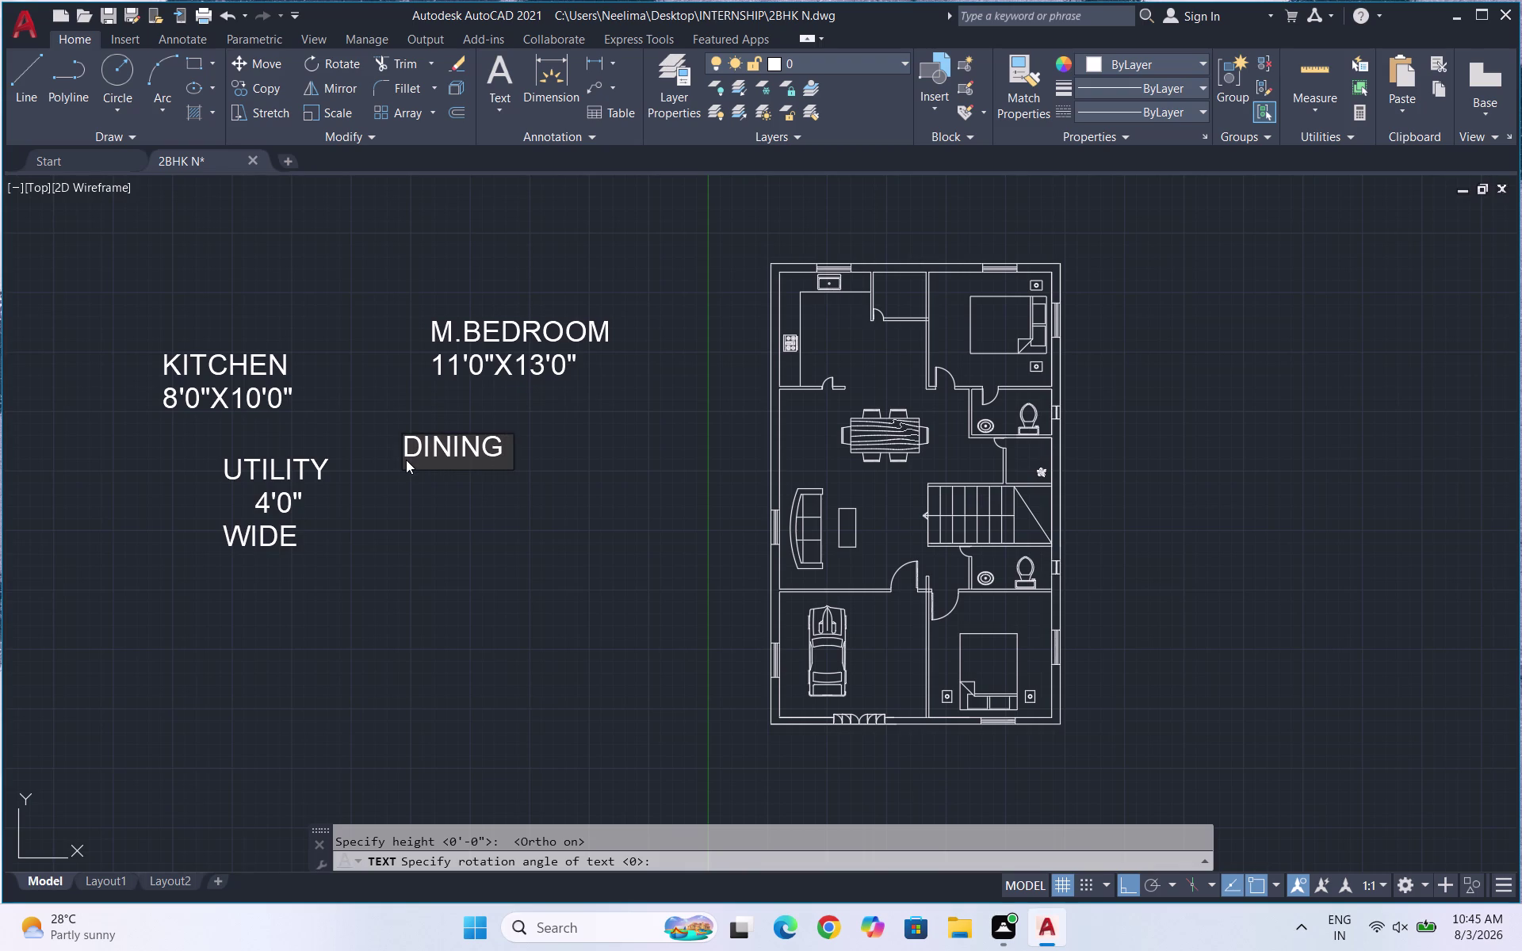
key(Return)
text(9'0")
text(X)
text(10)
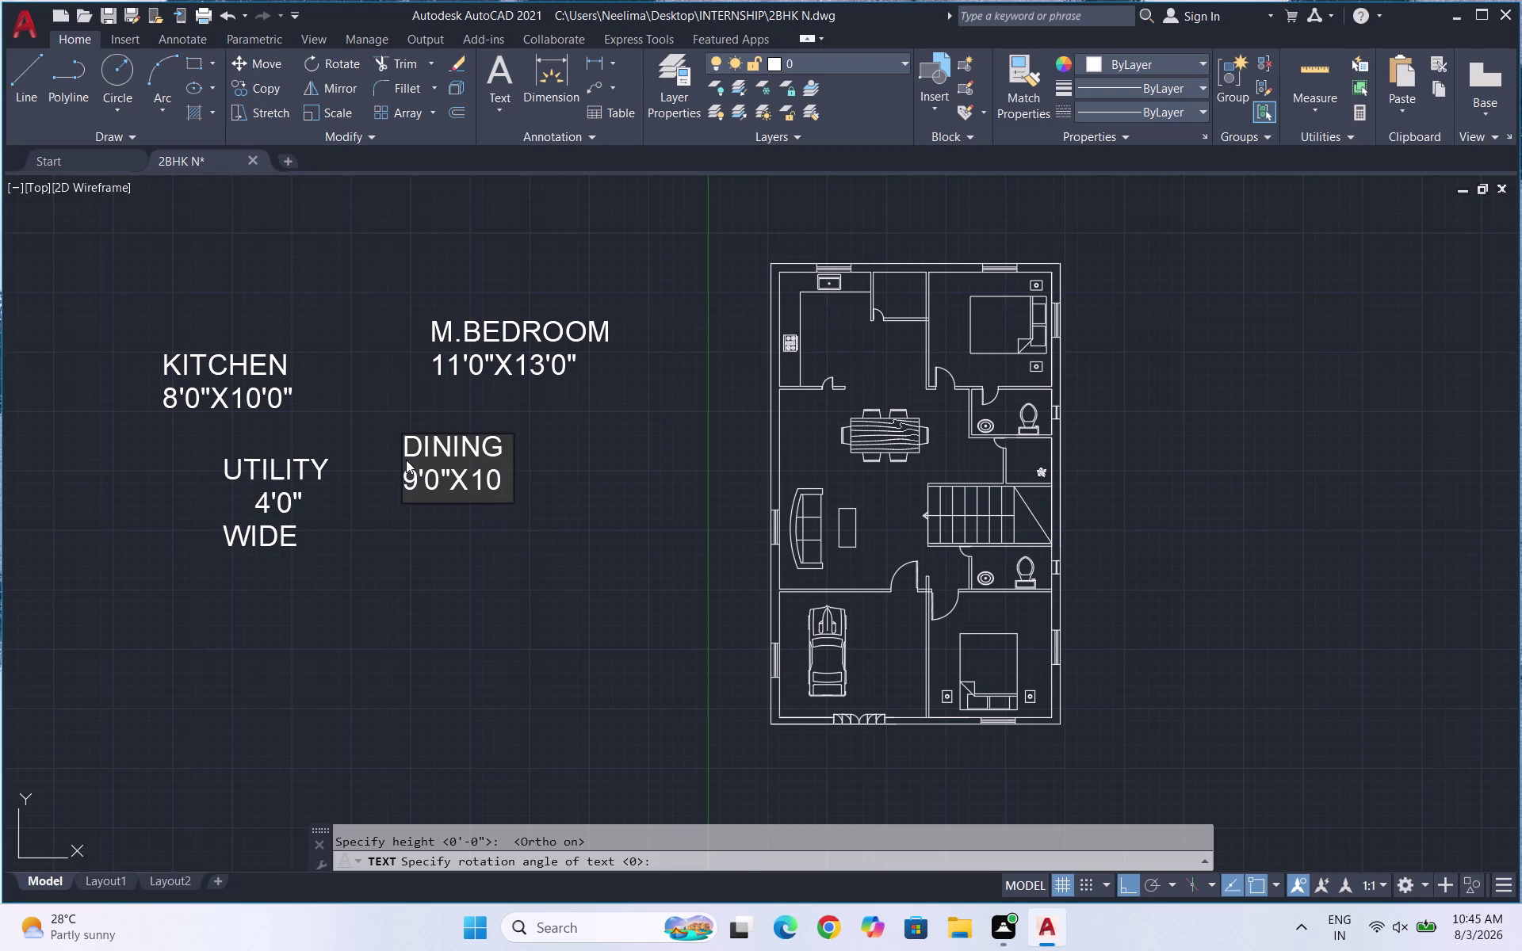
text('0")
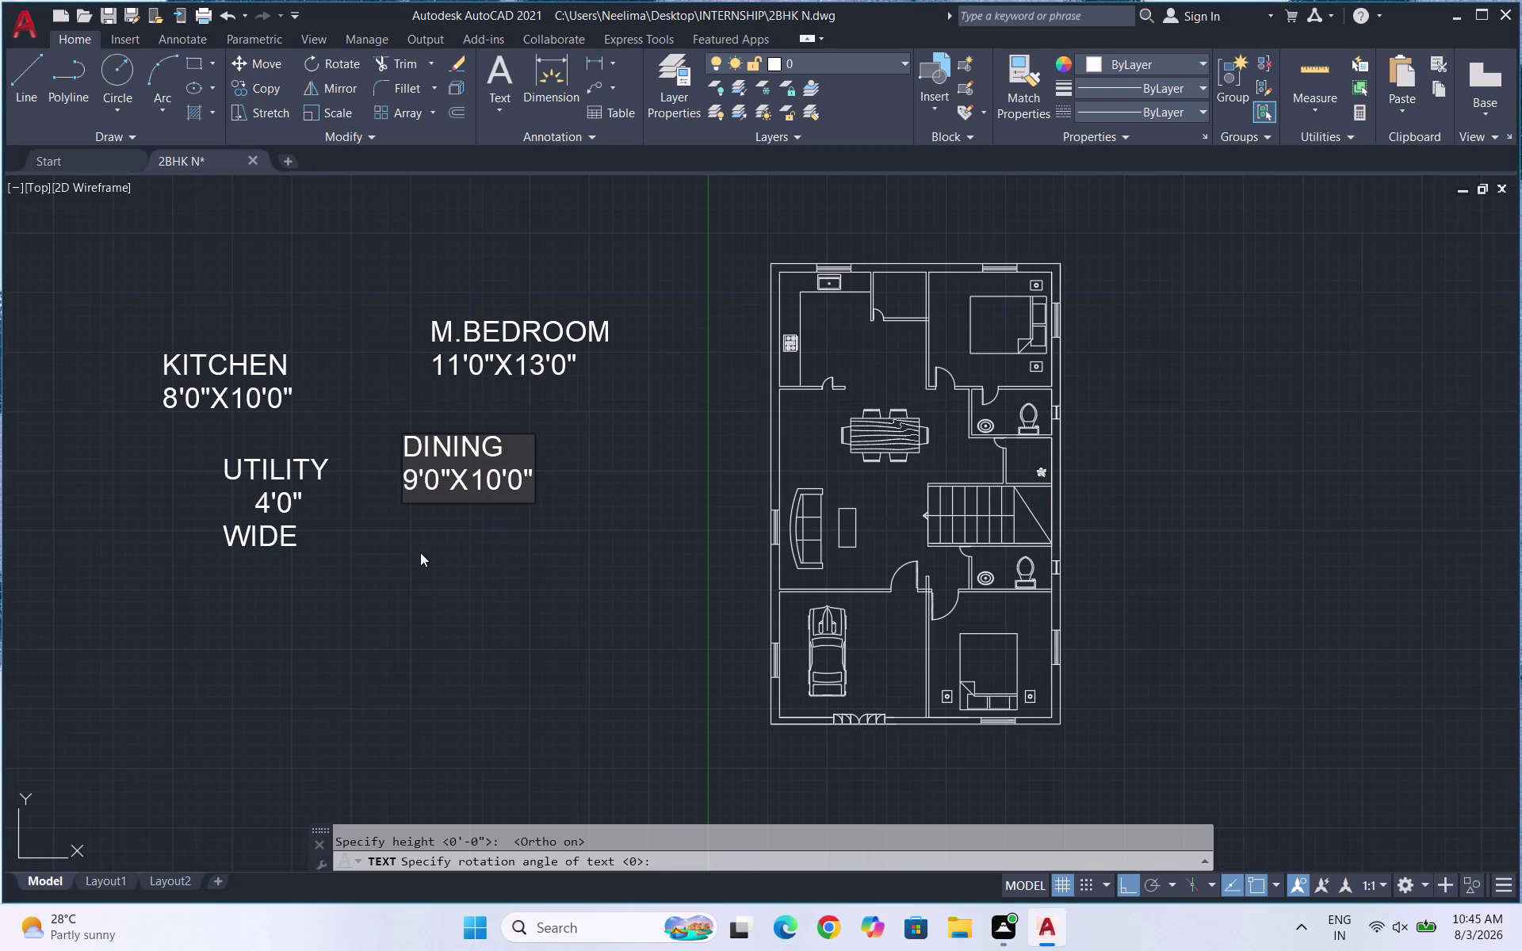
Add the ATT.TOILET 7'0"X4'6" label below the dining label.
click(420, 554)
text(ATT)
text(.)
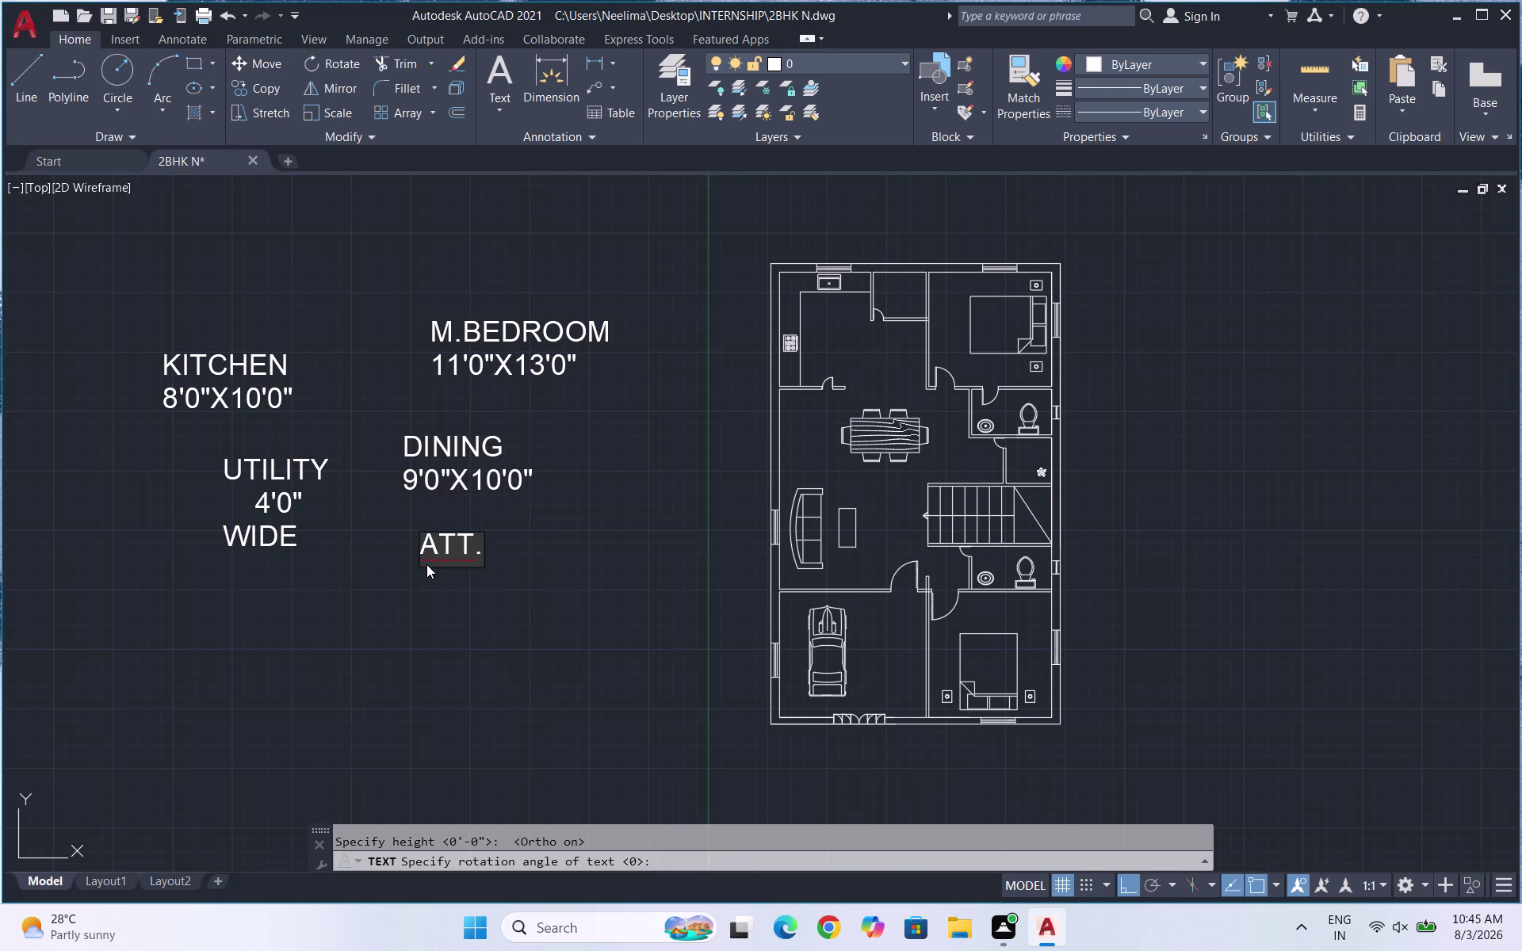
text(TOILE)
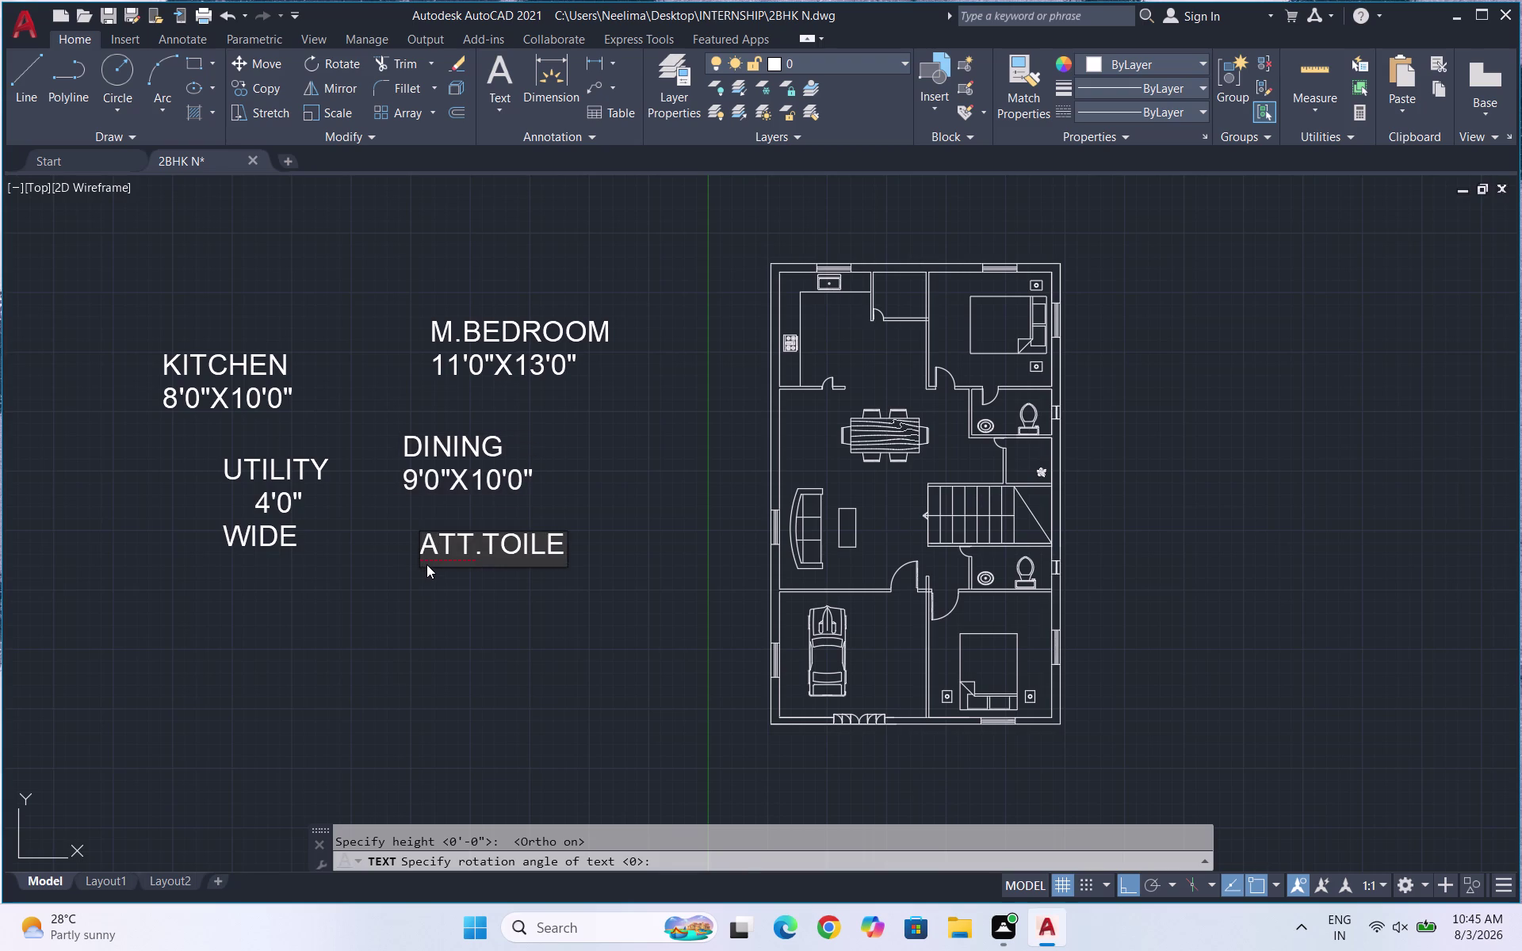
key(t)
key(Return)
key(7)
text(')
text(0"X)
text(4'6)
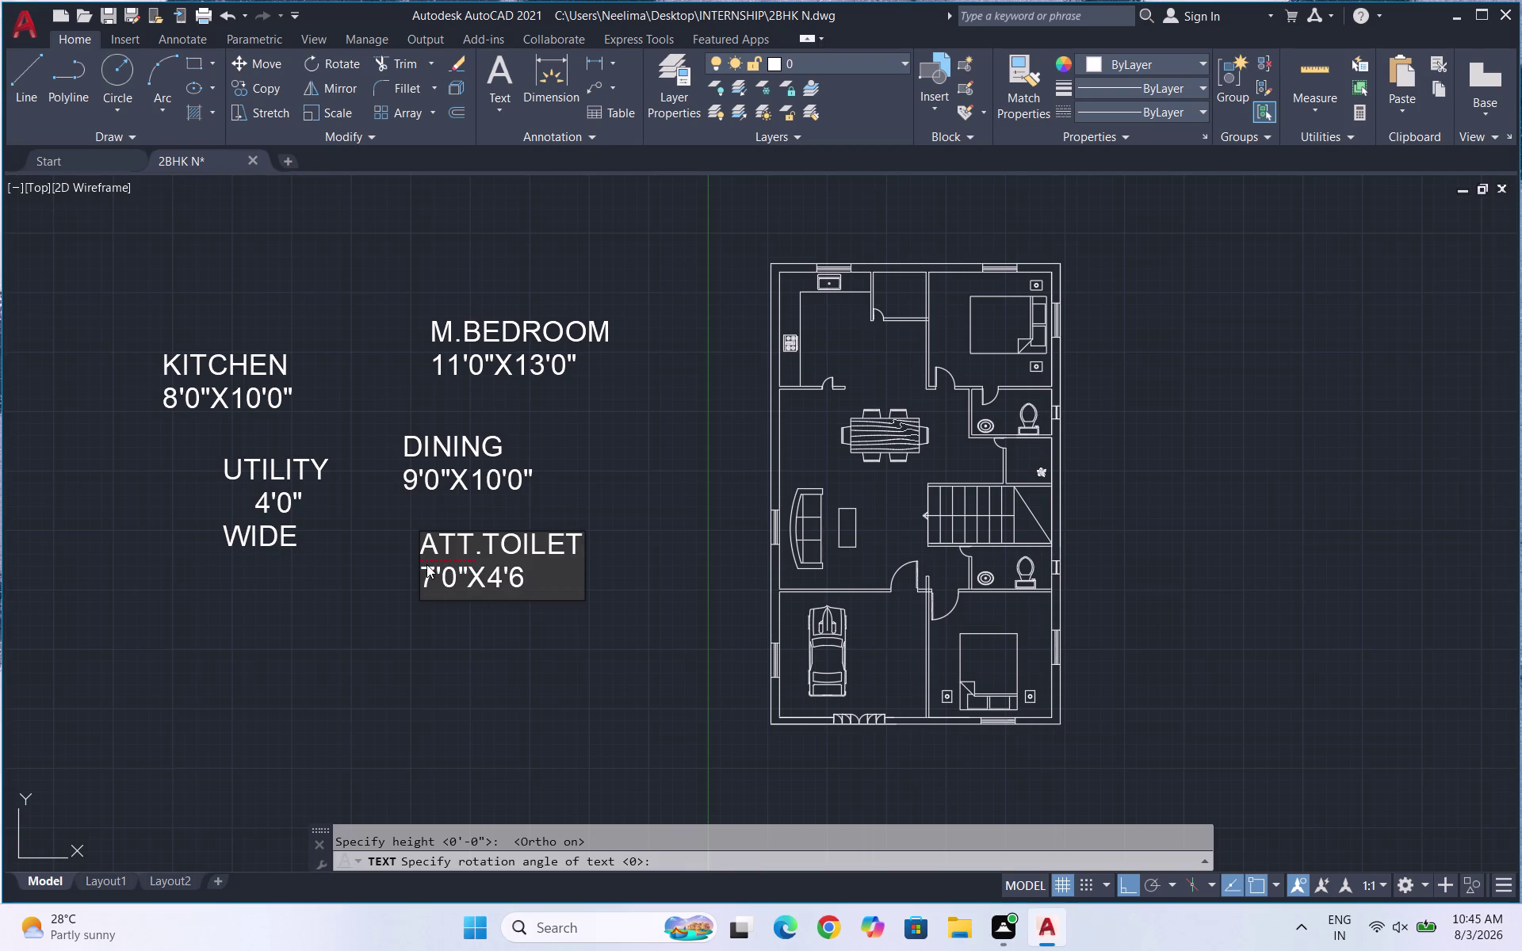
text(")
Begin the BALCONY label at the far left.
click(68, 563)
key(b)
text(ALCO)
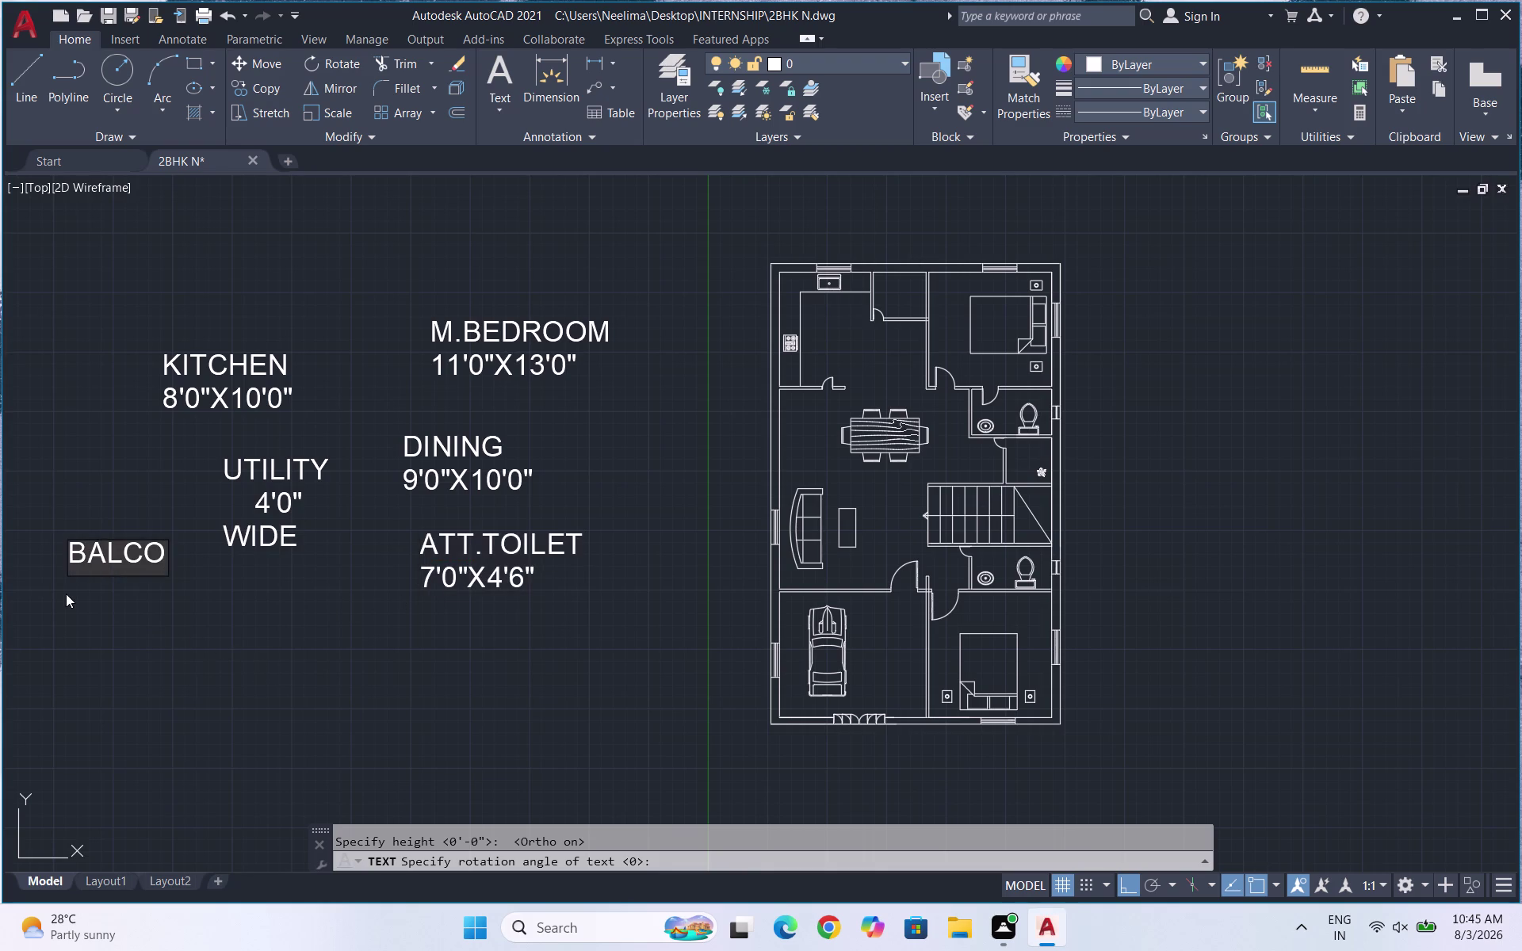
Finish the BALCONY 4'0" WIDE label, removing the stray extra letter.
key(n)
key(y)
key(Return)
text(4'0)
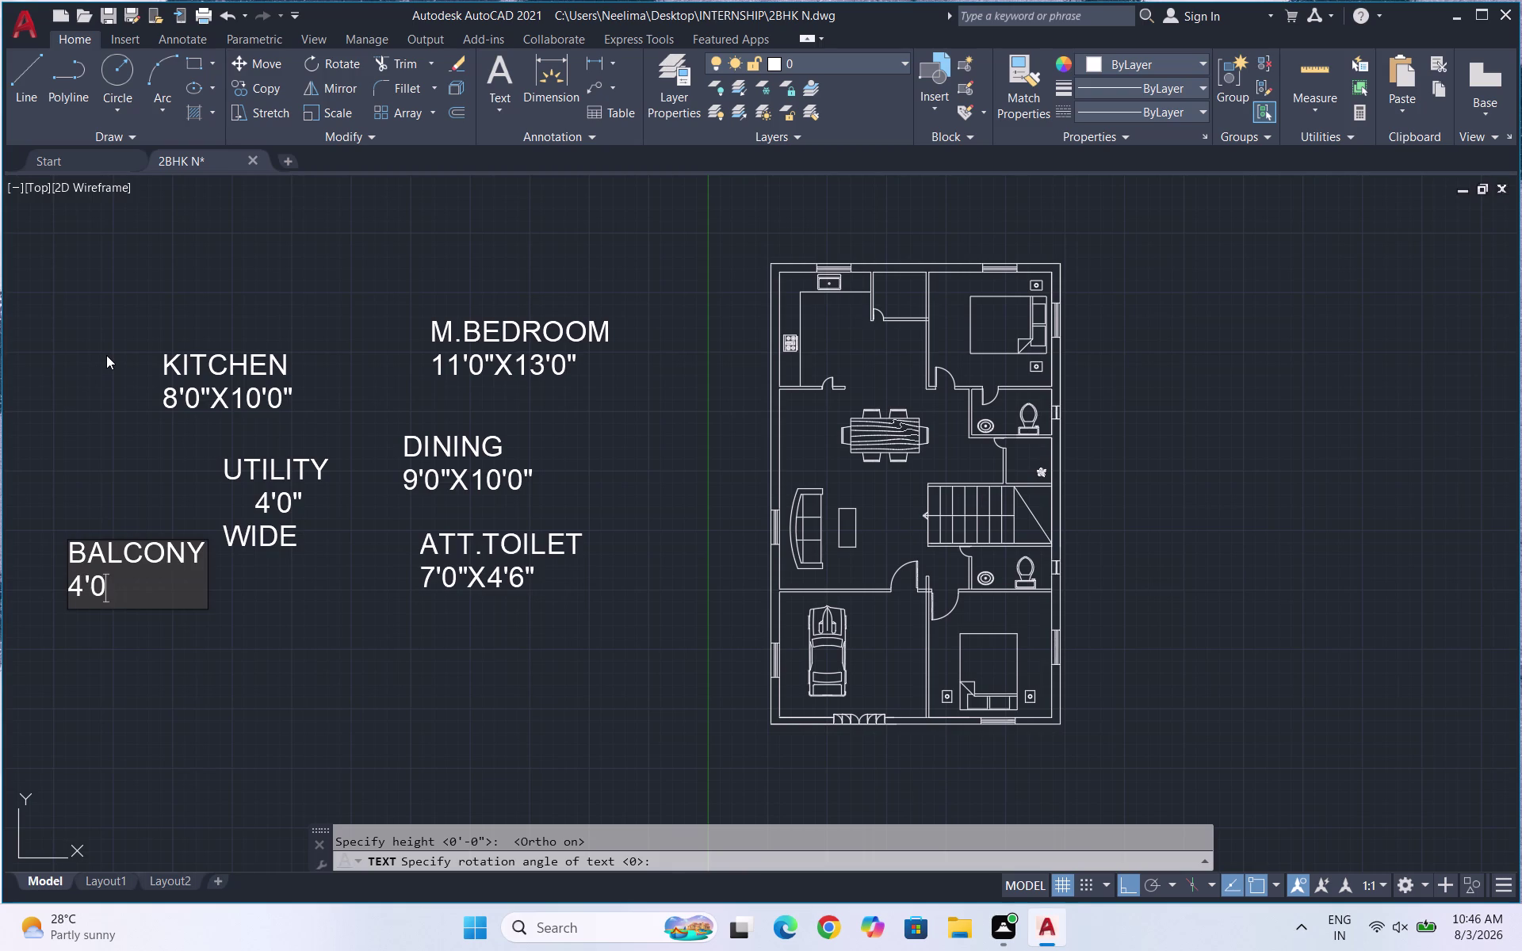
text(" WIDED)
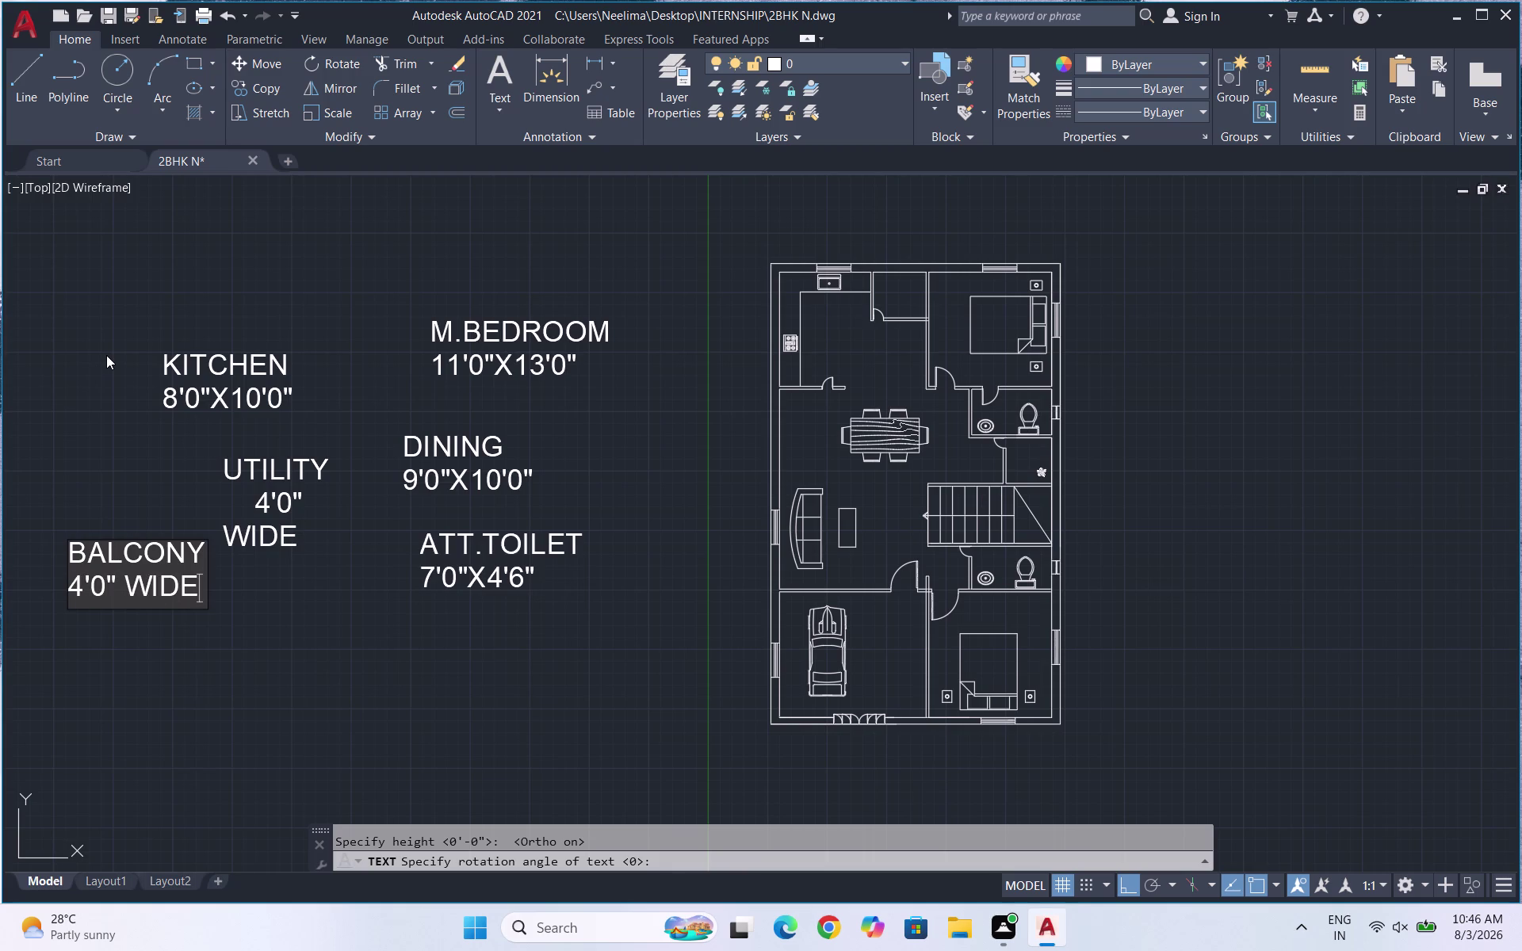
key(BackSpace)
Add the C.TOILET 7'0"X4'6" label below the utility label.
click(263, 615)
key(c)
text(.T)
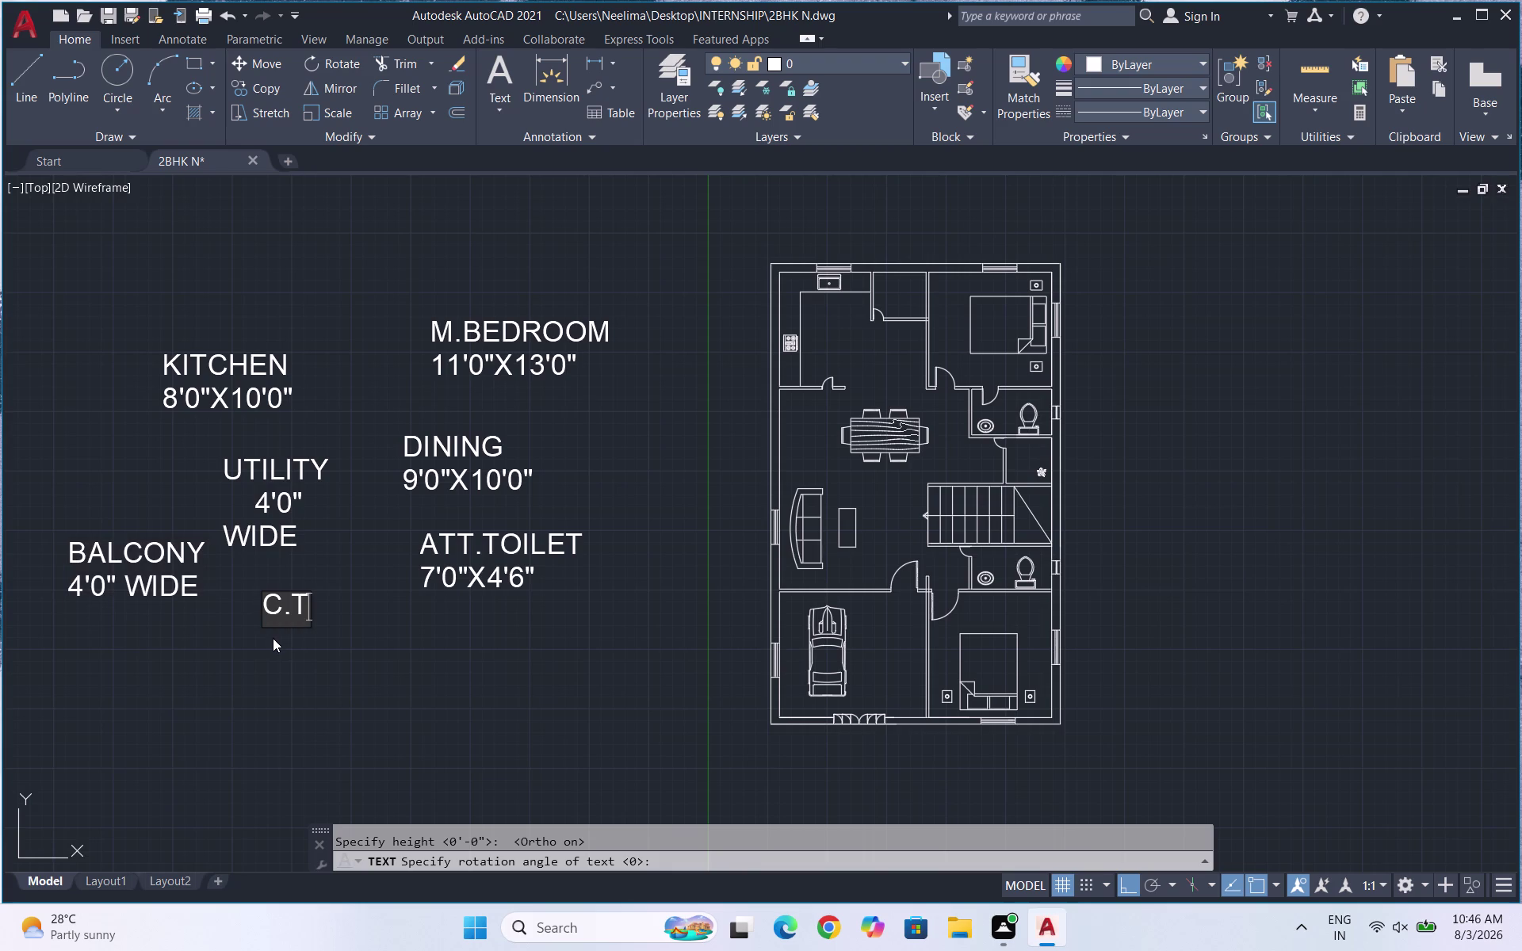
text(OILET)
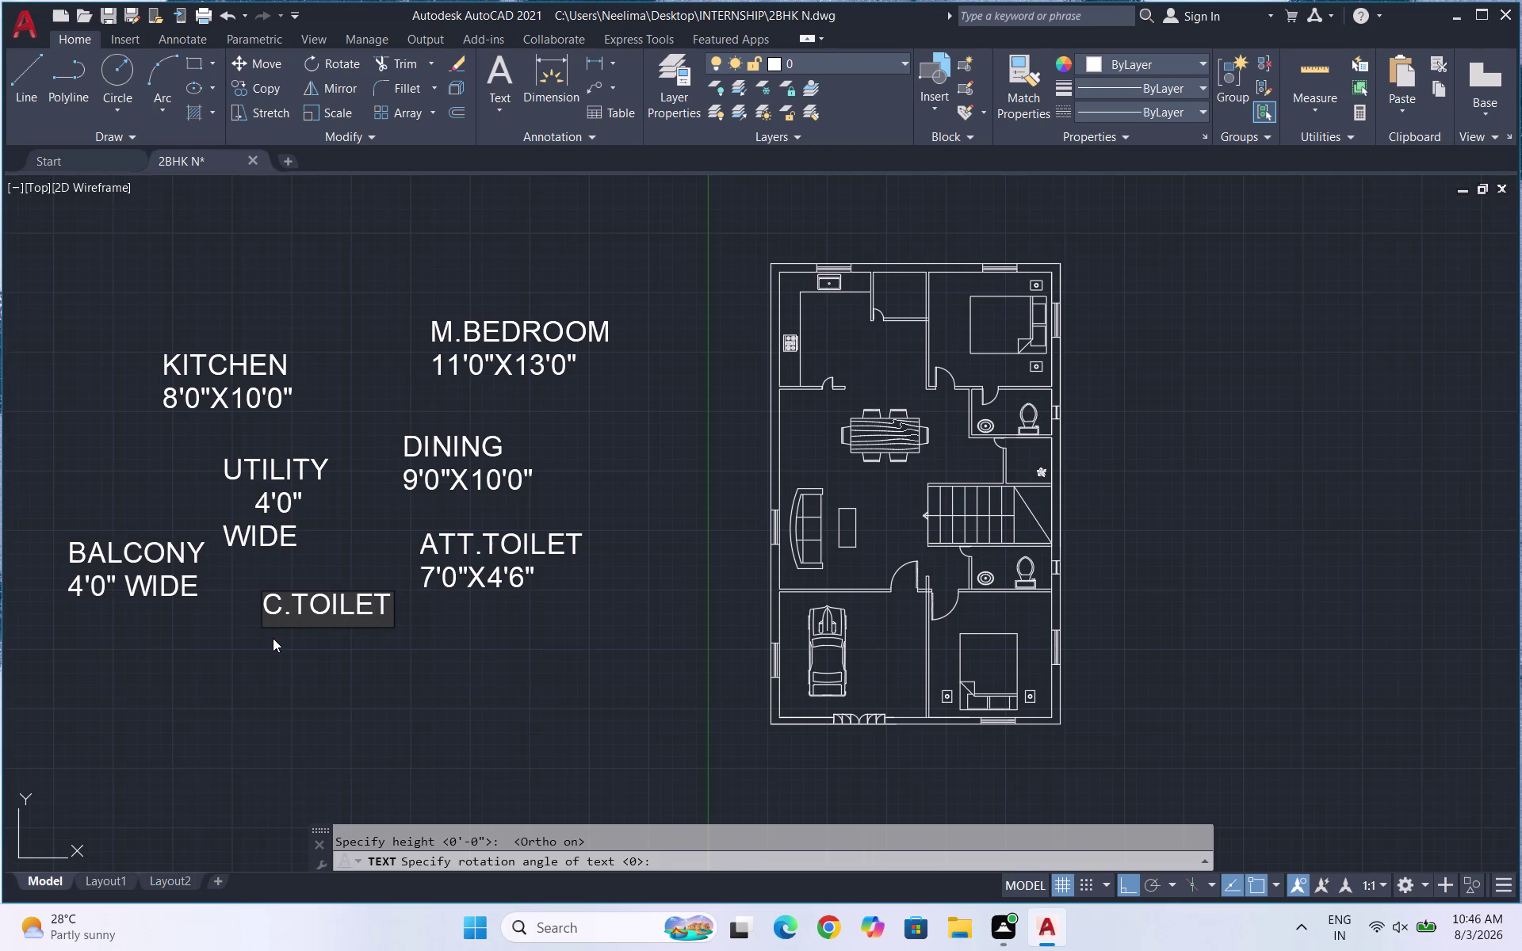
key(Return)
text(7'0")
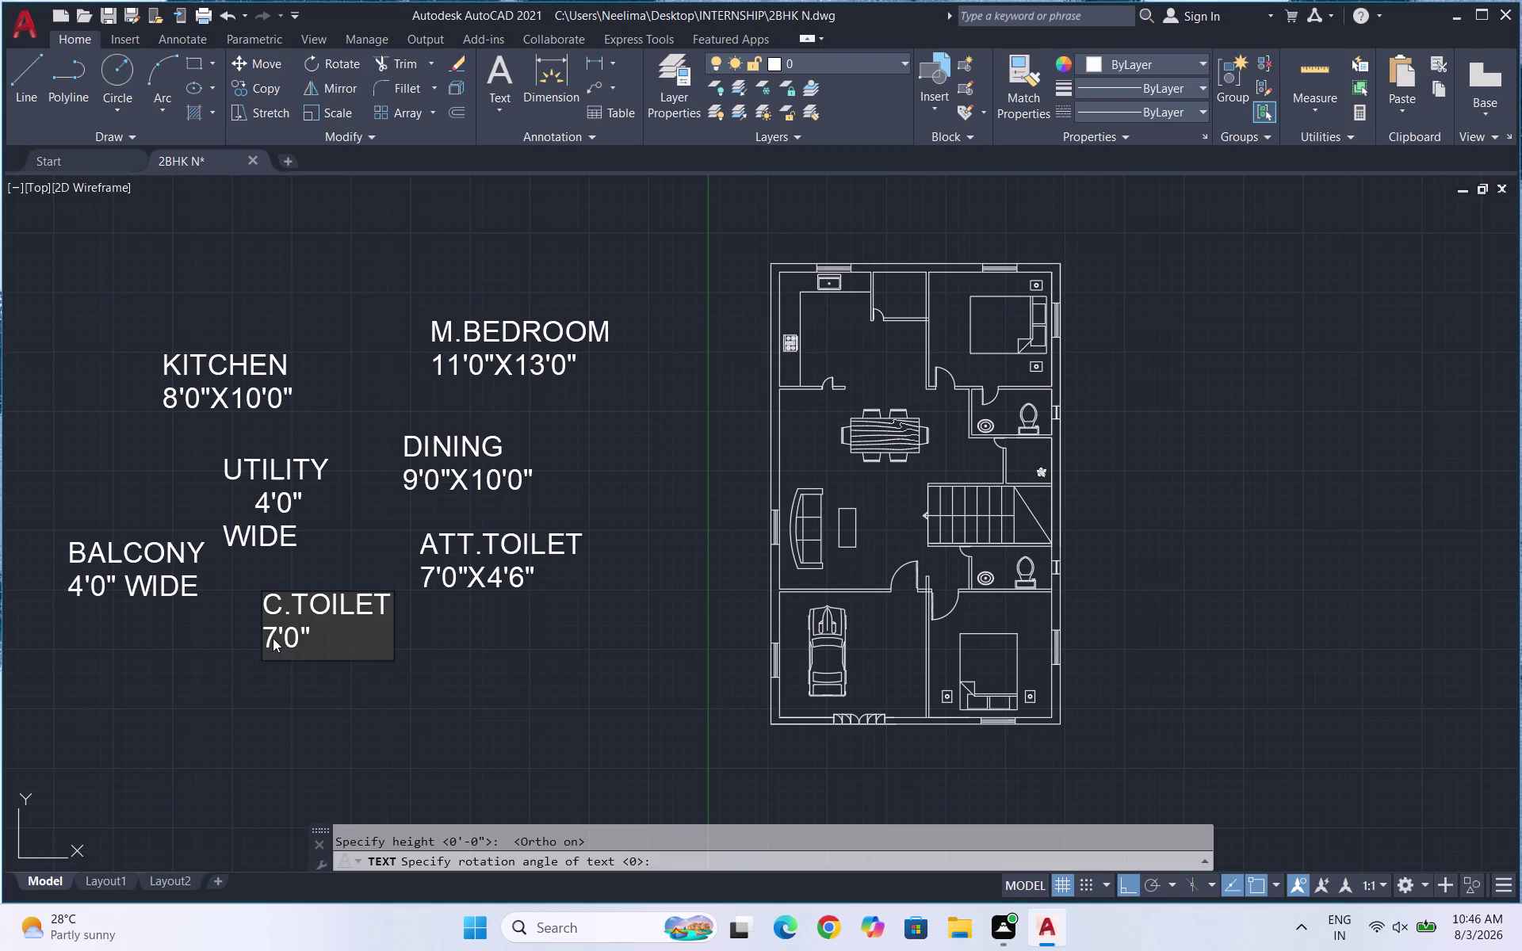
text(X)
text(4'6")
Start the C.BEDROOM label below the attached toilet, typing 11'0"X.
click(441, 670)
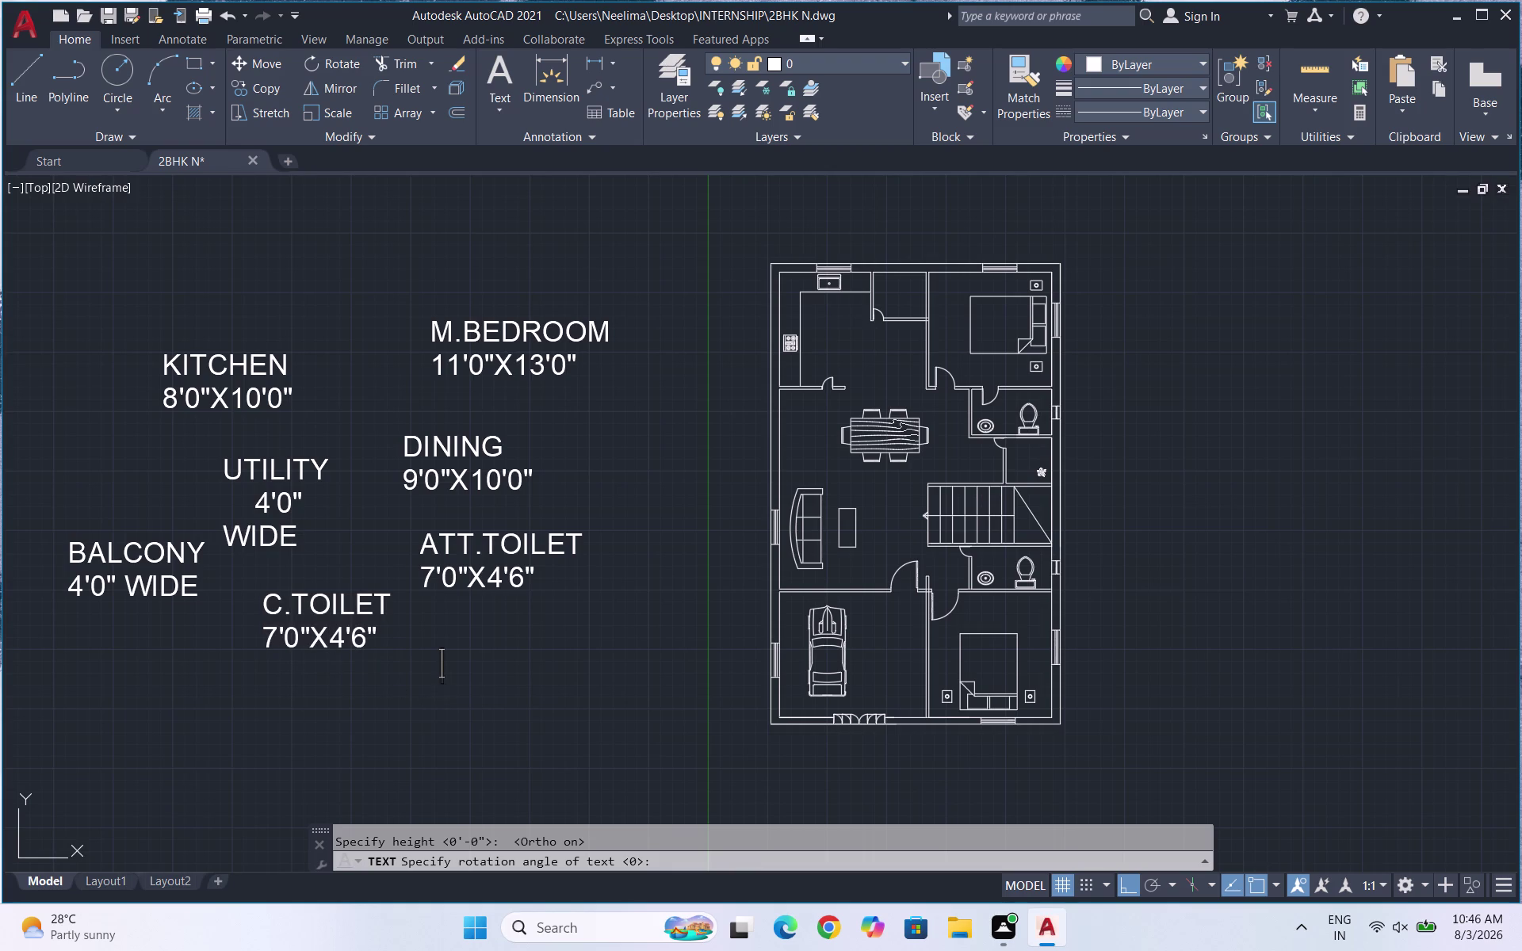
text(C.B)
text(EDROOM)
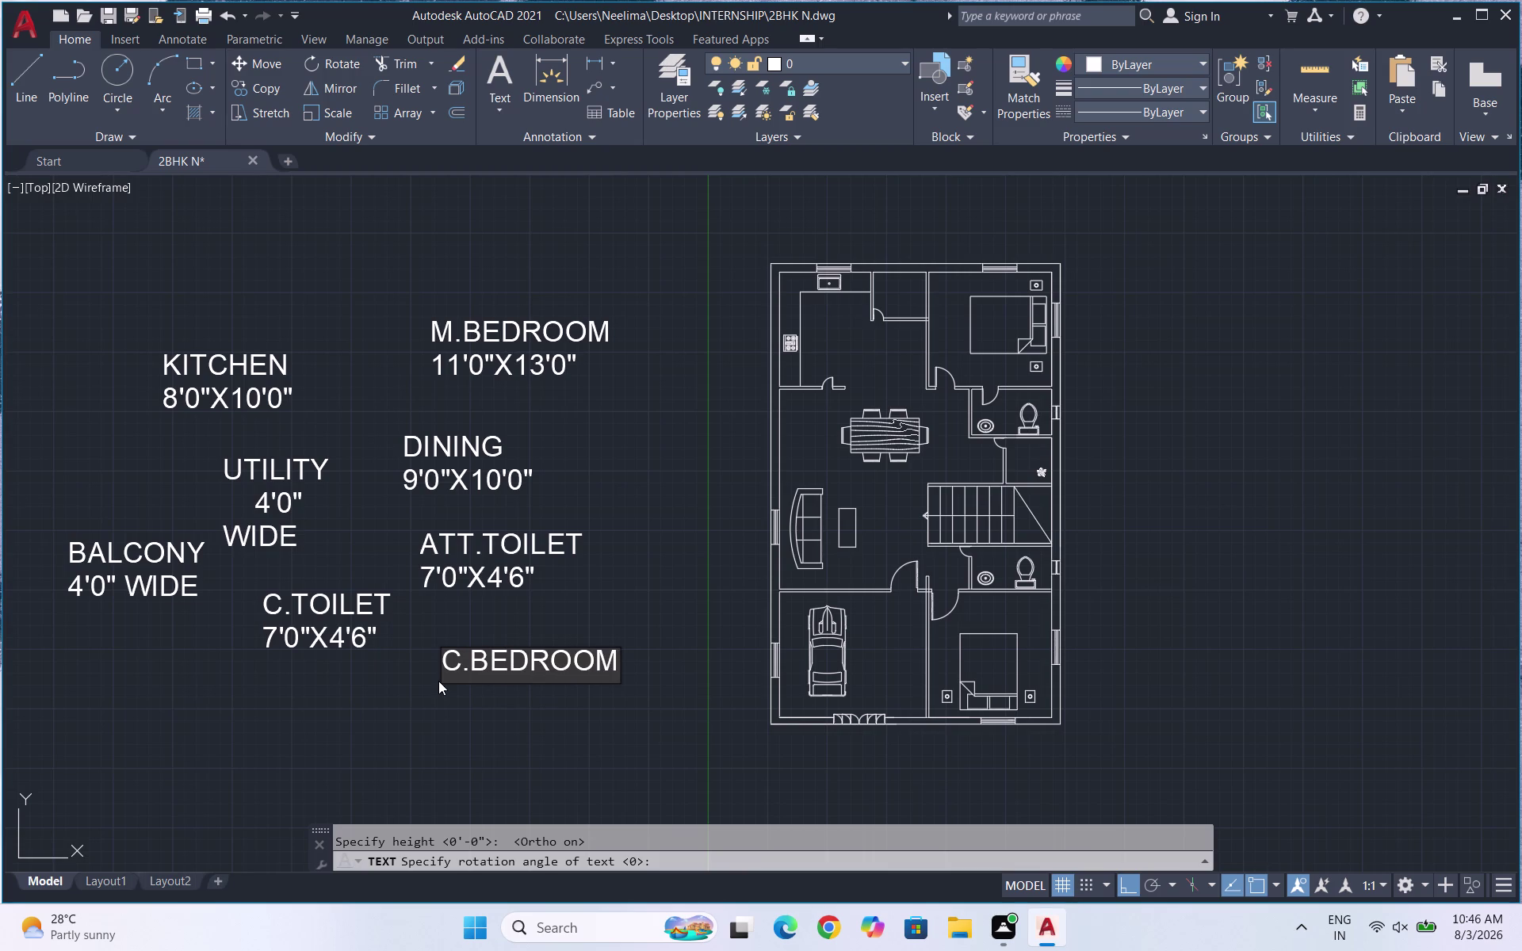
key(Return)
text(11')
text(0")
key(x)
Correct the C.BEDROOM size to 11'0"X11'0" and begin the PARKING label.
key(Return)
text(11'0)
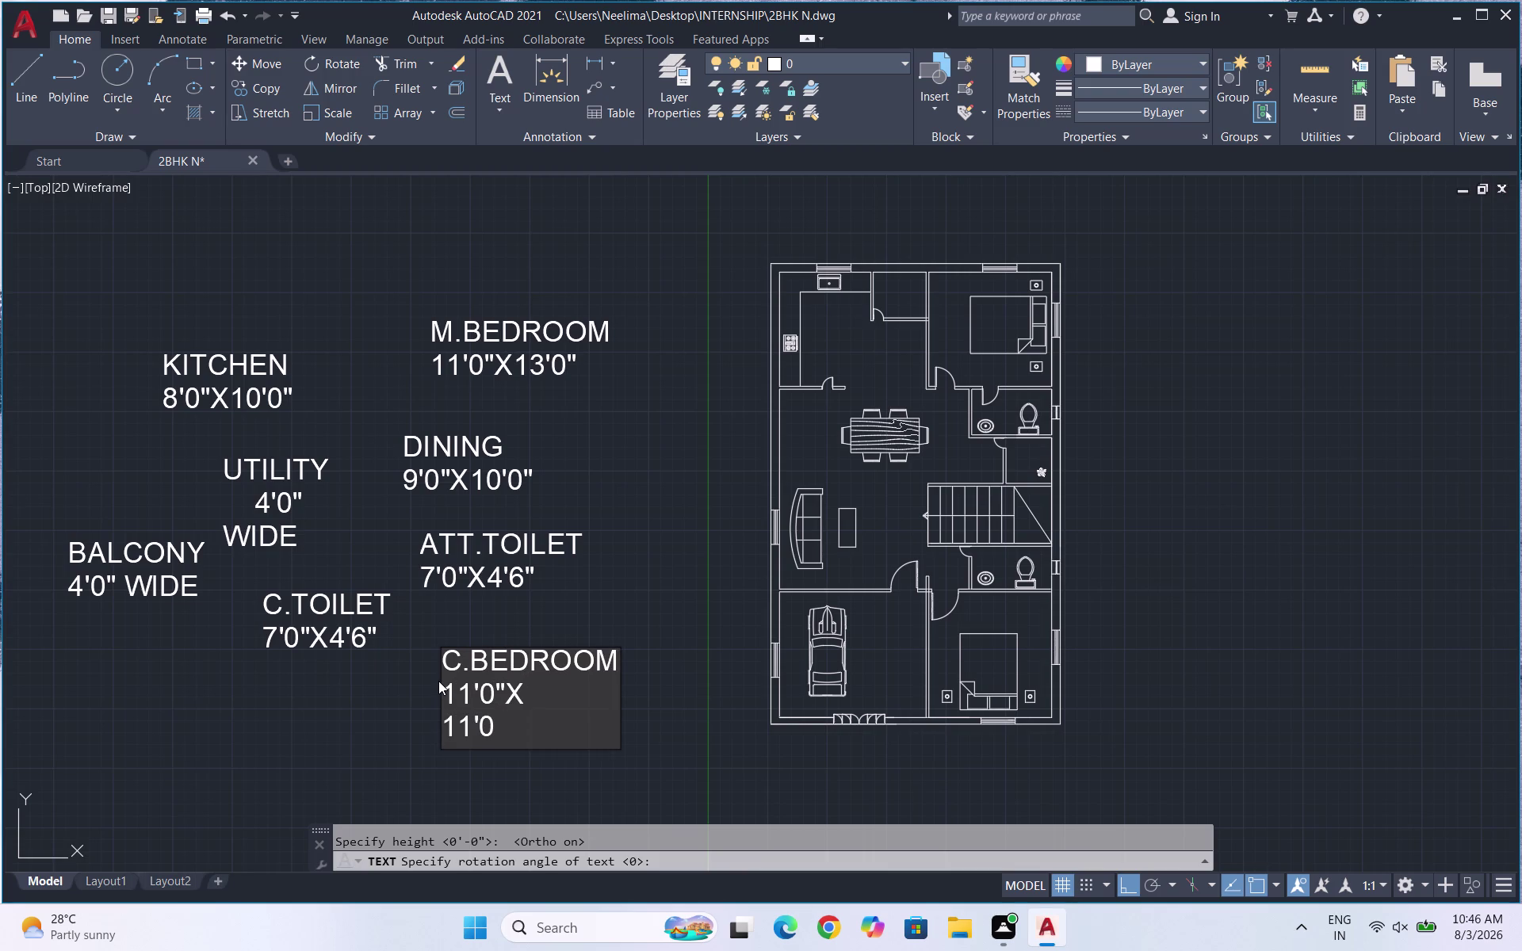
key(shift+colon)
key(BackSpace)
key(BackSpace)
key(BackSpace)
key(BackSpace)
key(BackSpace)
key(BackSpace)
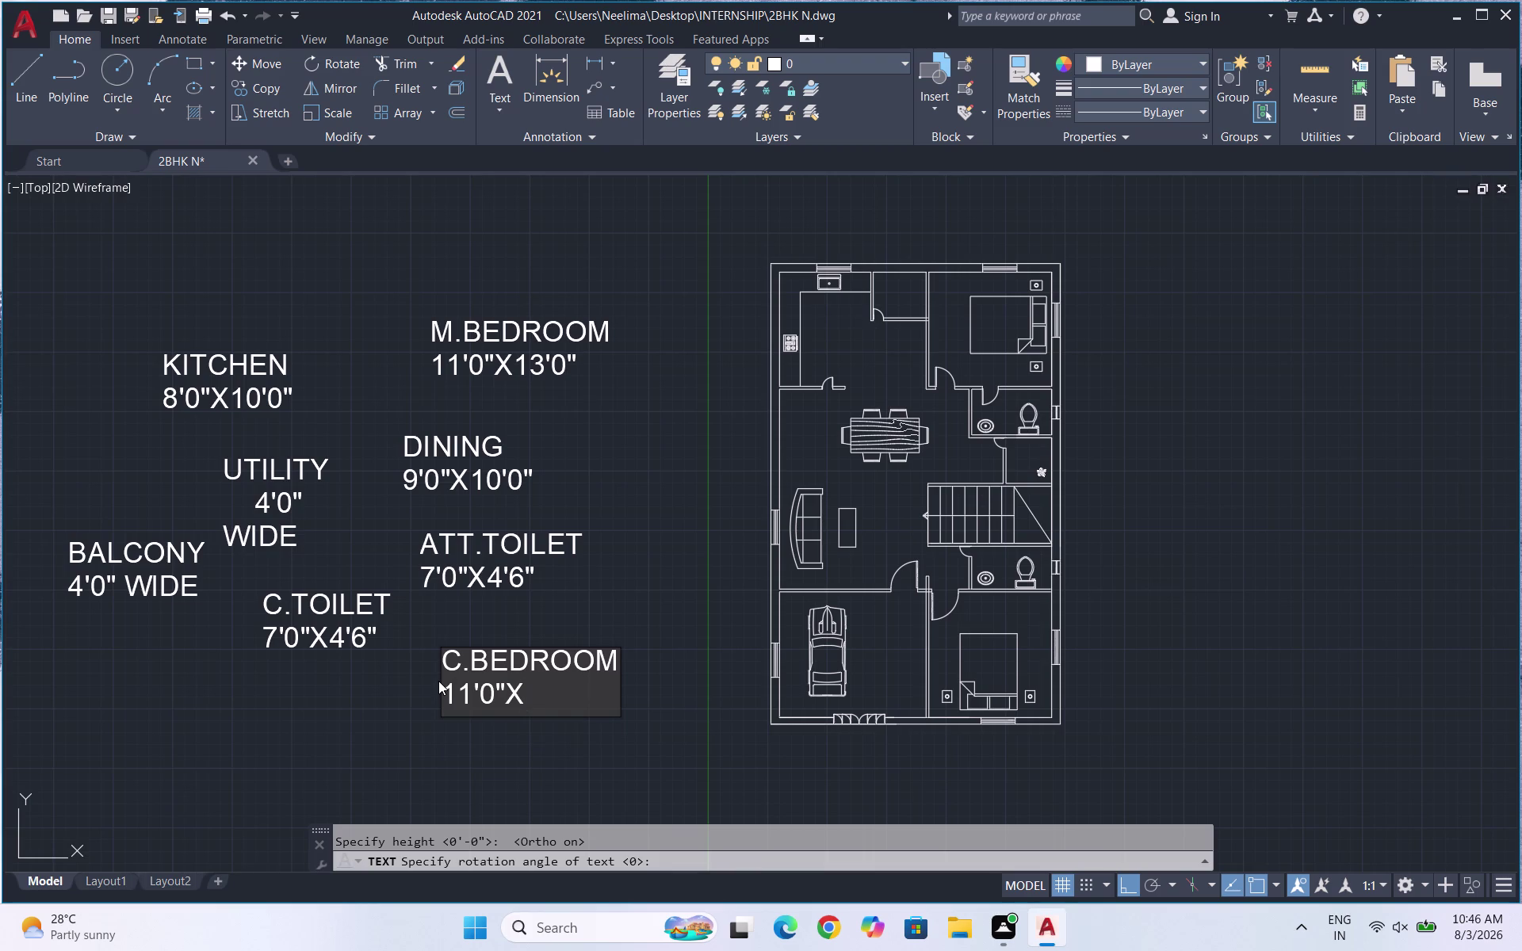
text(11'0")
click(193, 767)
text(PARKING)
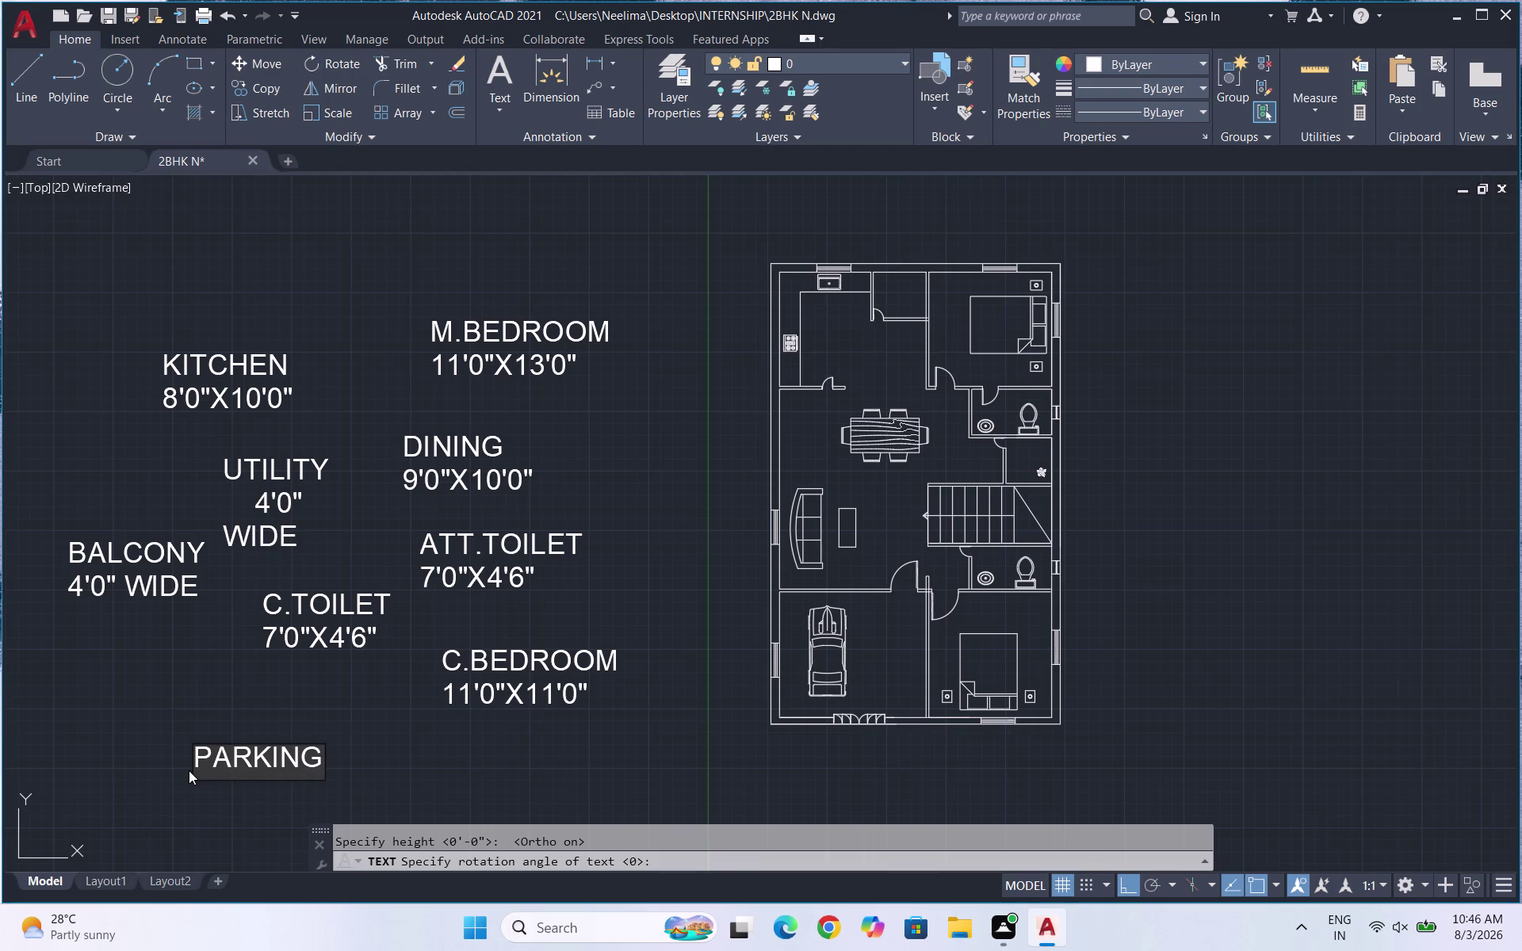
Give the PARKING label the size 10'0"X15'0".
key(Return)
text(10'0")
text(X)
text(1)
text(5'0")
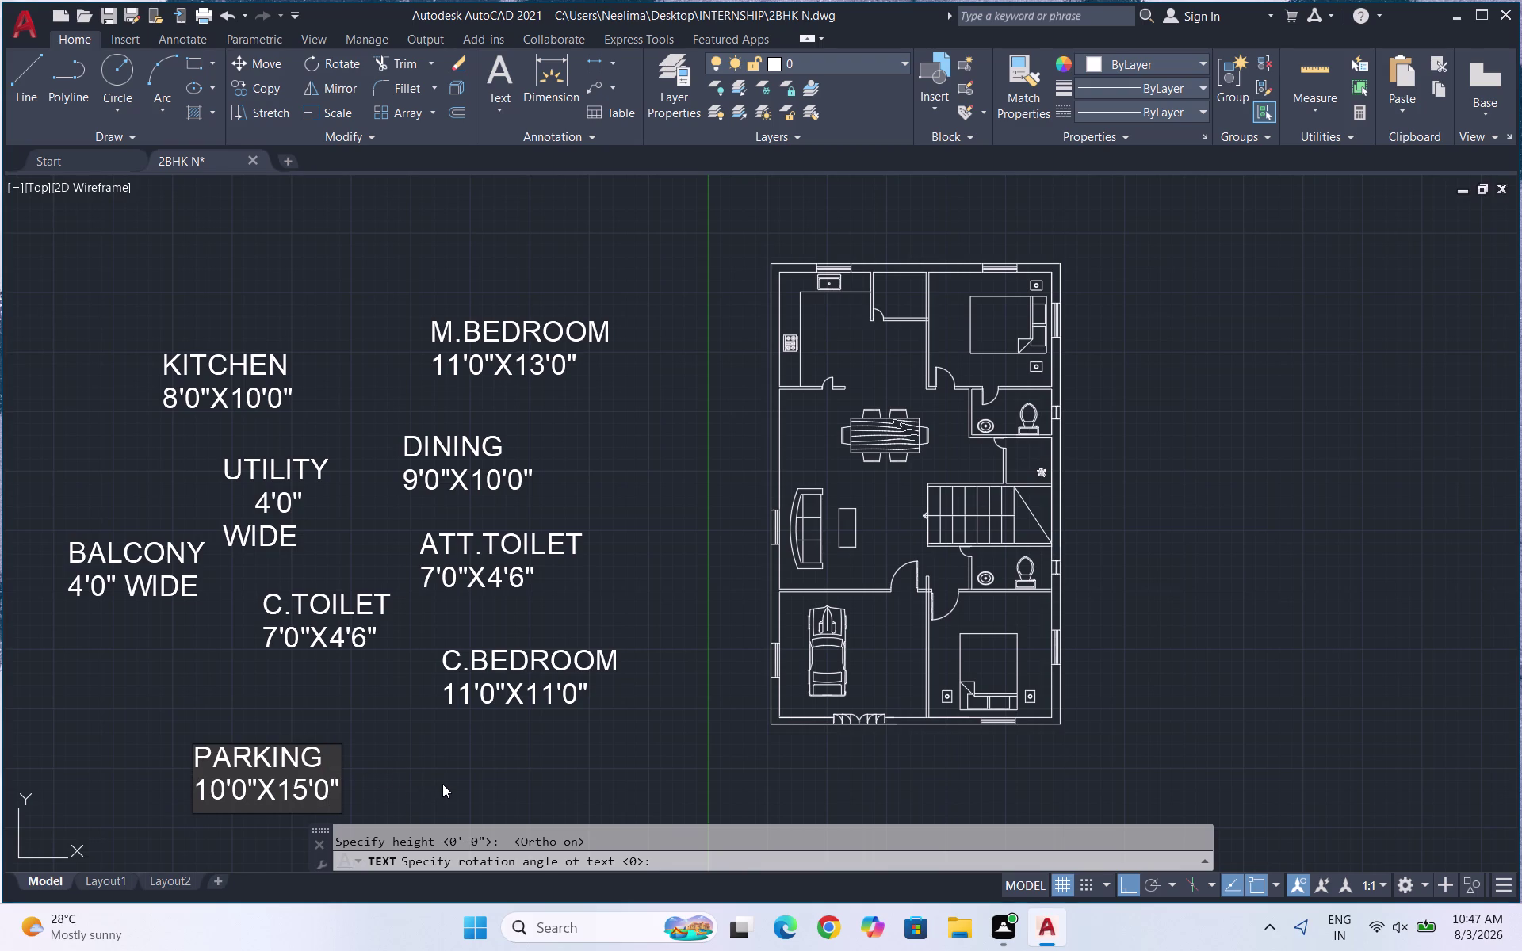
Add the LIVING ROOM 13'0"X13'6" label beside parking.
click(419, 773)
scroll(down, 3)
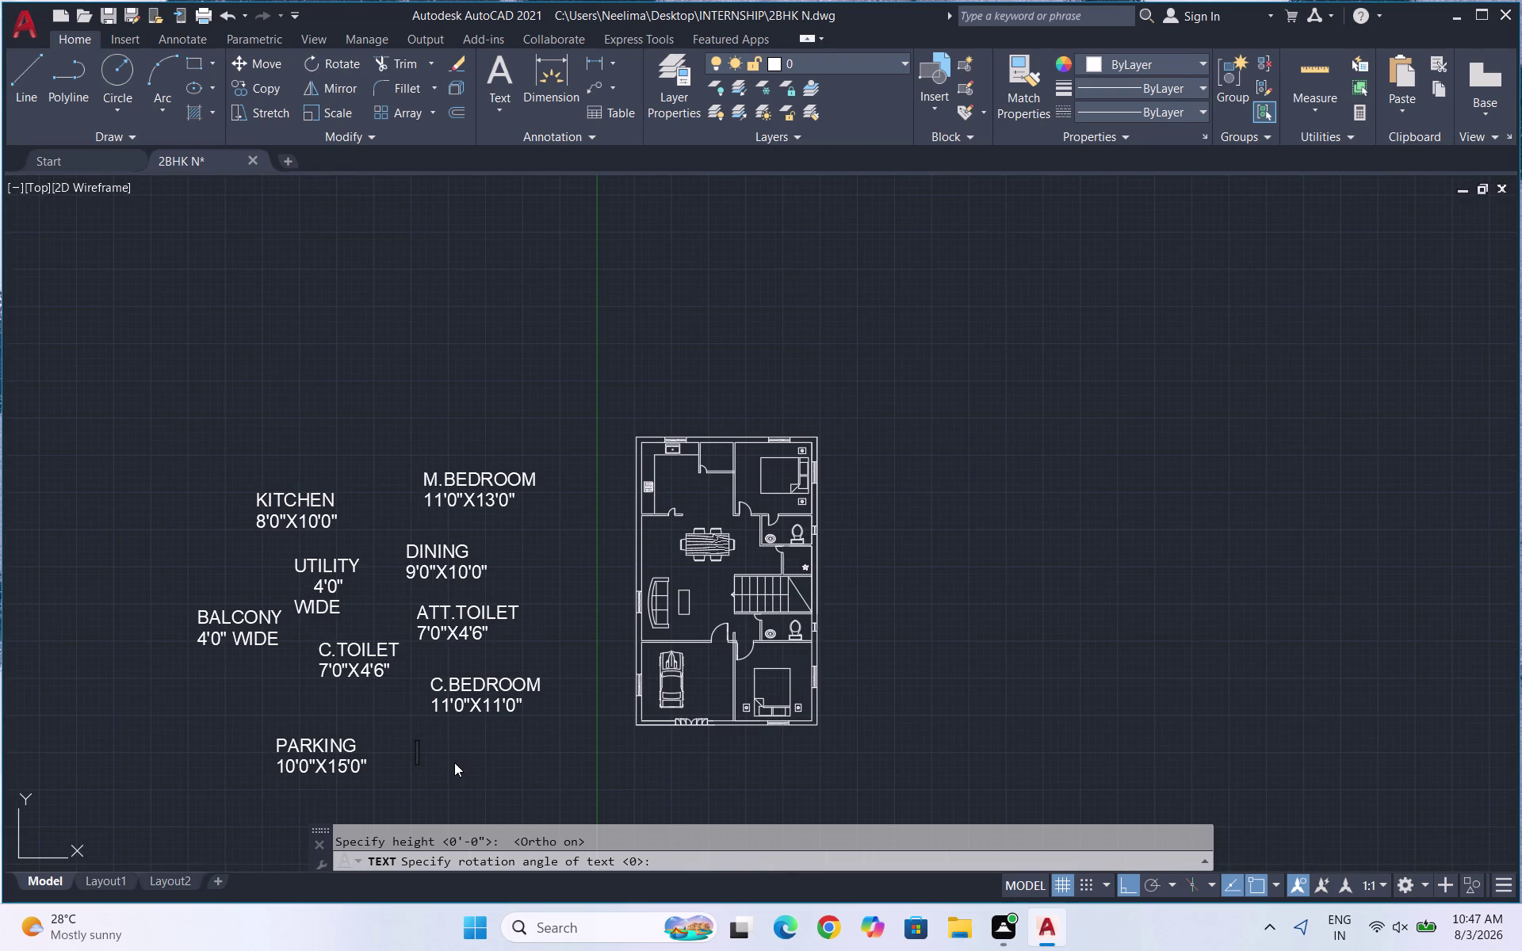
text(LIVIN)
text(G)
key(space)
text(ROO)
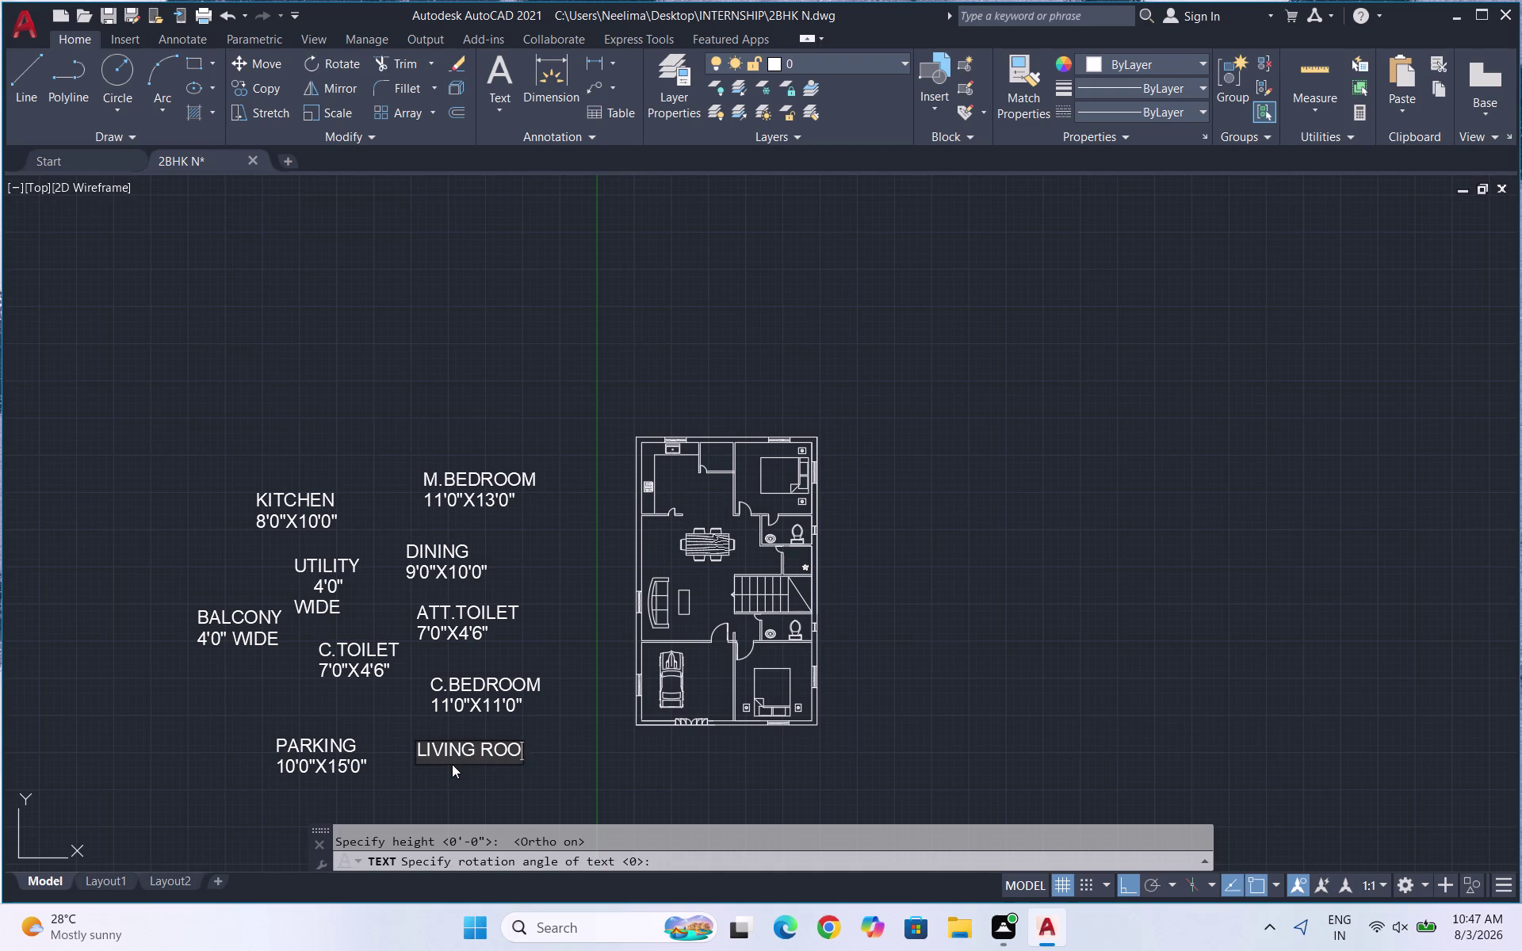
text(M)
key(Return)
text(13'0)
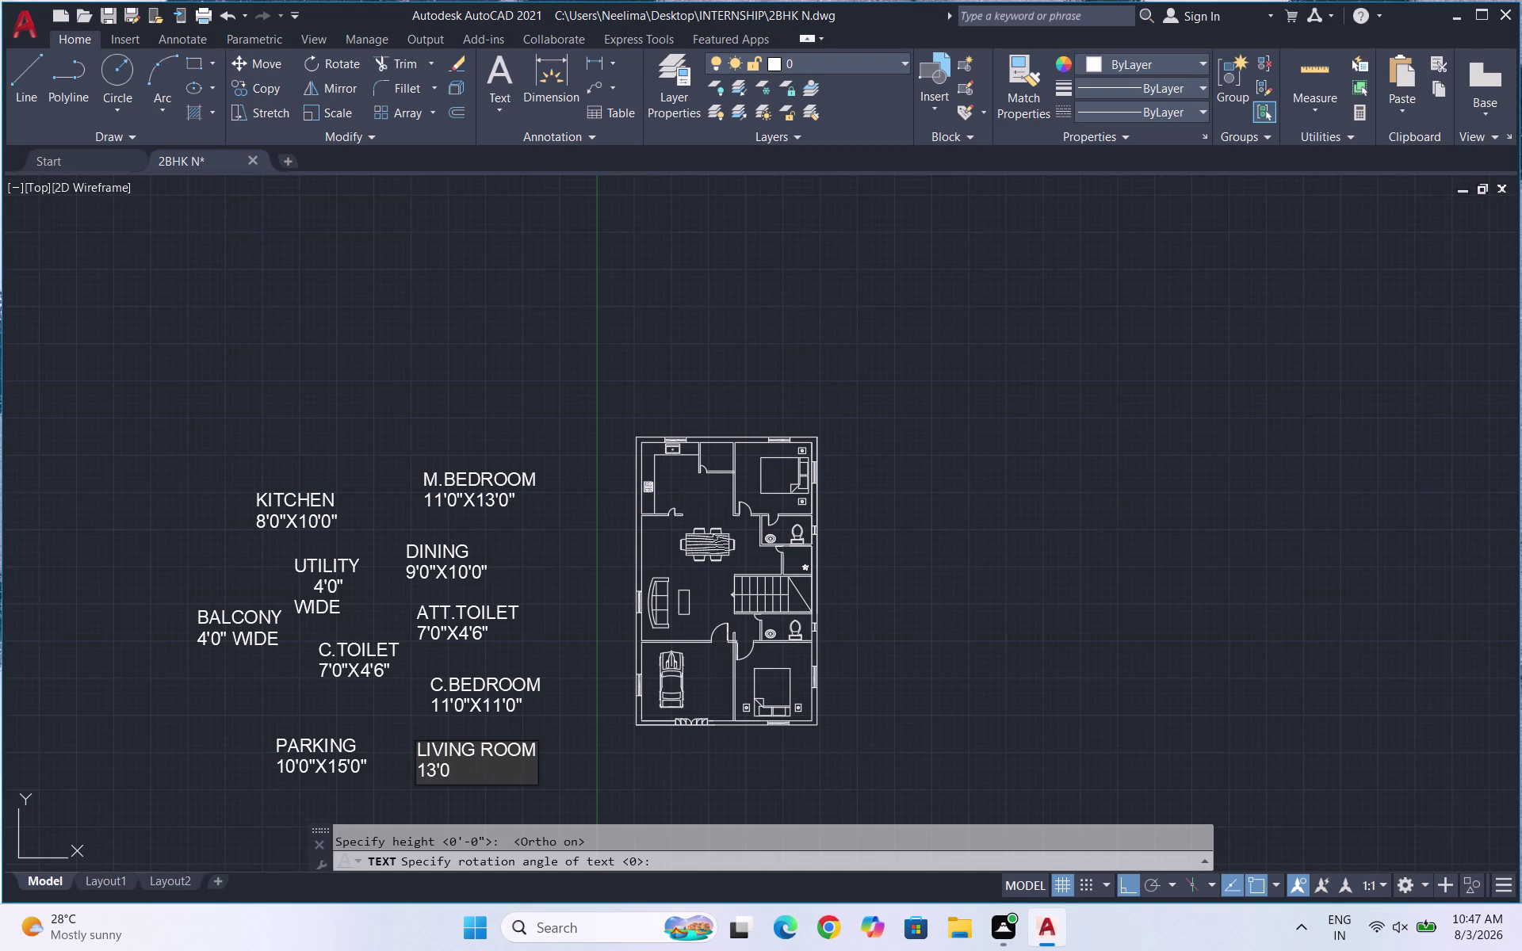
text("X)
text(13'6)
key(shift+quotedbl)
Click repeatedly and drag near the upper room labels.
click(352, 361)
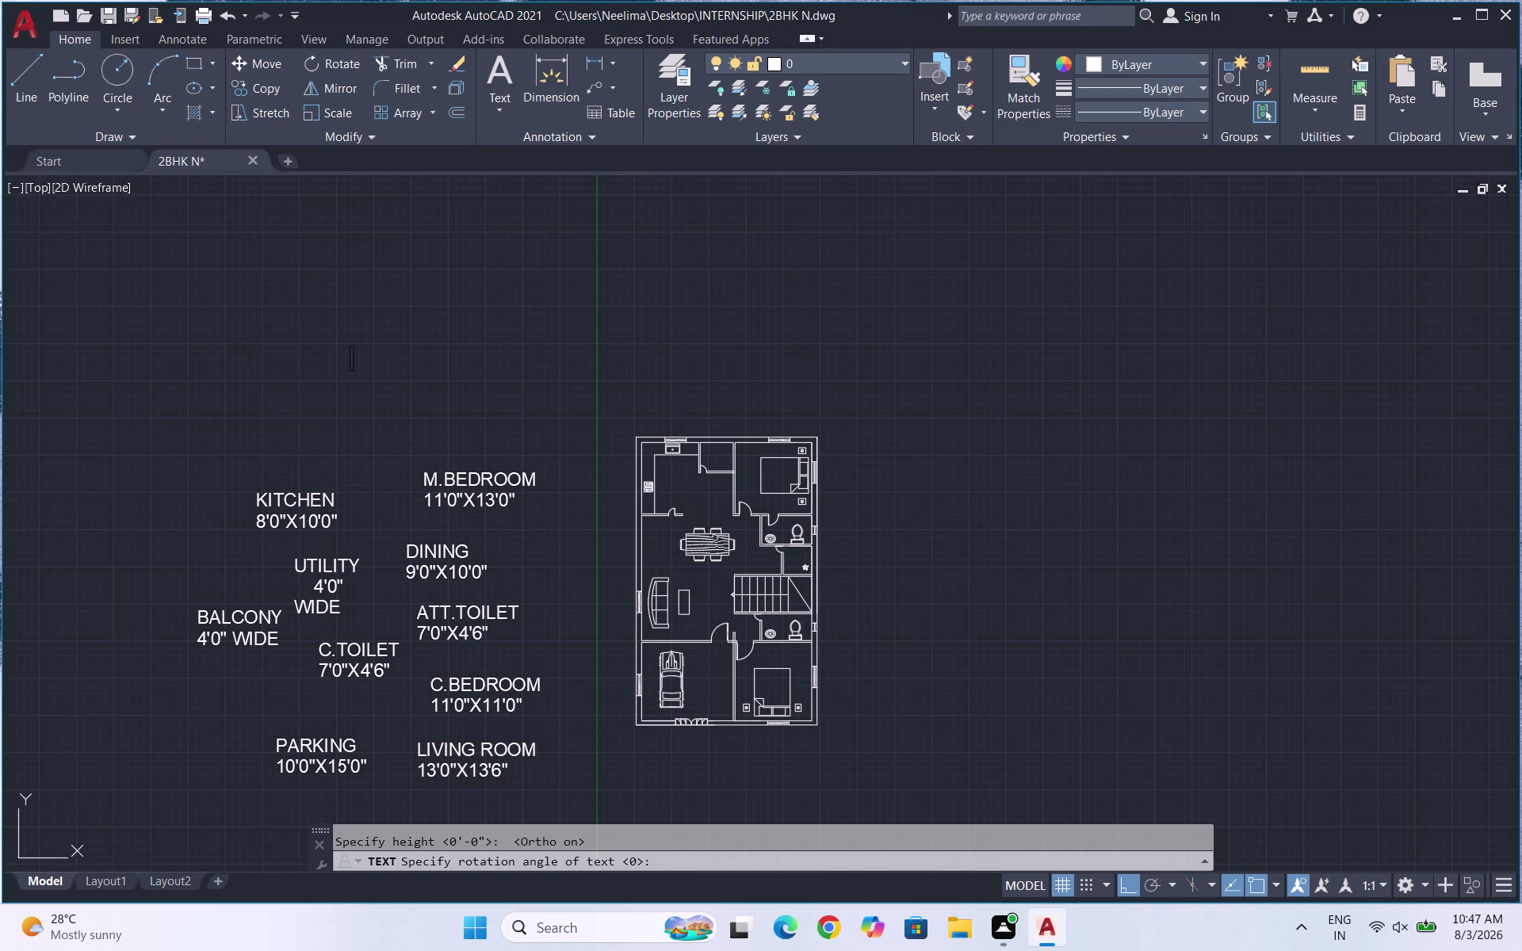
click(350, 363)
click(350, 363)
click(350, 363)
triple_click(359, 361)
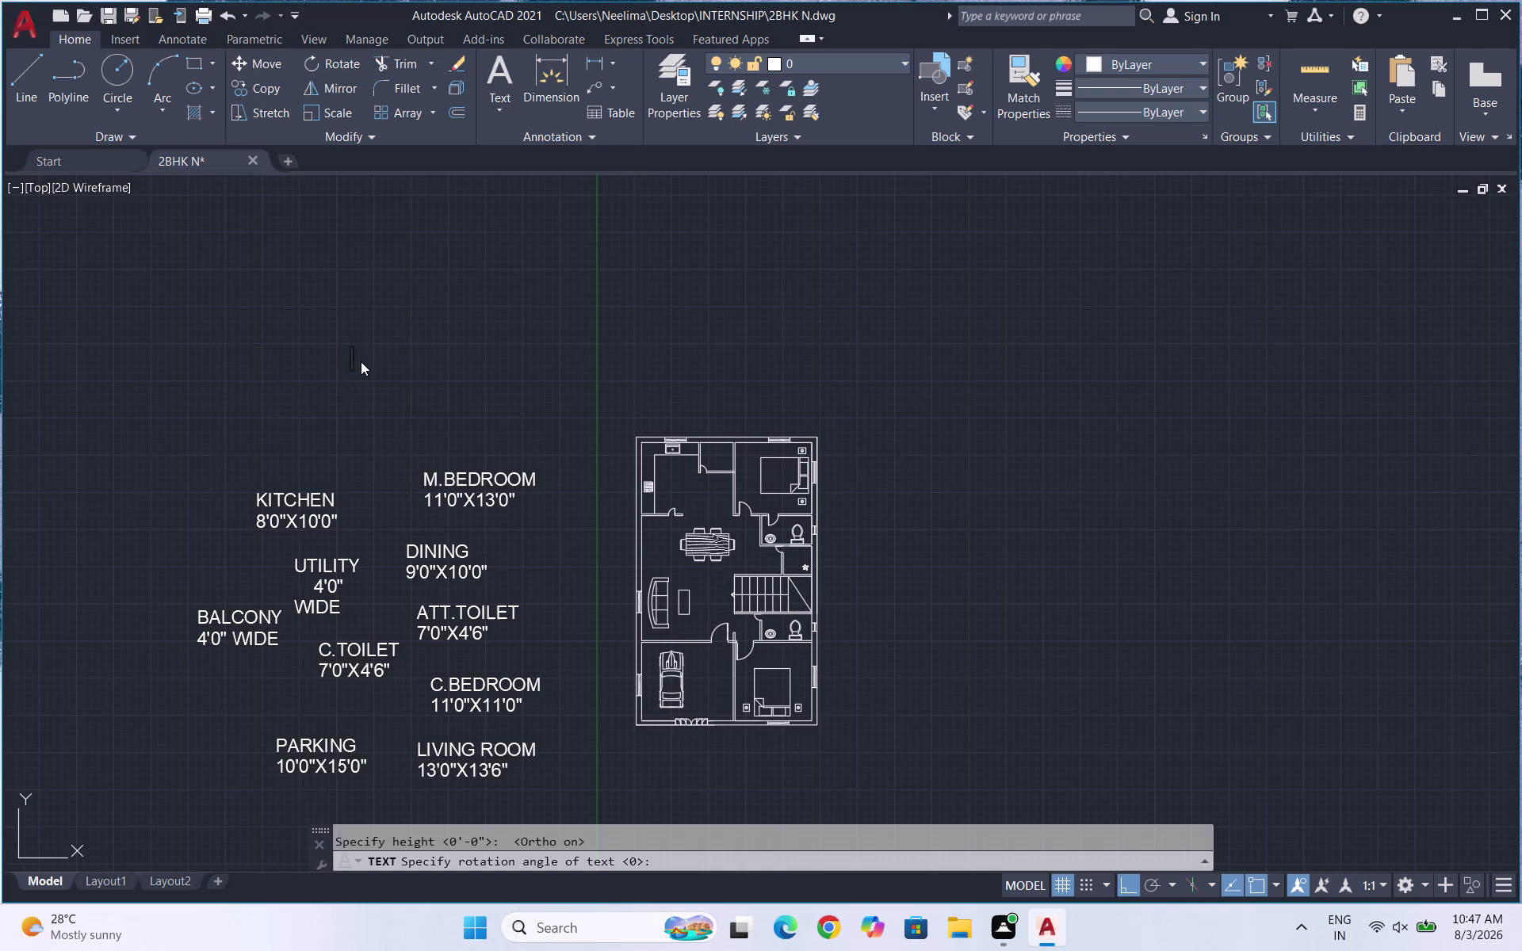
click(367, 368)
click(378, 373)
click(384, 385)
click(385, 385)
drag(386, 385, 384, 395)
Rotate the KITCHEN label and its size text 90° to read horizontally.
drag(384, 395, 385, 412)
key(Escape)
scroll(down, 3)
scroll(up, 3)
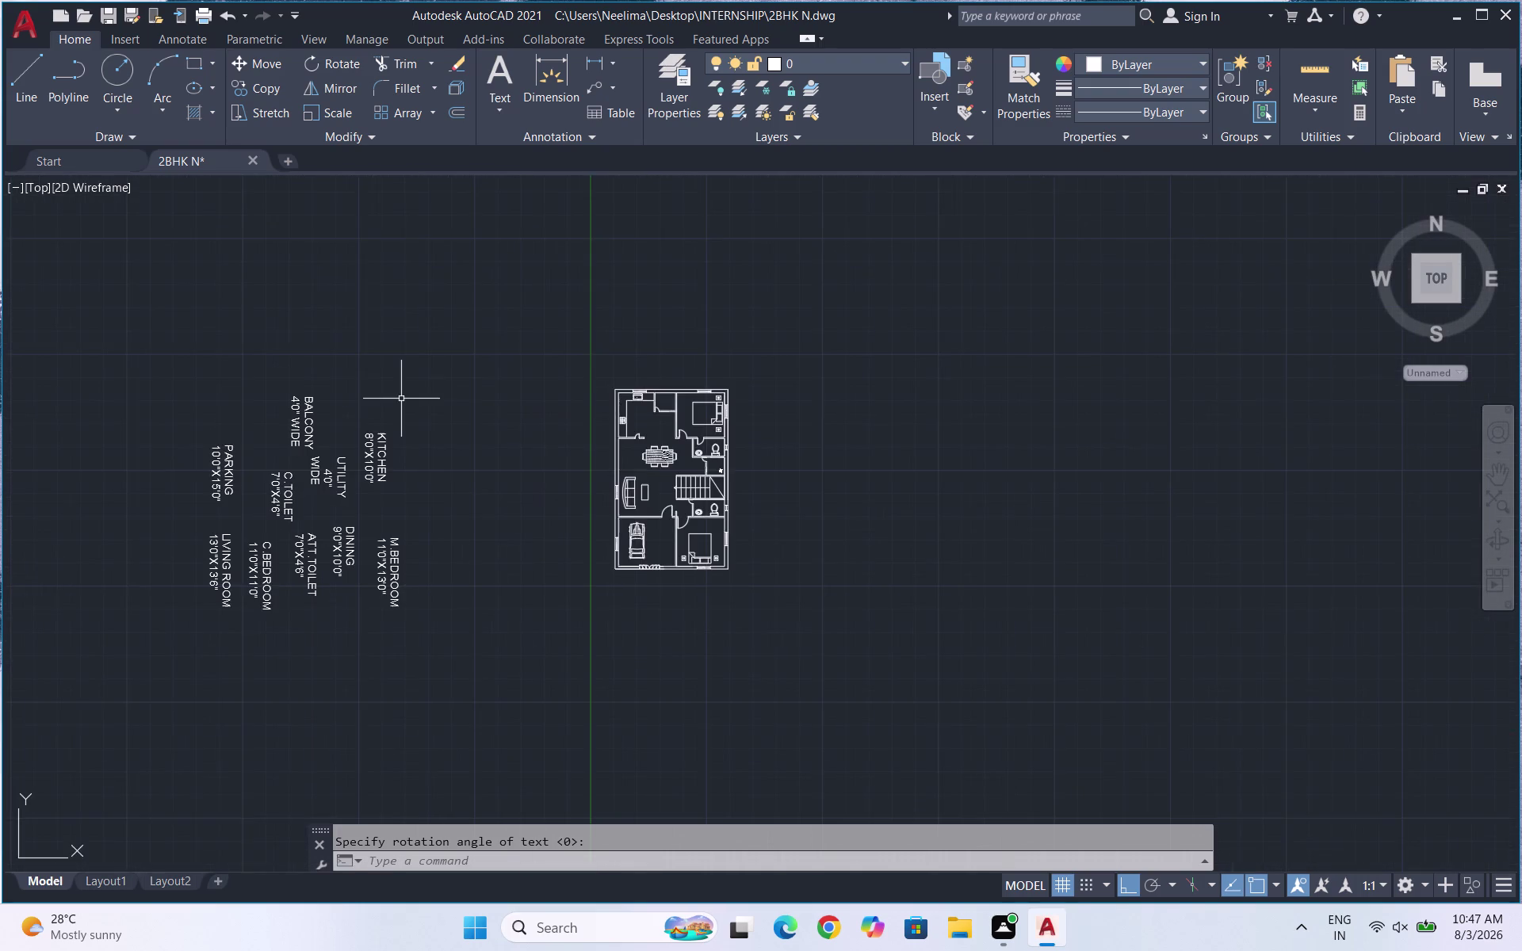
scroll(up, 3)
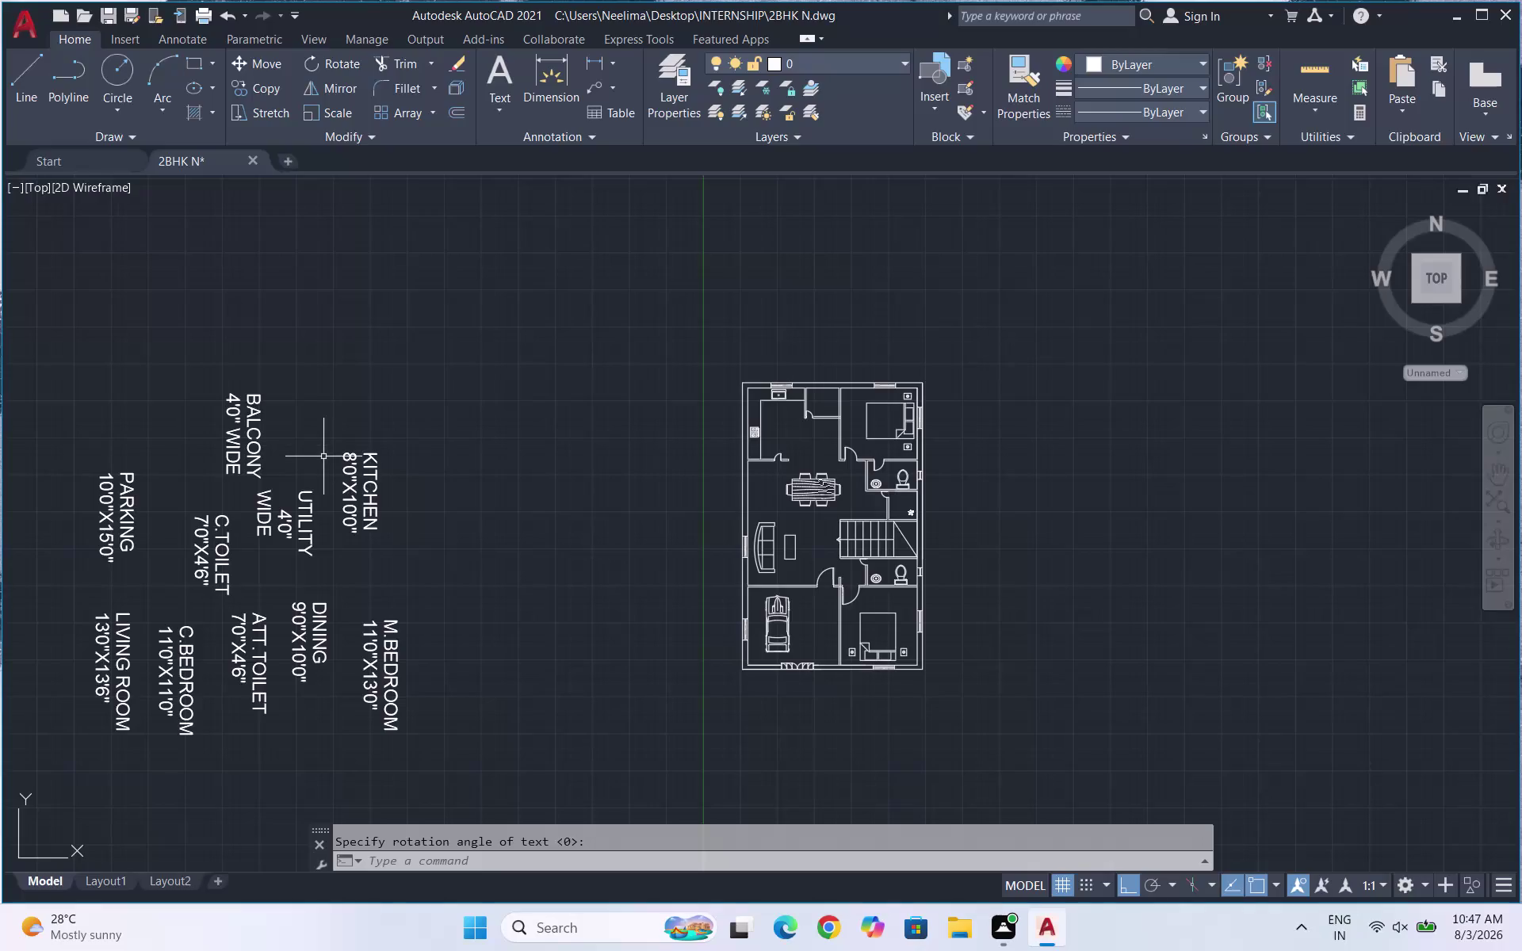
scroll(up, 3)
click(387, 532)
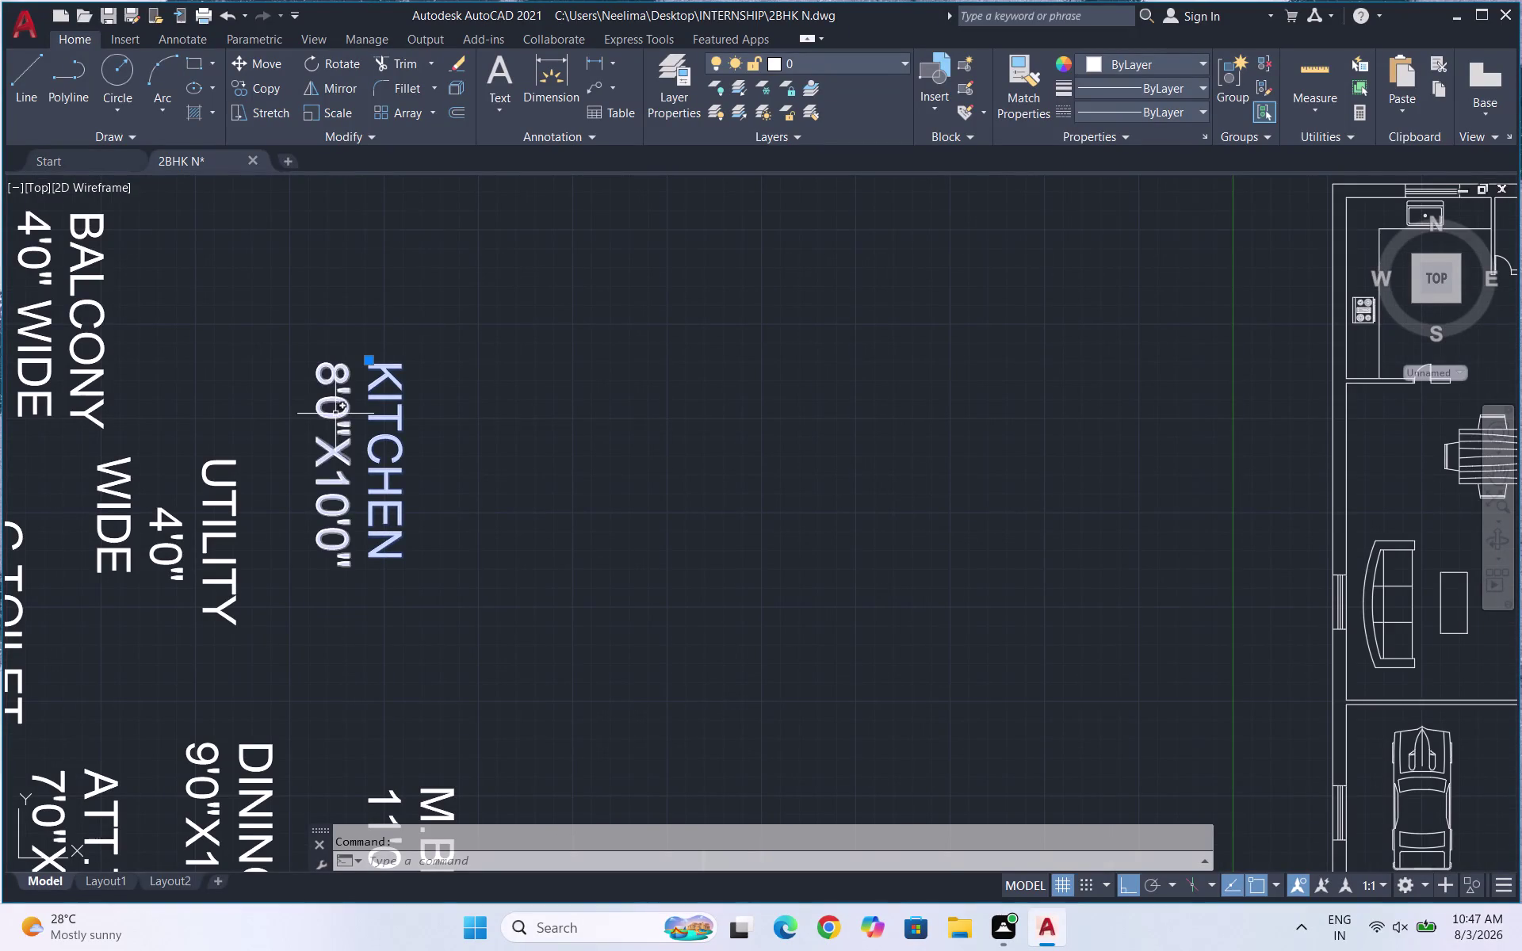
click(319, 400)
text(RO)
key(Return)
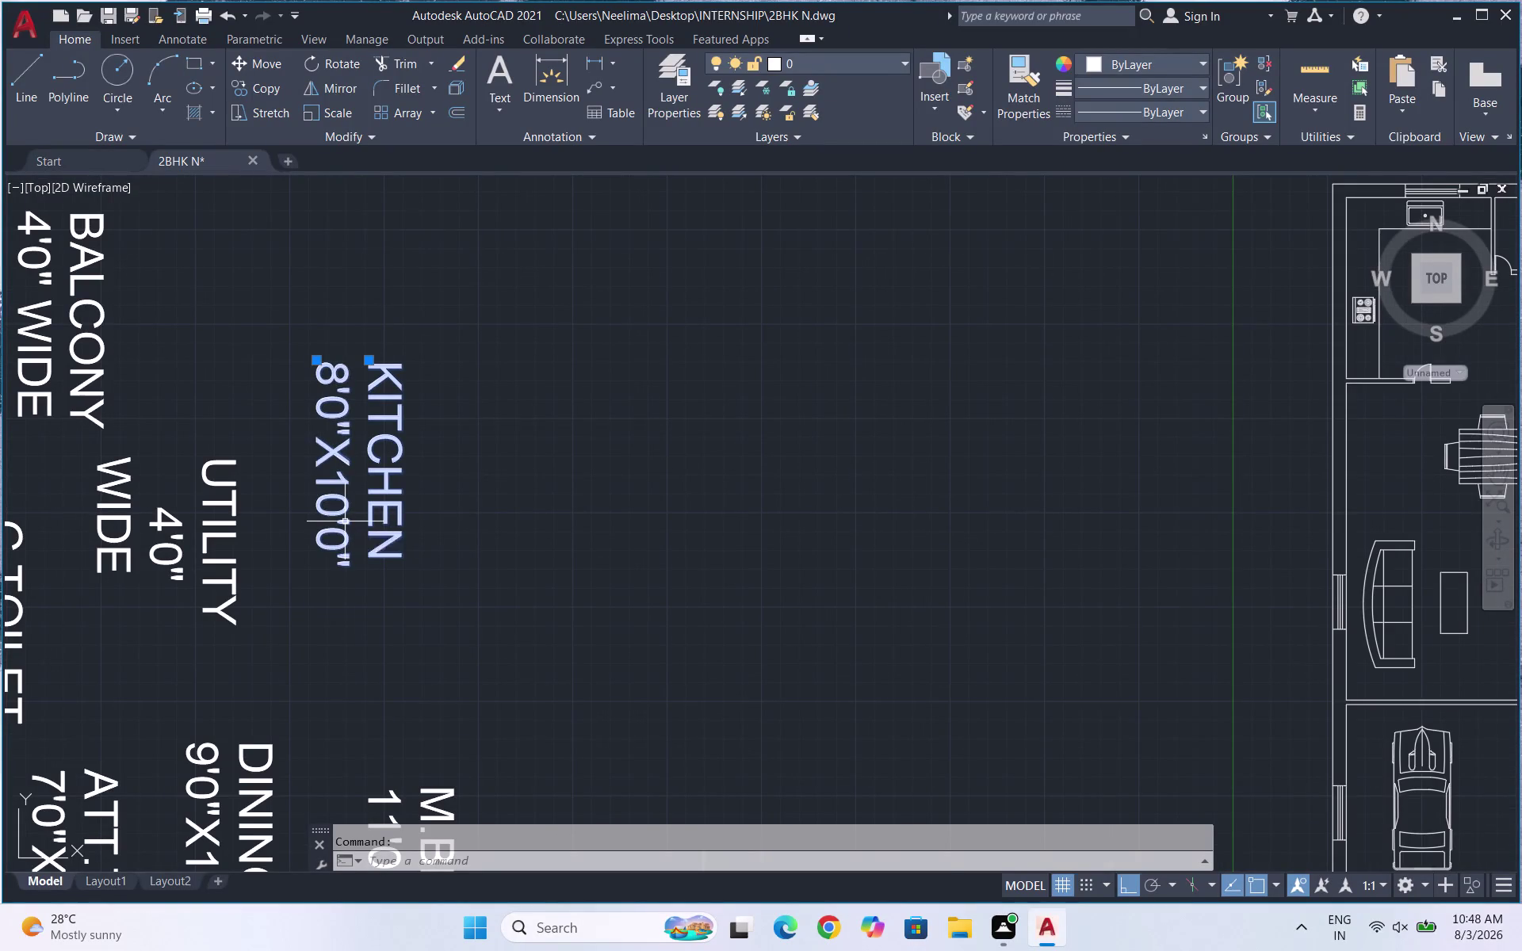
click(401, 364)
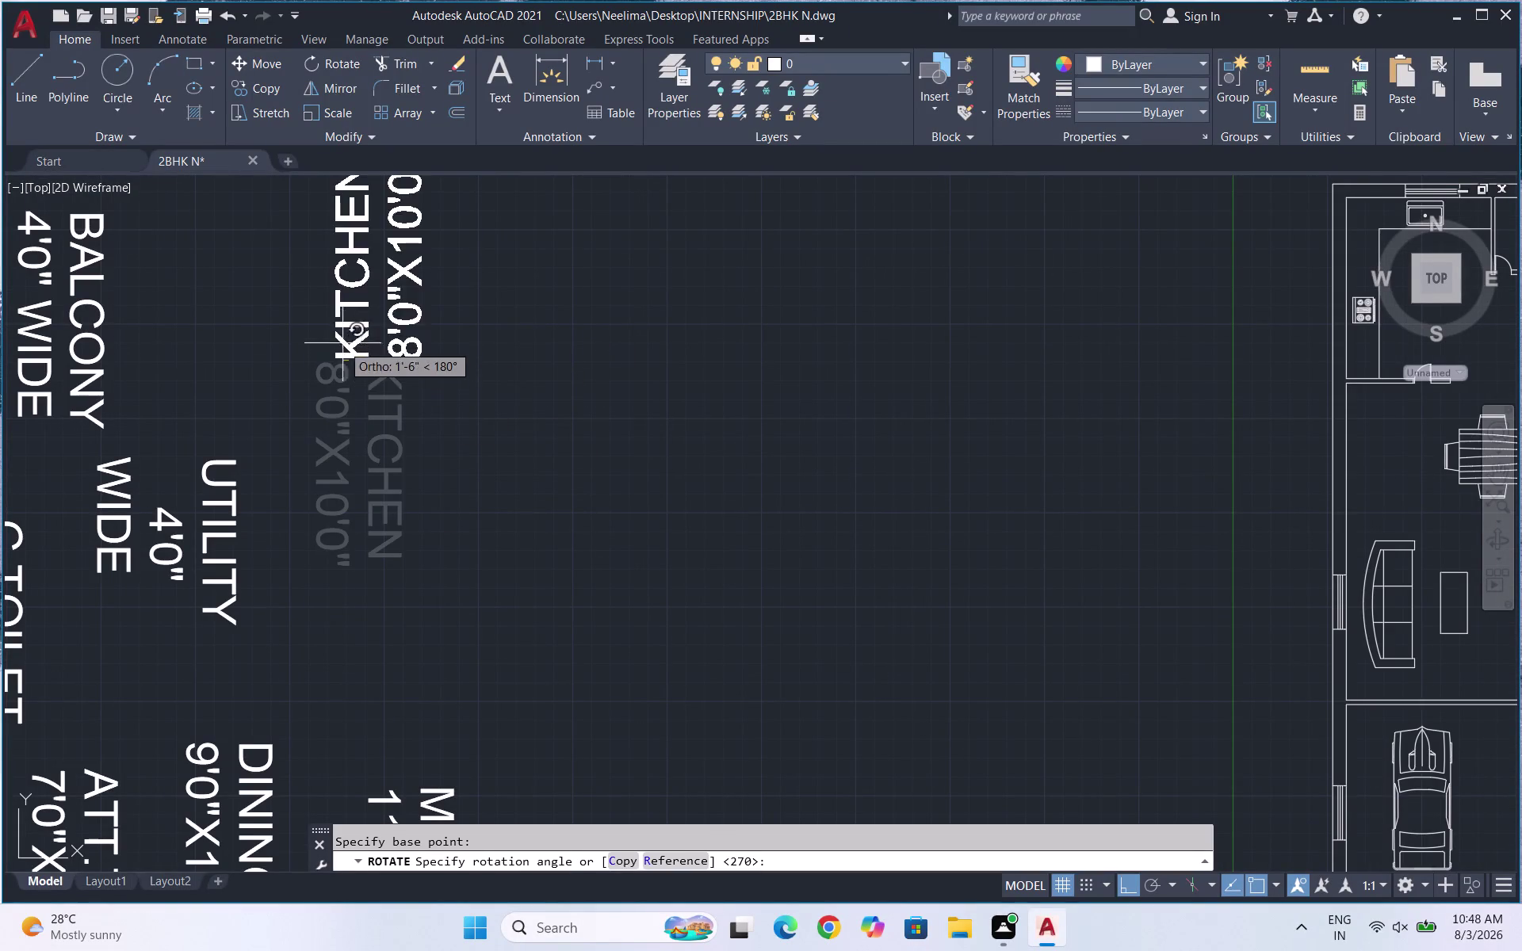
click(373, 328)
scroll(down, 3)
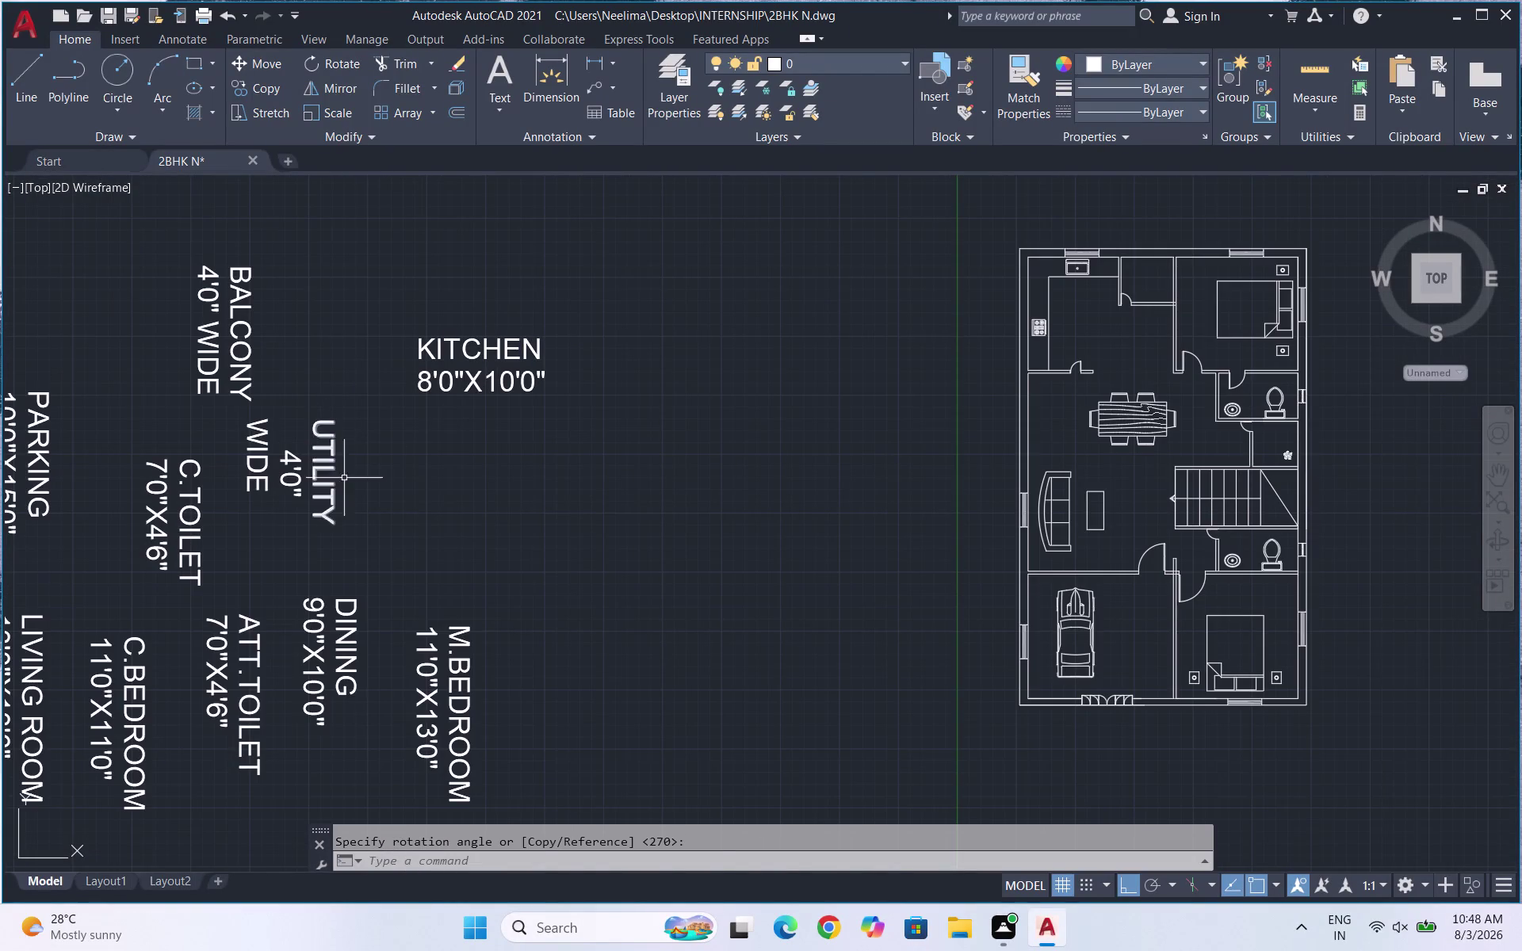
Rotate the UTILITY and BALCONY labels to read horizontally.
drag(358, 531, 349, 524)
click(243, 424)
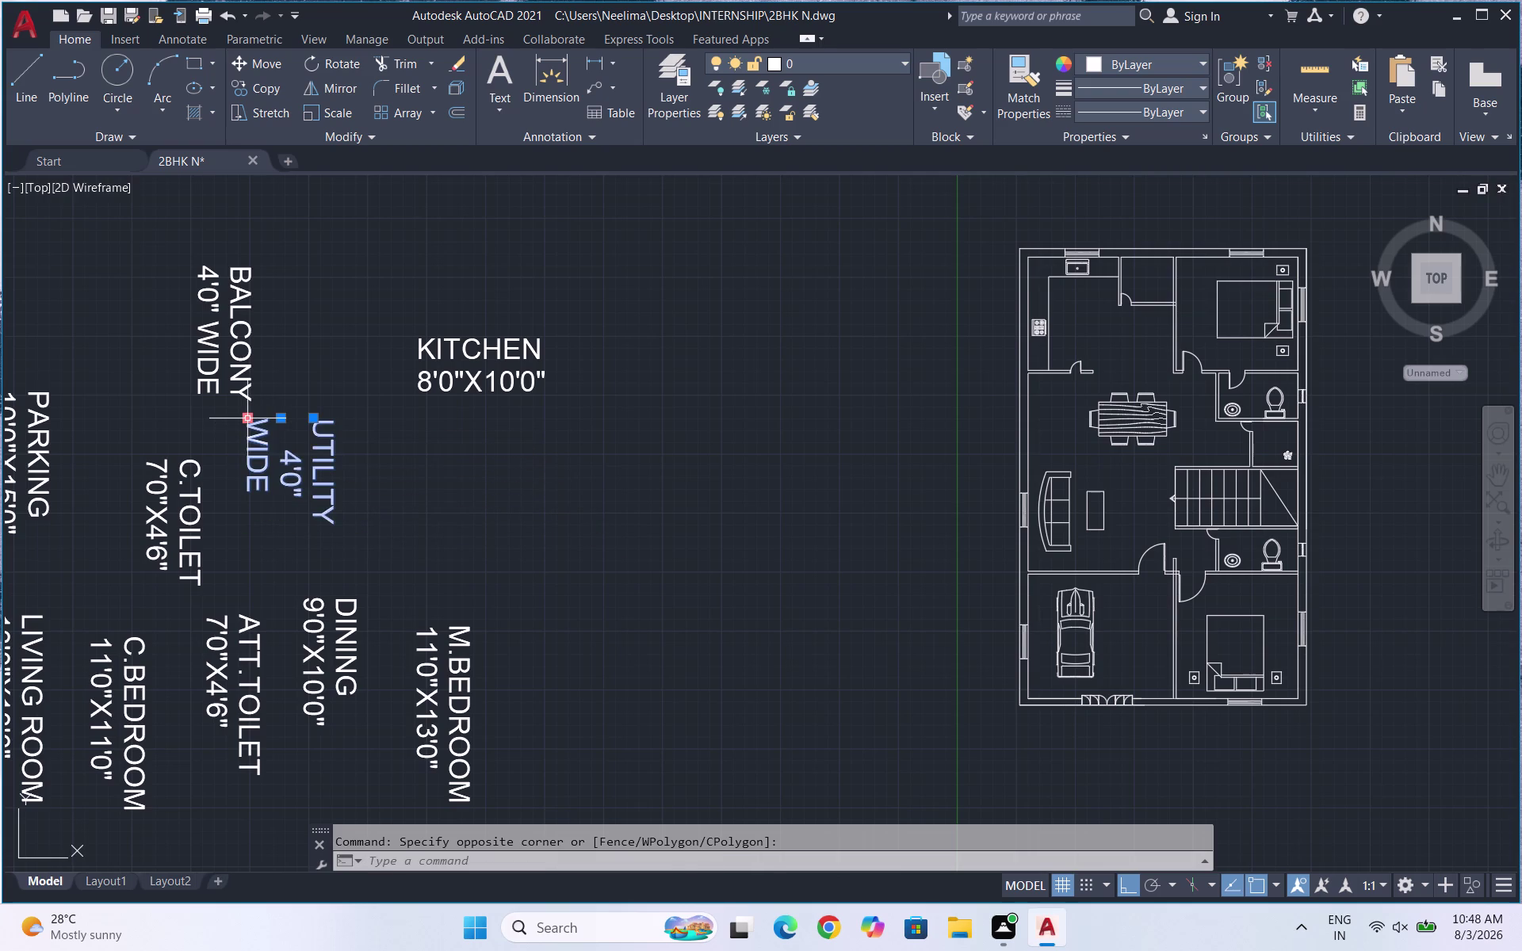
text(RO)
key(Return)
click(243, 424)
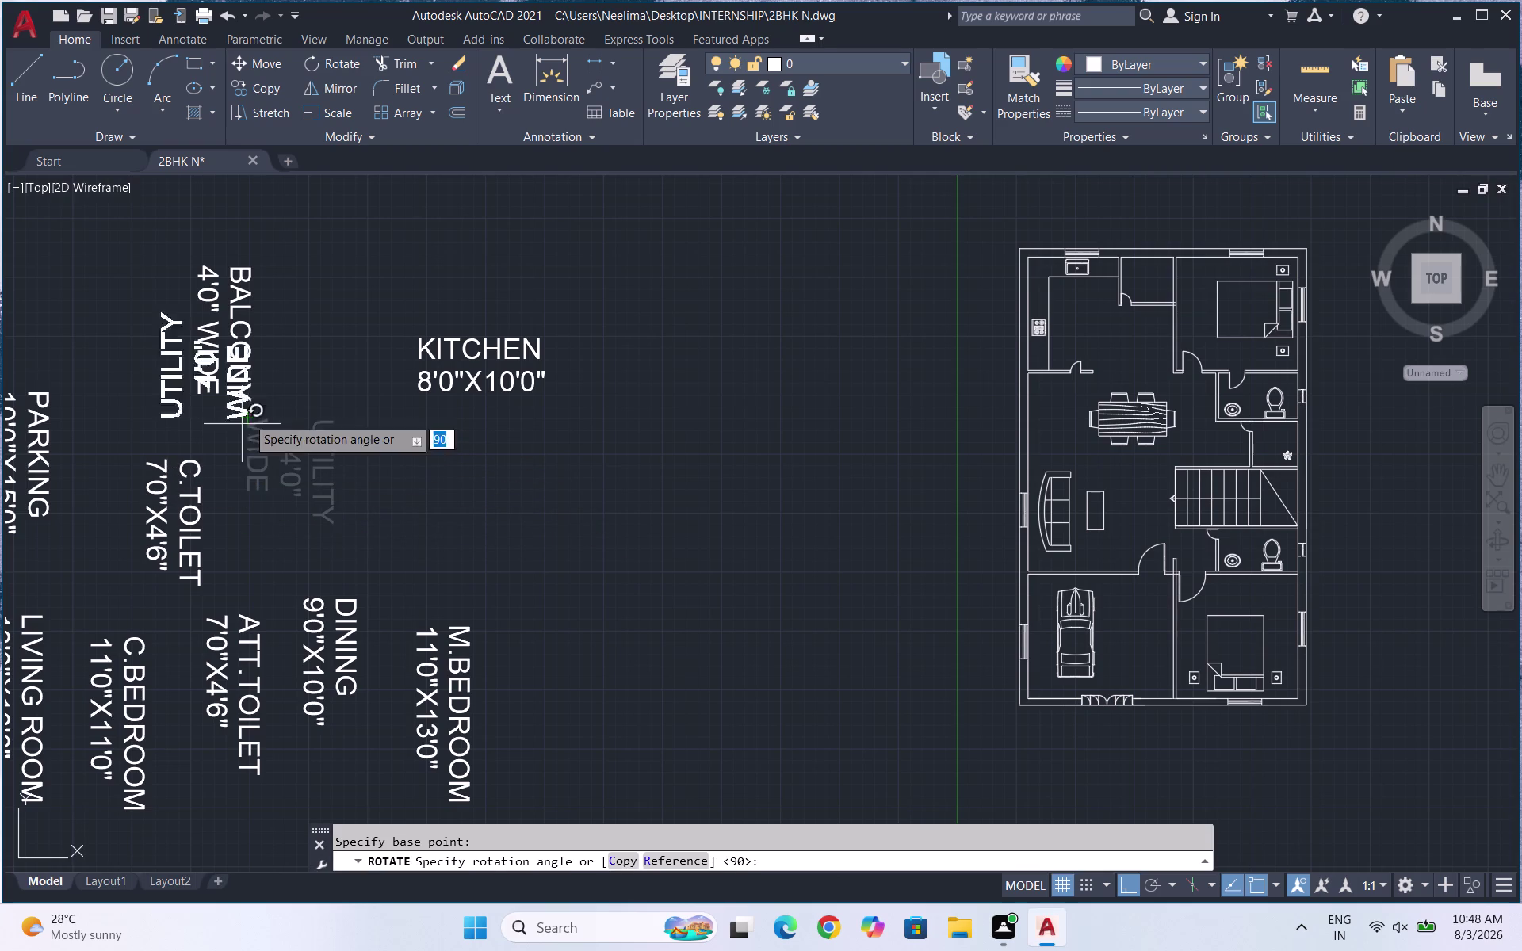
click(277, 321)
drag(276, 304, 248, 294)
click(165, 263)
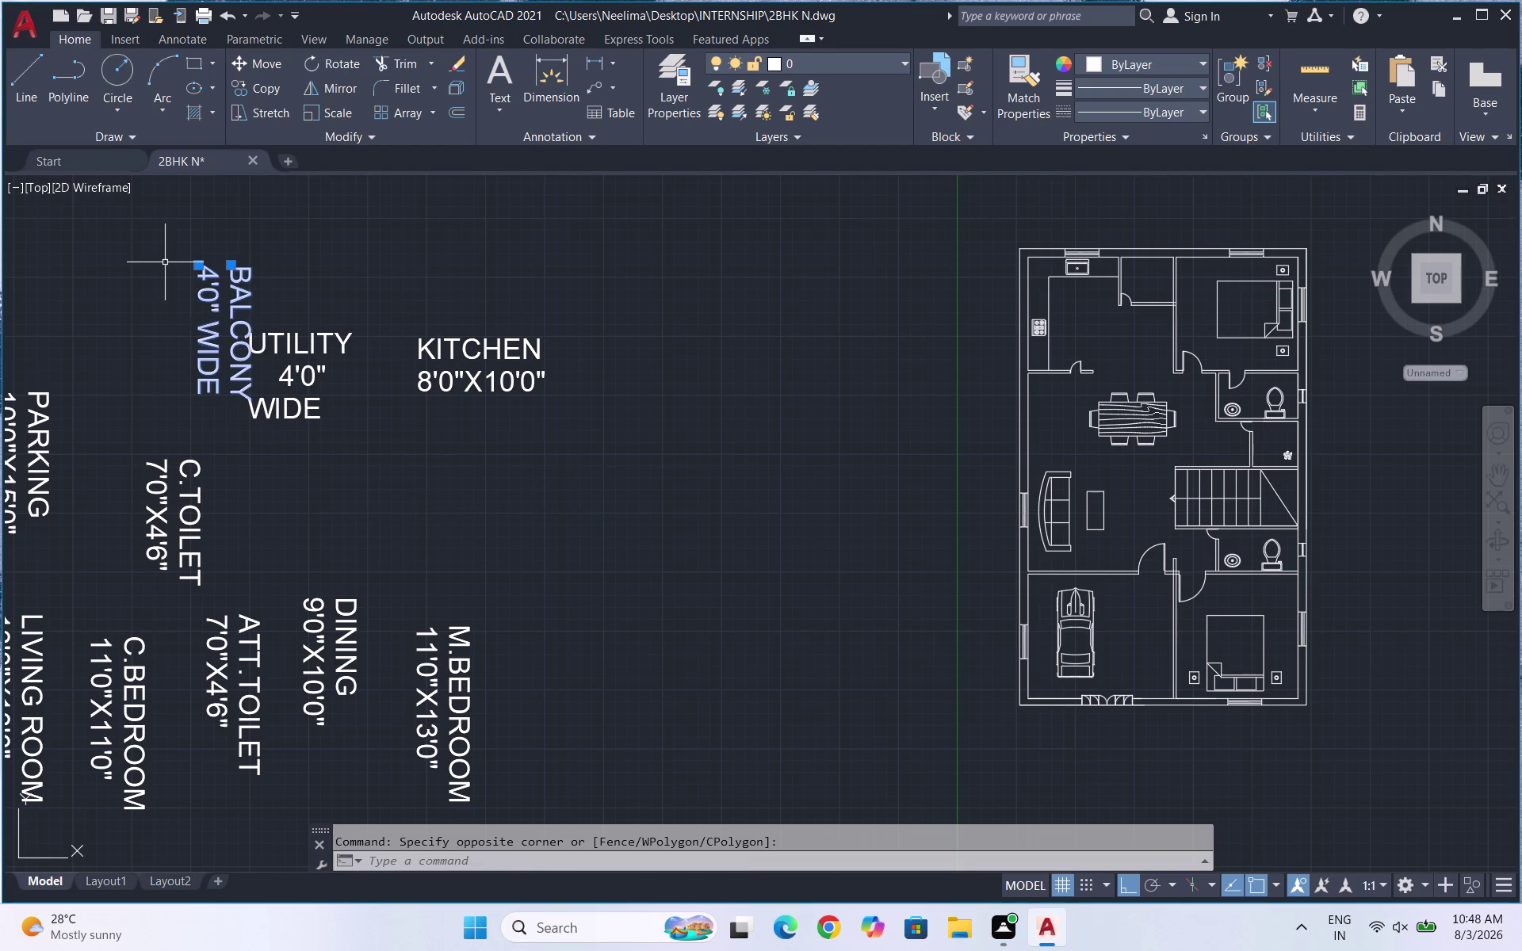
text(RO)
key(Return)
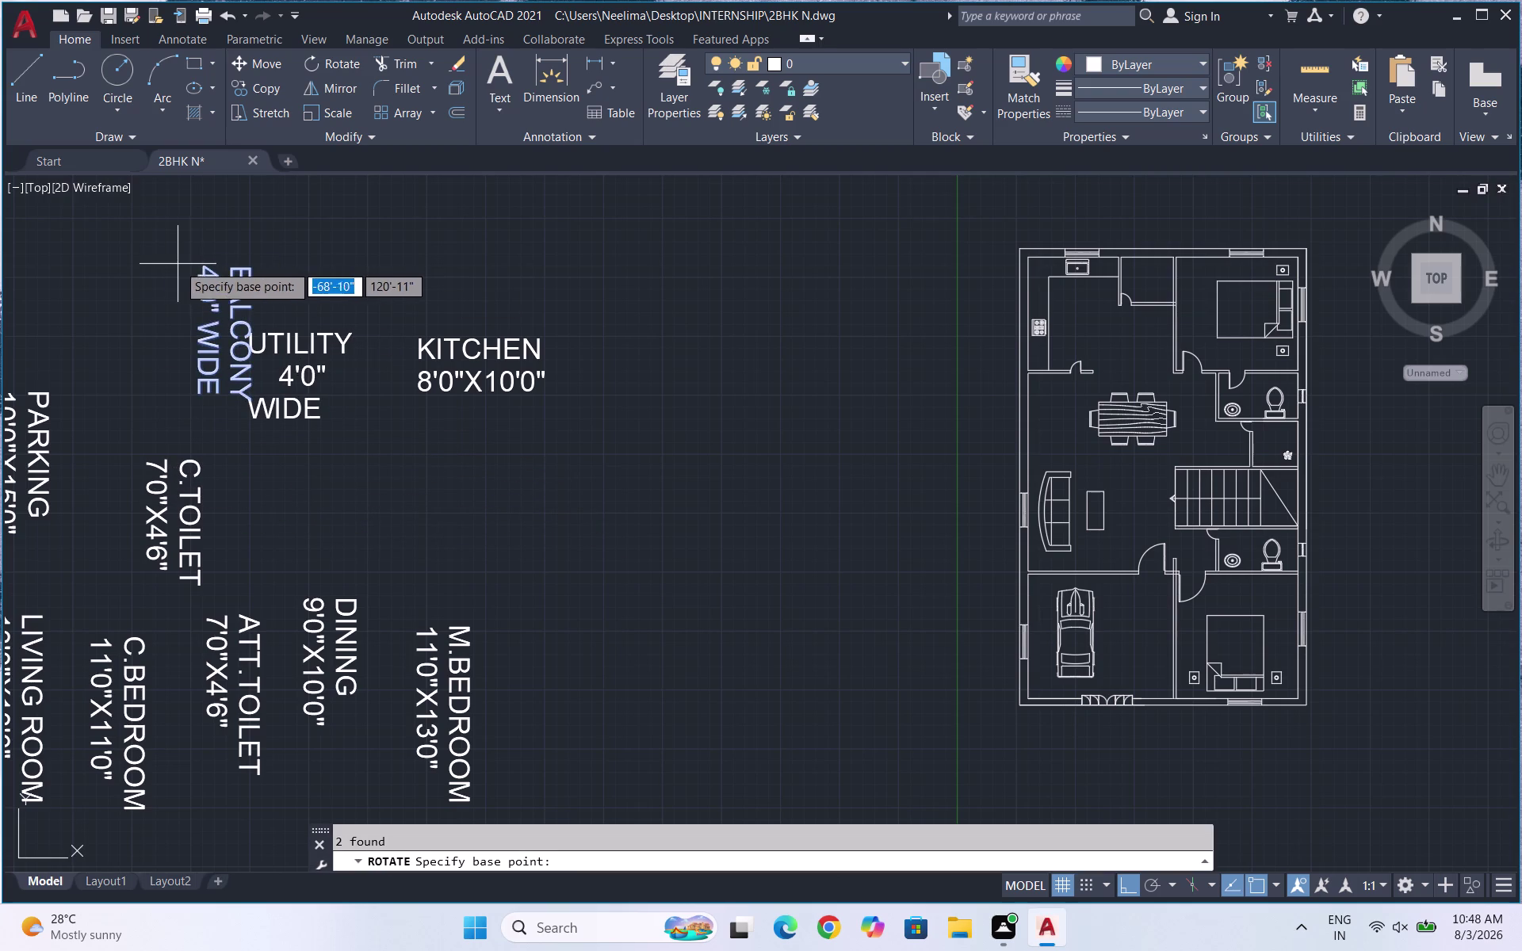
click(189, 270)
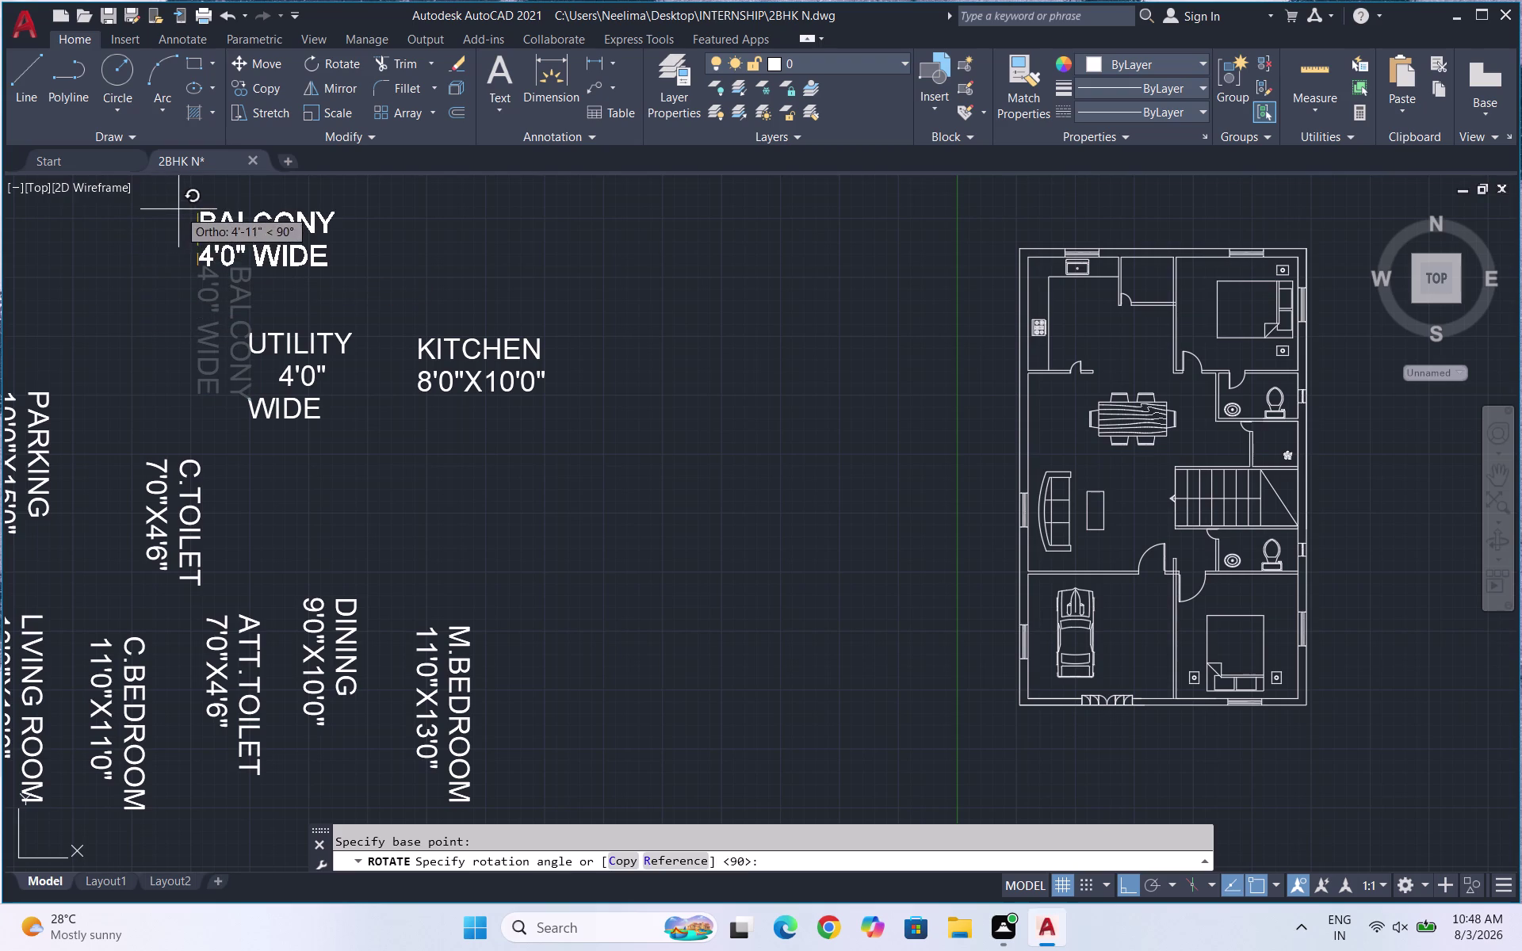
click(178, 209)
Rotate the PARKING label to read horizontally.
scroll(down, 3)
scroll(up, 3)
drag(231, 478, 197, 444)
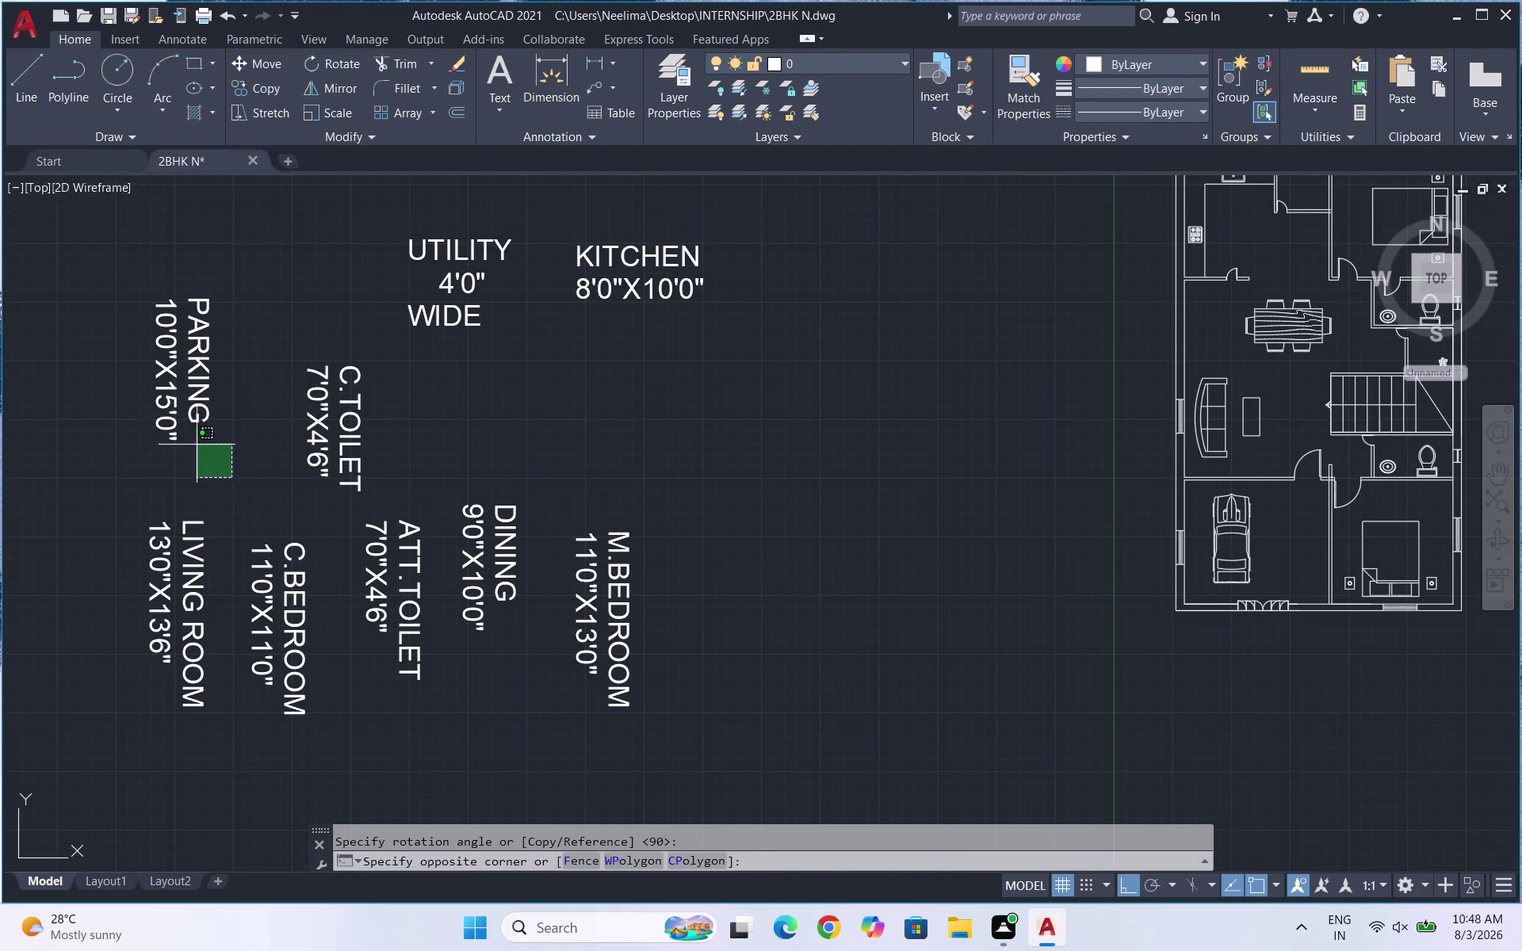
click(75, 341)
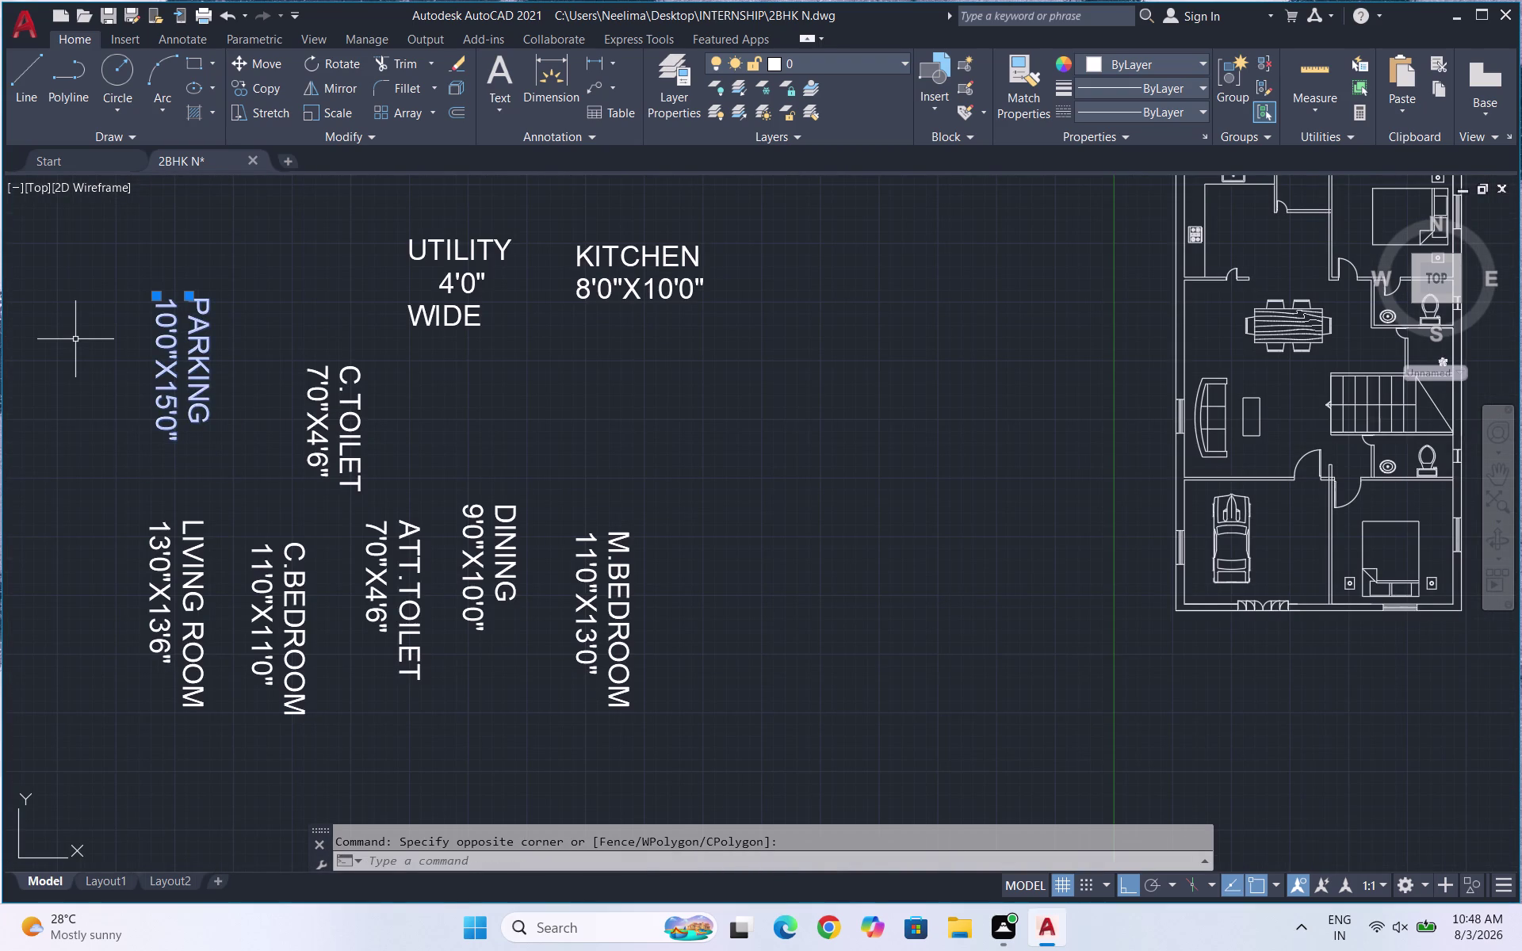
text(RO)
key(Return)
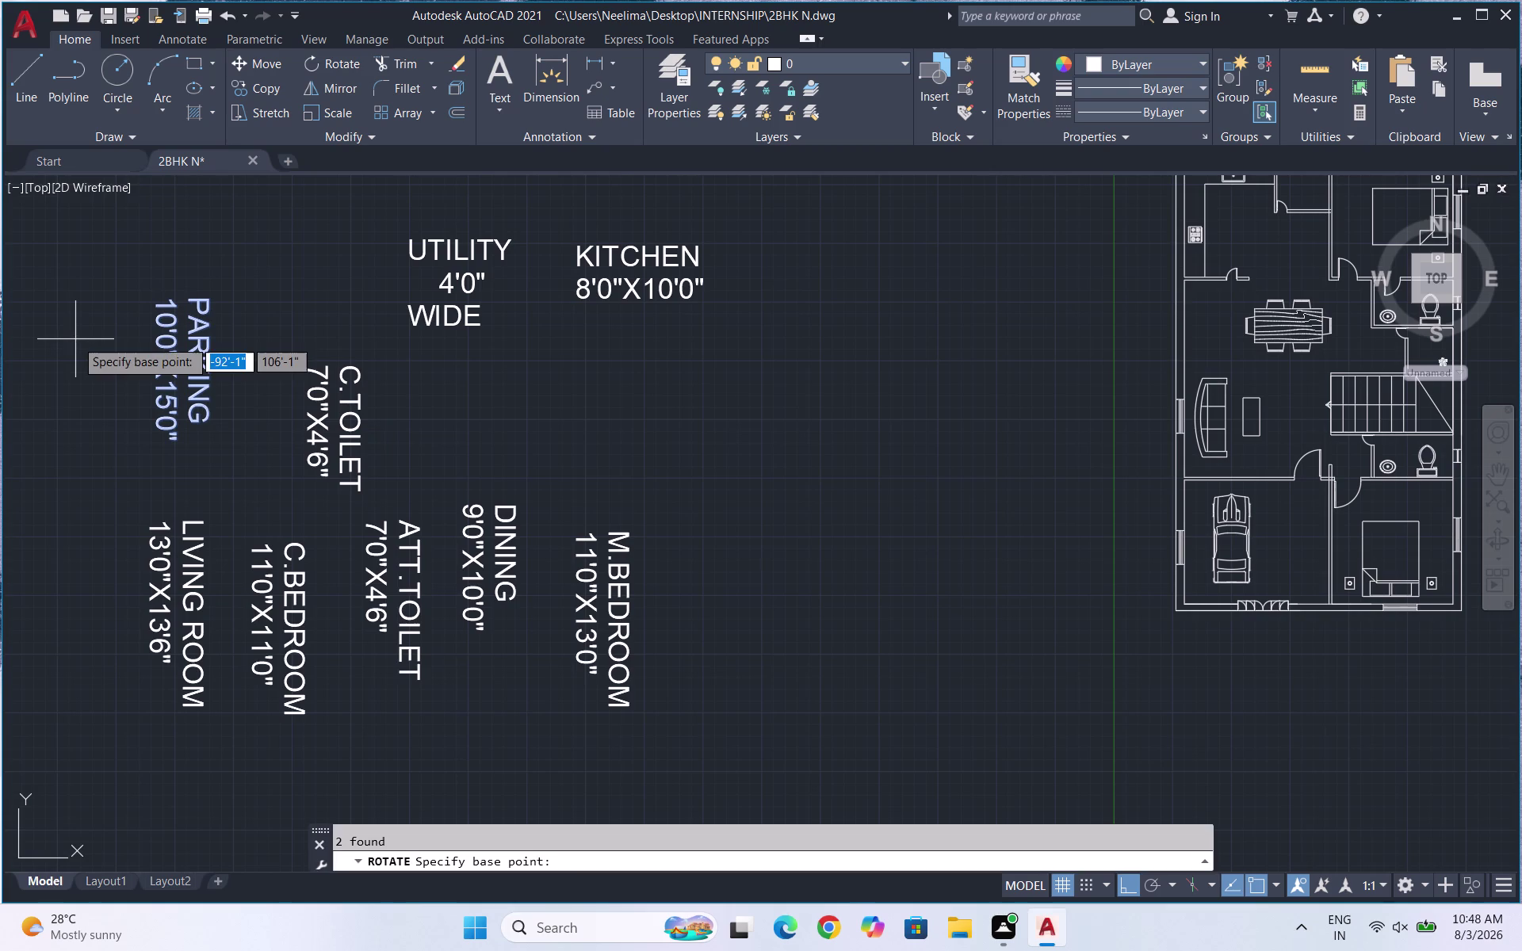
click(162, 303)
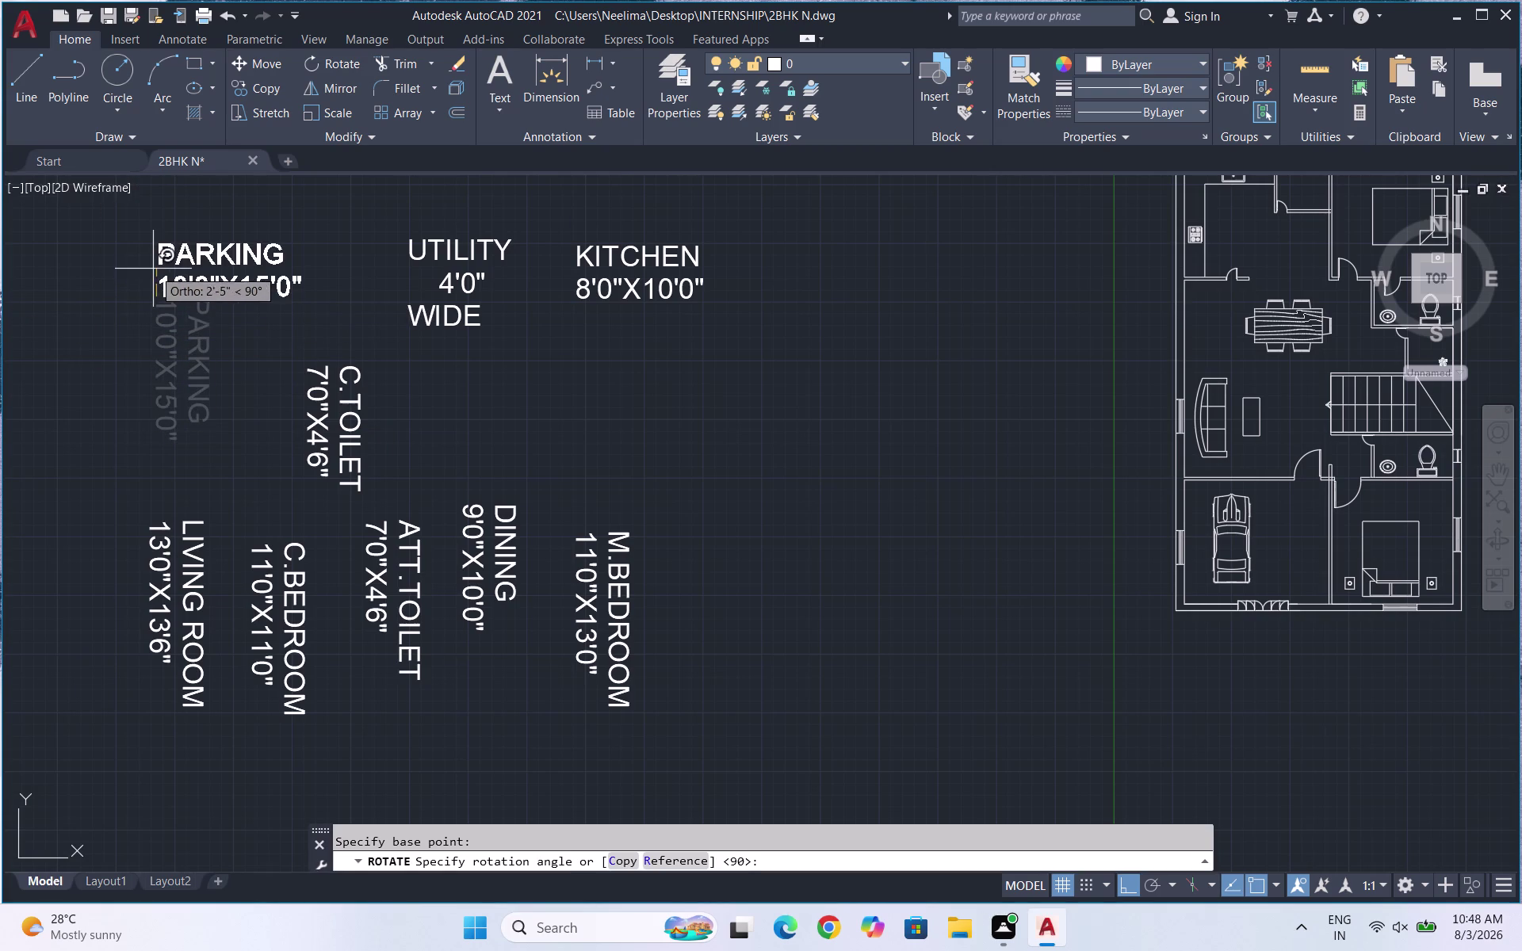
click(153, 269)
Attempt rotating the C.TOILET label twice, undoing both slanted results.
drag(385, 449, 372, 440)
click(294, 390)
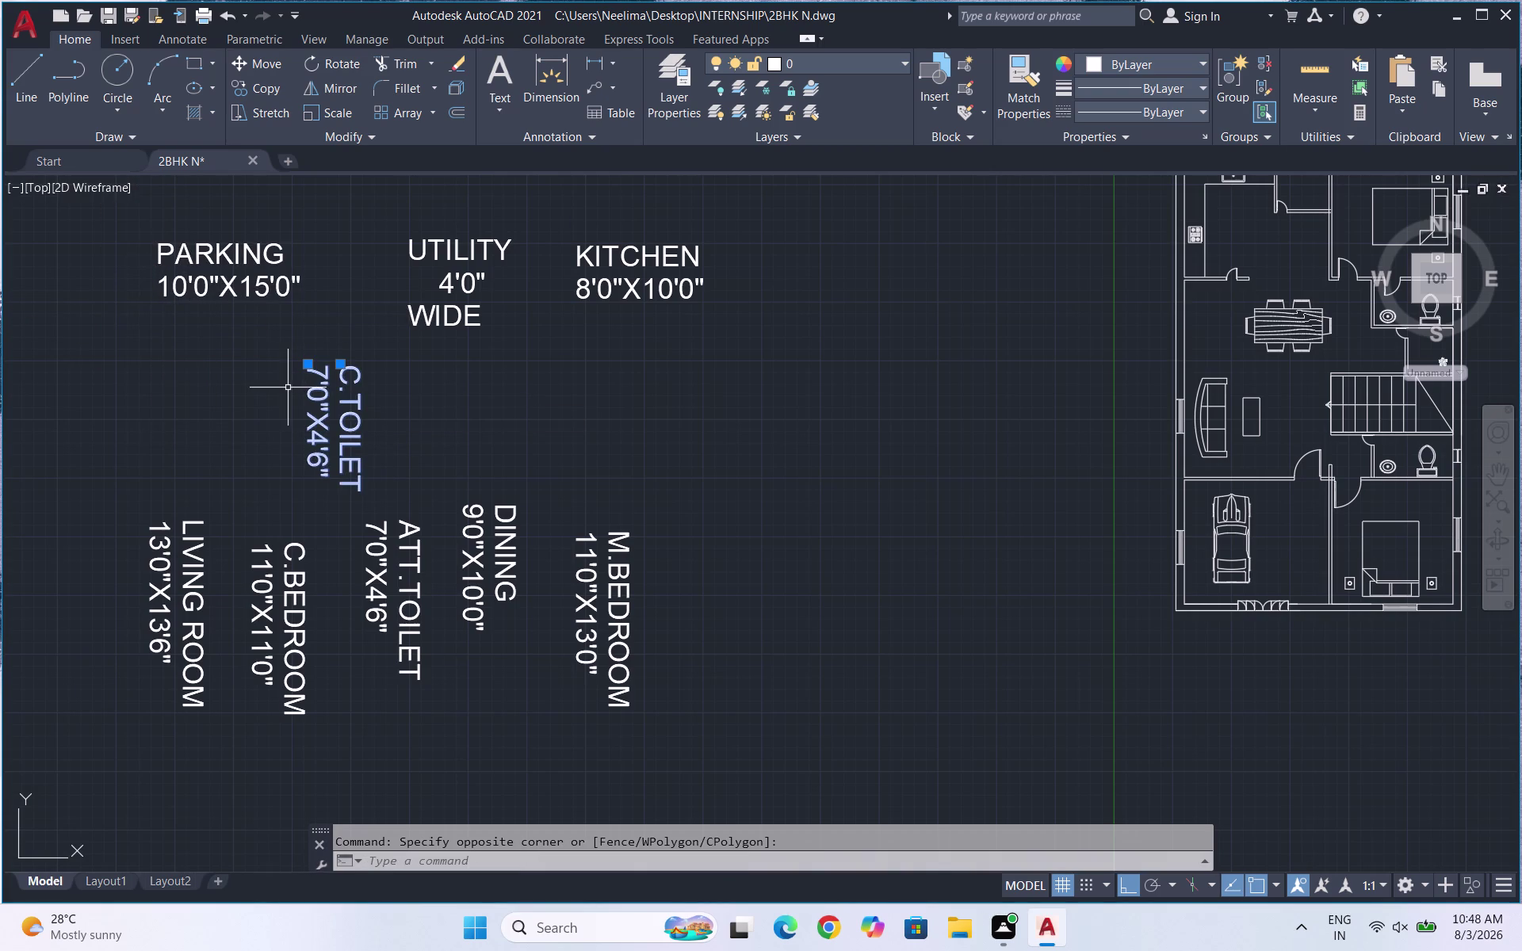
text(RO)
key(Return)
click(309, 369)
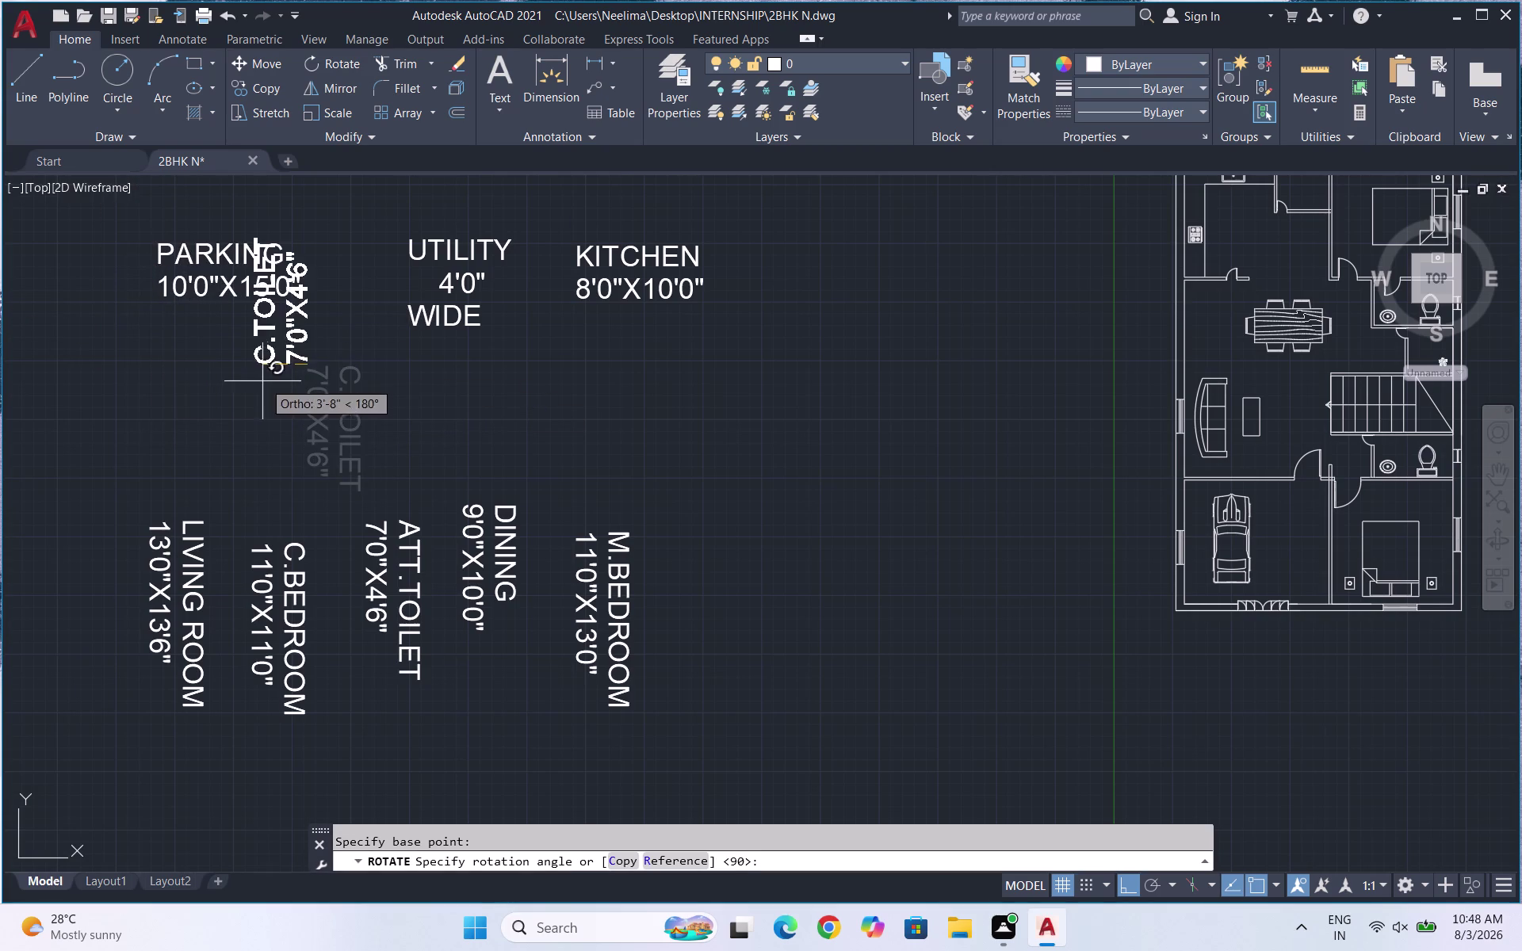
click(309, 287)
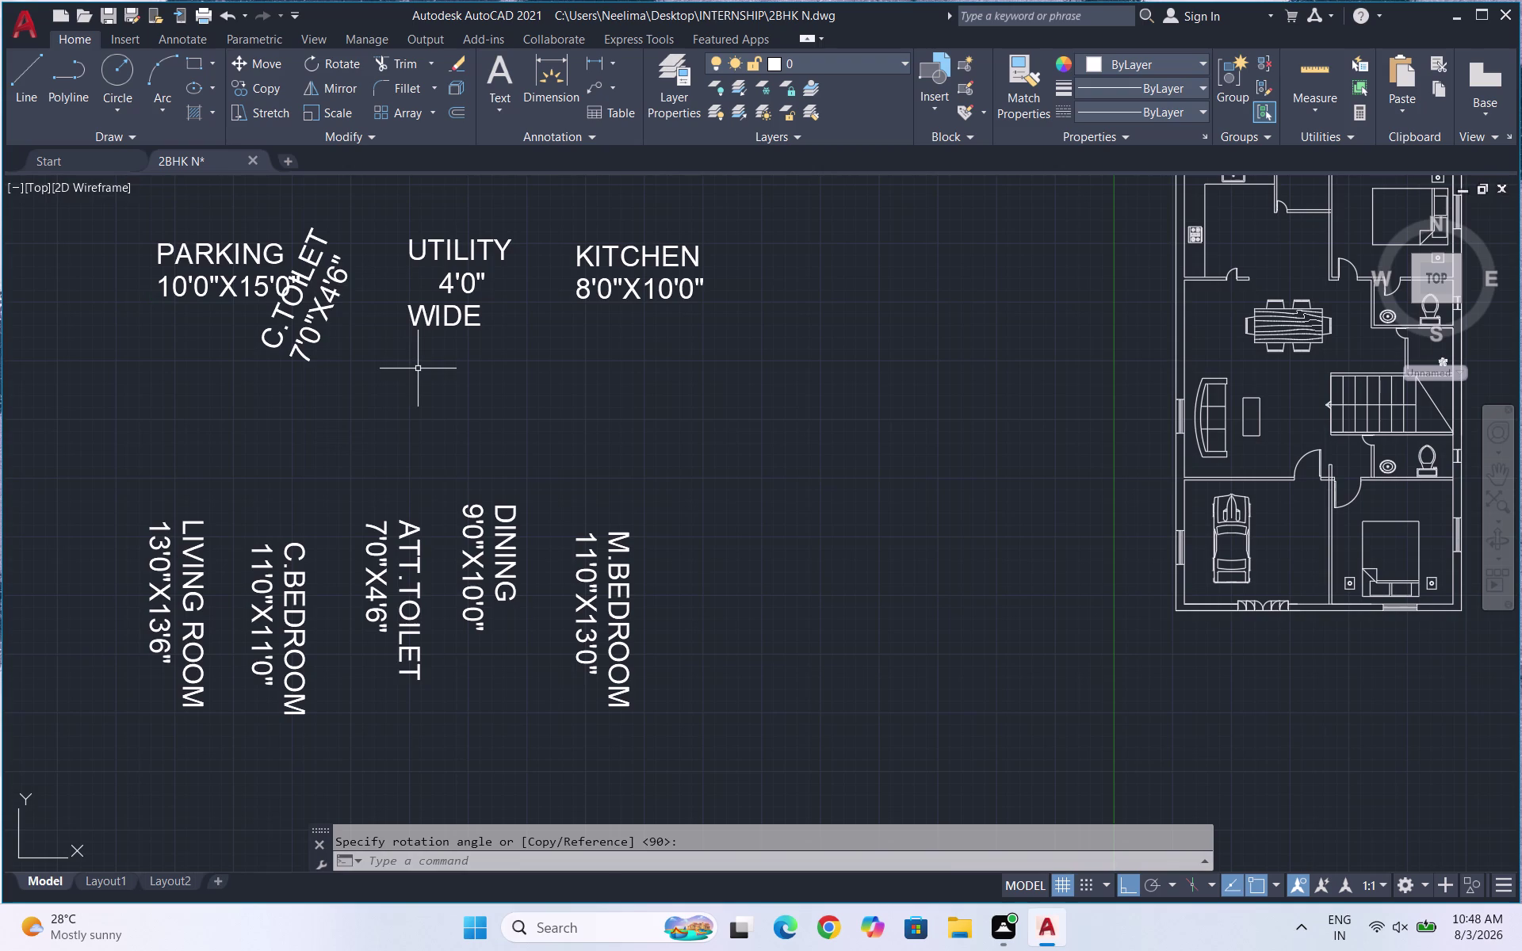
key(ctrl+z)
drag(437, 431, 364, 424)
click(285, 381)
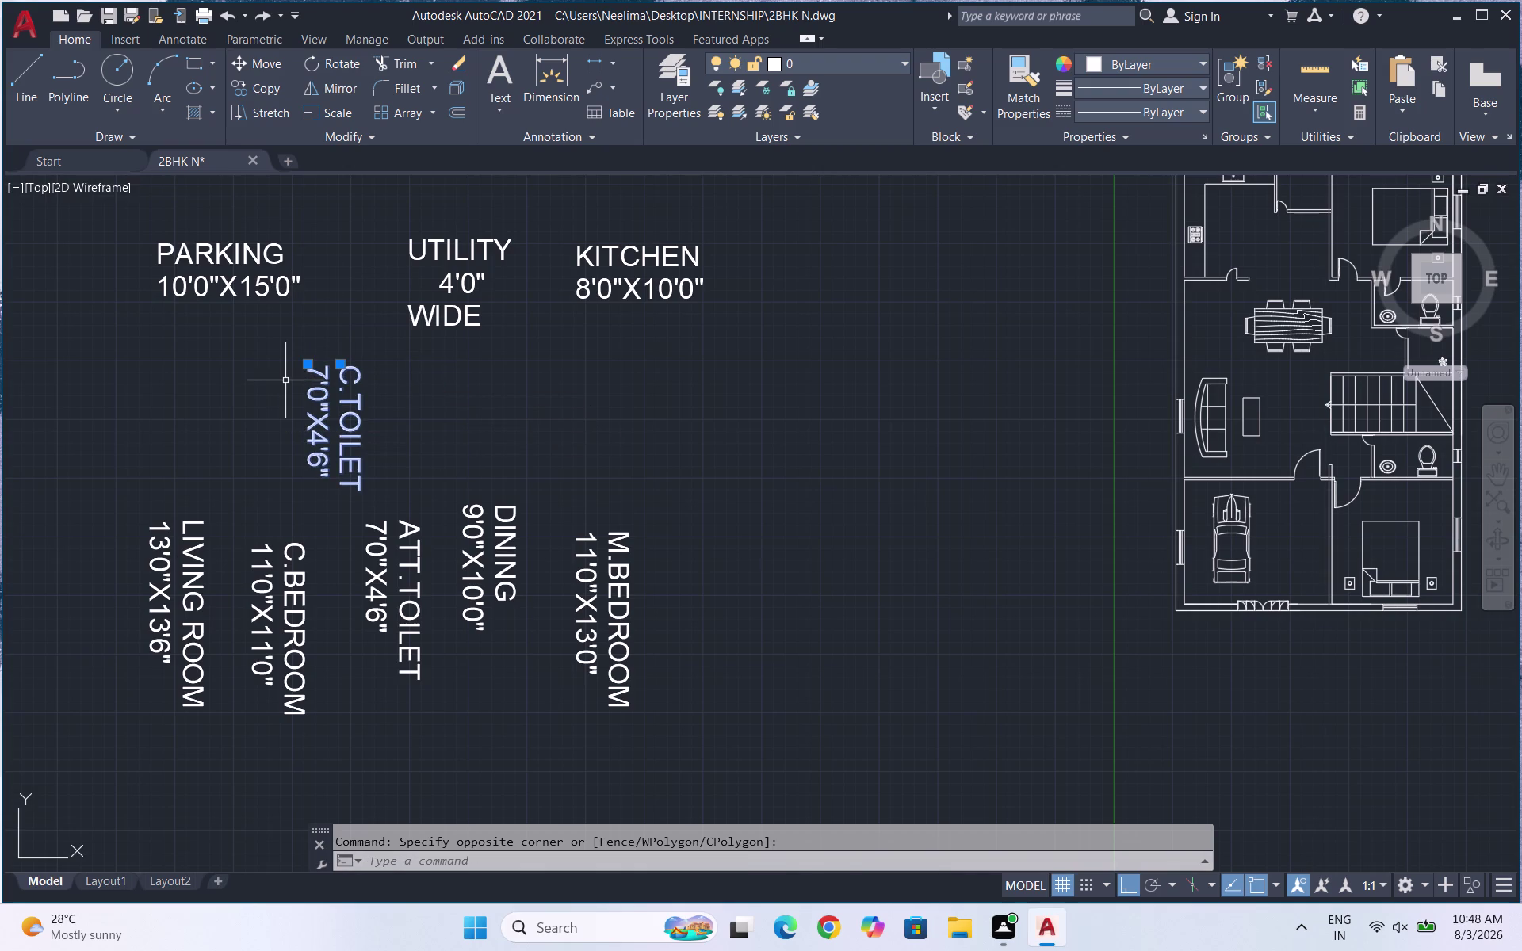
text(RO)
key(Return)
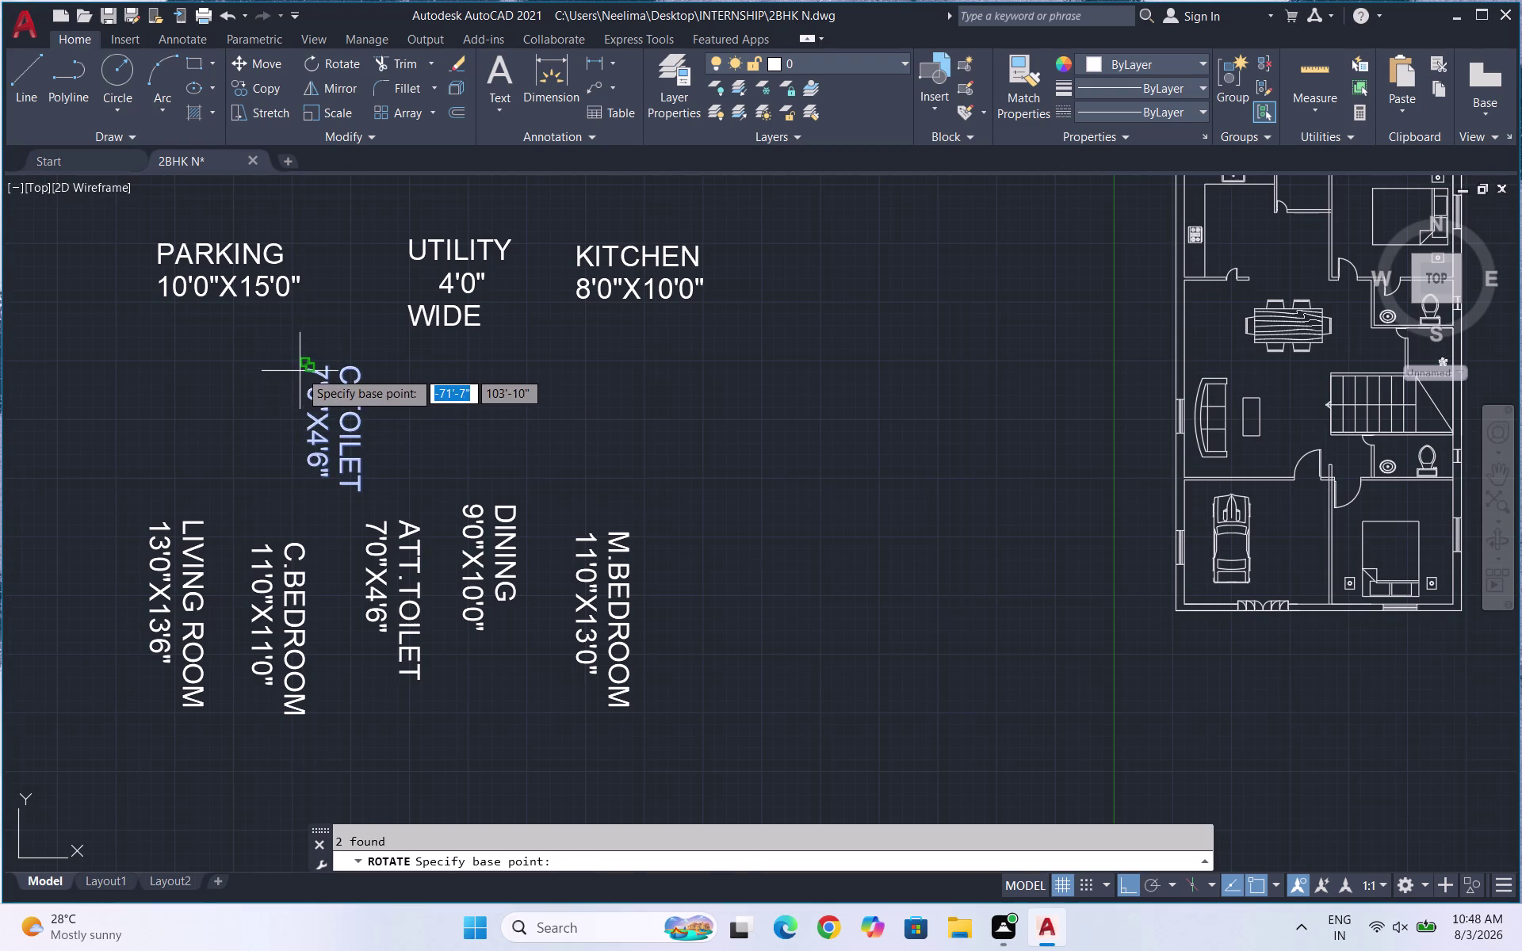
click(300, 371)
click(296, 296)
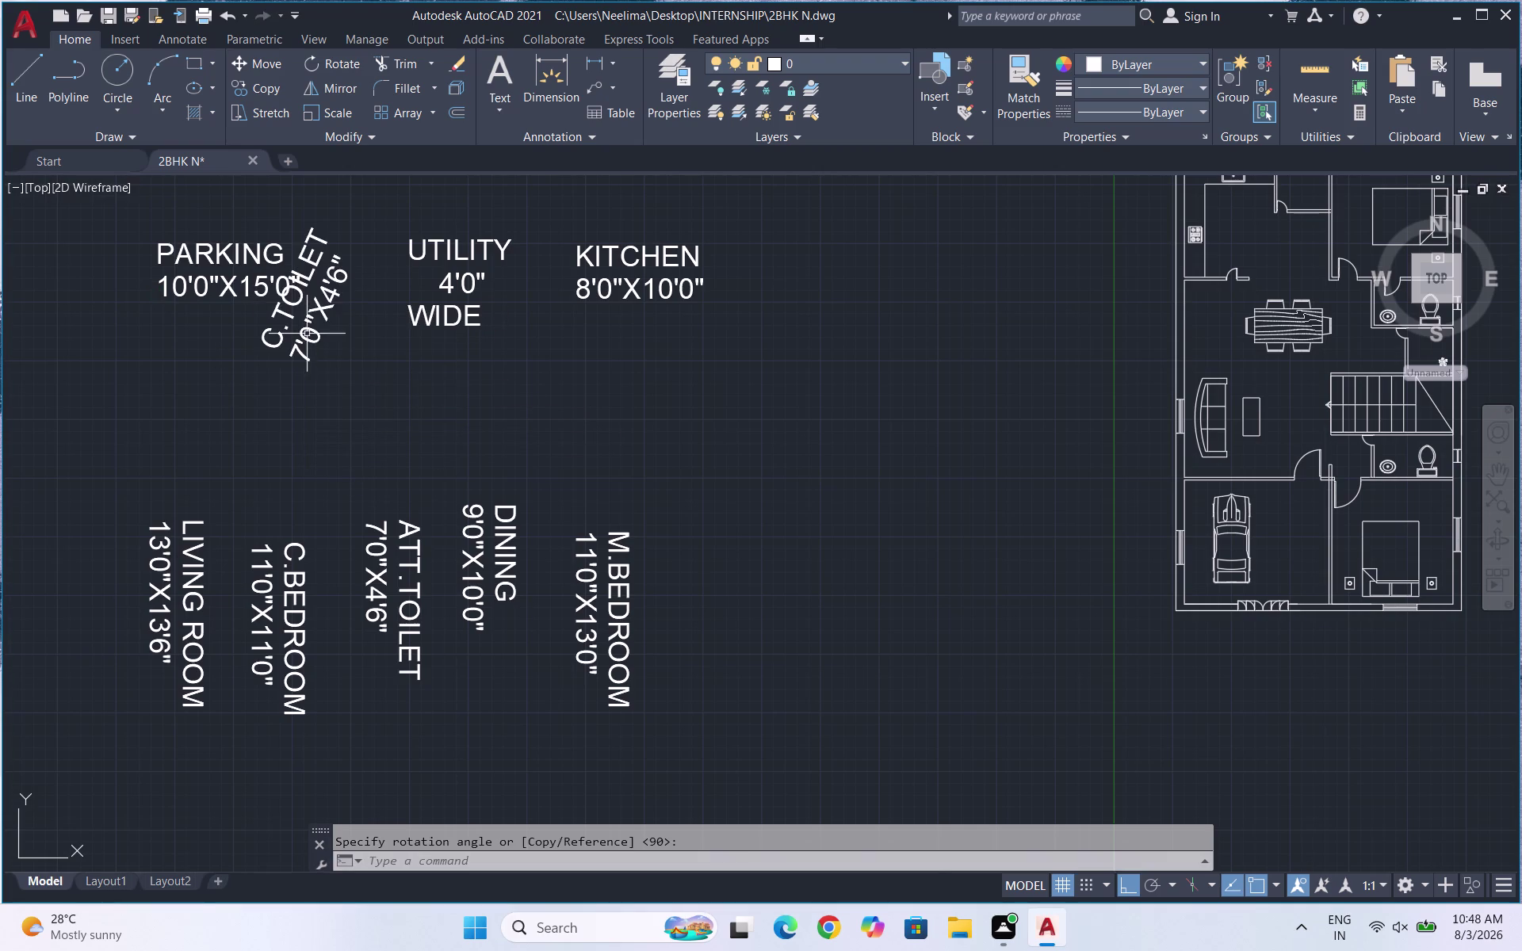
key(ctrl+z)
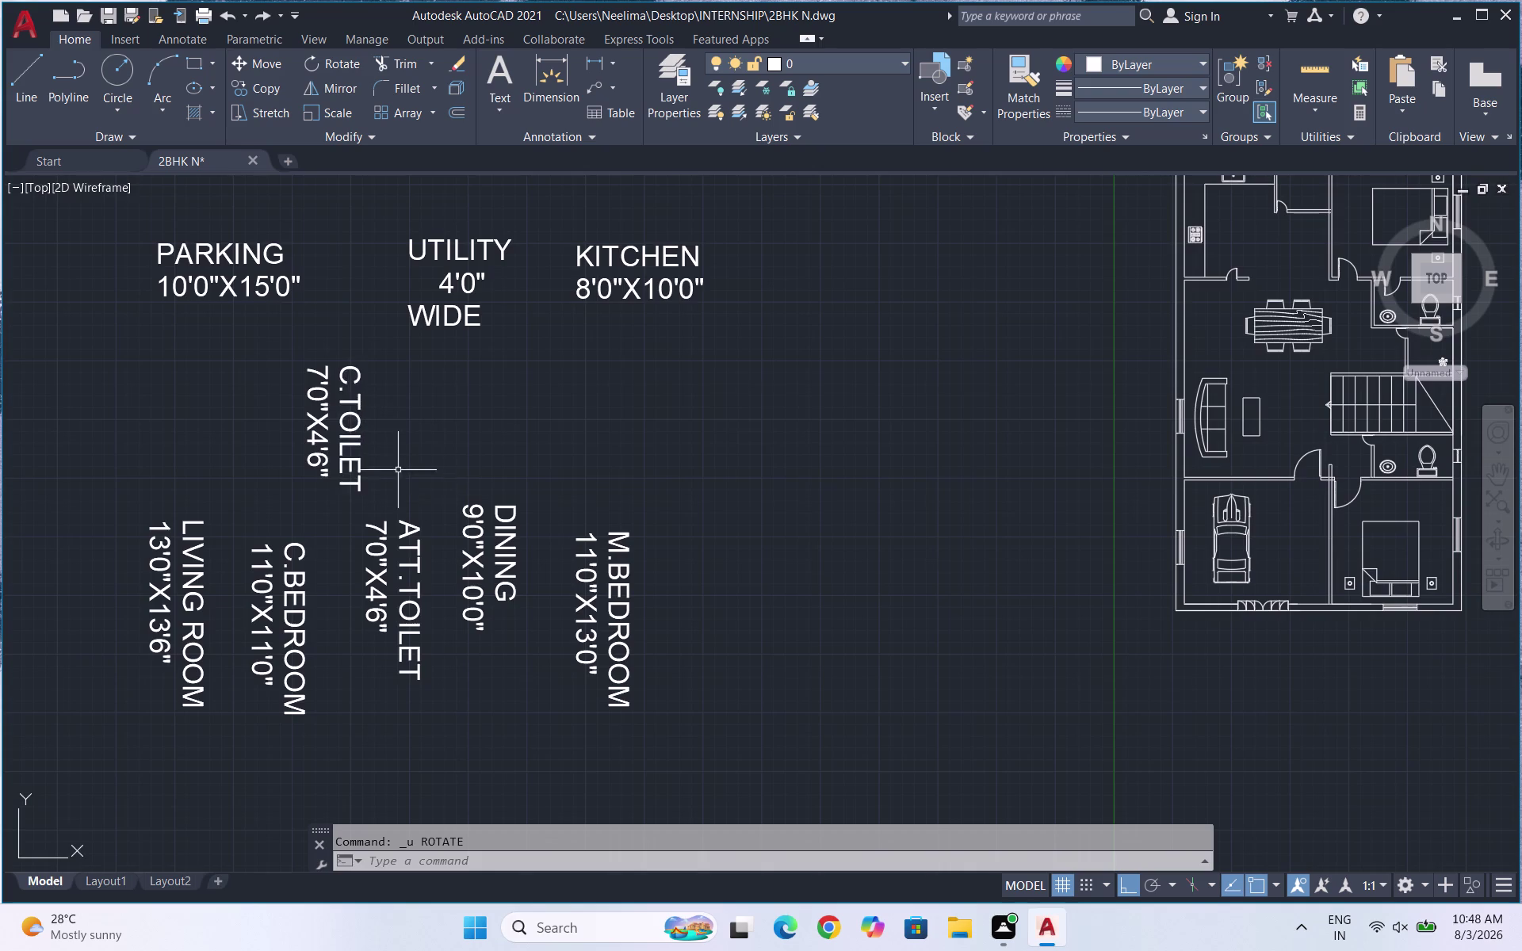
Rotate the C.TOILET label with RO so it reads horizontally.
scroll(up, 3)
drag(375, 473, 357, 459)
click(198, 362)
text(R)
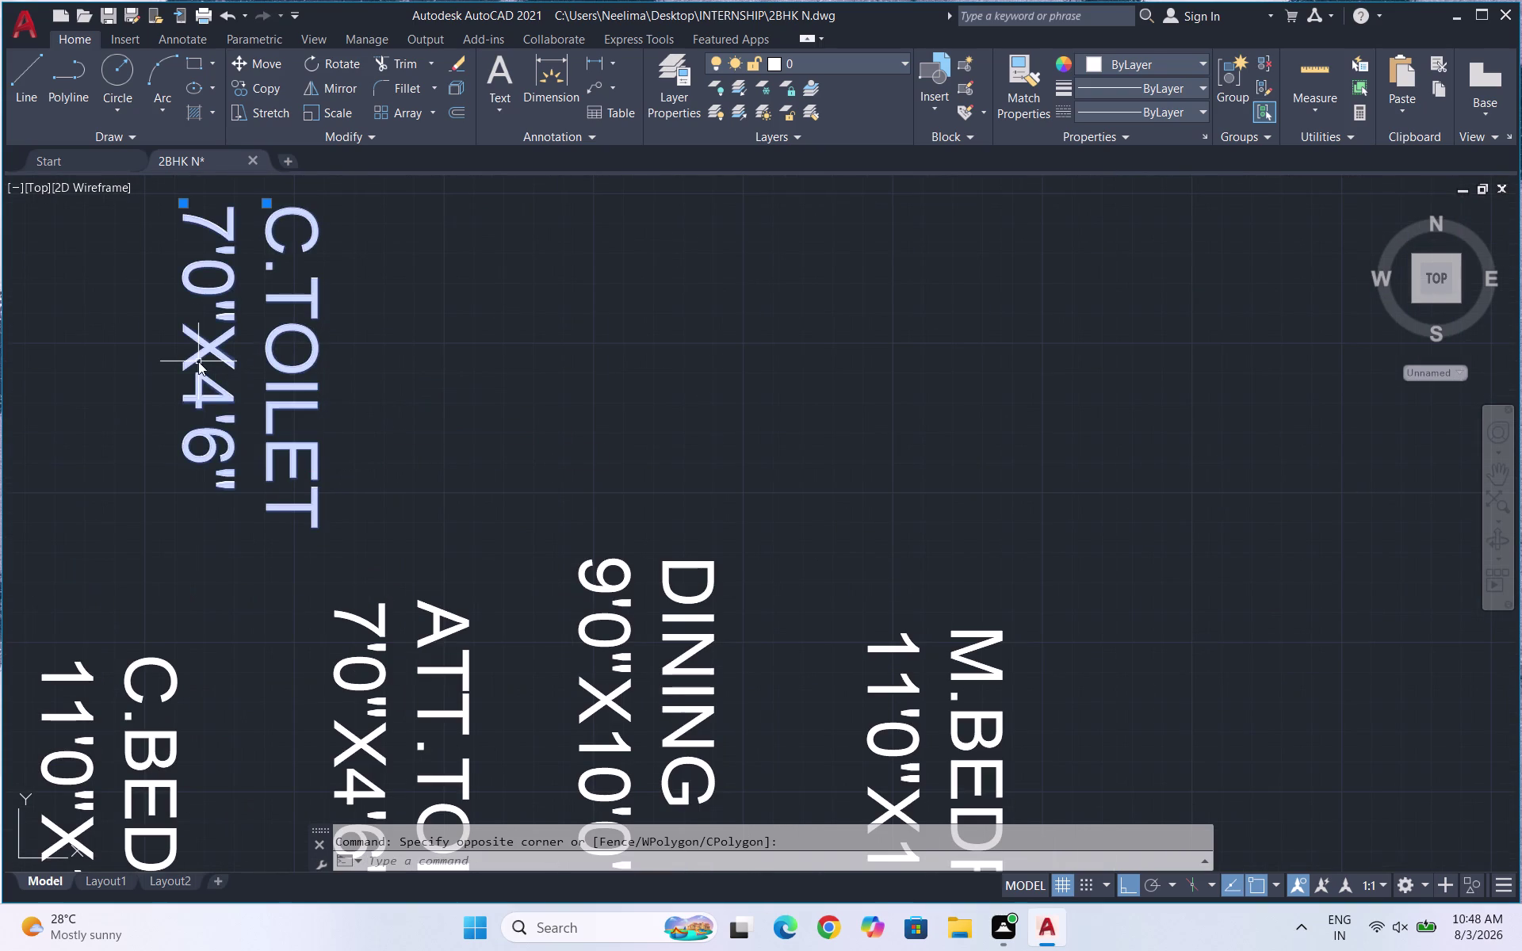
text(O)
key(Return)
click(201, 360)
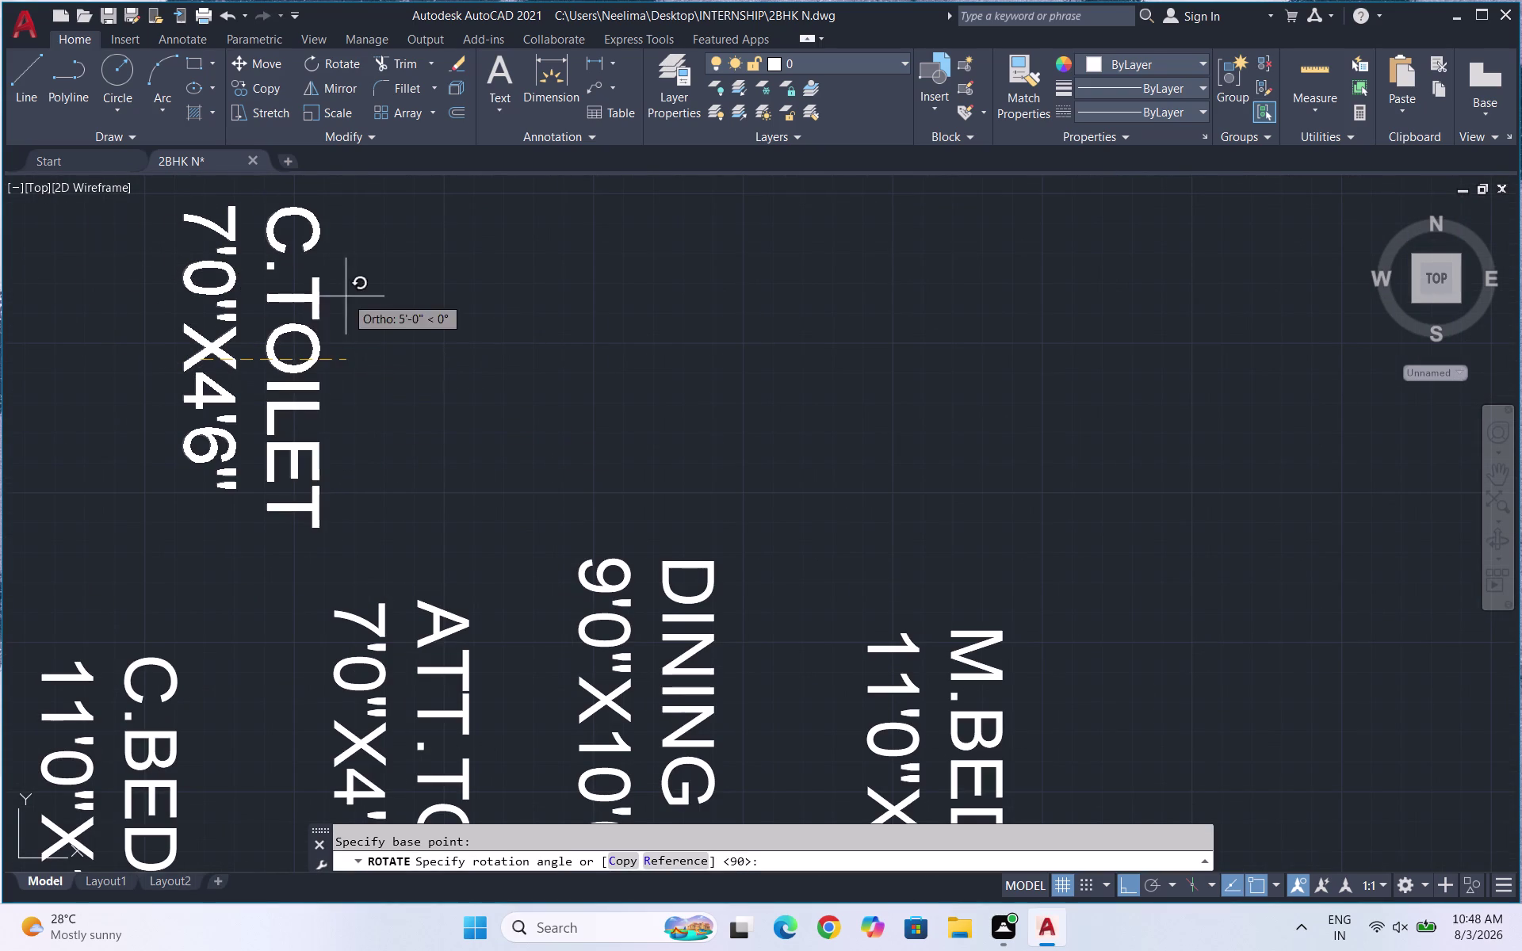
click(265, 273)
scroll(down, 3)
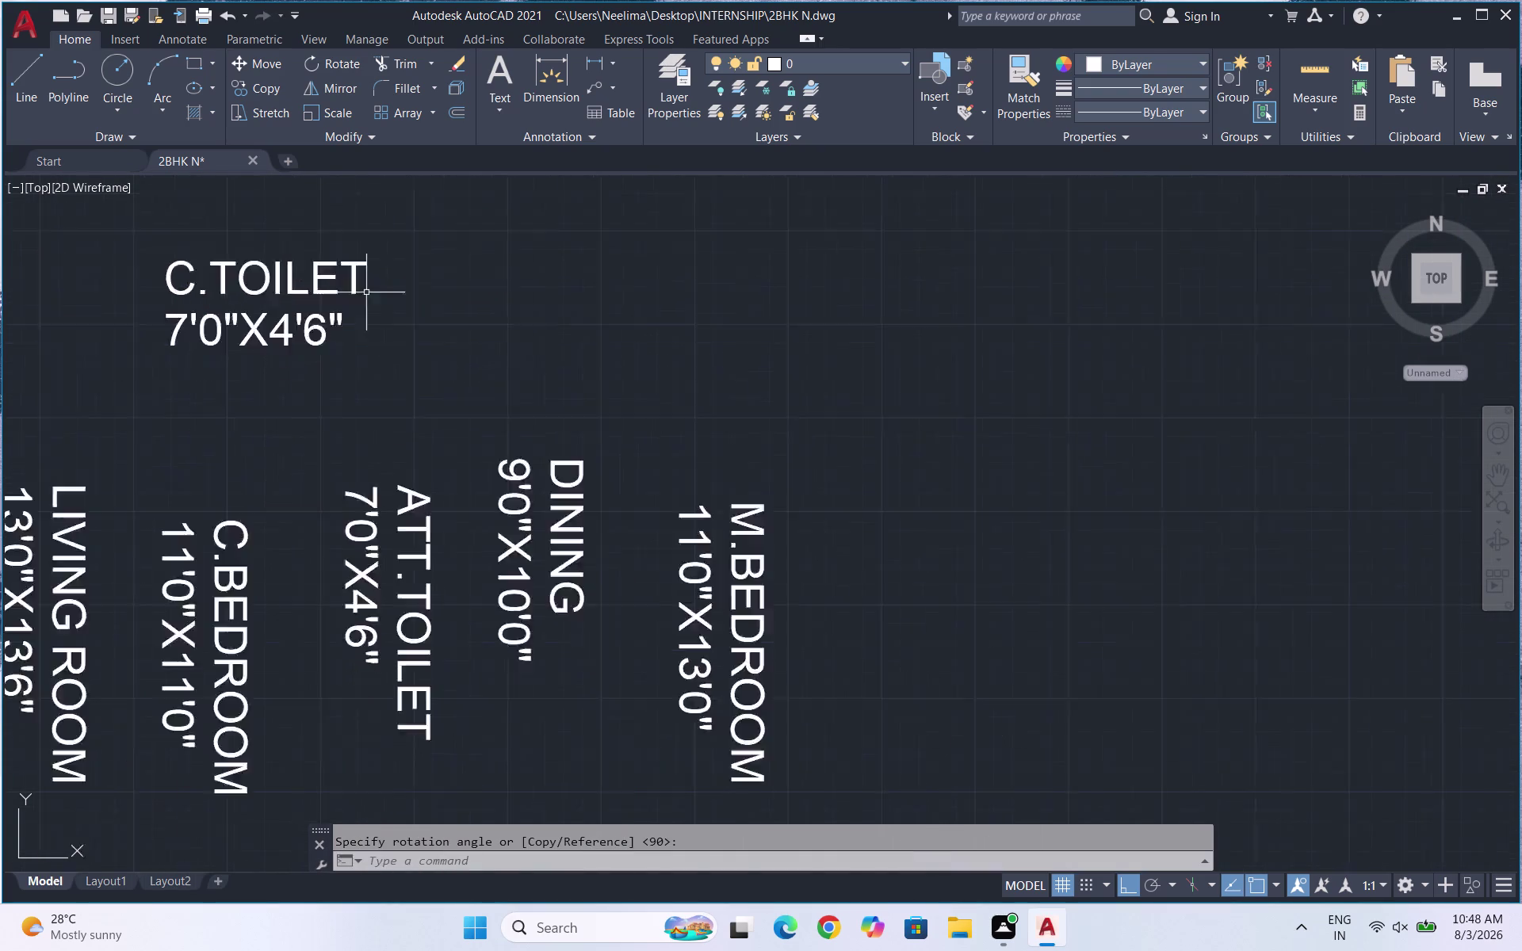
scroll(up, 3)
Rotate the LIVING ROOM and C.BEDROOM labels to read horizontally.
click(336, 474)
click(173, 395)
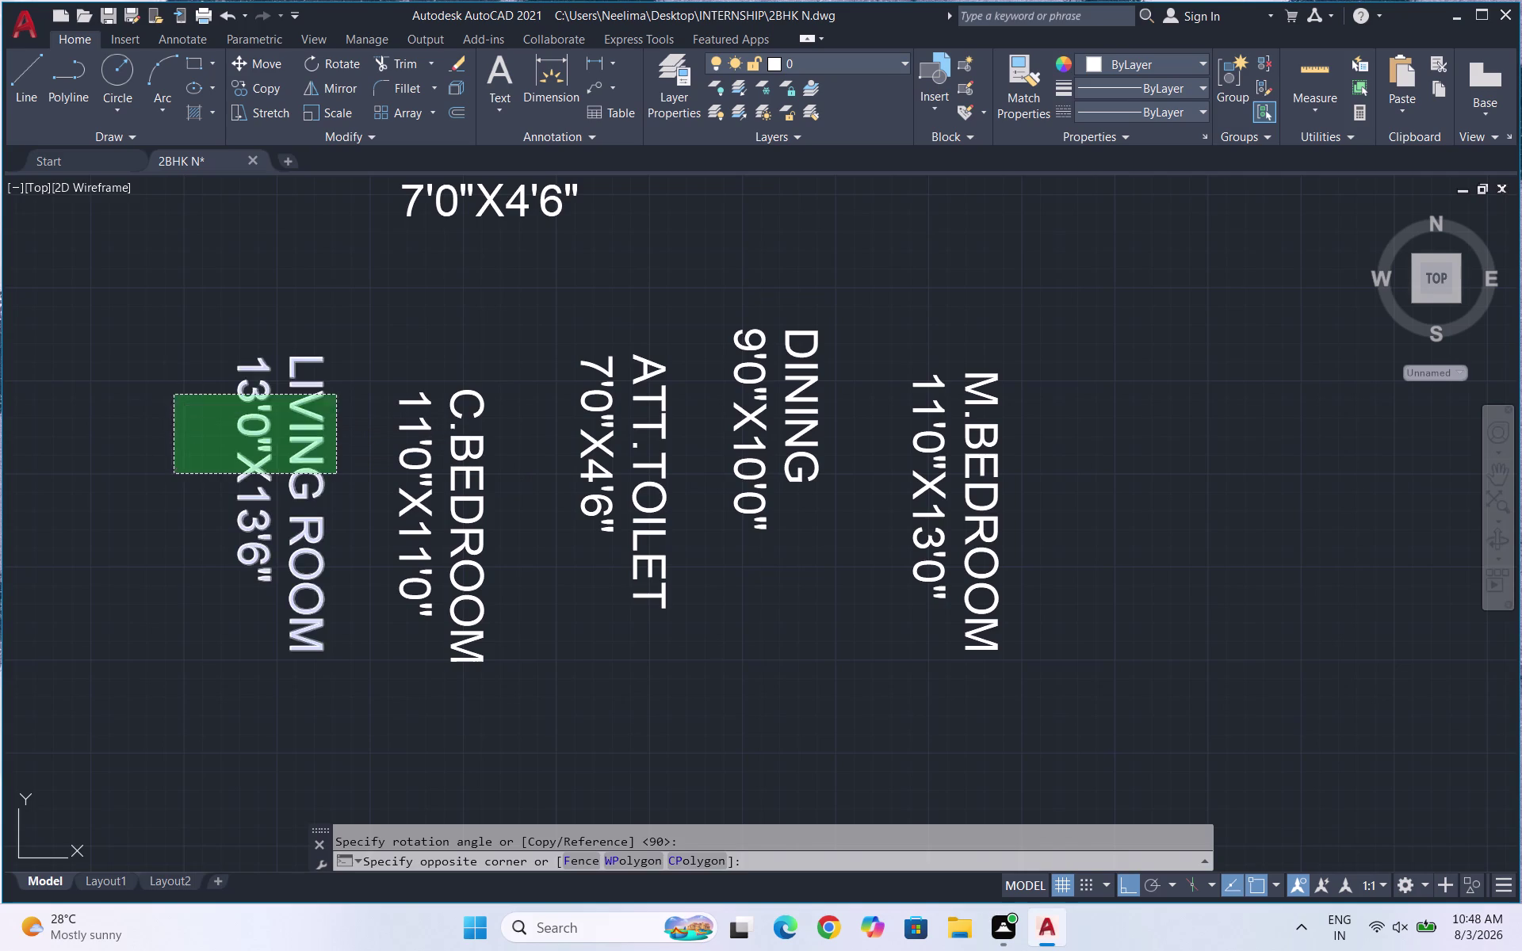
text(RO)
key(Return)
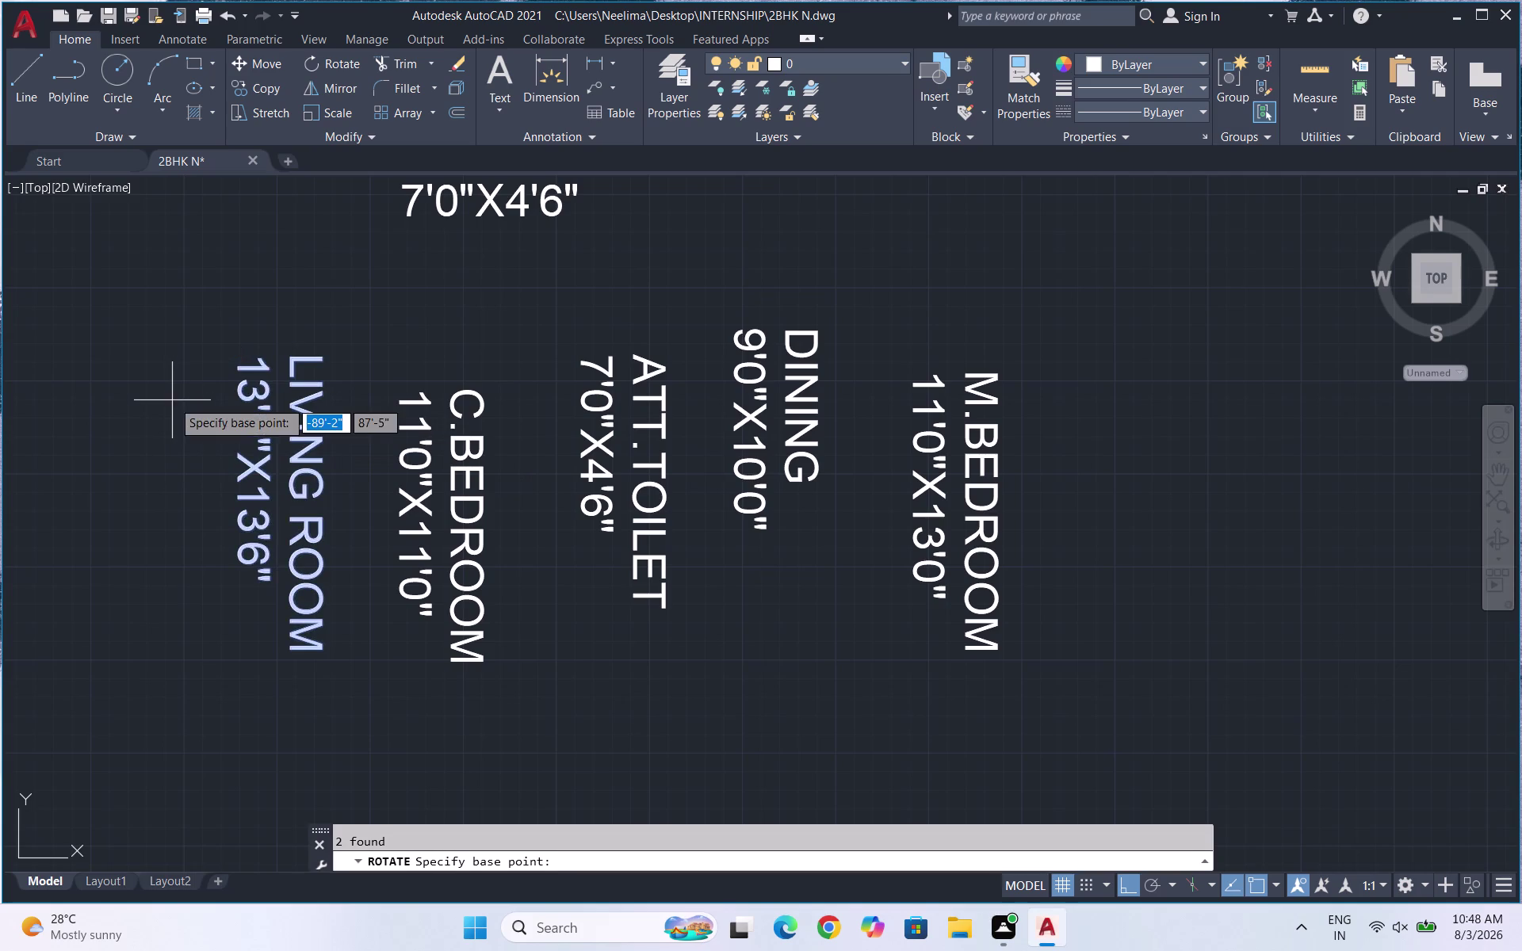
click(232, 362)
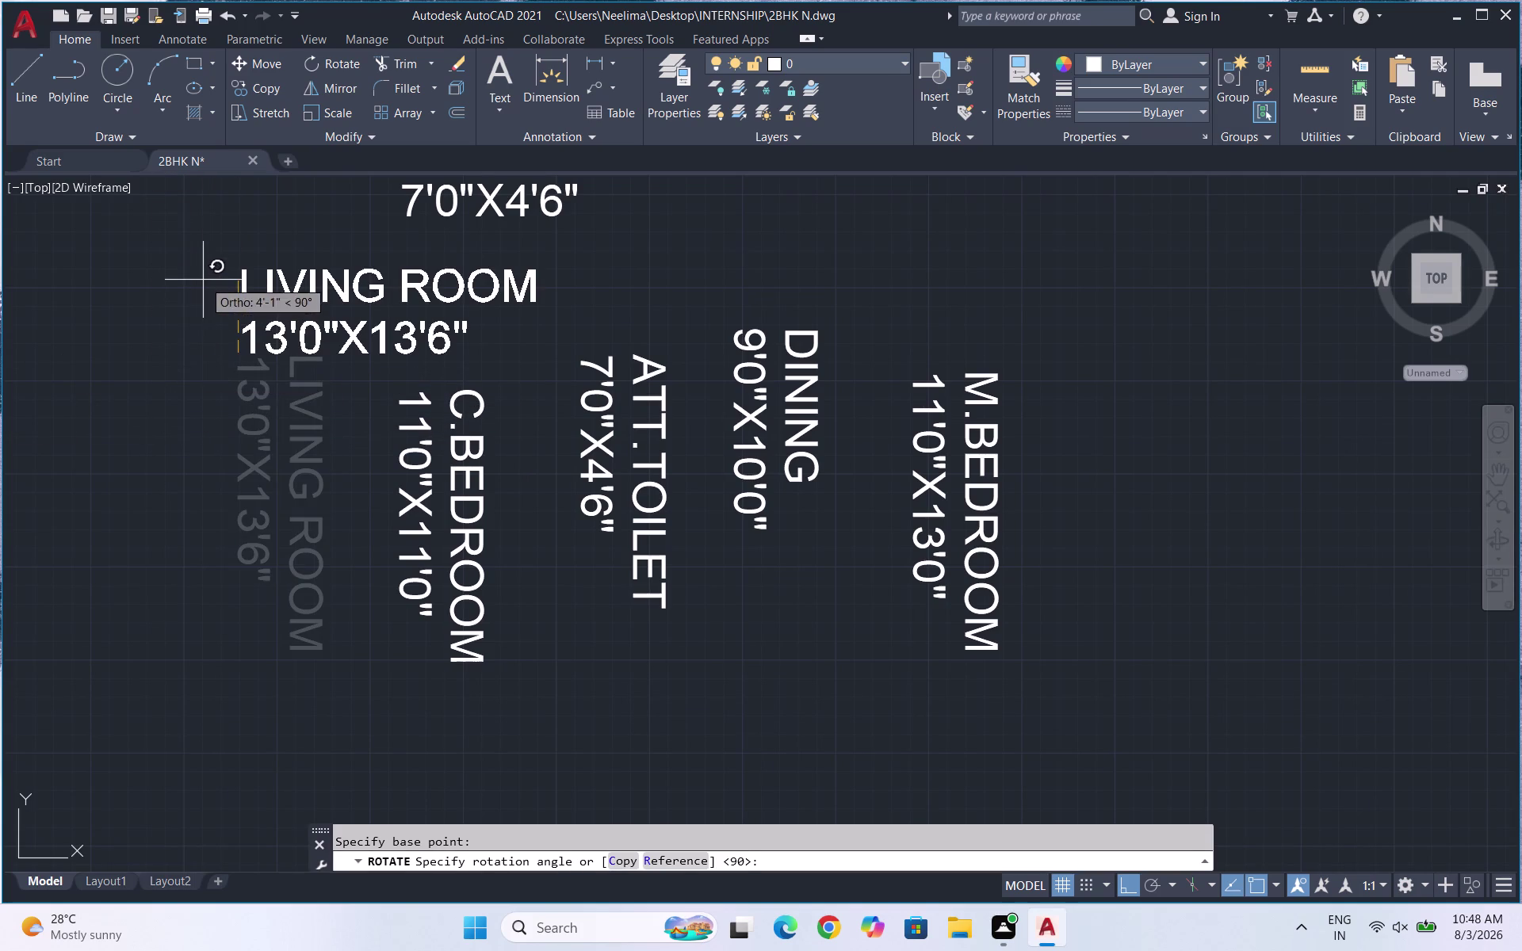
click(203, 280)
drag(529, 532, 447, 492)
click(350, 422)
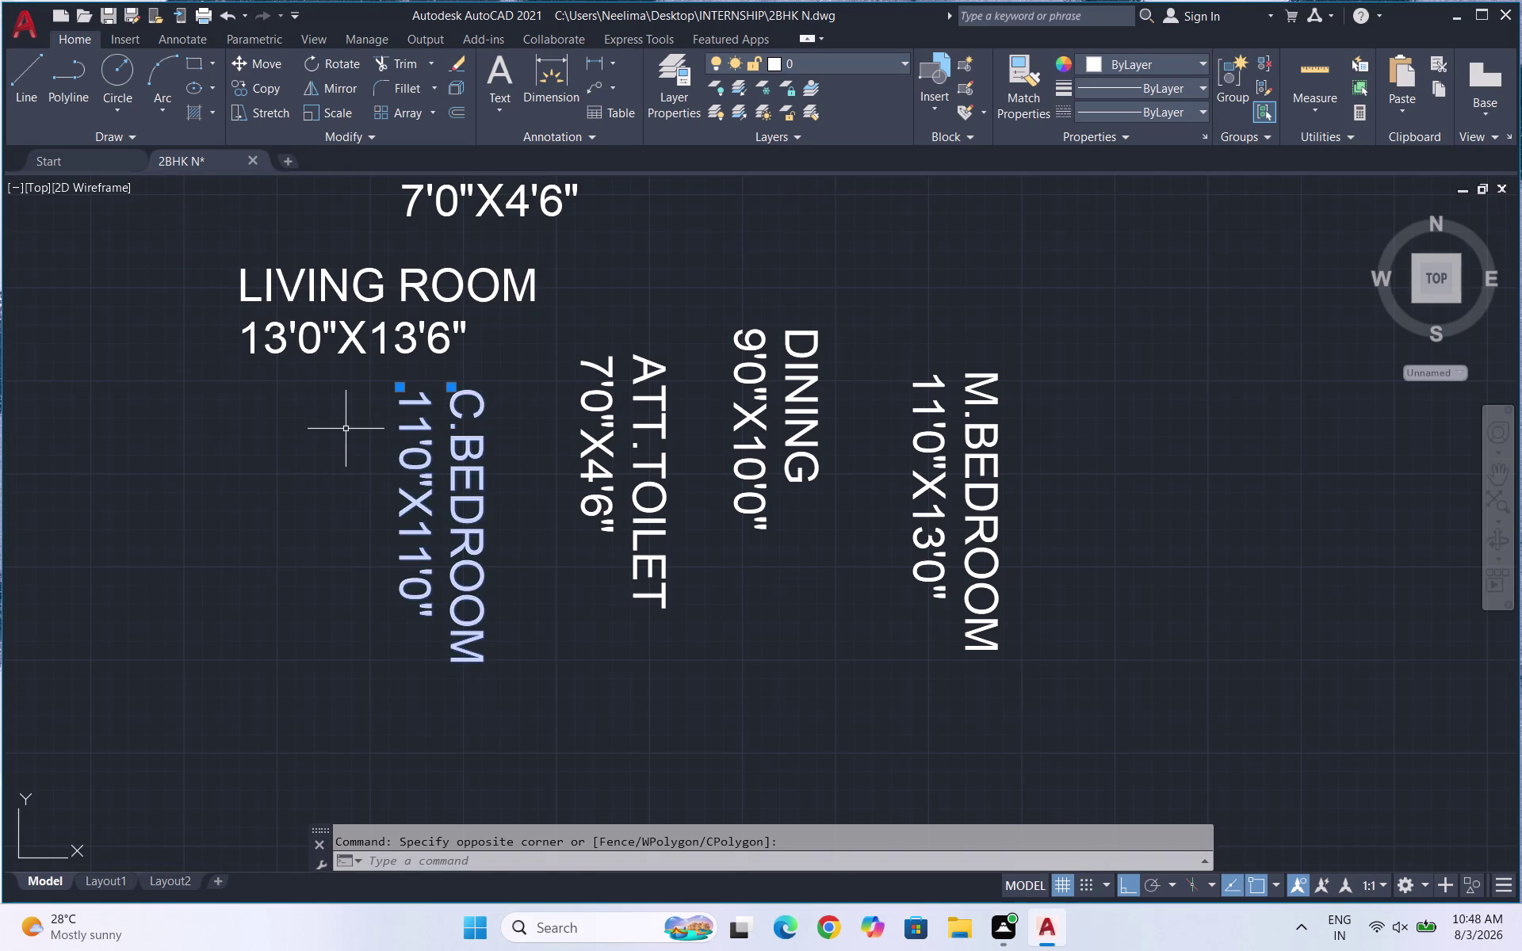
text(RO)
key(Return)
click(401, 419)
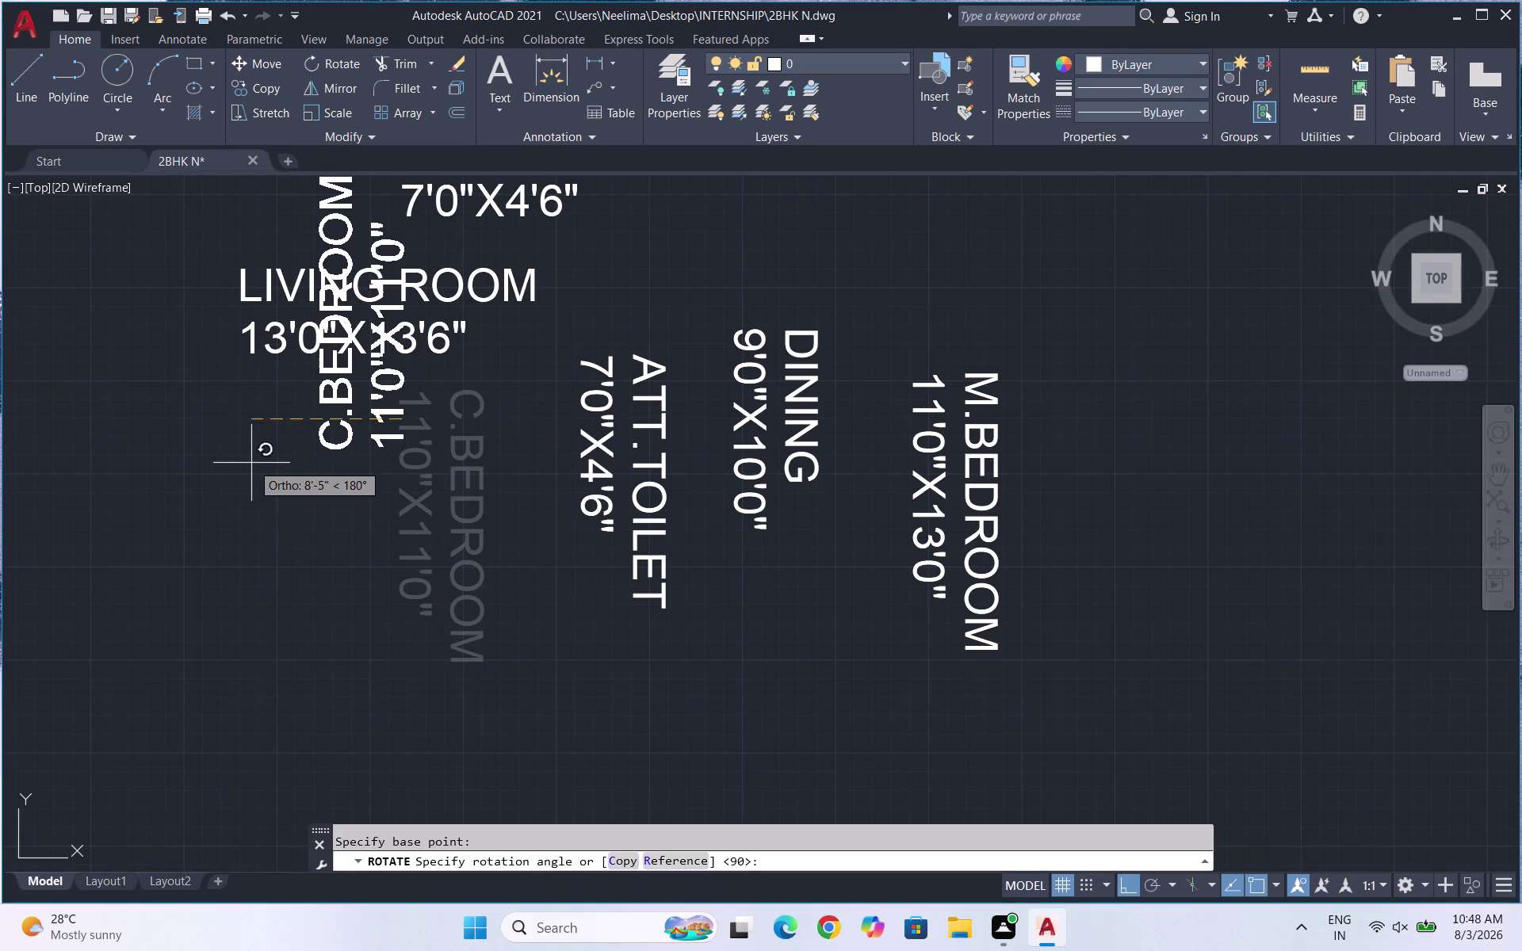
click(371, 334)
Move the ATT.TOILET label further left and rotate it horizontal.
drag(690, 560, 630, 521)
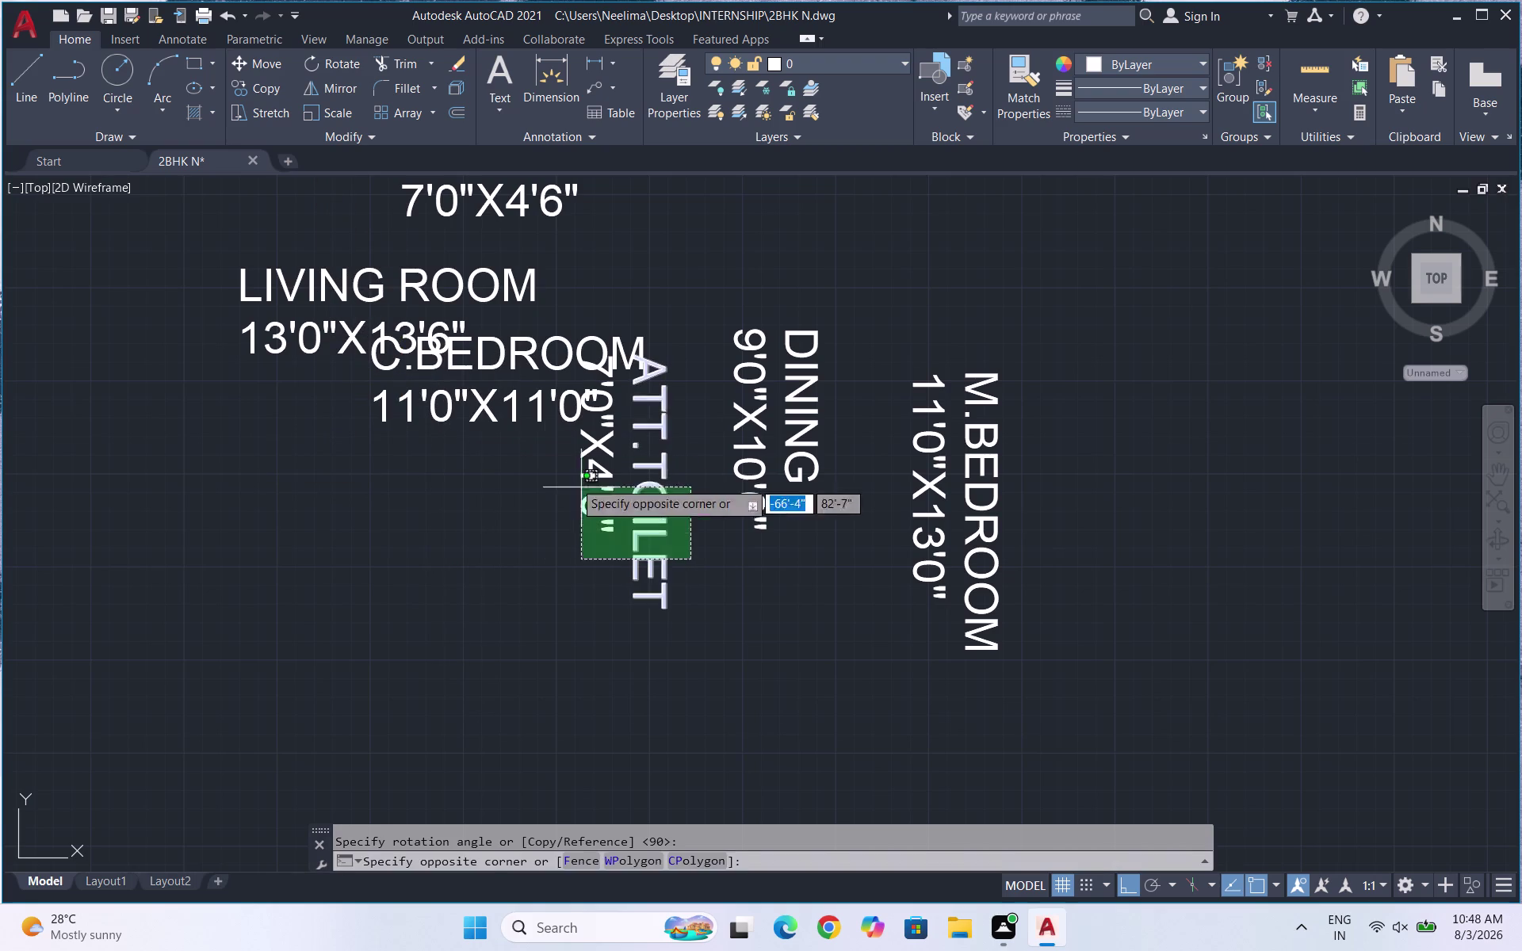
click(545, 460)
key(m)
key(Return)
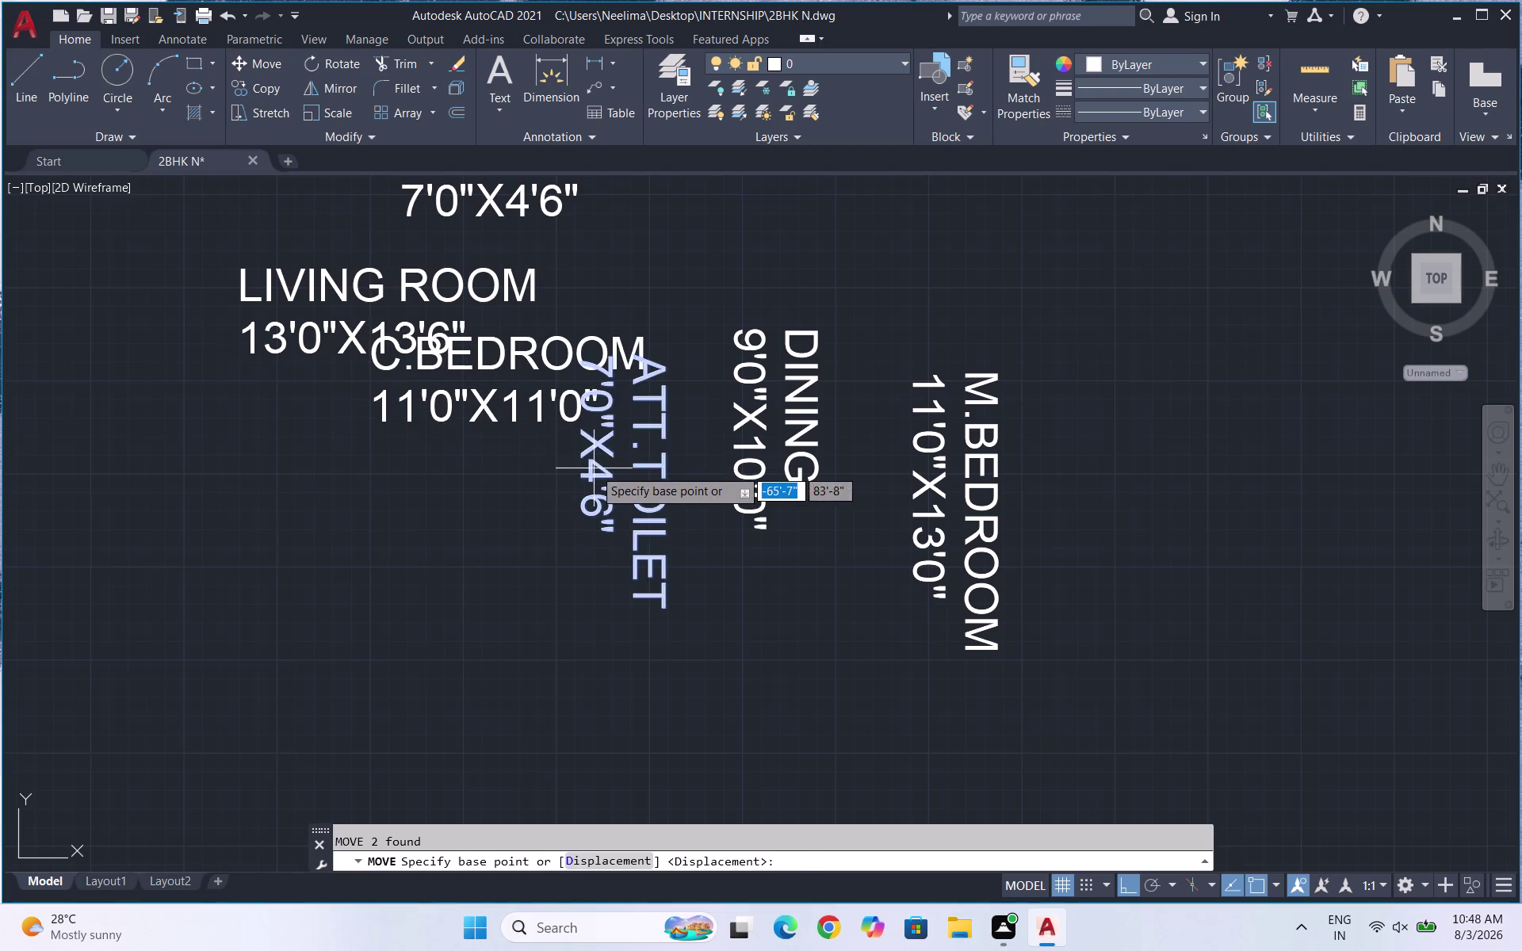
click(593, 469)
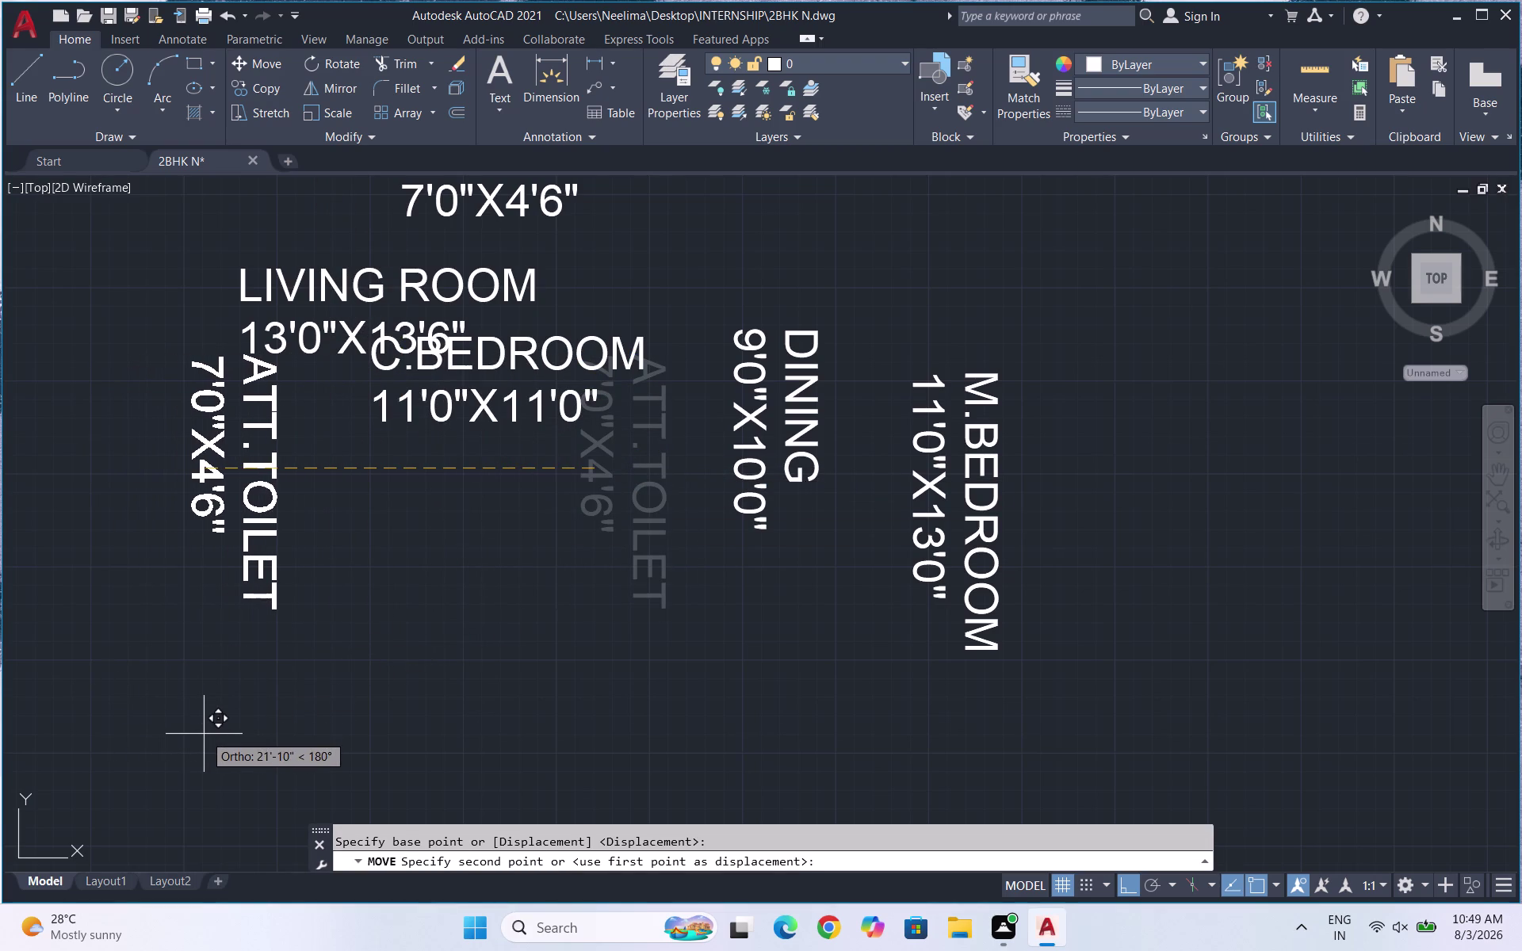
click(109, 757)
drag(184, 723, 175, 647)
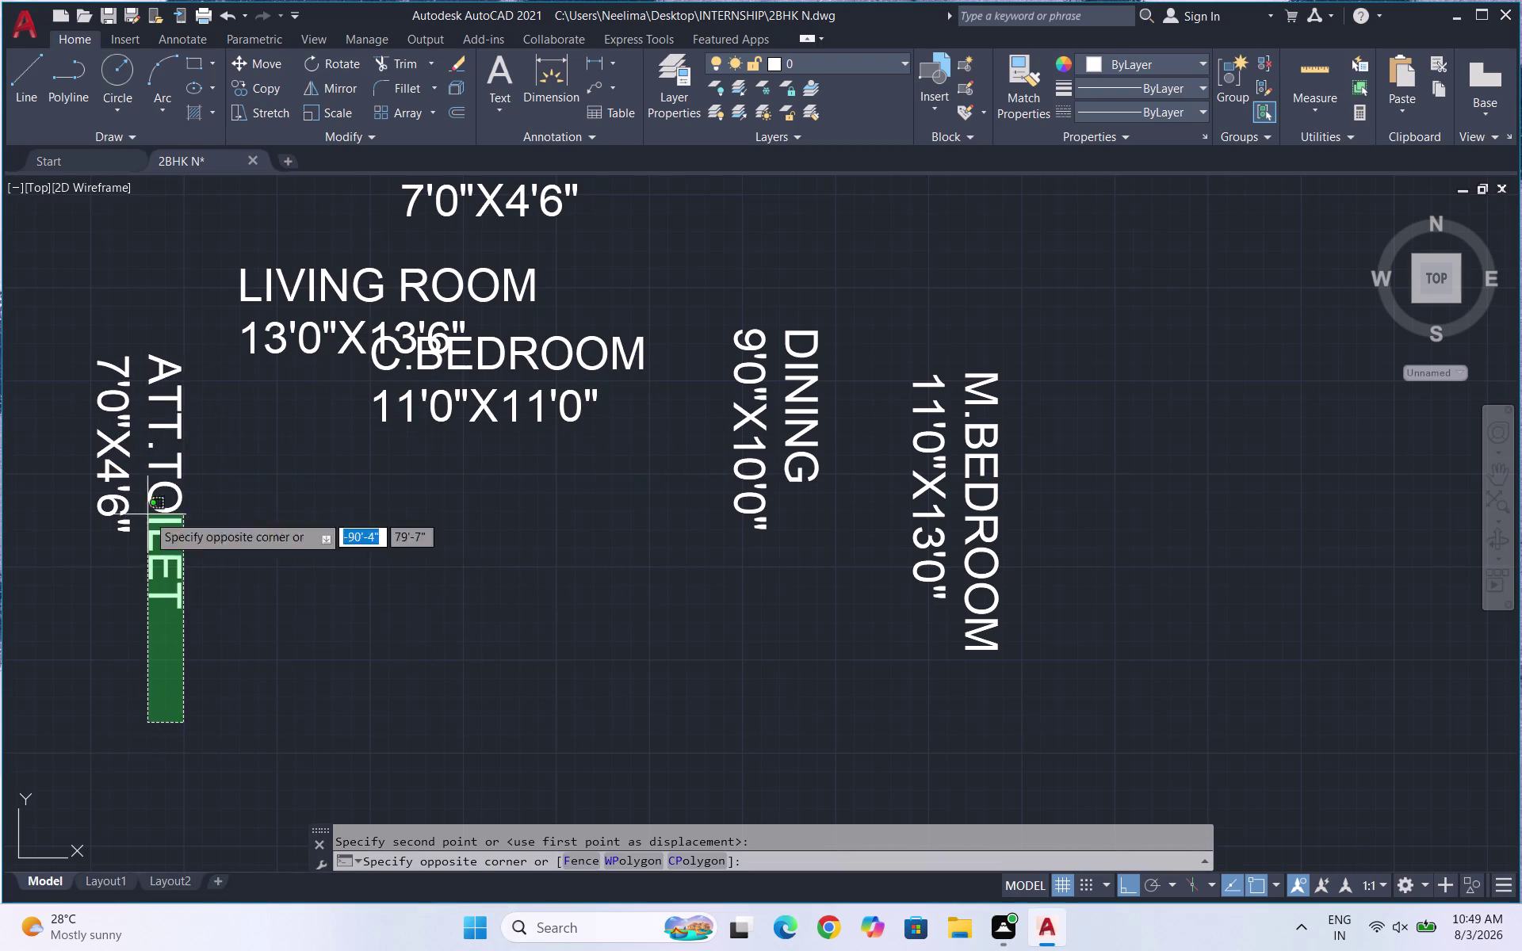
click(86, 380)
text(RO)
key(Return)
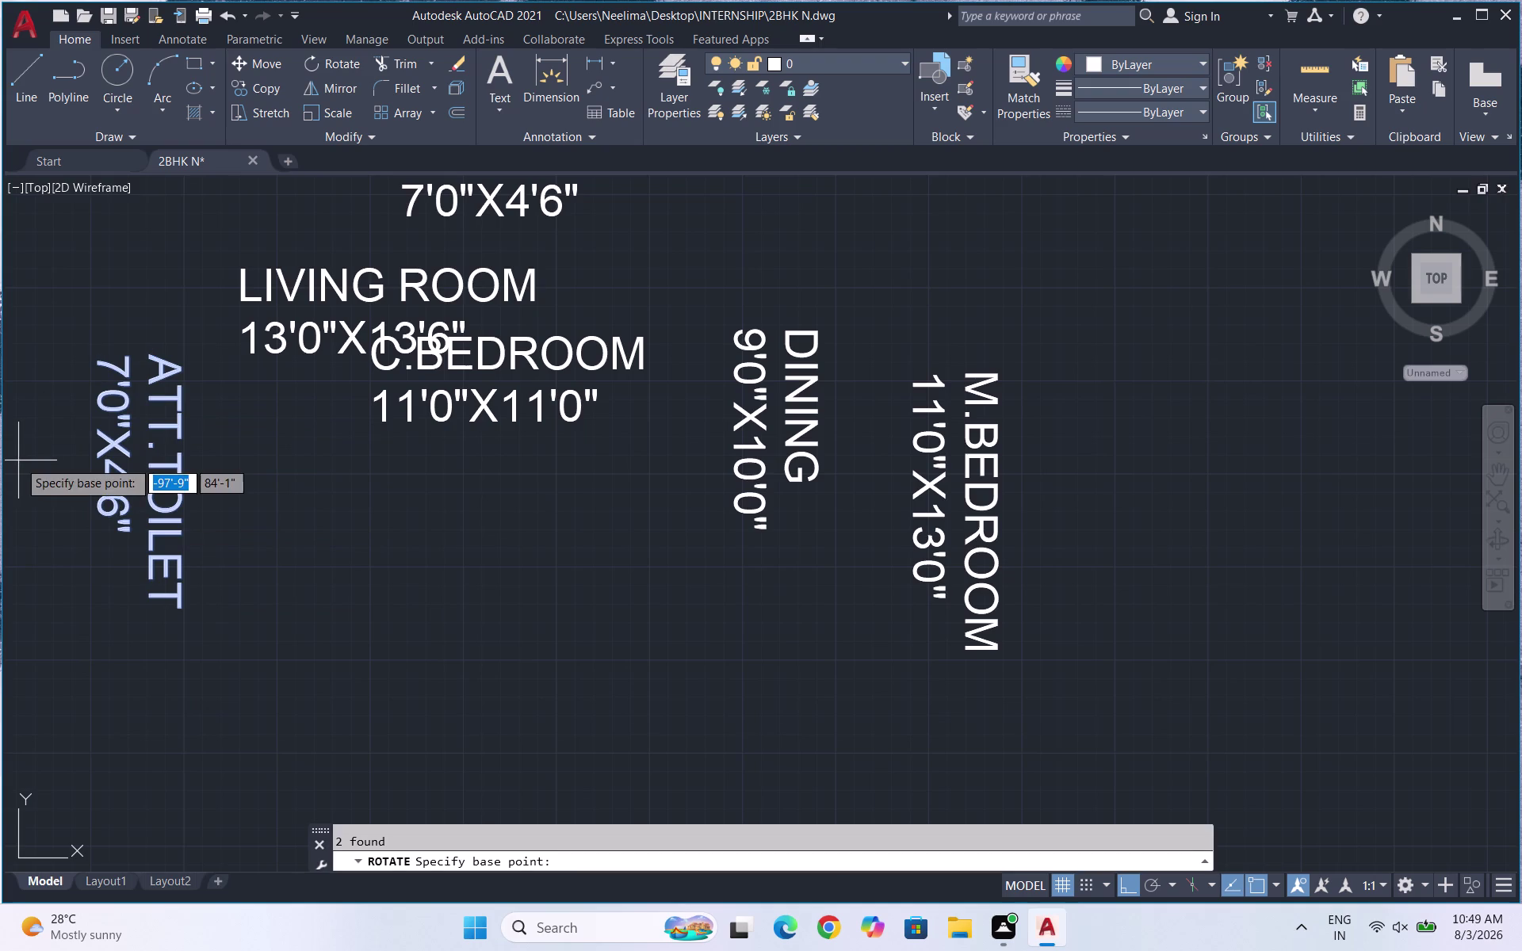
drag(91, 356, 82, 361)
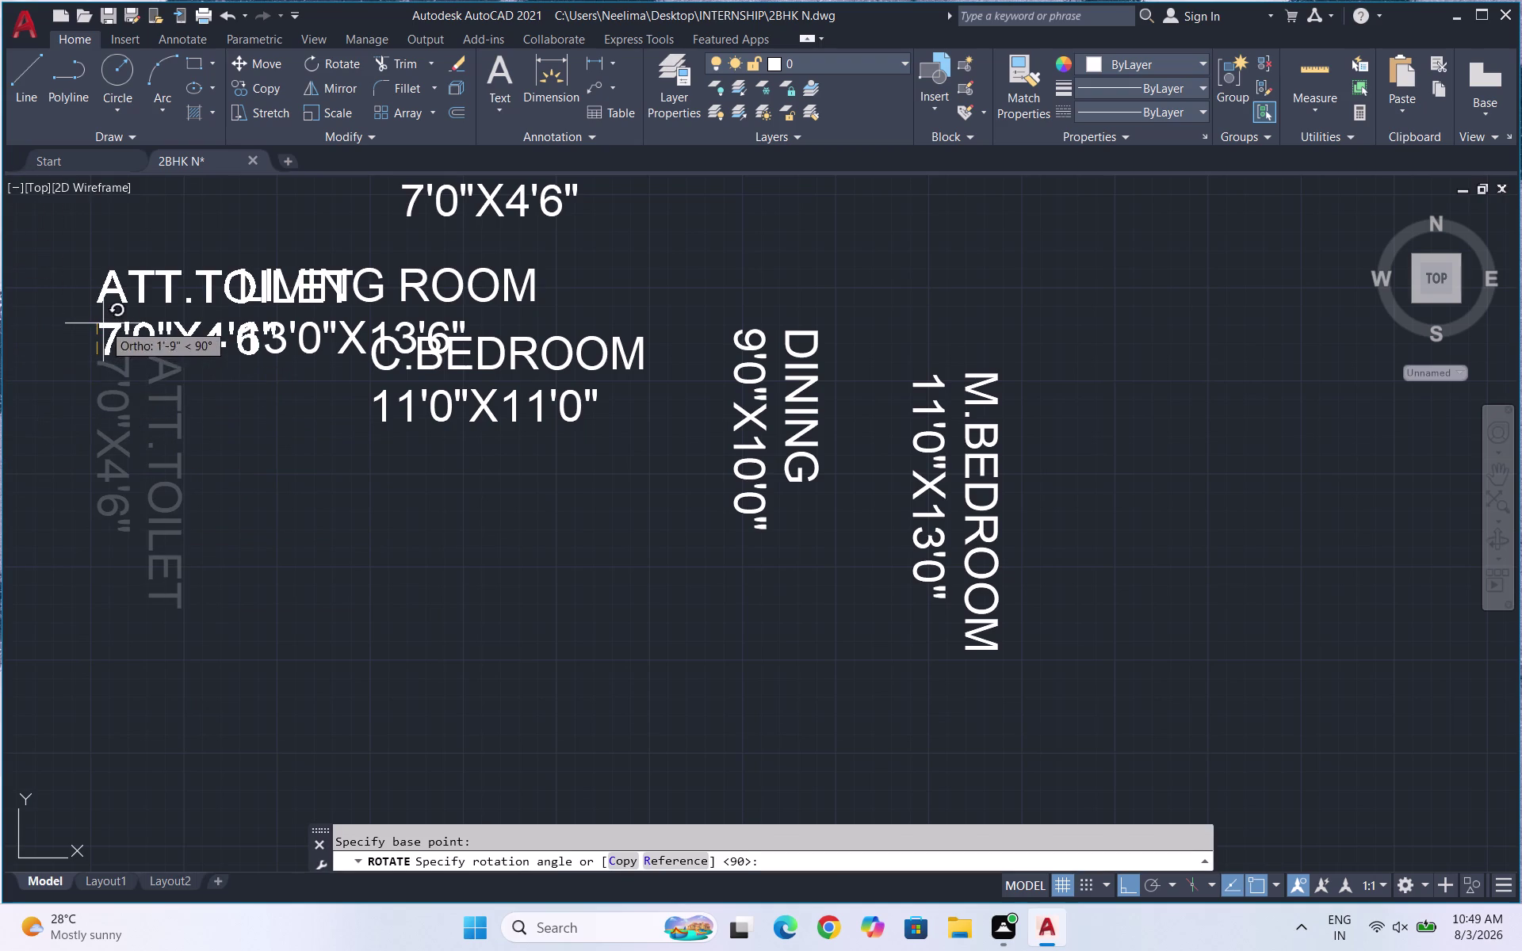
click(103, 323)
Rotate the DINING label and its size text to read horizontally.
click(834, 495)
drag(734, 375, 731, 367)
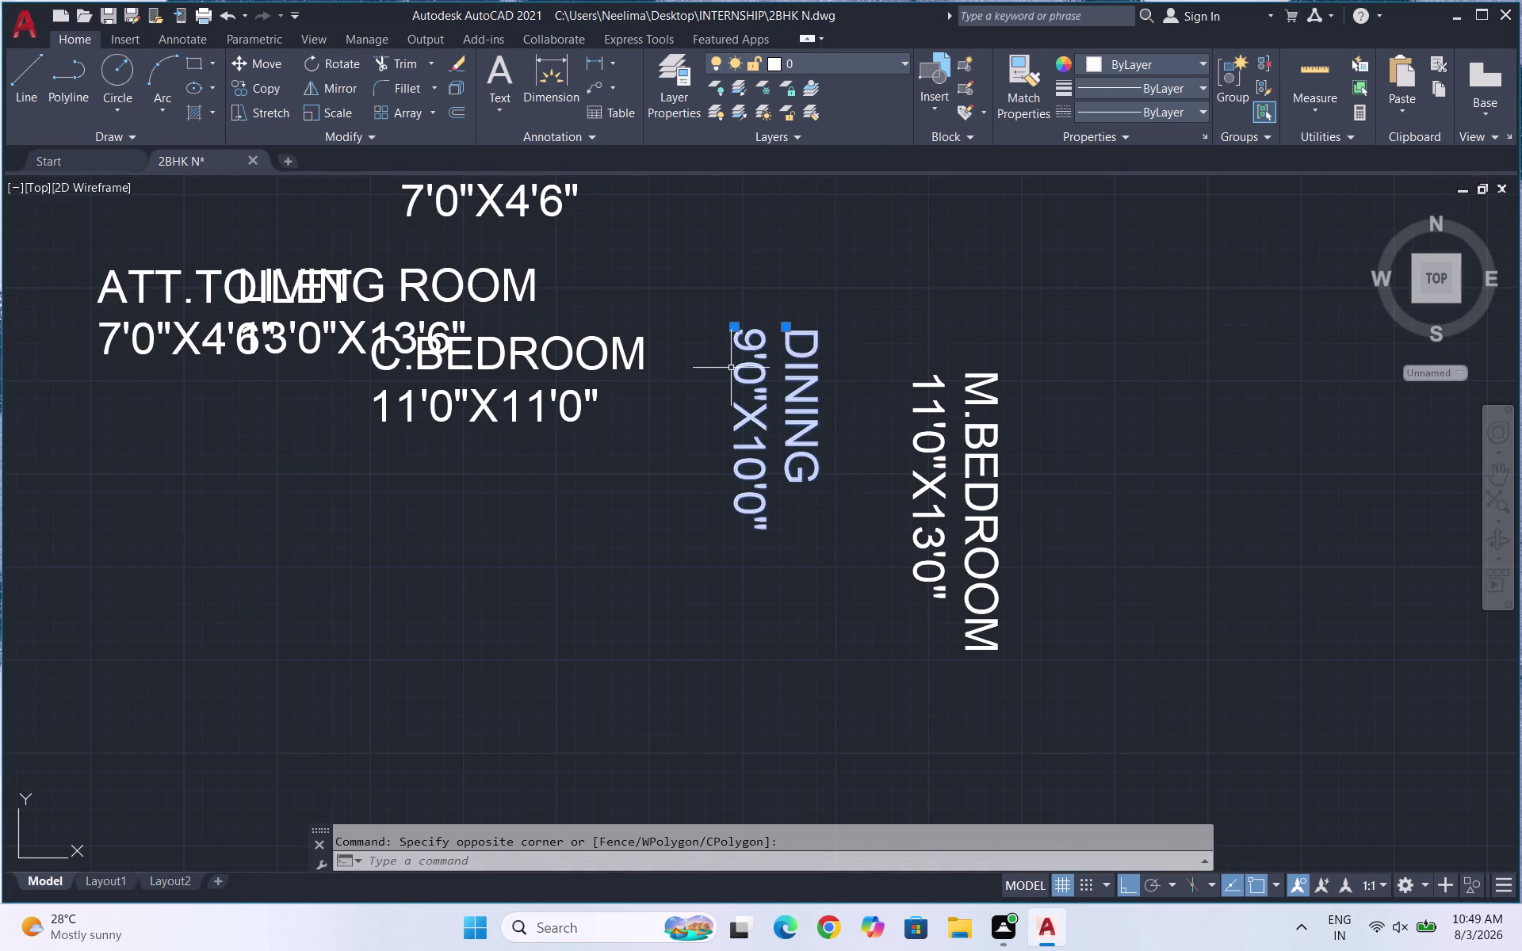
text(RO)
scroll(up, 3)
key(Return)
click(712, 327)
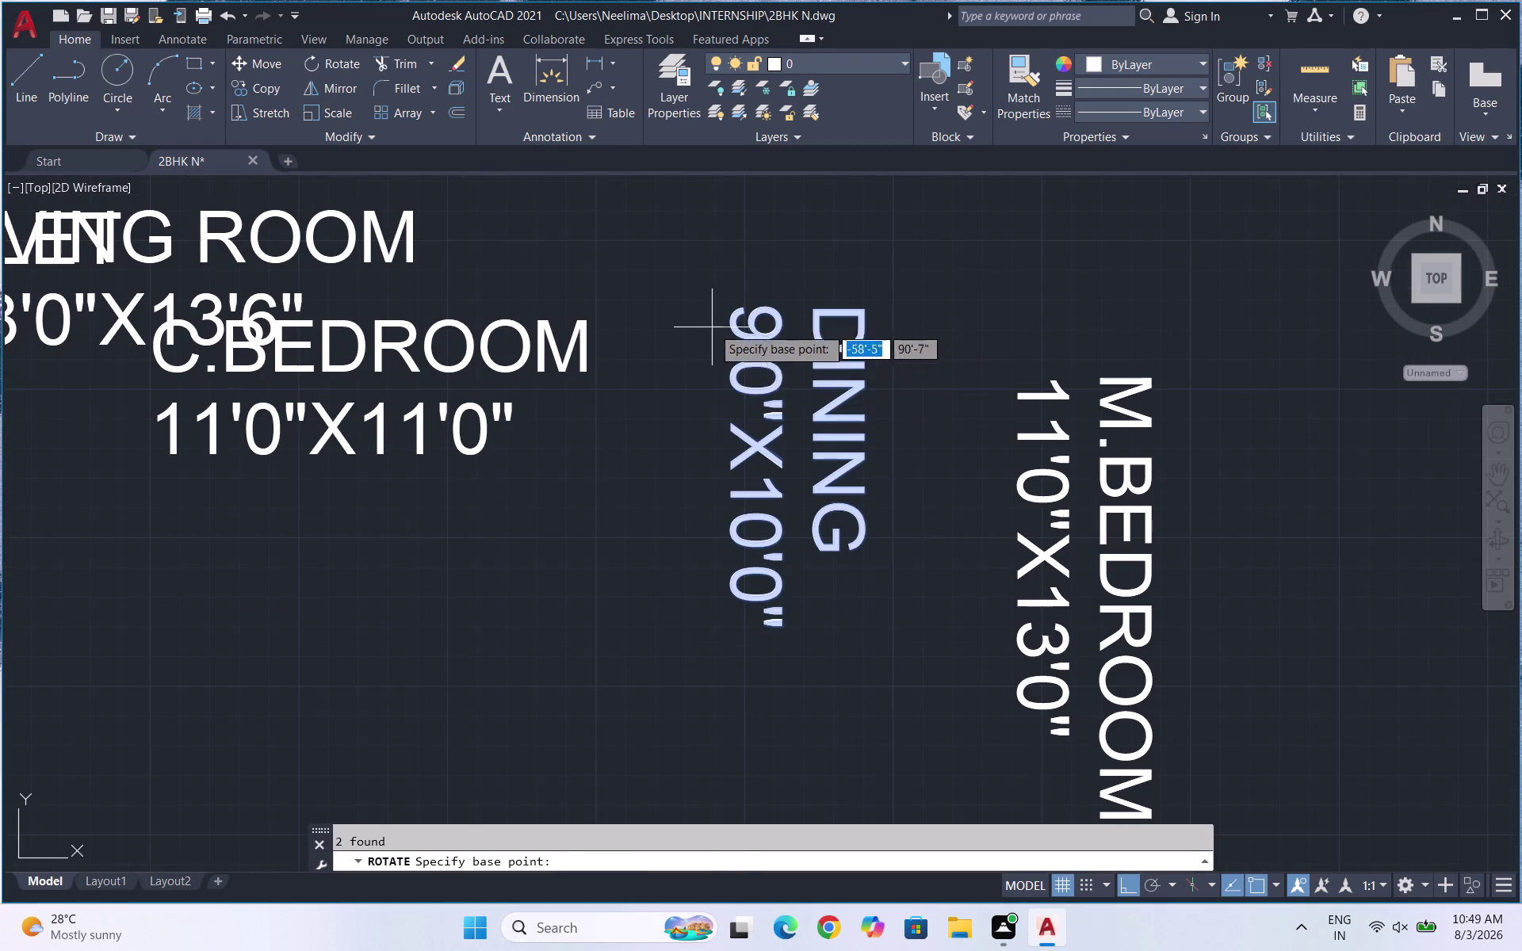
click(765, 250)
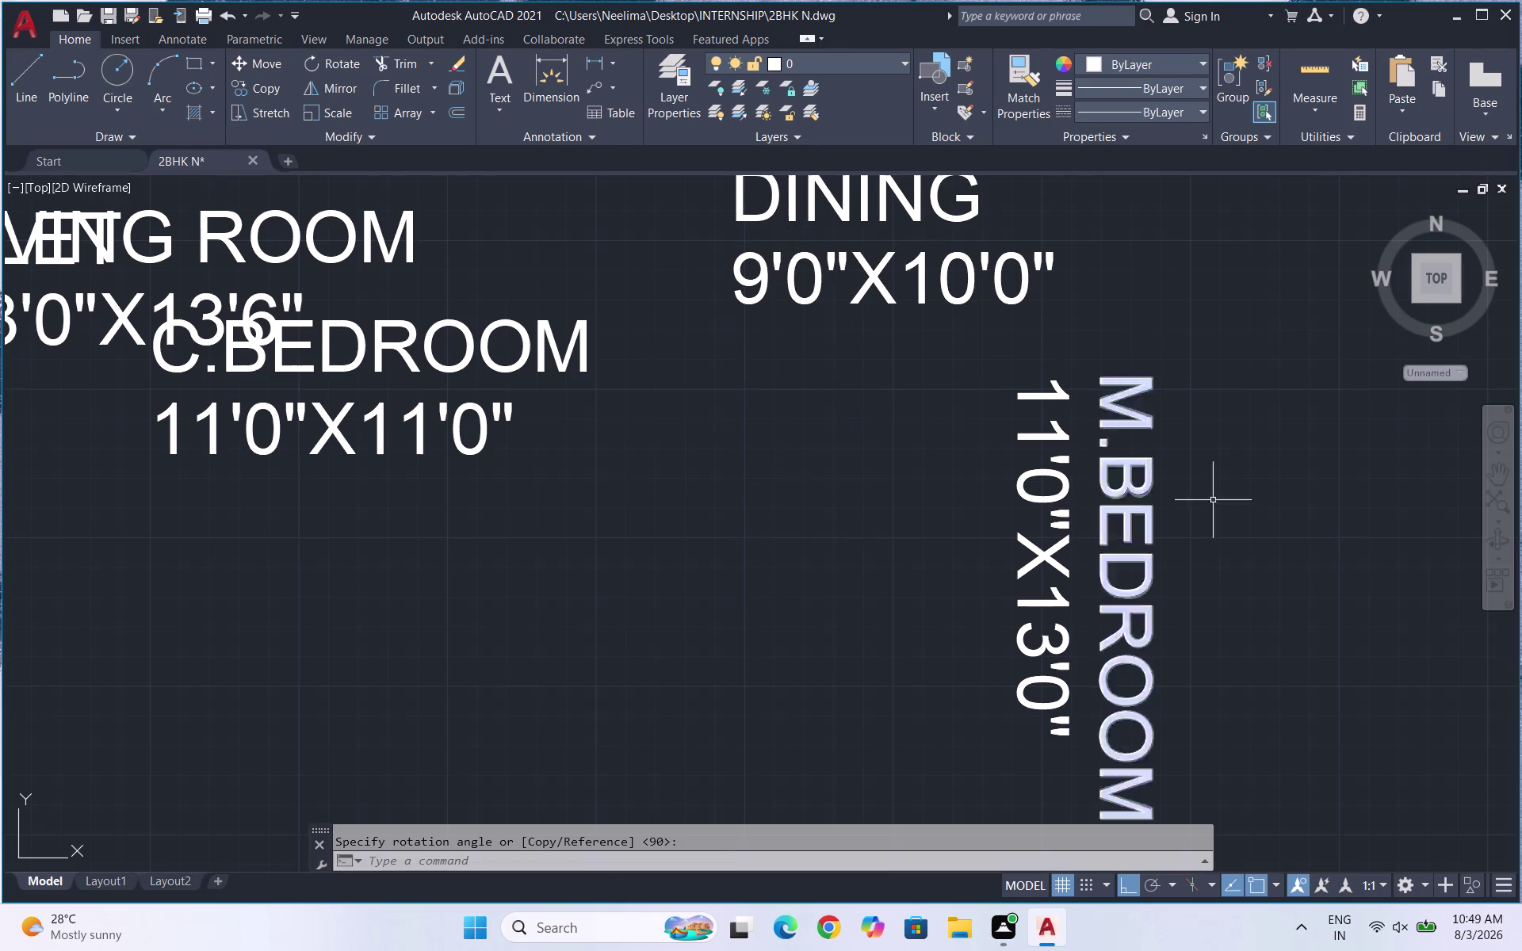
Rotate the M.BEDROOM label and its size text to read horizontally.
drag(1252, 557, 1099, 516)
click(832, 424)
text(RO)
key(Return)
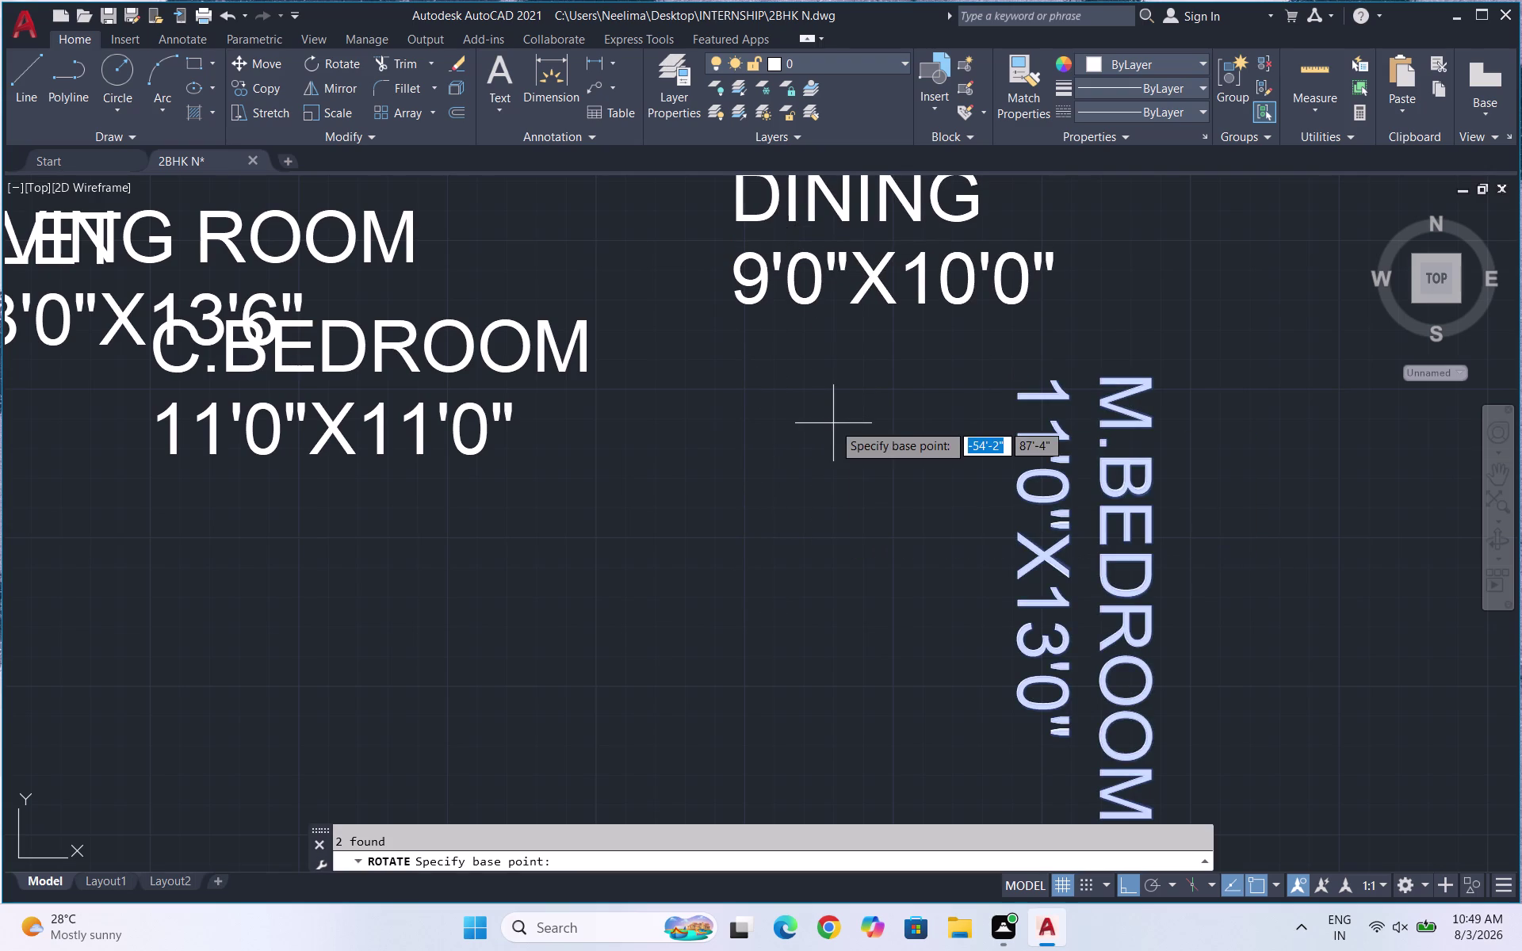
click(1038, 389)
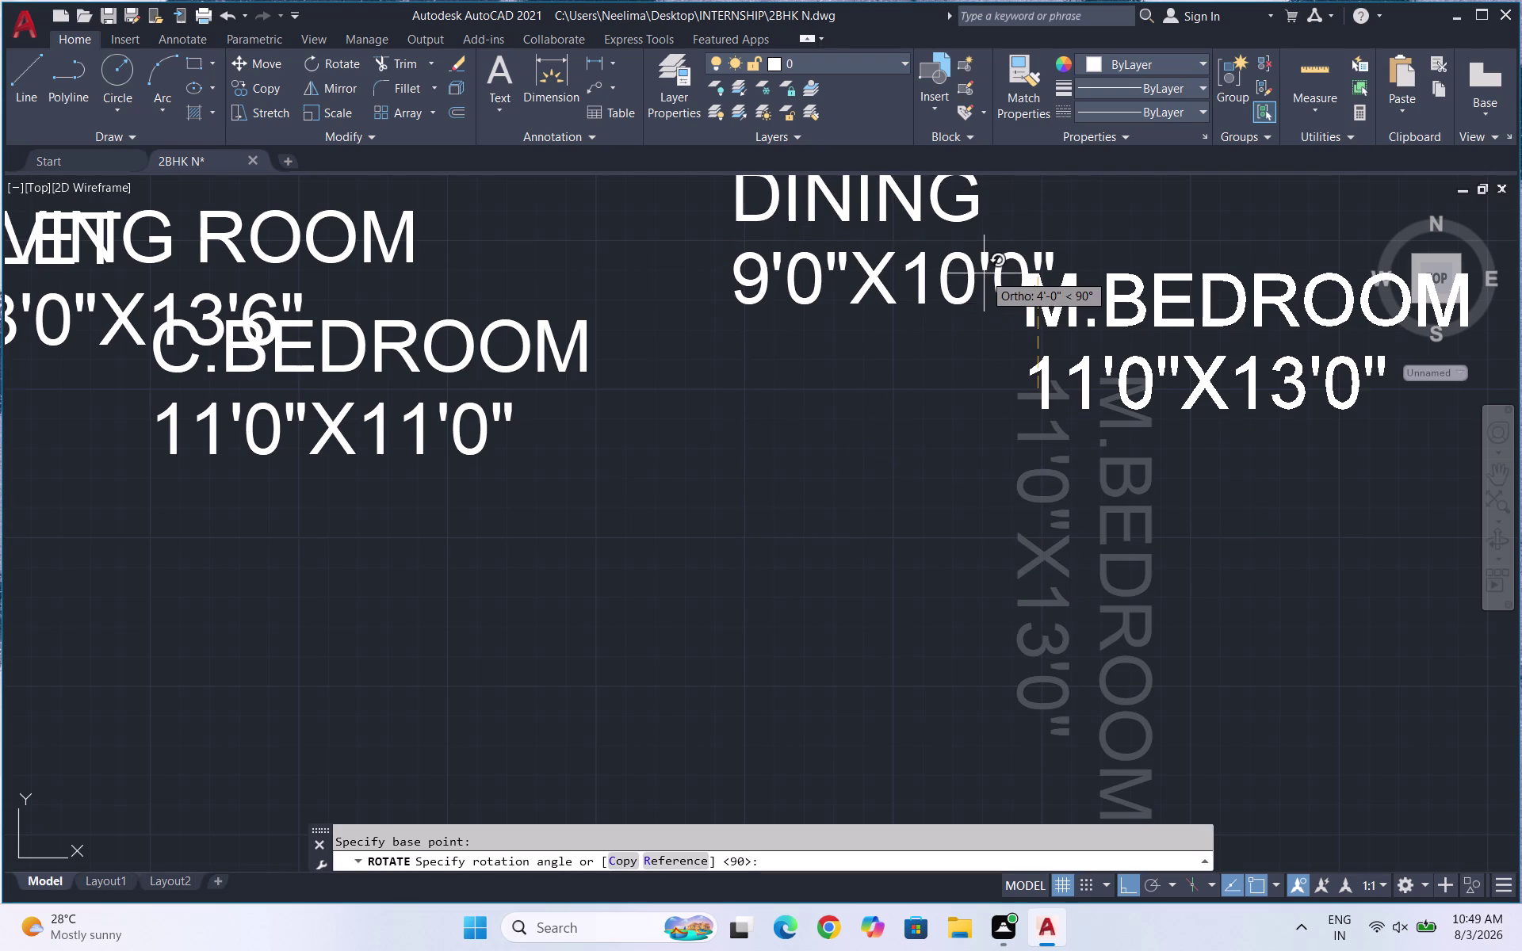
click(984, 274)
scroll(down, 3)
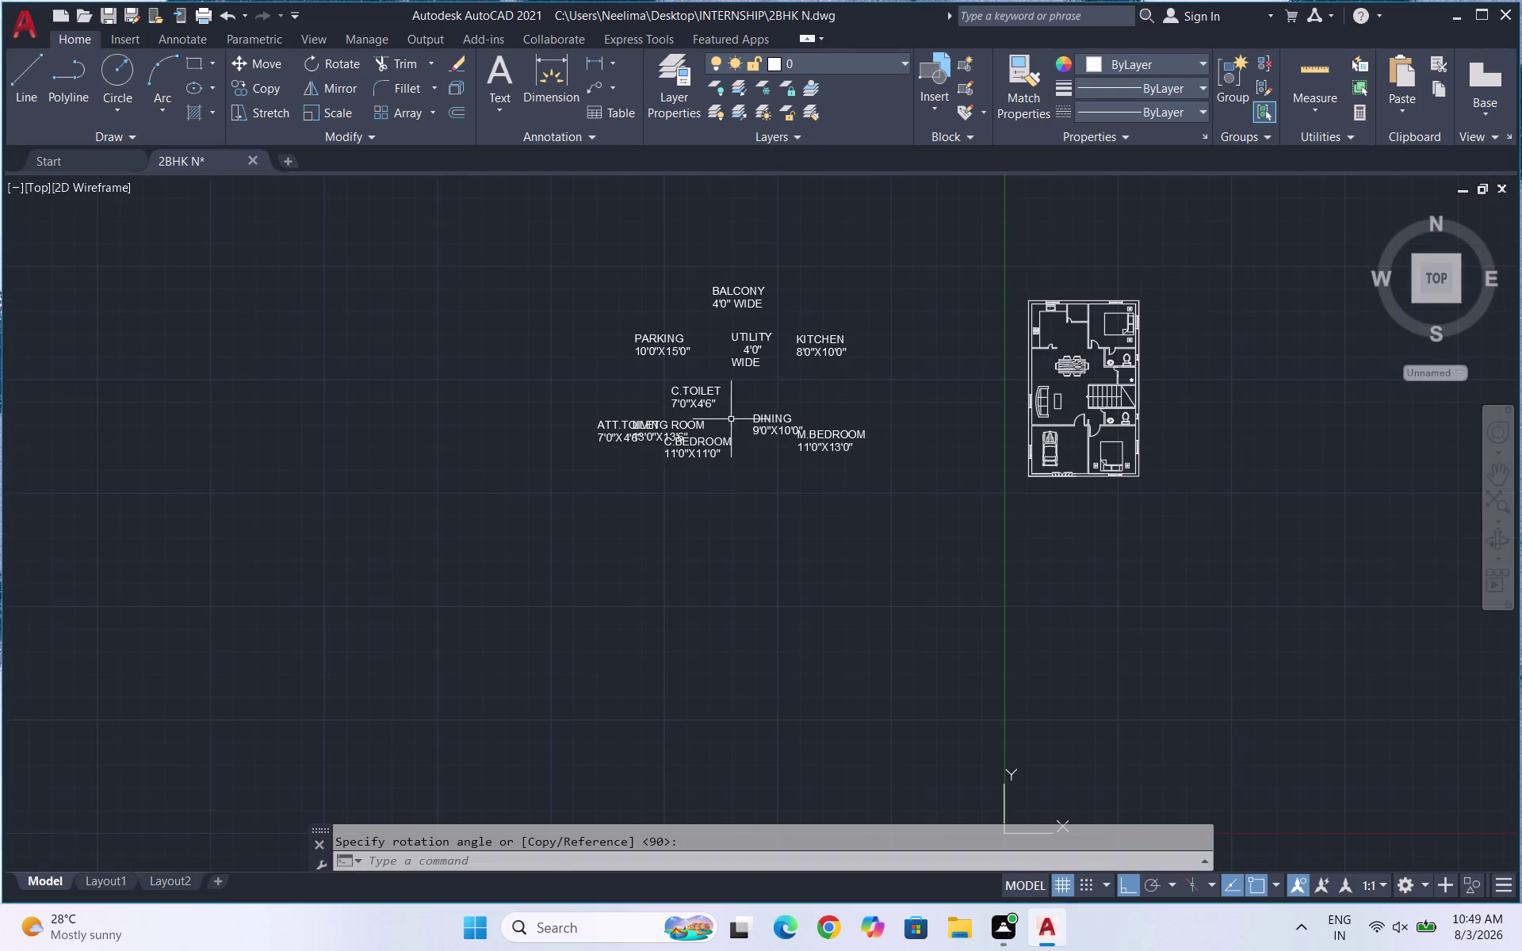
Move the ATT.TOILET label down below the other labels.
scroll(up, 3)
drag(360, 560, 345, 547)
click(233, 409)
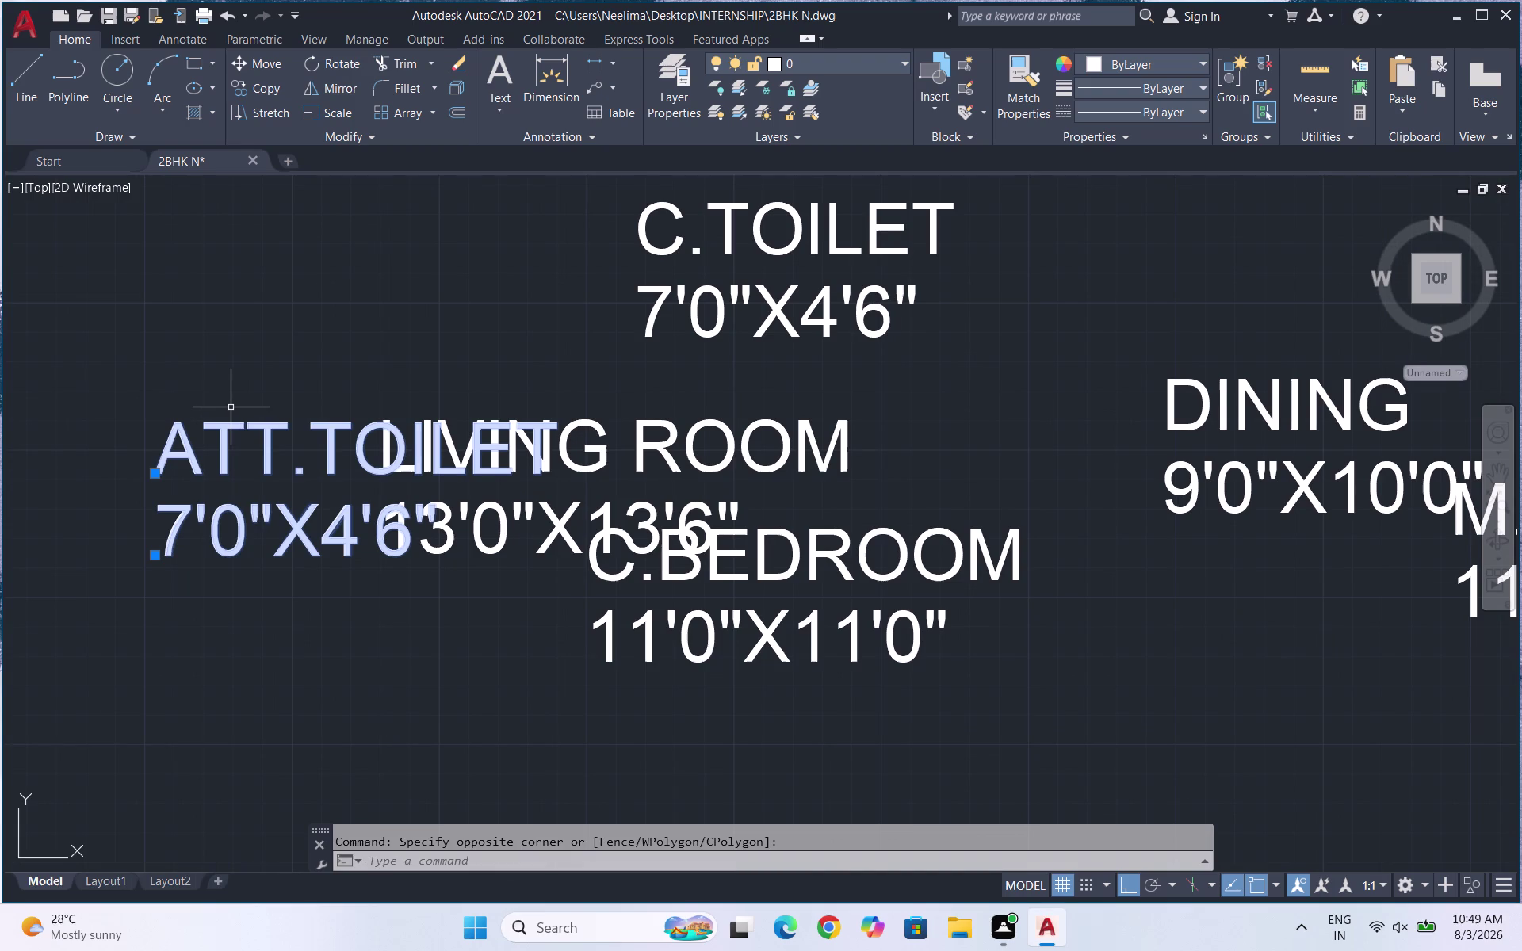
key(m)
key(Return)
drag(178, 449, 188, 508)
click(193, 738)
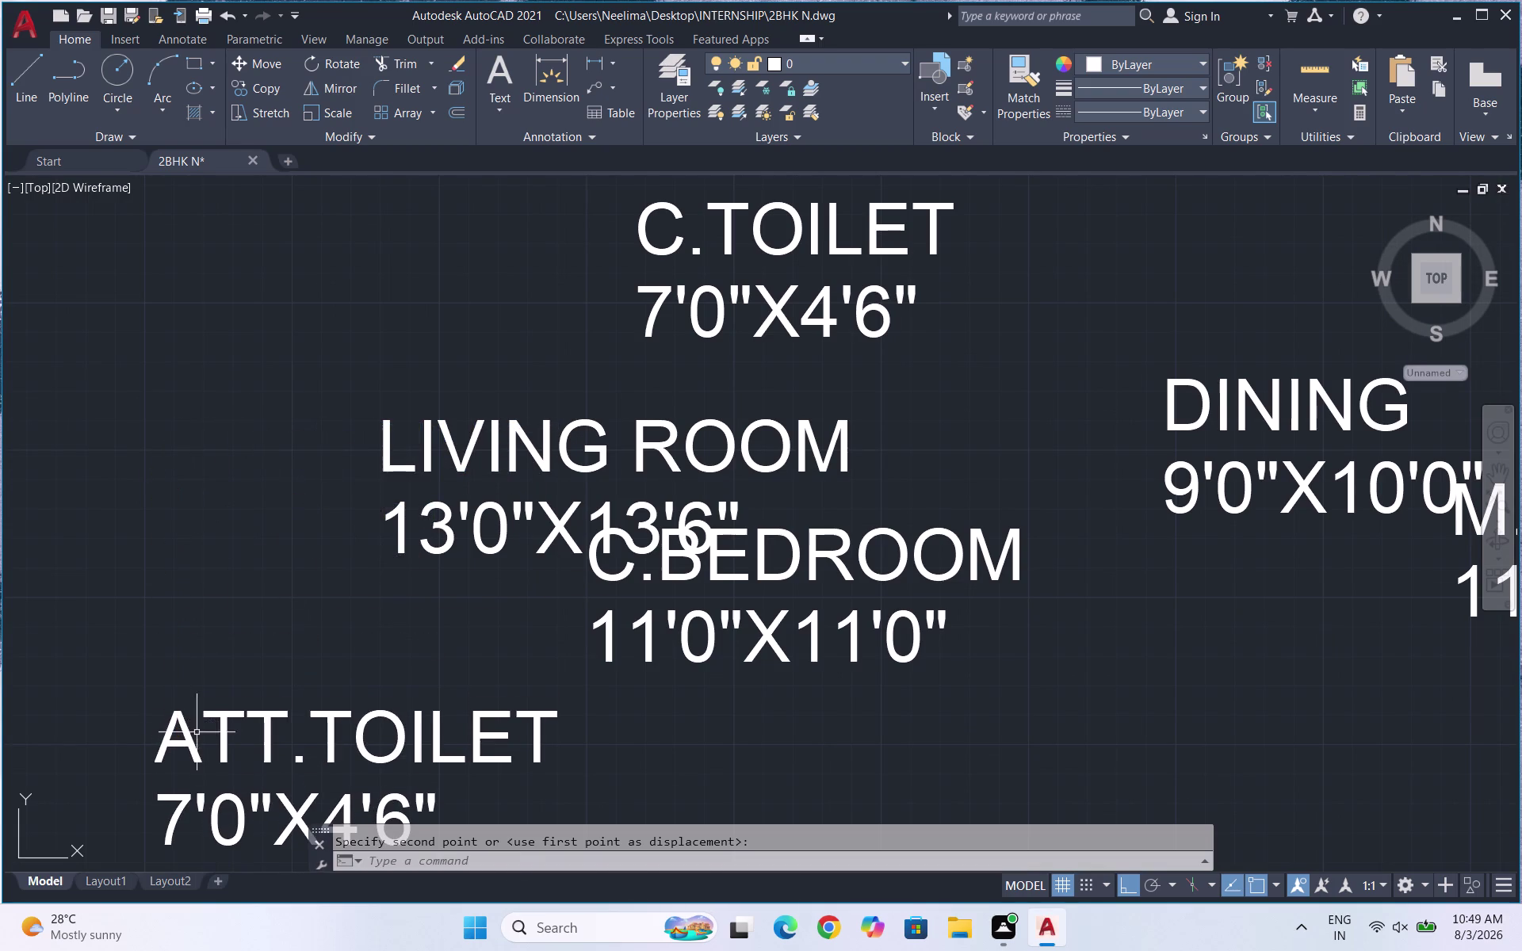
Move the LIVING ROOM label left, clear of C.BEDROOM, and select the KITCHEN label.
drag(512, 543, 440, 493)
click(365, 441)
key(m)
key(Return)
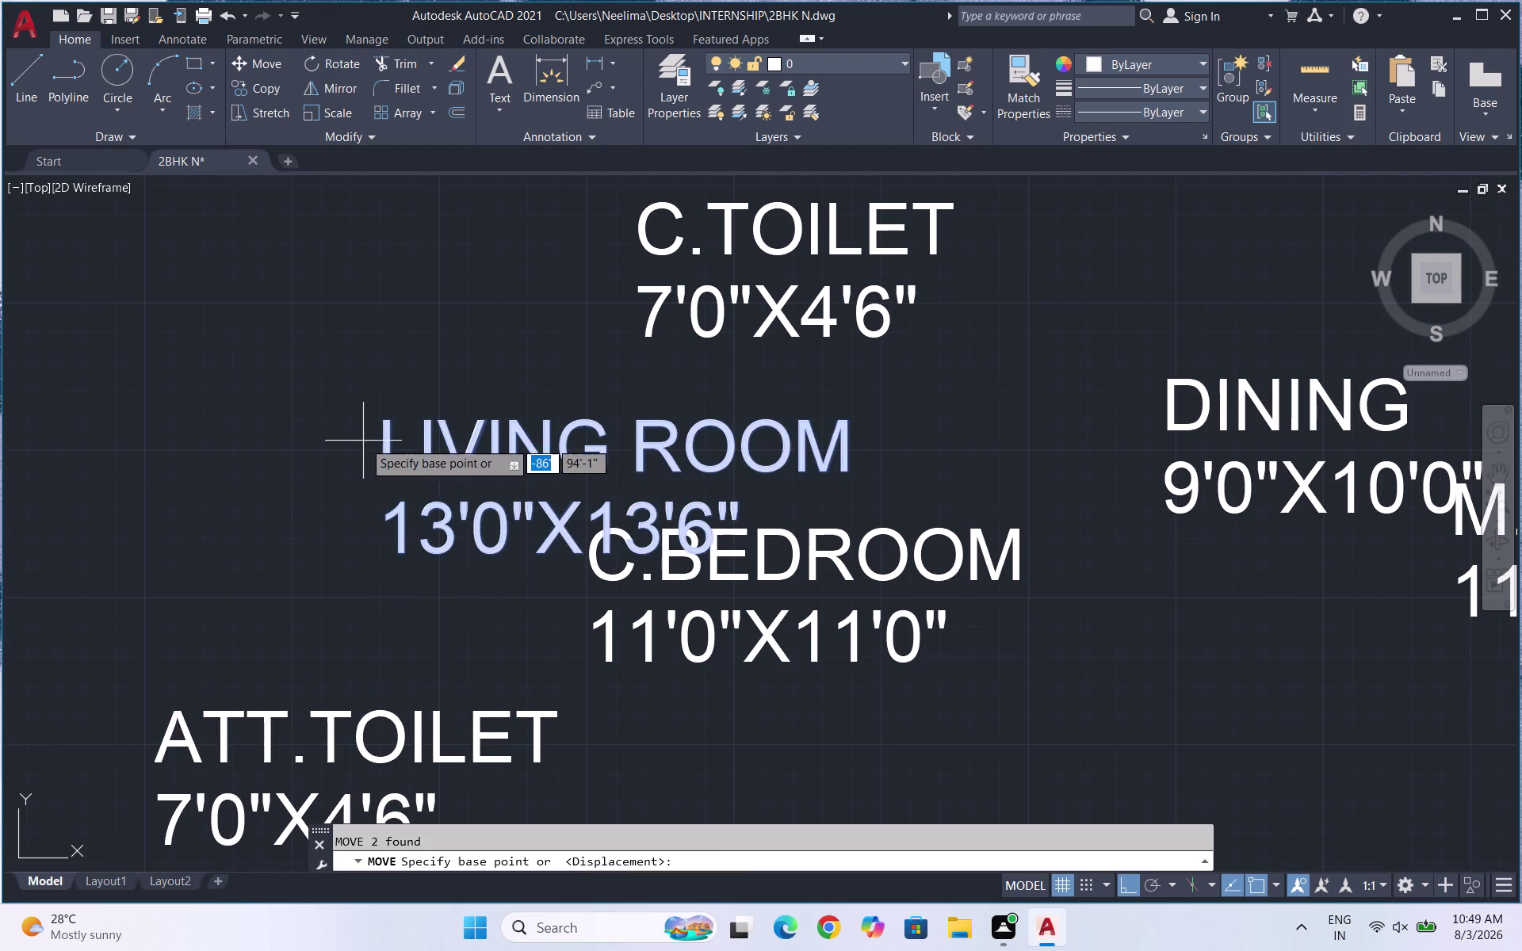
drag(413, 427, 290, 428)
click(171, 422)
scroll(down, 3)
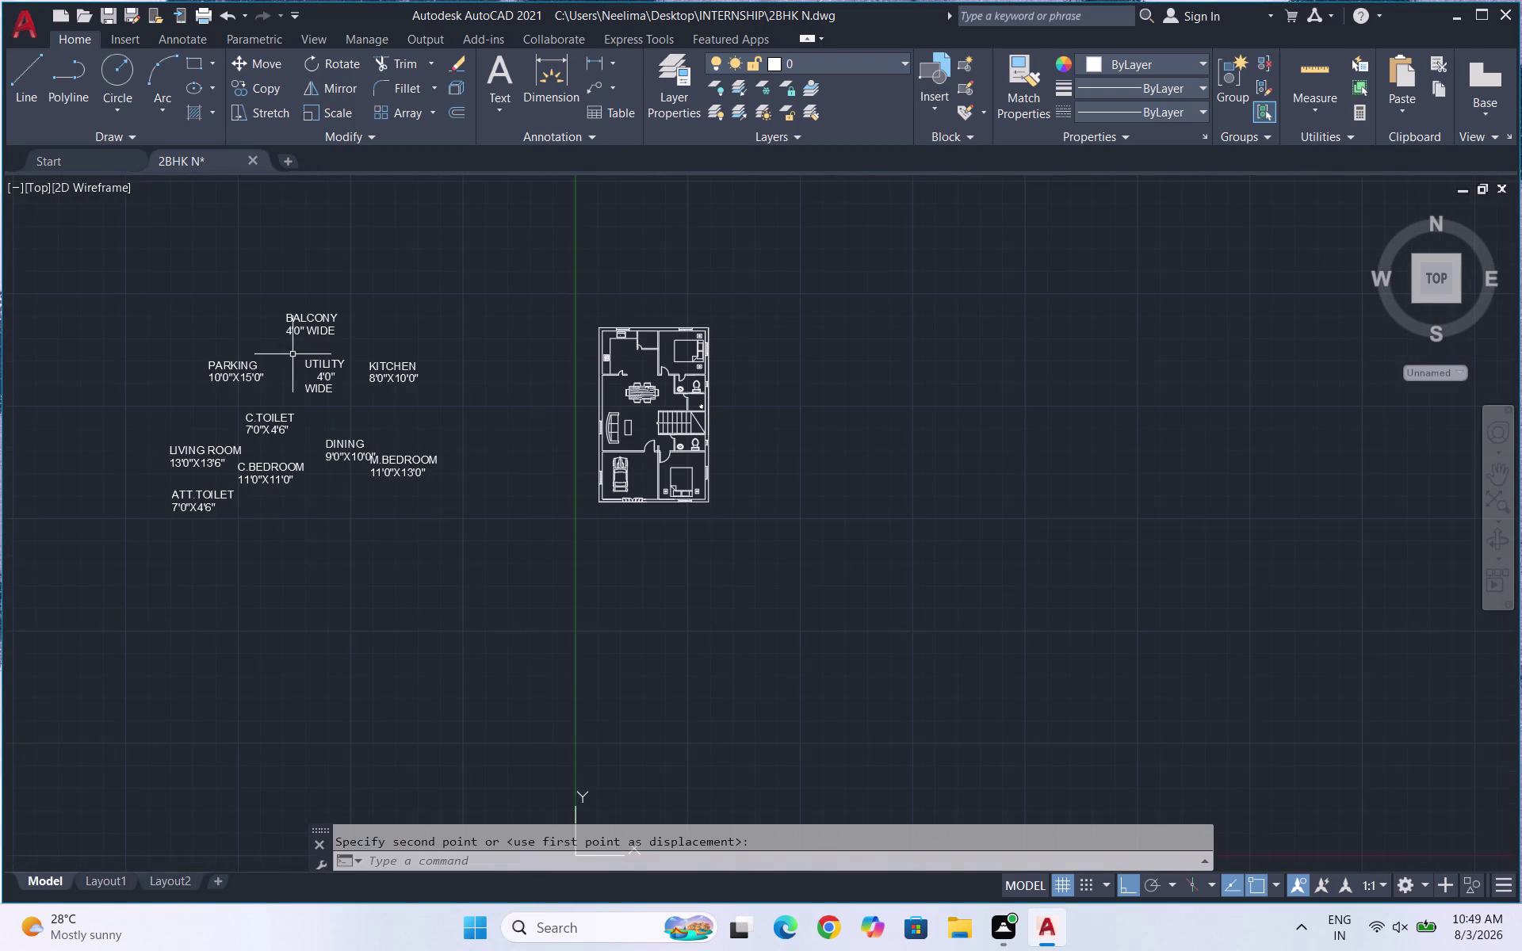
scroll(up, 3)
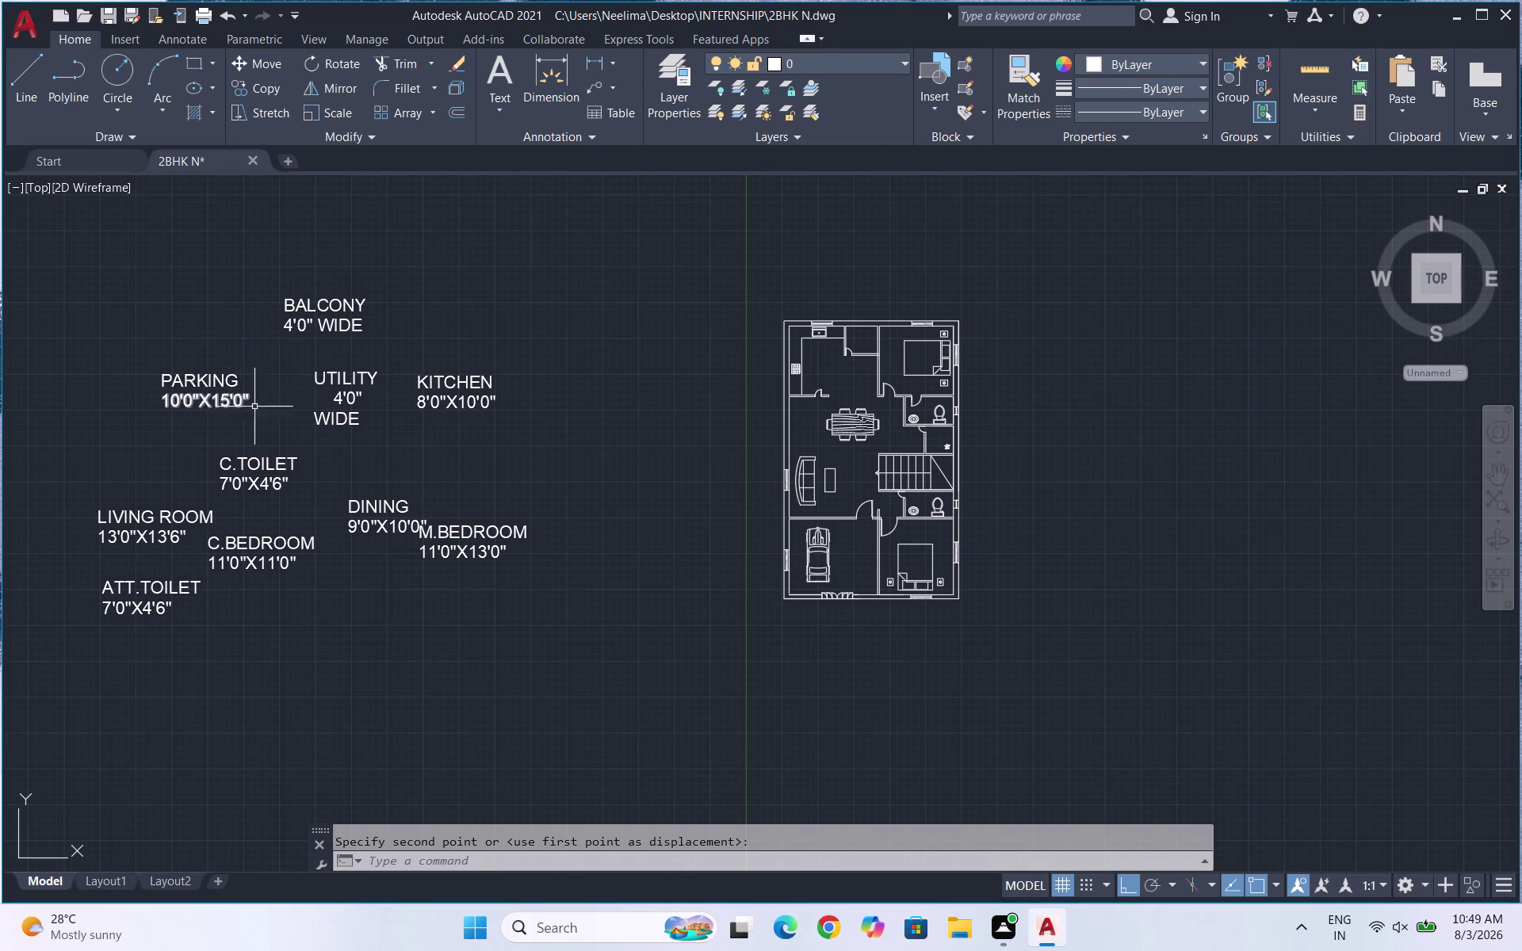
click(473, 425)
click(419, 376)
scroll(up, 3)
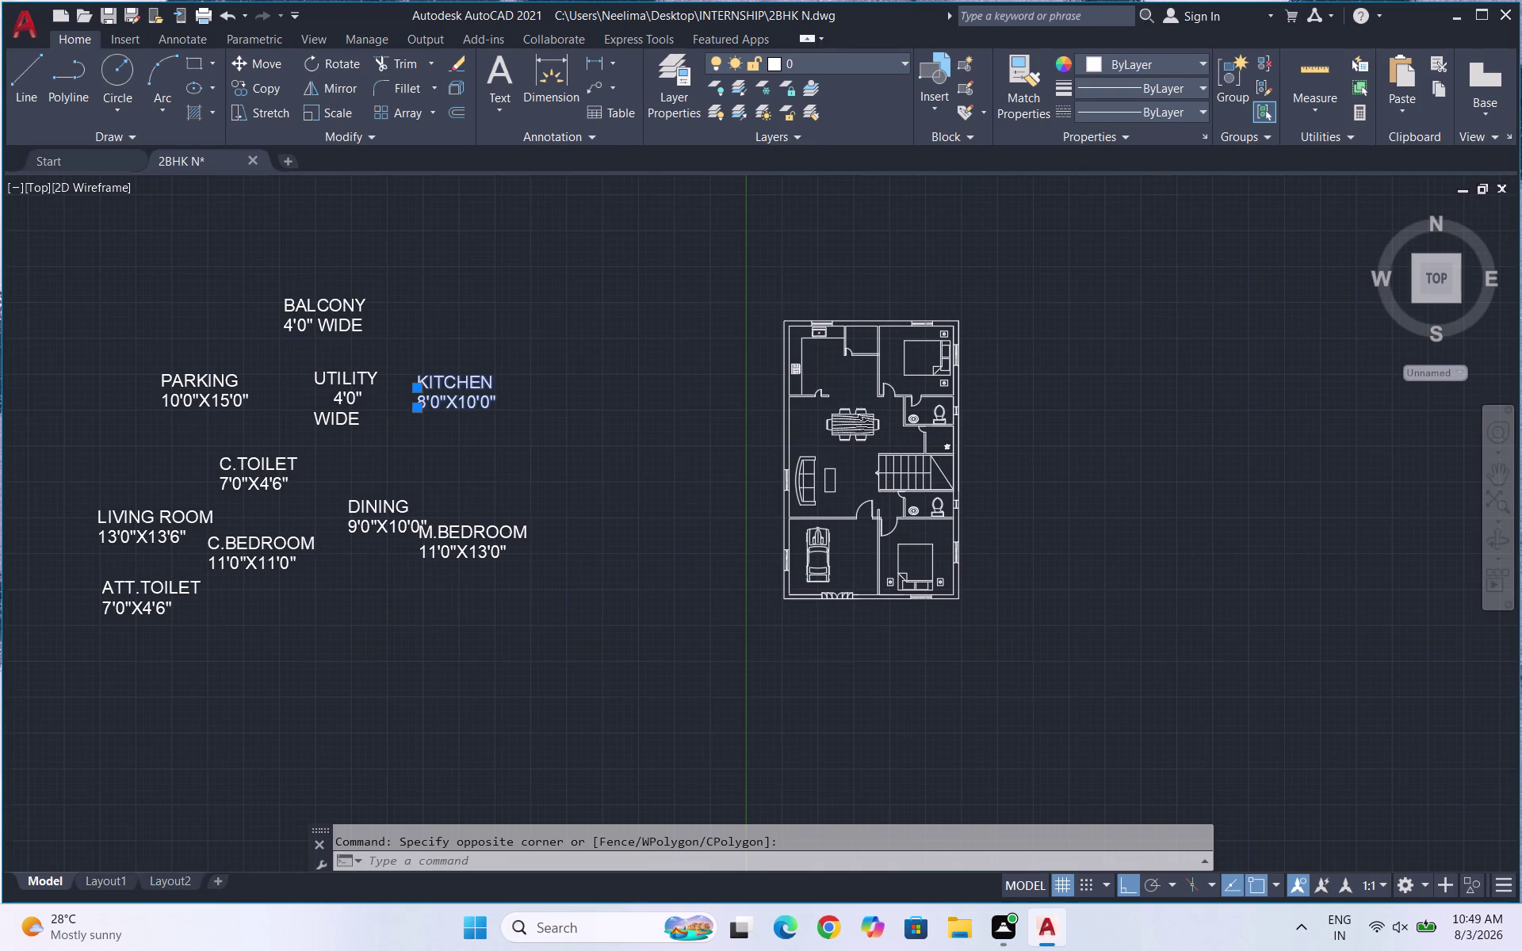
Scale the KITCHEN label and its size text down to a small size.
key(s)
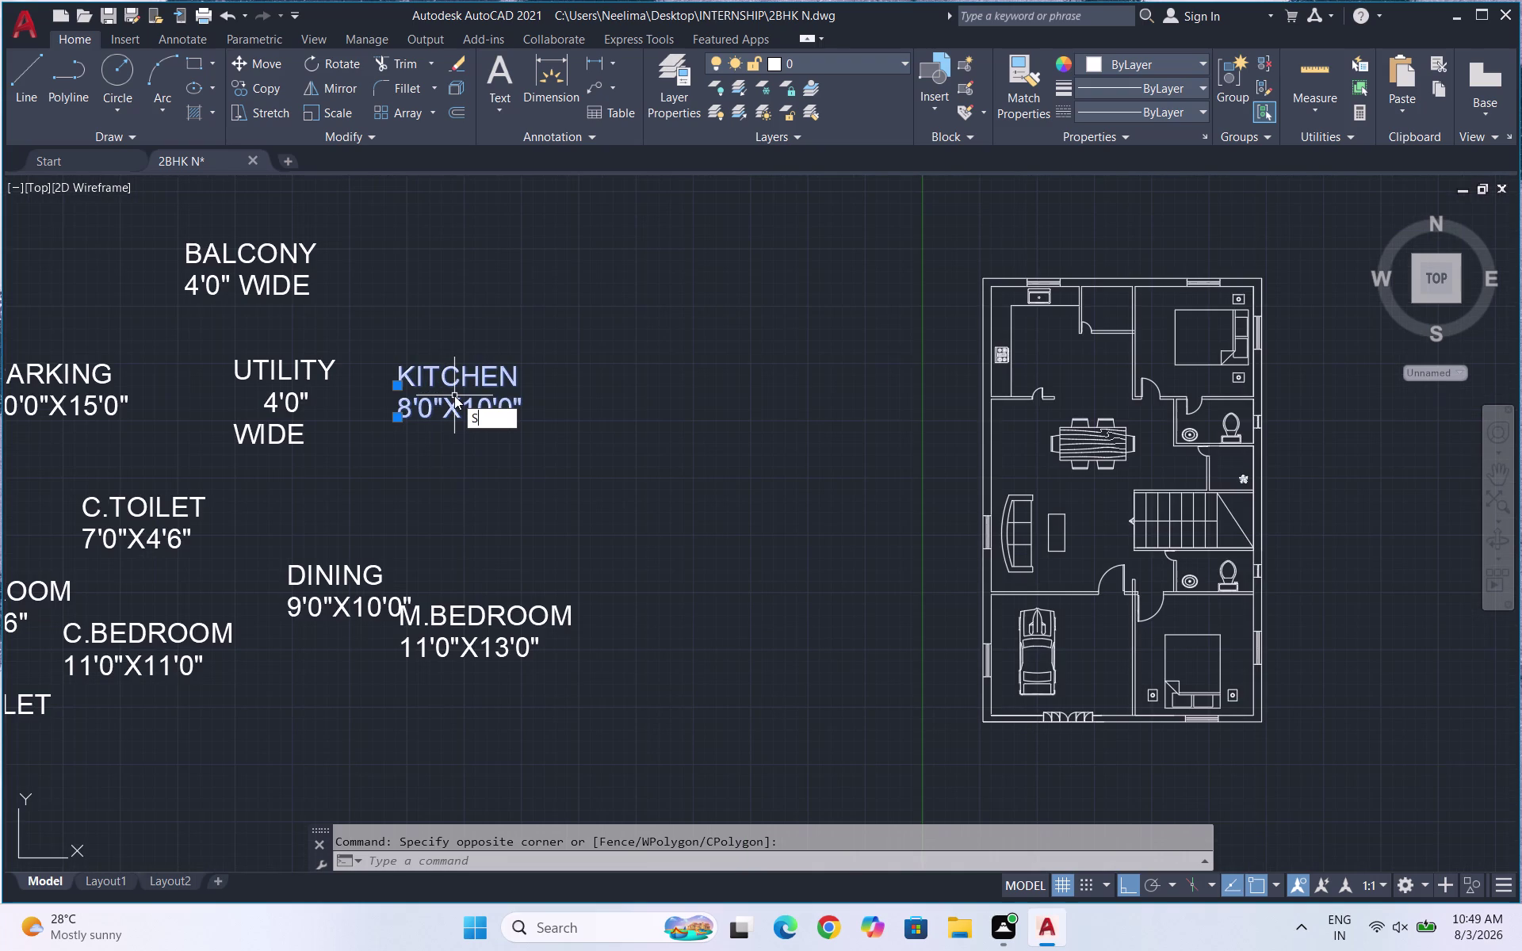
key(c)
key(Return)
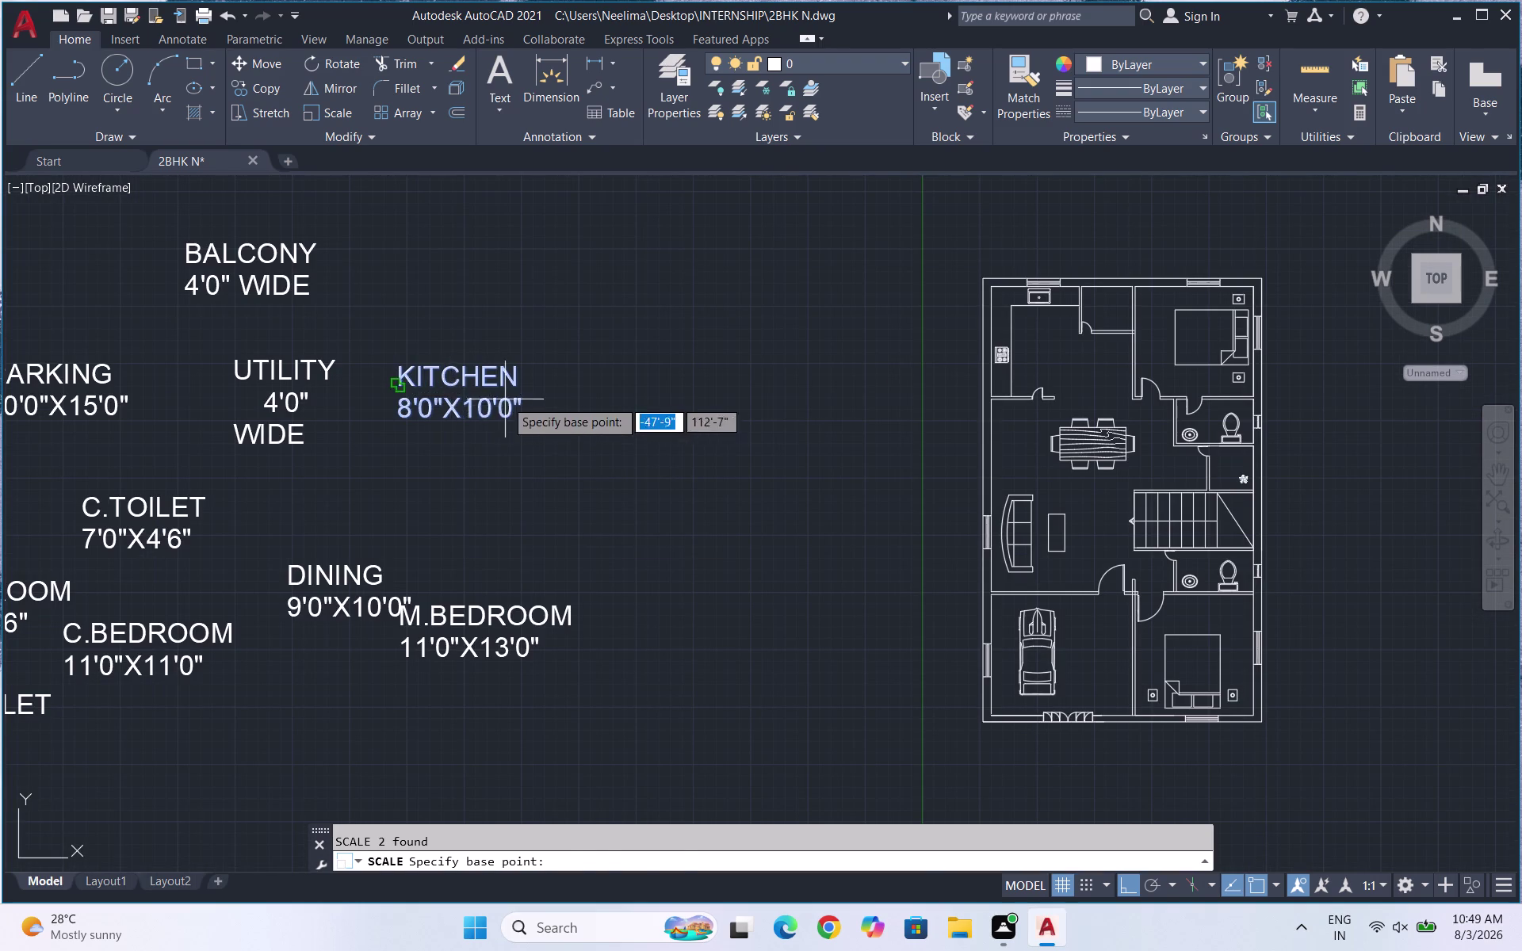
click(505, 400)
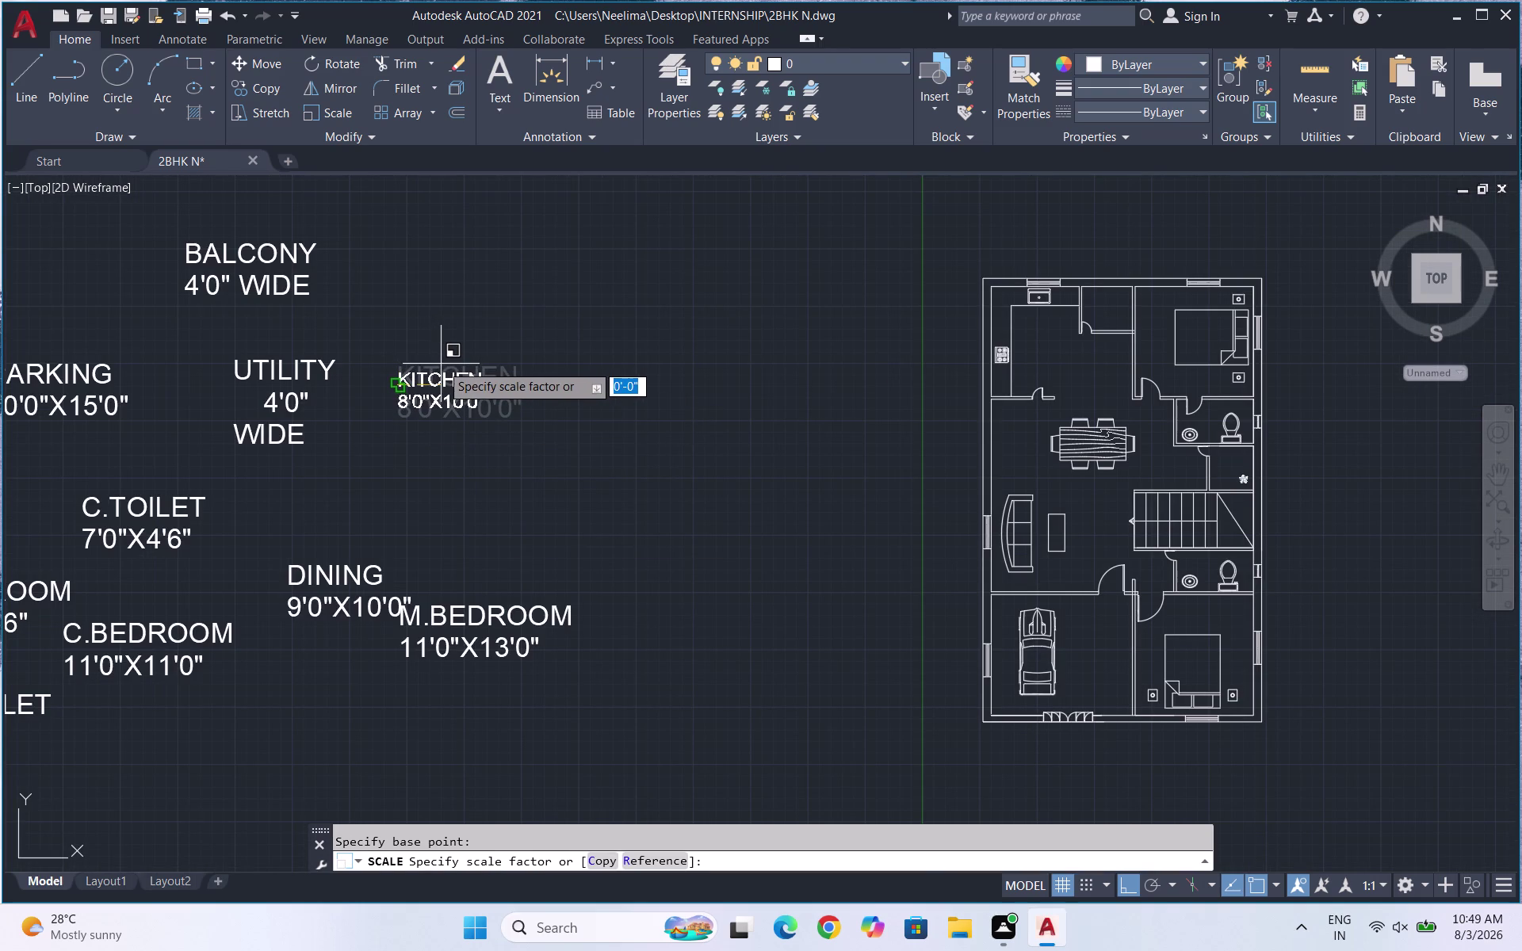
click(439, 363)
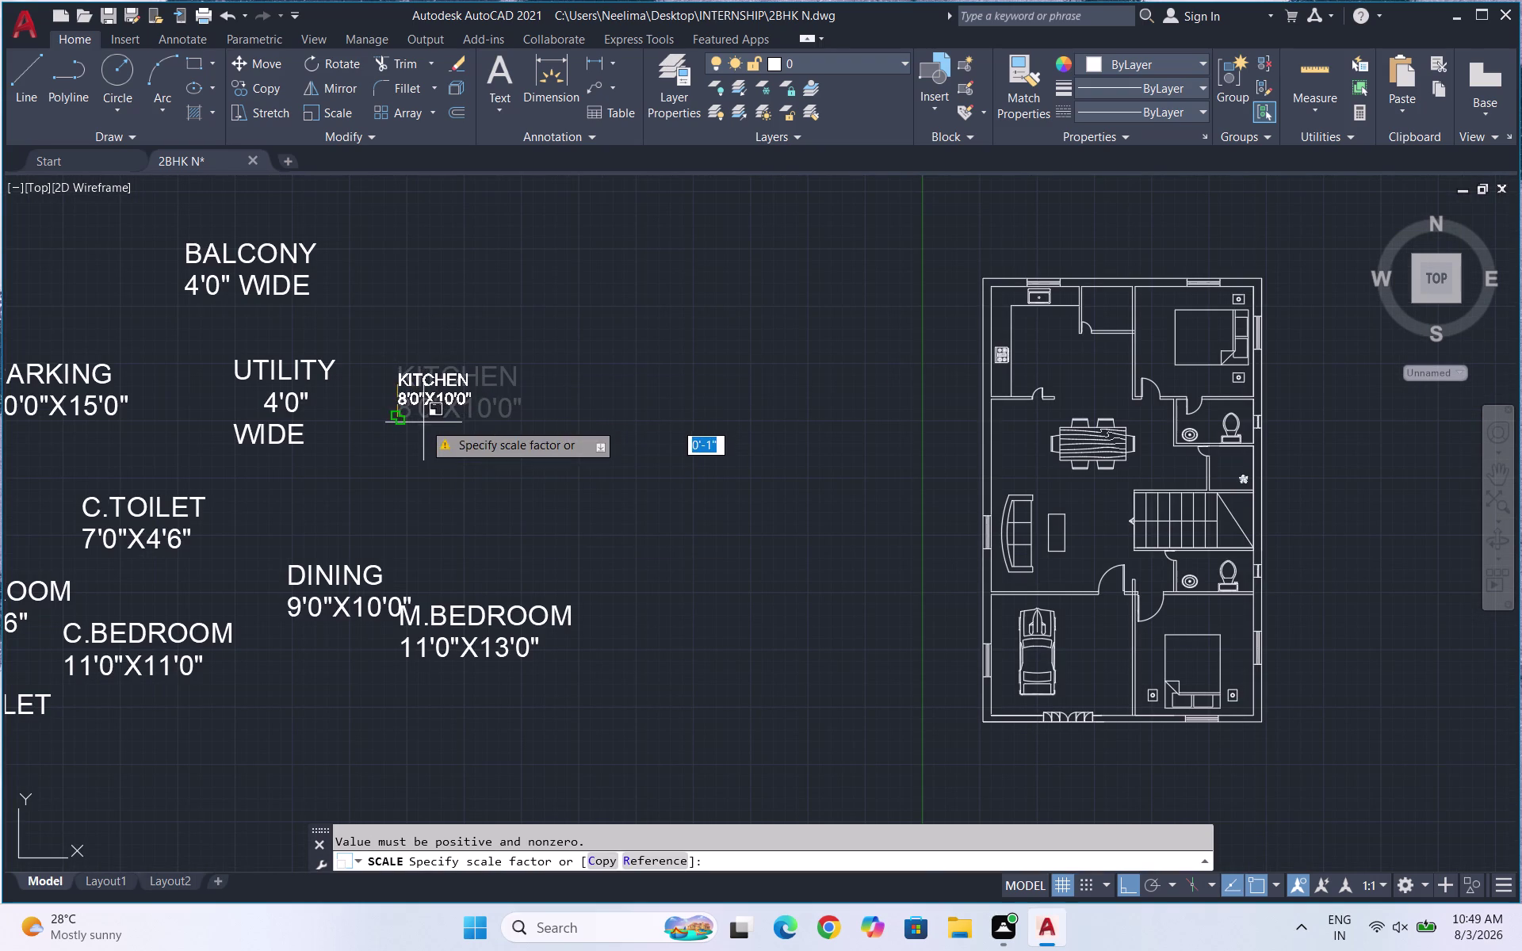
click(424, 422)
Move the KITCHEN label, with Ortho off, into the kitchen room.
click(457, 425)
click(393, 377)
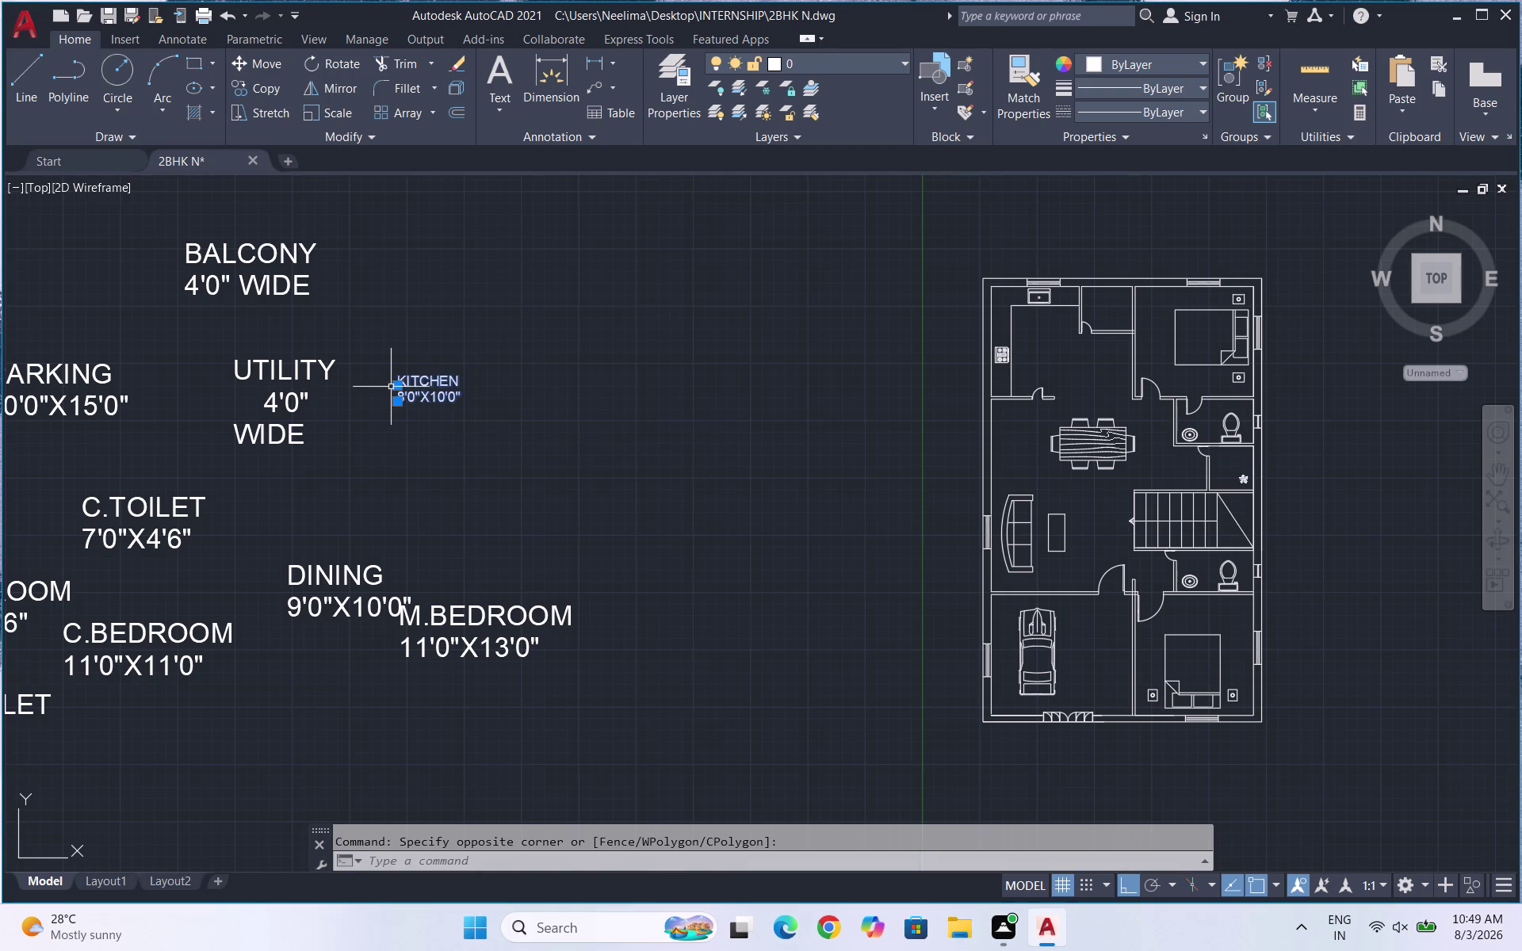
key(m)
key(Return)
click(417, 379)
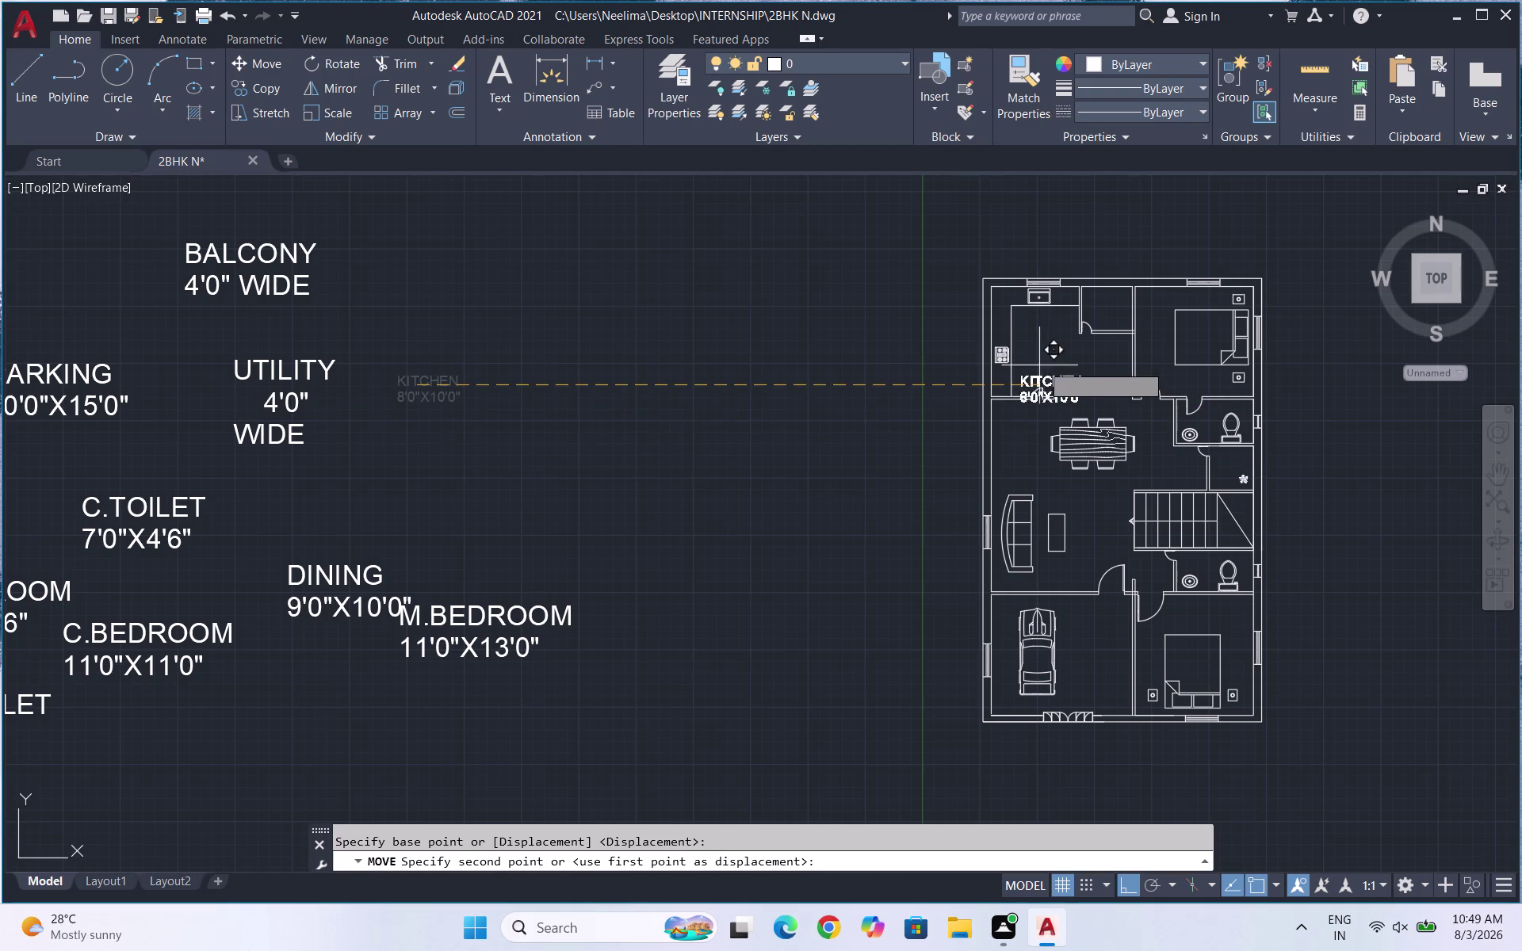
key(F8)
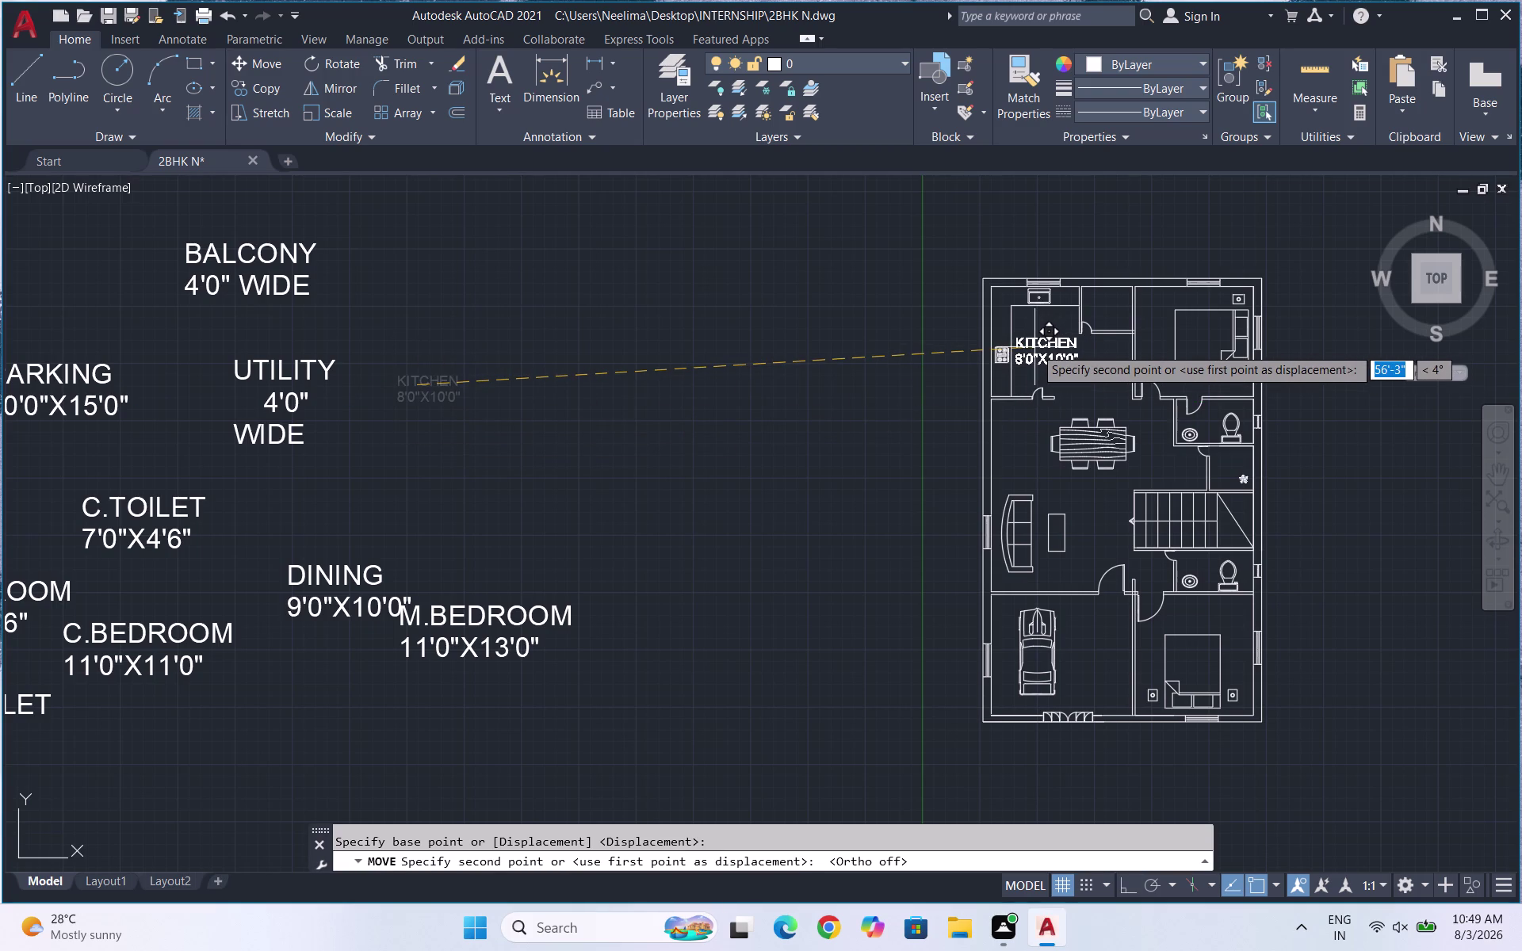
click(1034, 347)
Start scaling the UTILITY label, picking its base point.
drag(324, 464, 251, 436)
click(222, 350)
text(SC)
key(Return)
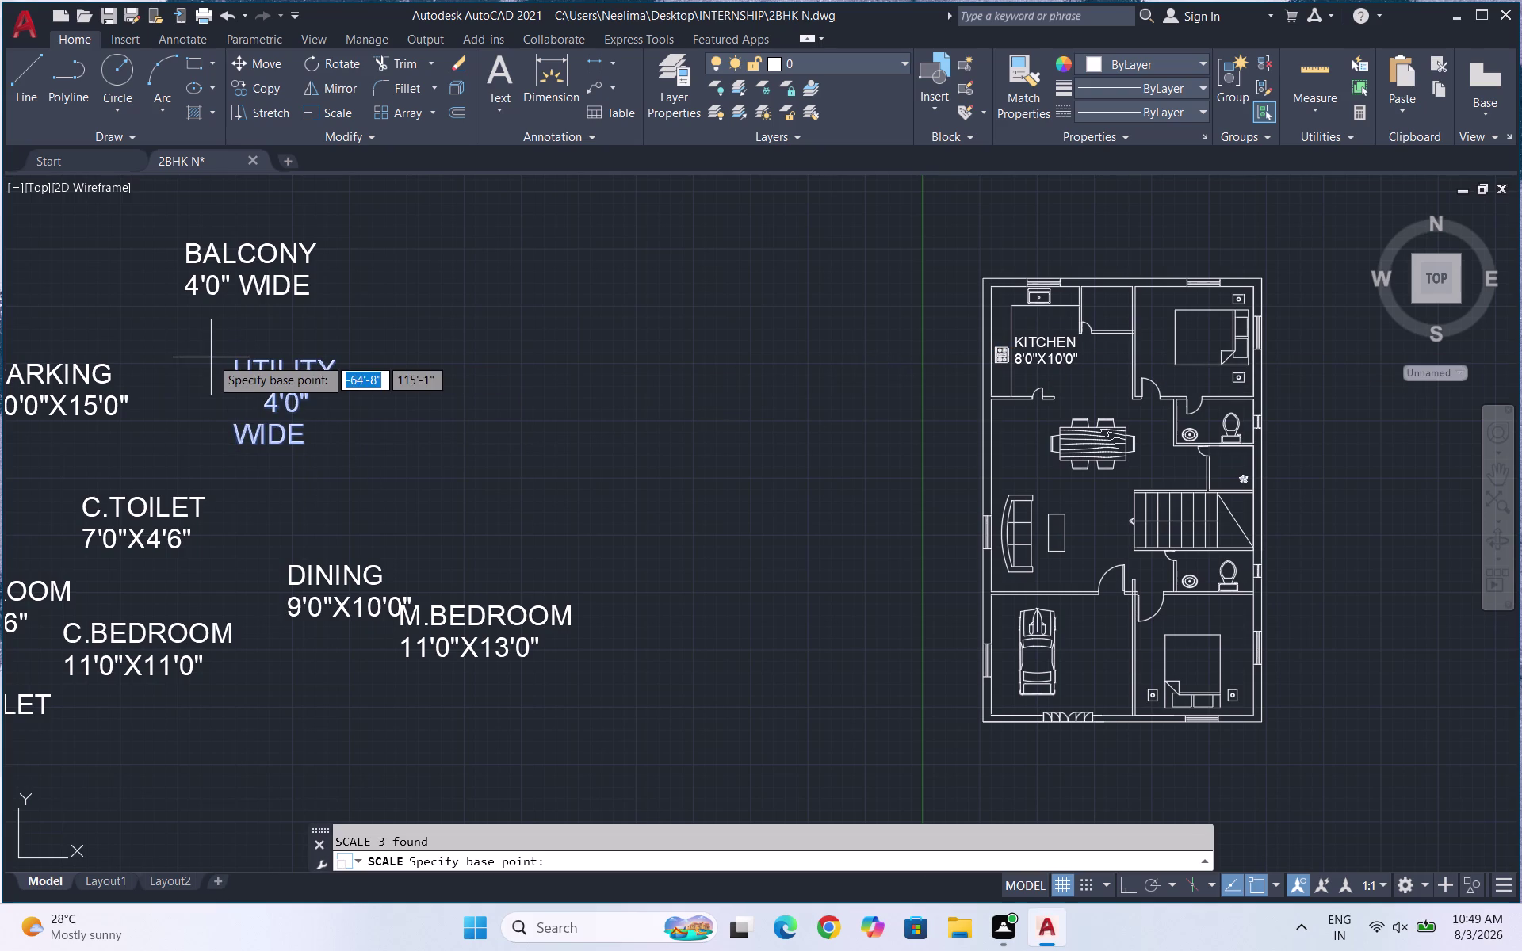
click(293, 420)
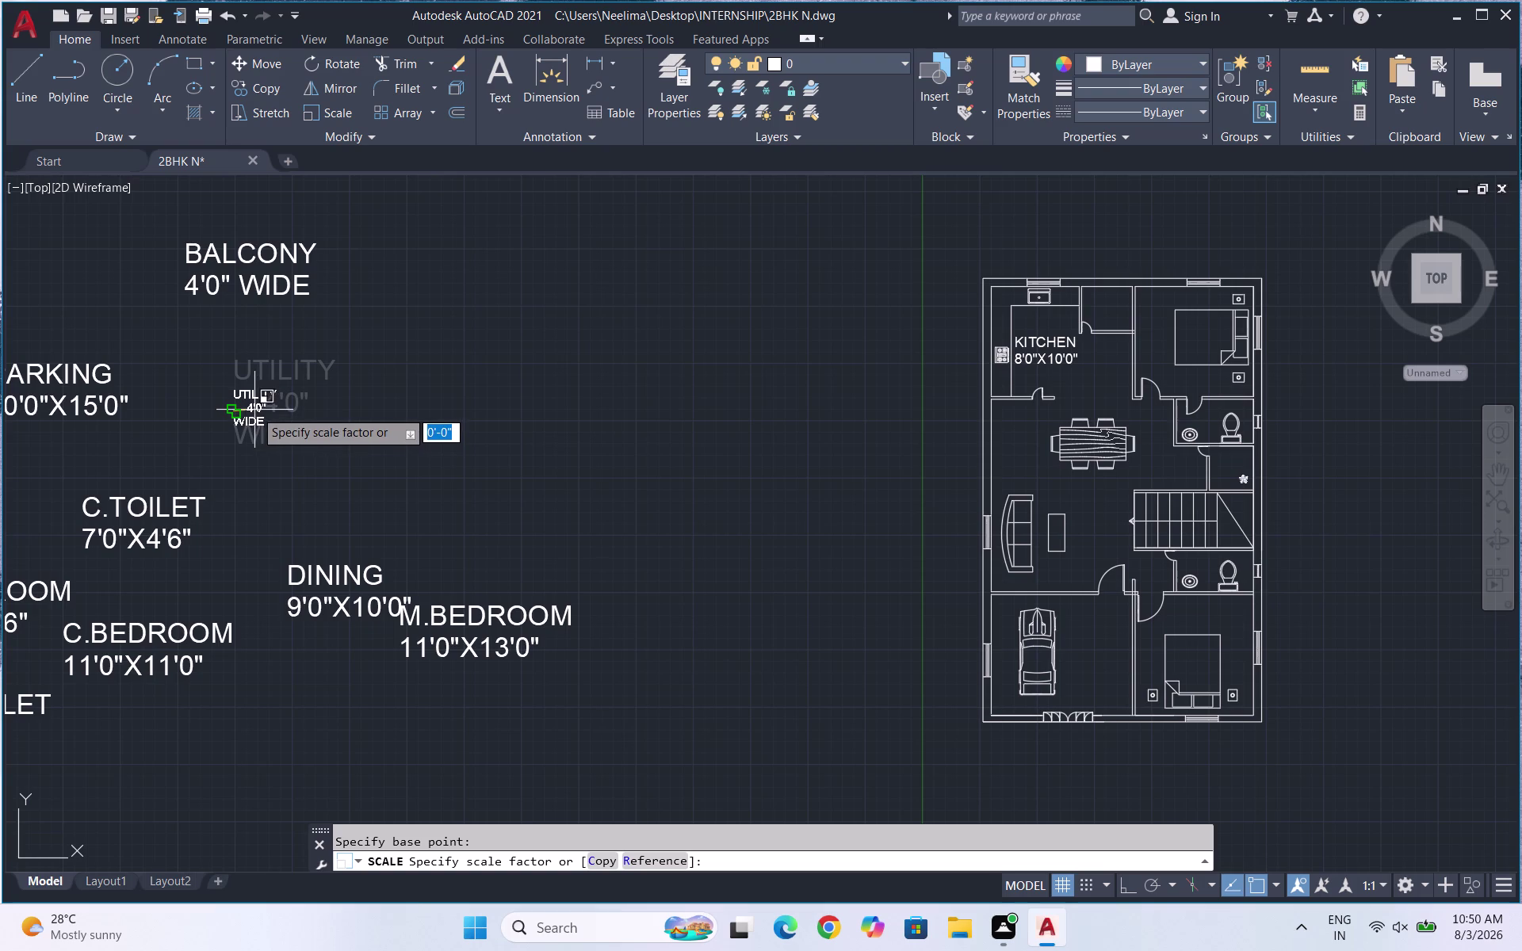
Move the UTILITY 4'0" WIDE label into the utility room.
click(252, 402)
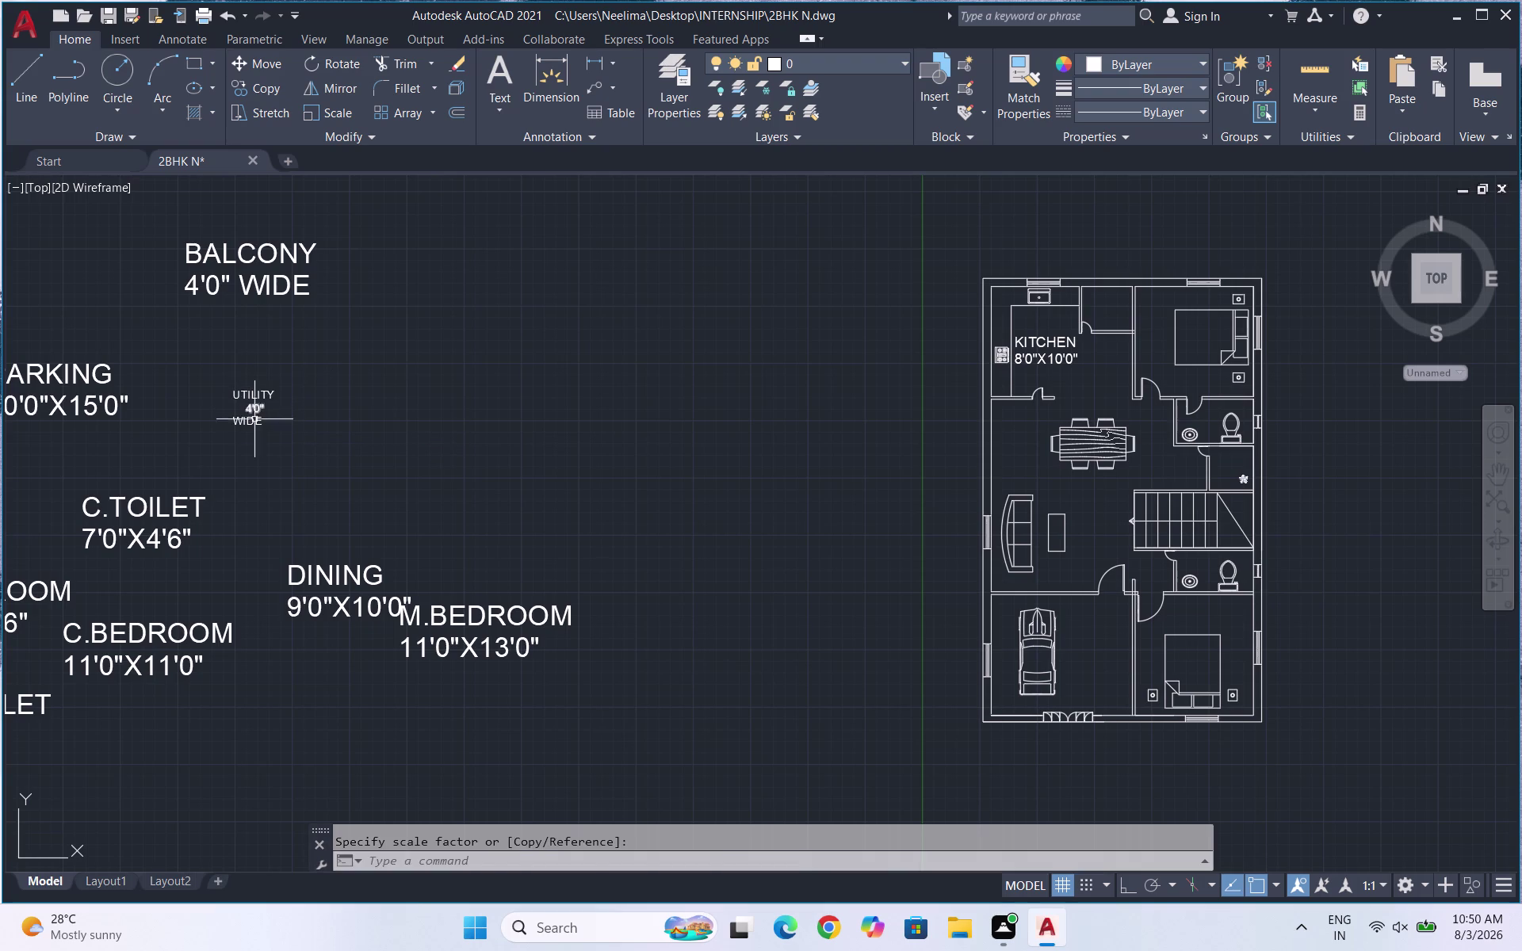
drag(272, 442, 234, 393)
click(221, 374)
key(m)
key(Return)
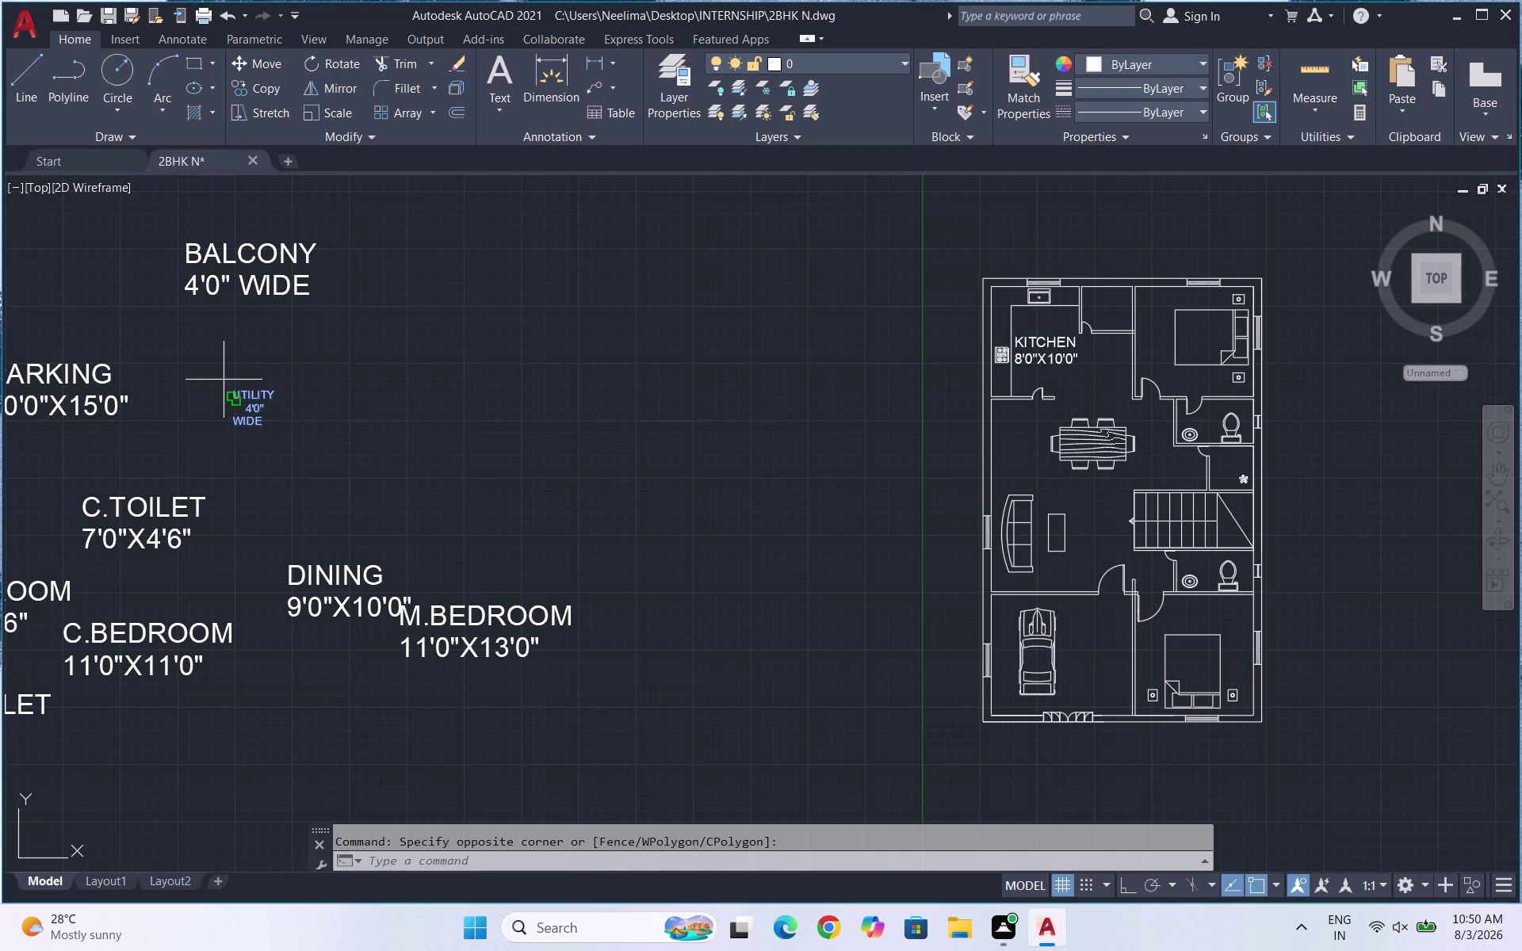
click(253, 395)
scroll(up, 3)
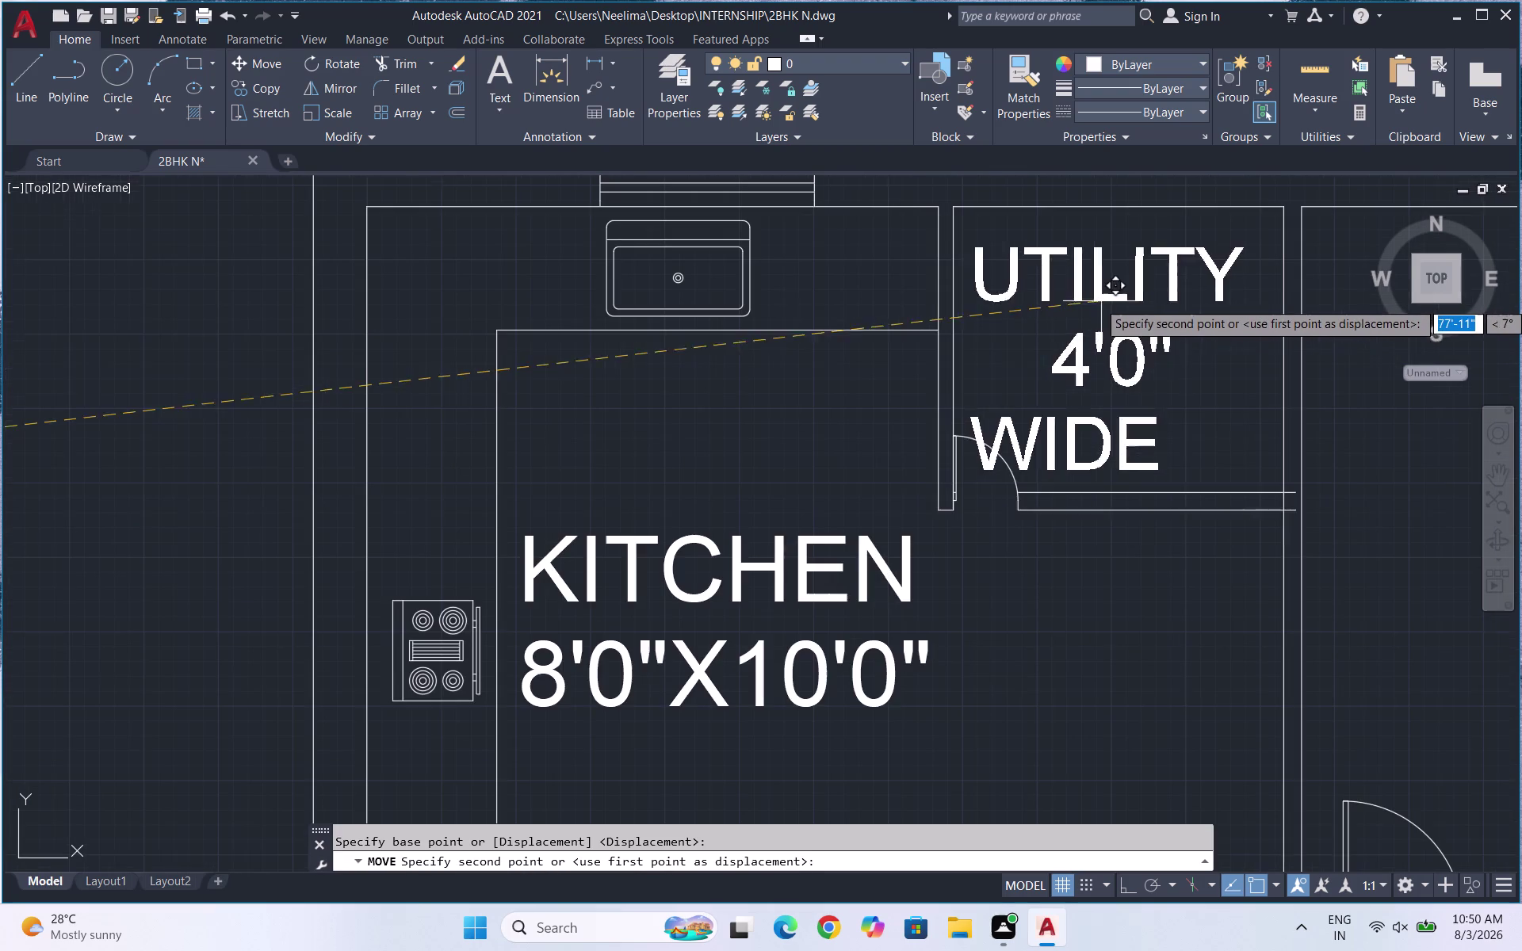
click(1147, 290)
Try nudging the UTILITY label into position, then undo that move.
drag(1223, 406, 1141, 353)
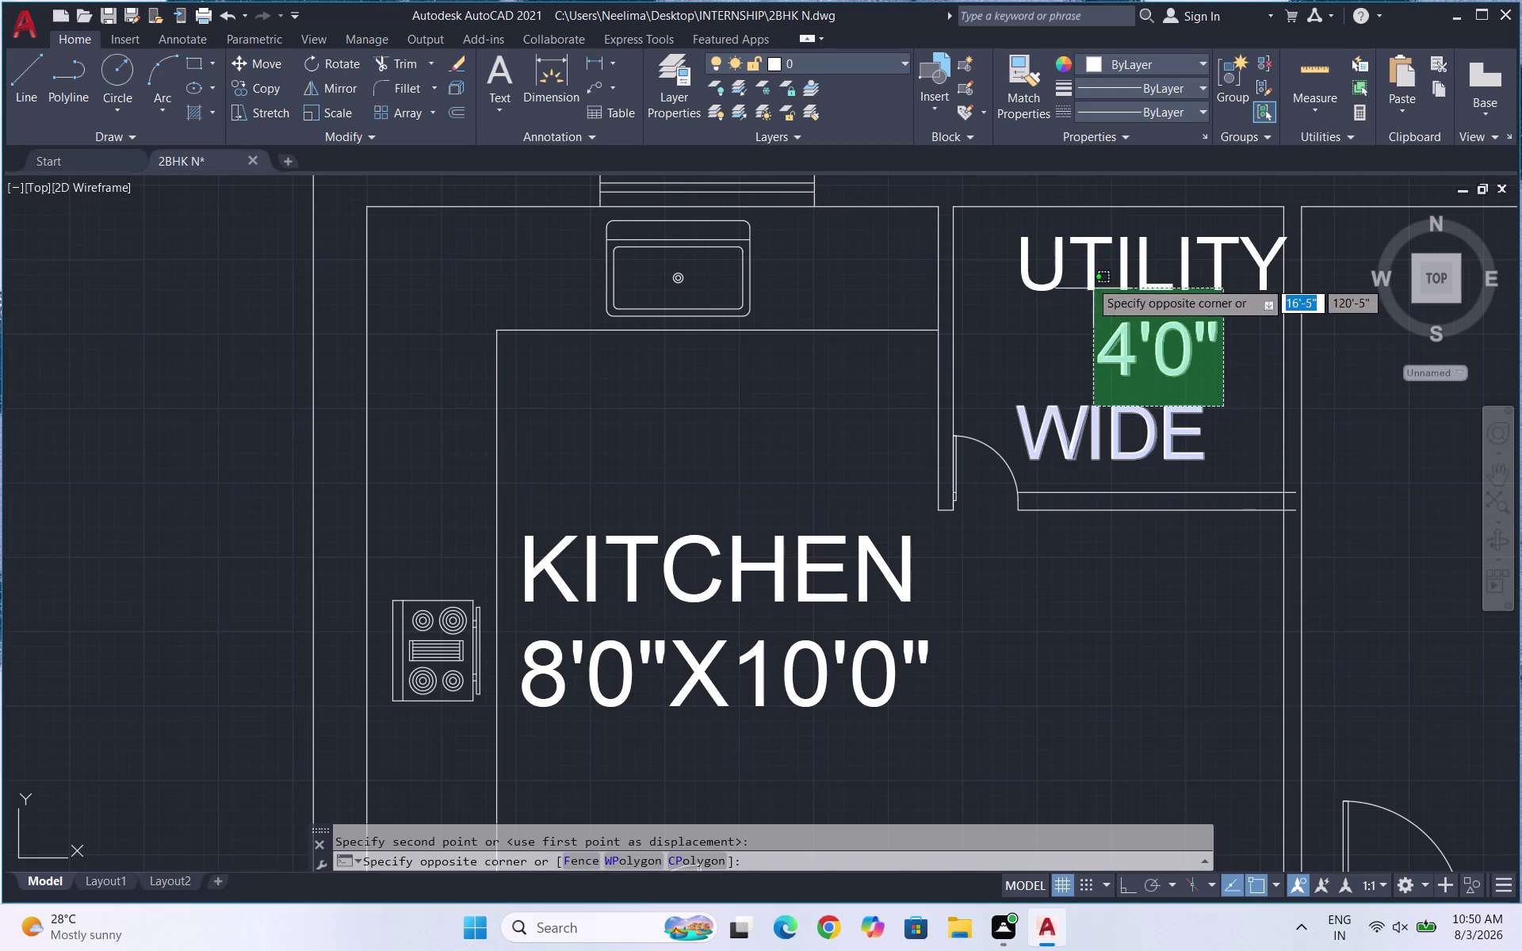
click(1072, 262)
key(m)
key(Return)
drag(1154, 387, 1141, 372)
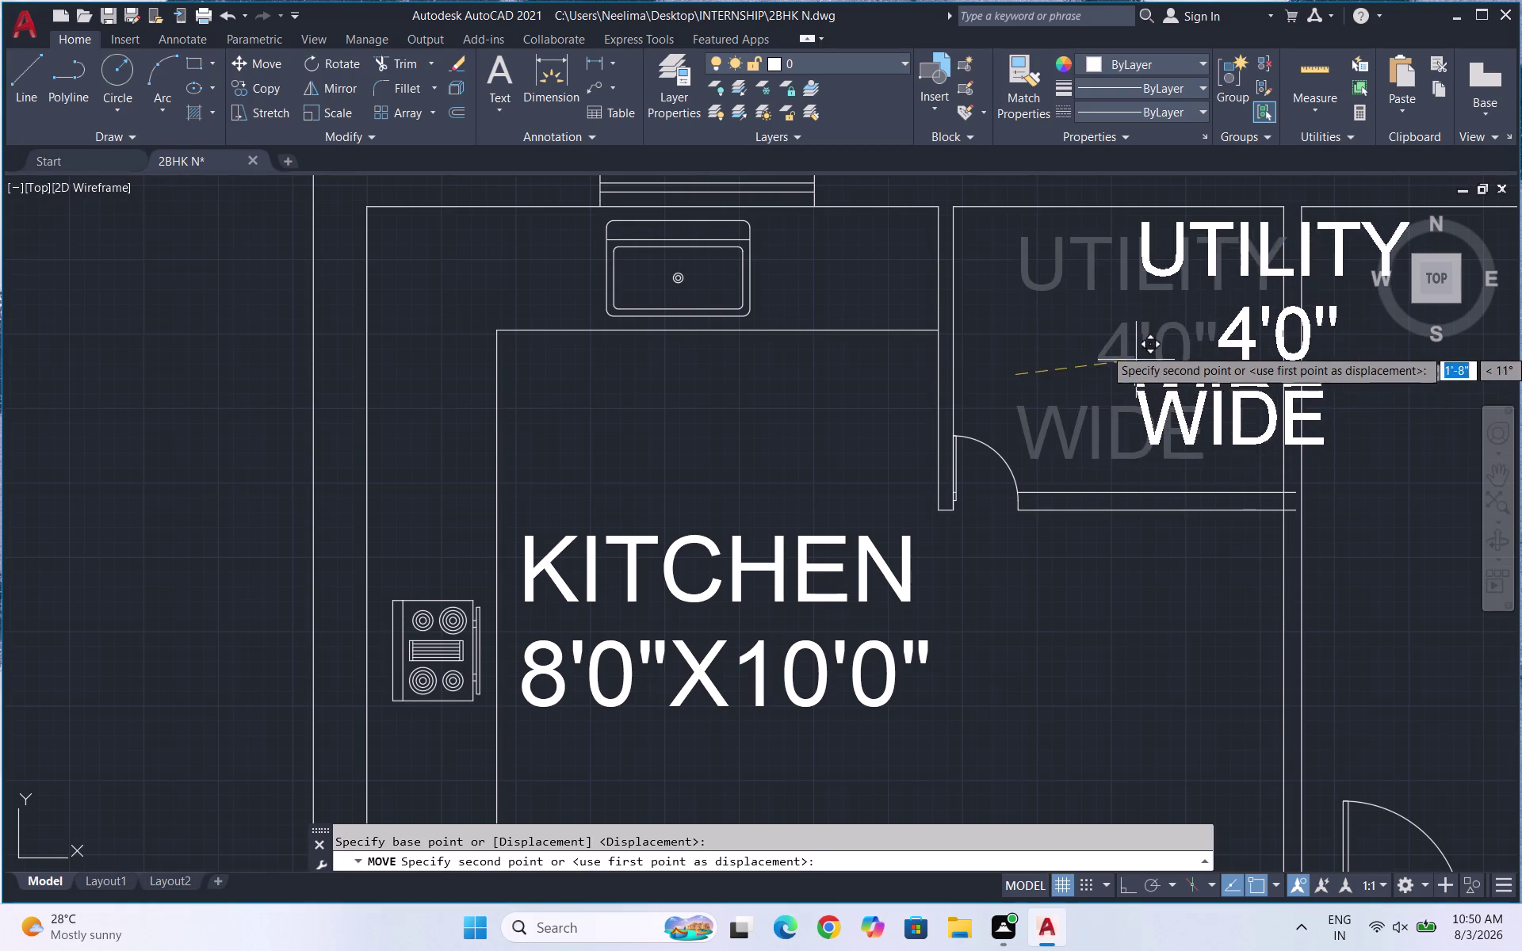
key(space)
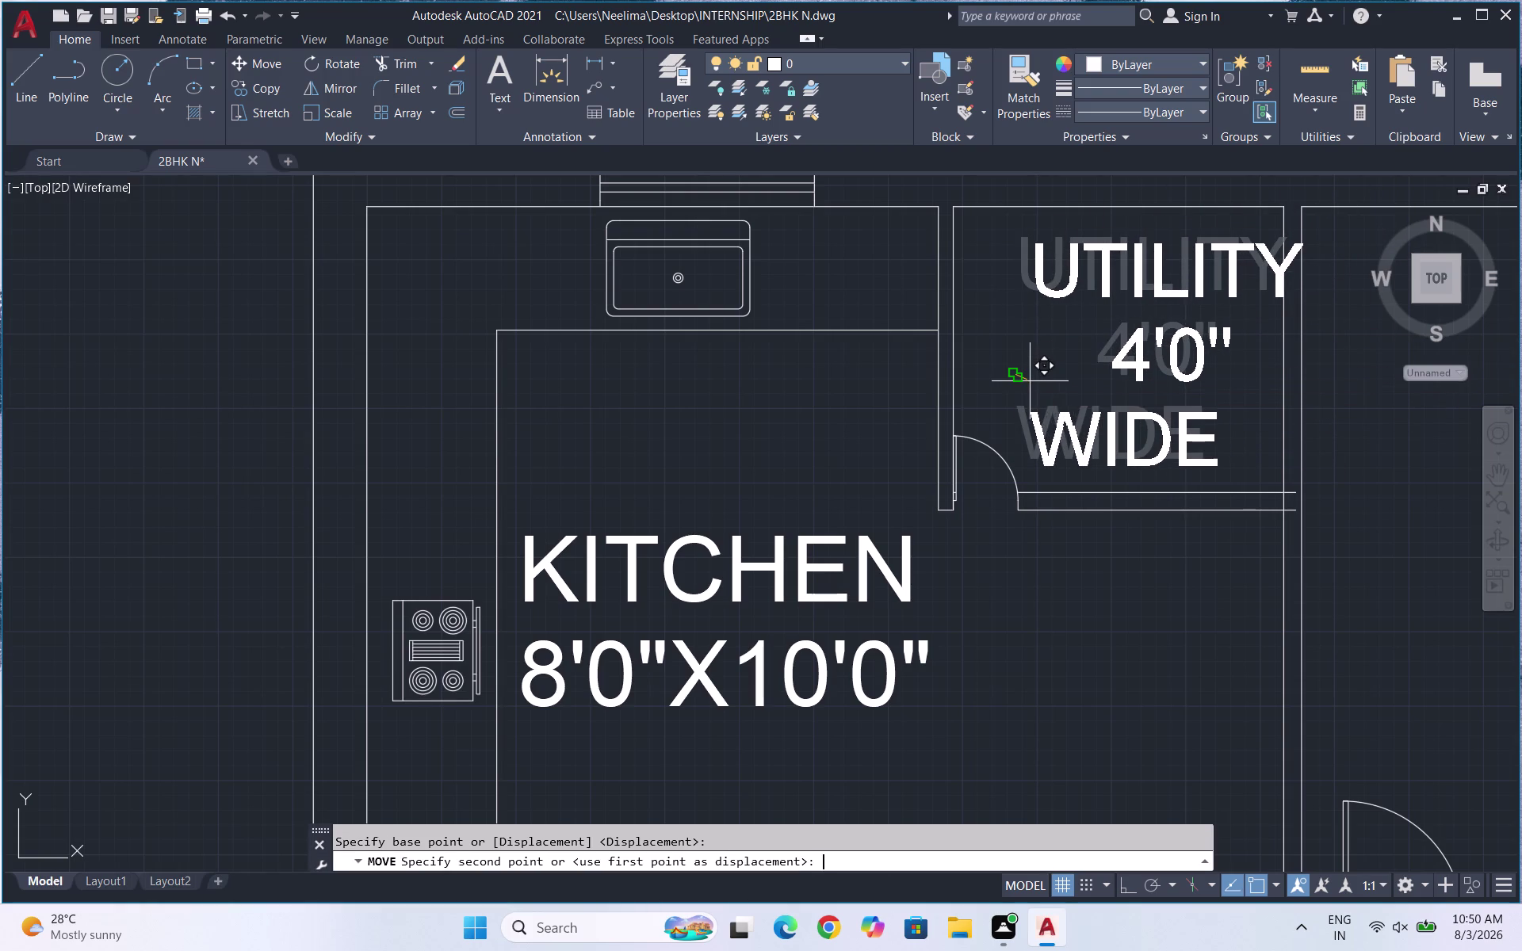
key(ctrl+z)
Scale the three-line UTILITY label down to fit inside the room.
drag(1160, 440, 1074, 377)
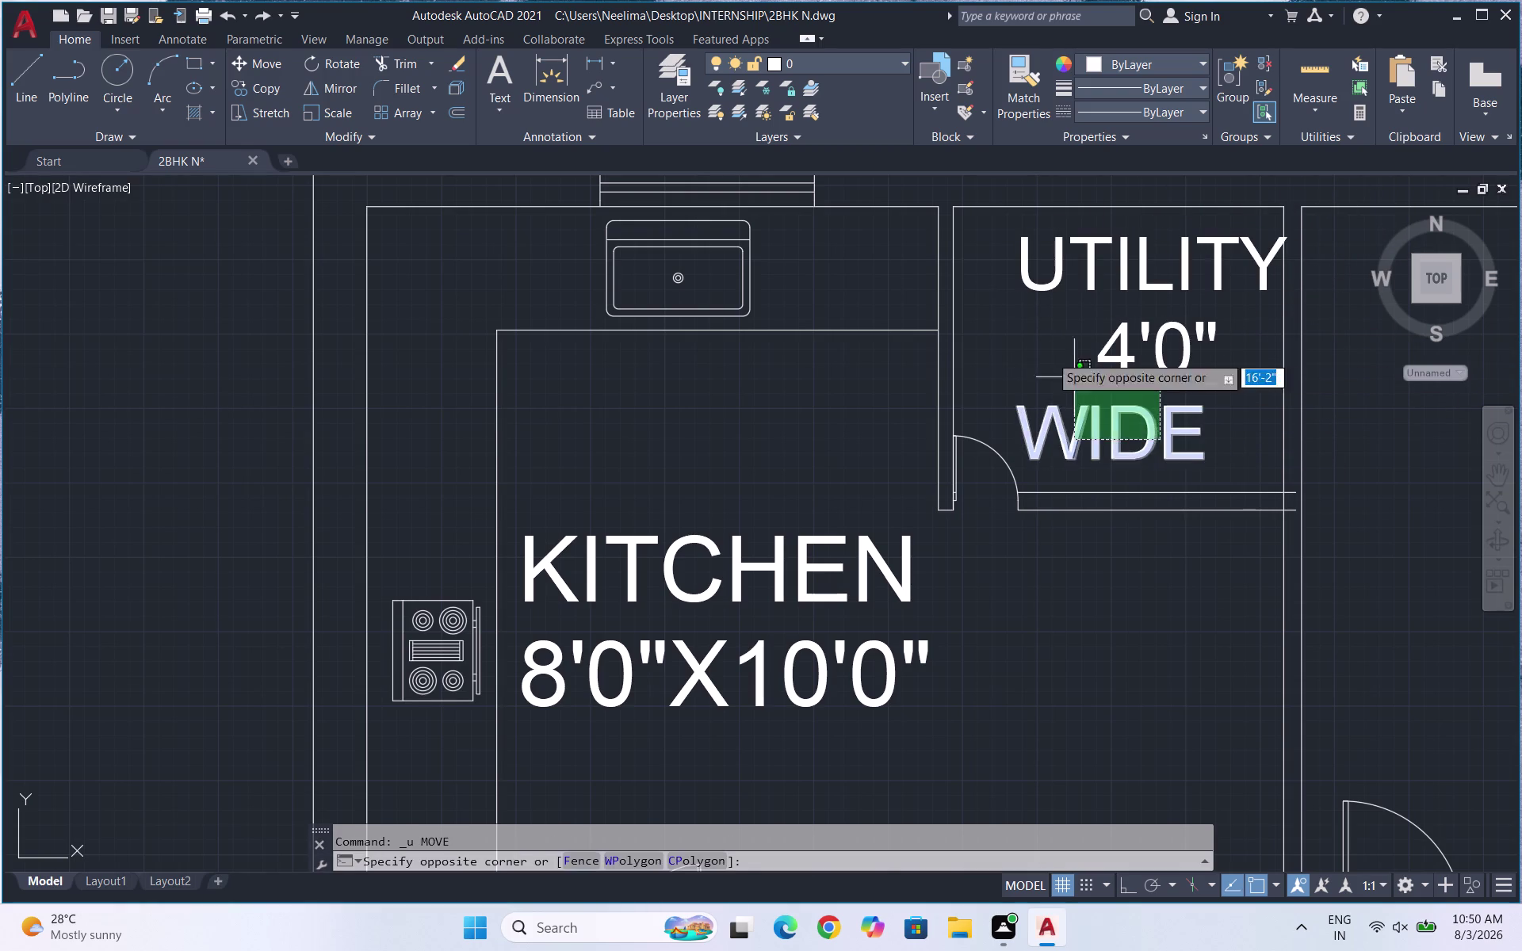
click(1030, 323)
drag(1124, 306, 1104, 297)
click(1033, 263)
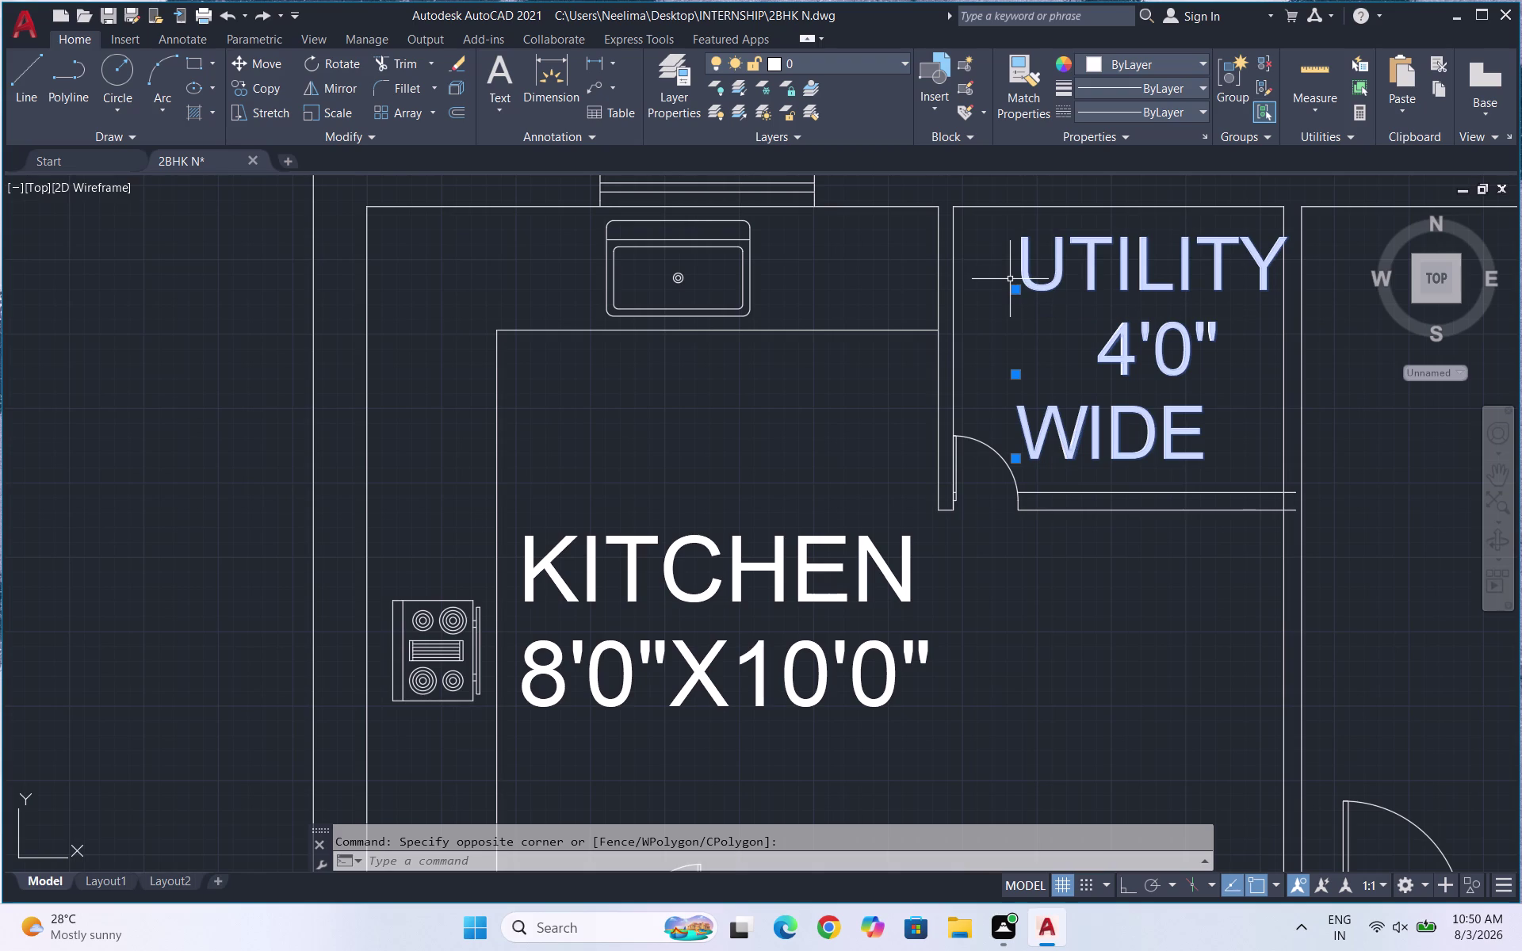
text(SC)
key(Return)
click(1182, 377)
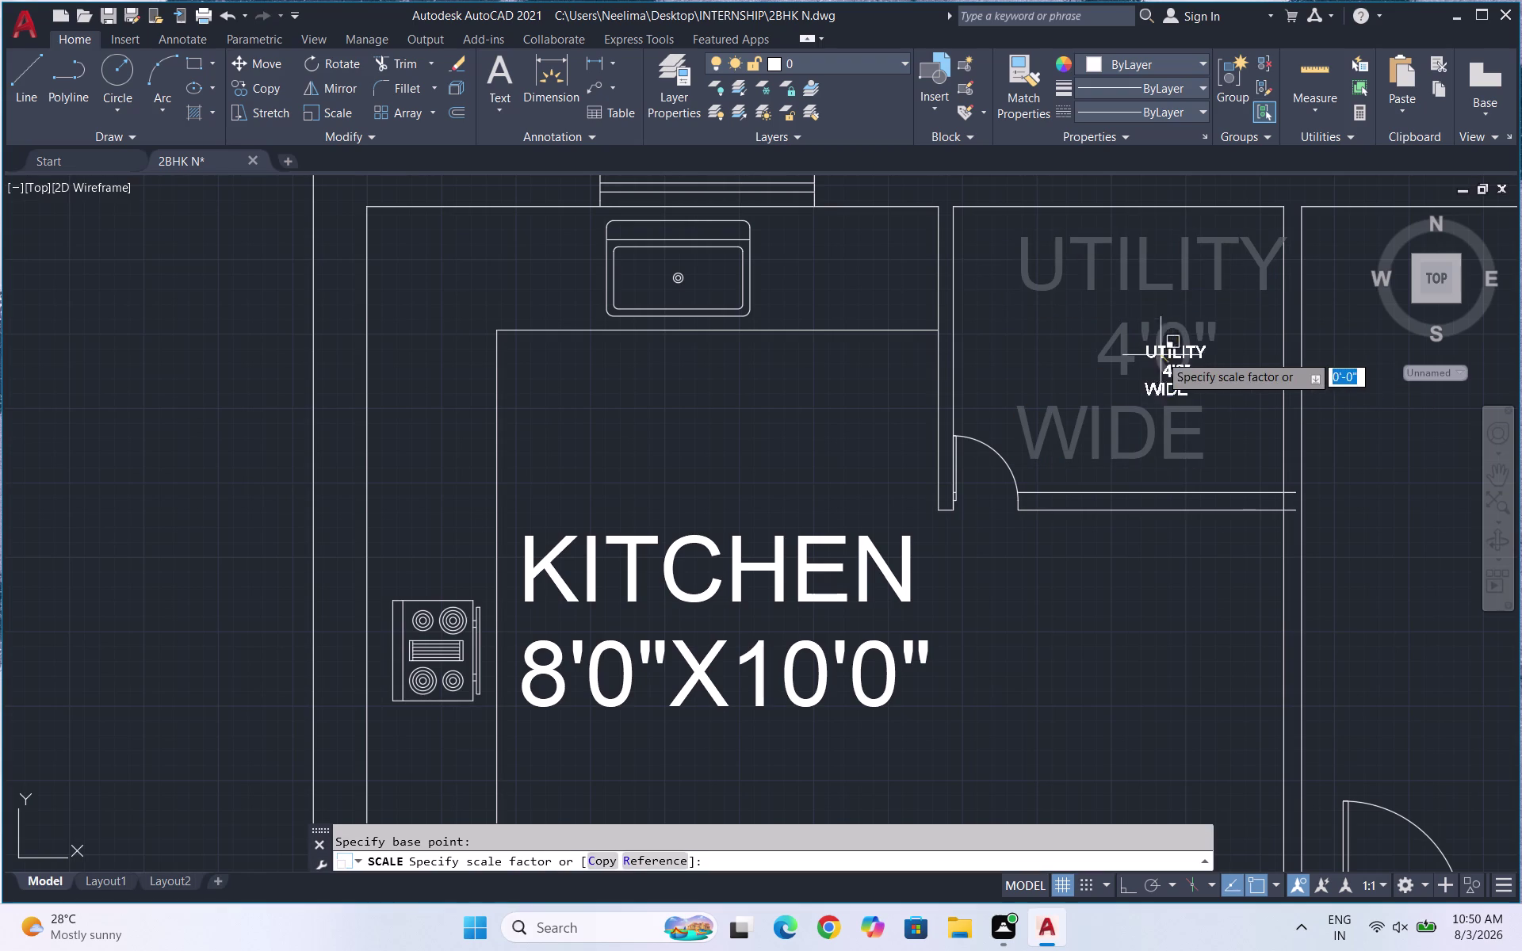
click(1135, 324)
Reposition the shrunken UTILITY label inside the utility area beside the kitchen.
drag(1210, 415, 1077, 322)
click(1015, 256)
key(m)
key(Return)
click(1147, 362)
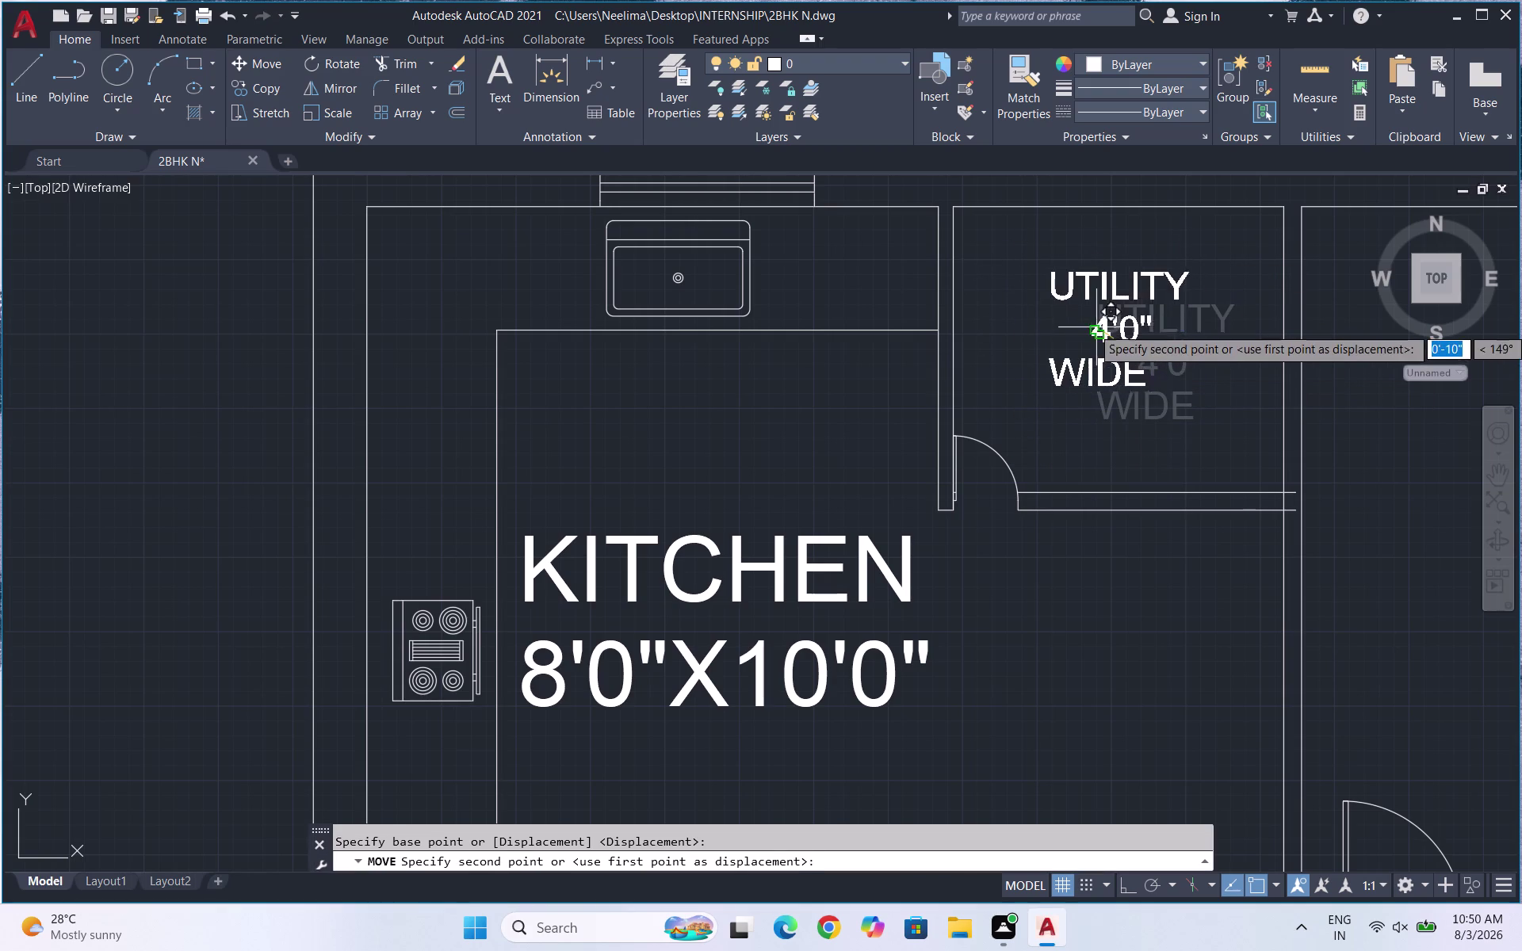
click(1109, 328)
scroll(down, 3)
scroll(down, 3)
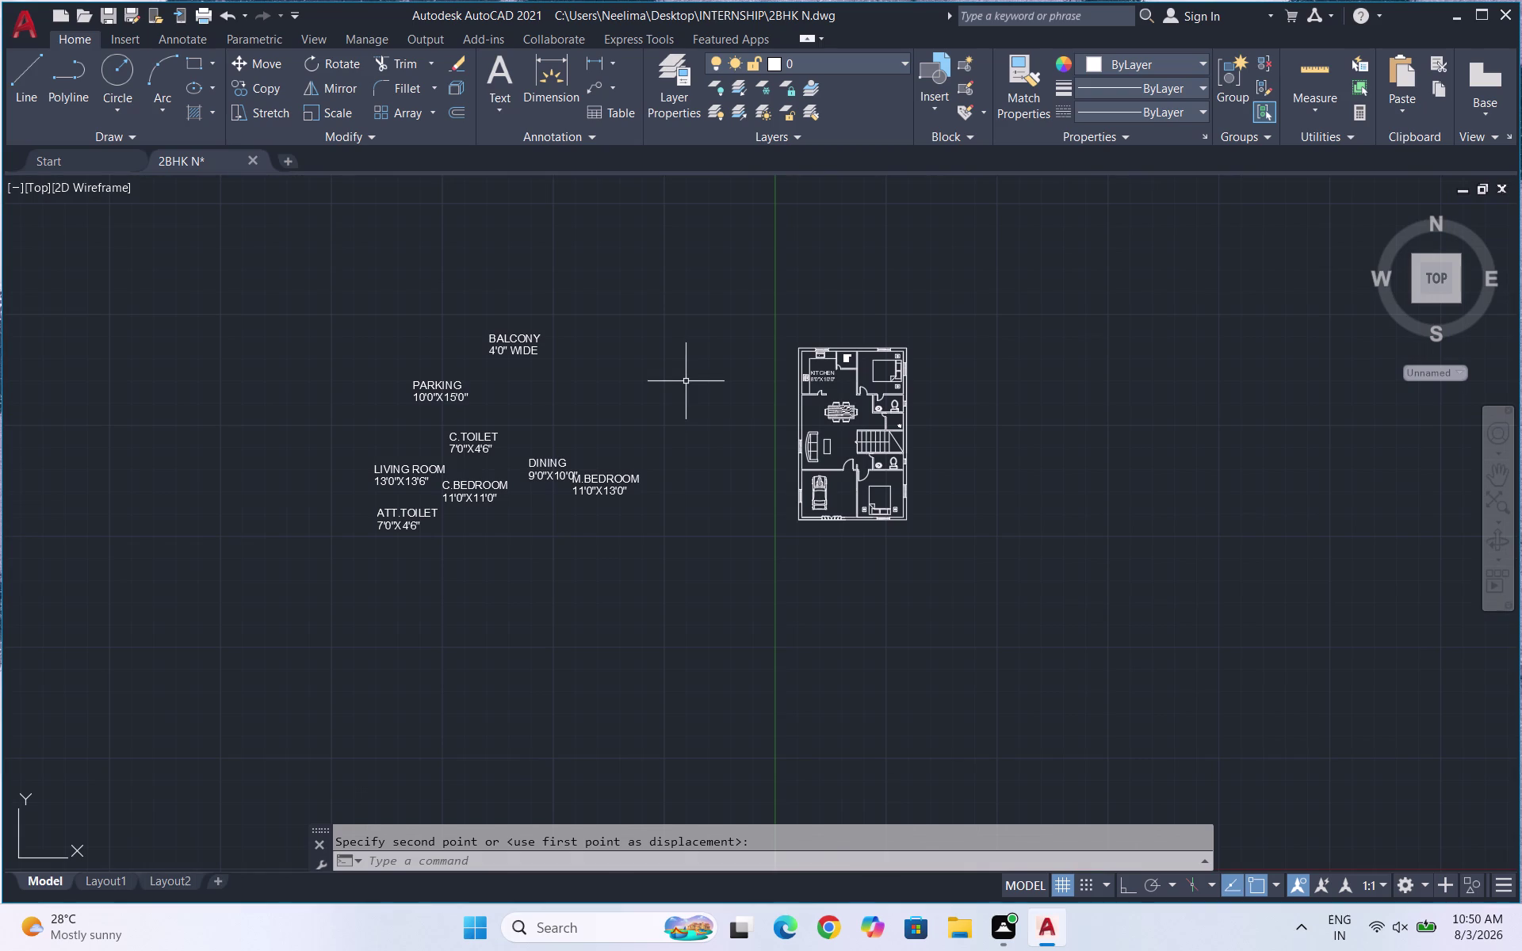
Scale down the two-line M.BEDROOM 11'0"X13'0" label with SC.
scroll(up, 3)
drag(698, 596, 609, 546)
drag(563, 492, 560, 483)
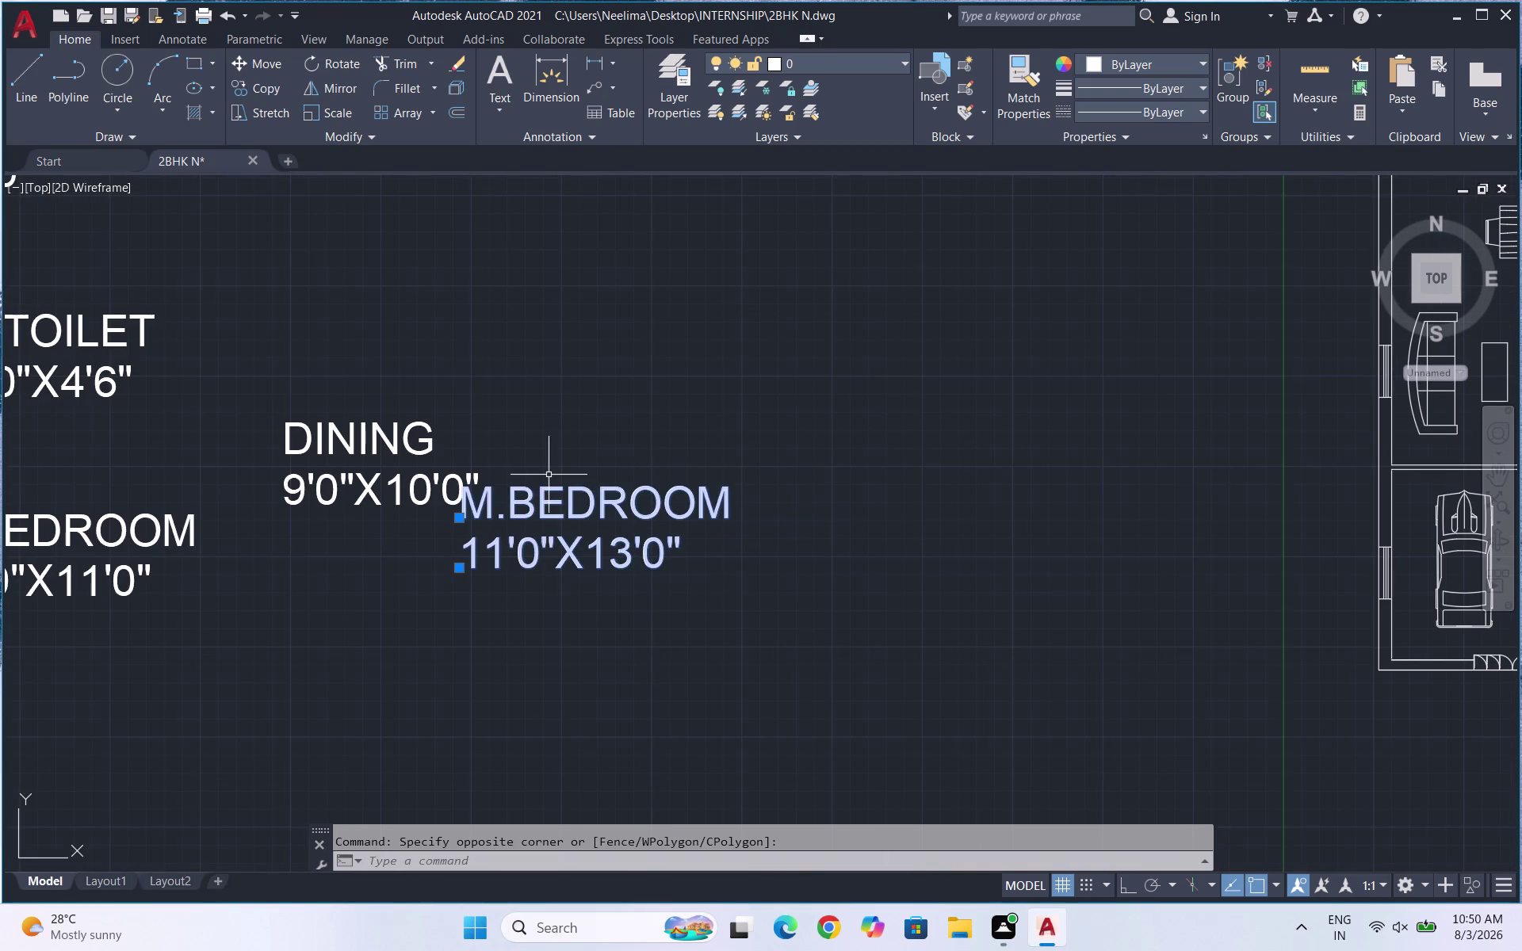
text(SC)
key(Return)
click(659, 573)
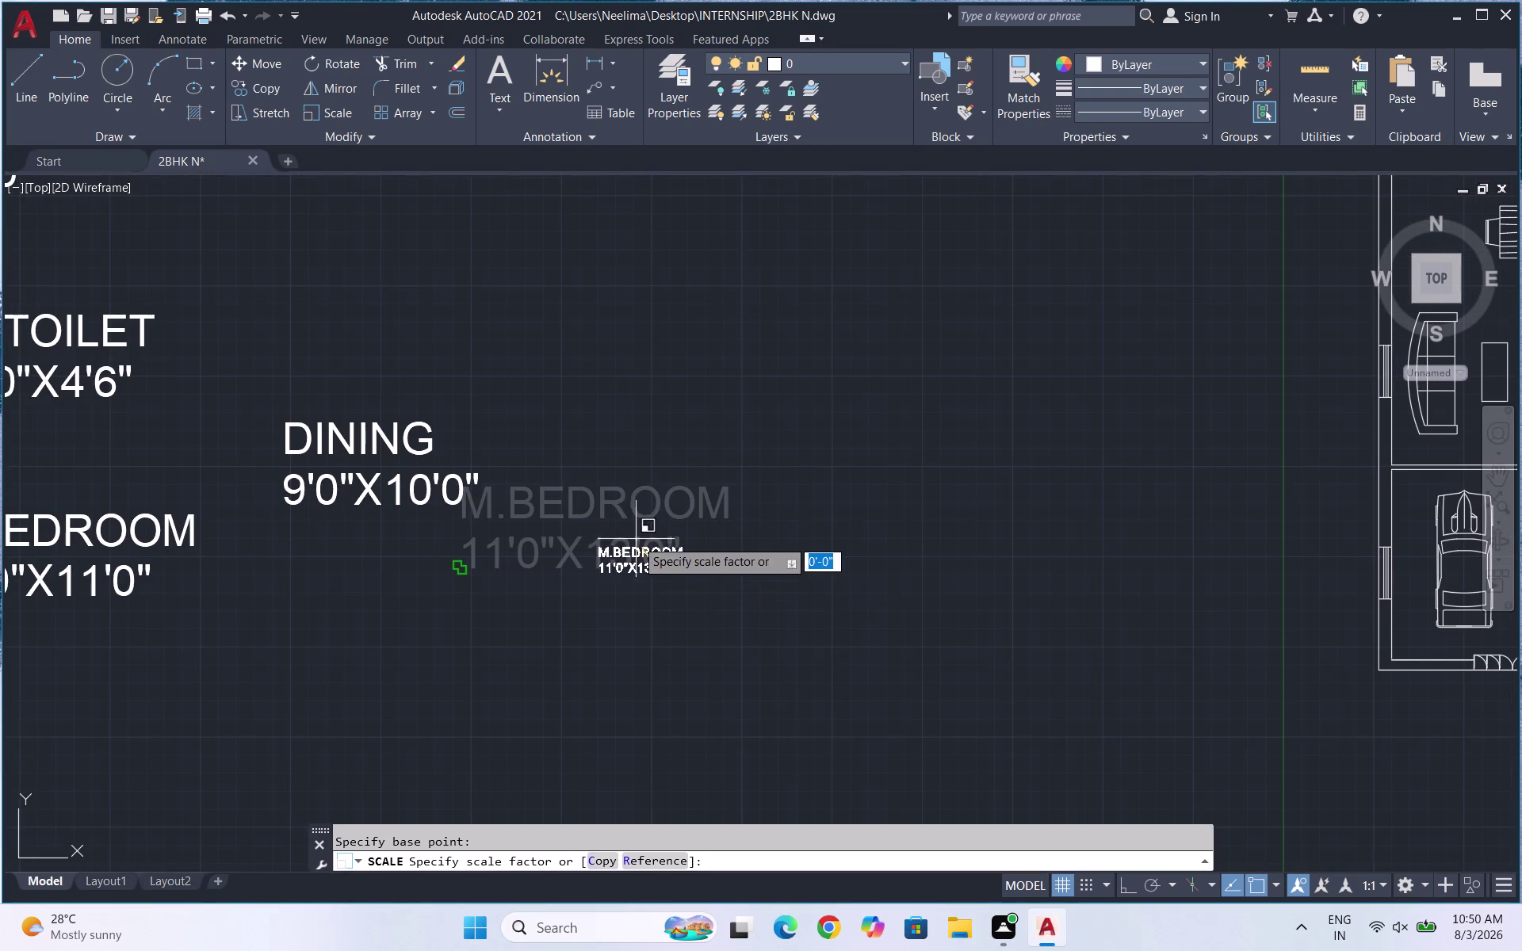
click(631, 512)
Move the shrunken M.BEDROOM label into the master bedroom.
drag(696, 598, 597, 538)
click(575, 524)
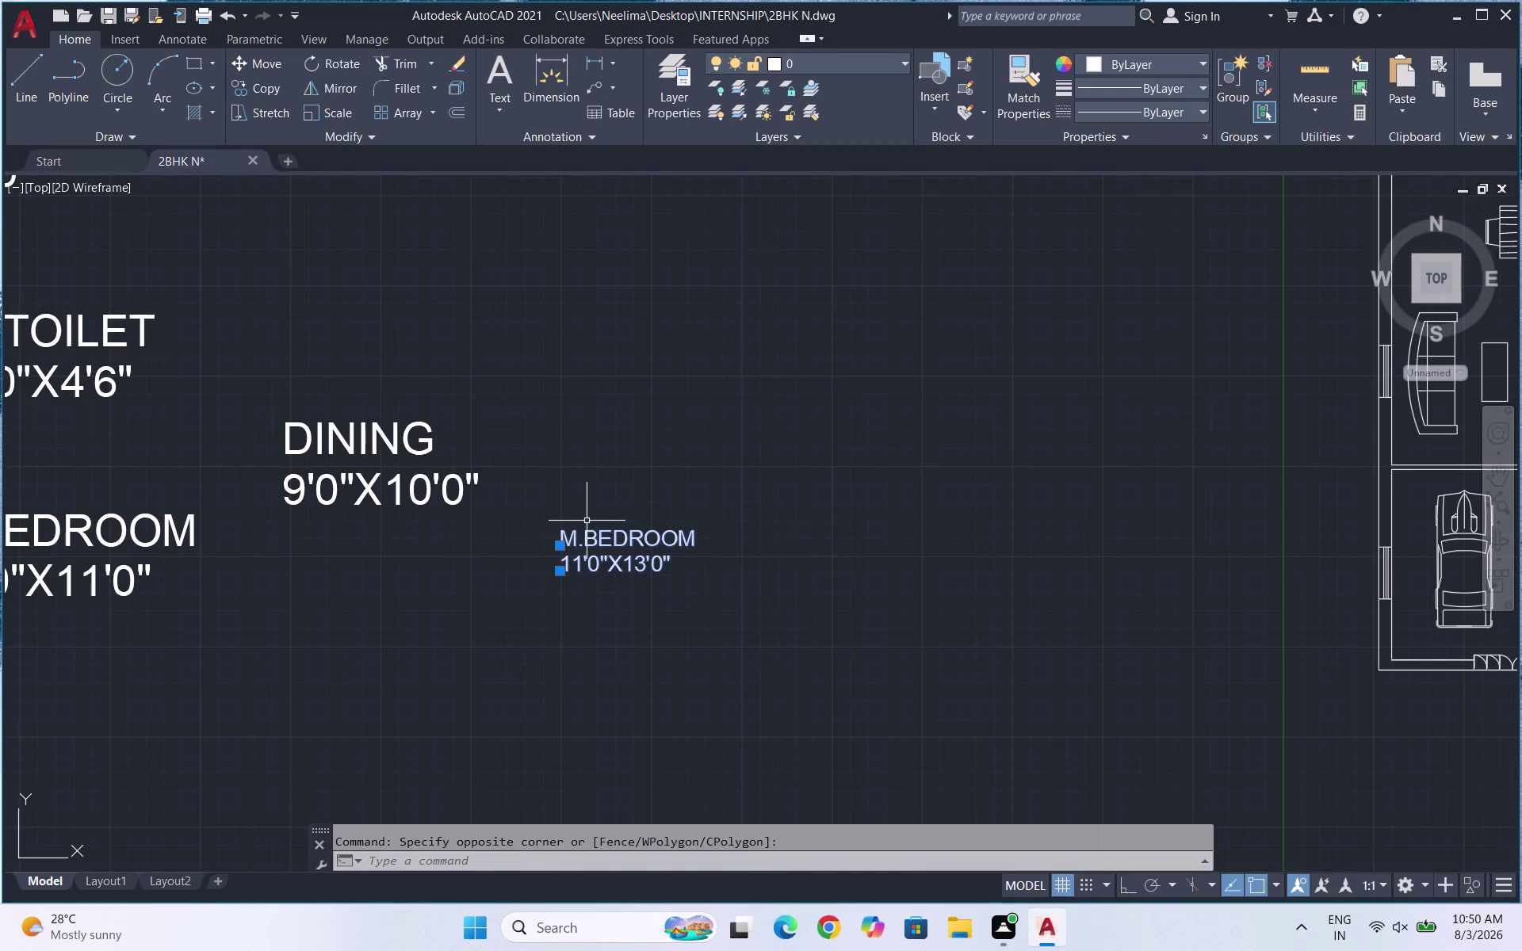
key(m)
key(Return)
click(593, 530)
scroll(down, 3)
scroll(up, 3)
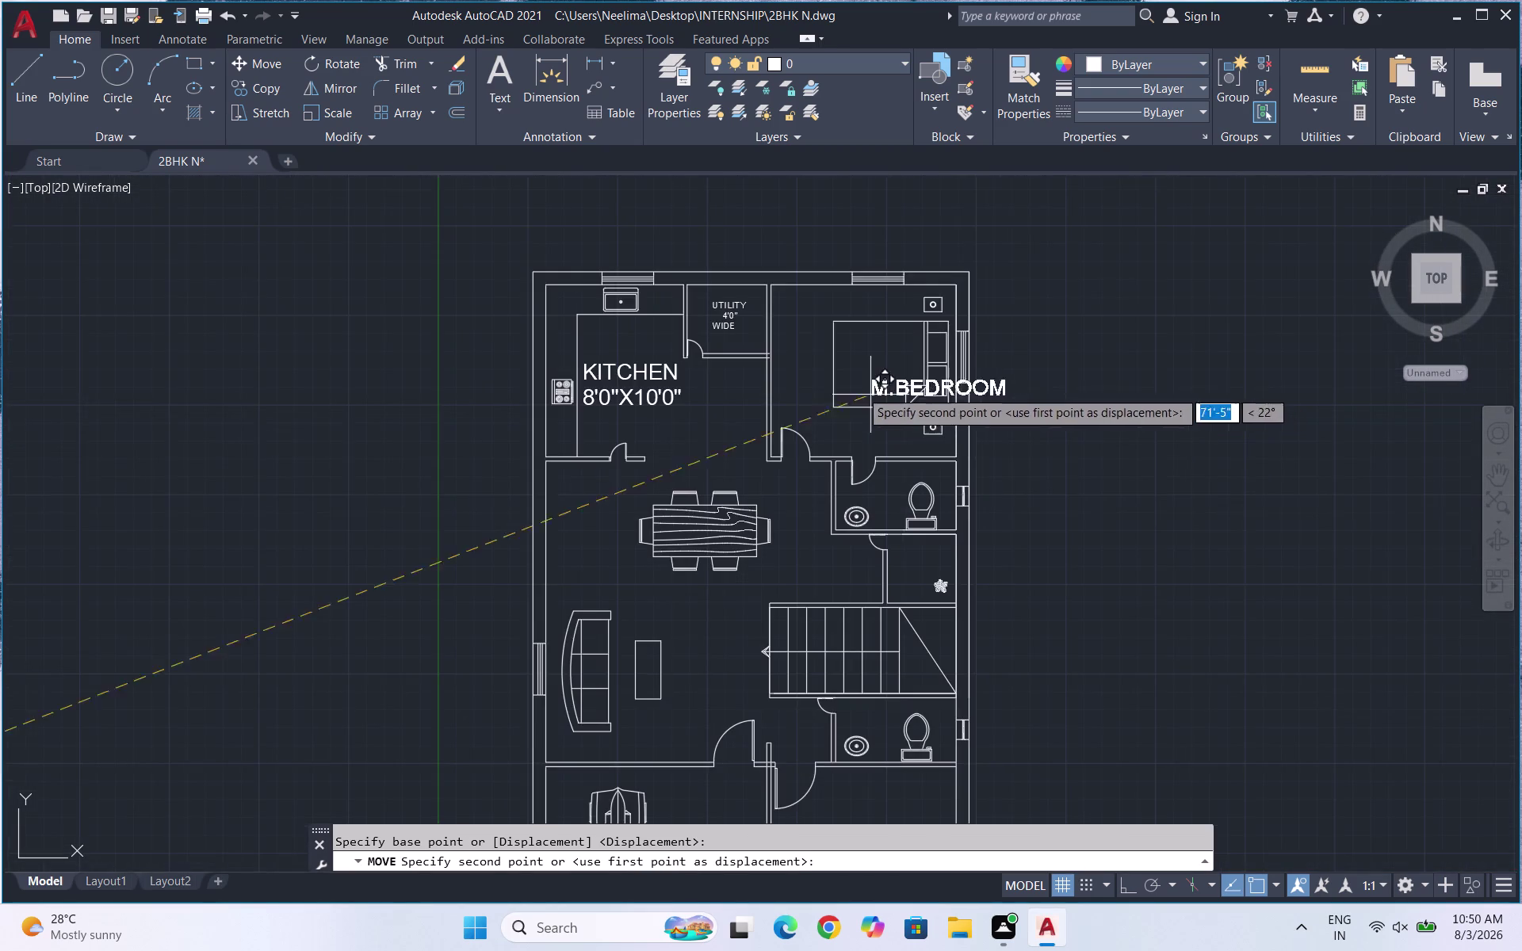
scroll(up, 3)
click(823, 482)
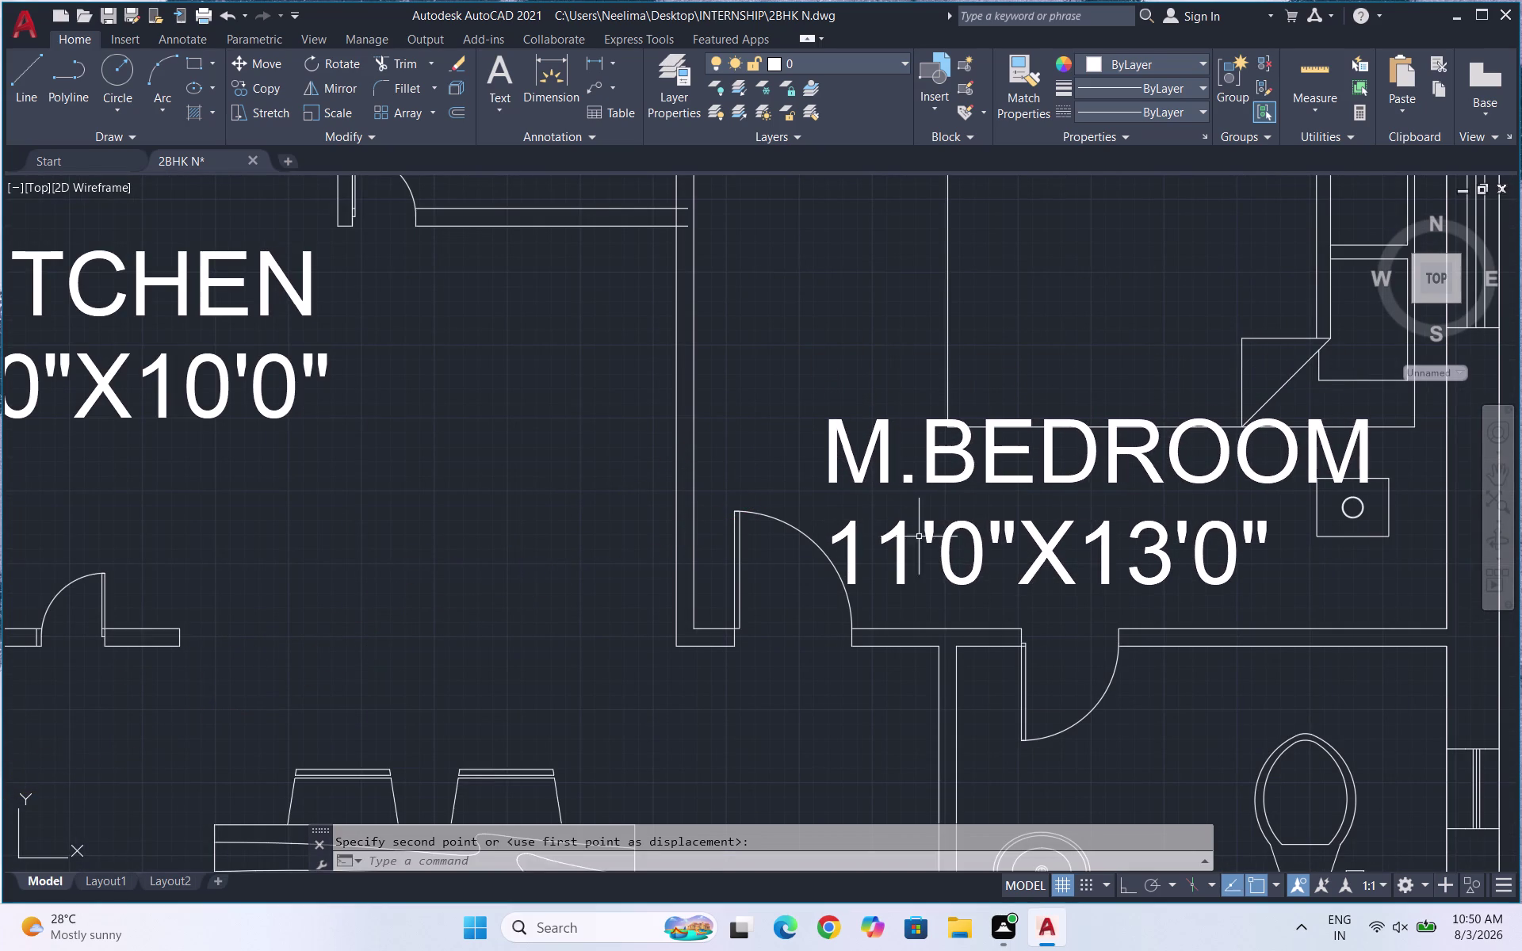
Scale the M.BEDROOM label down again so it fits within the room.
drag(1018, 569, 974, 525)
click(836, 431)
key(s)
key(c)
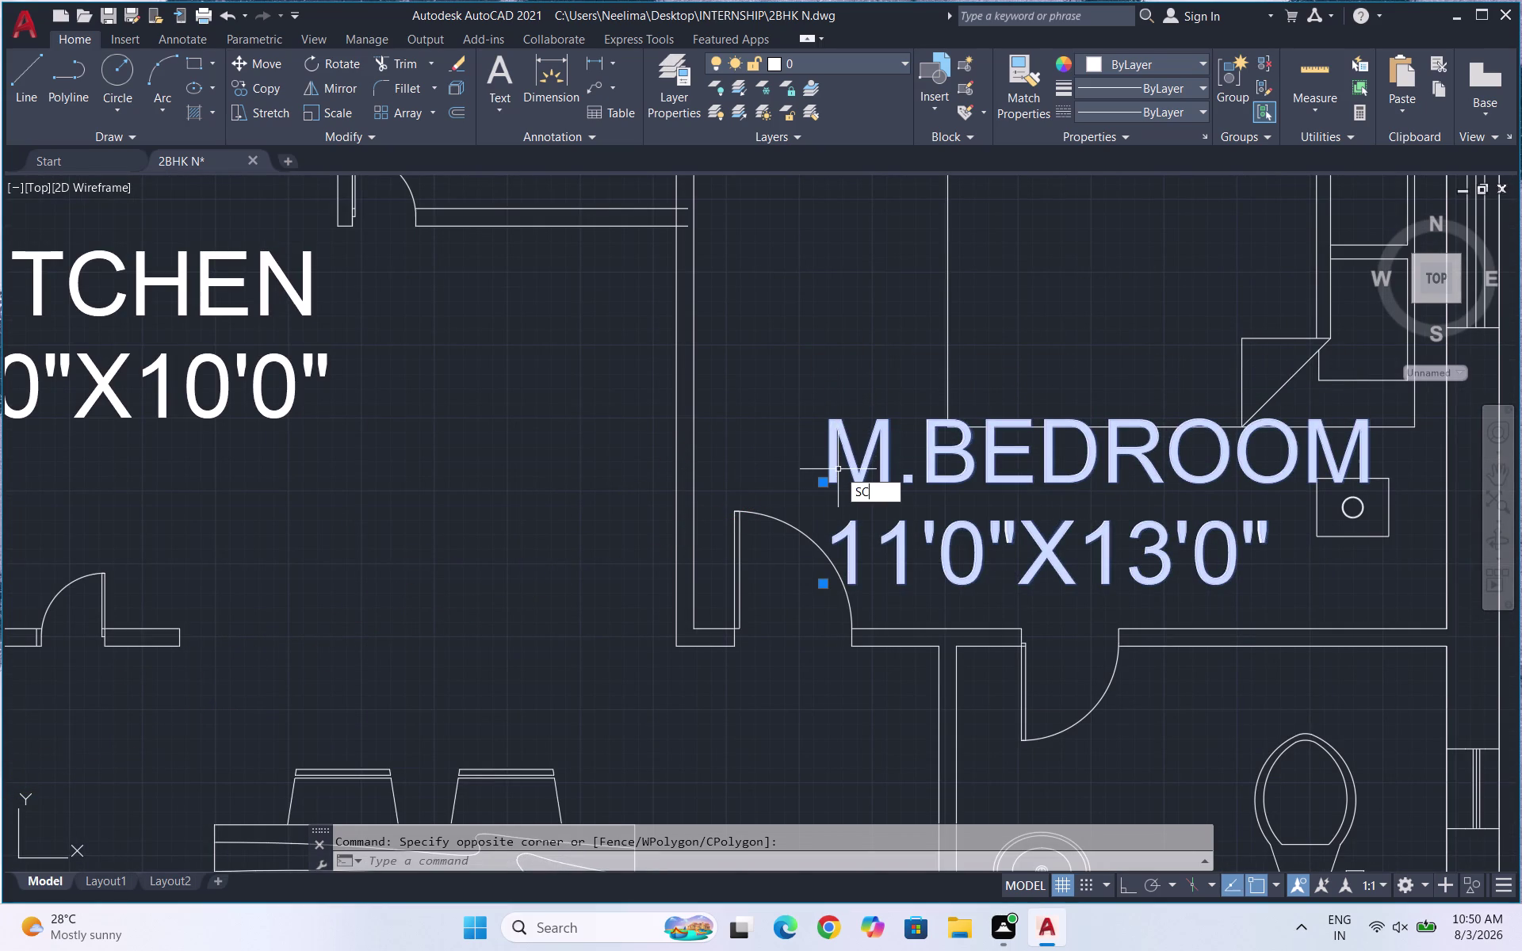
key(Return)
click(936, 527)
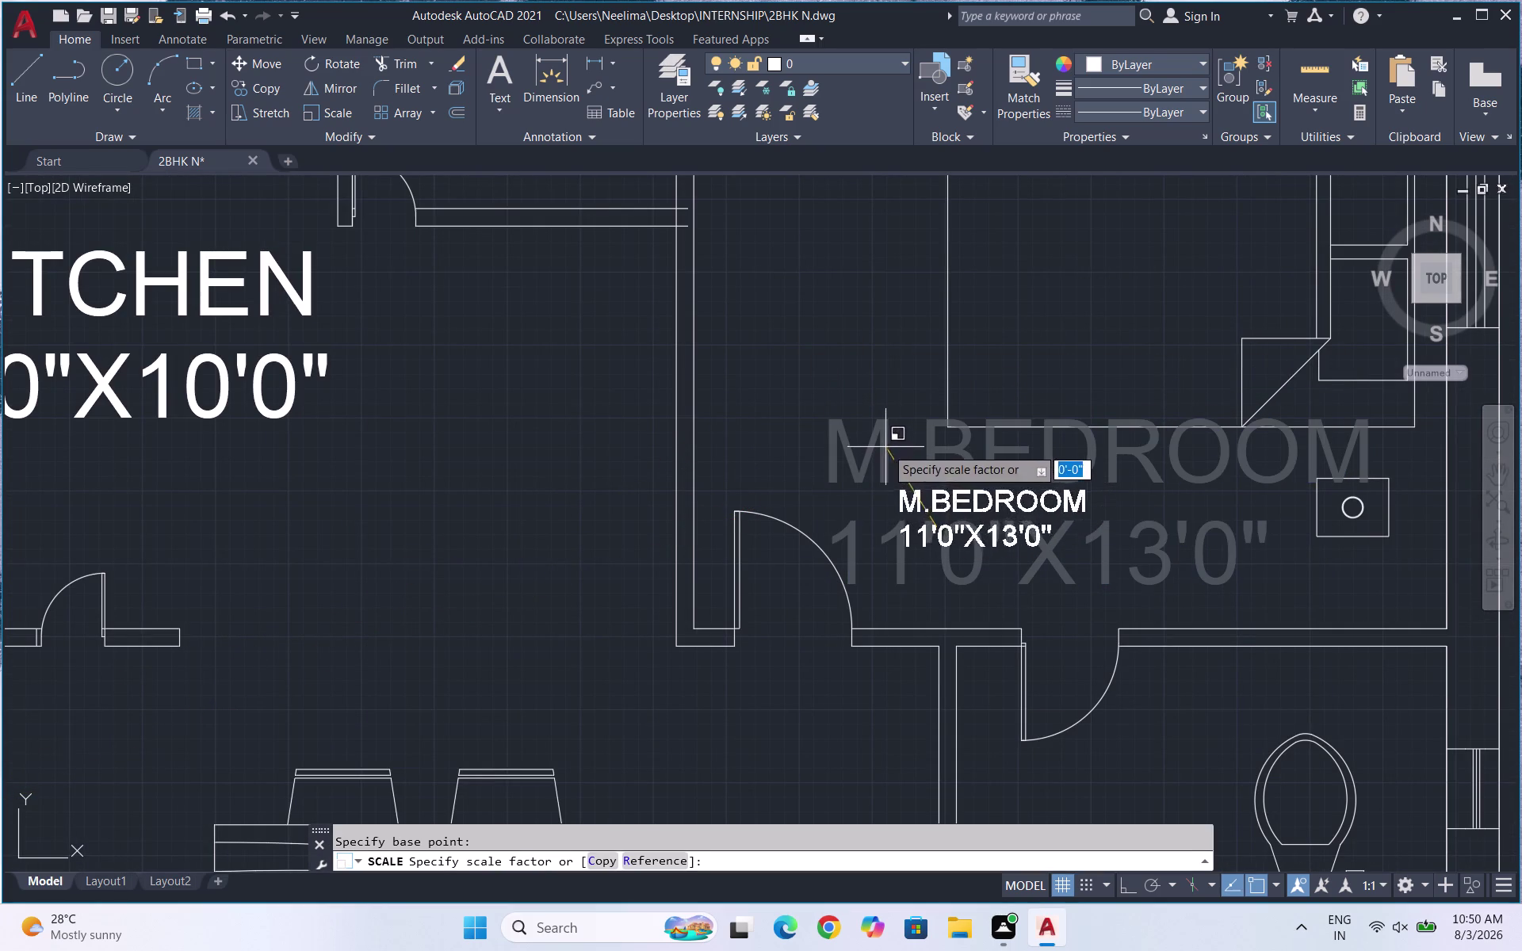
click(848, 414)
scroll(down, 3)
scroll(down, 3)
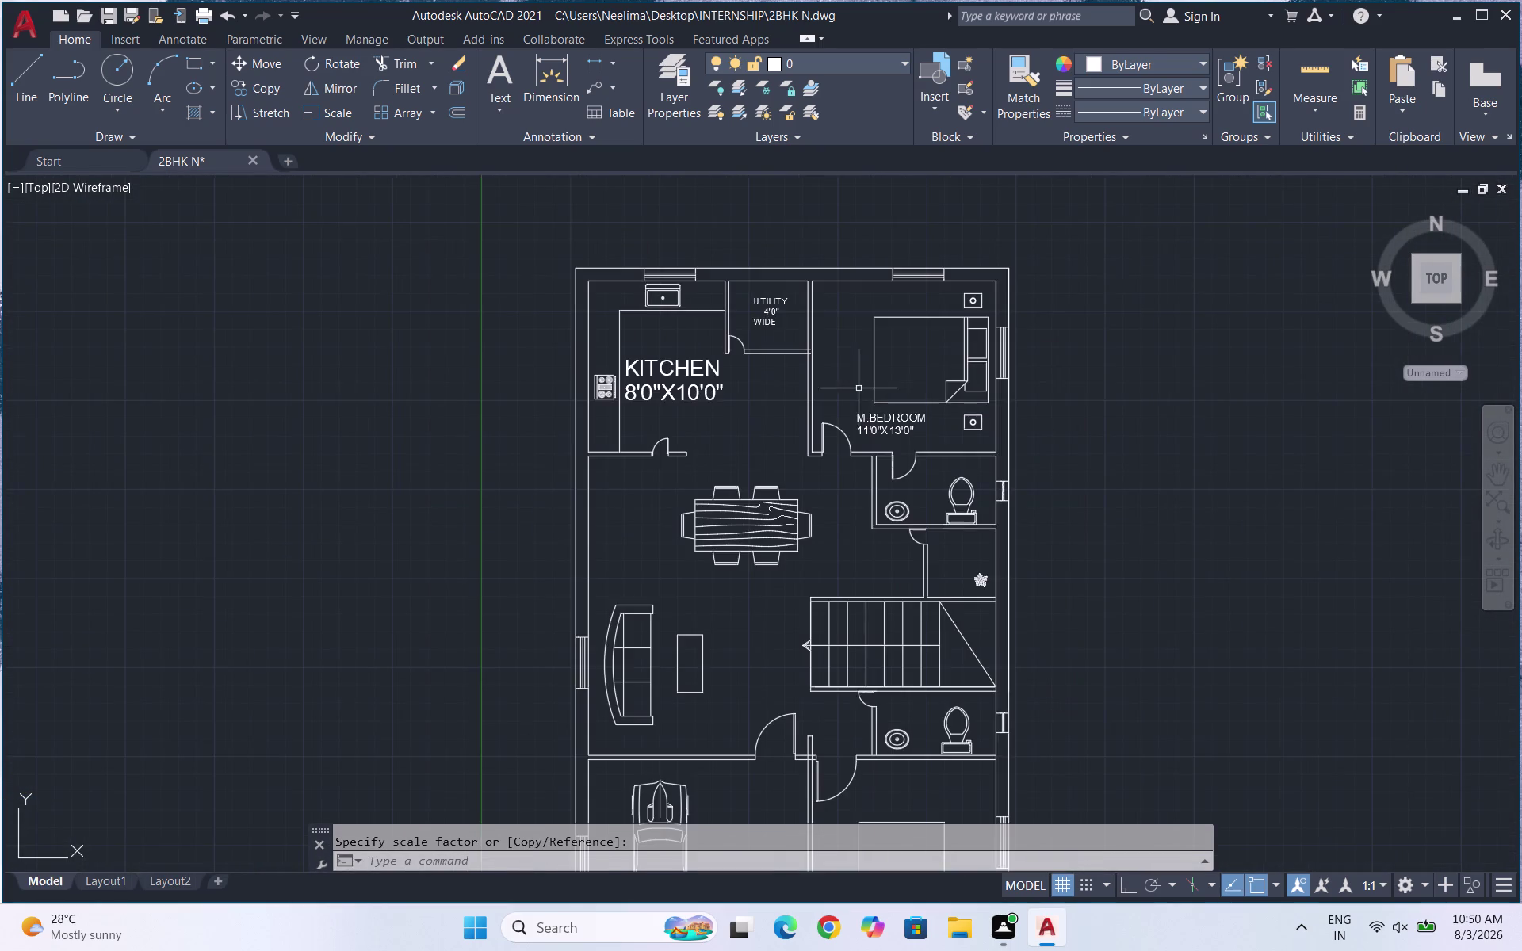
scroll(down, 3)
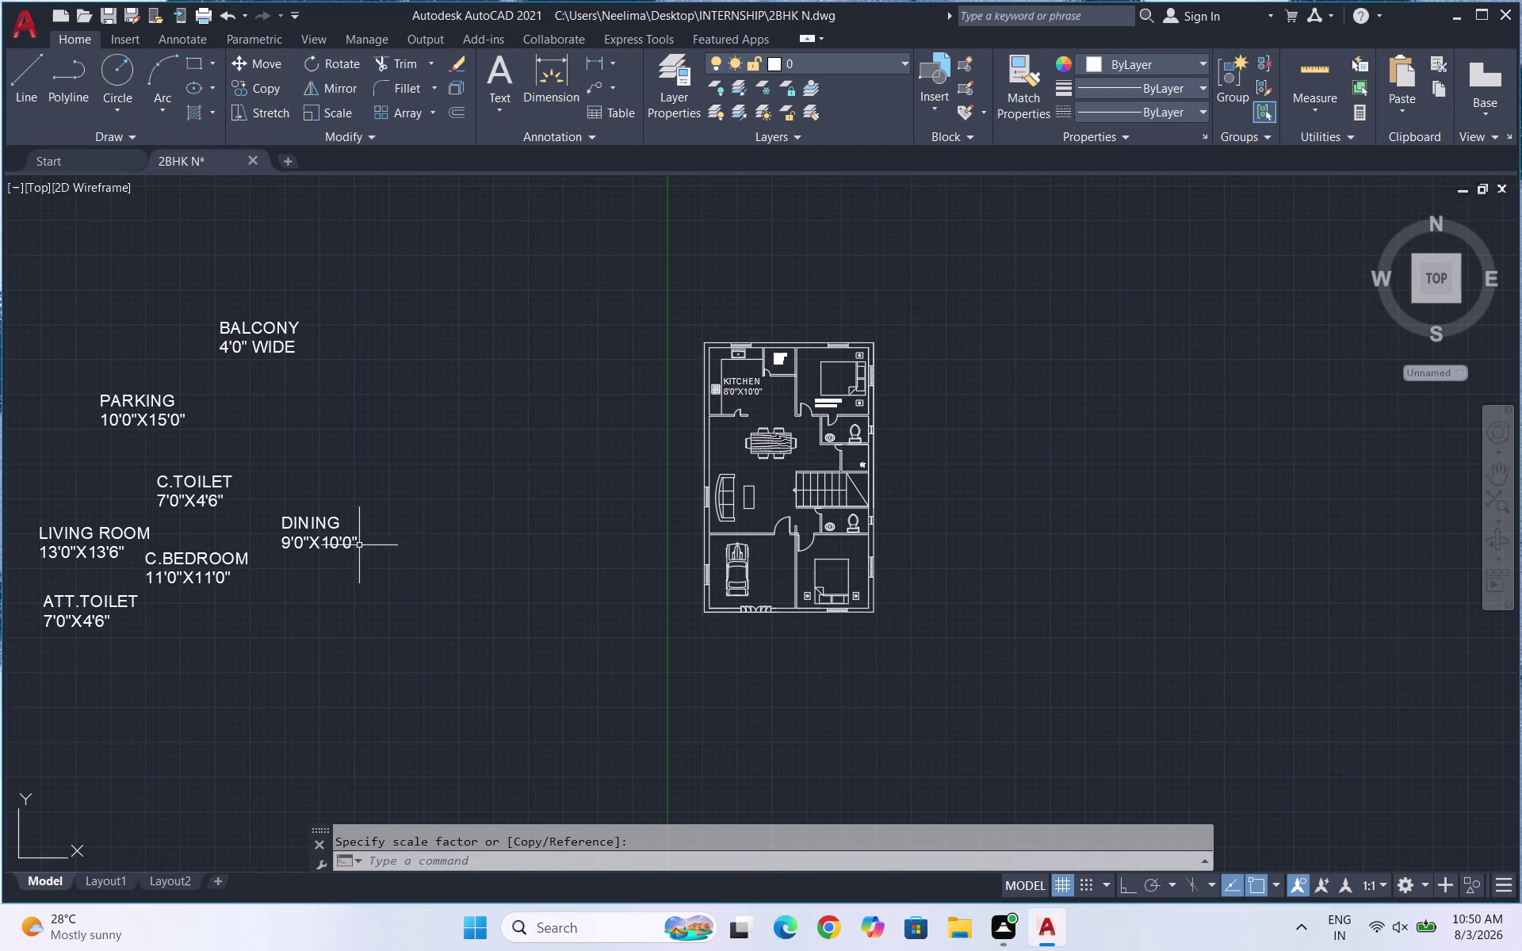
Scale down the DINING 9'0"X10'0" label with SC.
scroll(up, 3)
drag(358, 655, 213, 600)
click(164, 574)
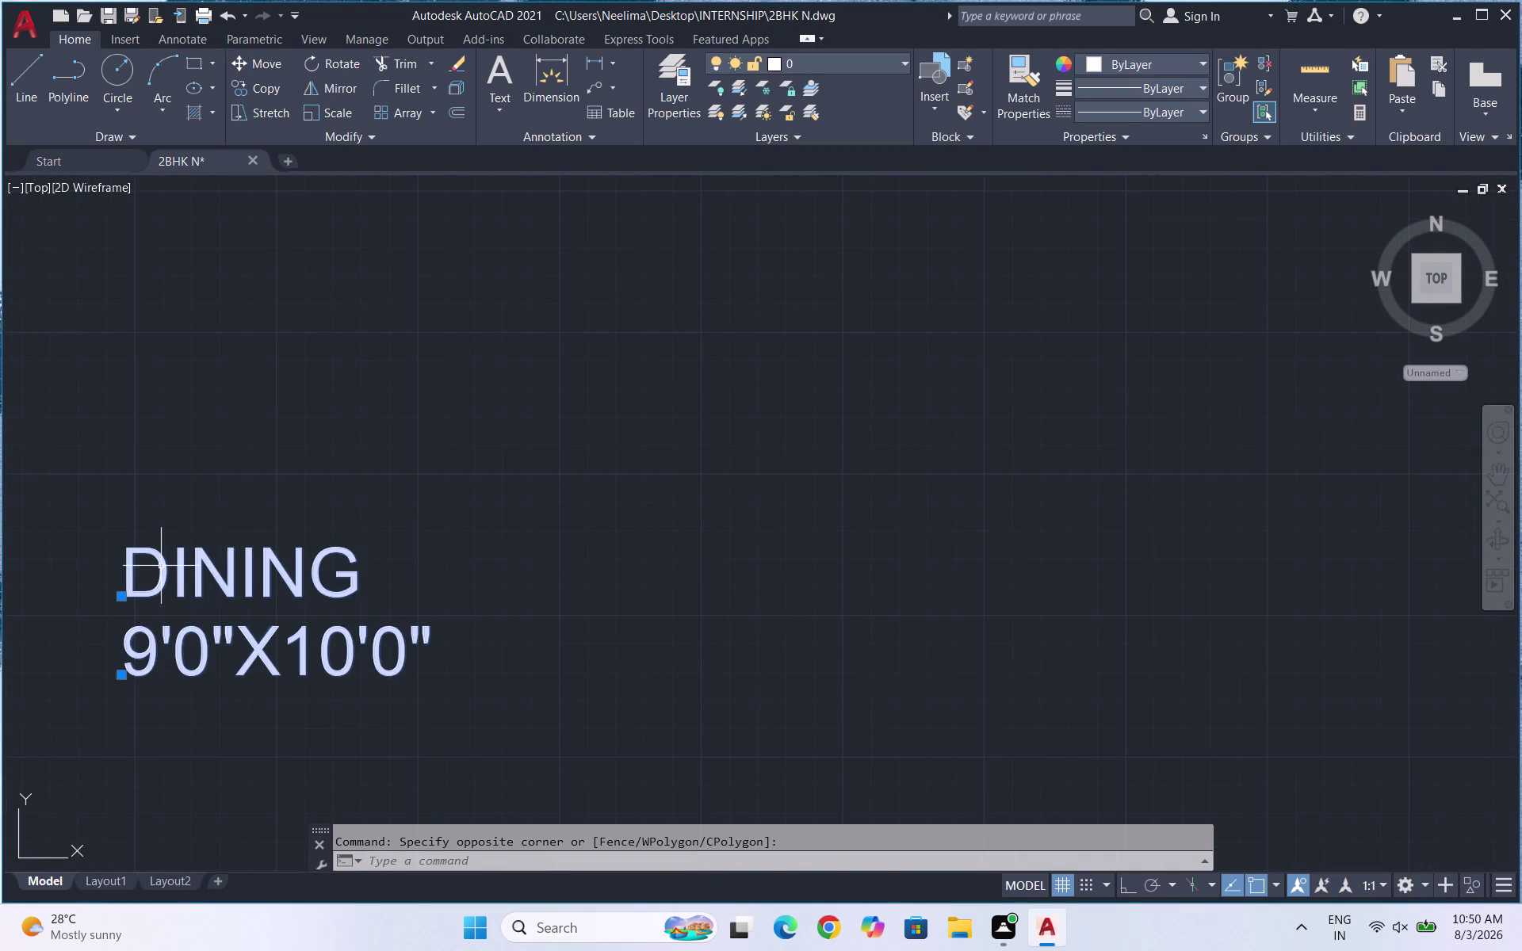
text(SC)
key(Return)
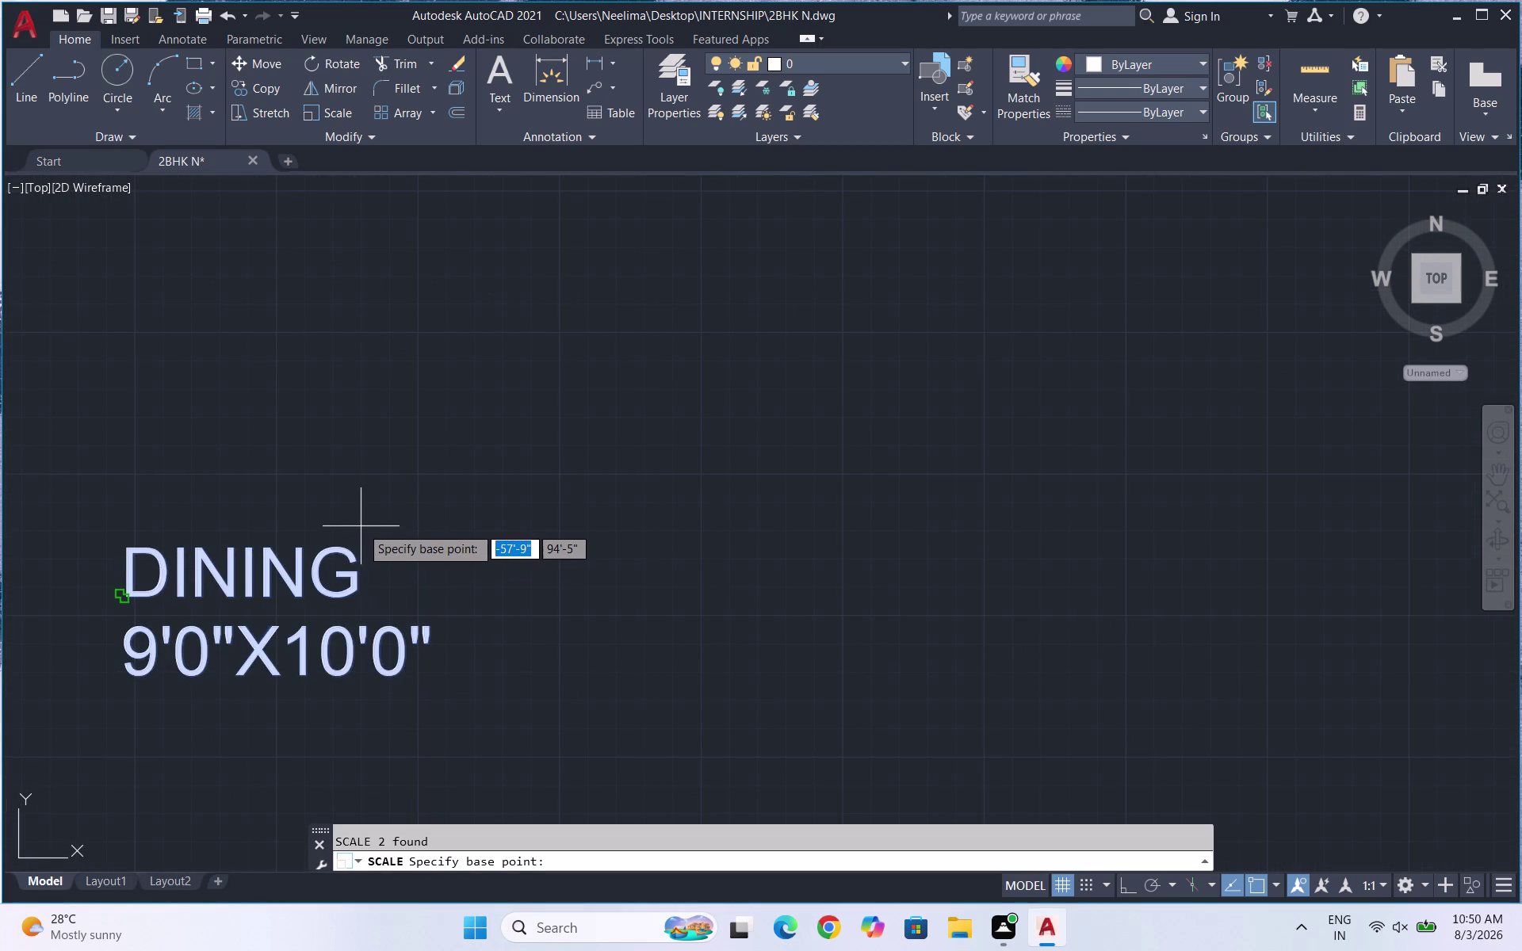
click(327, 619)
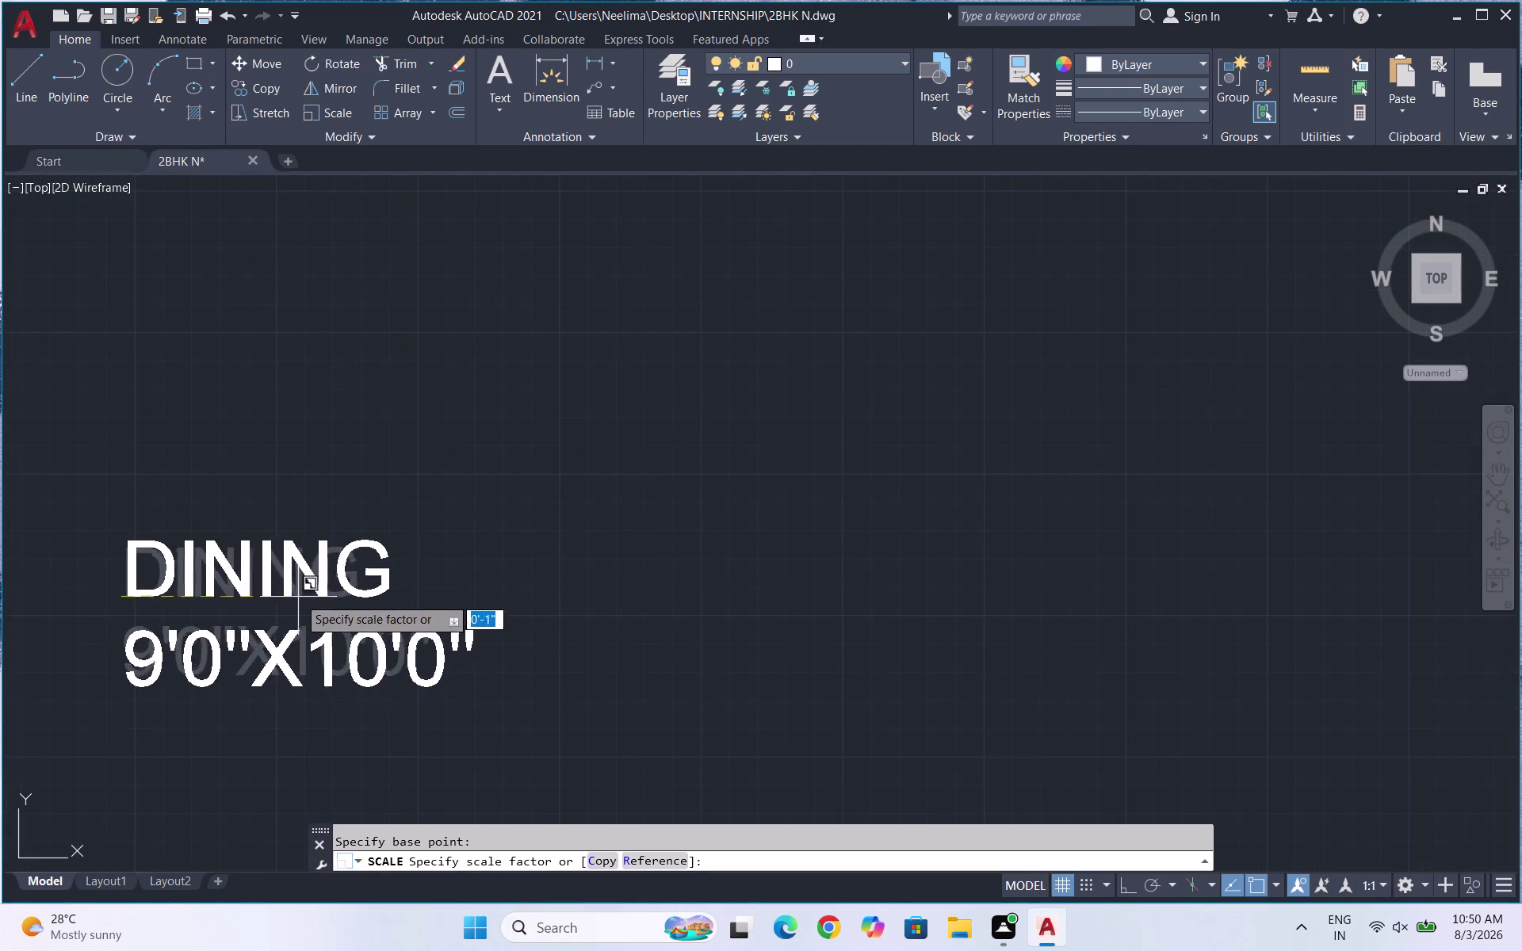
click(210, 566)
scroll(down, 3)
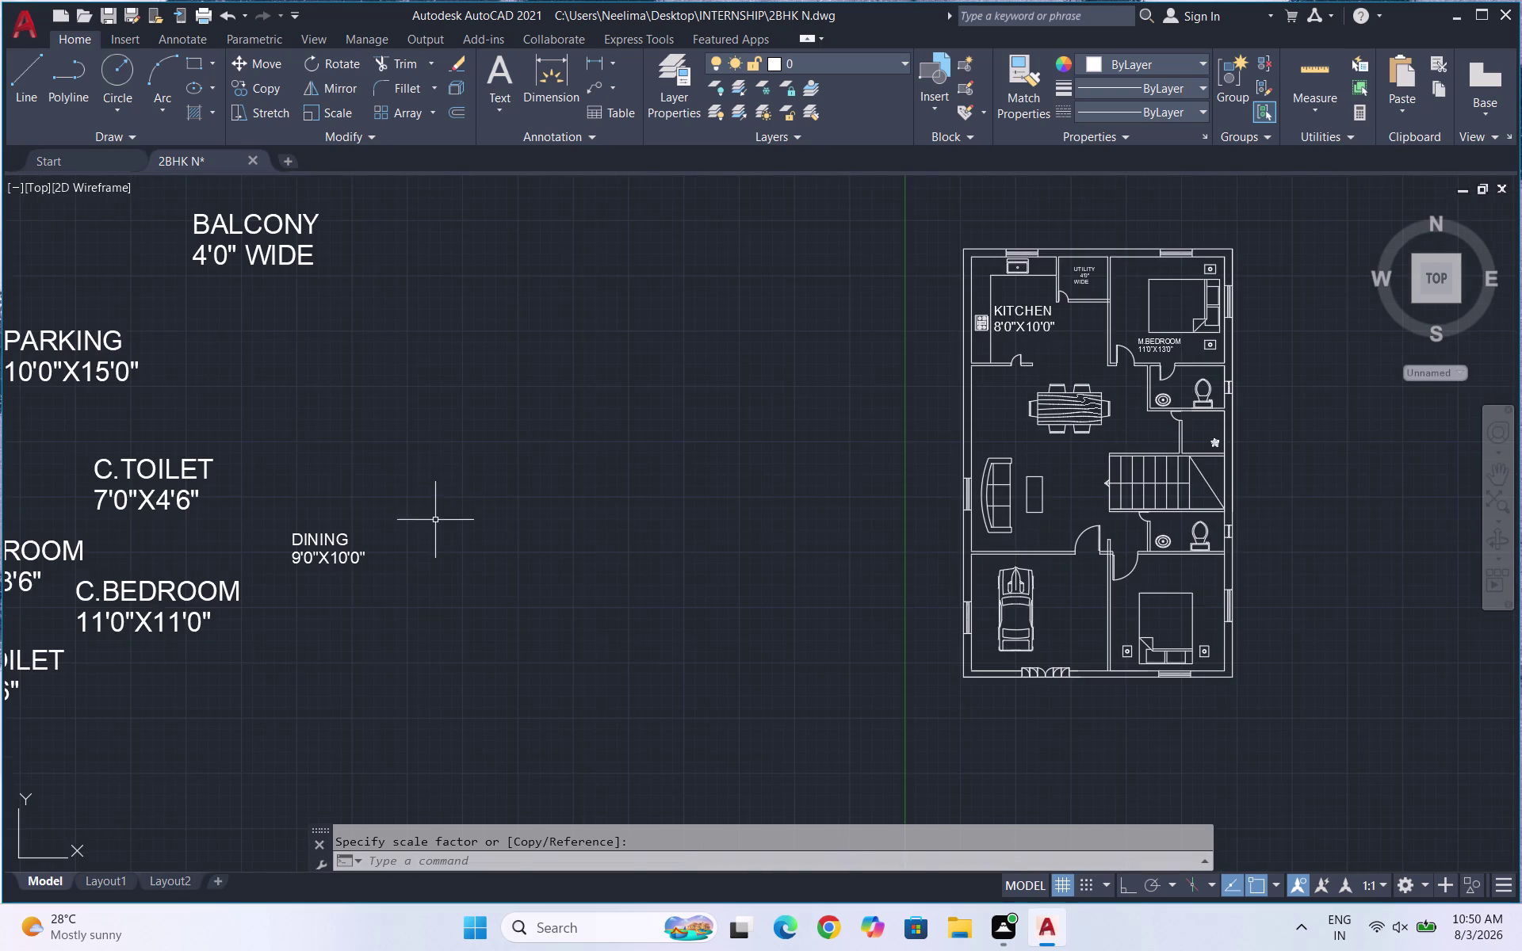
scroll(down, 3)
Move the shrunken DINING label into the dining area.
drag(388, 561, 381, 551)
click(353, 525)
key(m)
key(Return)
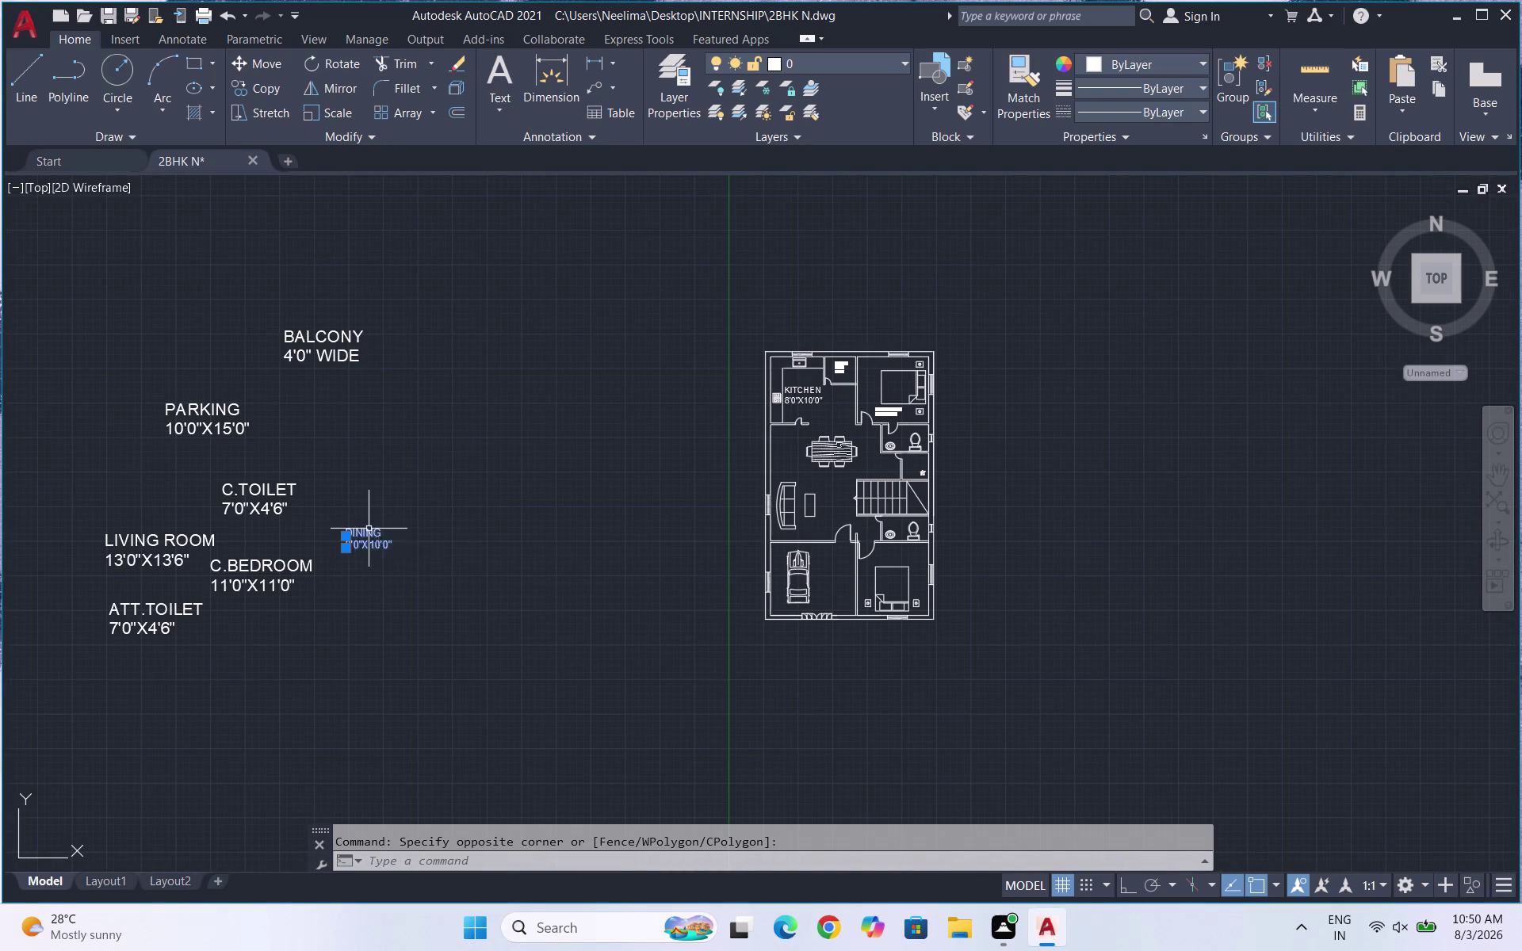
click(372, 537)
scroll(up, 3)
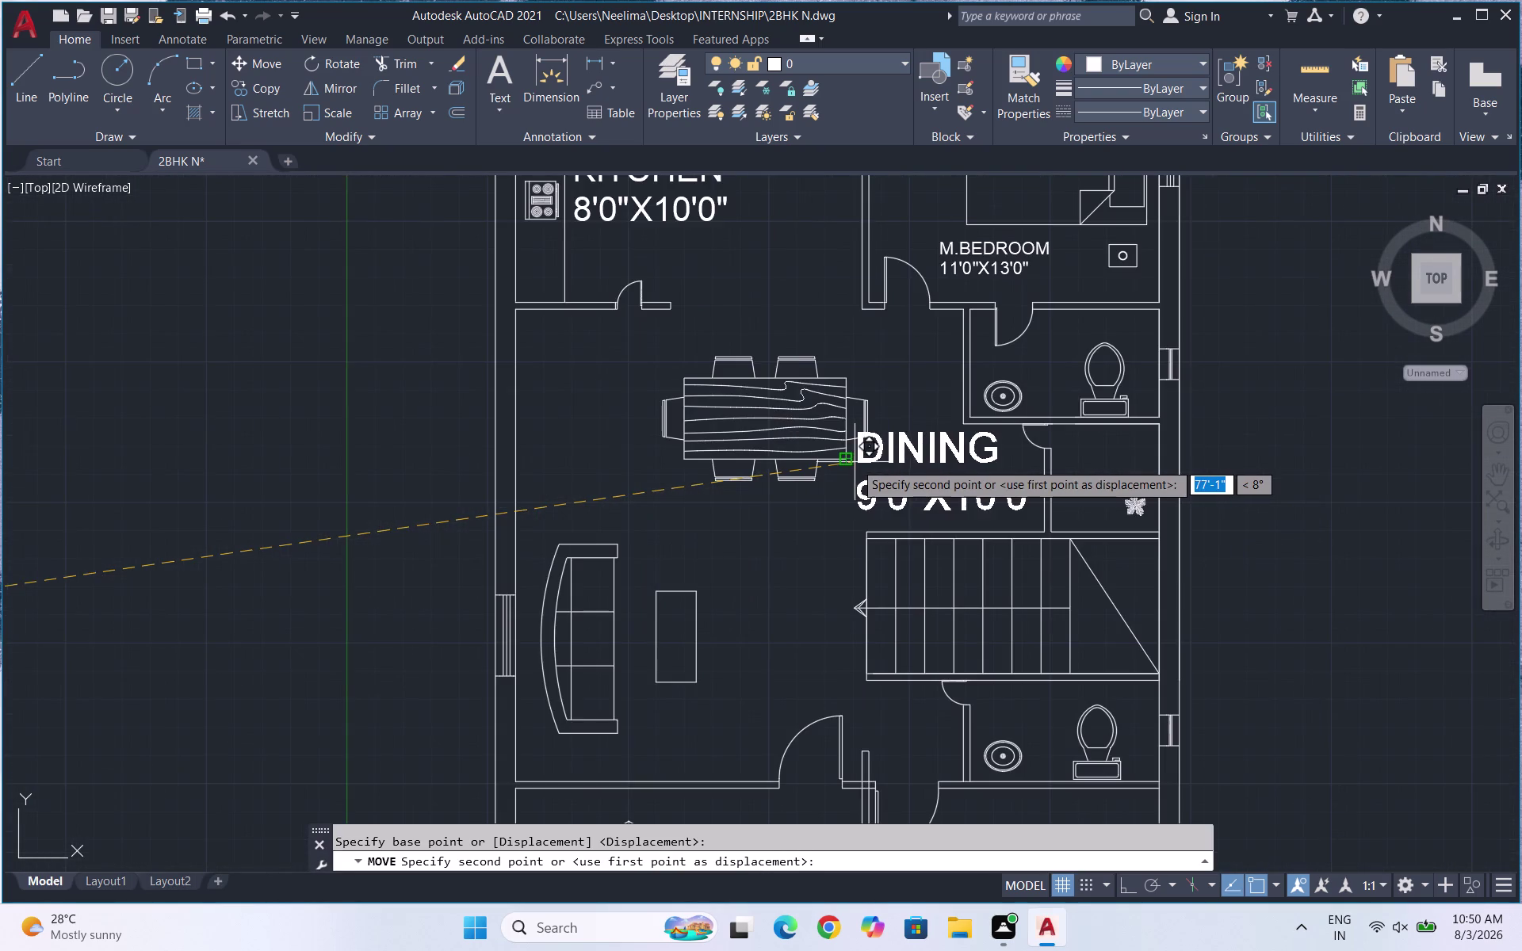
scroll(up, 3)
scroll(down, 3)
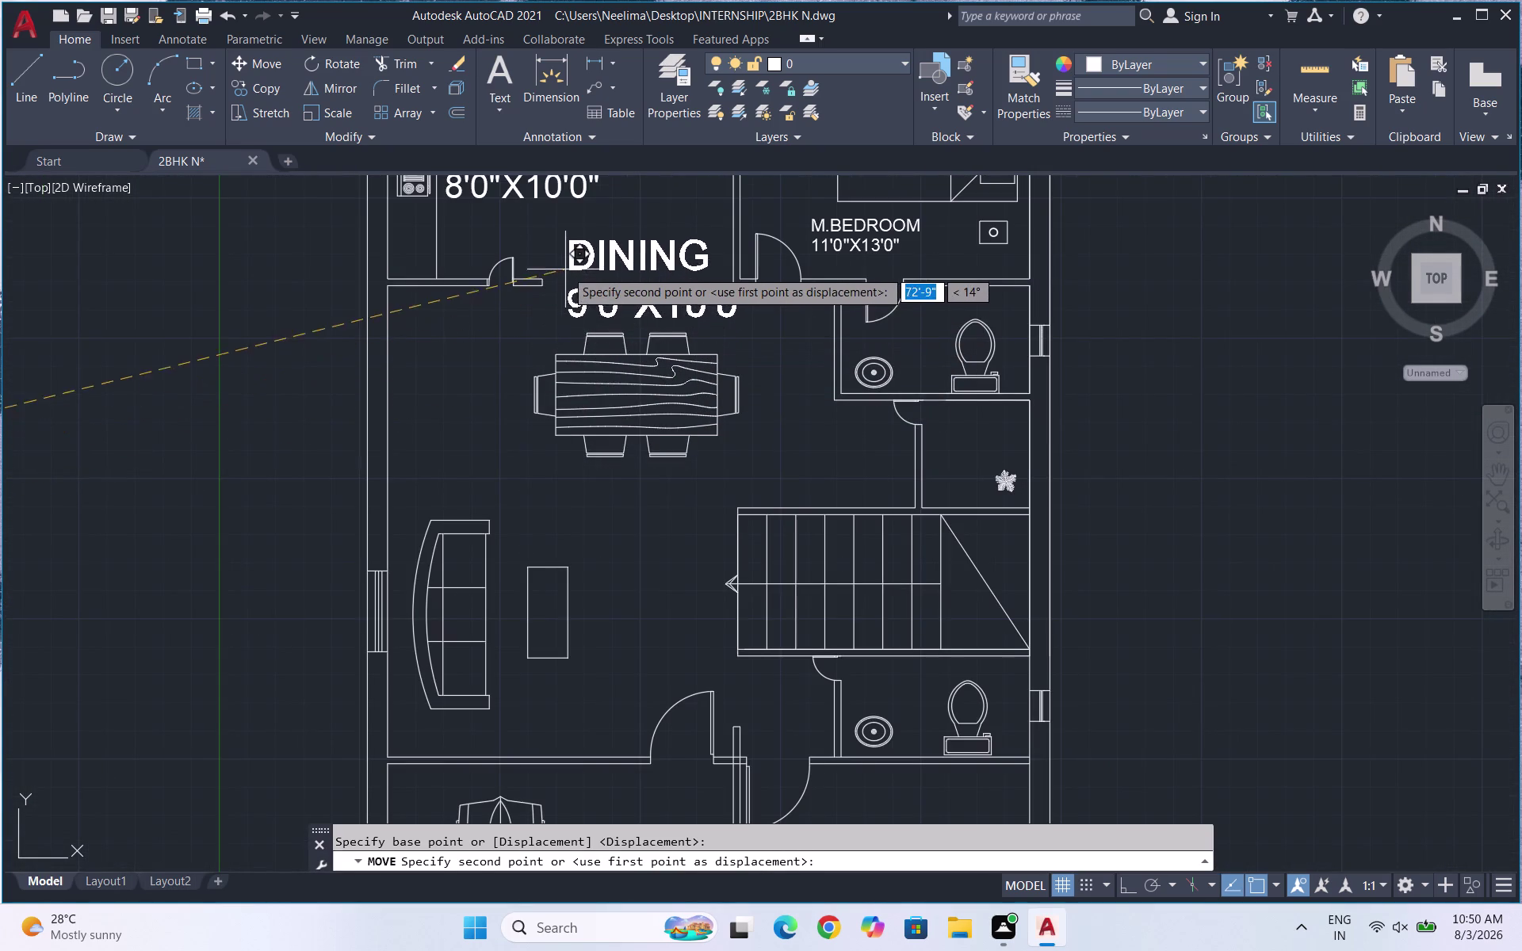
scroll(up, 3)
click(150, 403)
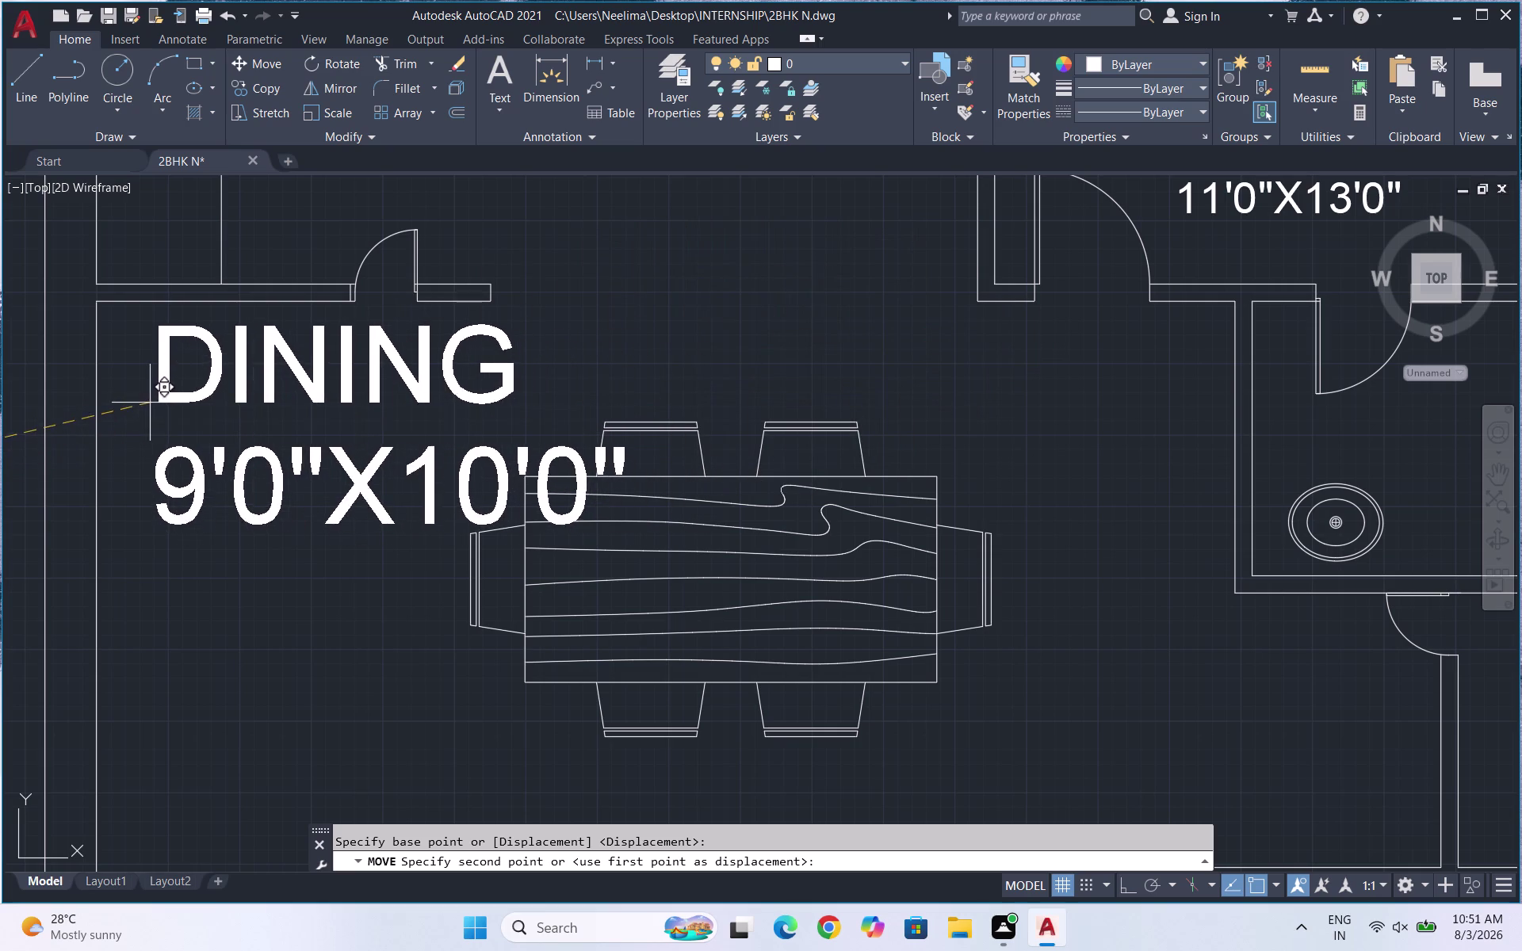
drag(262, 546, 246, 496)
Shrink the DINING label further with another scale.
click(201, 350)
text(SC)
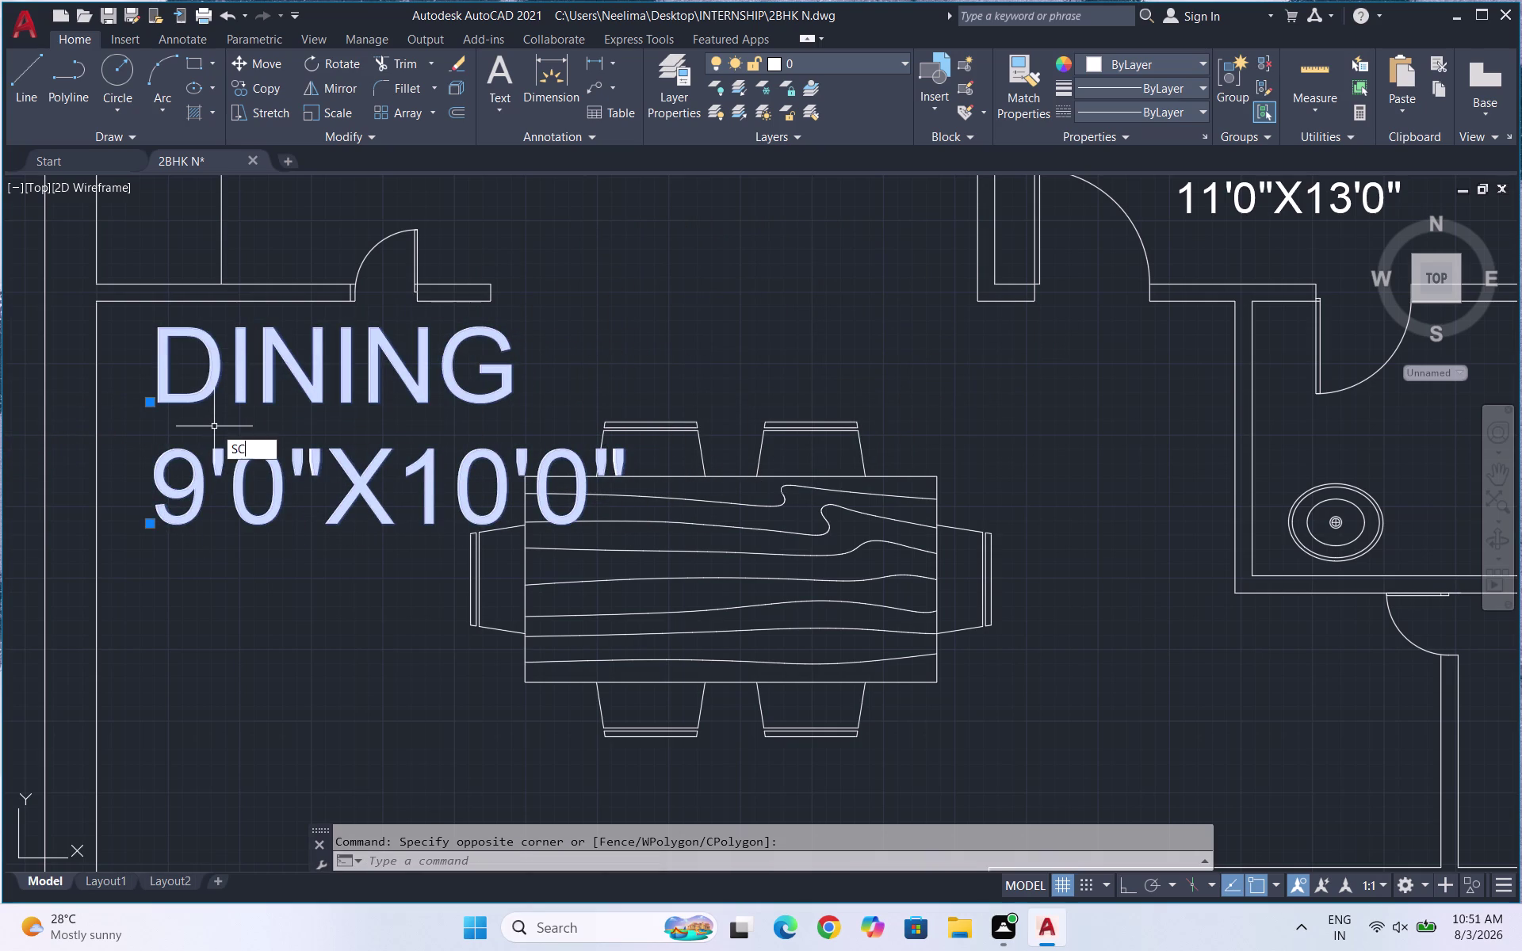
key(Return)
drag(365, 473, 365, 458)
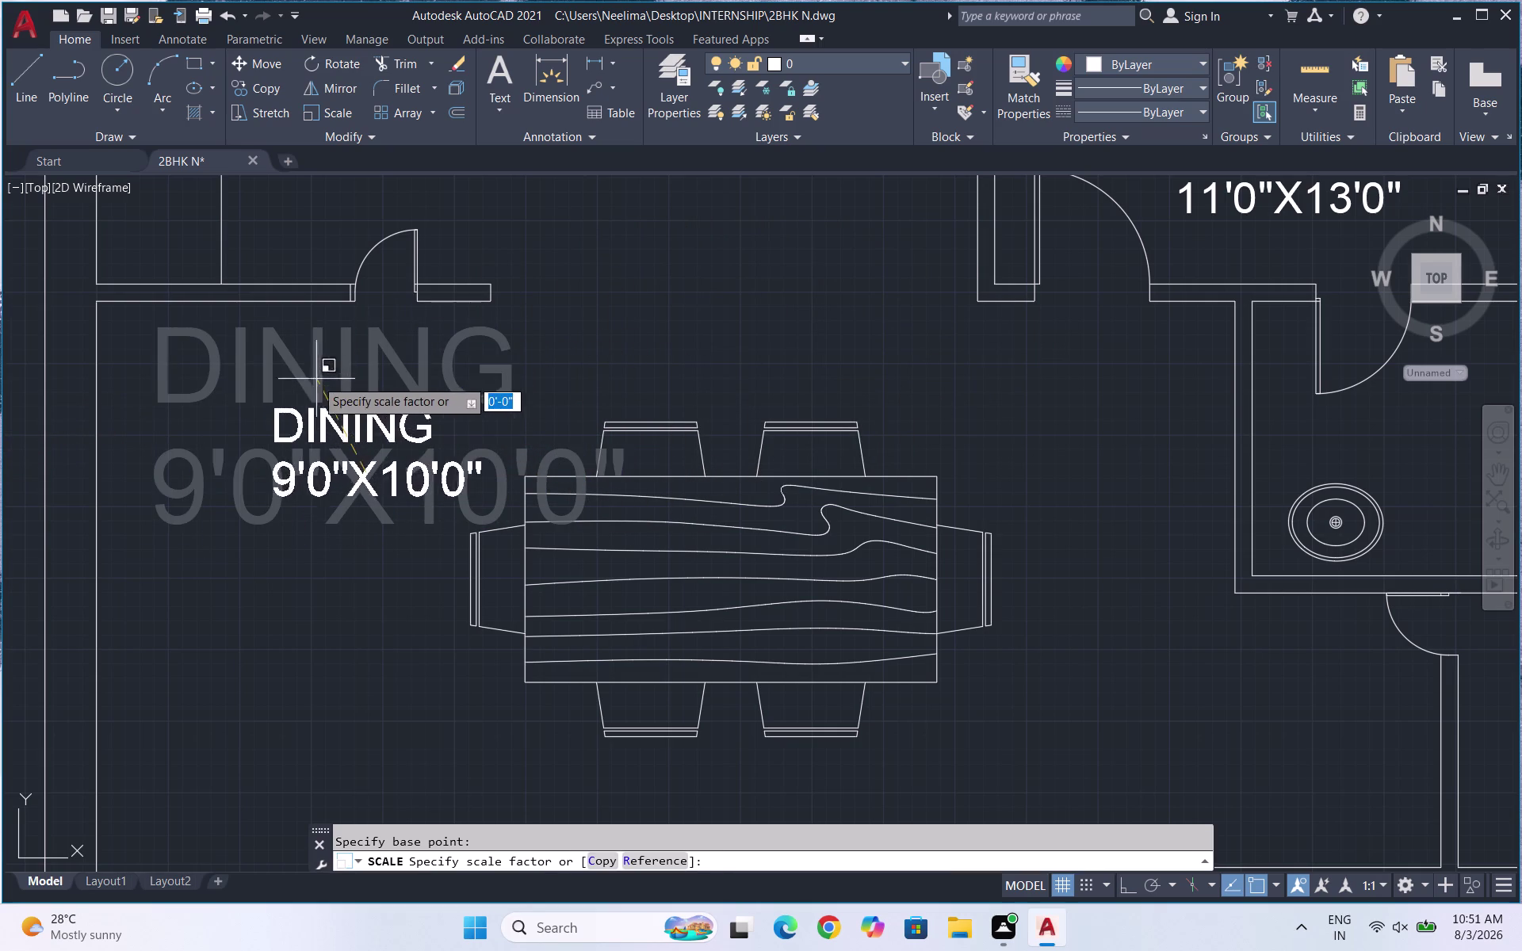
click(259, 385)
Move the DINING label to sit just above the dining table.
drag(453, 501, 399, 439)
click(298, 367)
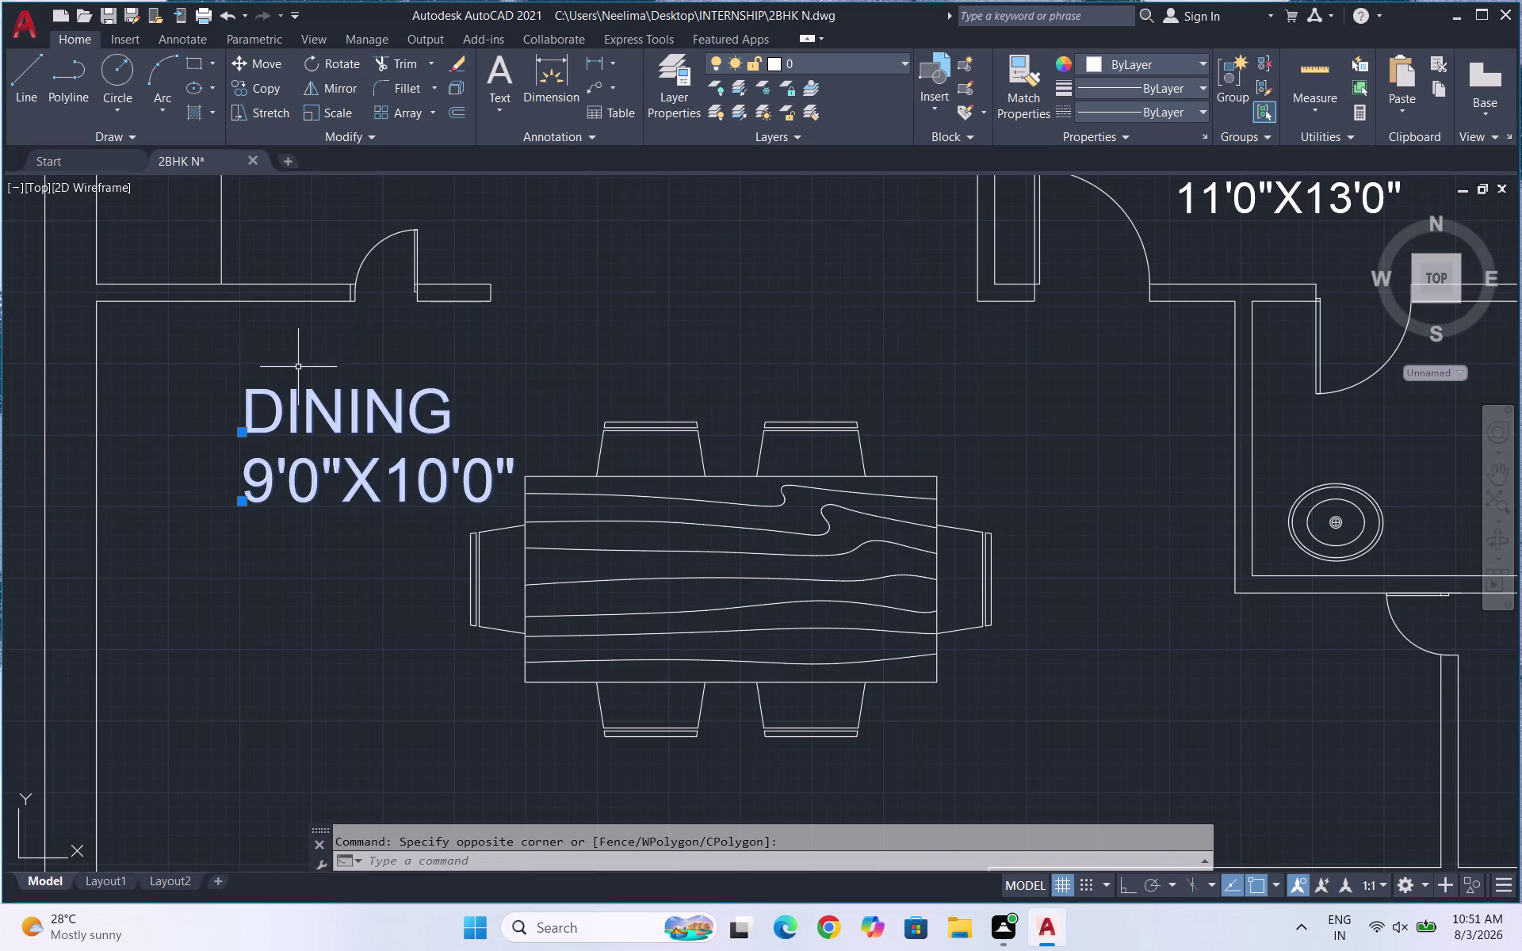
key(m)
key(Return)
click(338, 445)
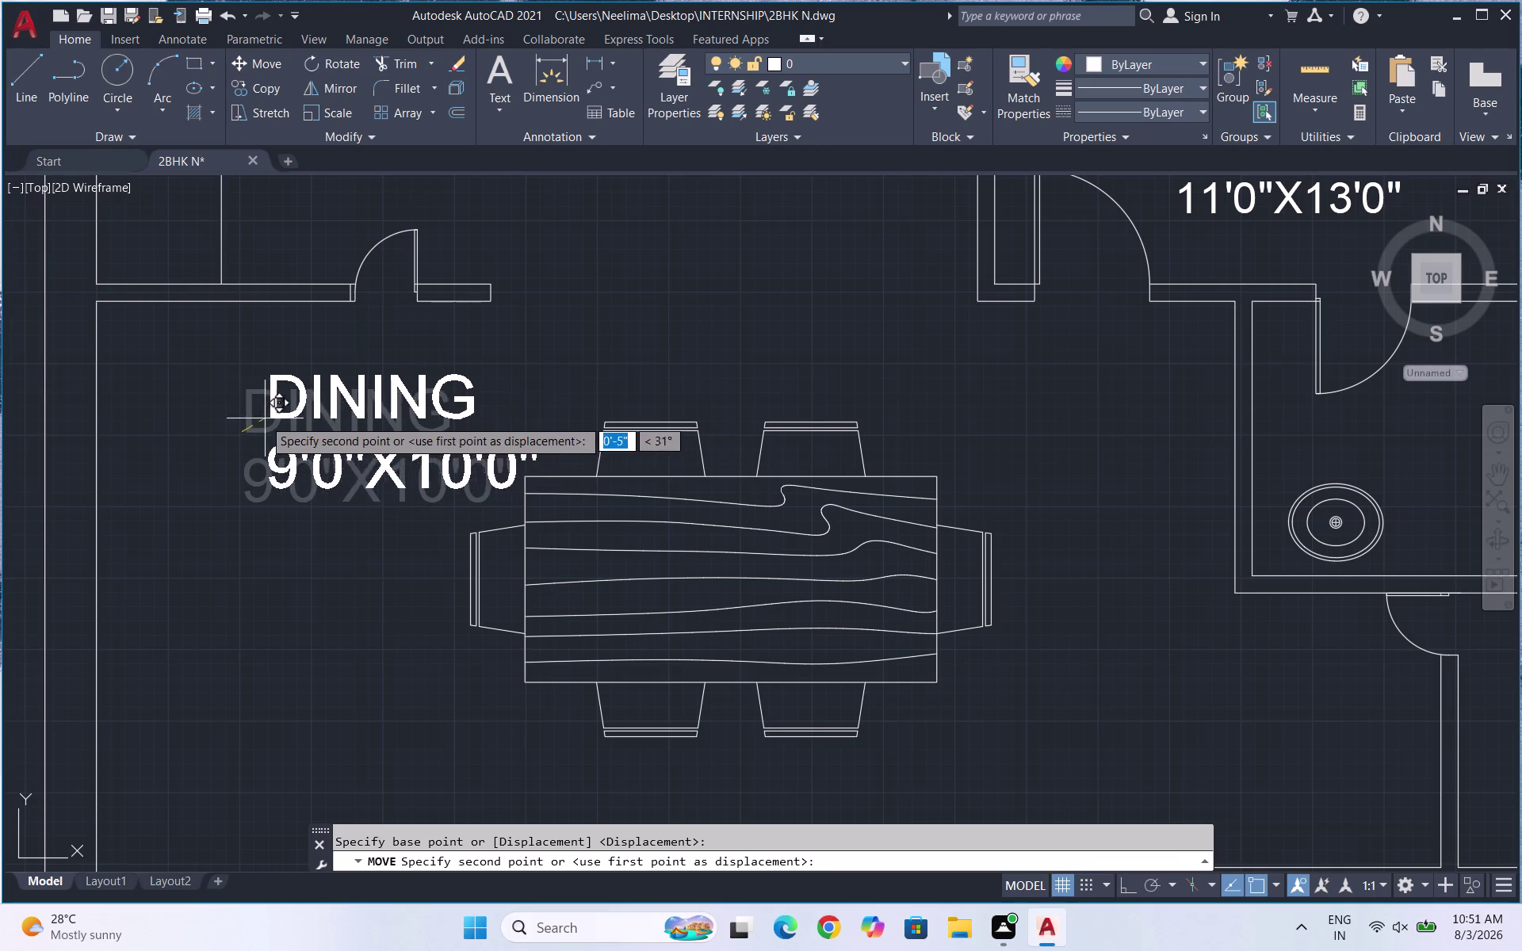
click(232, 414)
scroll(down, 3)
scroll(down, 3)
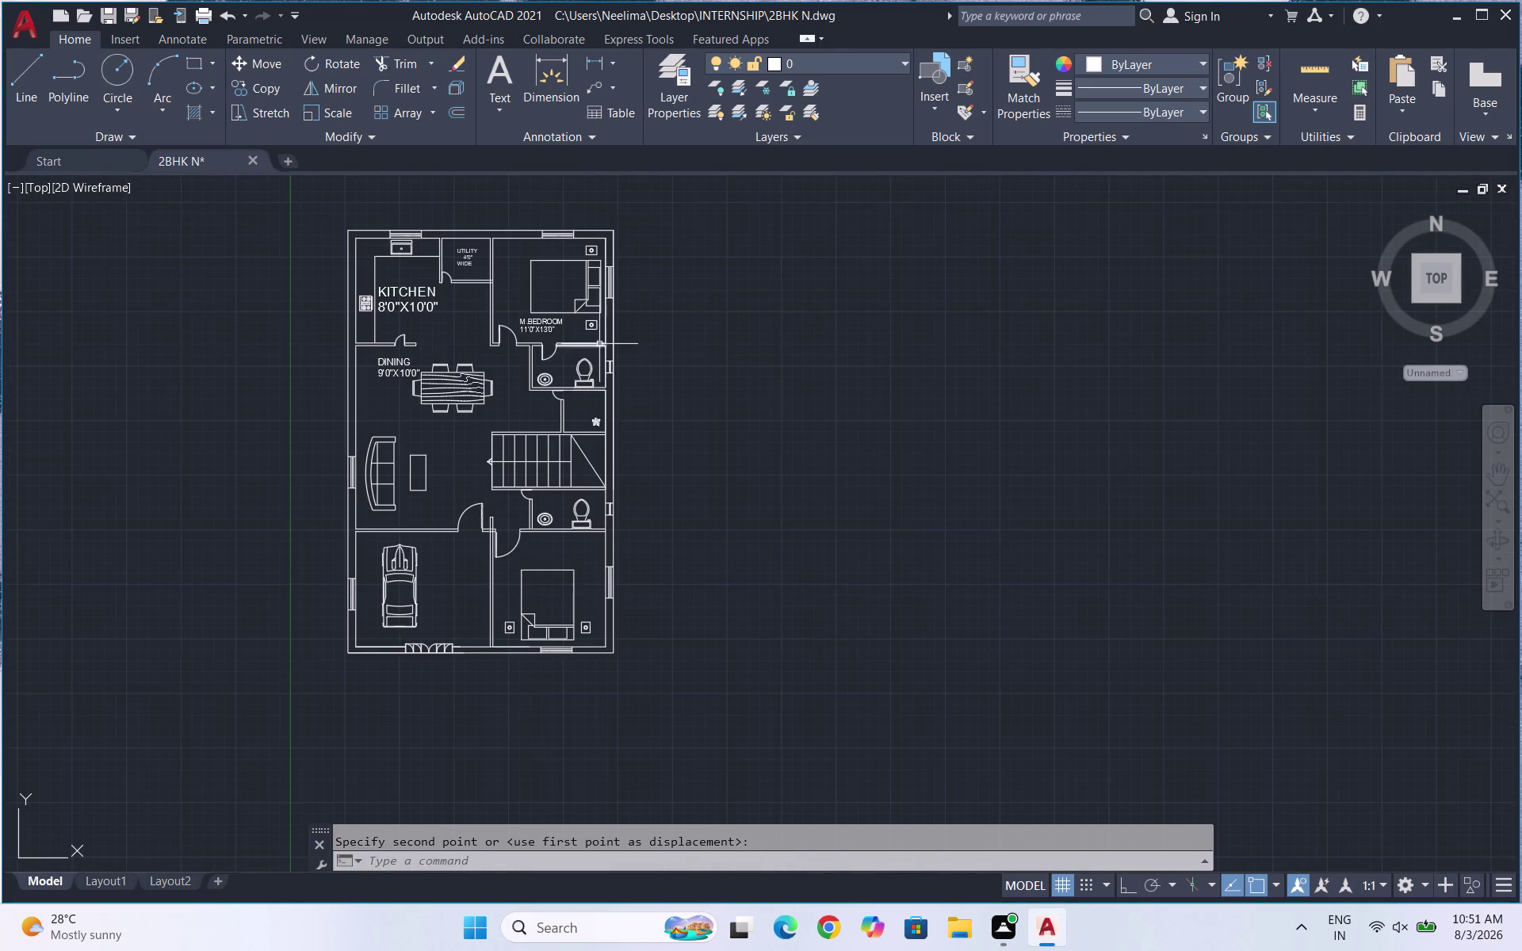
scroll(down, 3)
scroll(down, 3)
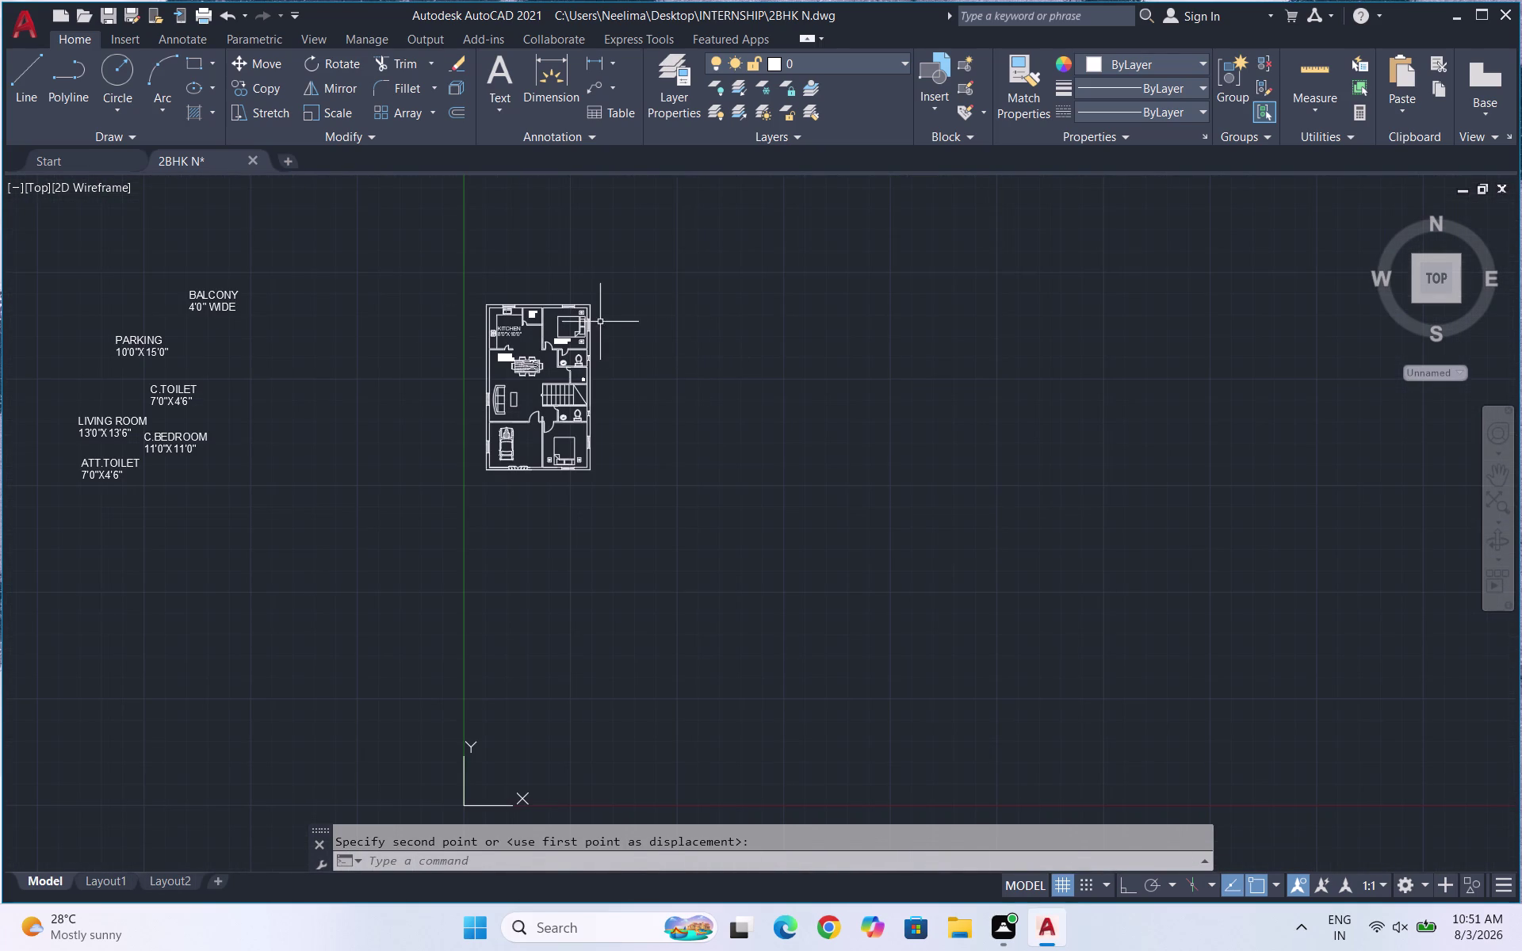
scroll(up, 3)
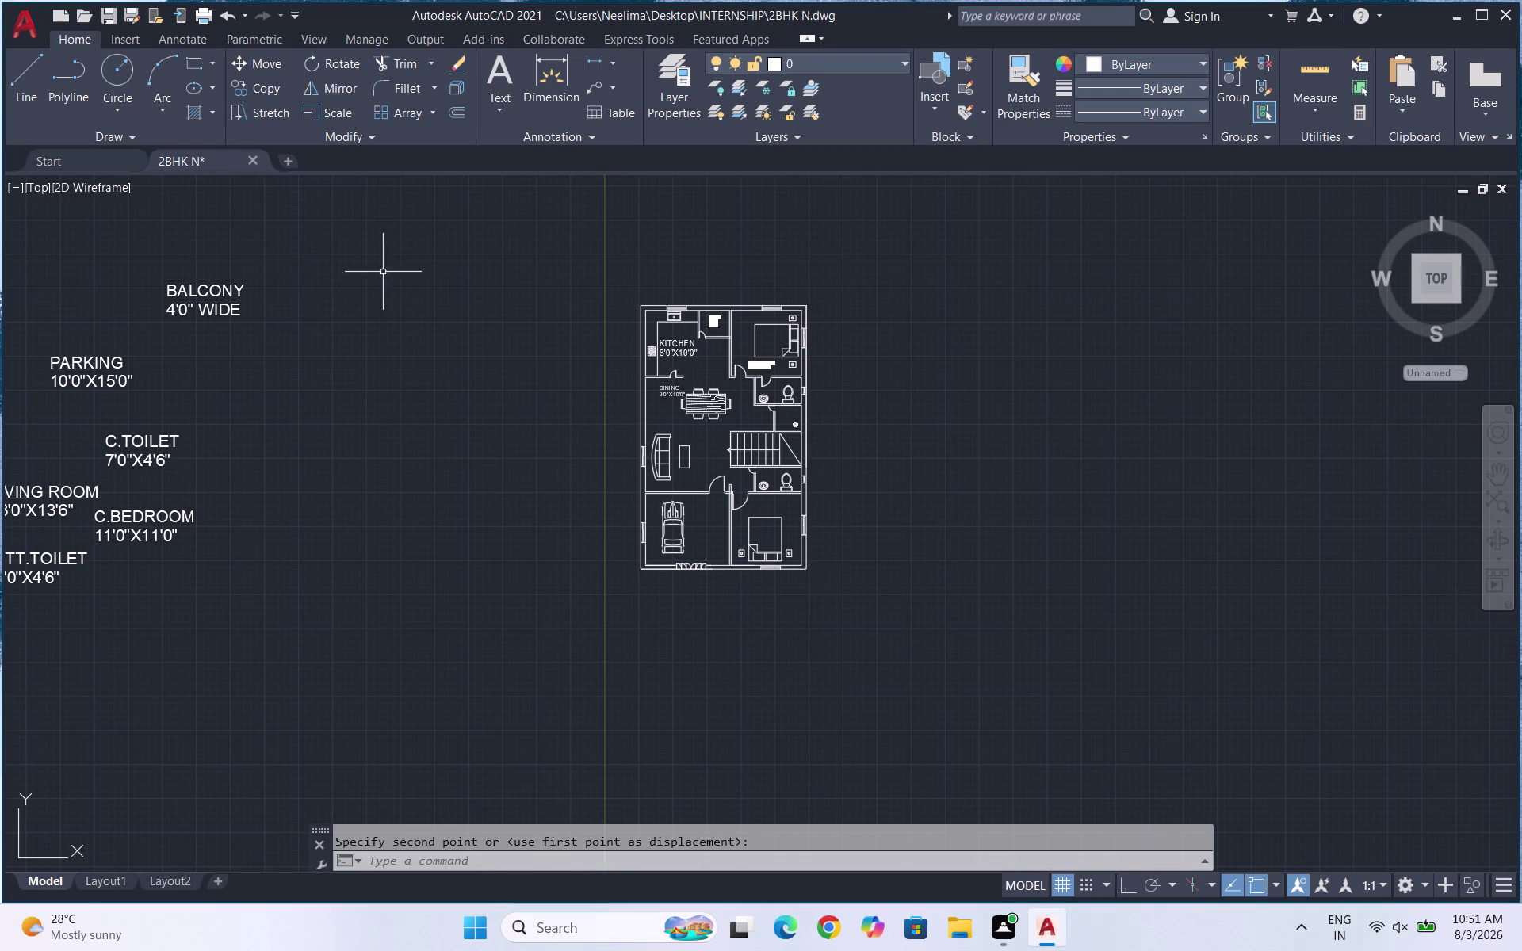
Shrink the ATT.TOILET 7'0"X4'6" label with the SC command.
scroll(down, 3)
scroll(up, 3)
drag(266, 578, 211, 563)
scroll(up, 3)
click(60, 459)
key(s)
key(c)
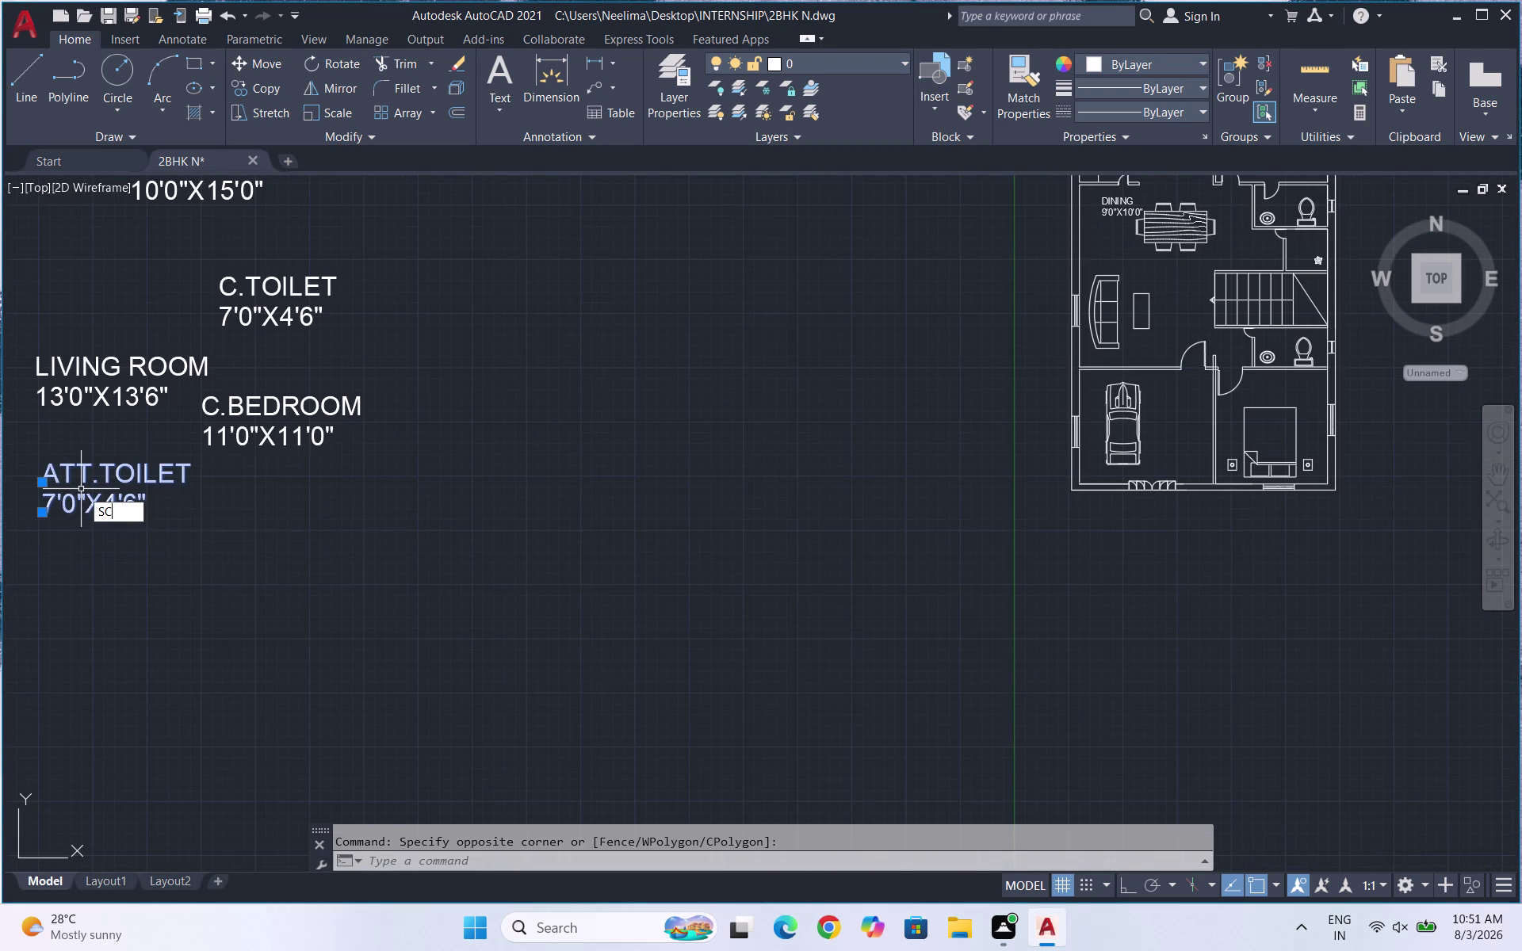
key(Return)
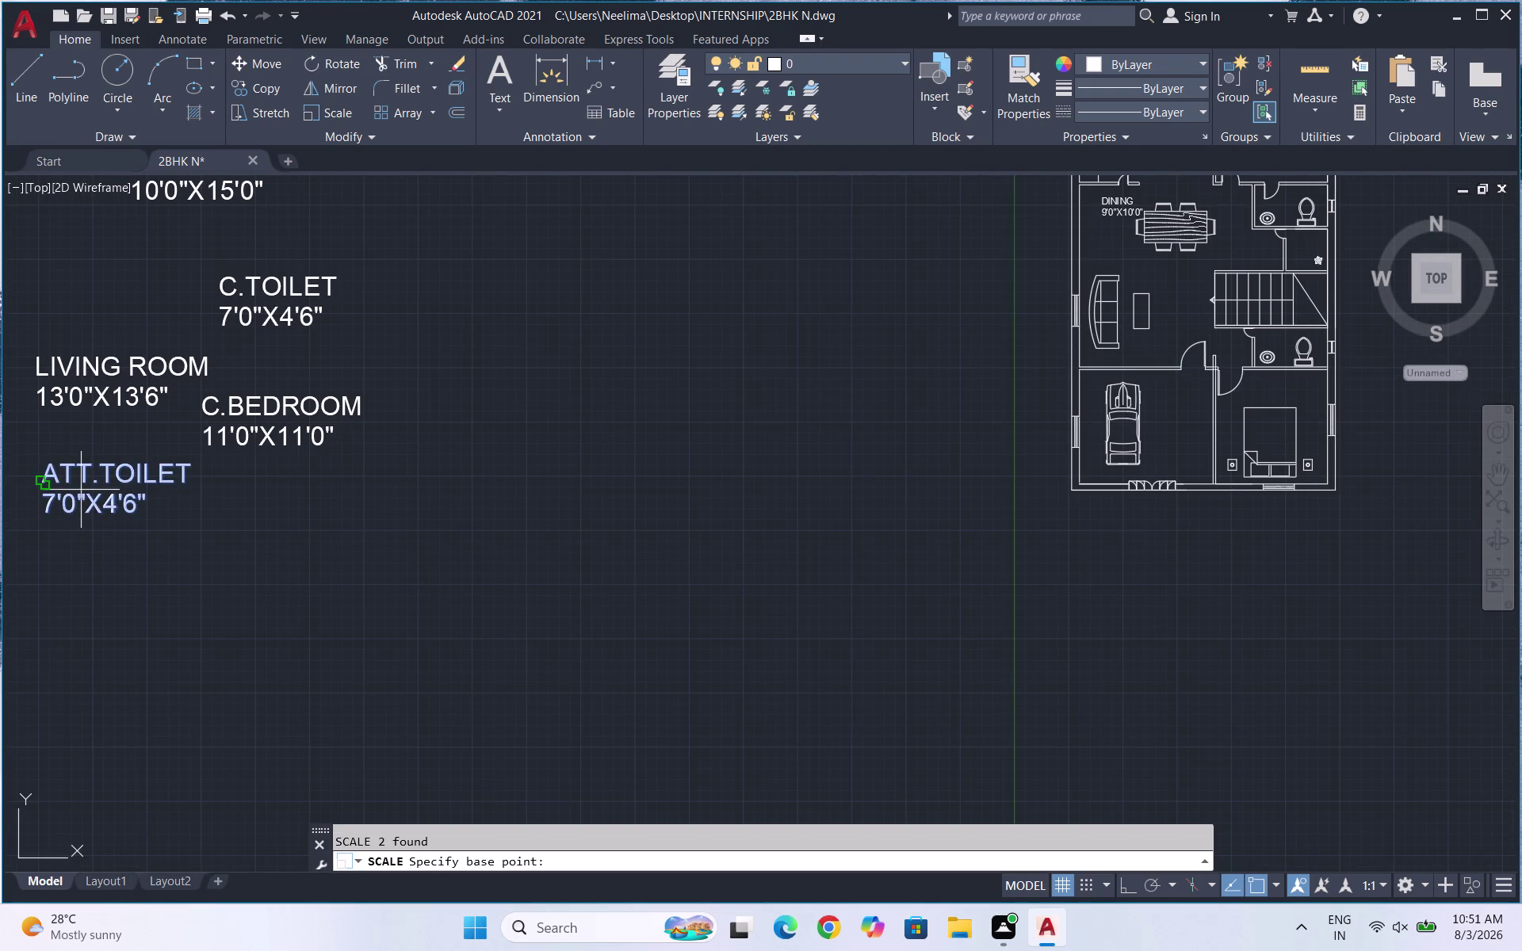
key(Return)
drag(110, 508, 110, 507)
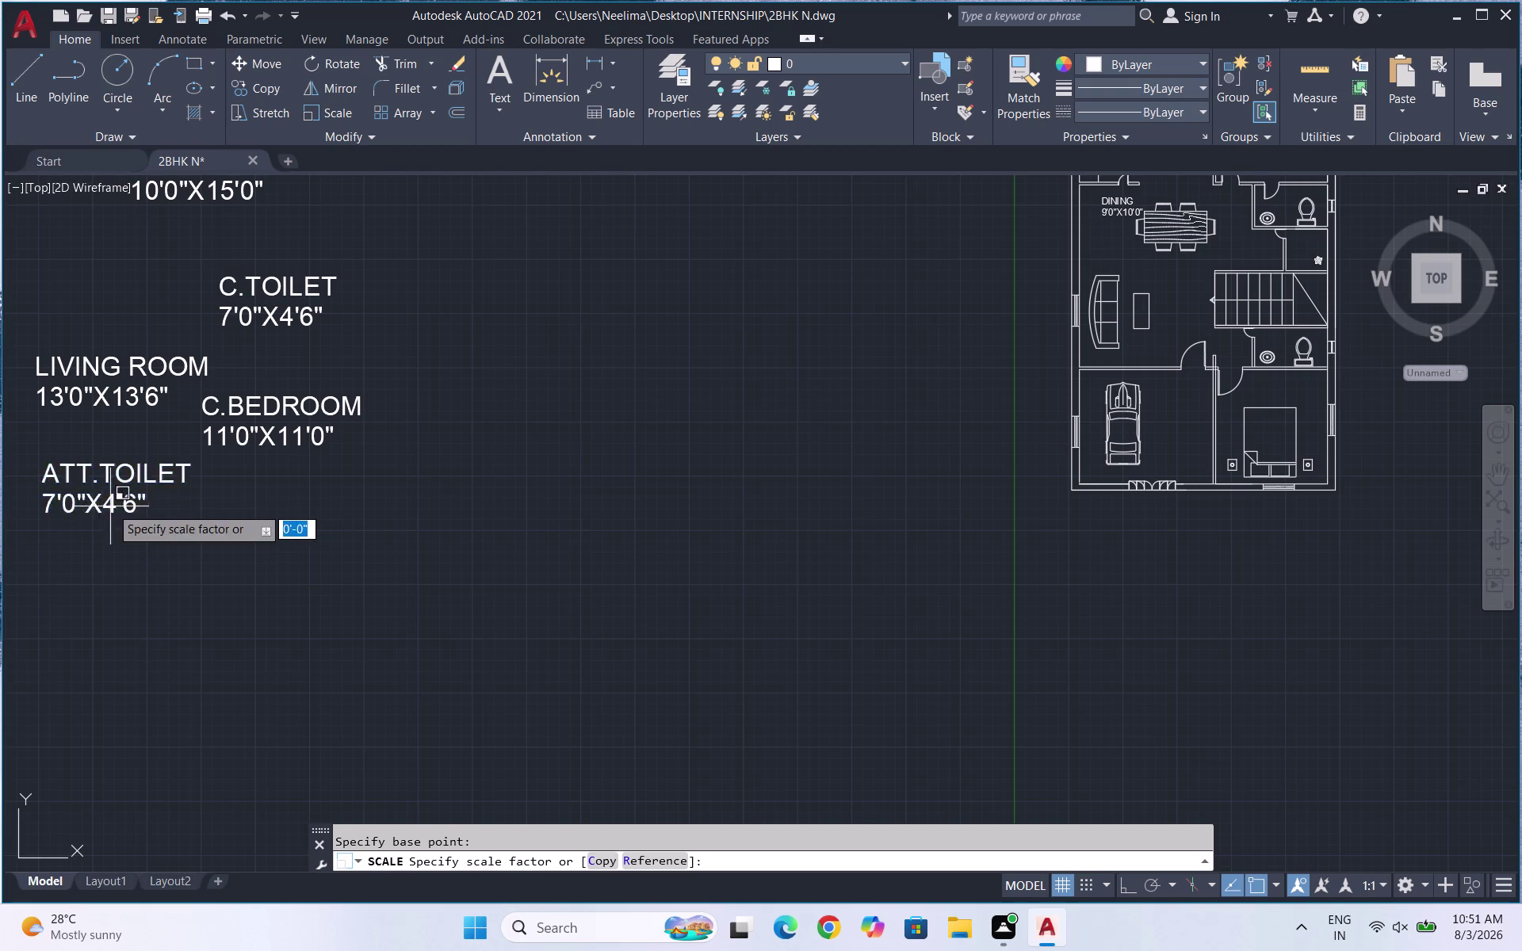
drag(111, 506, 110, 500)
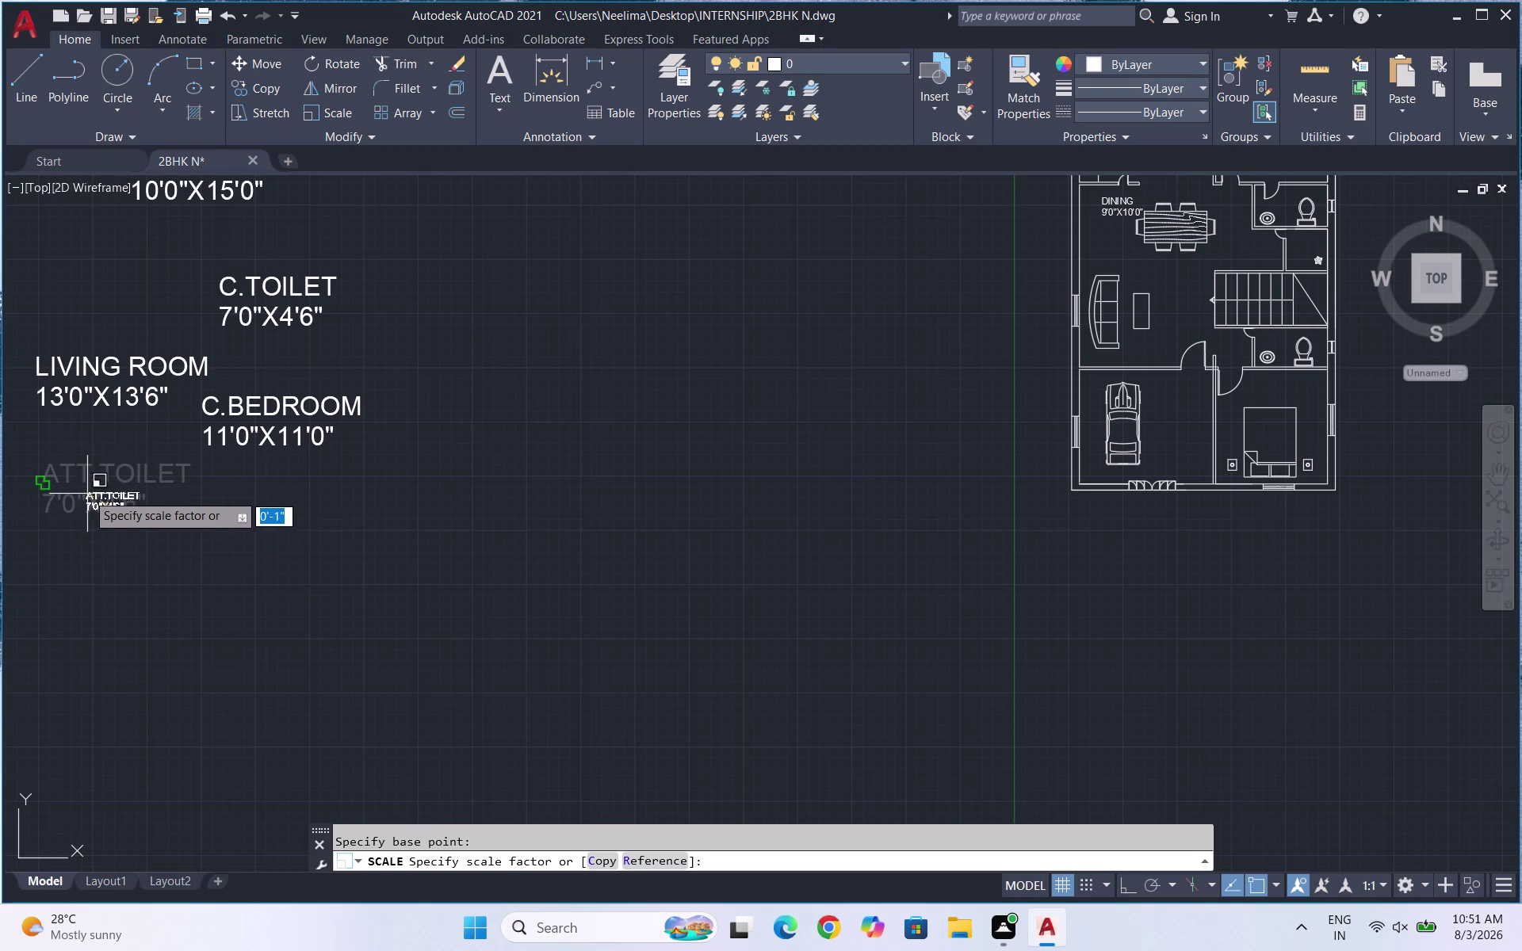
click(74, 489)
drag(115, 519, 62, 478)
click(48, 467)
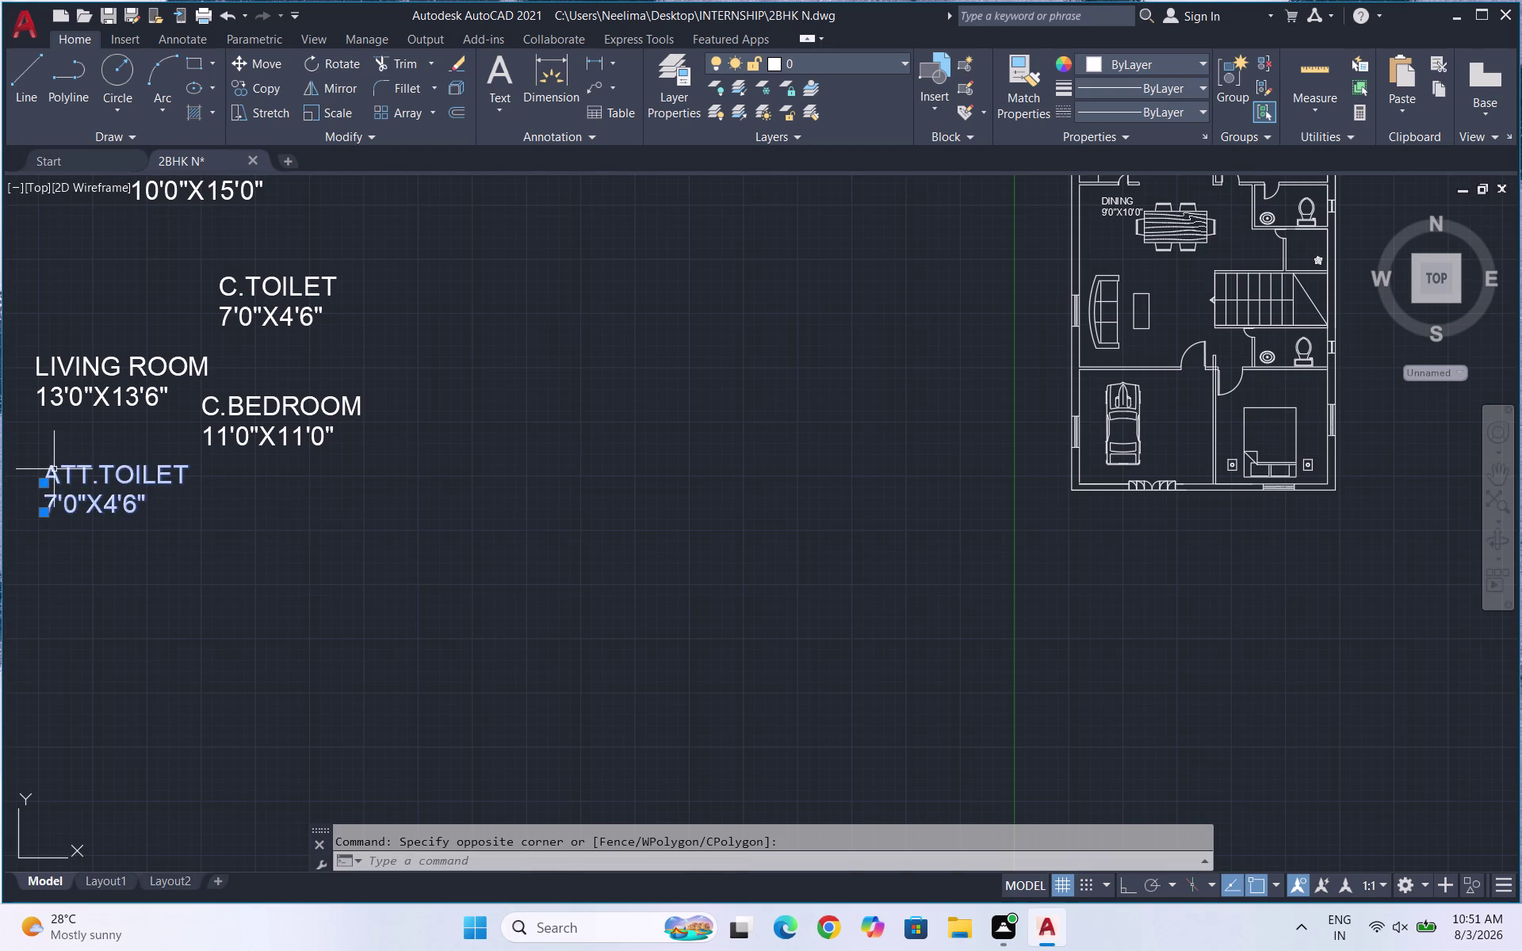
text(SC)
key(shift+Return)
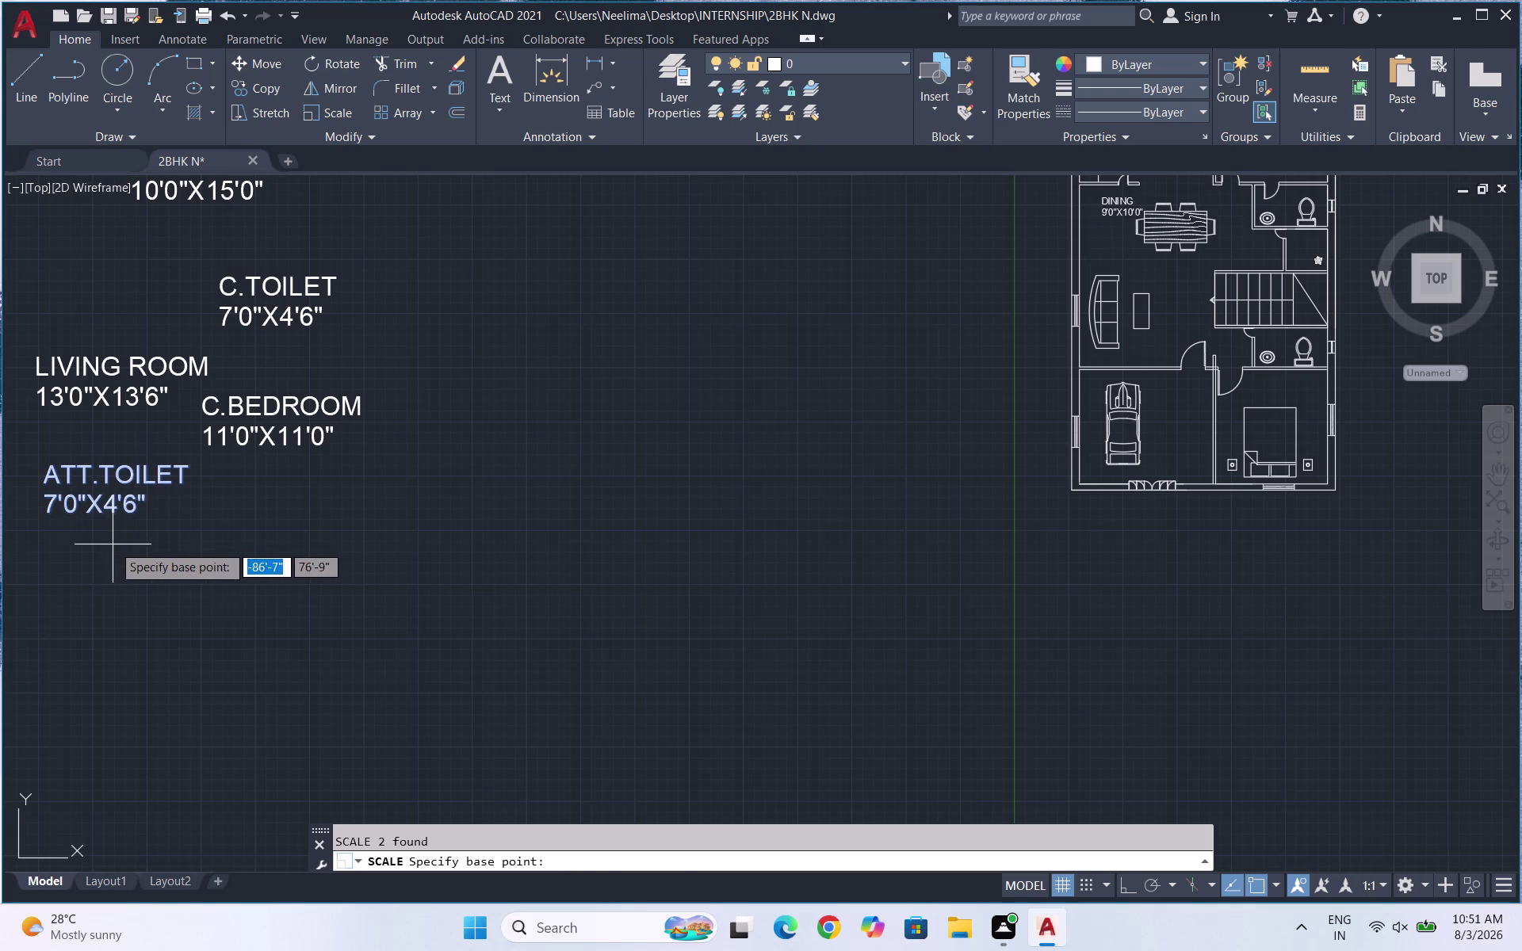
click(126, 512)
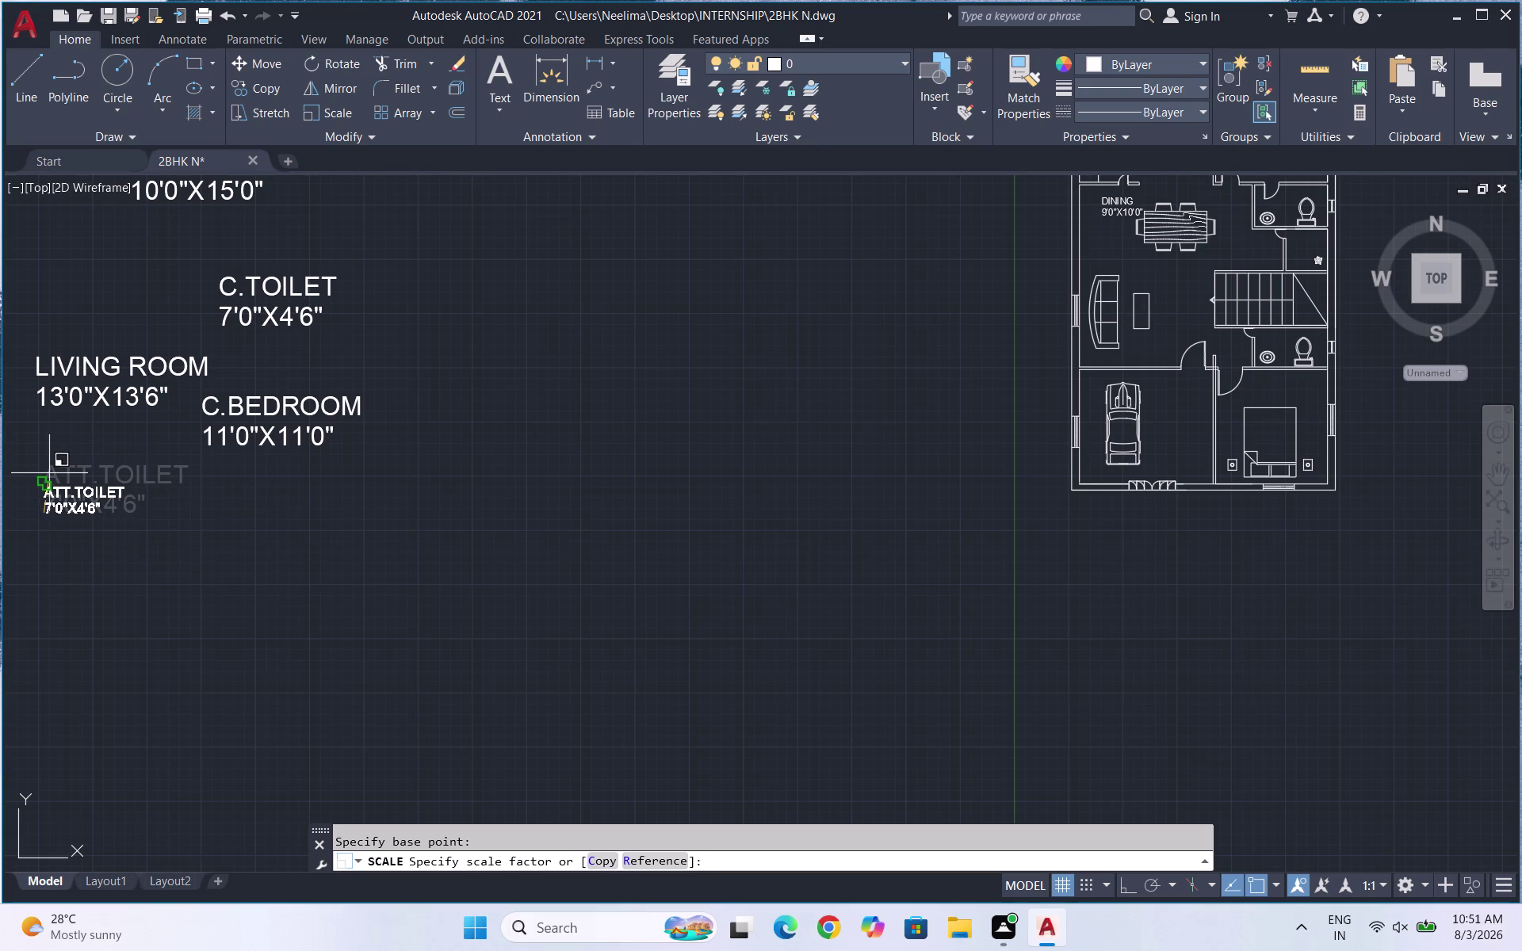
click(49, 473)
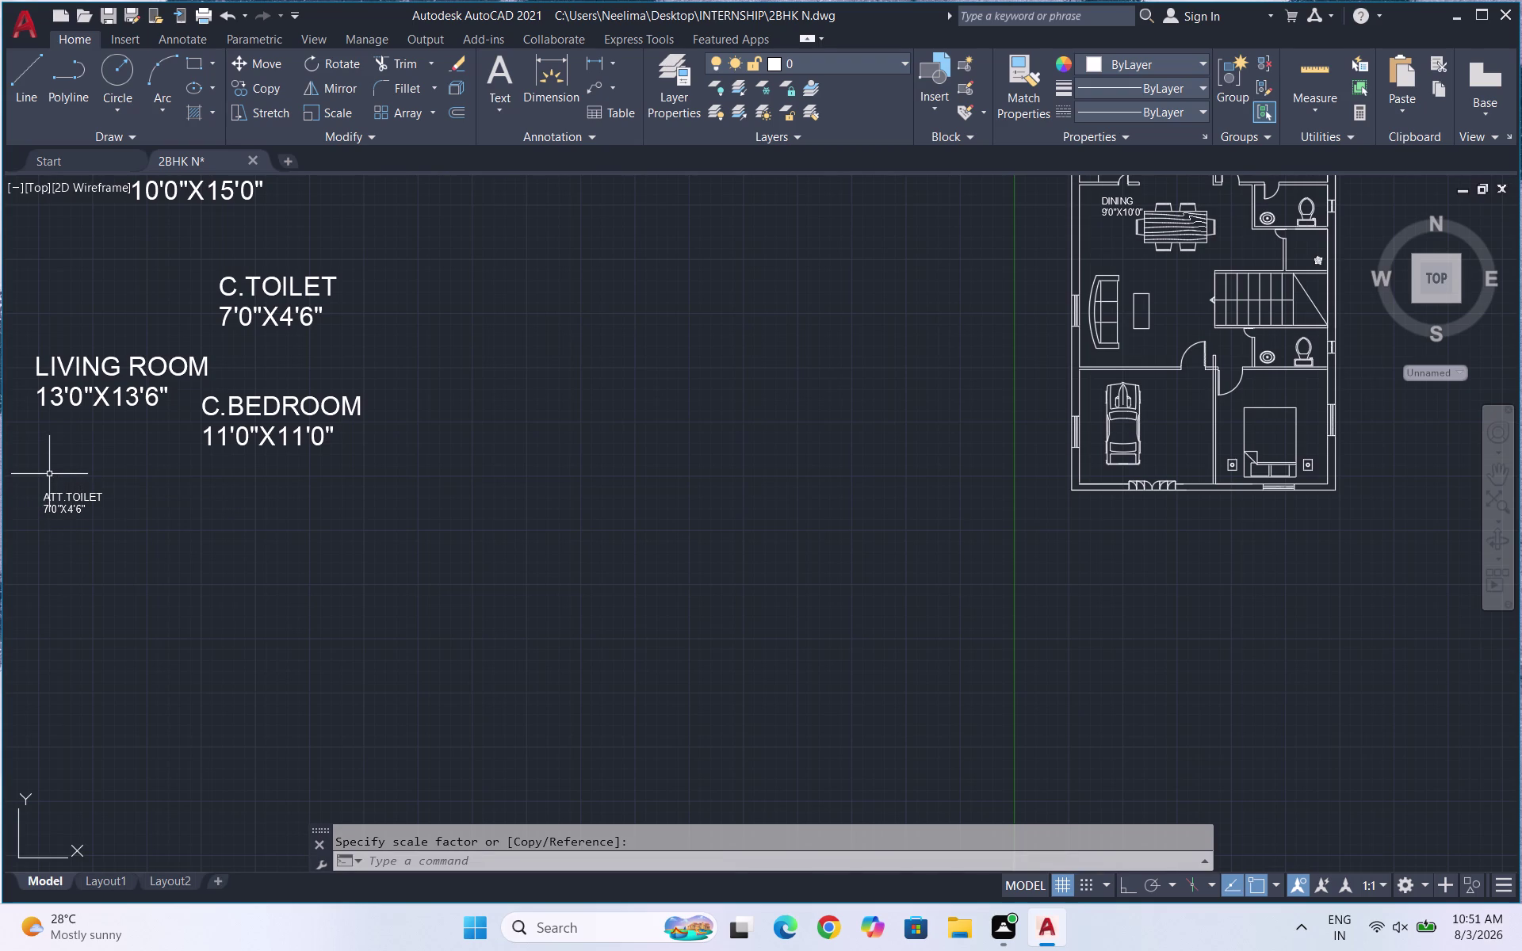
Reselect the ATT.TOILET label and scale it down further.
scroll(up, 3)
drag(108, 536, 39, 503)
click(31, 502)
text(S)
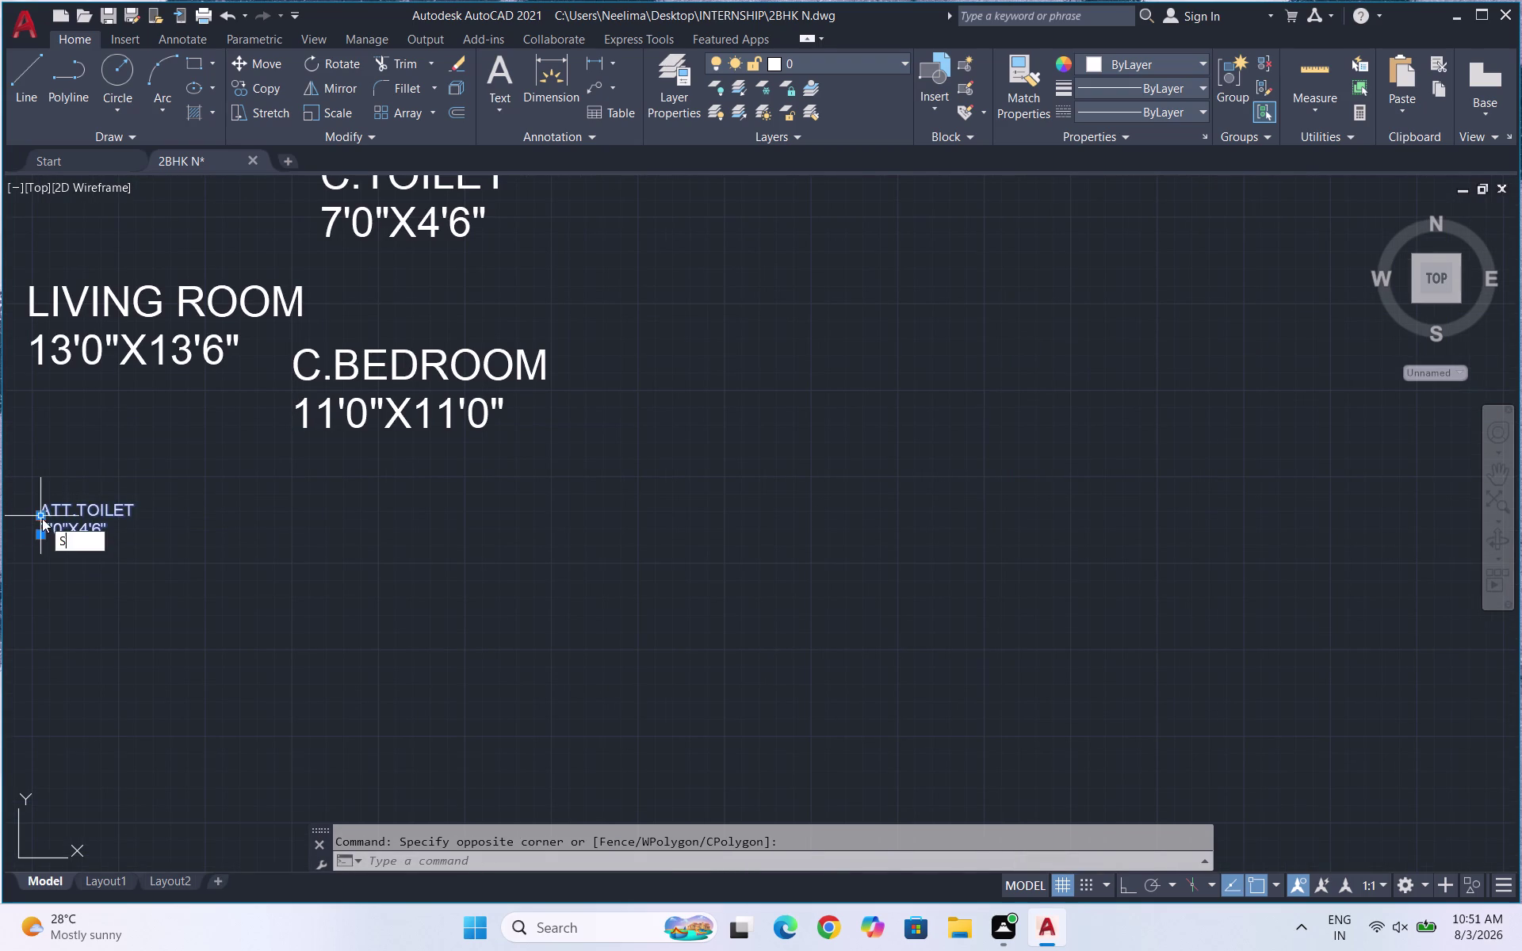
text(C)
key(Return)
key(Return)
click(79, 520)
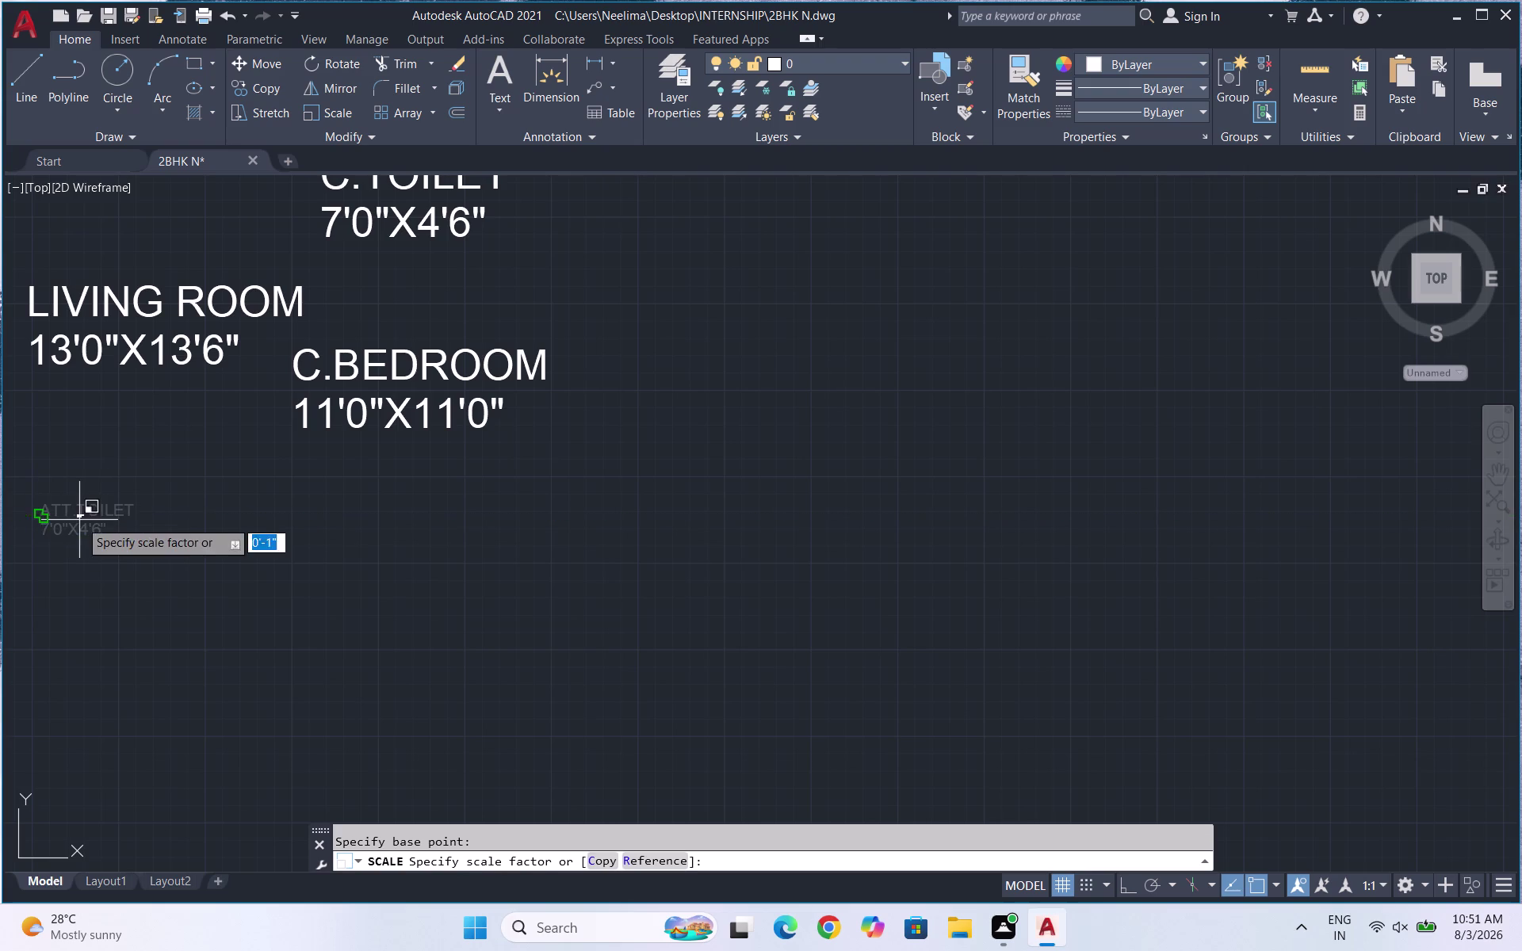
click(60, 493)
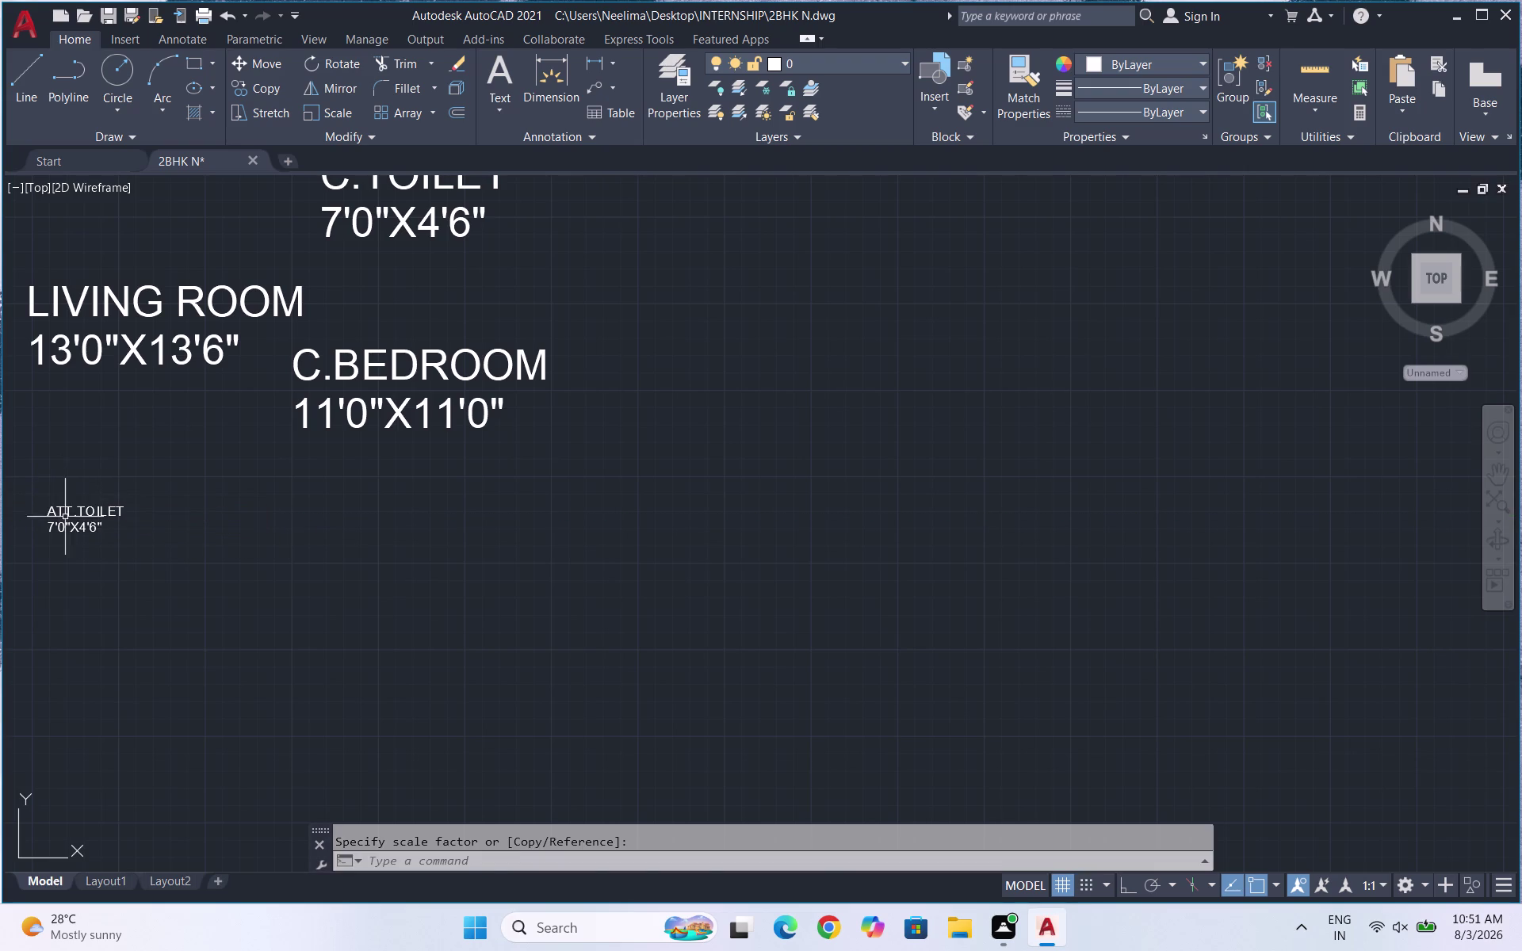
Move the ATT.TOILET label into the attached toilet room.
drag(100, 563, 88, 510)
click(70, 491)
key(m)
key(Return)
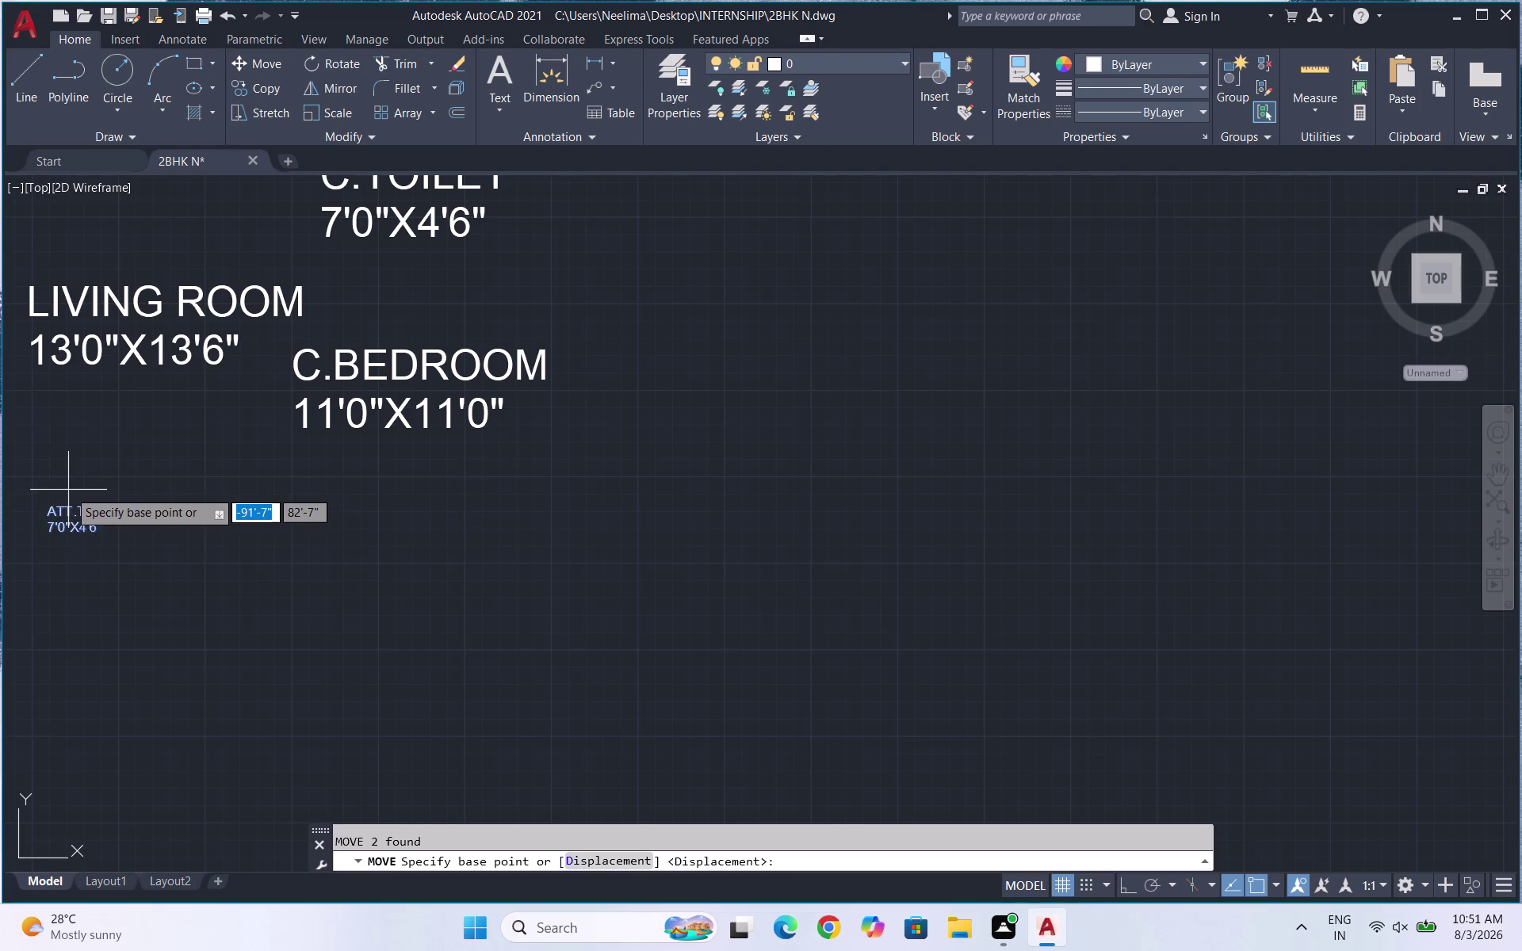
click(75, 520)
scroll(down, 3)
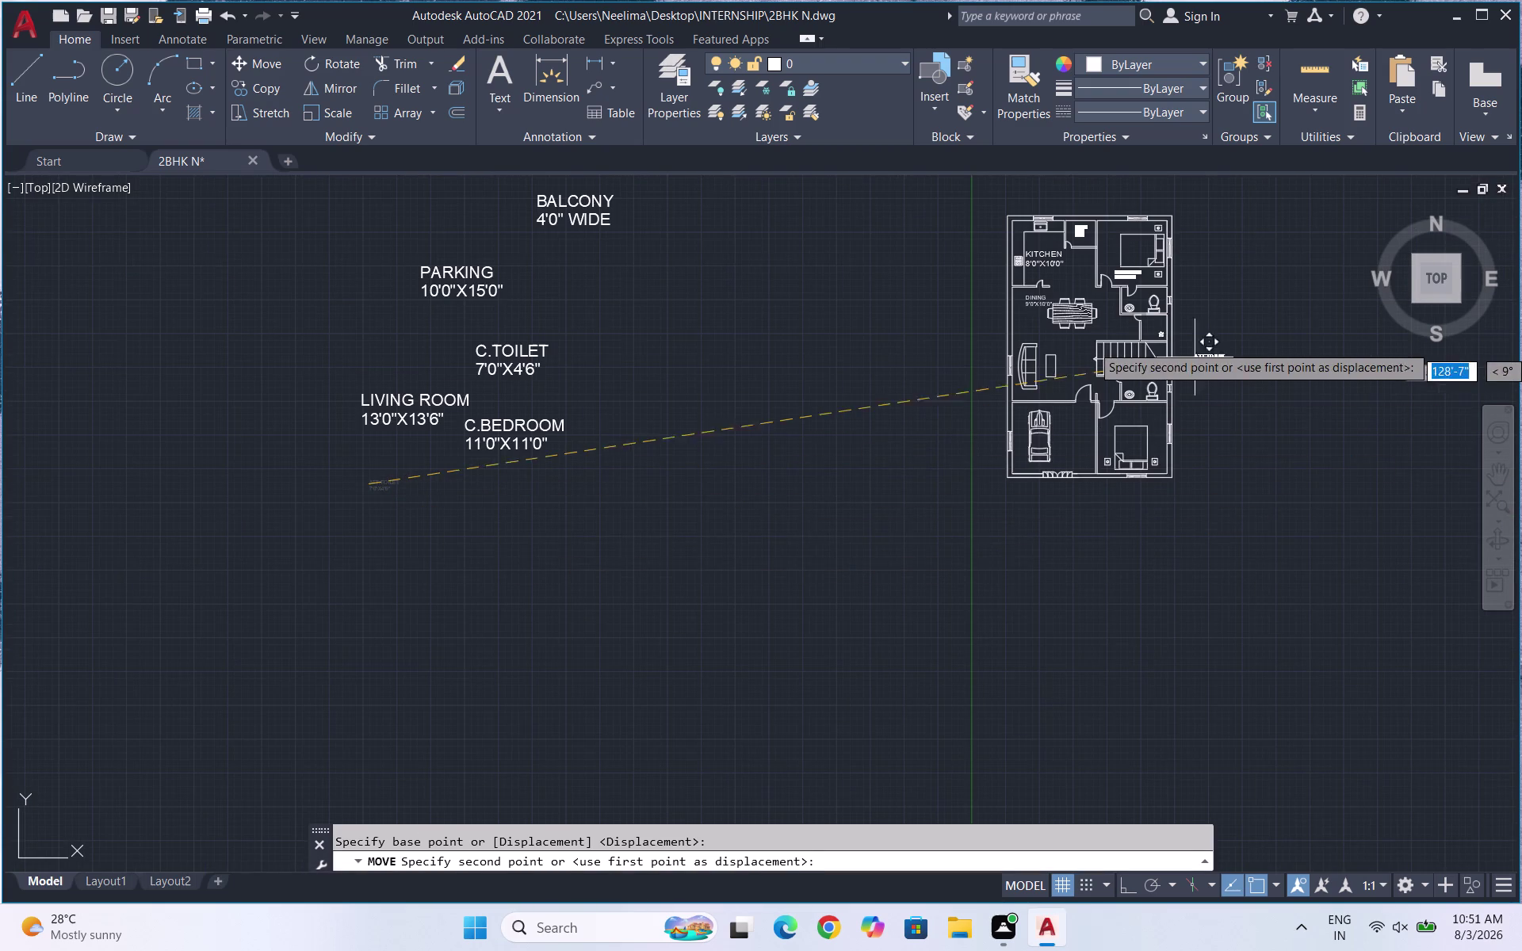
scroll(up, 3)
scroll(up, 3)
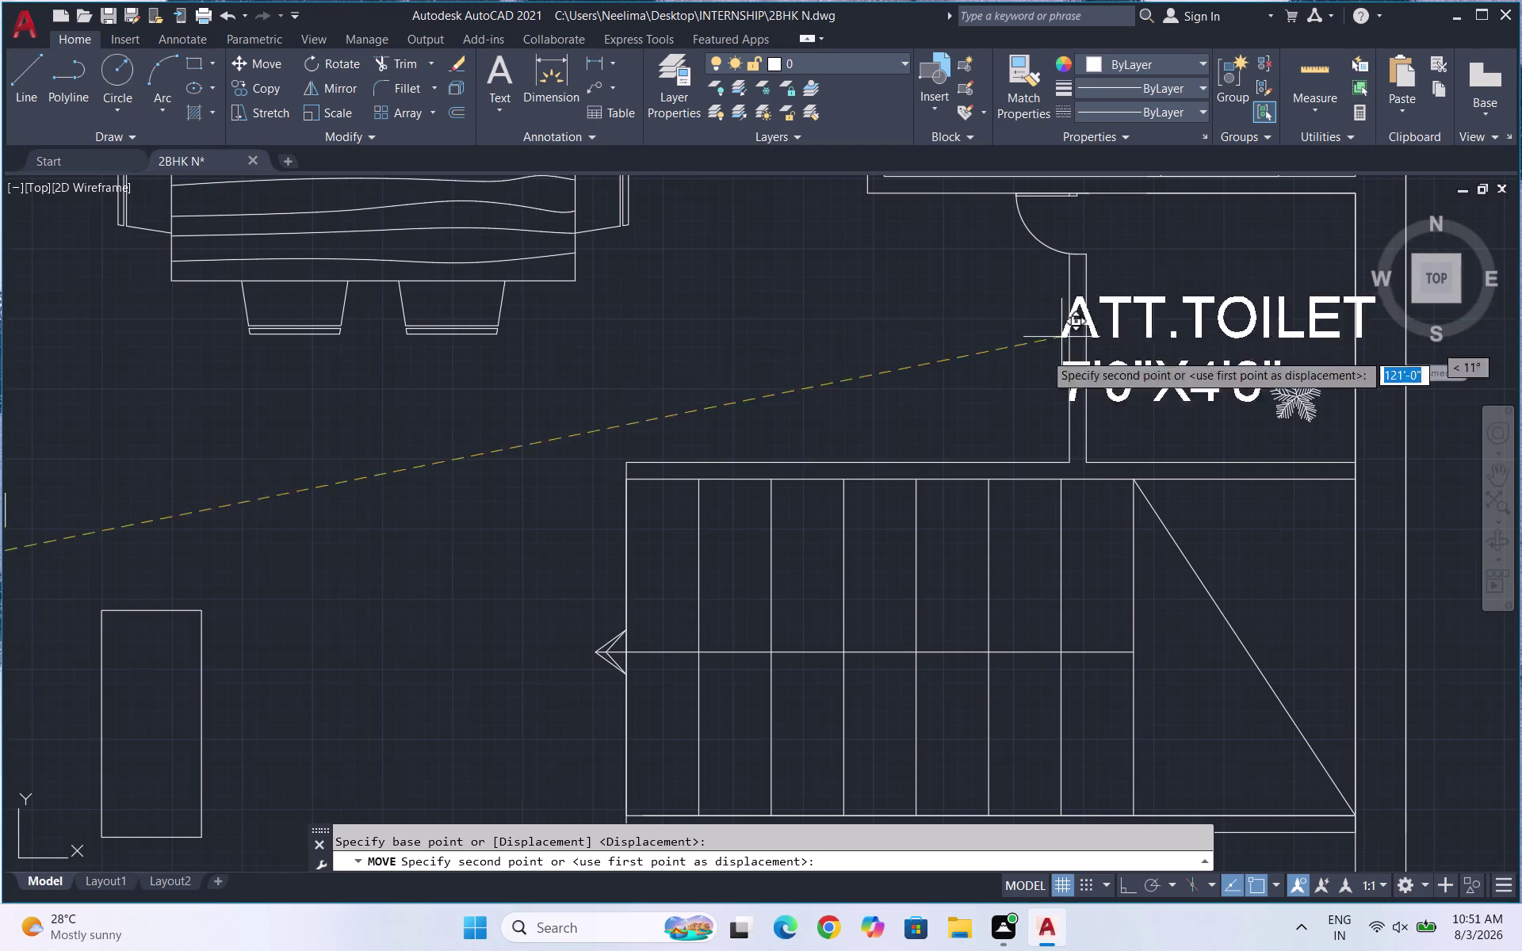
scroll(down, 3)
scroll(up, 3)
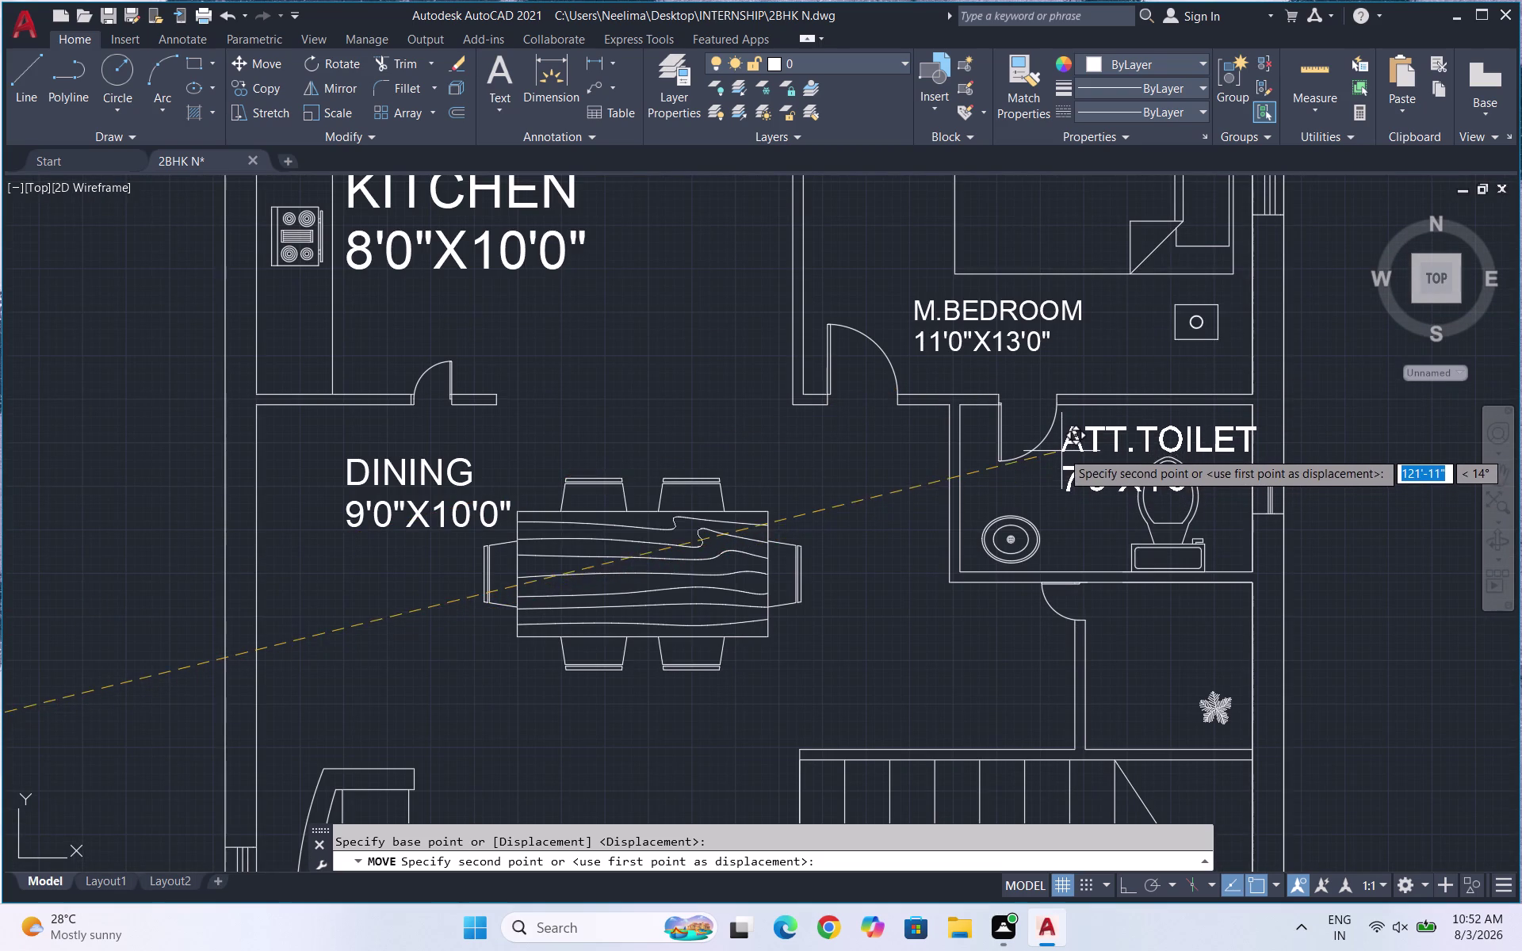
click(1061, 448)
Rescale the ATT.TOILET label twice so it fits the toilet room.
click(1099, 491)
click(1072, 430)
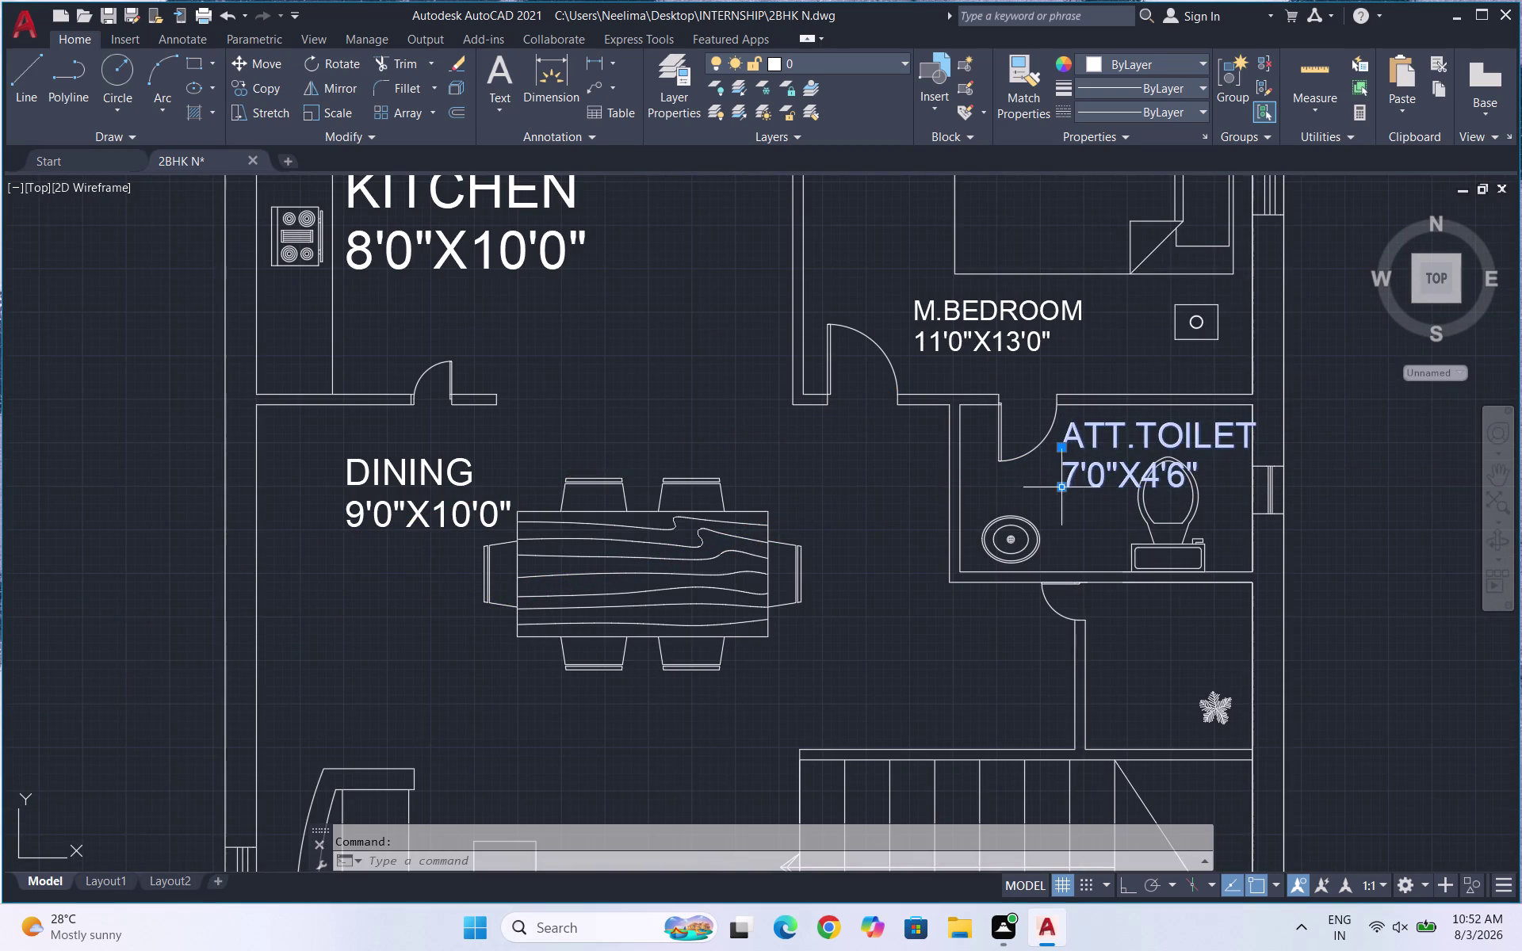
text(SC)
key(Return)
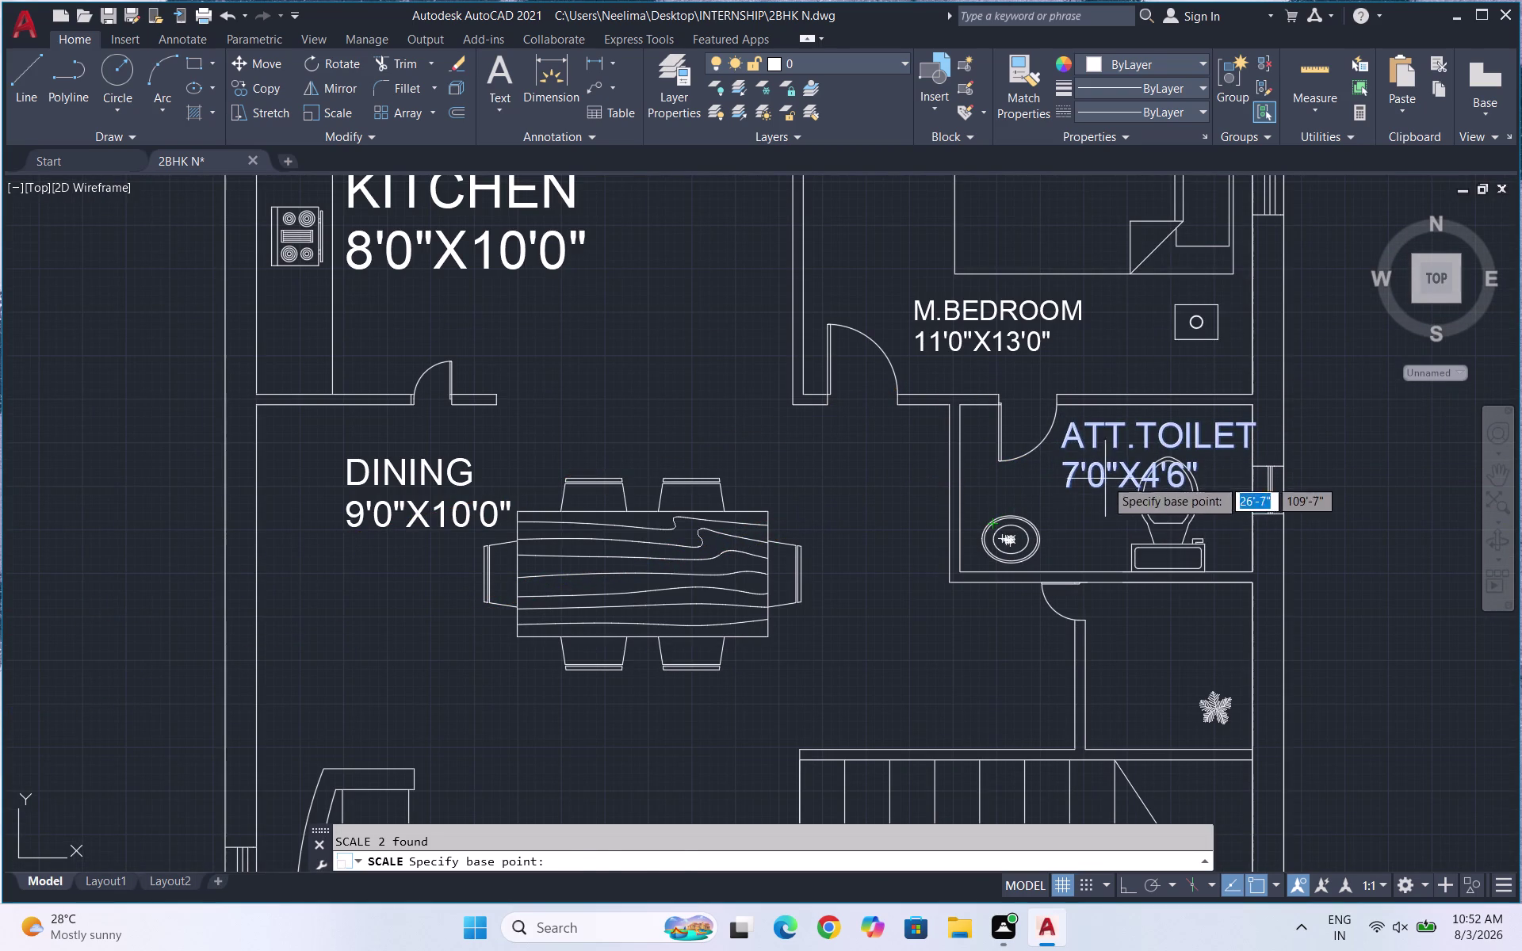
click(1084, 471)
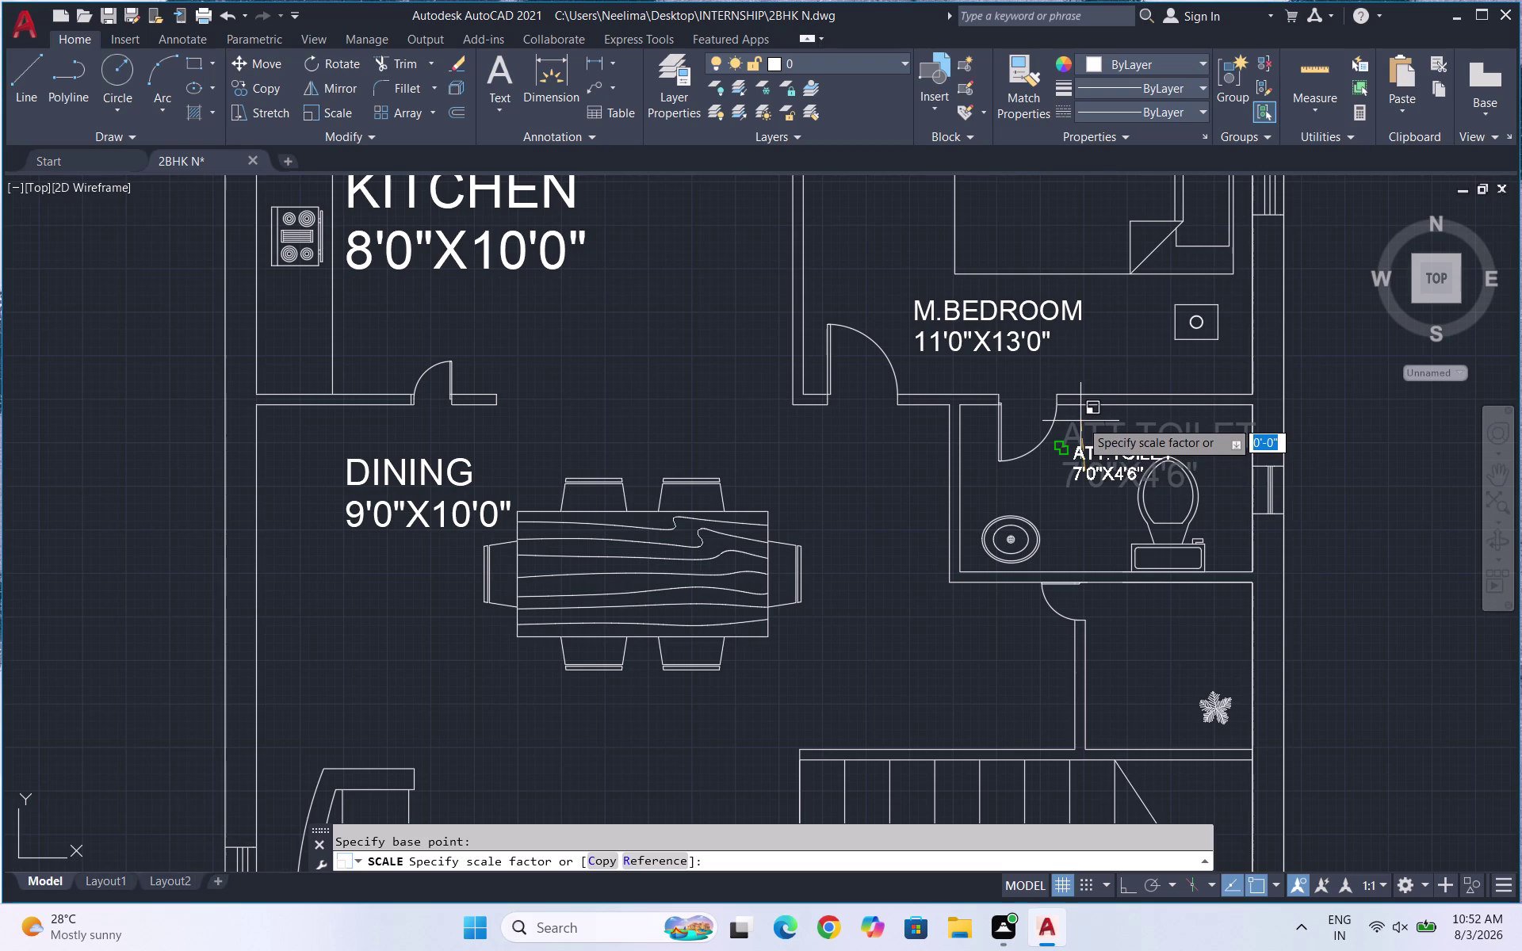
click(1080, 420)
scroll(up, 3)
drag(1159, 495, 1114, 437)
click(1049, 383)
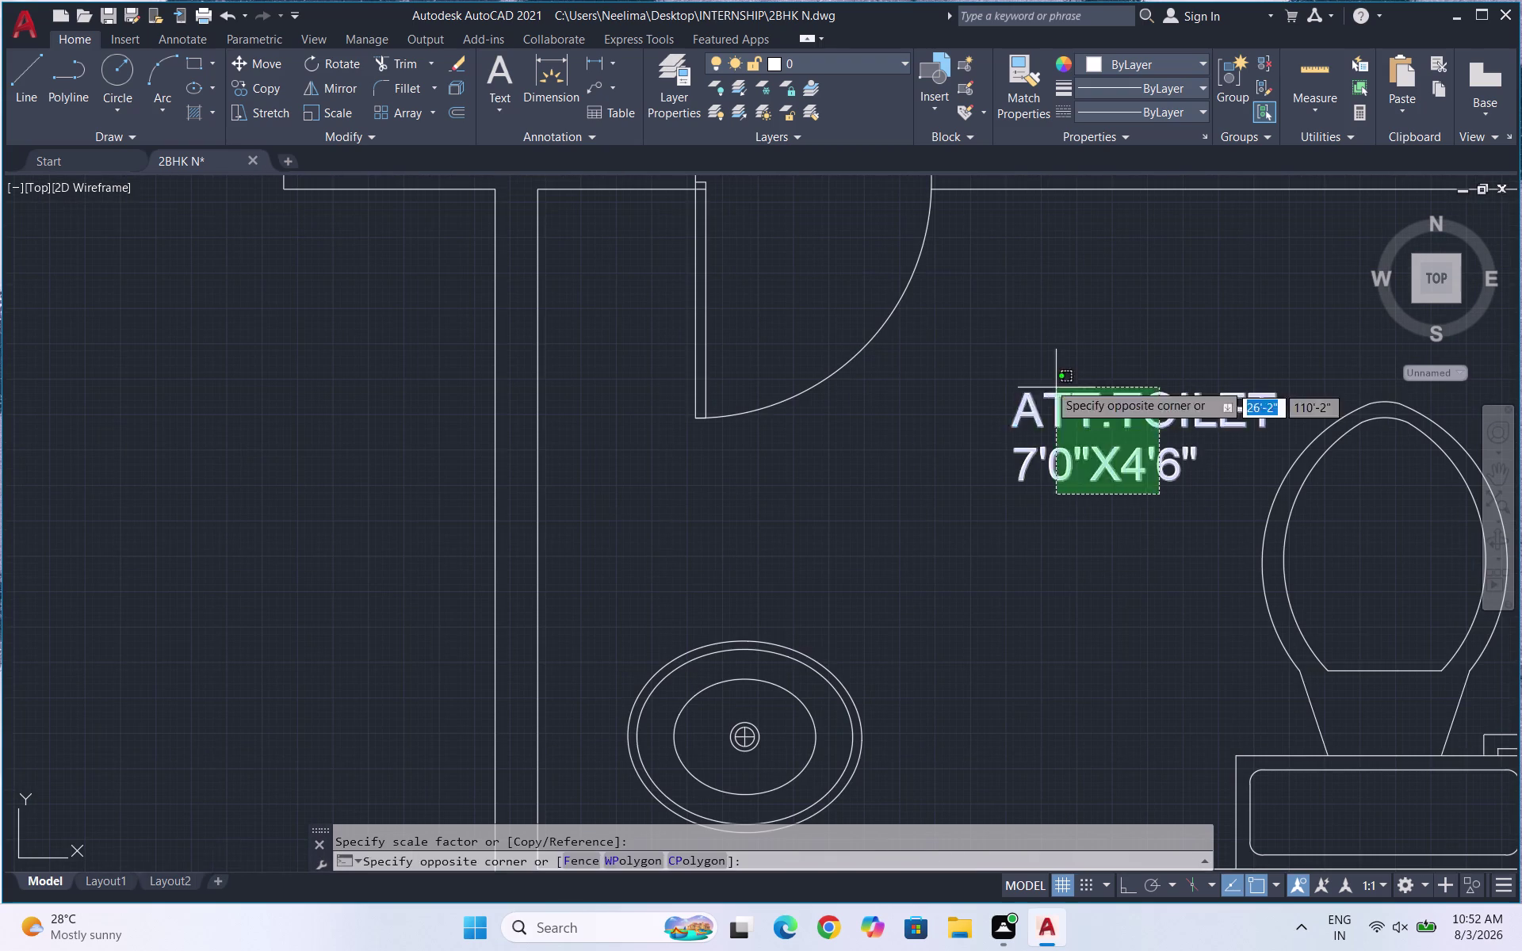
text(SC)
key(Return)
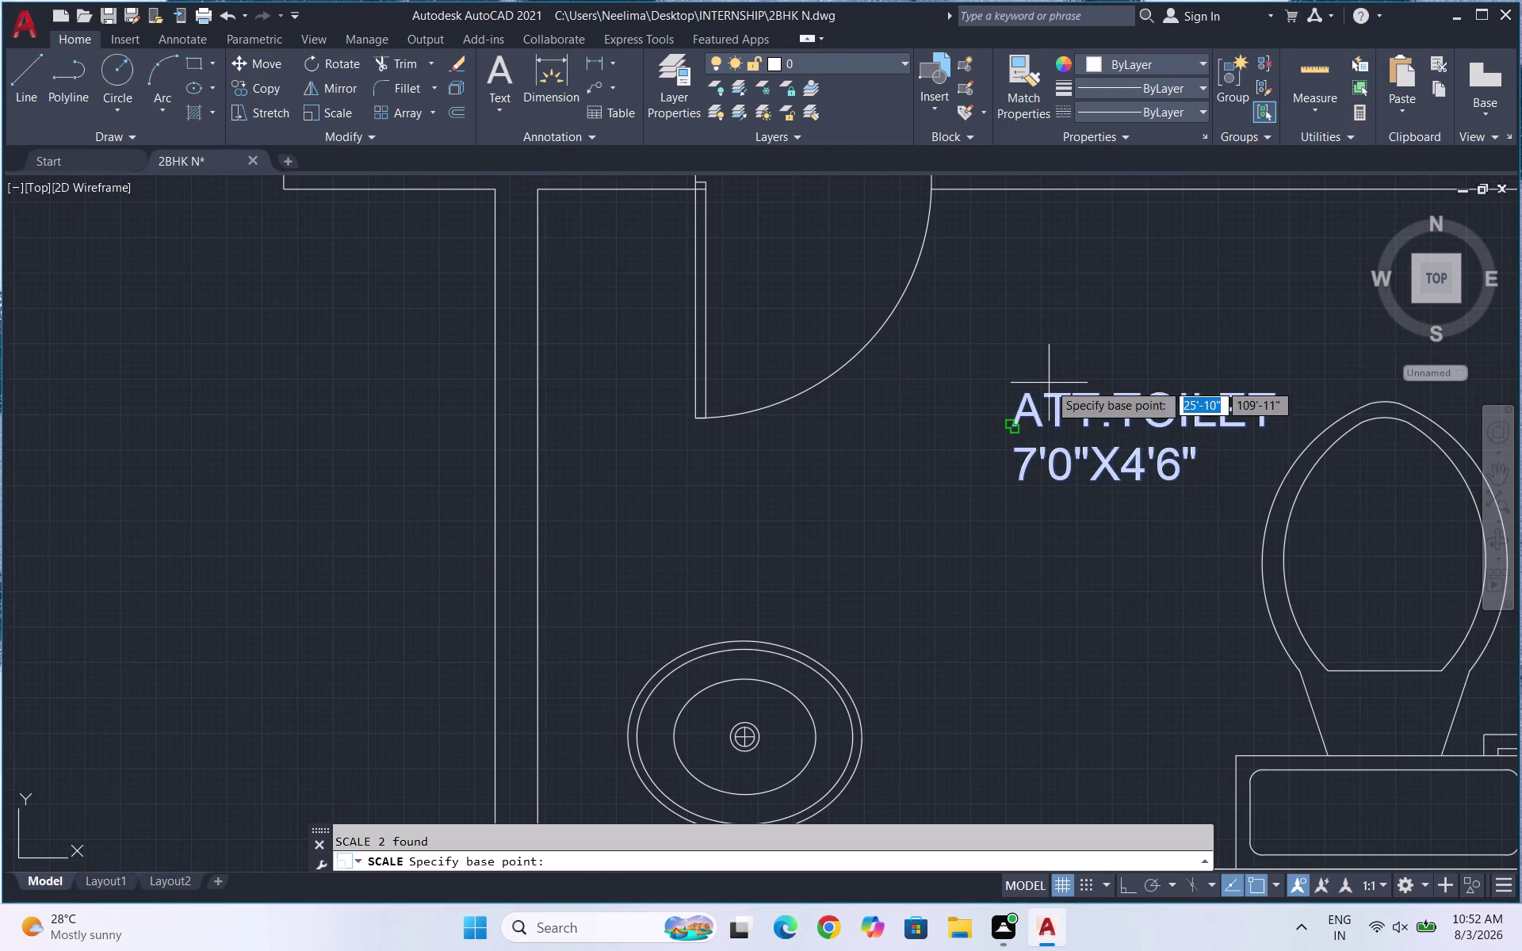
click(1043, 382)
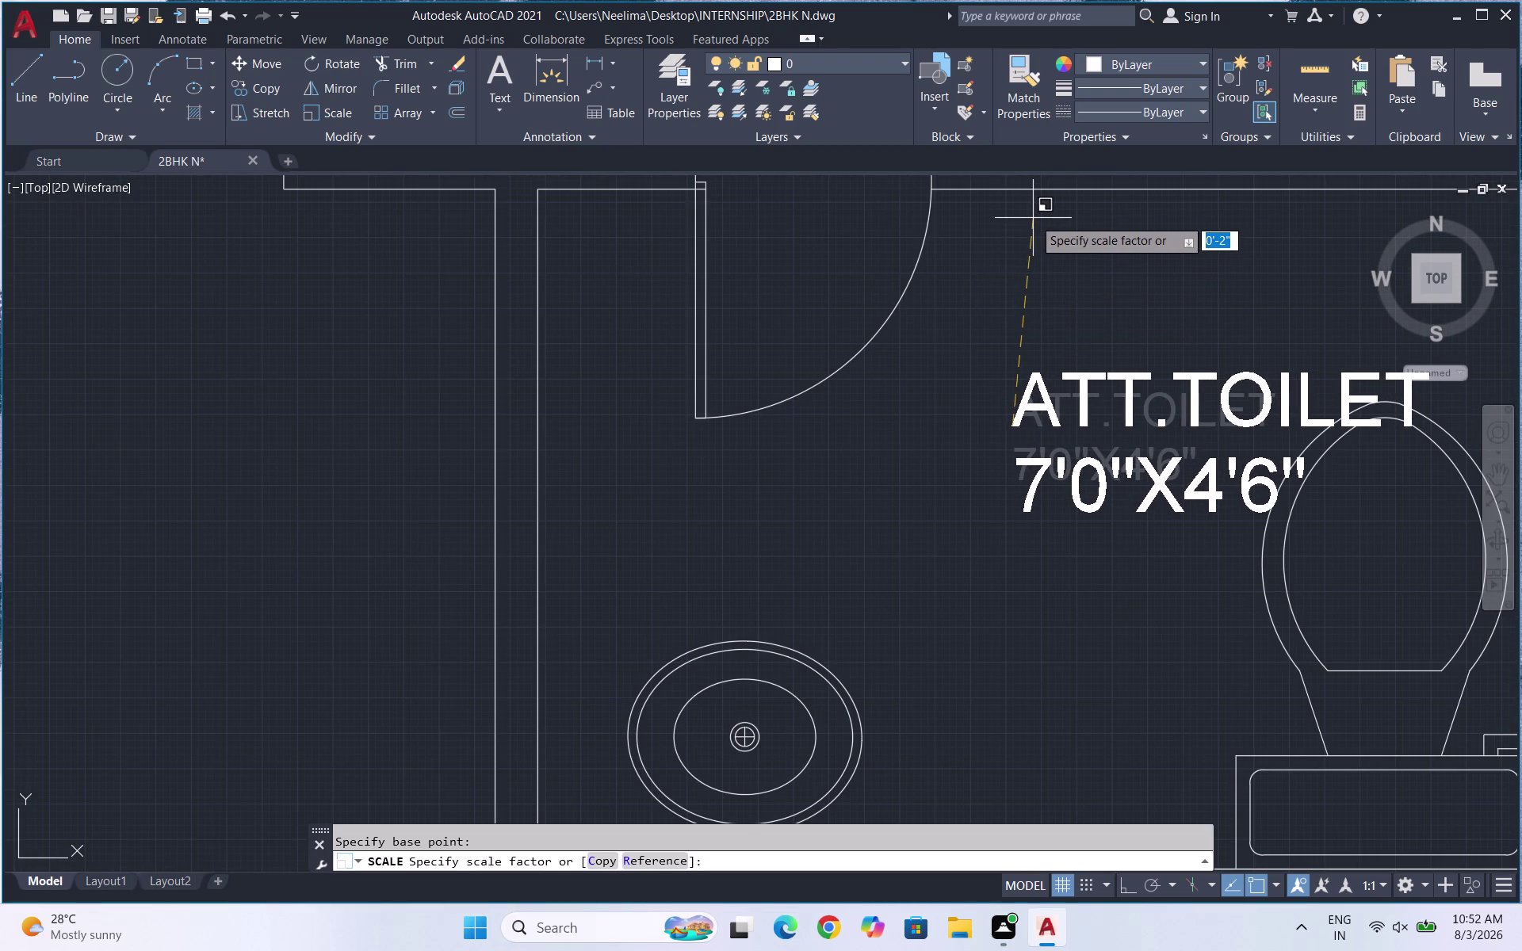
click(1033, 218)
Nudge the ATT.TOILET label higher within the attached toilet.
drag(1240, 569, 1152, 491)
click(1108, 395)
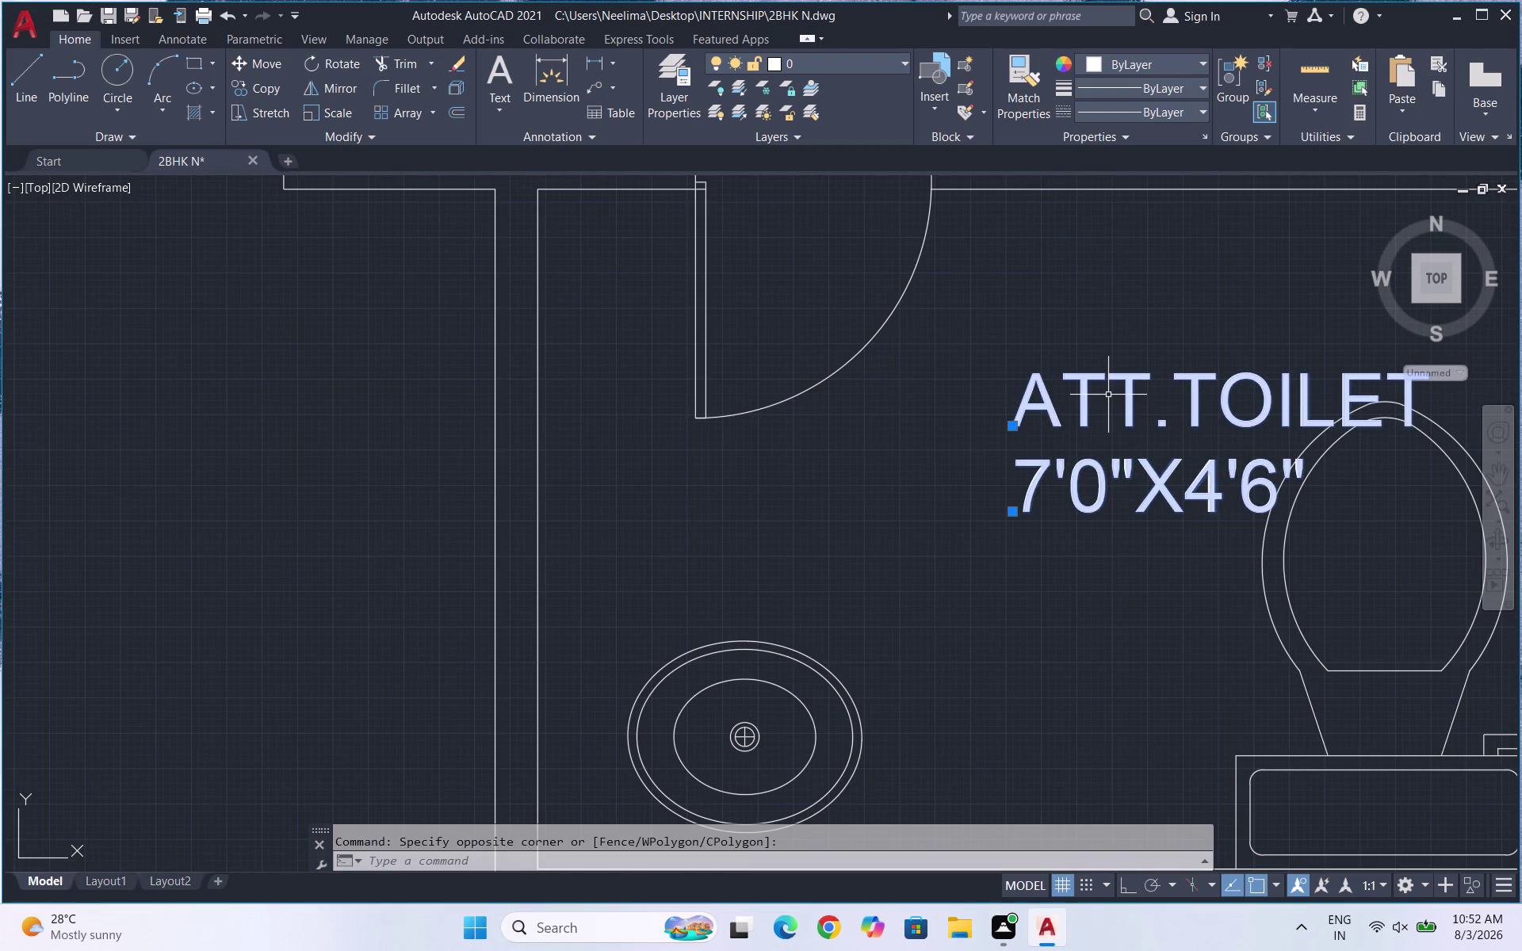
key(m)
key(Return)
click(1108, 395)
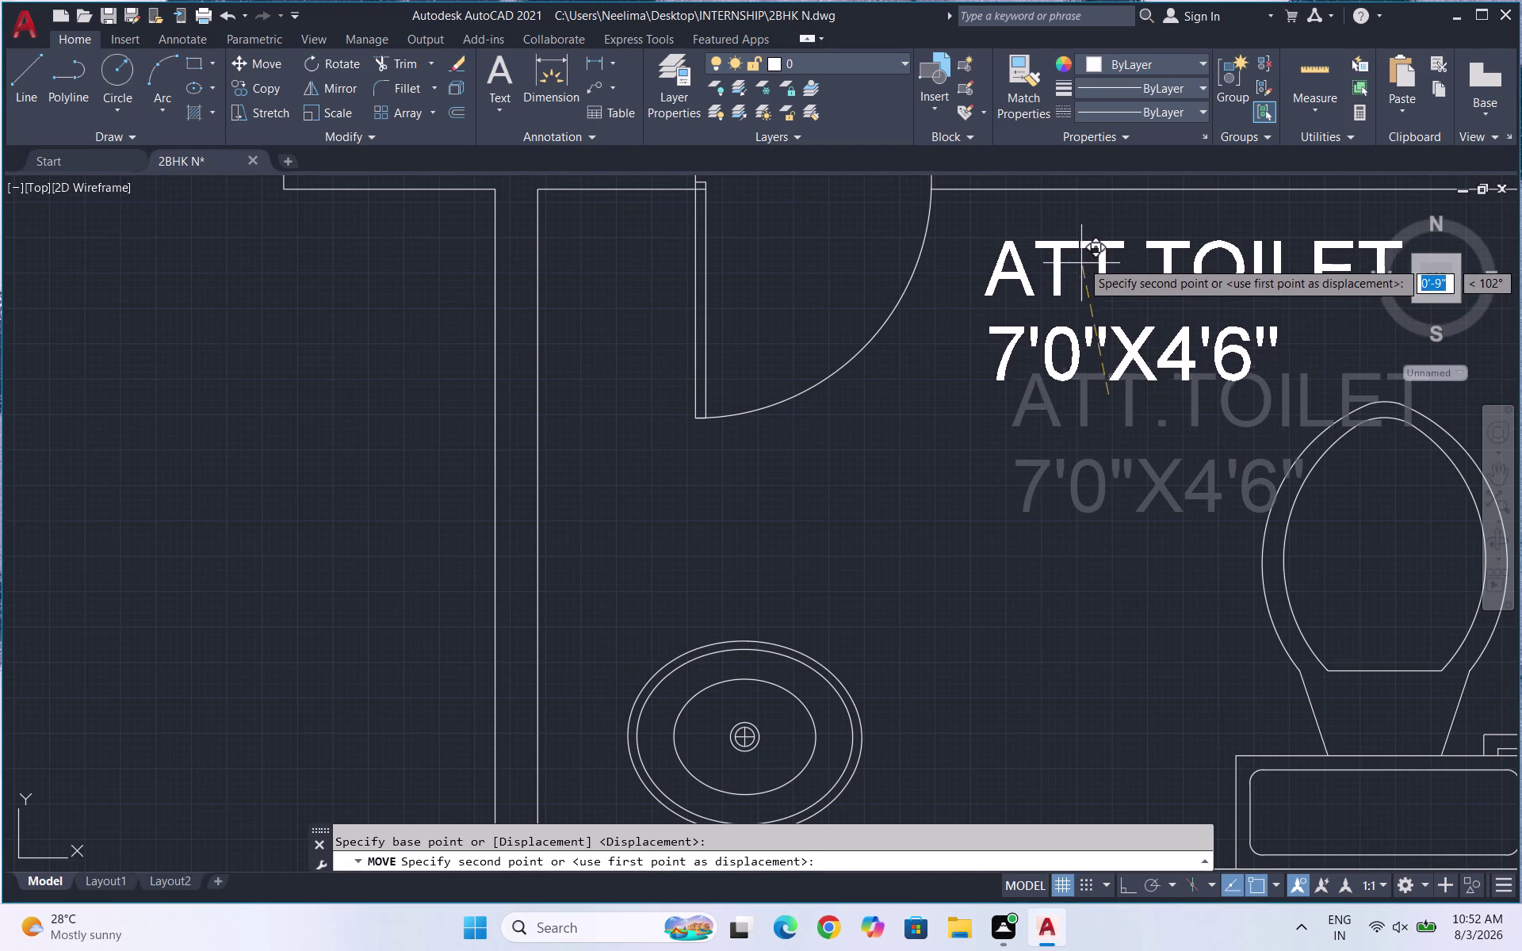
click(1081, 260)
scroll(down, 3)
scroll(down, 3)
scroll(down, 3)
scroll(up, 3)
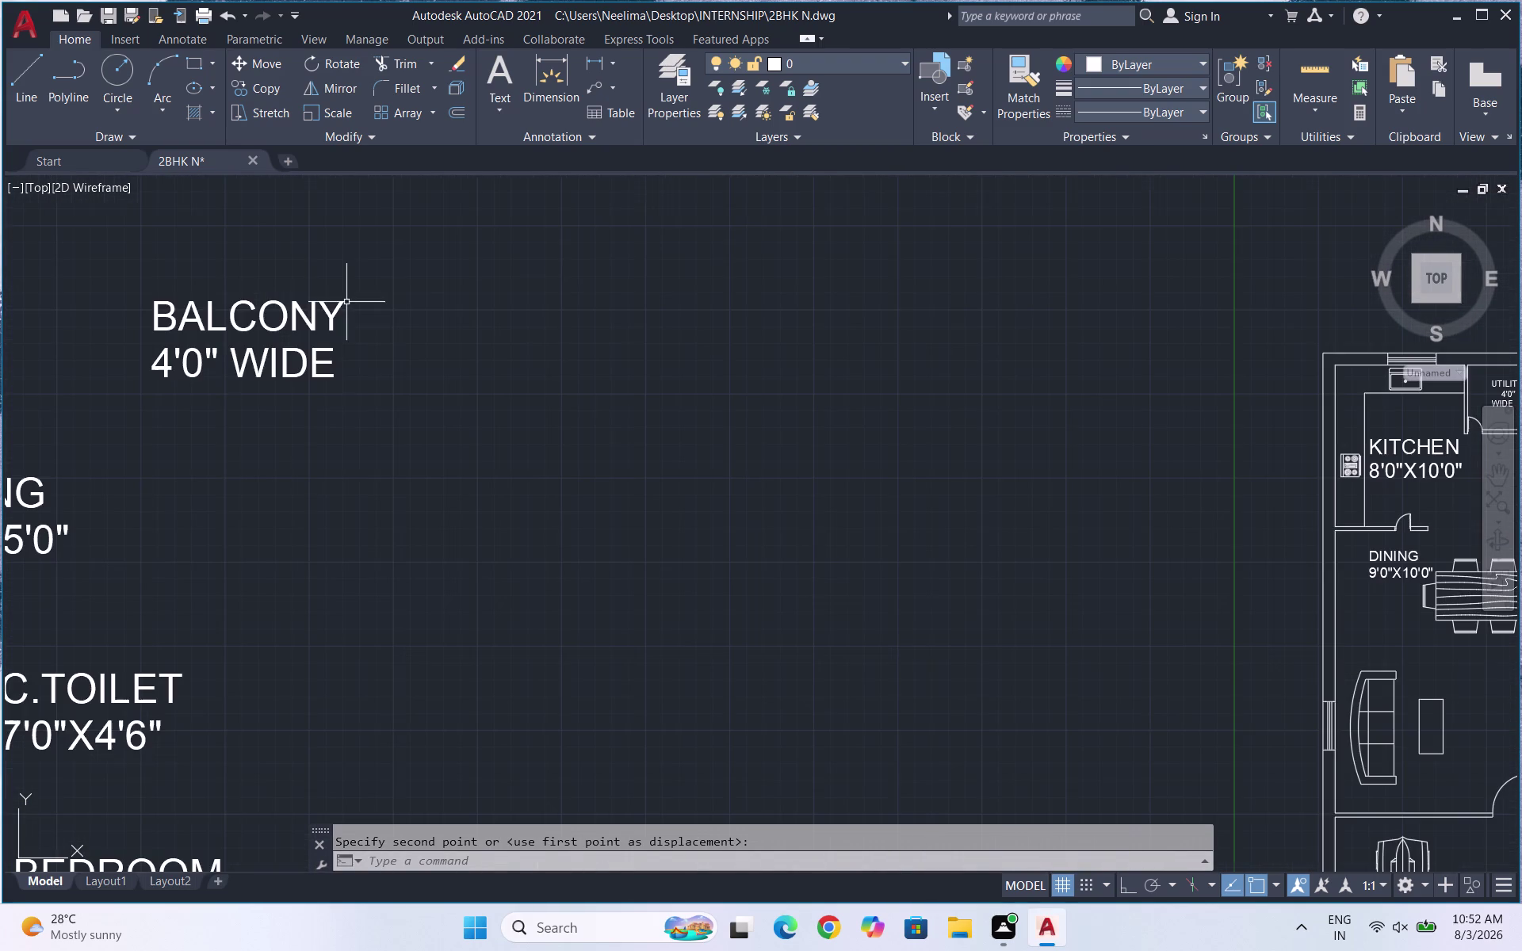
Shrink the BALCONY 4'0" WIDE label with SC.
drag(340, 417, 249, 354)
click(183, 288)
text(SC)
key(Return)
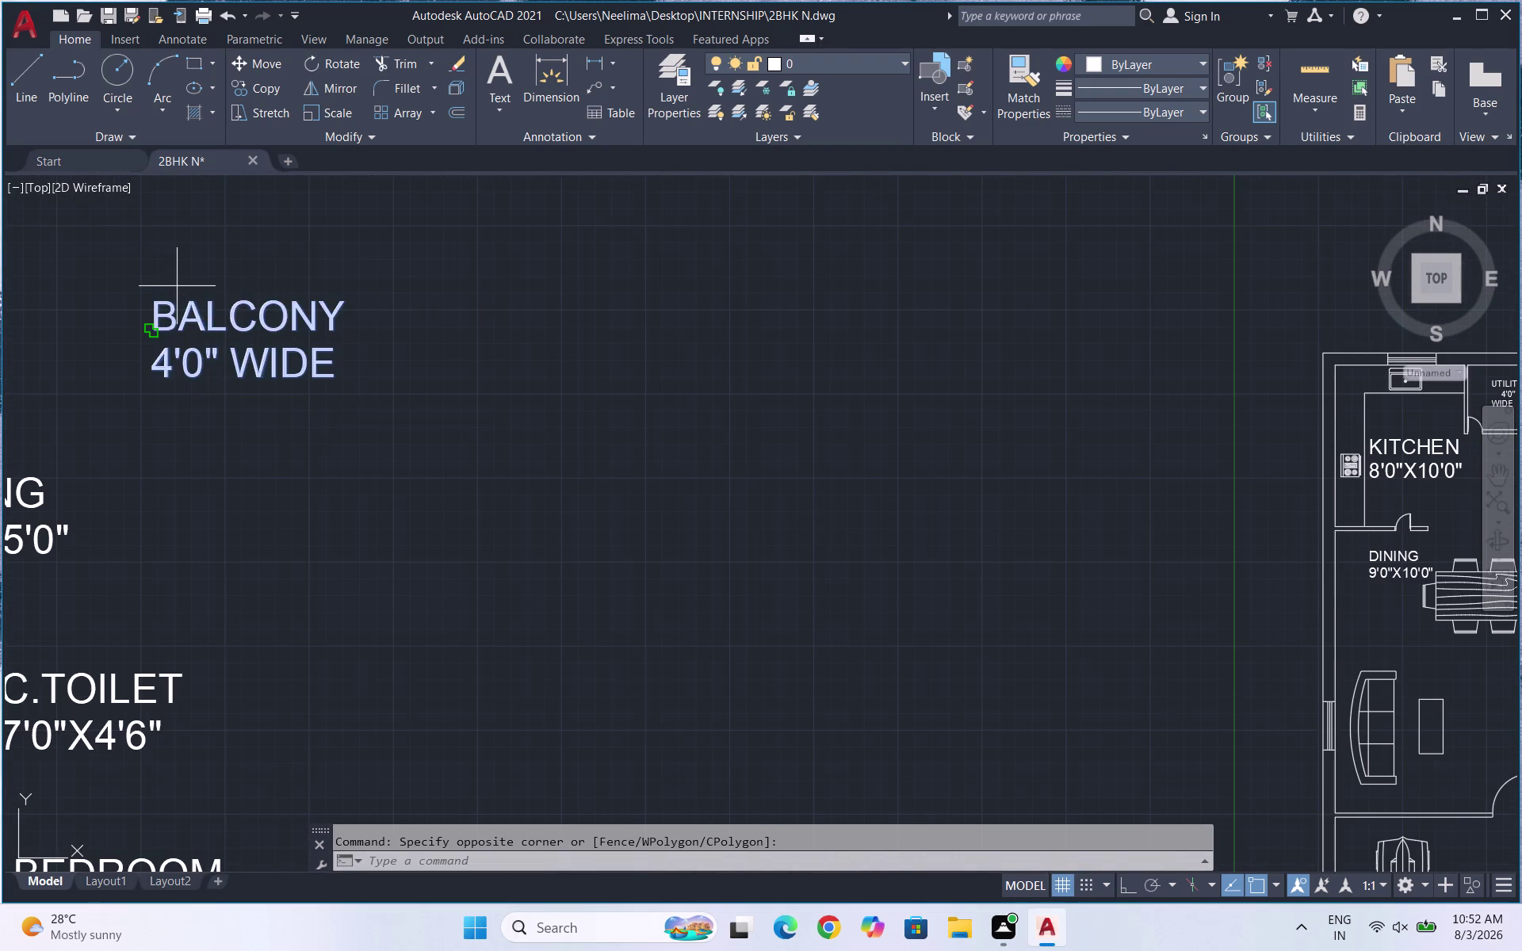
click(311, 364)
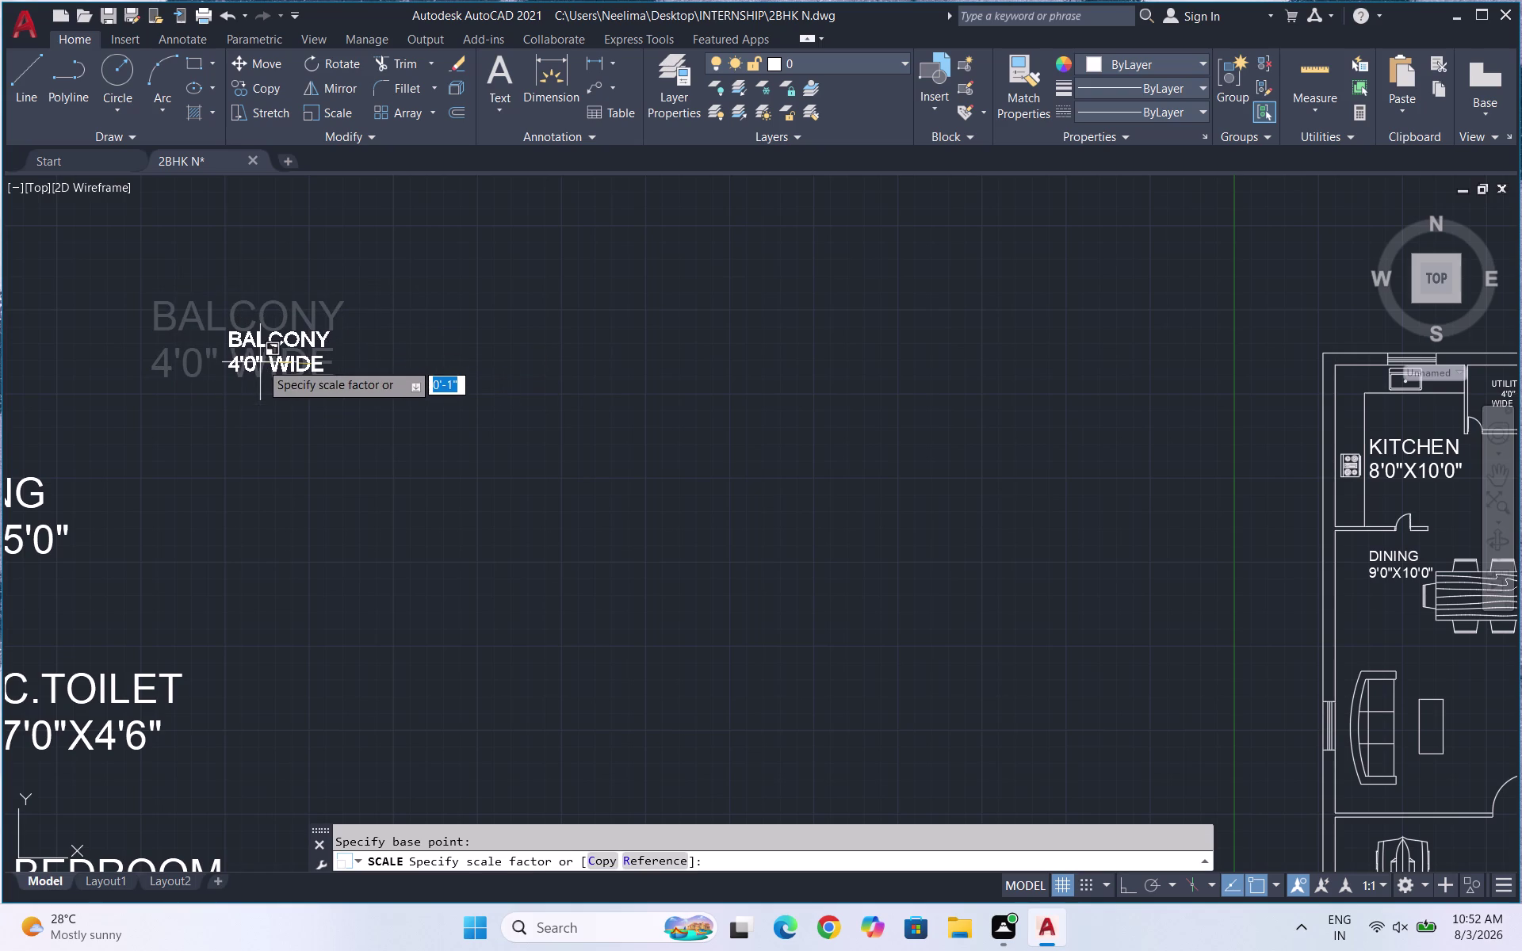
click(273, 374)
drag(312, 399, 277, 347)
click(250, 320)
text(S)
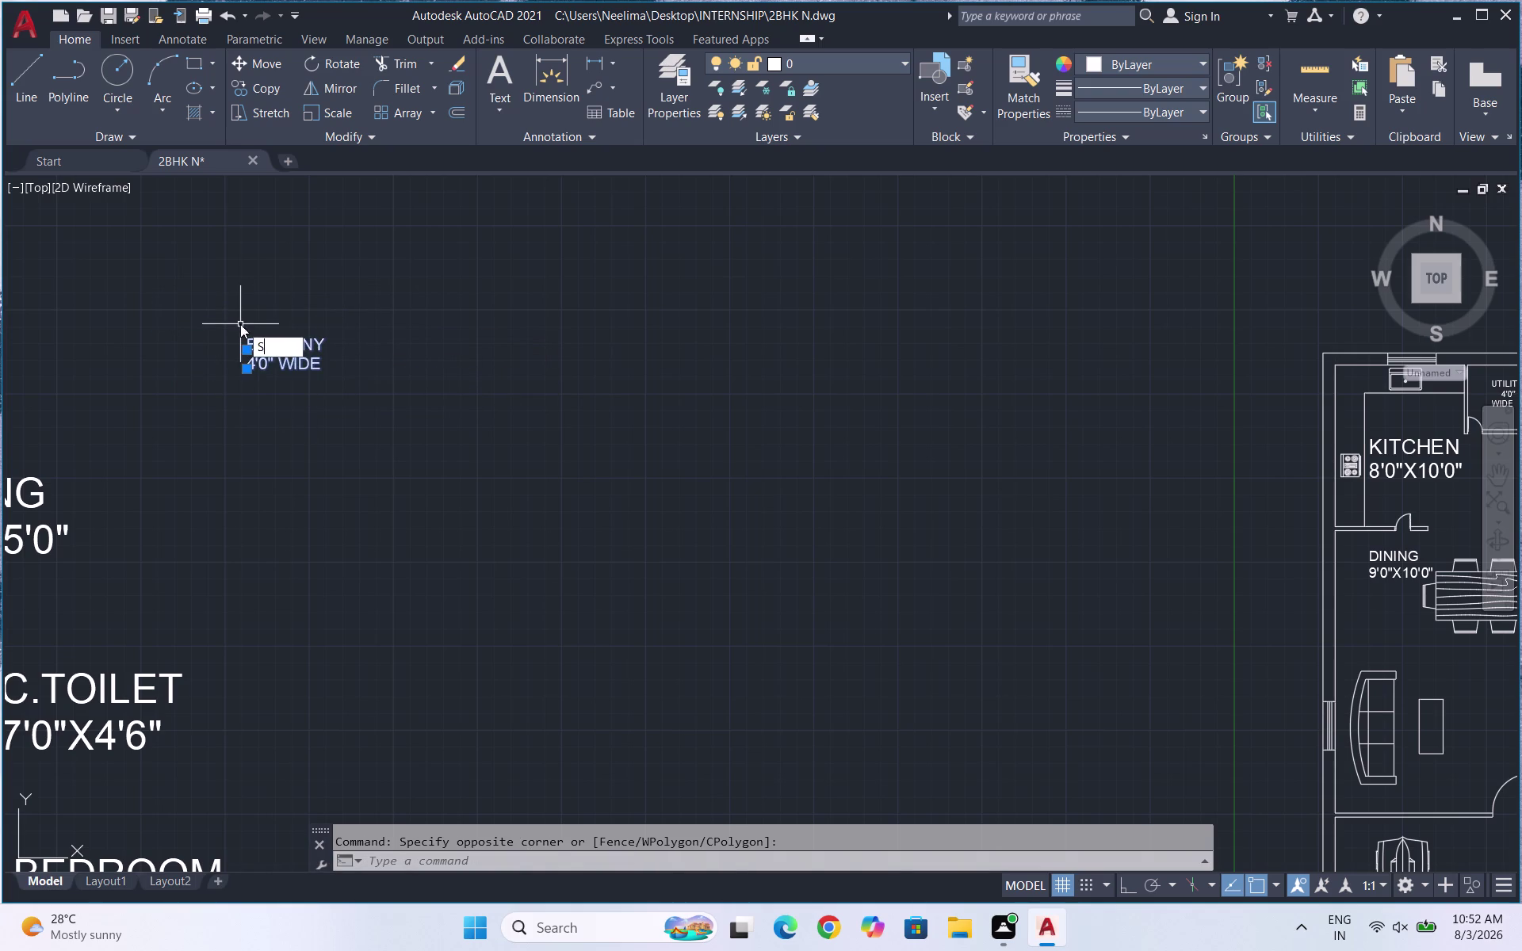
text(C)
key(Return)
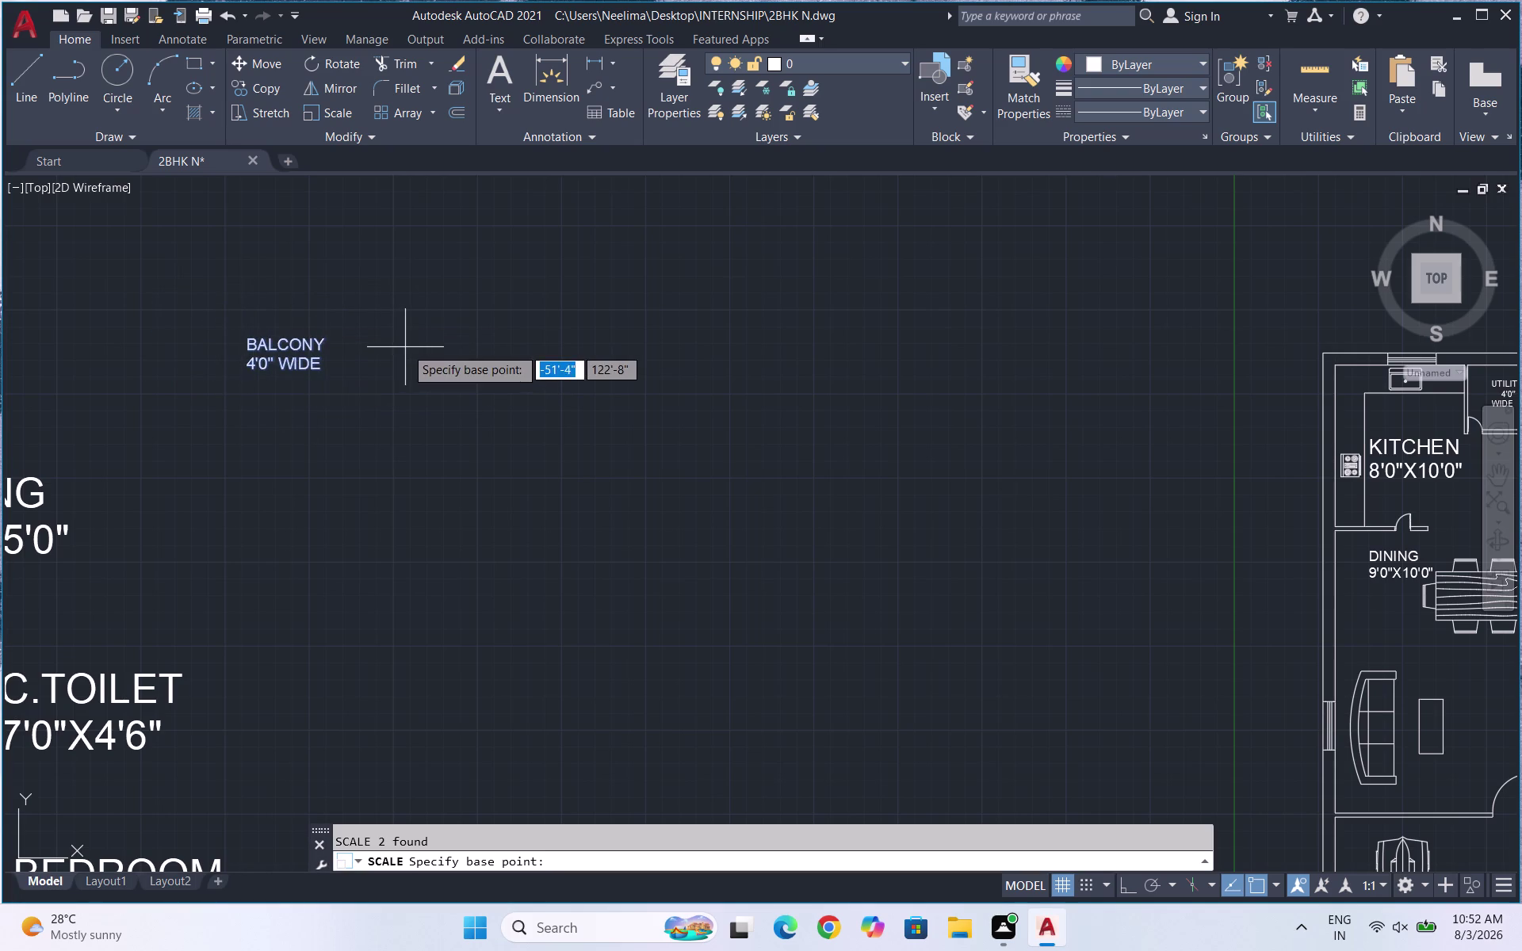
key(Escape)
drag(351, 392, 214, 287)
Move the BALCONY label into the house plan.
key(m)
key(Return)
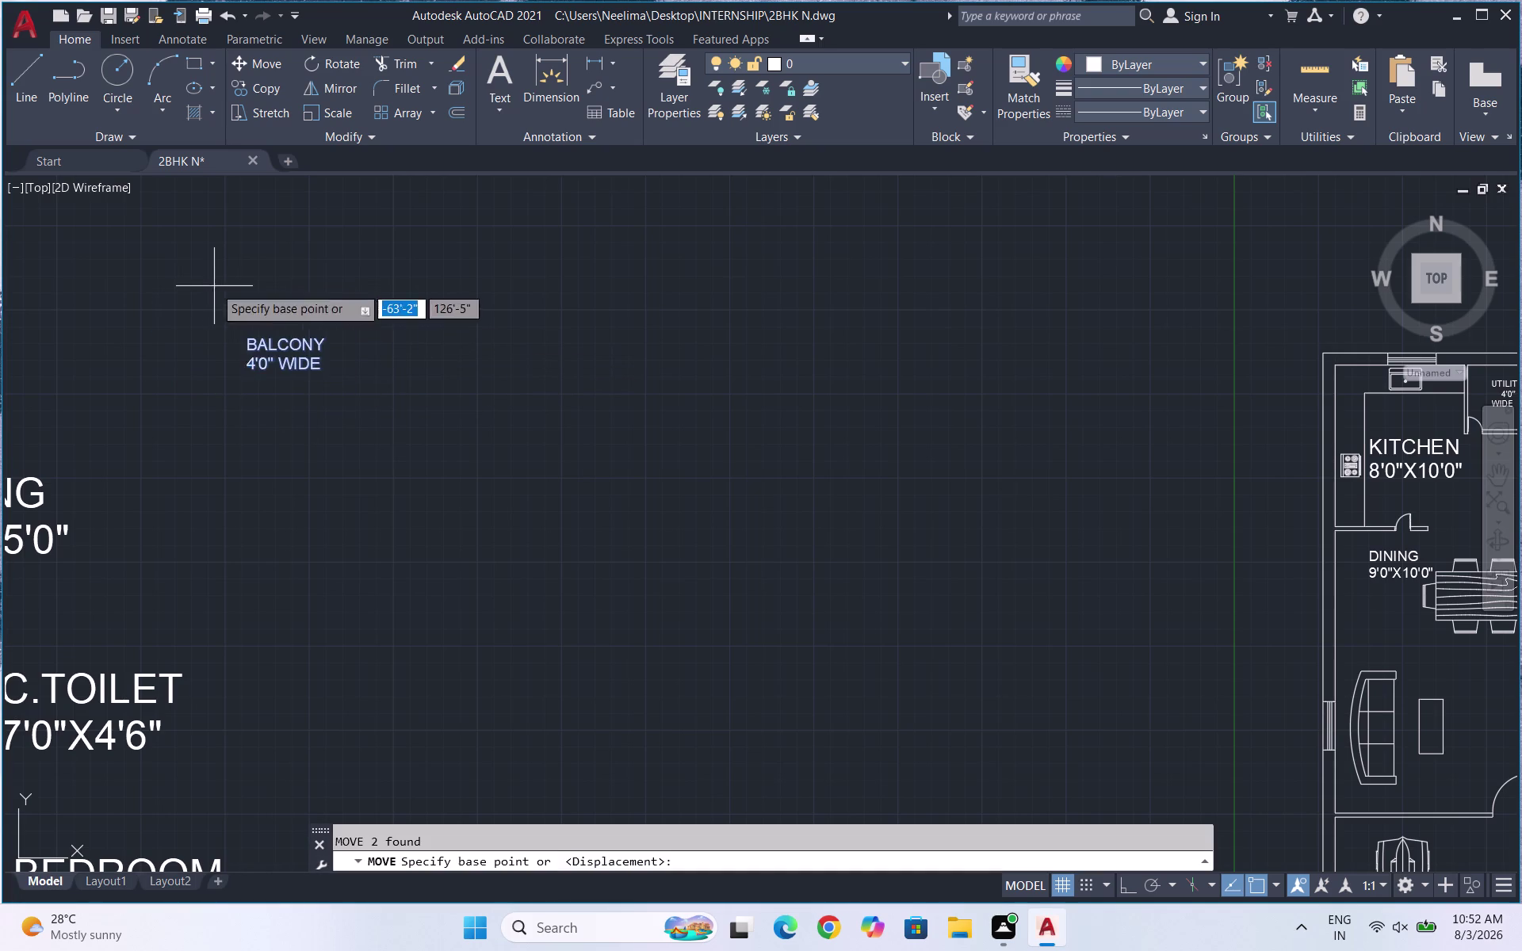
click(259, 349)
scroll(down, 3)
scroll(up, 3)
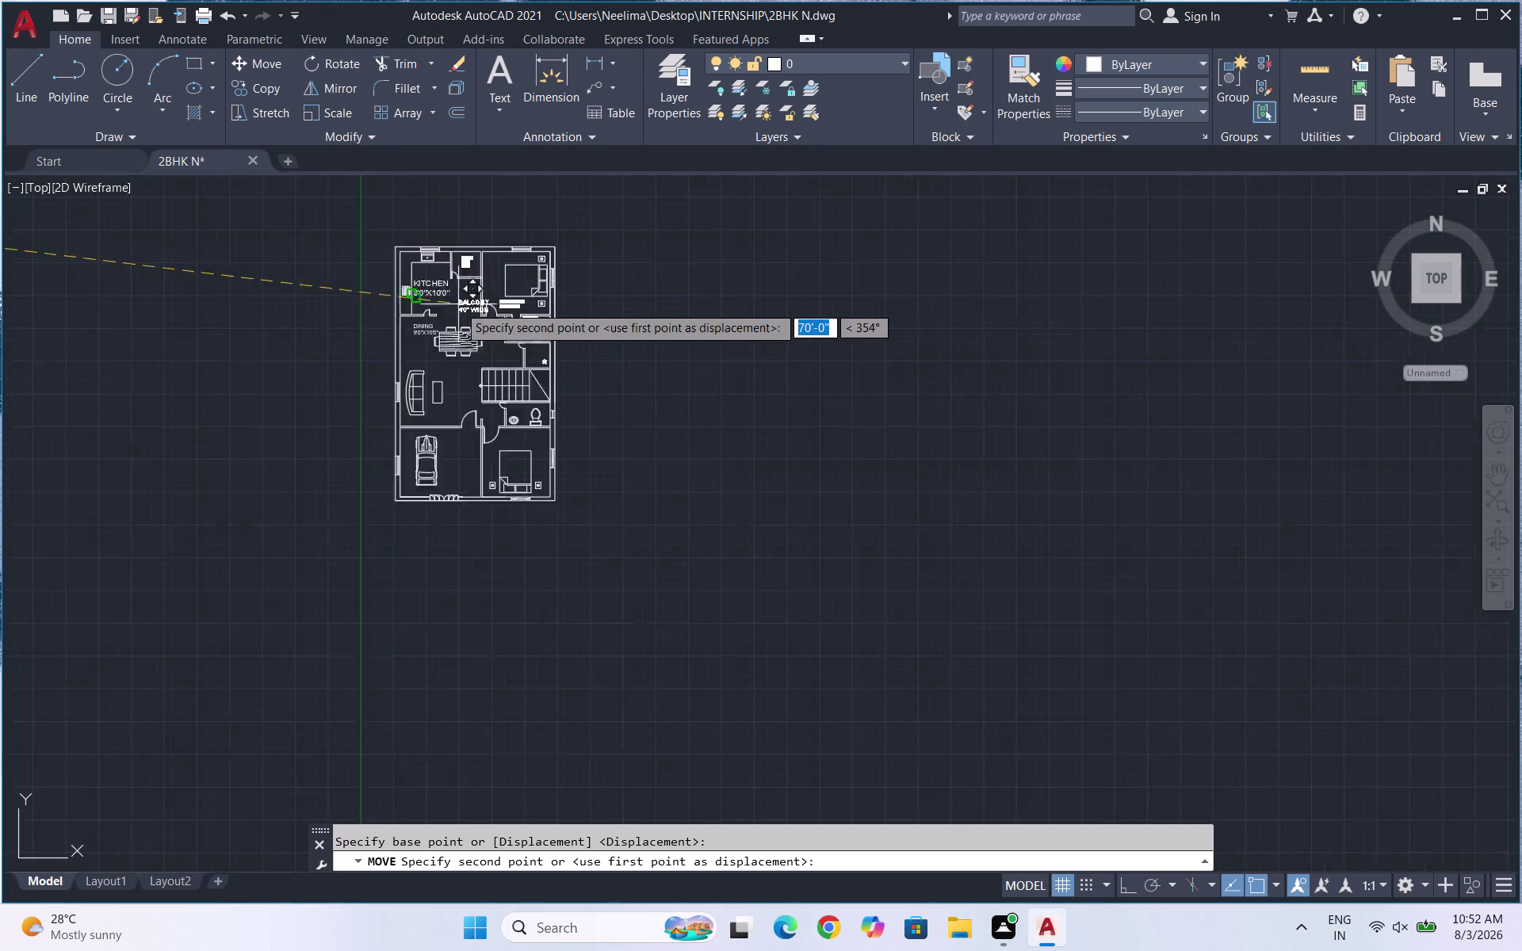
scroll(up, 3)
scroll(up, 3)
click(629, 396)
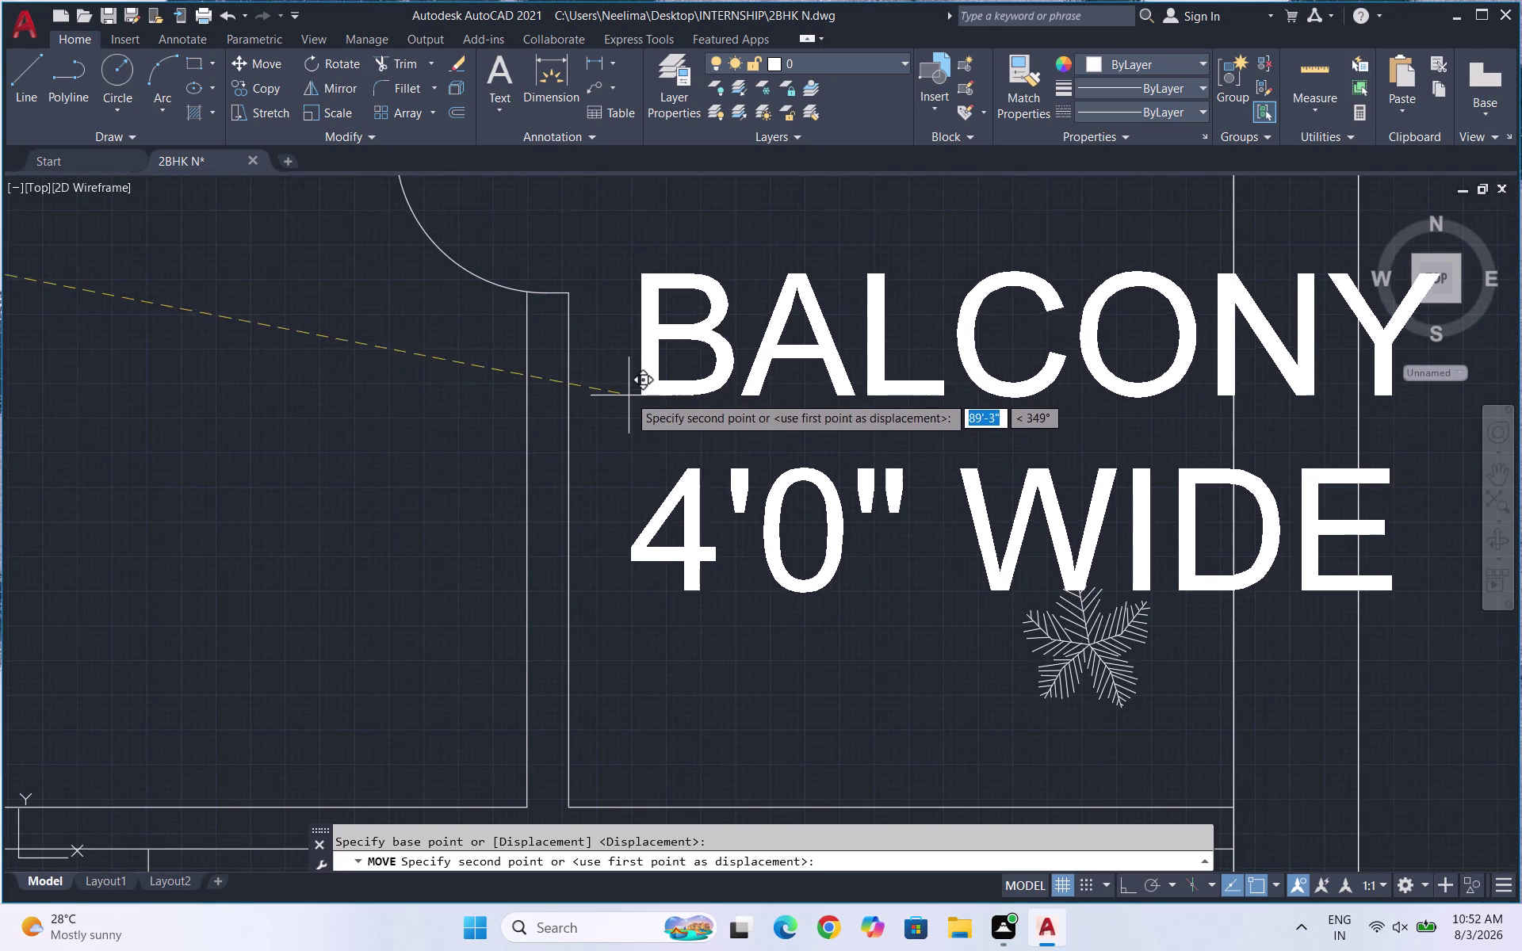
Scale the placed BALCONY label down to fit the plan.
drag(731, 565, 720, 512)
click(657, 280)
text(SC)
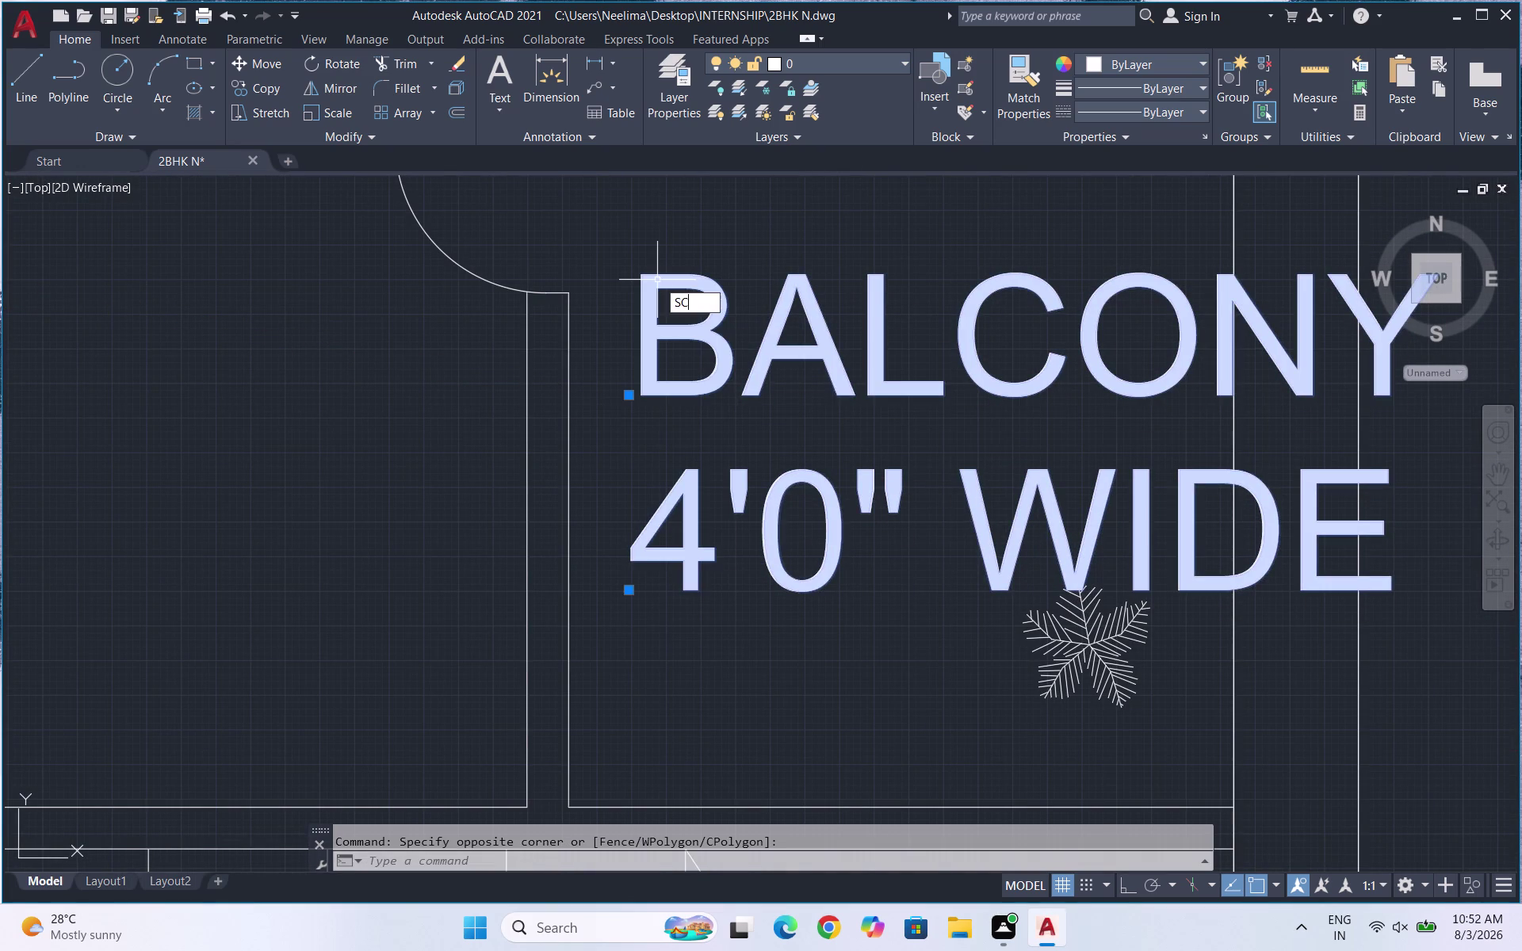
key(Return)
click(745, 507)
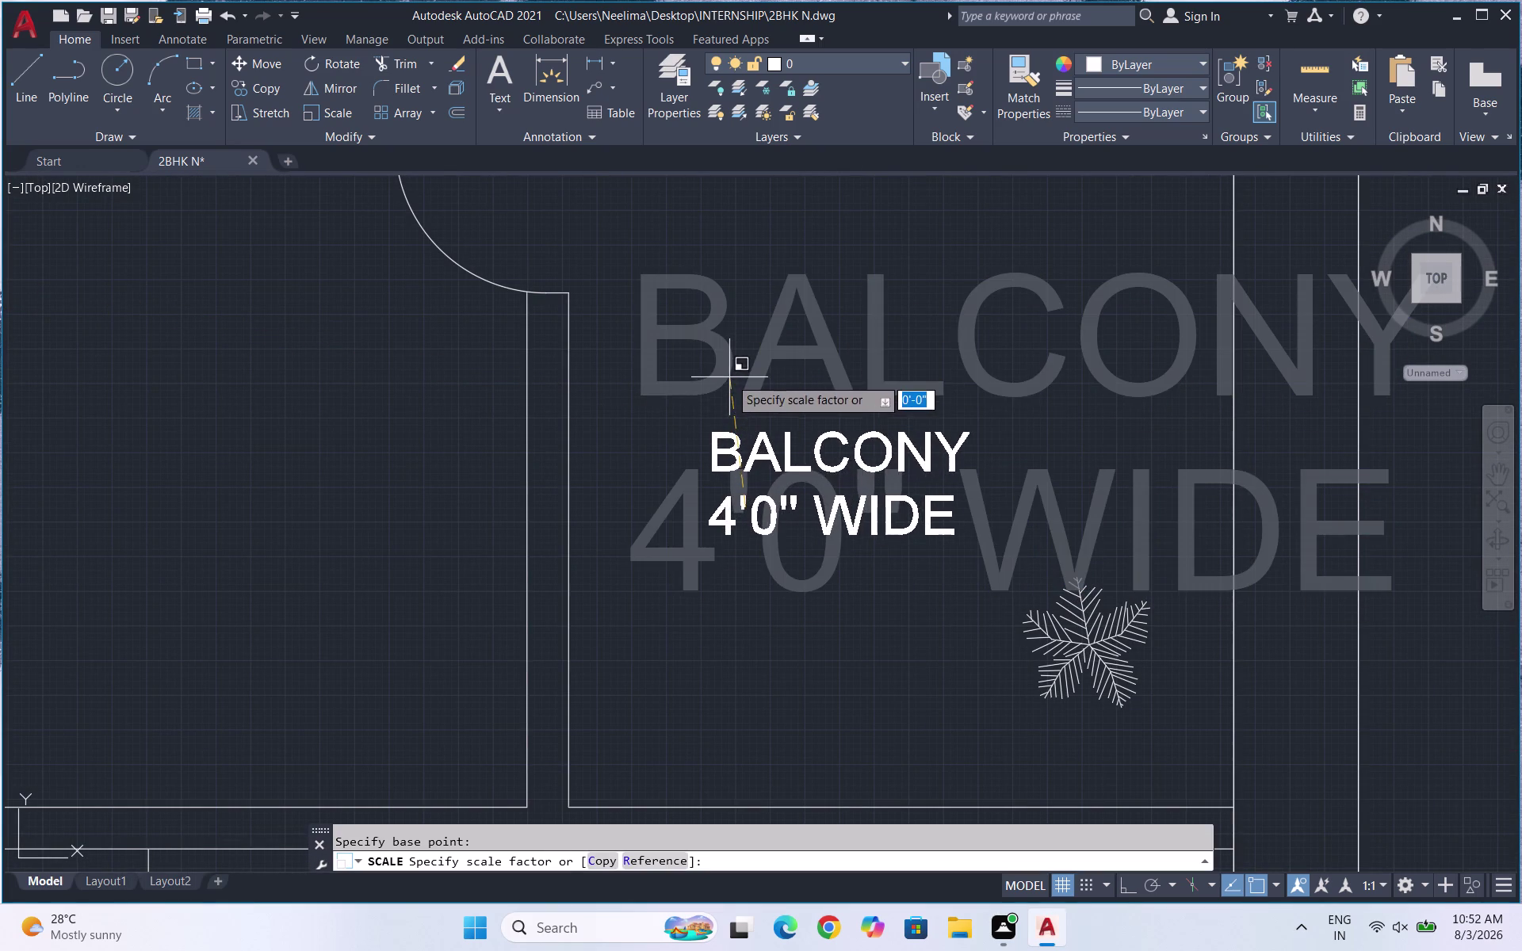
click(729, 377)
Move the BALCONY label to its final position near the balcony.
drag(839, 578, 785, 444)
click(755, 405)
key(m)
key(Return)
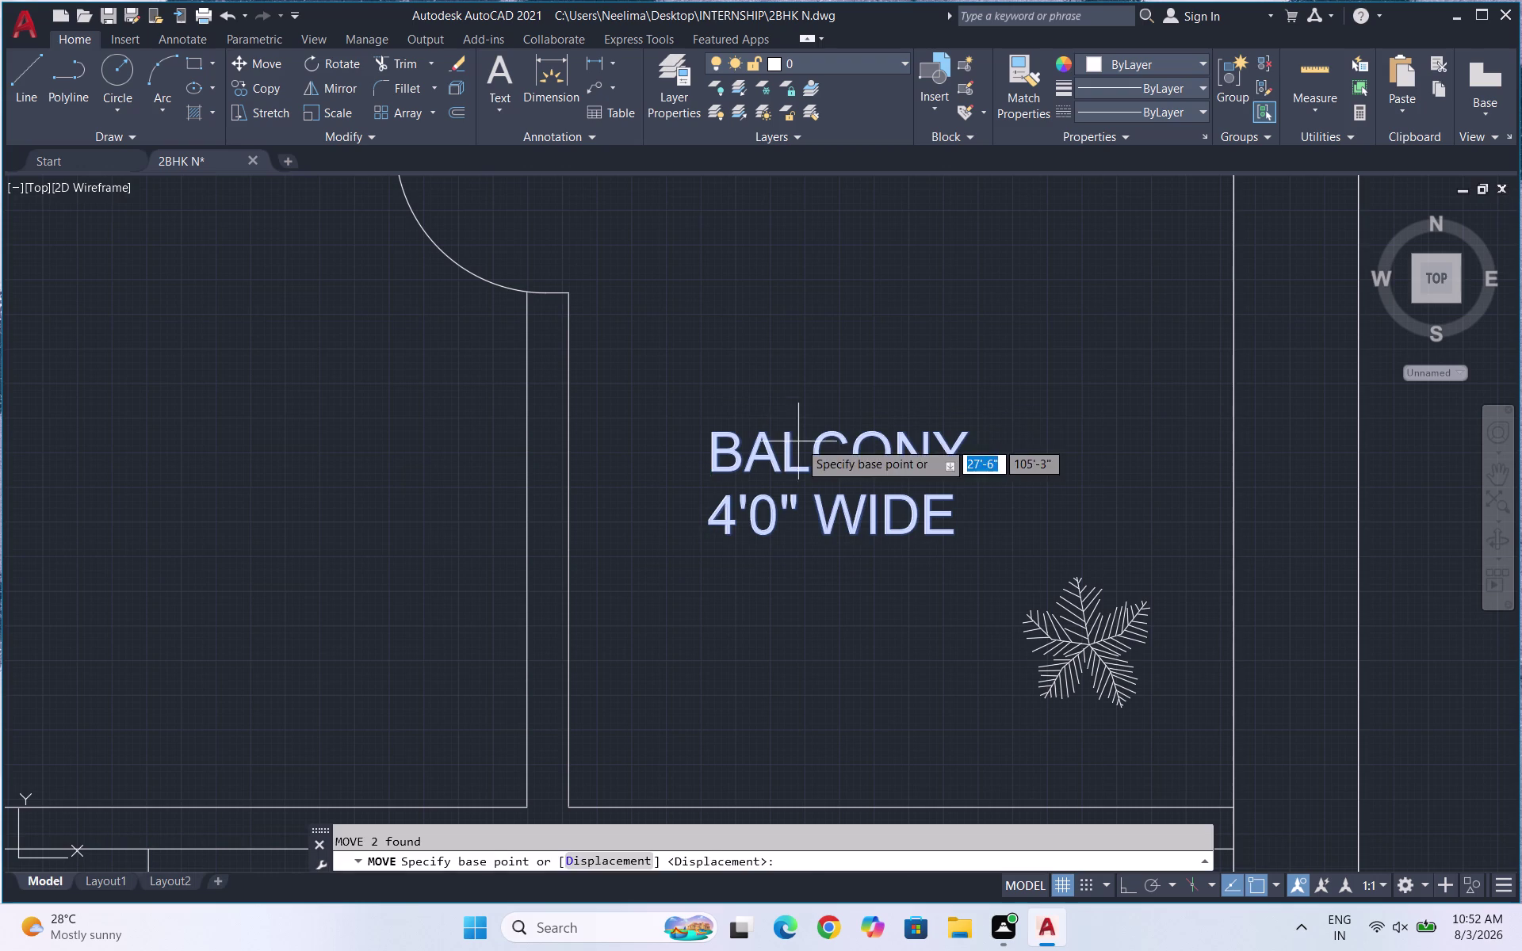
click(799, 443)
click(873, 332)
scroll(down, 3)
scroll(down, 3)
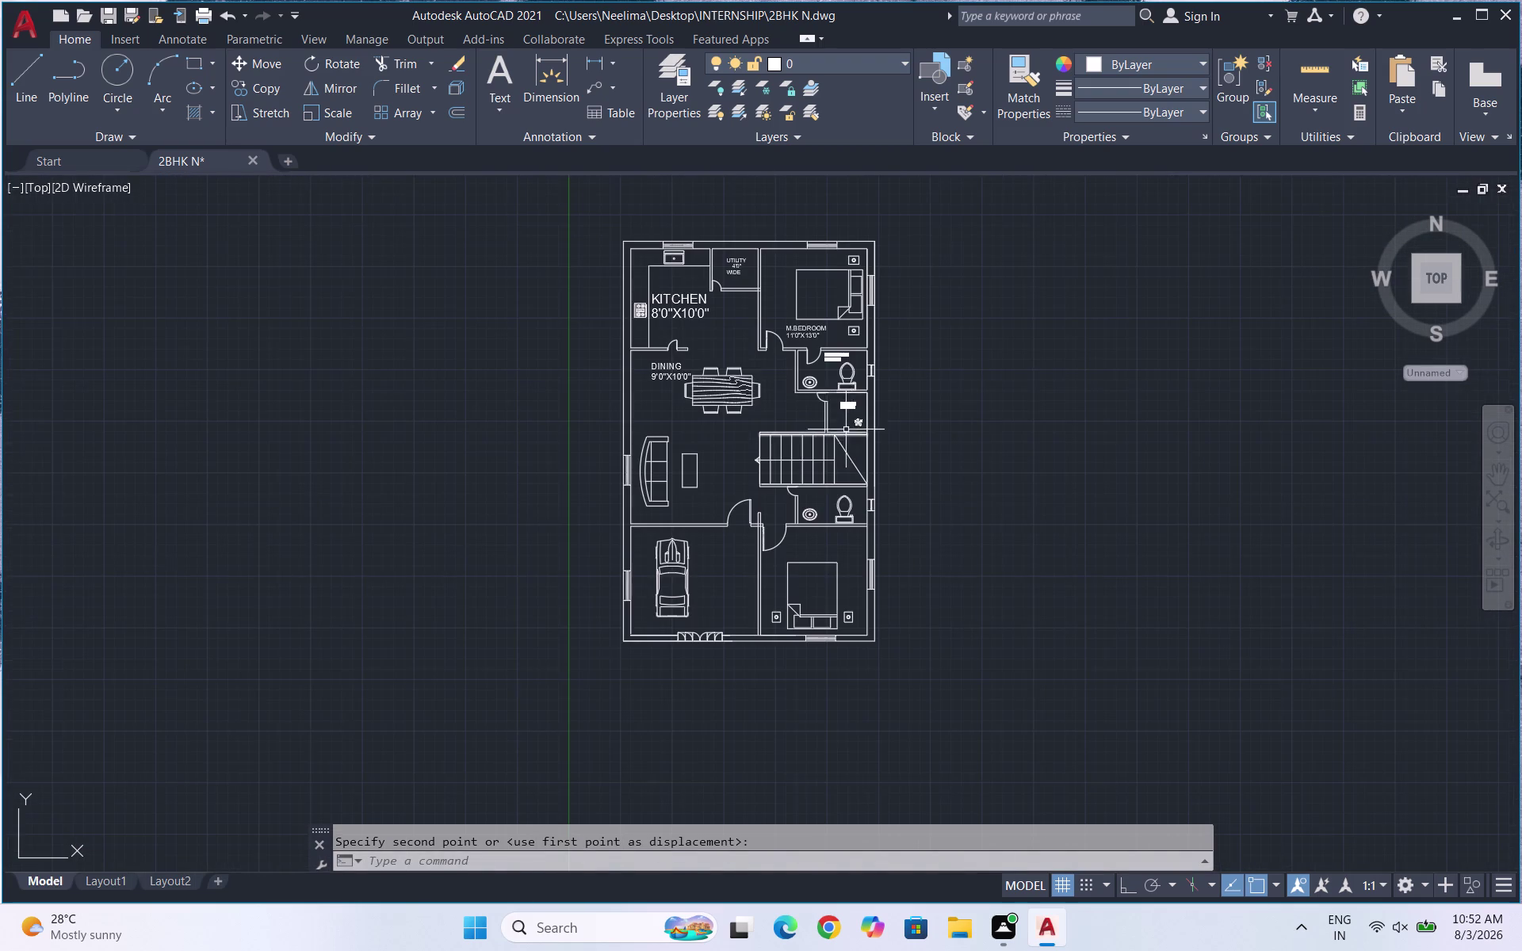
scroll(down, 3)
scroll(down, 3)
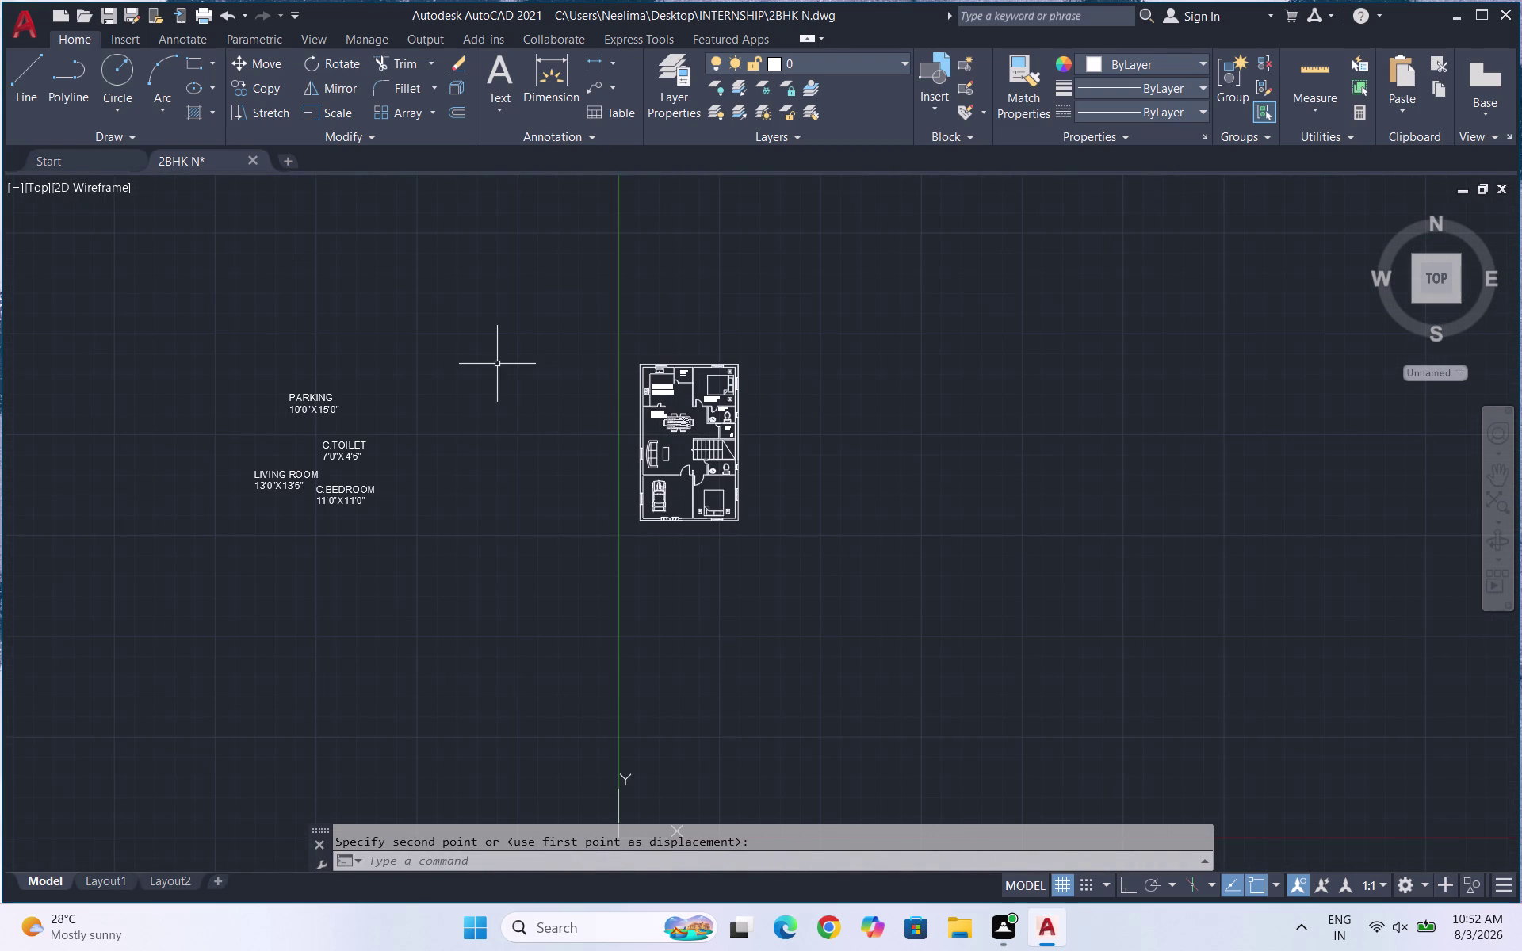
scroll(up, 3)
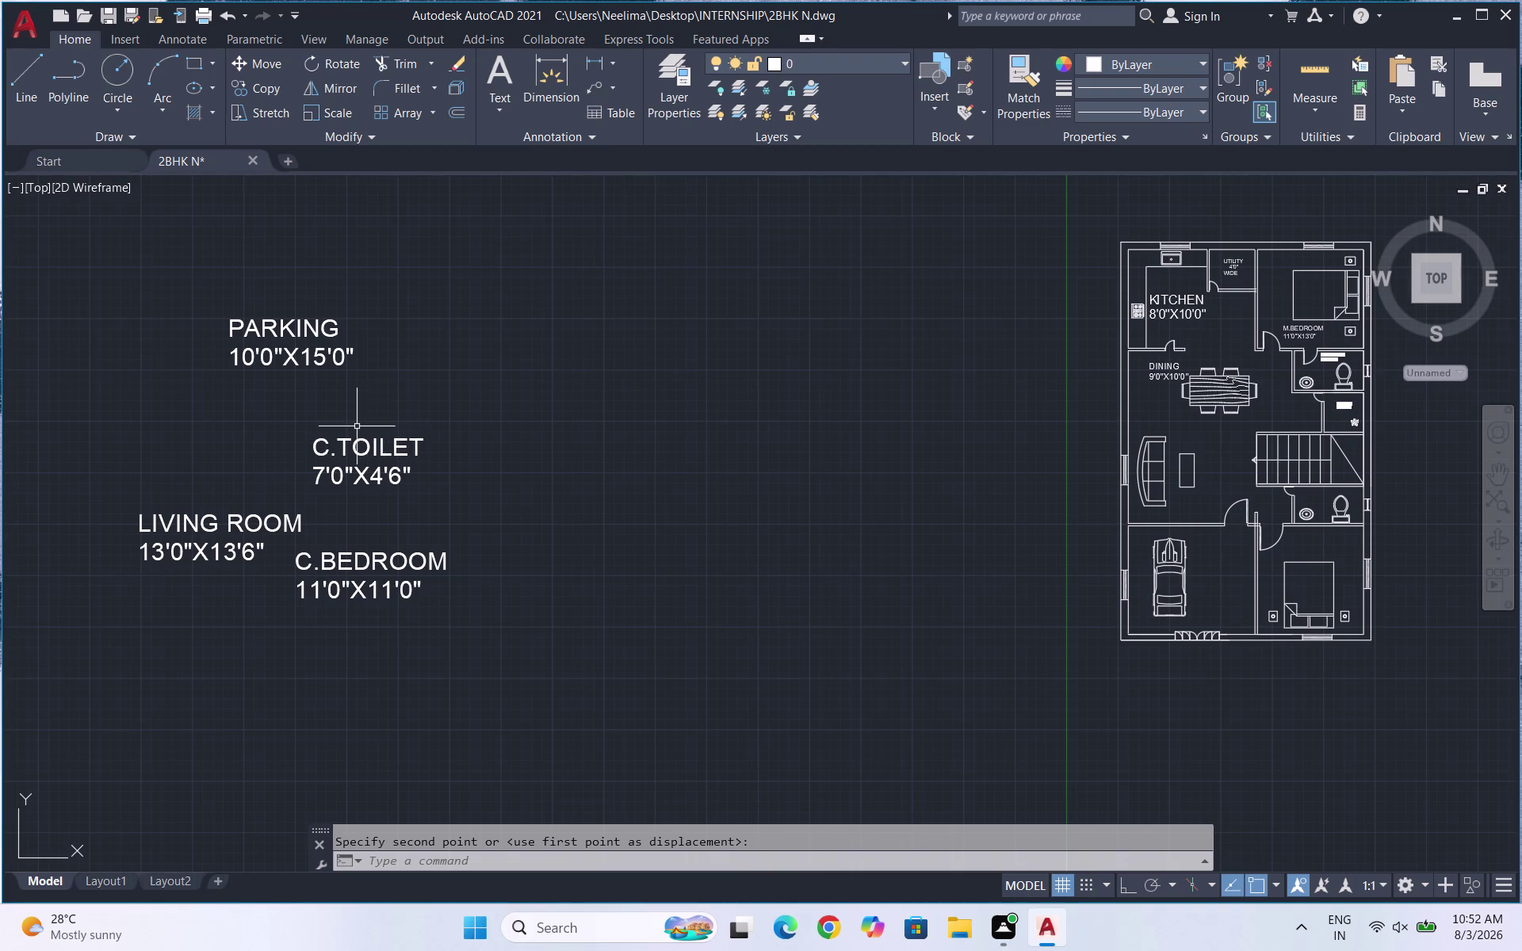
Shrink the C.TOILET 7'0"X4'6" label with SC.
scroll(up, 3)
drag(483, 558, 395, 489)
click(305, 434)
text(SC)
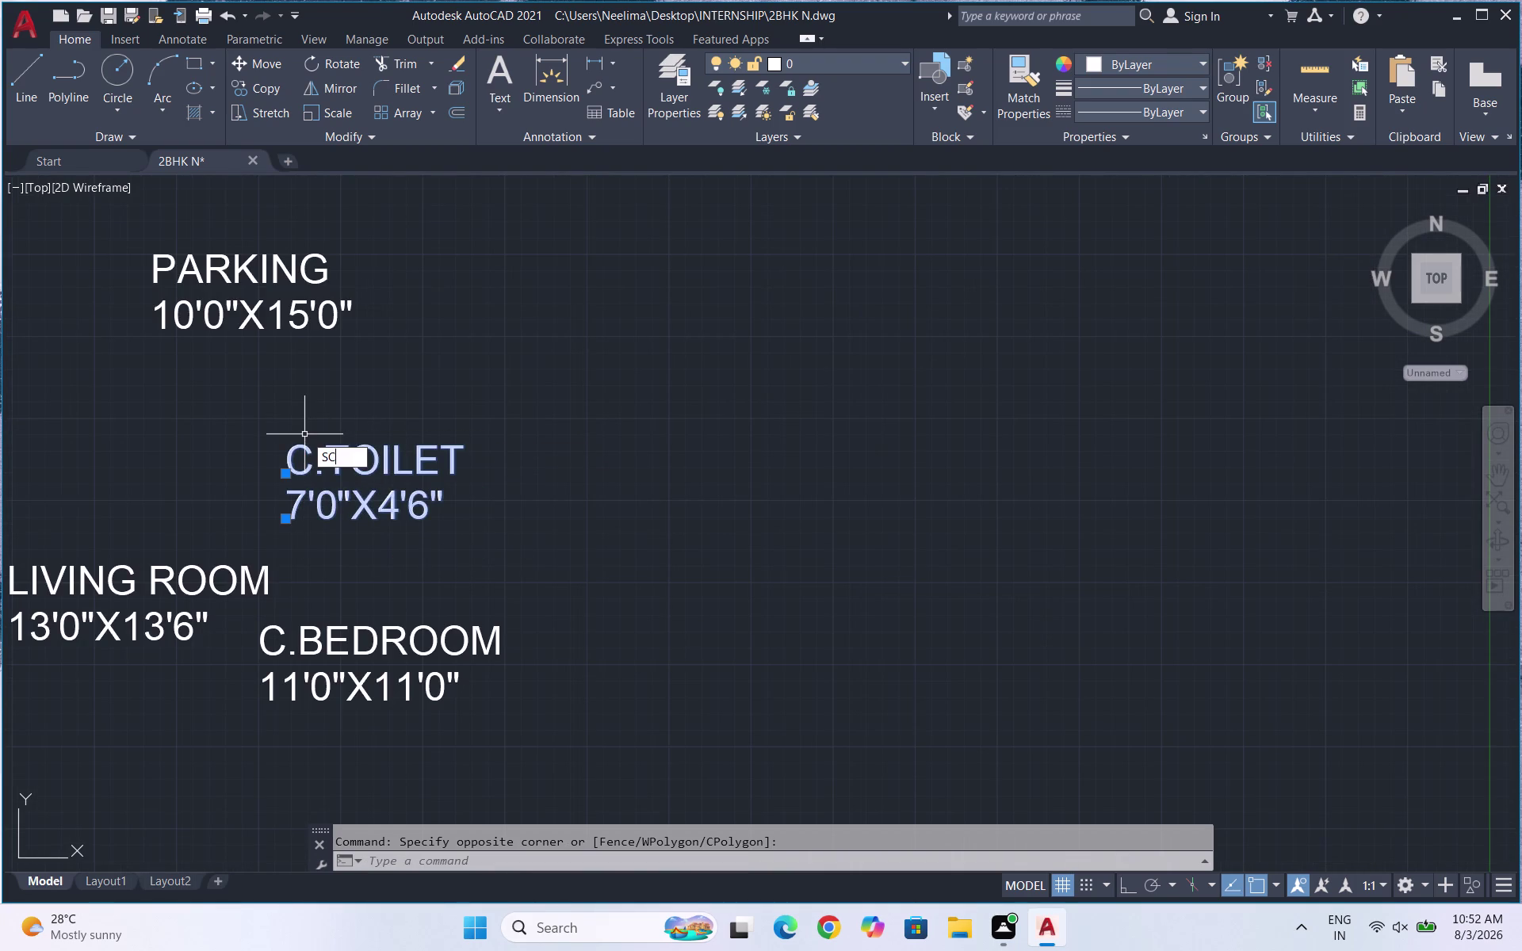
key(Return)
click(445, 505)
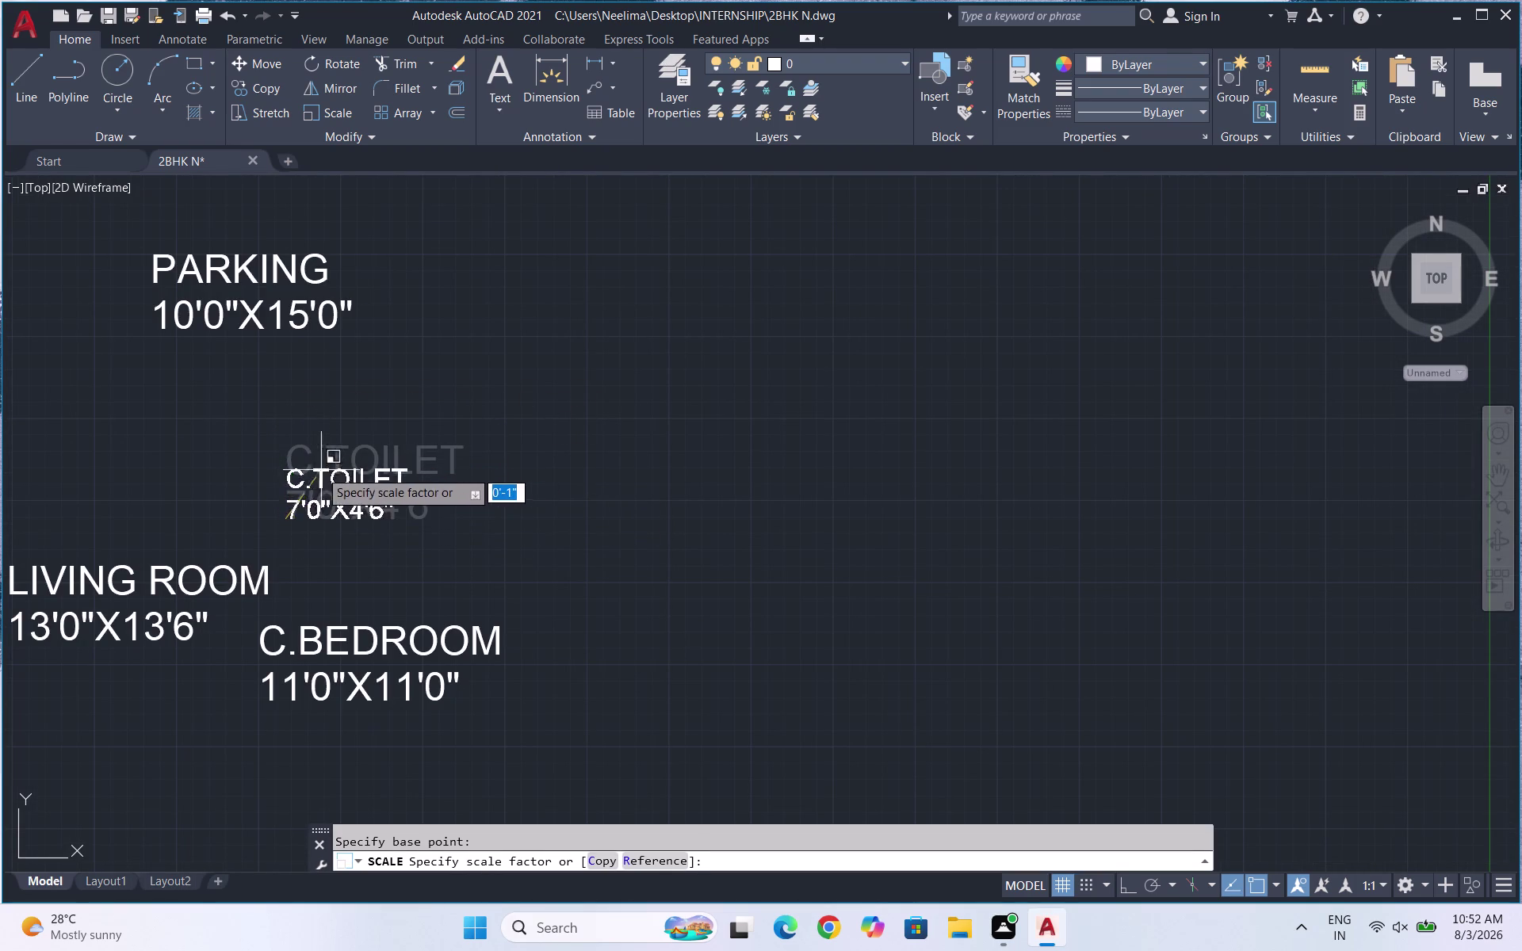
click(276, 475)
Move the C.TOILET label into the common toilet room.
drag(384, 543, 341, 492)
click(302, 459)
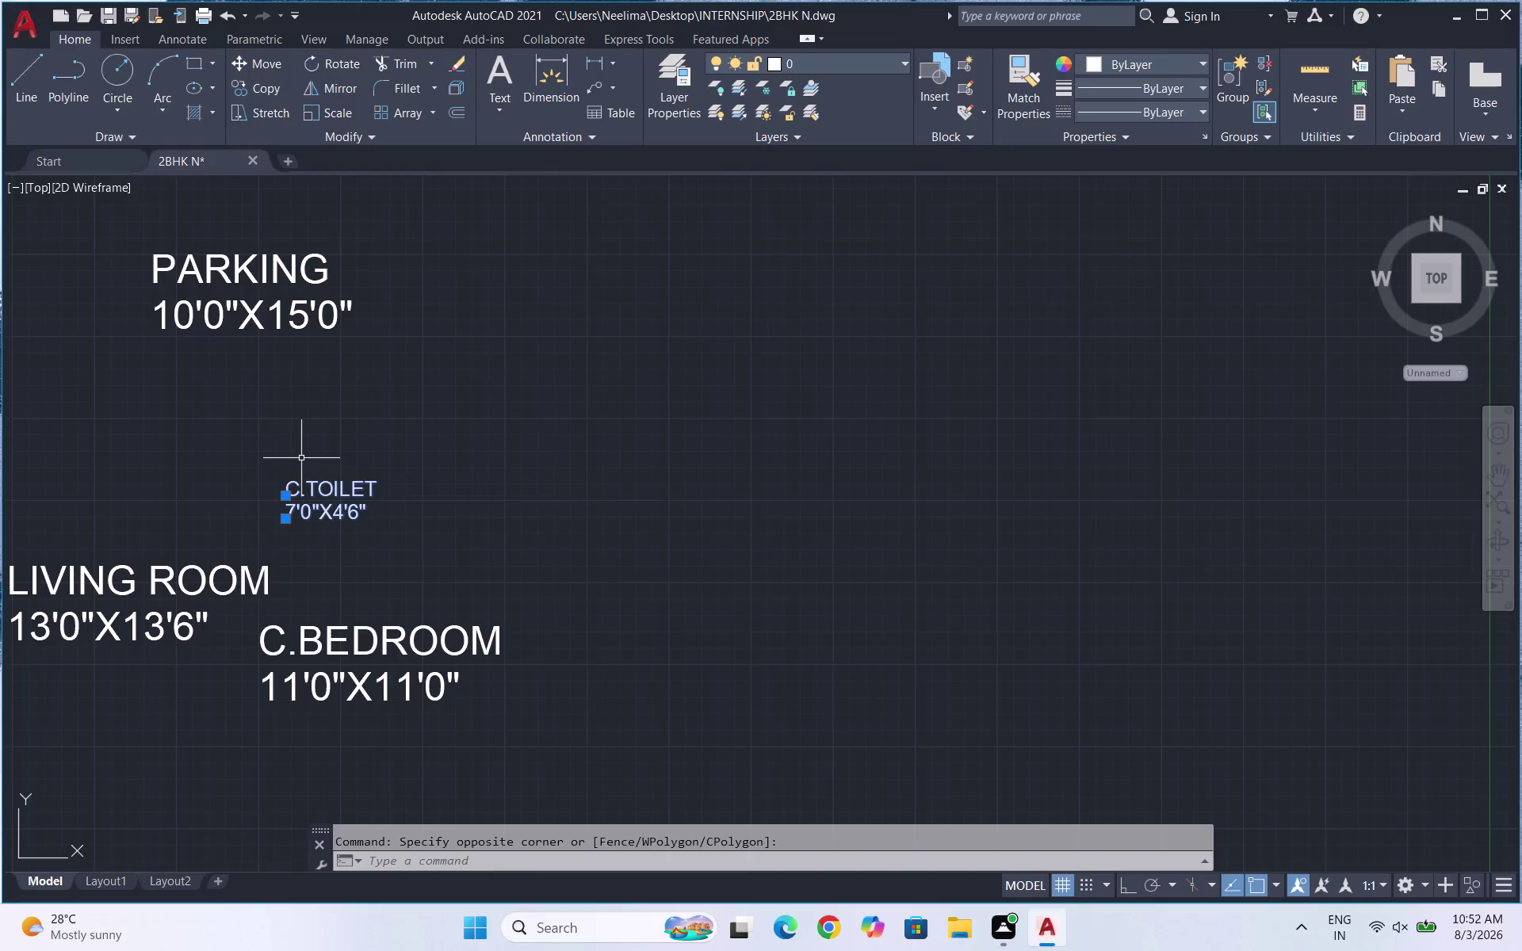
key(s)
key(BackSpace)
key(m)
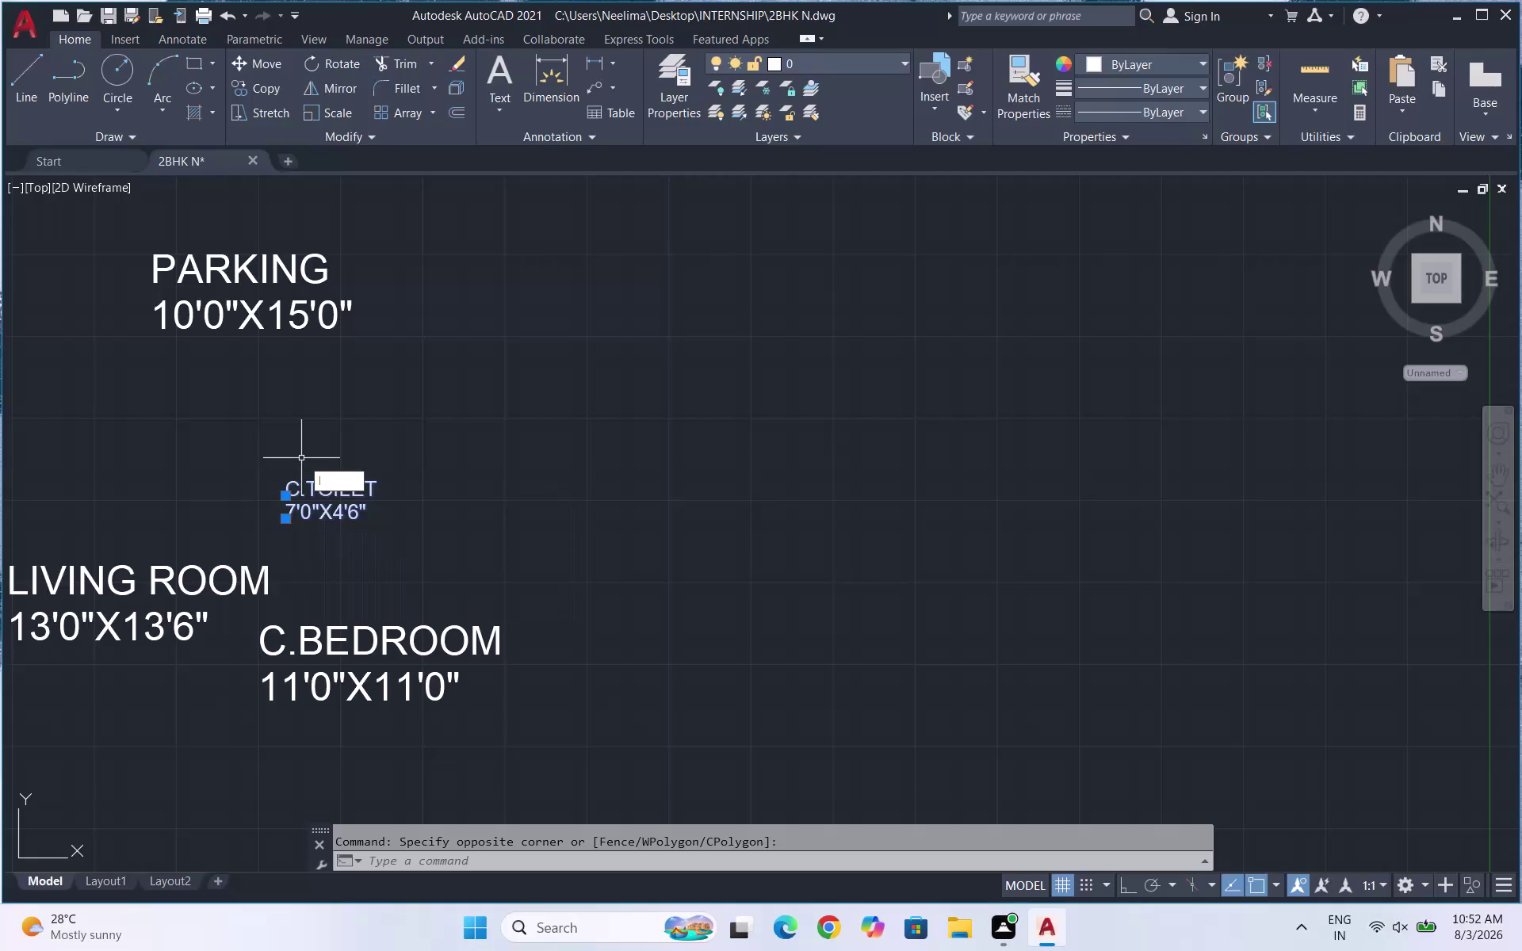
key(Return)
drag(317, 485, 320, 498)
scroll(down, 3)
scroll(up, 3)
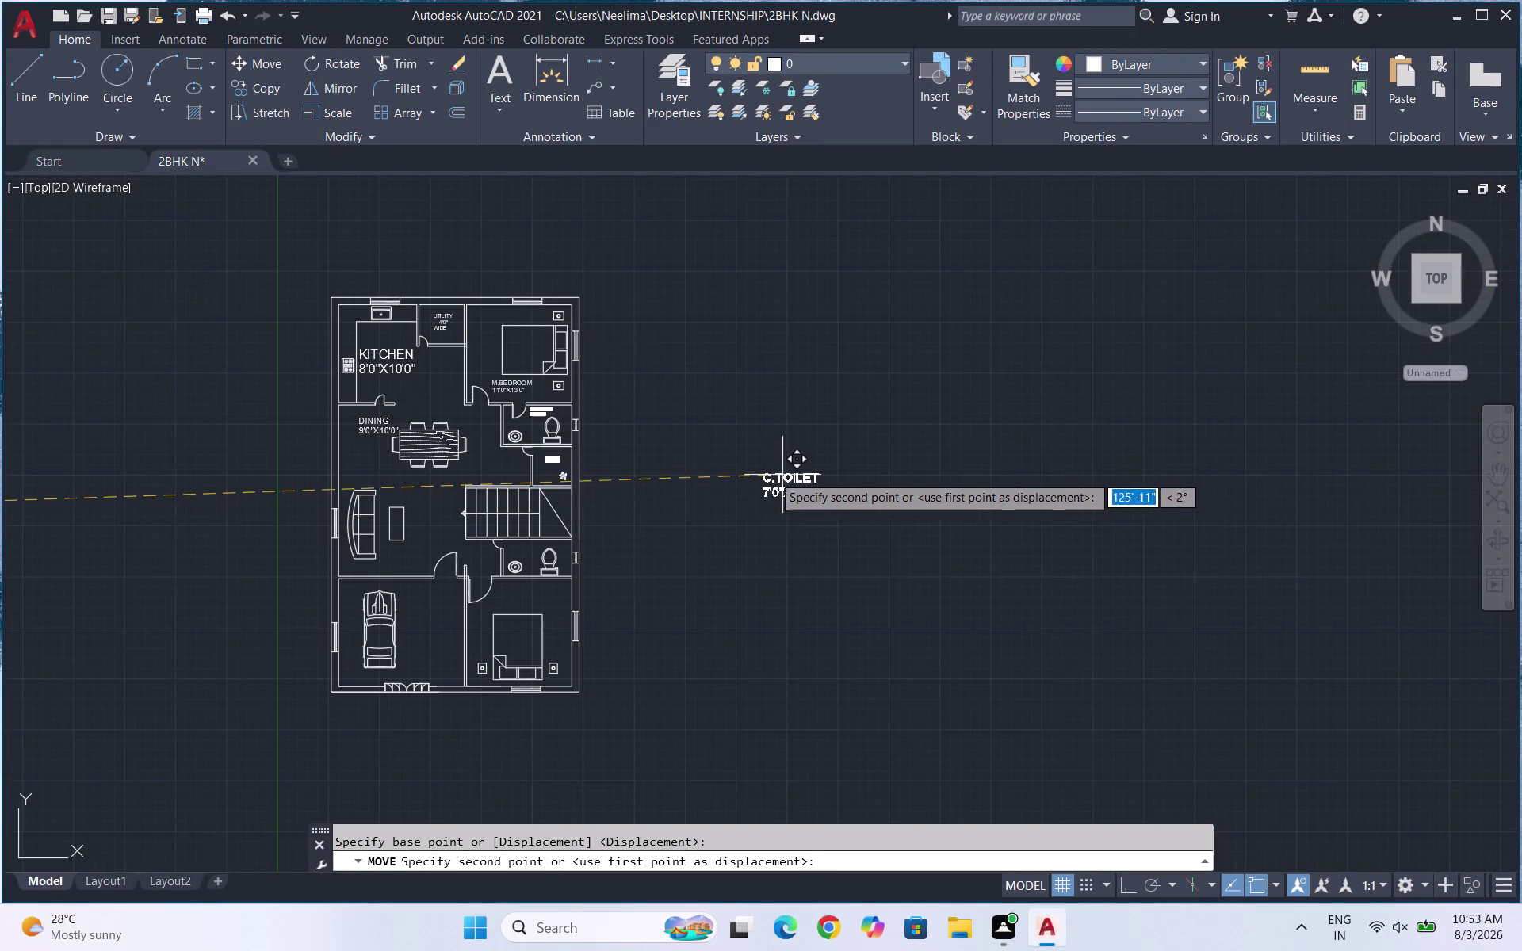
scroll(up, 3)
scroll(down, 3)
scroll(up, 3)
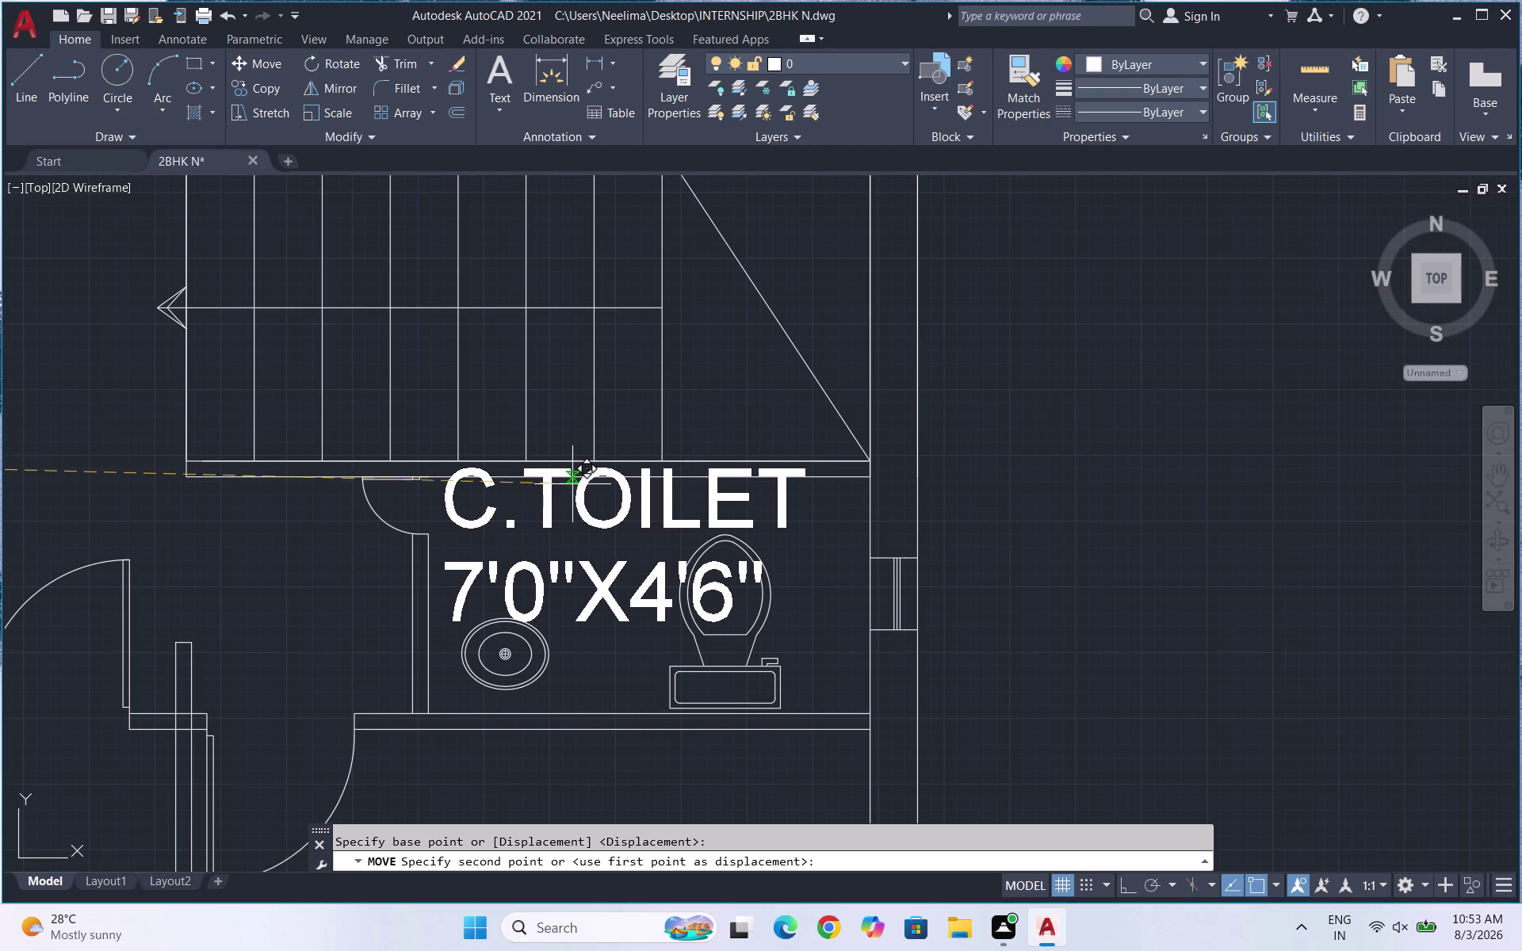
scroll(up, 3)
click(632, 486)
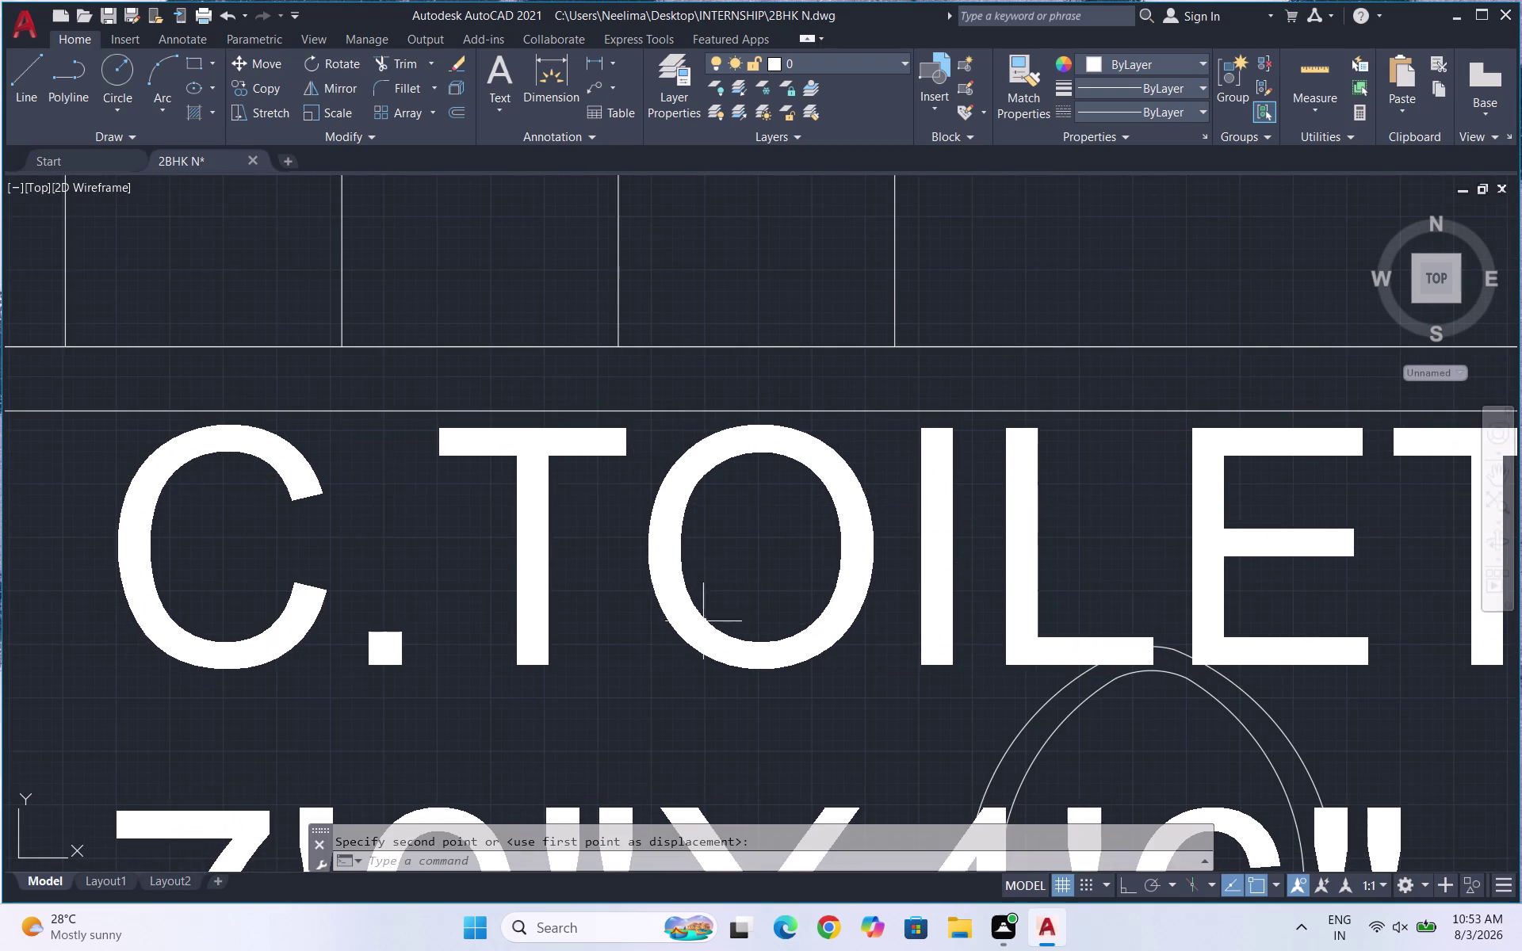
Scale the C.TOILET label down again to fit the room.
scroll(down, 3)
drag(650, 716, 639, 684)
click(456, 524)
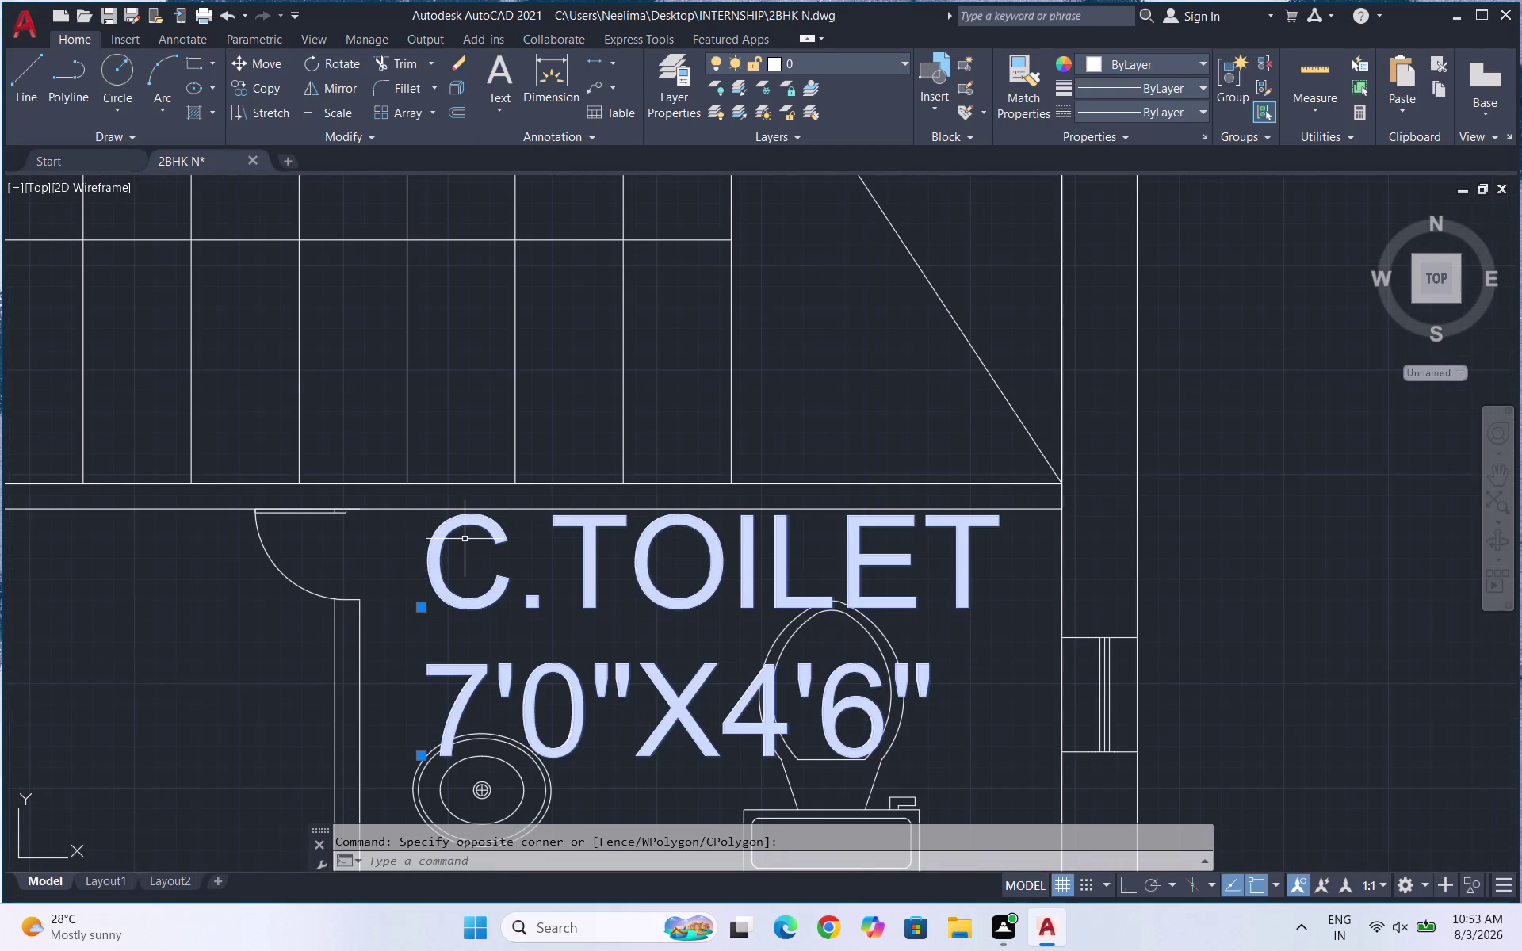
text(SC)
key(Return)
click(570, 630)
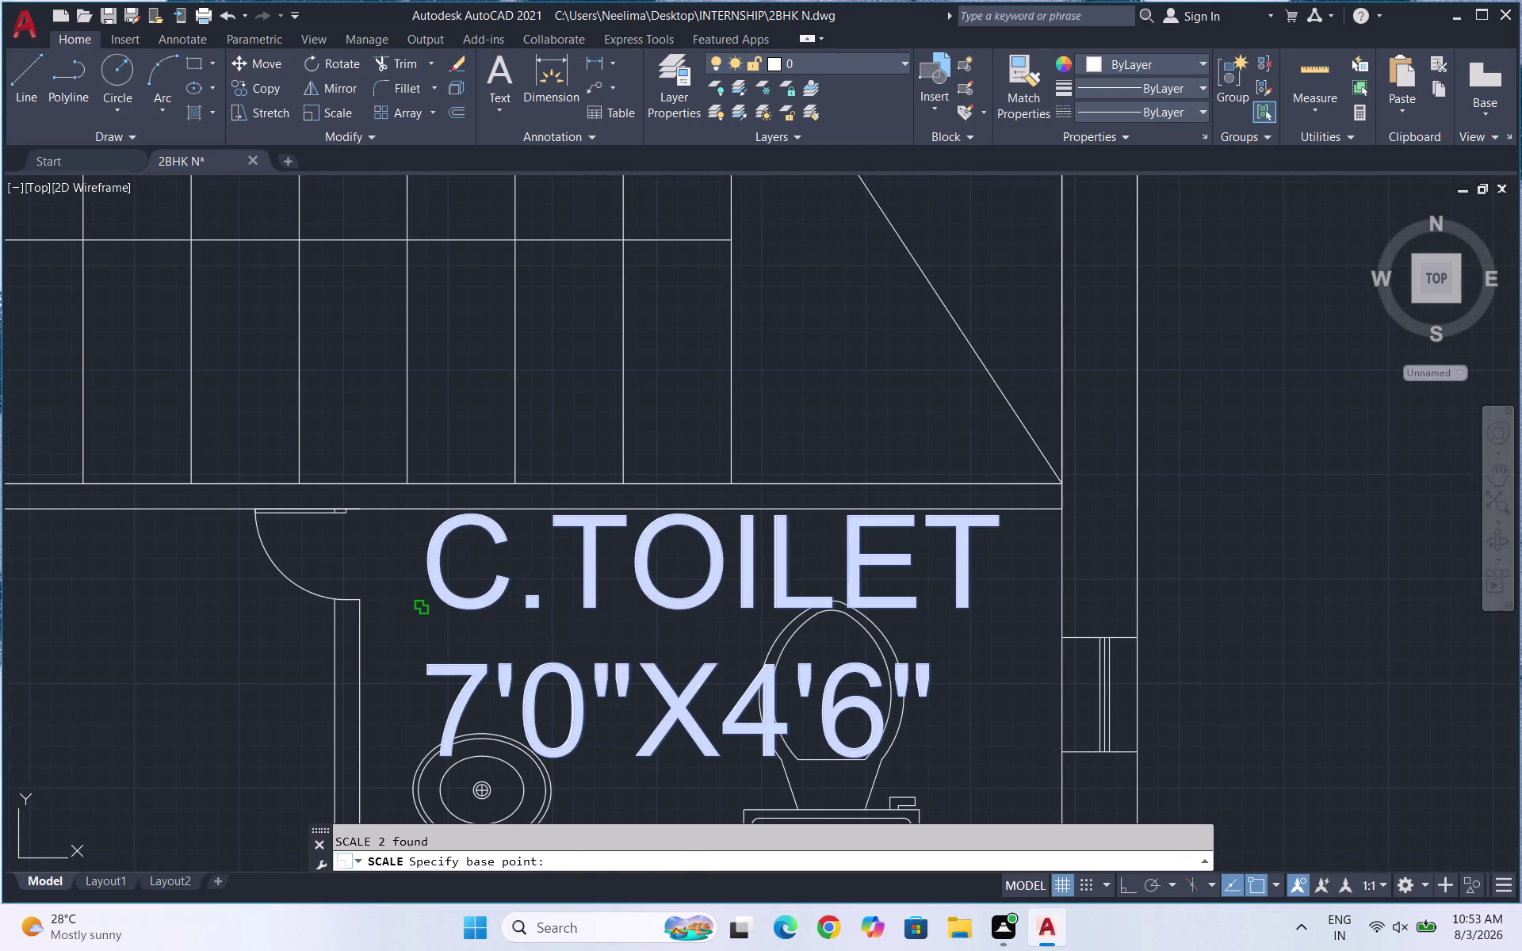
click(536, 586)
Shift the C.TOILET label sideways within the common toilet.
drag(612, 668, 566, 624)
click(492, 572)
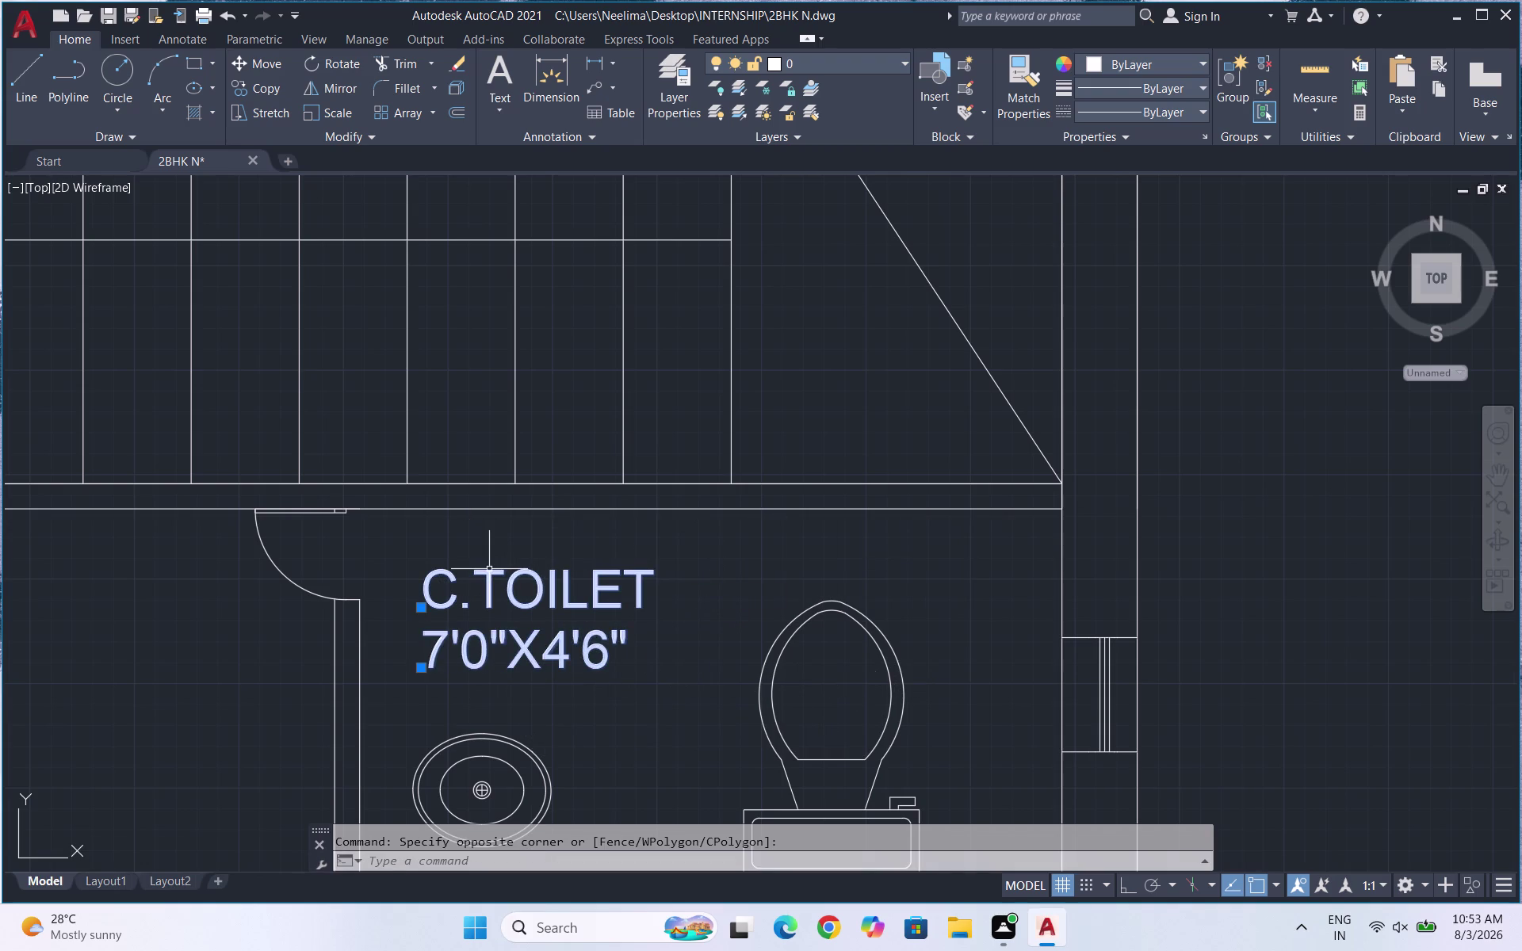
key(m)
key(Return)
click(520, 588)
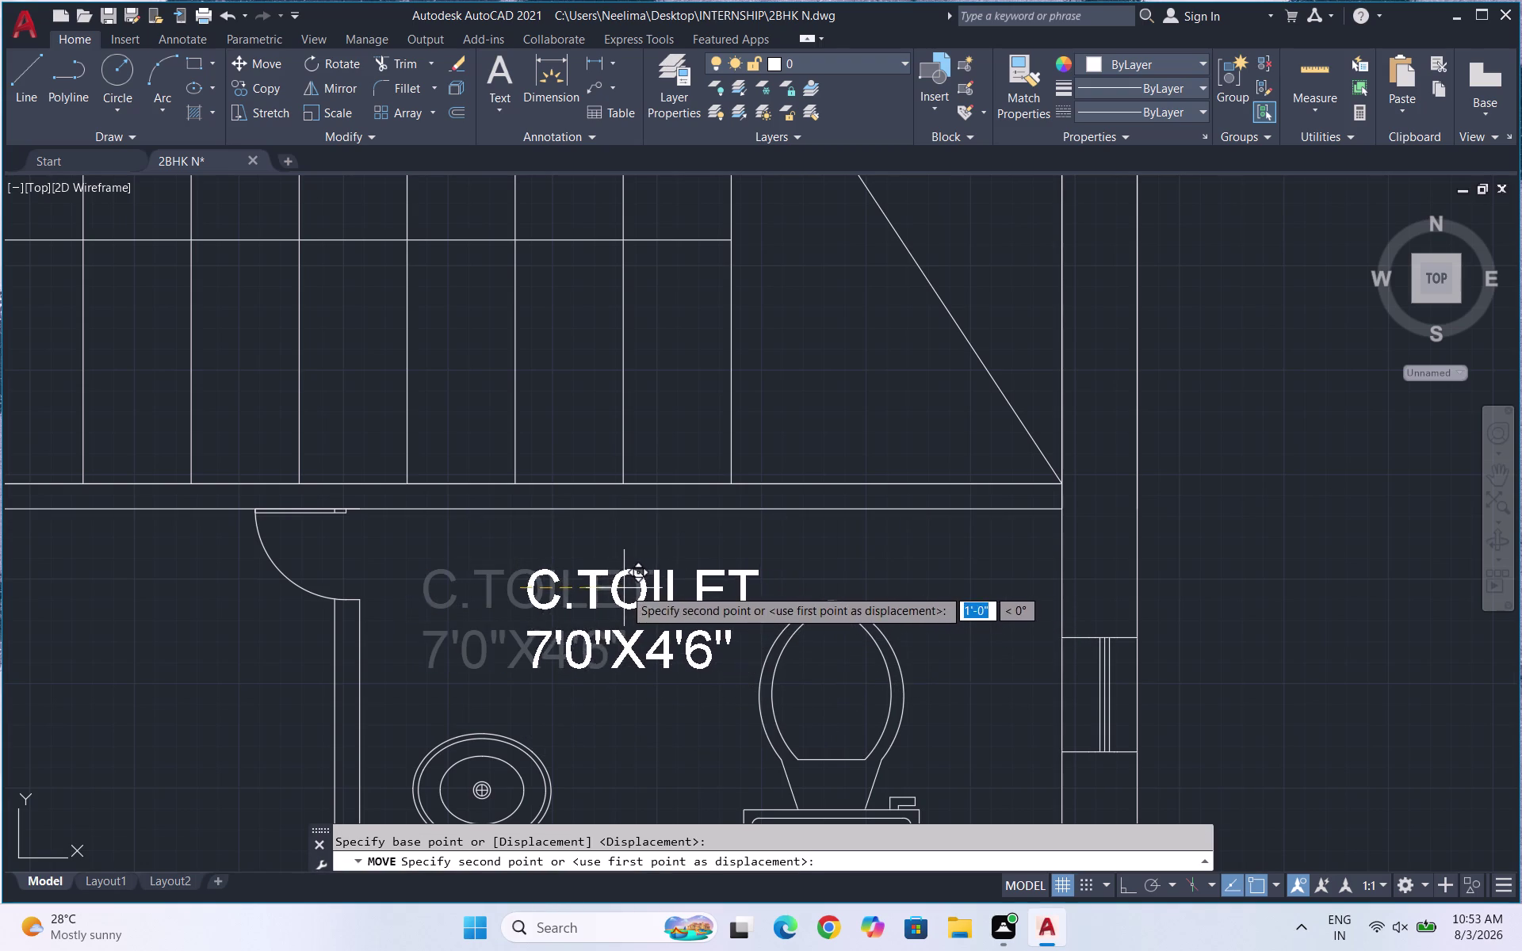
click(624, 588)
scroll(down, 3)
scroll(down, 3)
scroll(down, 3)
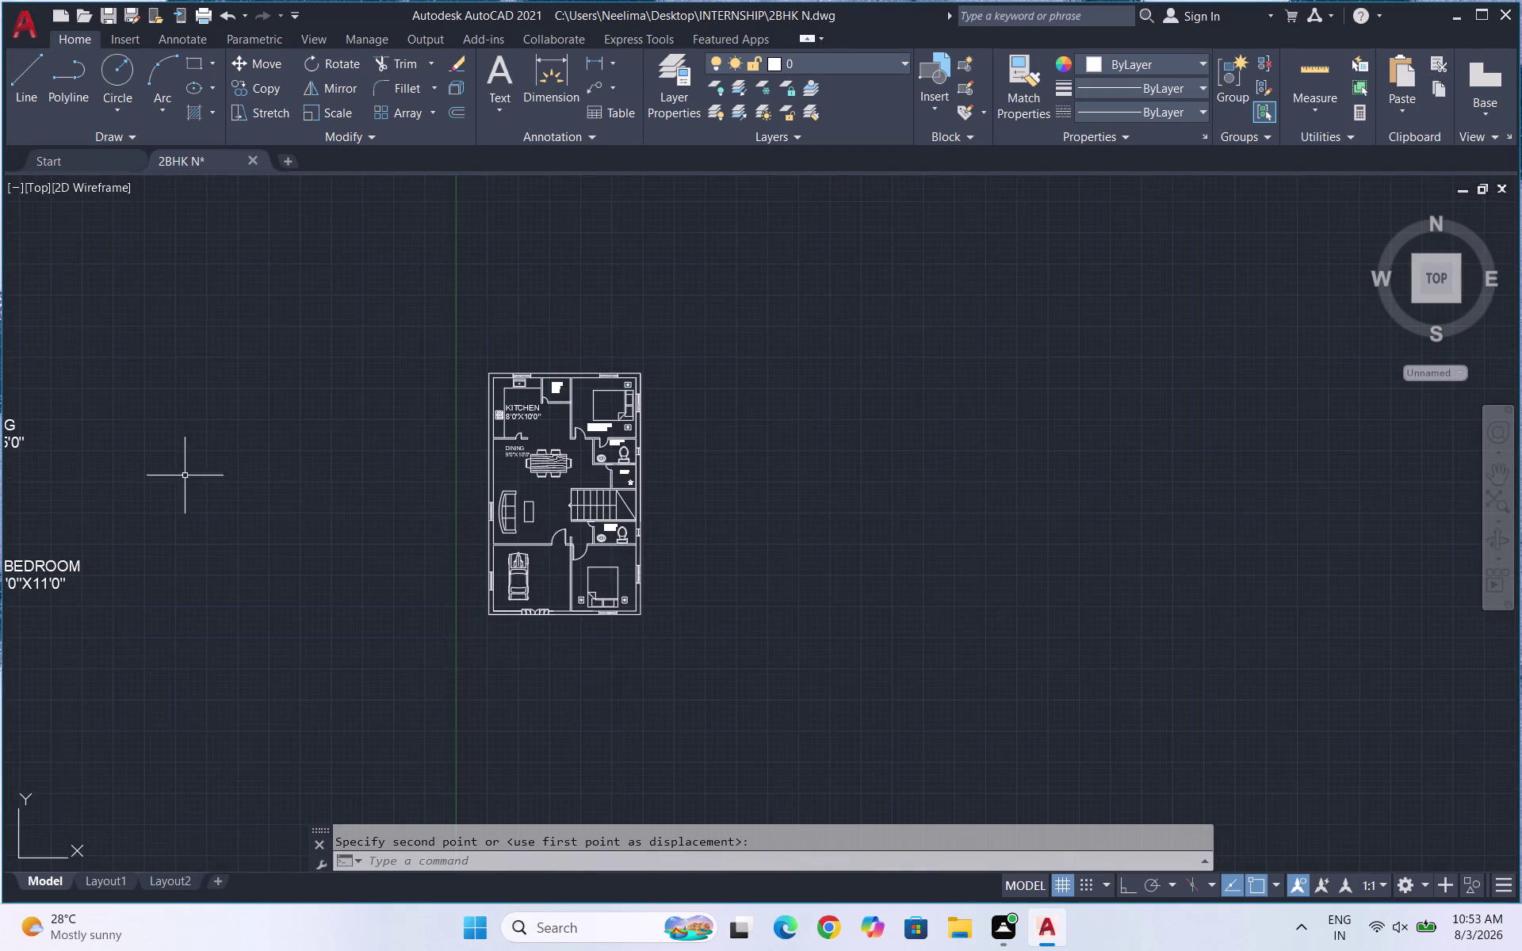
scroll(down, 3)
scroll(up, 3)
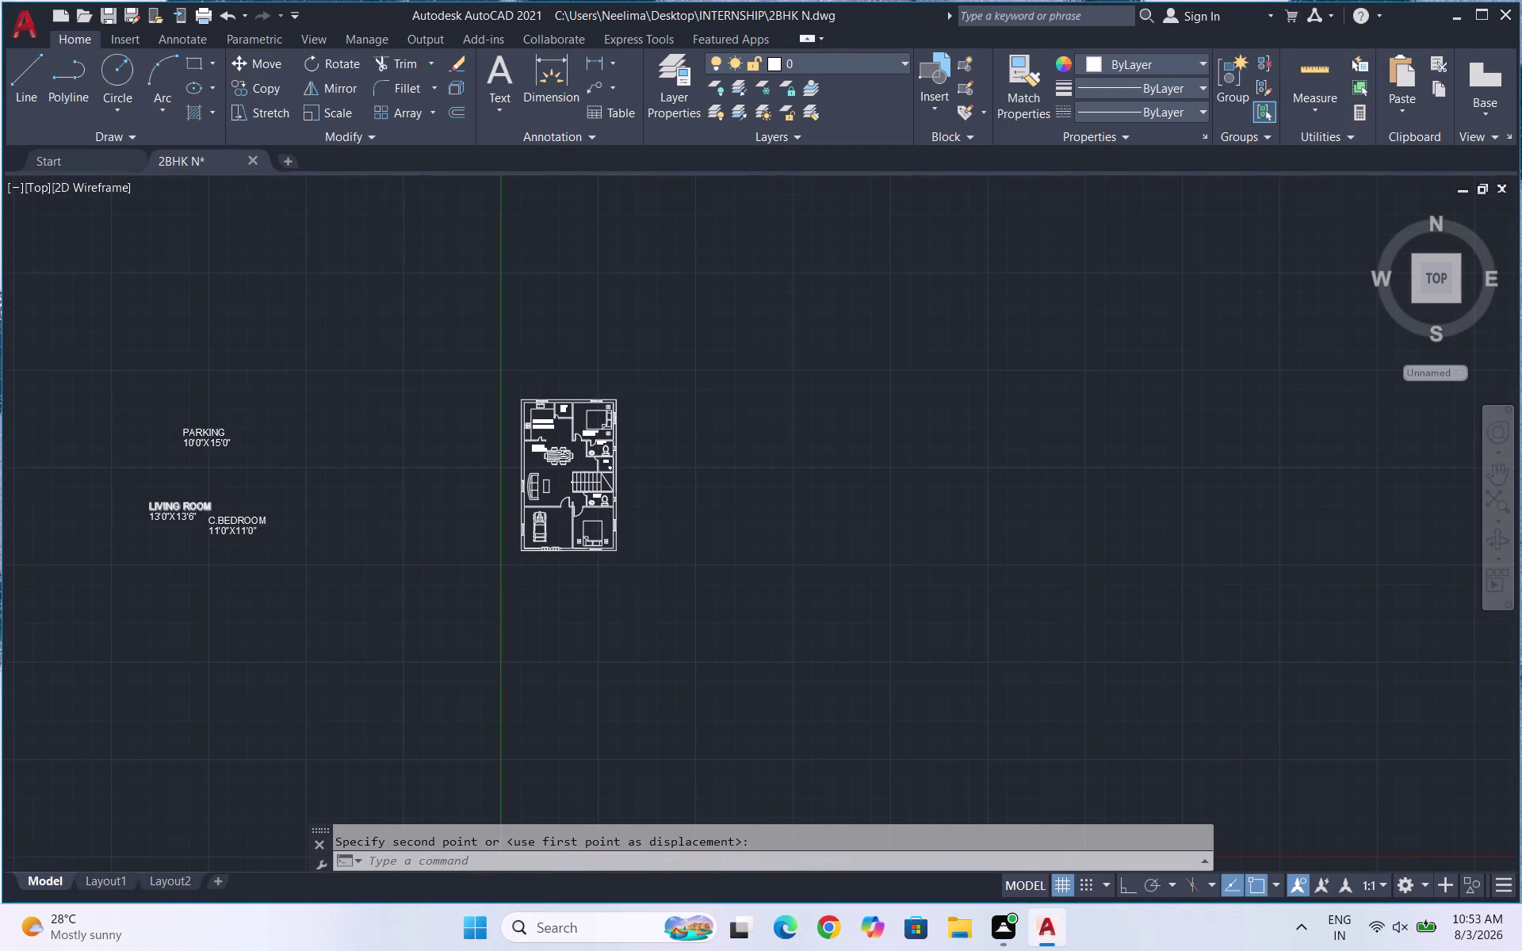
Move the C.BEDROOM 11'0"X11'0" label closer to the floor plan.
scroll(up, 3)
drag(283, 635, 281, 613)
click(180, 549)
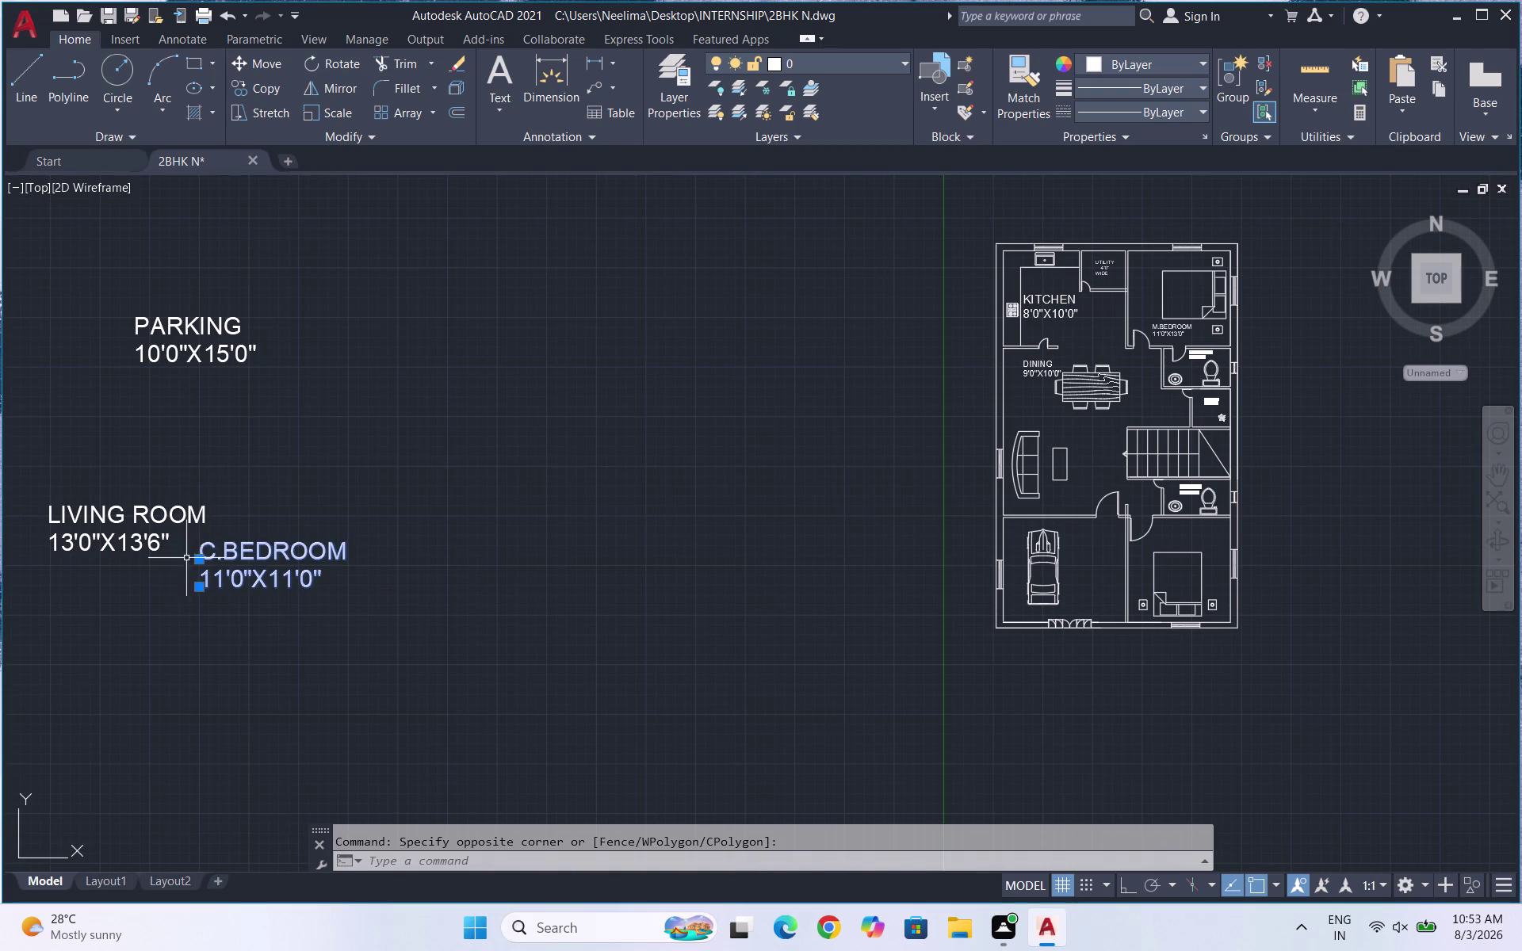
key(m)
key(Return)
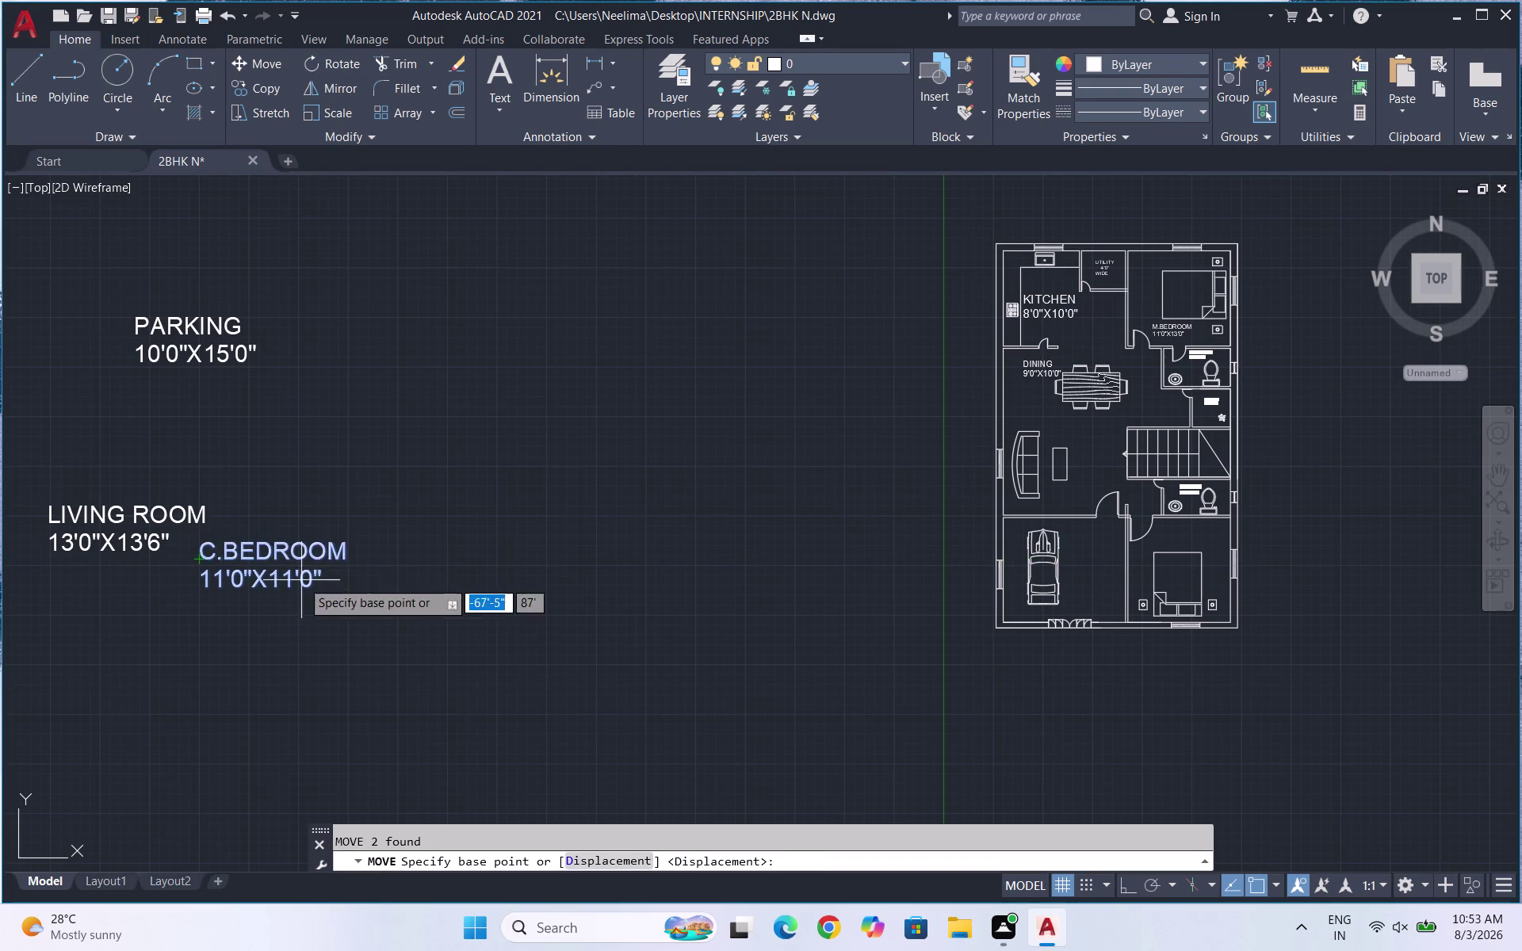
click(299, 580)
click(724, 578)
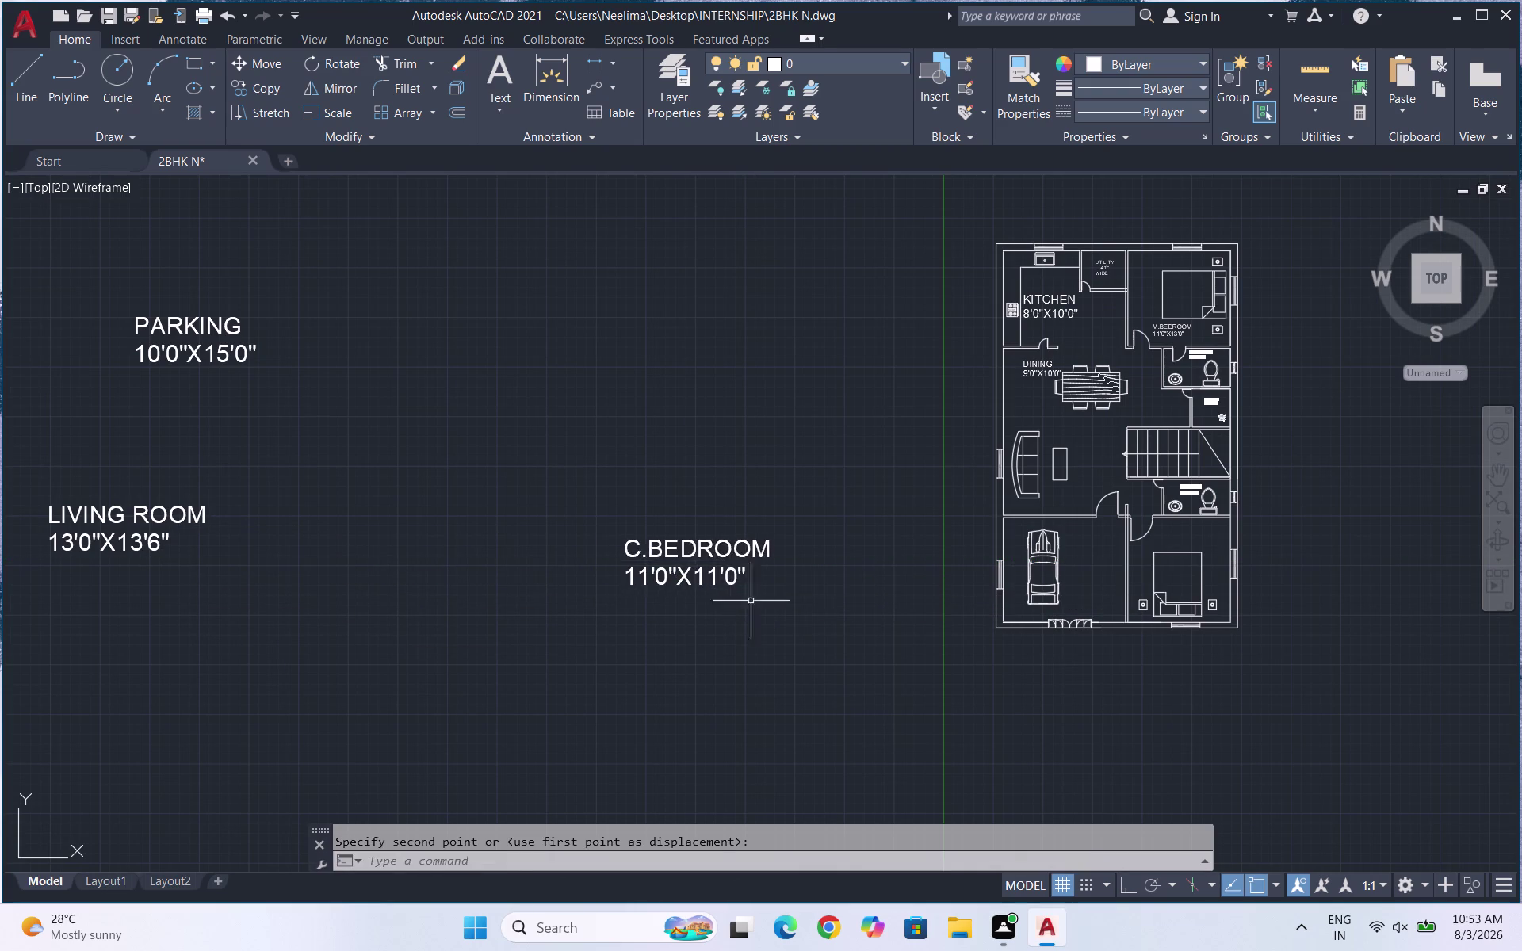
Scale the C.BEDROOM label down to a smaller size.
drag(809, 618, 709, 530)
click(612, 472)
text(SC)
key(Return)
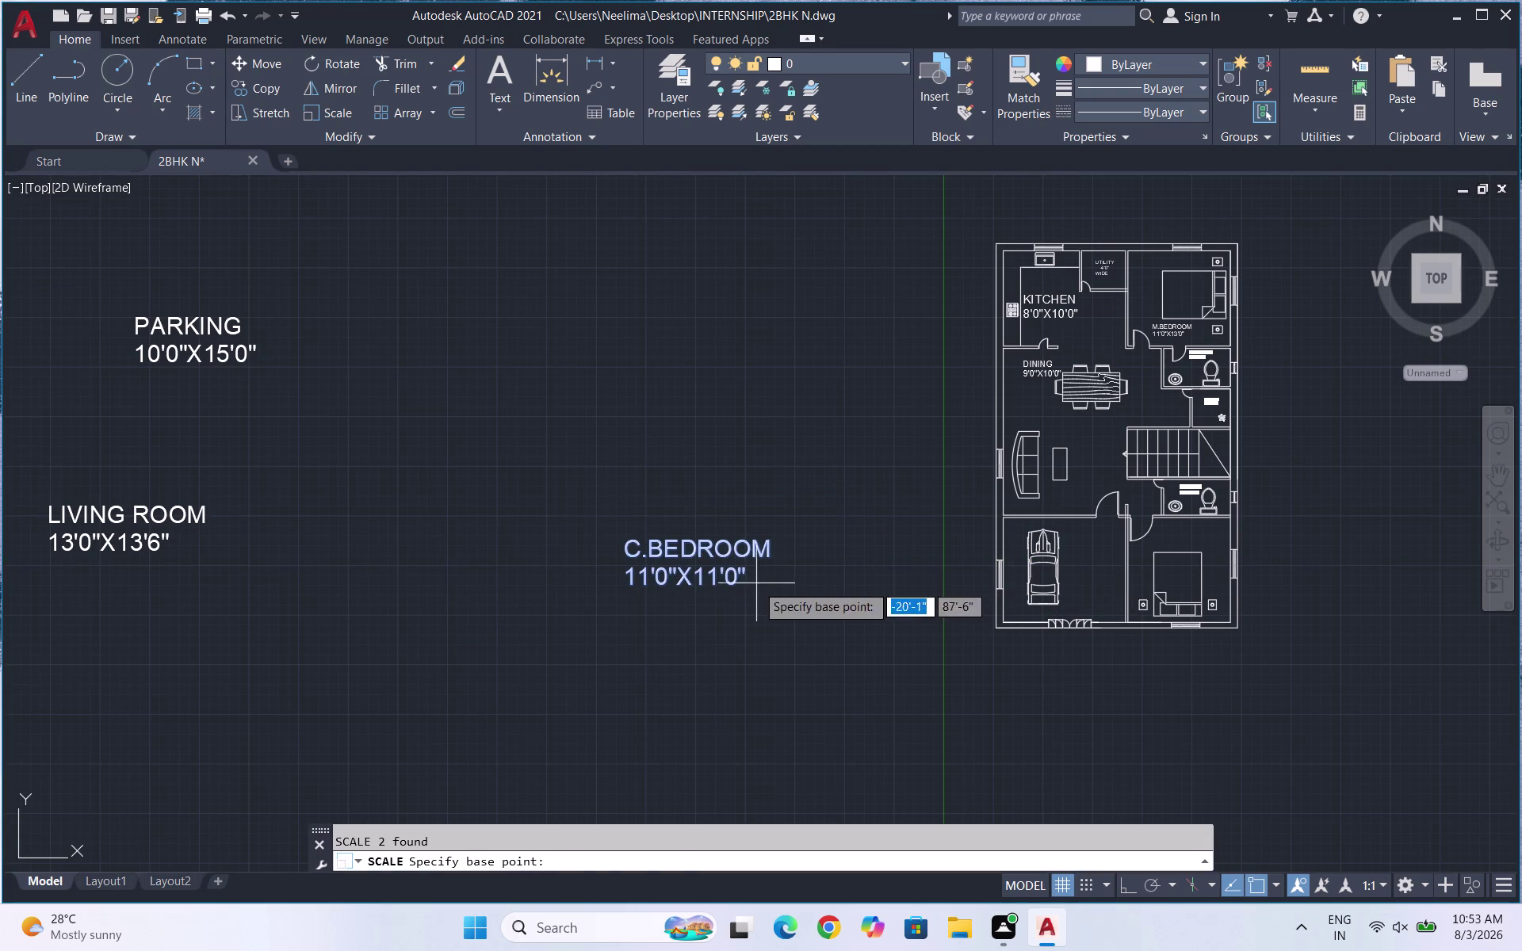
click(750, 573)
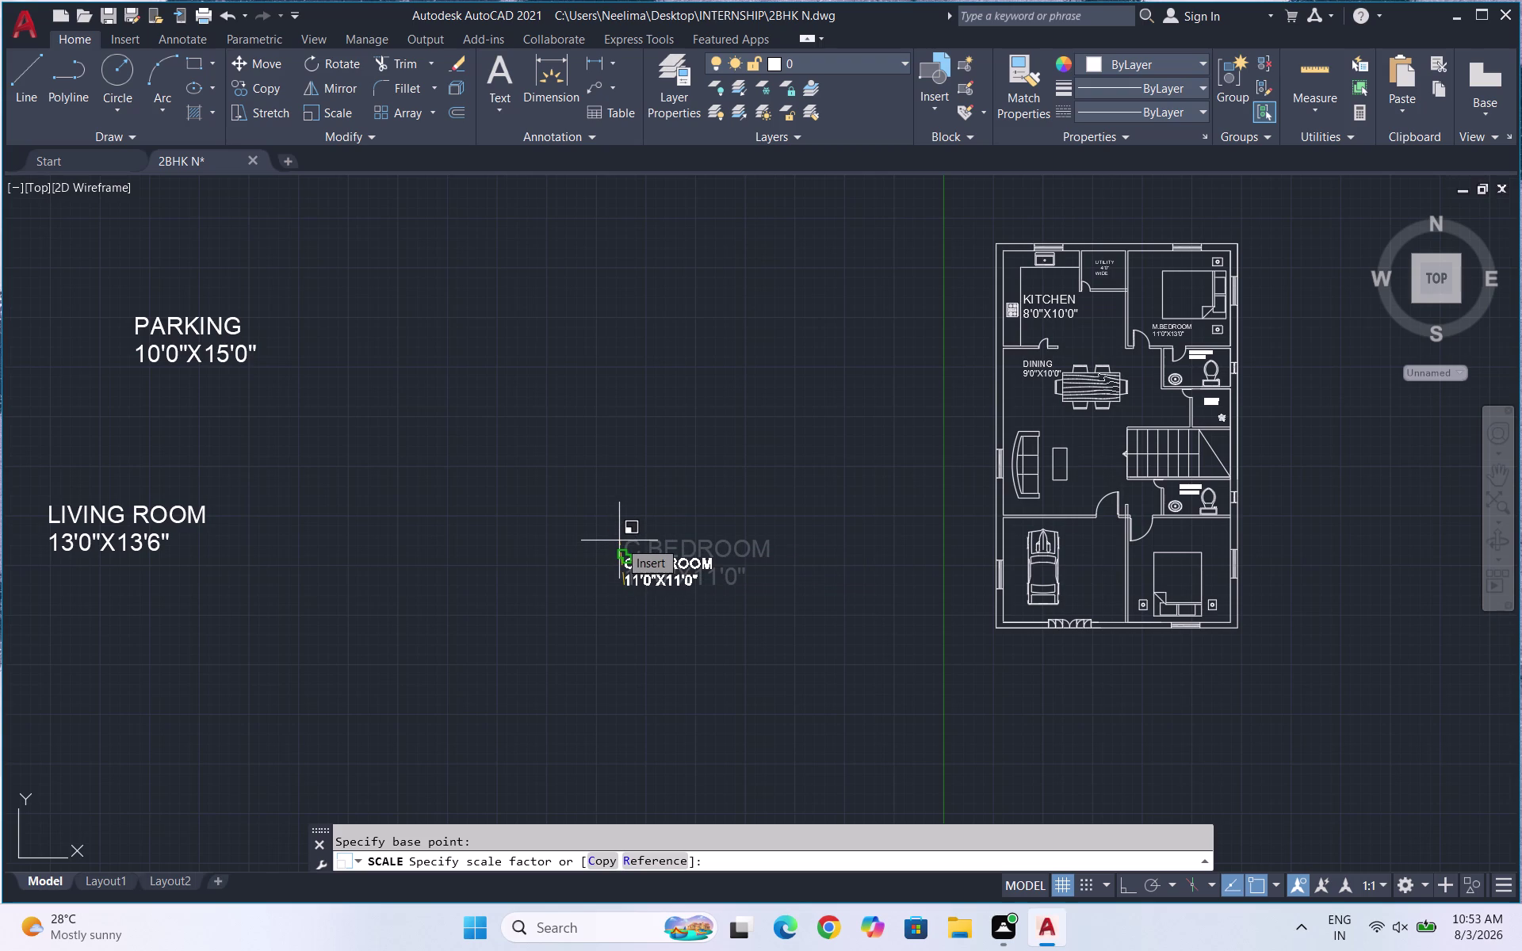
click(619, 541)
Move the shrunken C.BEDROOM label inside the bottom-right common bedroom.
drag(699, 618, 670, 606)
click(609, 558)
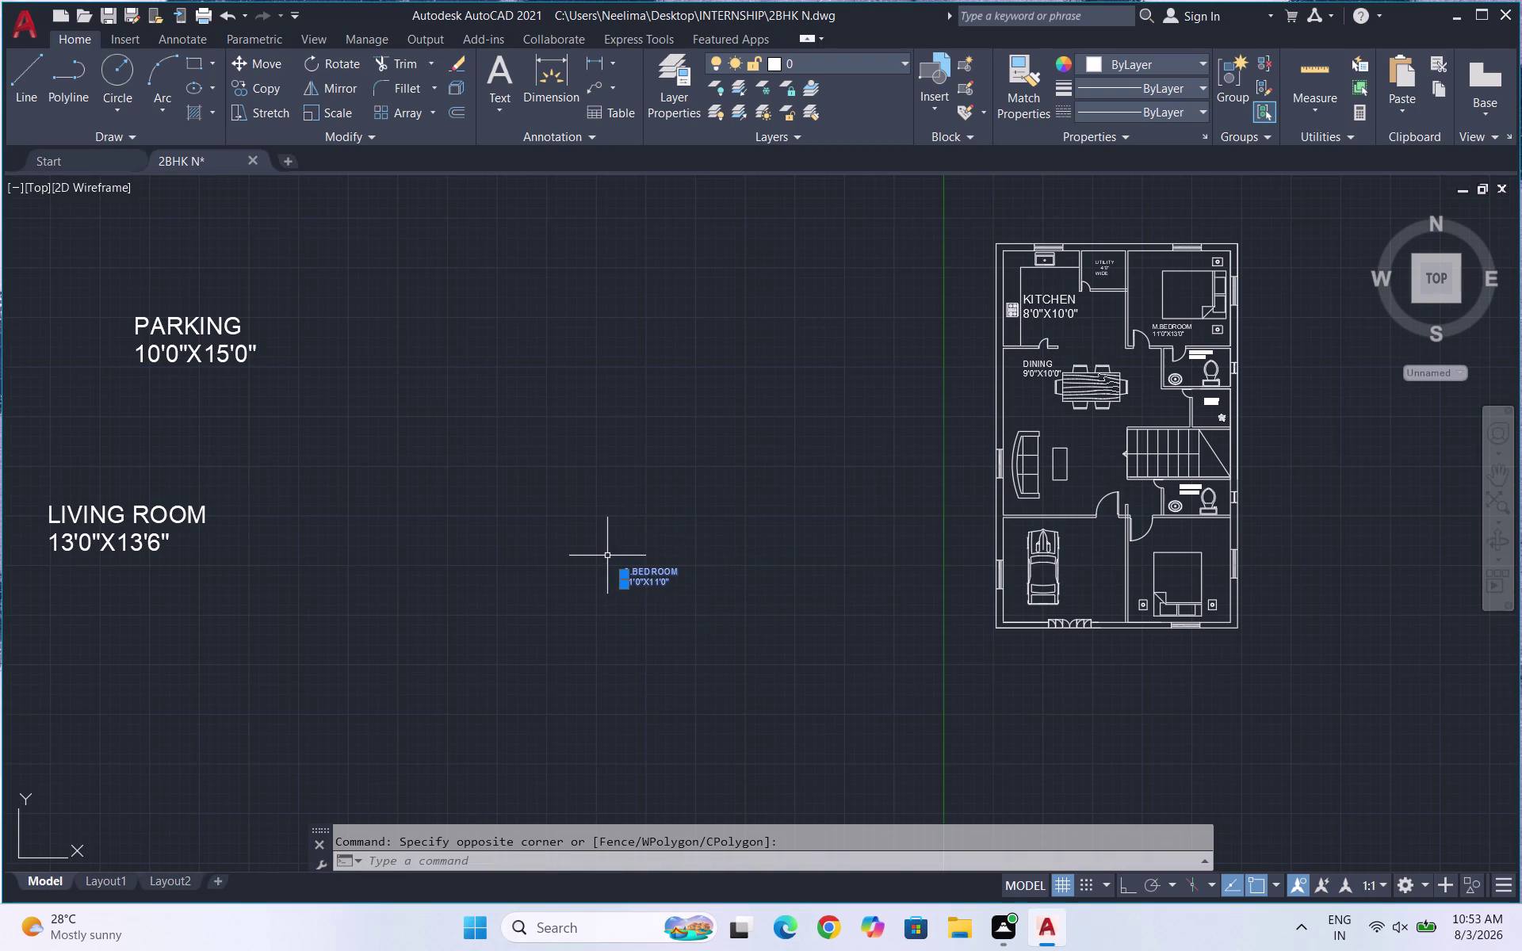
key(m)
key(Return)
click(650, 596)
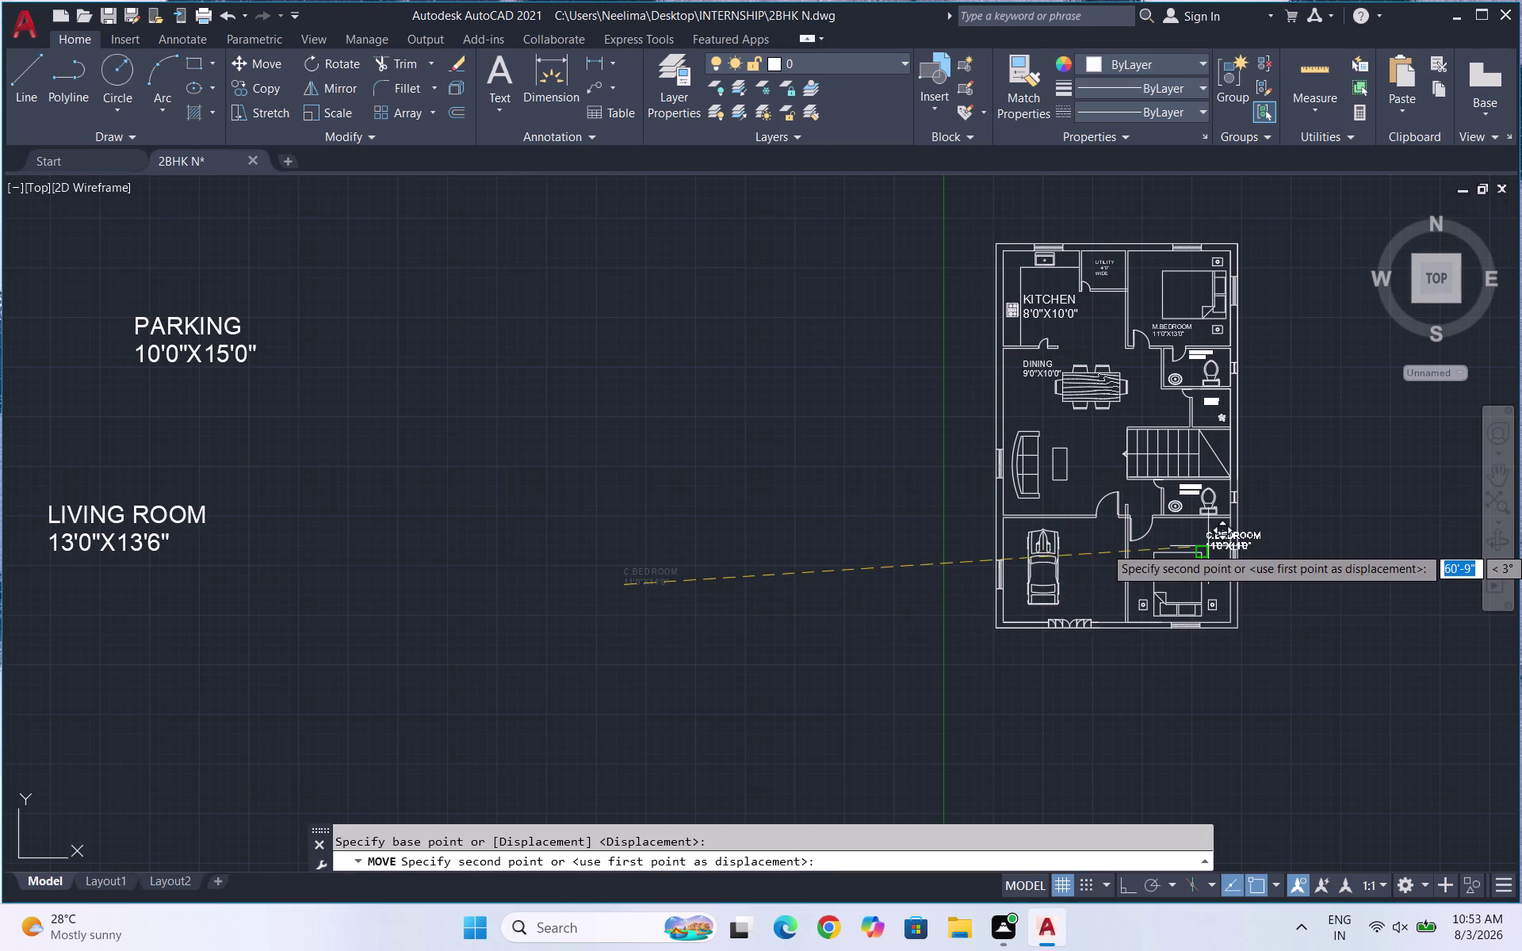
scroll(up, 3)
click(1063, 547)
scroll(down, 3)
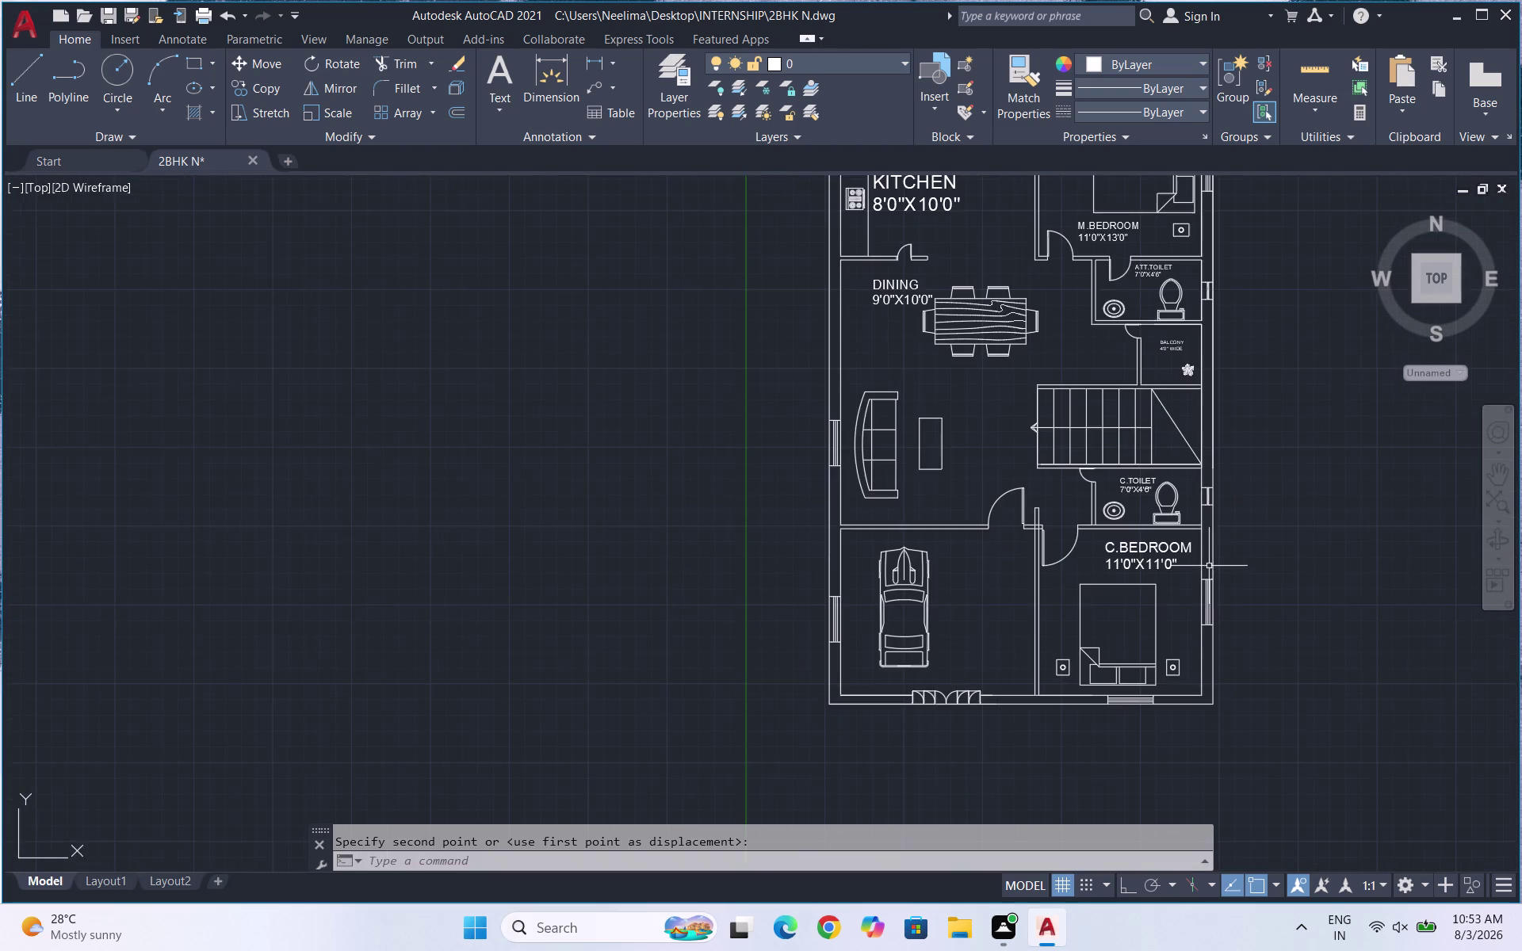
scroll(down, 3)
Scale the PARKING 10'0"X15'0" label down with SC.
scroll(up, 3)
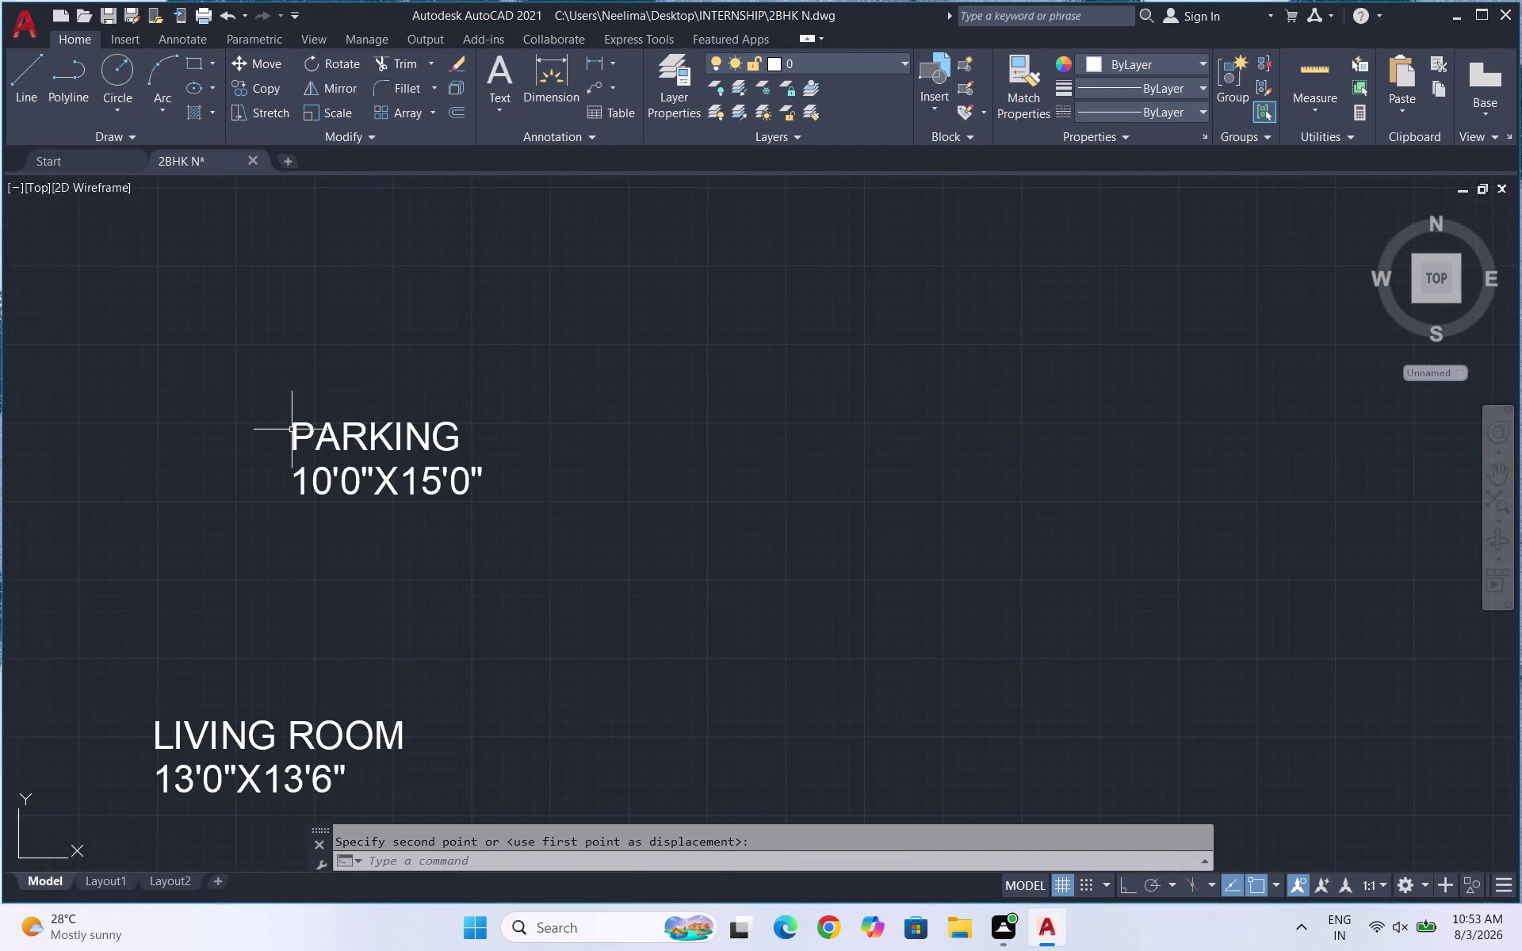
drag(499, 546, 391, 453)
click(235, 379)
text(SC)
key(Return)
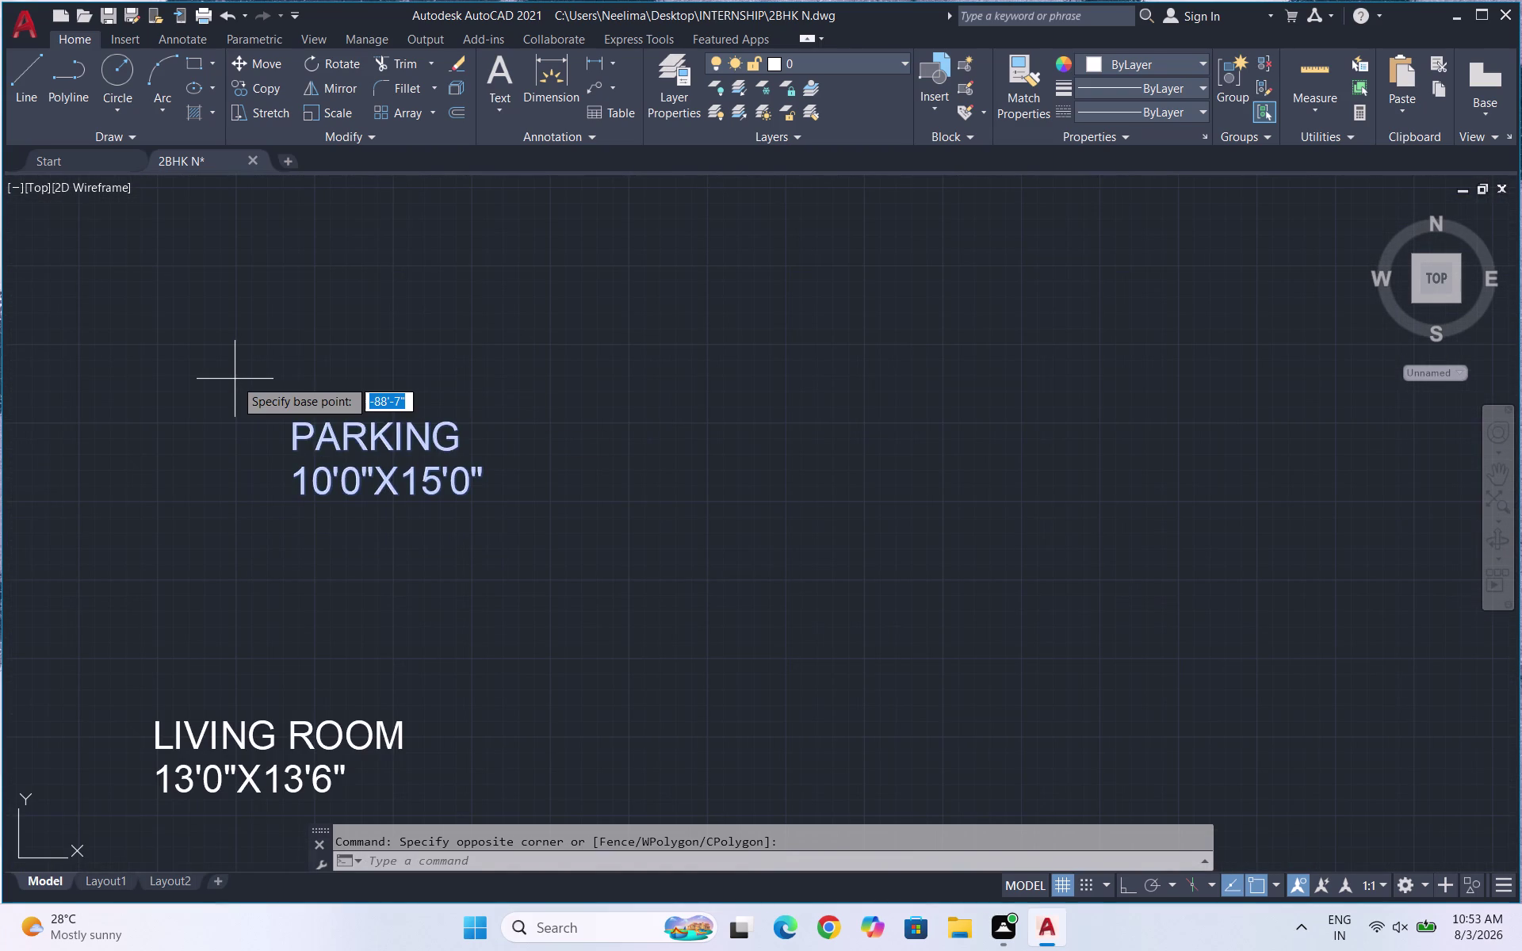
click(458, 476)
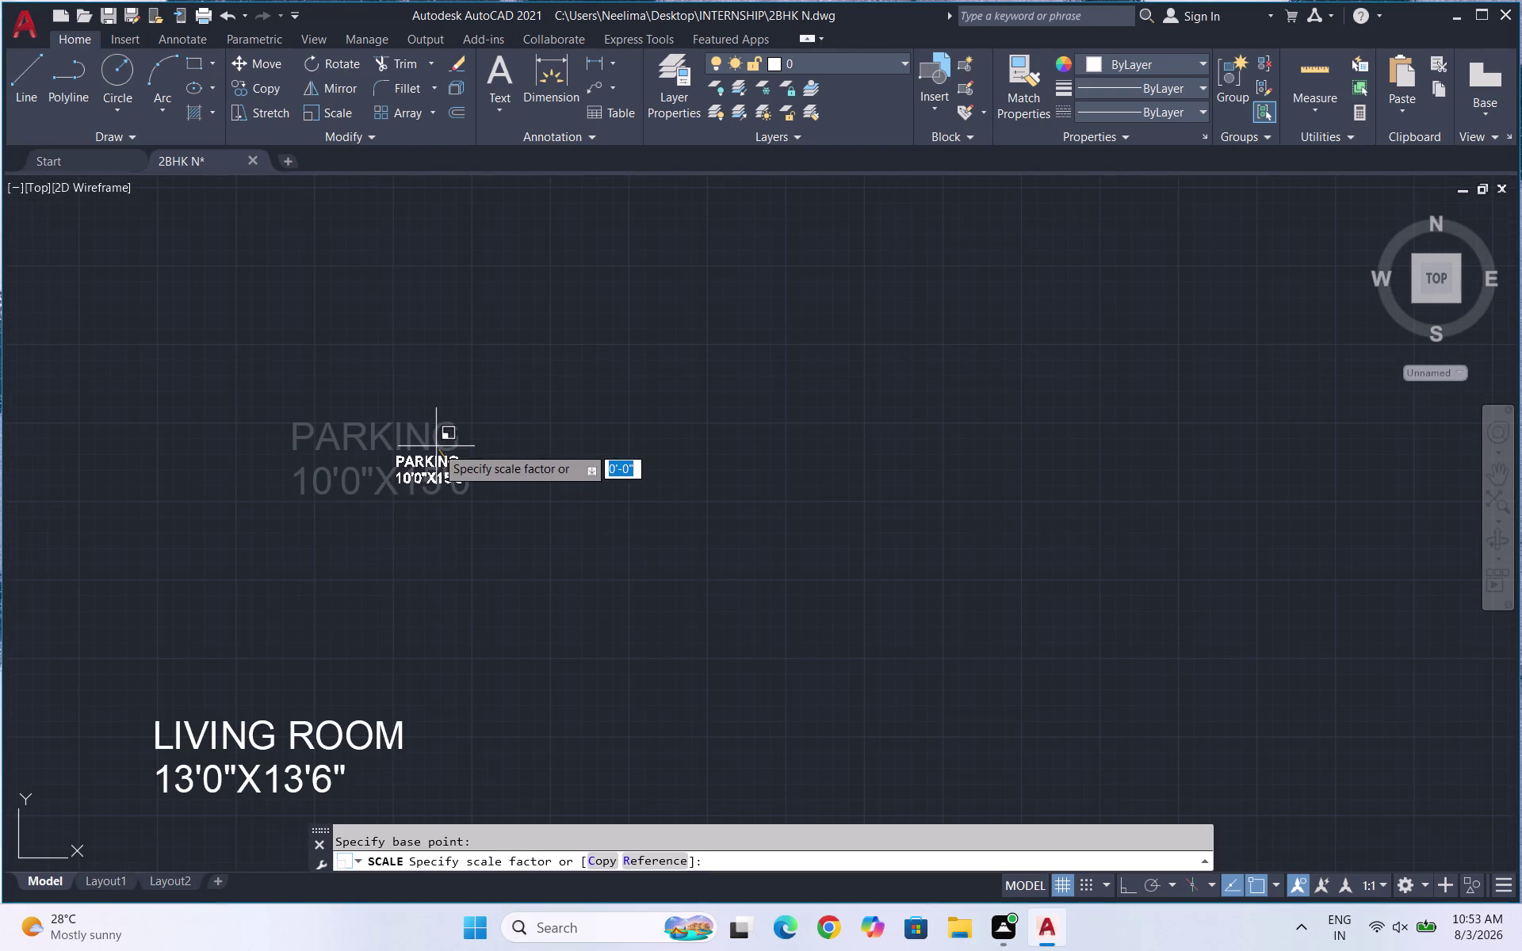
click(428, 432)
drag(461, 488, 371, 440)
click(316, 407)
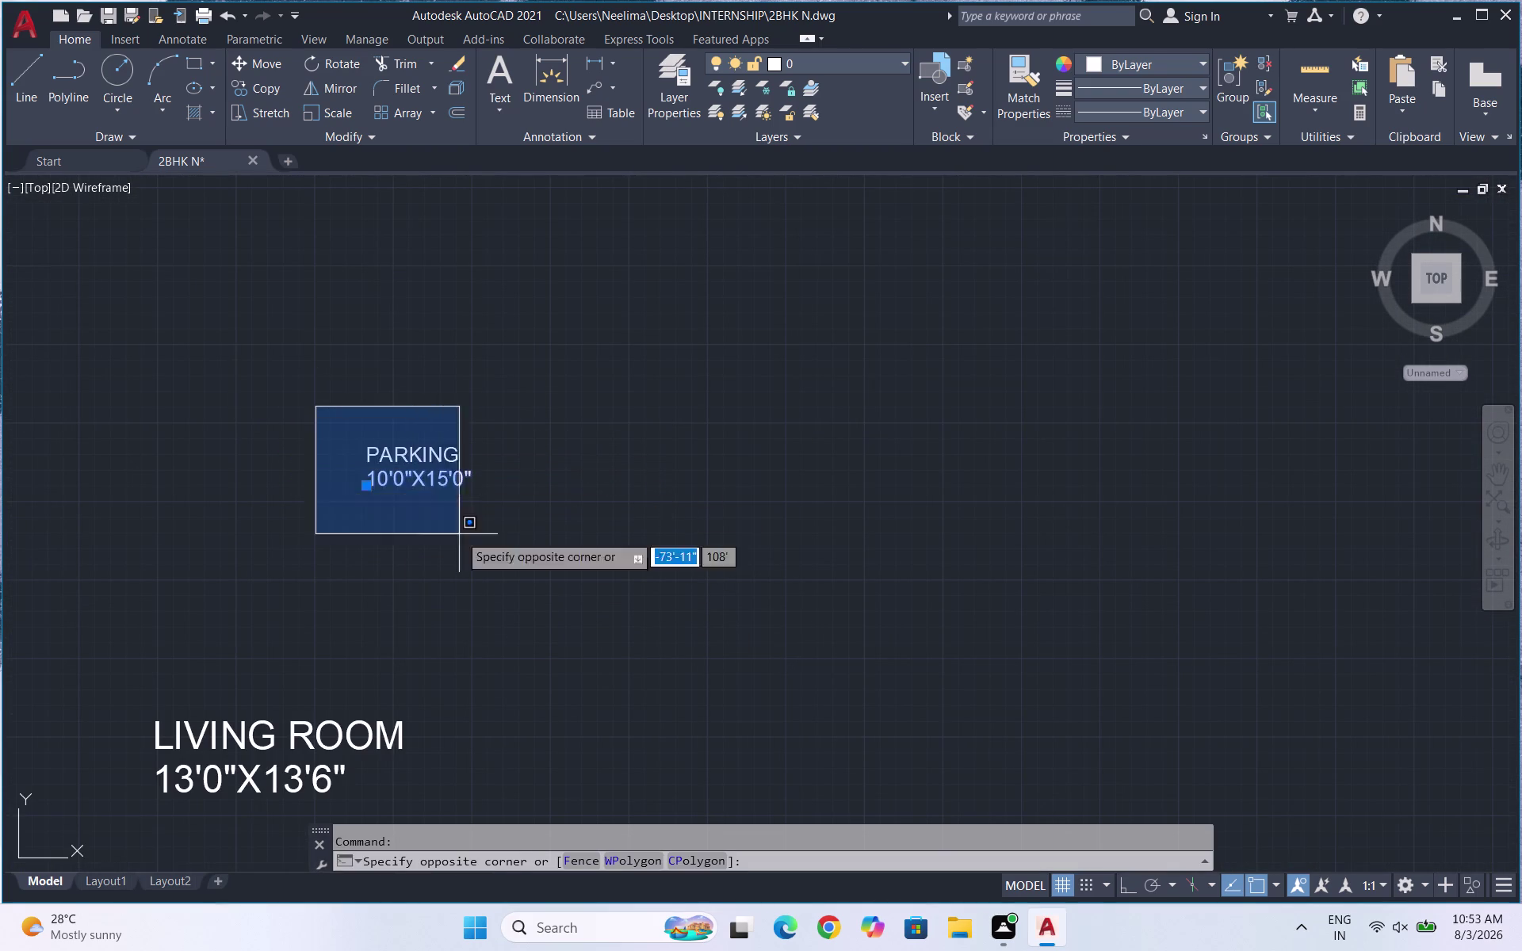
Move the PARKING label into the parking area beside the car.
click(466, 544)
drag(480, 533, 470, 518)
click(575, 539)
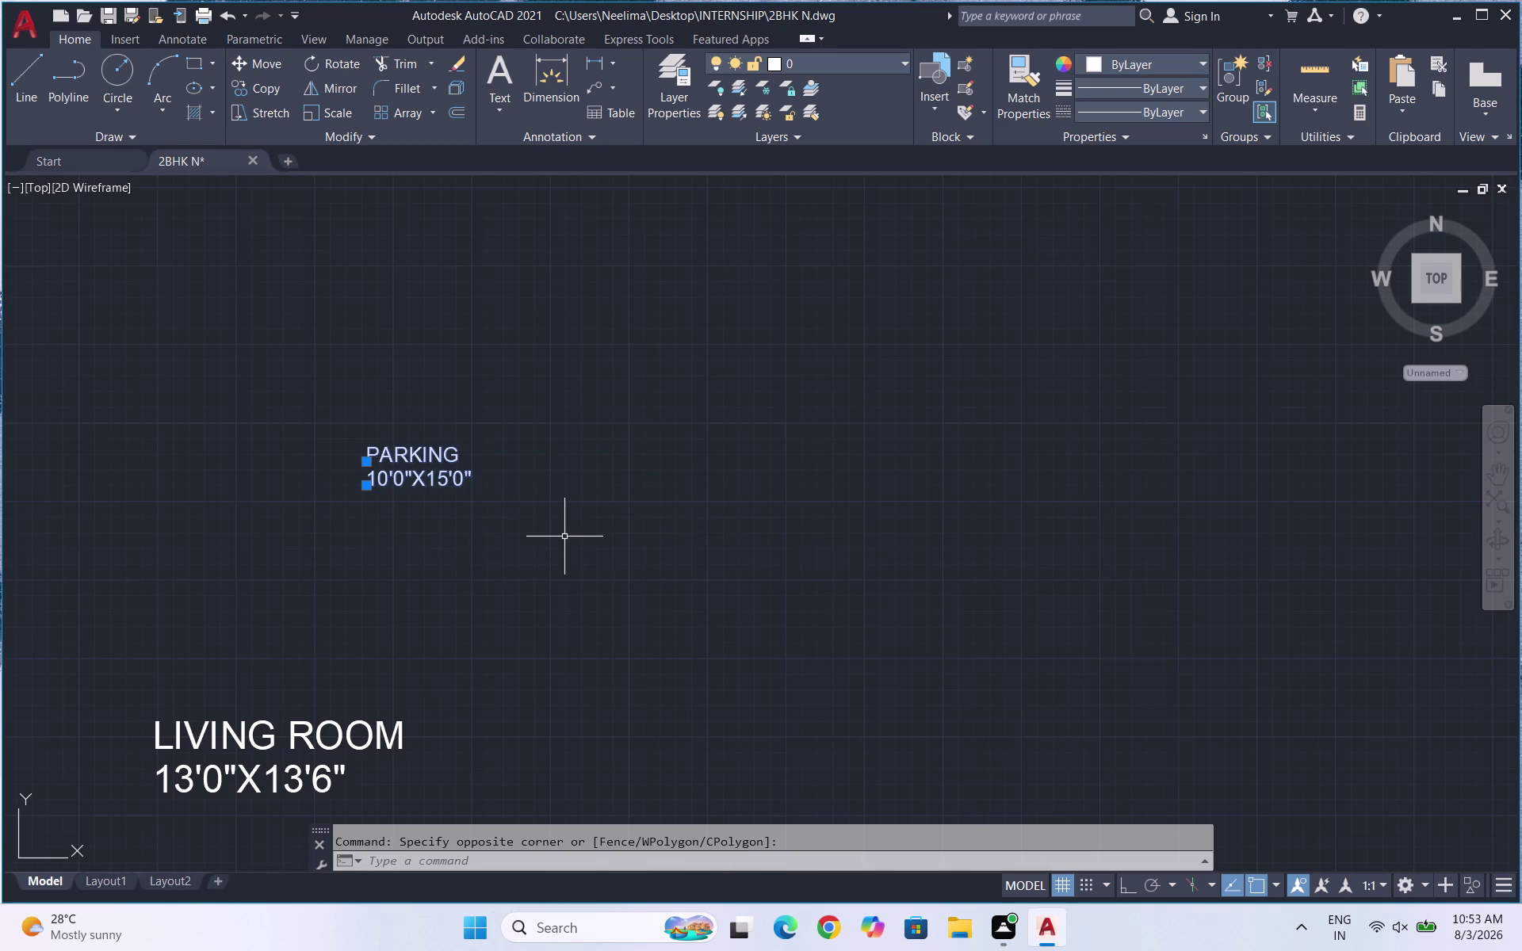
text(MN)
key(Return)
drag(405, 472, 413, 483)
scroll(down, 3)
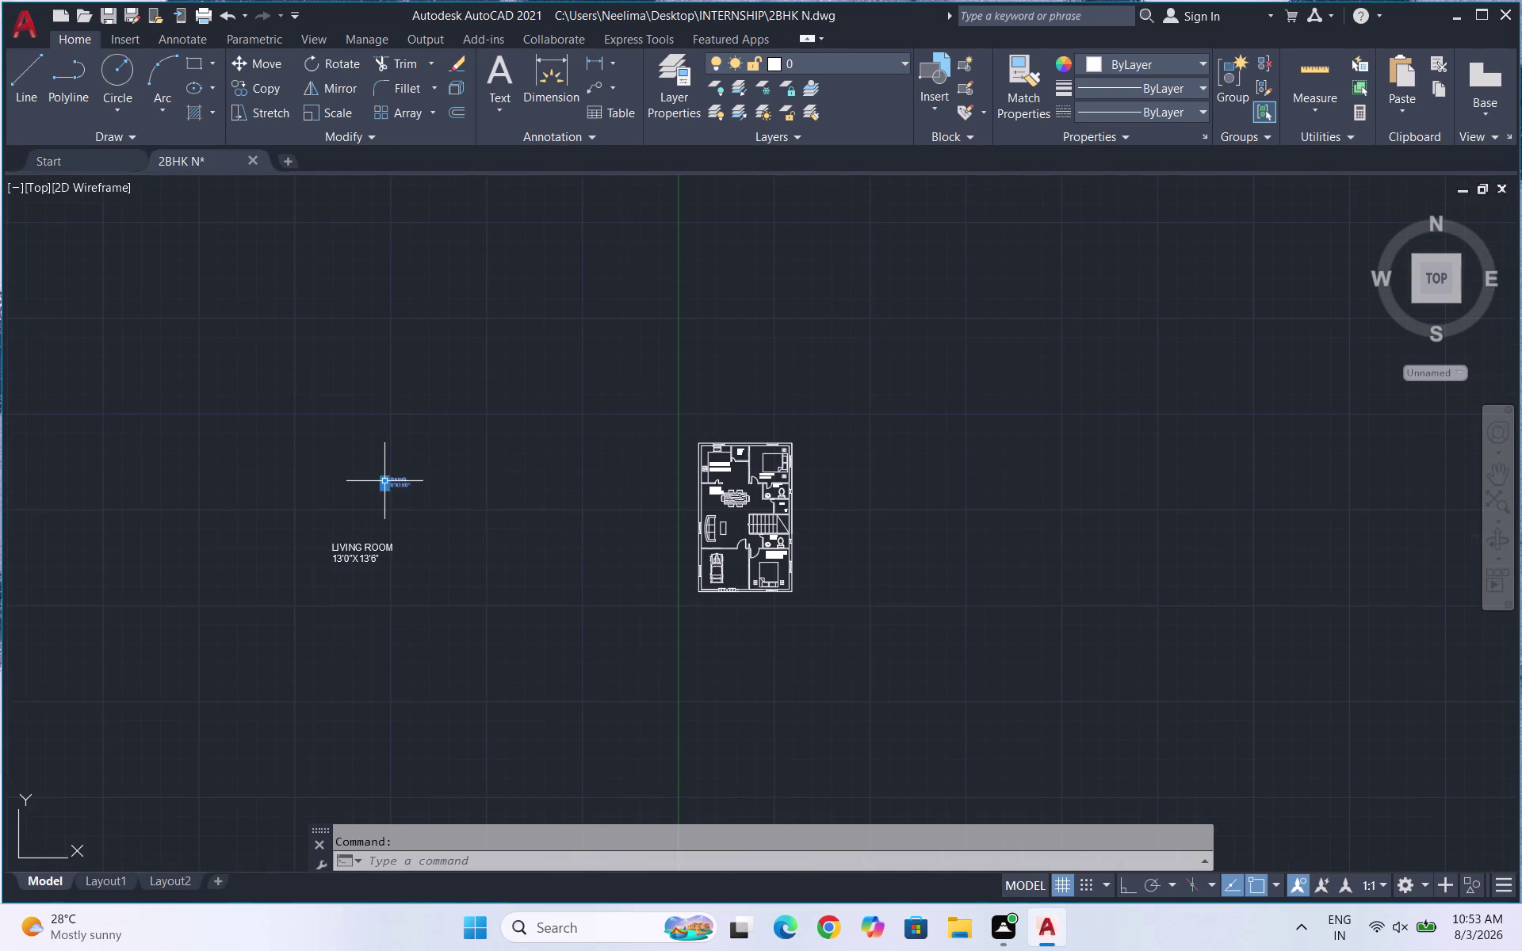
scroll(up, 3)
key(m)
key(Return)
drag(389, 475, 401, 485)
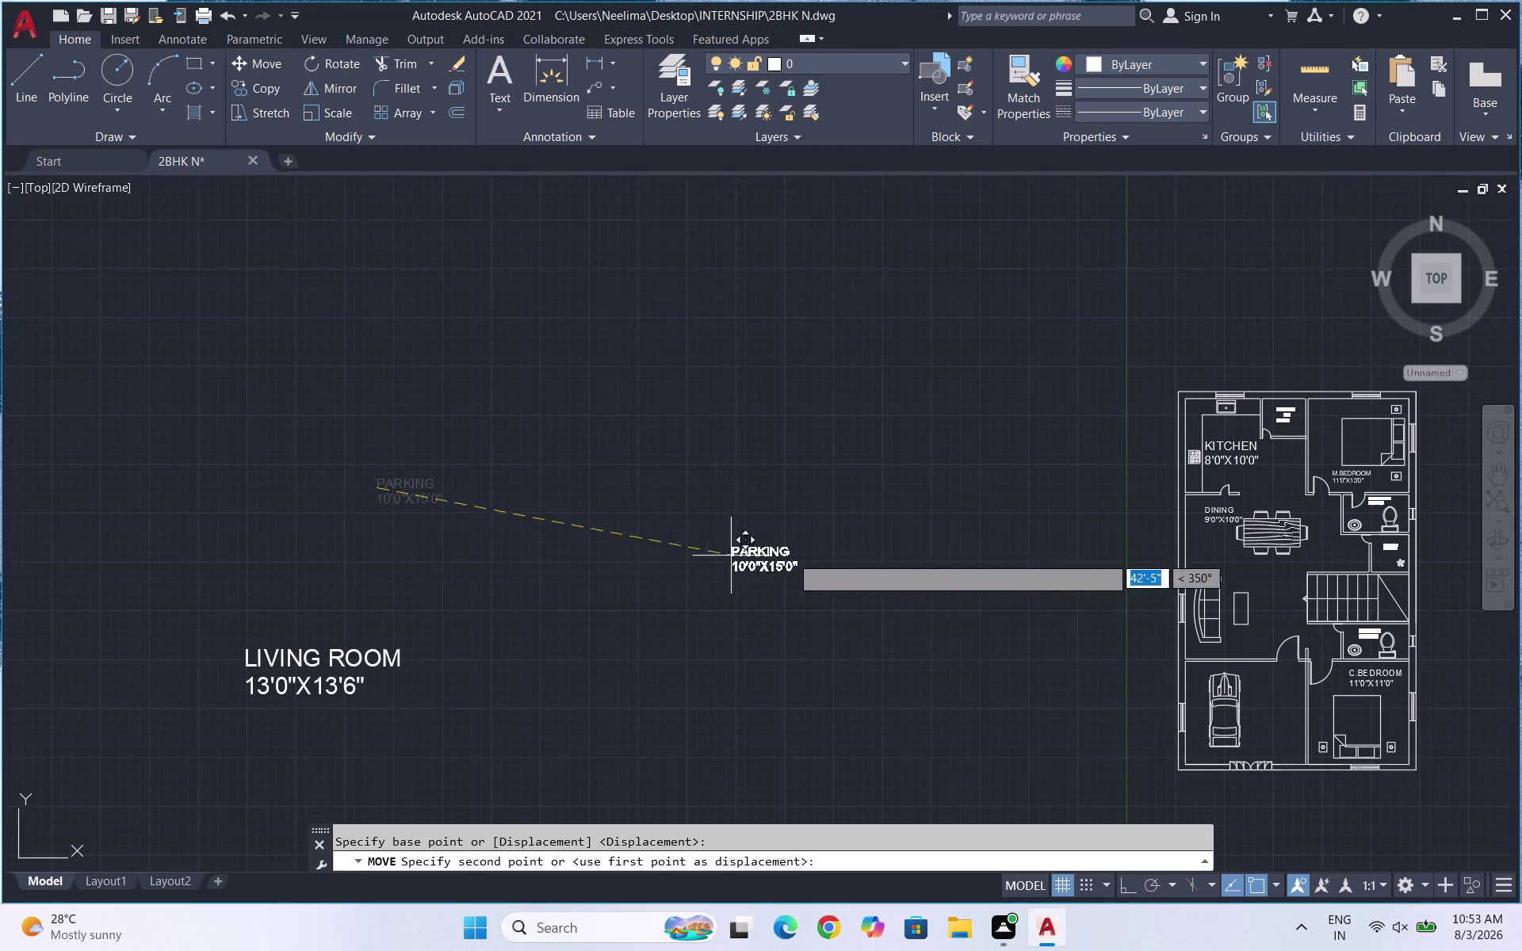
scroll(up, 3)
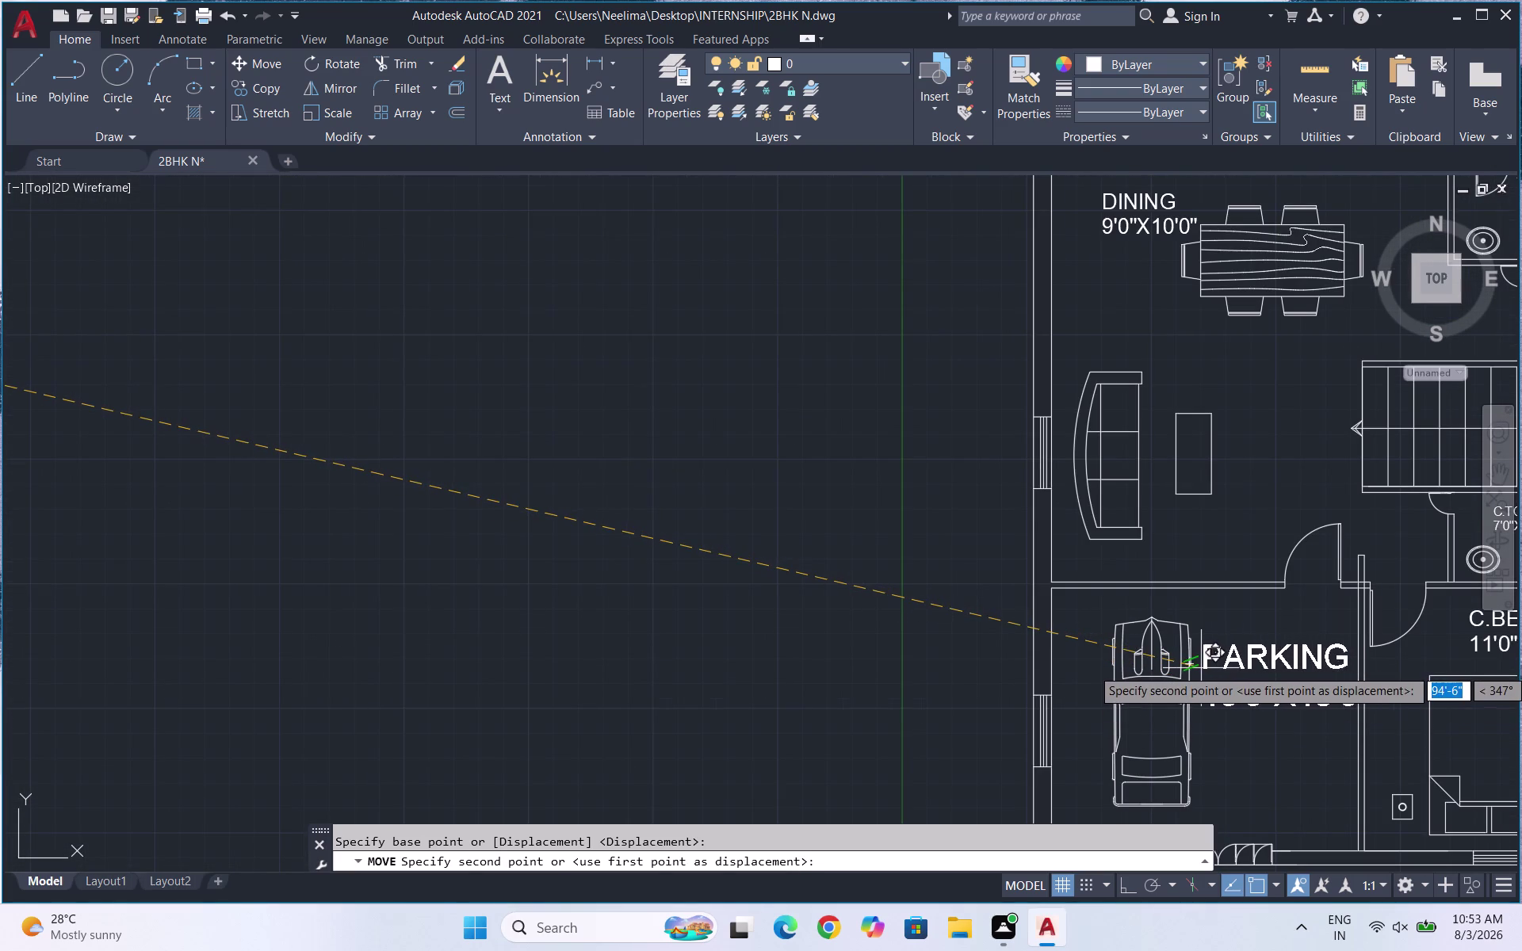
click(1202, 668)
Rescale the PARKING label twice to adjust its size in the parking bay.
drag(1286, 729, 1288, 712)
click(1266, 656)
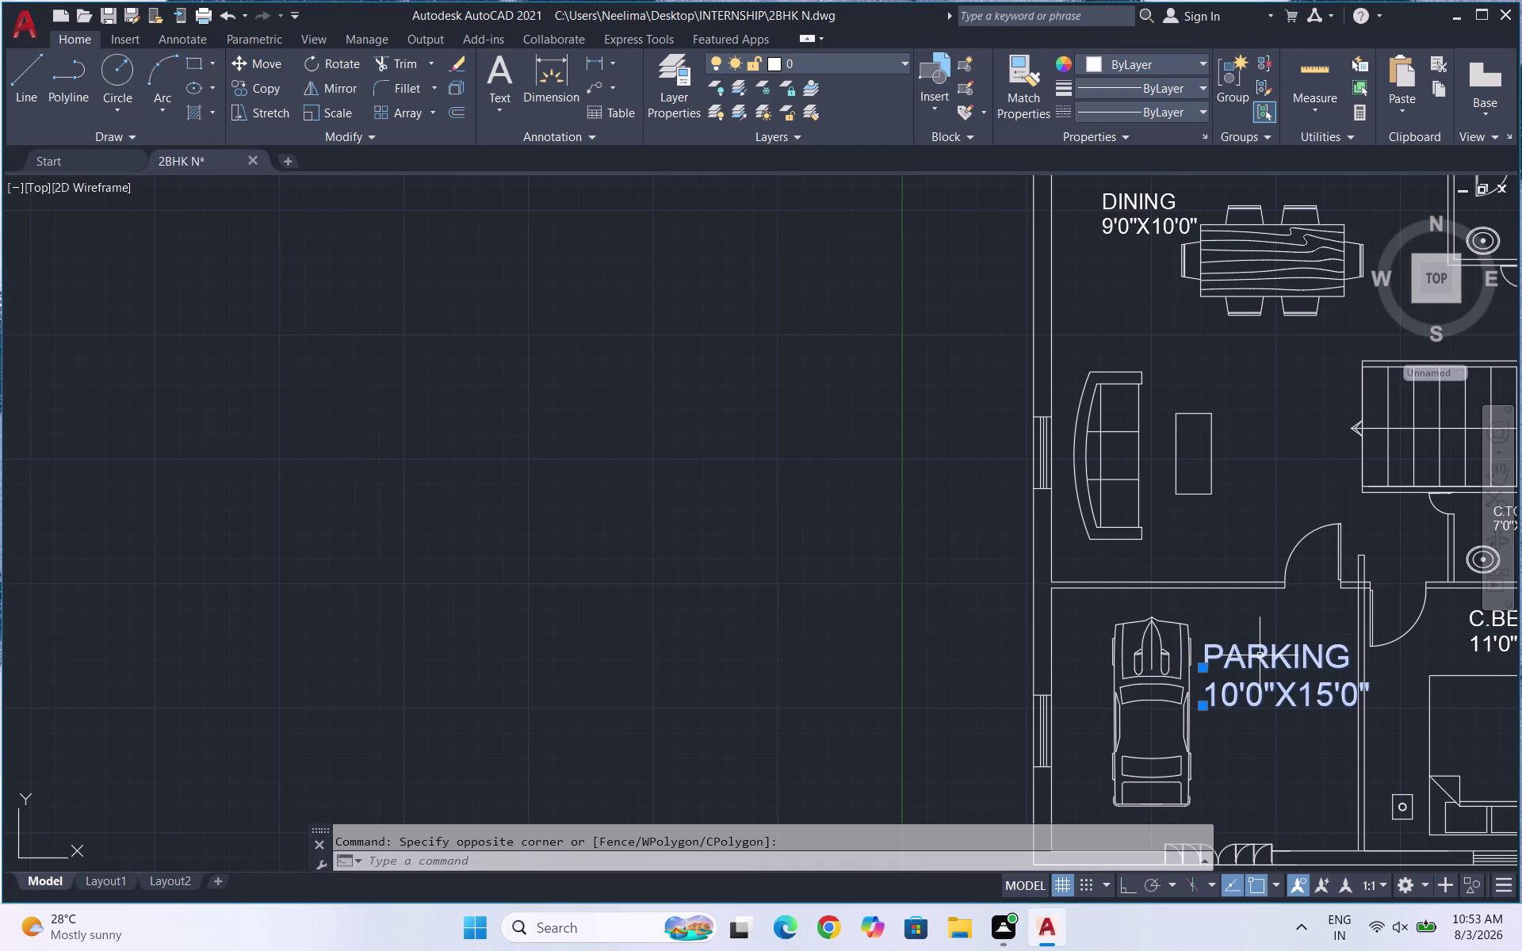
text(SC)
key(Return)
click(1290, 704)
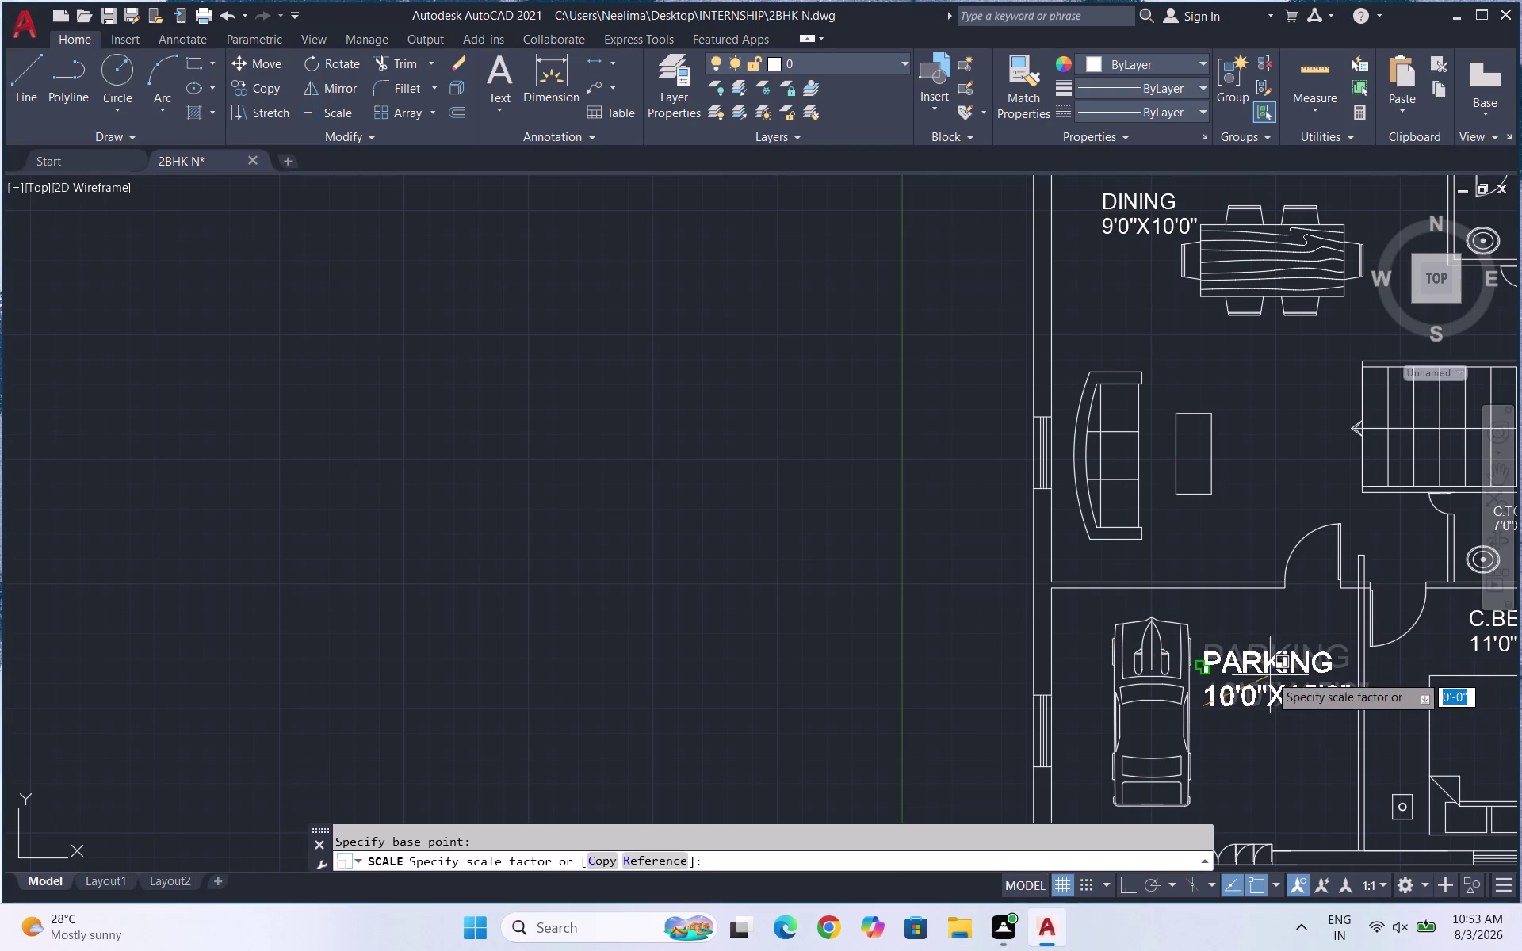
click(1266, 666)
scroll(down, 3)
scroll(up, 3)
drag(1266, 721, 1239, 690)
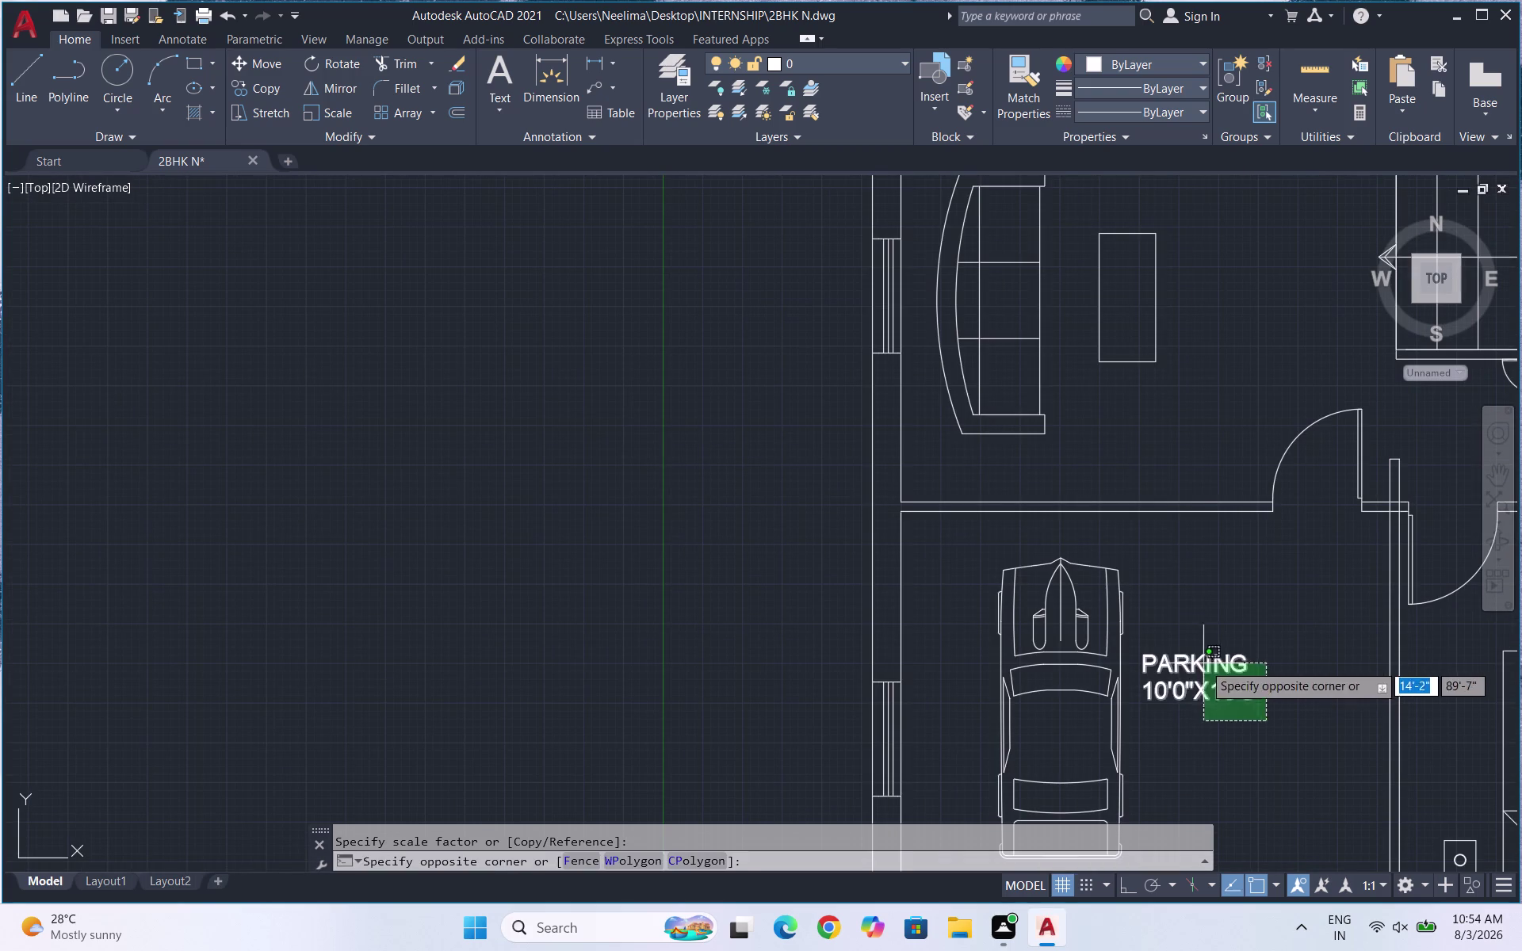
click(1199, 661)
text(SC)
key(Return)
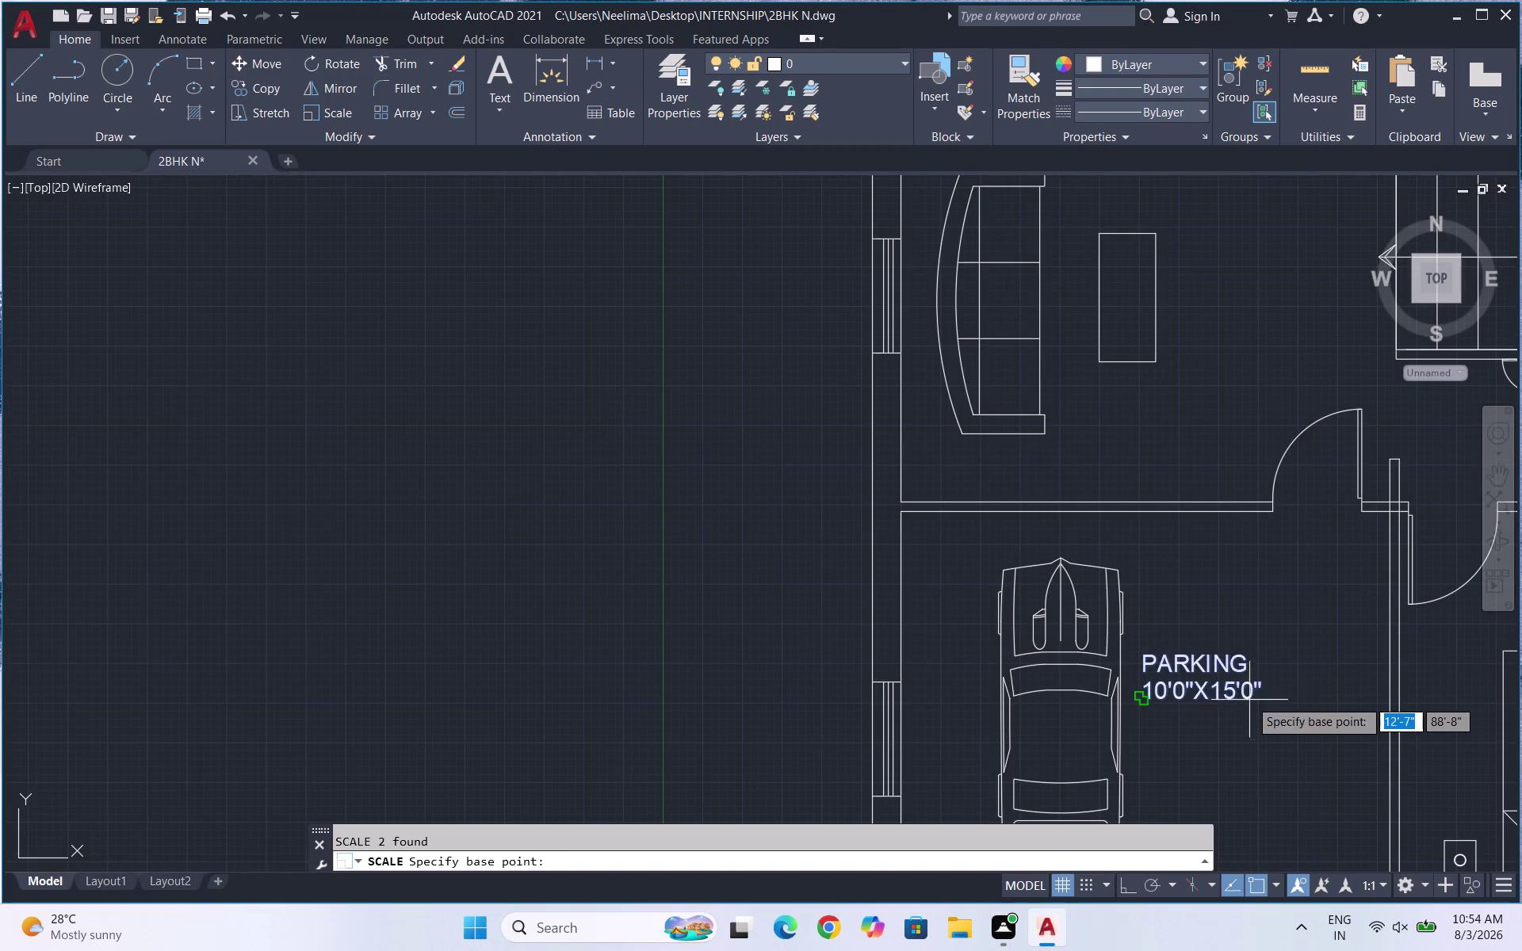
click(1240, 693)
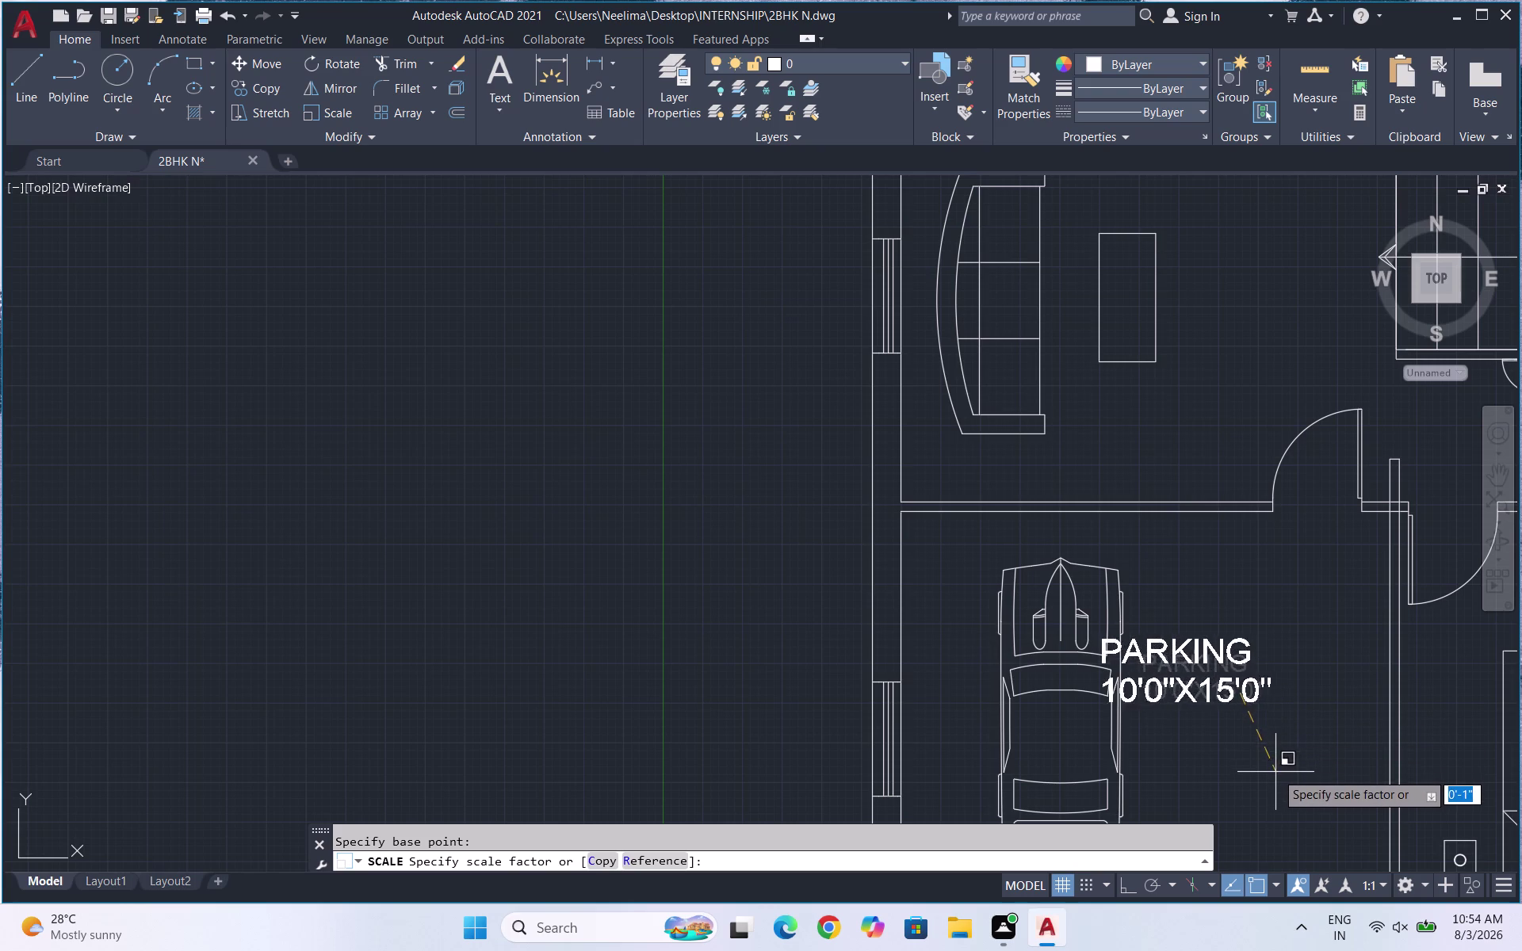
click(1282, 706)
Reposition the PARKING label within the parking area with two moves.
scroll(up, 3)
drag(1292, 750, 1270, 689)
click(1078, 548)
key(m)
key(Return)
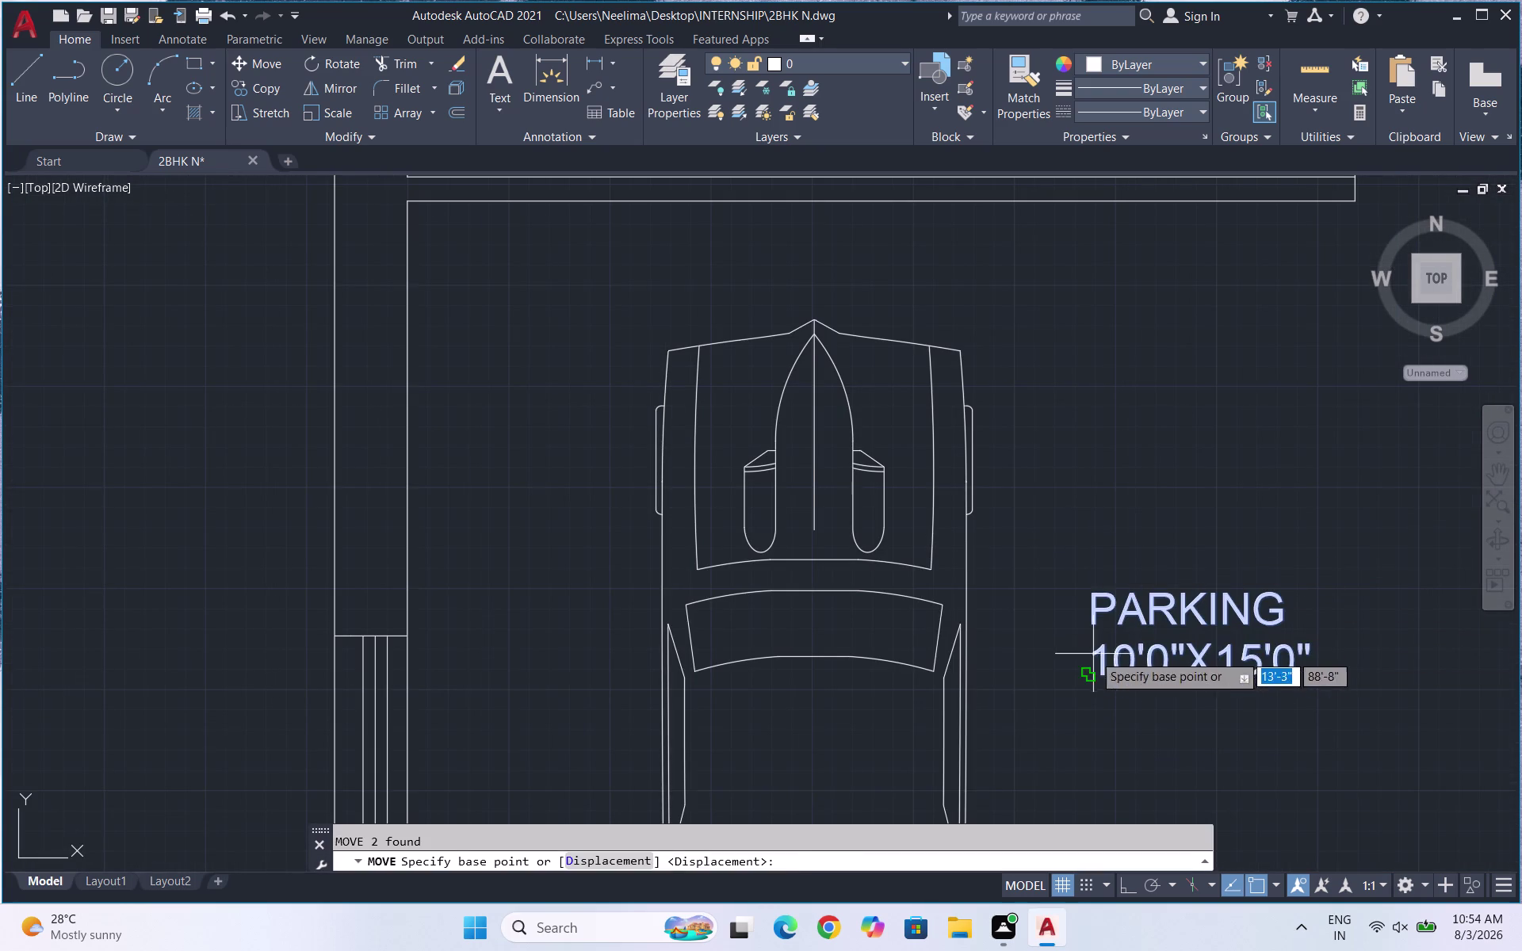
drag(1093, 651, 1090, 637)
scroll(down, 3)
click(1173, 625)
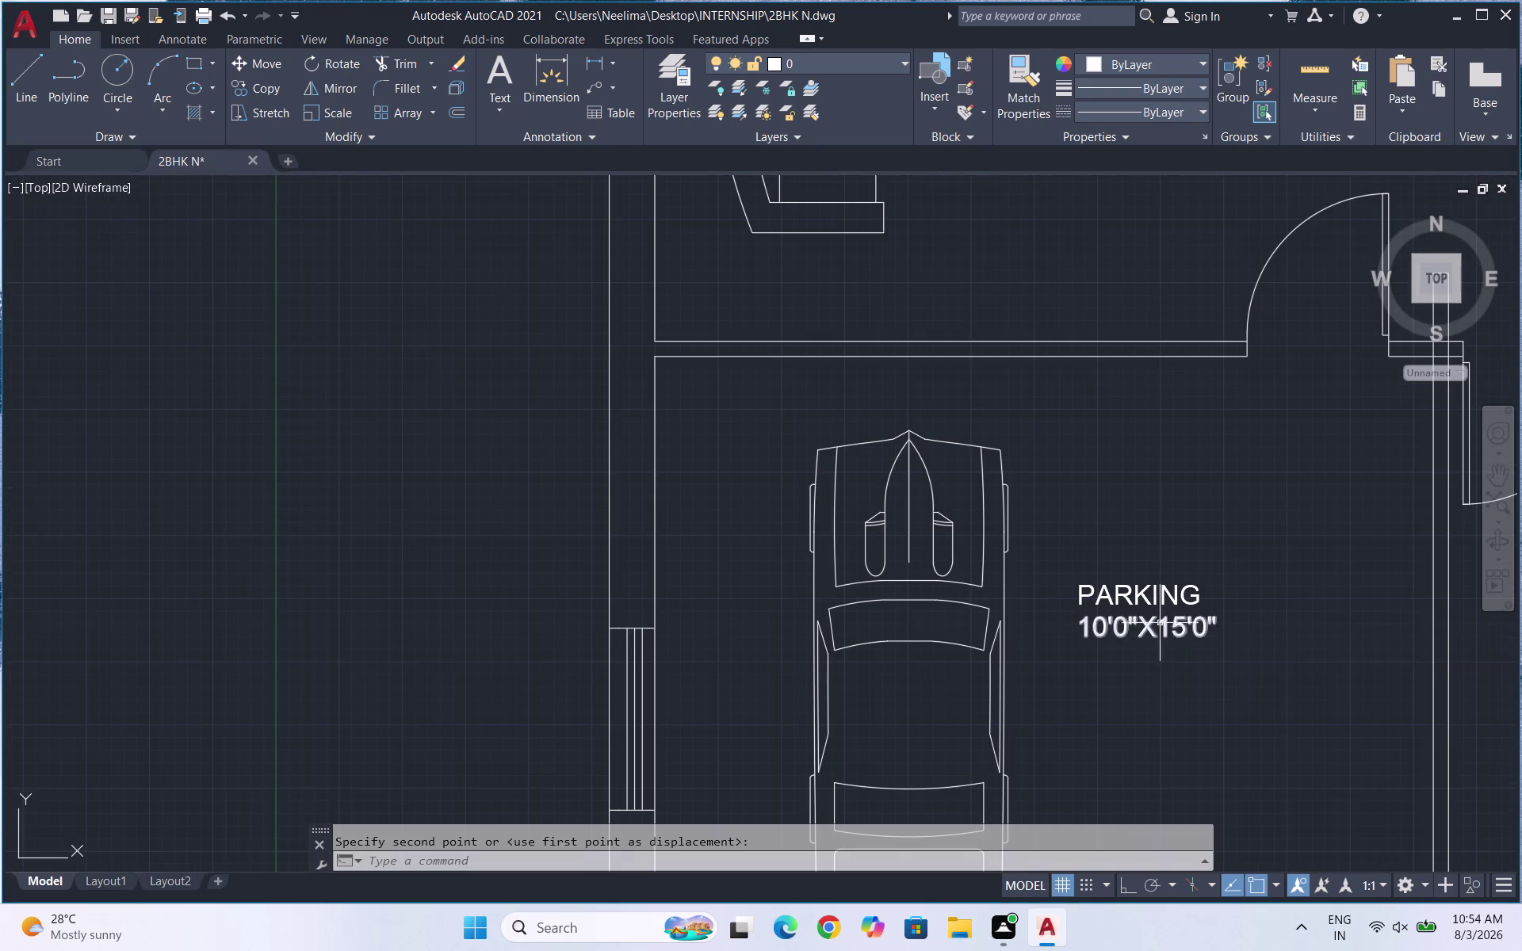
click(1227, 676)
click(1104, 583)
key(m)
key(Return)
click(1106, 612)
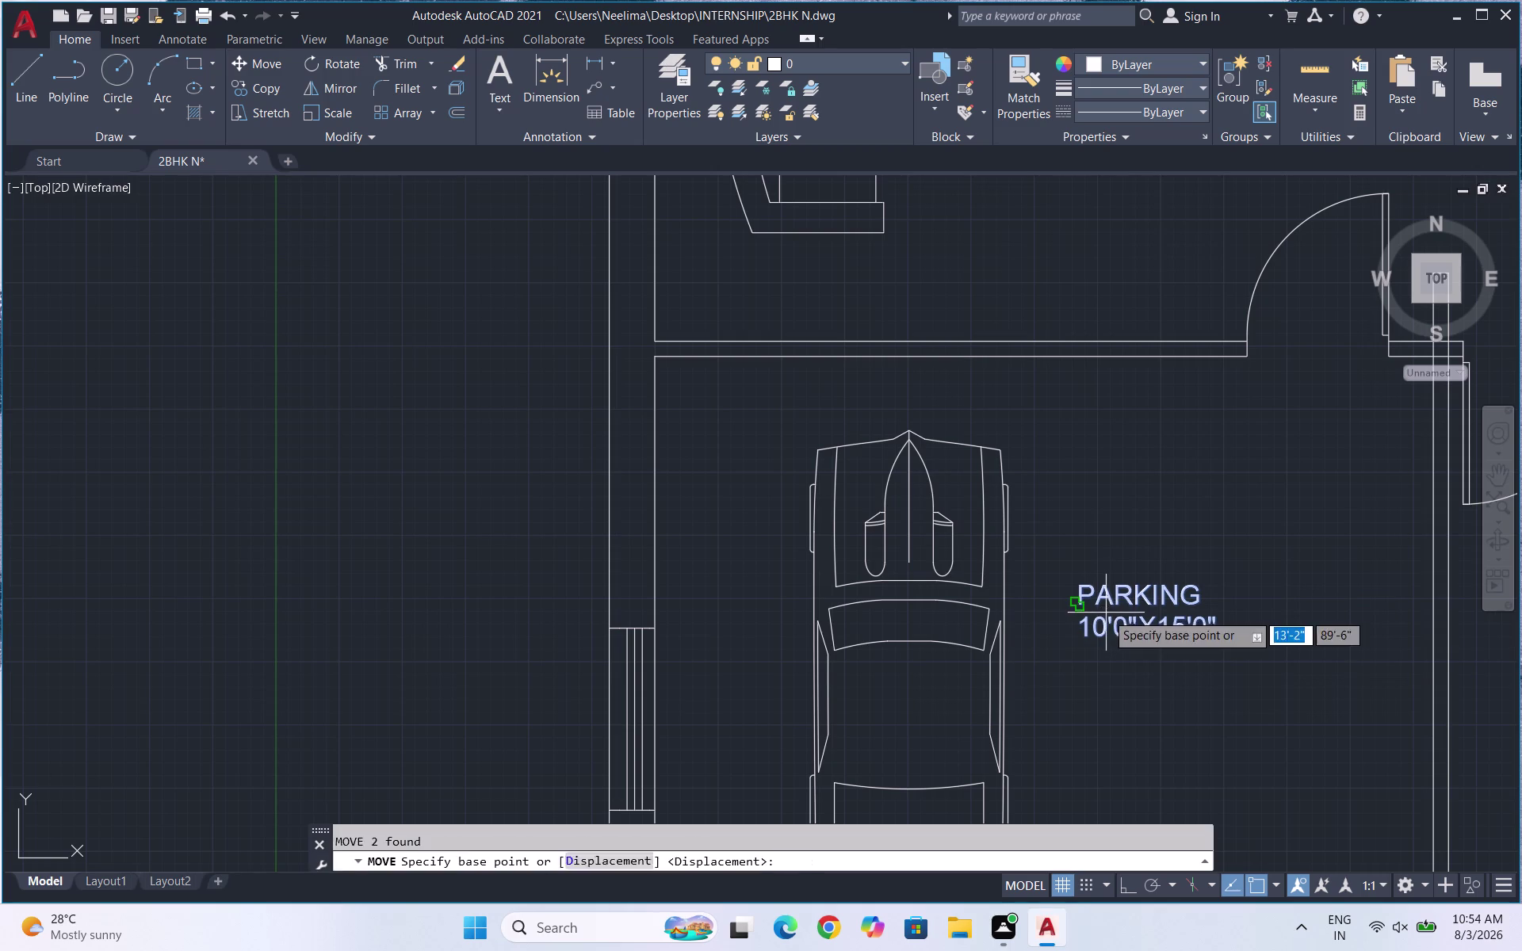
click(1187, 620)
Move both lines of the PARKING label to the right of the car.
scroll(up, 3)
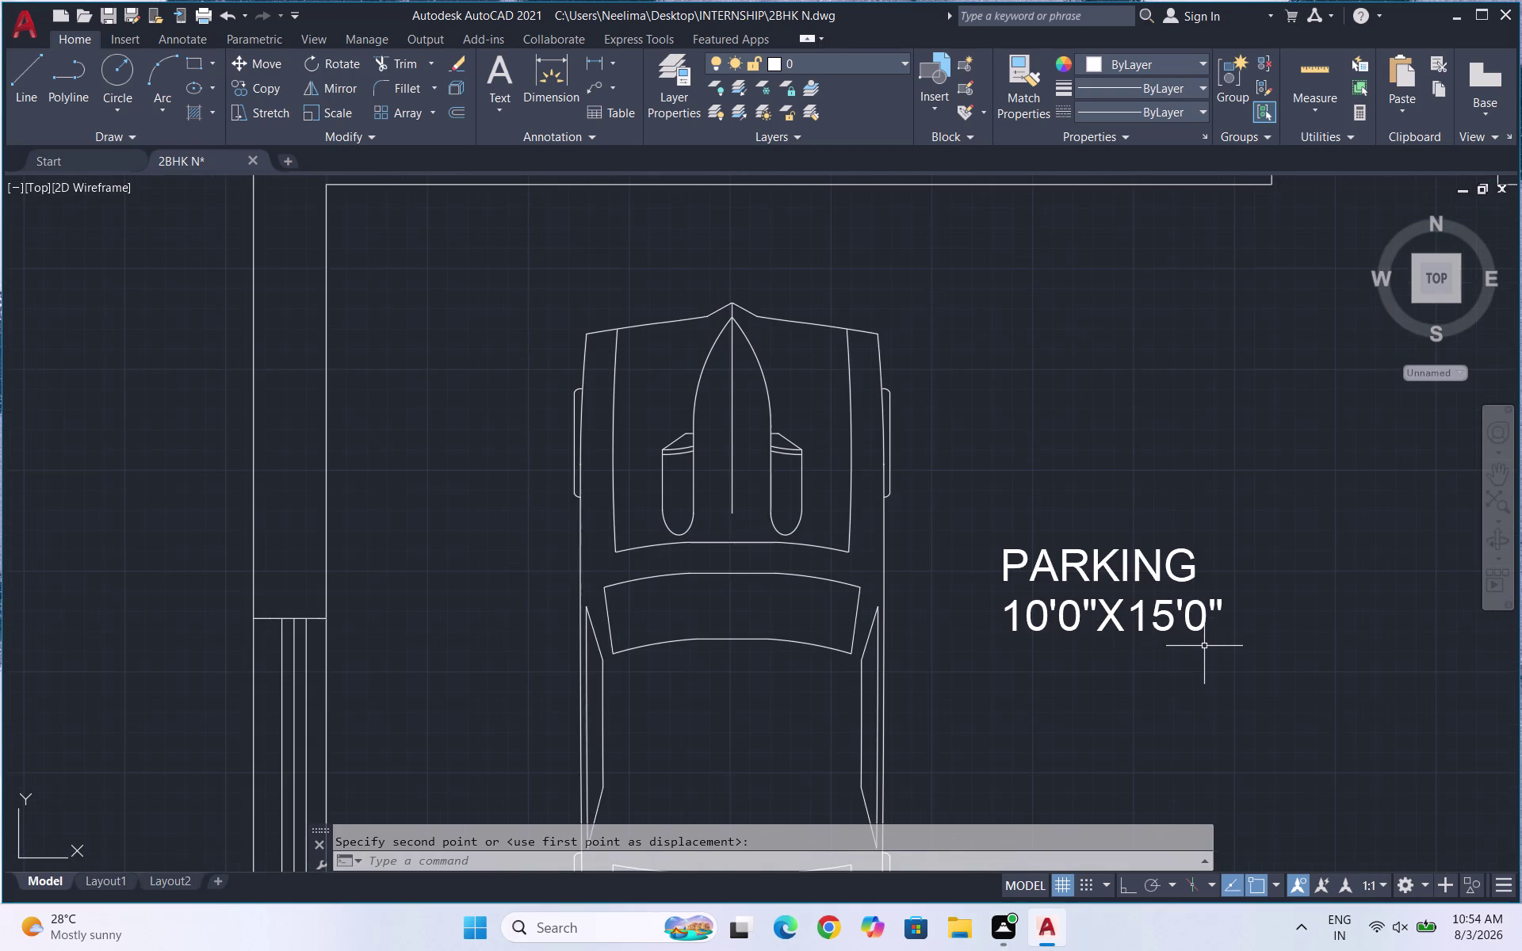
scroll(up, 3)
drag(1228, 665, 1099, 583)
drag(928, 463, 919, 454)
key(space)
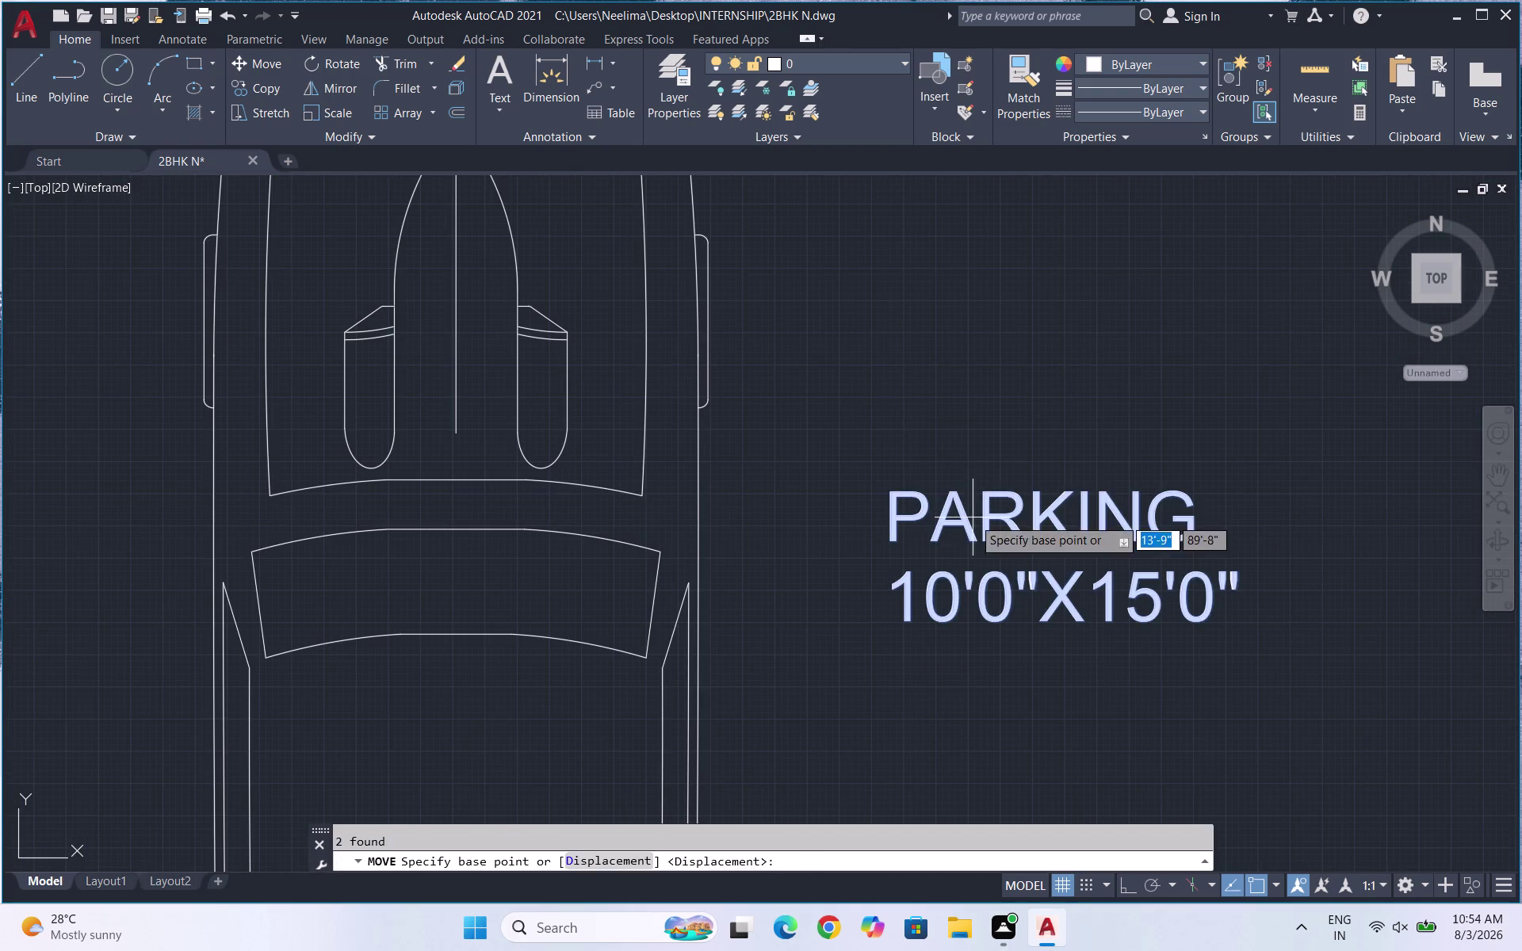
click(984, 573)
click(1184, 597)
scroll(down, 3)
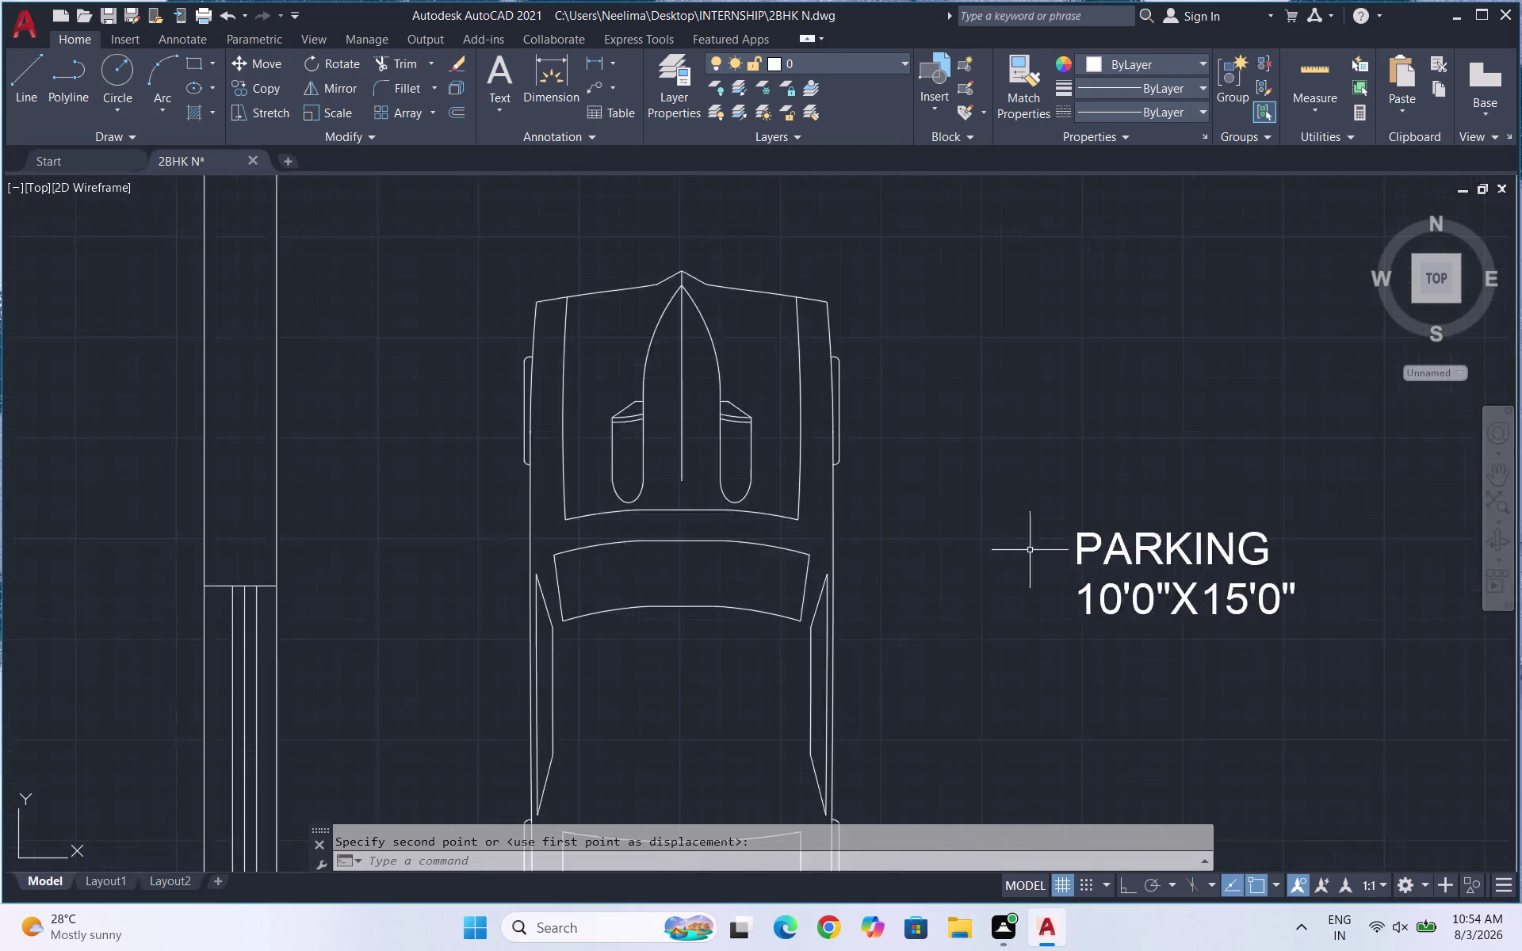
scroll(down, 3)
scroll(up, 3)
Enlarge the PARKING label with the SCALE command.
drag(1119, 588, 997, 511)
click(874, 444)
text(SC)
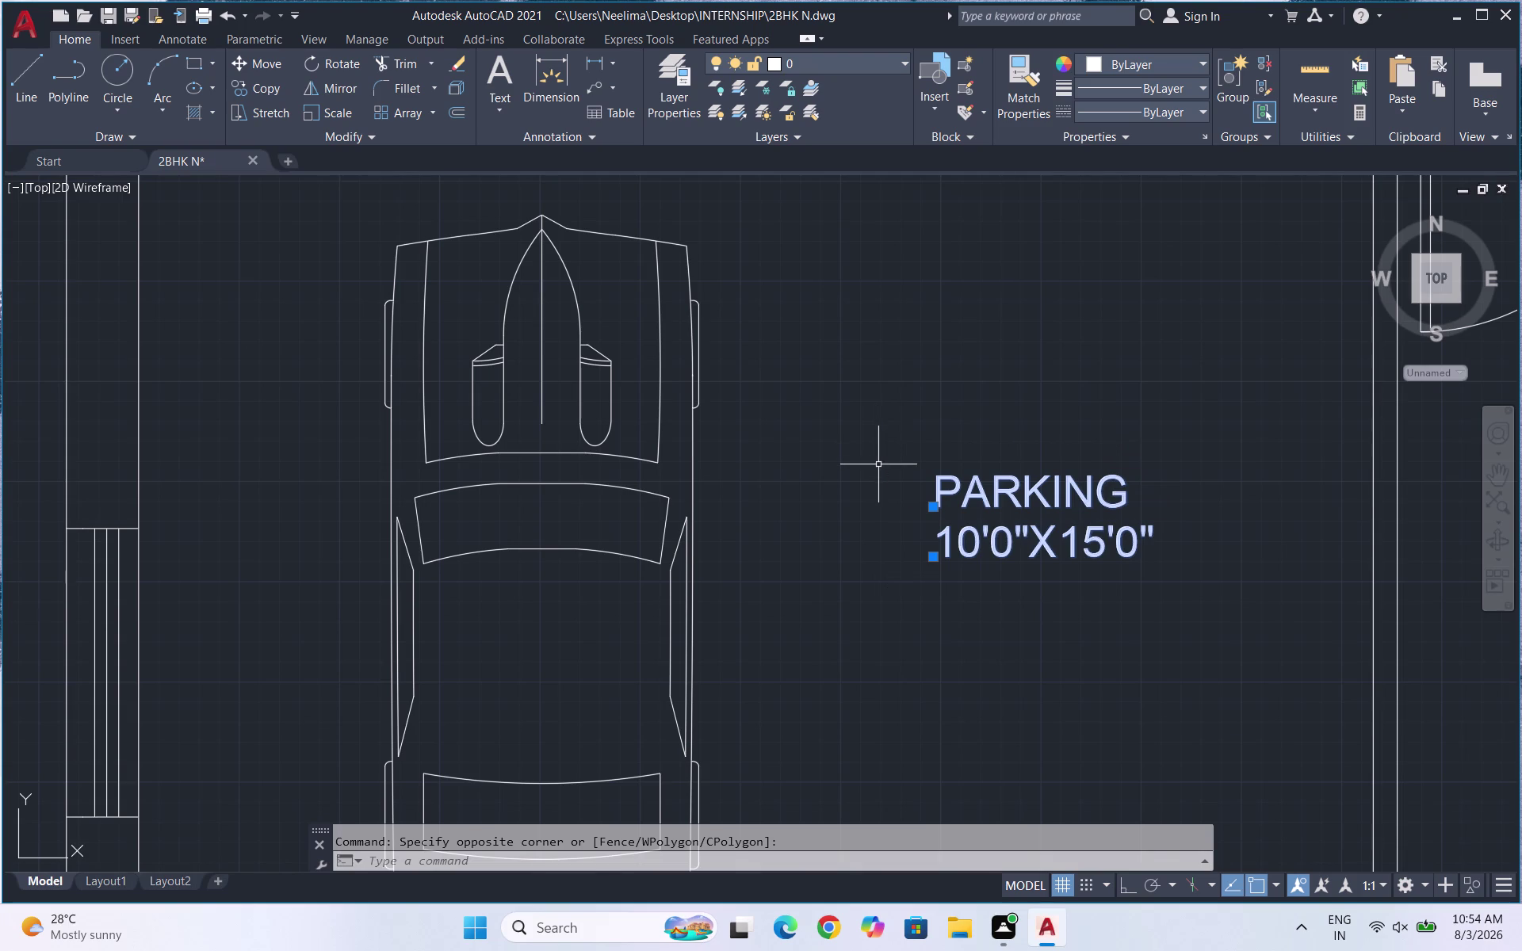
key(Return)
drag(1104, 485, 1109, 358)
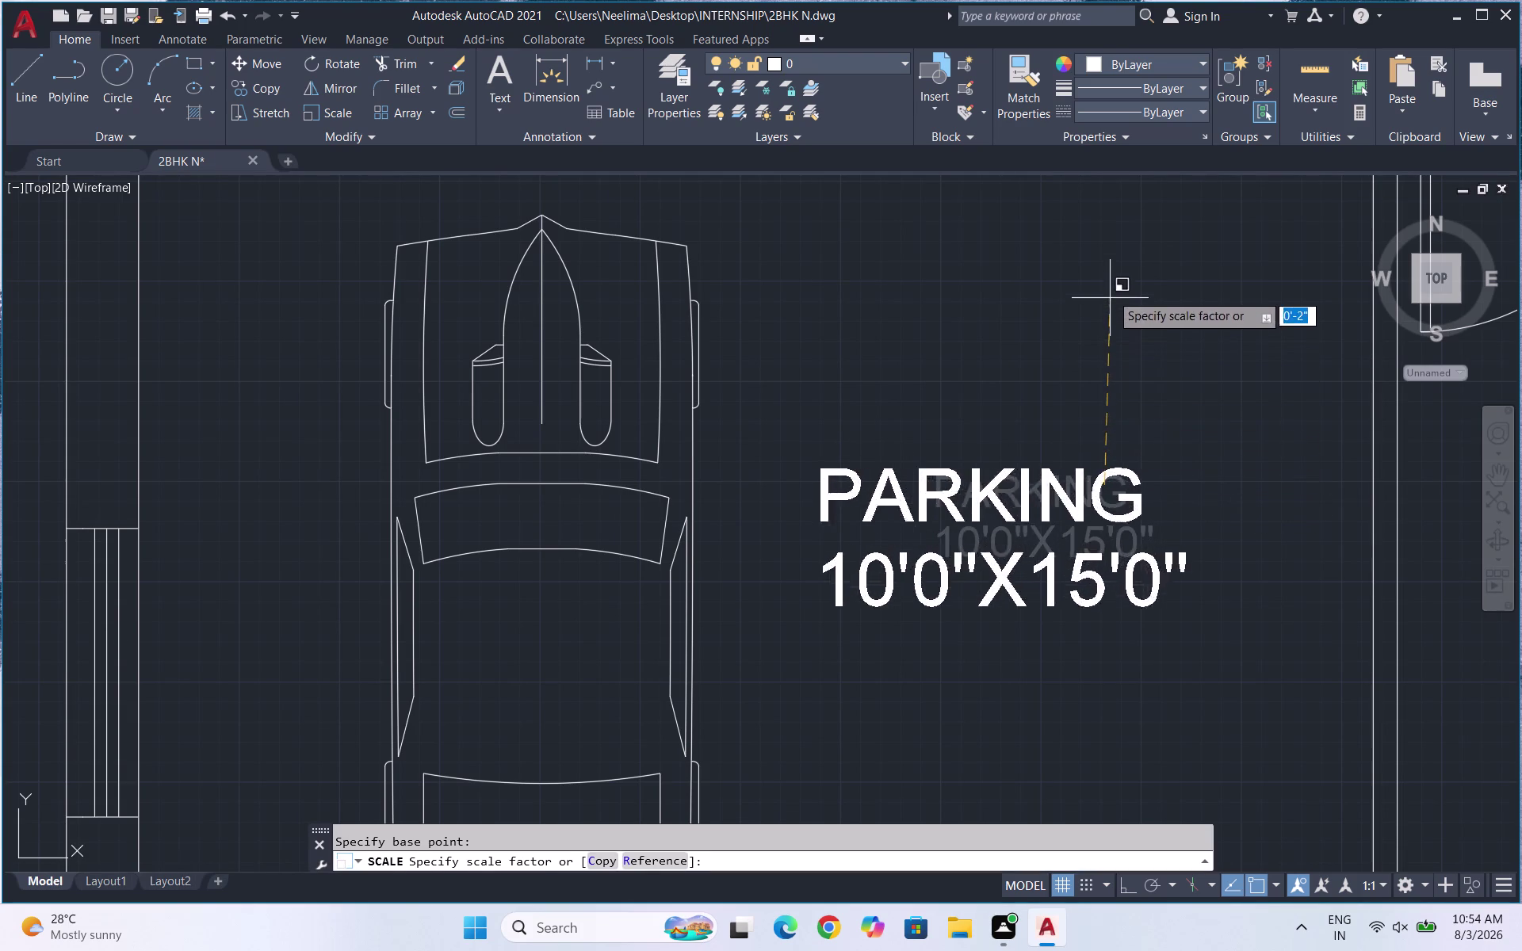
click(1112, 257)
drag(1170, 611, 1066, 543)
click(966, 469)
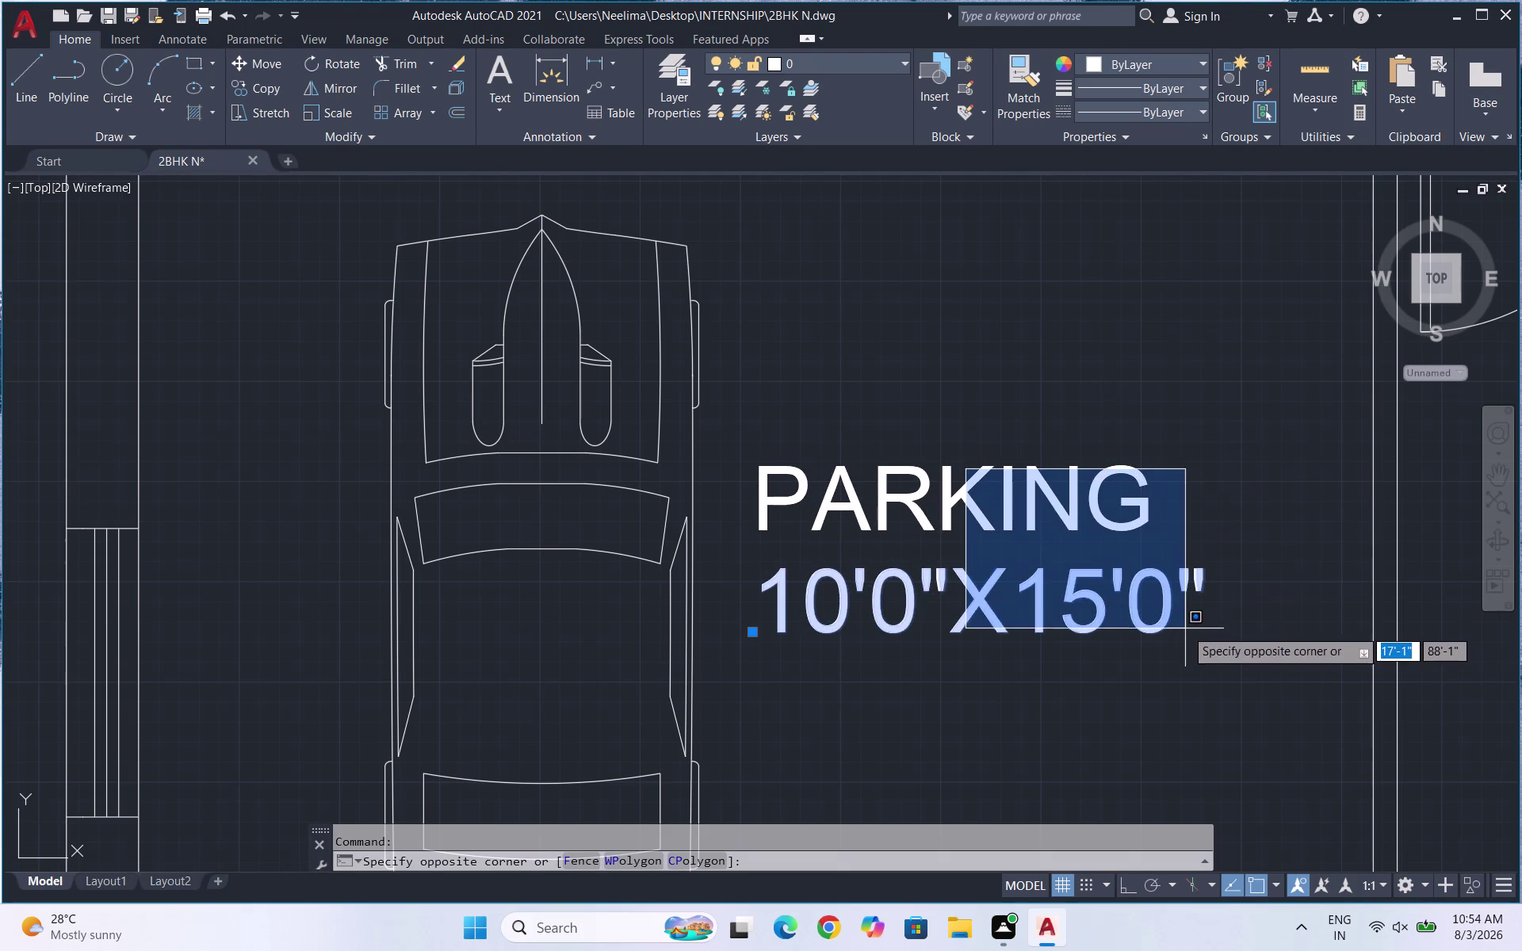
Shift the enlarged PARKING label left over the car.
click(1185, 620)
drag(1203, 738, 966, 534)
click(893, 437)
key(m)
key(Return)
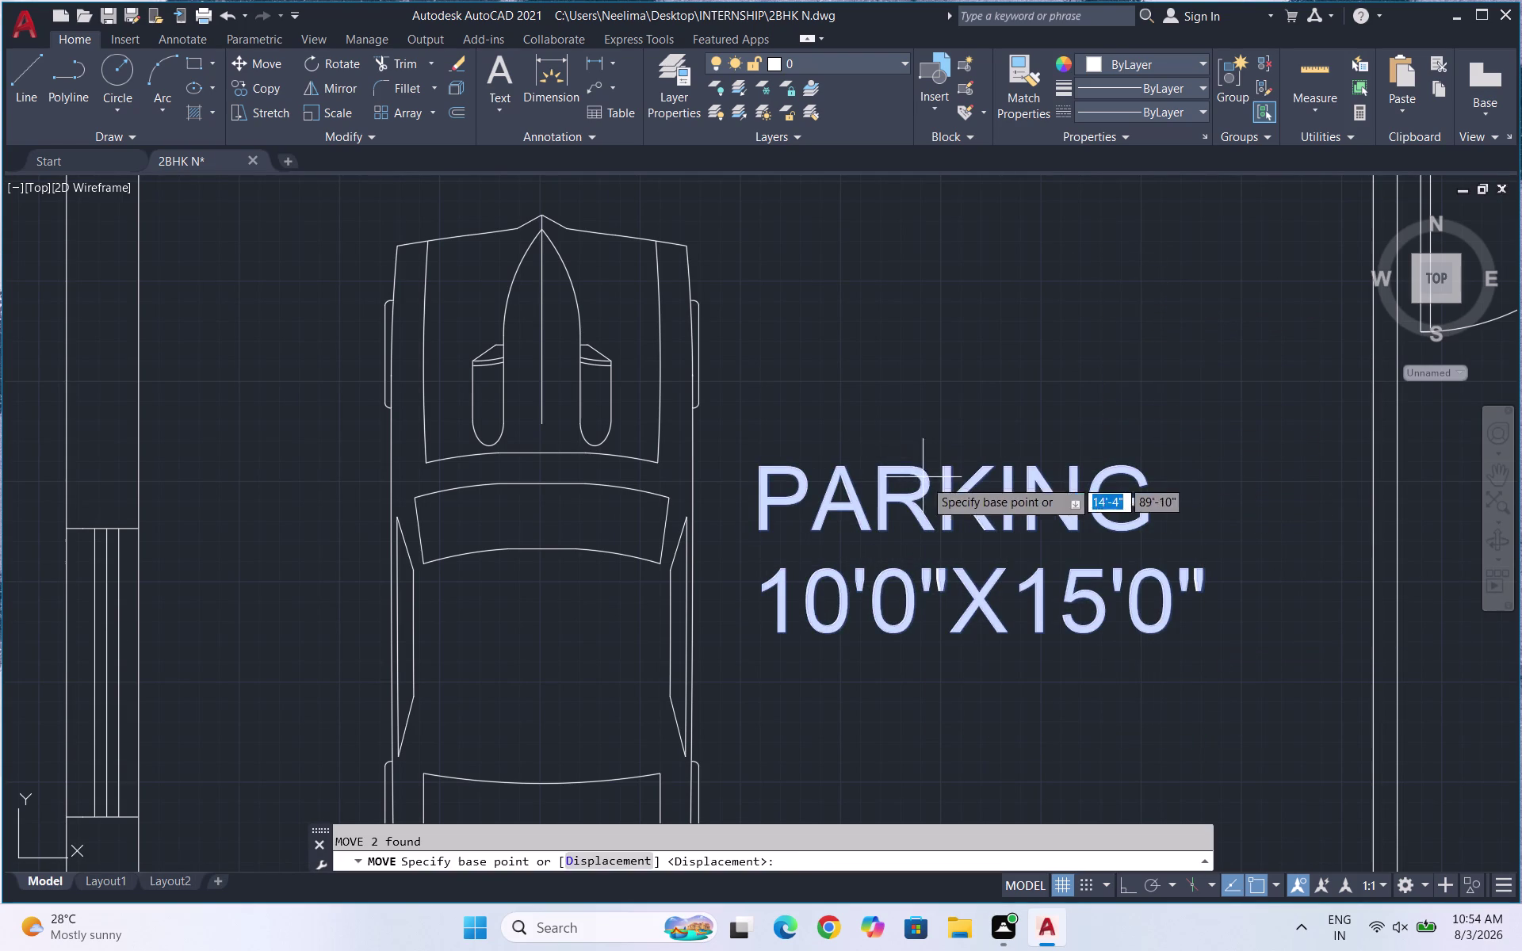
click(976, 538)
click(1113, 546)
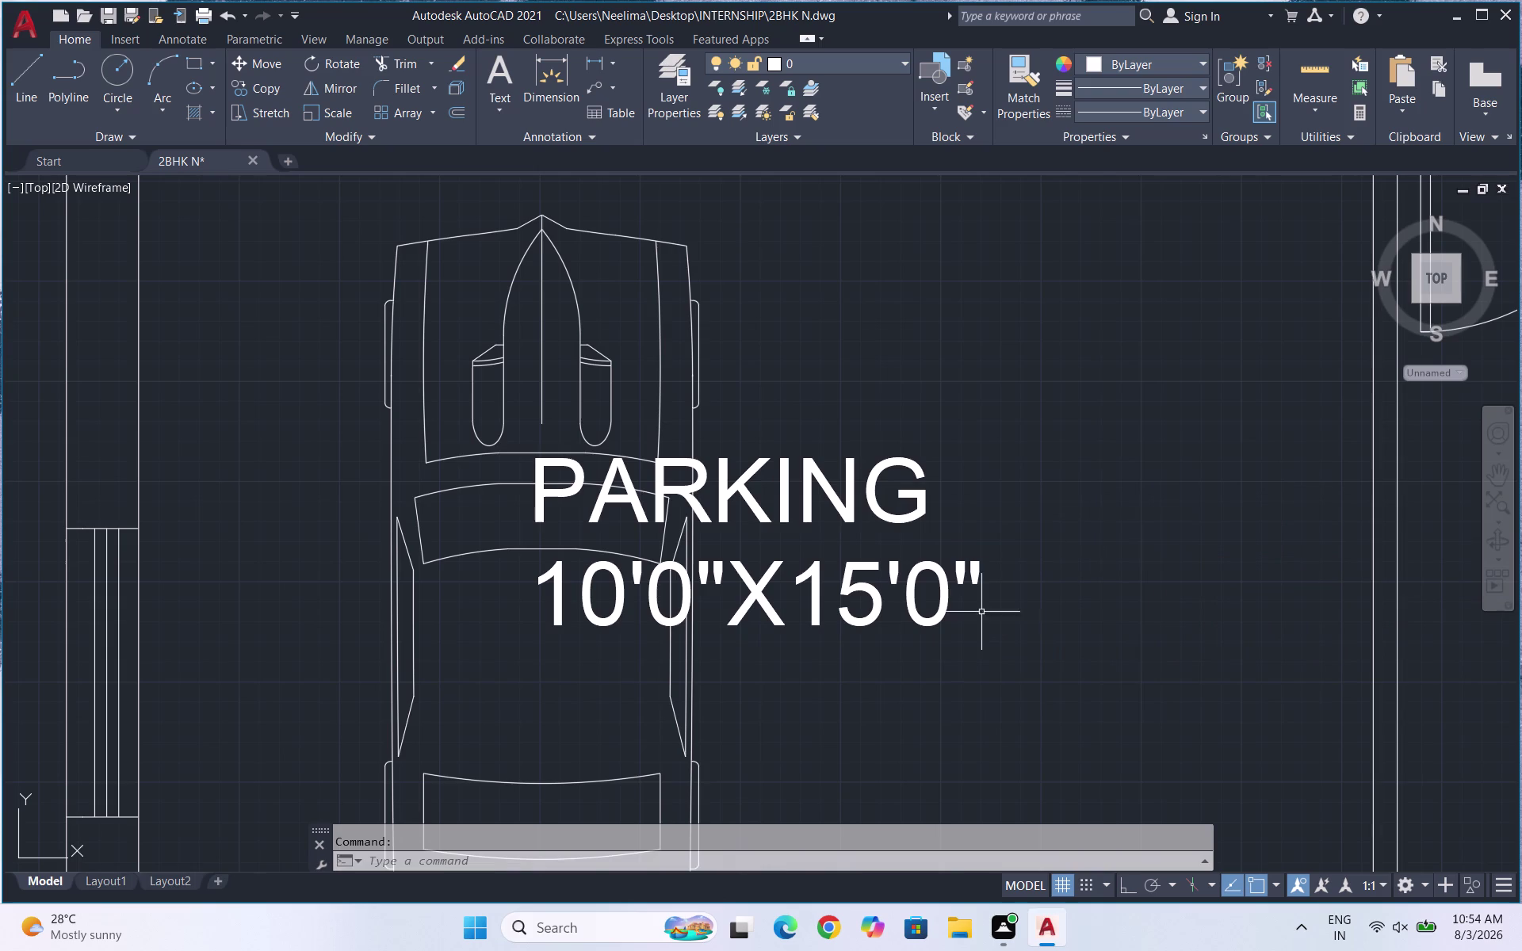
Move the PARKING label right of the car into its final spot.
drag(953, 639, 861, 556)
click(804, 422)
key(m)
key(Return)
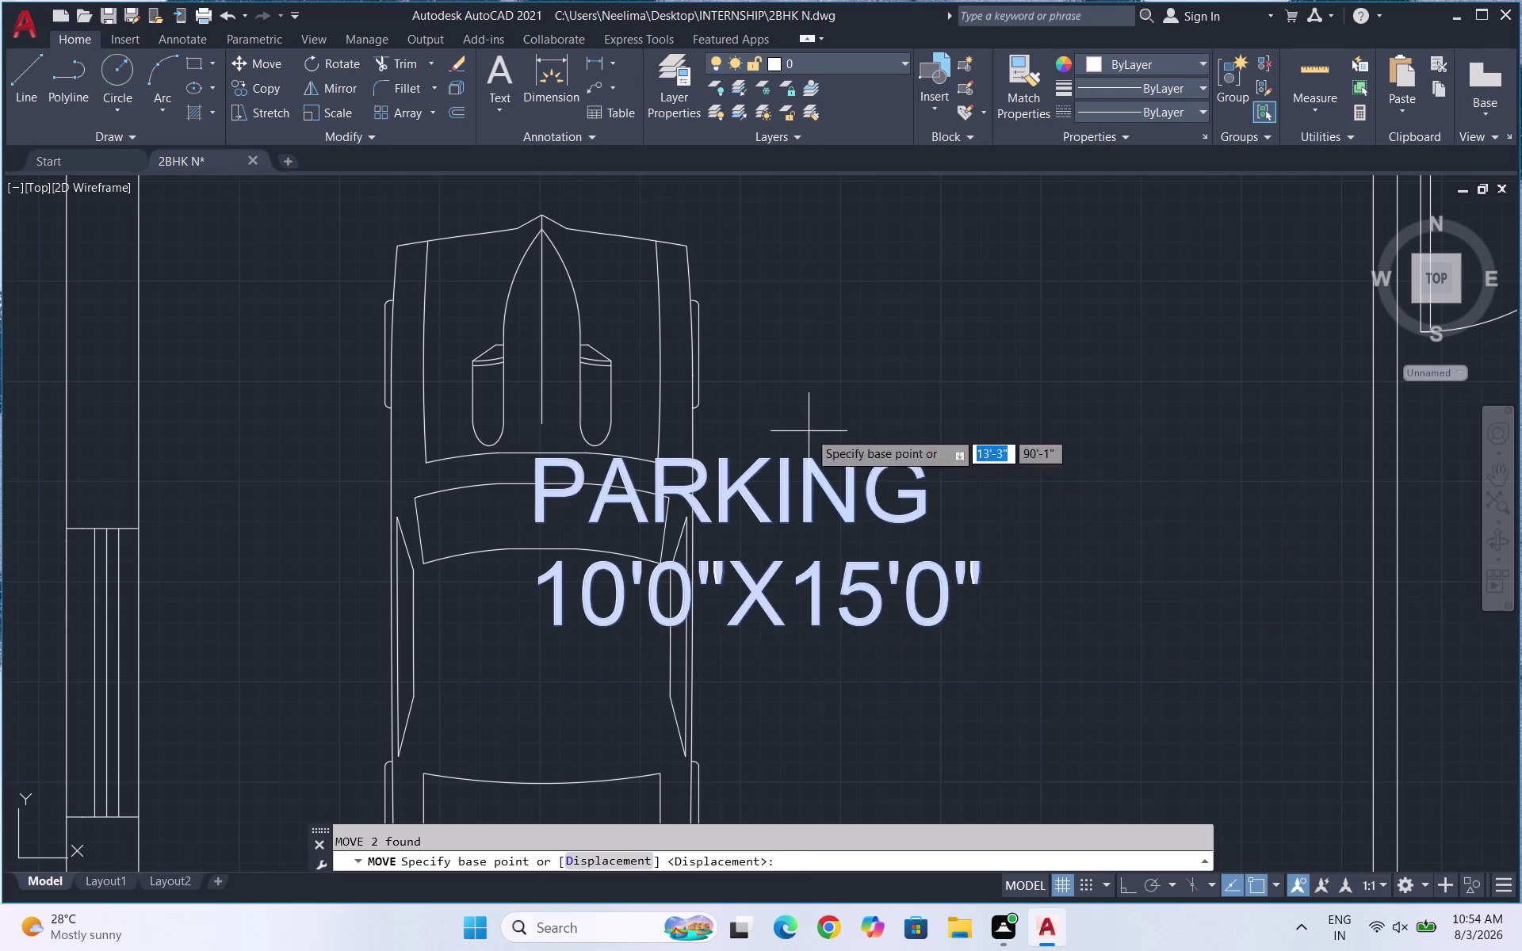
click(871, 552)
click(936, 527)
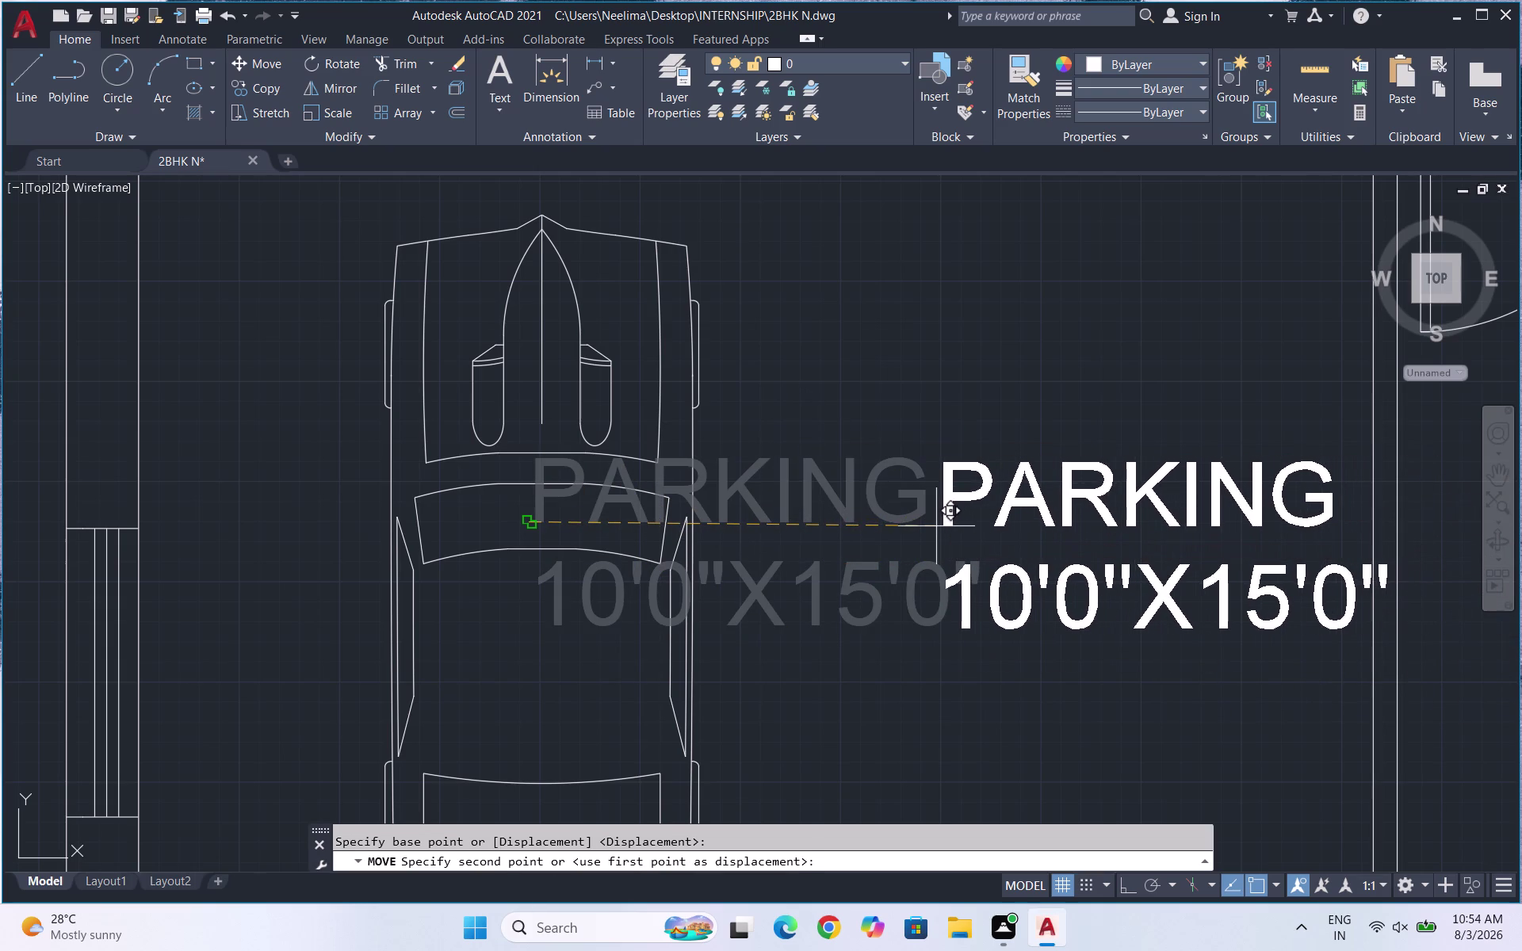
scroll(up, 3)
drag(982, 661, 883, 571)
click(731, 308)
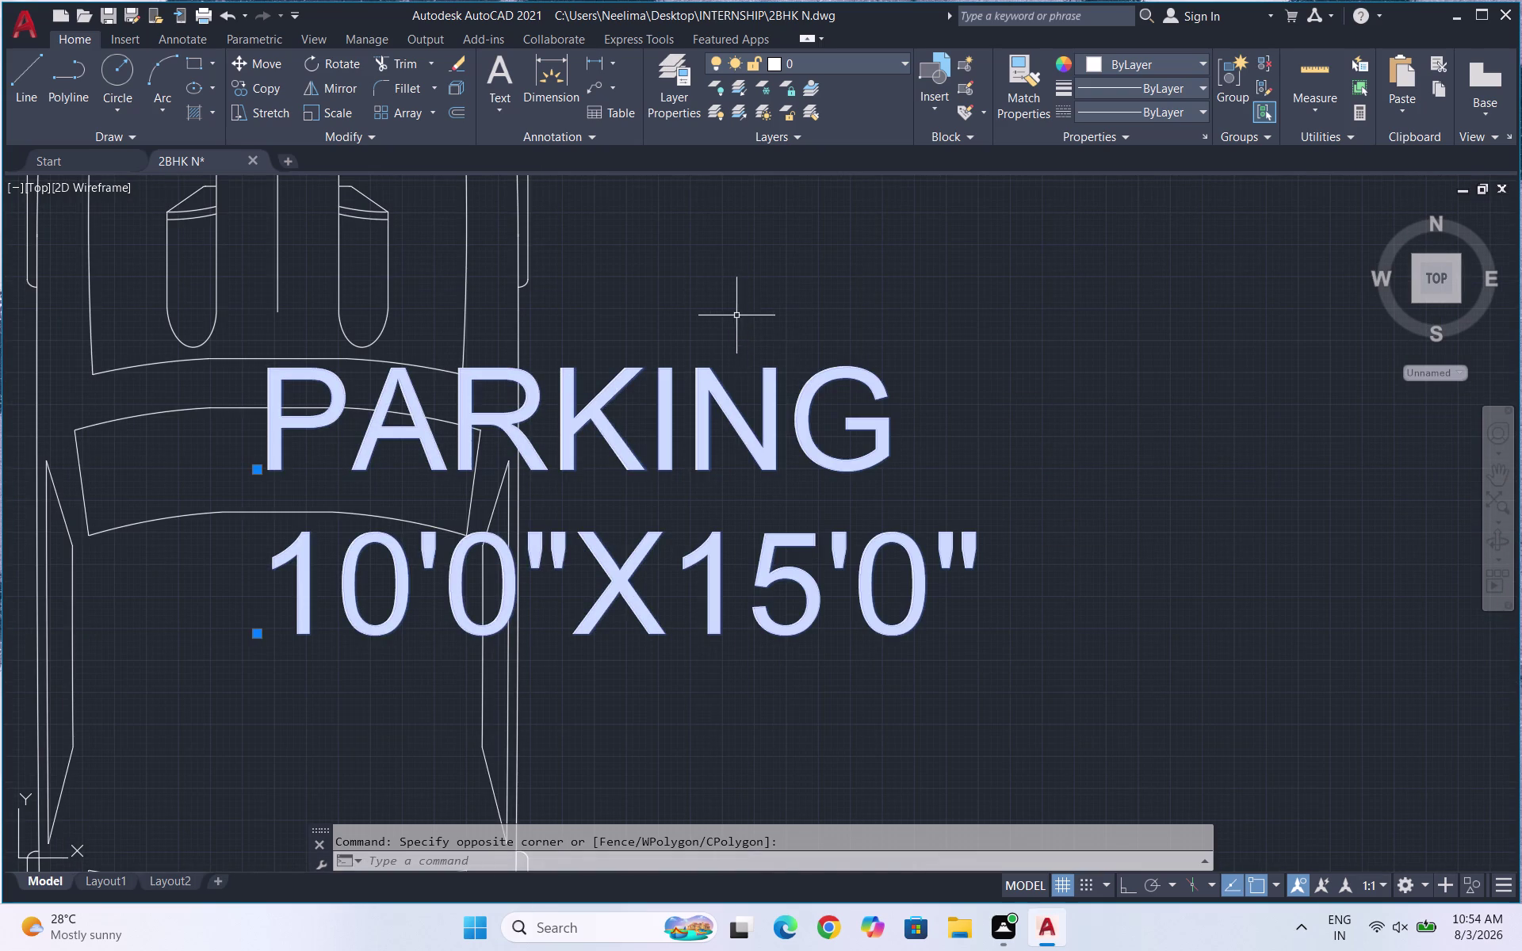
key(space)
click(810, 471)
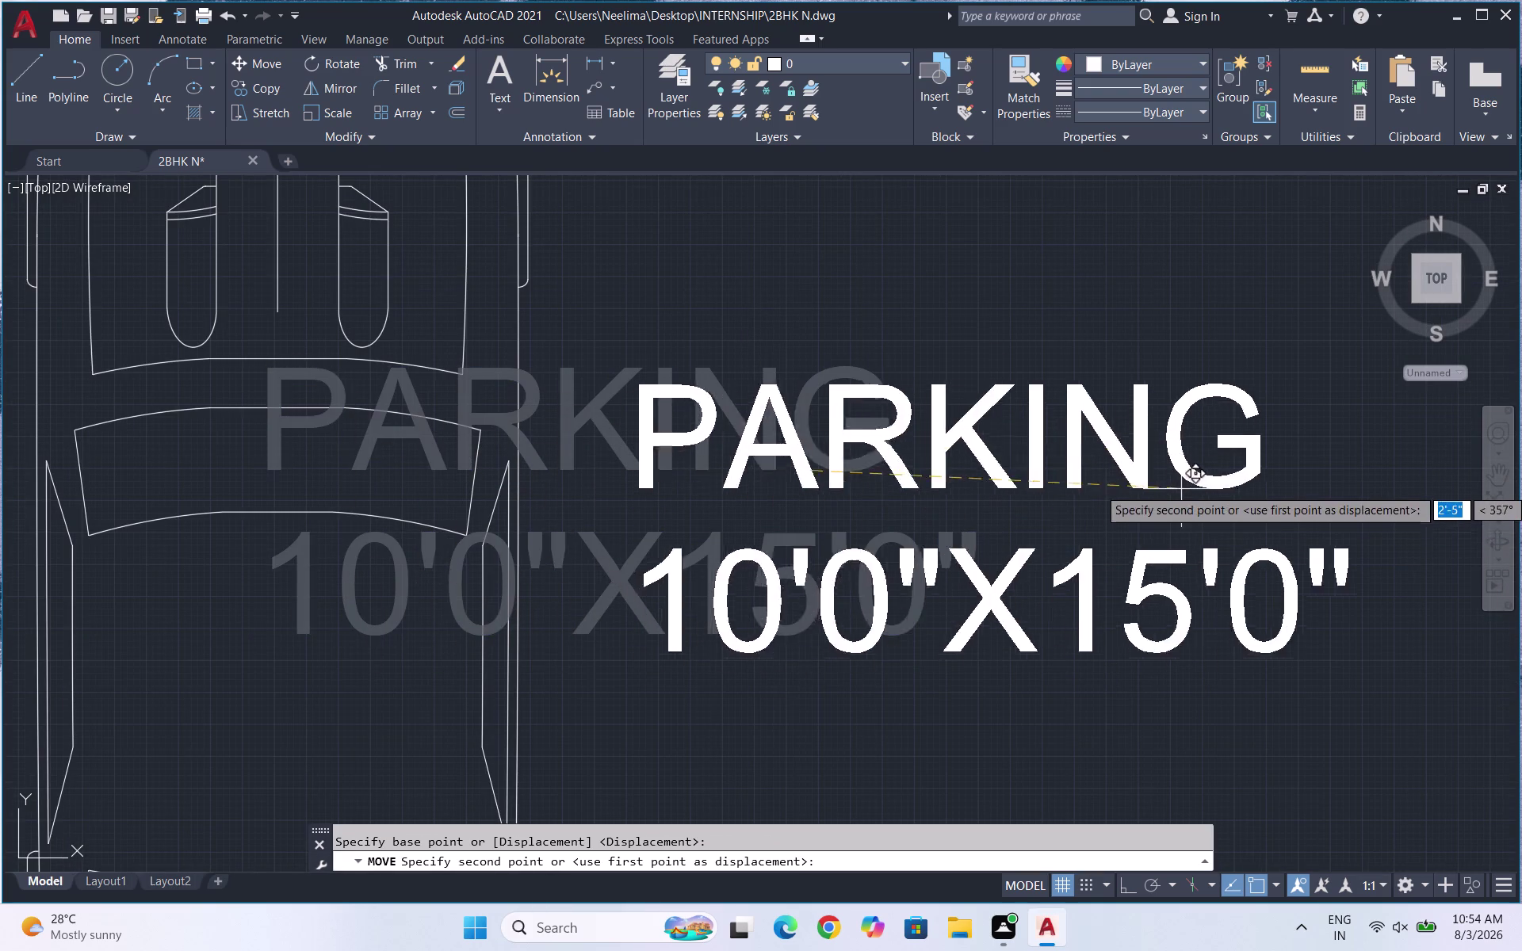
click(1297, 508)
scroll(down, 3)
scroll(down, 3)
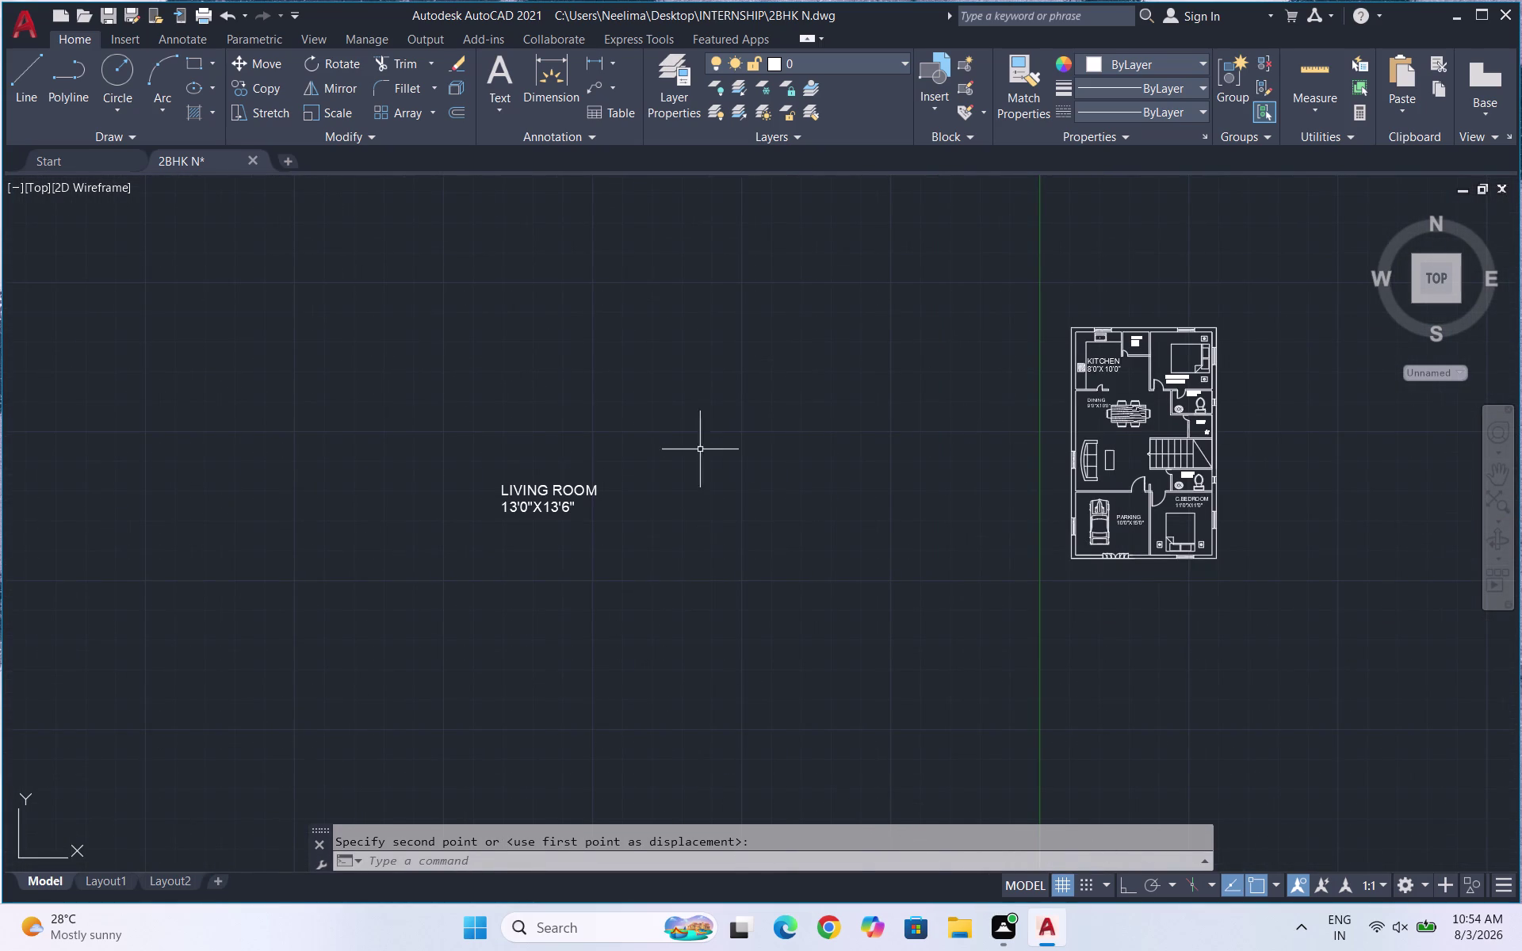
Scale the LIVING ROOM 13'0"X13'6" label down.
scroll(up, 3)
drag(592, 650, 380, 526)
click(287, 462)
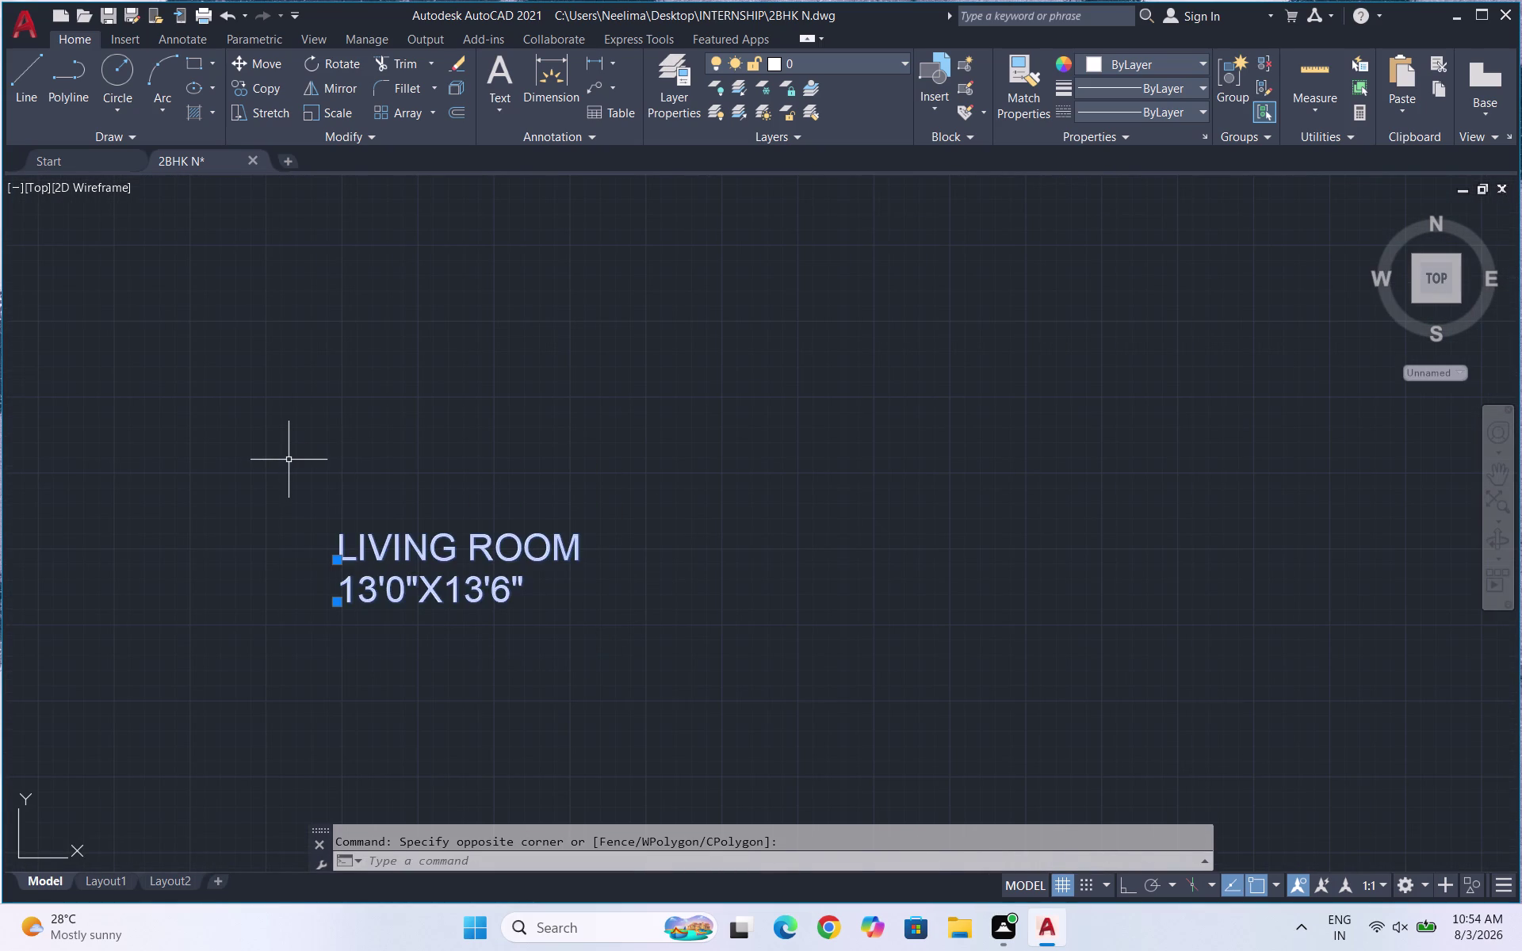
key(s)
text(C')
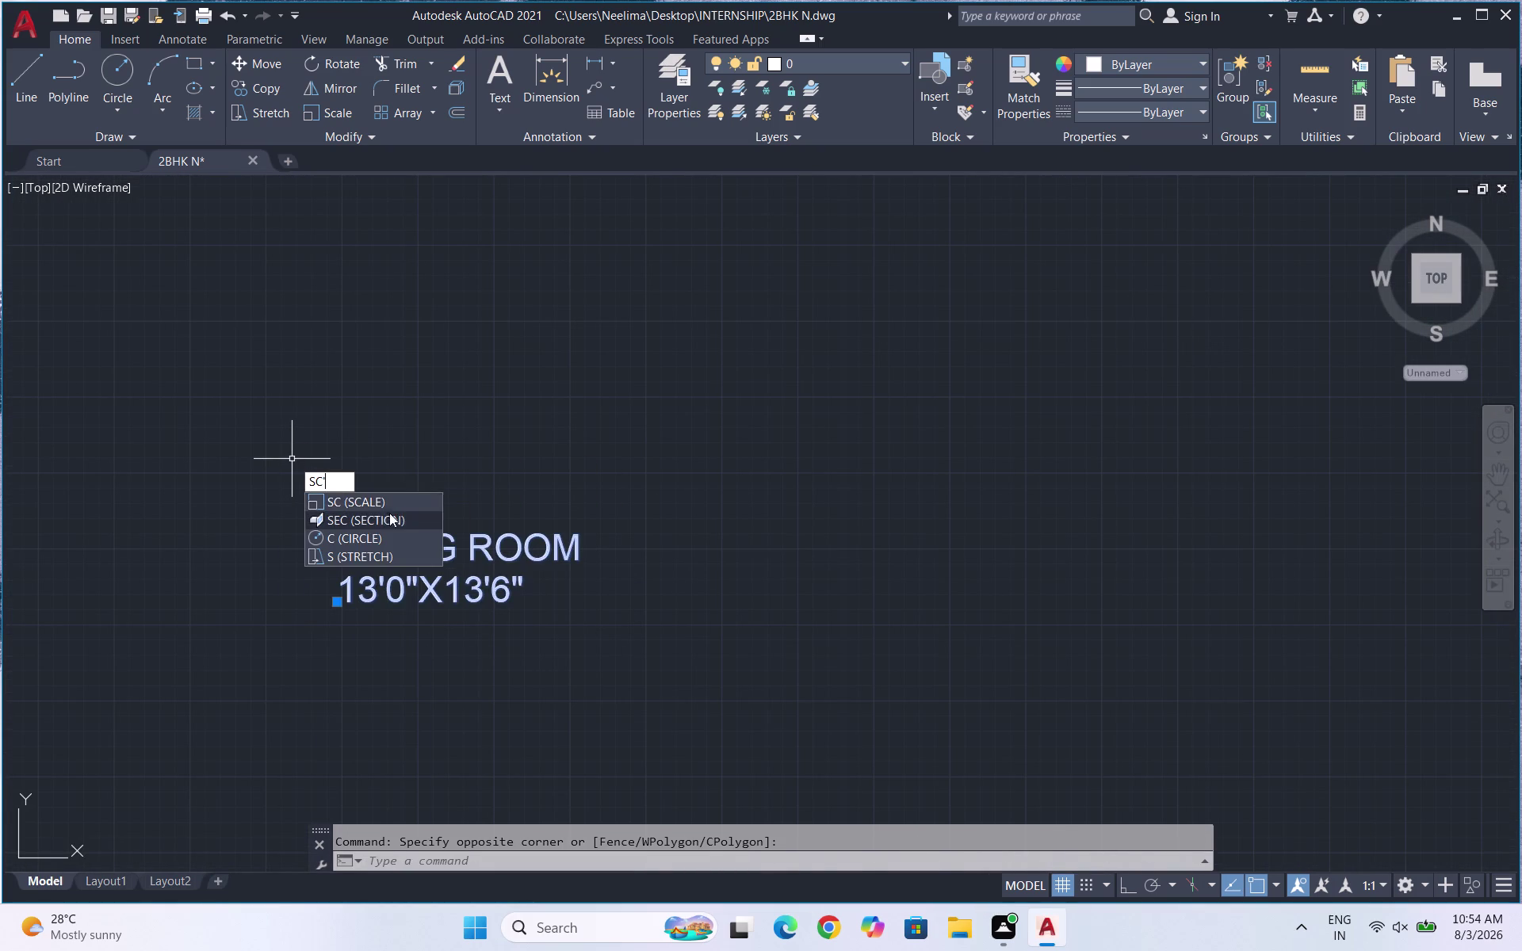
click(411, 498)
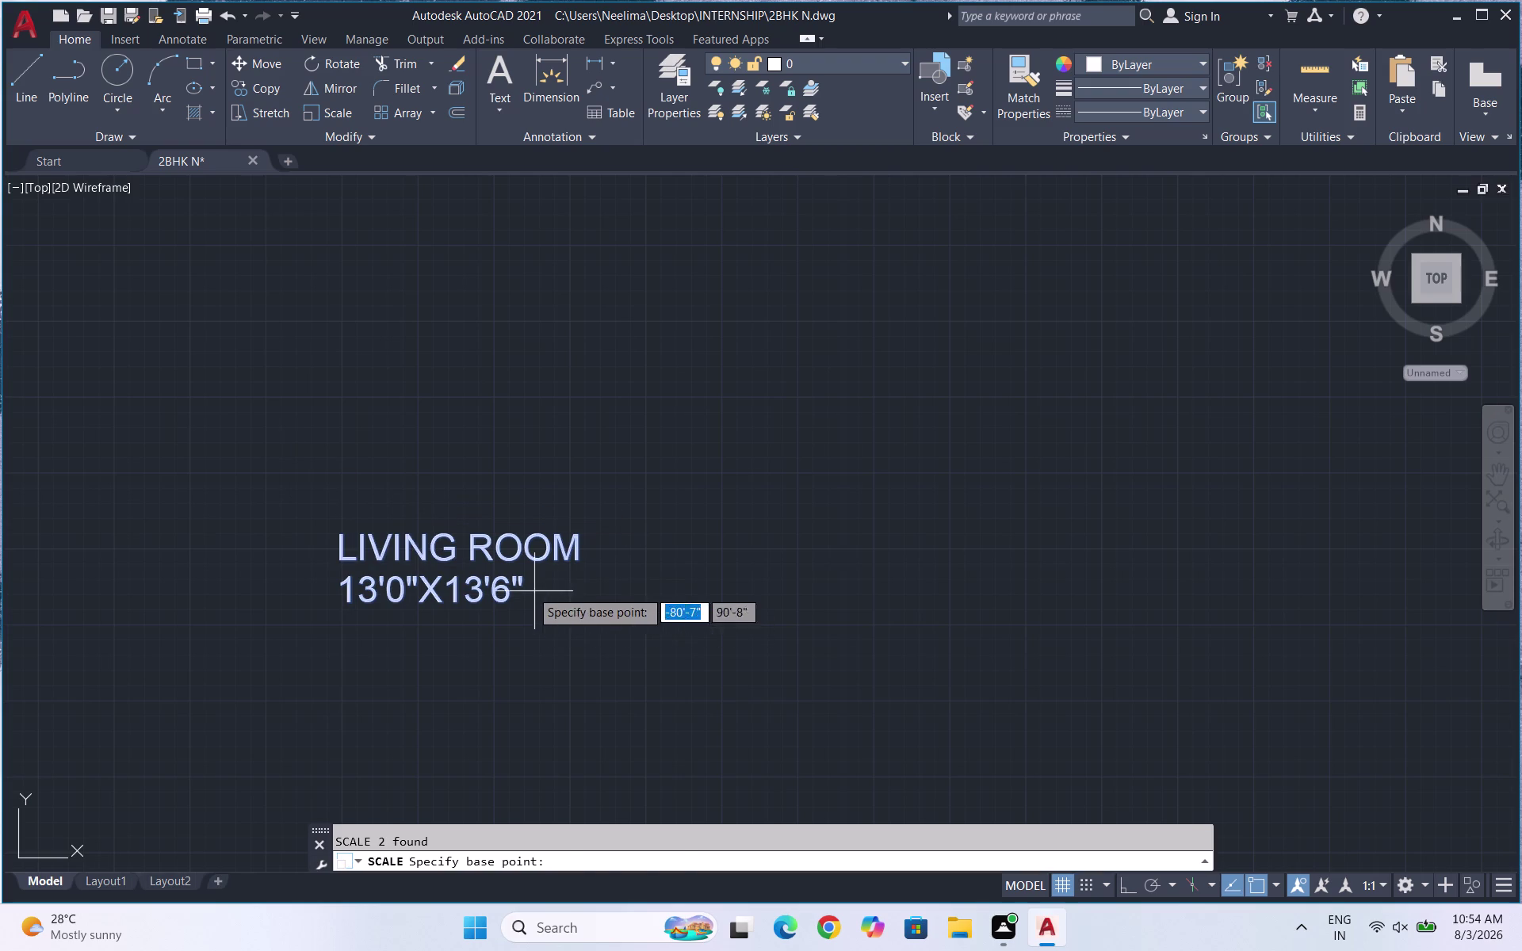
click(481, 584)
click(456, 541)
Move the shrunken LIVING ROOM label inside the living room and save the drawing.
drag(527, 642, 526, 636)
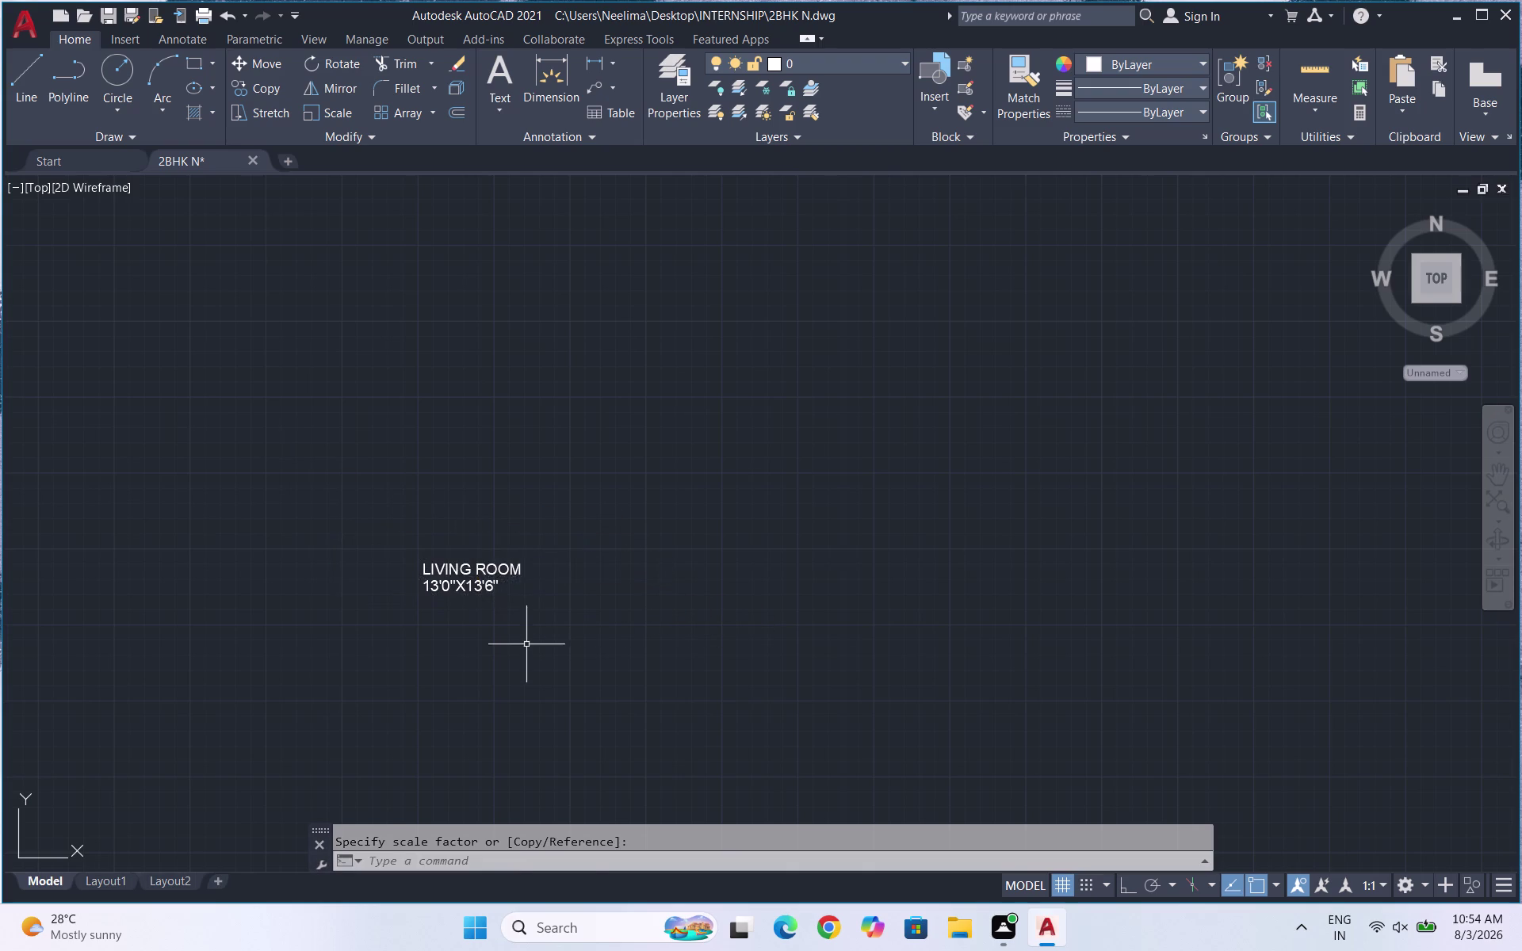
drag(526, 636, 491, 581)
click(439, 553)
key(m)
key(Return)
click(445, 572)
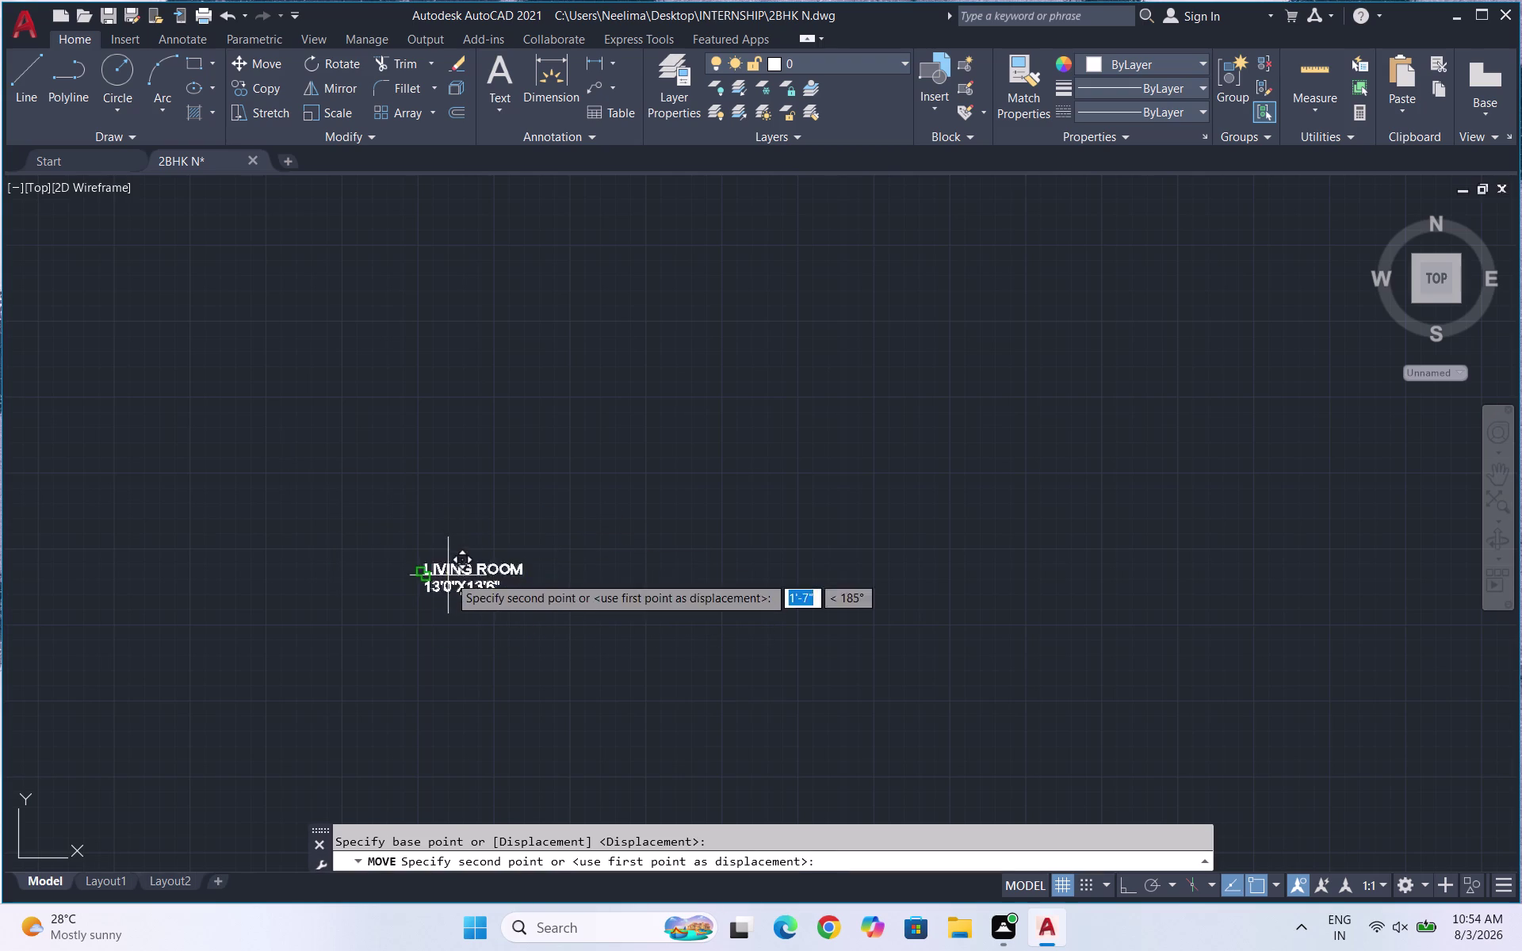
scroll(down, 3)
scroll(up, 3)
scroll(up, 3)
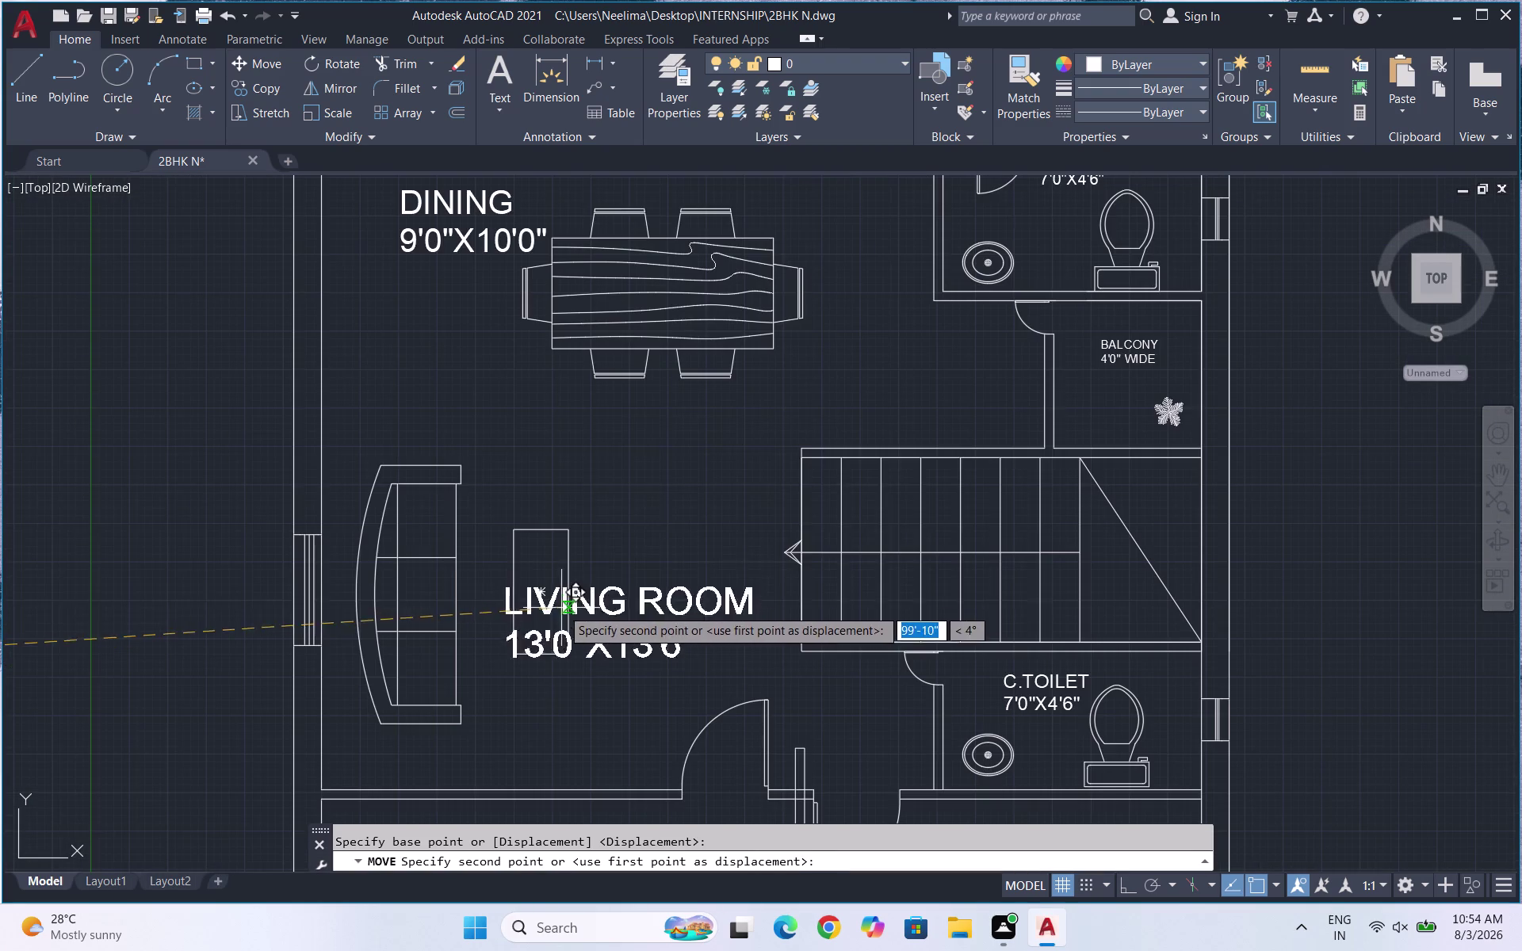
scroll(up, 3)
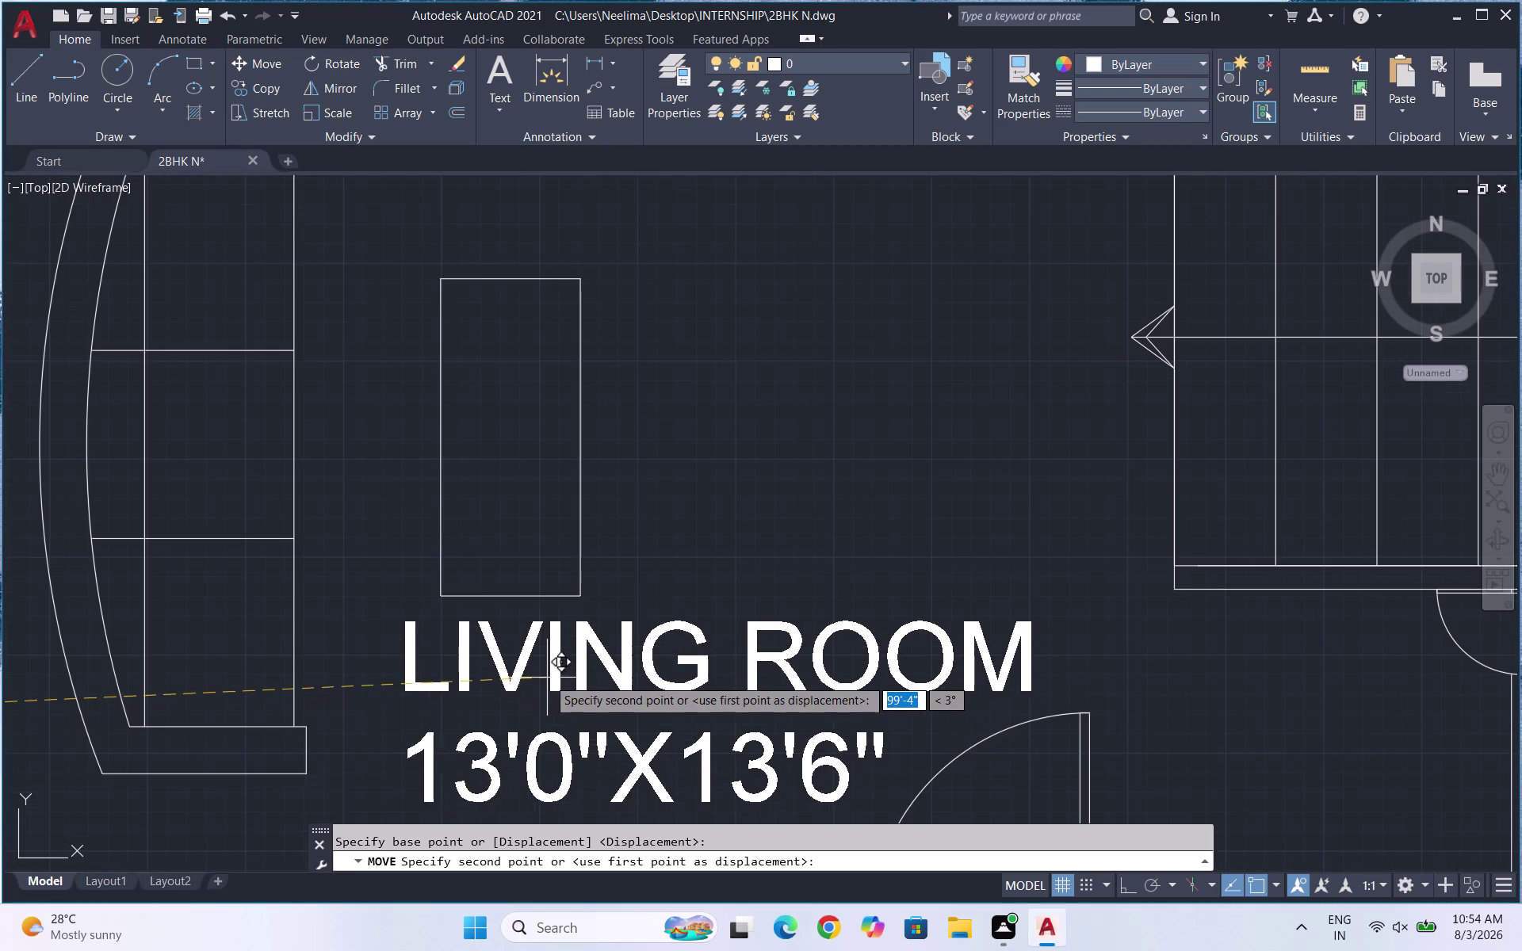
click(525, 679)
scroll(down, 3)
scroll(down, 3)
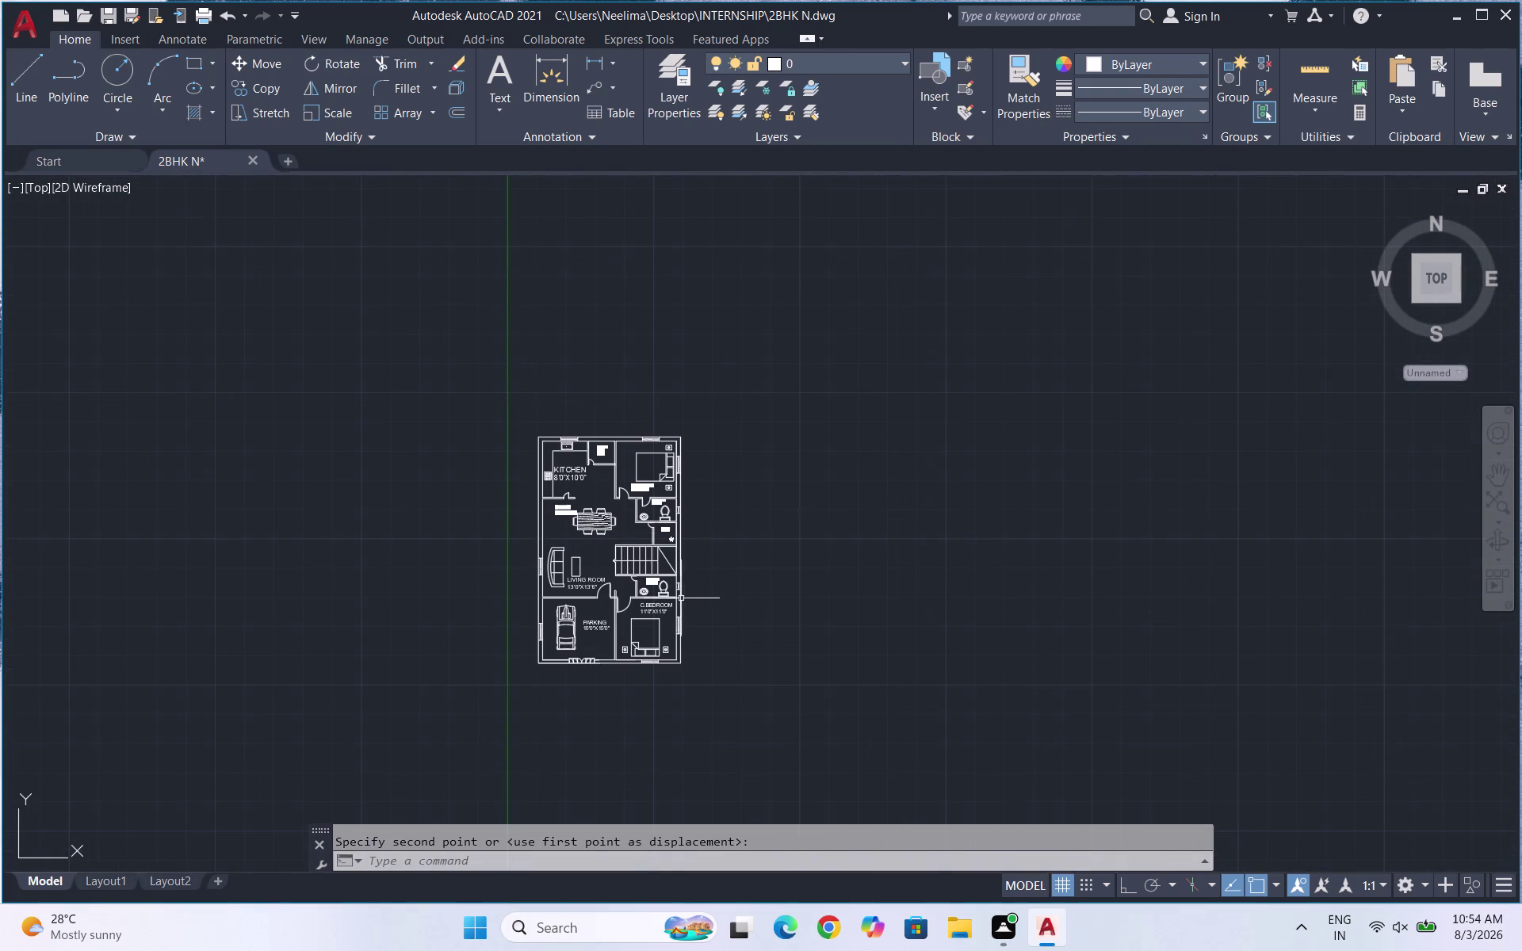
key(ctrl+s)
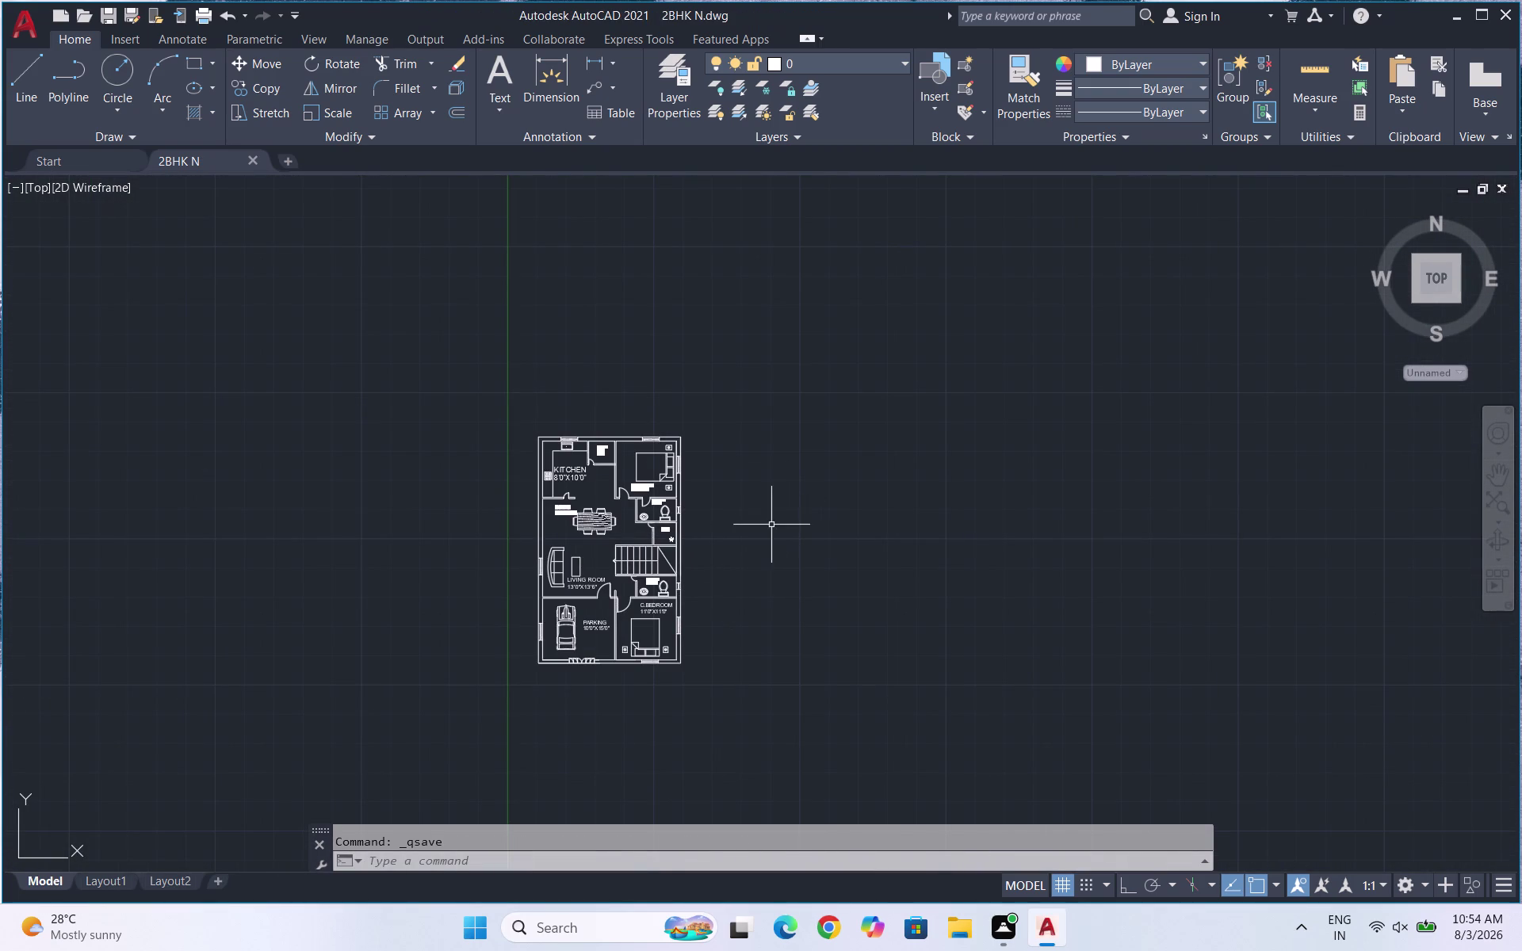
scroll(up, 3)
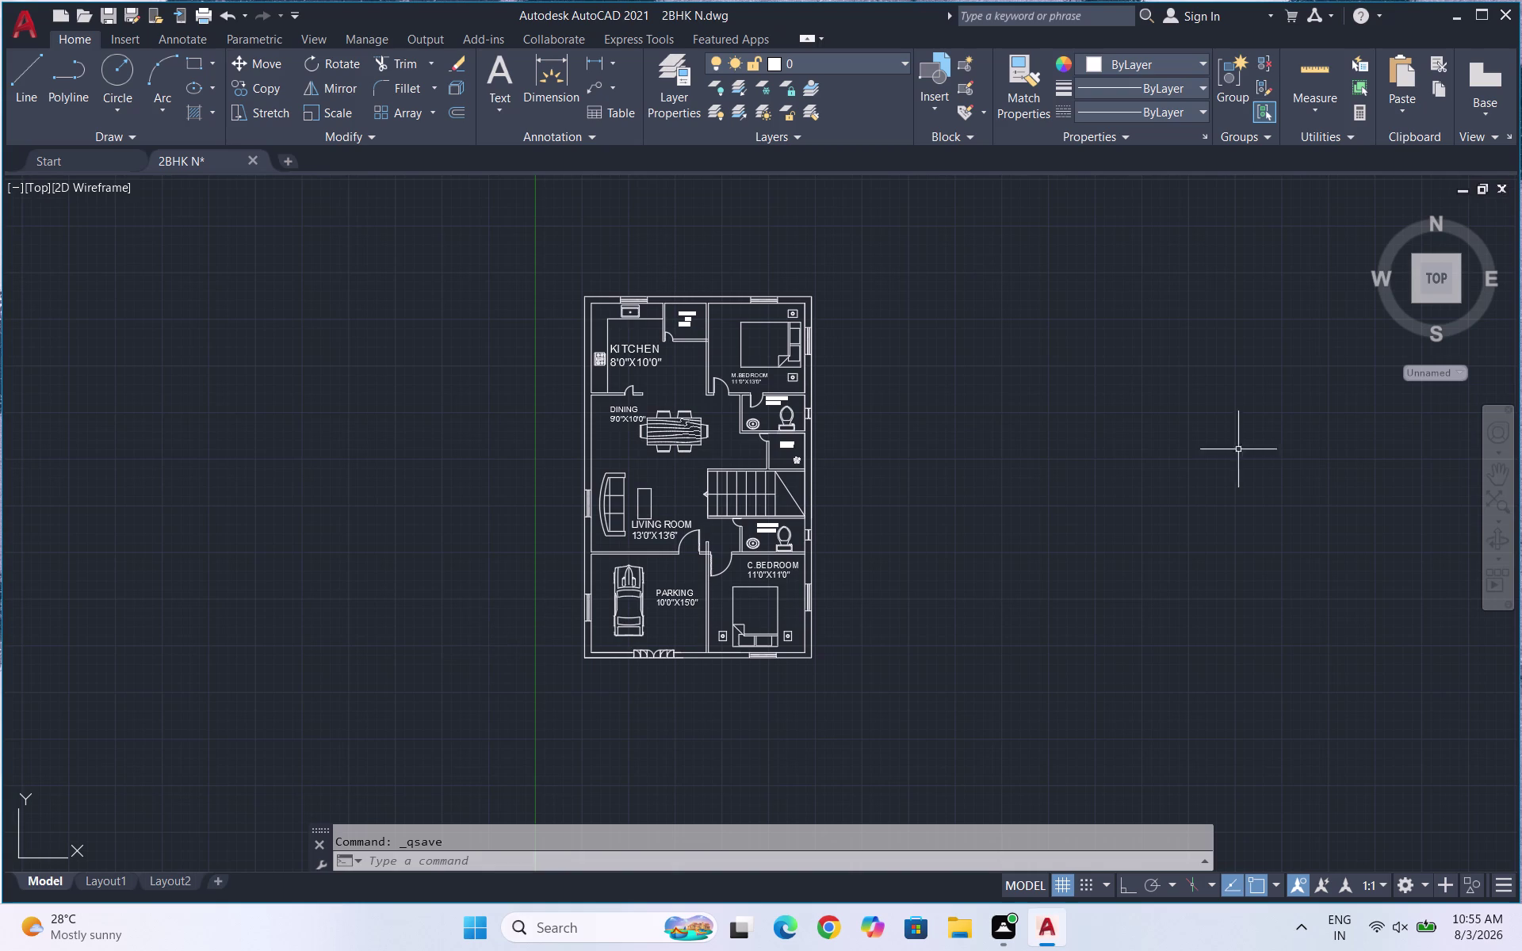
click(1321, 98)
click(1333, 183)
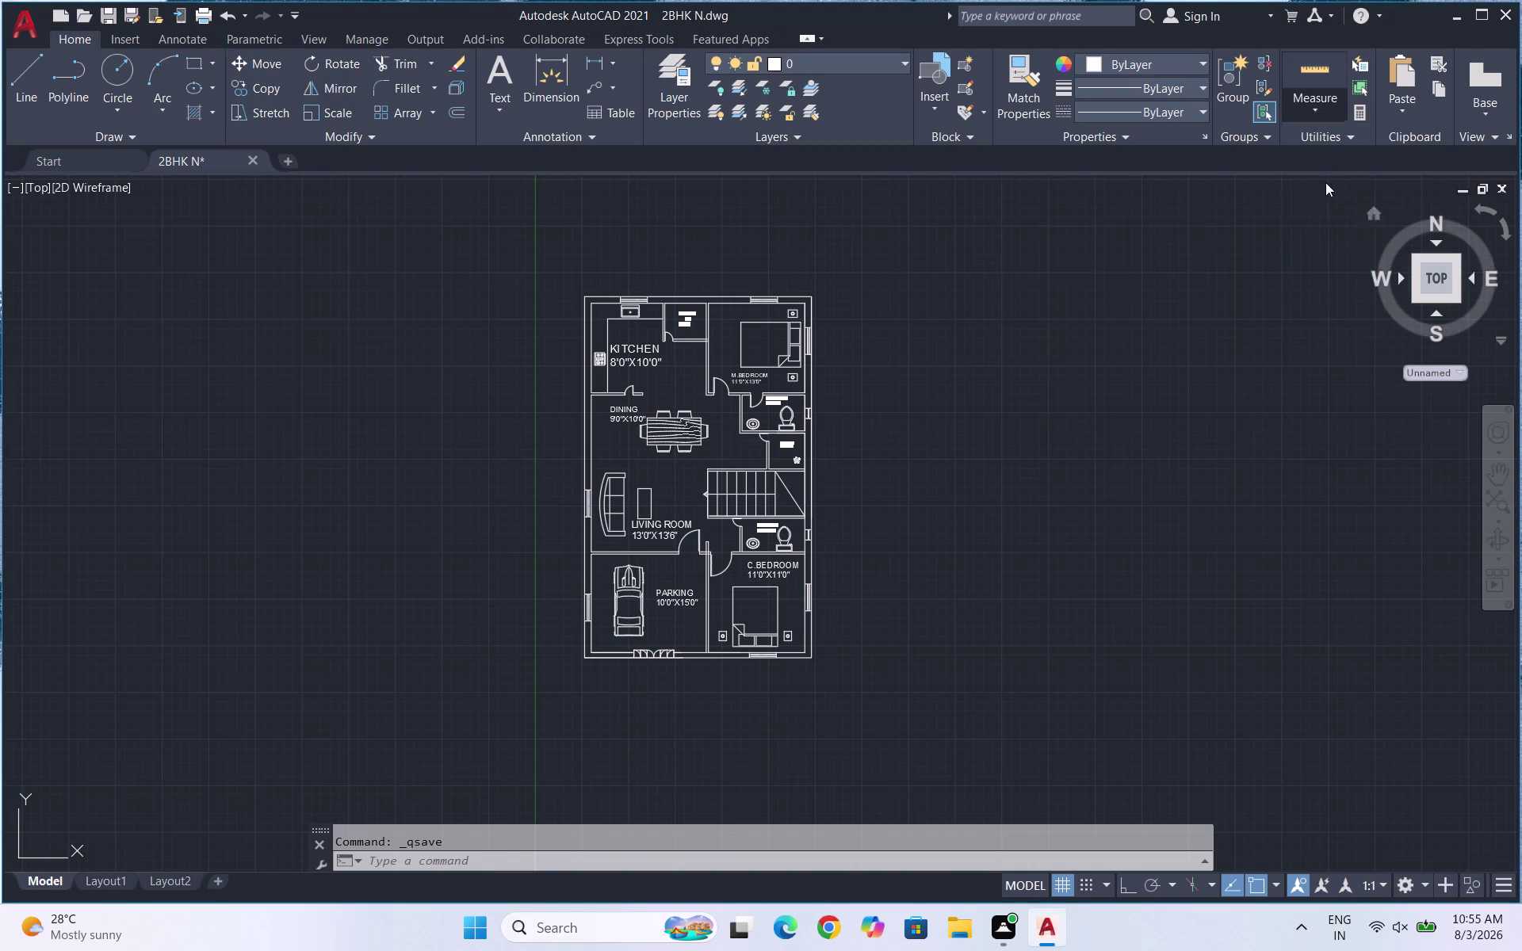
click(585, 297)
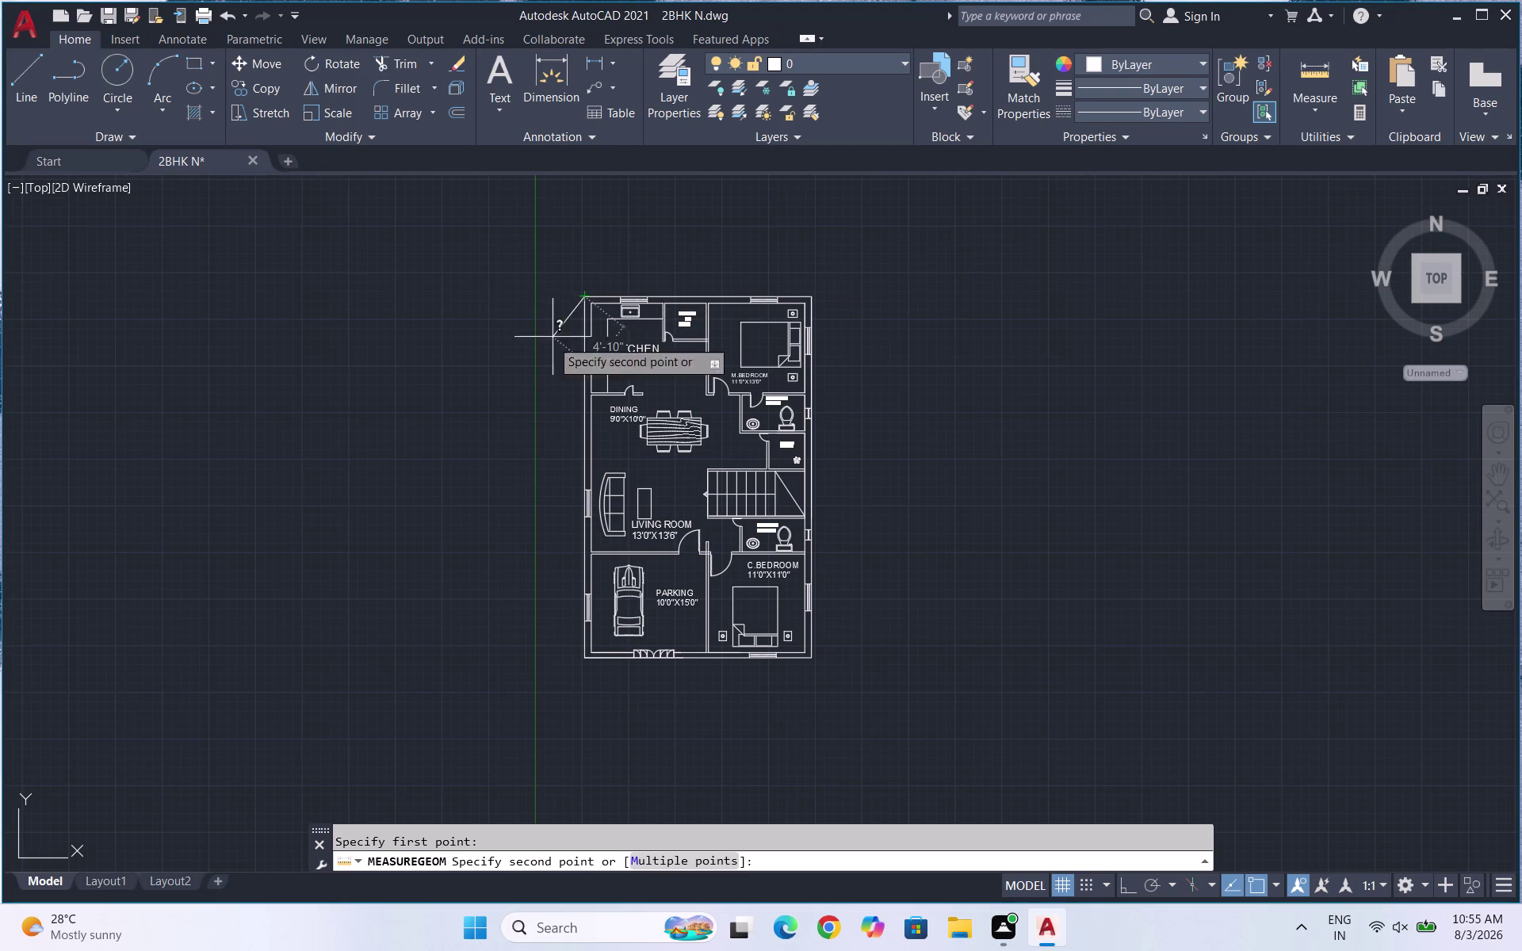
click(587, 663)
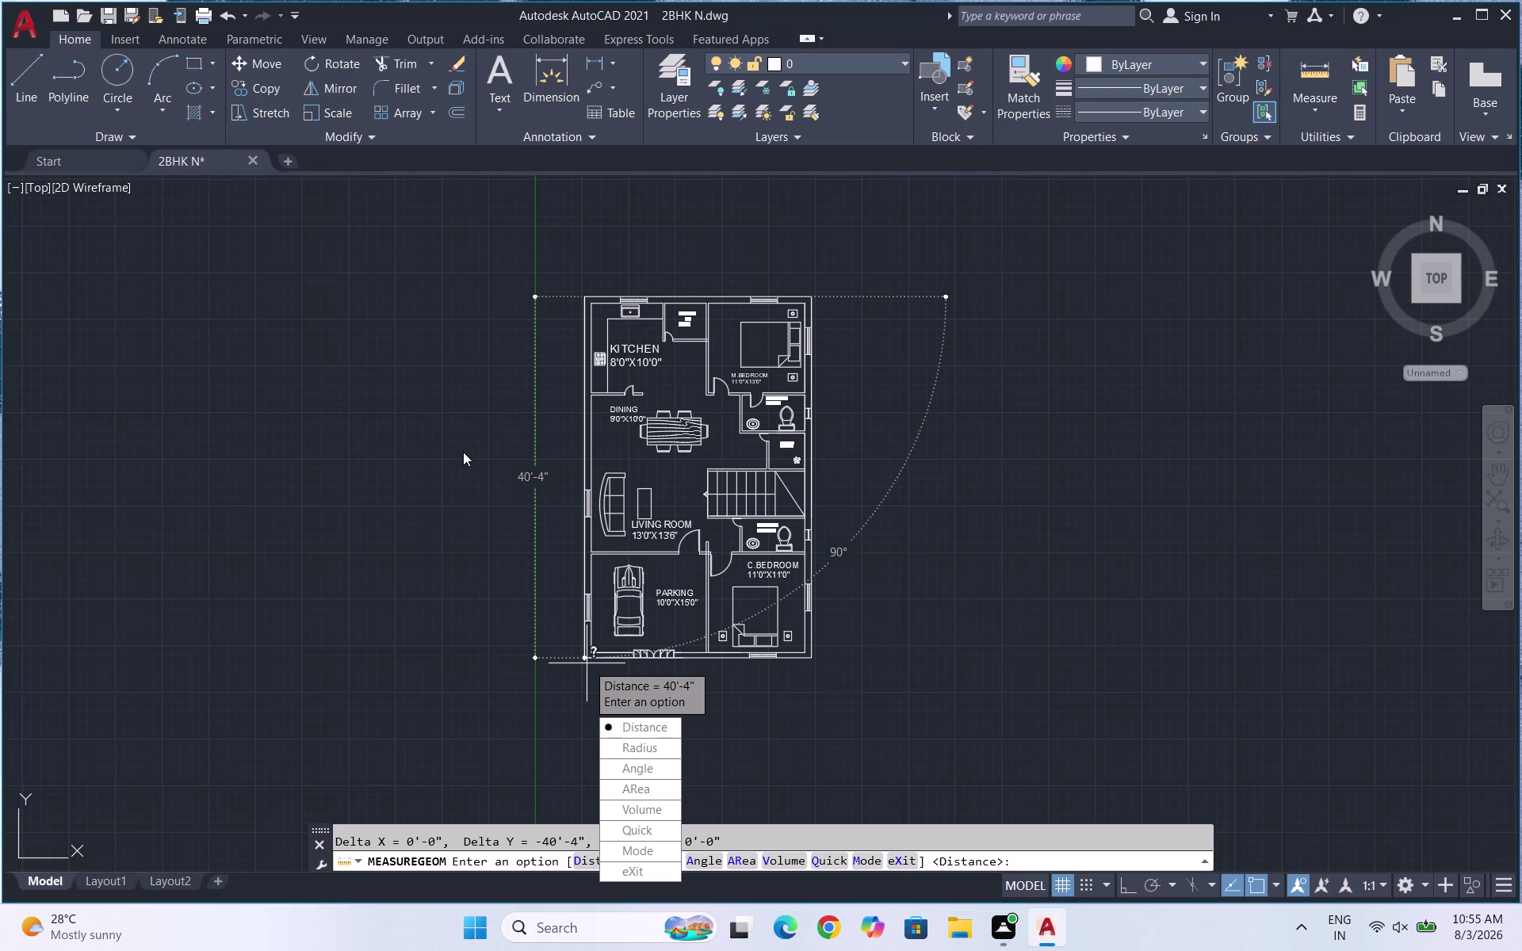
key(Escape)
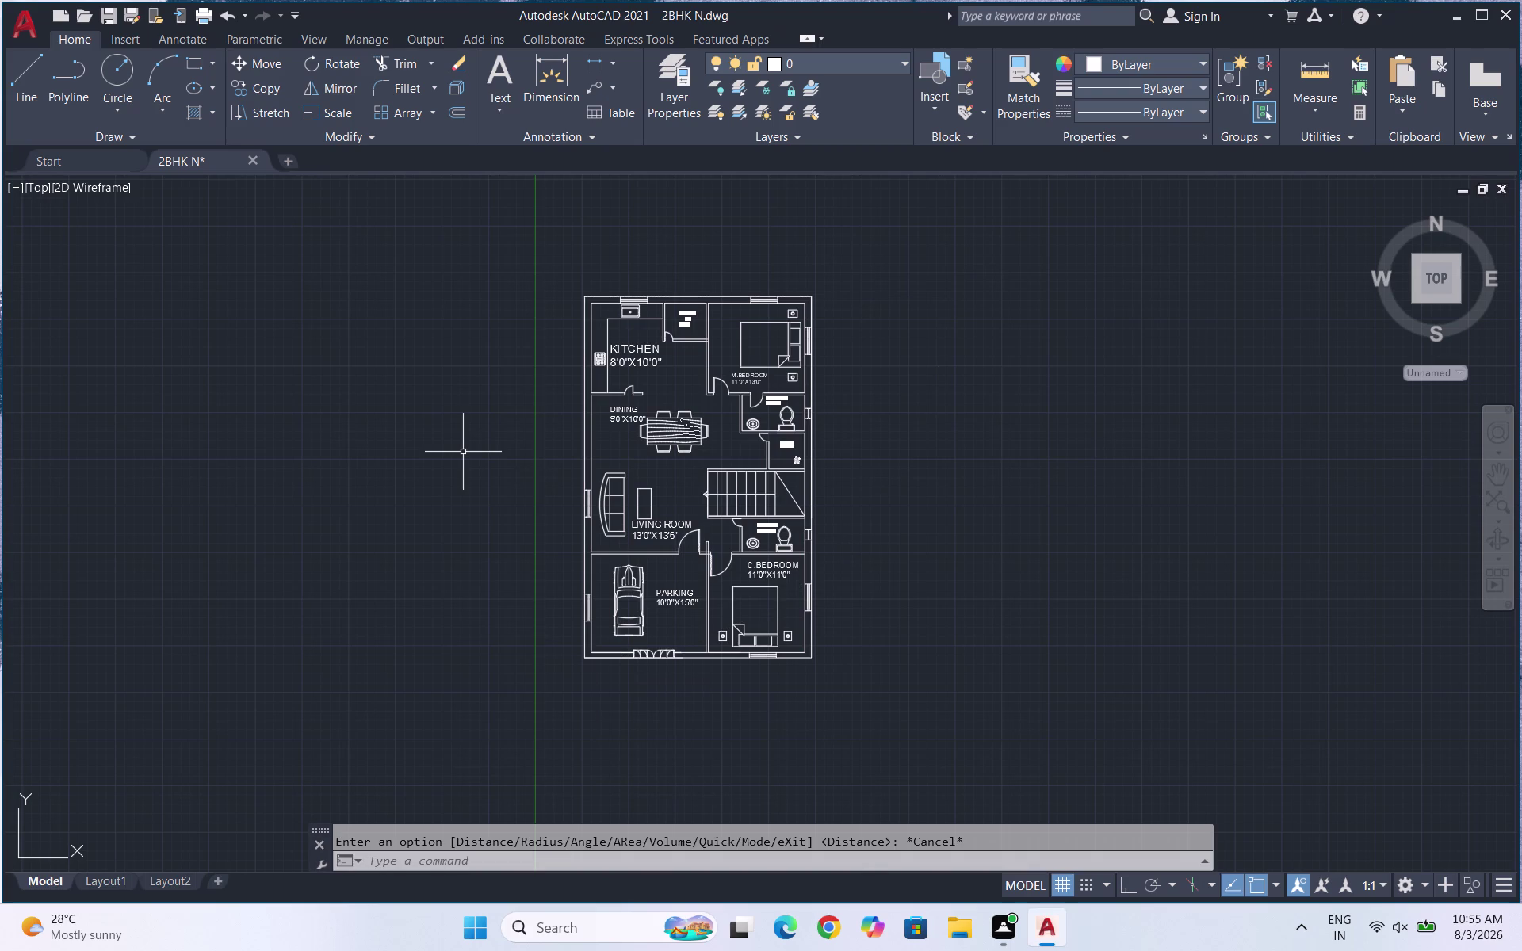
key(d)
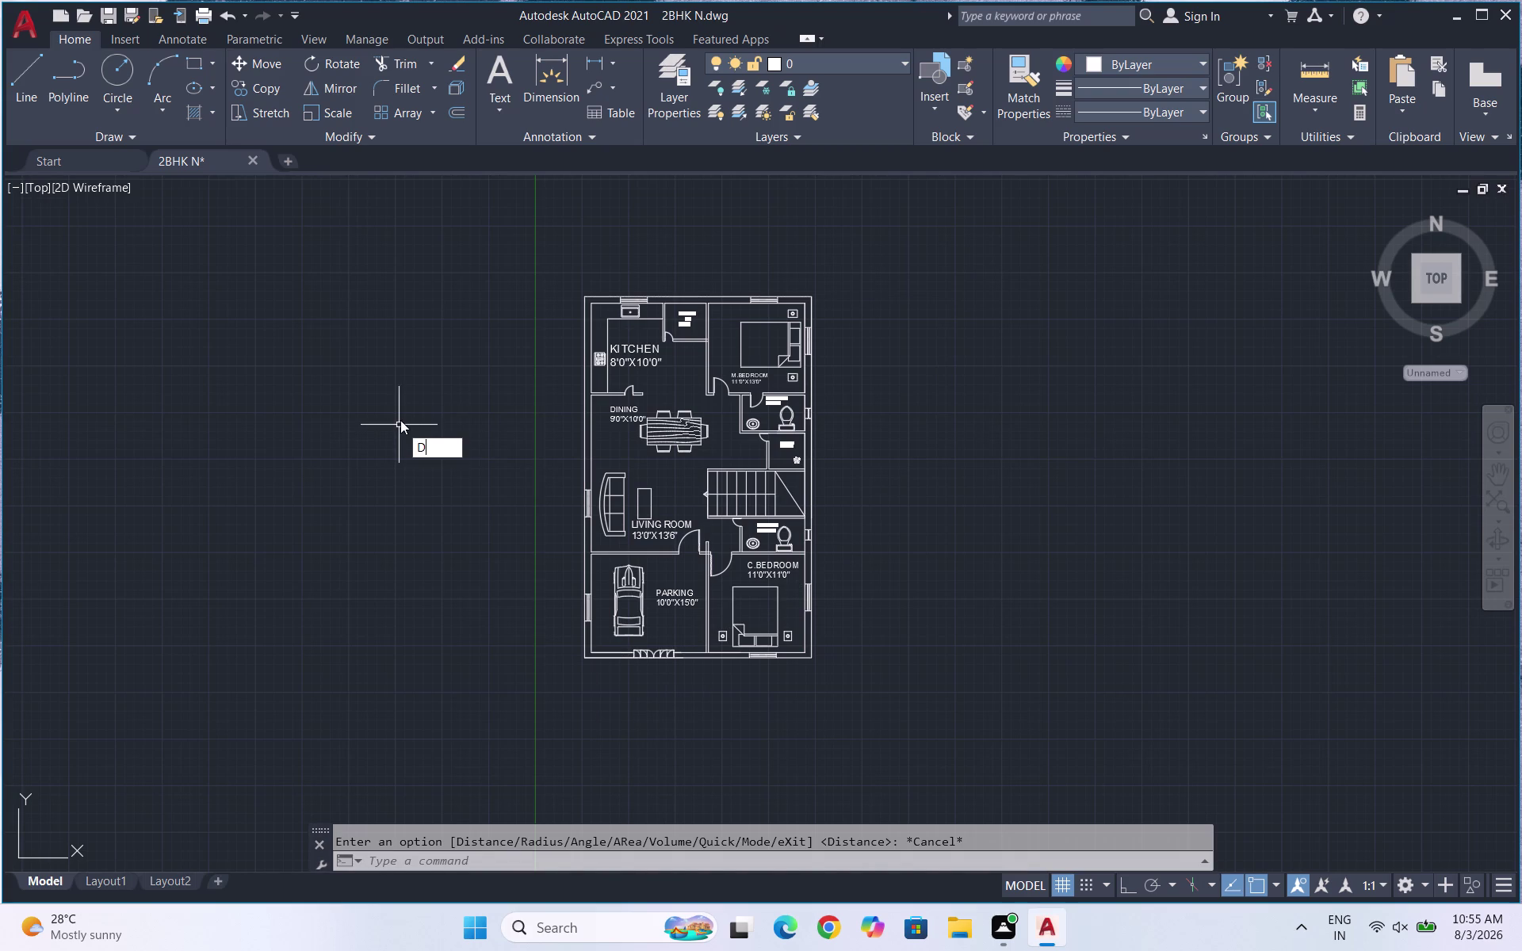
key(t)
key(shift+Return)
click(404, 428)
double_click(404, 442)
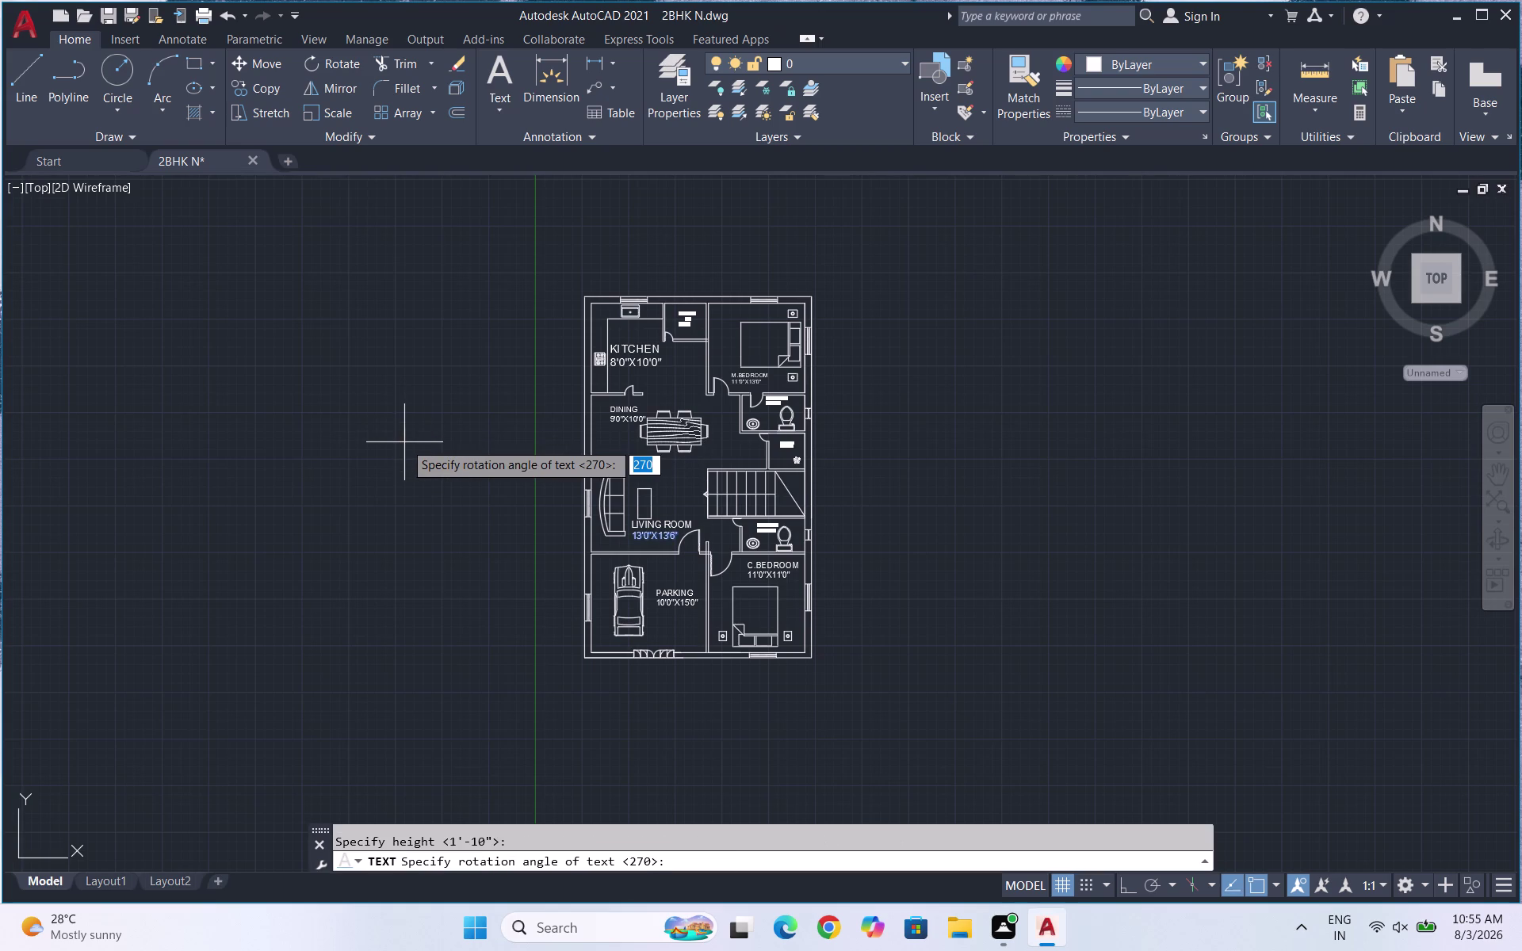
click(403, 437)
key(d)
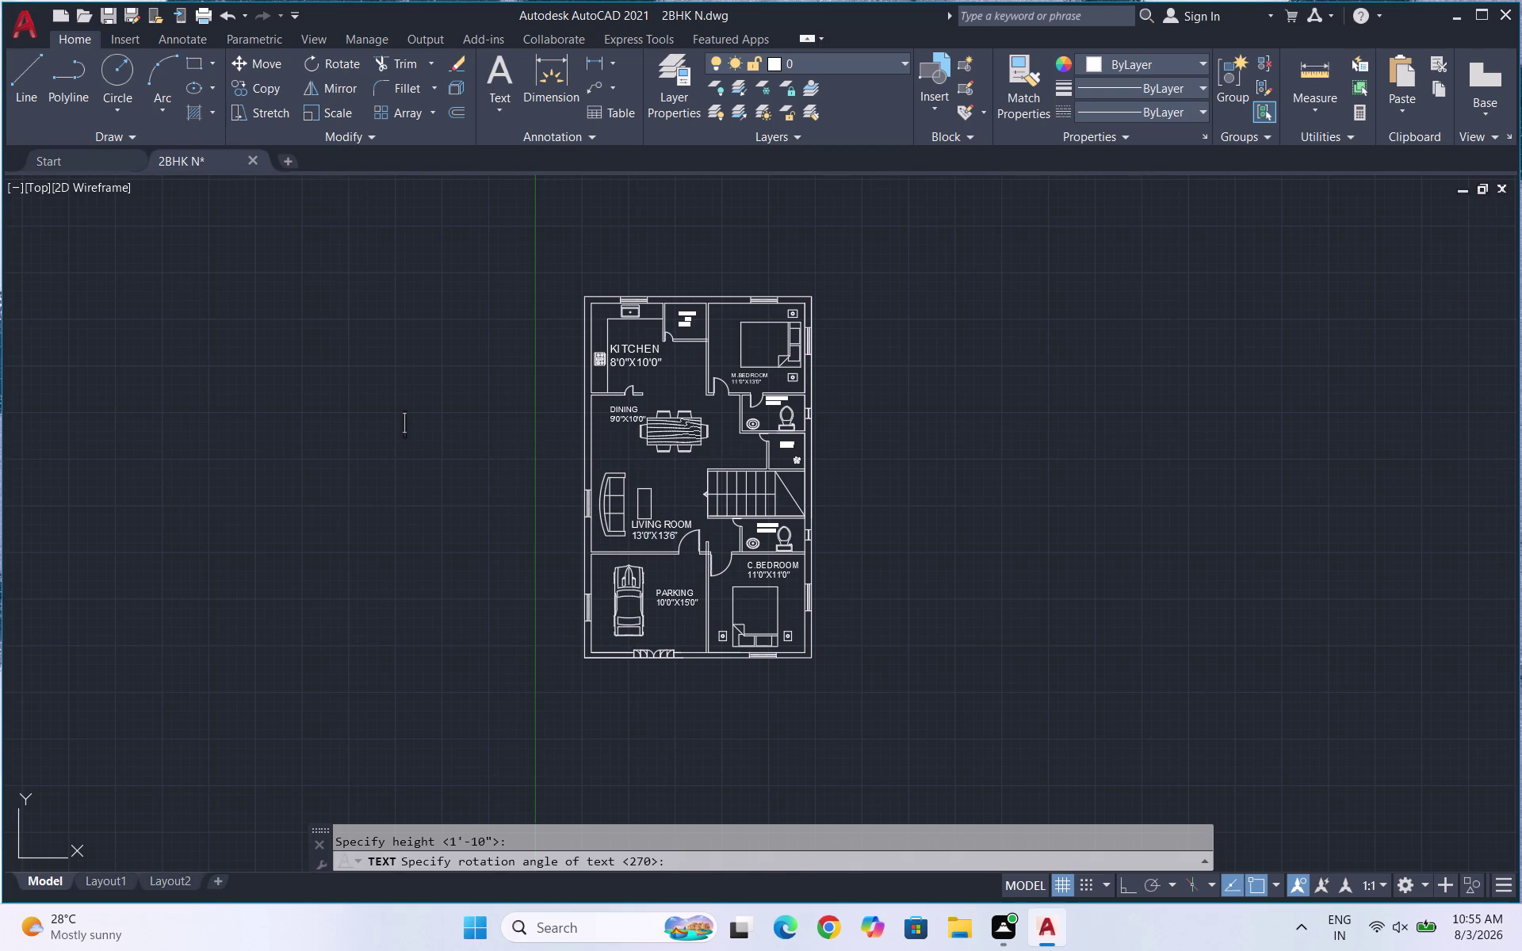
click(350, 466)
text(MD)
key(Return)
click(446, 527)
key(Escape)
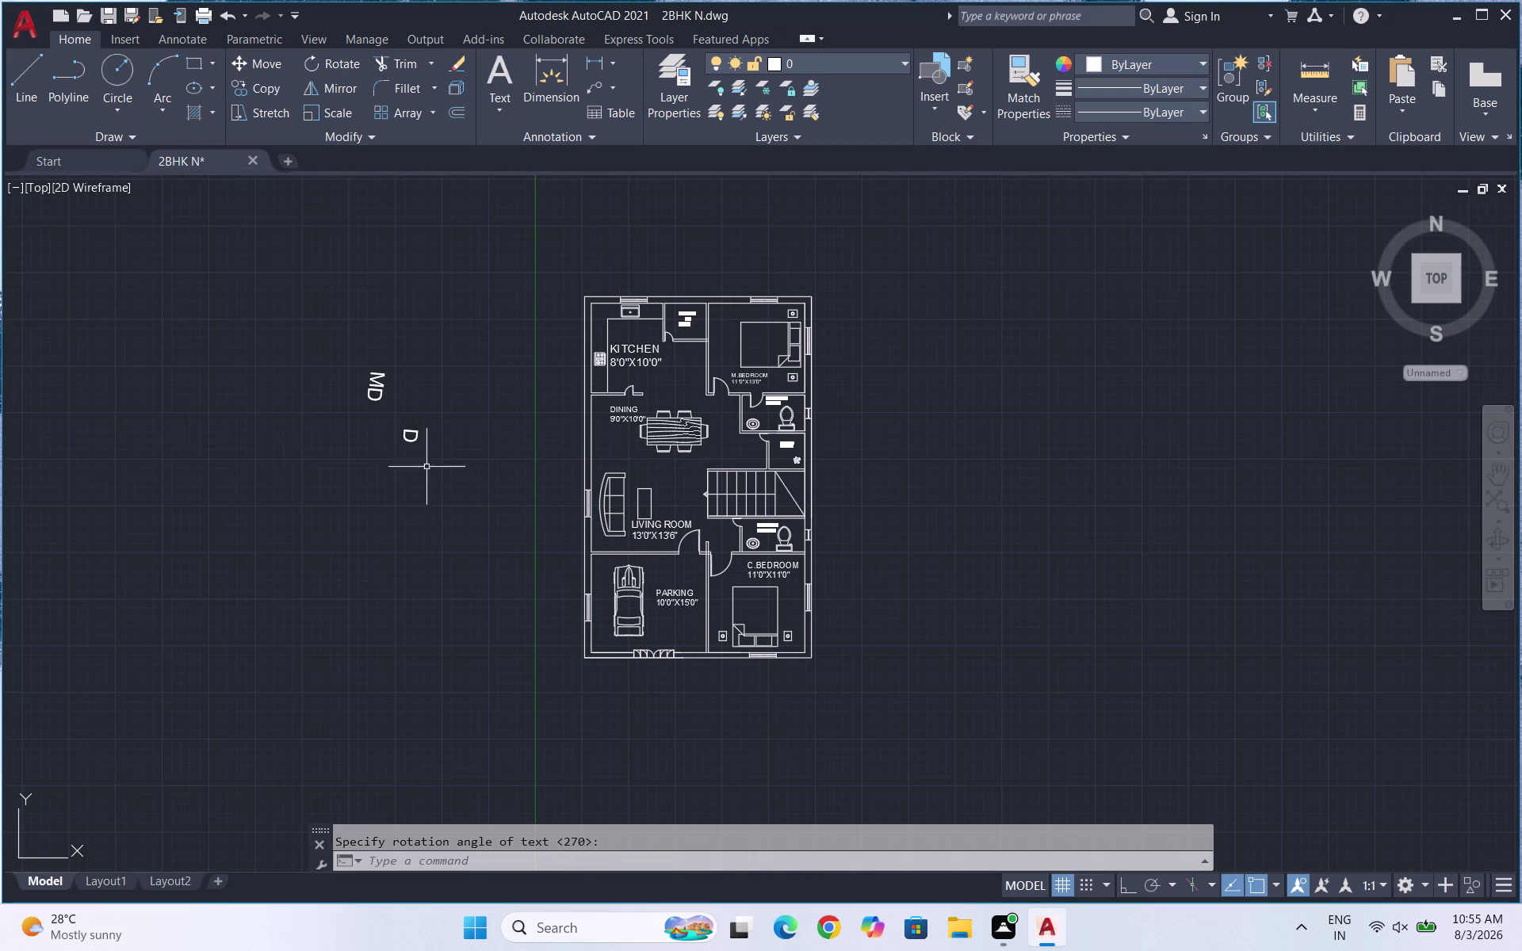
key(ctrl+z)
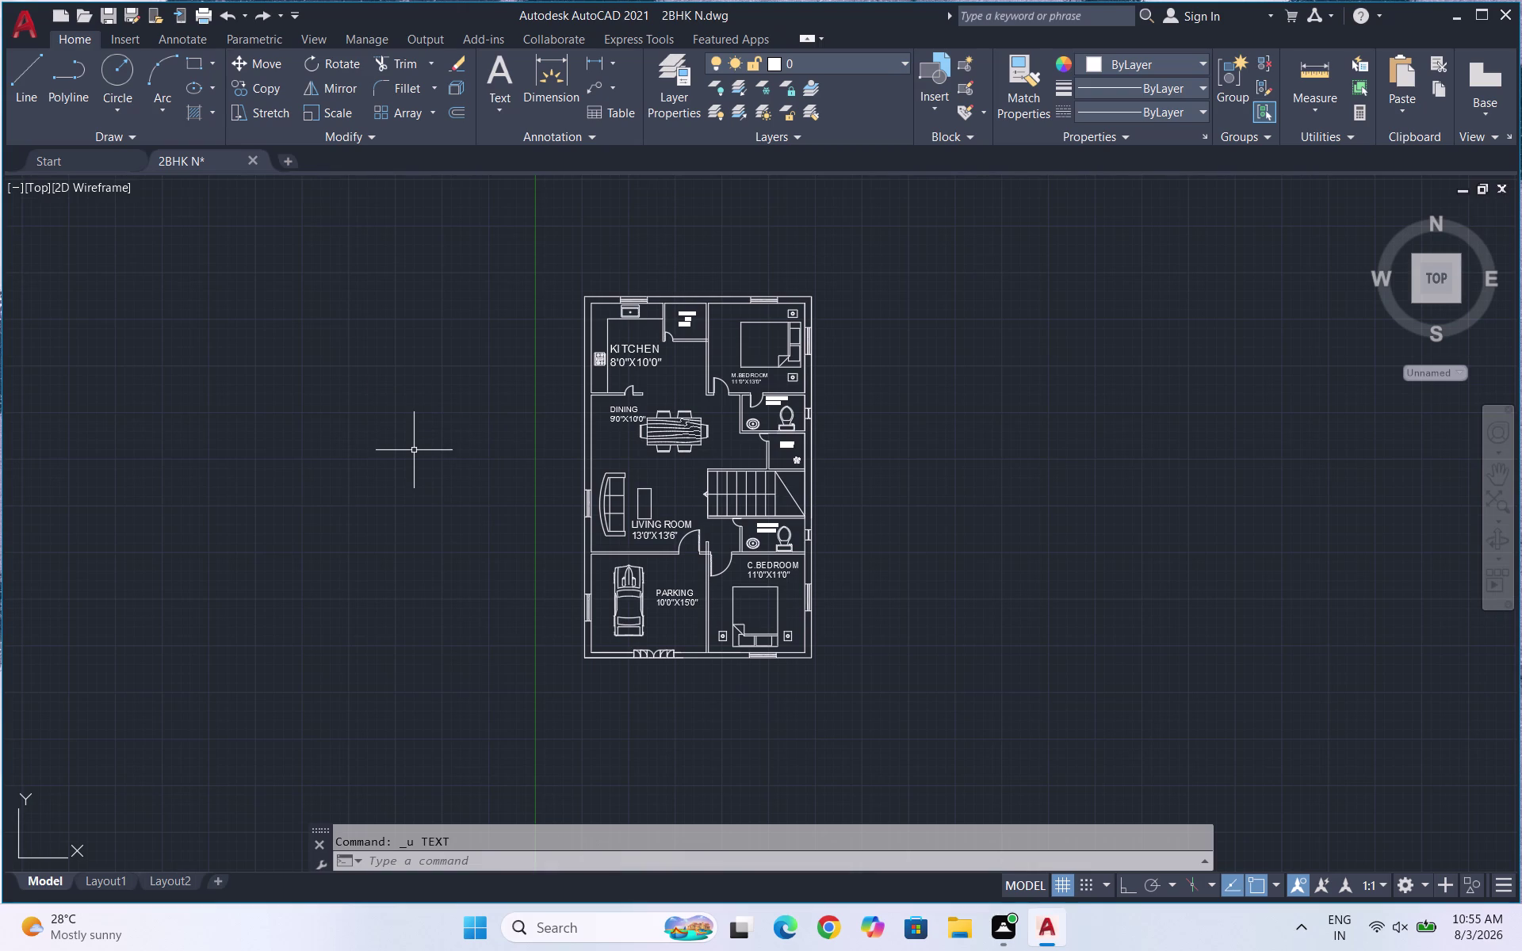
With Ortho on, place single-line text tags MD and D left of the plan.
key(F8)
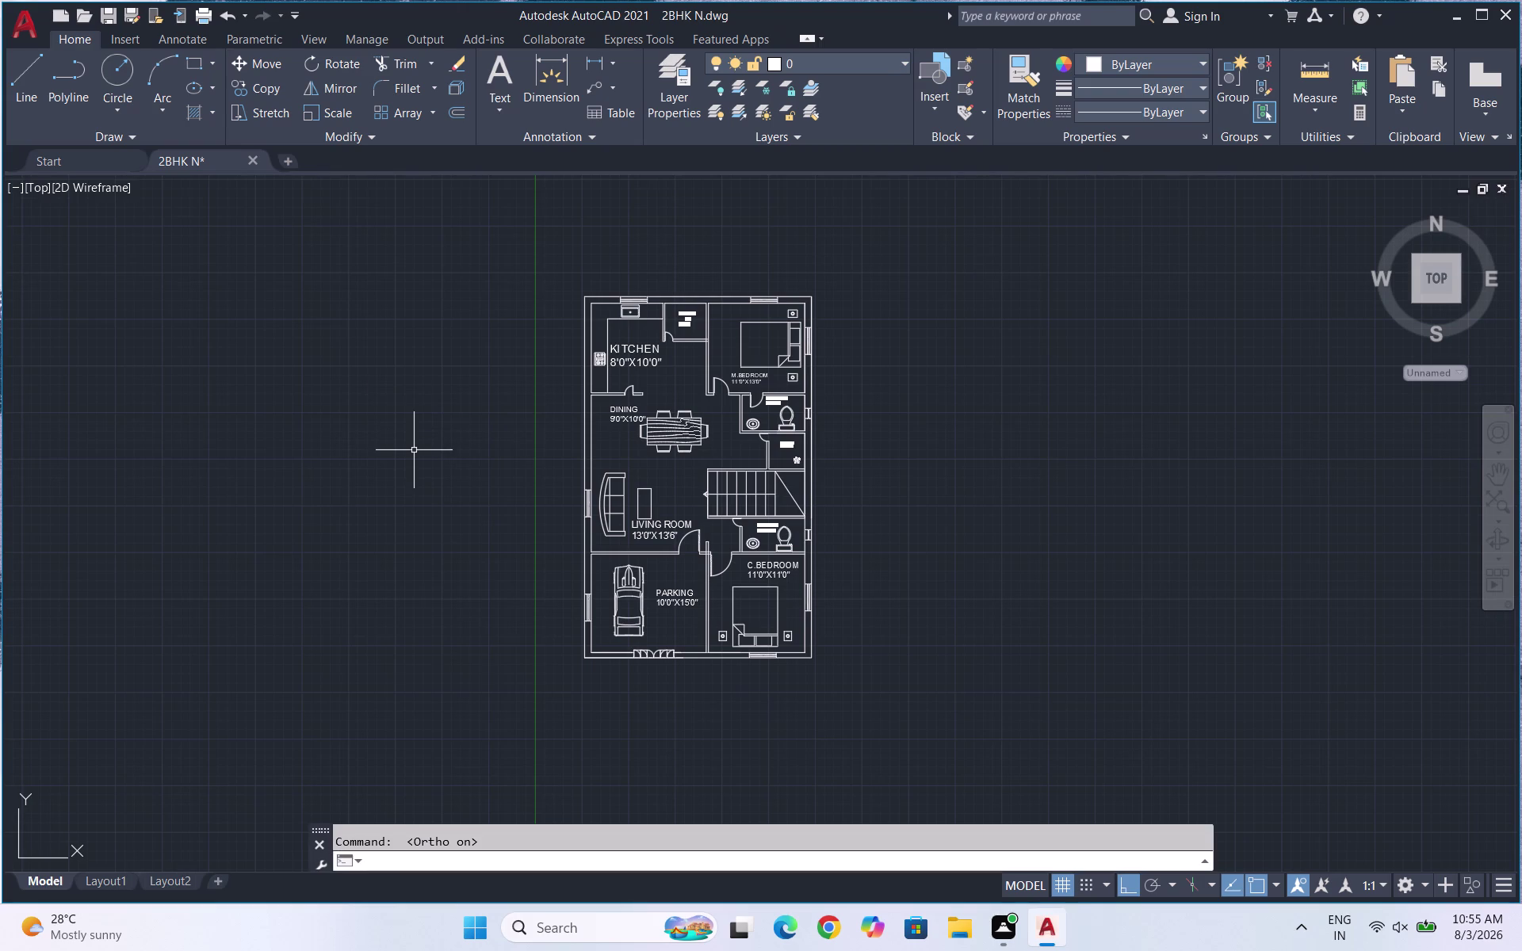
text(DT)
key(Return)
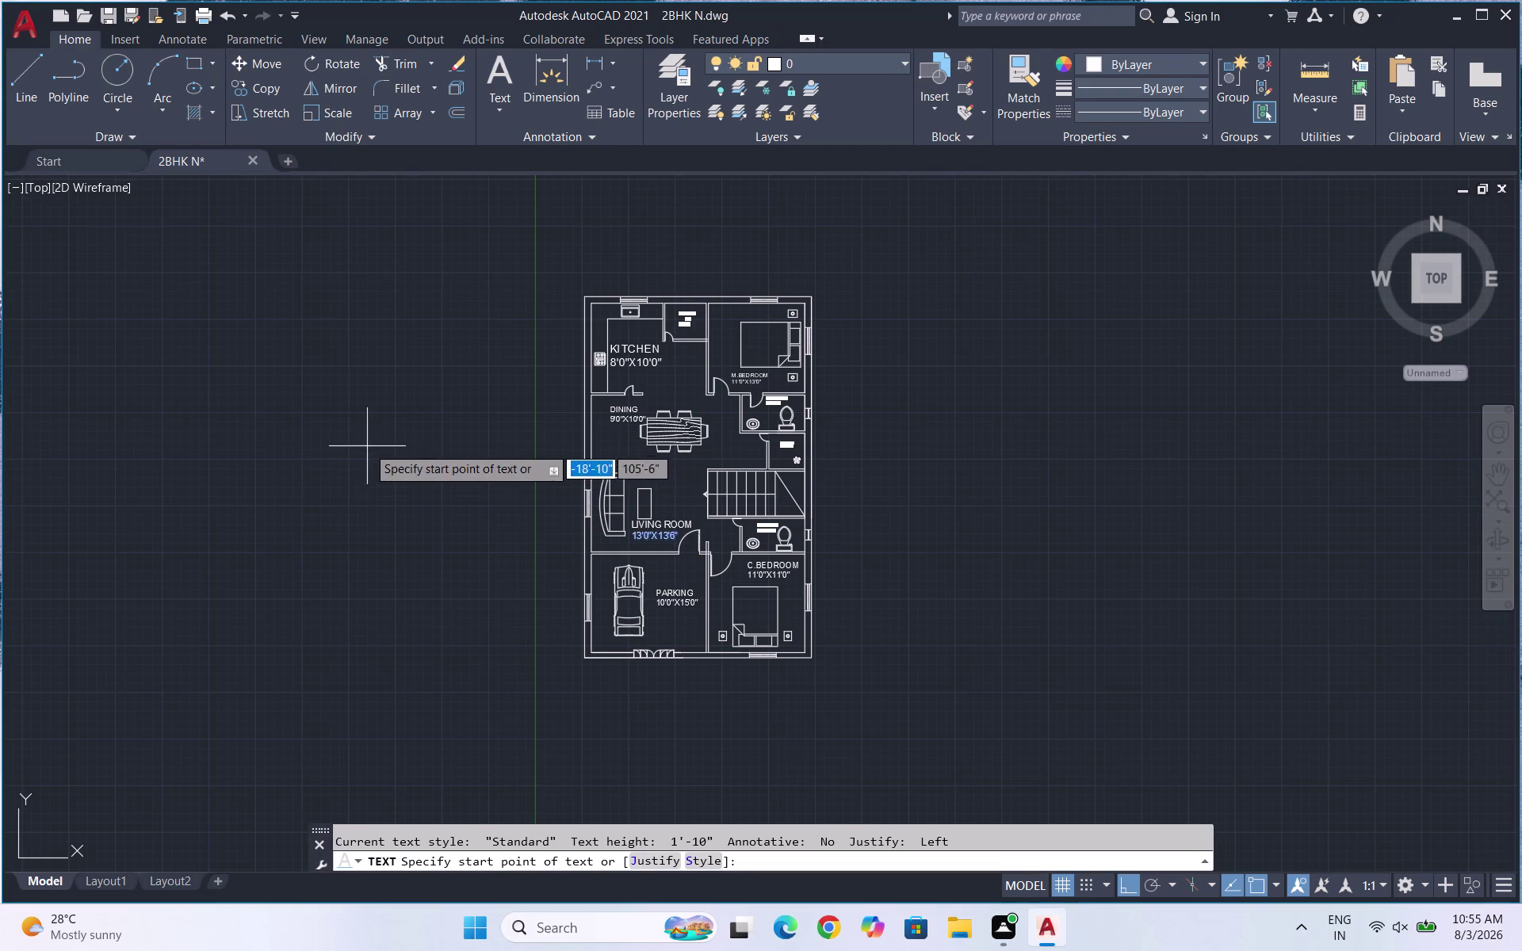
click(378, 428)
double_click(378, 449)
click(379, 447)
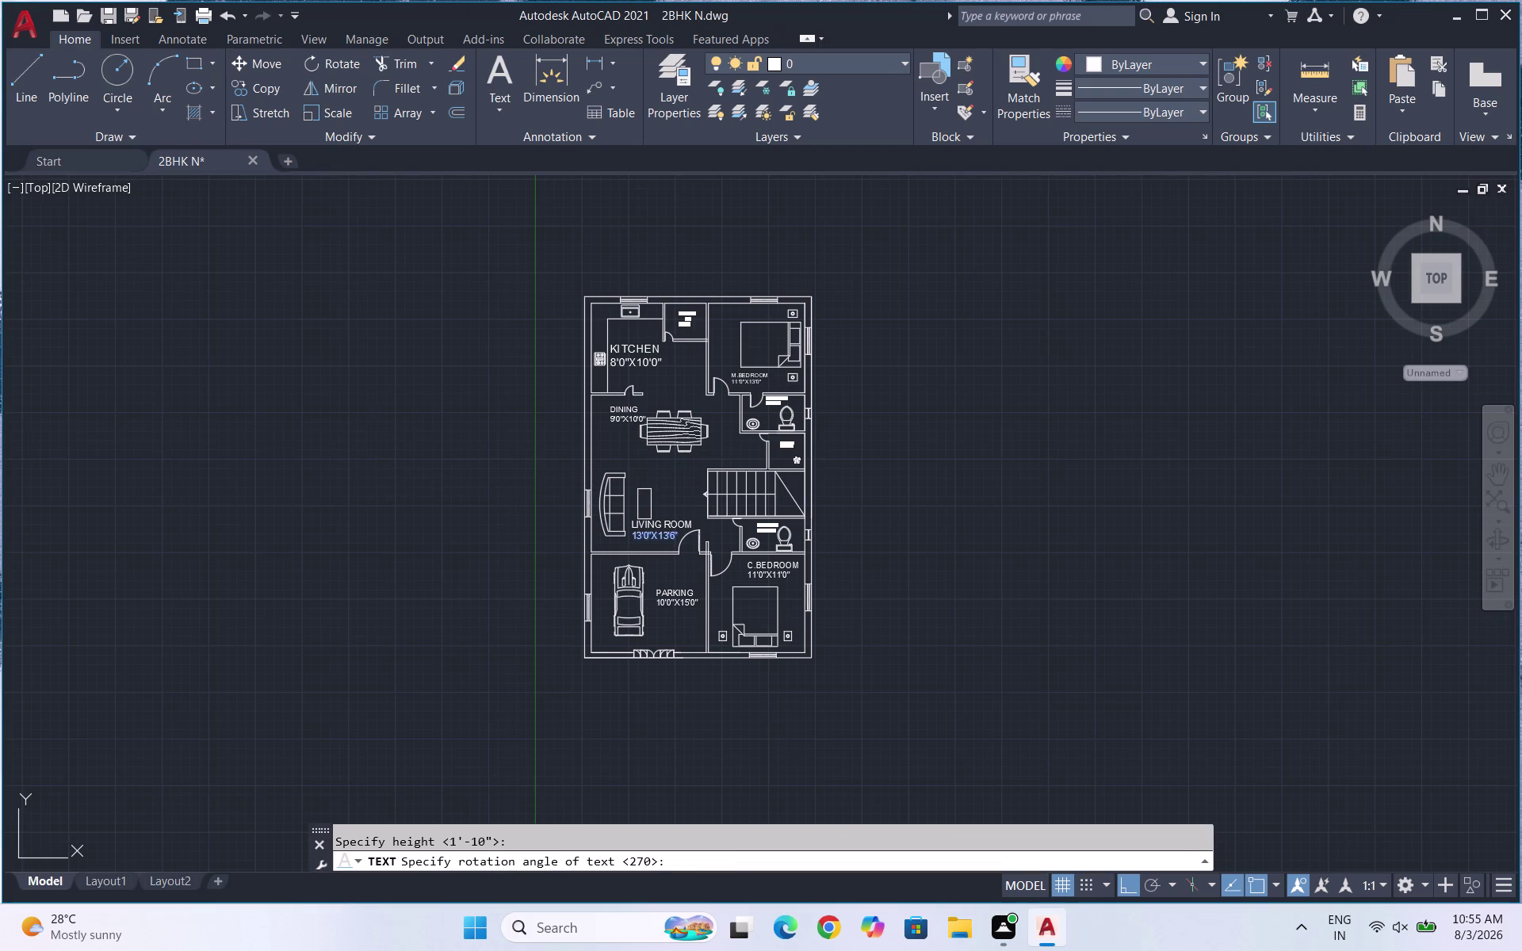
key(d)
key(Return)
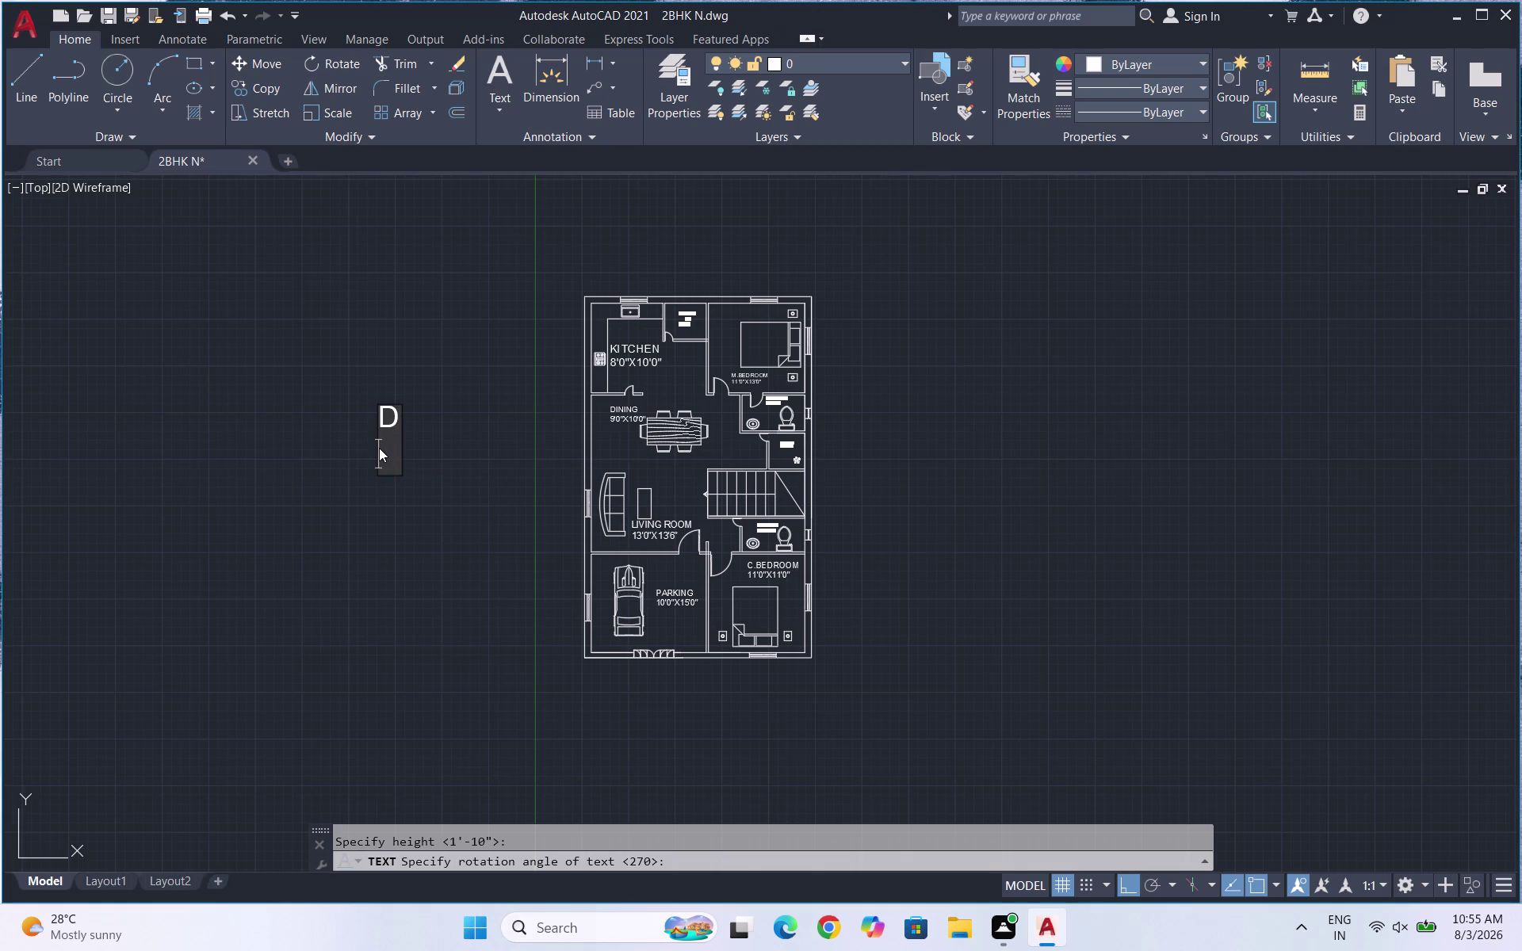
click(414, 461)
text(MD)
key(Return)
click(498, 564)
scroll(up, 3)
key(Escape)
Rotate the sideways D tag 90° so it stands upright.
drag(352, 555, 309, 506)
click(300, 468)
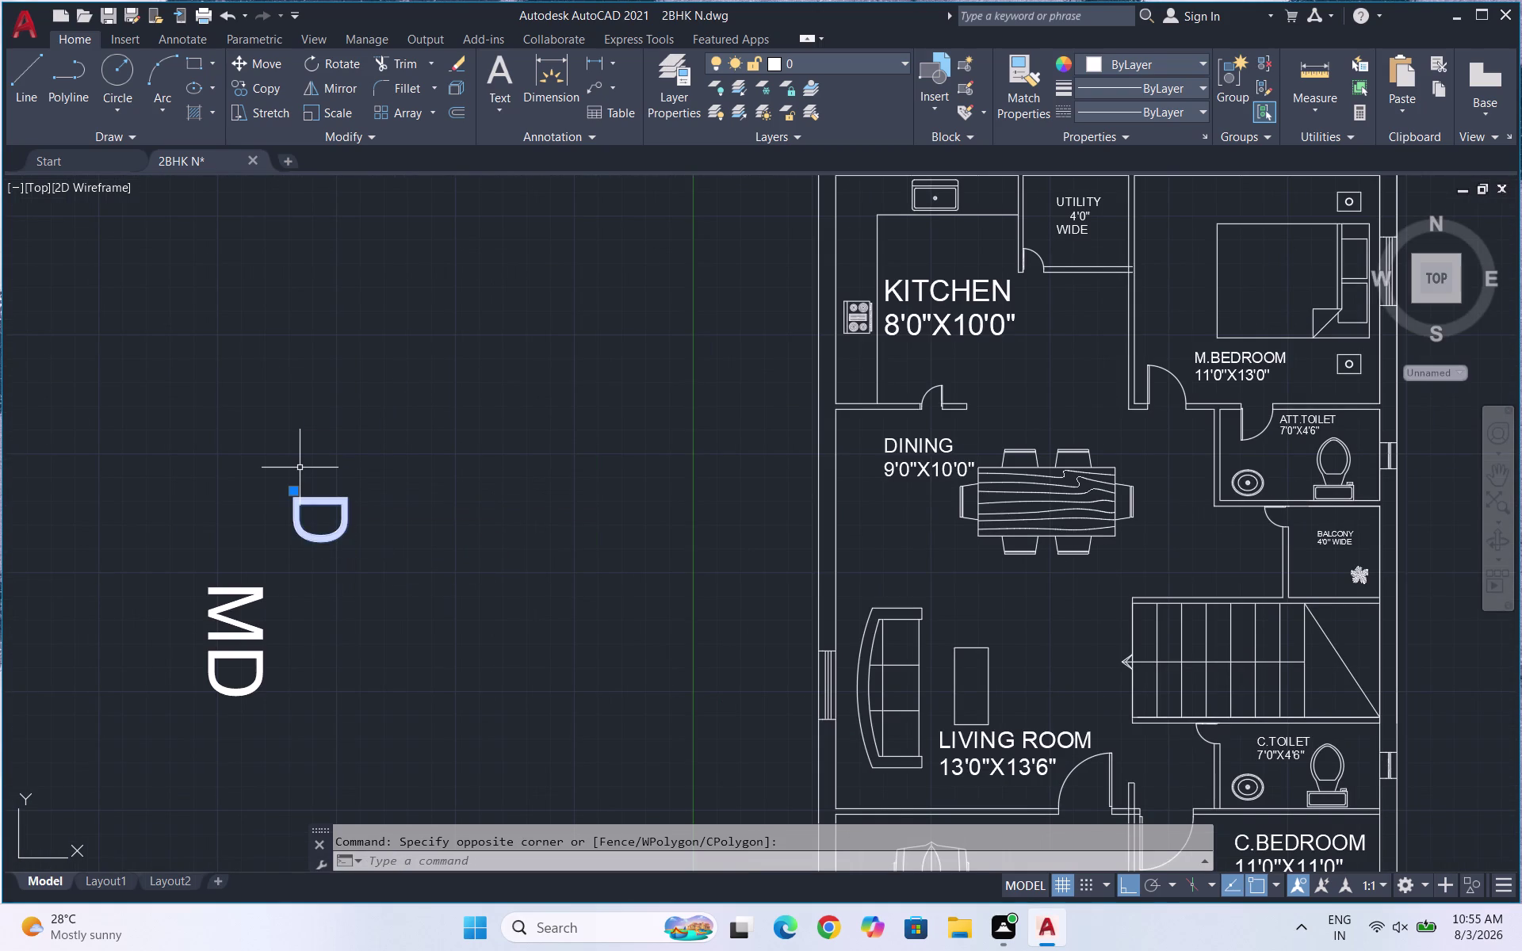
text(RO)
key(Return)
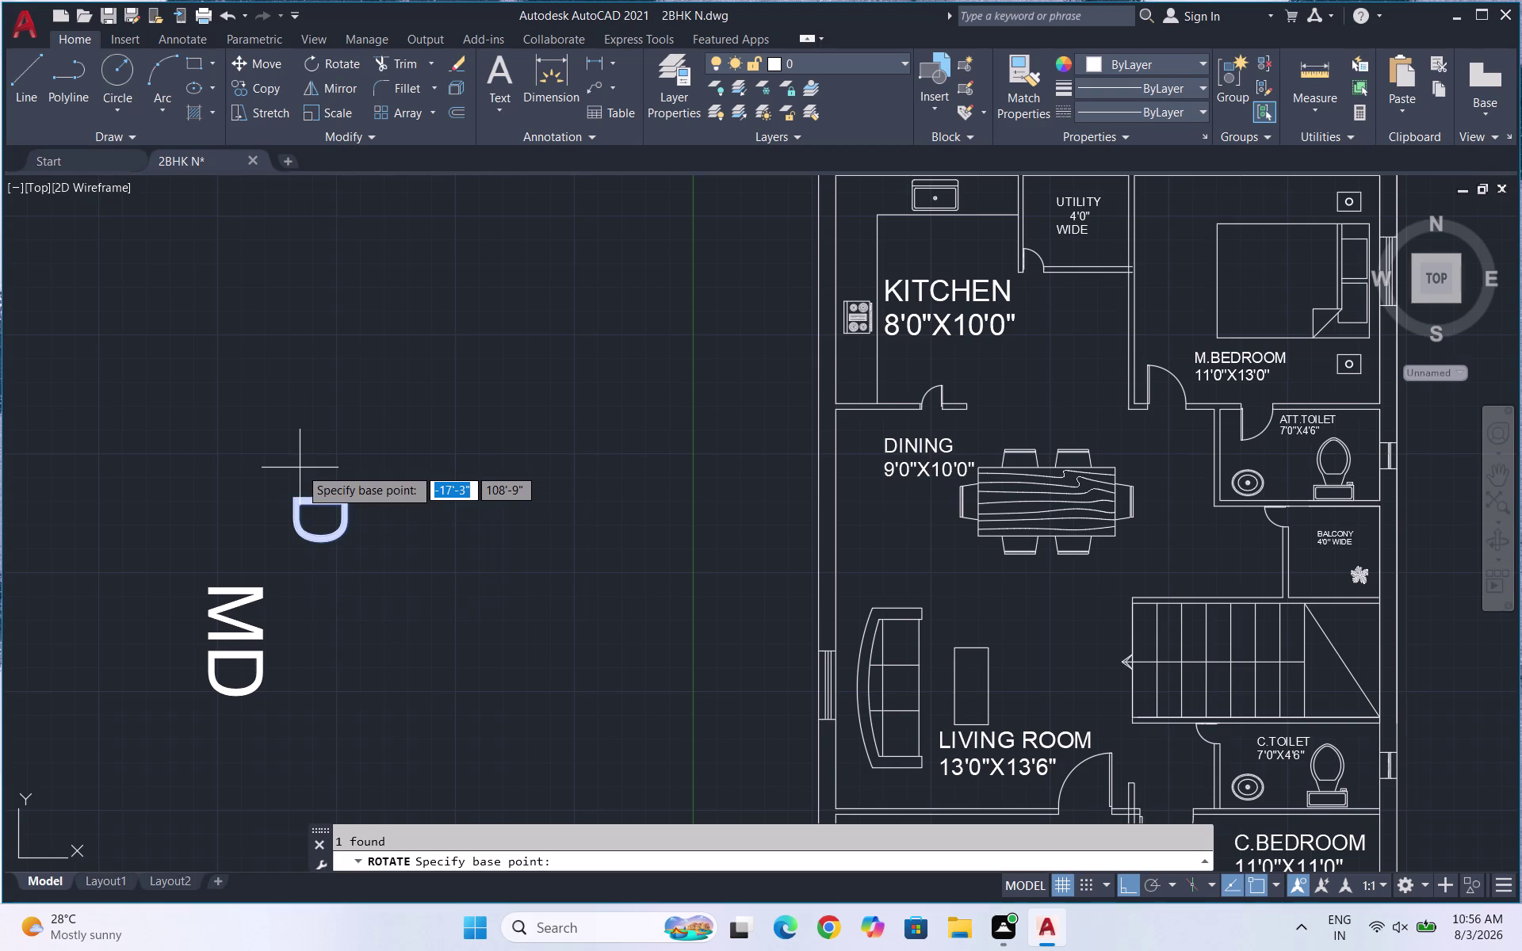
click(298, 498)
click(308, 380)
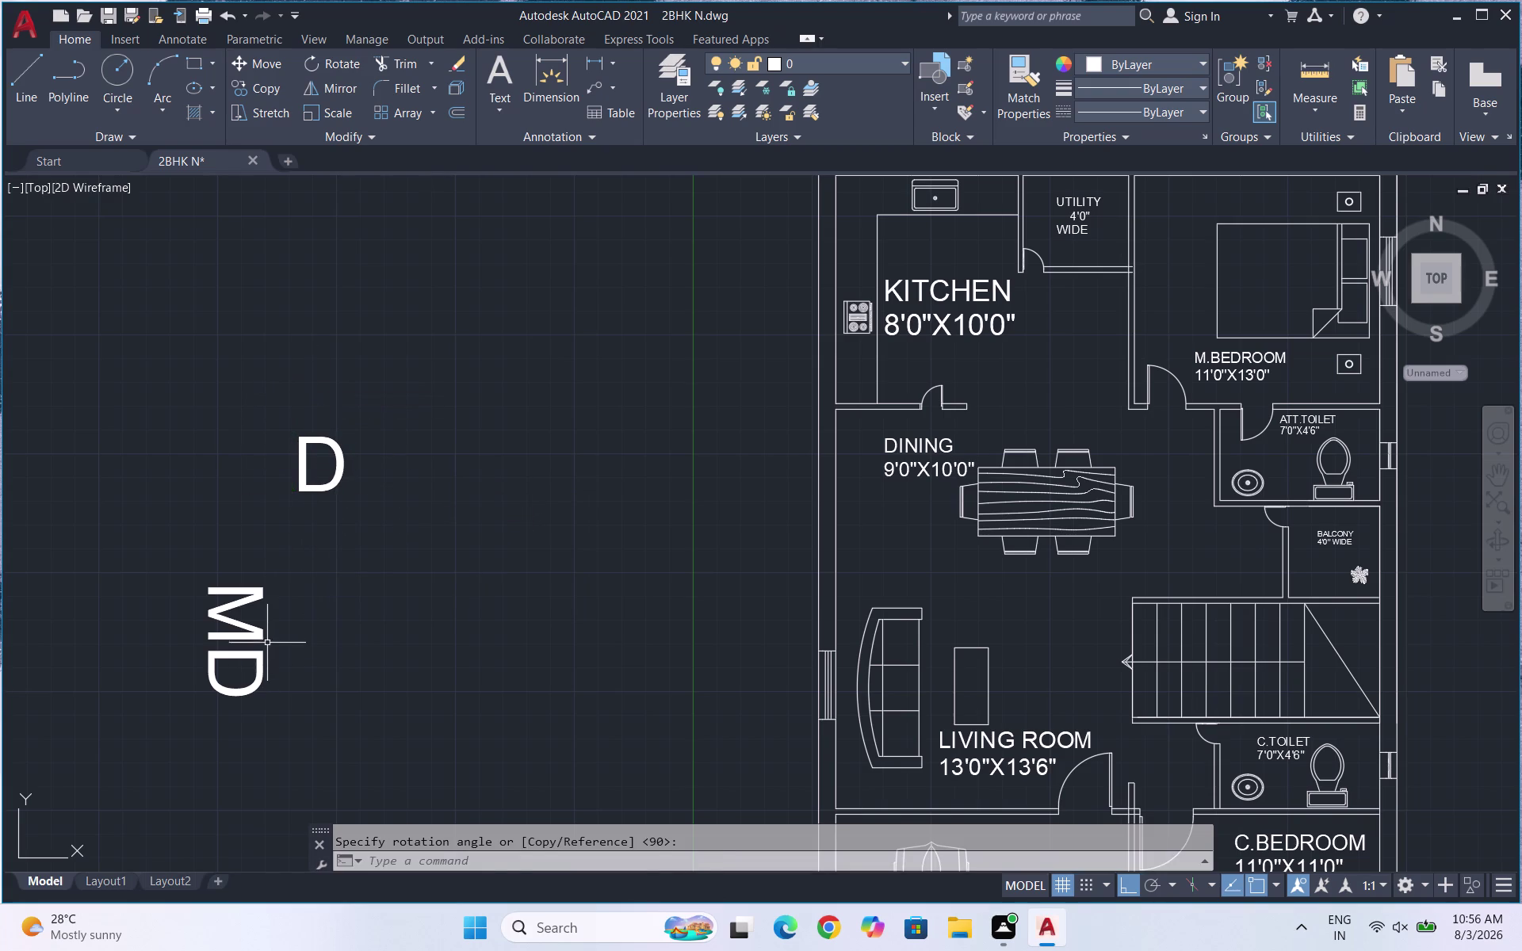
Rotate the sideways MD tag 90° so it stands upright.
drag(267, 641, 239, 623)
click(205, 601)
key(c)
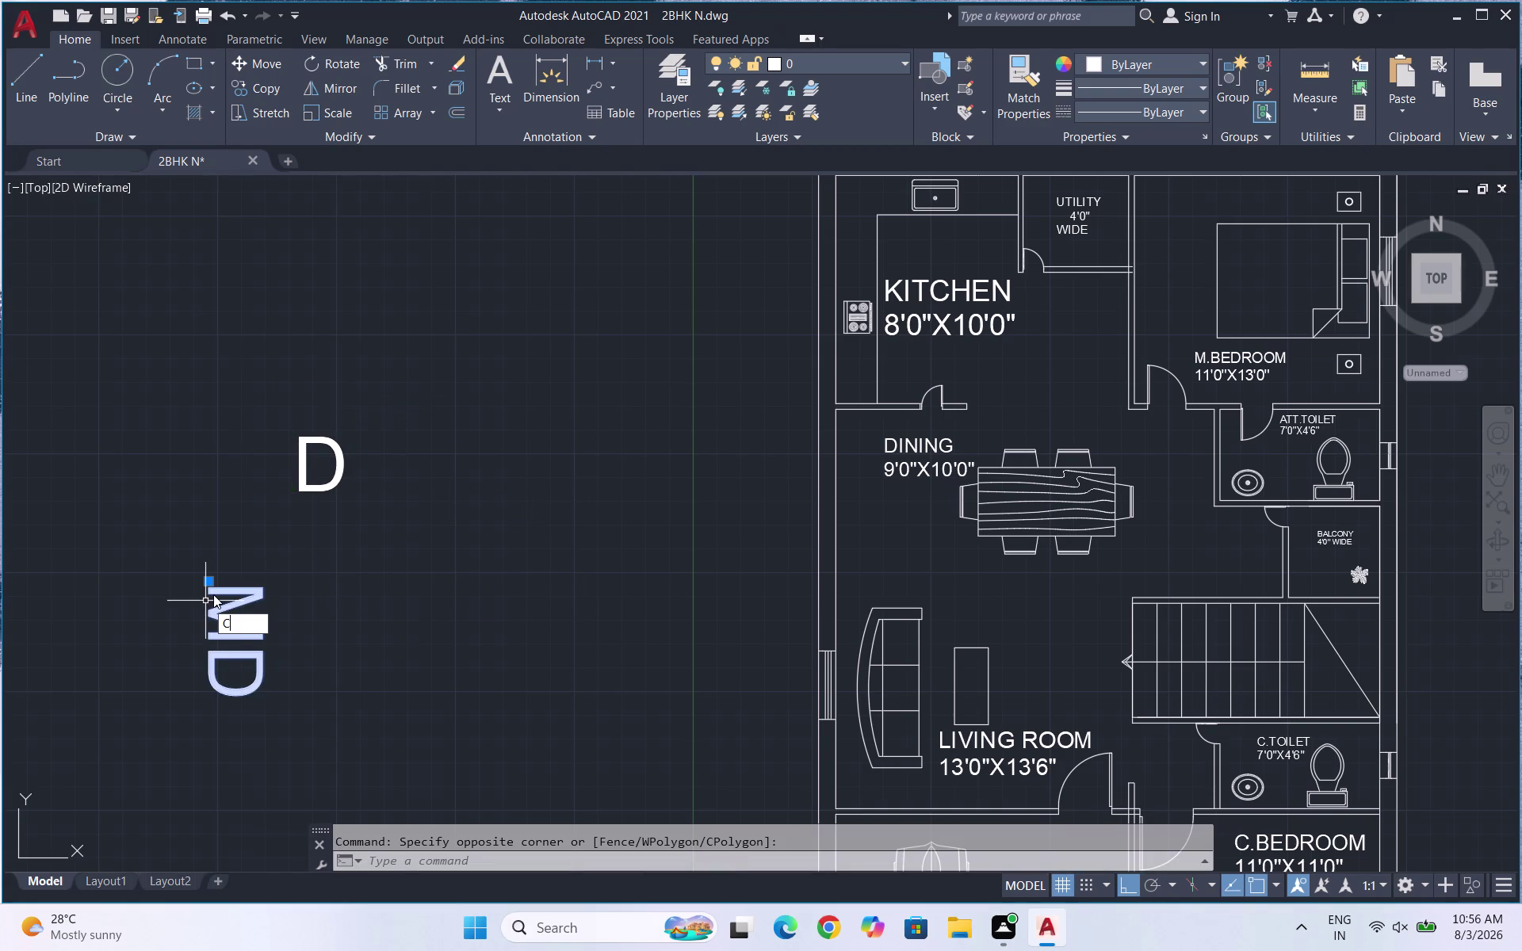
key(BackSpace)
text(RO)
key(Return)
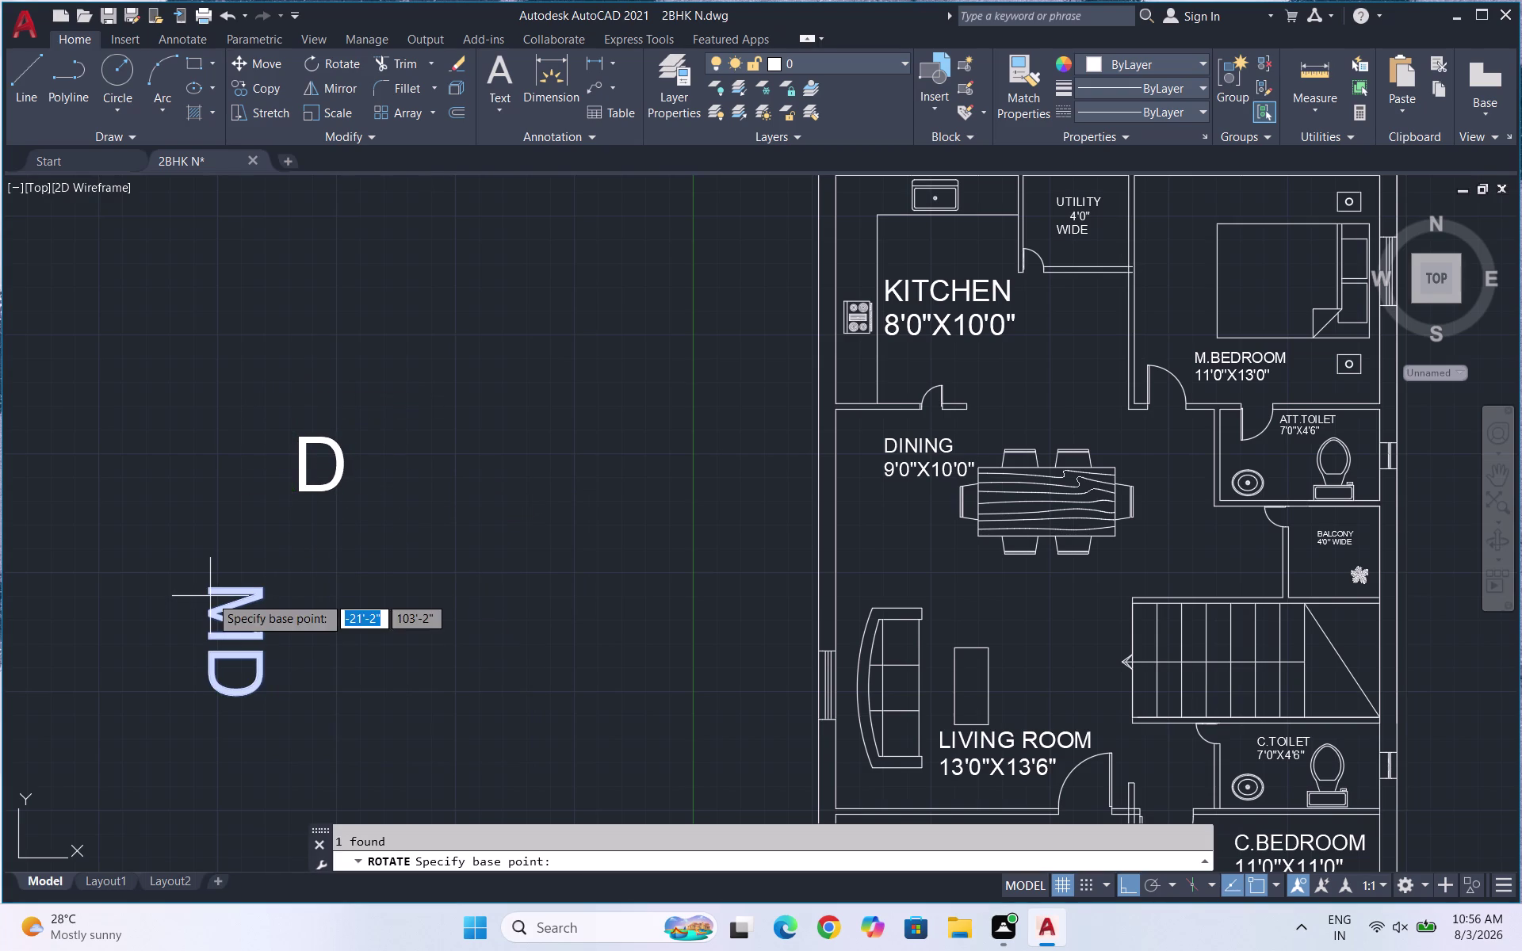
click(200, 581)
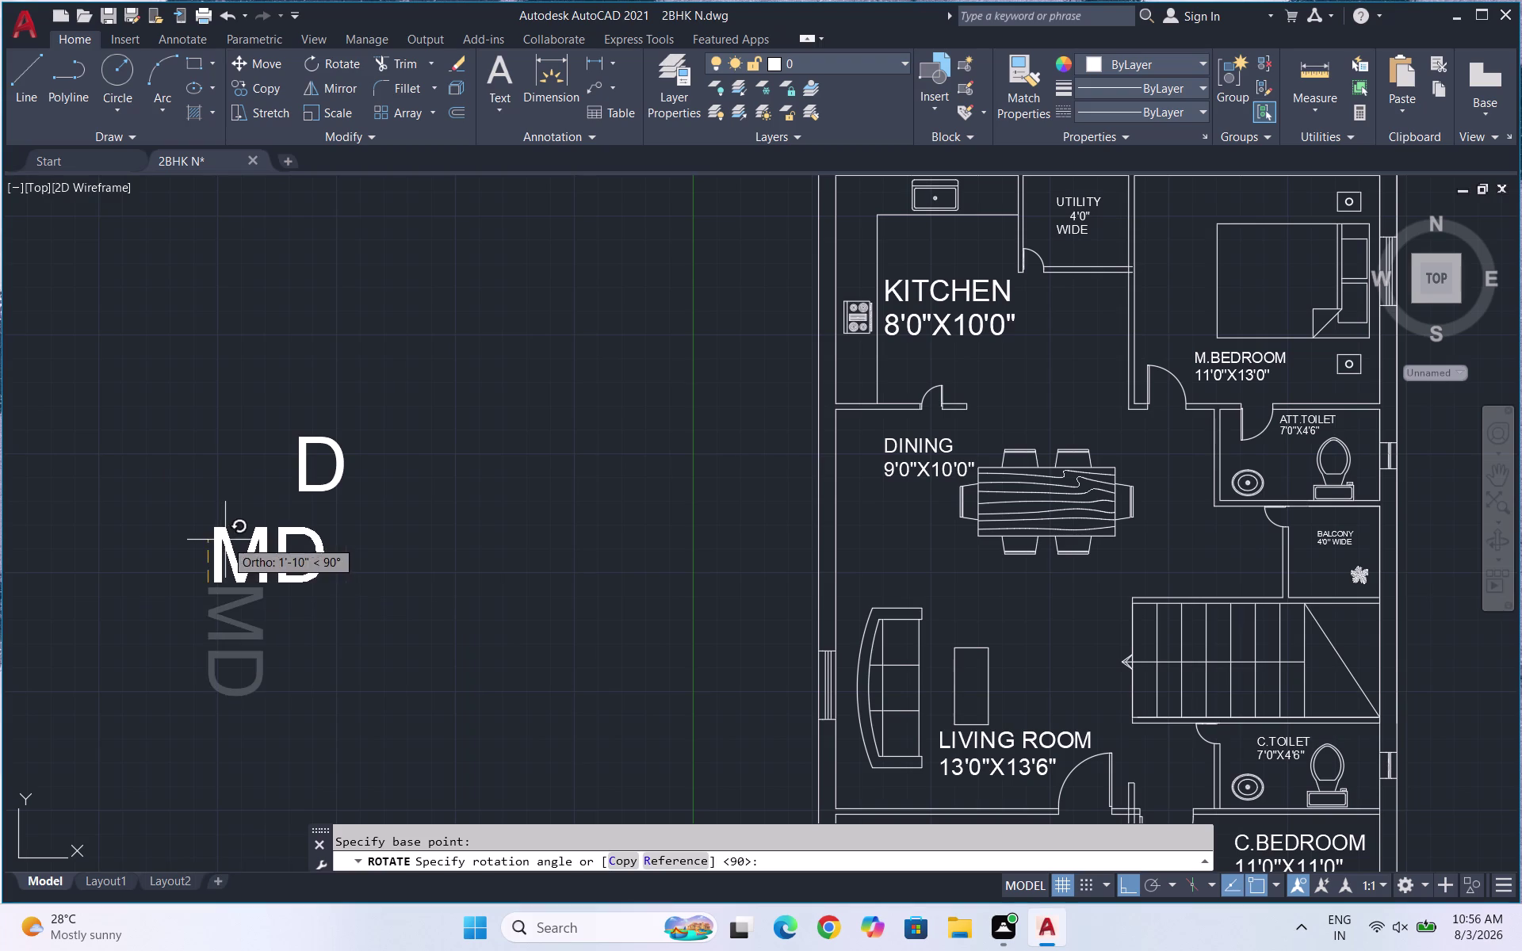
click(225, 539)
Scale the D tag down so it is smaller than MD.
scroll(up, 3)
drag(374, 514, 353, 481)
click(313, 410)
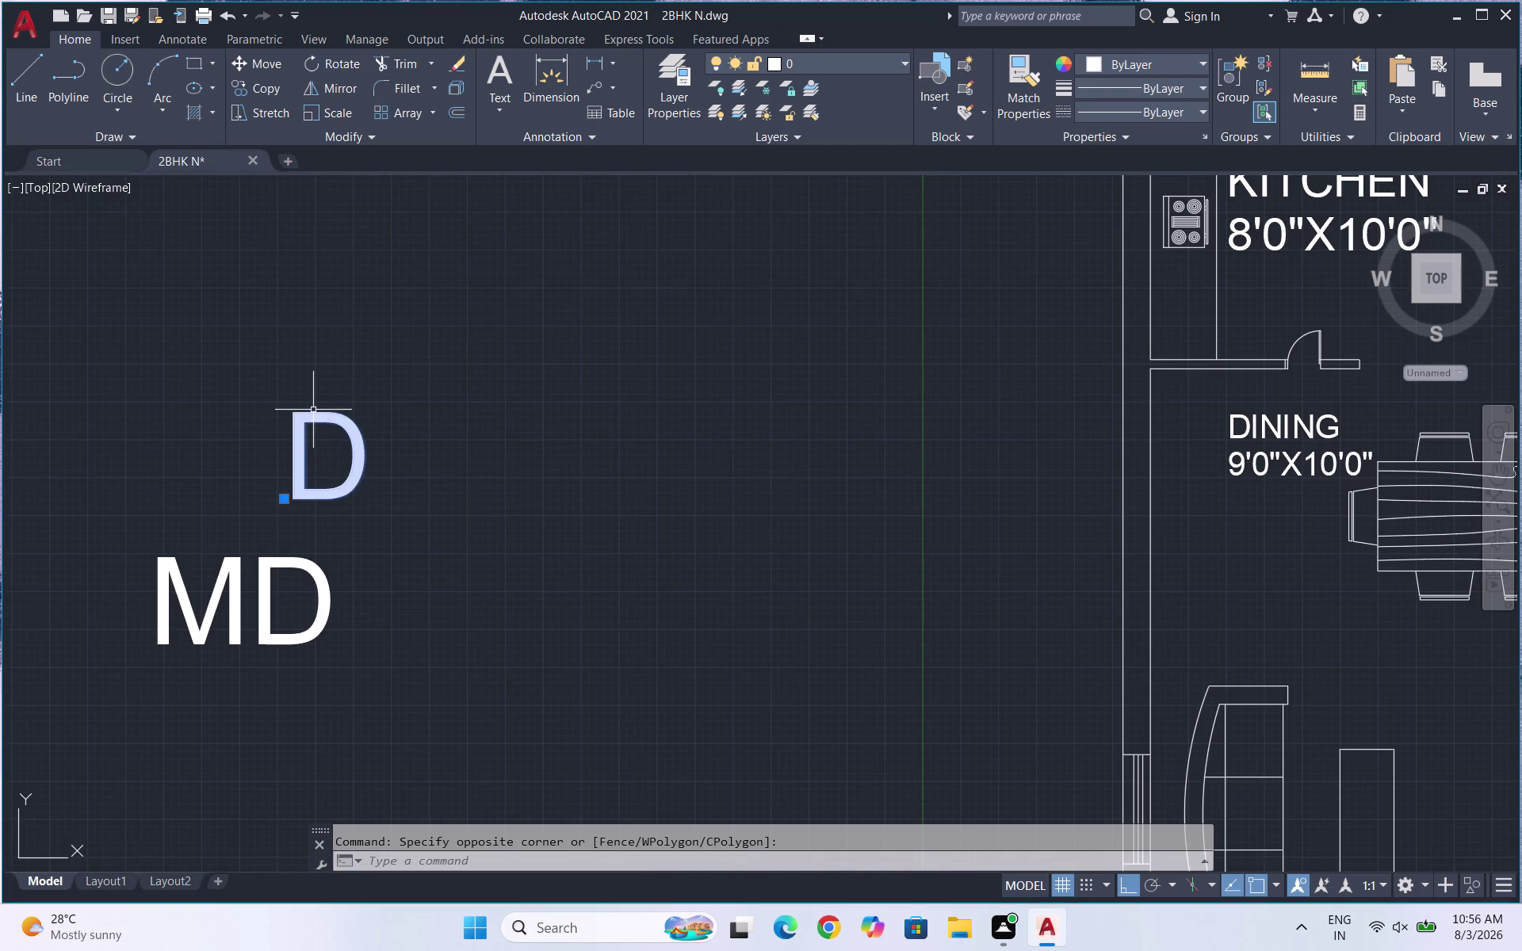
text(SC)
key(Return)
click(341, 486)
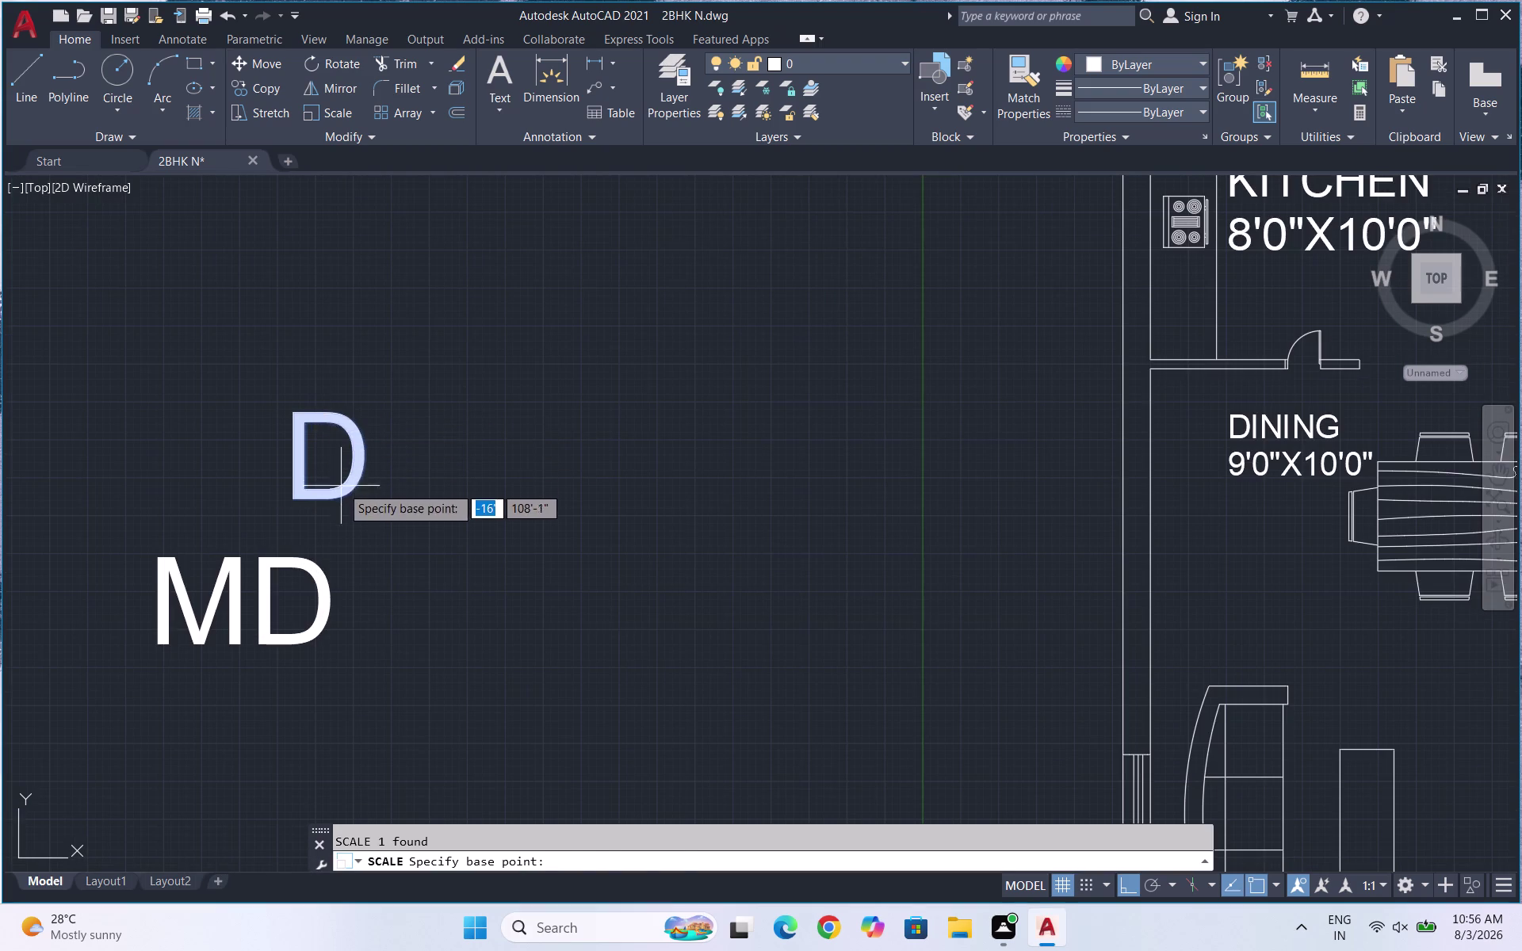
click(327, 477)
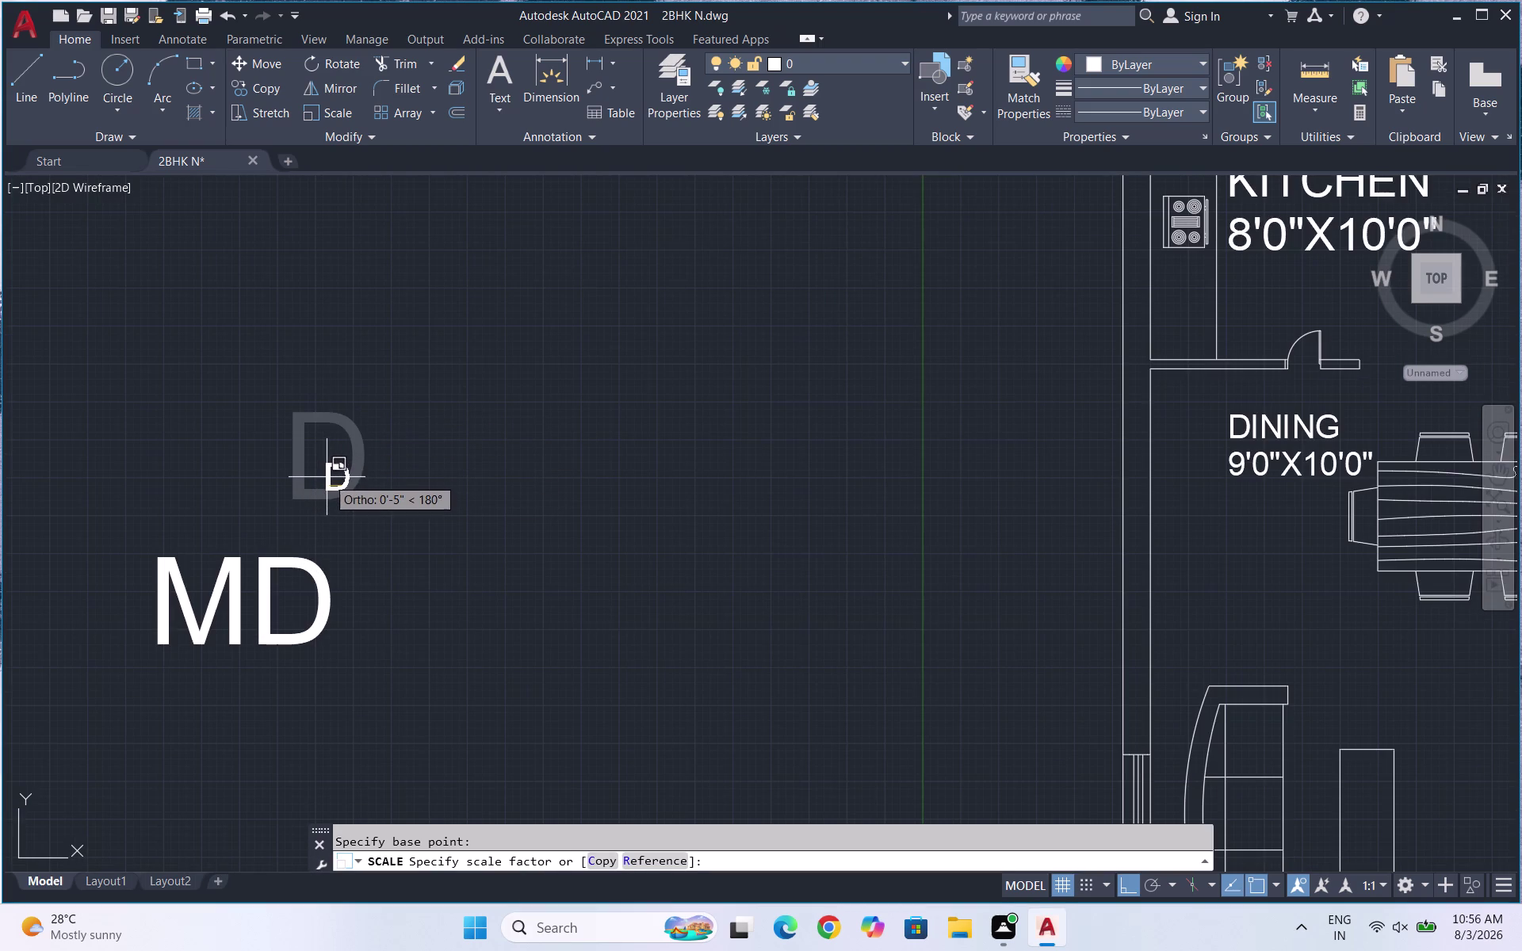
scroll(down, 3)
scroll(up, 3)
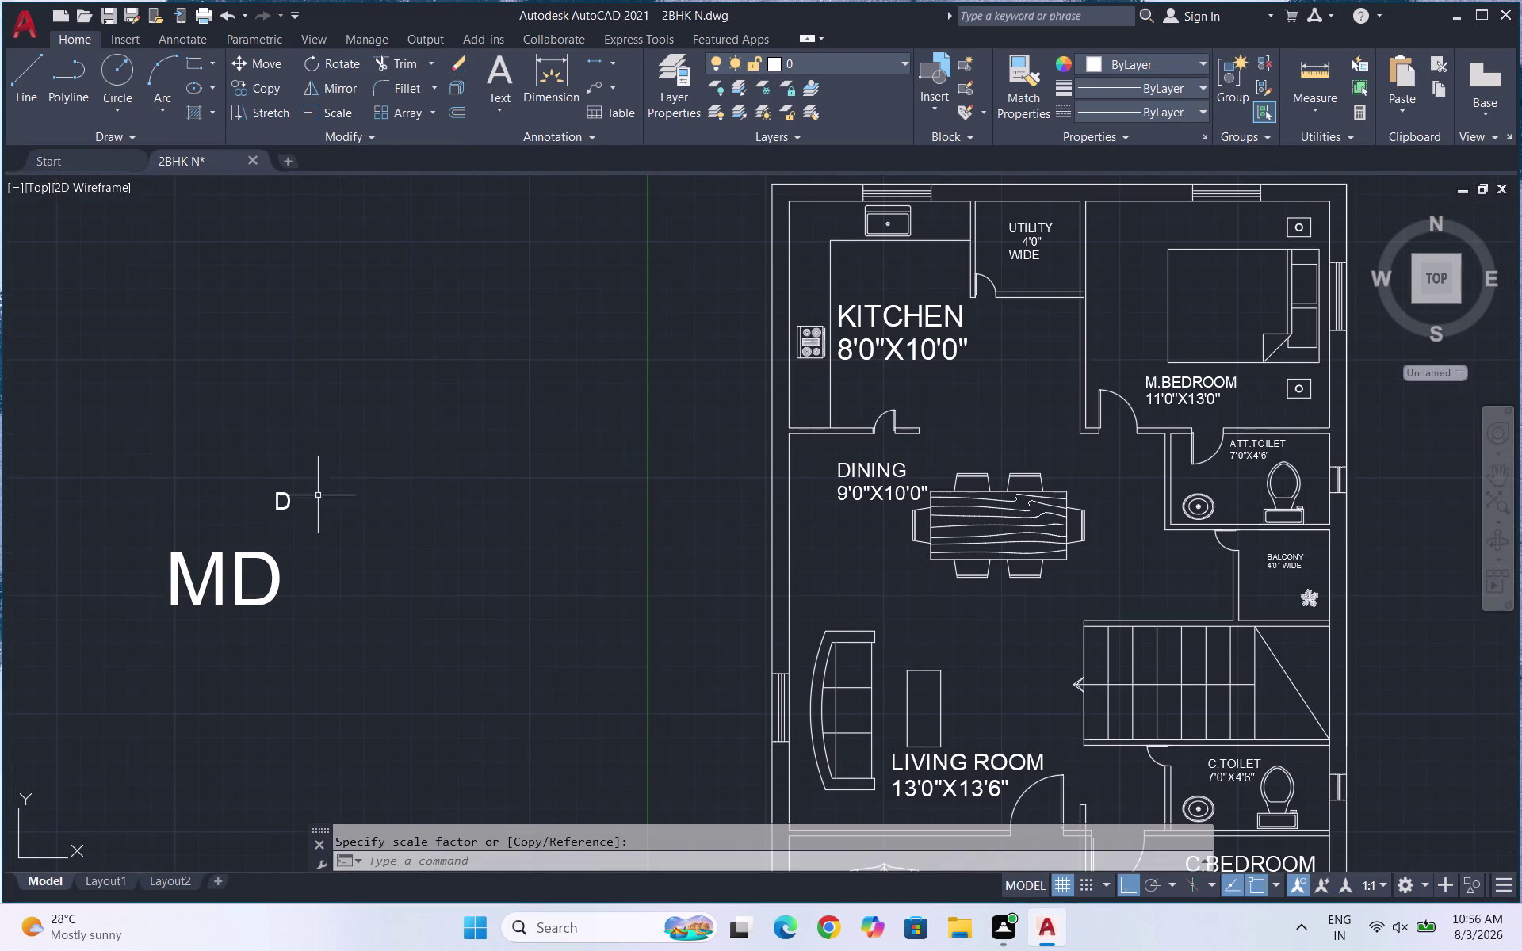
Copy the small D tag to the kitchen, utility and master bedroom doors.
drag(310, 515, 287, 510)
click(236, 491)
text(CO)
key(Return)
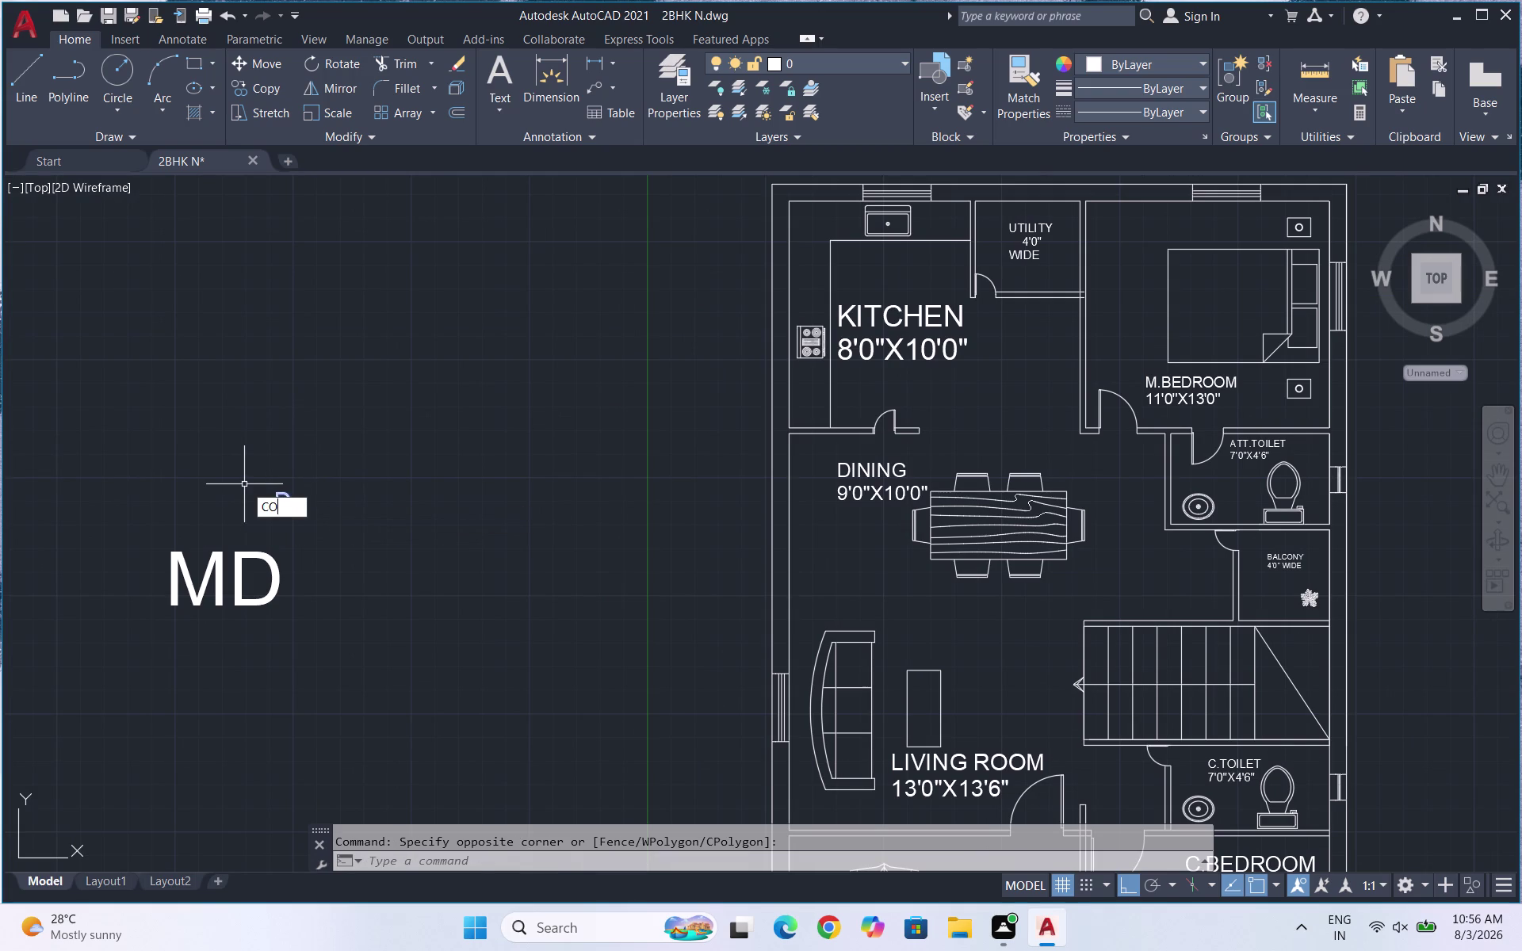
click(291, 505)
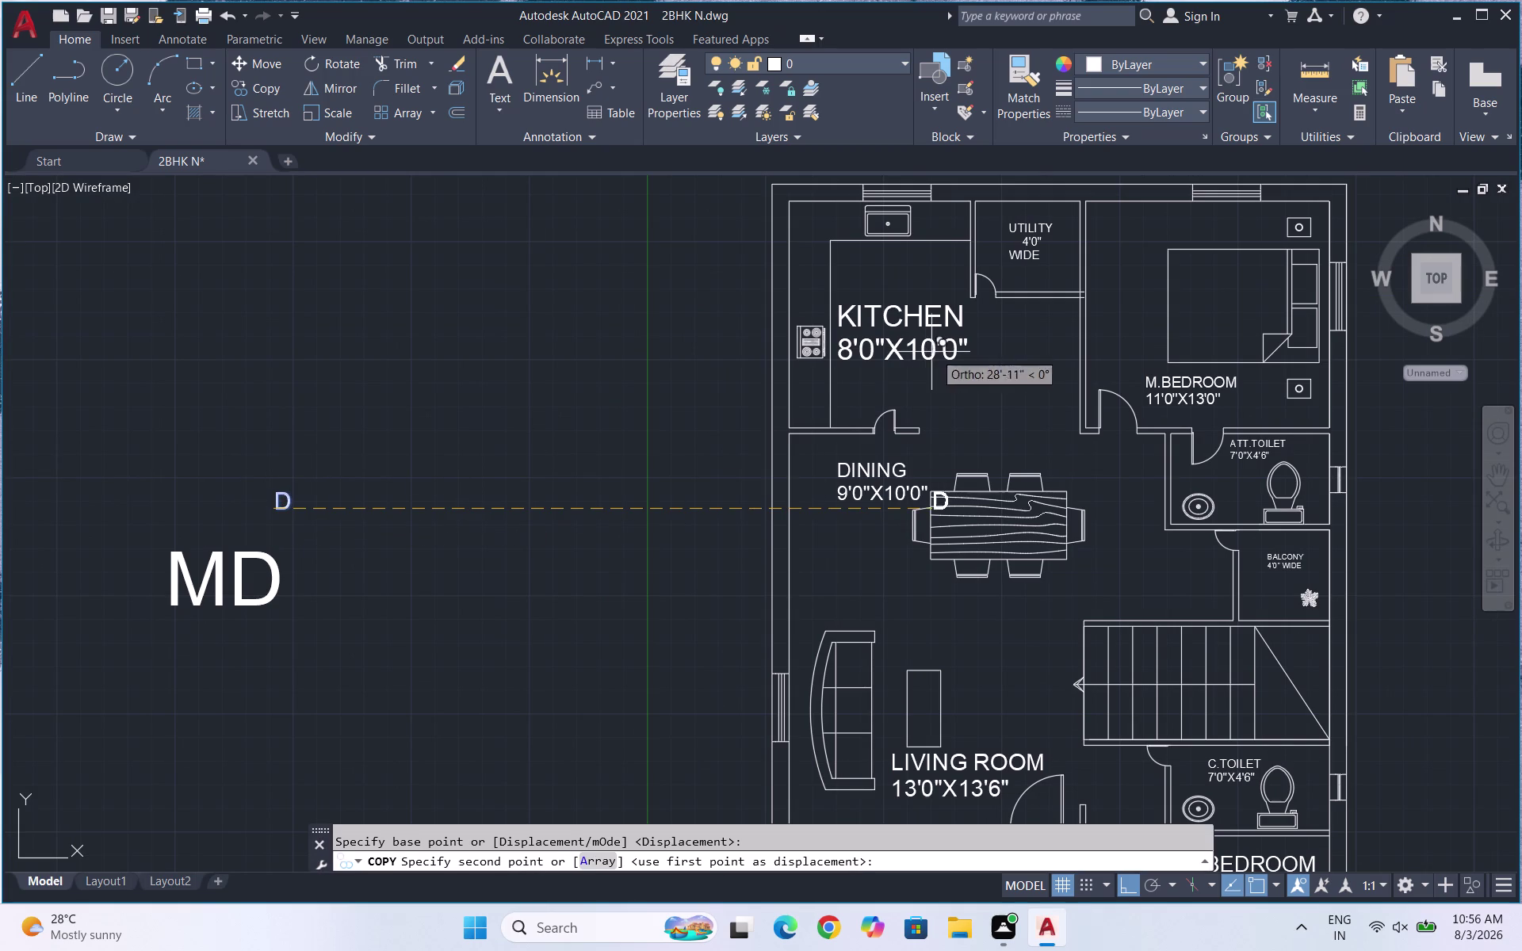
key(F8)
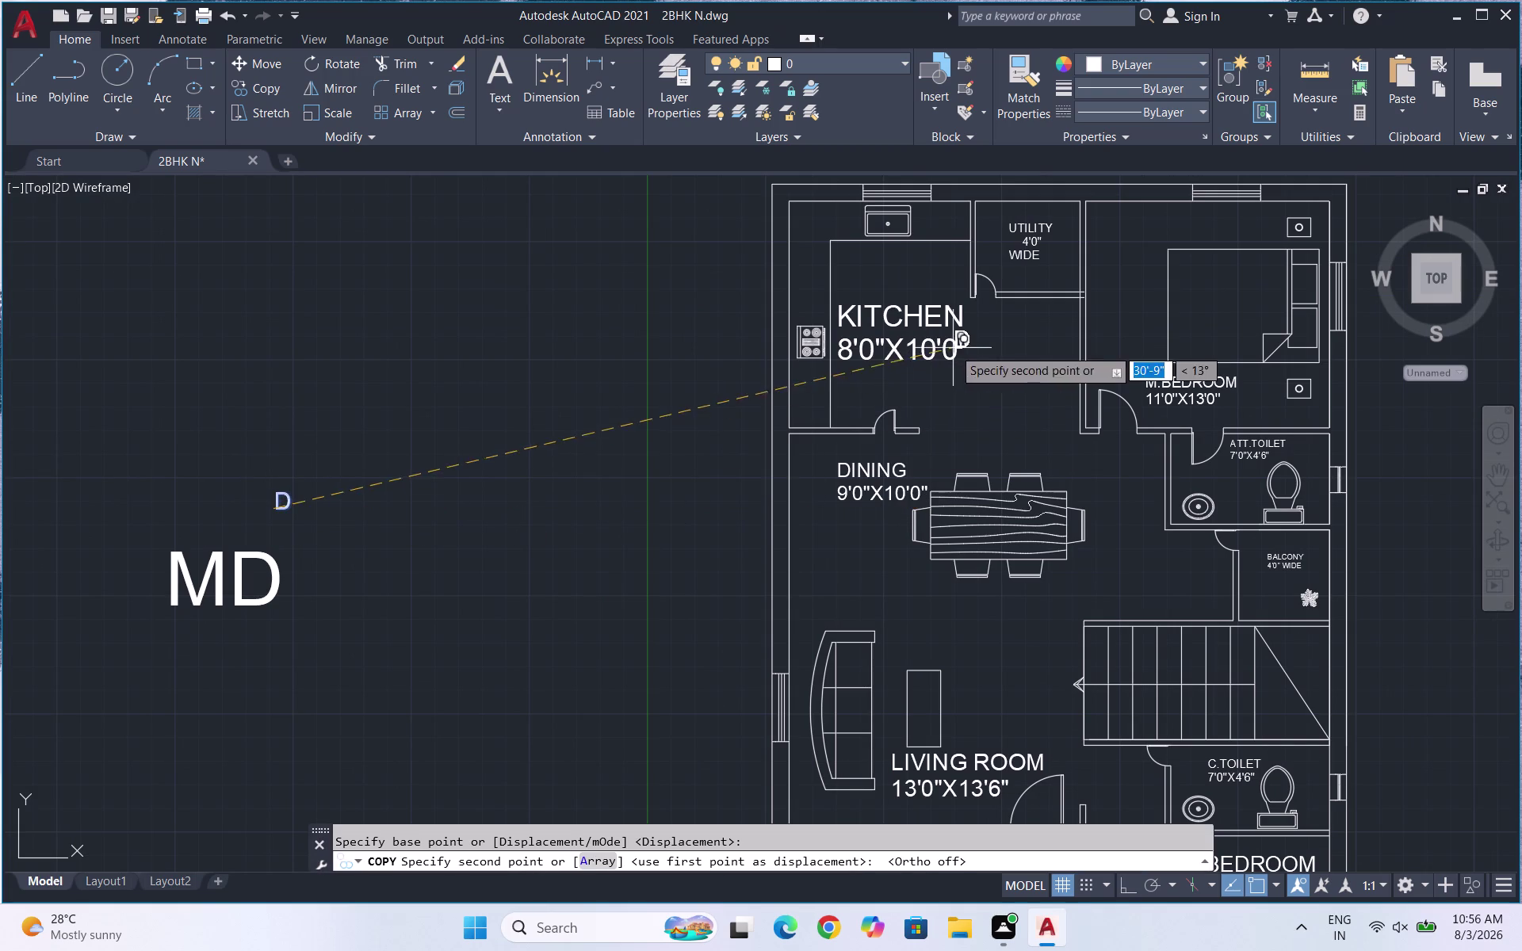
scroll(up, 3)
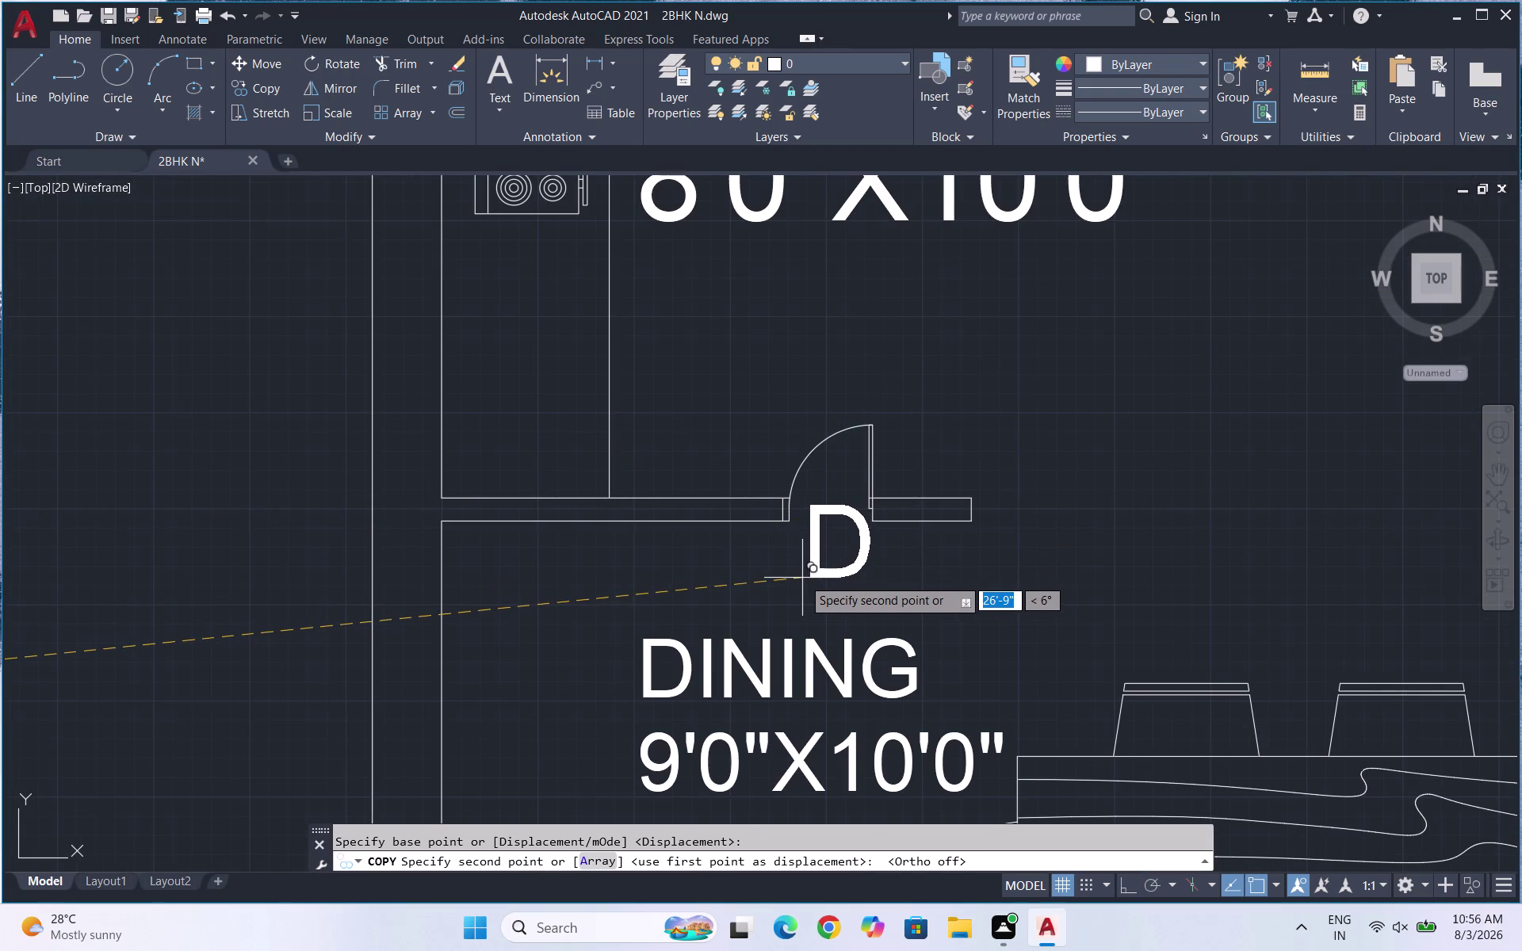
click(802, 578)
scroll(down, 3)
scroll(down, 3)
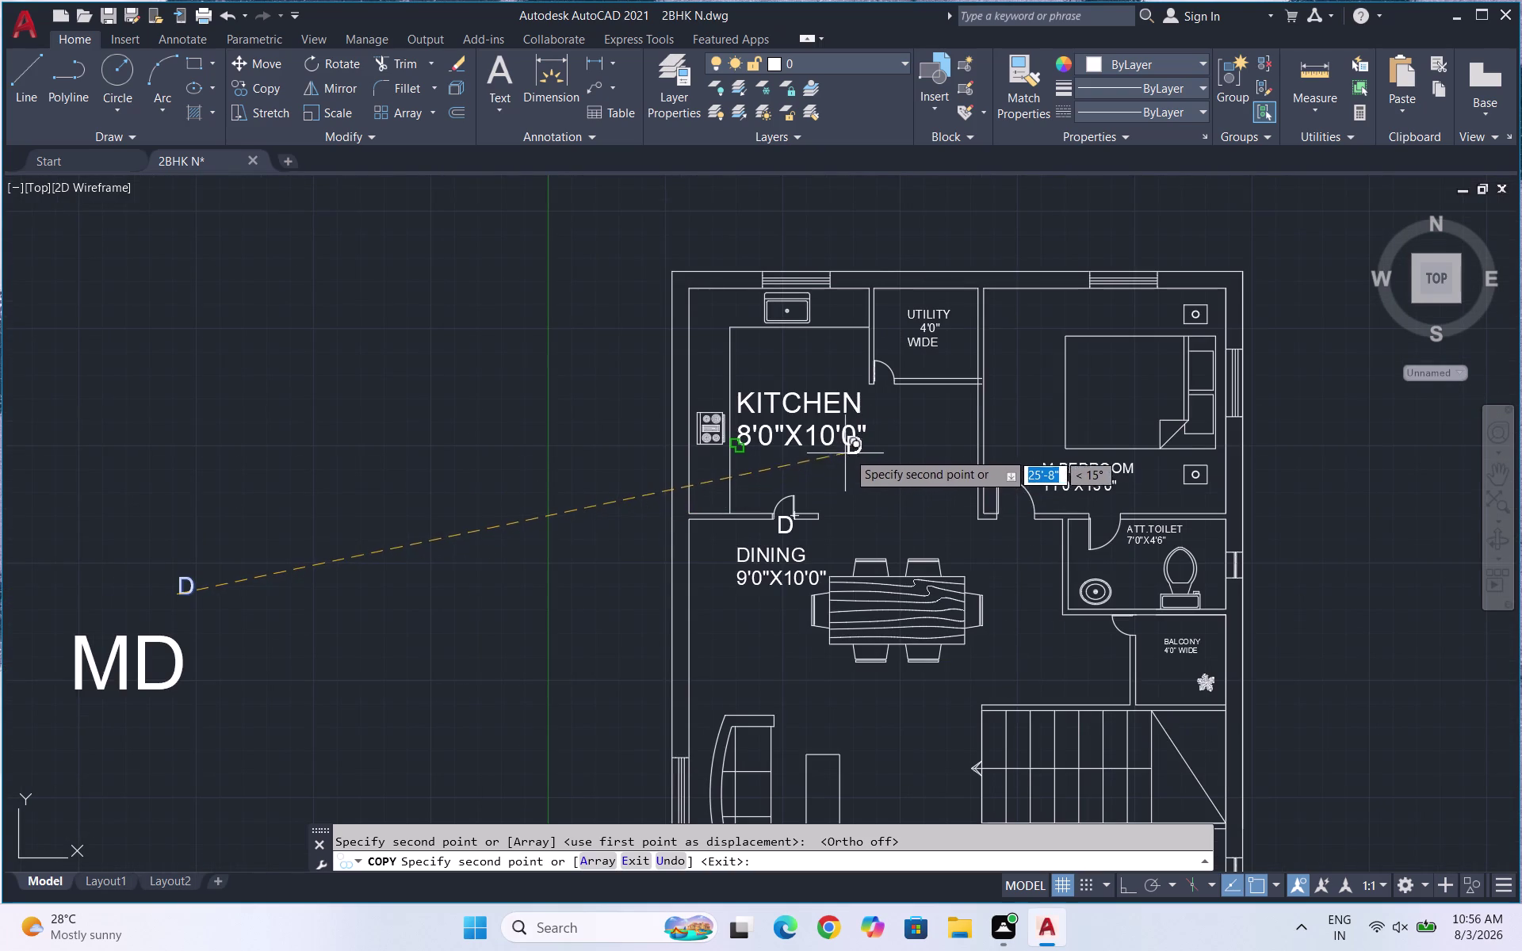
scroll(down, 3)
scroll(up, 3)
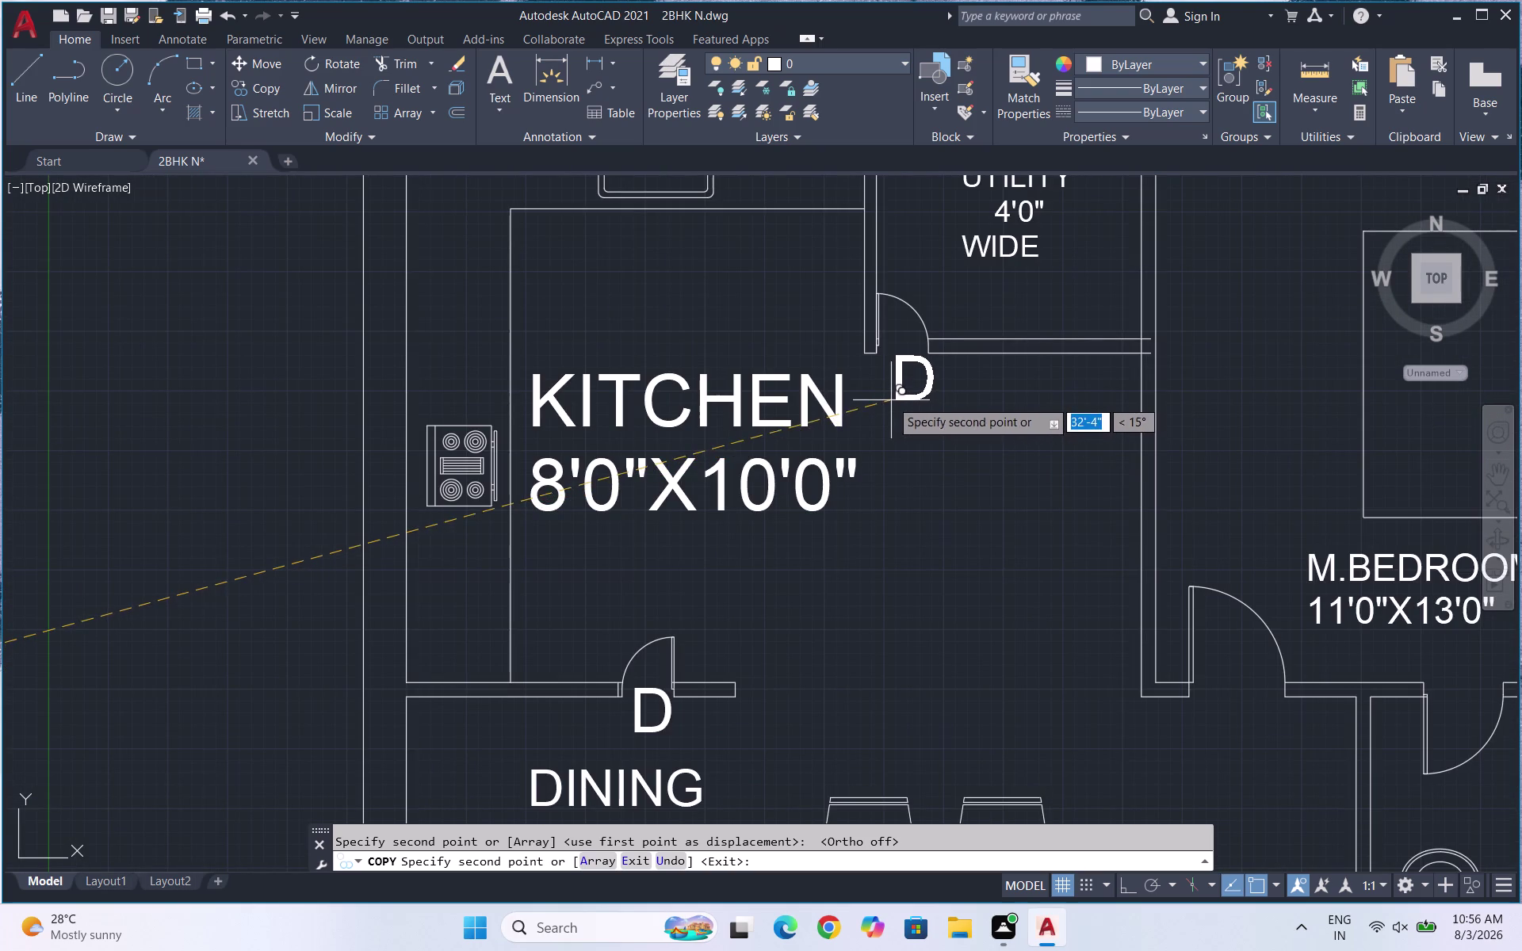
click(884, 396)
scroll(down, 3)
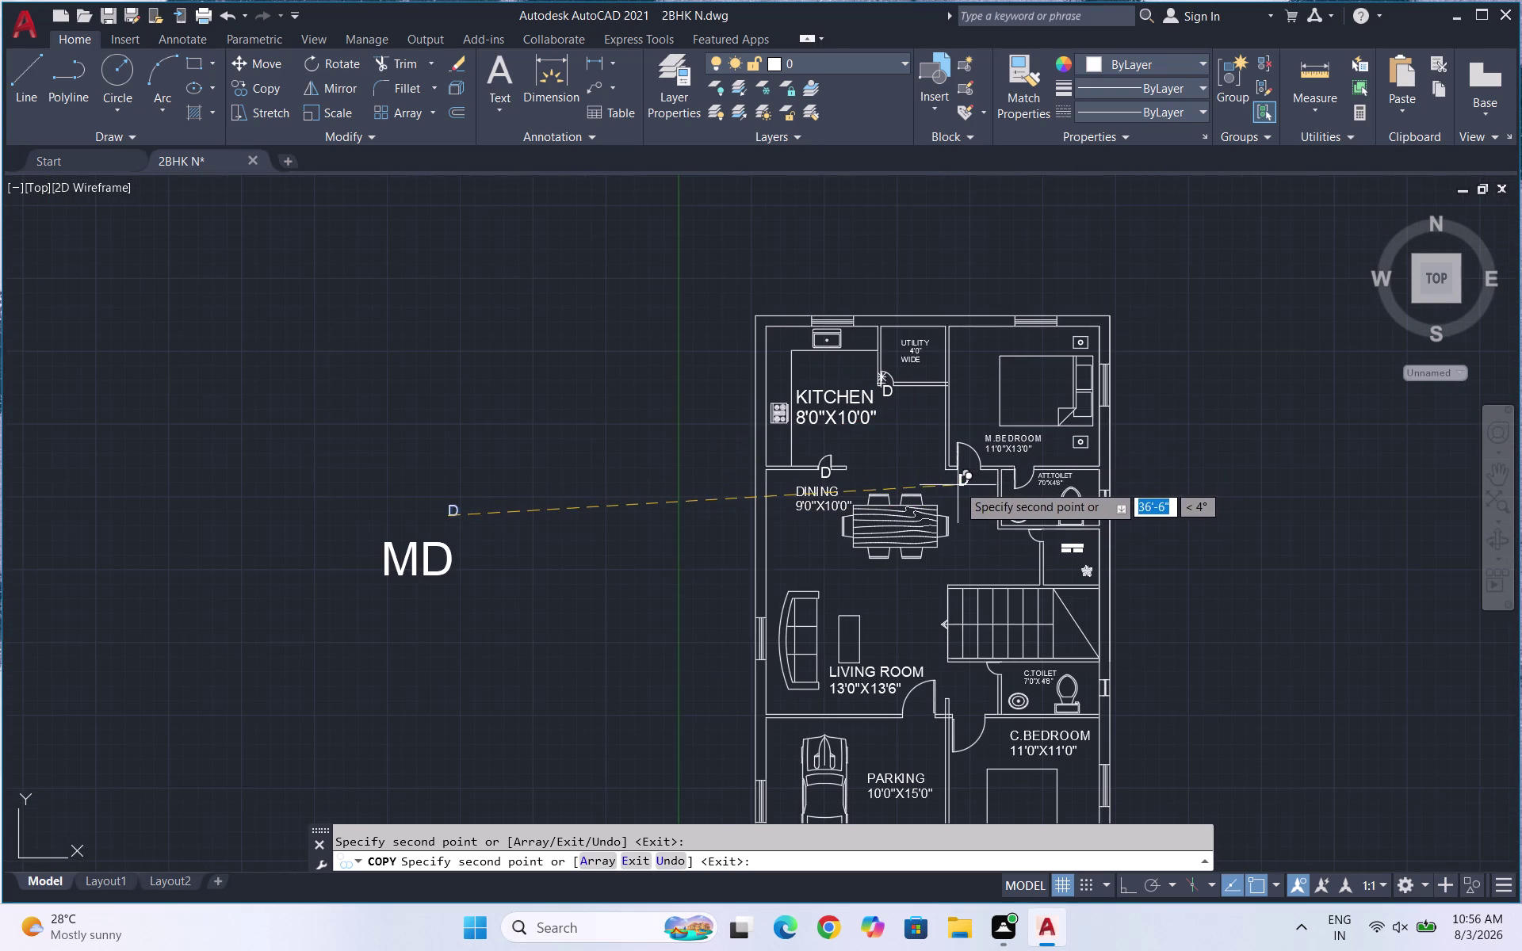
click(962, 477)
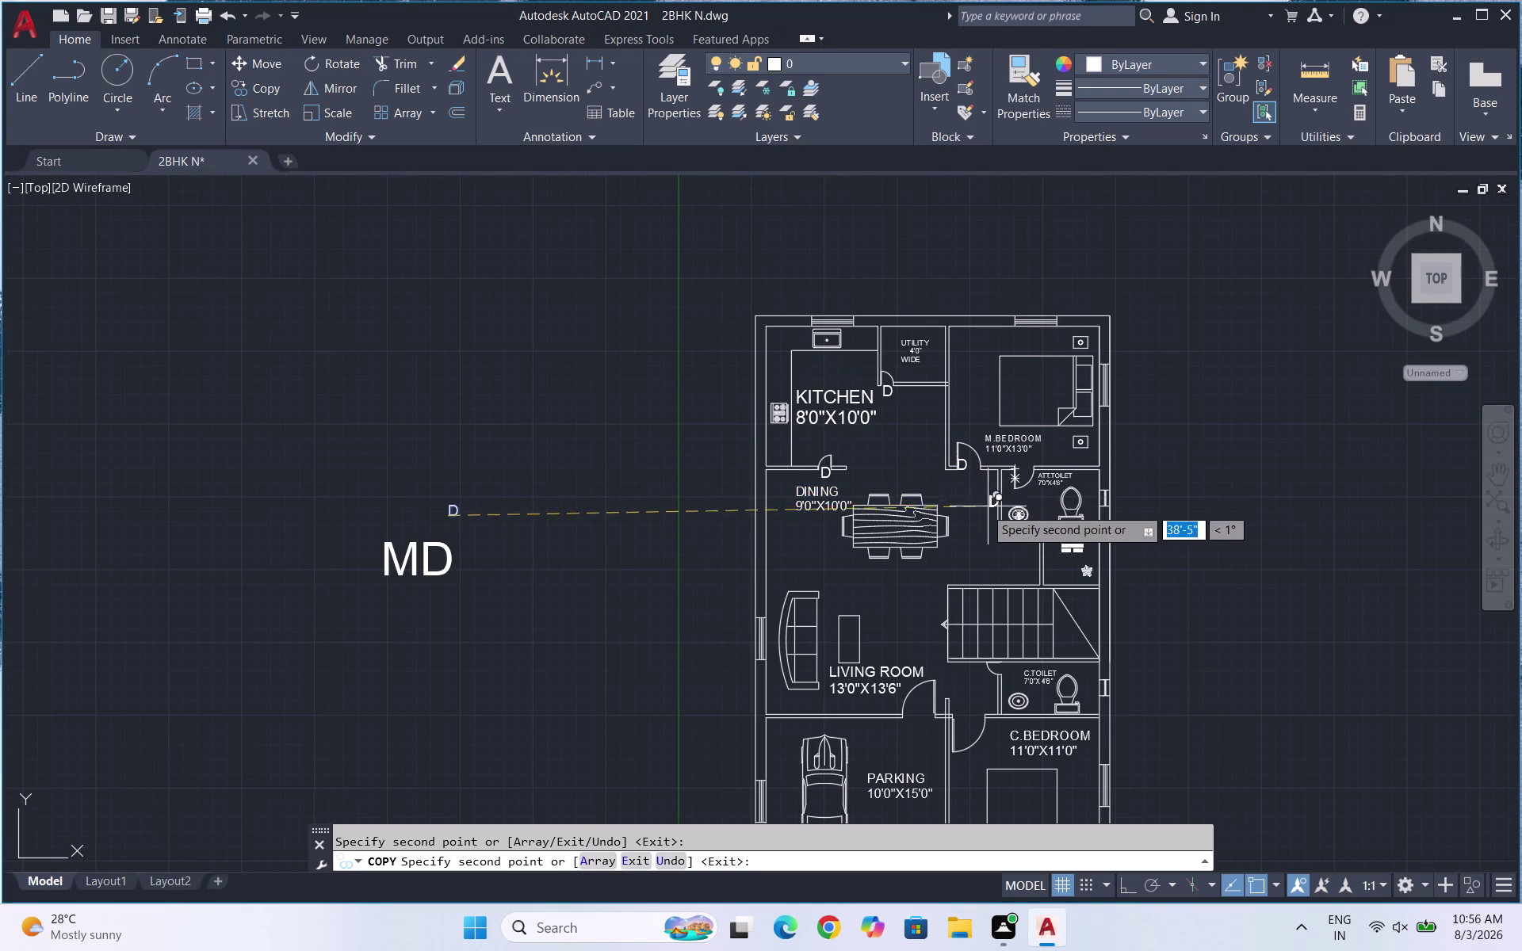
scroll(up, 3)
Undo a misplaced copy, then place D tags at the utility, attached toilet and balcony doors.
key(ctrl+z)
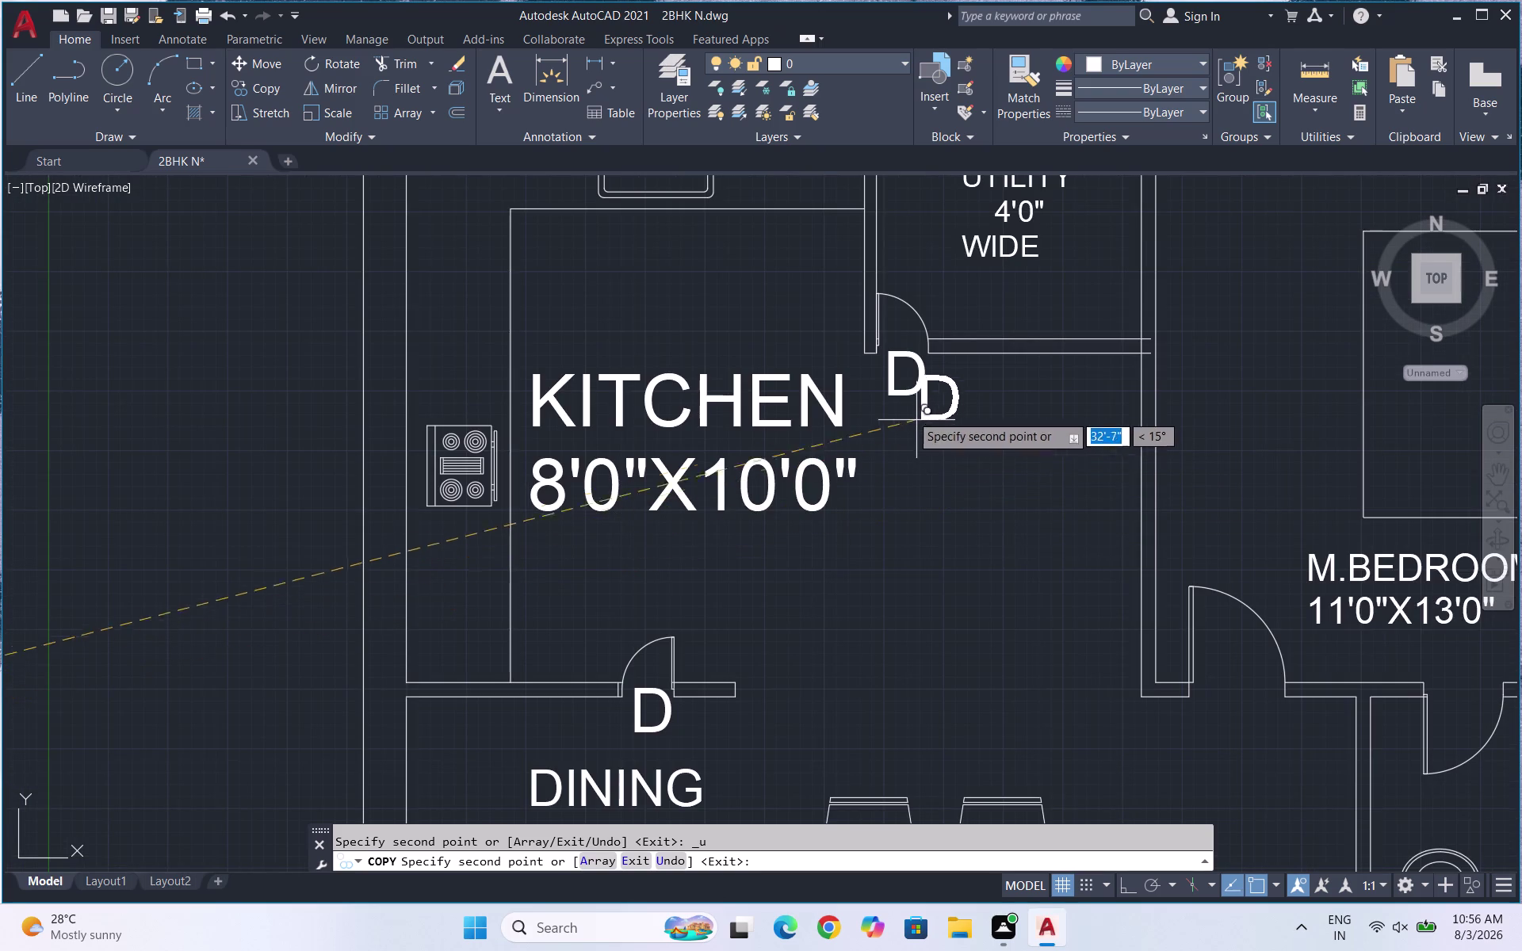
scroll(down, 3)
scroll(down, 3)
scroll(up, 3)
scroll(up, 3)
click(1091, 538)
scroll(down, 3)
scroll(down, 3)
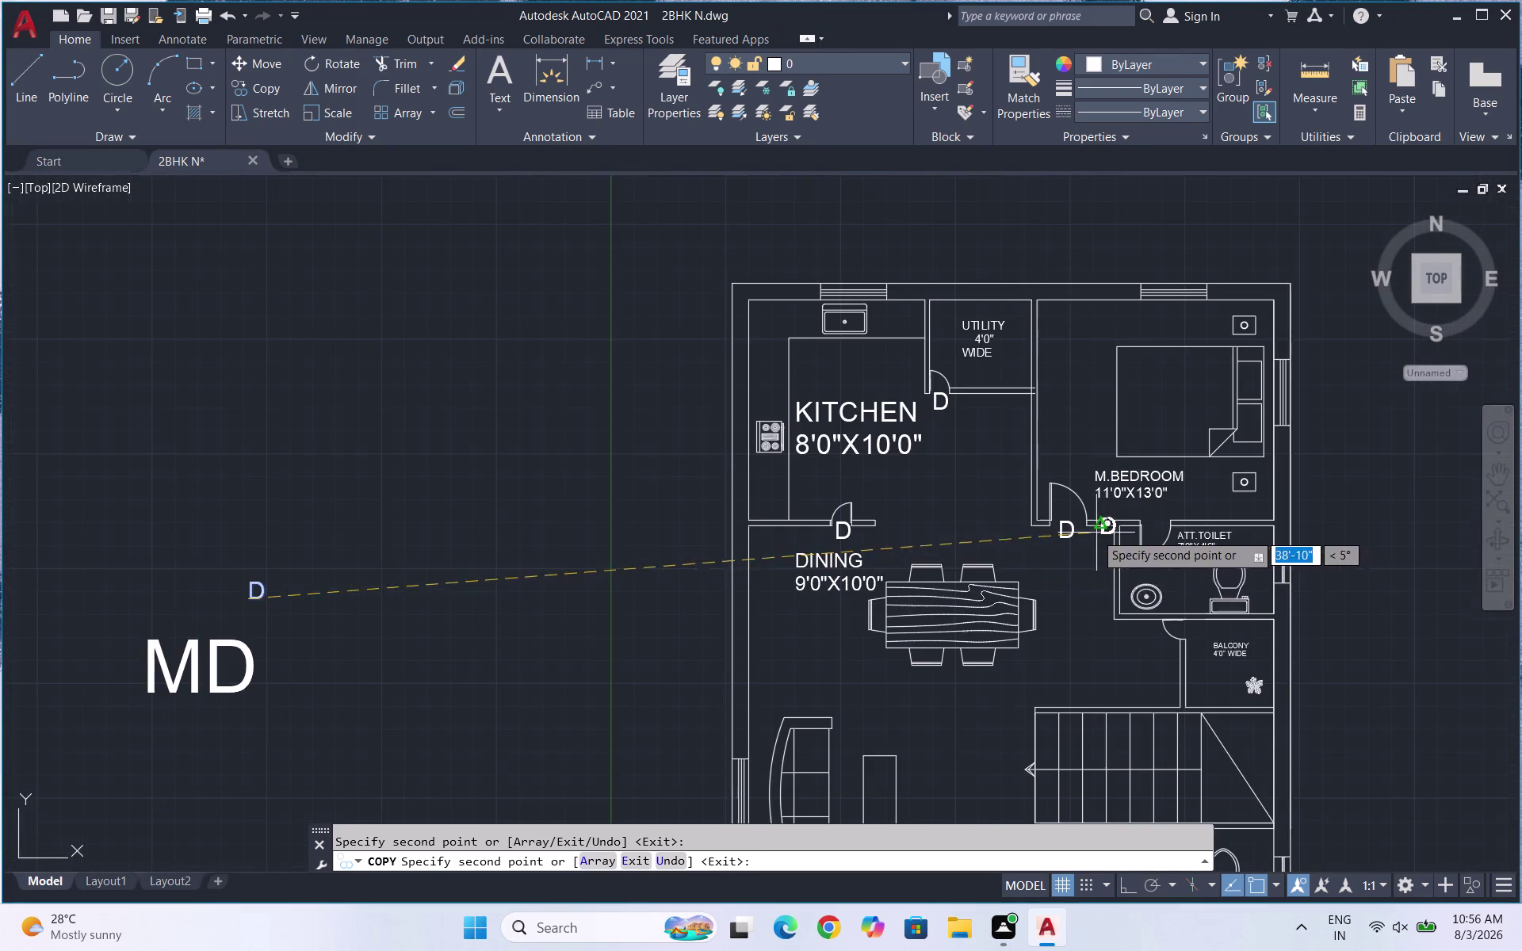
scroll(up, 3)
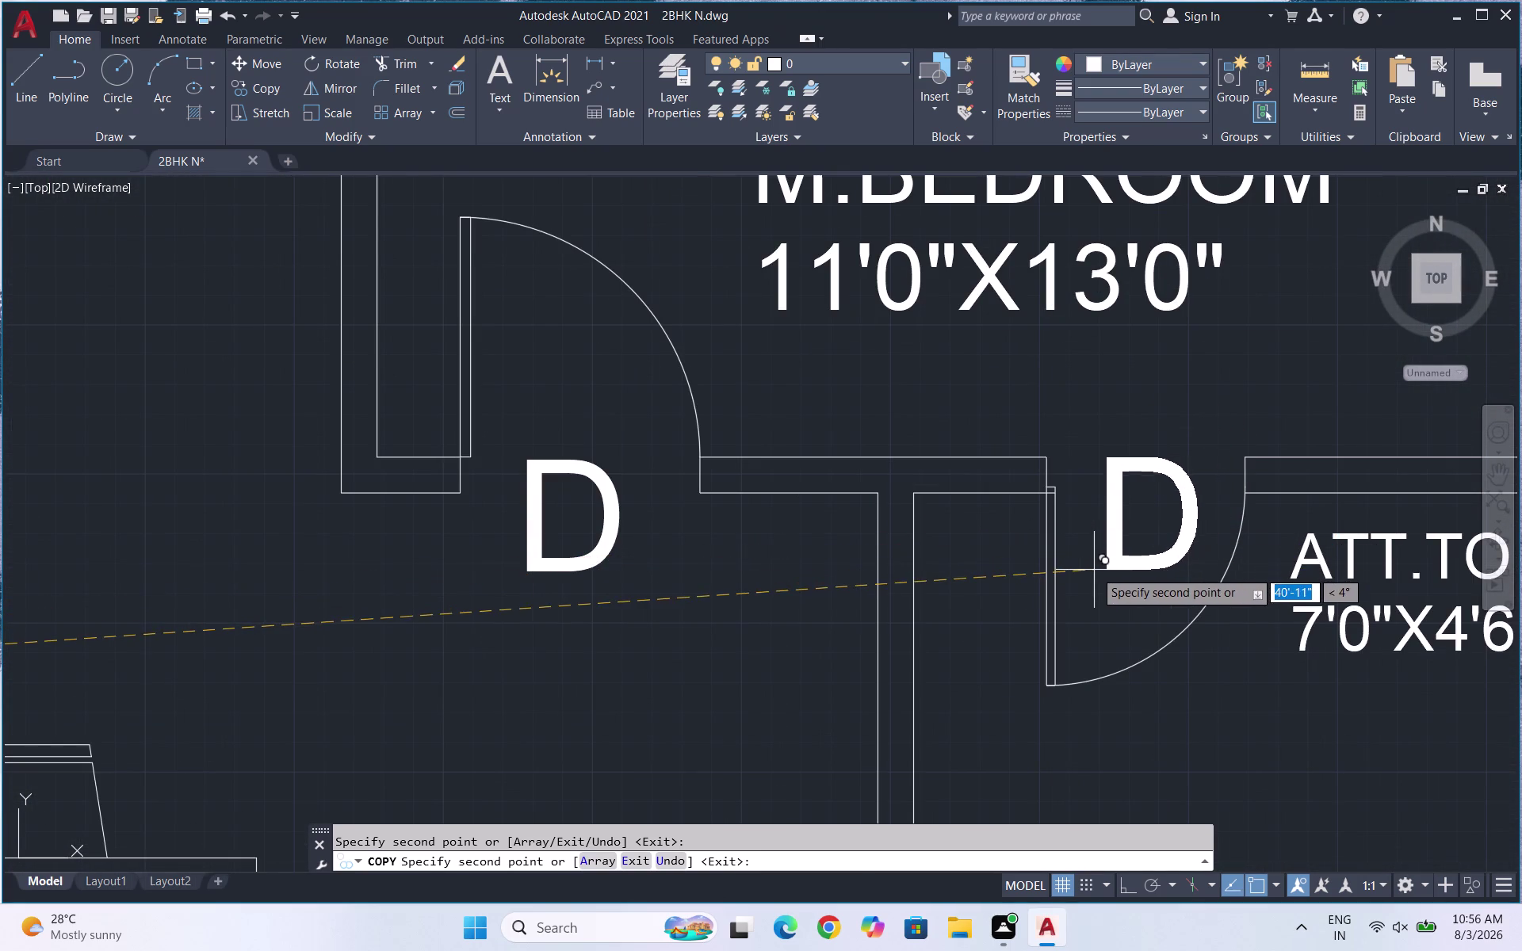
click(1094, 570)
scroll(down, 3)
scroll(down, 3)
scroll(up, 3)
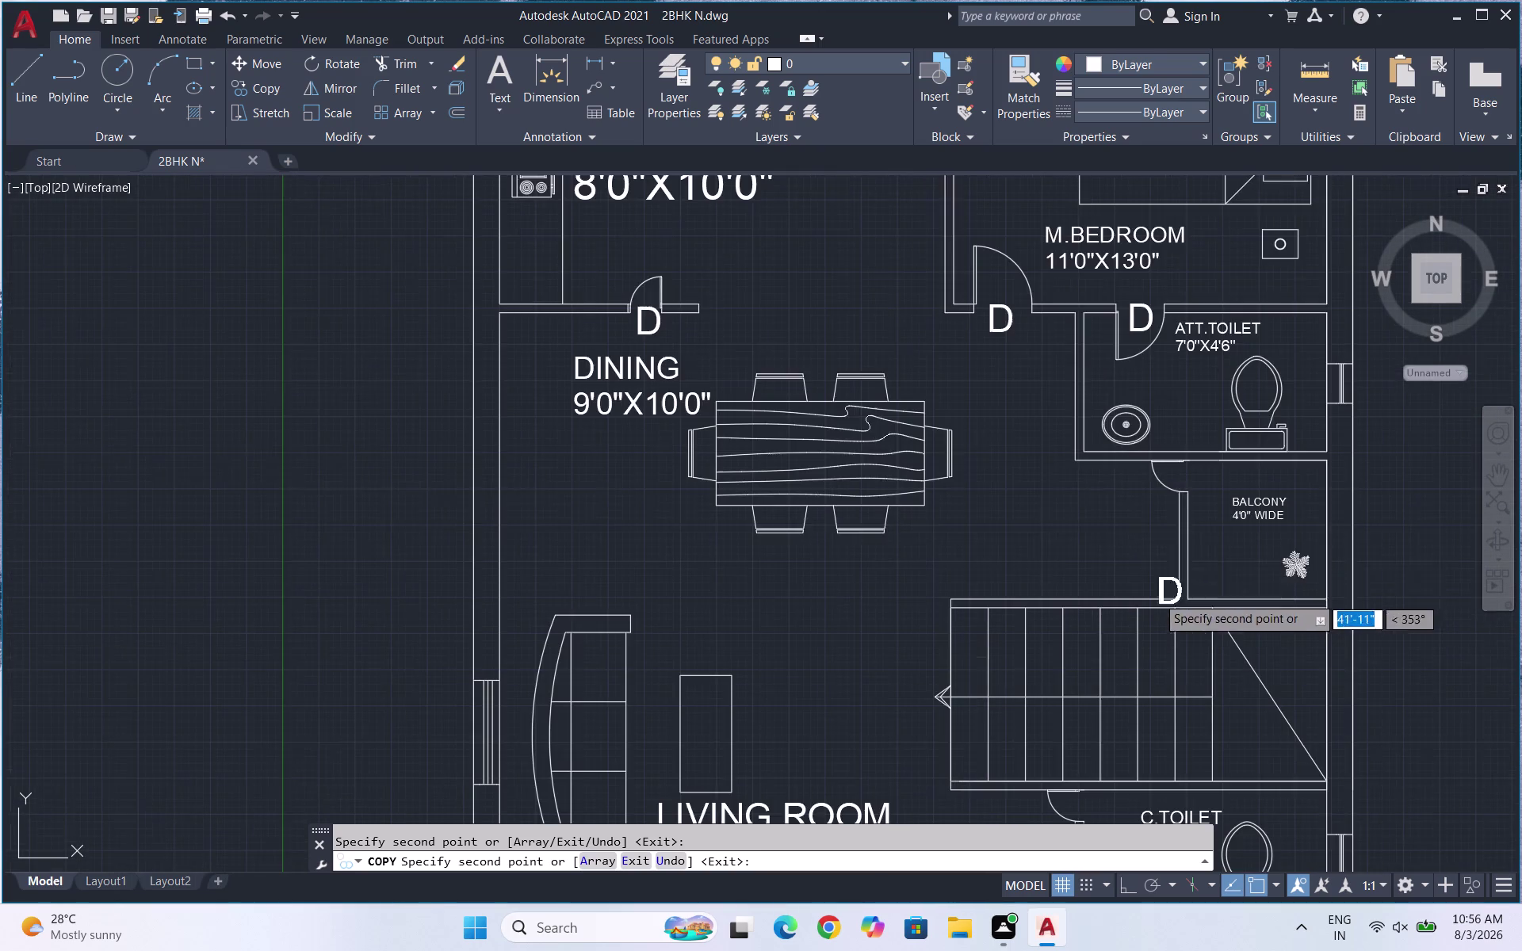
scroll(up, 3)
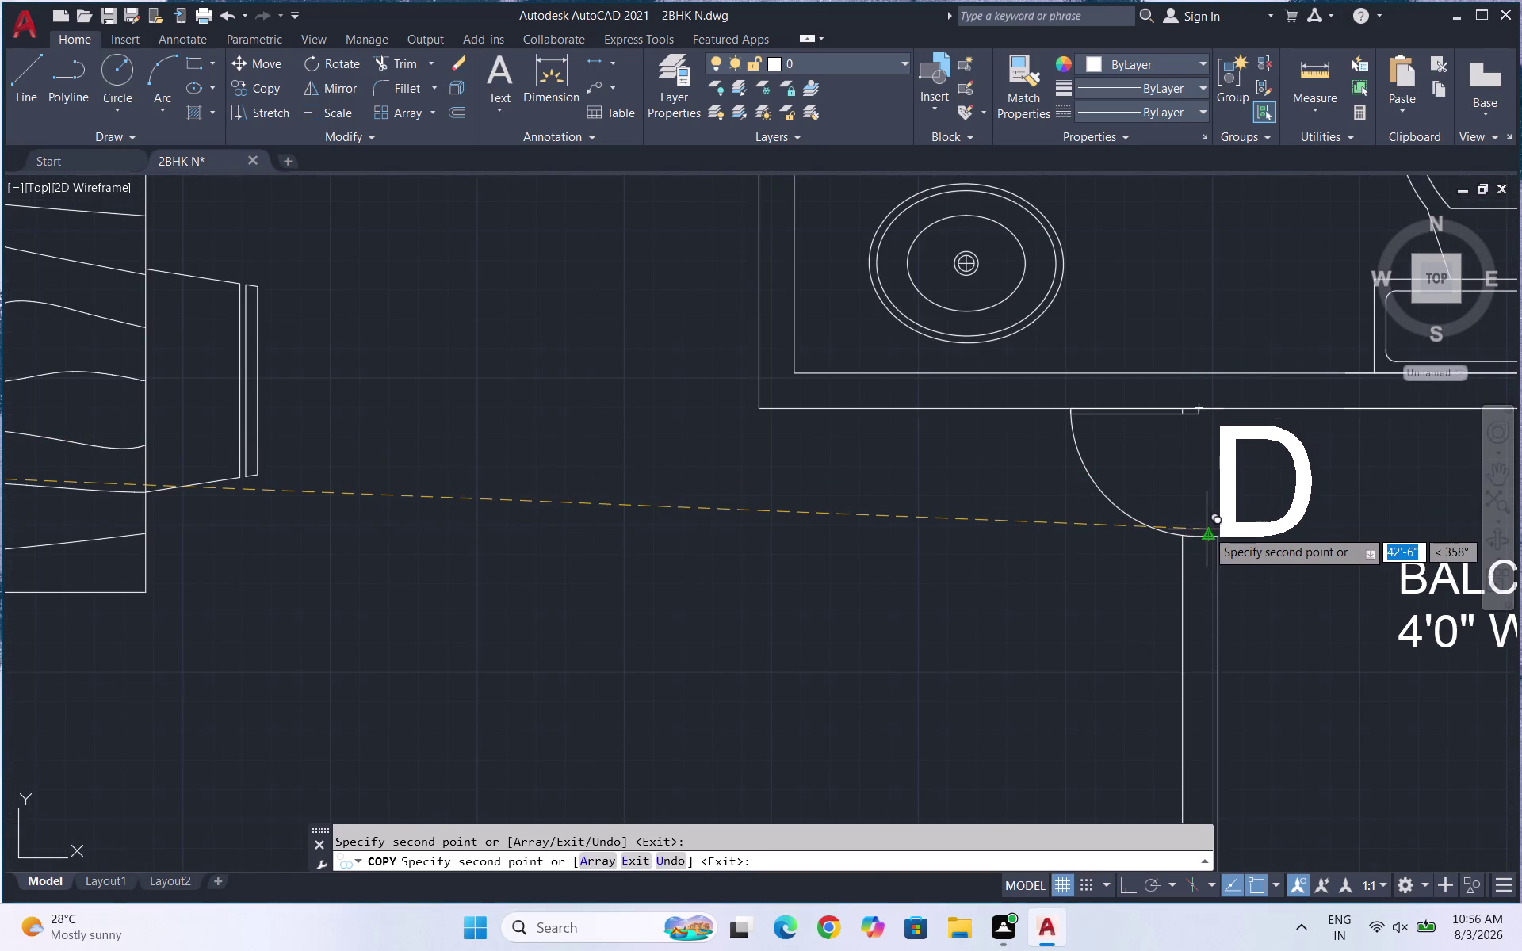
click(1214, 528)
scroll(down, 3)
scroll(down, 3)
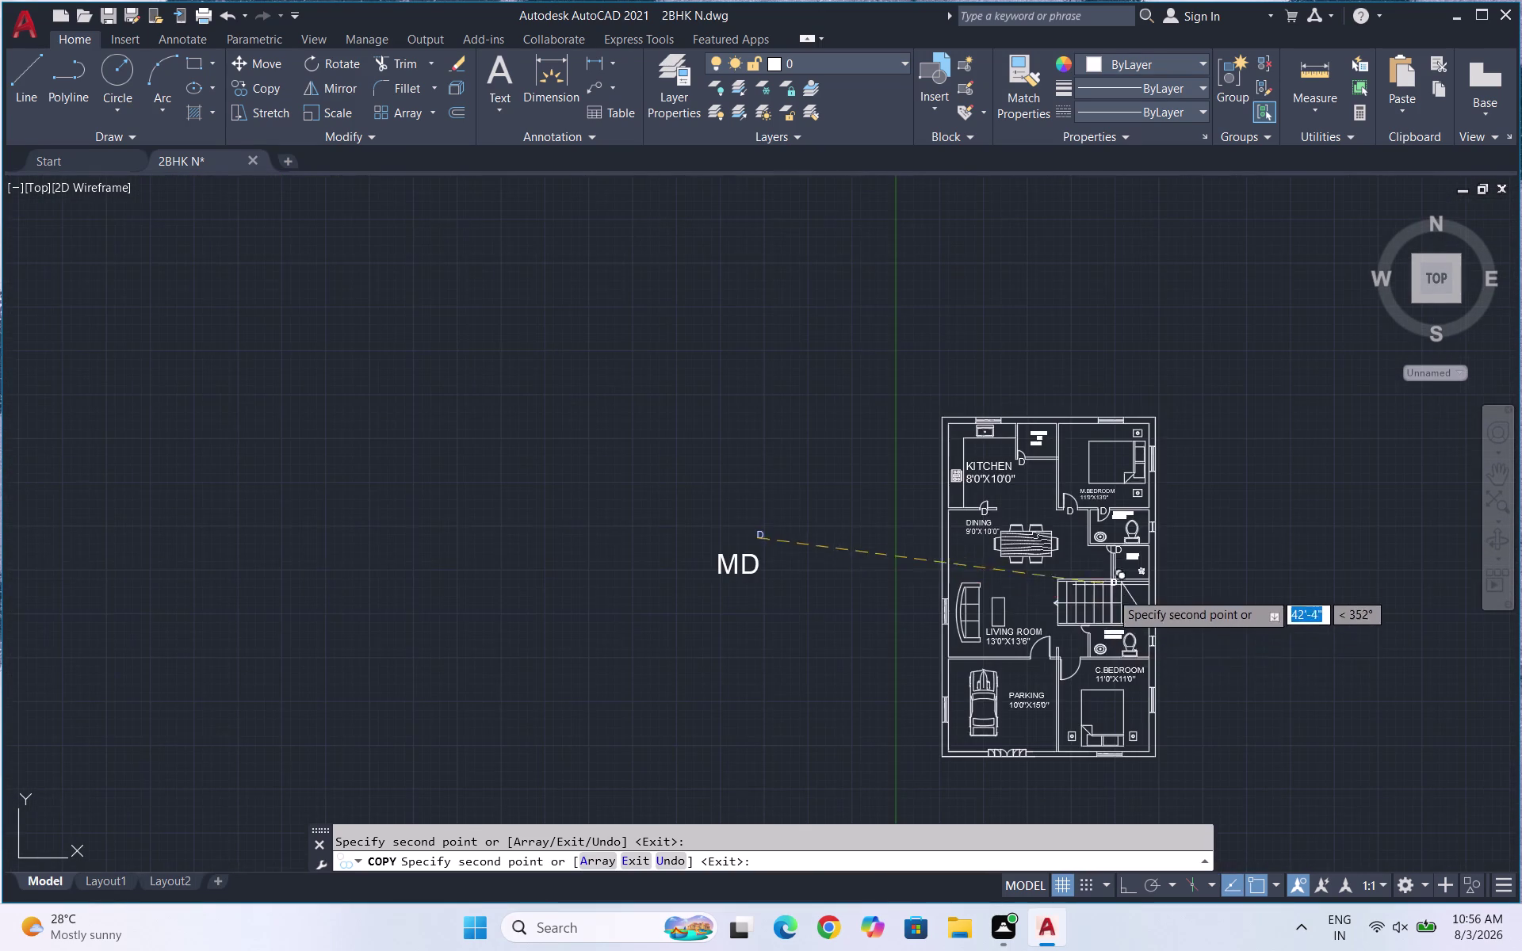
scroll(up, 3)
Place one more D door tag copy and end the copy command.
click(1041, 661)
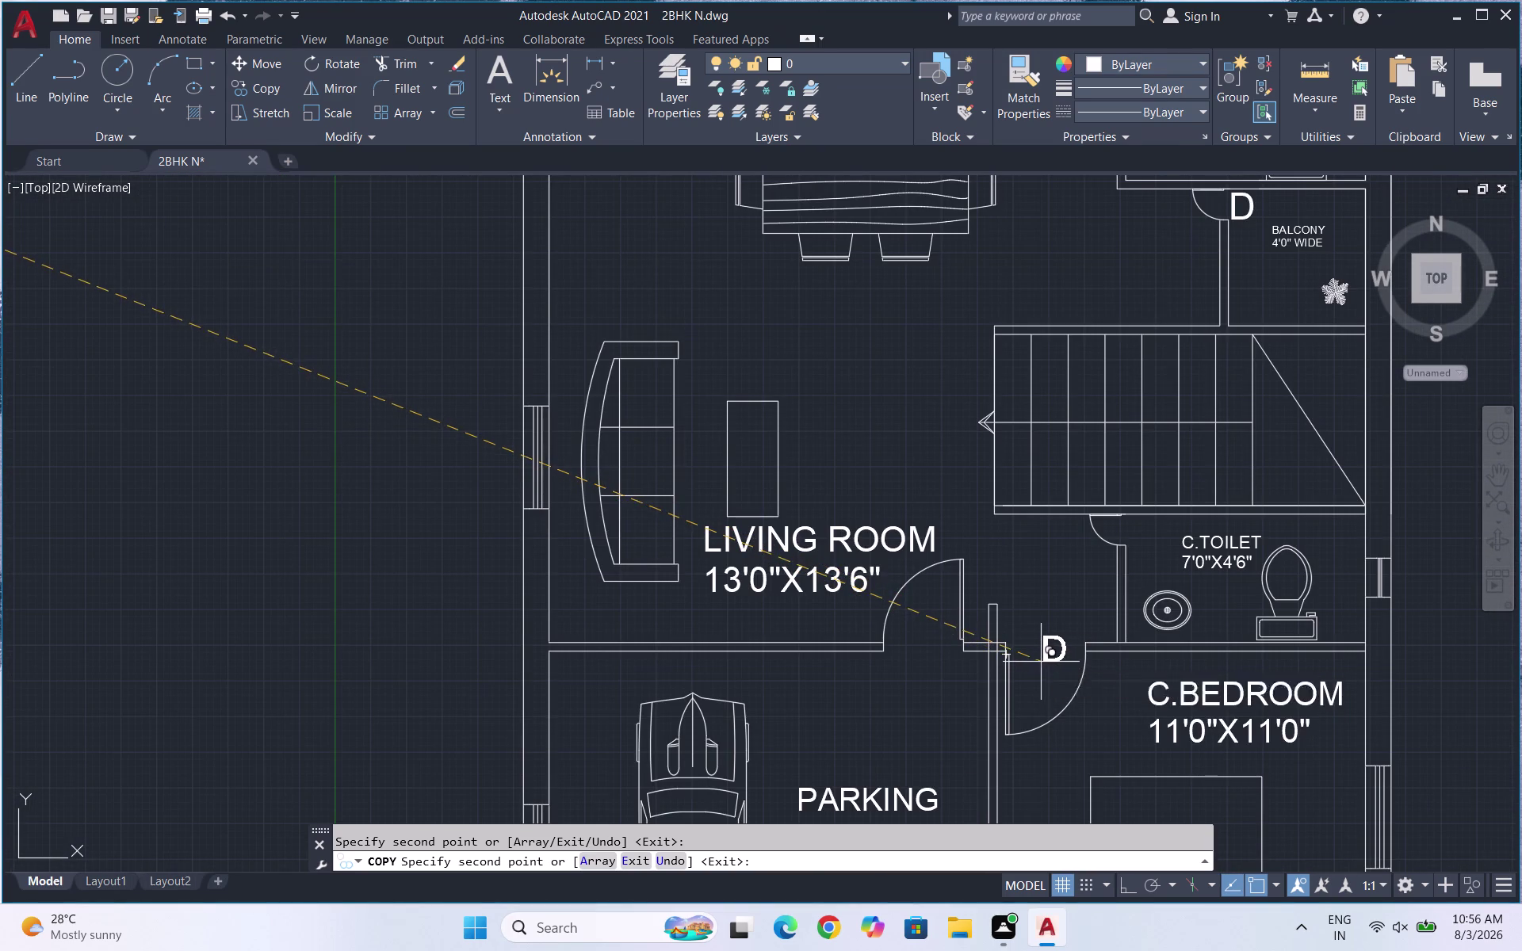
scroll(up, 3)
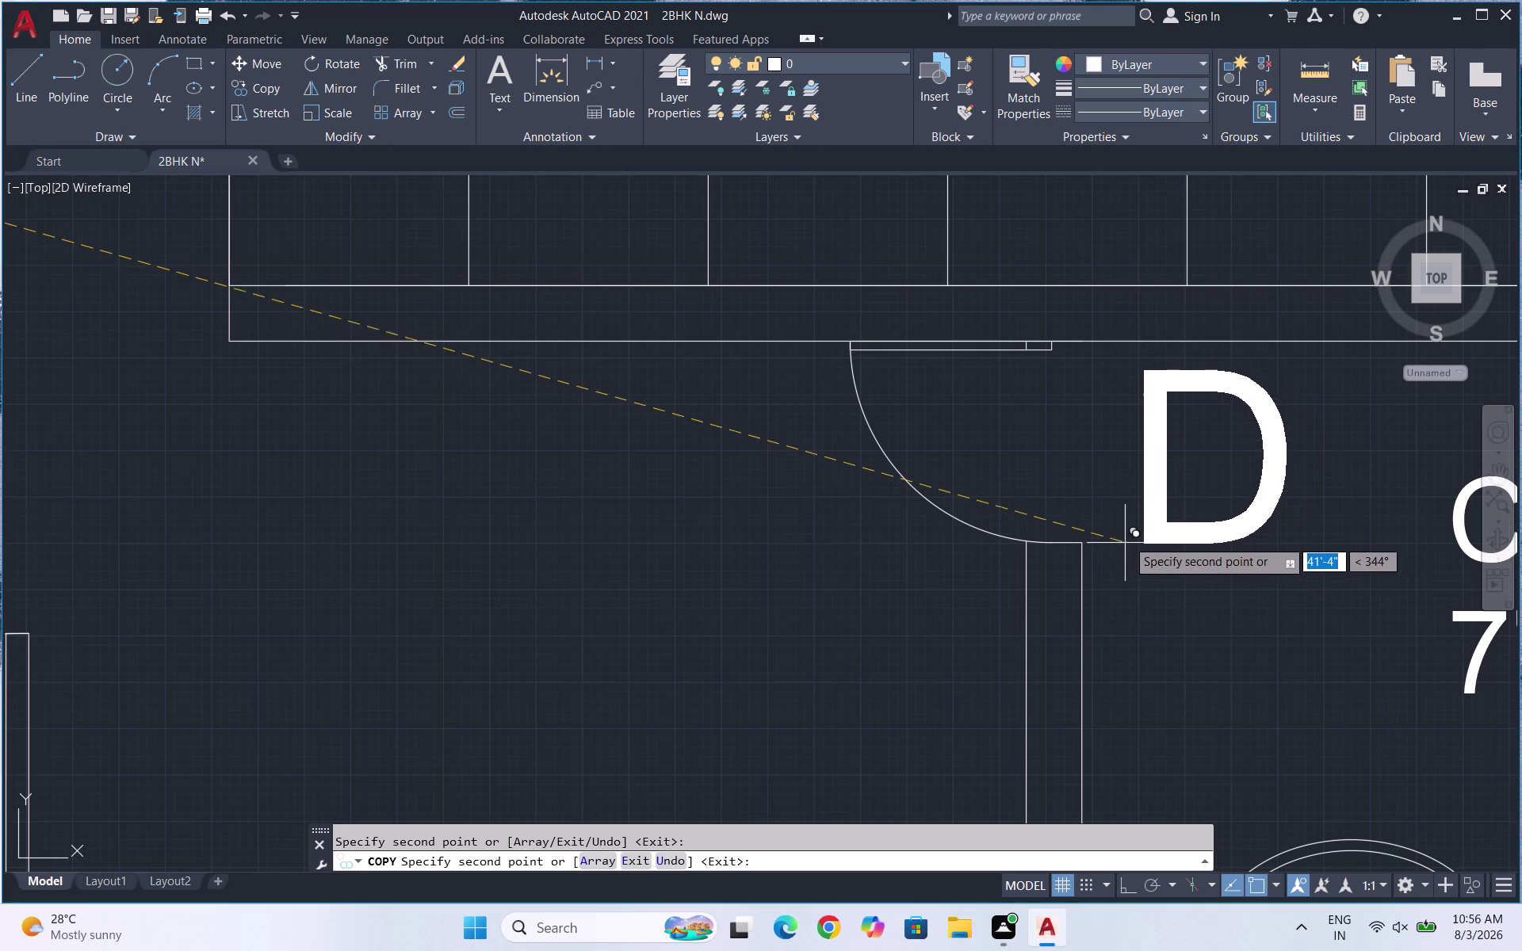
click(1127, 538)
scroll(down, 3)
scroll(down, 3)
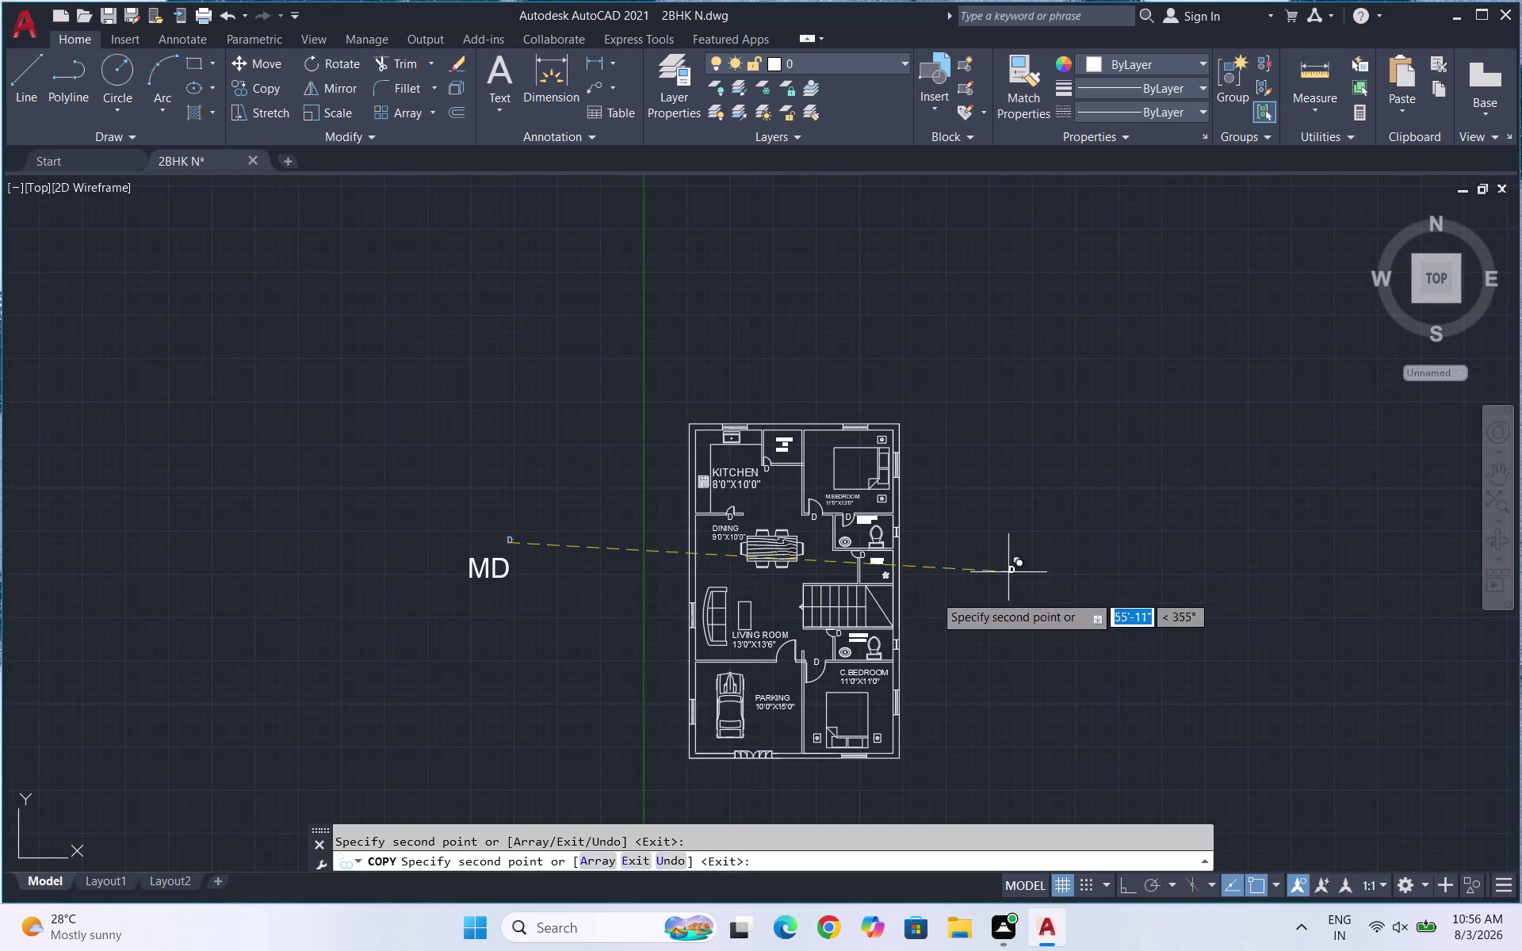
key(Escape)
drag(535, 600, 492, 581)
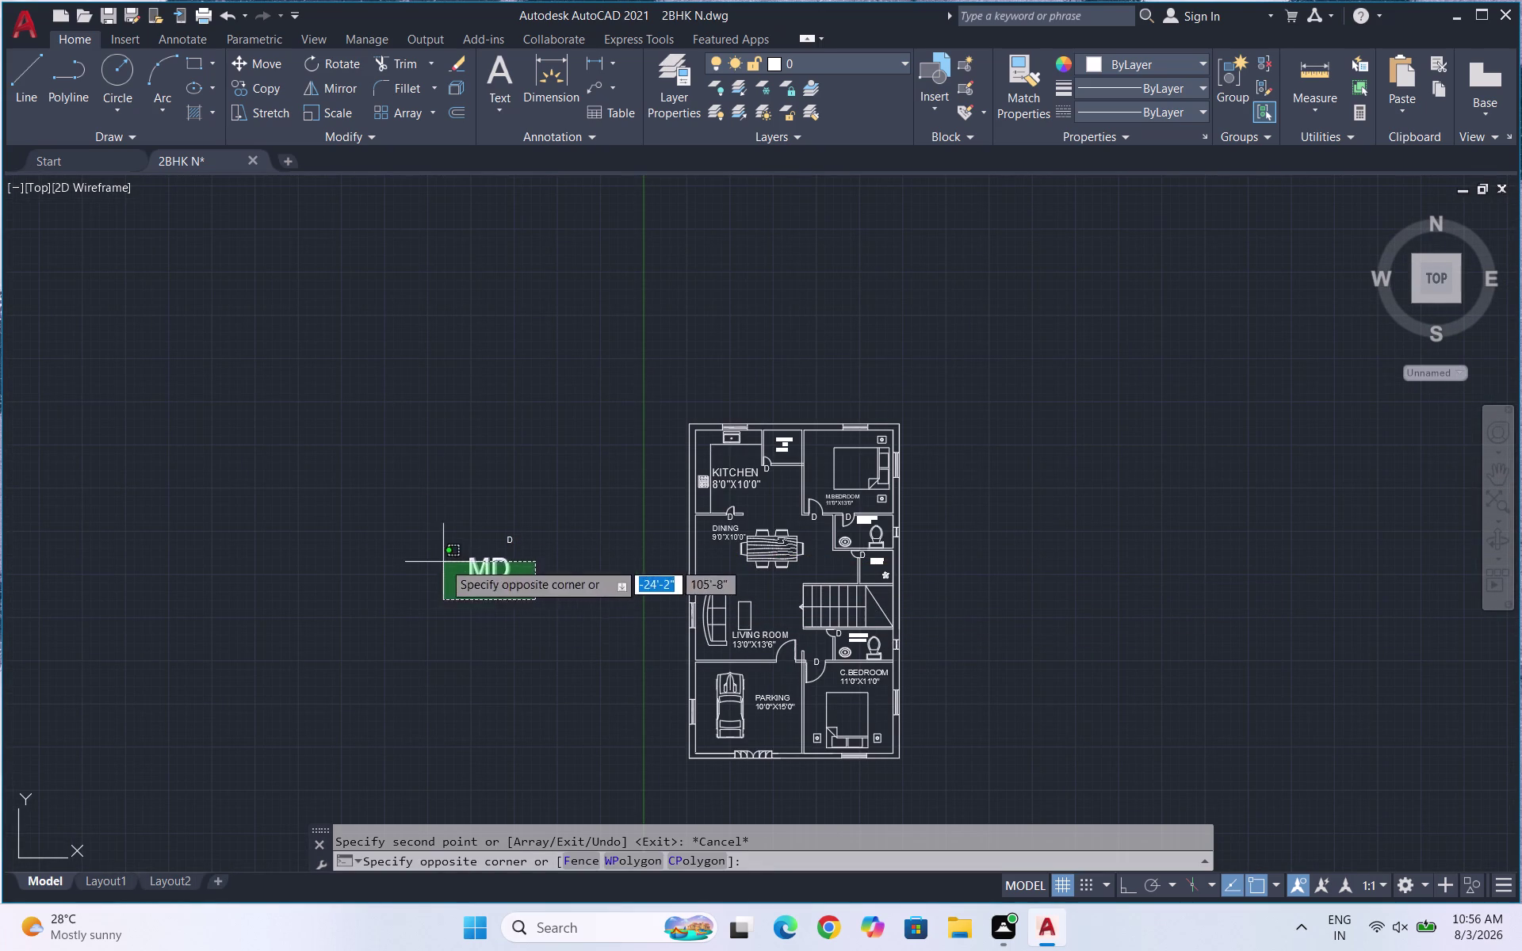
Scale the MD tag down to a smaller size.
click(444, 559)
text(SC)
key(Return)
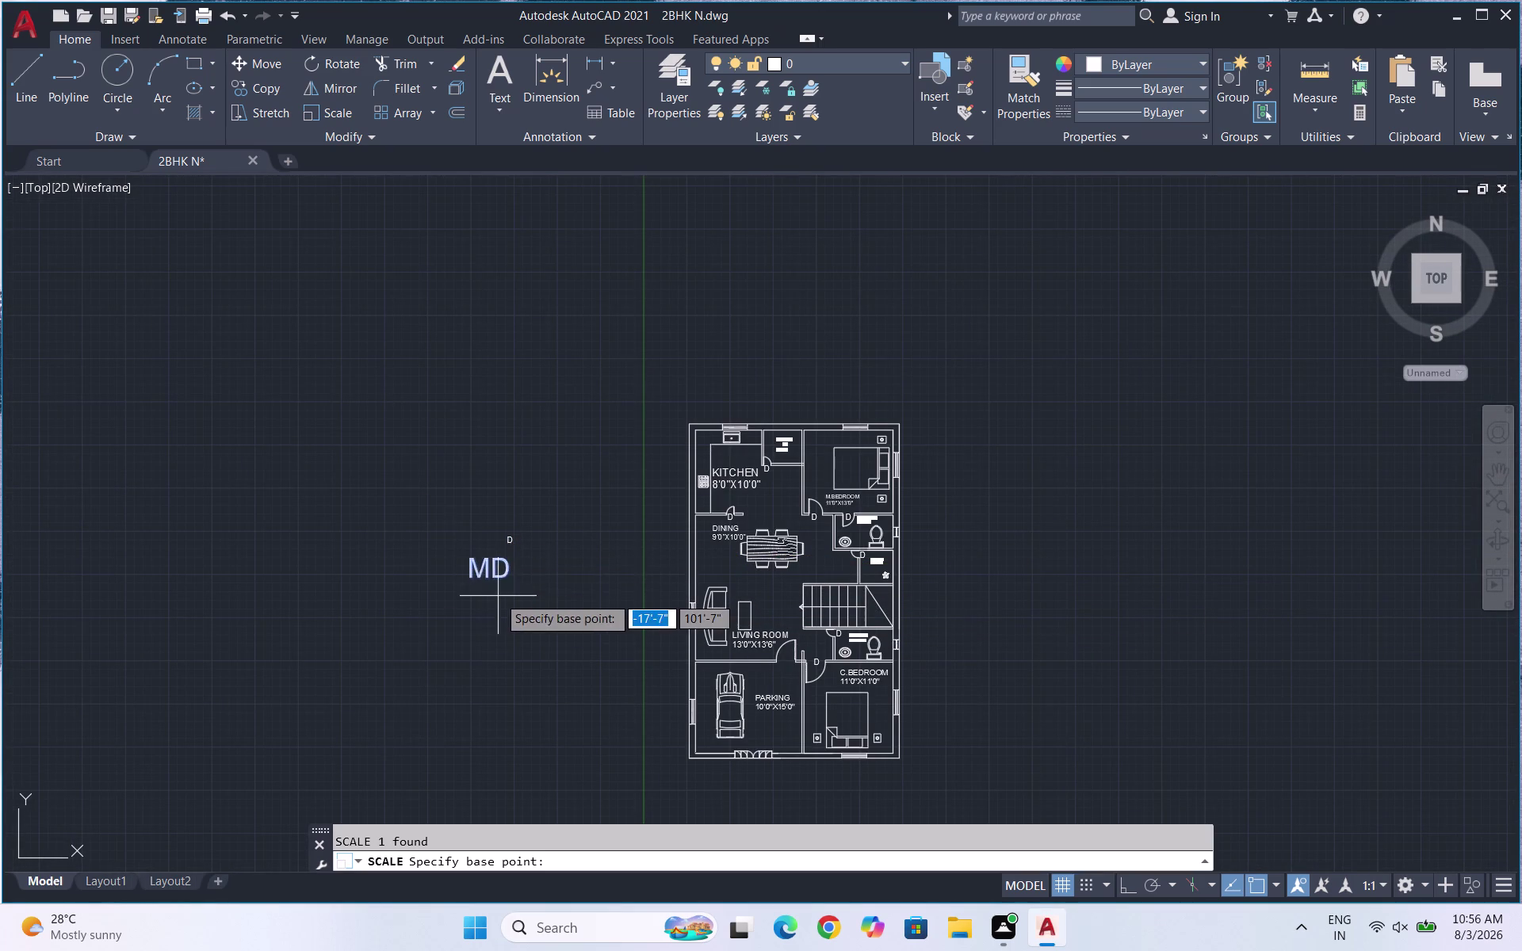
scroll(up, 3)
click(518, 507)
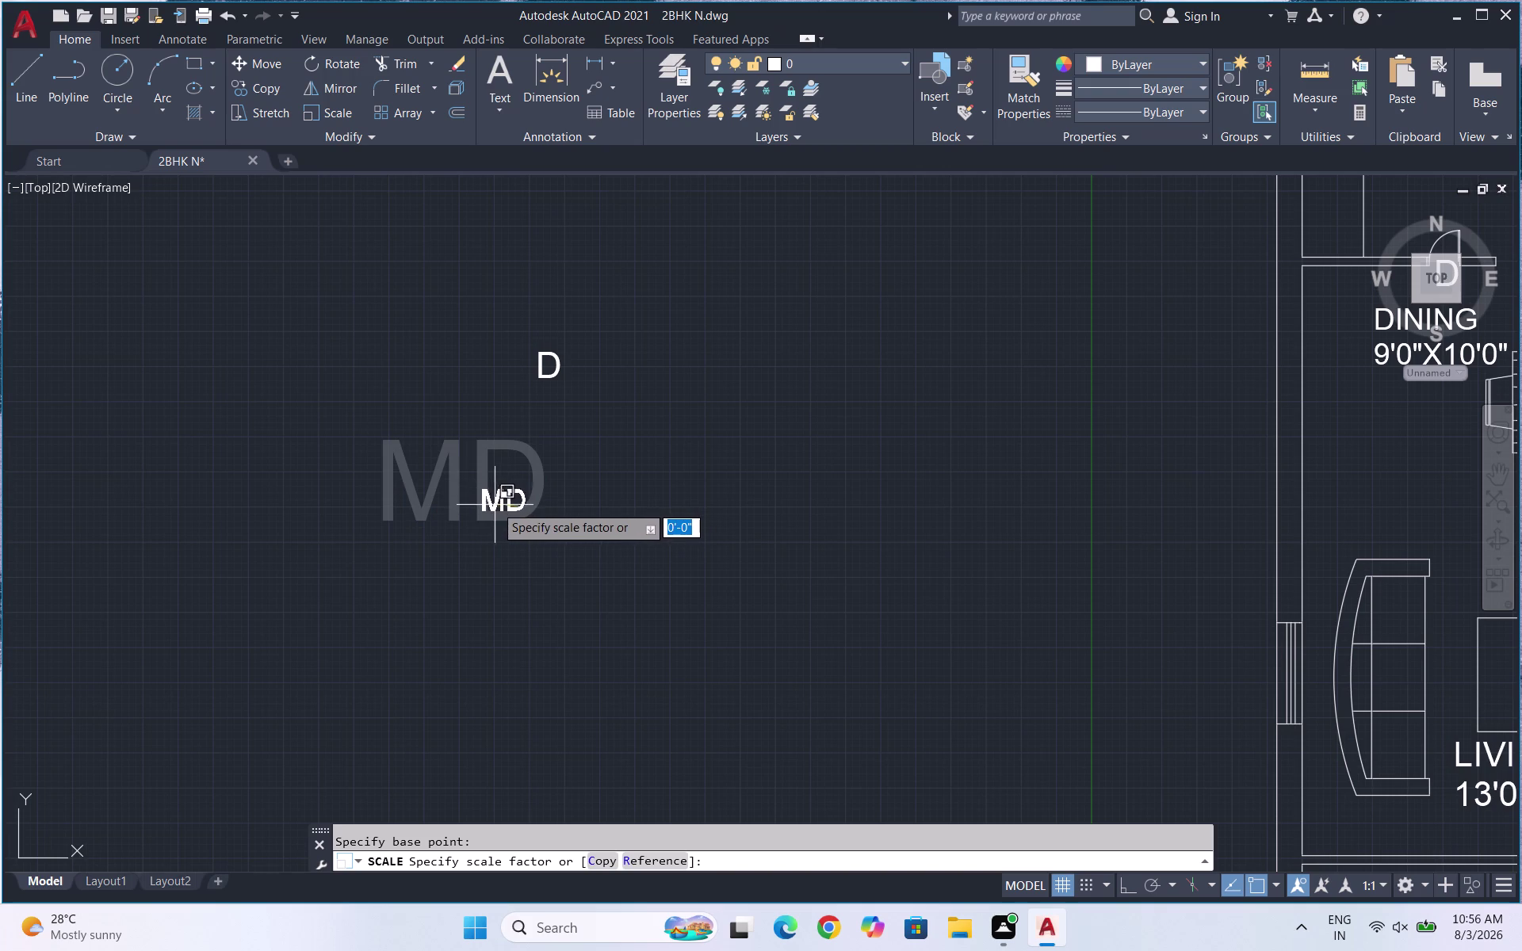
click(498, 508)
drag(528, 526, 455, 466)
drag(444, 459, 453, 463)
text(S)
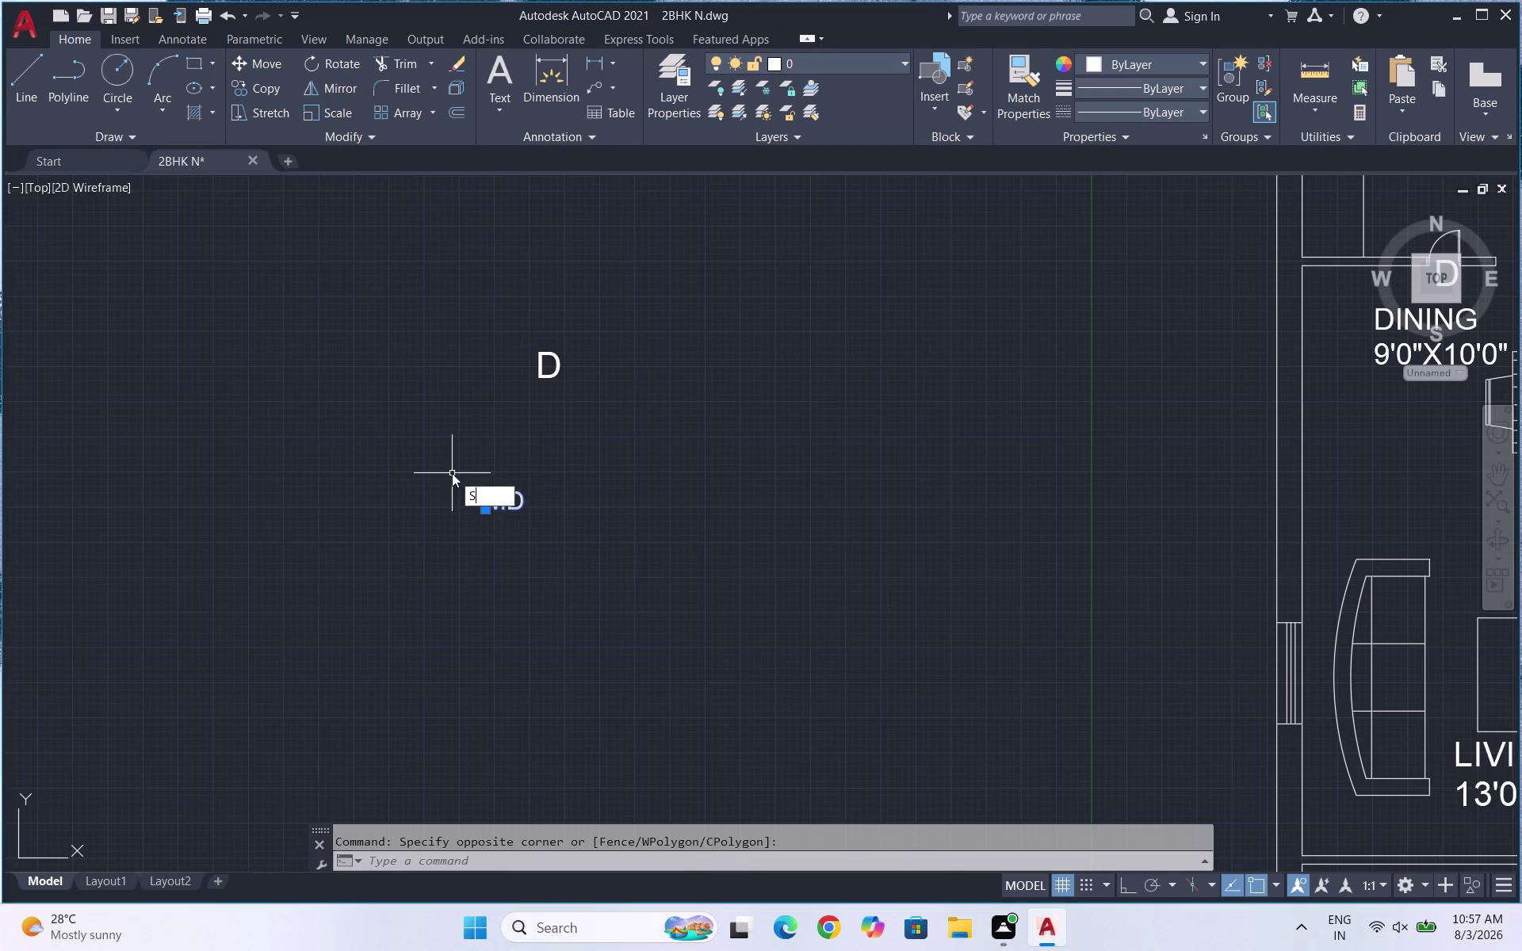
text(C)
key(Return)
key(Escape)
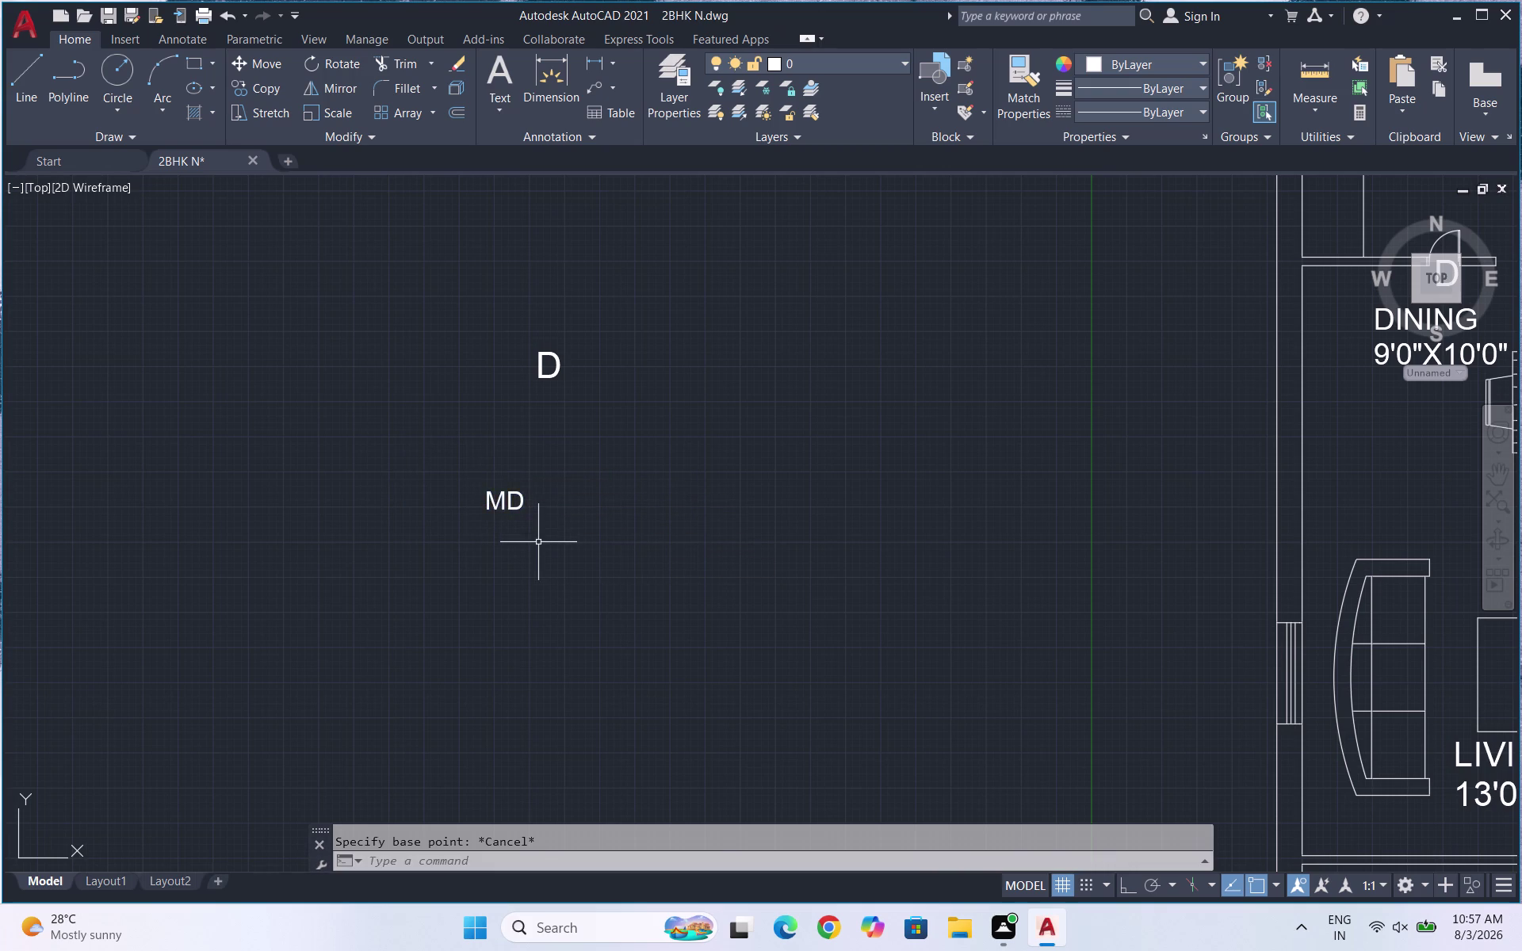
Move the MD tag to the main entrance by the living room.
drag(527, 526, 465, 461)
drag(457, 465, 458, 472)
key(m)
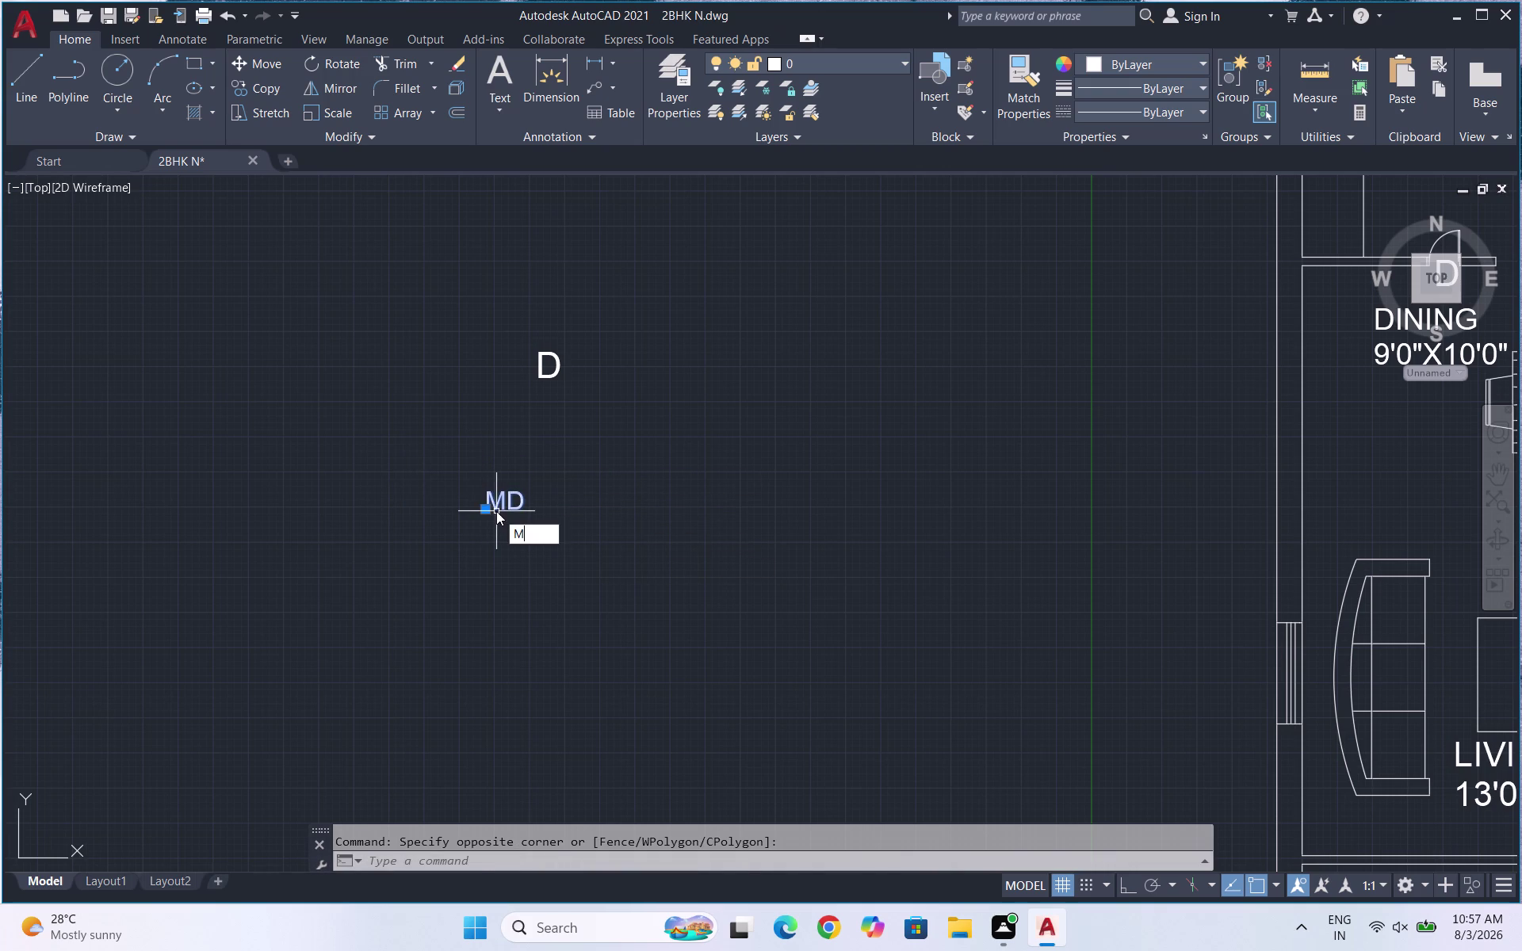
key(Return)
click(516, 510)
scroll(down, 3)
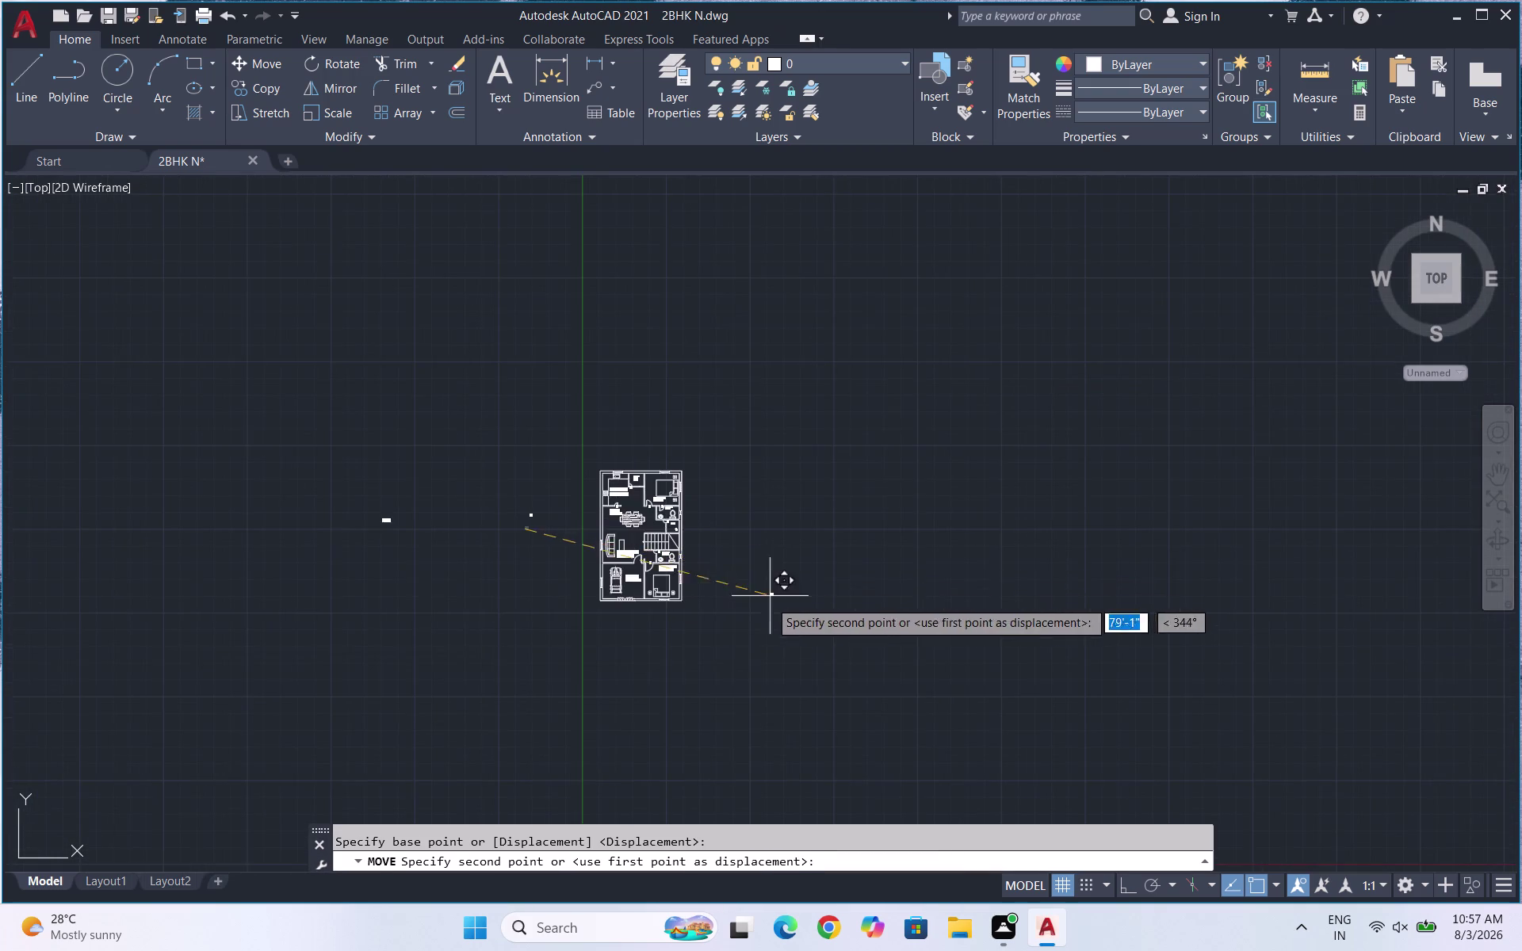
scroll(up, 3)
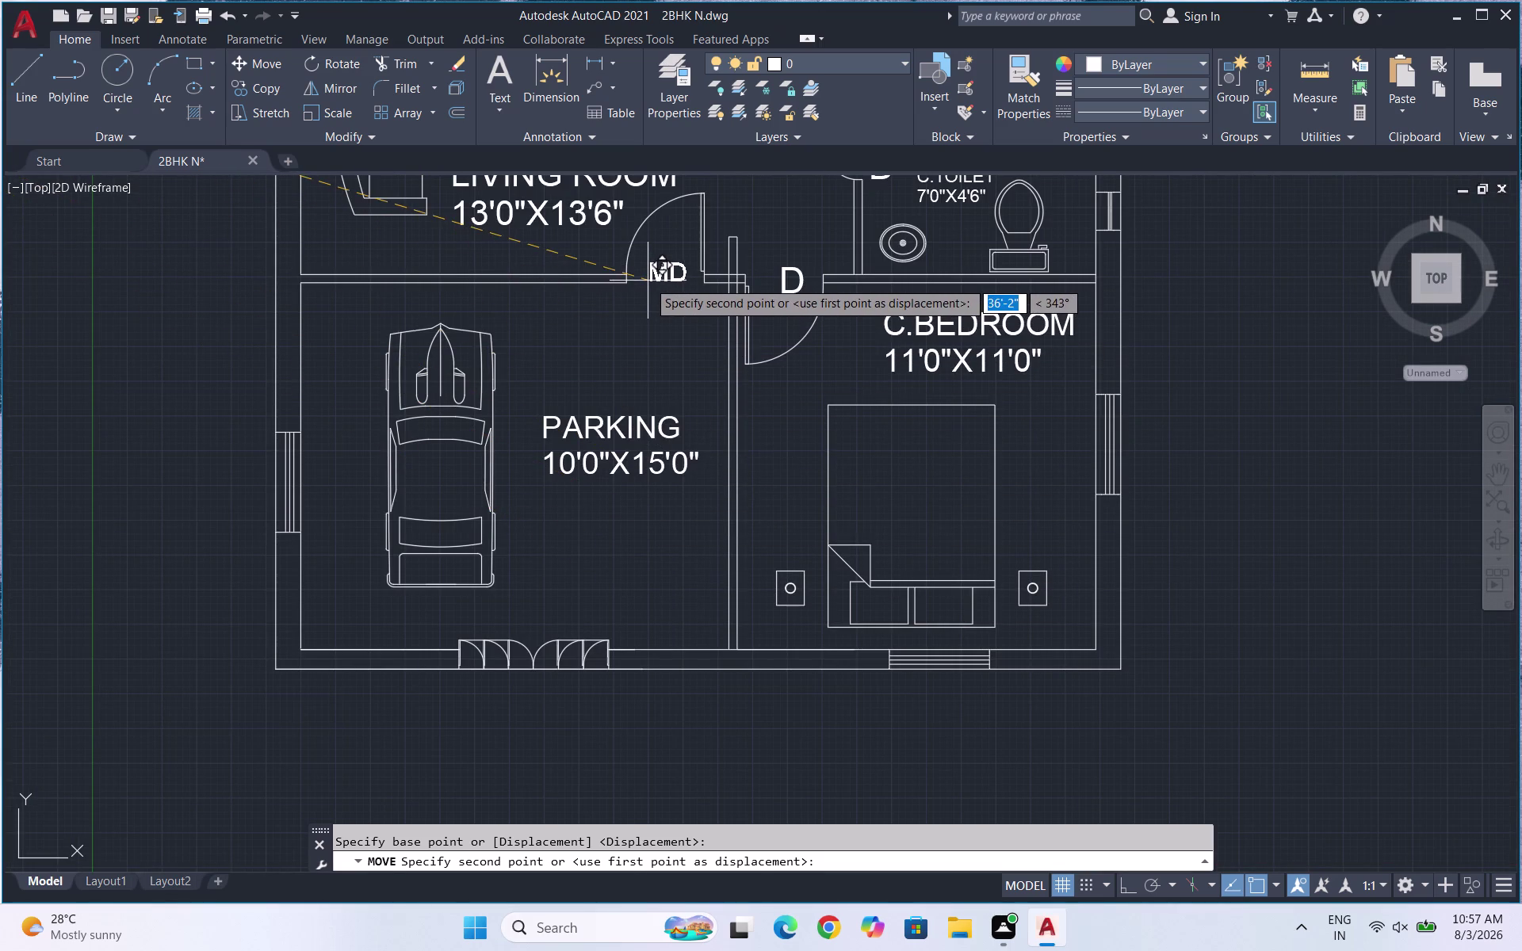
click(649, 286)
scroll(down, 3)
scroll(up, 3)
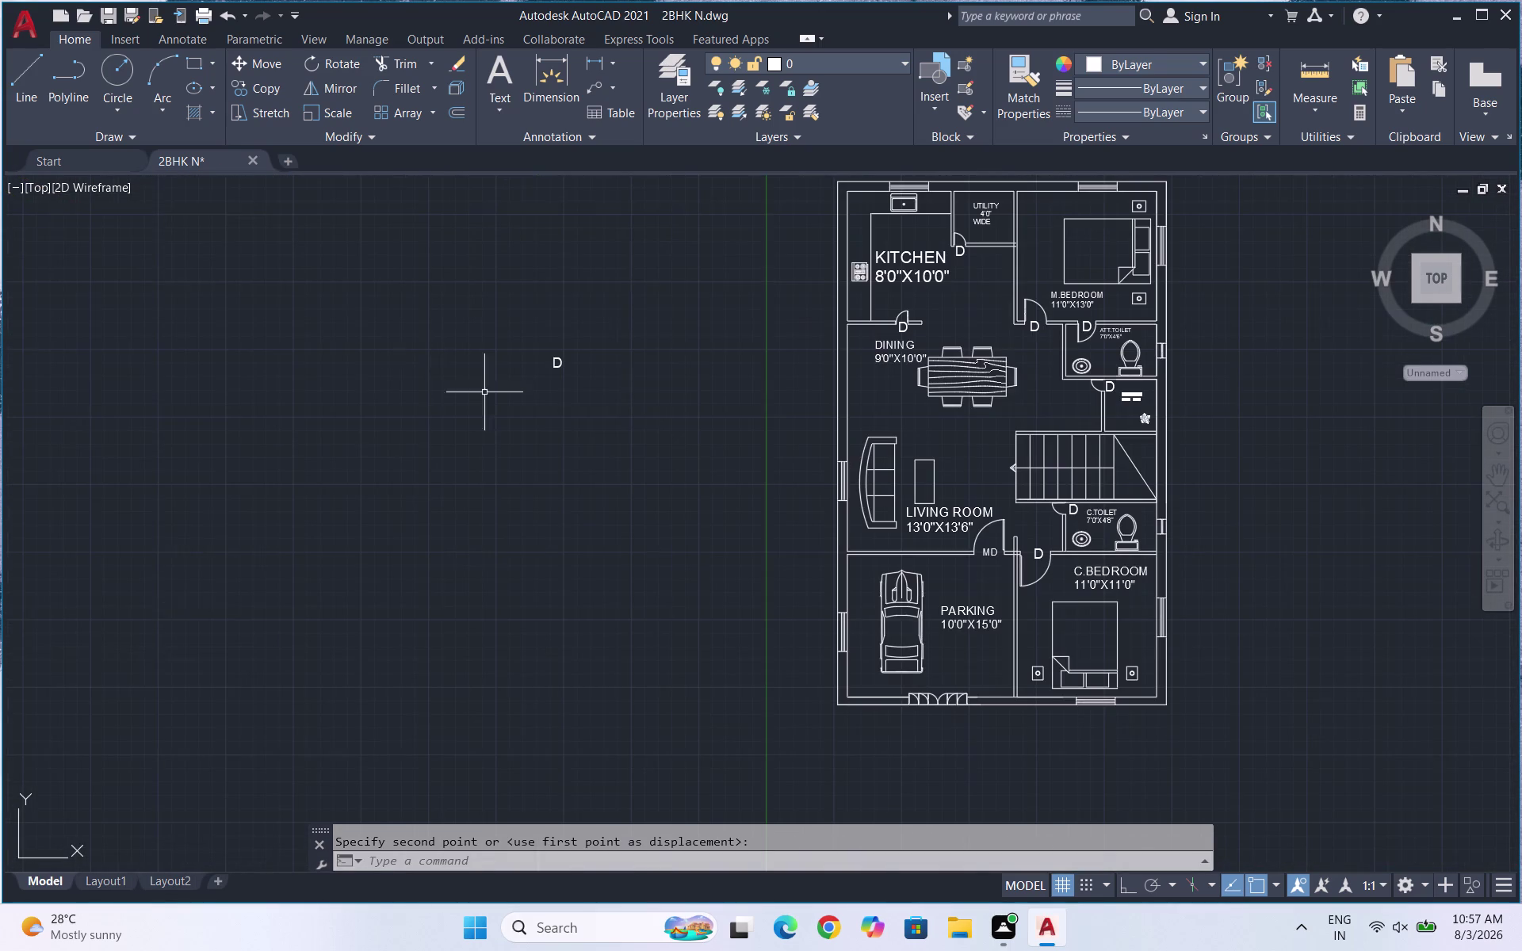
Delete the leftover door tag left of the plan.
drag(618, 416, 557, 329)
click(510, 298)
key(Delete)
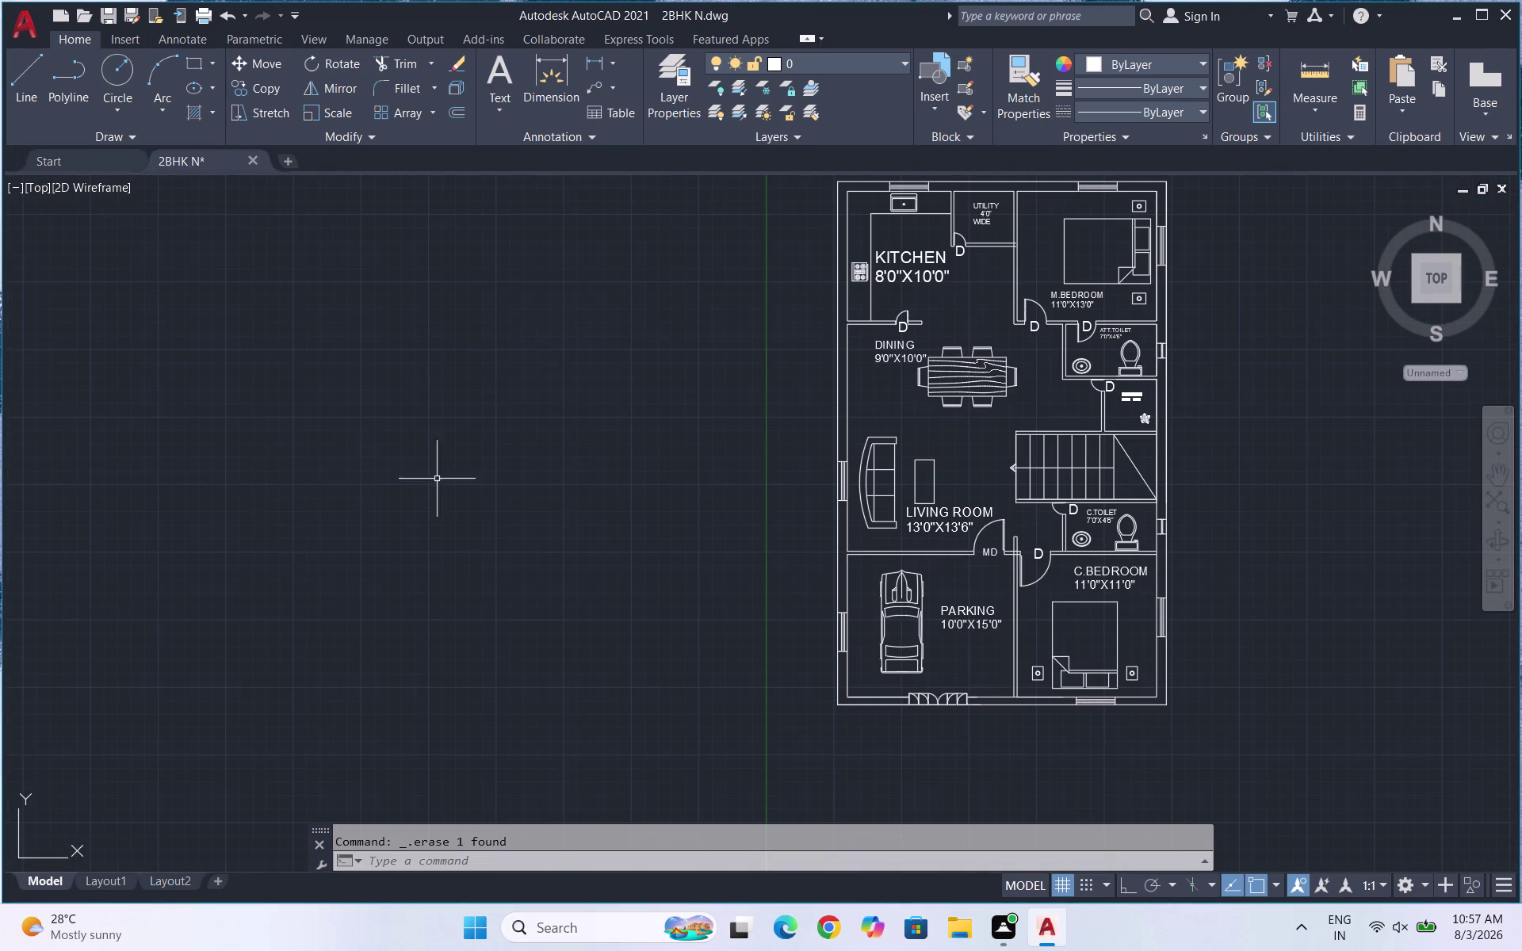
scroll(down, 3)
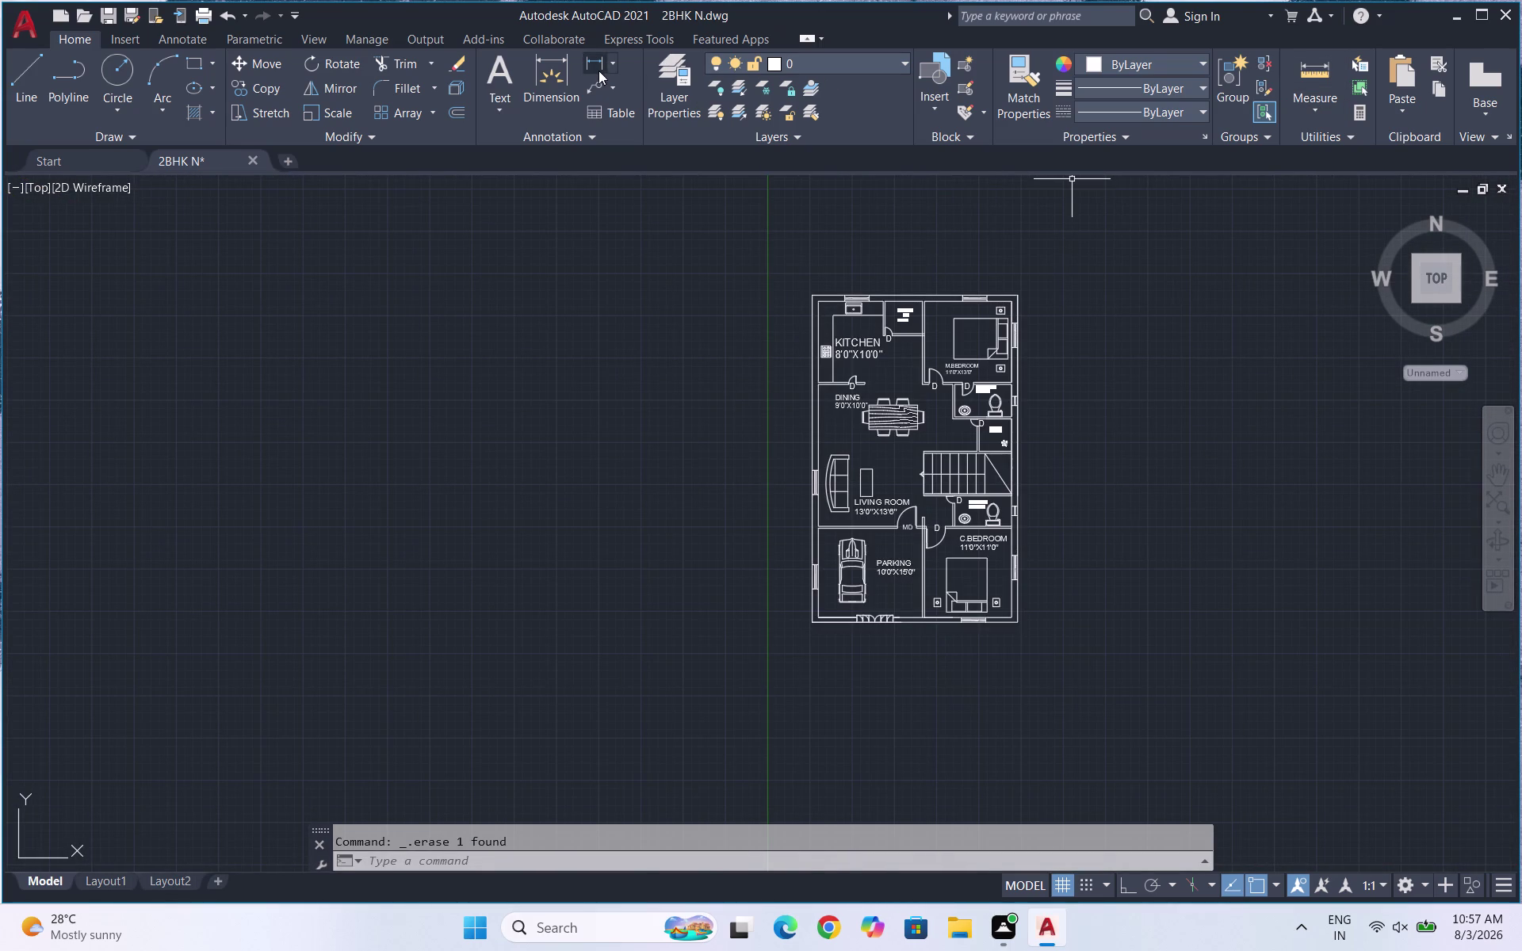
Start a linear dimension across the plan's top edge, then cancel it.
click(594, 67)
scroll(up, 3)
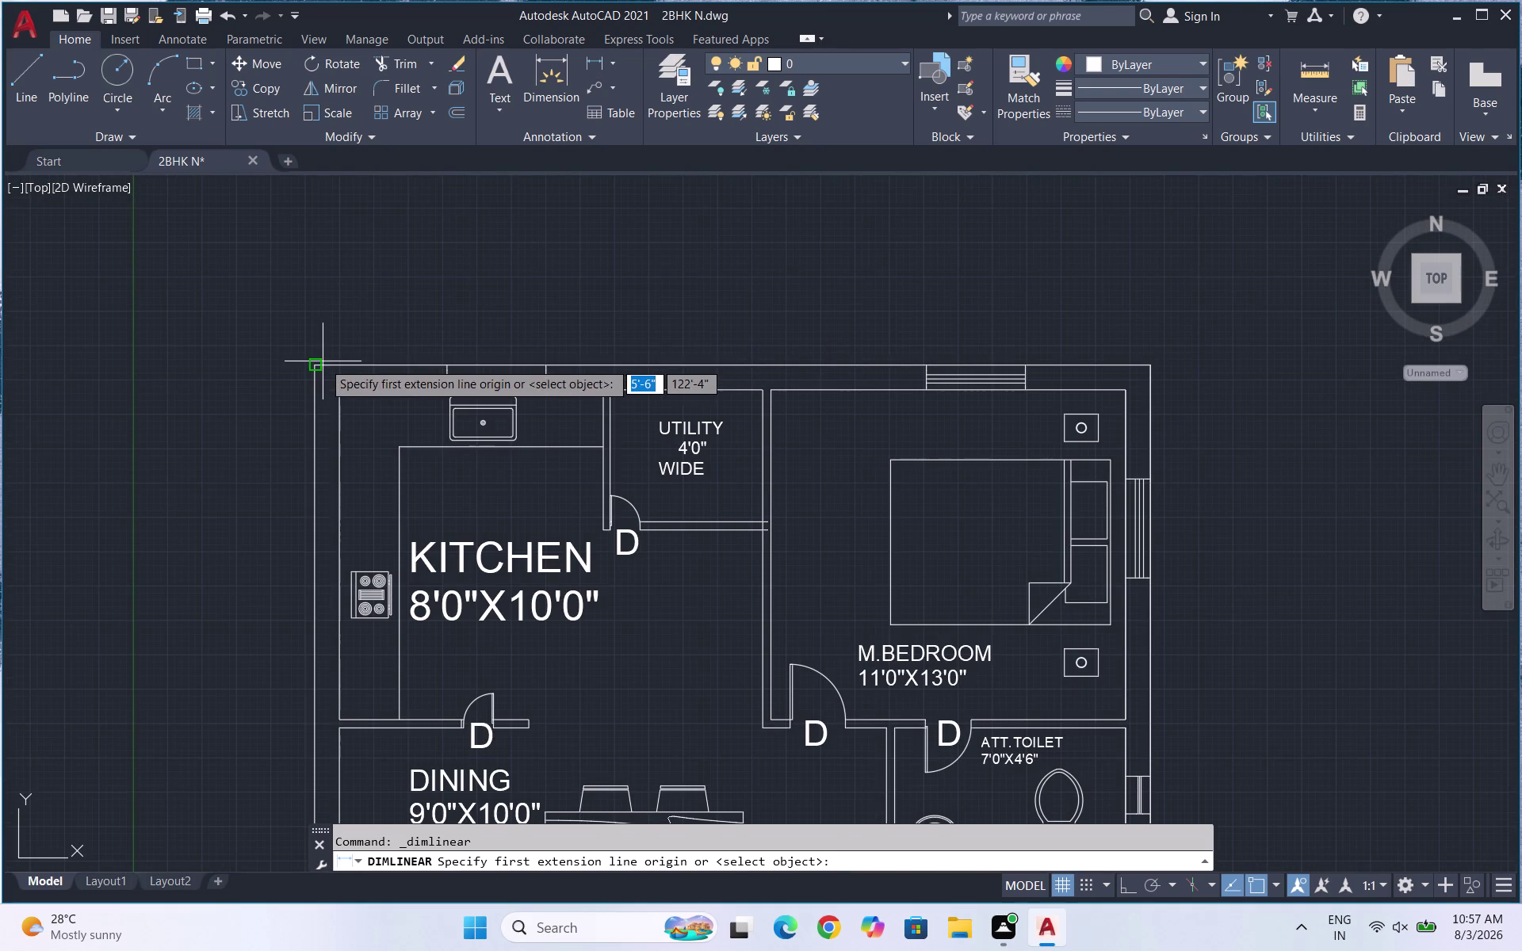
click(321, 361)
click(1148, 365)
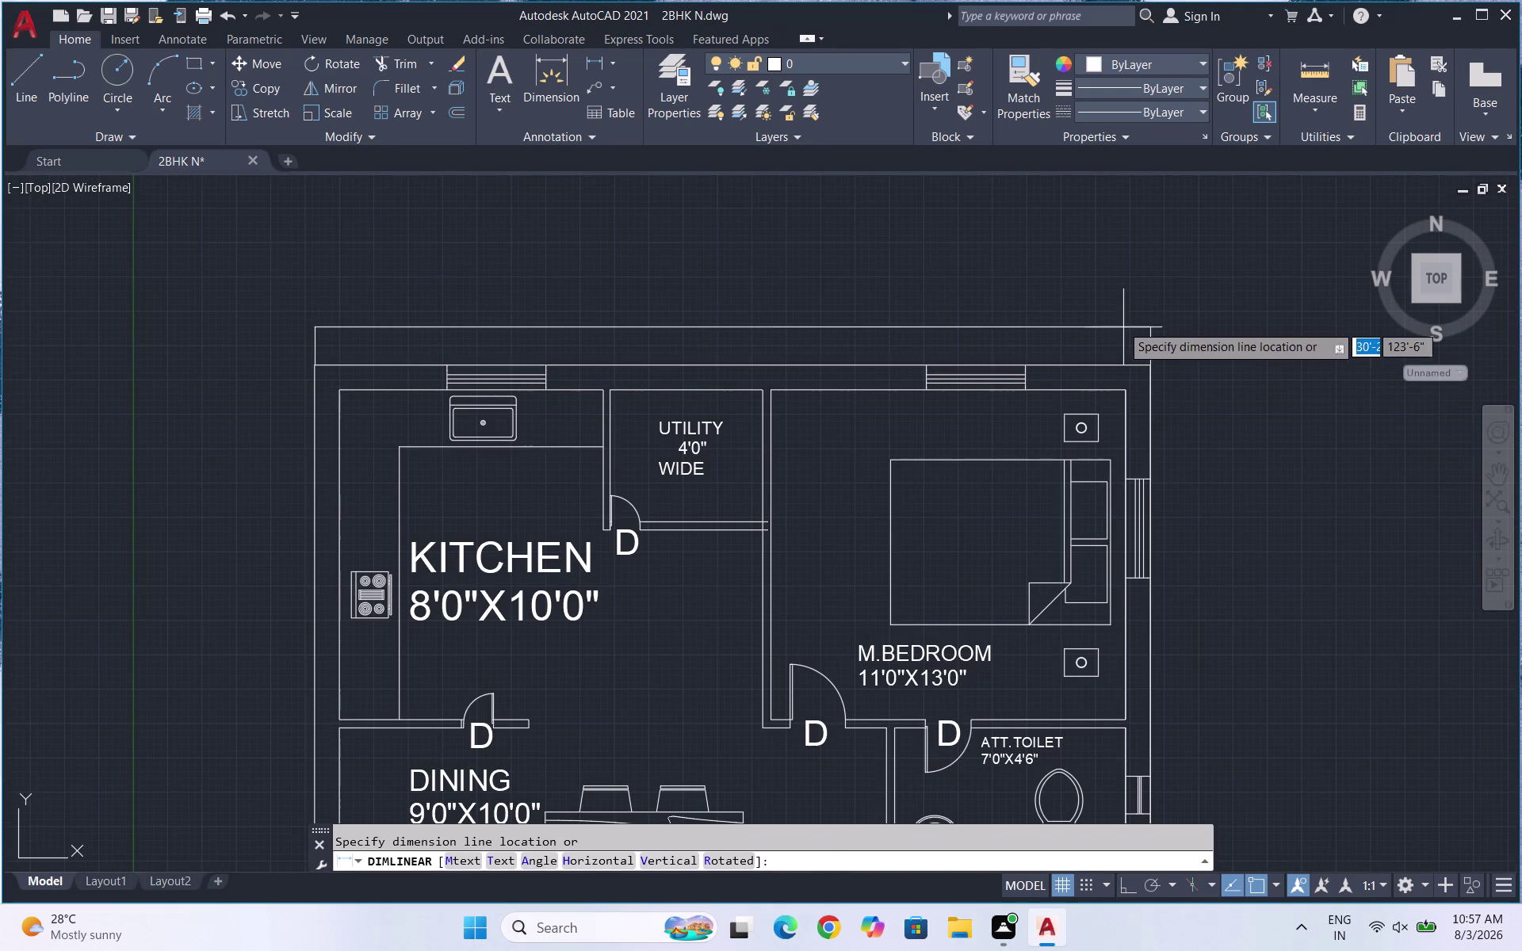
key(Escape)
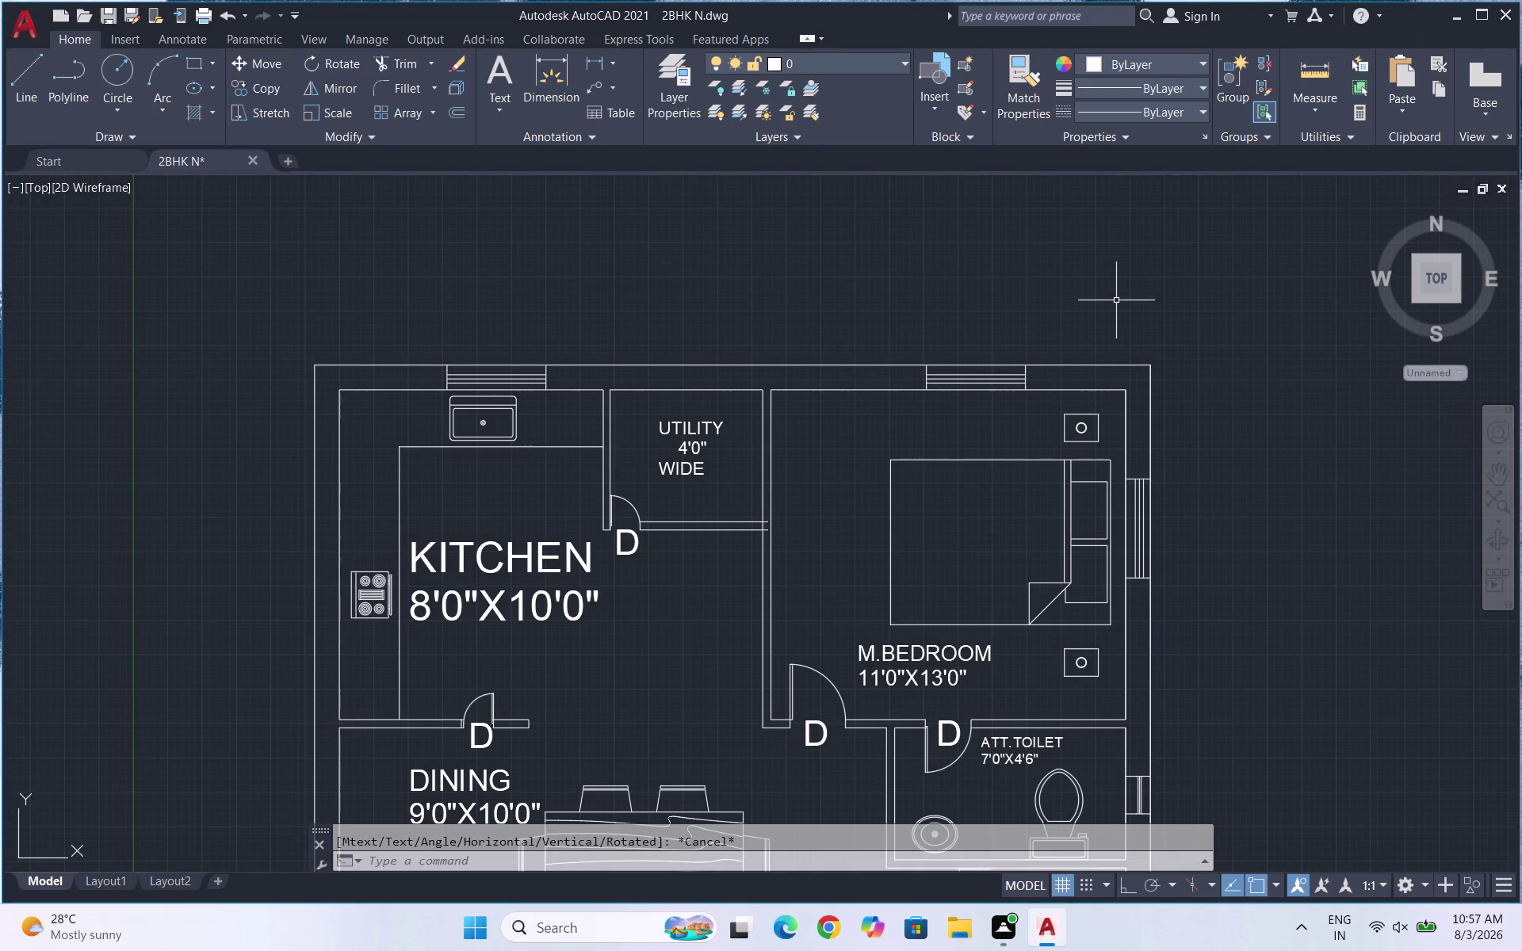
Edit the Standard dimension style and set its arrow size to 6 inches.
key(d)
key(Return)
click(1004, 417)
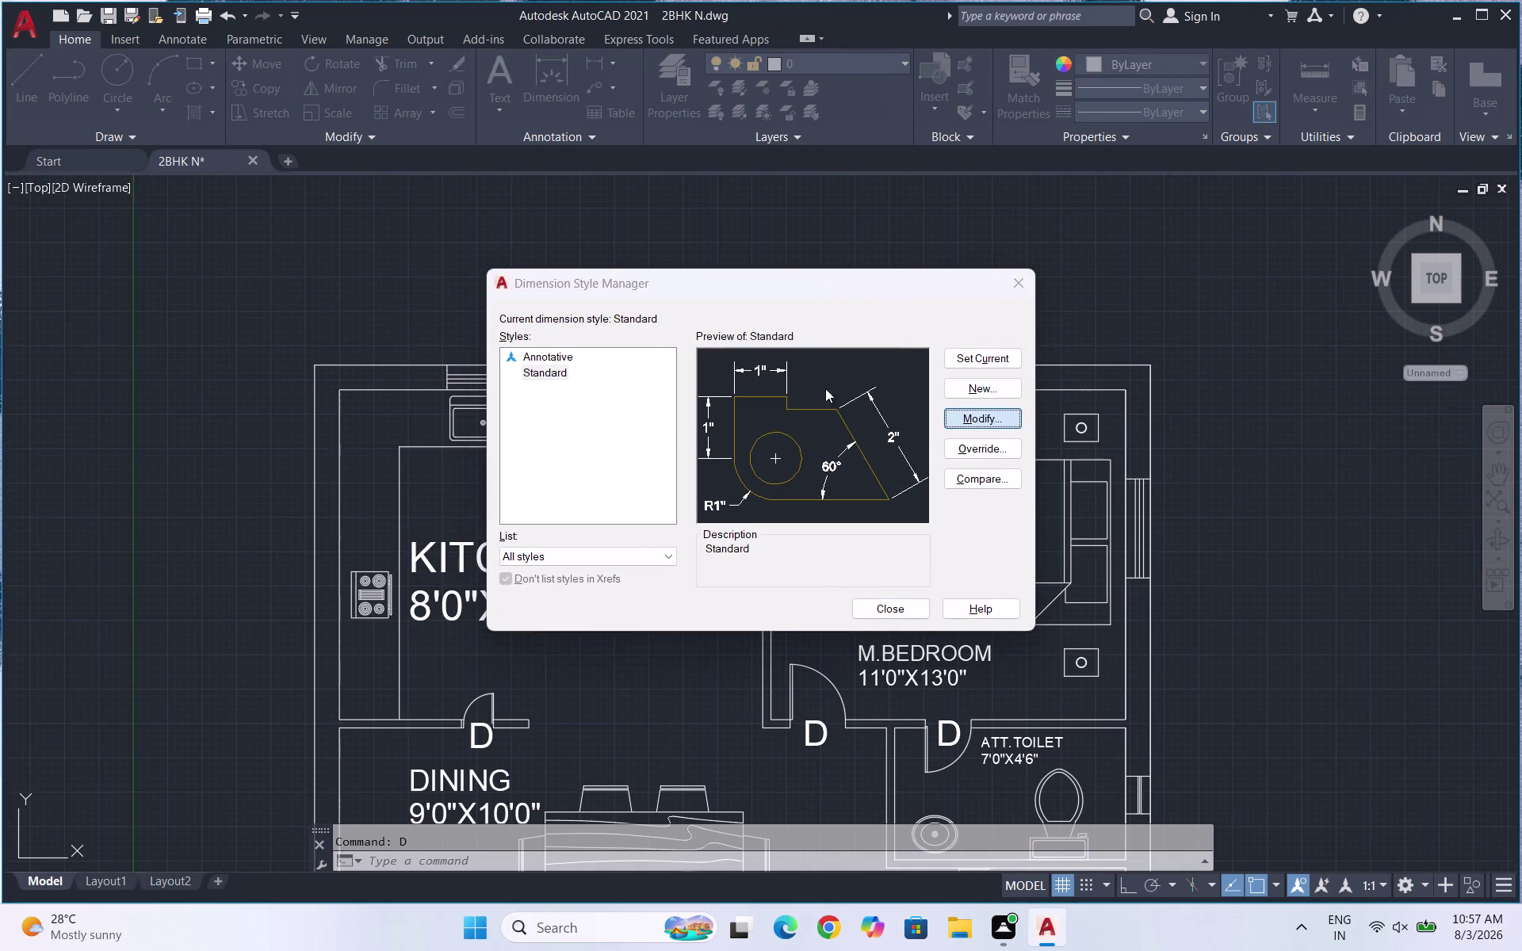
click(586, 245)
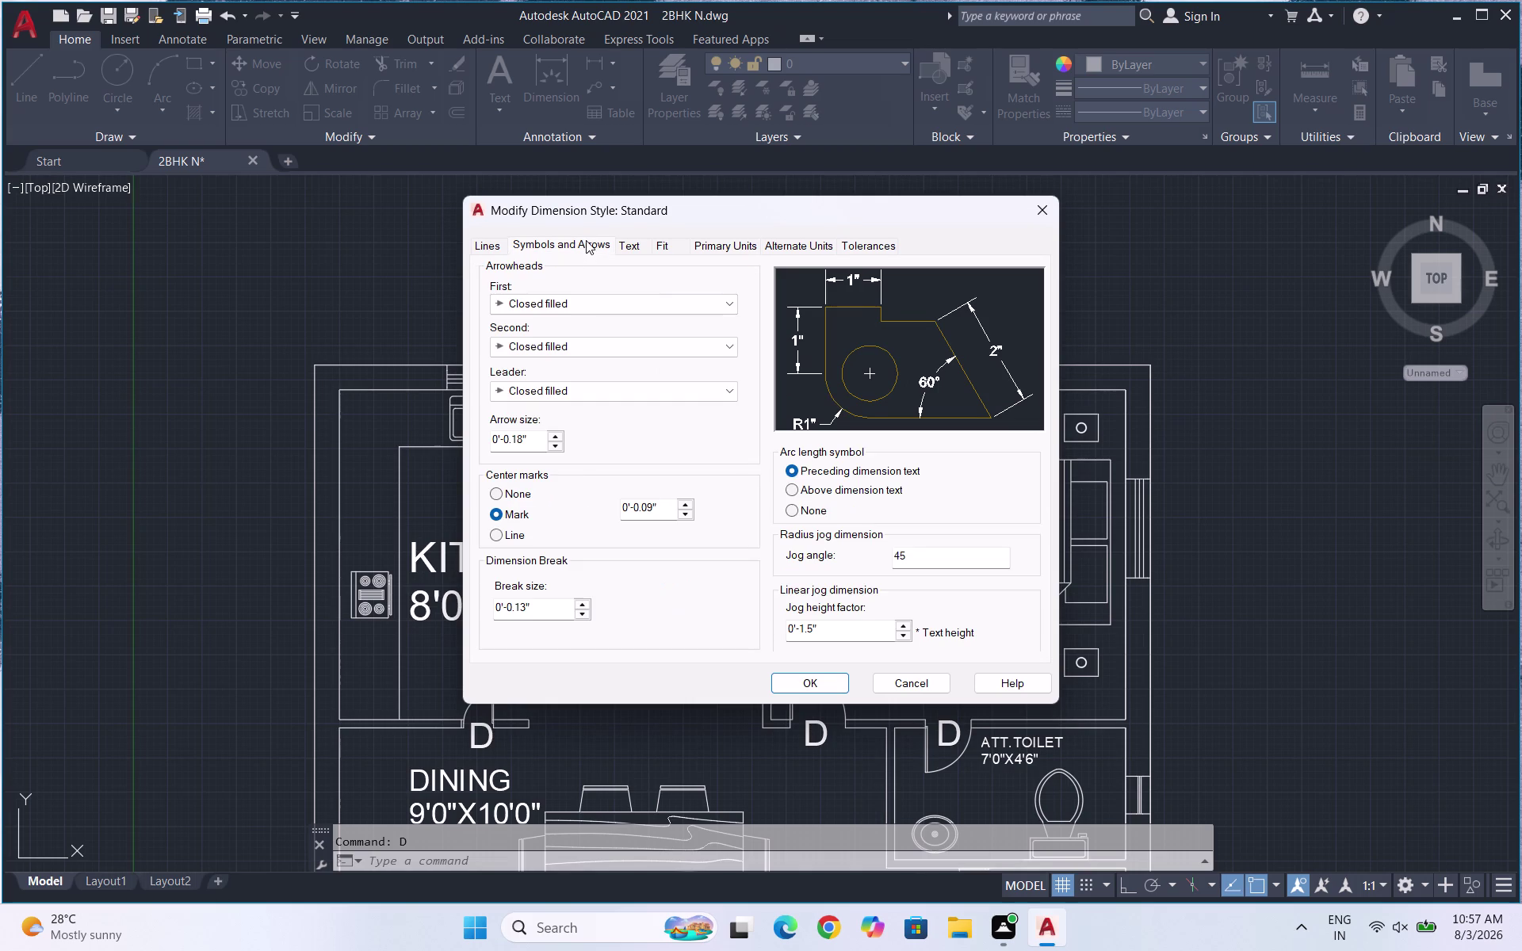
drag(531, 442, 520, 440)
drag(540, 443, 481, 438)
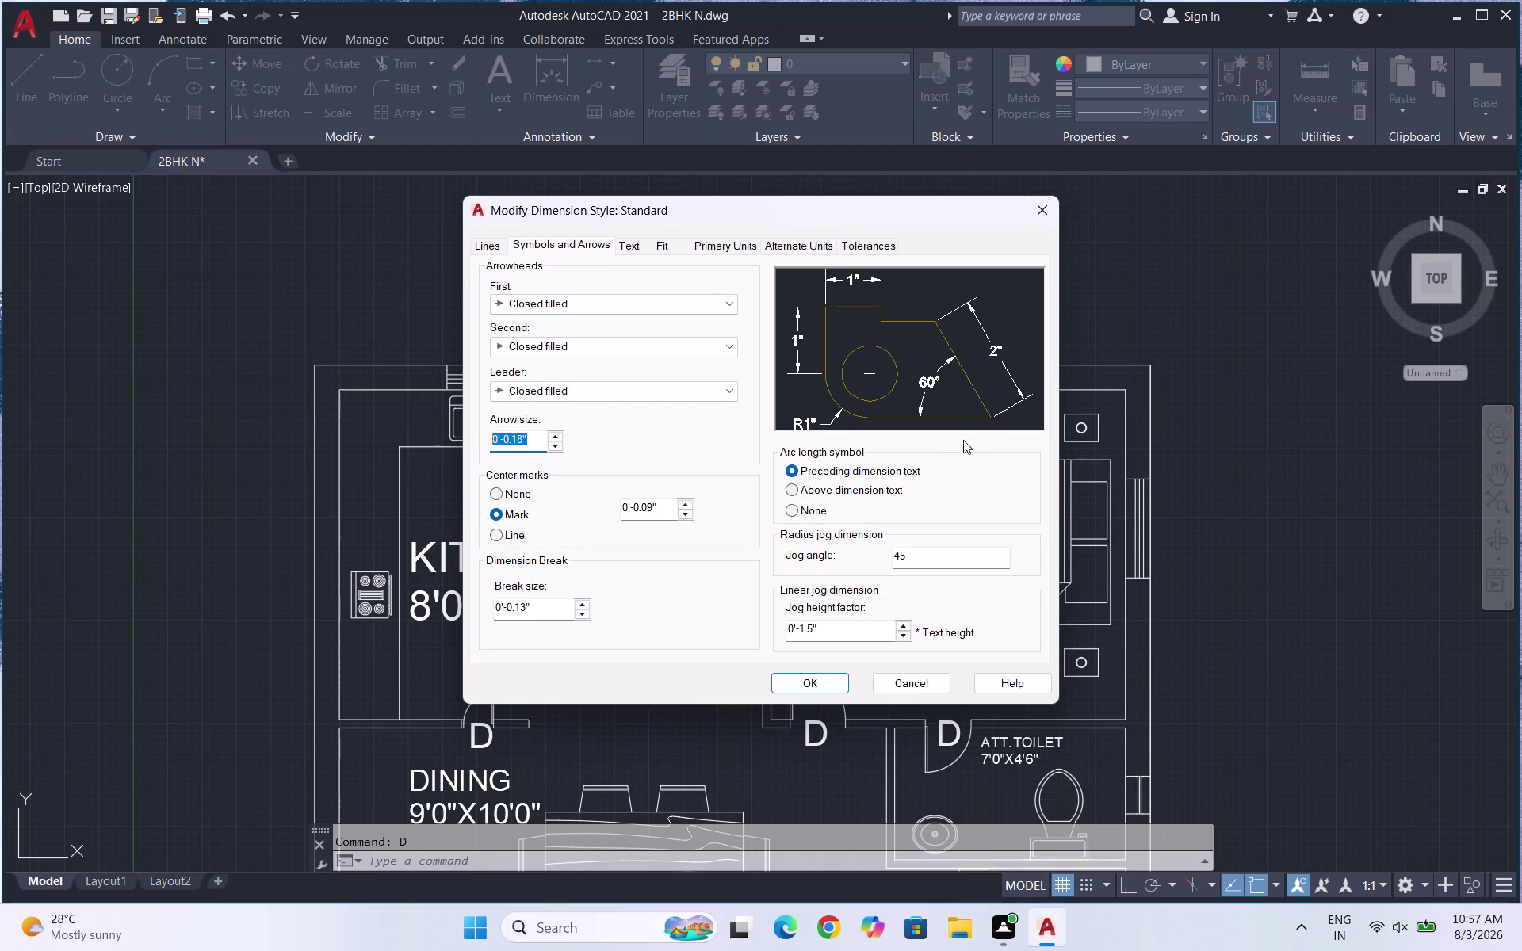
key(5)
key(Return)
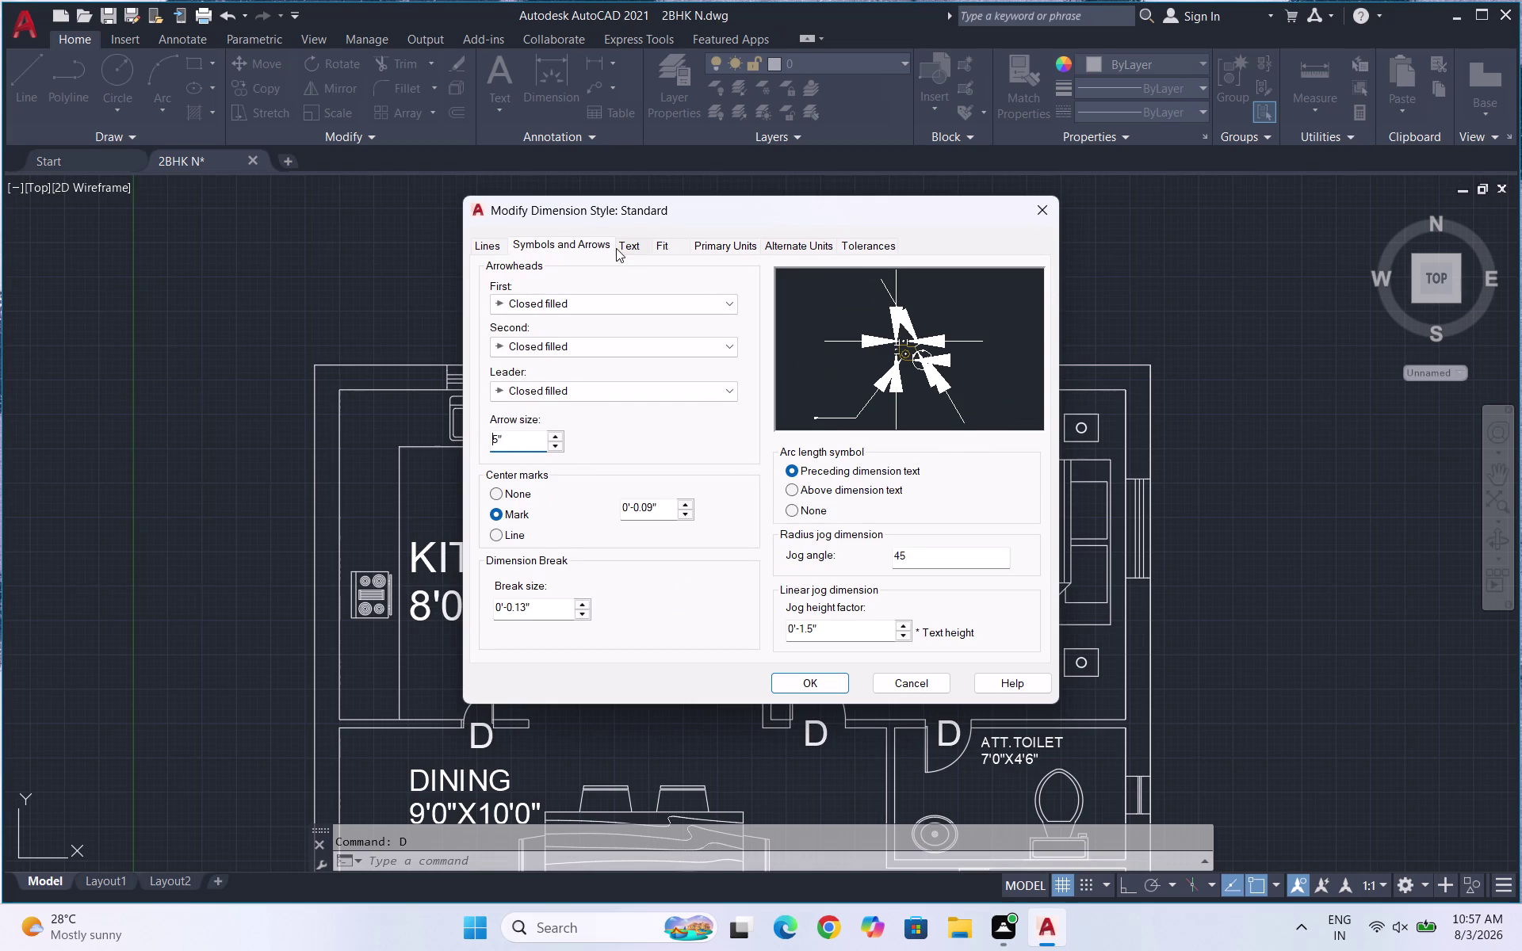
drag(513, 438, 464, 444)
key(3)
key(Return)
Set dimension text height to 10 inches and make Standard the current style.
click(630, 248)
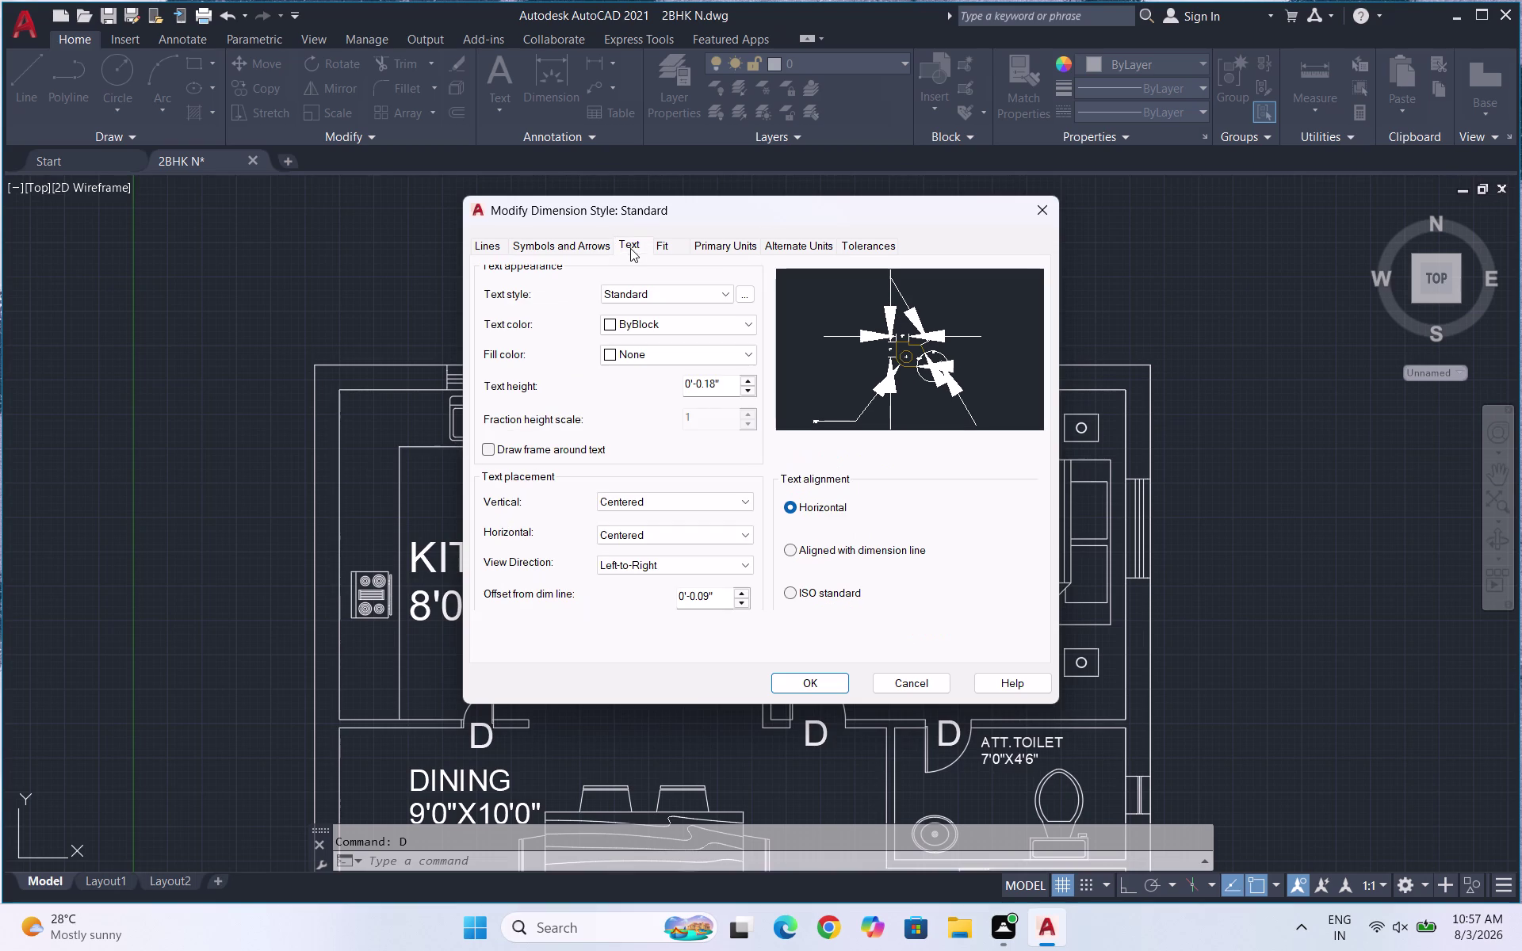
drag(727, 383, 610, 381)
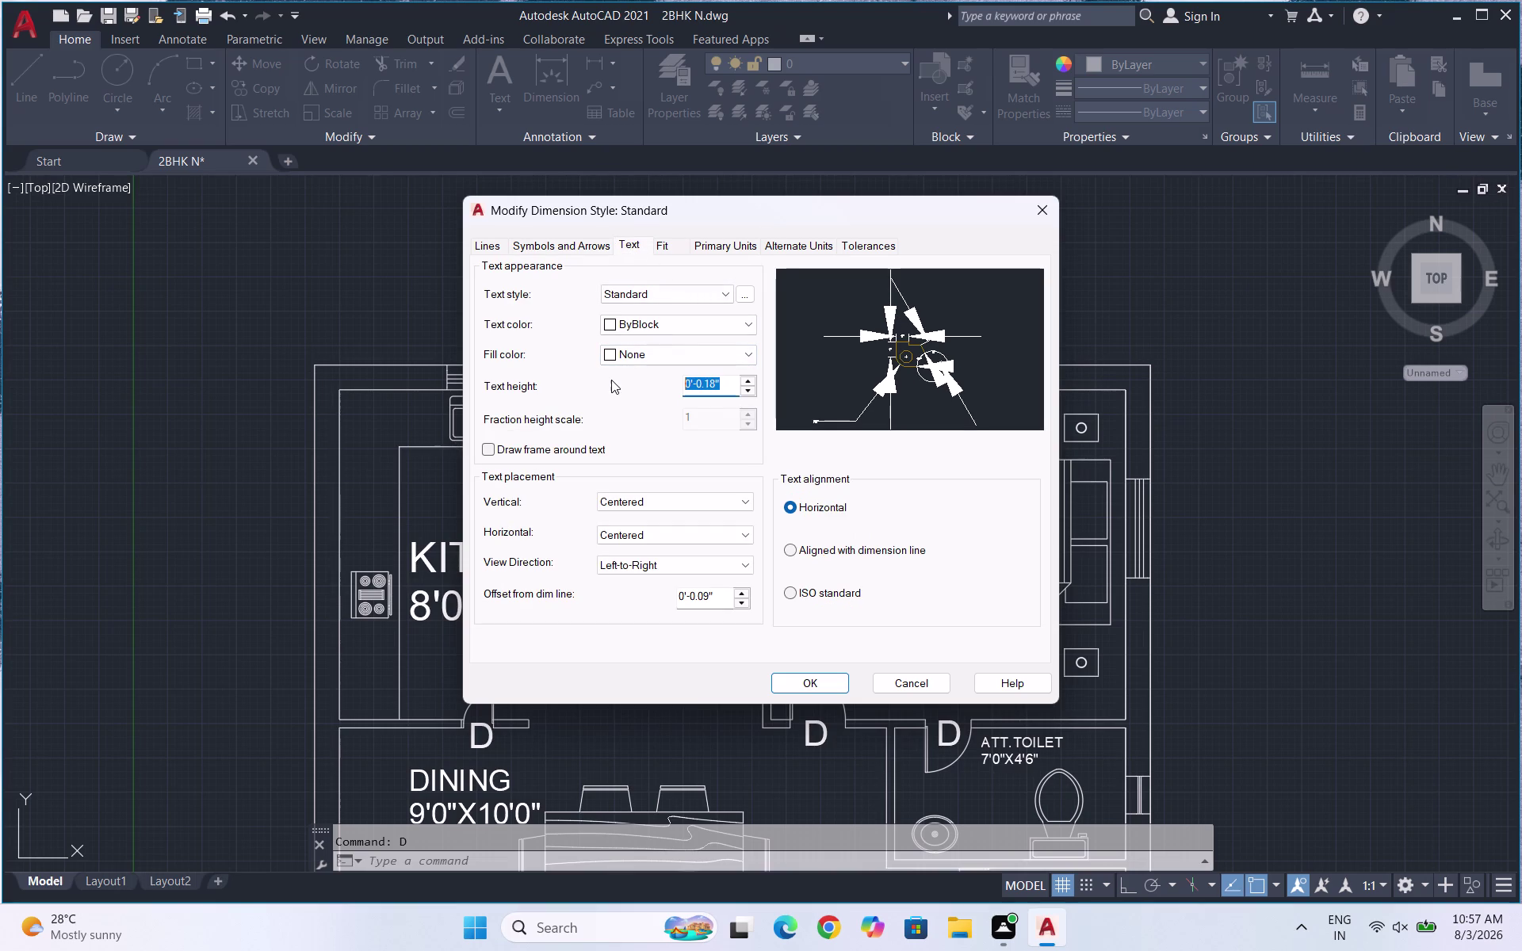
text(10)
key(Return)
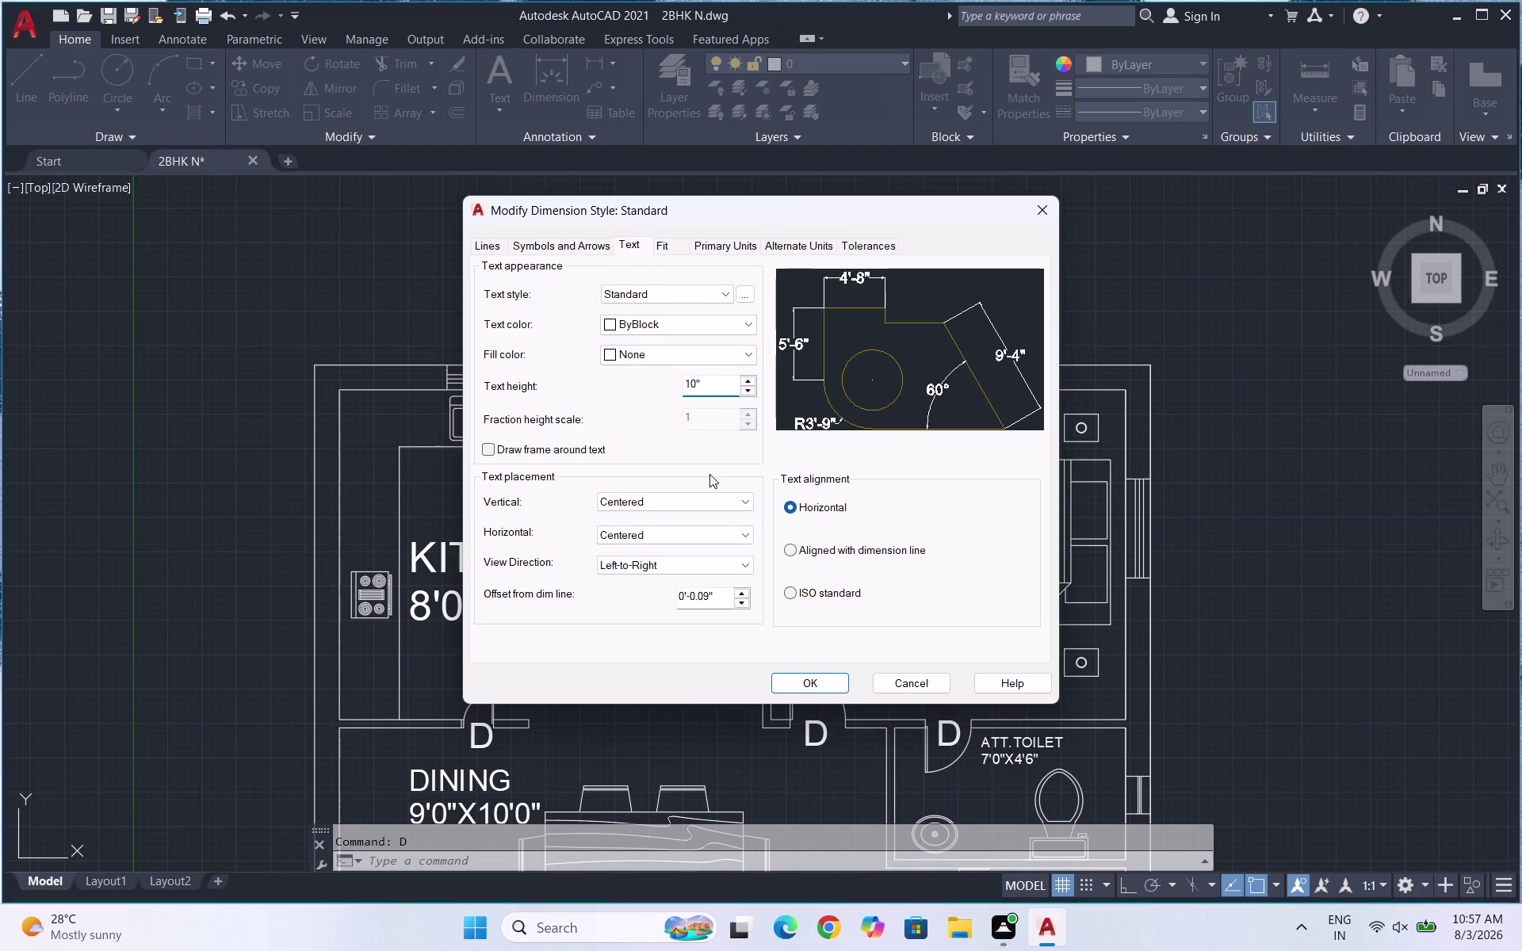
click(826, 683)
click(986, 362)
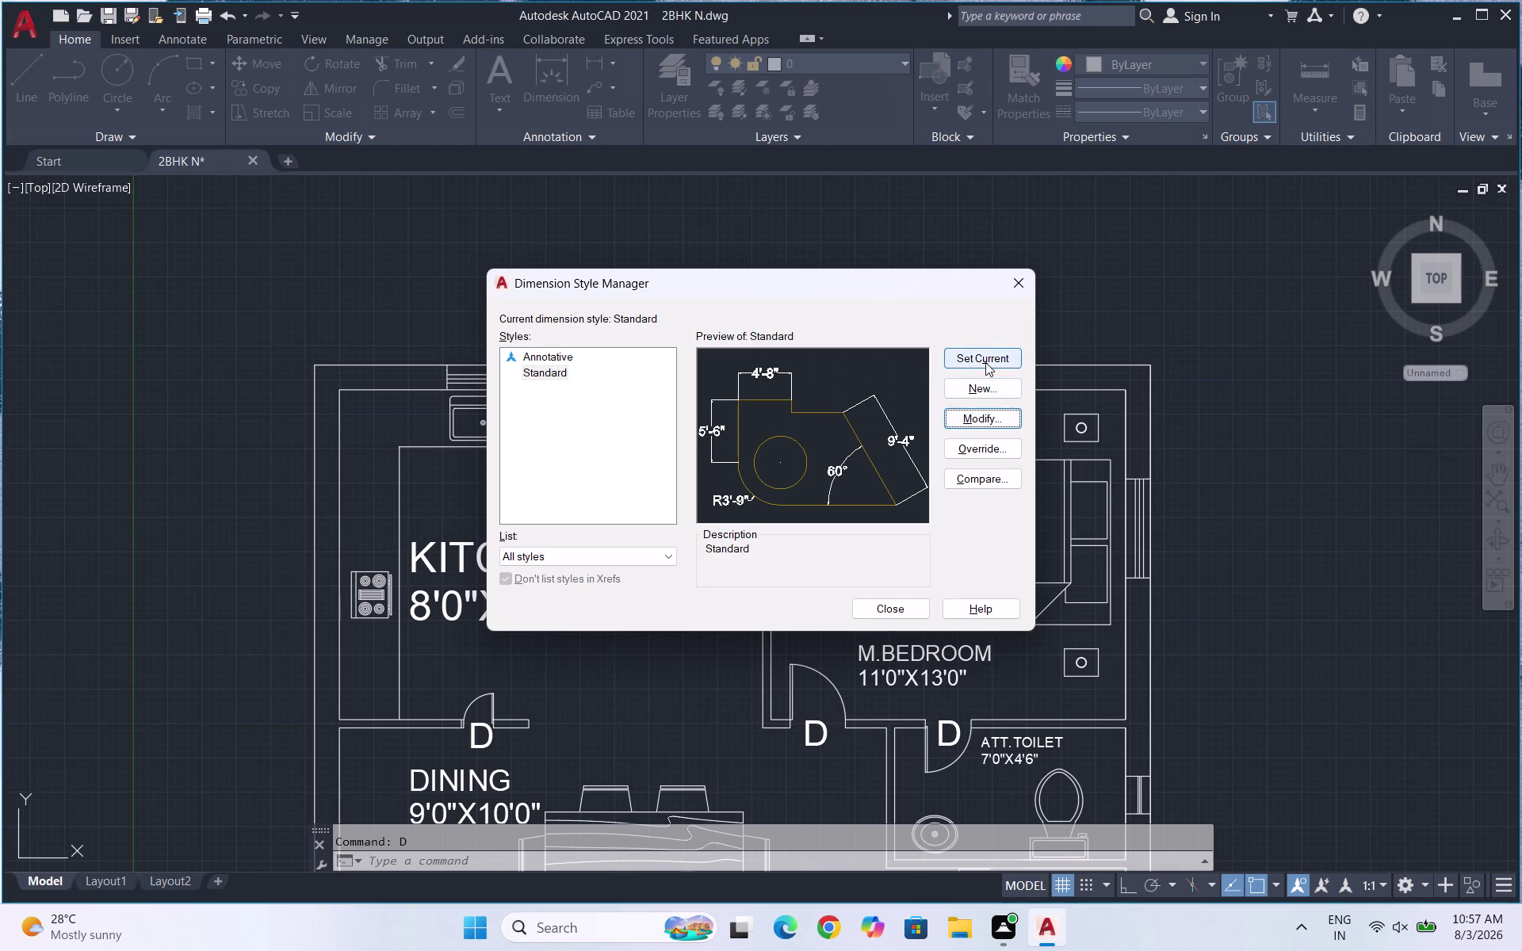
click(889, 617)
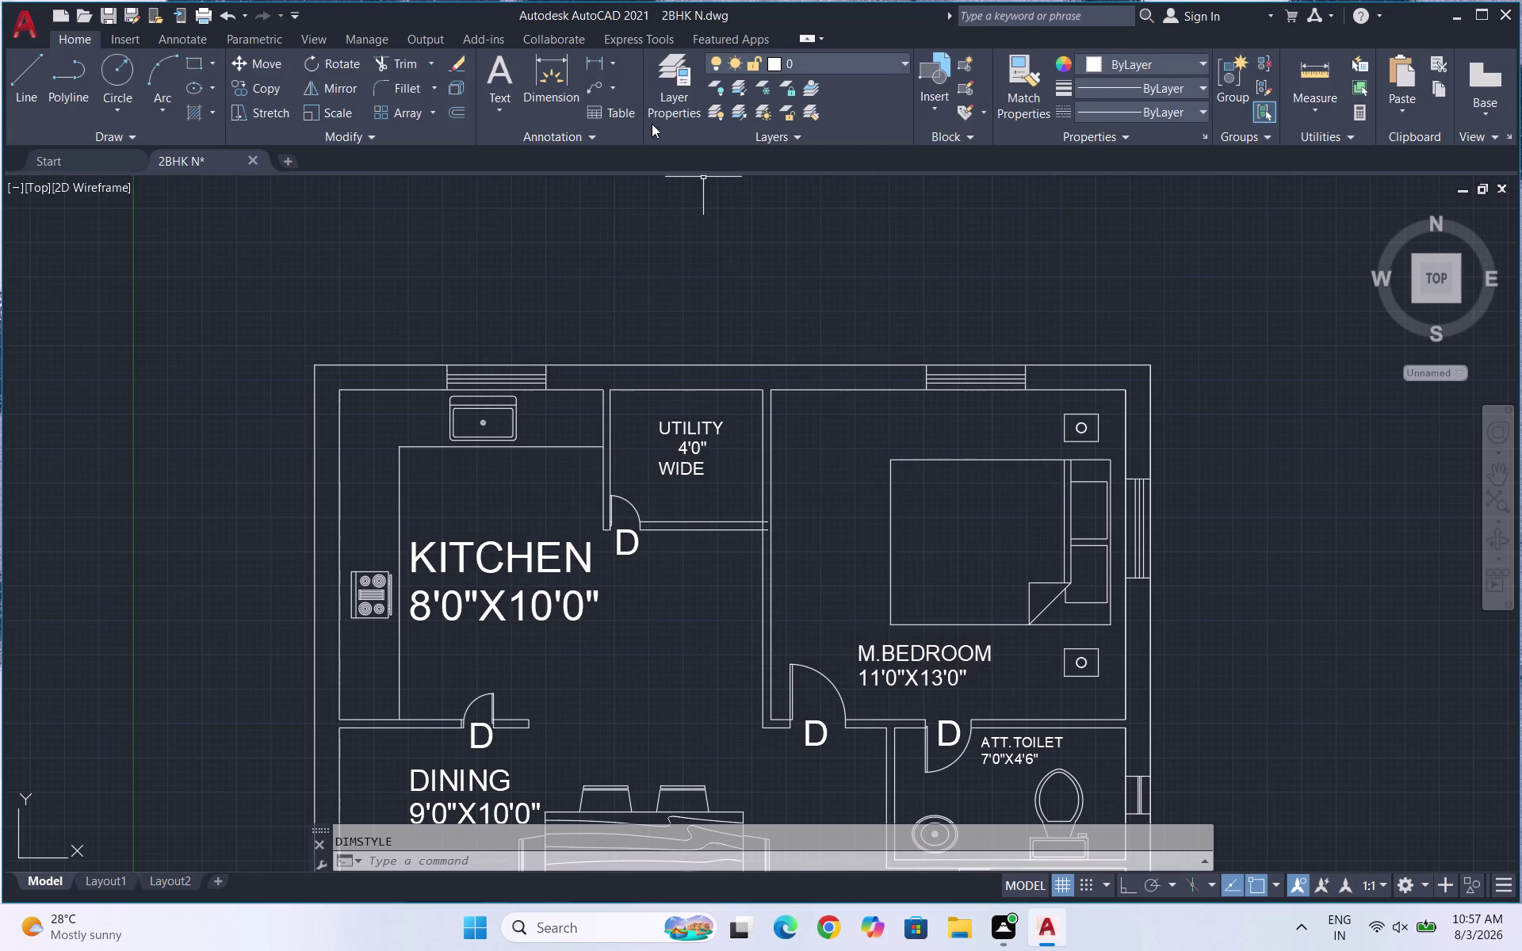
click(598, 59)
click(313, 364)
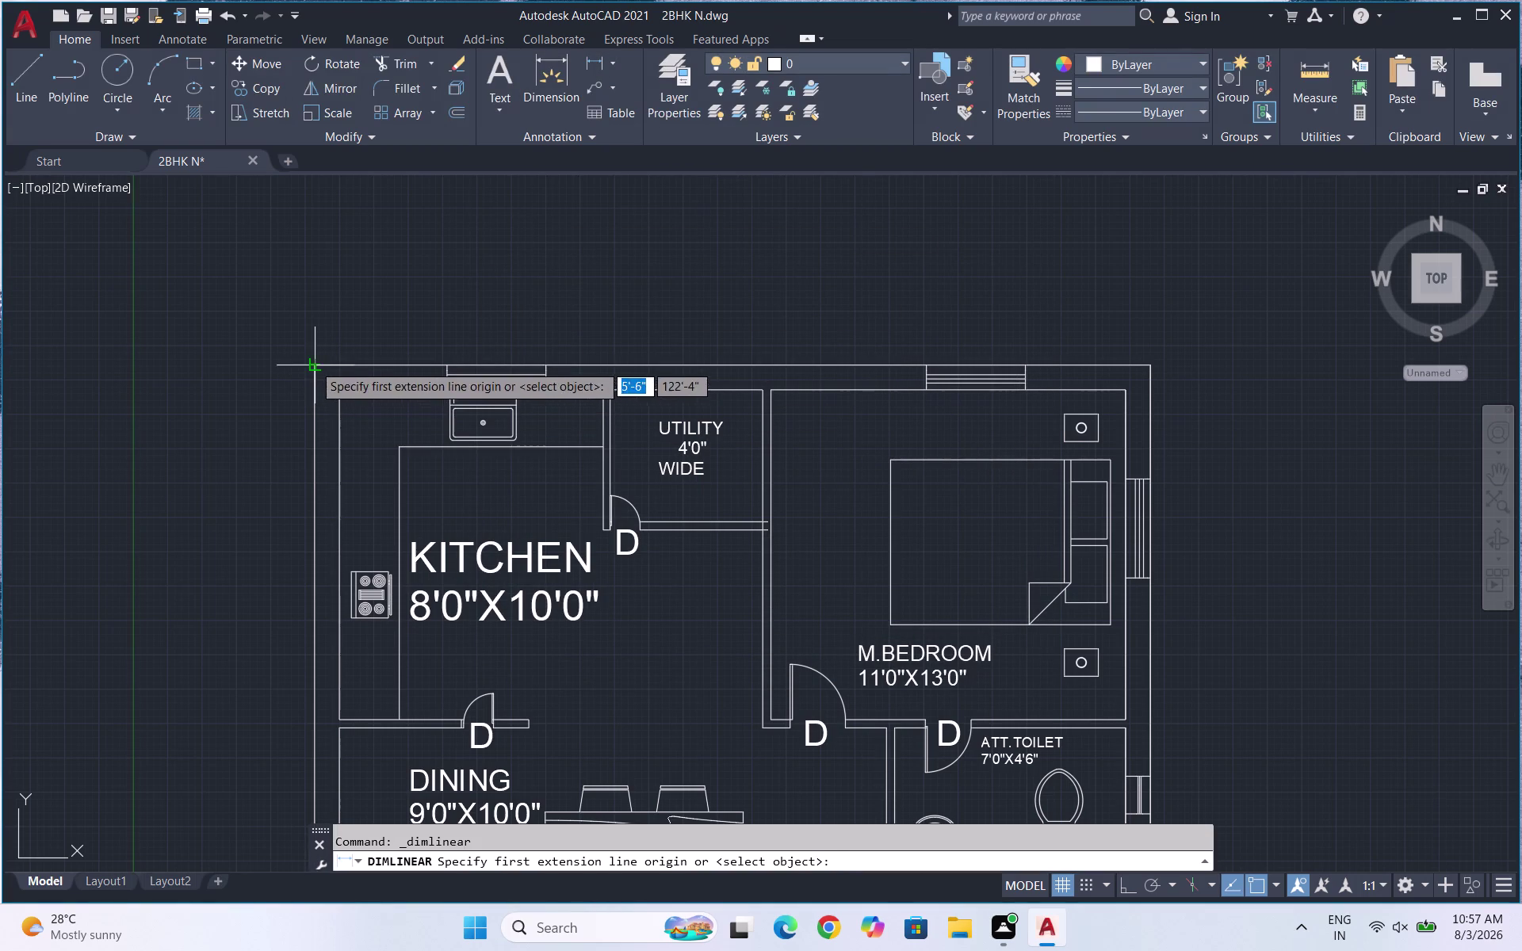
click(1155, 370)
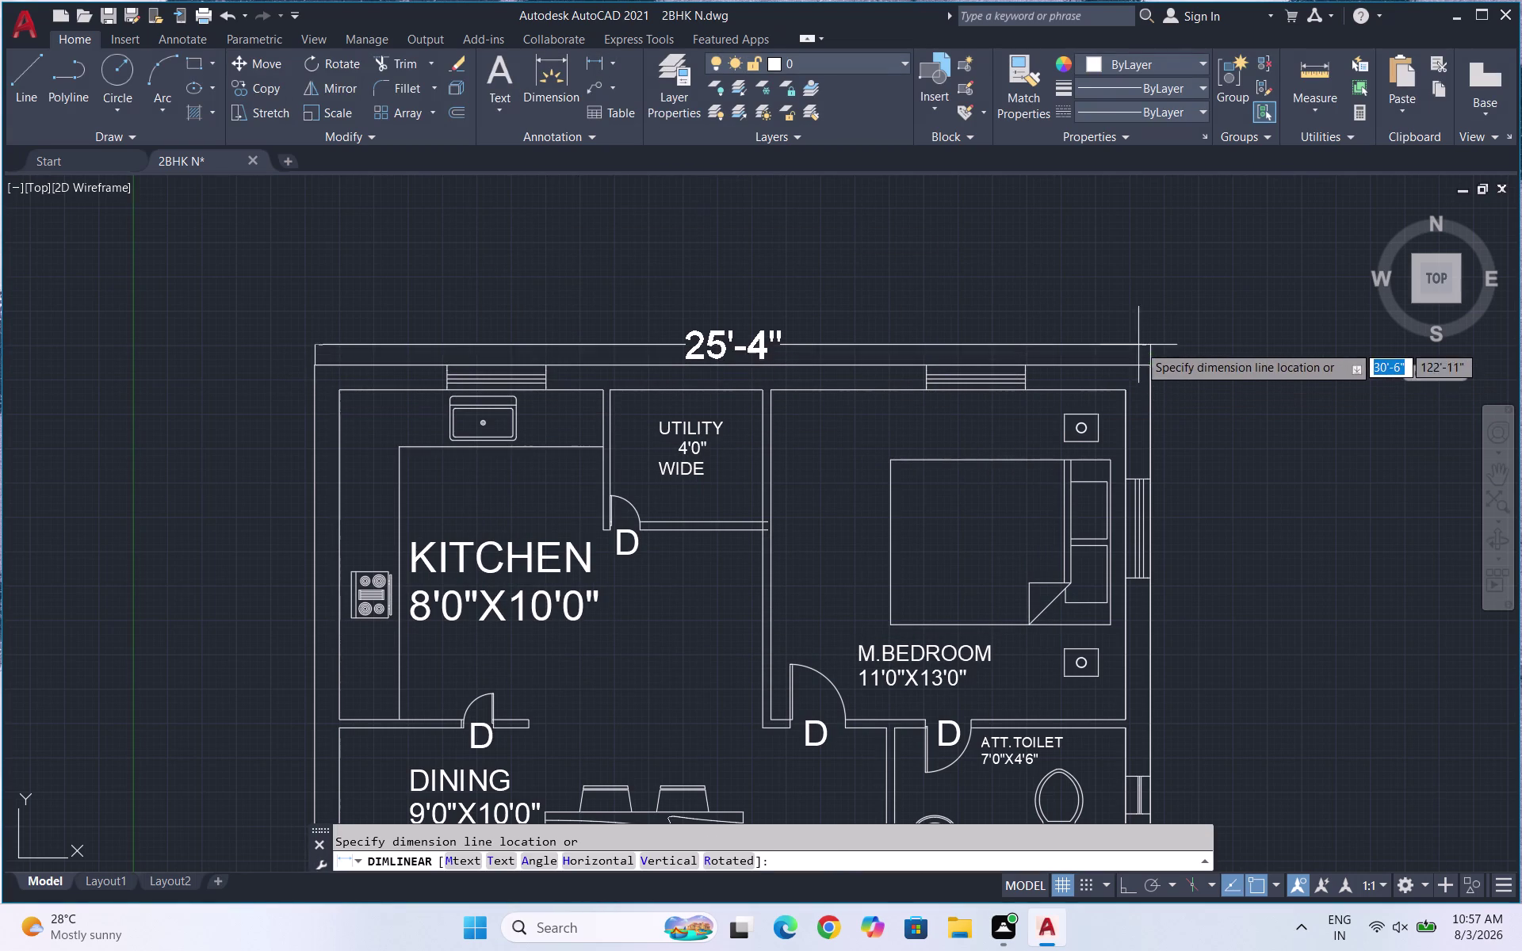
click(1134, 297)
key(space)
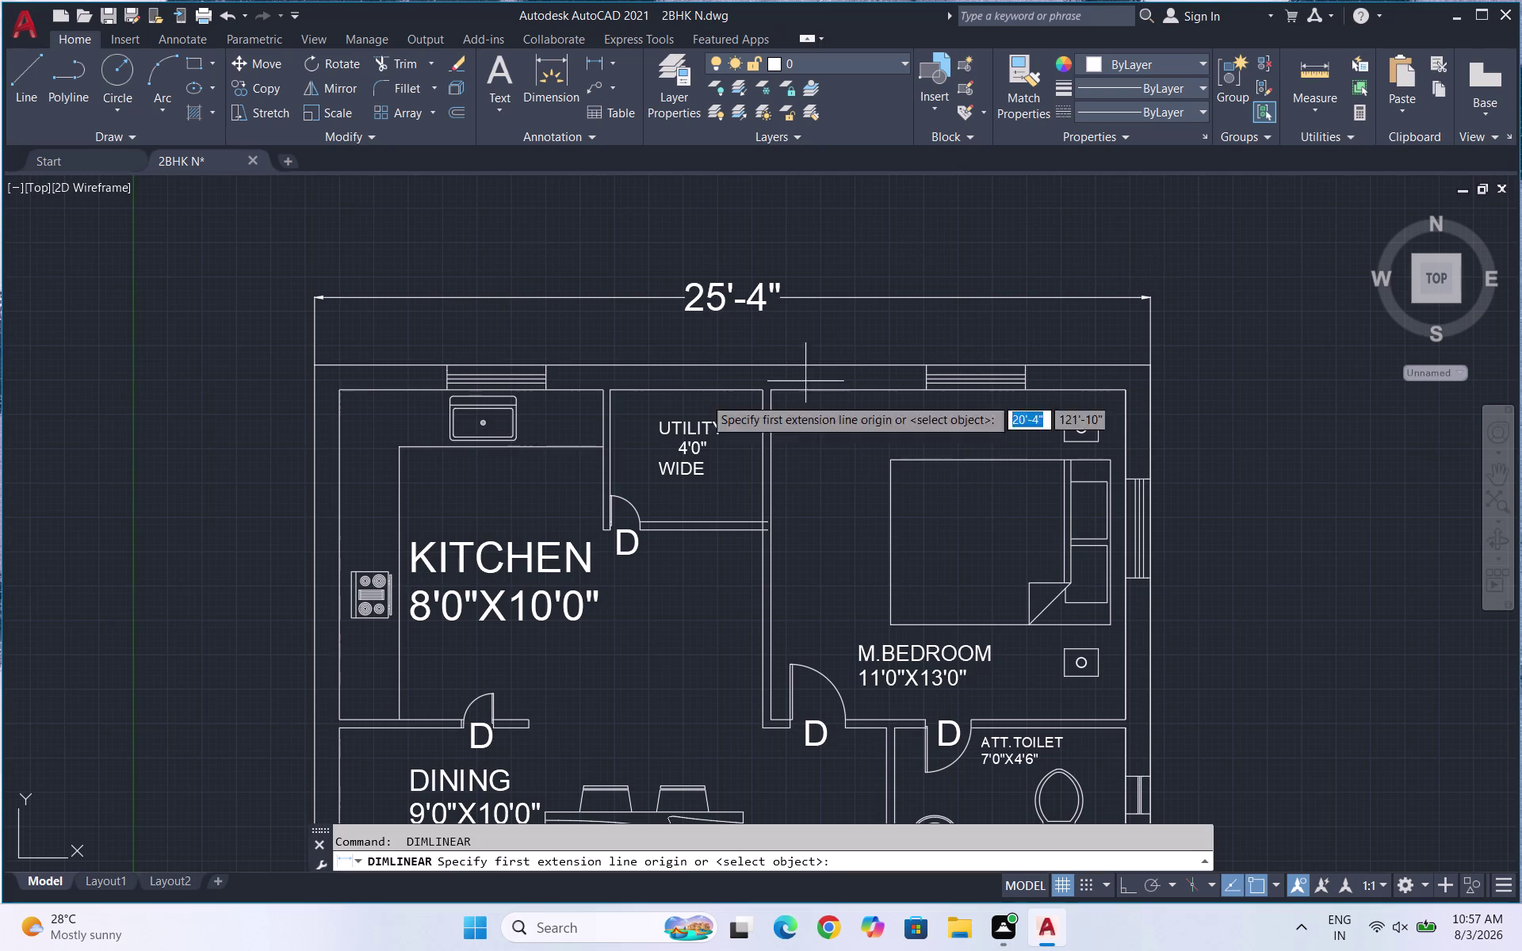
click(314, 365)
scroll(down, 3)
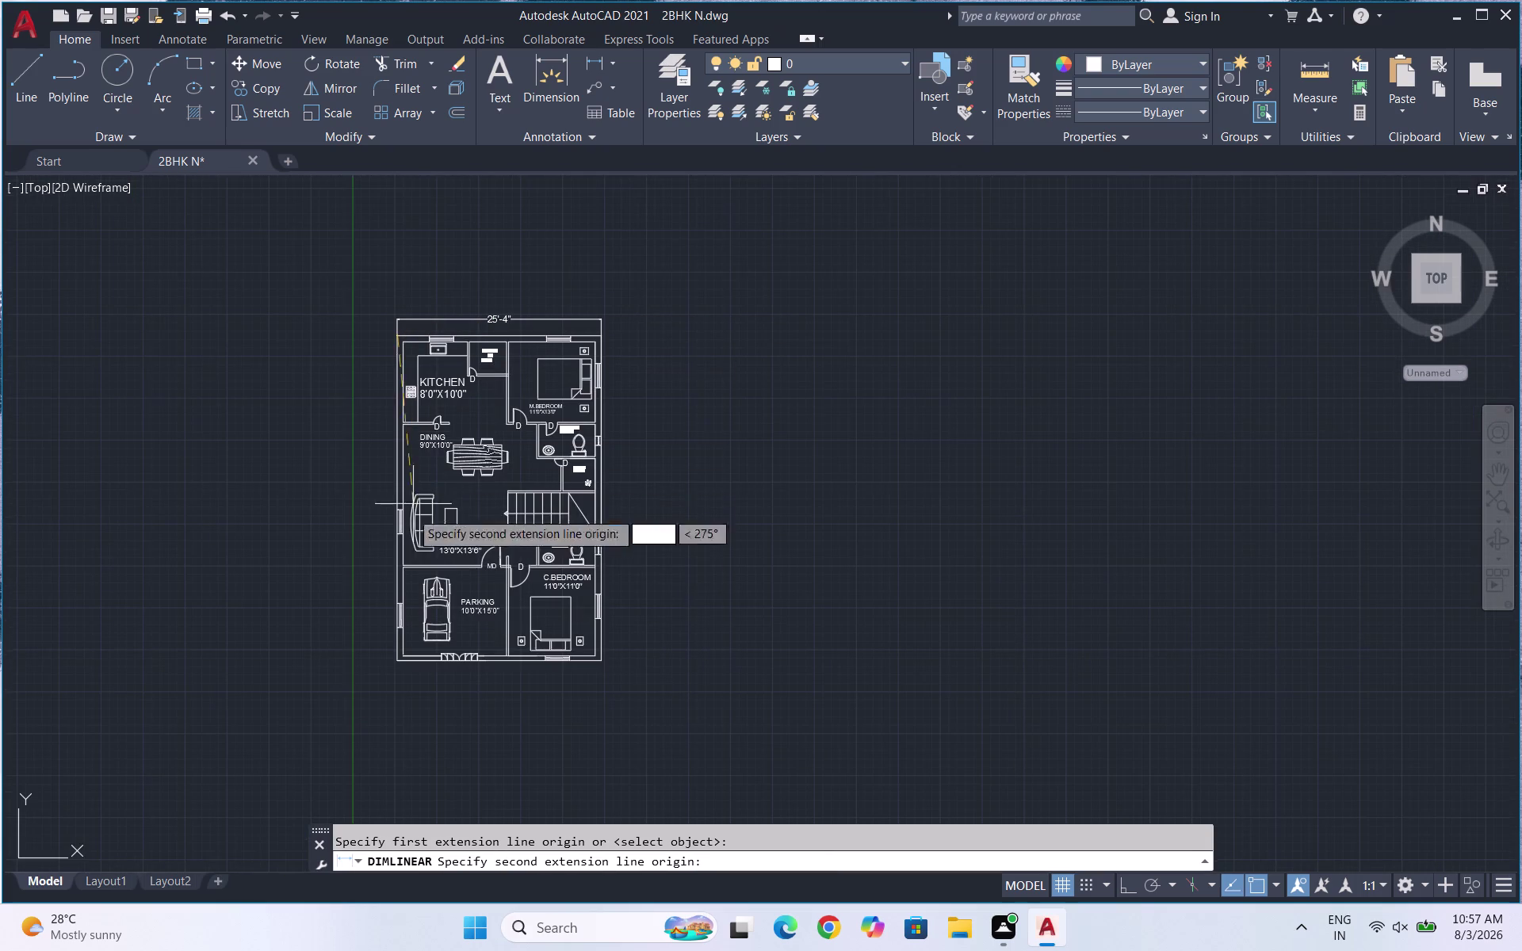
scroll(up, 3)
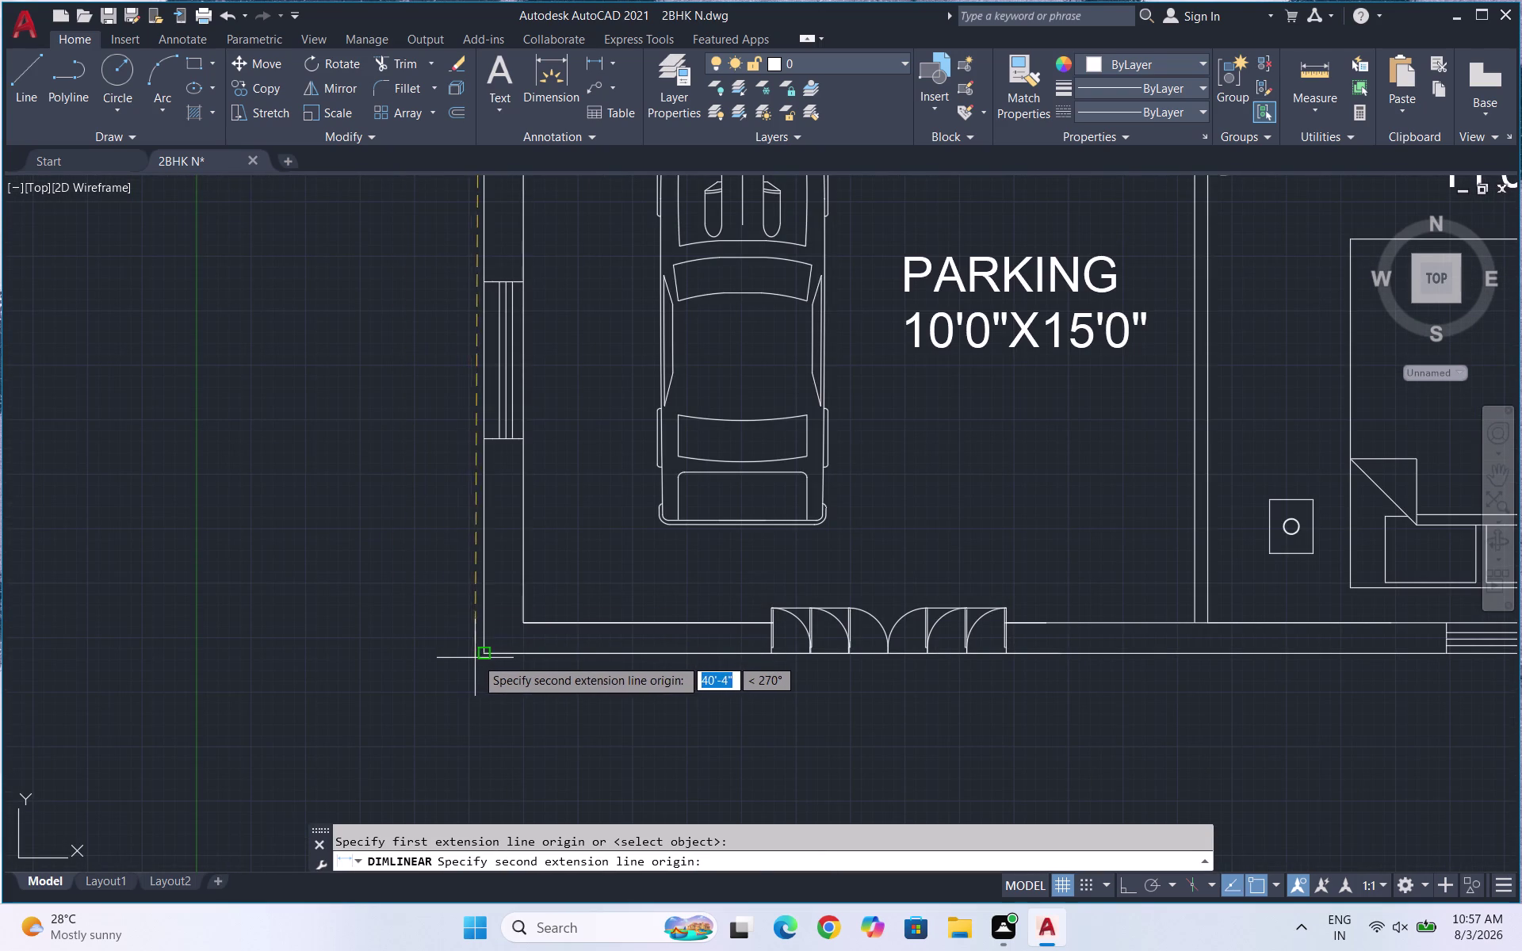
click(481, 658)
click(407, 638)
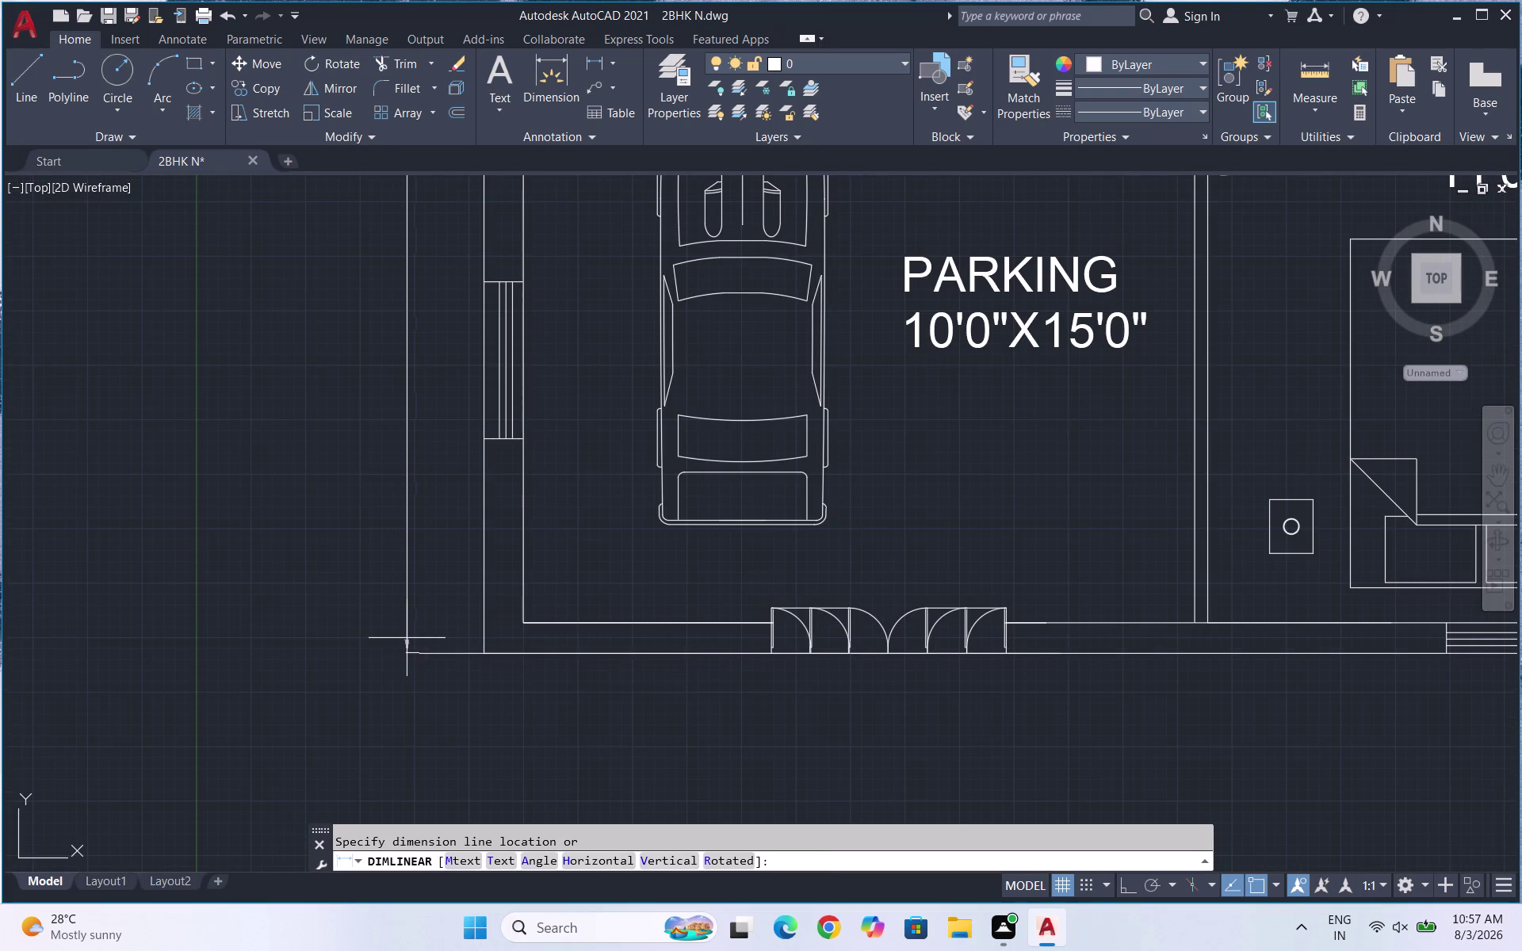
scroll(down, 3)
scroll(down, 3)
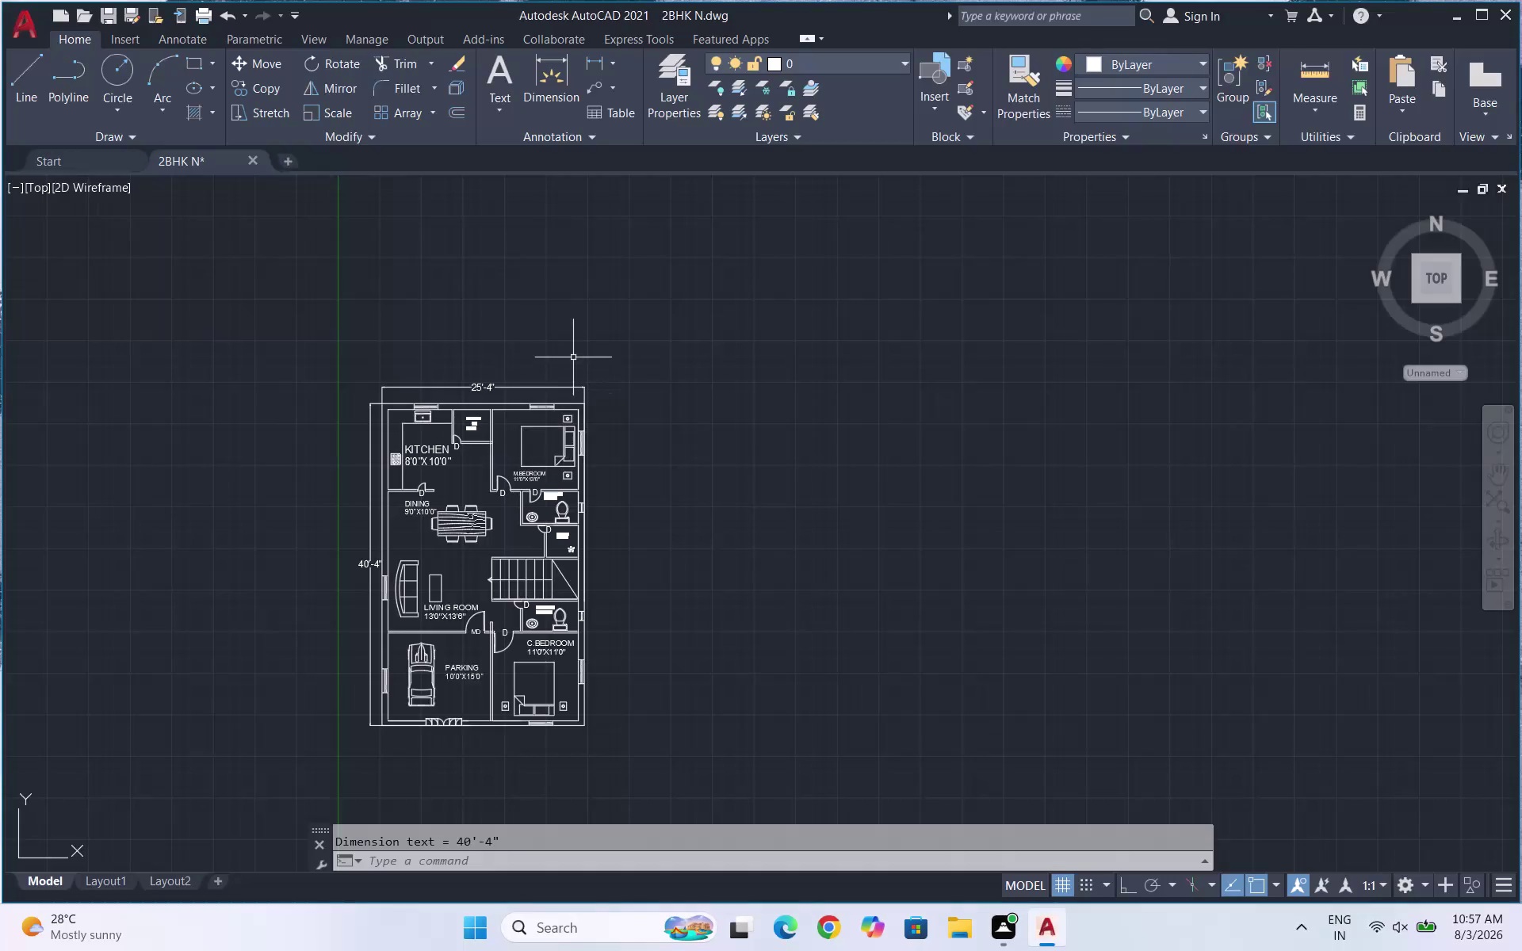
scroll(up, 3)
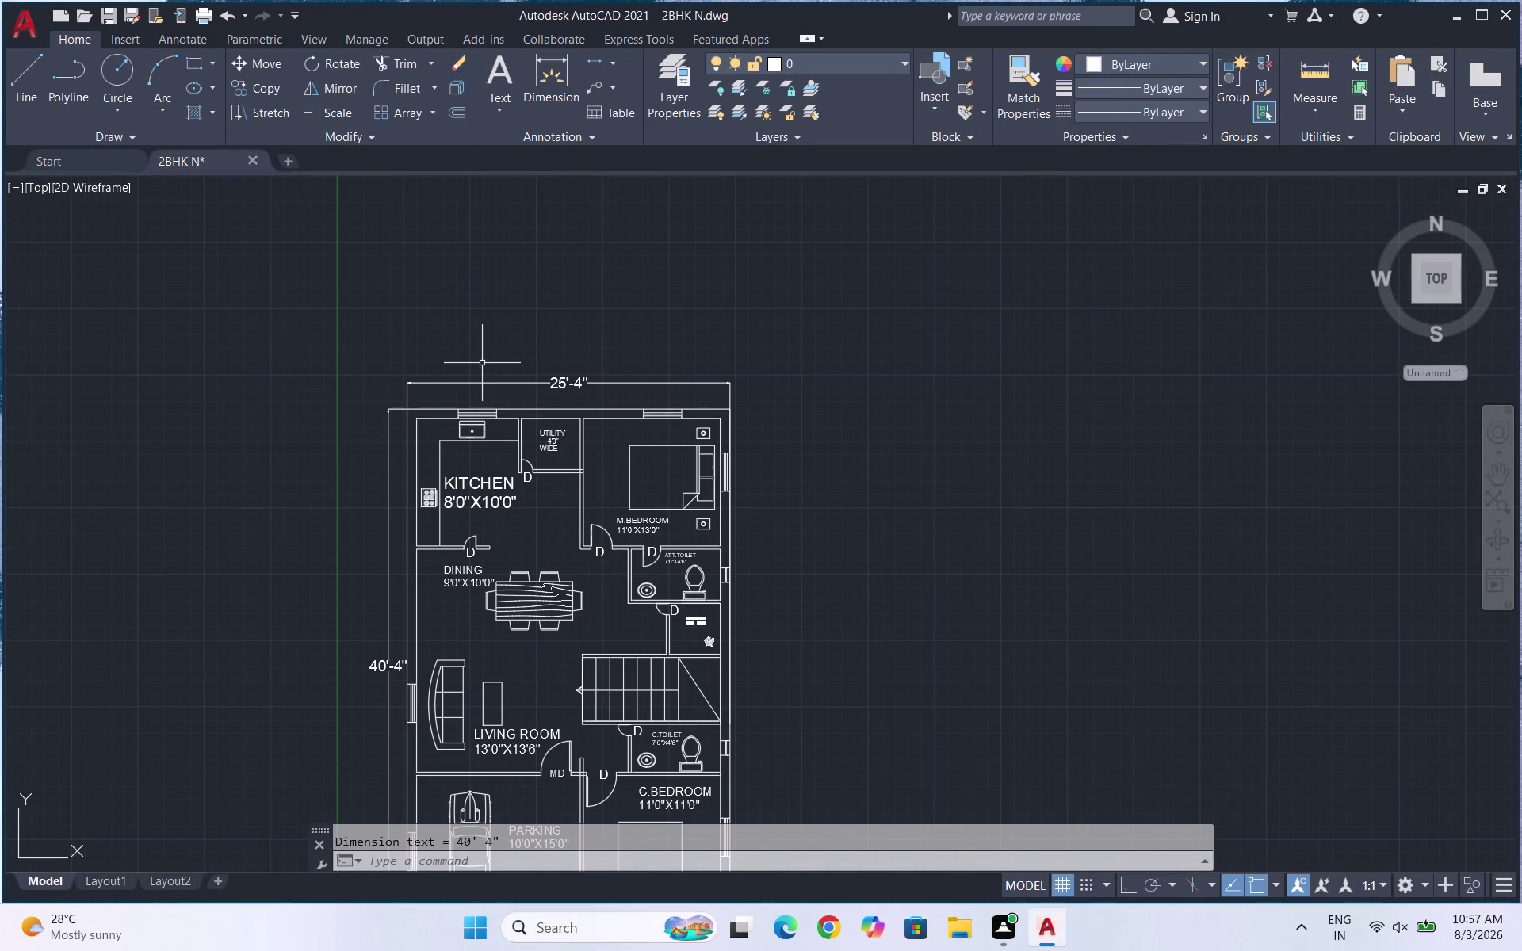
Start single-line text near the top of the plan, with ortho on for height and rotation.
key(d)
key(t)
key(Return)
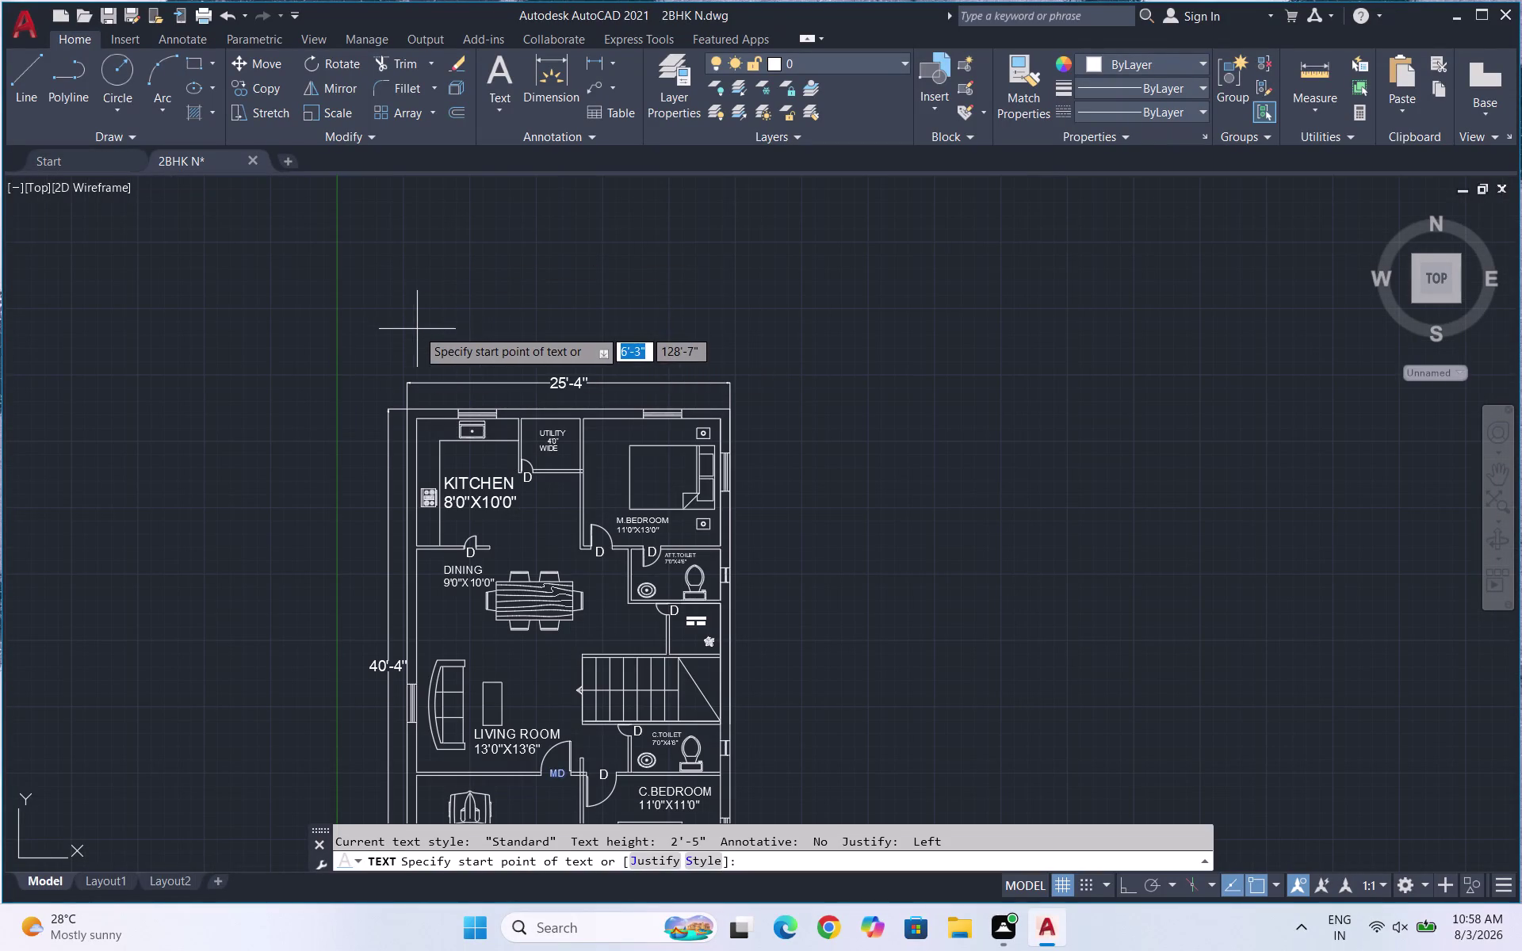
scroll(up, 3)
drag(444, 303, 436, 336)
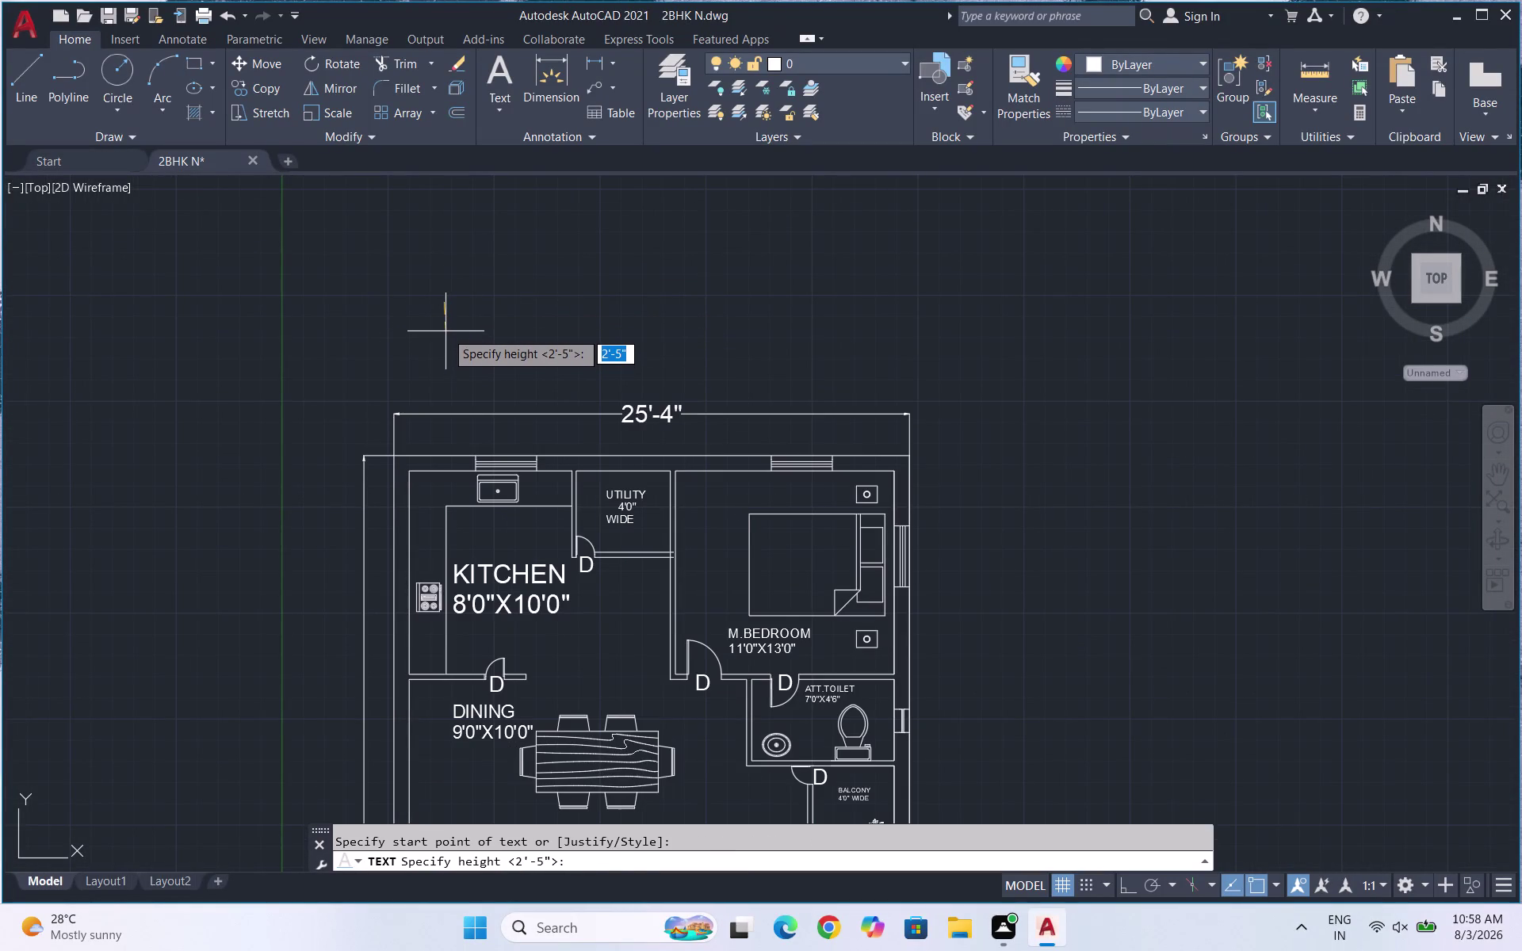
key(F8)
triple_click(443, 326)
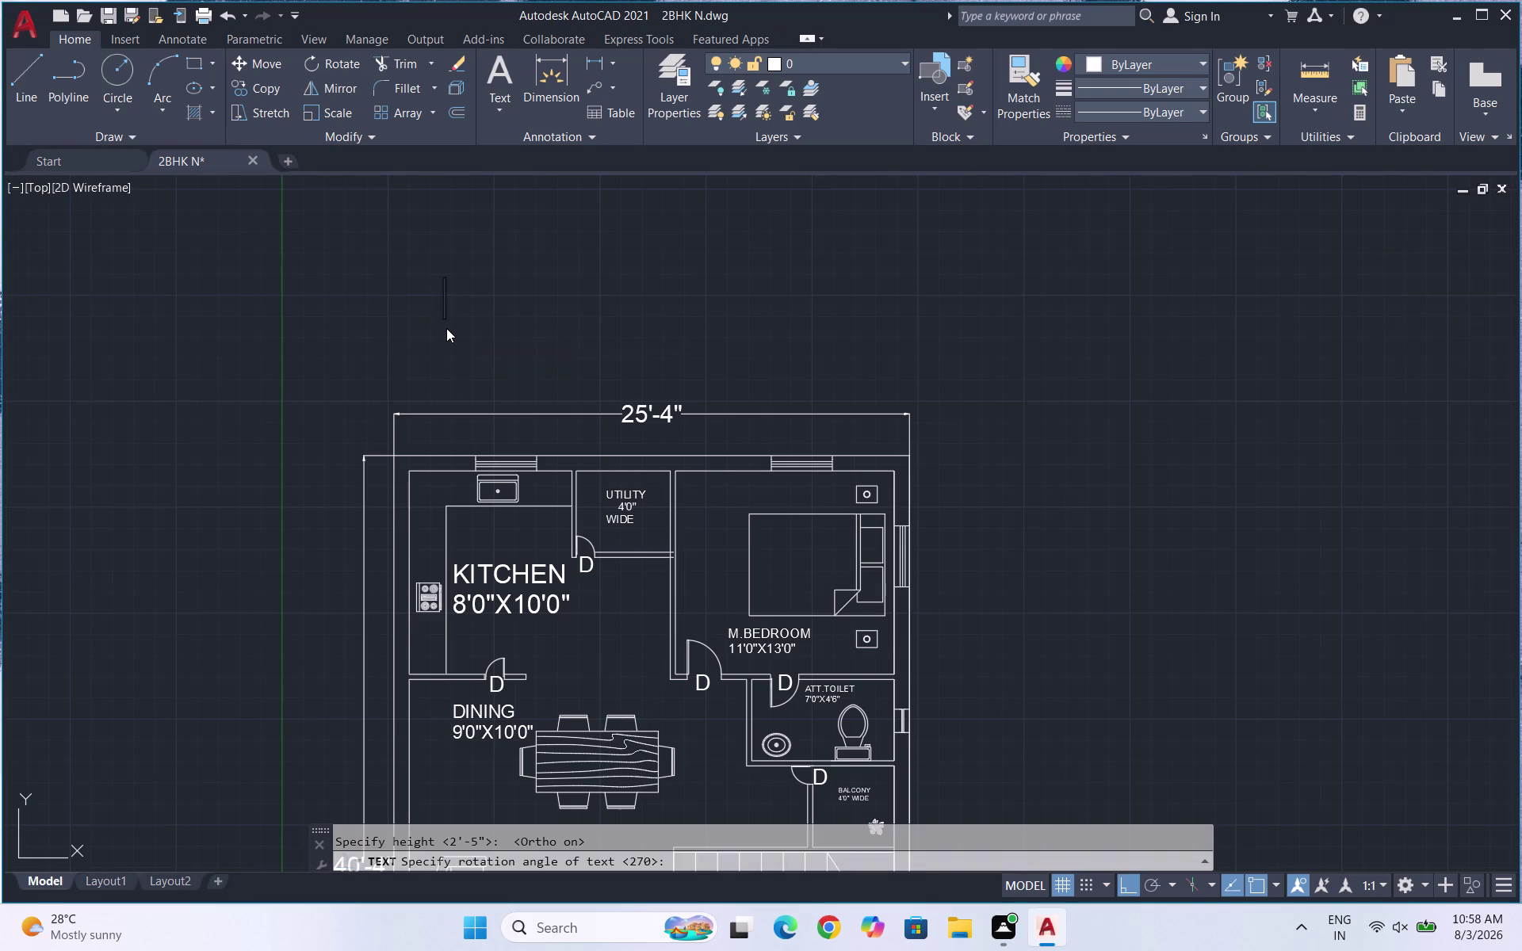
Type the title '2BHK NORTH FACING HOUSE PLAN', correcting a stray letter.
text(2BHK)
key(space)
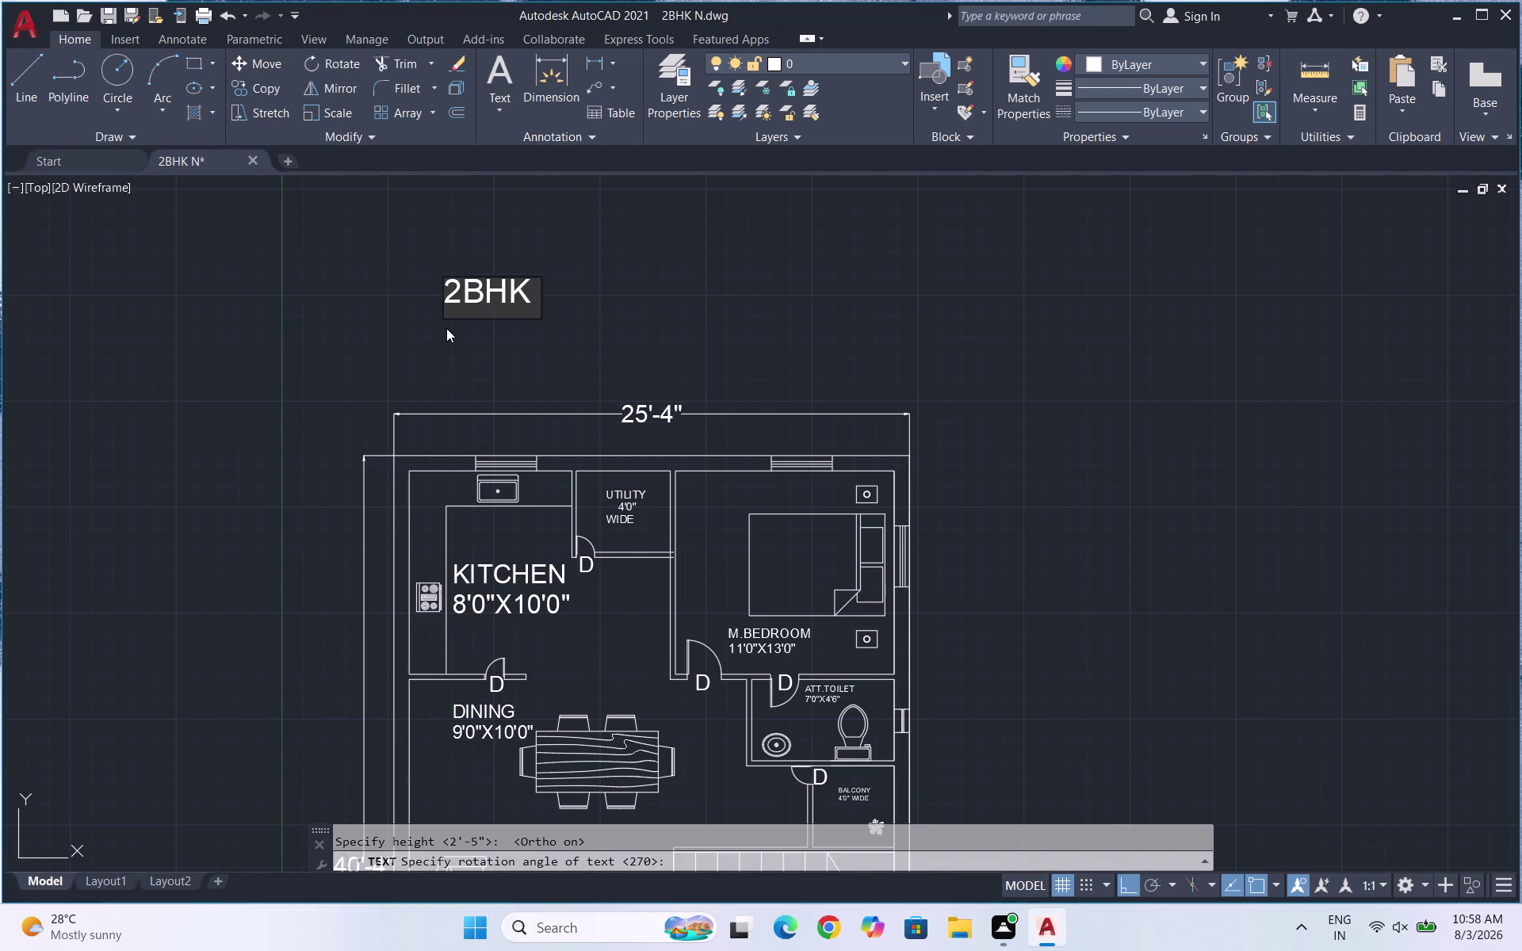
text(NORTH)
key(space)
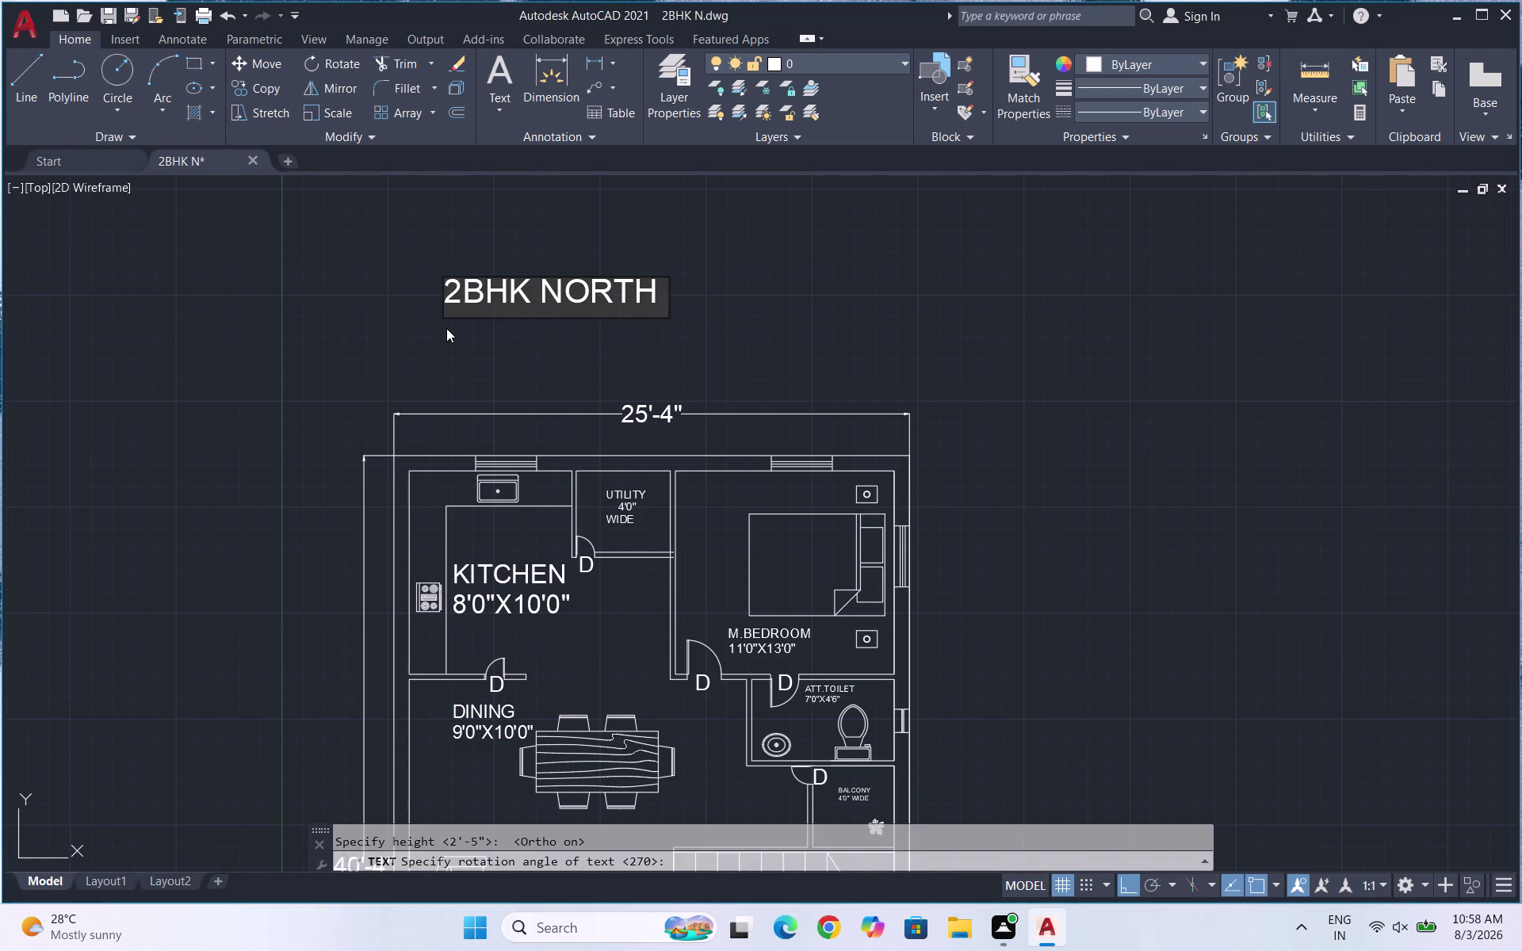
text(FACIN)
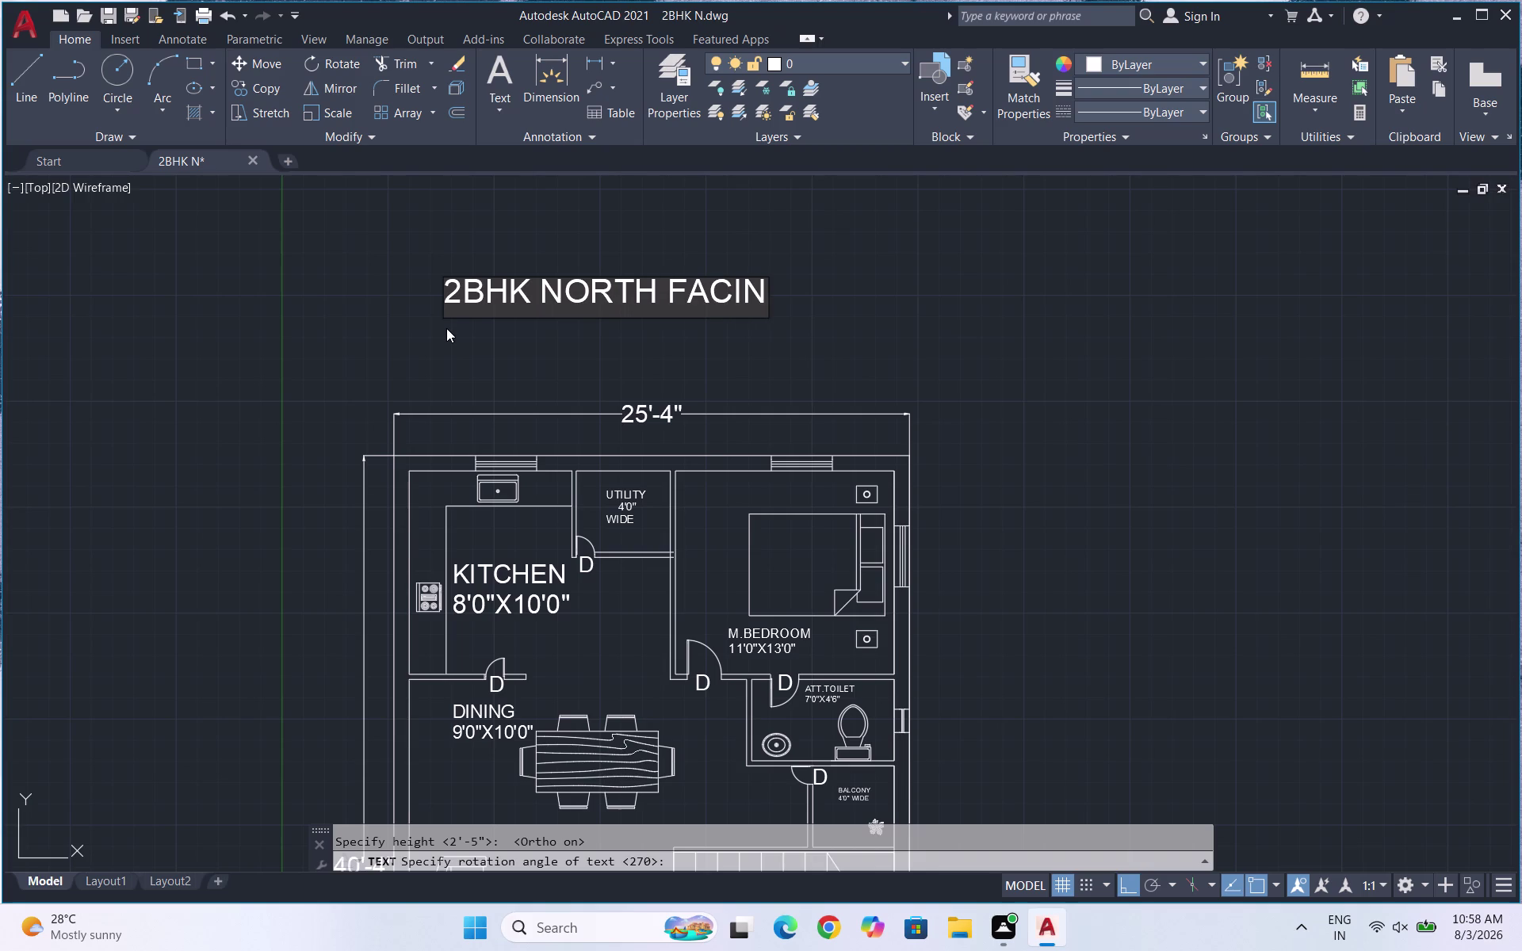
text(G HOUSER)
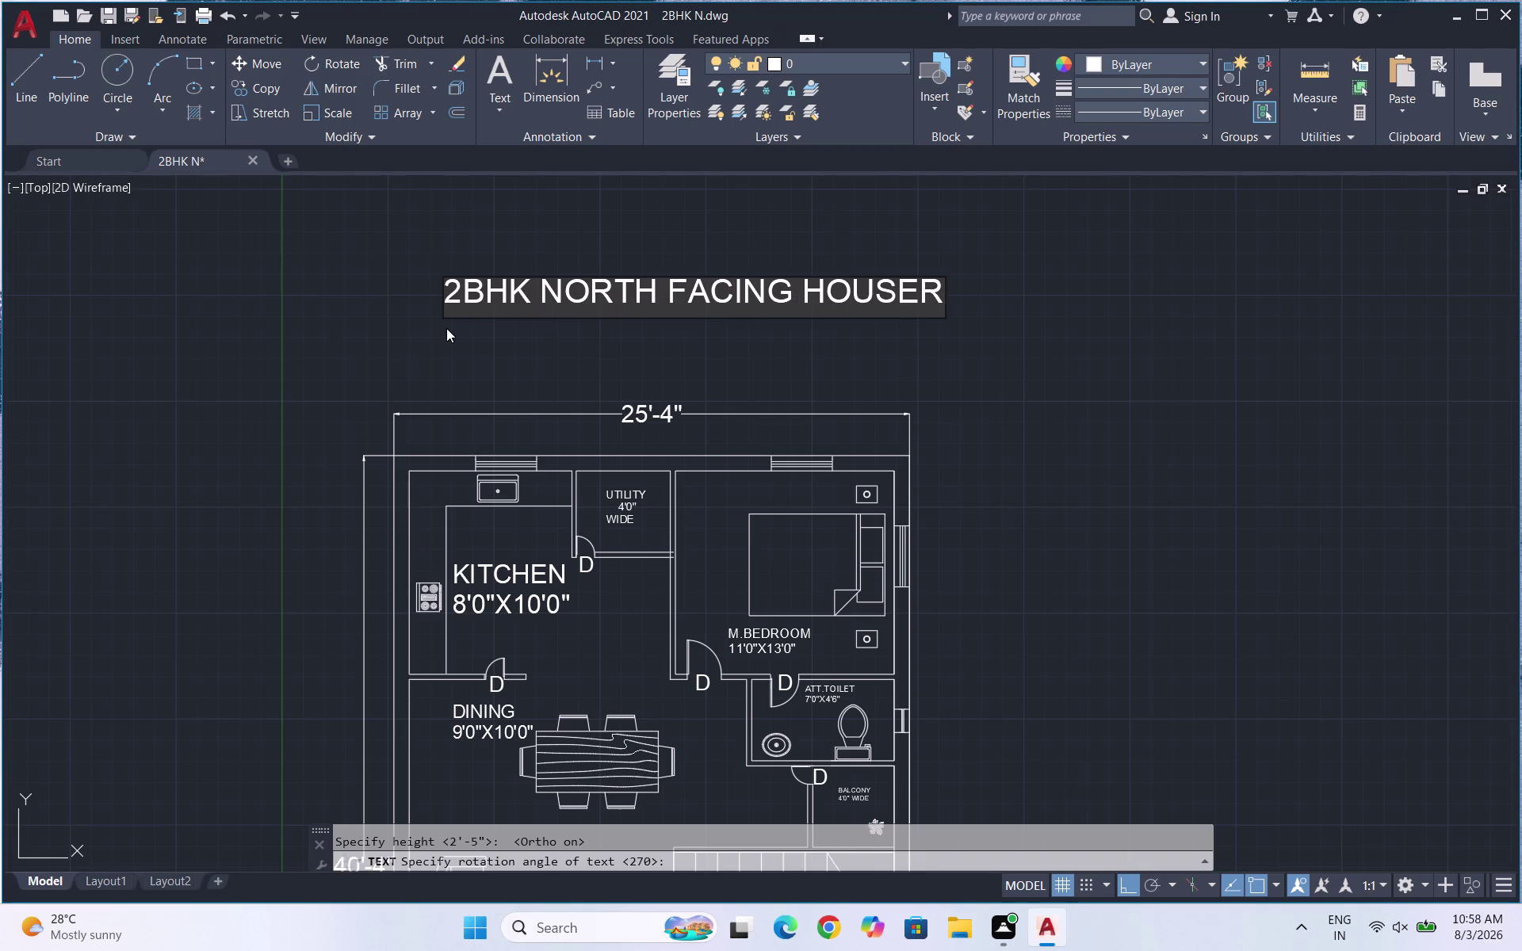
key(BackSpace)
key(space)
text(P)
text(LAN)
key(Return)
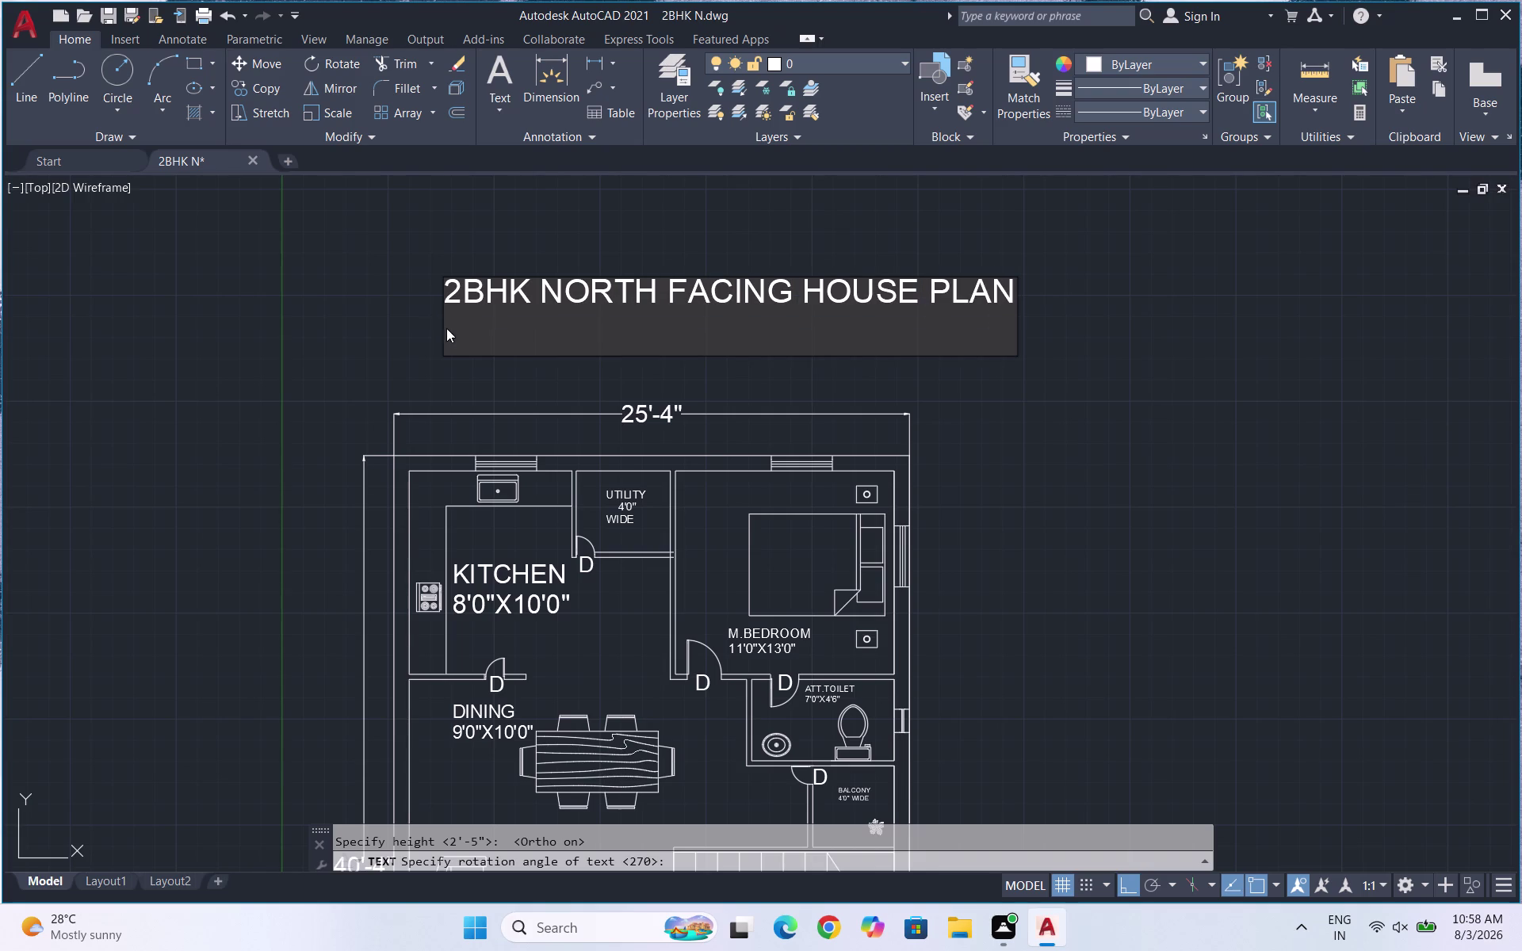
End the text command and select the vertically placed title.
click(437, 332)
key(Escape)
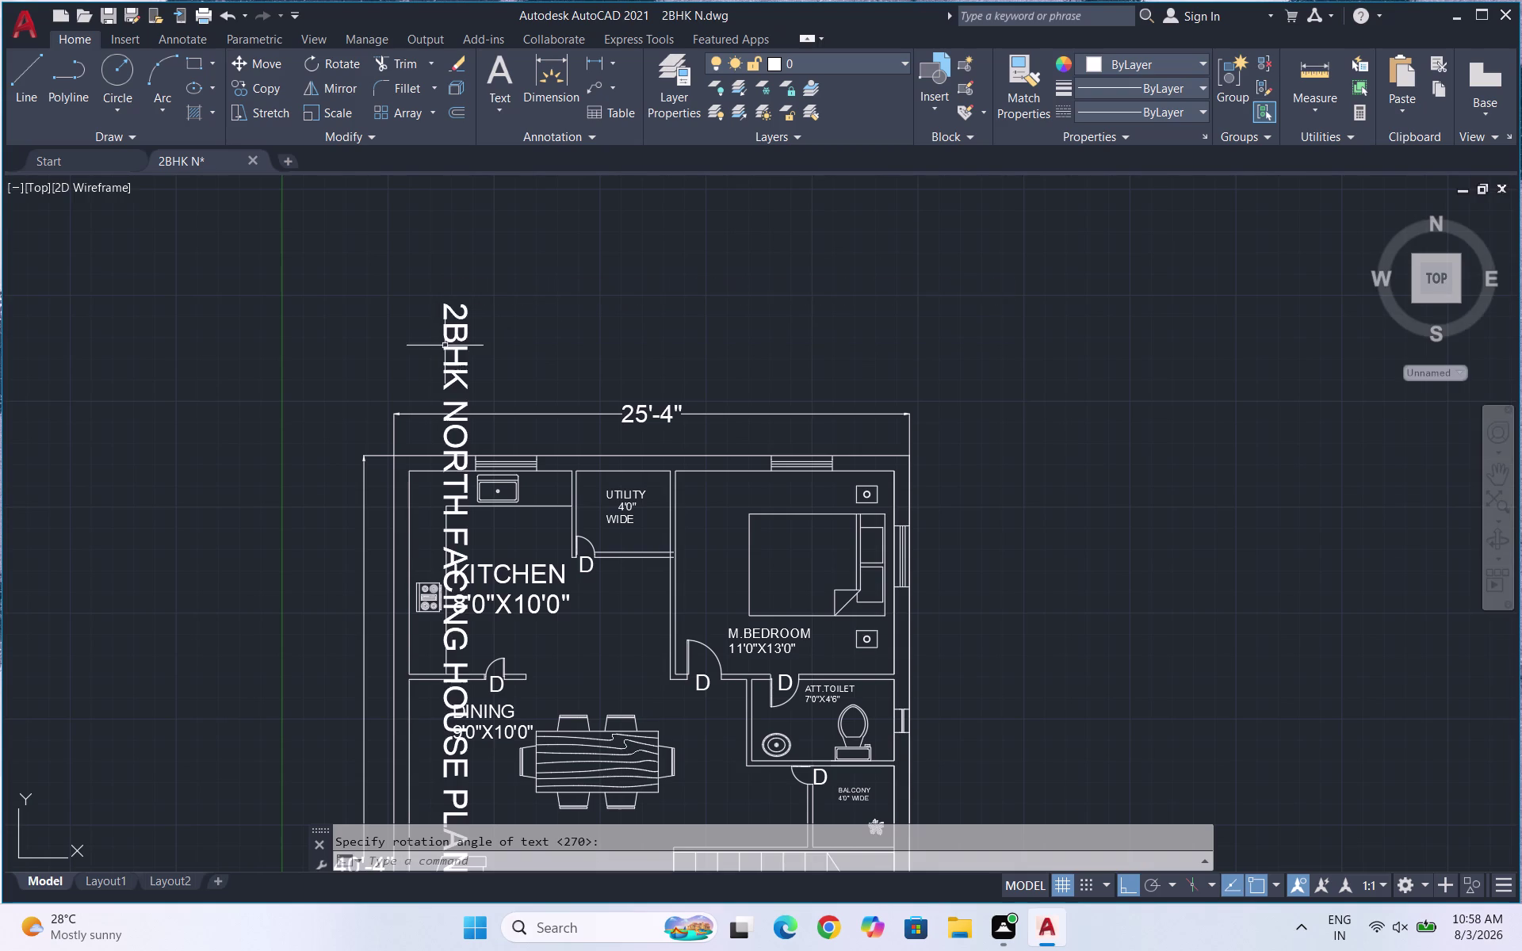
drag(522, 343, 407, 321)
click(325, 310)
Rotate the title 90° with RO so it reads horizontally.
text(RO)
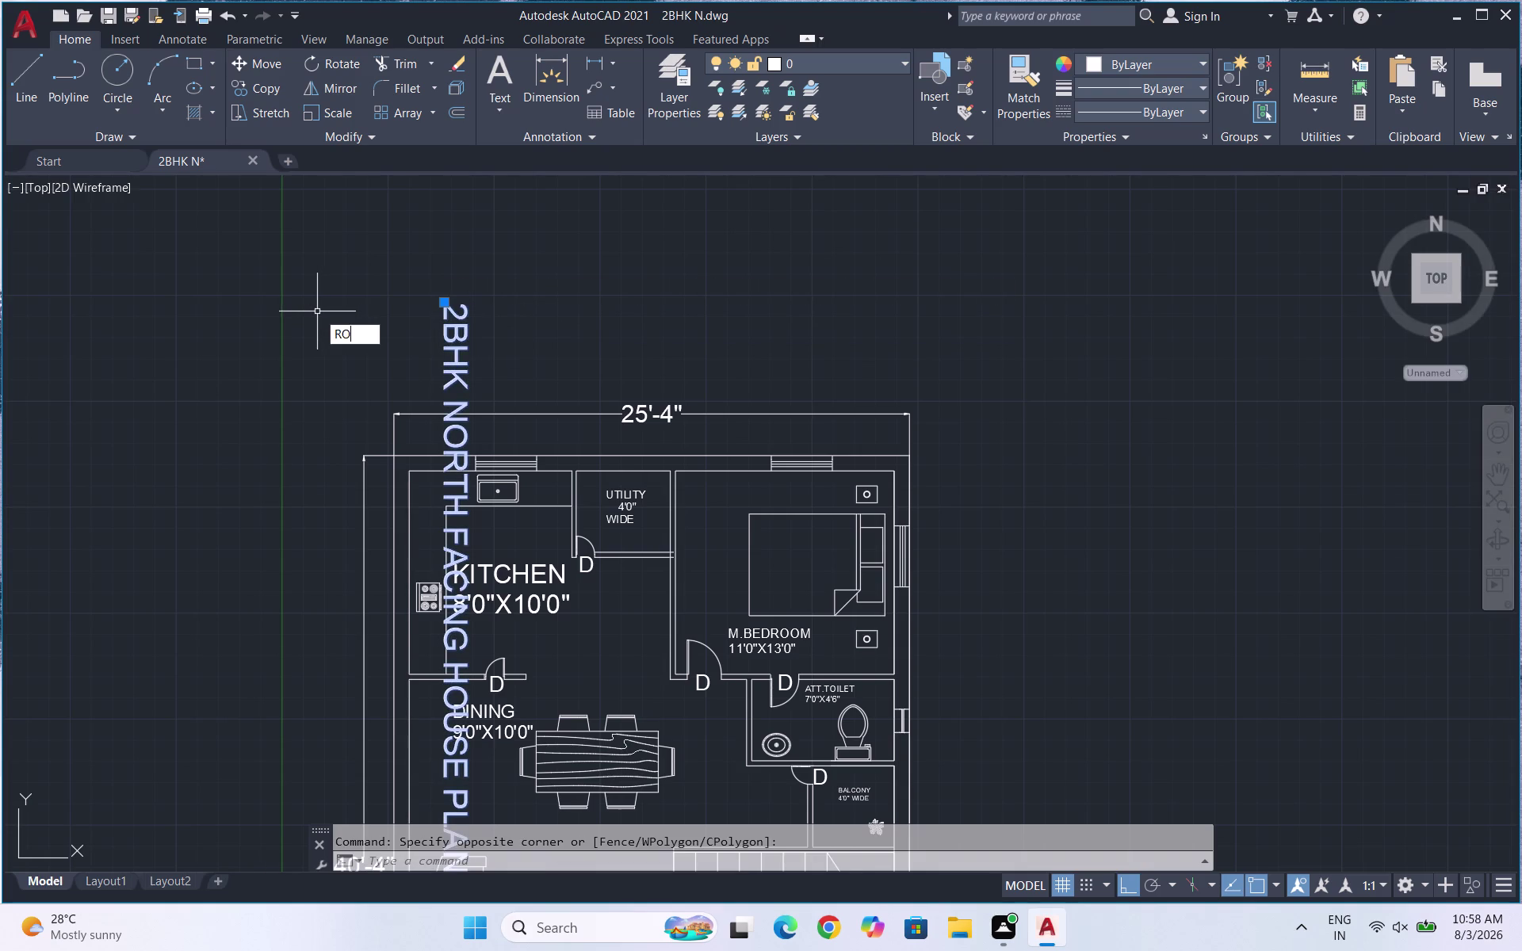
key(Return)
click(437, 305)
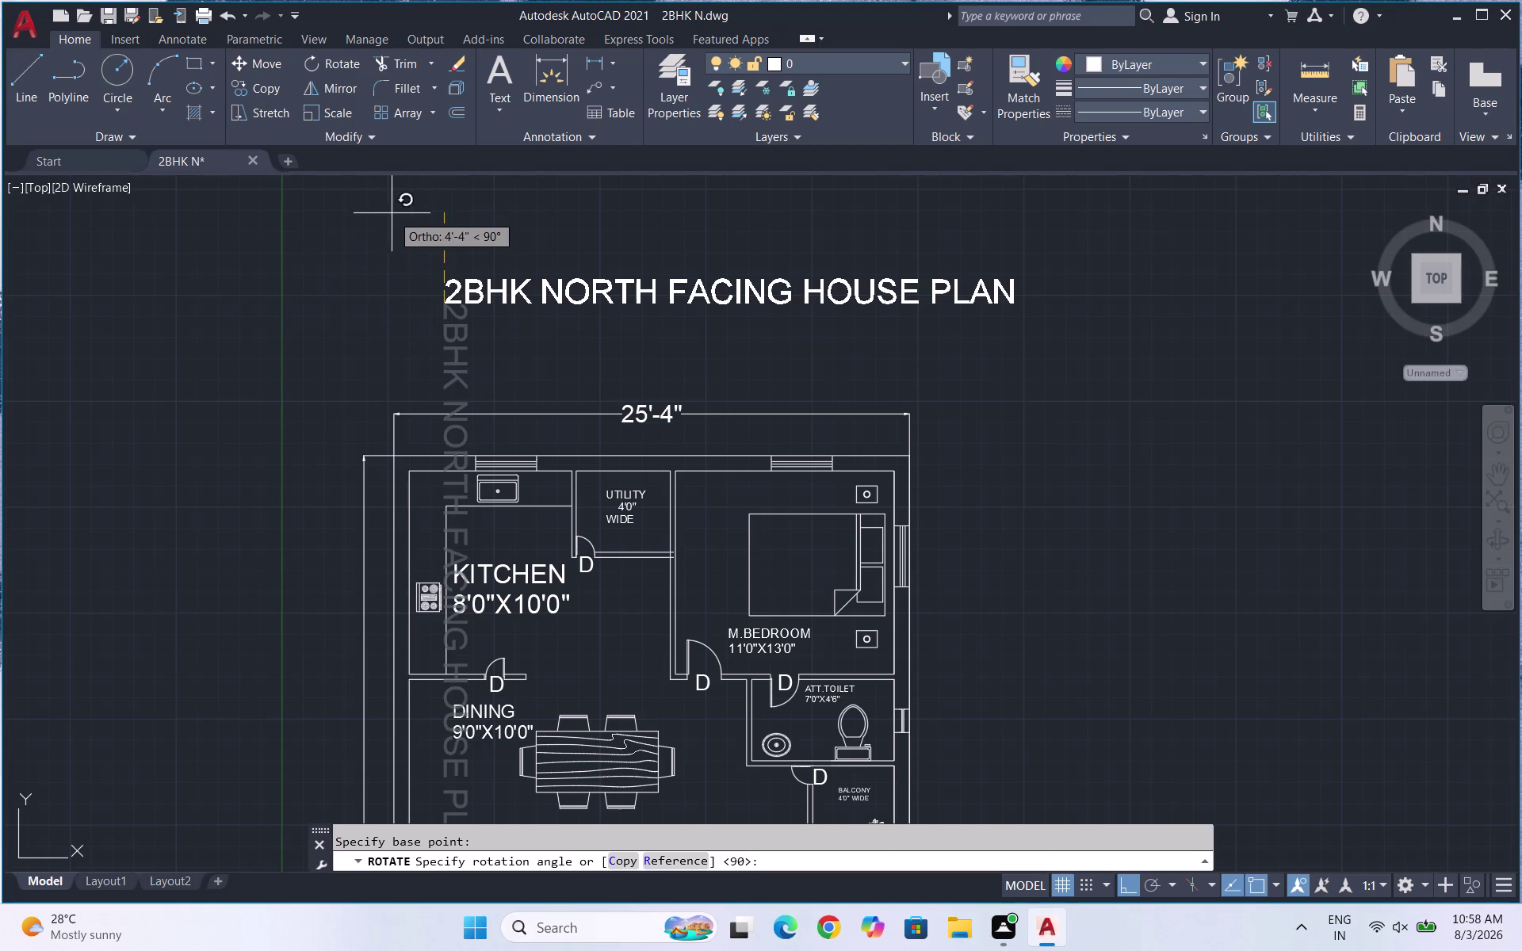
click(413, 205)
scroll(down, 3)
scroll(up, 3)
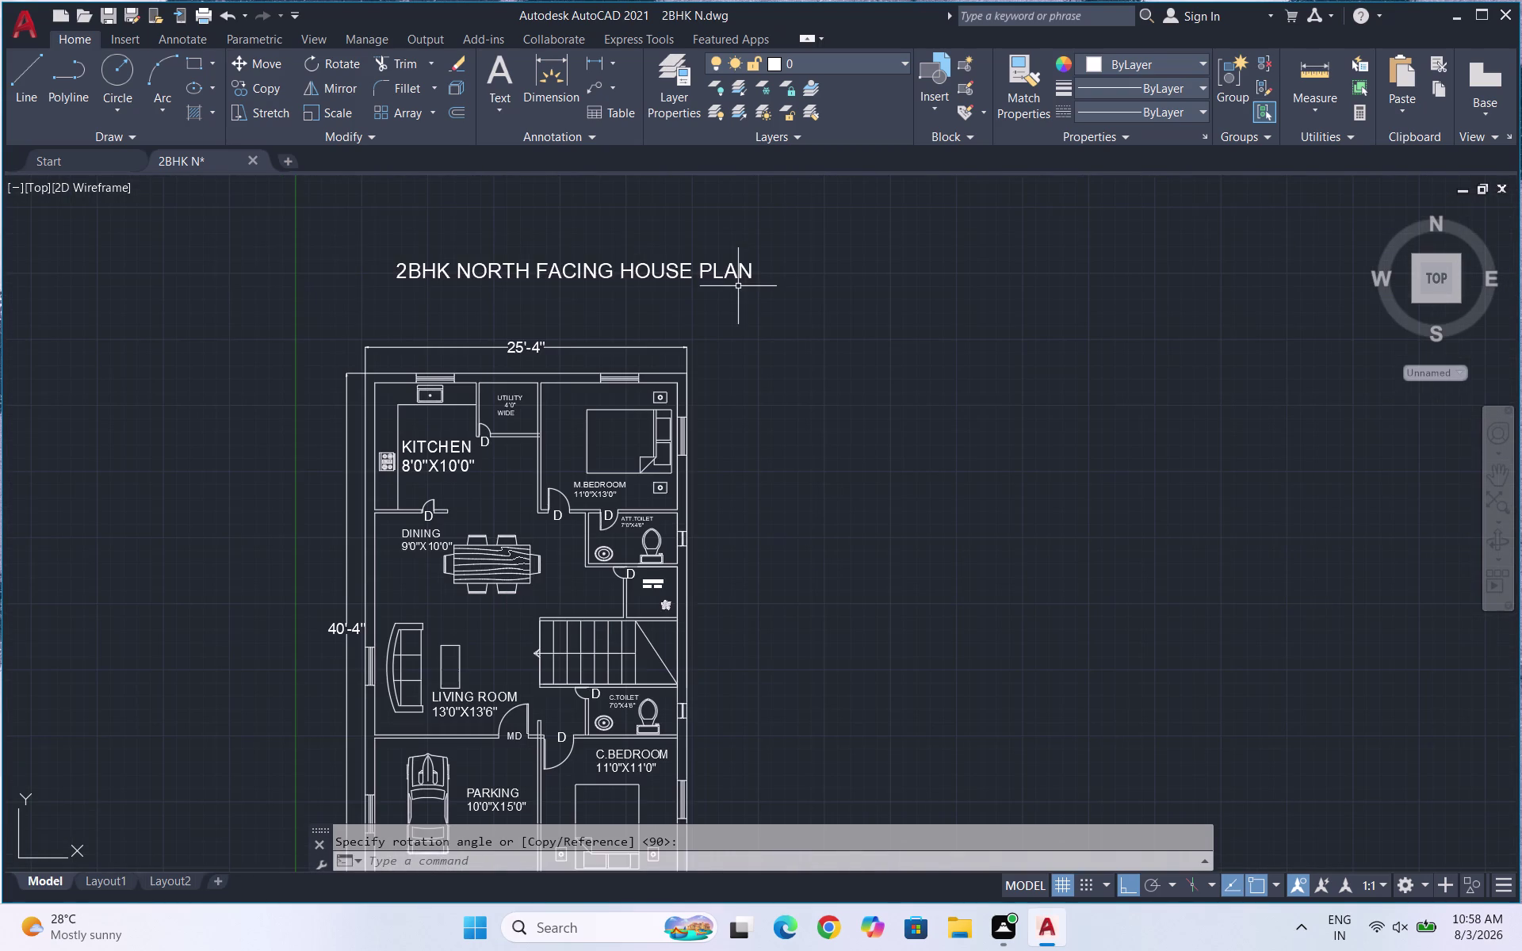
Move the title up above the plan.
drag(739, 287, 679, 287)
click(210, 245)
key(m)
key(Return)
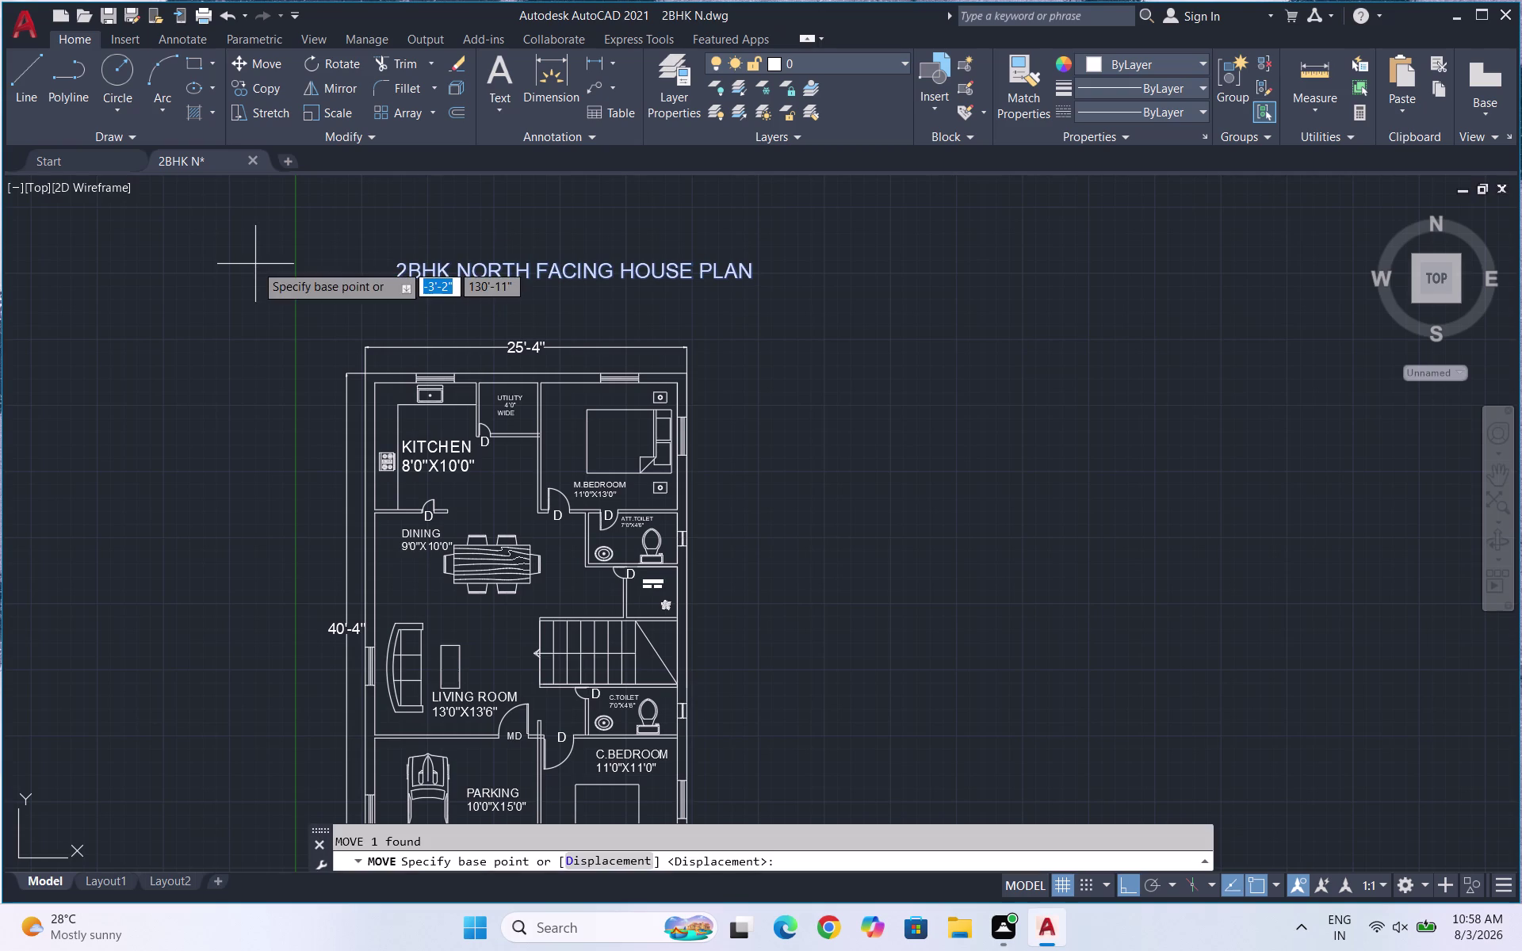
click(496, 266)
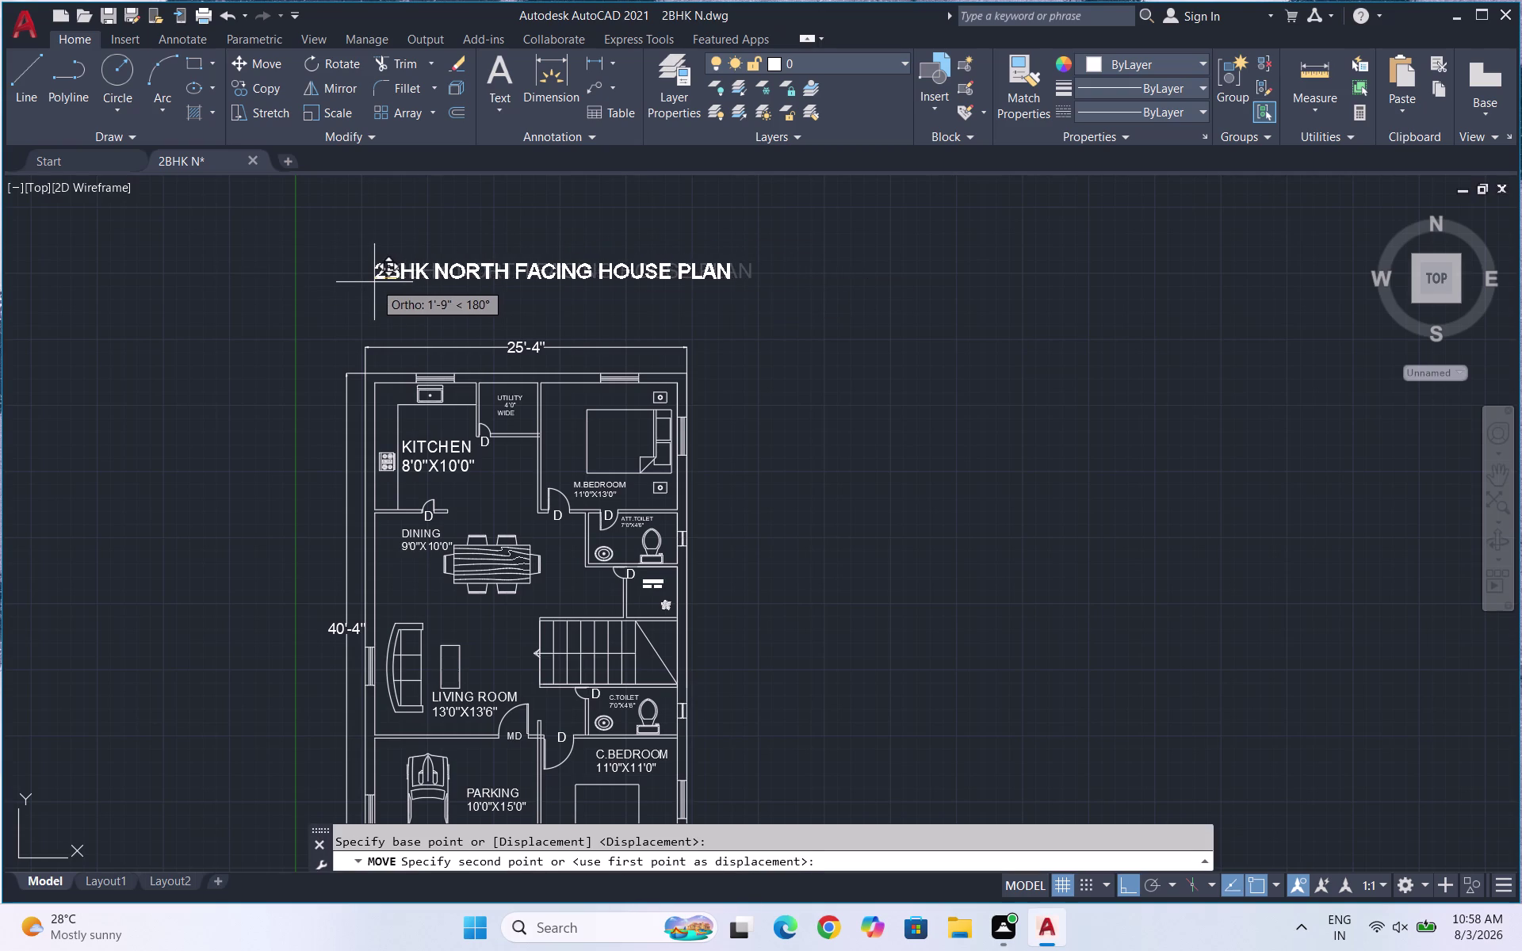
click(356, 281)
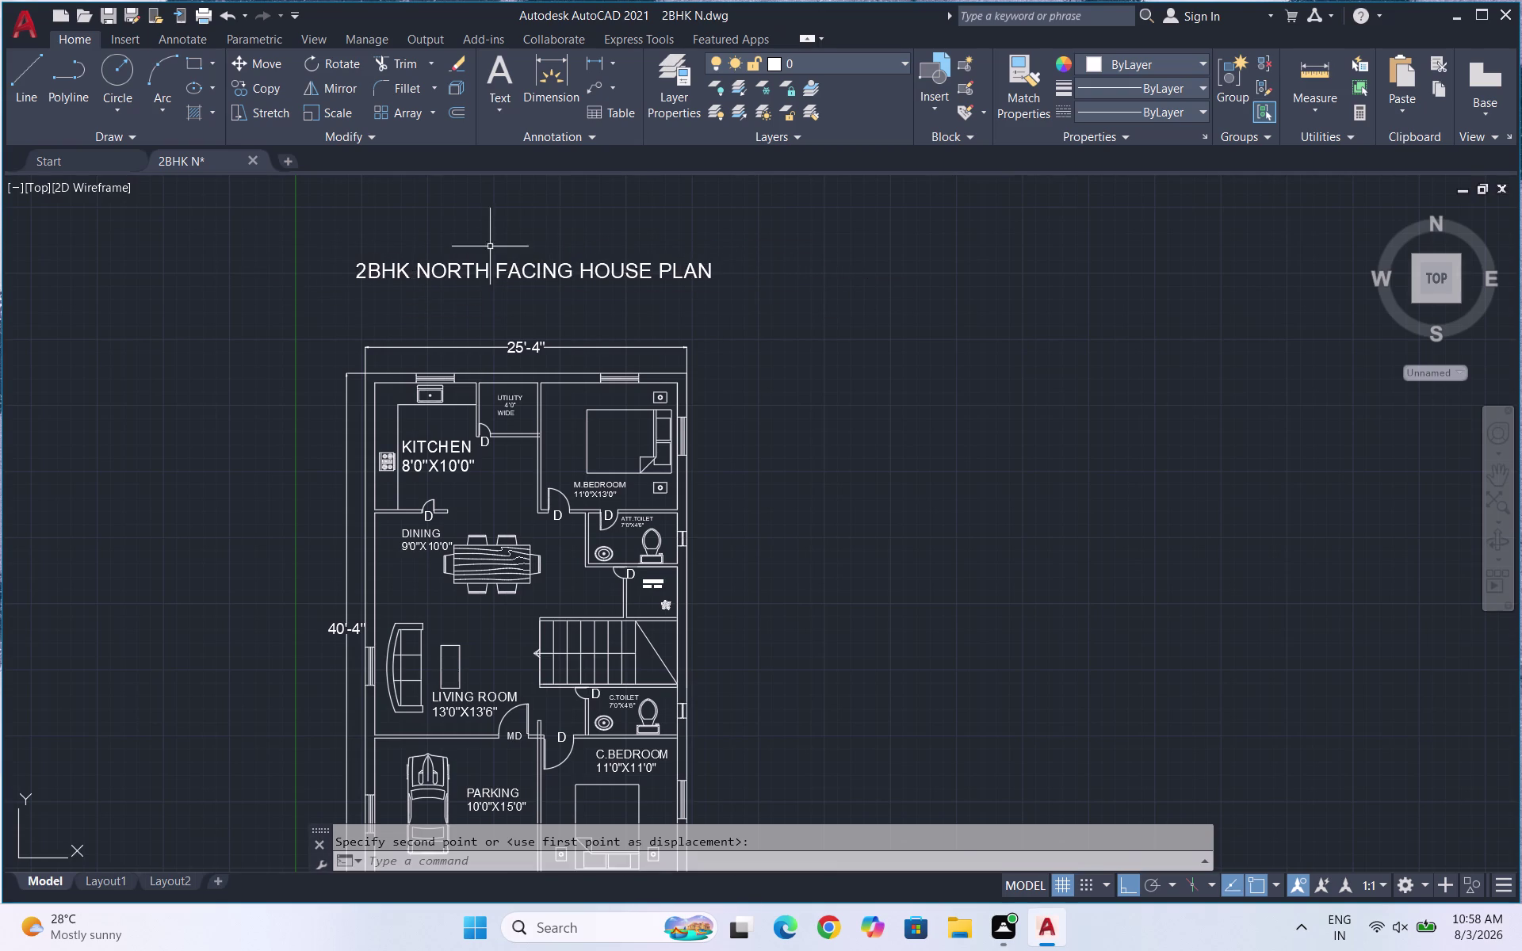
Move the title again to sit just above the 25'-4" top dimension.
scroll(down, 3)
drag(593, 277, 584, 258)
click(542, 240)
key(m)
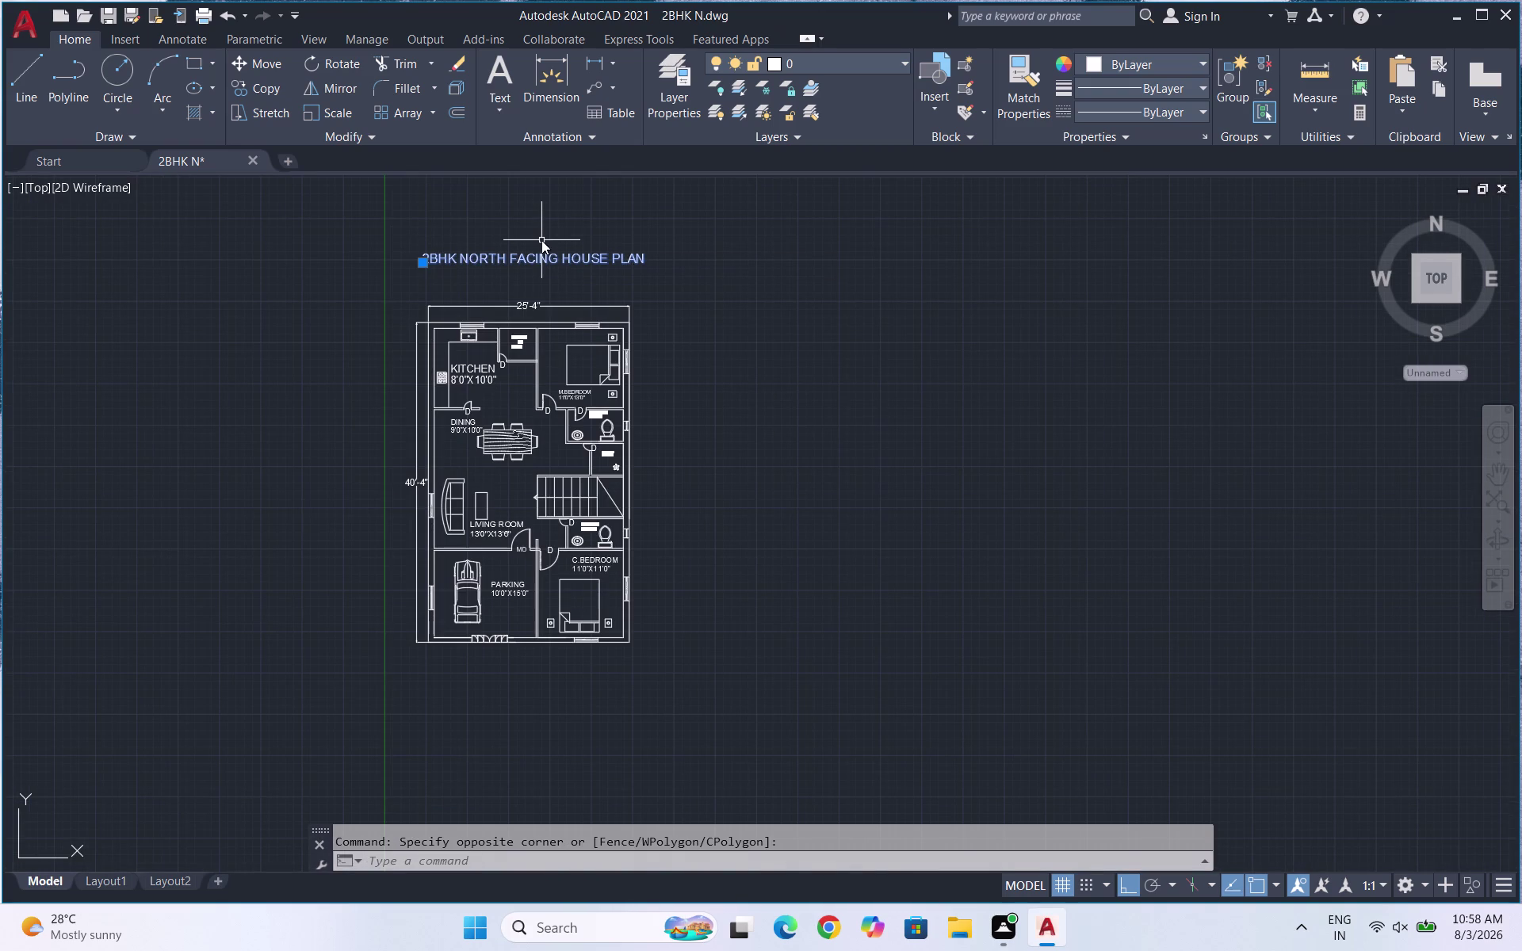
key(Return)
click(530, 256)
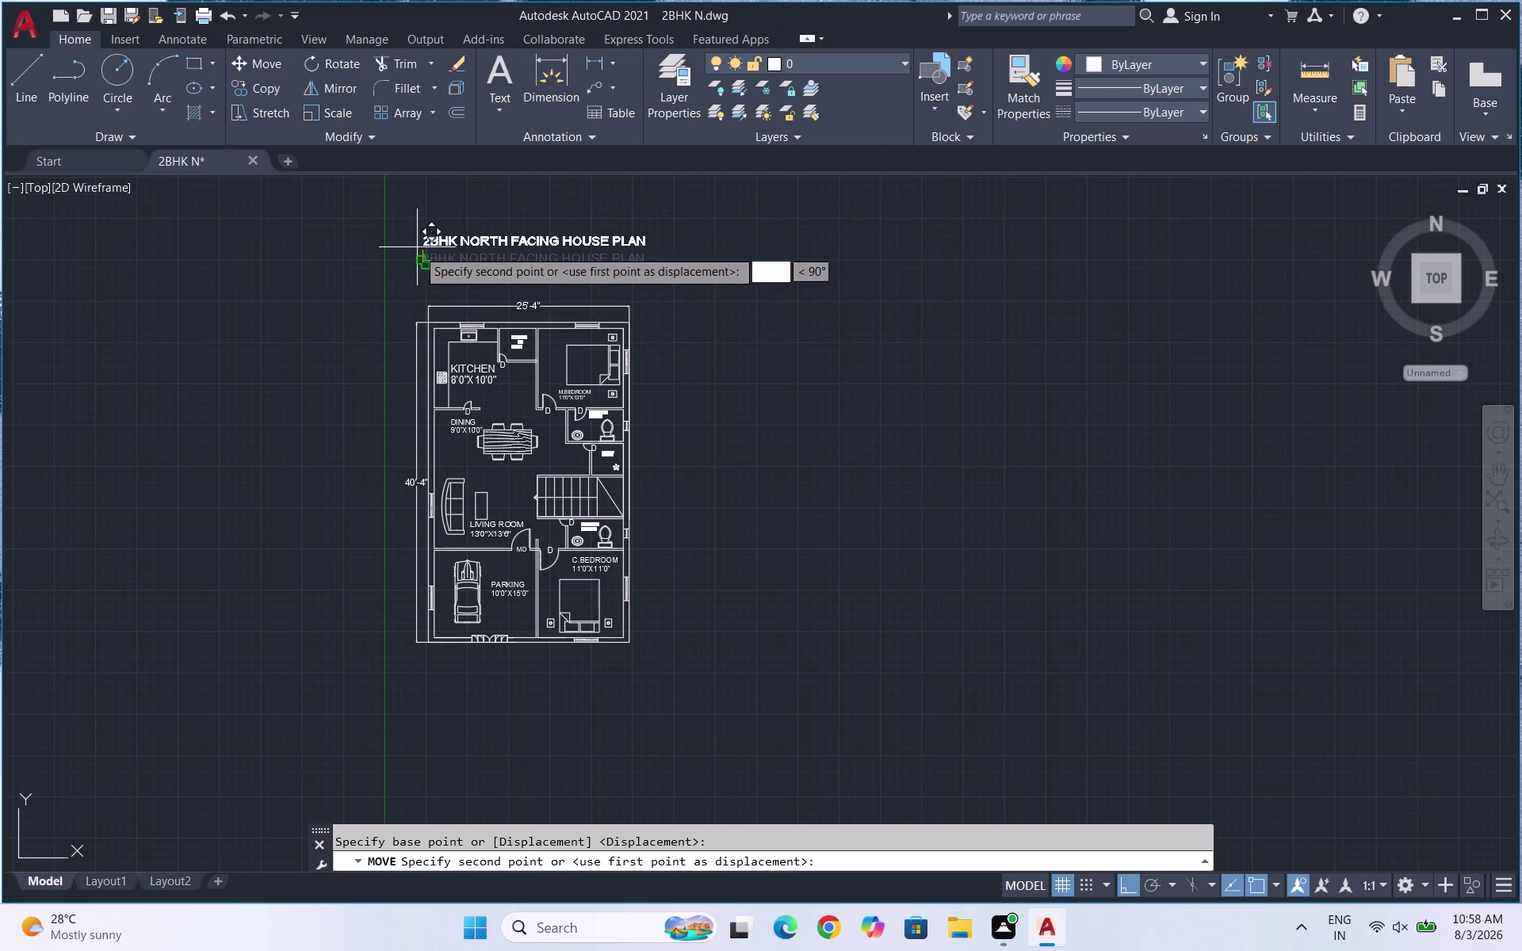
click(418, 284)
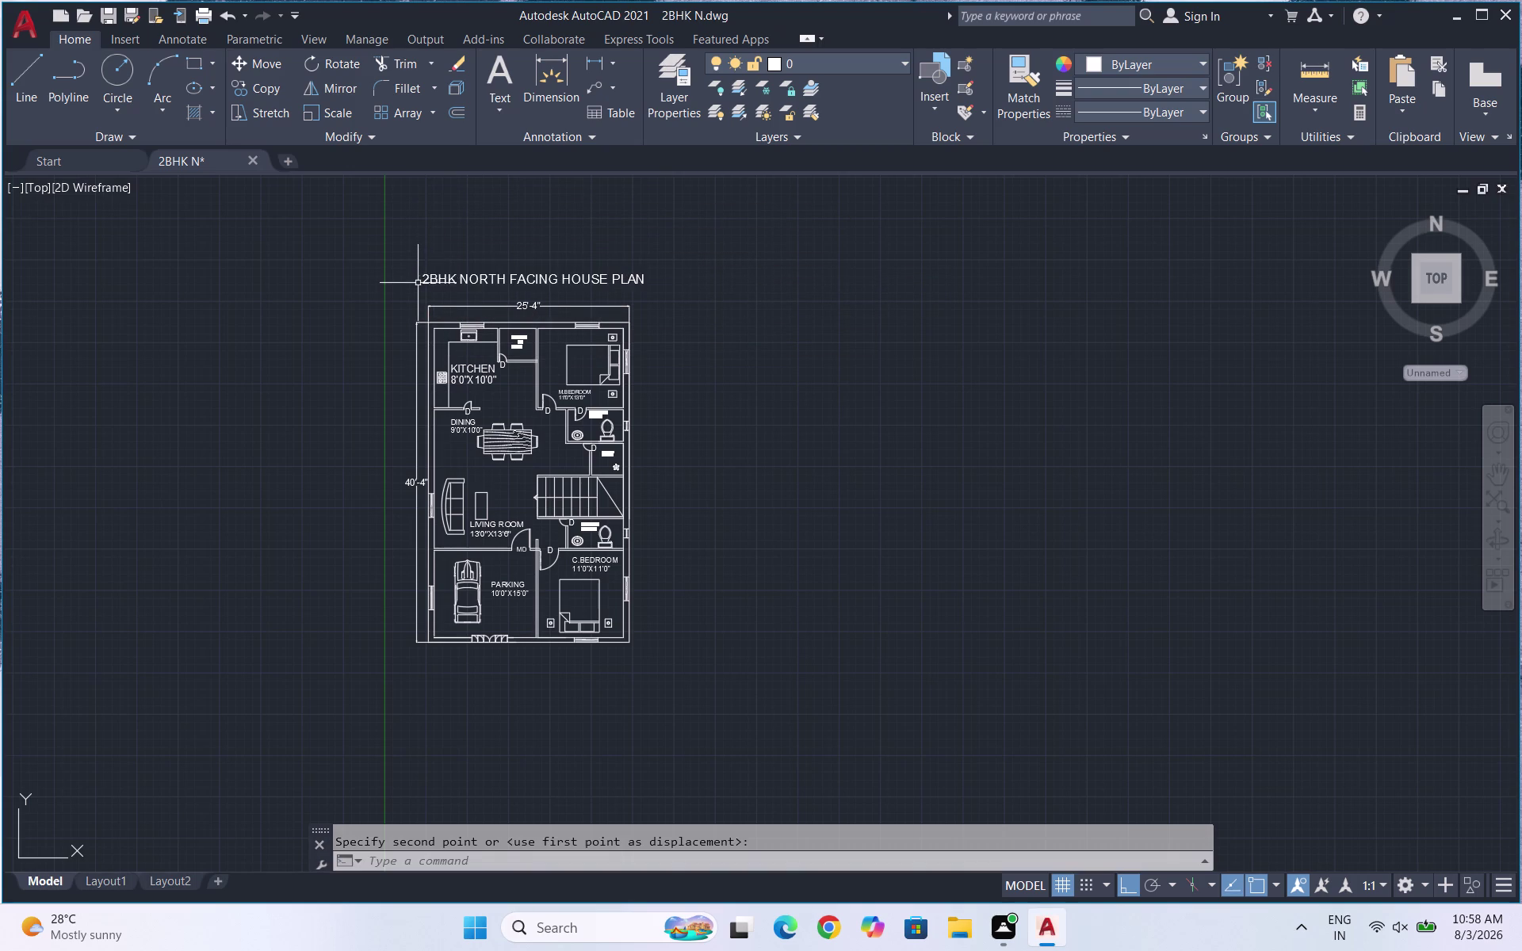
Save the drawing.
key(ctrl+s)
key(ctrl+s)
key(ctrl+s)
key(ctrl+s)
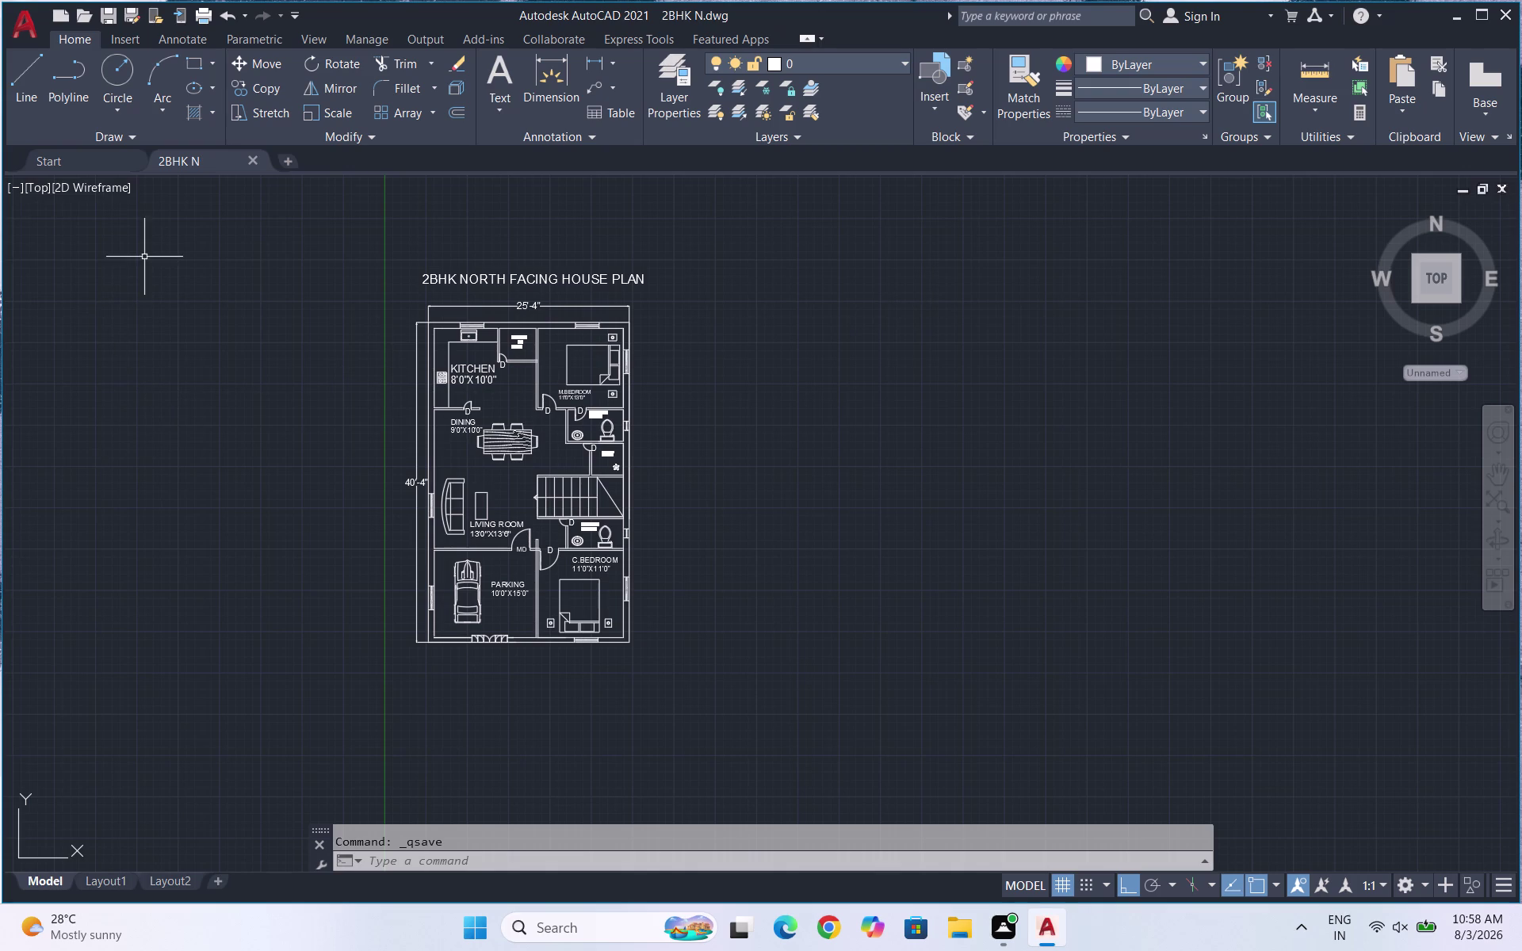
click(19, 34)
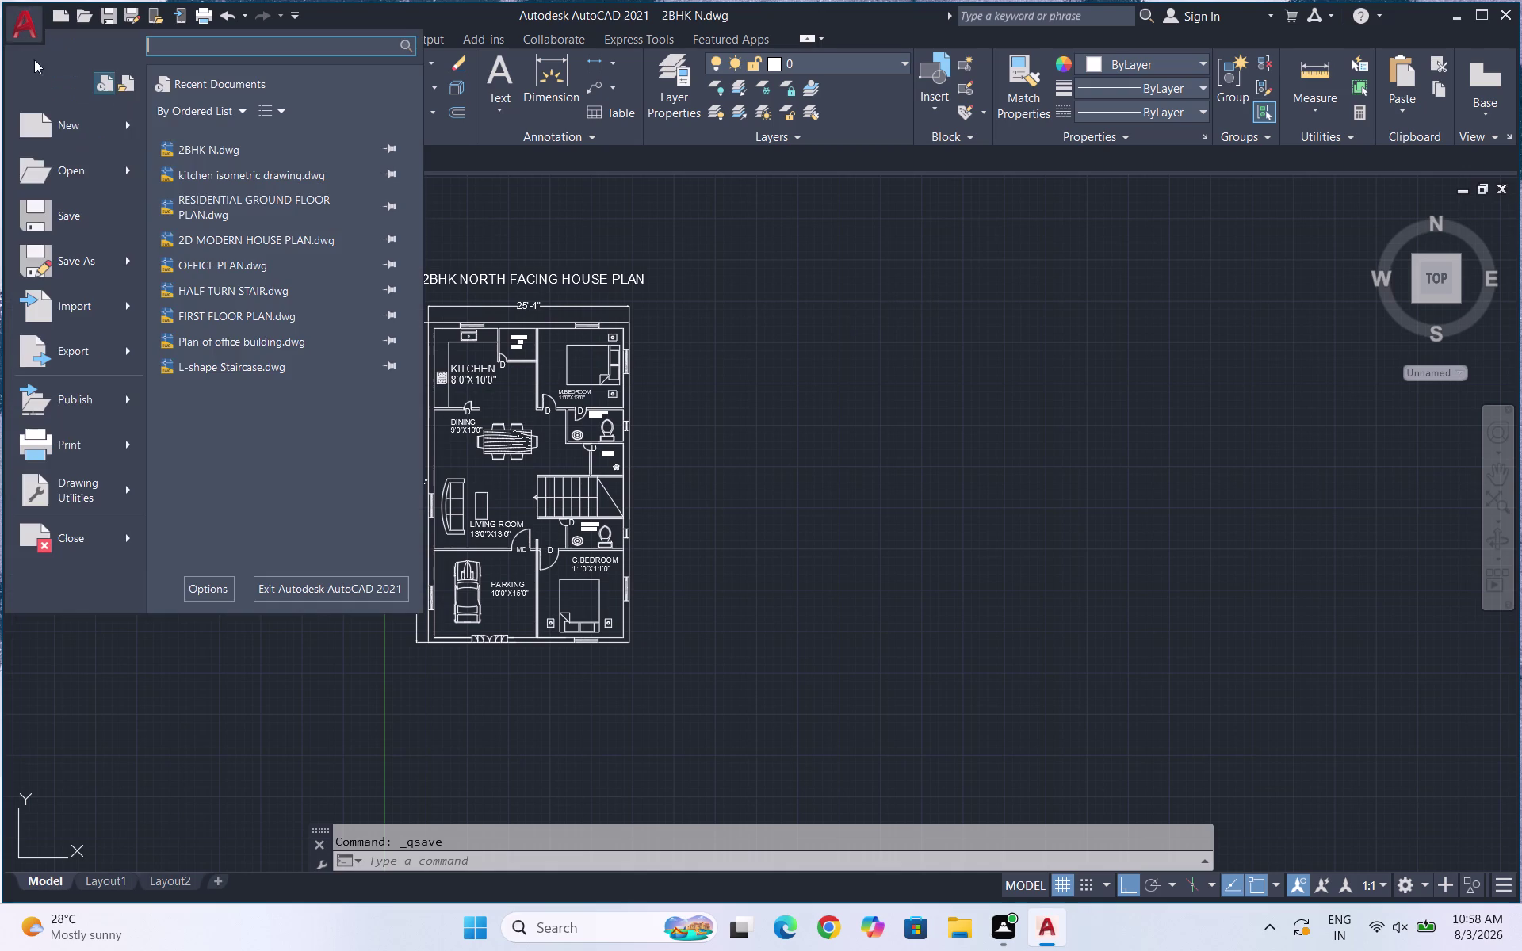
Export the plan as 2BHK N.pdf into INTERNSHIP, then go to the Start page.
click(77, 355)
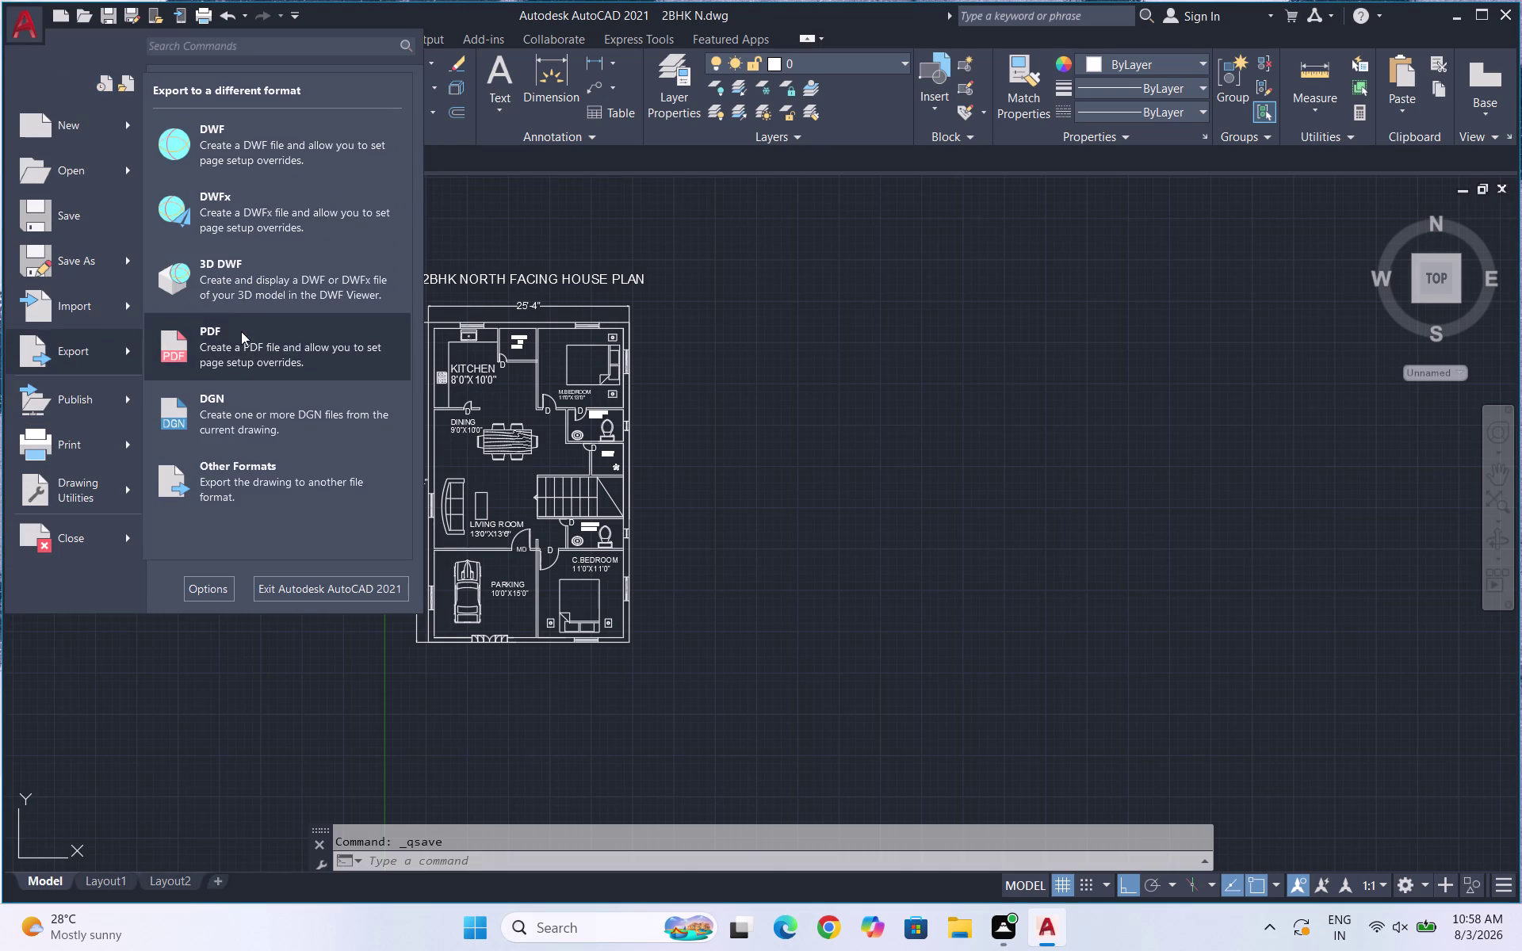
click(238, 332)
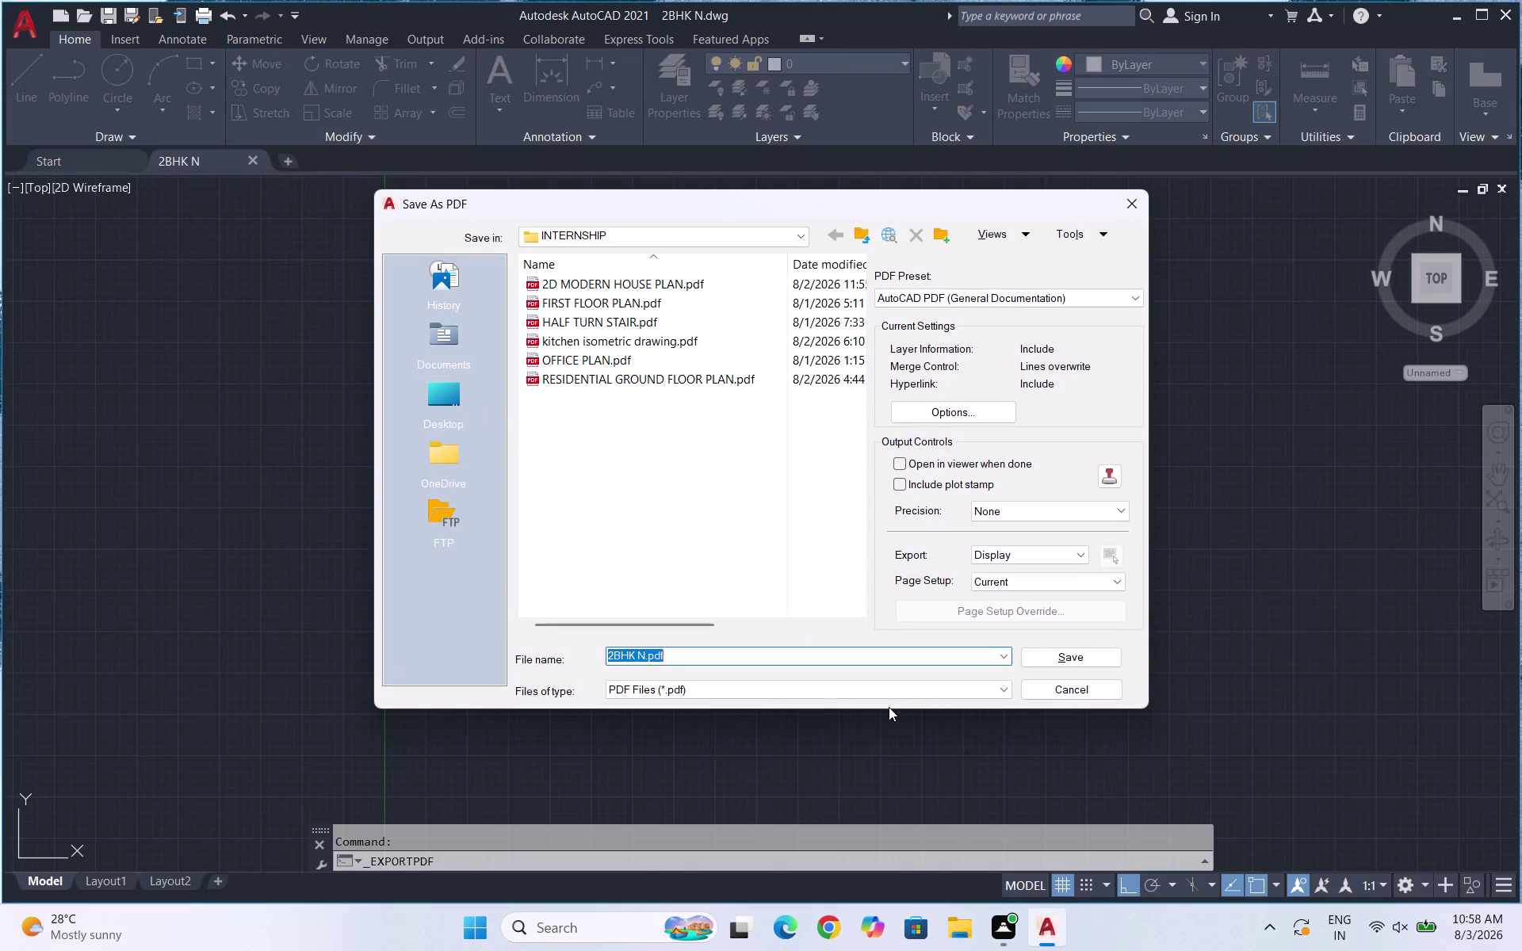
click(1080, 665)
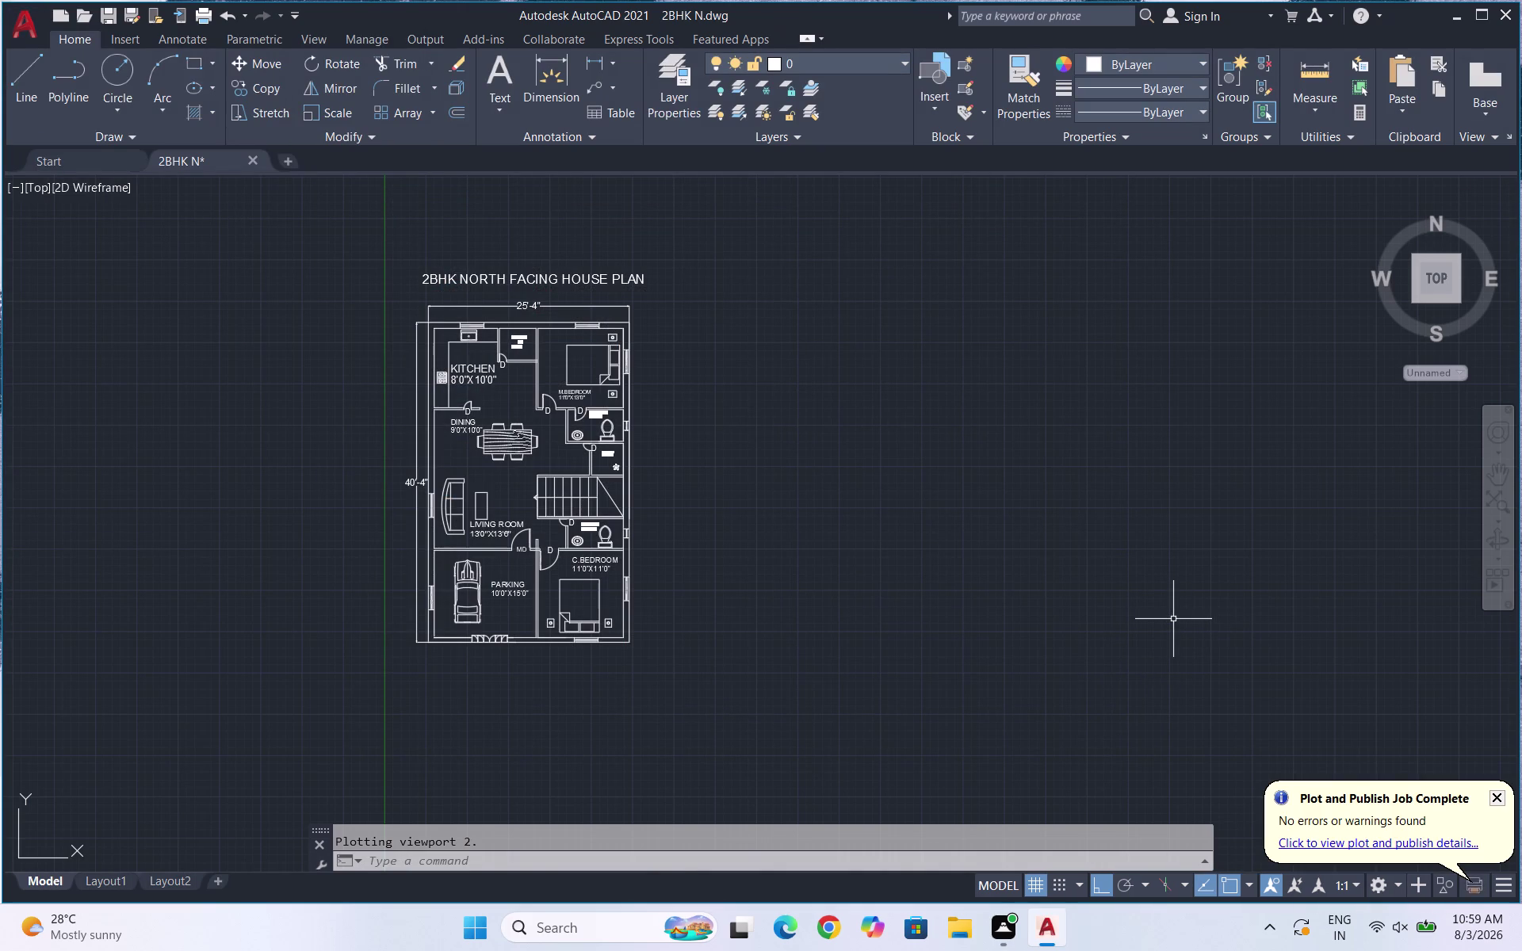
key(ctrl+s)
click(1513, 13)
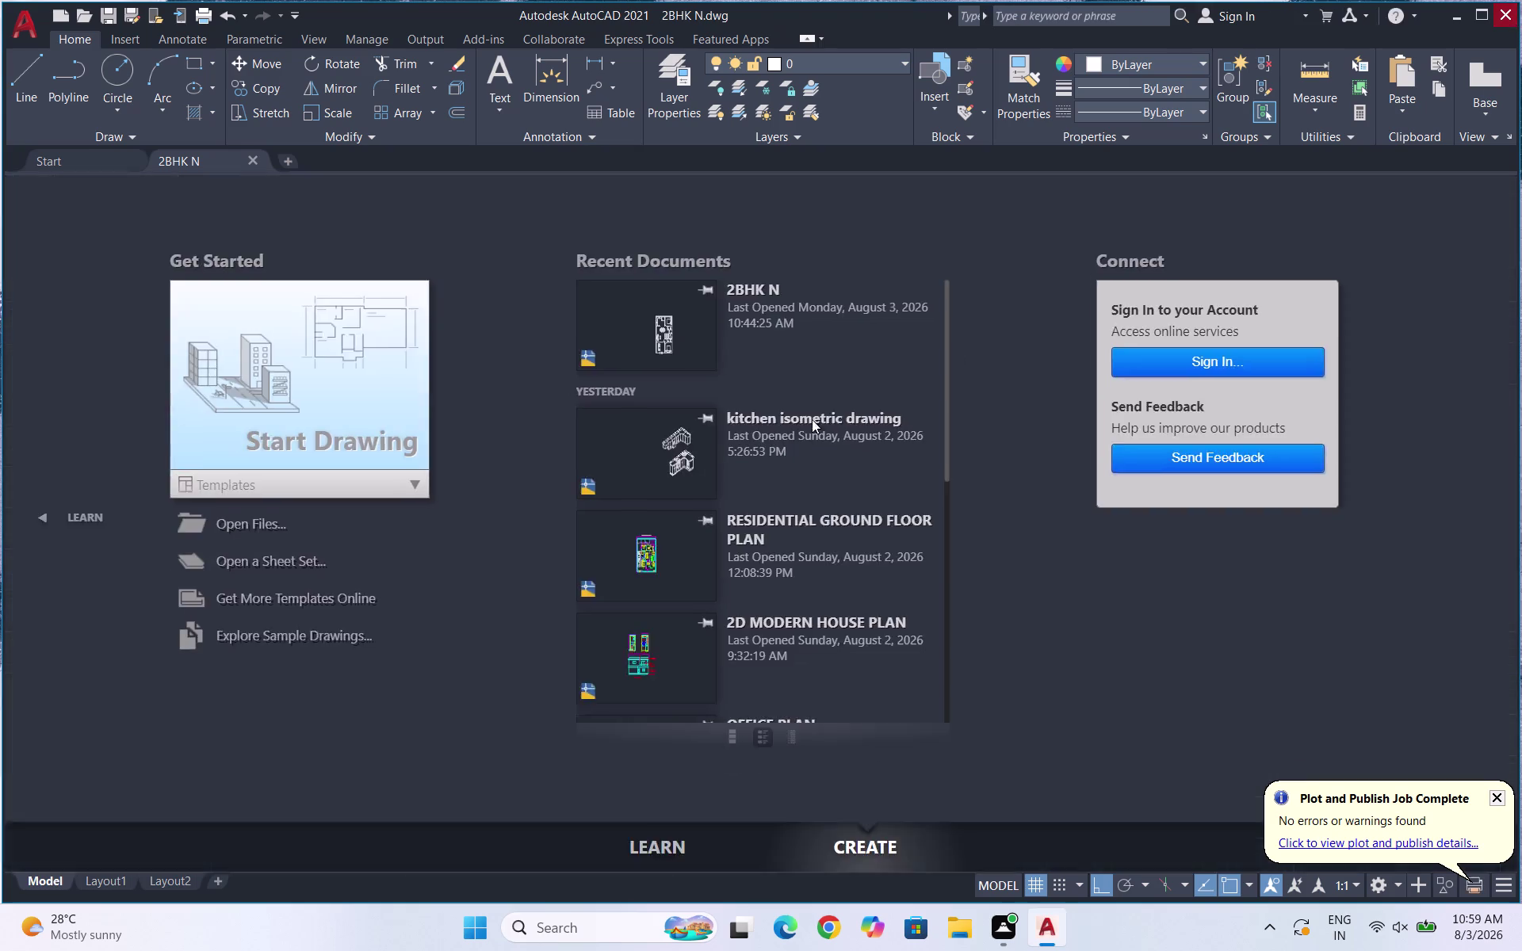